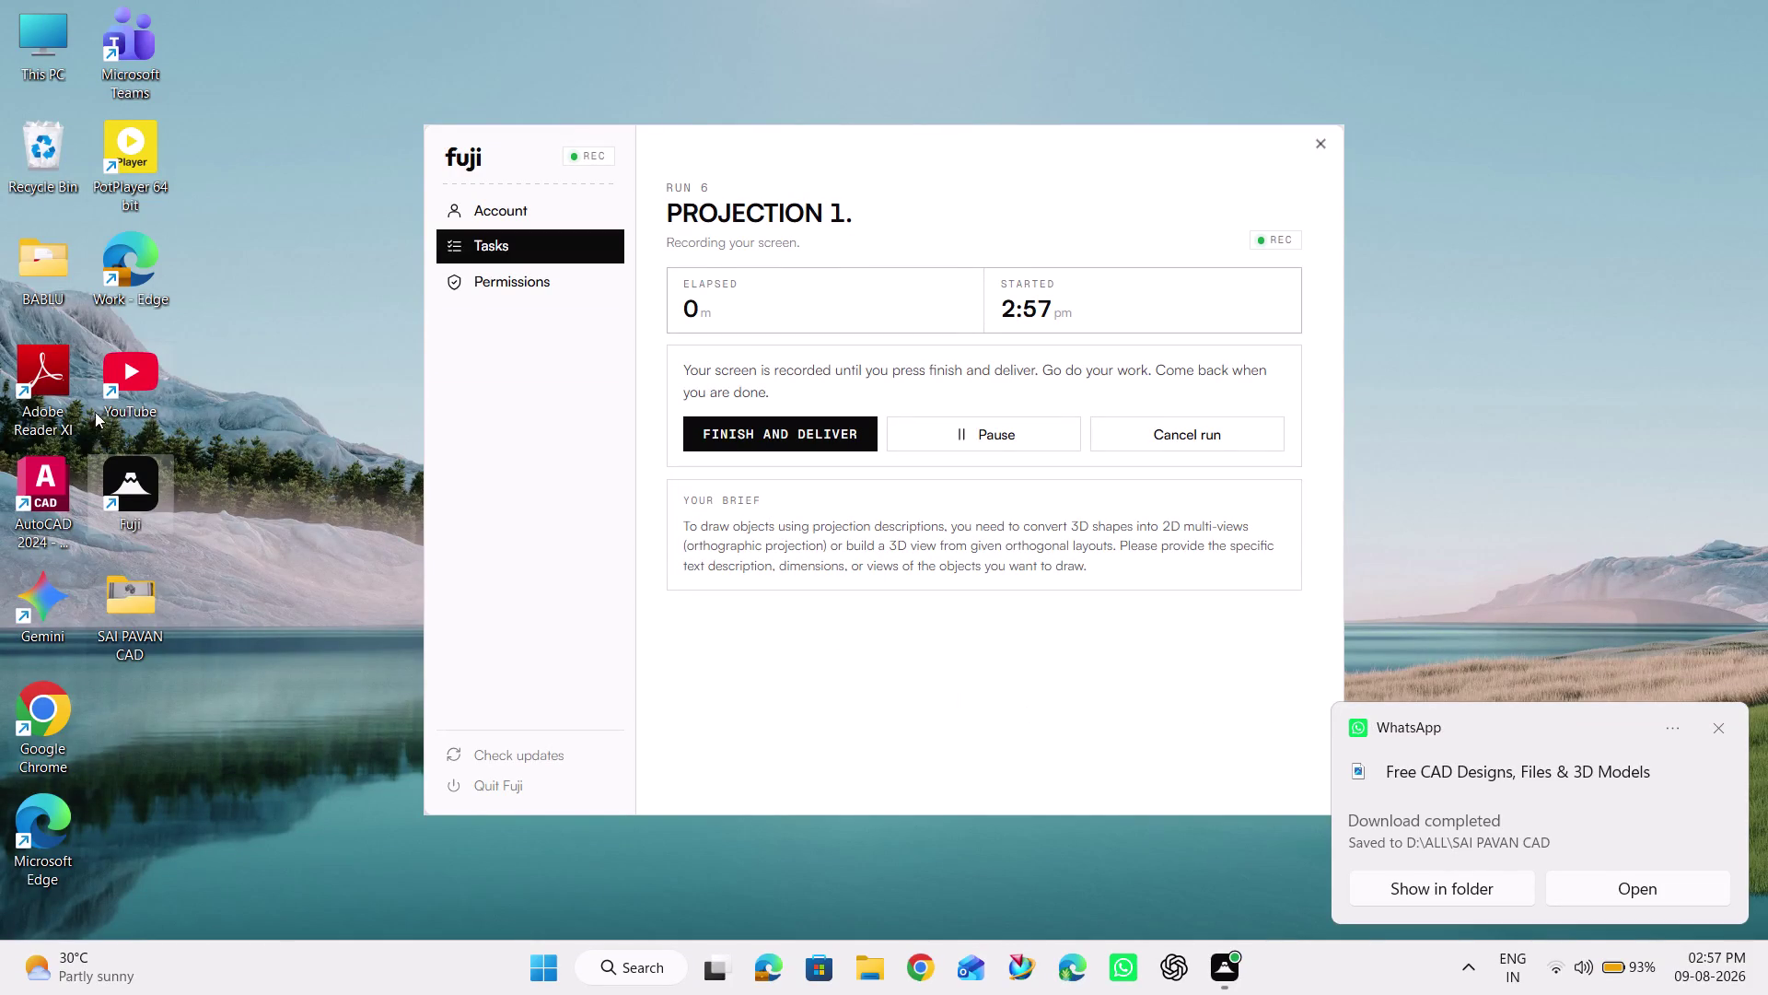
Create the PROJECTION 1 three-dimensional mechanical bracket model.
Launch AutoCAD 2024 from its desktop shortcut.
double_click(52, 490)
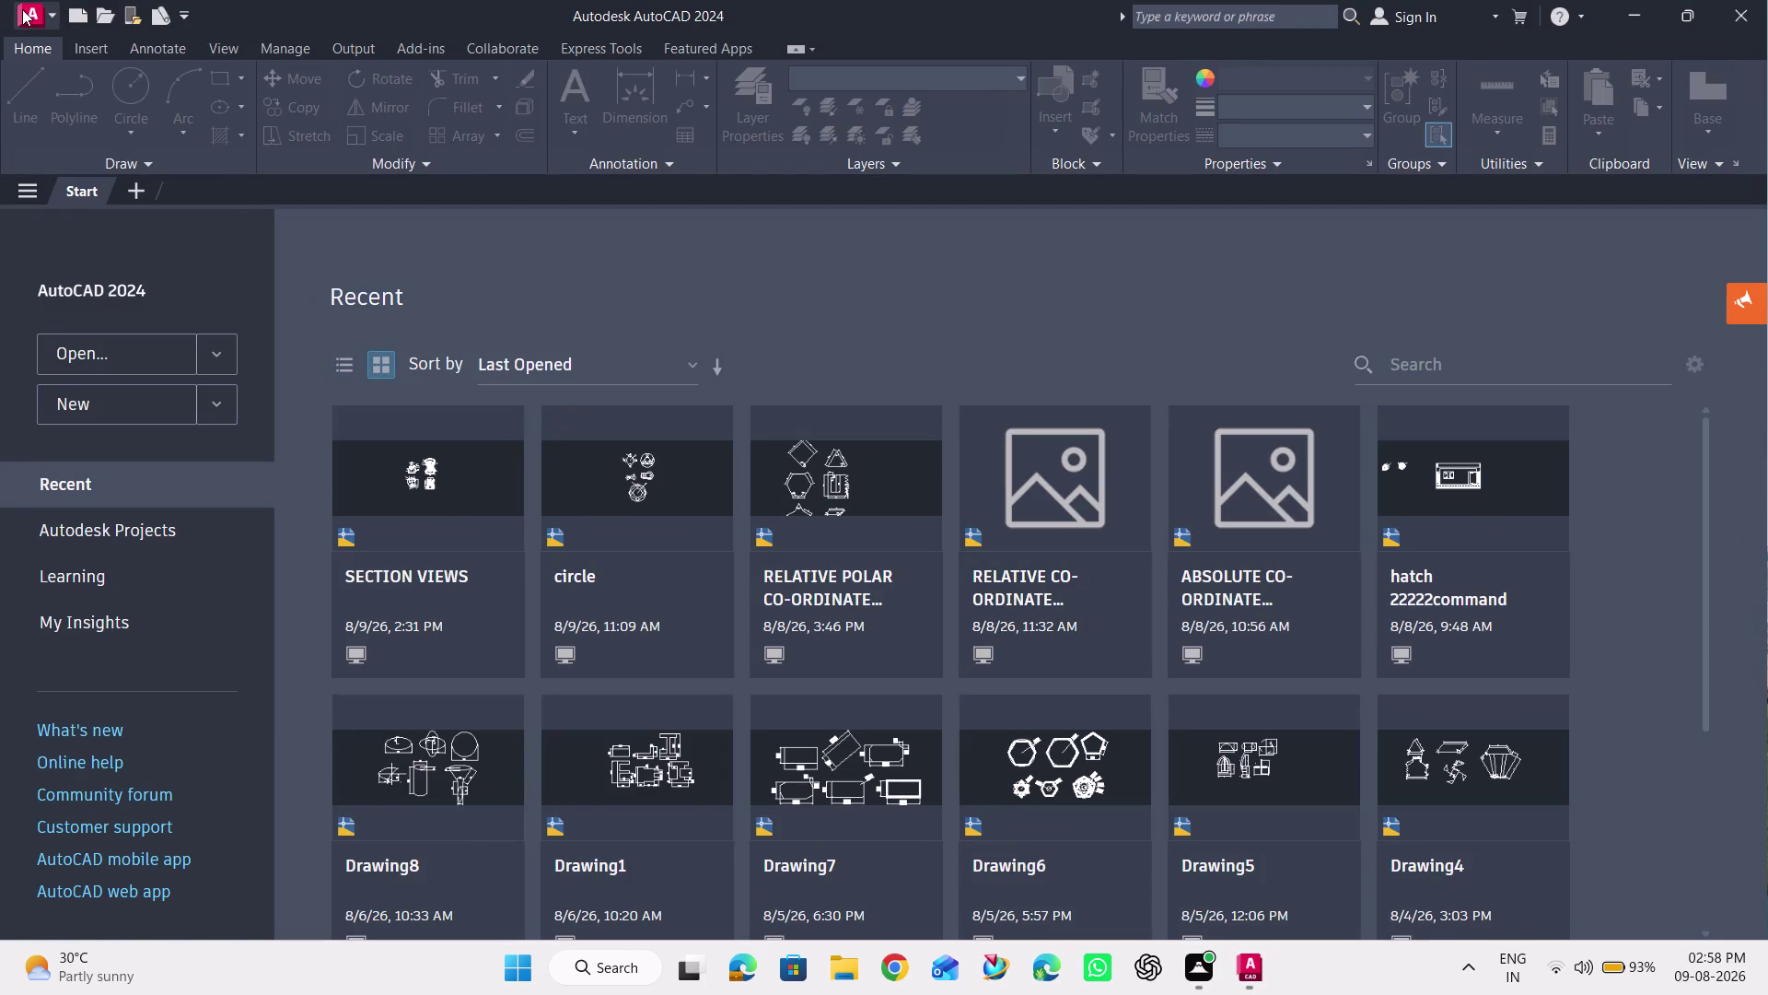
Create a new drawing from the acadiso.dwt template.
click(22, 9)
click(66, 153)
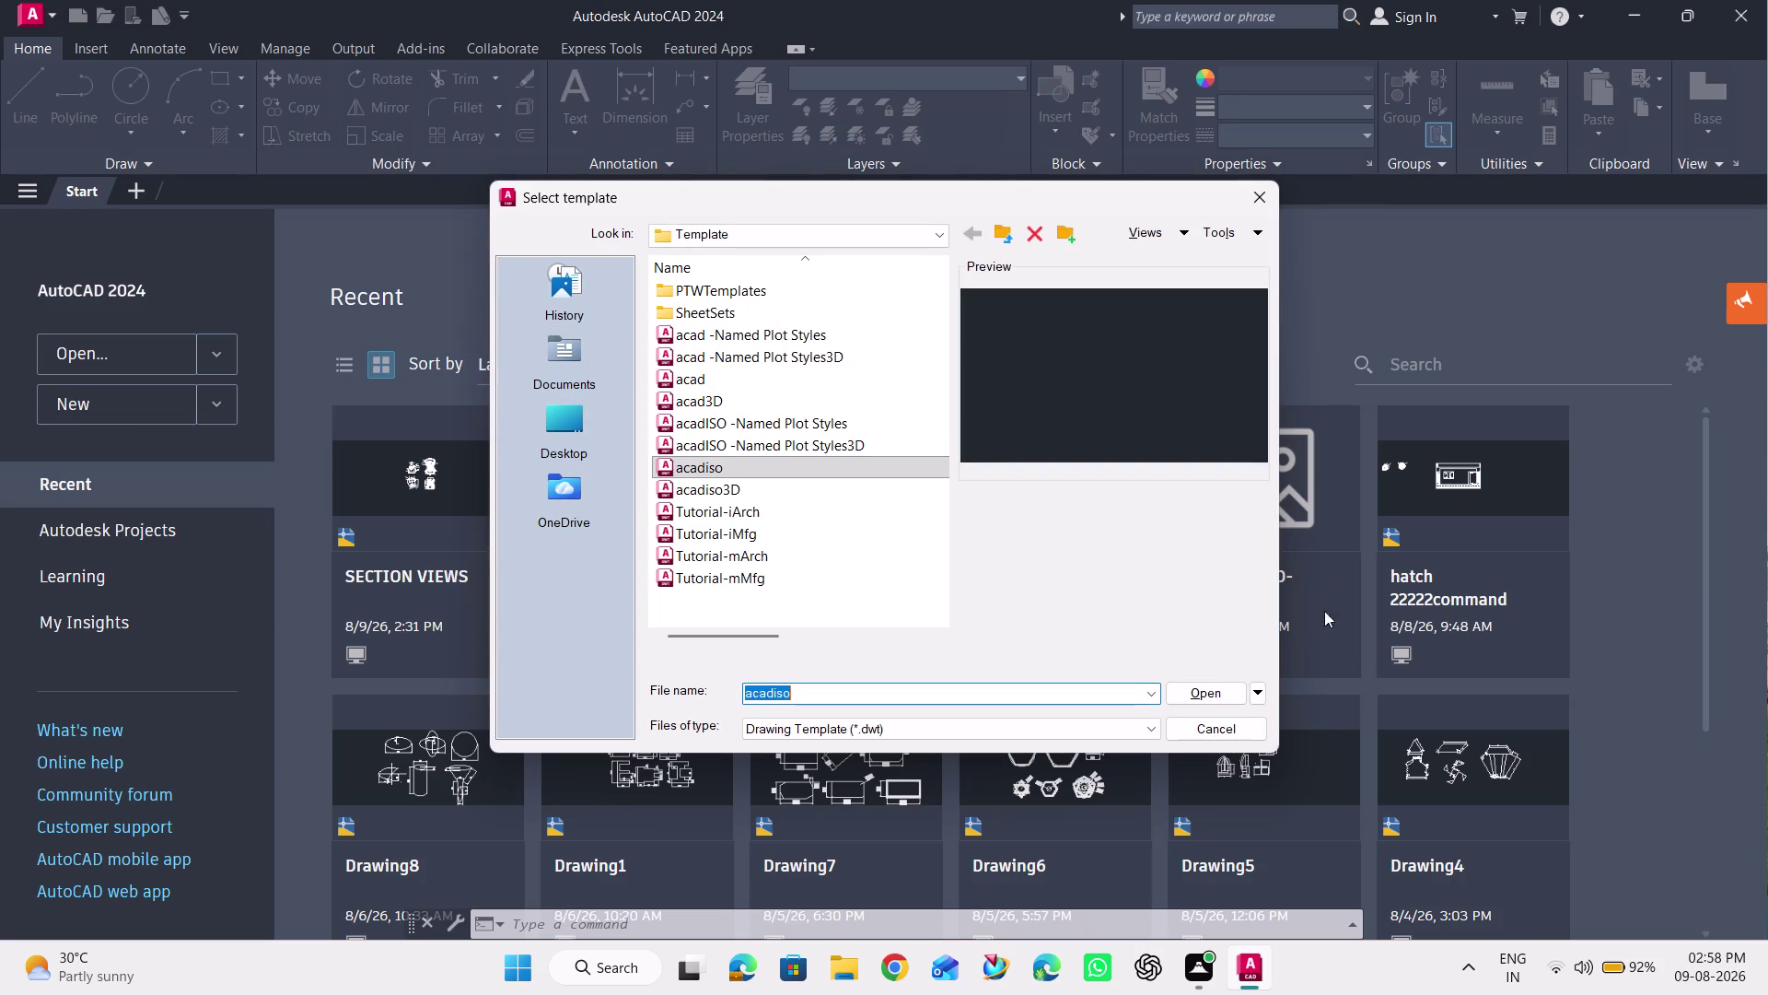
click(1190, 690)
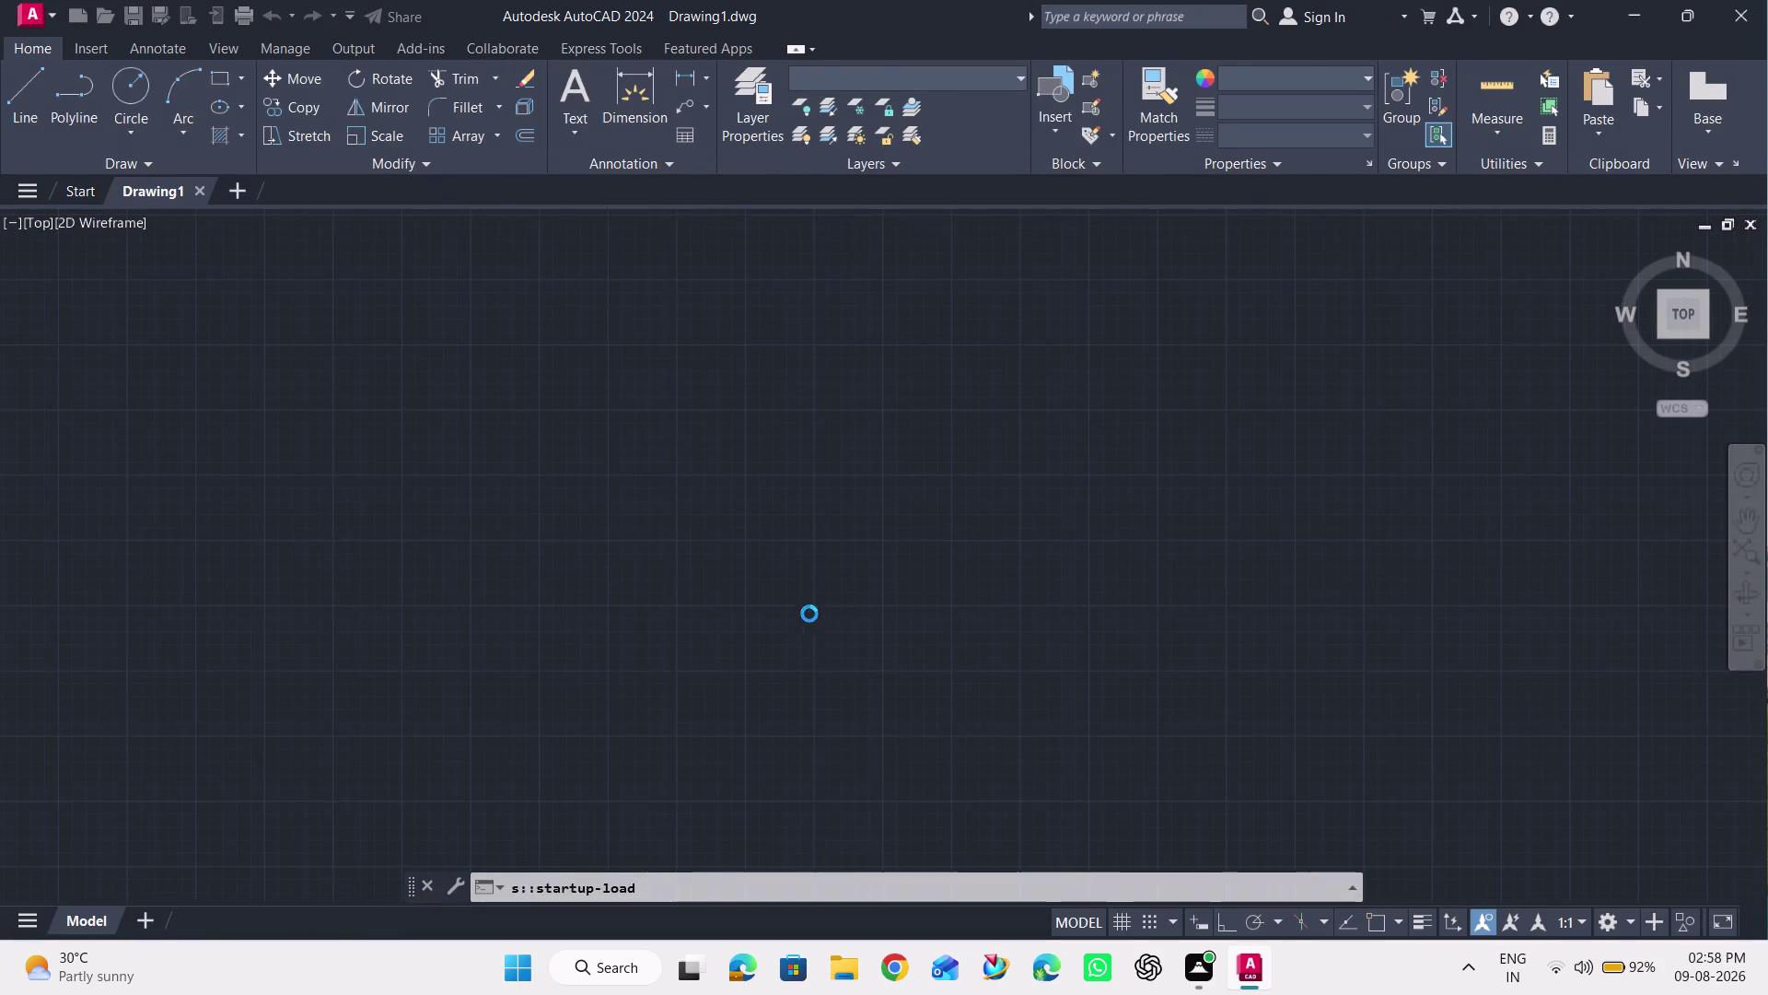
scroll(down, 3)
scroll(down, 3)
scroll(down, 3)
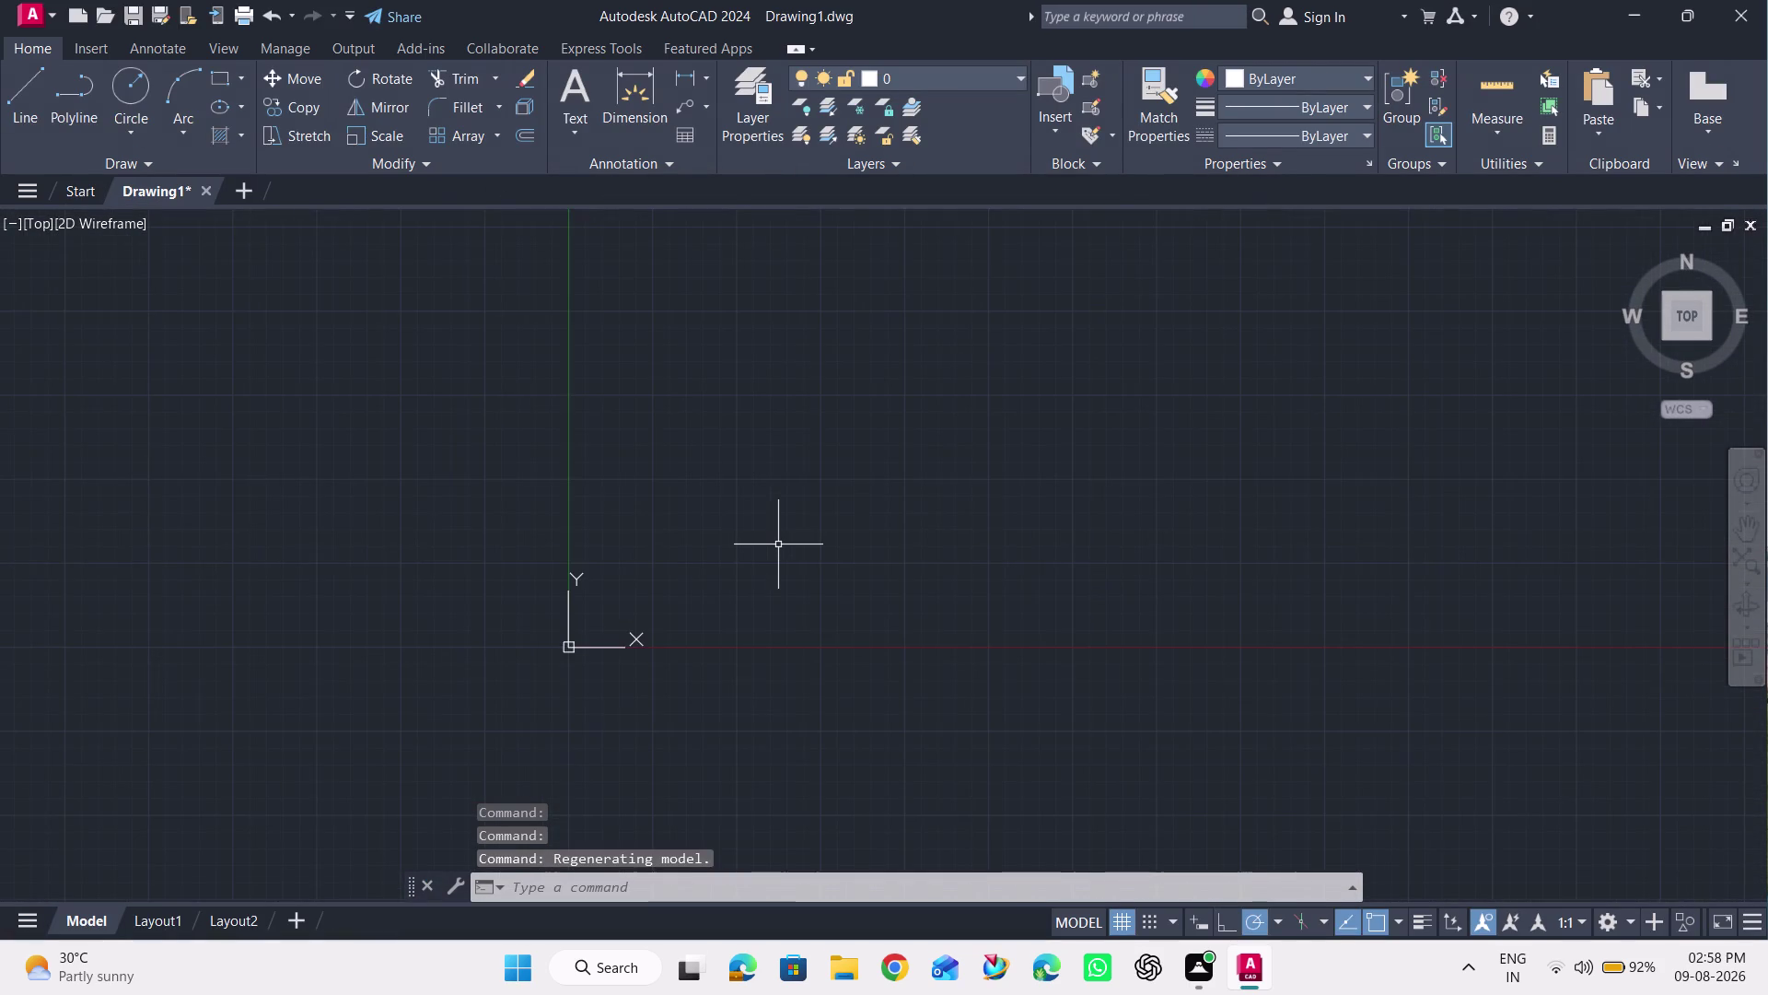
click(602, 885)
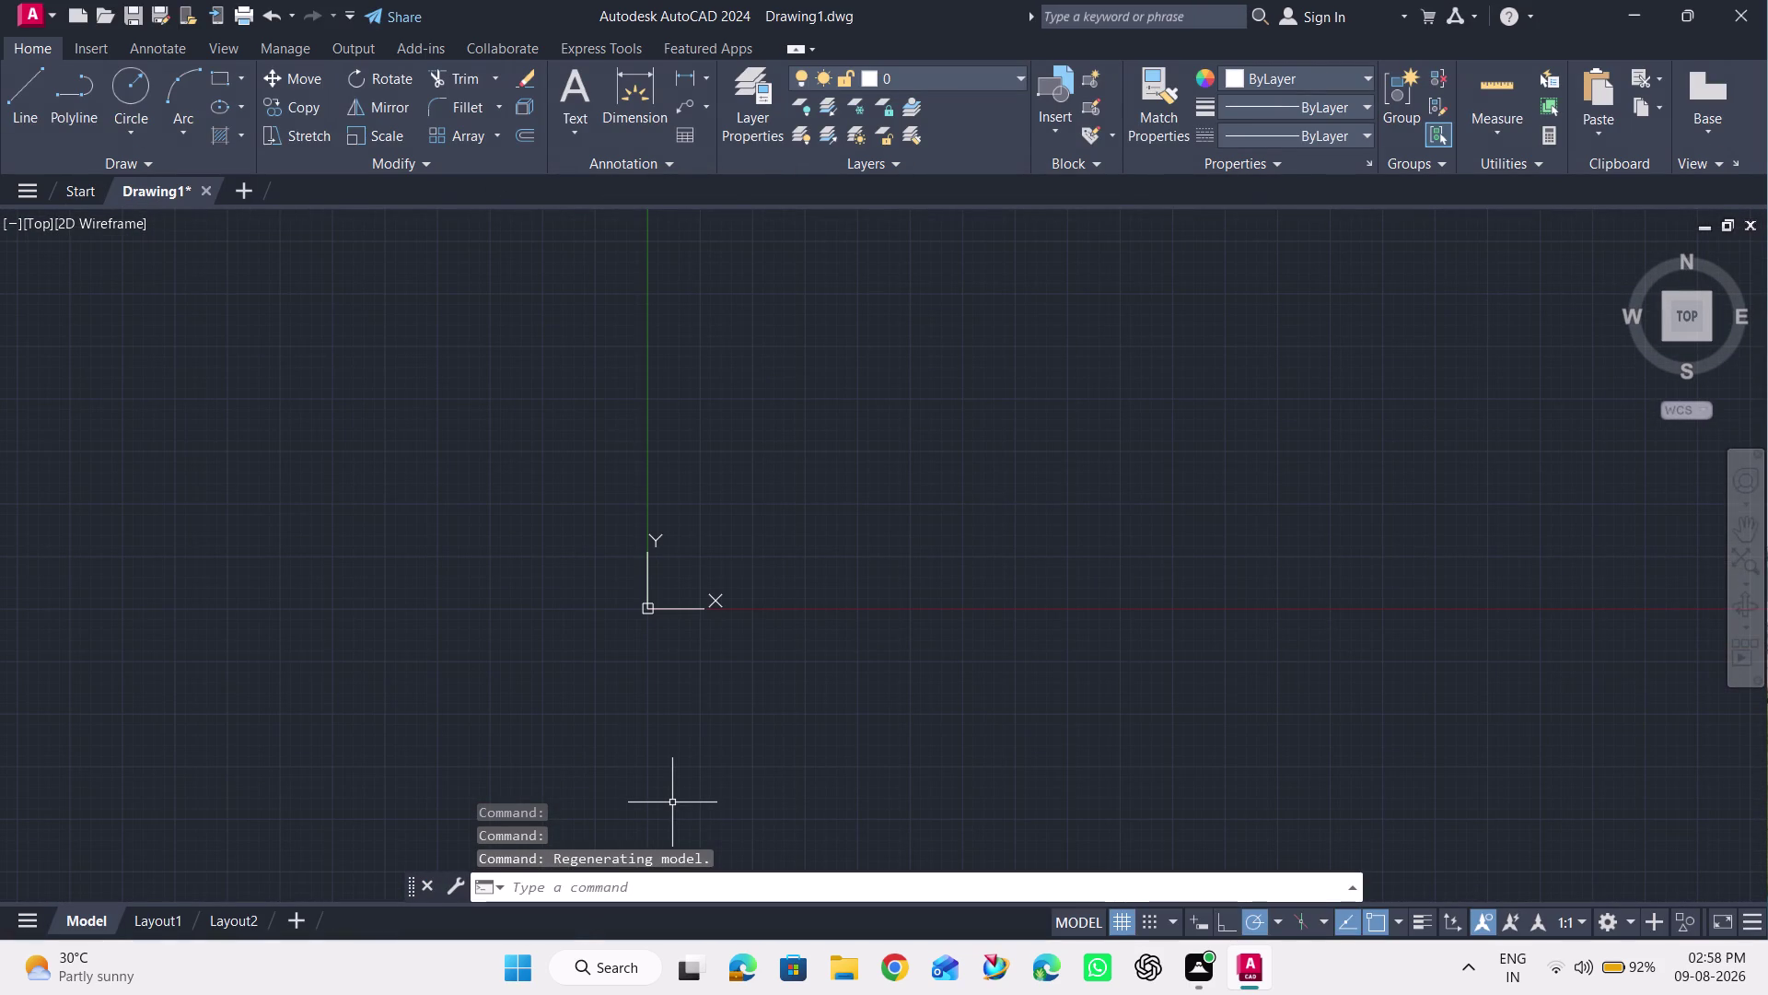
Set length precision to 0 in Drawing Units using the UN command.
key(u)
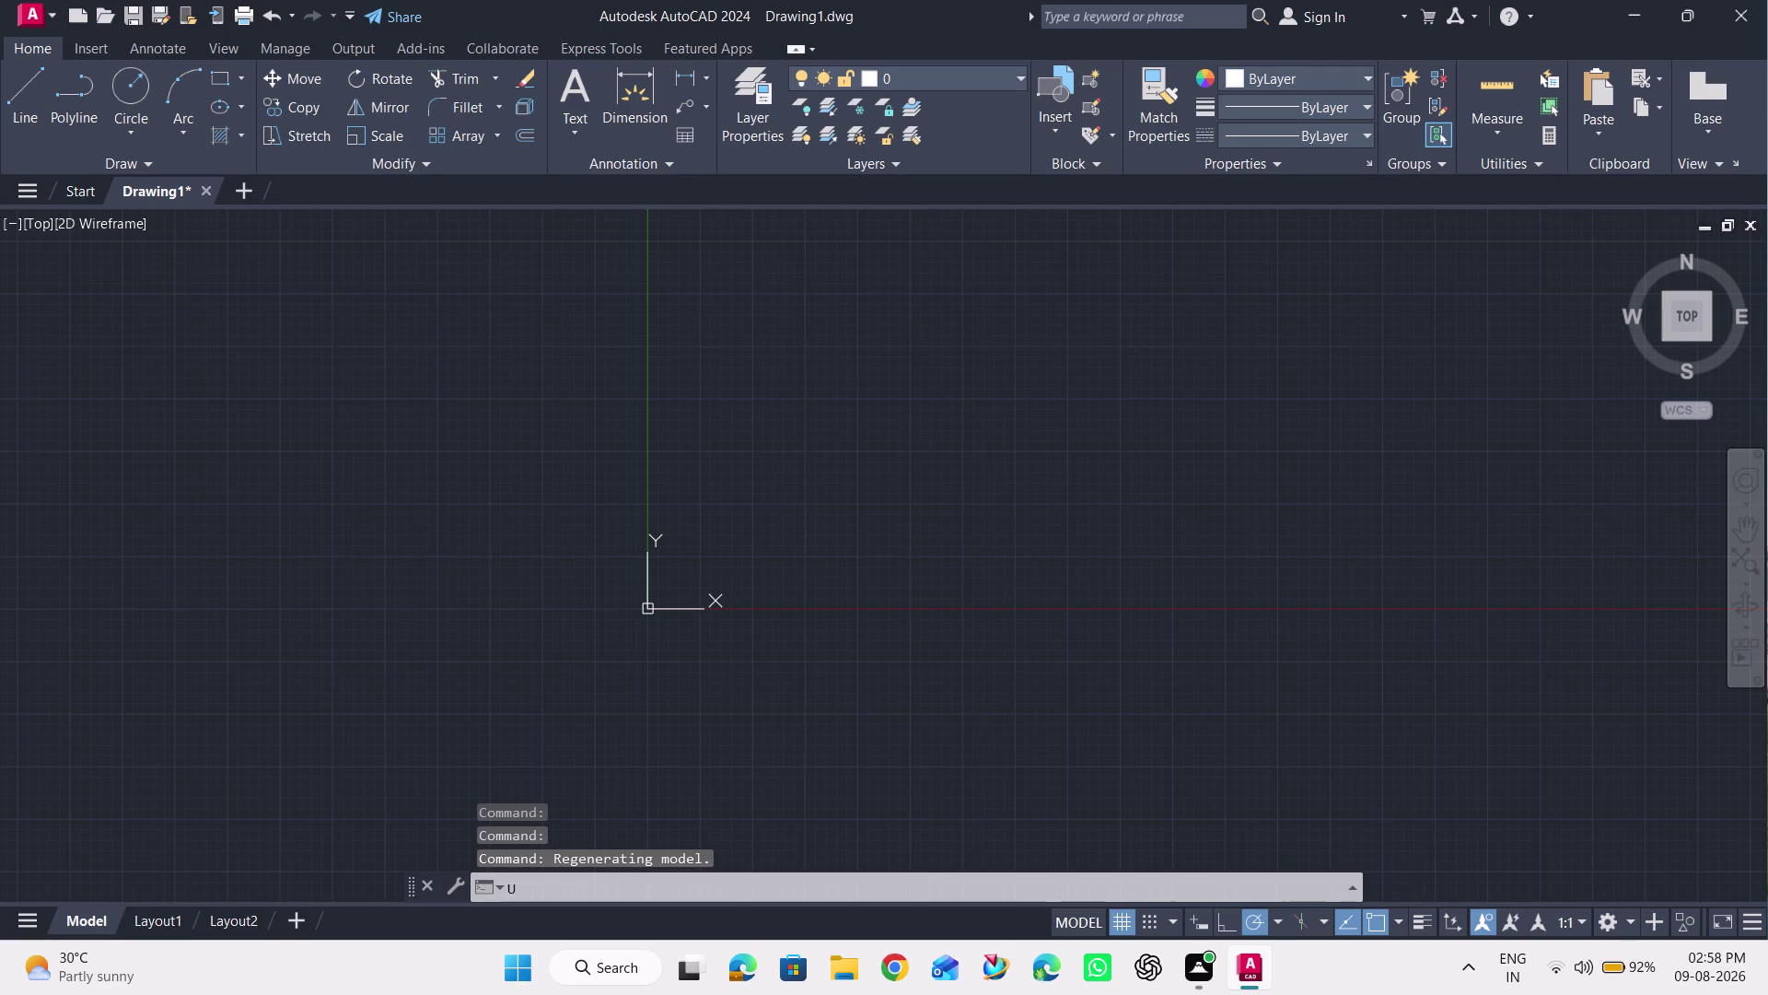
key(n)
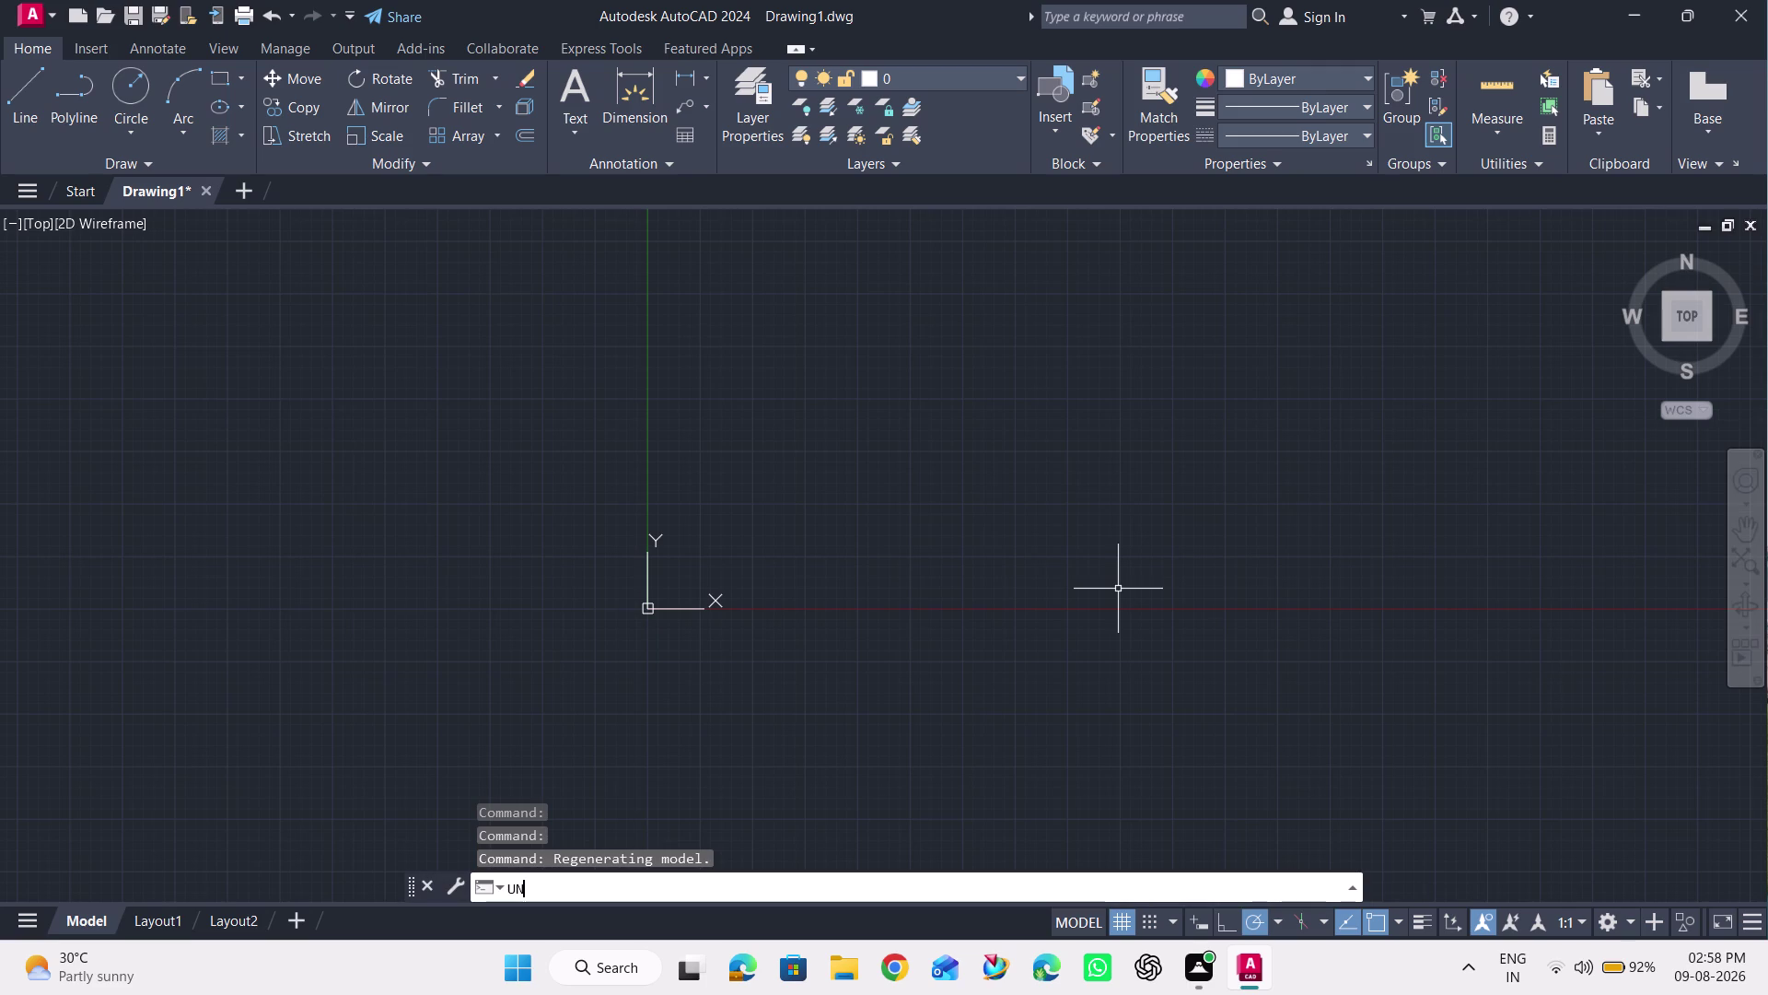
key(Return)
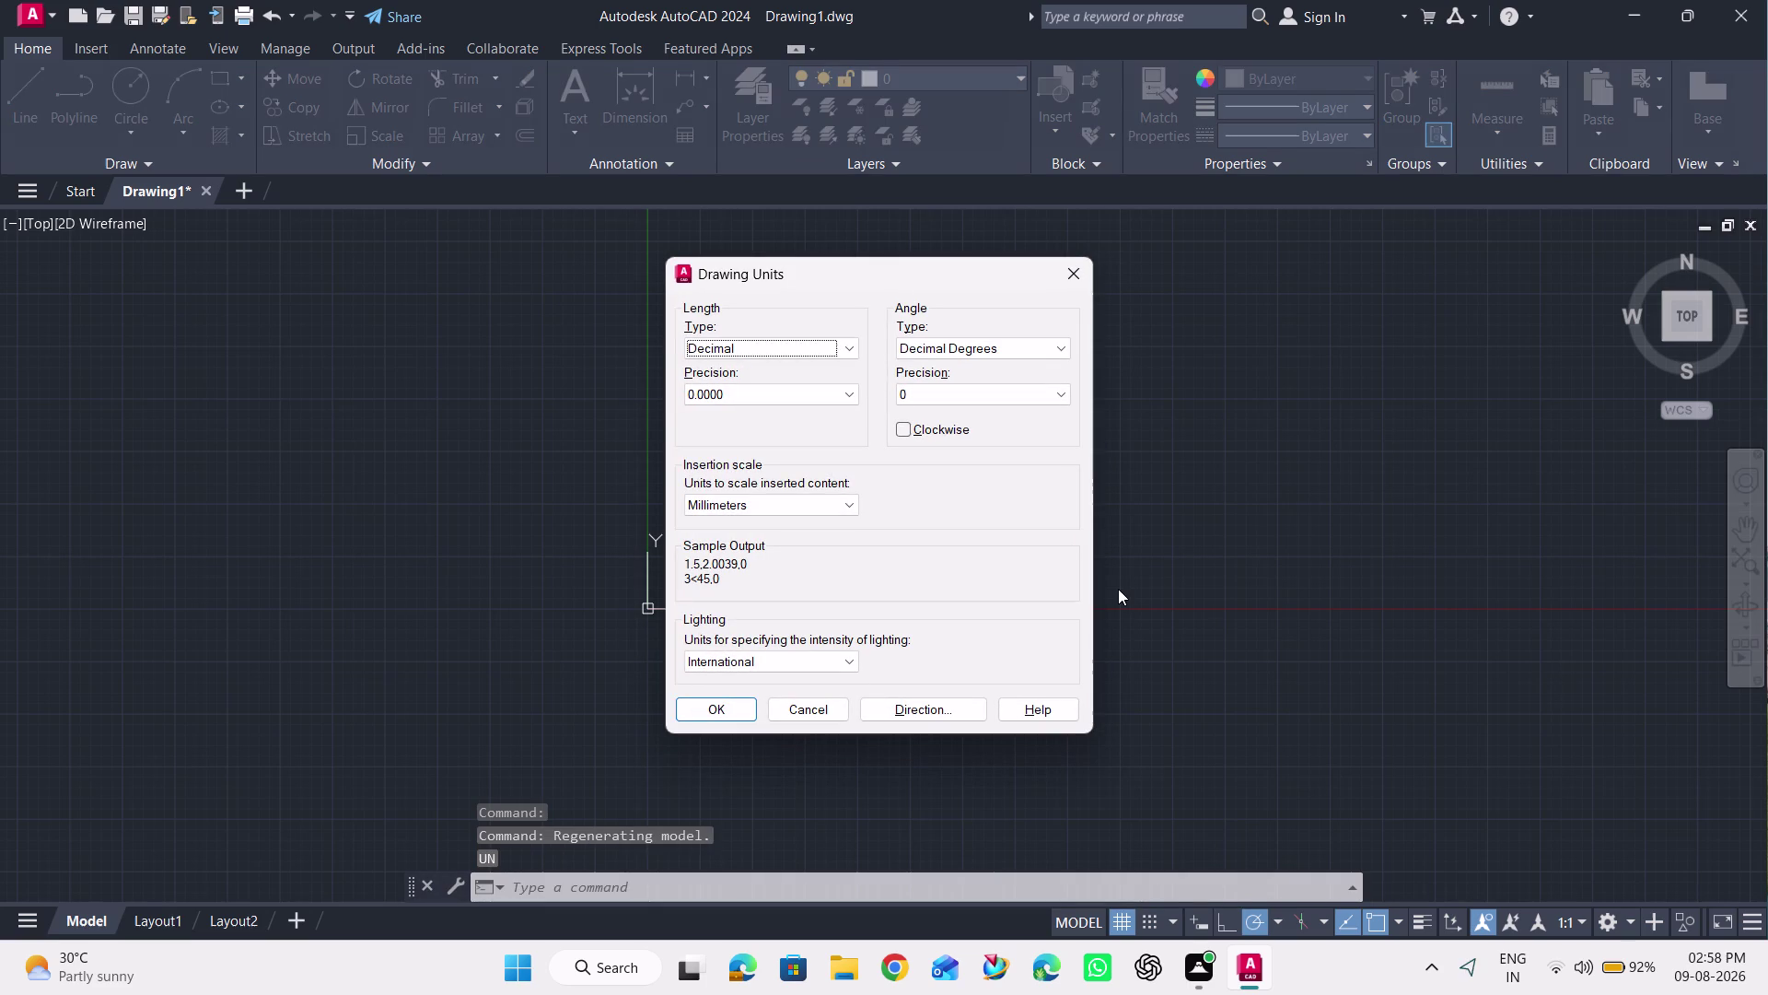
click(801, 380)
click(792, 382)
click(789, 393)
scroll(down, 3)
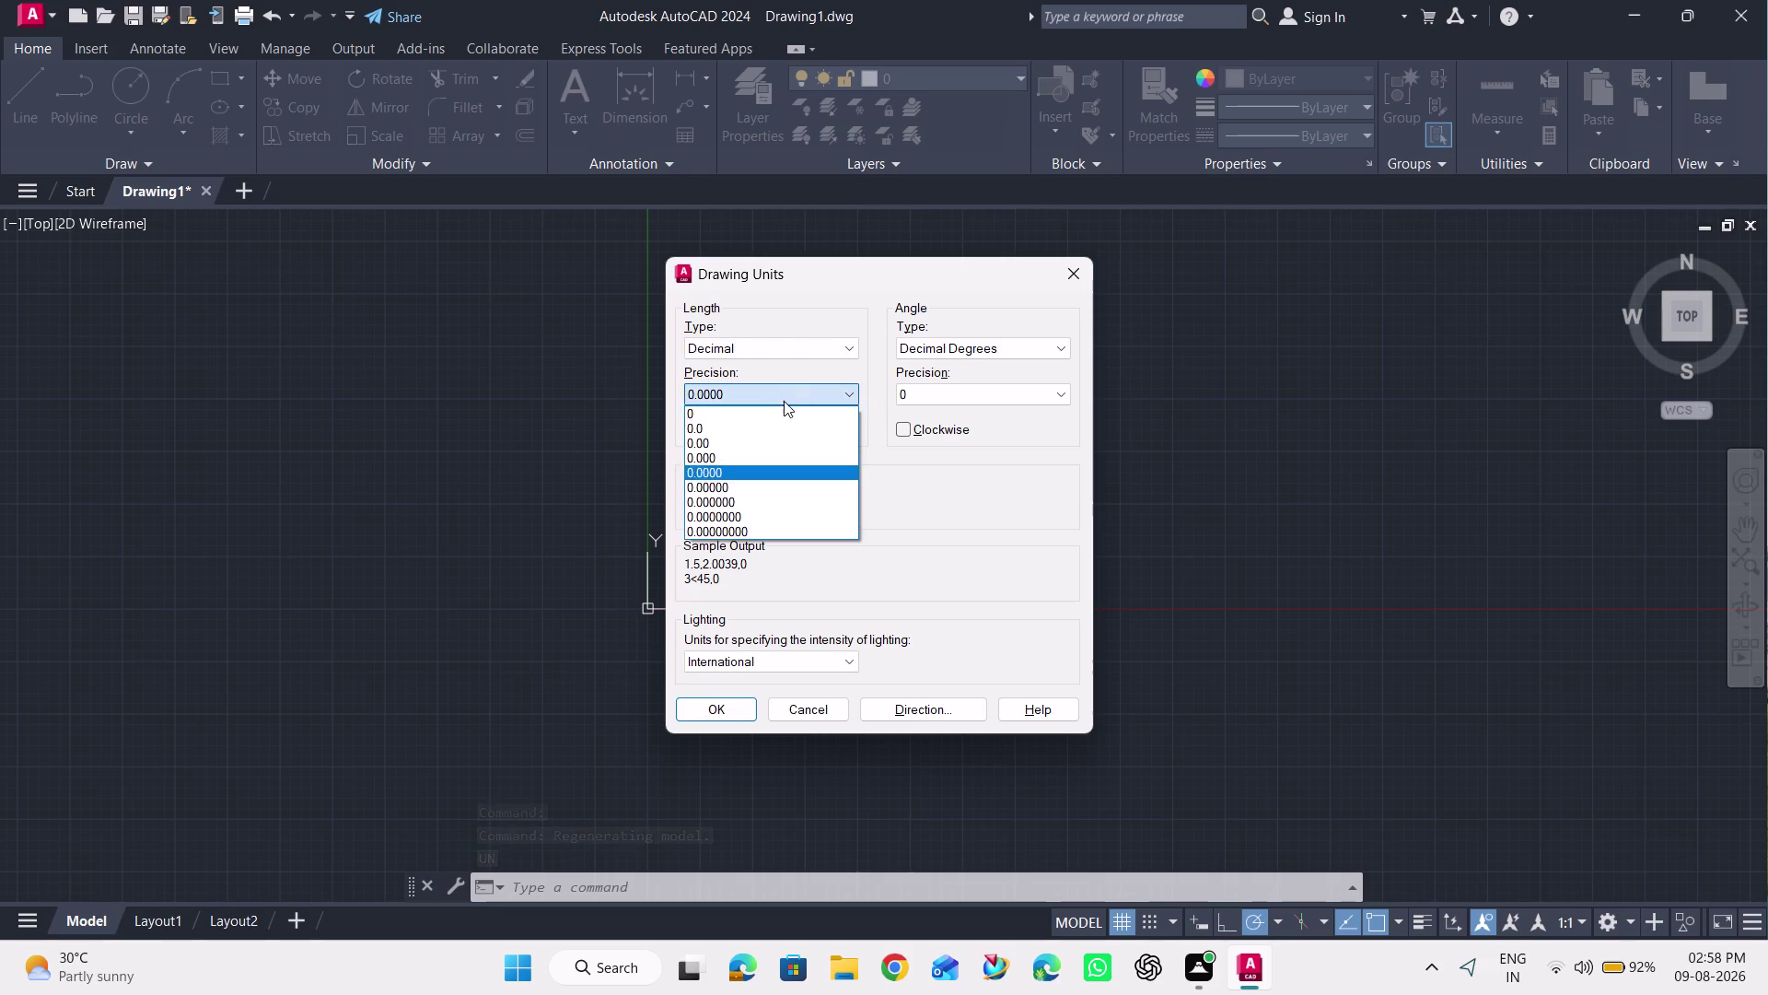
click(766, 414)
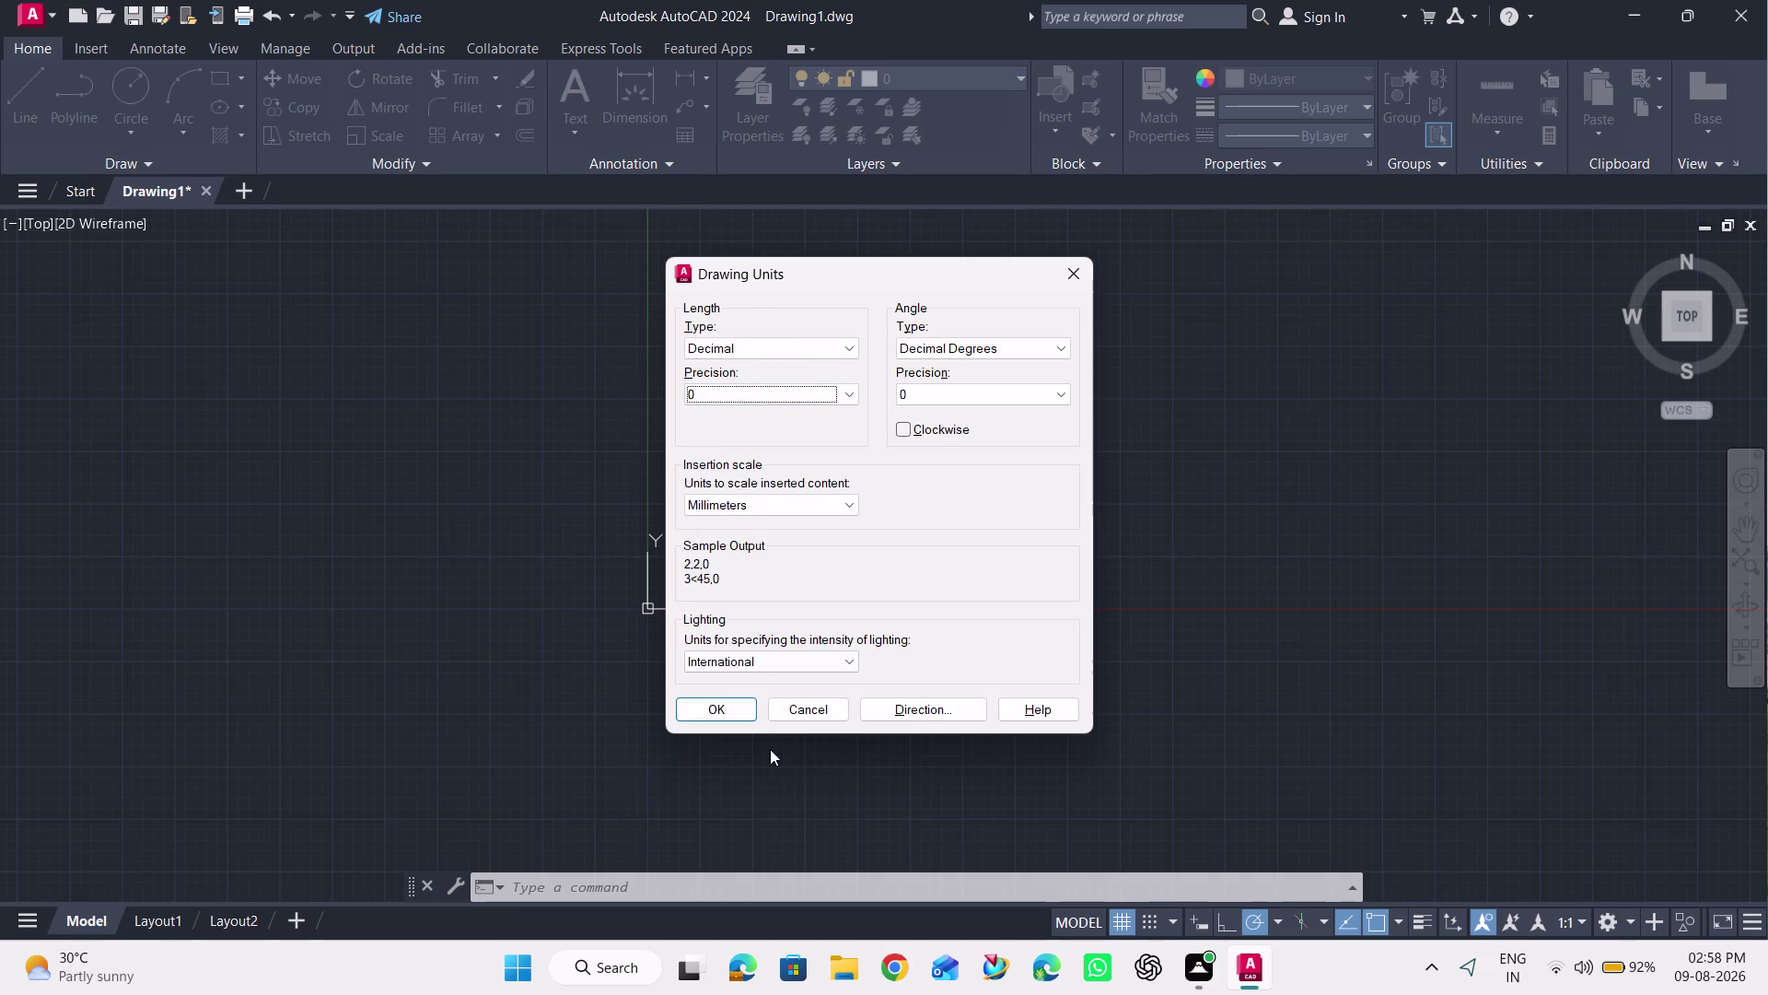
click(680, 702)
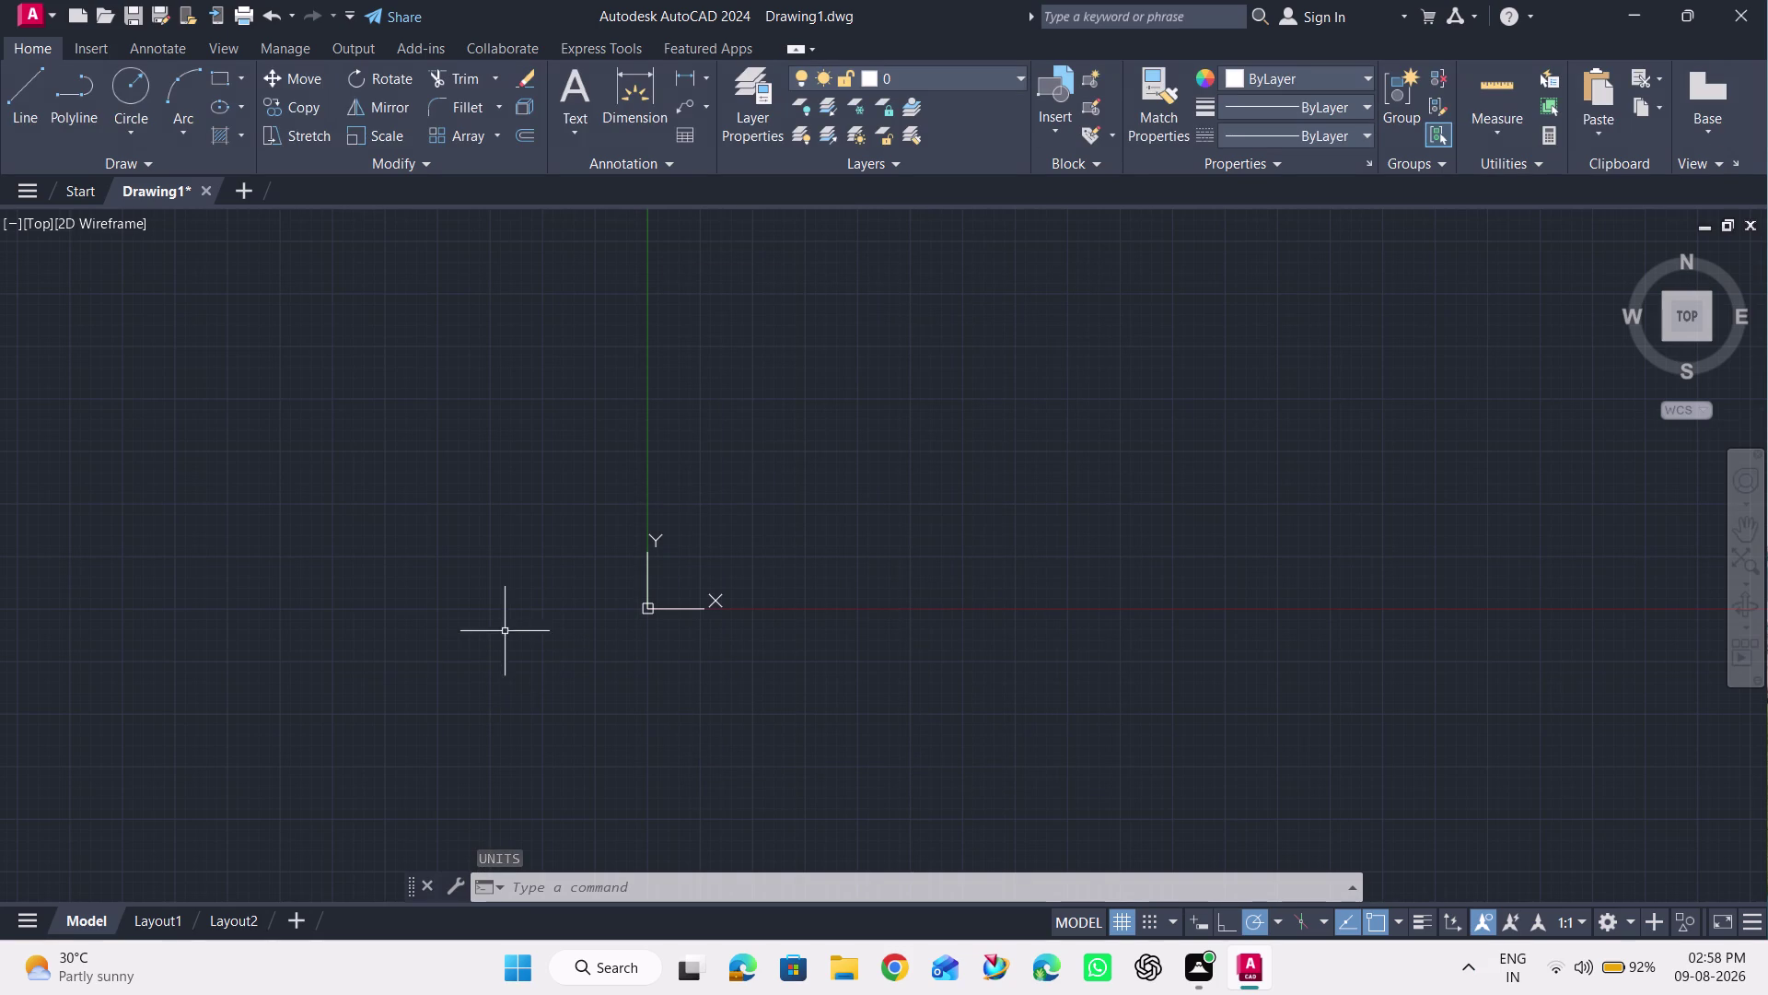
click(232, 75)
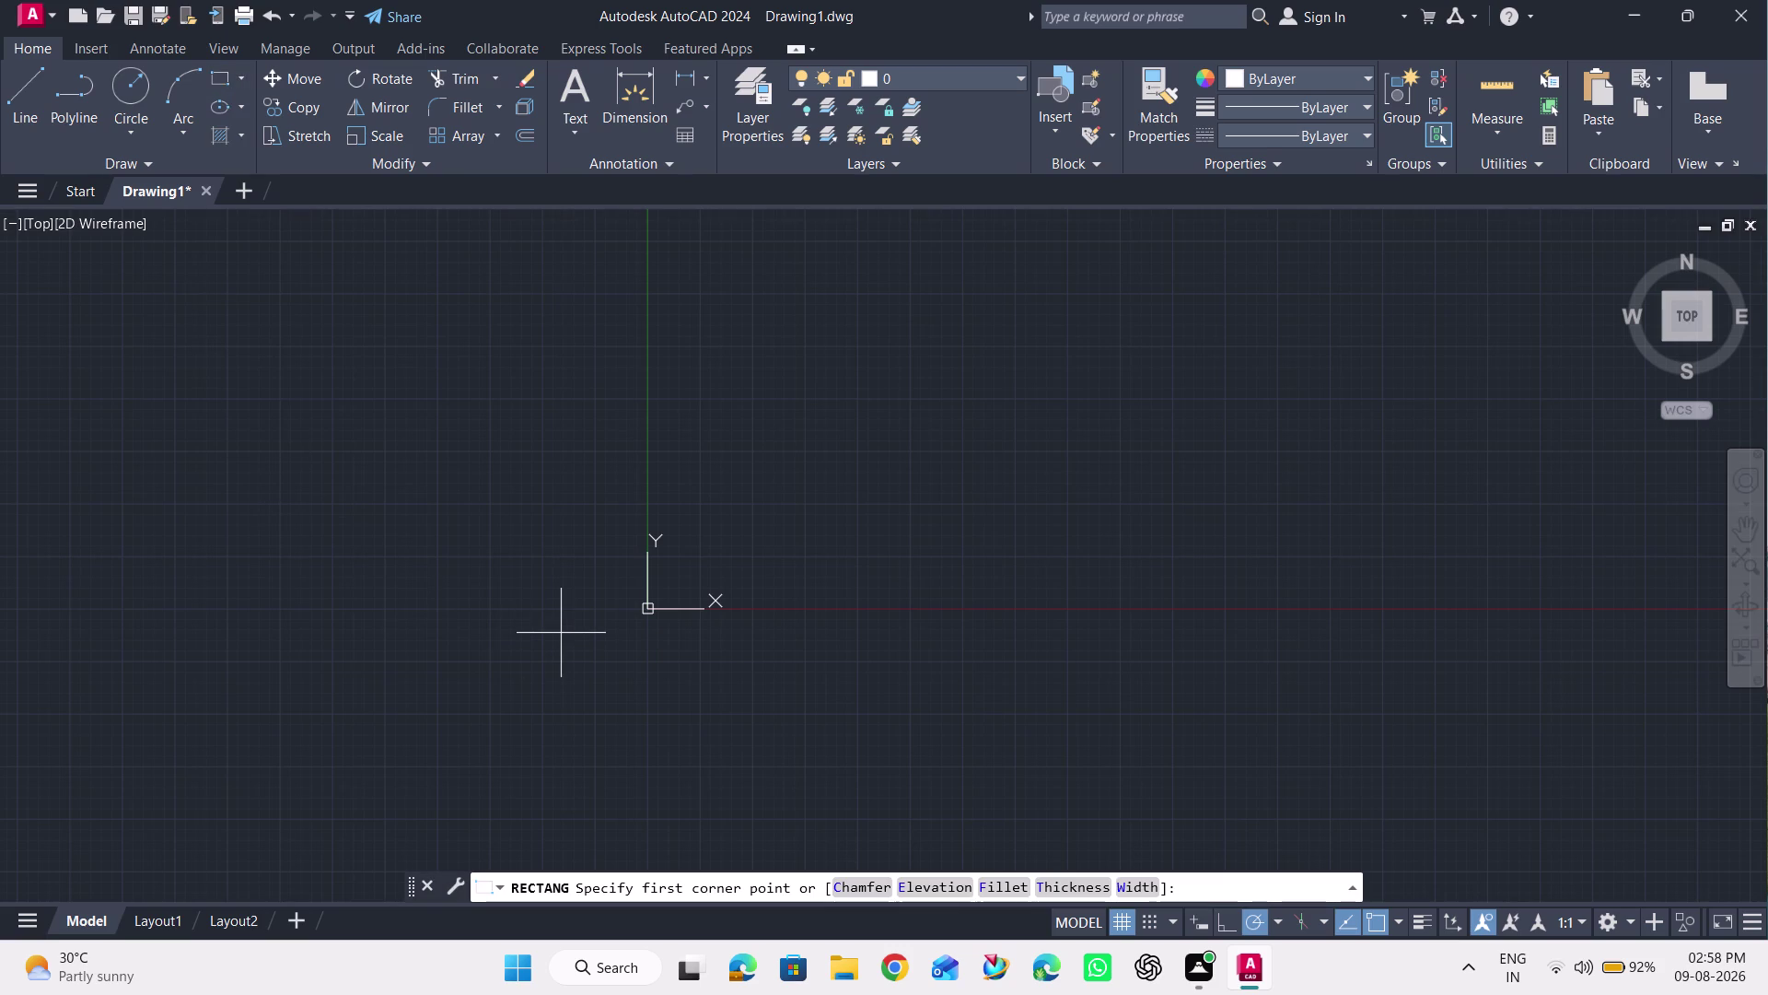
Draw a rectangle from corner 0,0 to 120,80 and zoom in on it.
text(0.)
key(BackSpace)
text(,0)
scroll(up, 3)
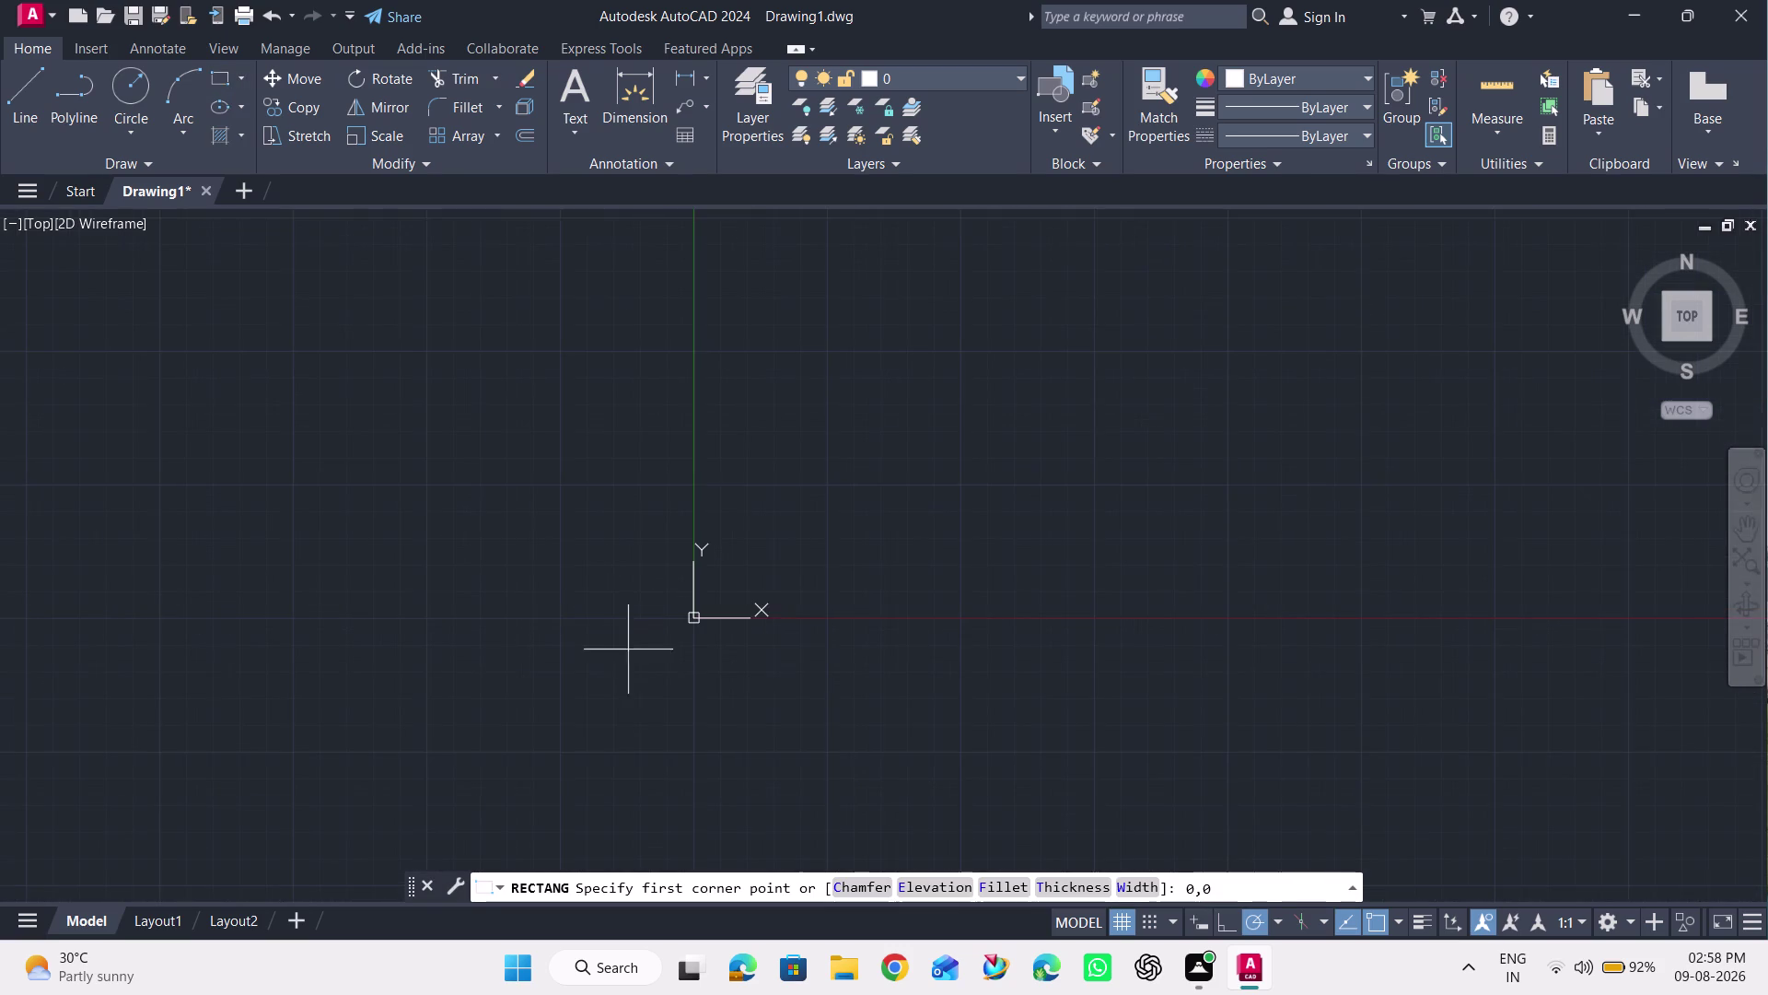
scroll(up, 3)
key(Return)
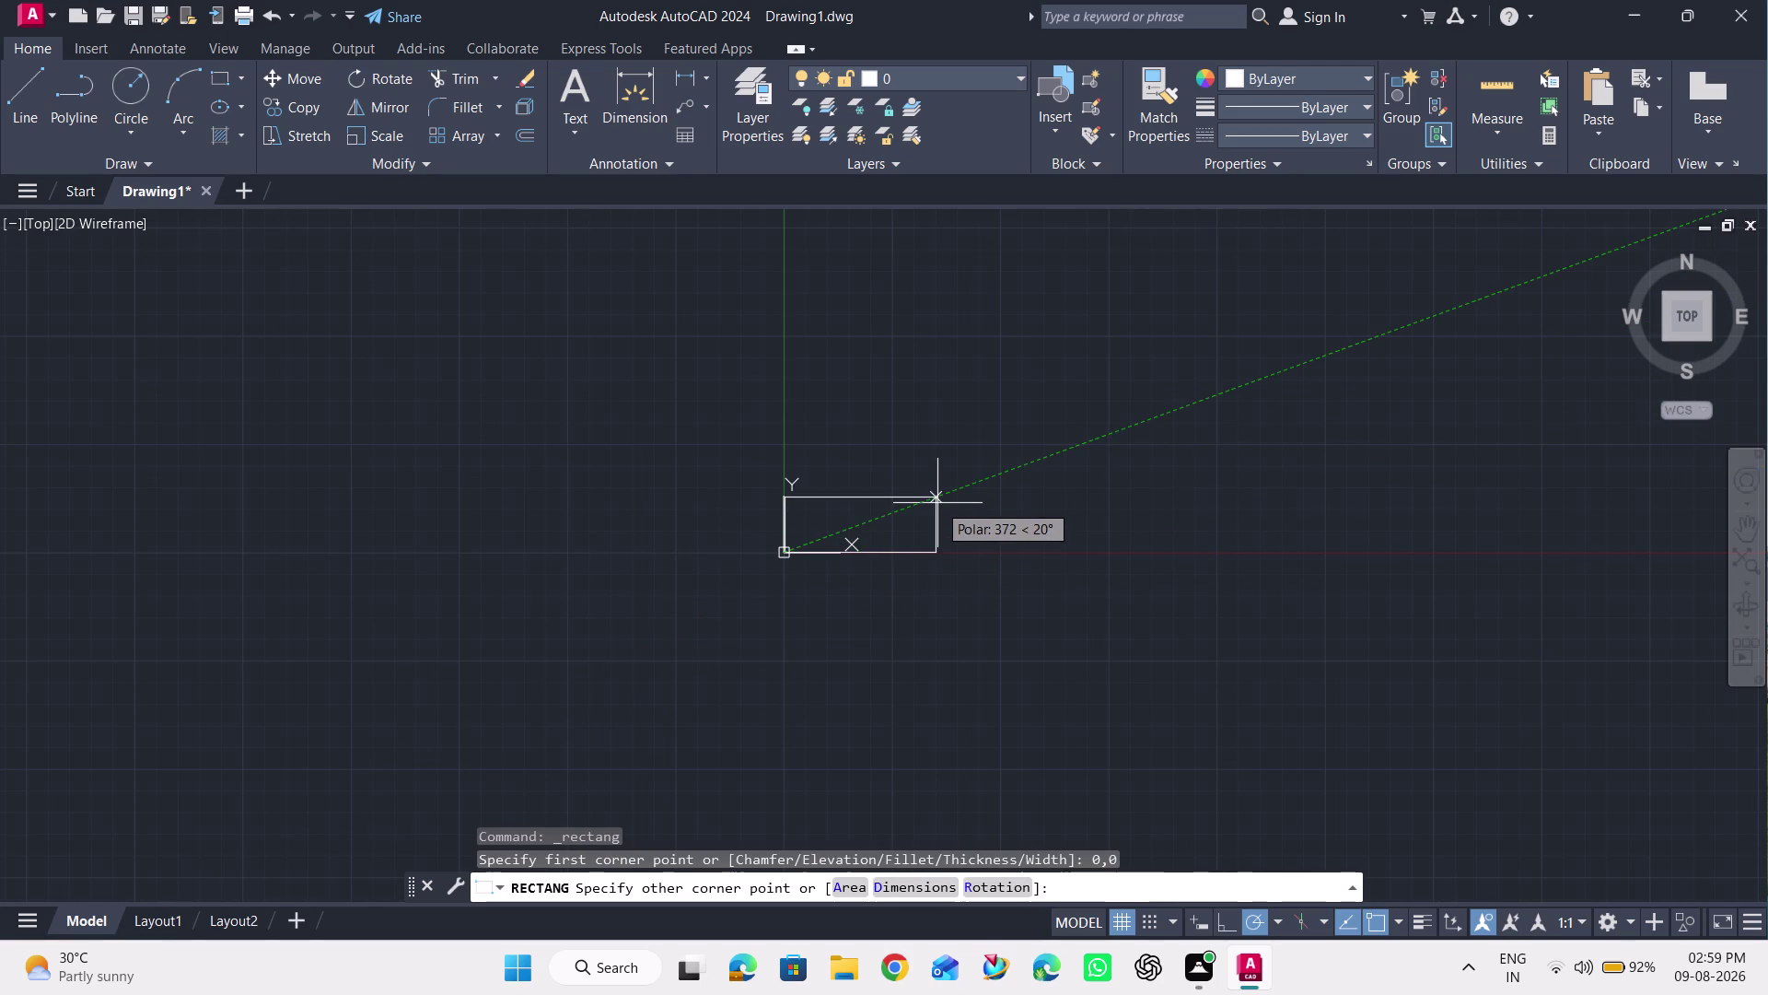
text(1)
text(20)
key(comma)
text(80)
key(Return)
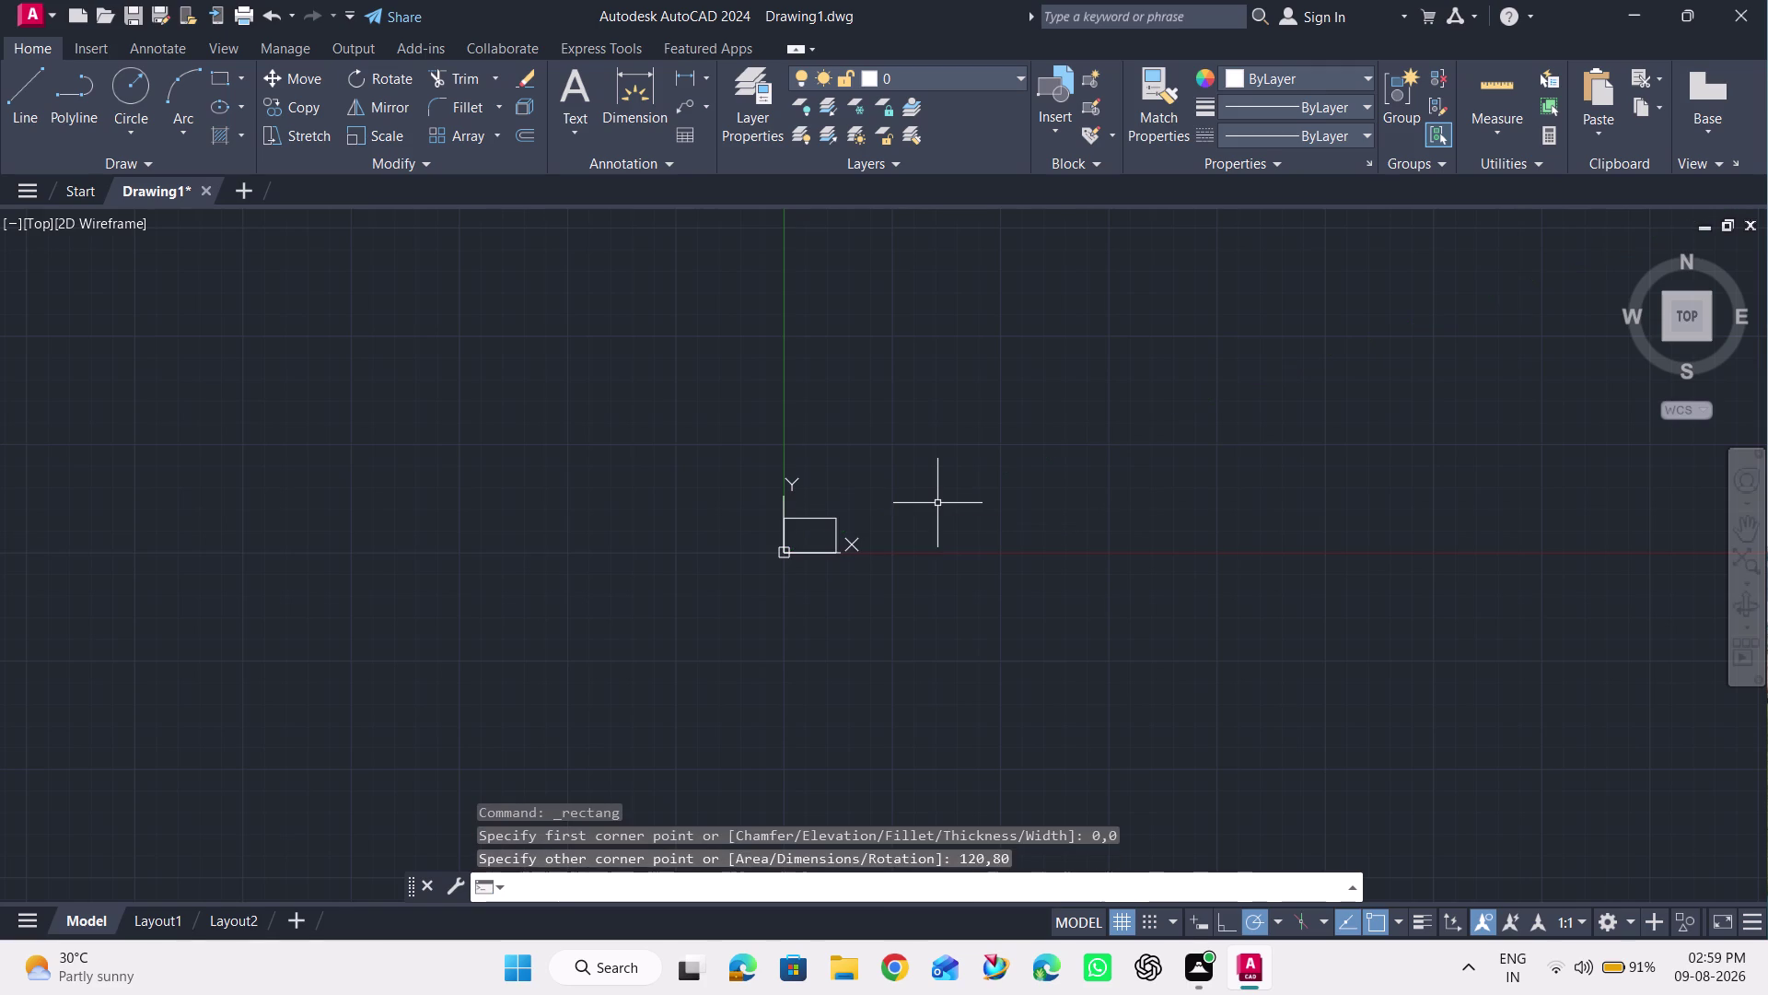
scroll(up, 3)
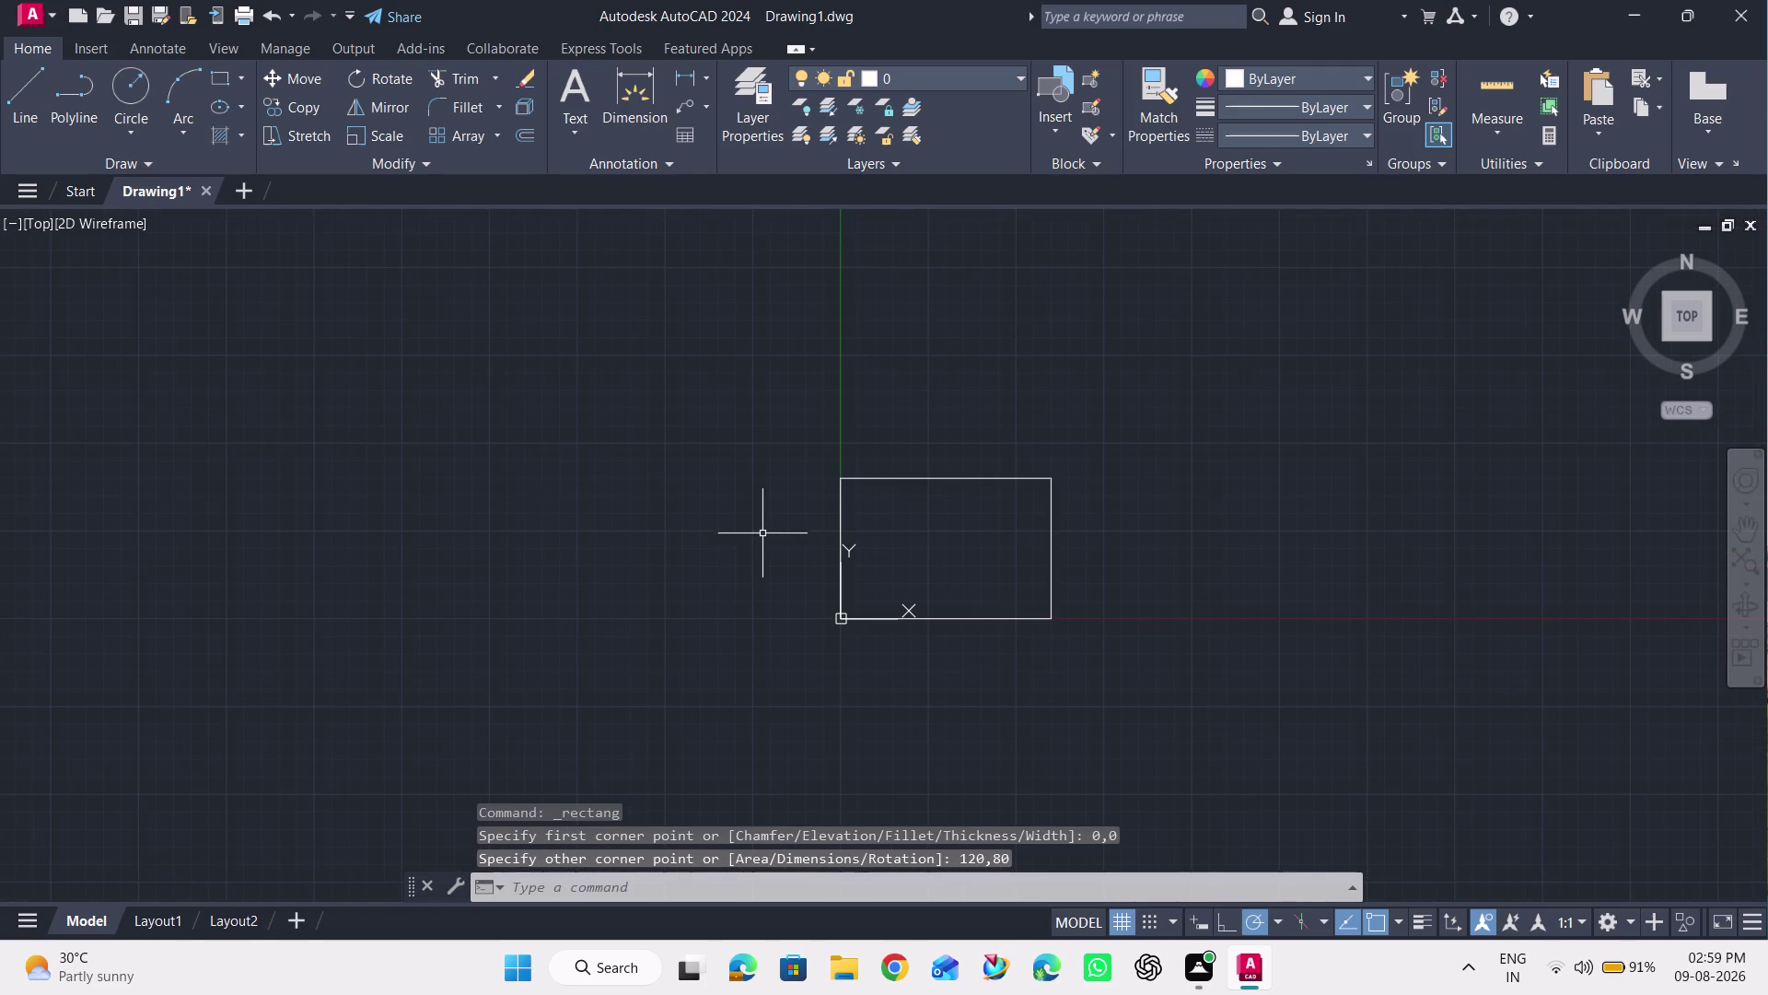
scroll(up, 3)
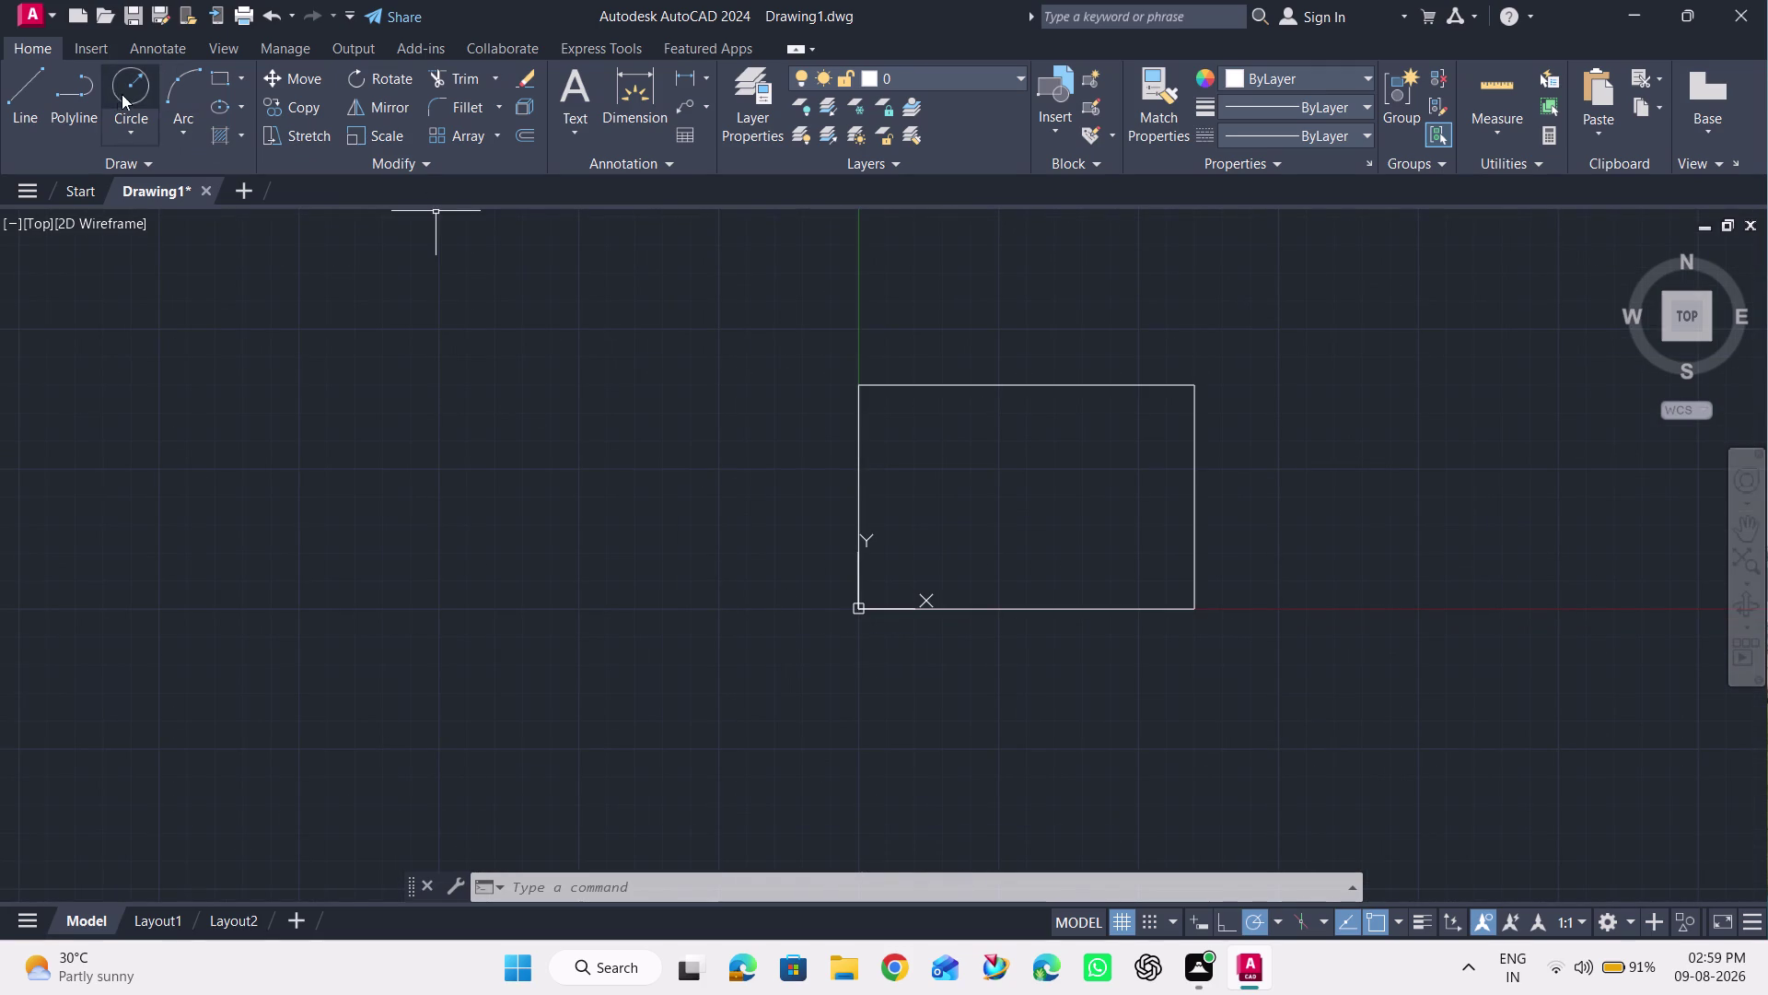
Draw an 80-diameter circle centred in the rectangle.
click(127, 131)
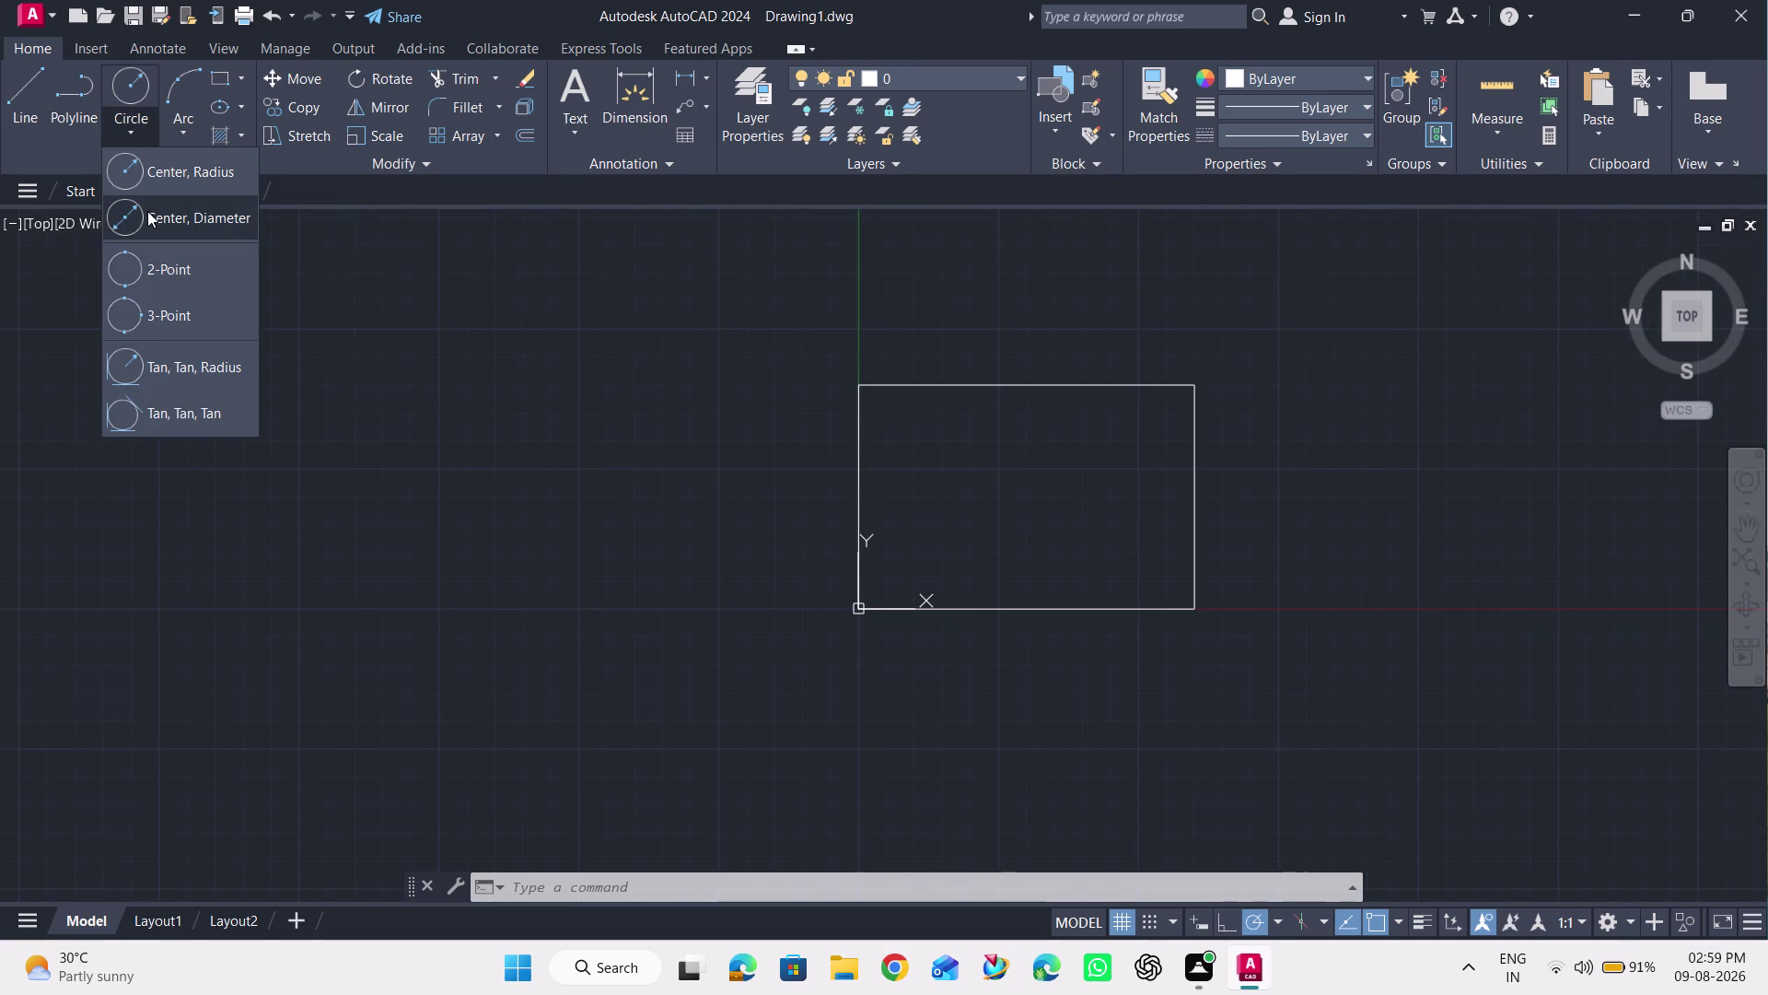
click(148, 211)
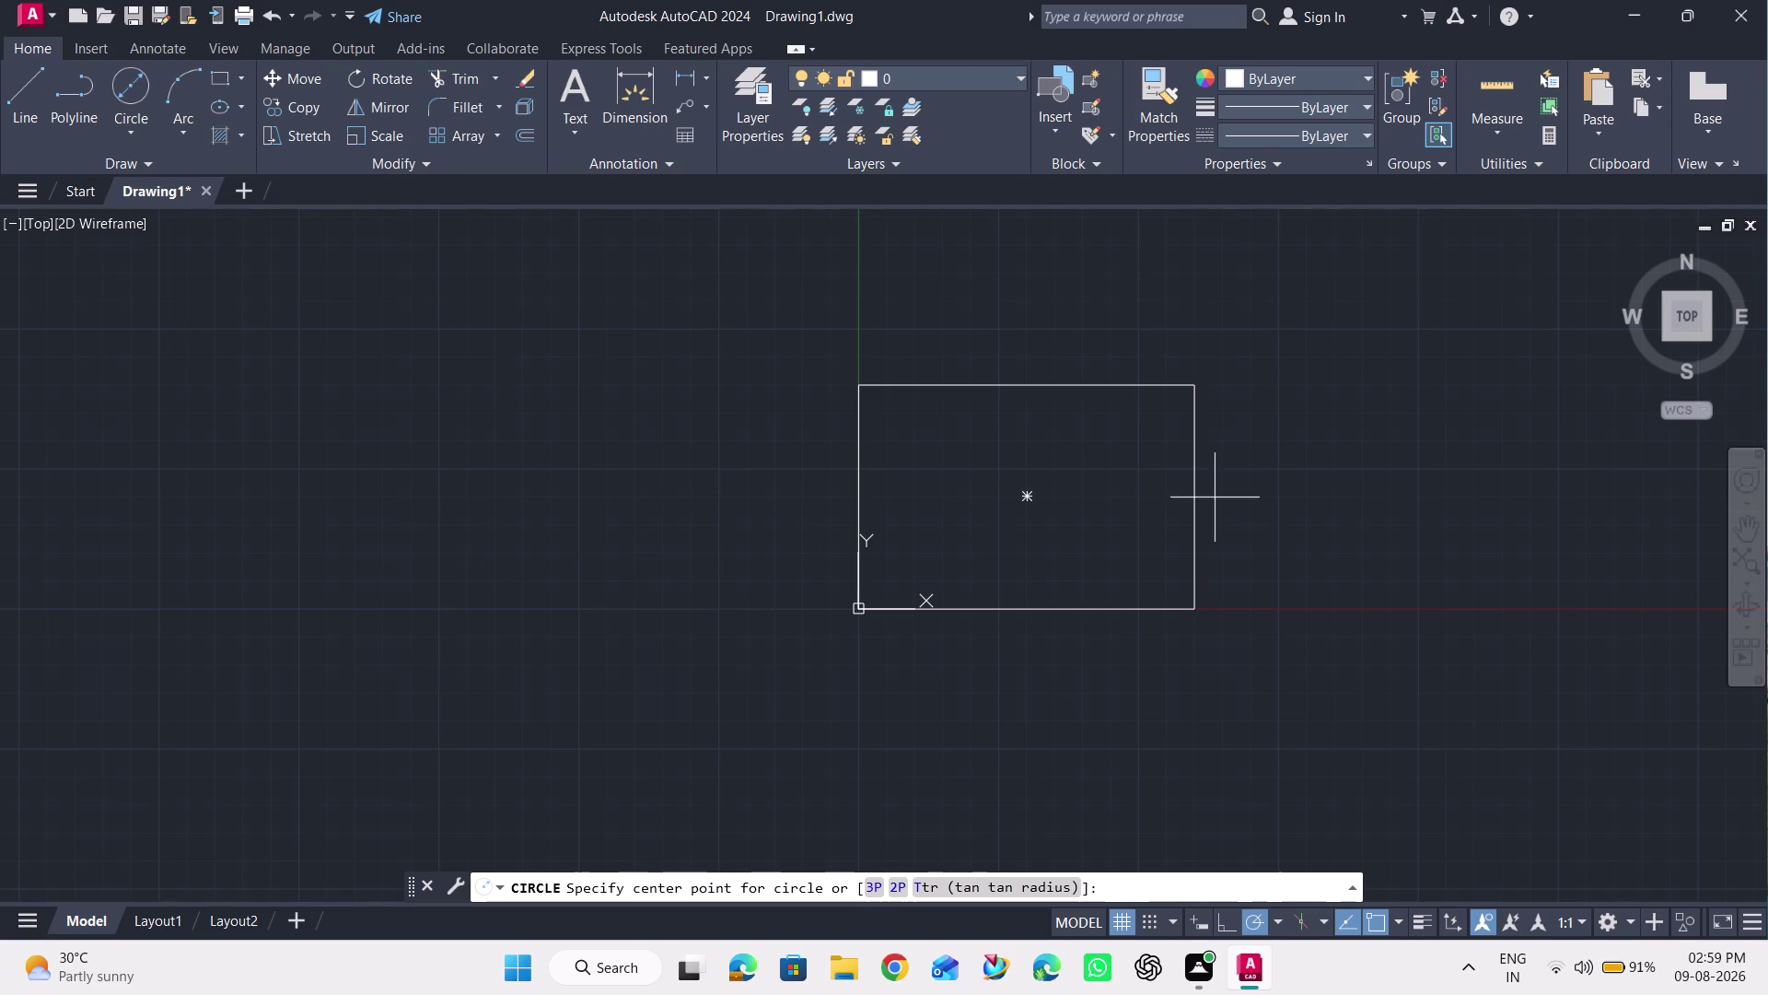
click(1029, 499)
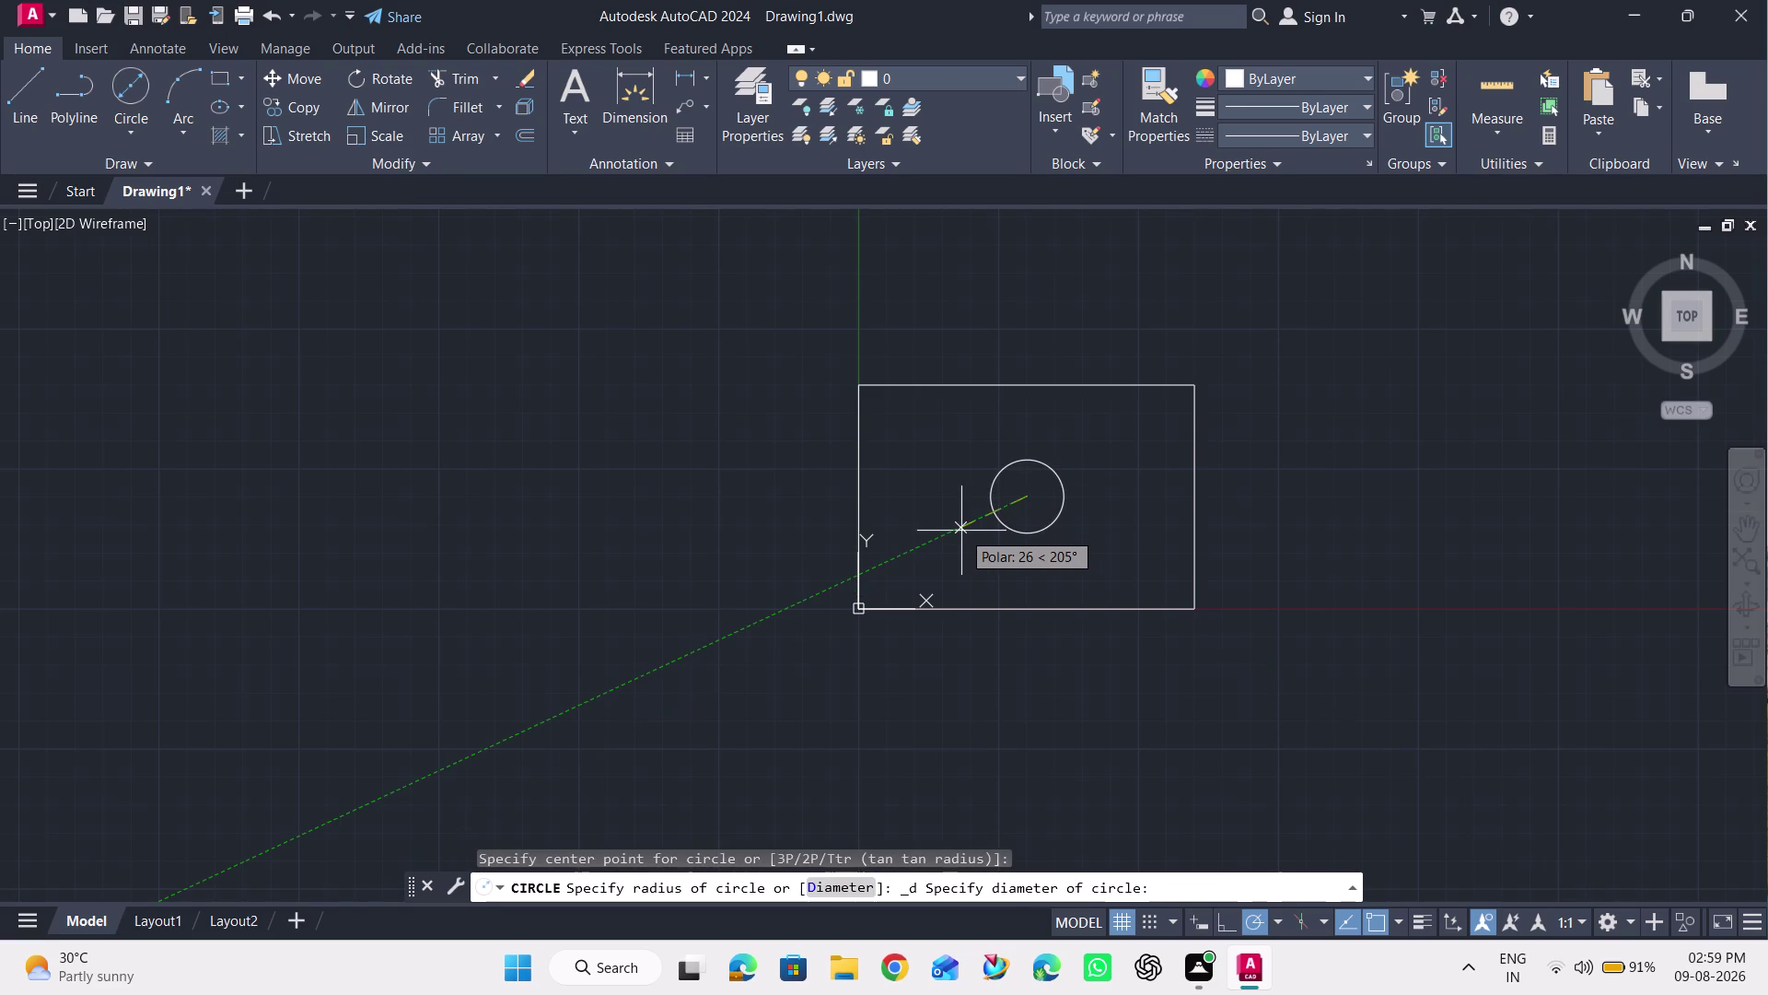
key(8)
key(0)
key(Return)
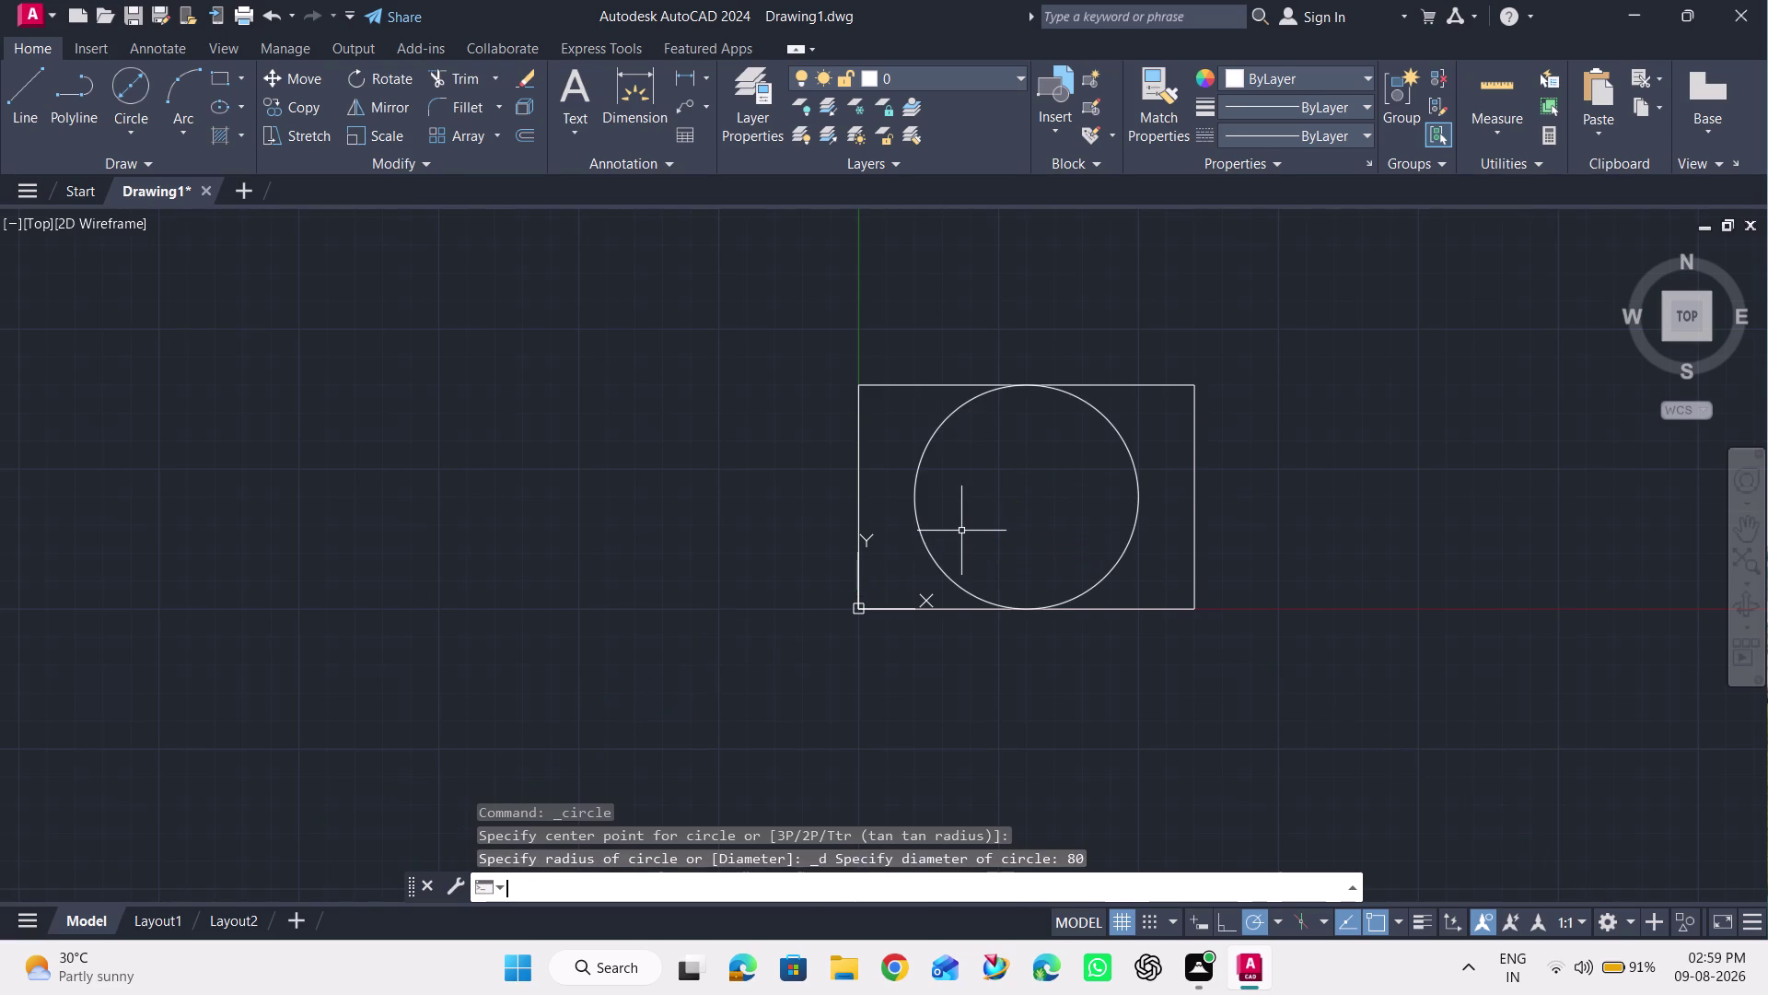
Add concentric circles of diameter 60 and 30 at the same centre.
click(114, 88)
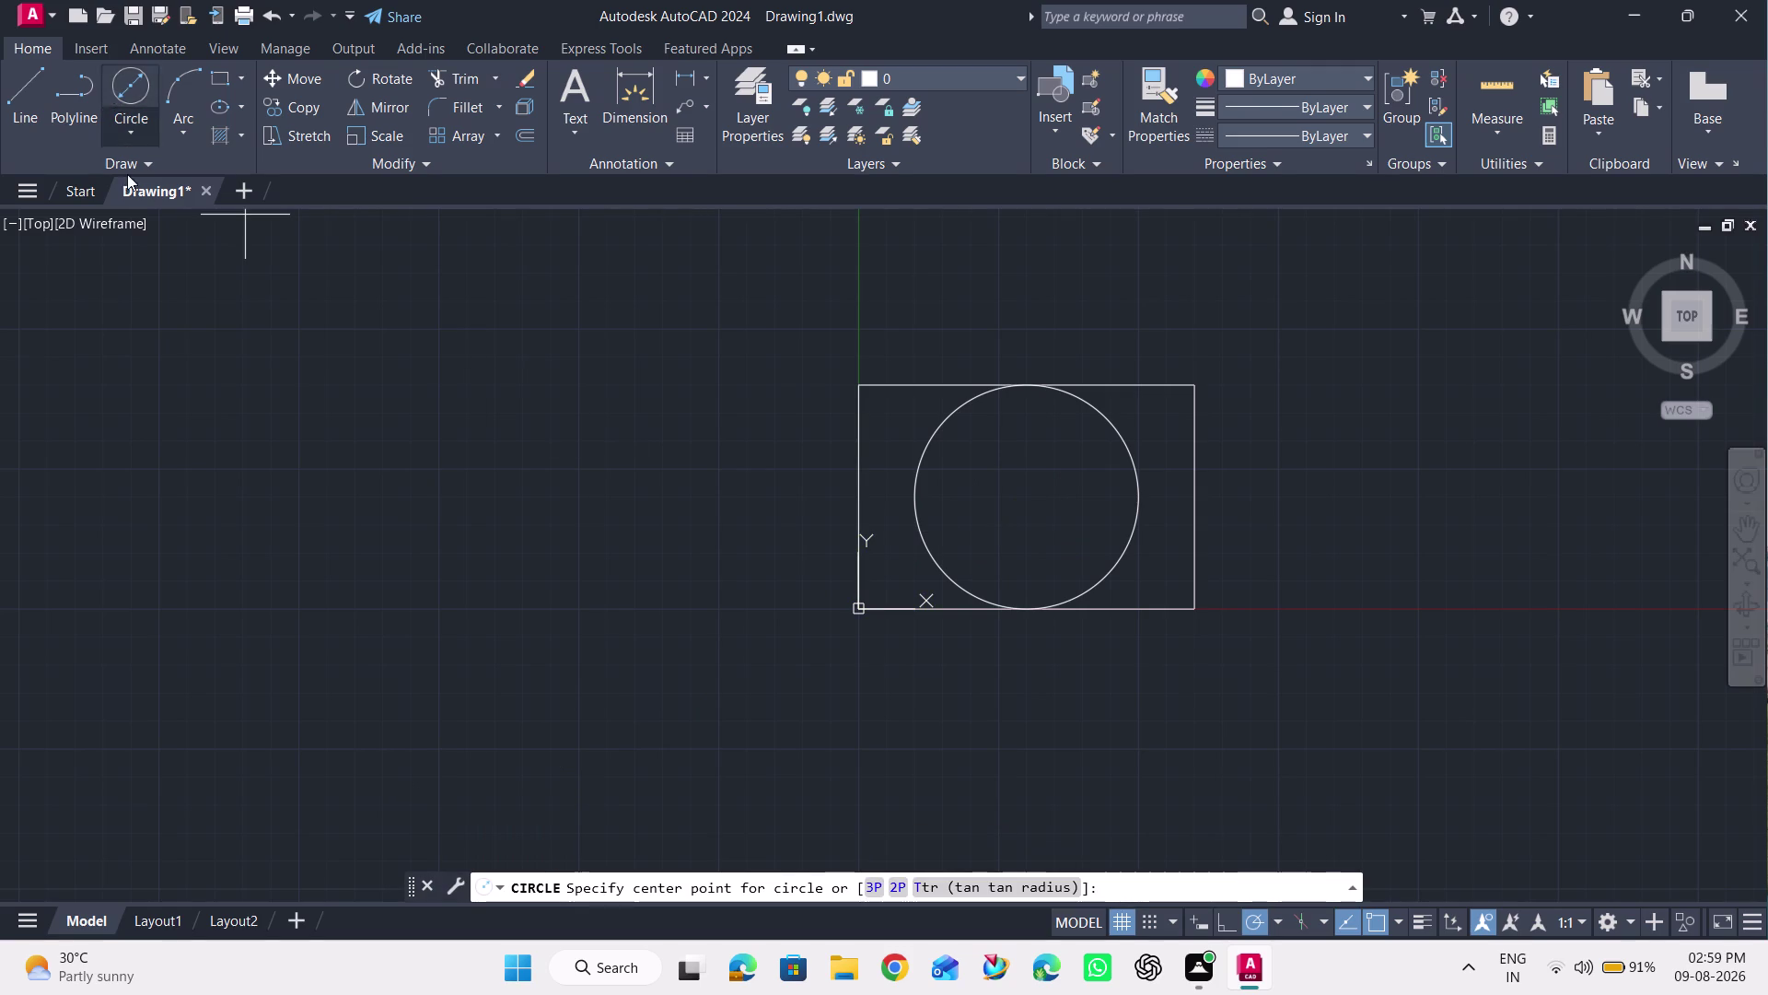
click(1025, 492)
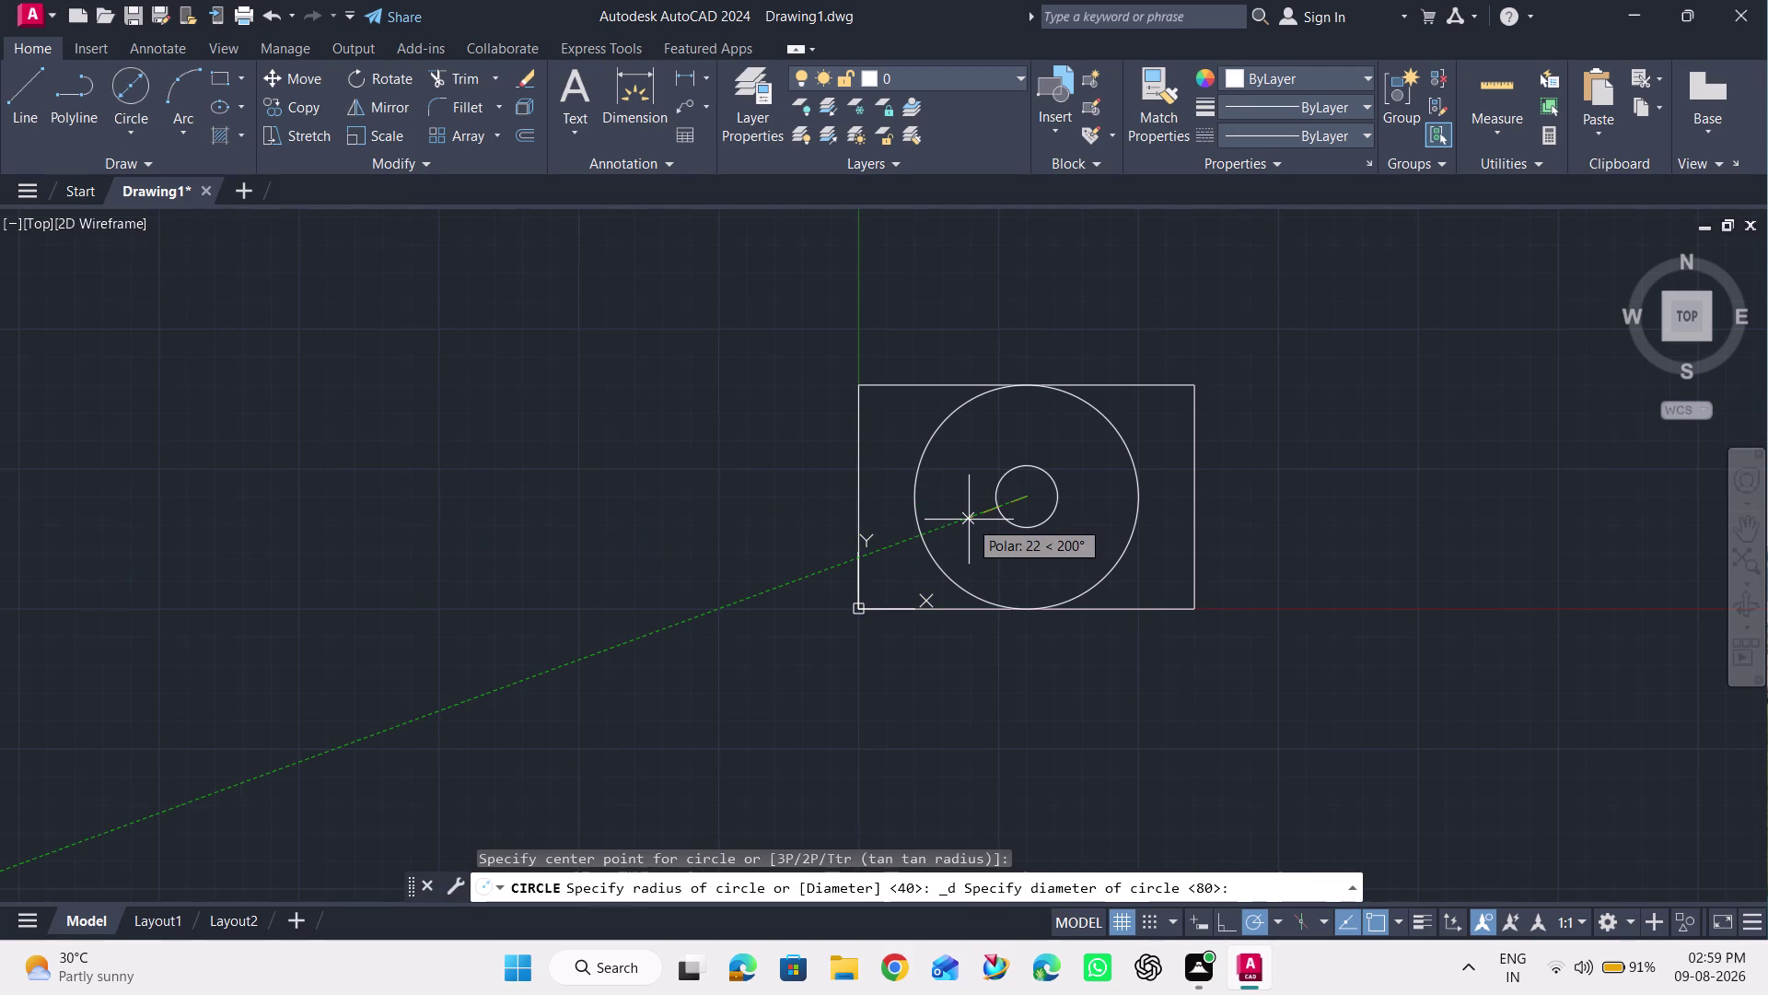
text(60)
key(Return)
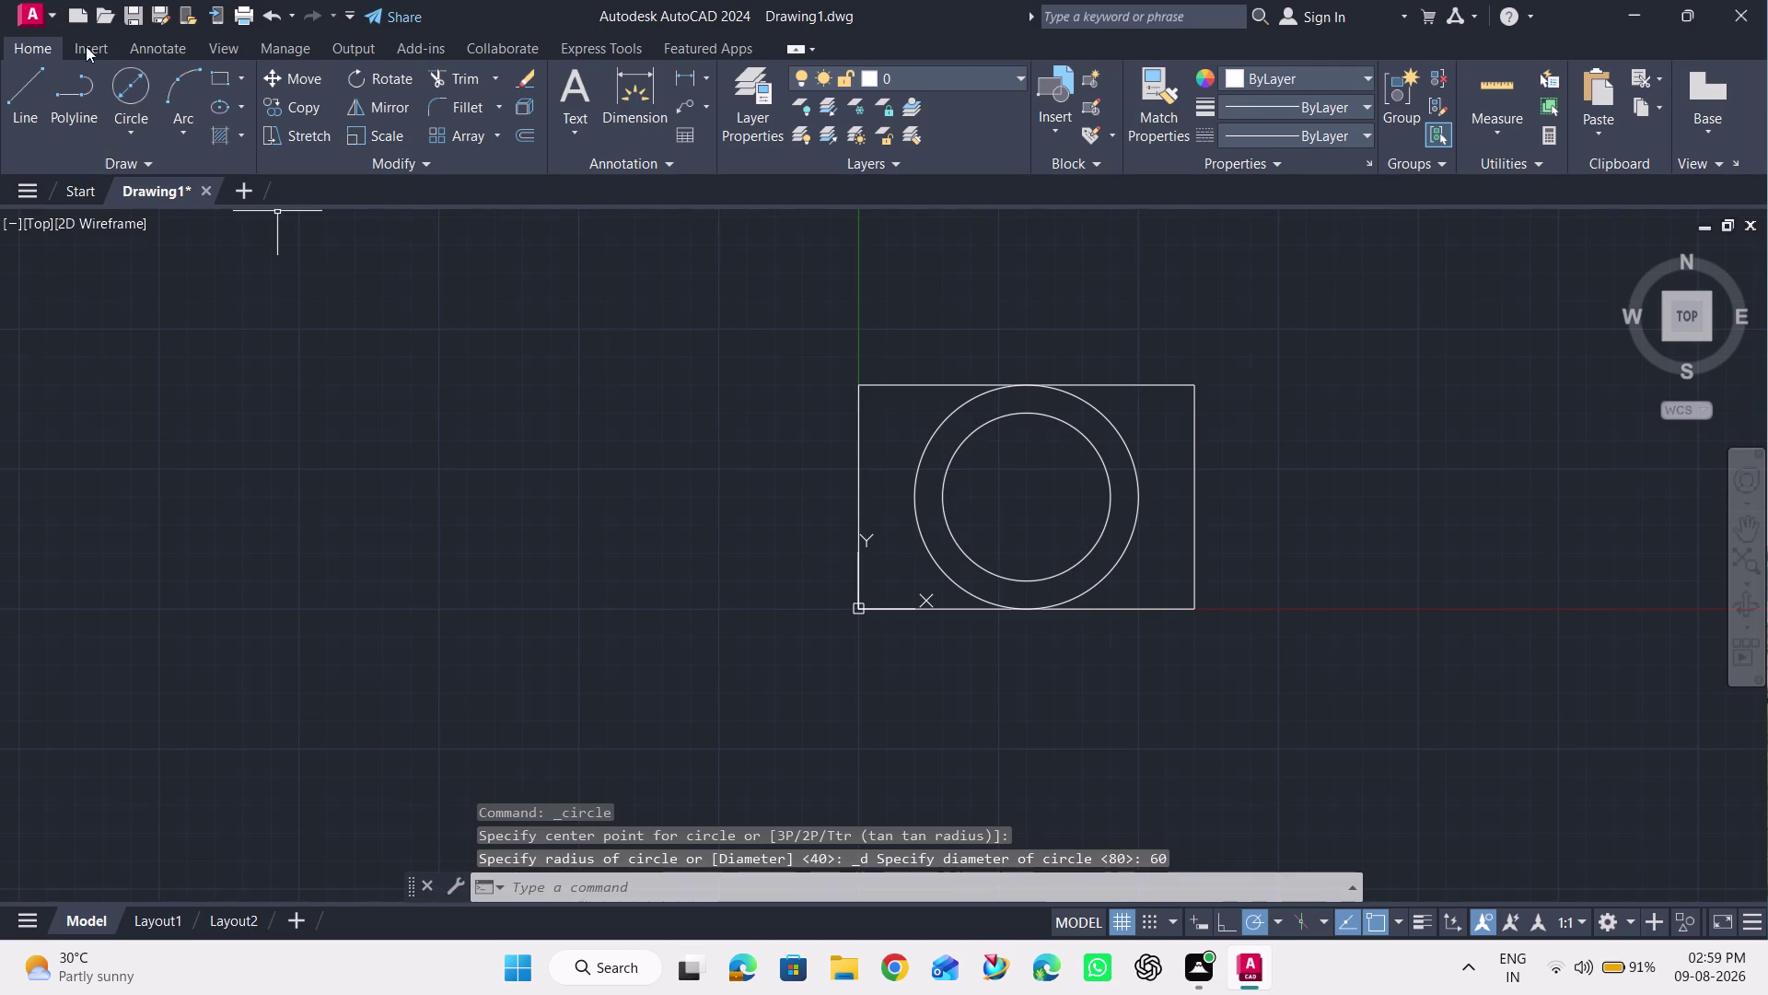
click(119, 87)
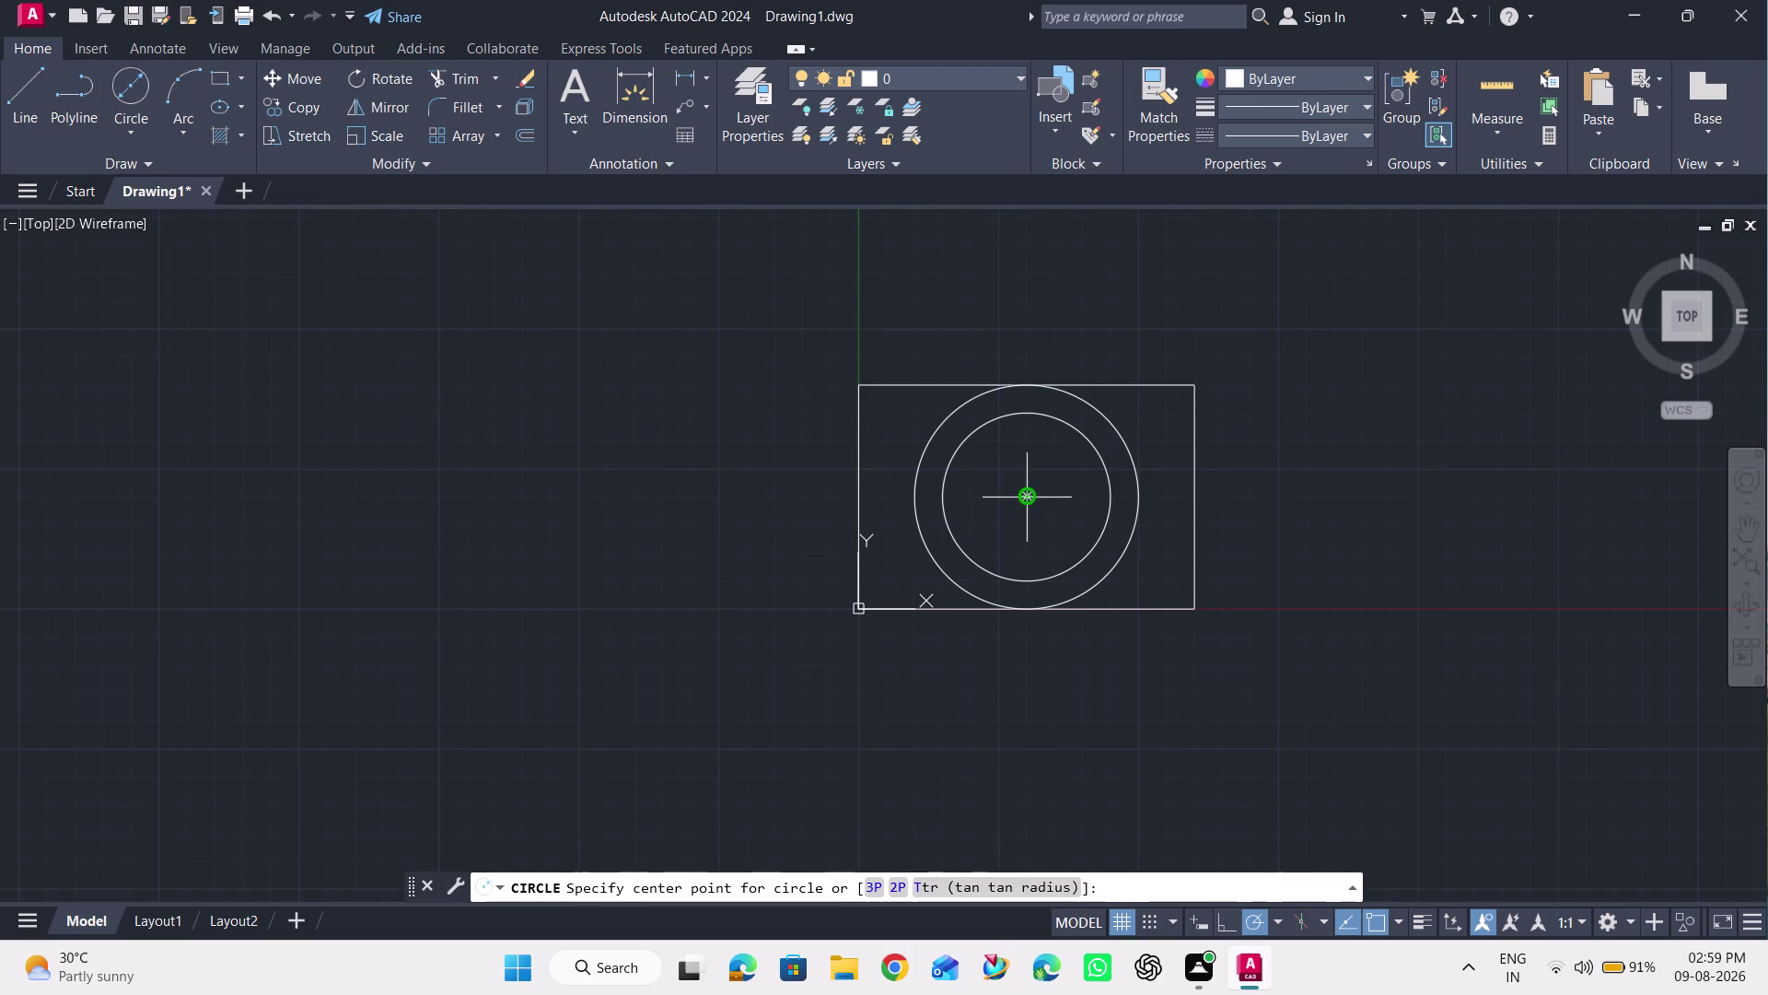
click(1021, 500)
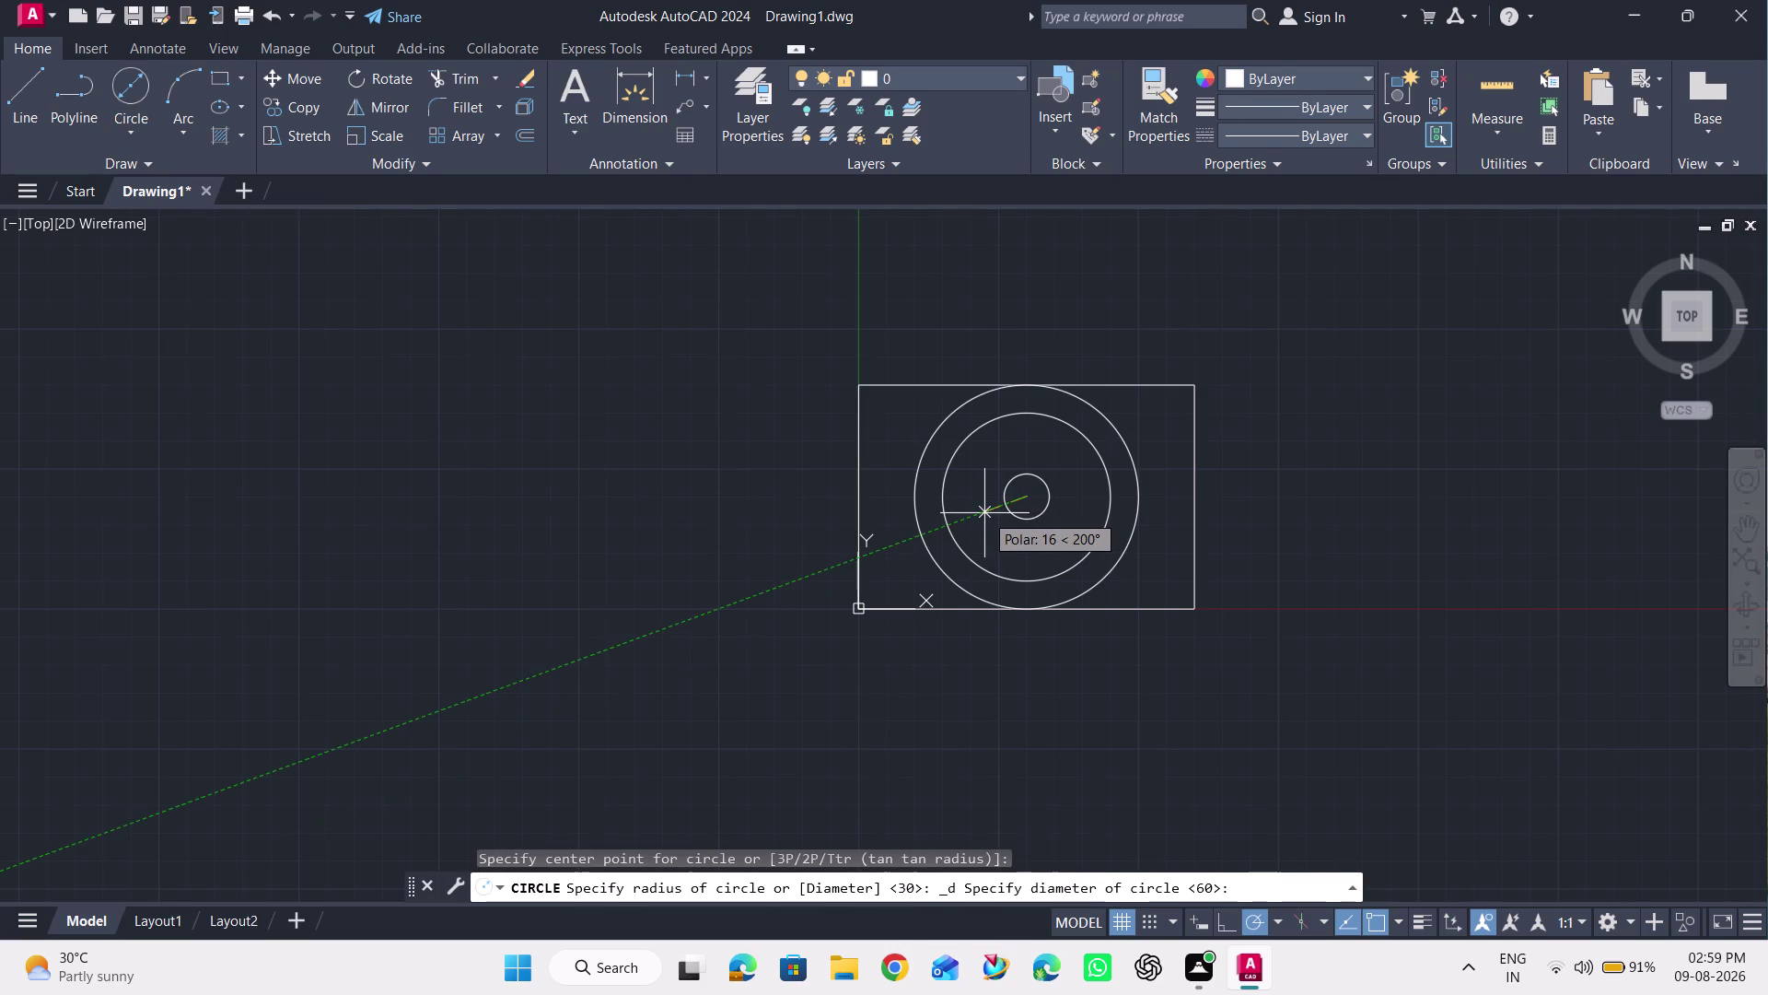
text(30)
key(Return)
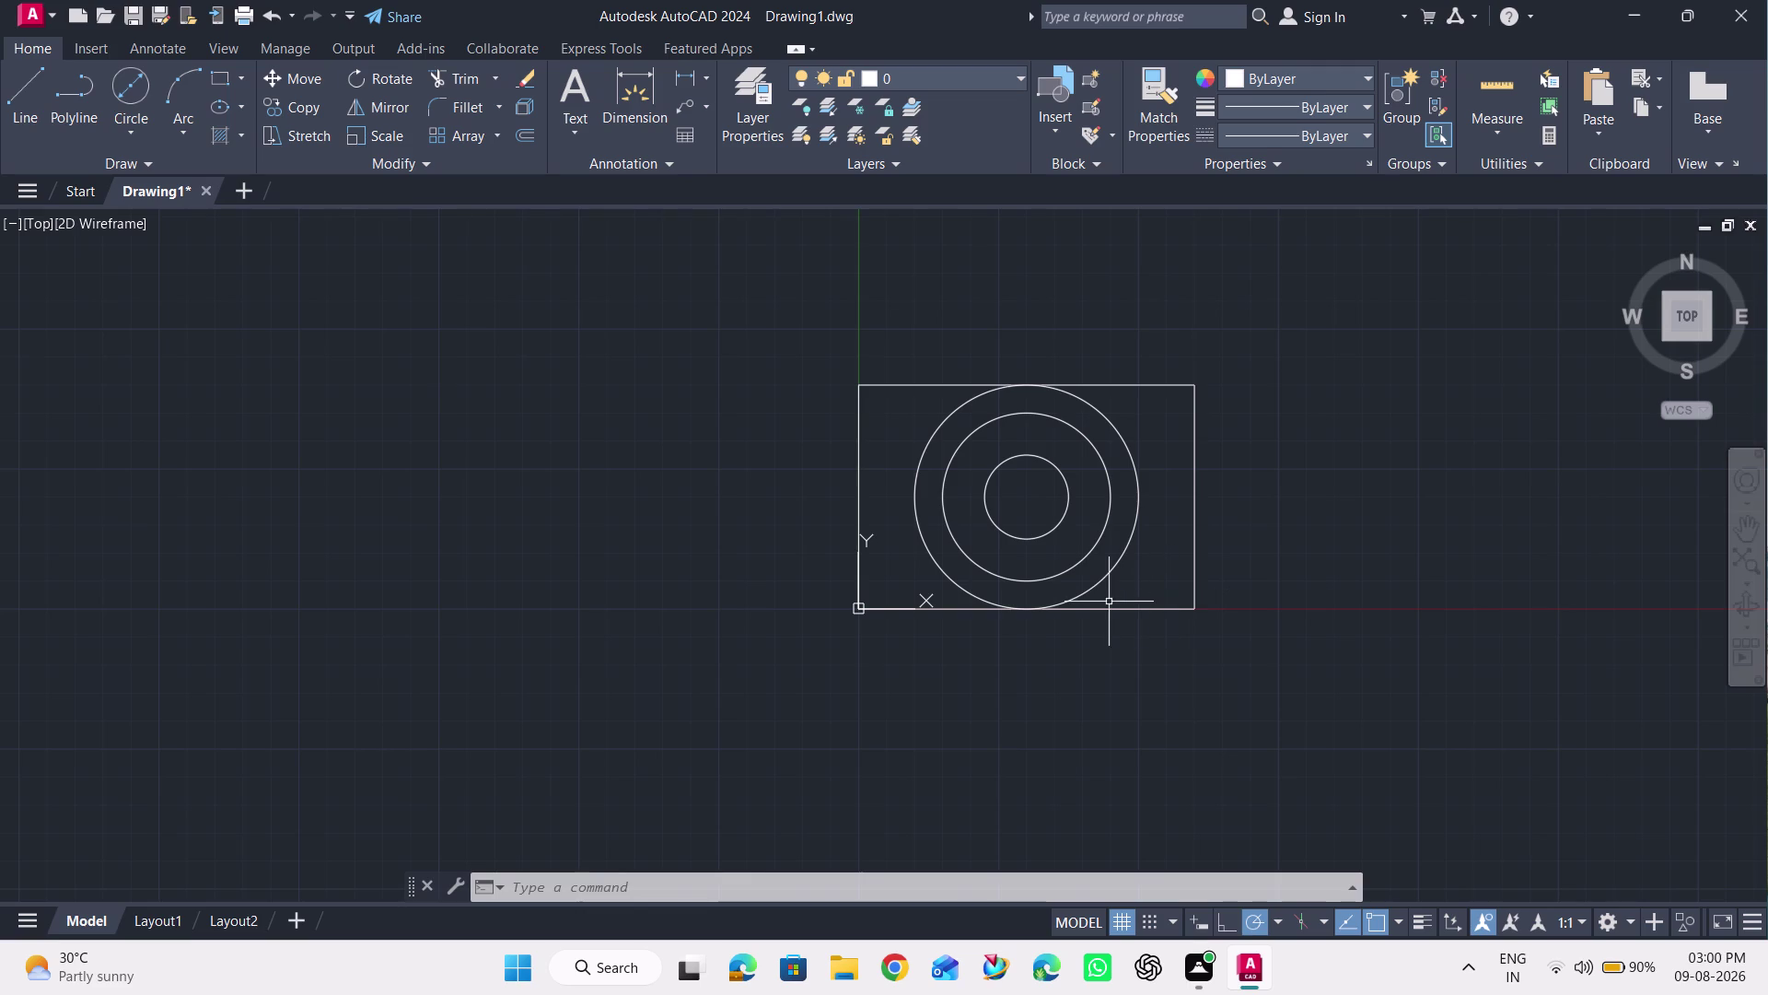
click(1686, 314)
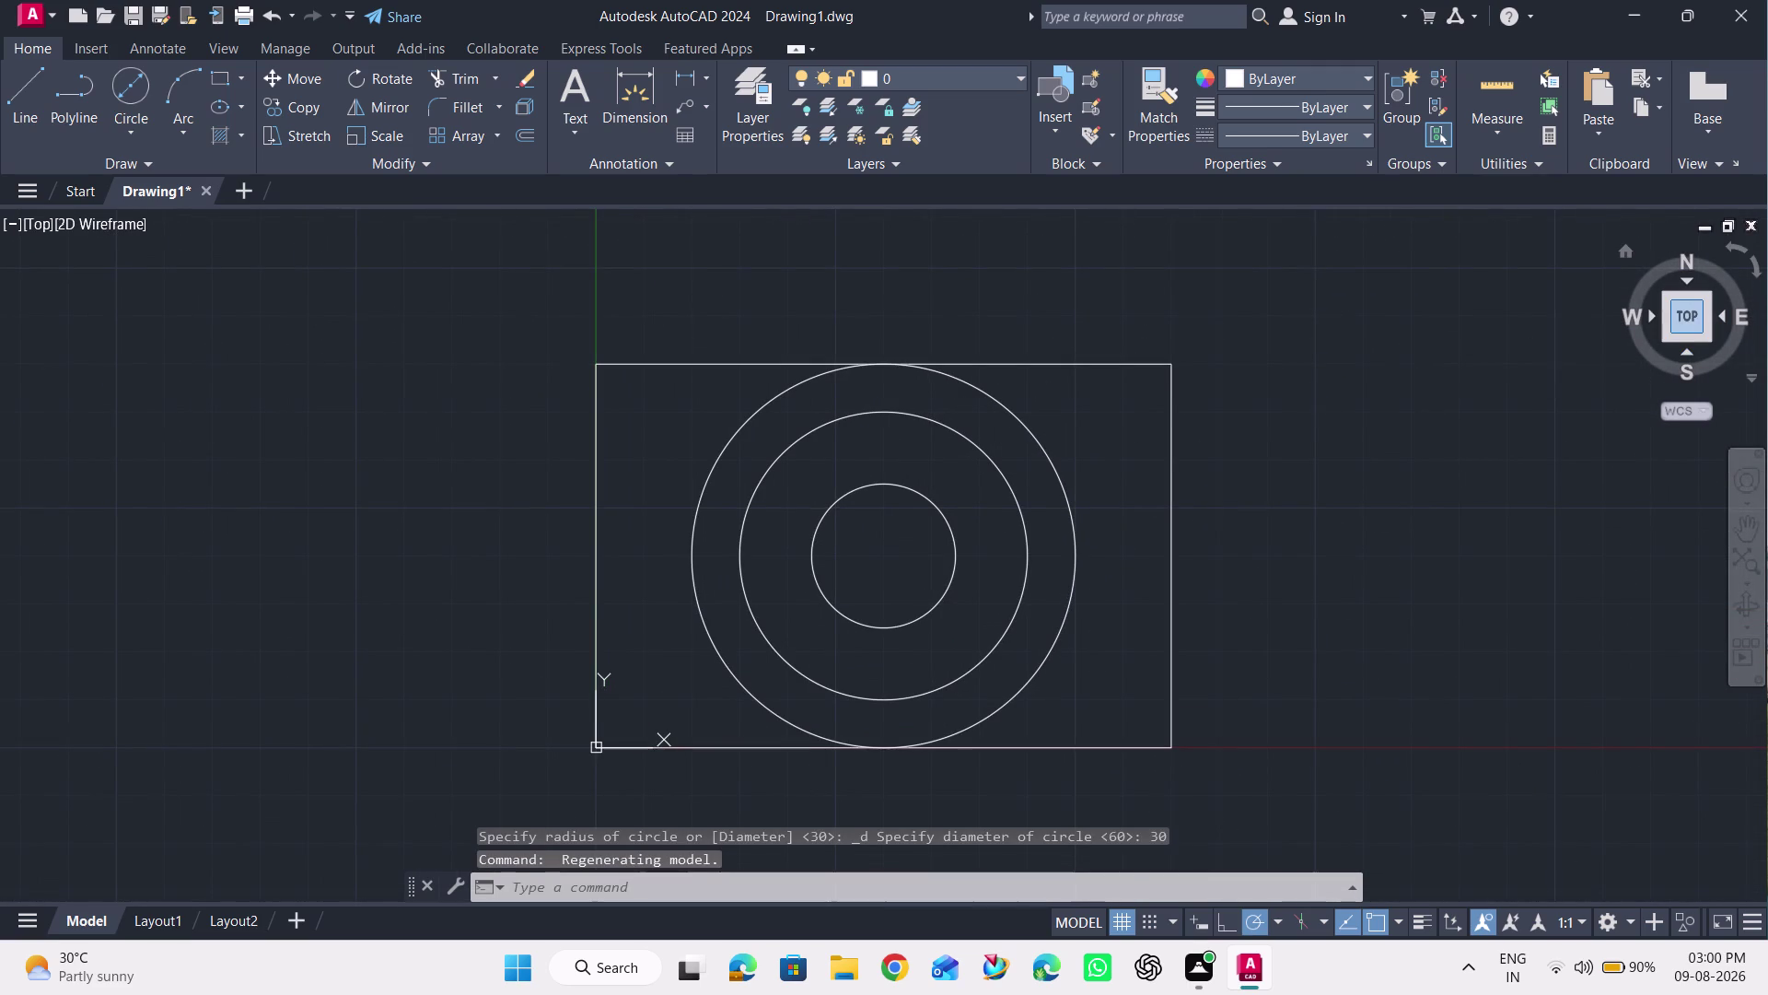
Orbit the view, then use the ViewCube to restore the Top plan view.
drag(1697, 316, 1602, 236)
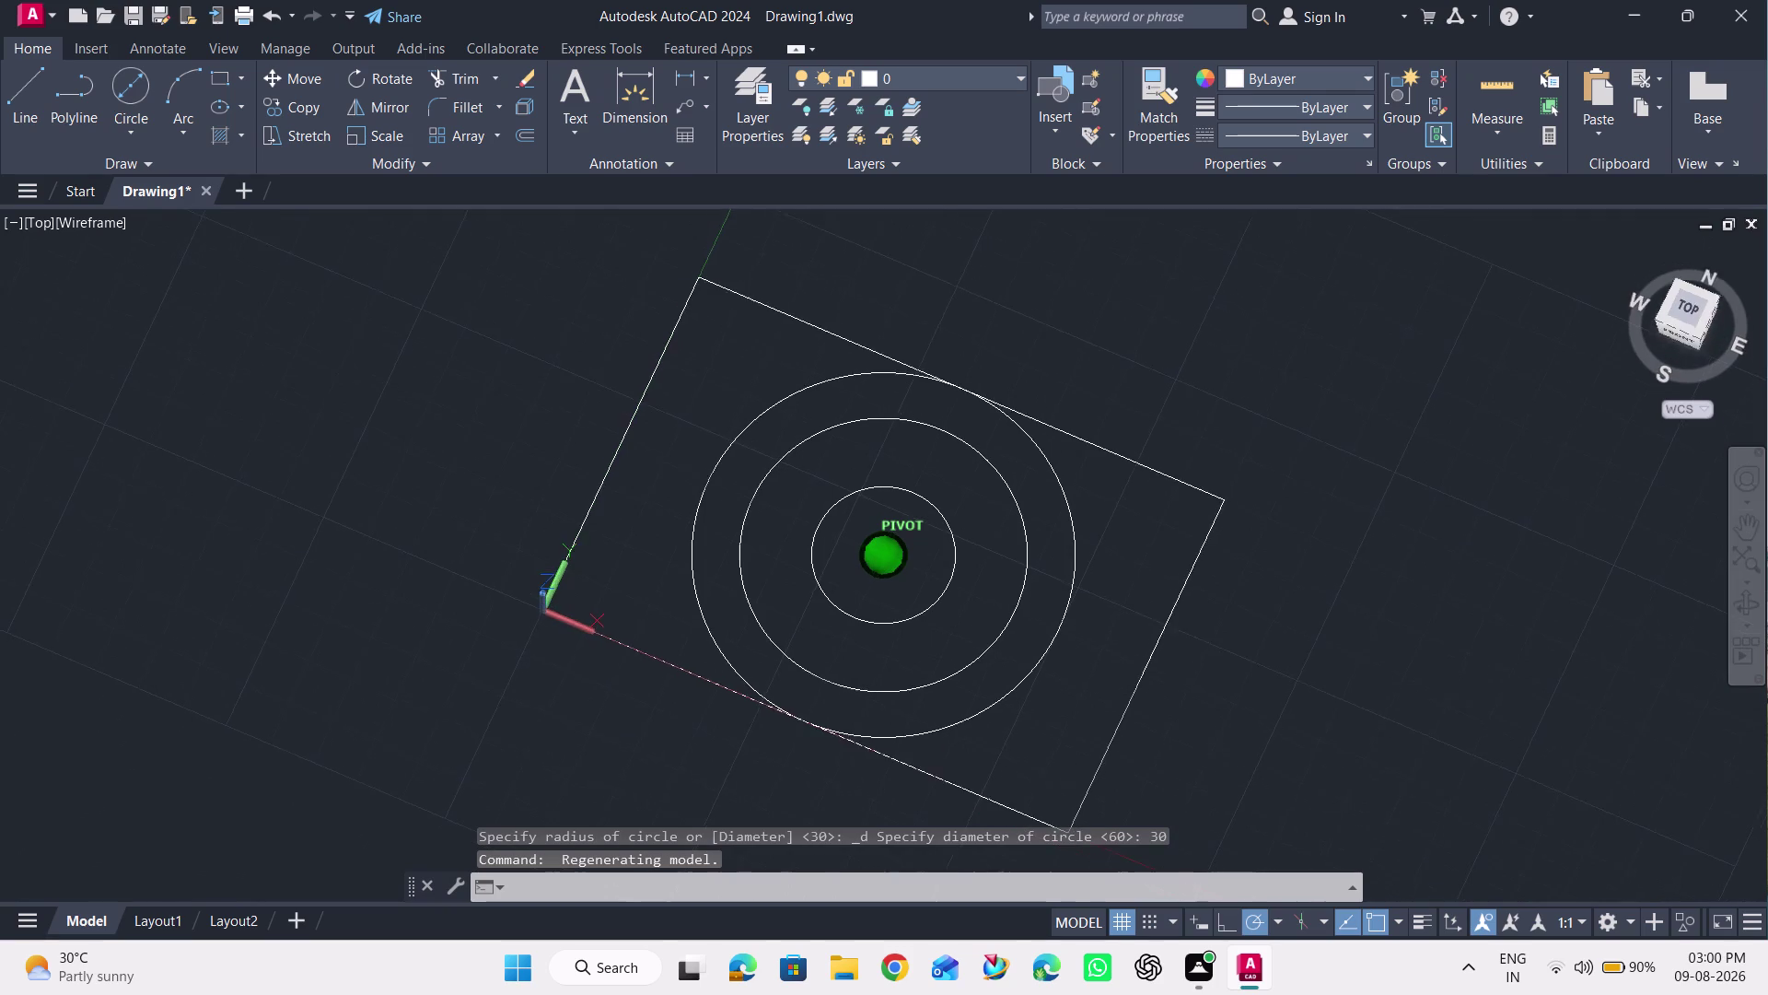
drag(1602, 236, 1626, 853)
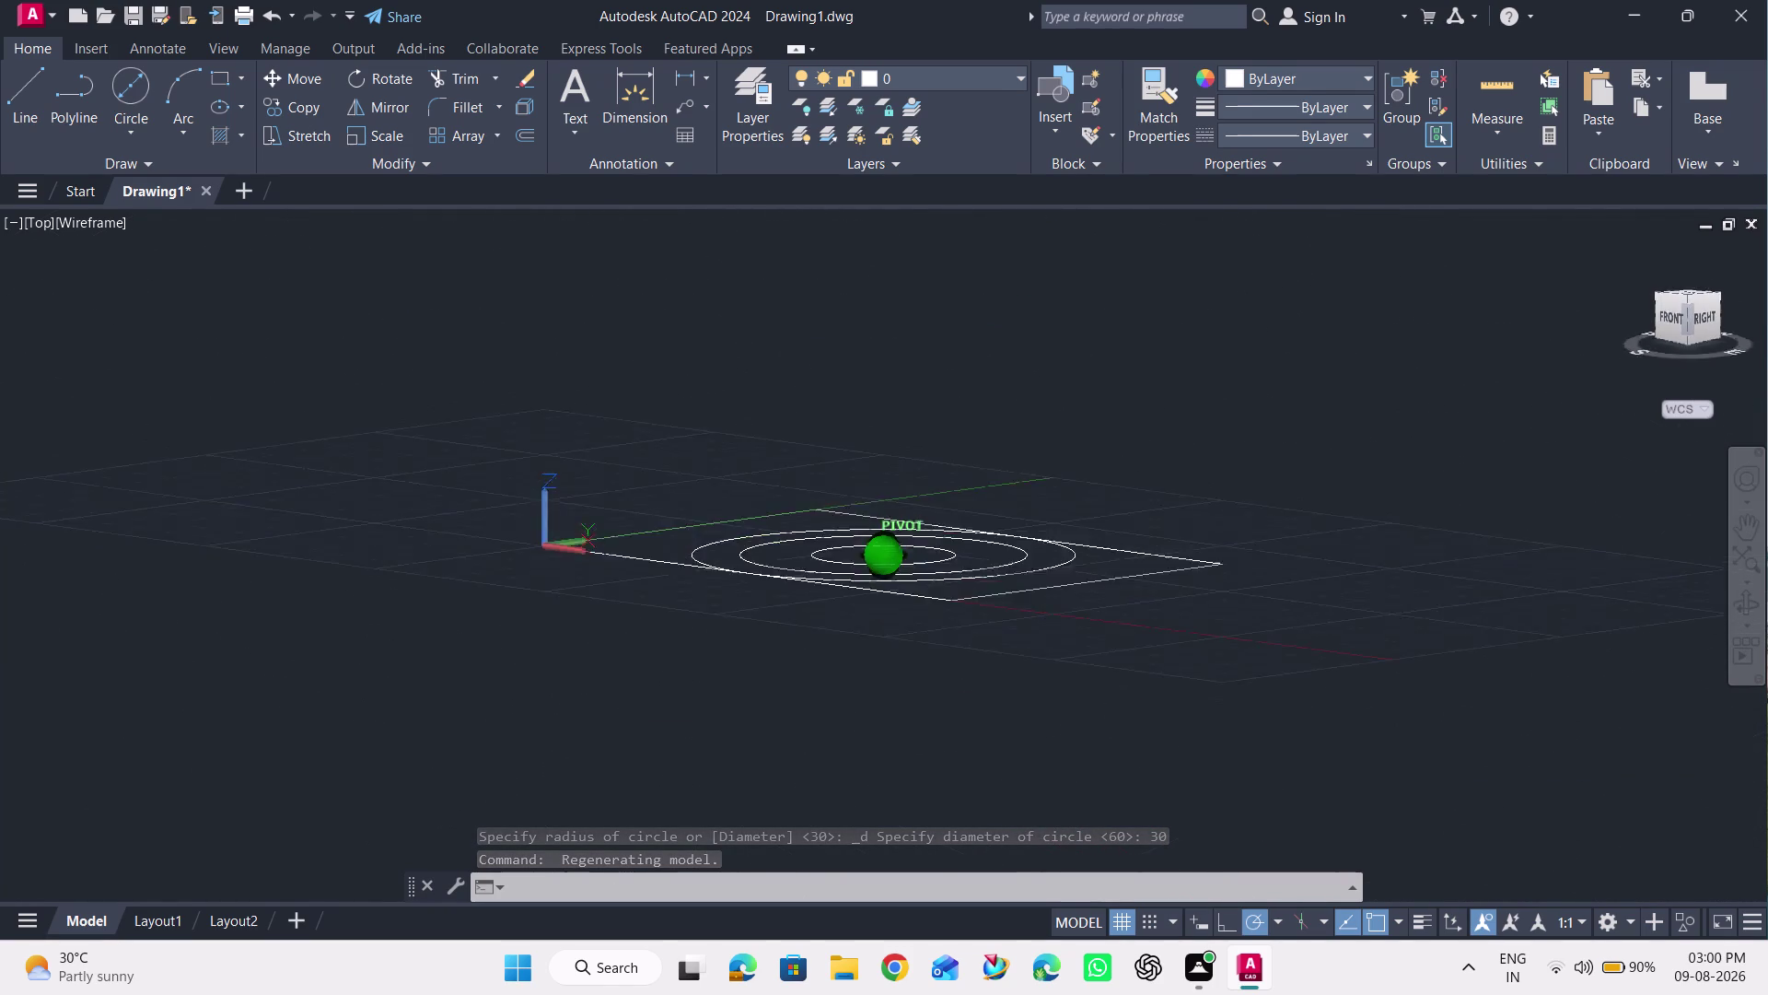
drag(1627, 853, 1506, 233)
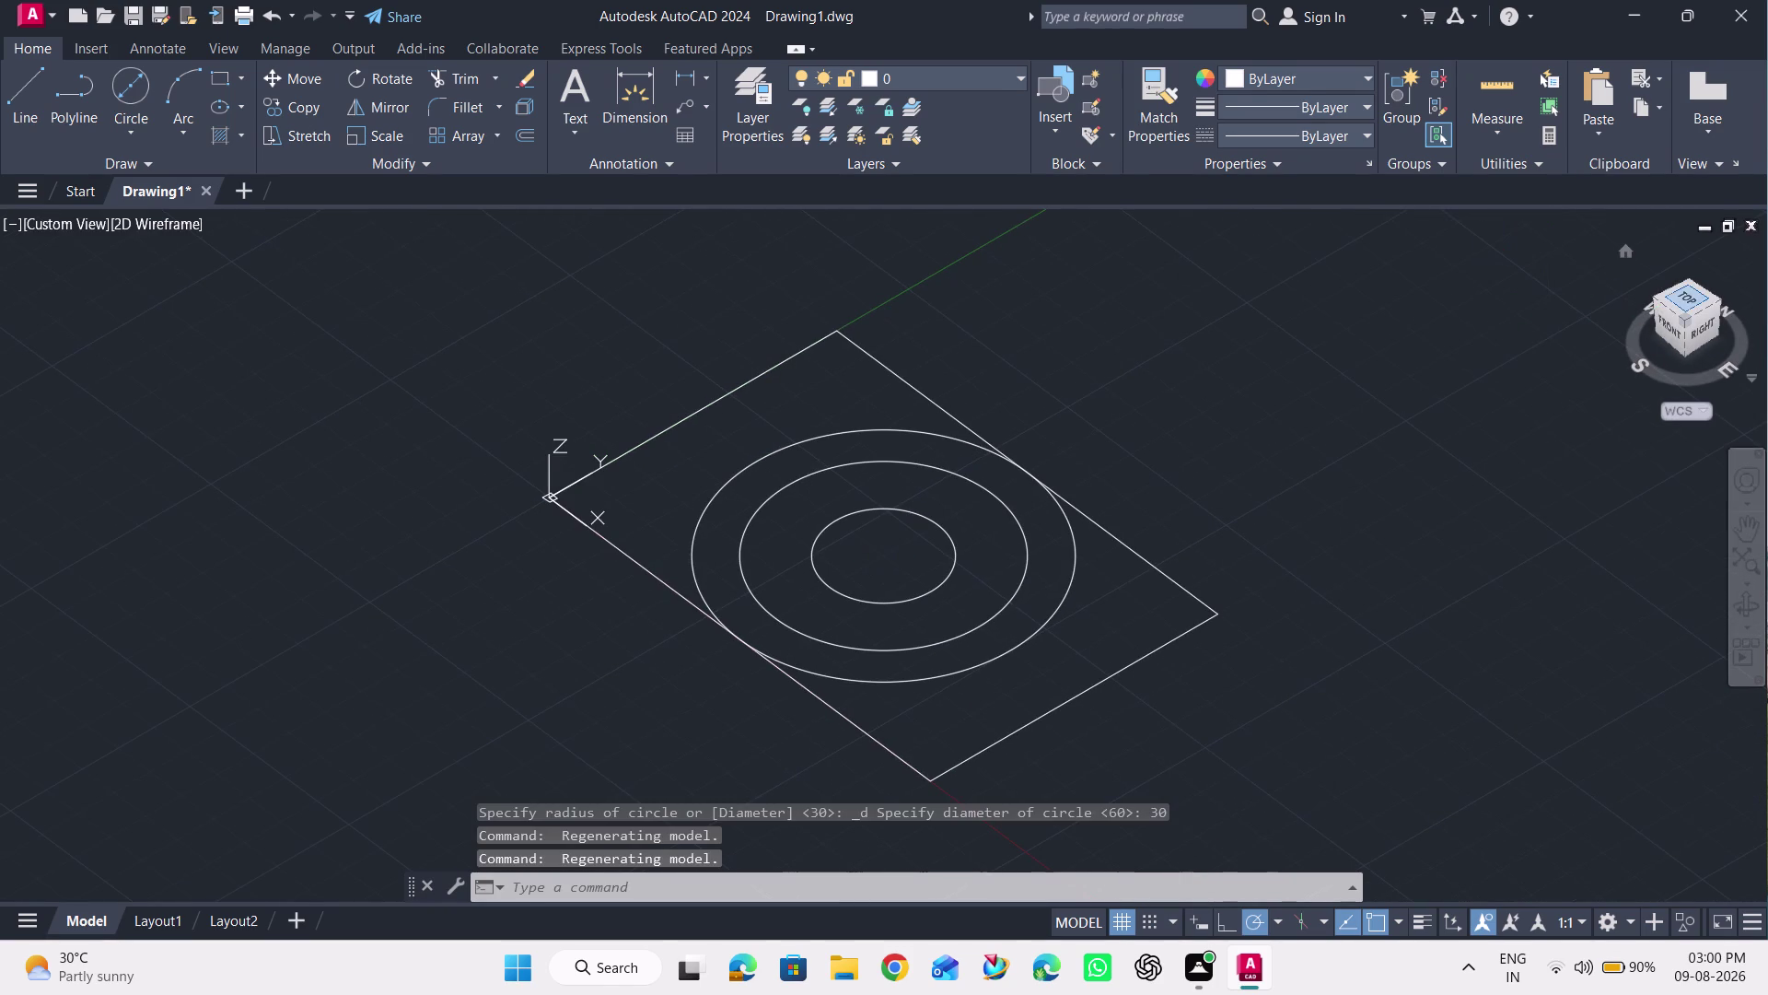
click(1693, 289)
click(1691, 309)
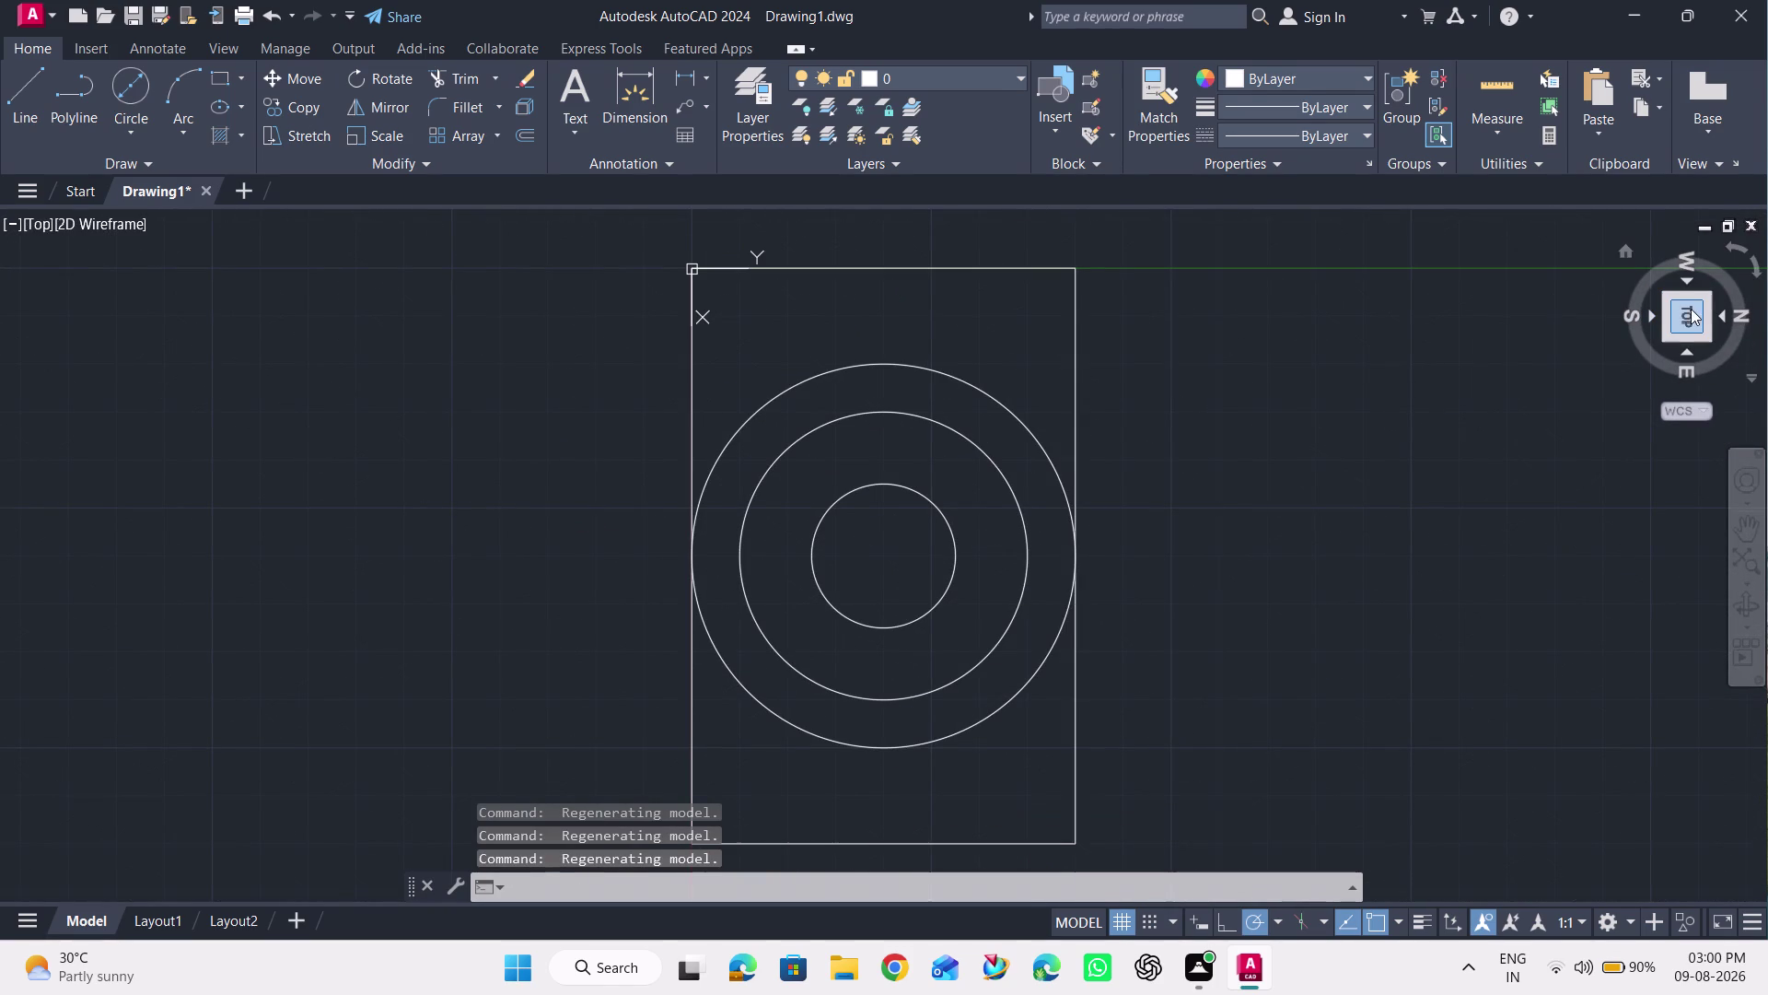
click(1724, 315)
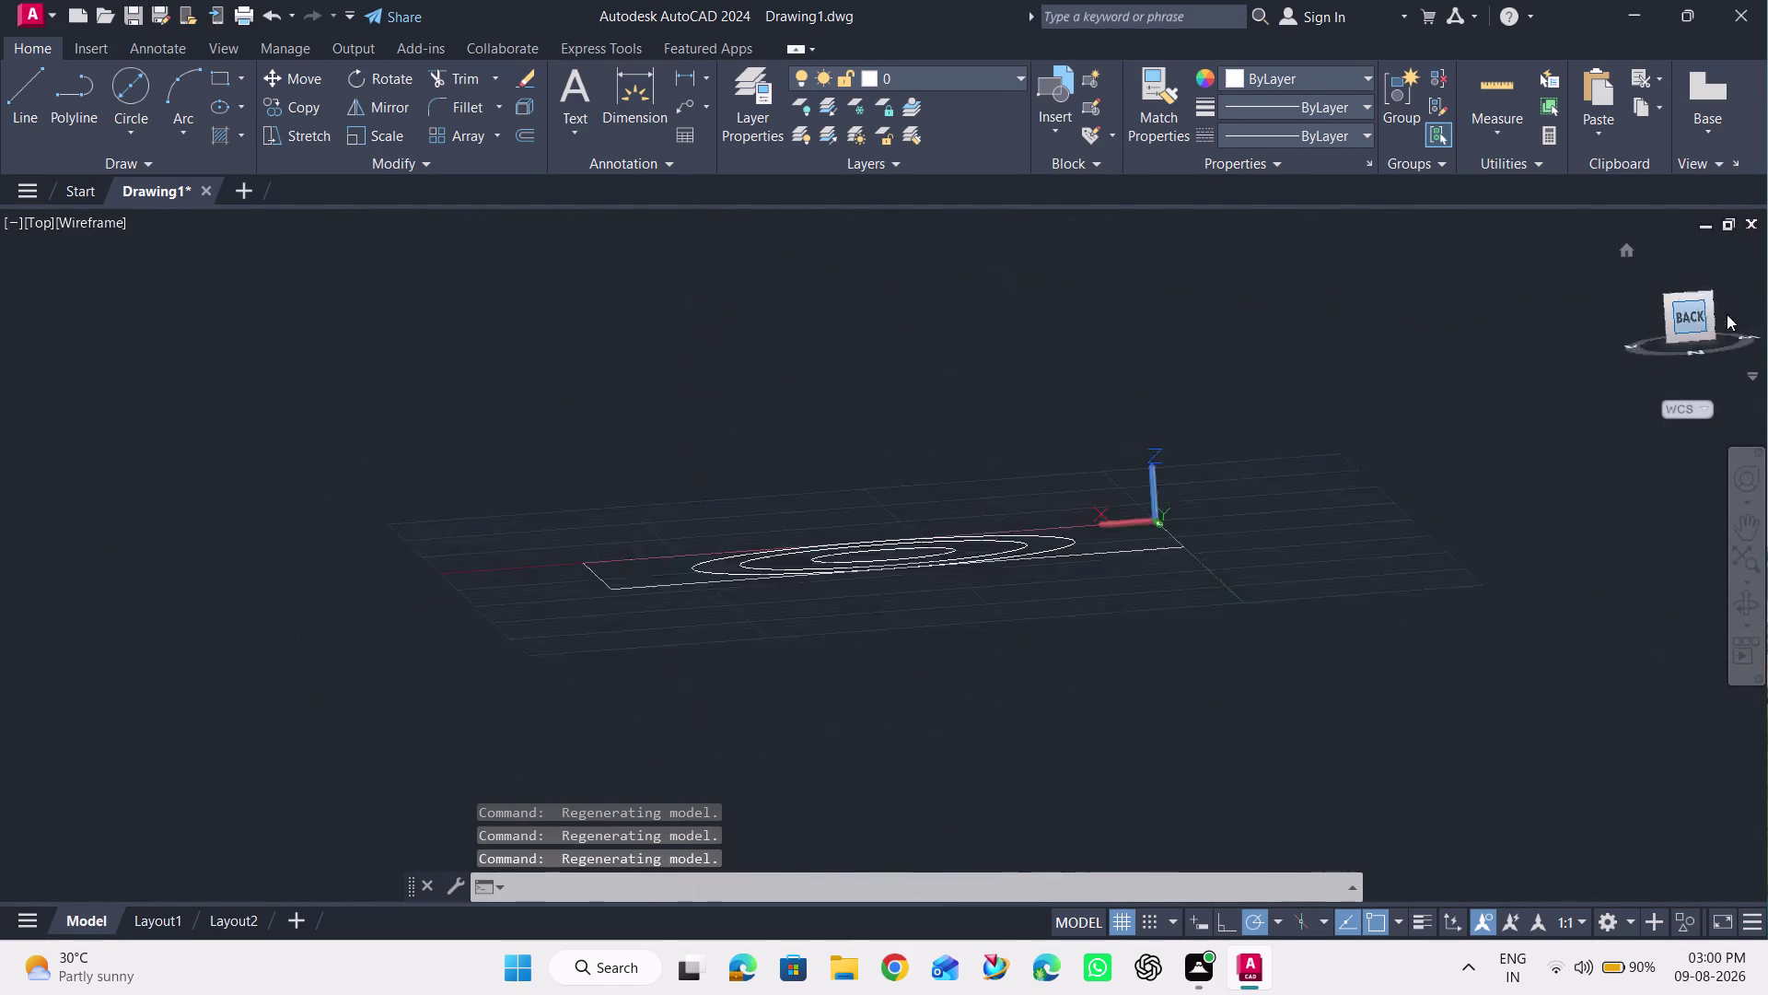
click(1695, 279)
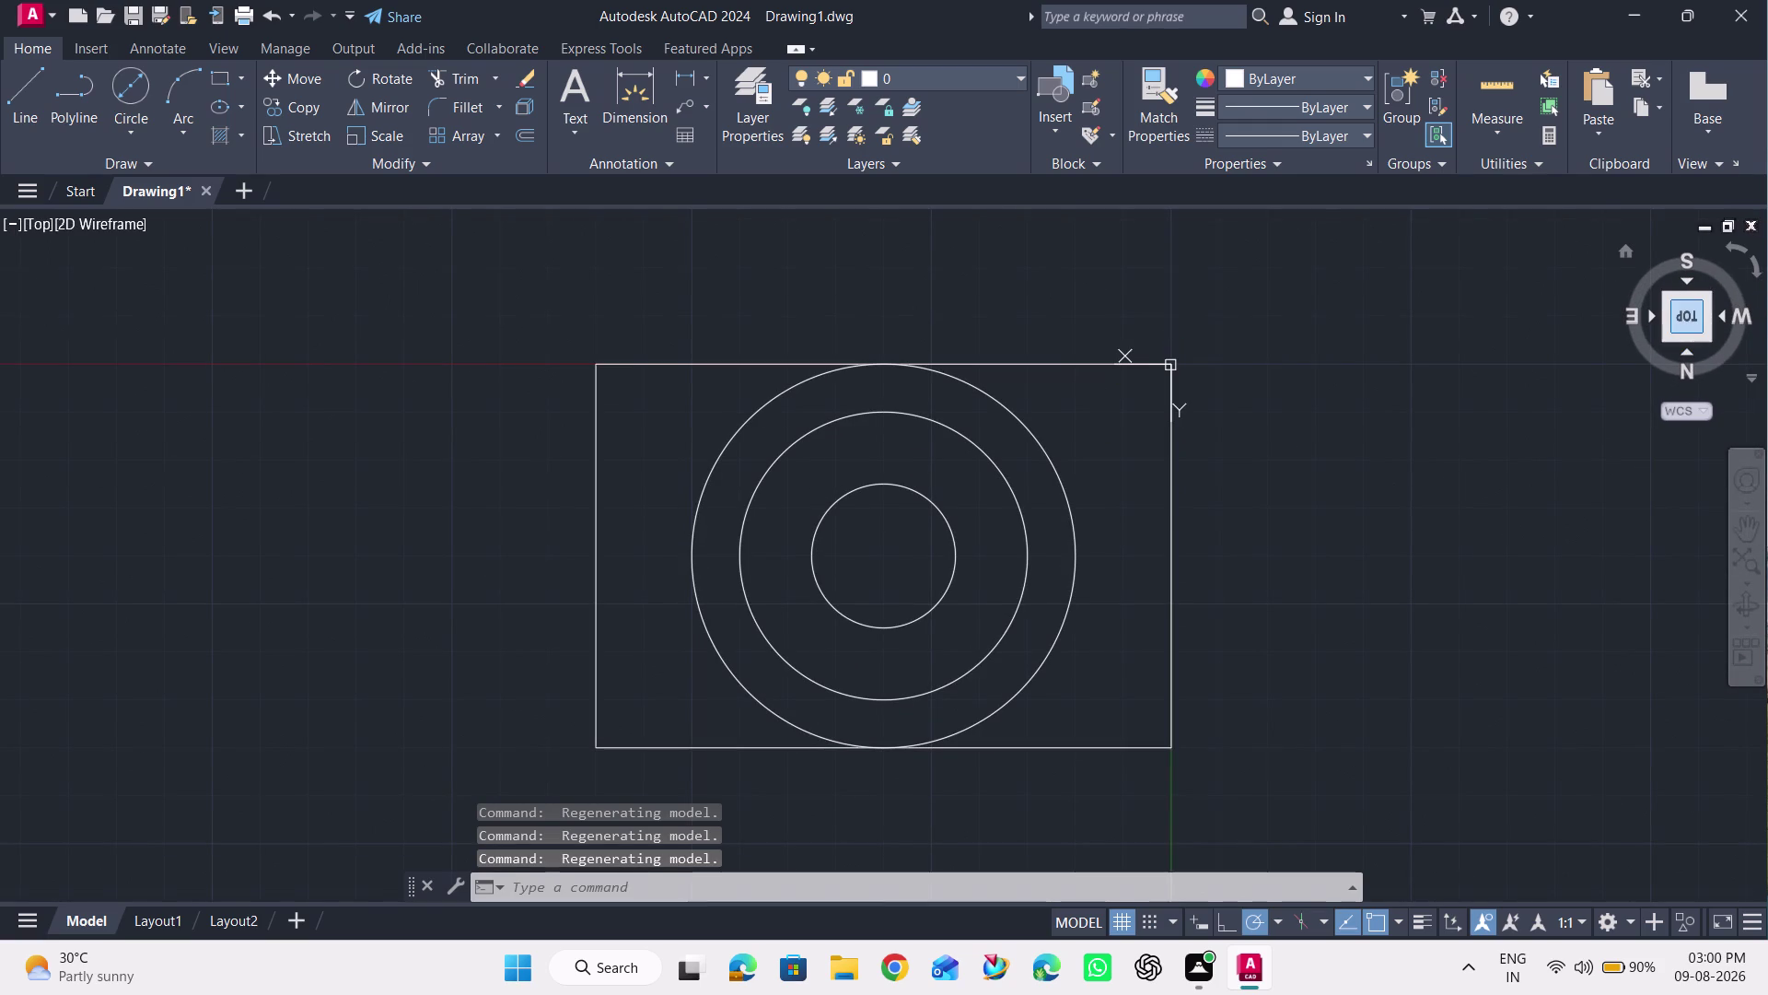
click(1686, 298)
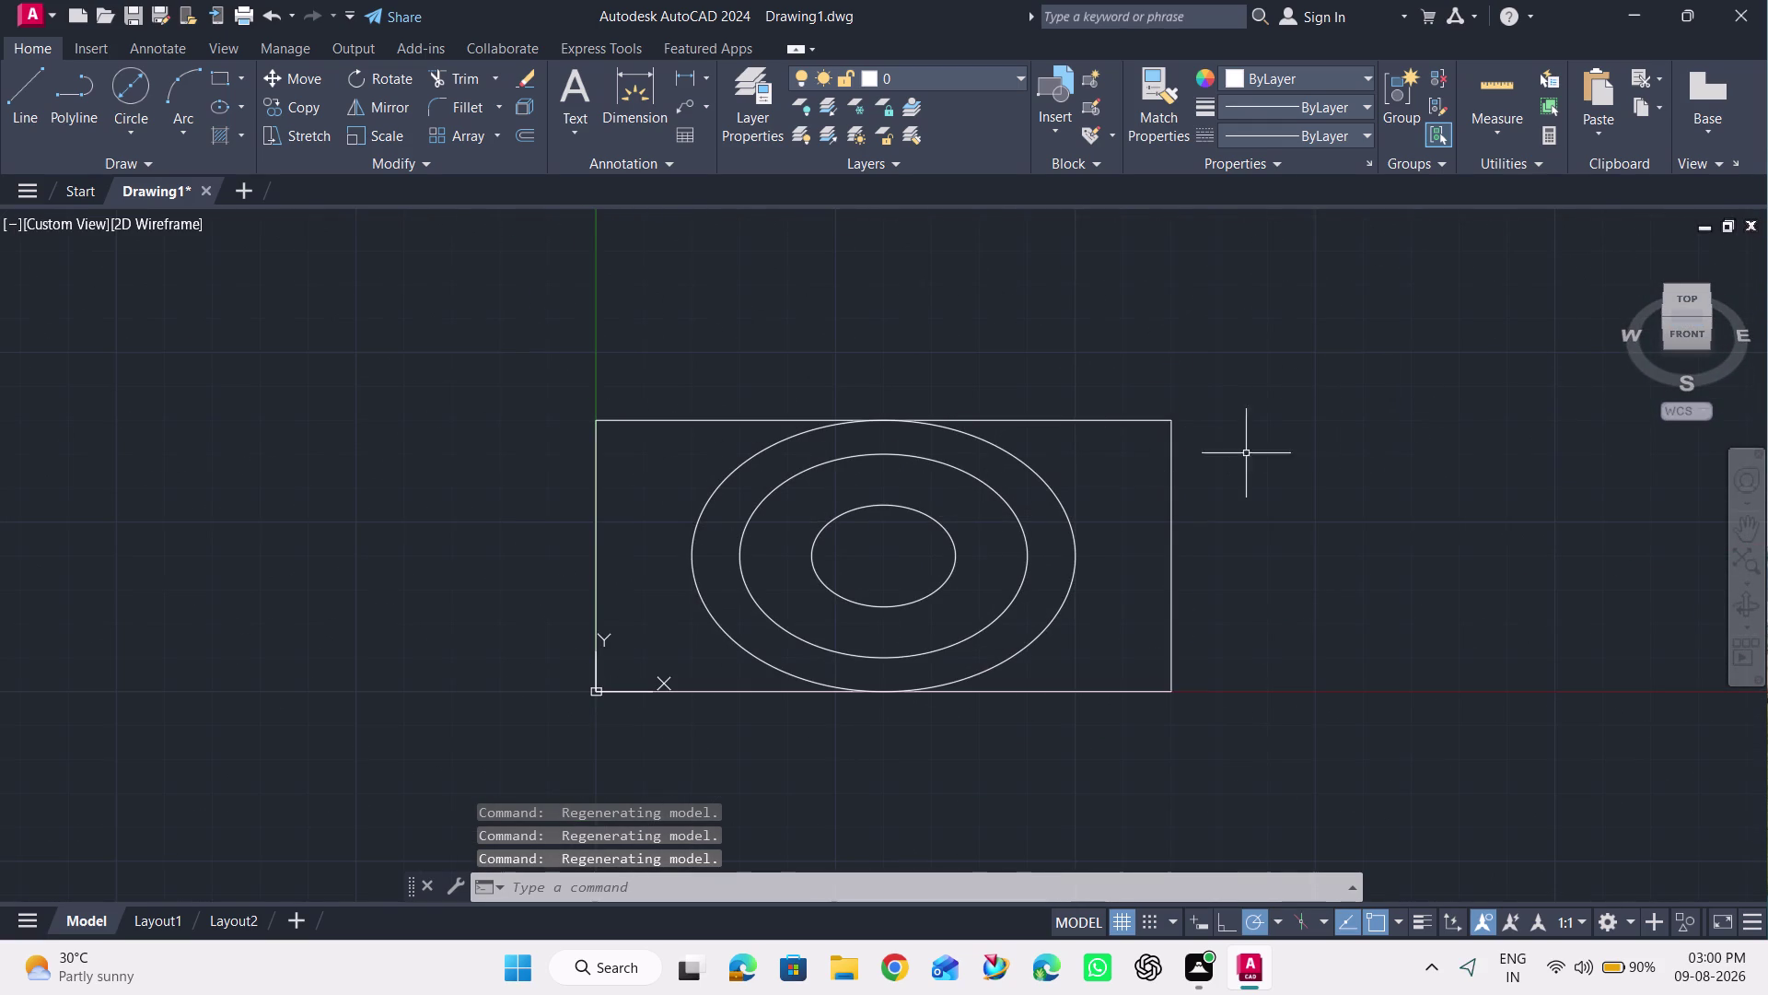
click(1686, 302)
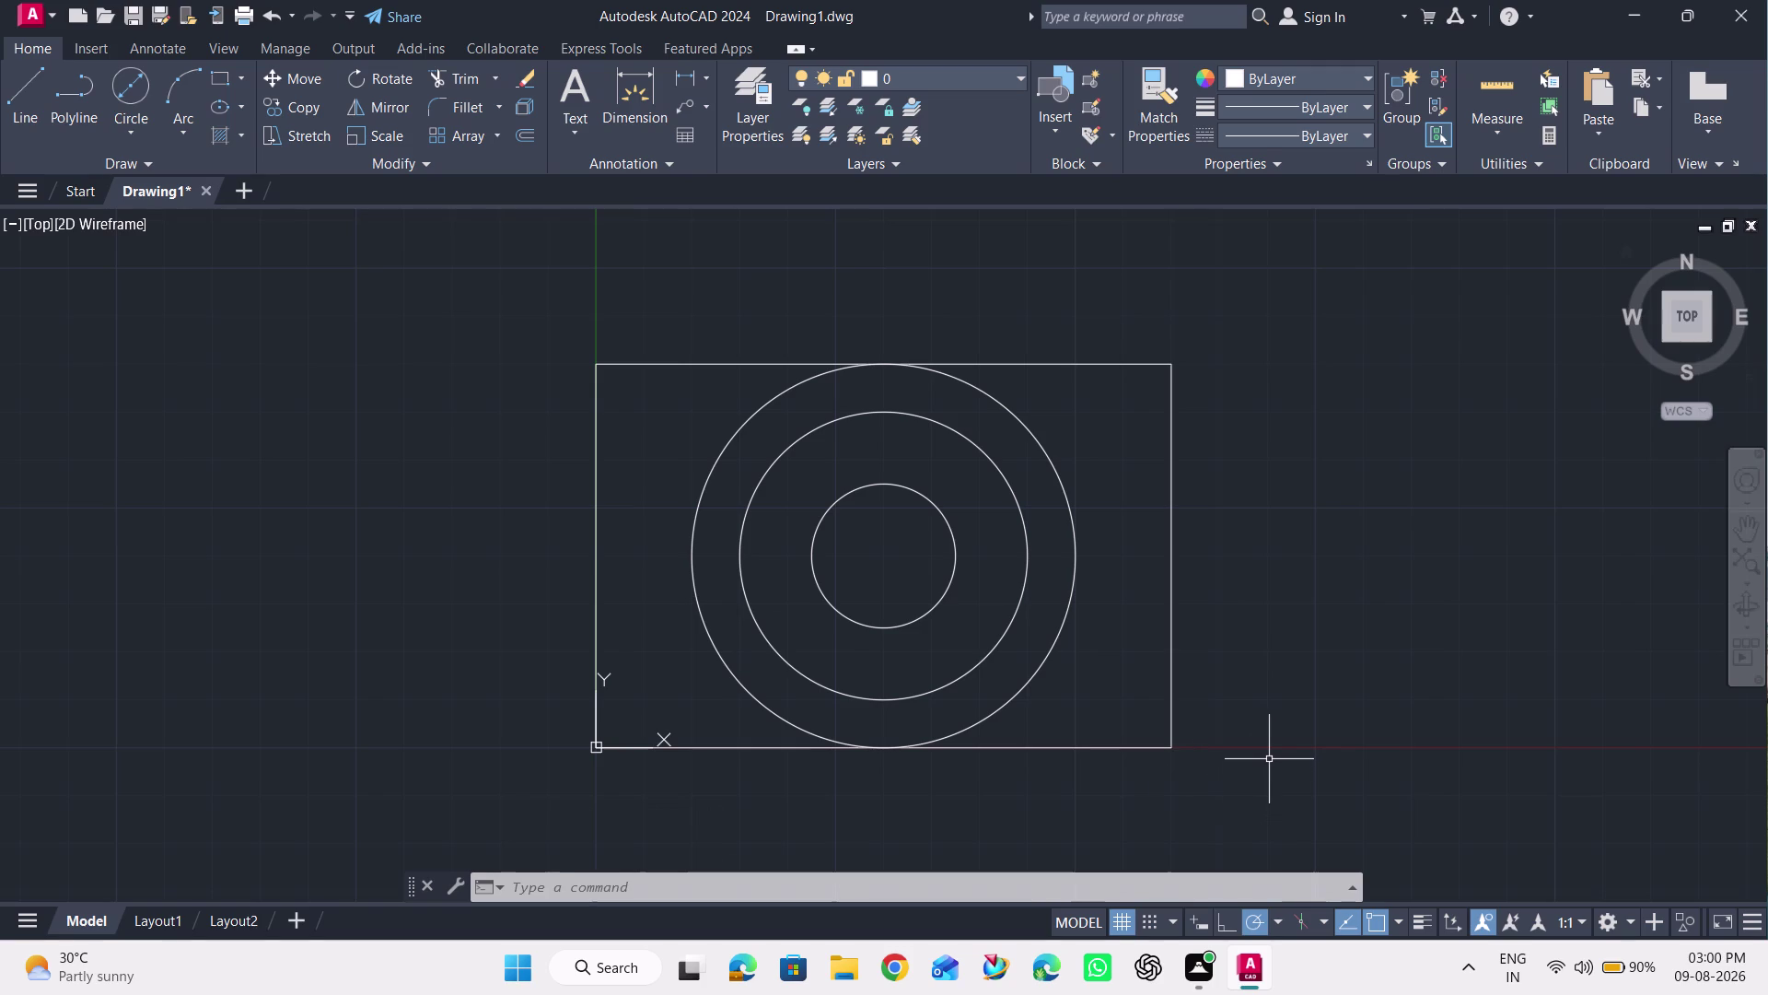
Start and cancel PRESSPULL, then switch the workspace to 3D Modeling.
key(5)
click(1628, 917)
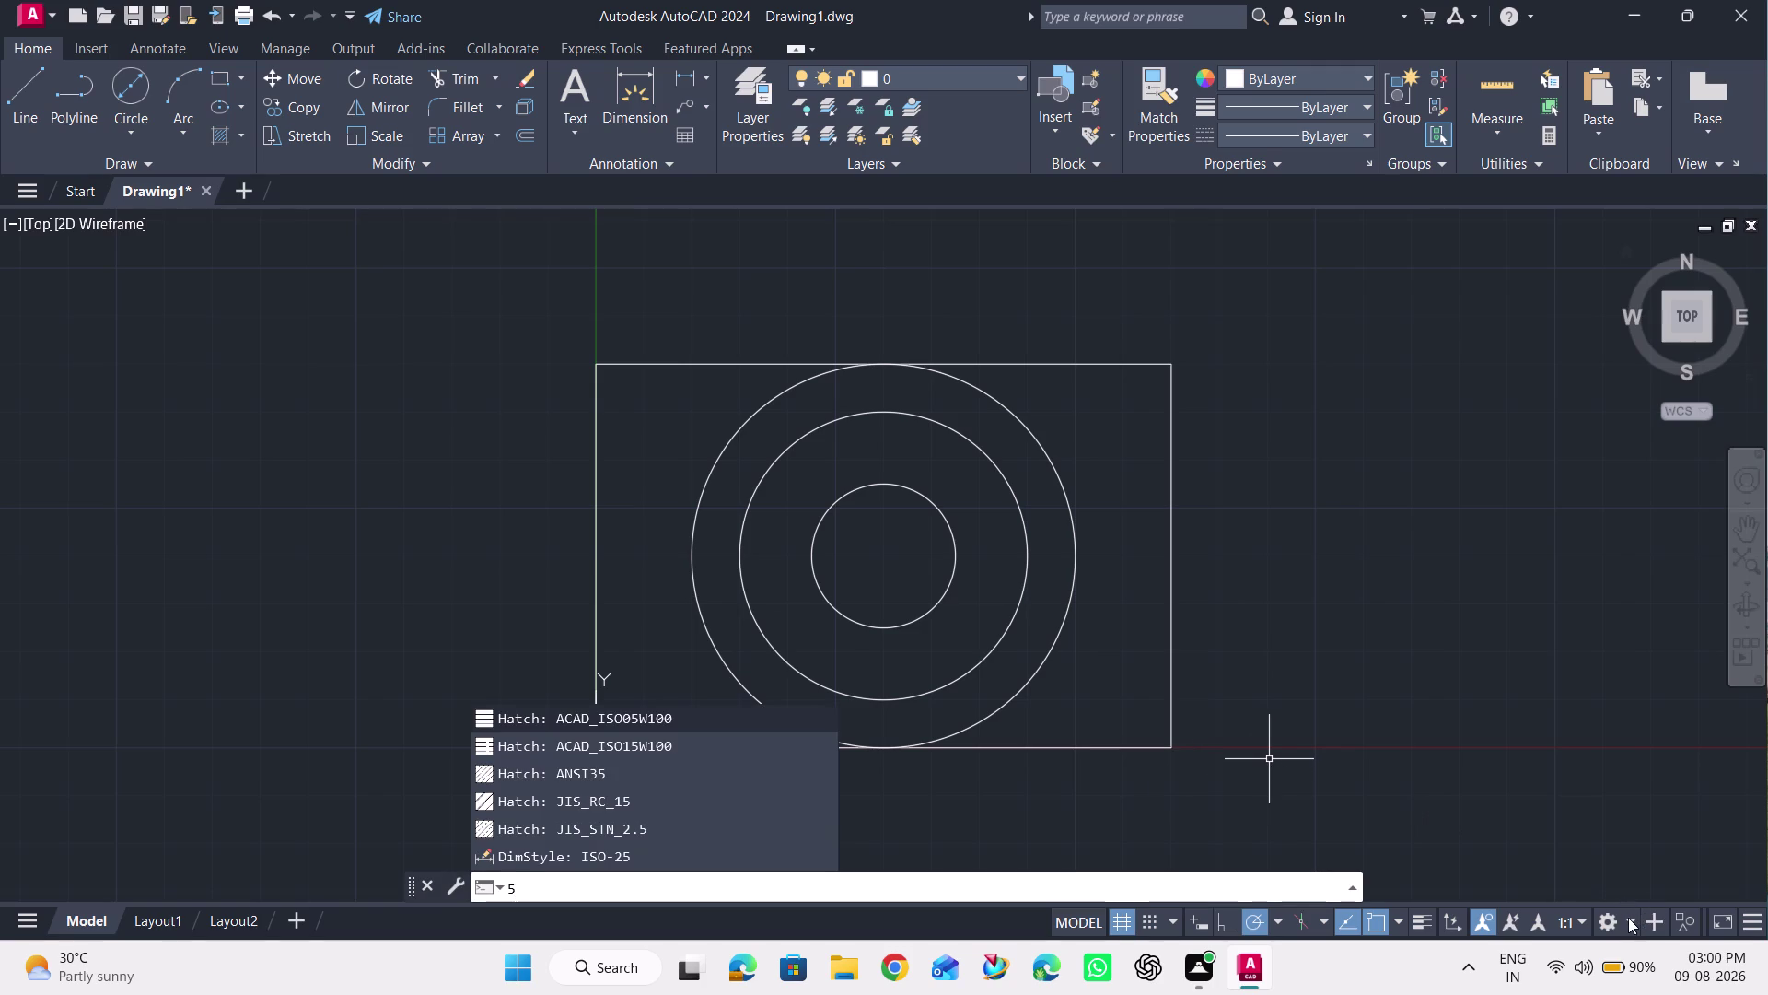
click(1623, 918)
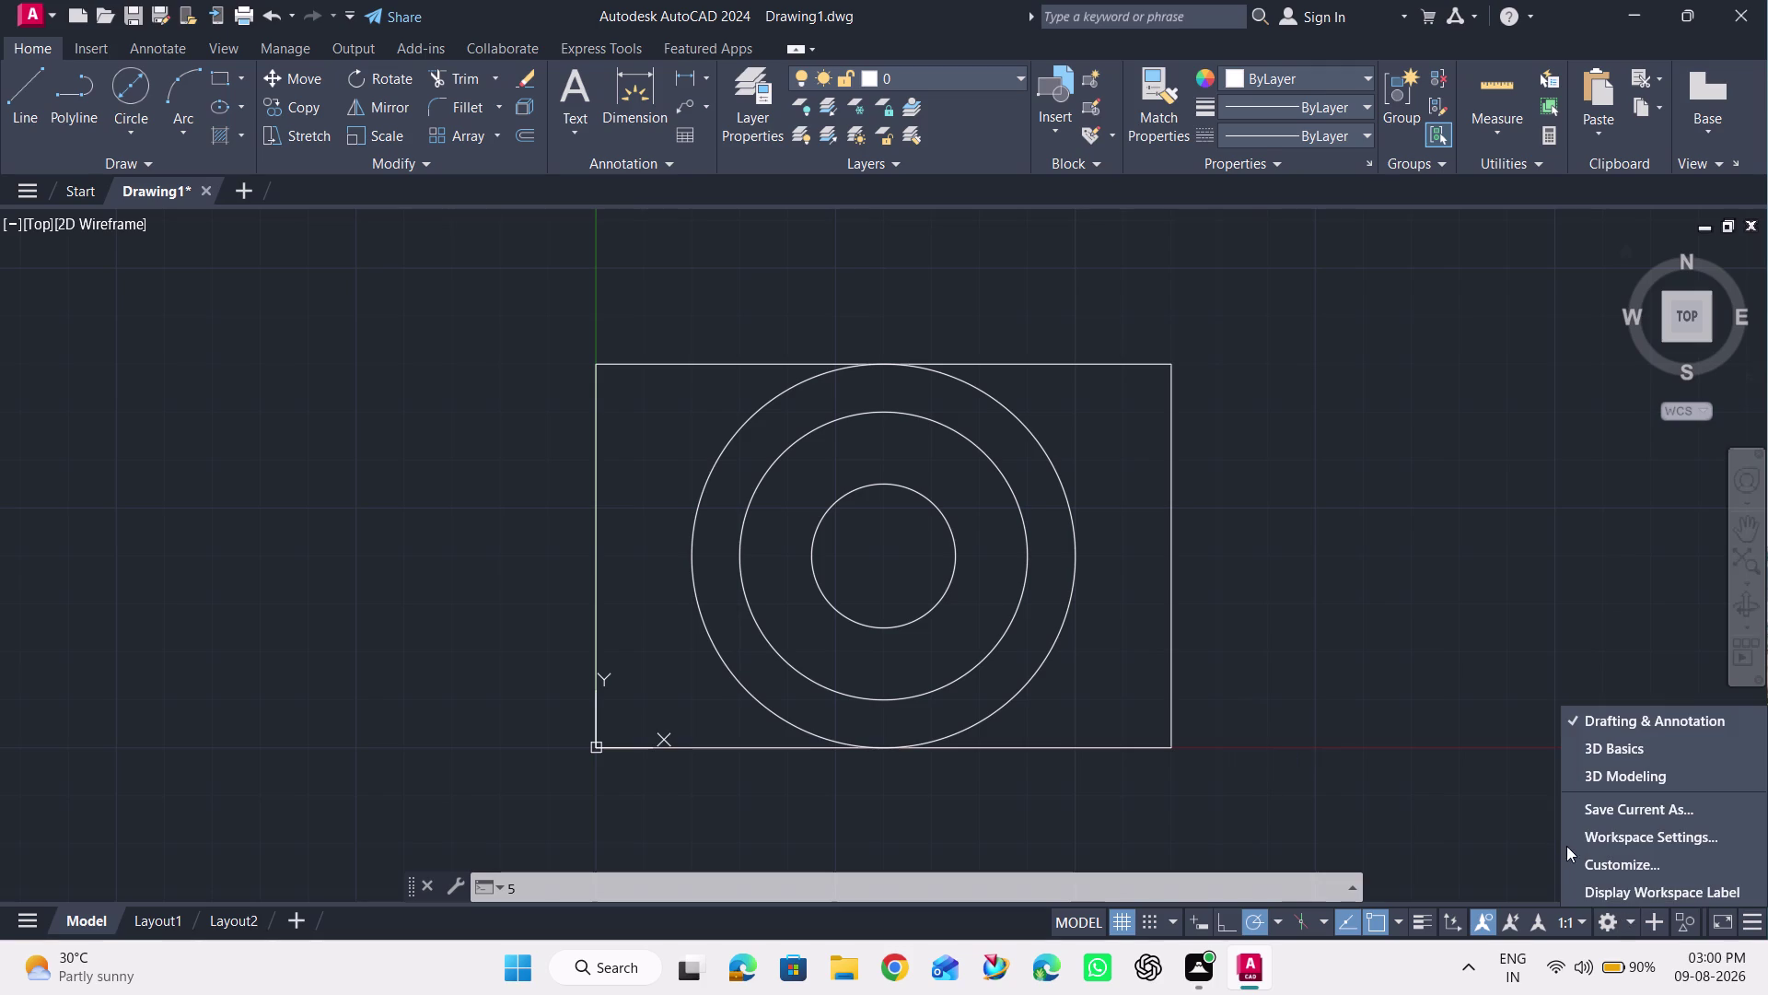
click(1582, 779)
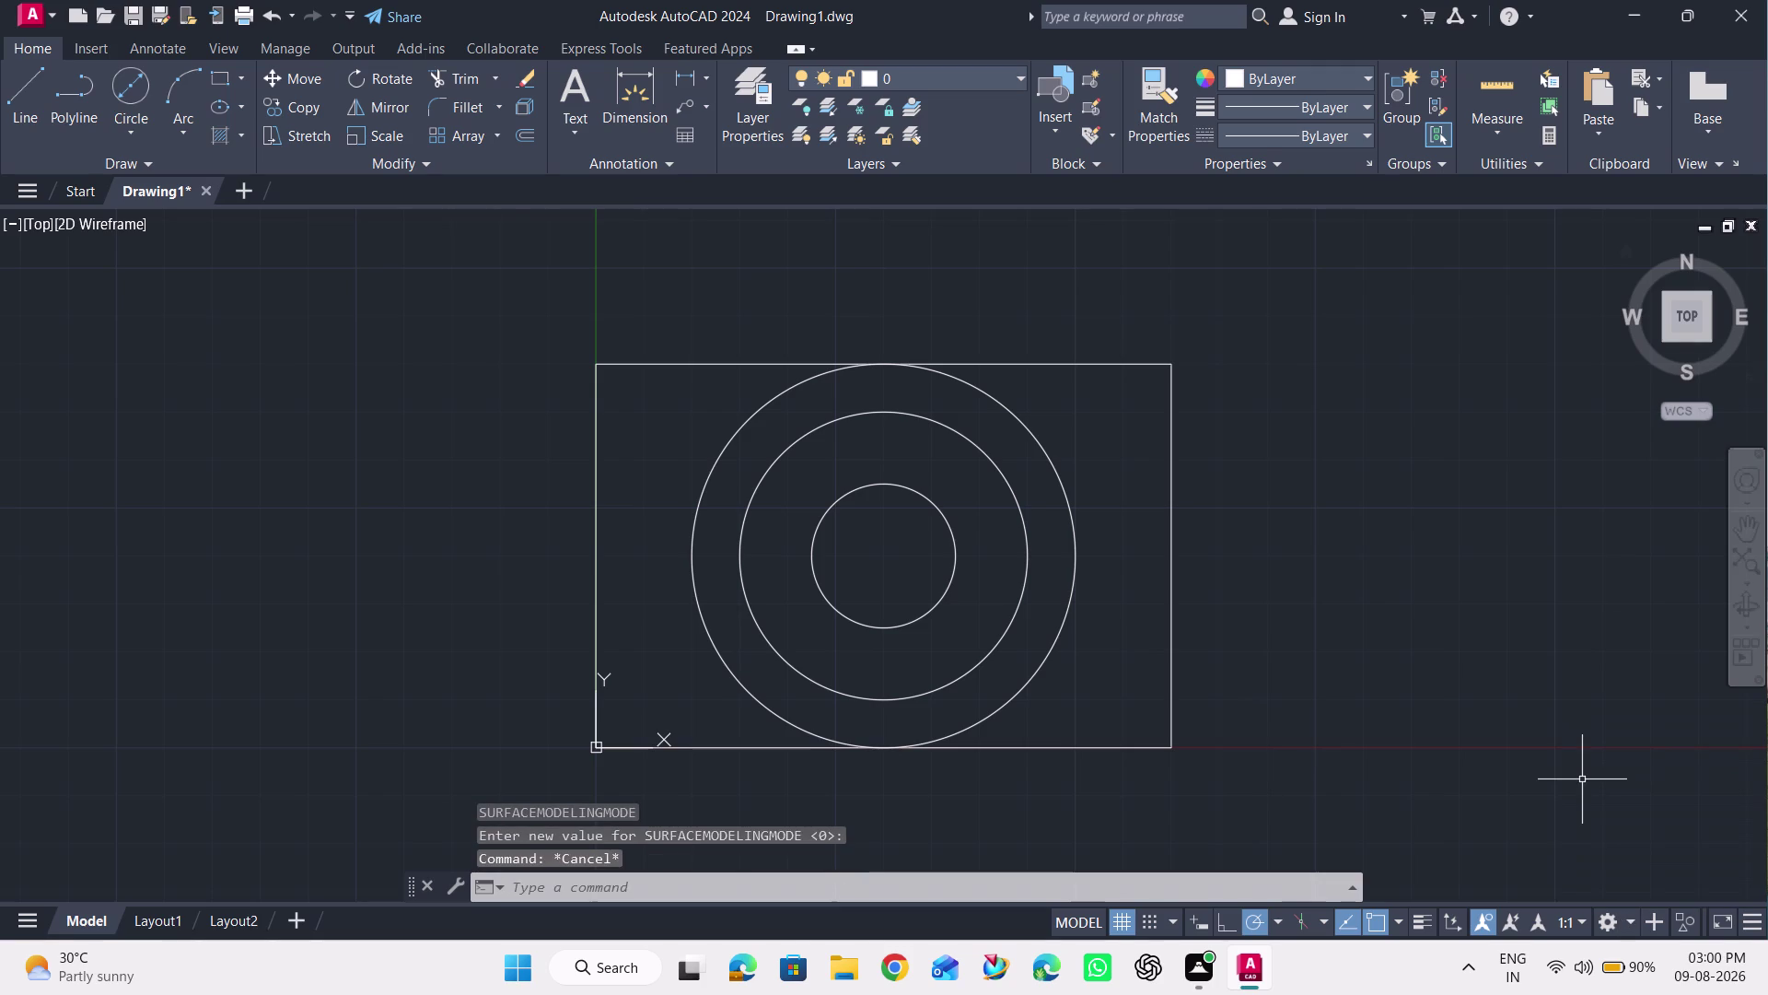
click(783, 885)
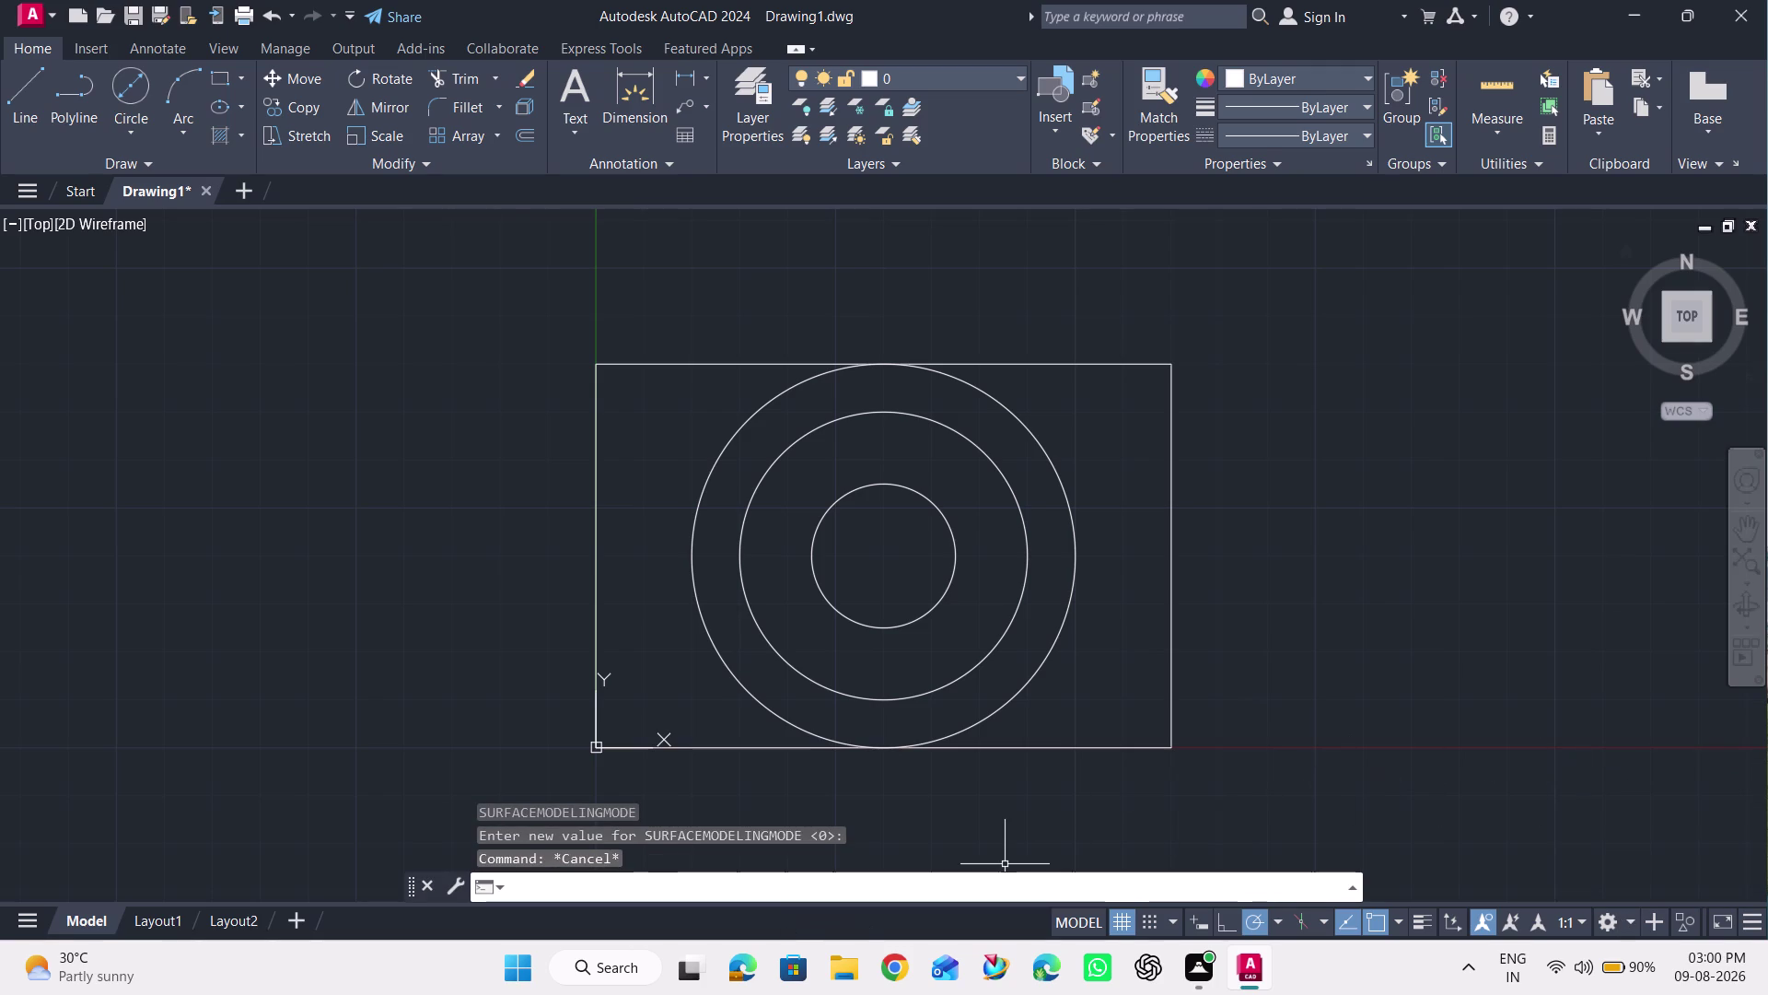
text(PR)
text(E)
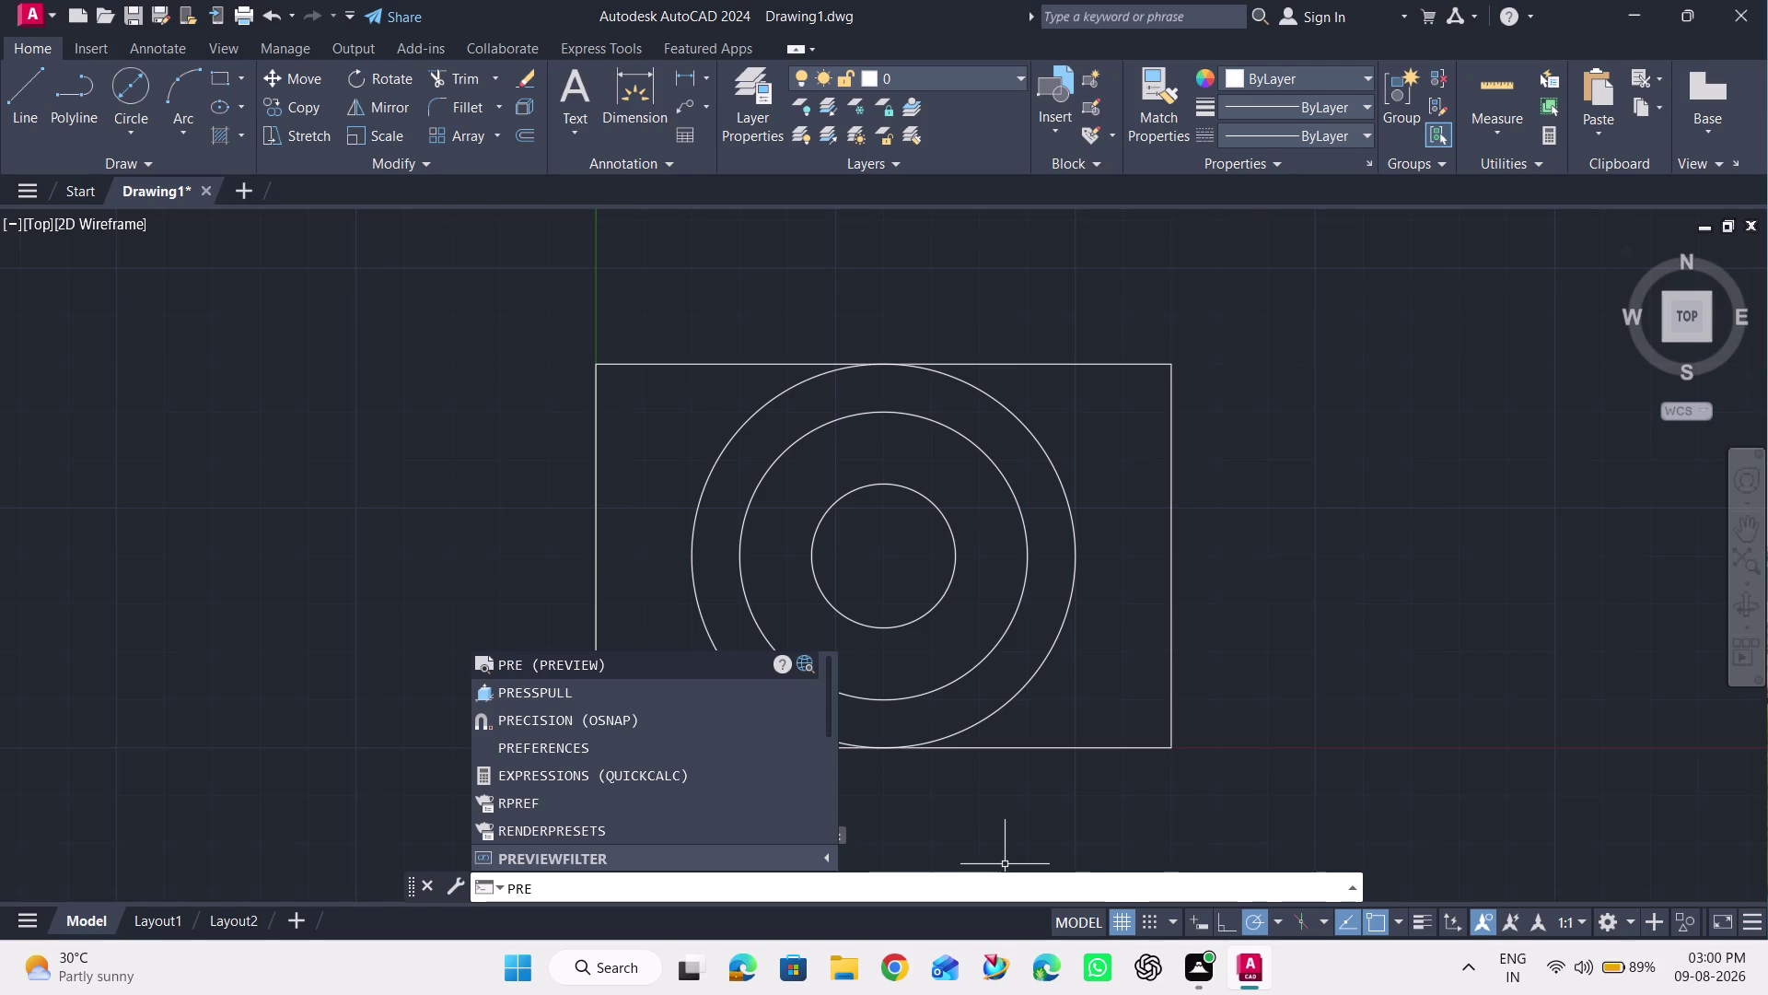
click(617, 686)
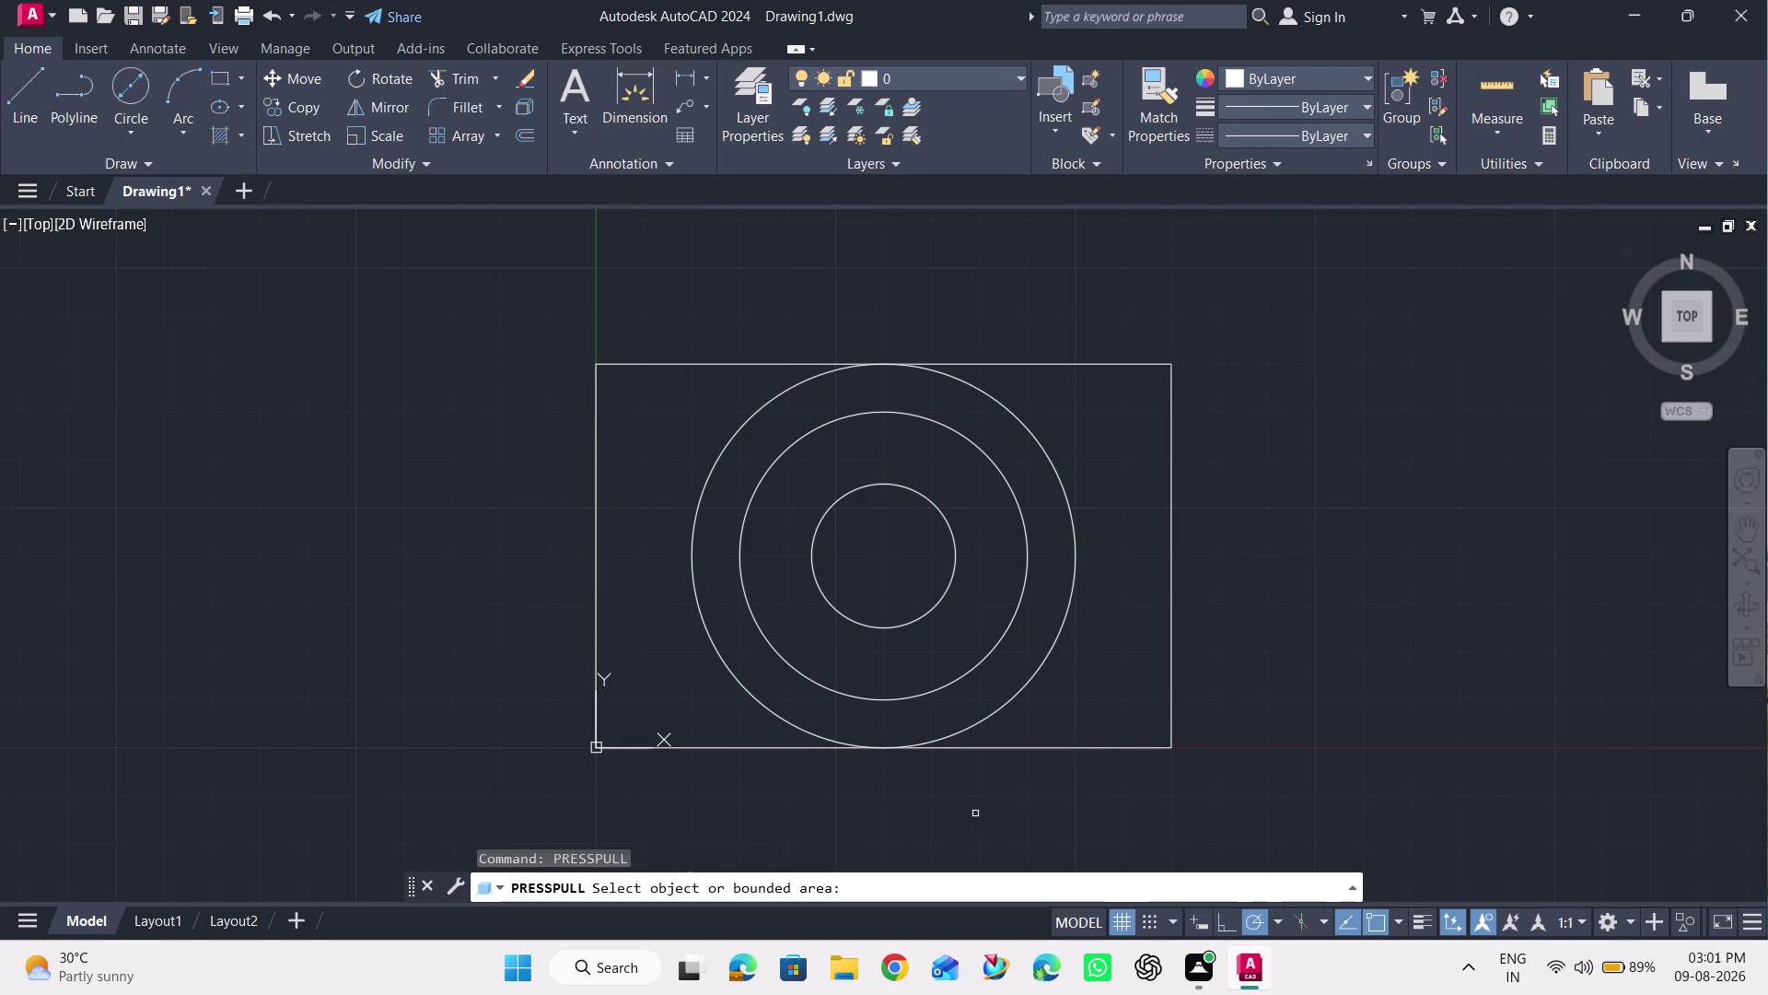
key(Escape)
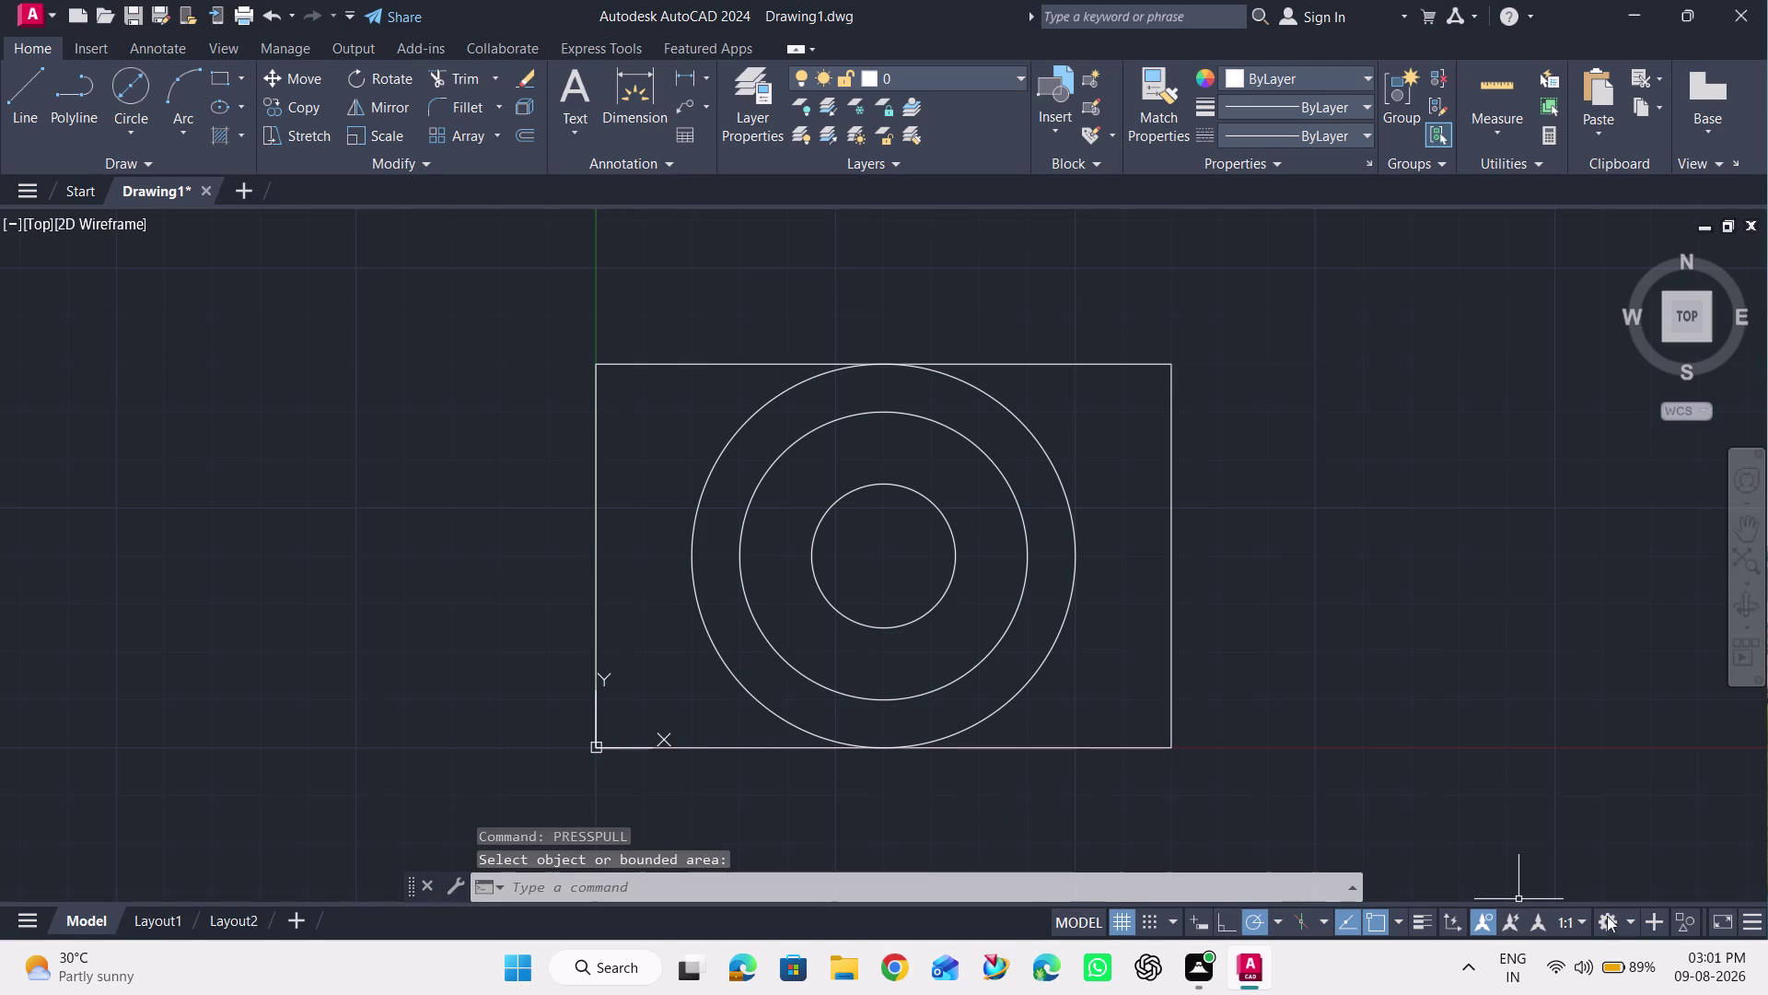
click(1630, 920)
click(1614, 778)
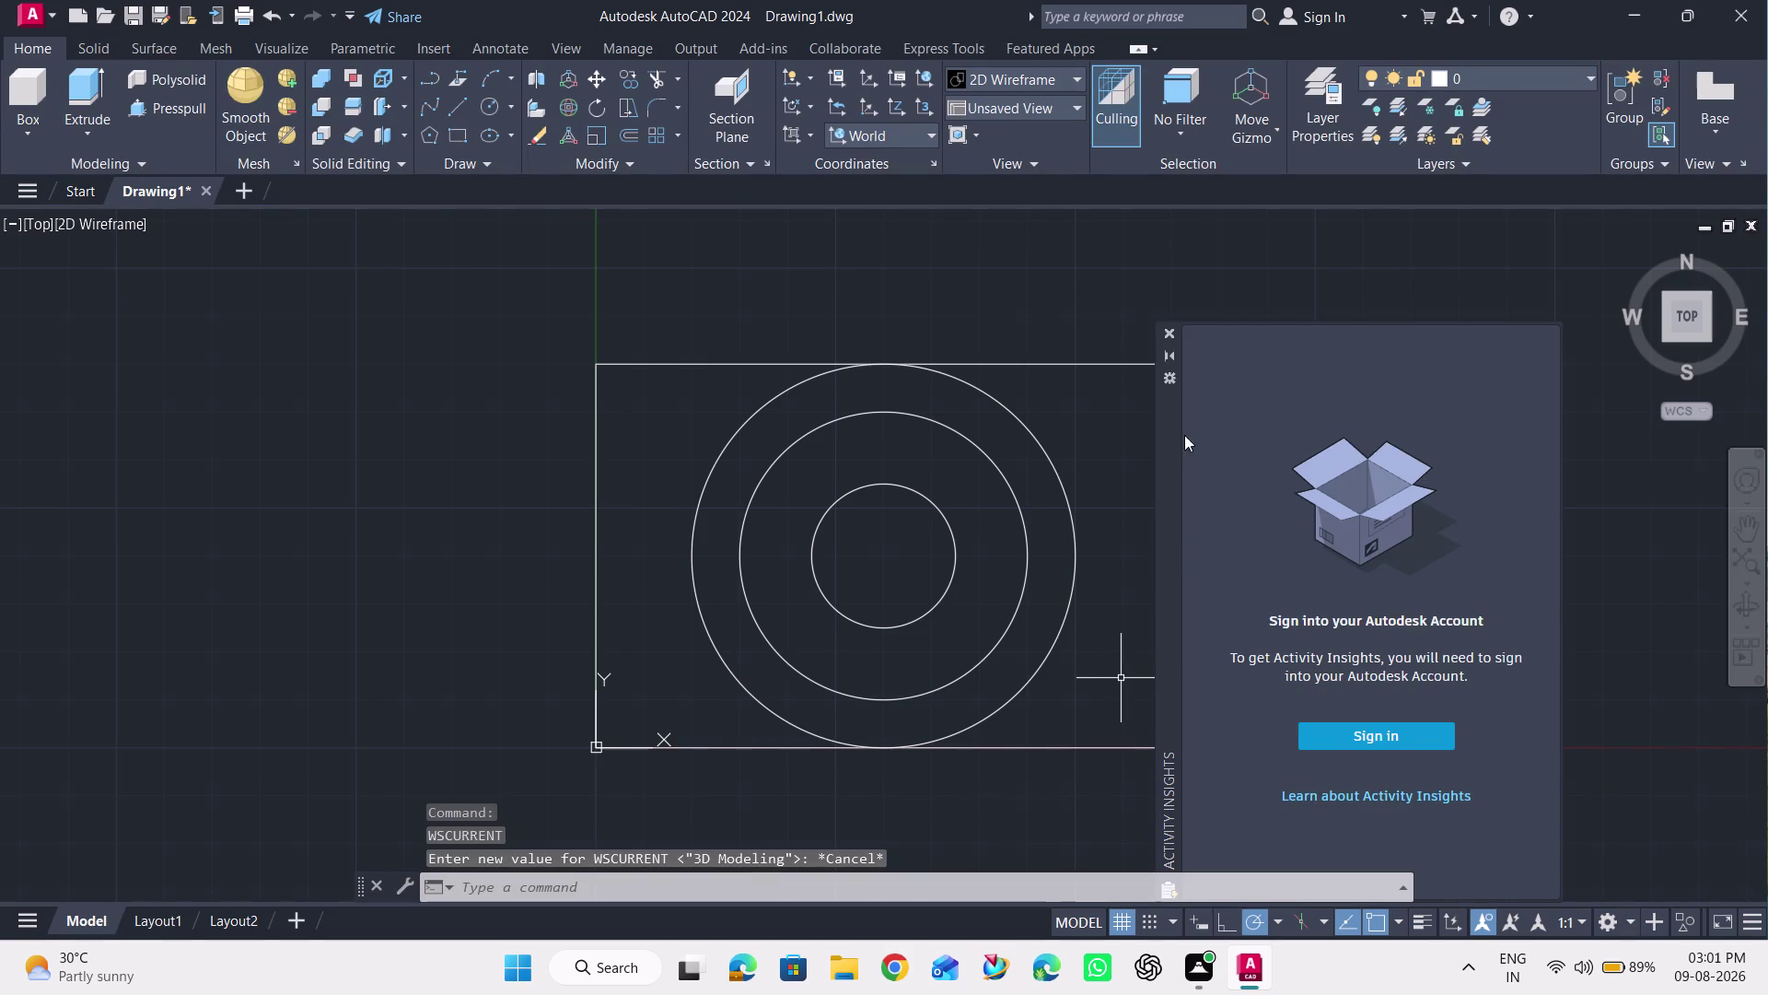
Close the Activity Insights palette and switch to the NW Isometric view.
click(1173, 330)
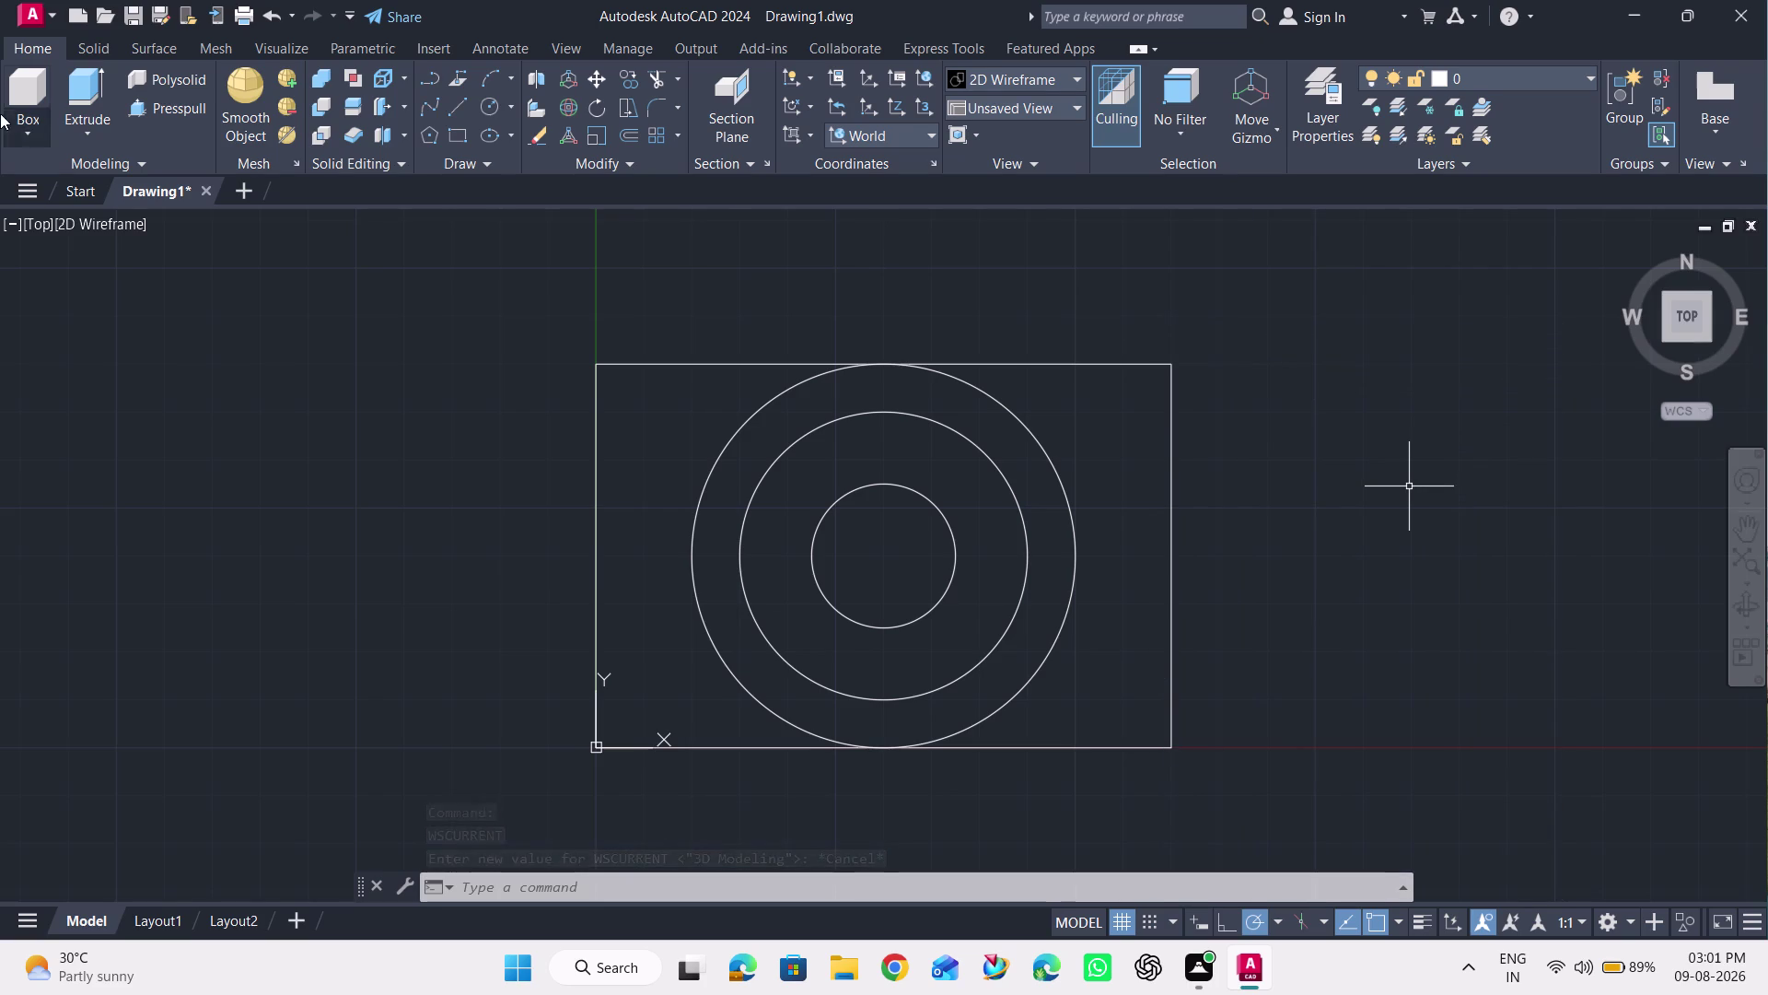
click(171, 113)
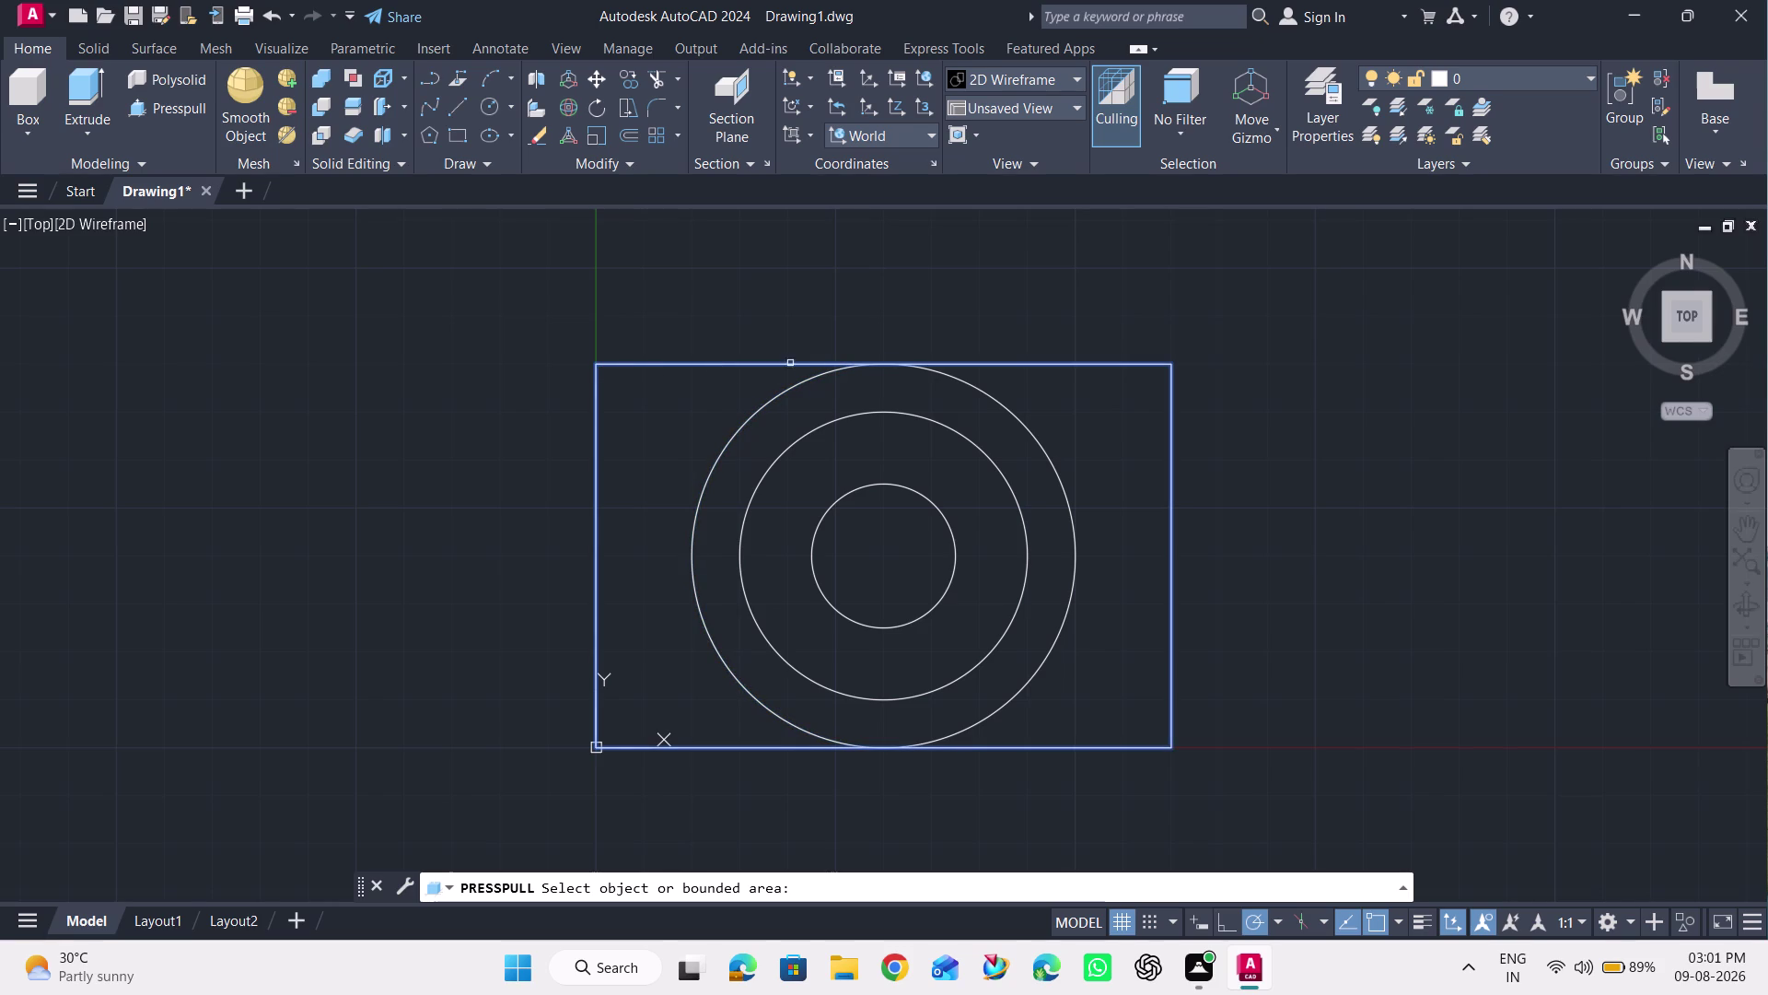
click(1044, 100)
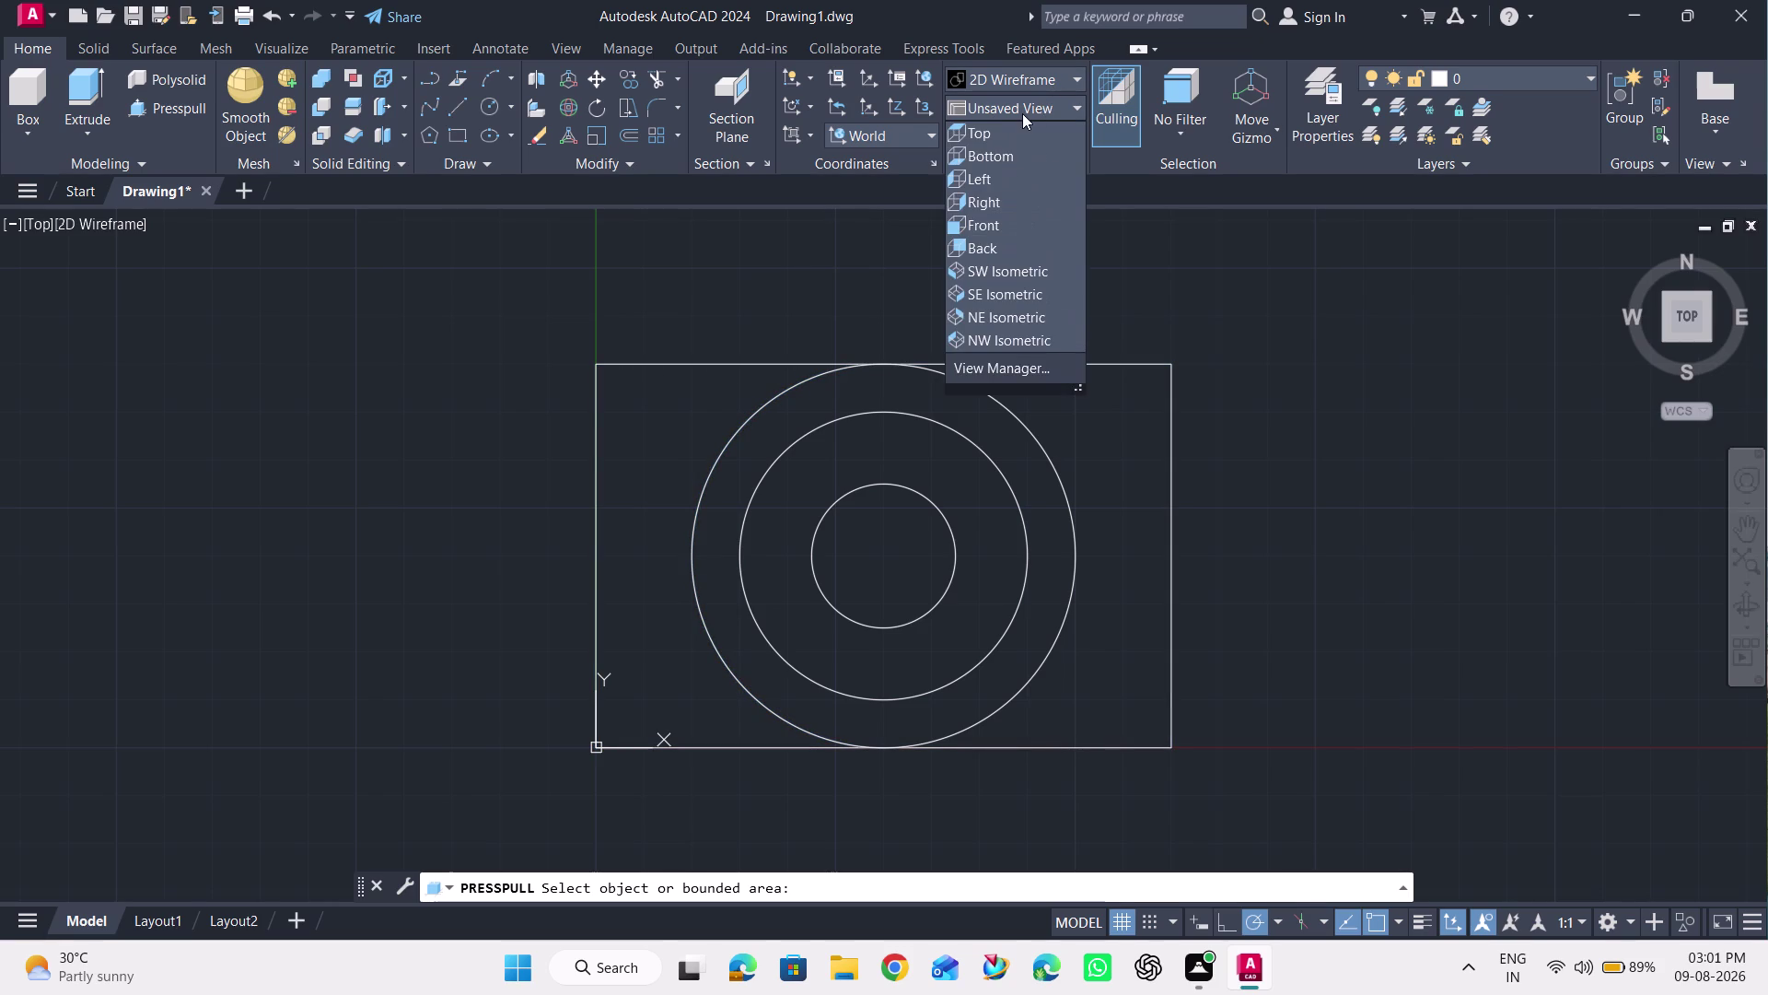
click(971, 336)
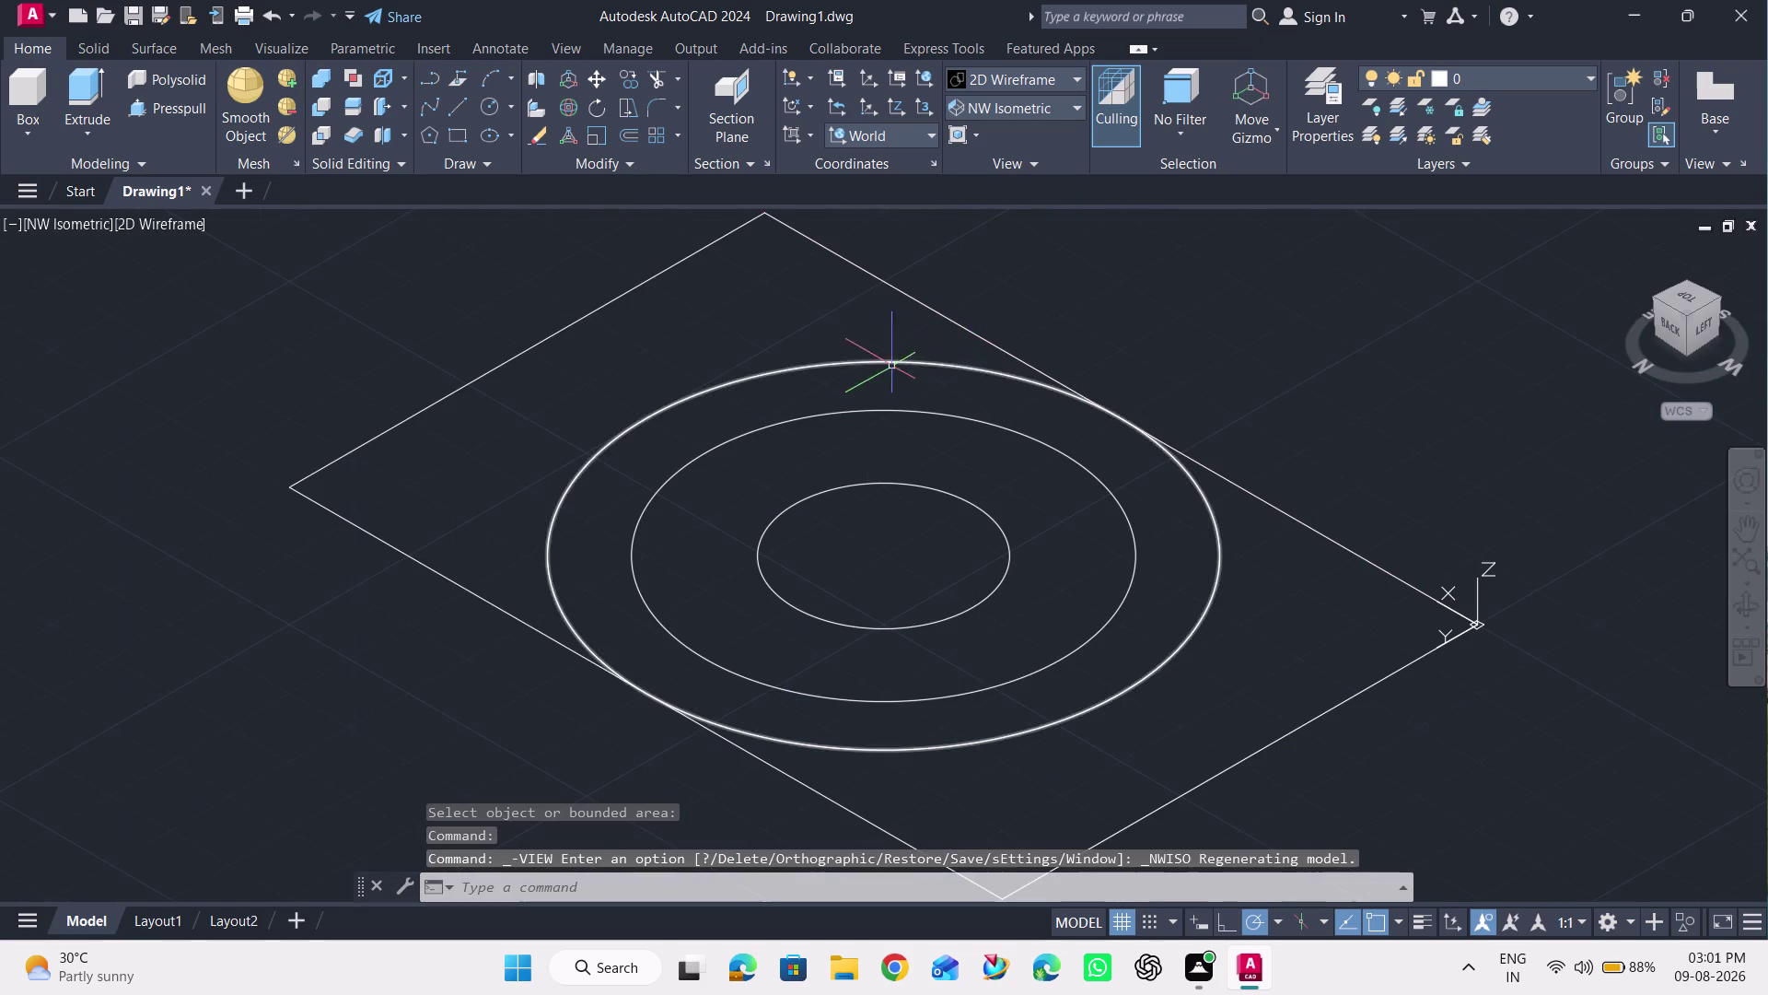
scroll(down, 3)
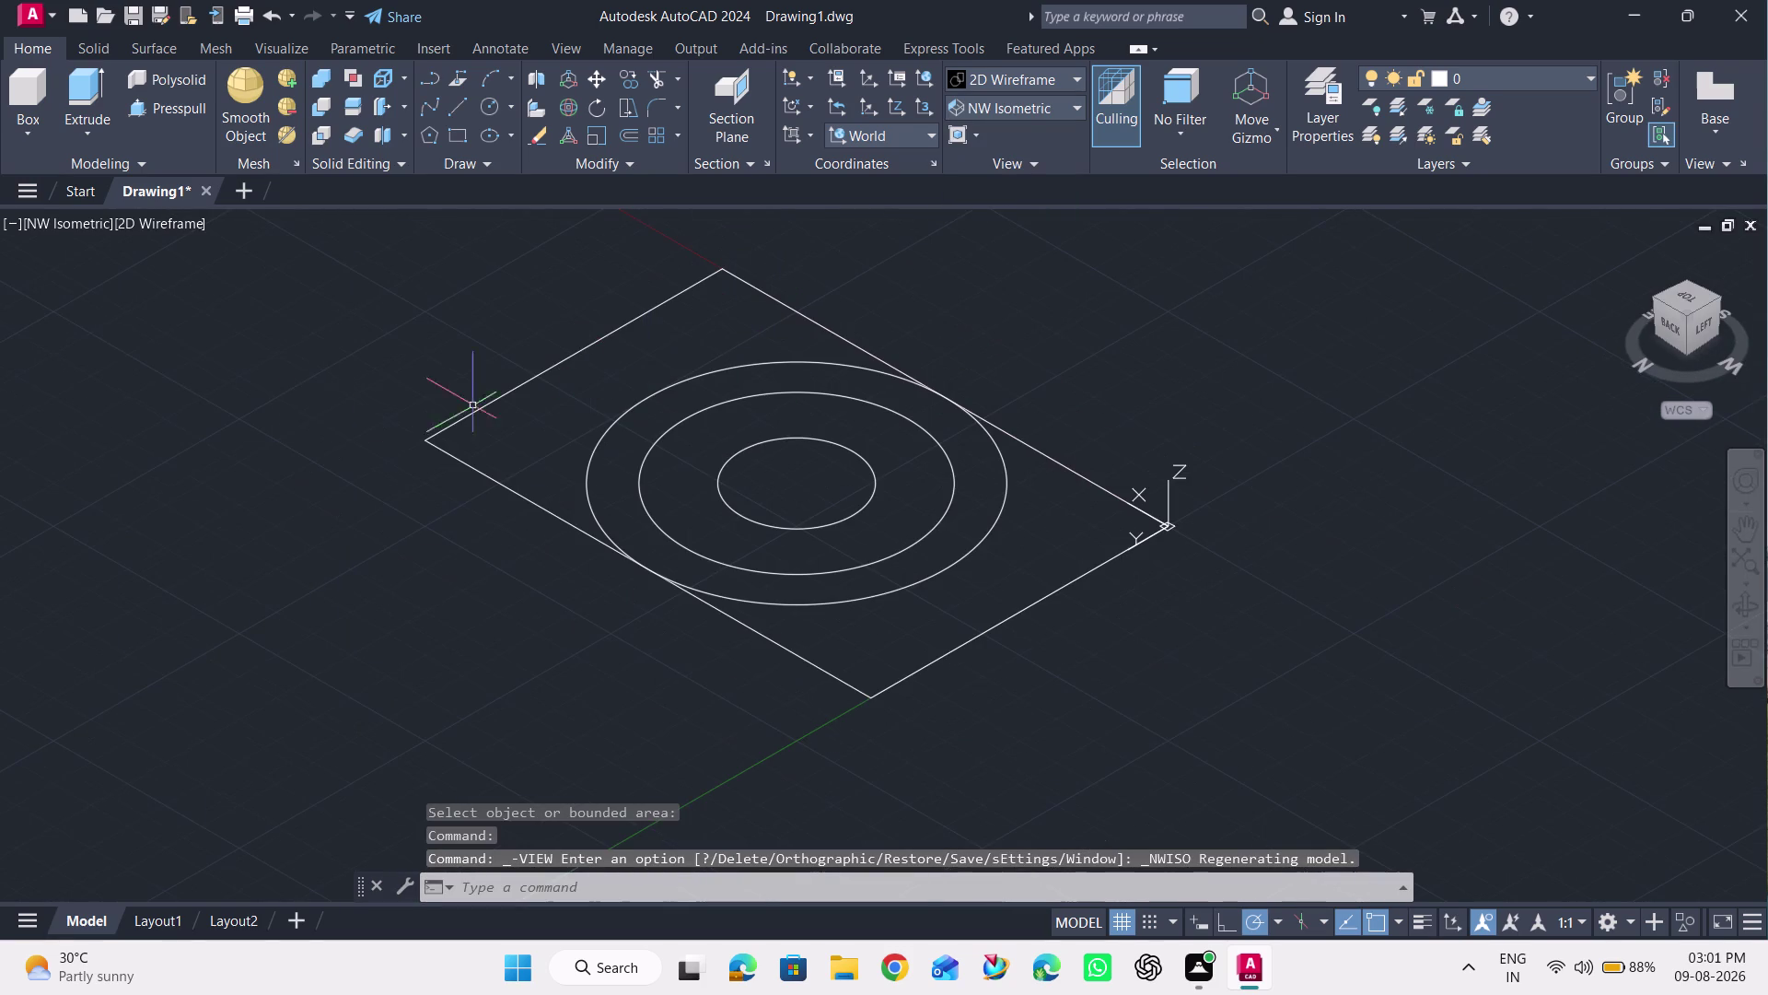
Start a press-pull on the plate area, enter 15, then cancel it.
click(185, 115)
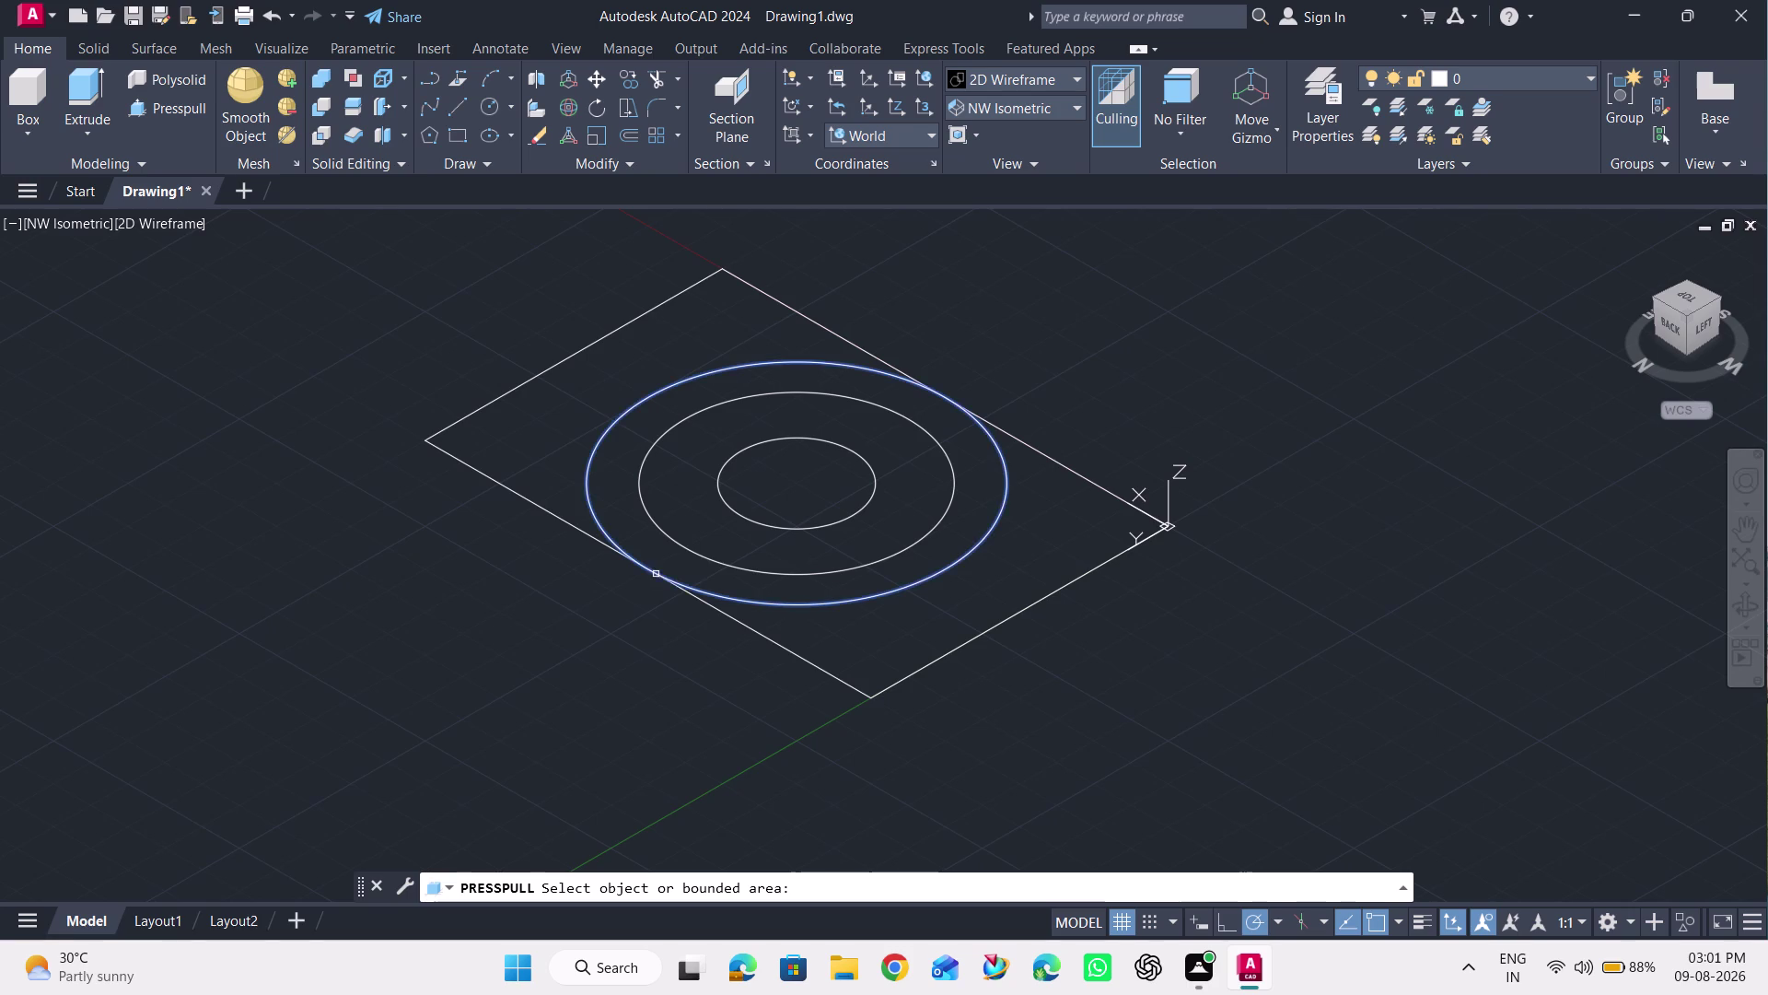
click(709, 605)
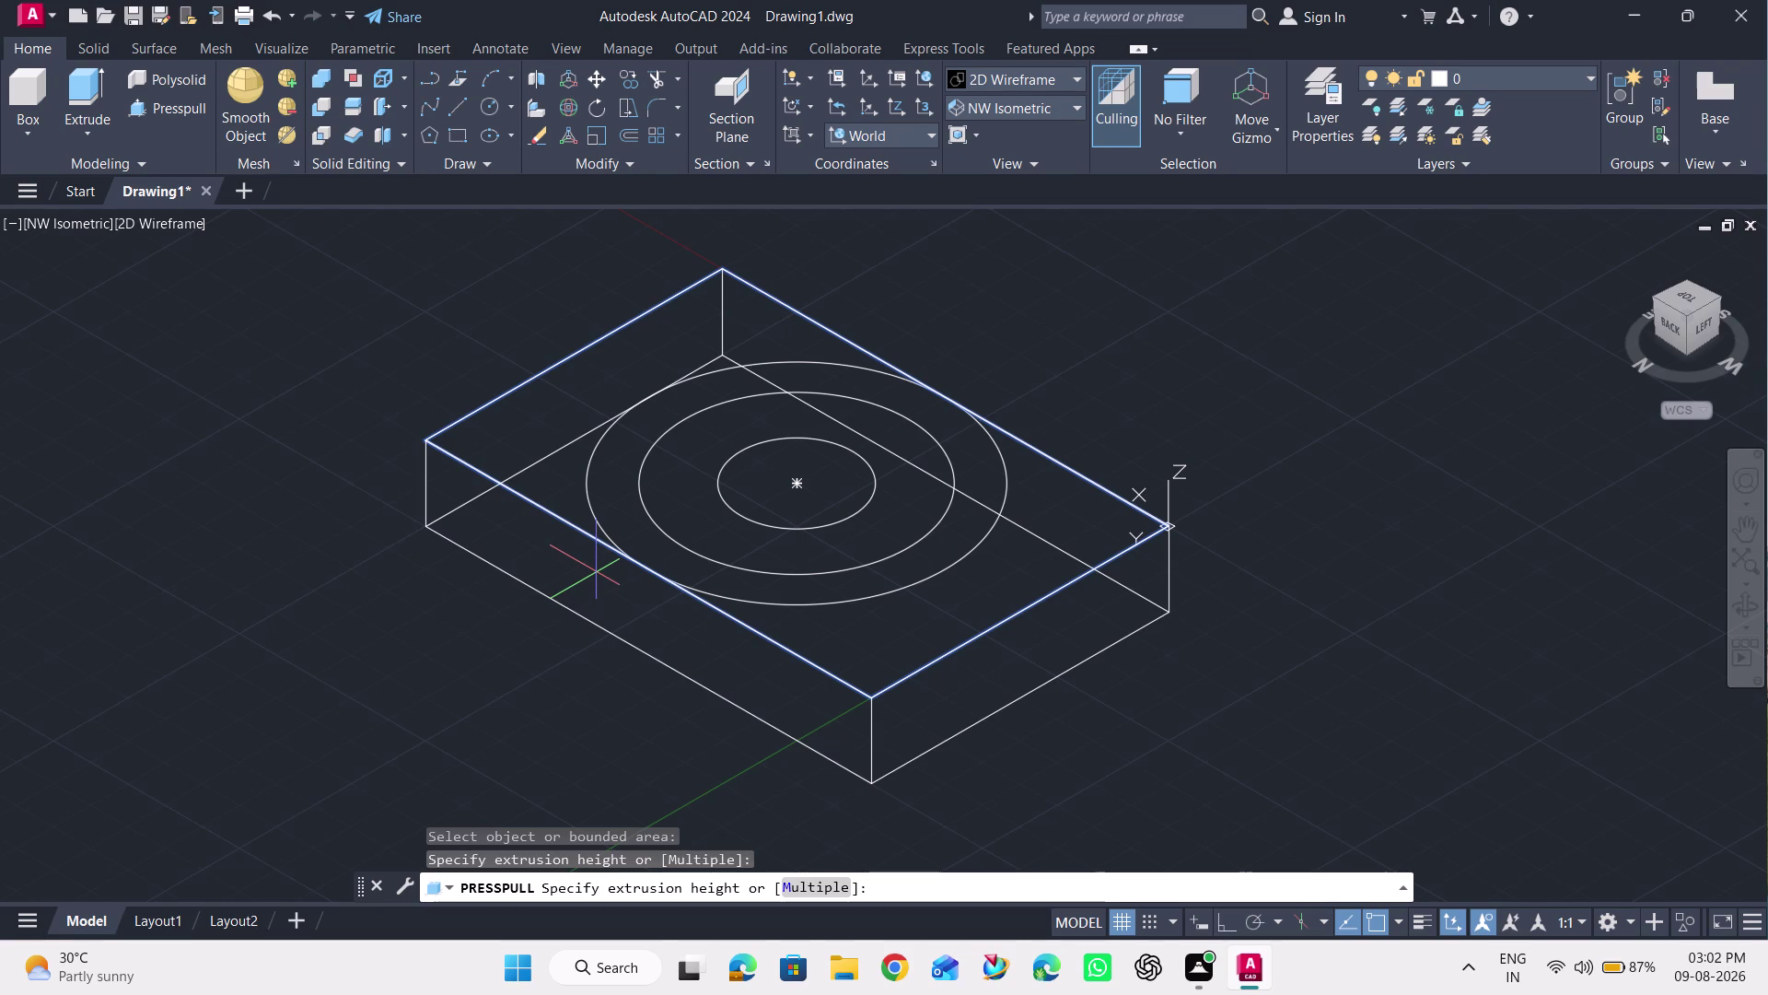
key(1)
key(5)
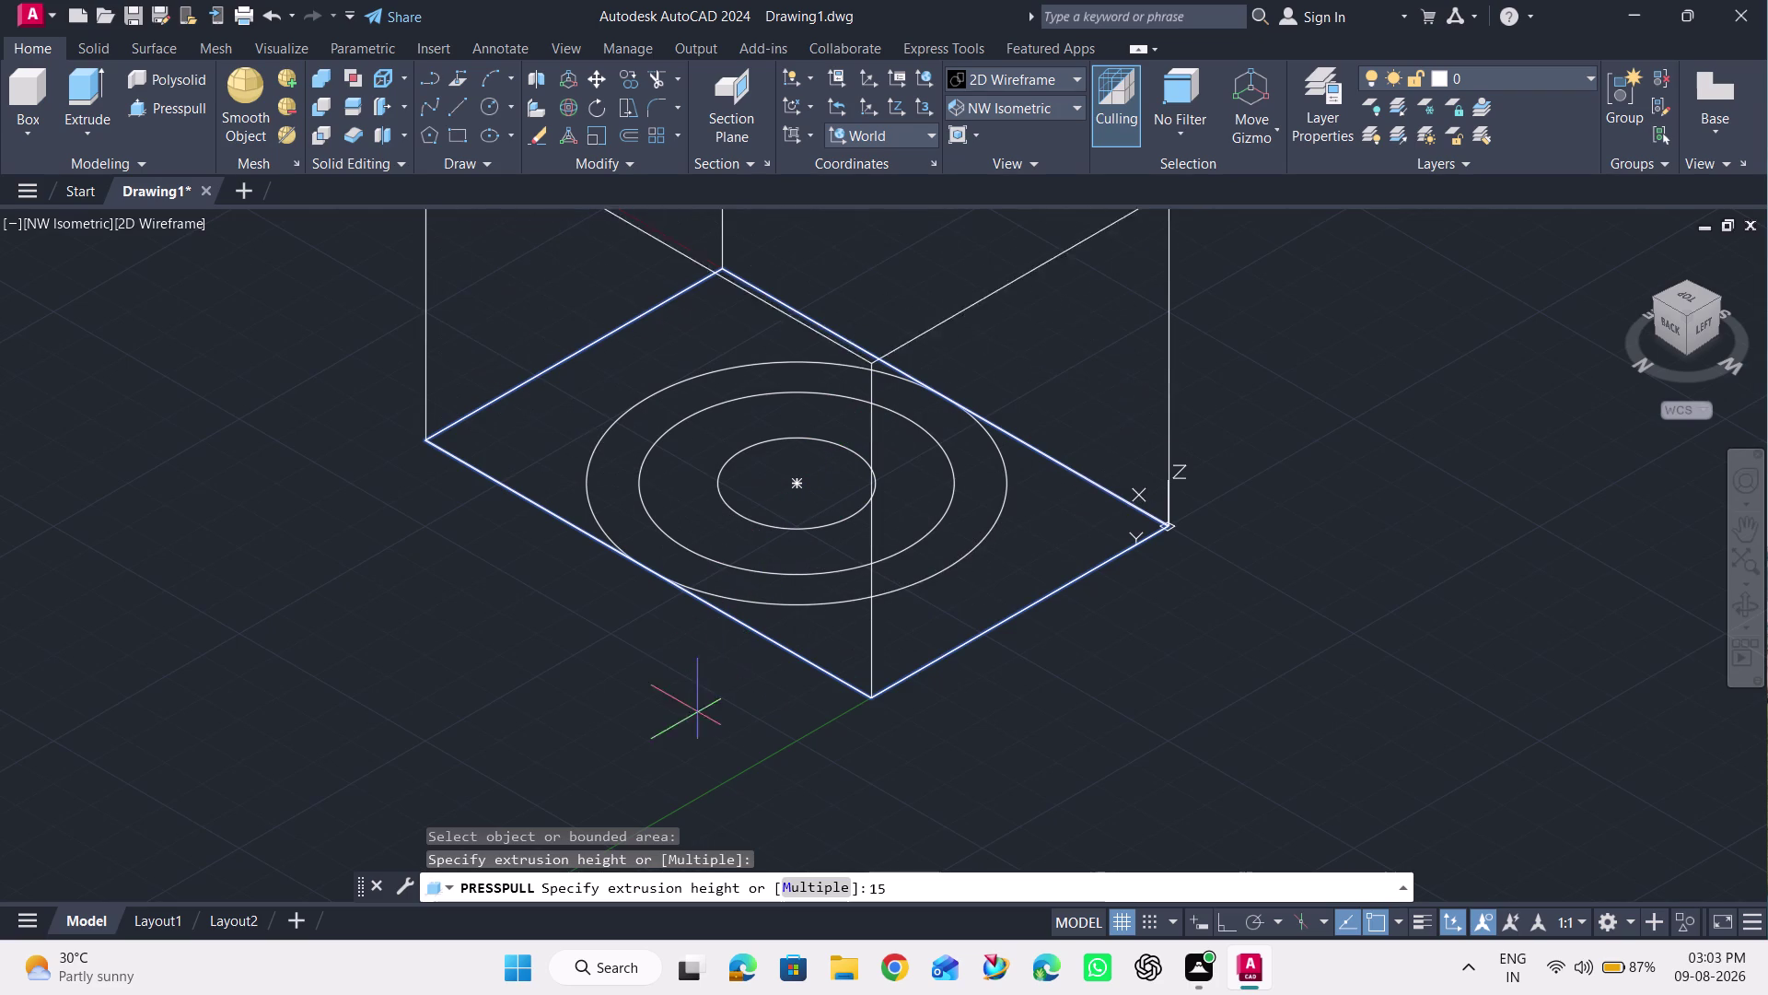
key(Escape)
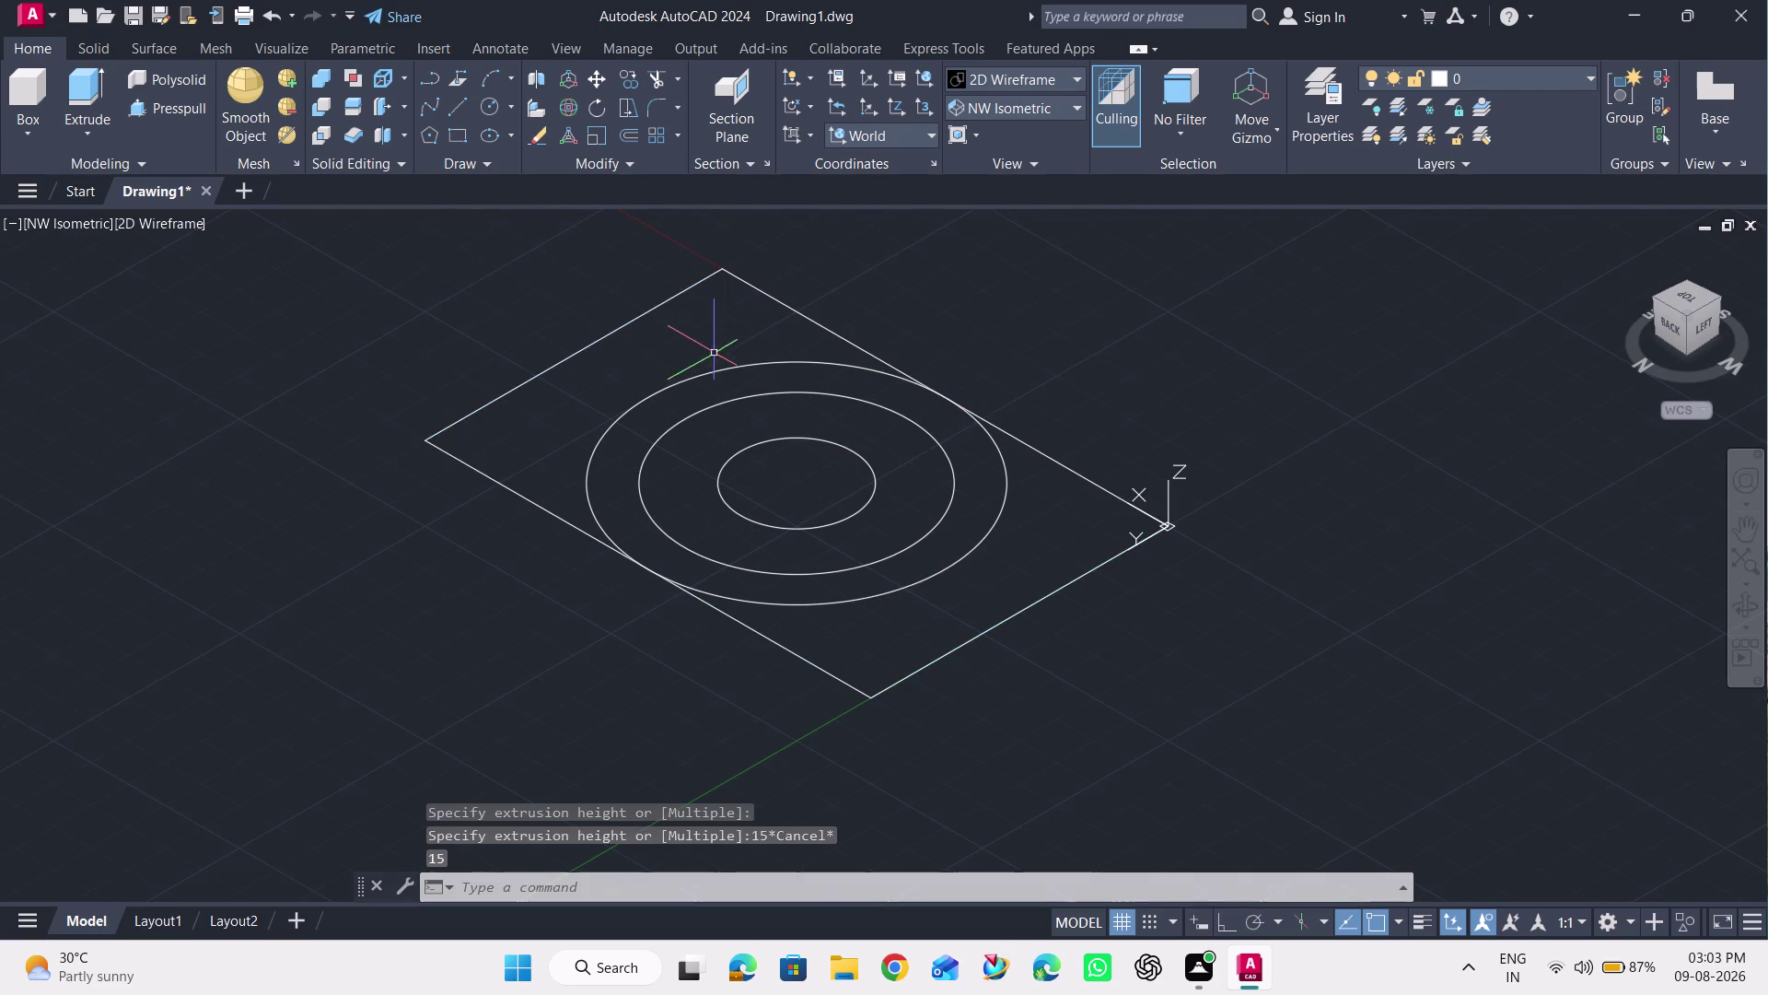
click(143, 98)
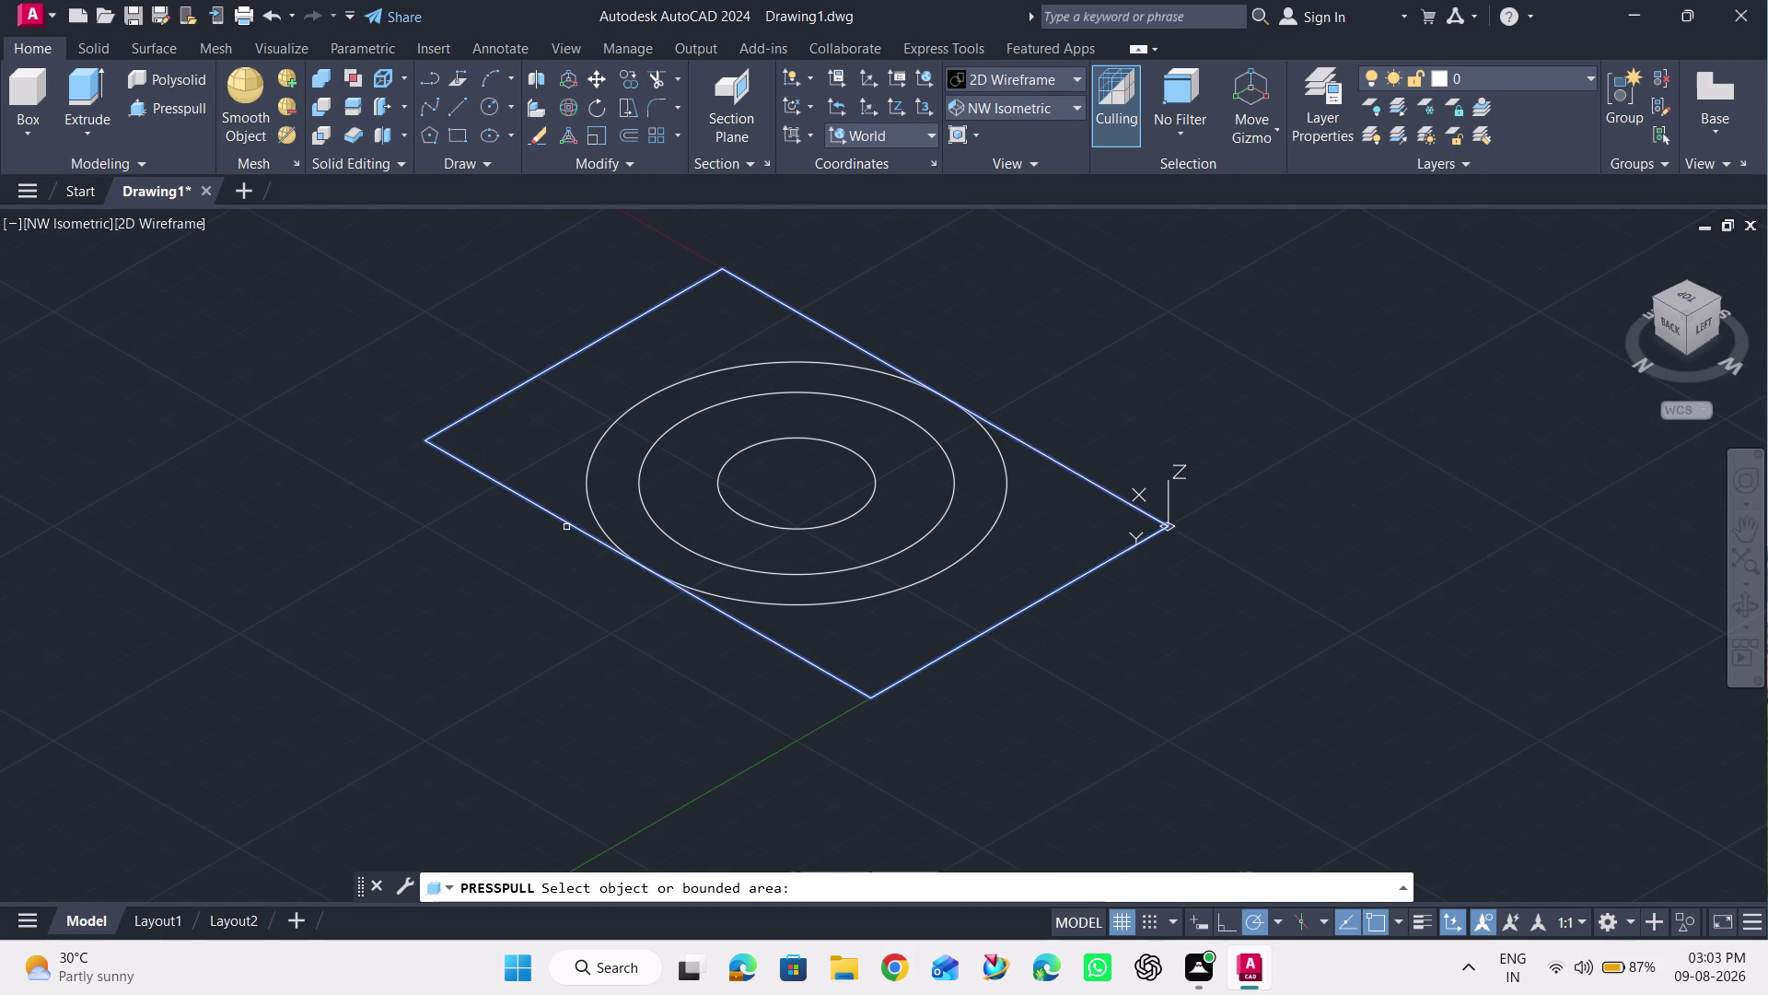
Press-pull the rectangle region up 15 units.
click(567, 527)
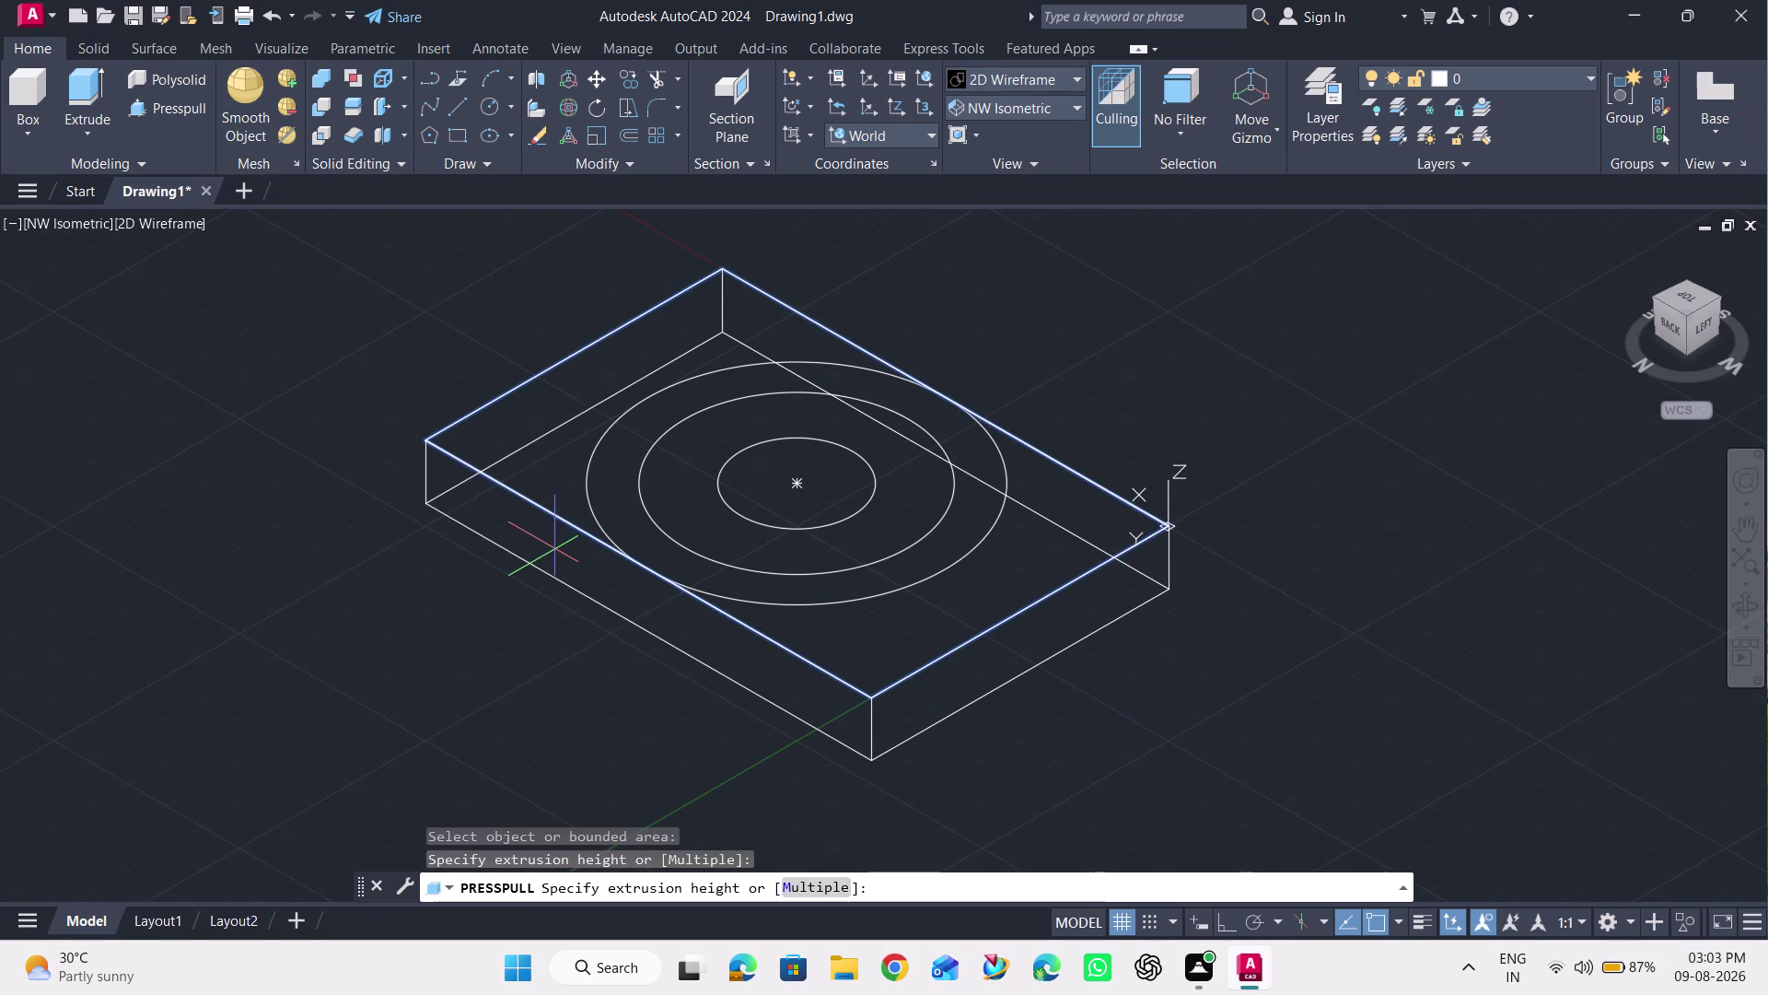
text(15)
key(Return)
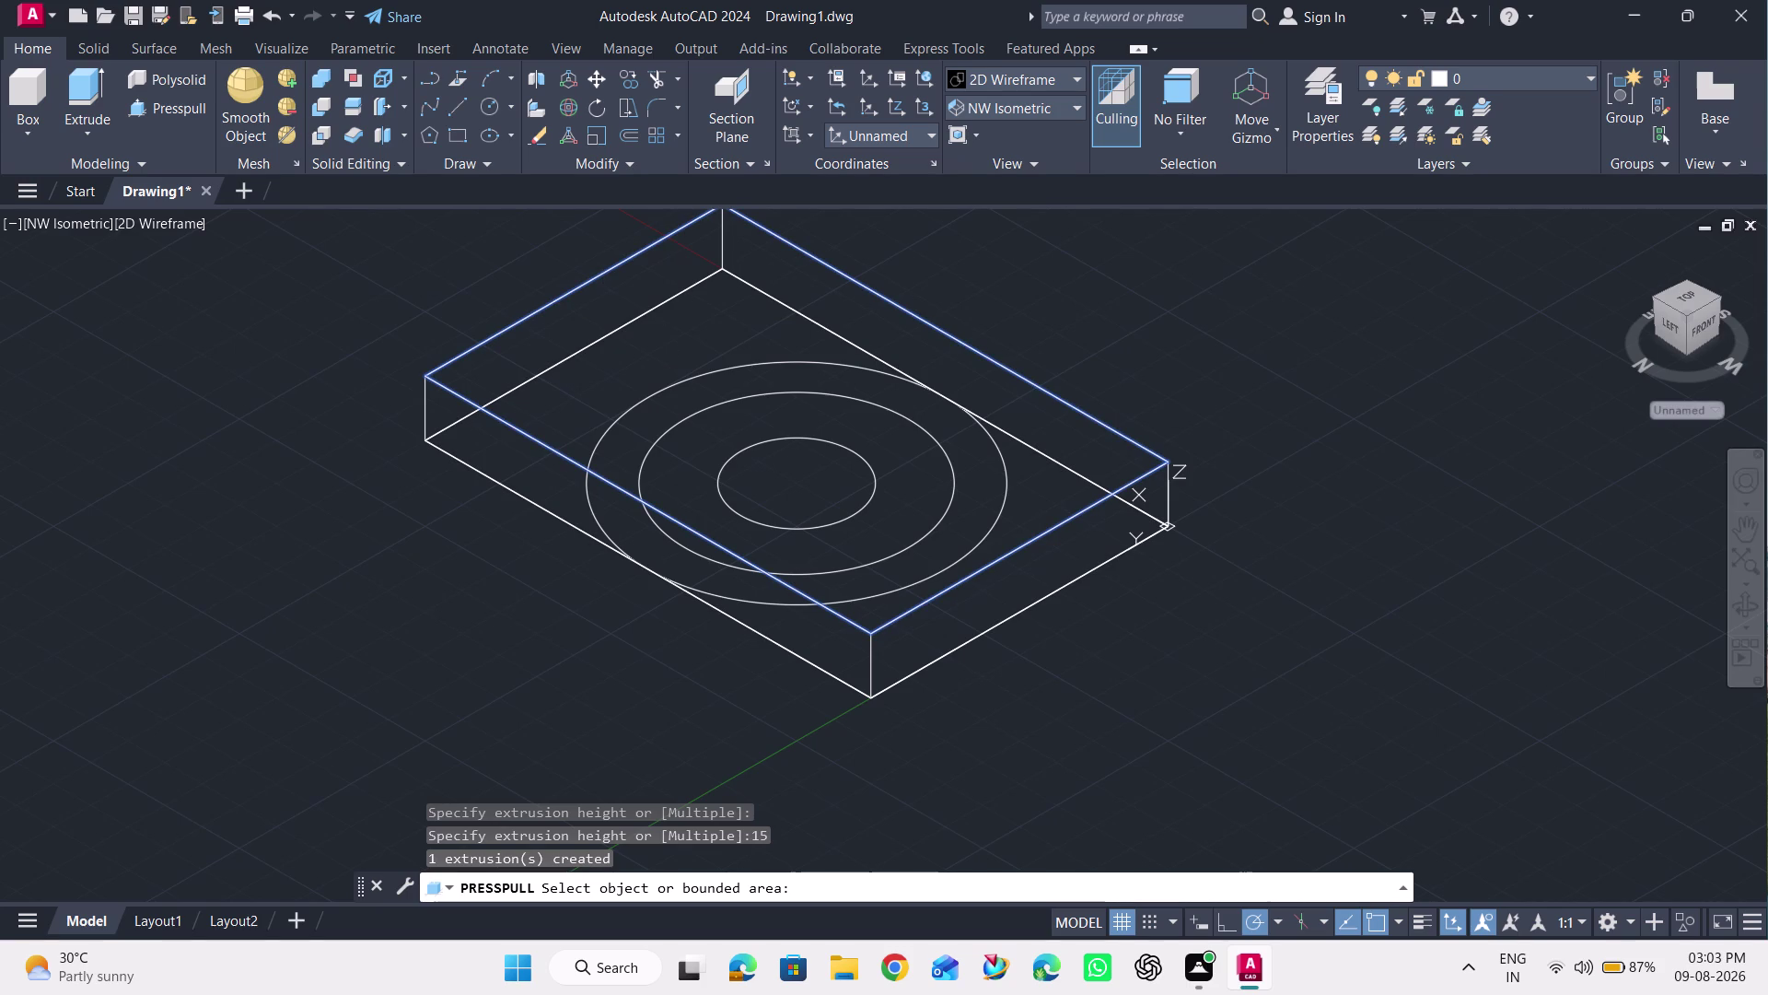
click(184, 108)
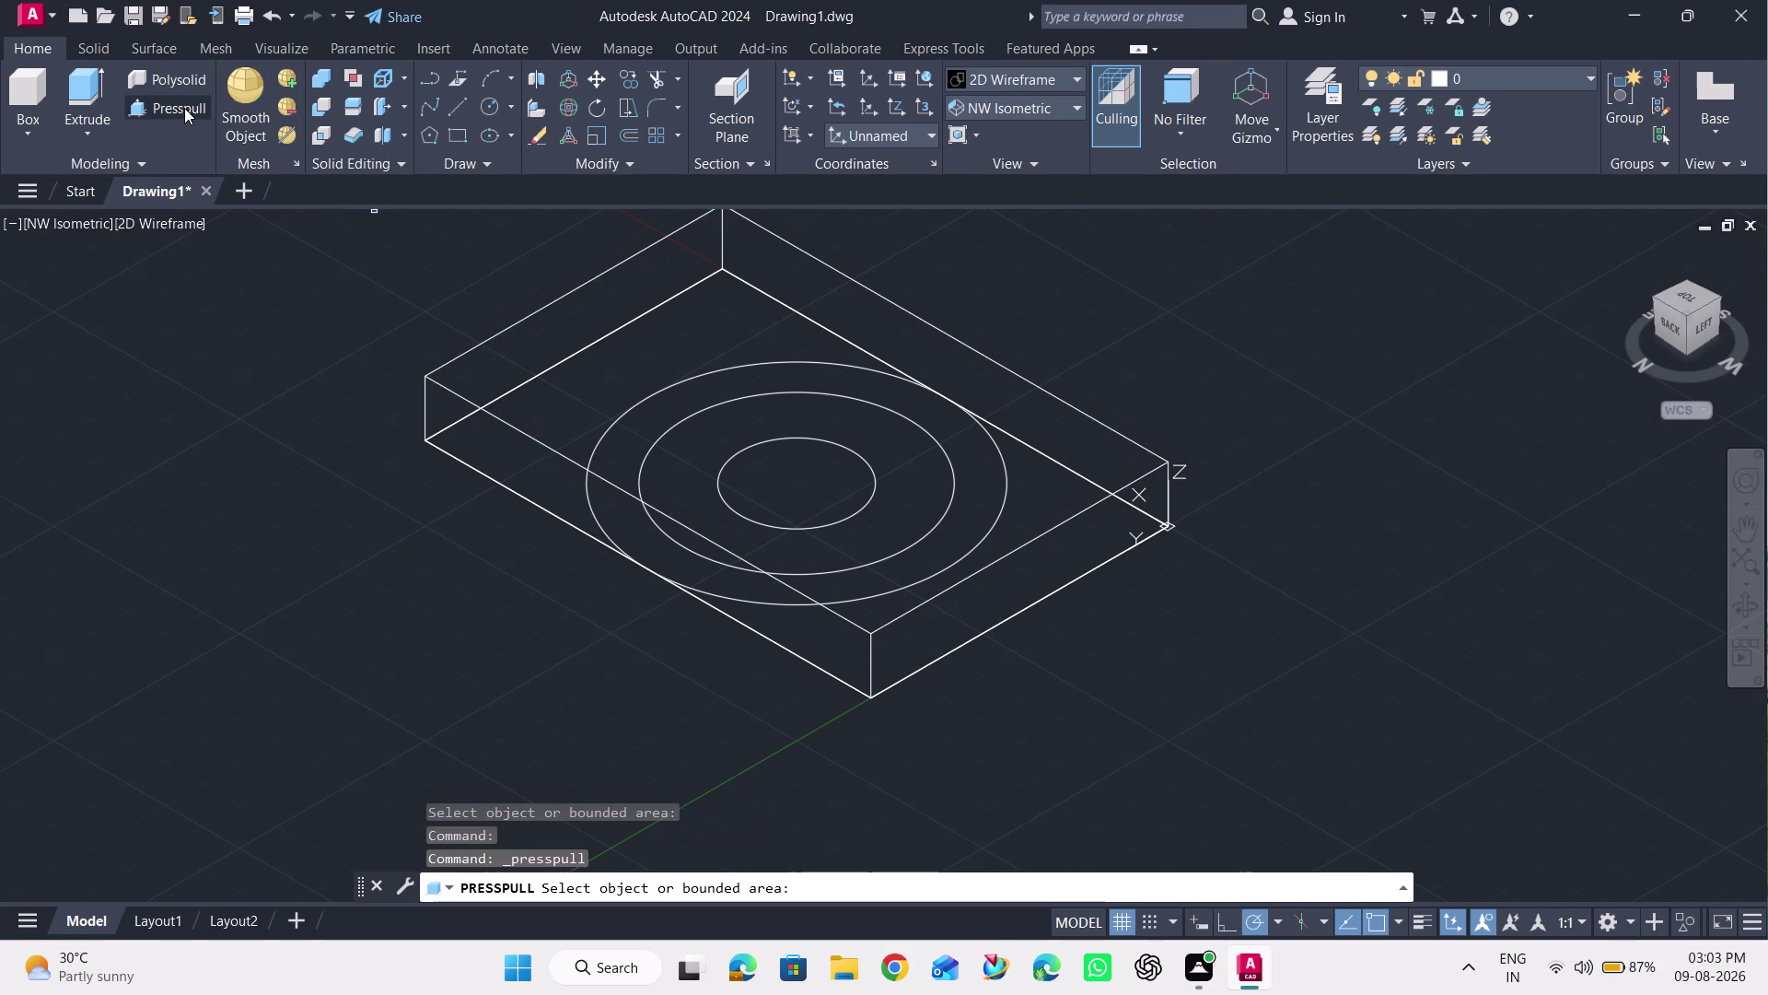
Pick the outer circle area for press-pull, then cancel and restart the command.
click(648, 401)
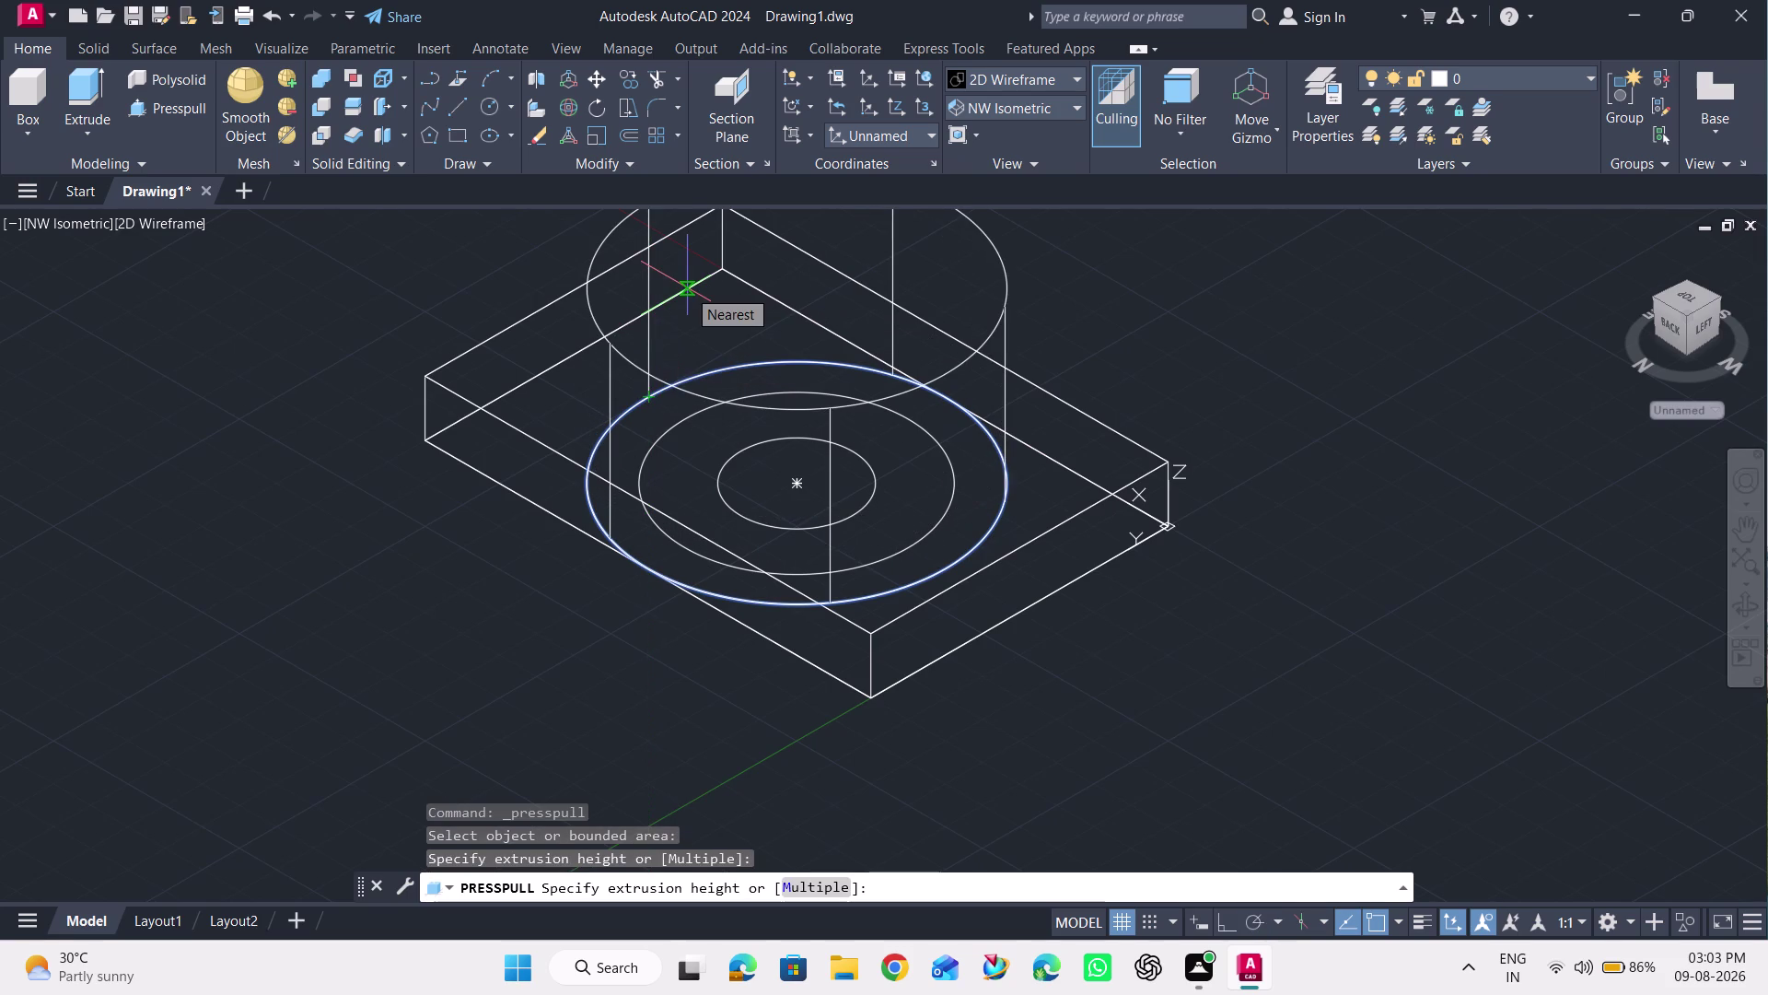
scroll(down, 3)
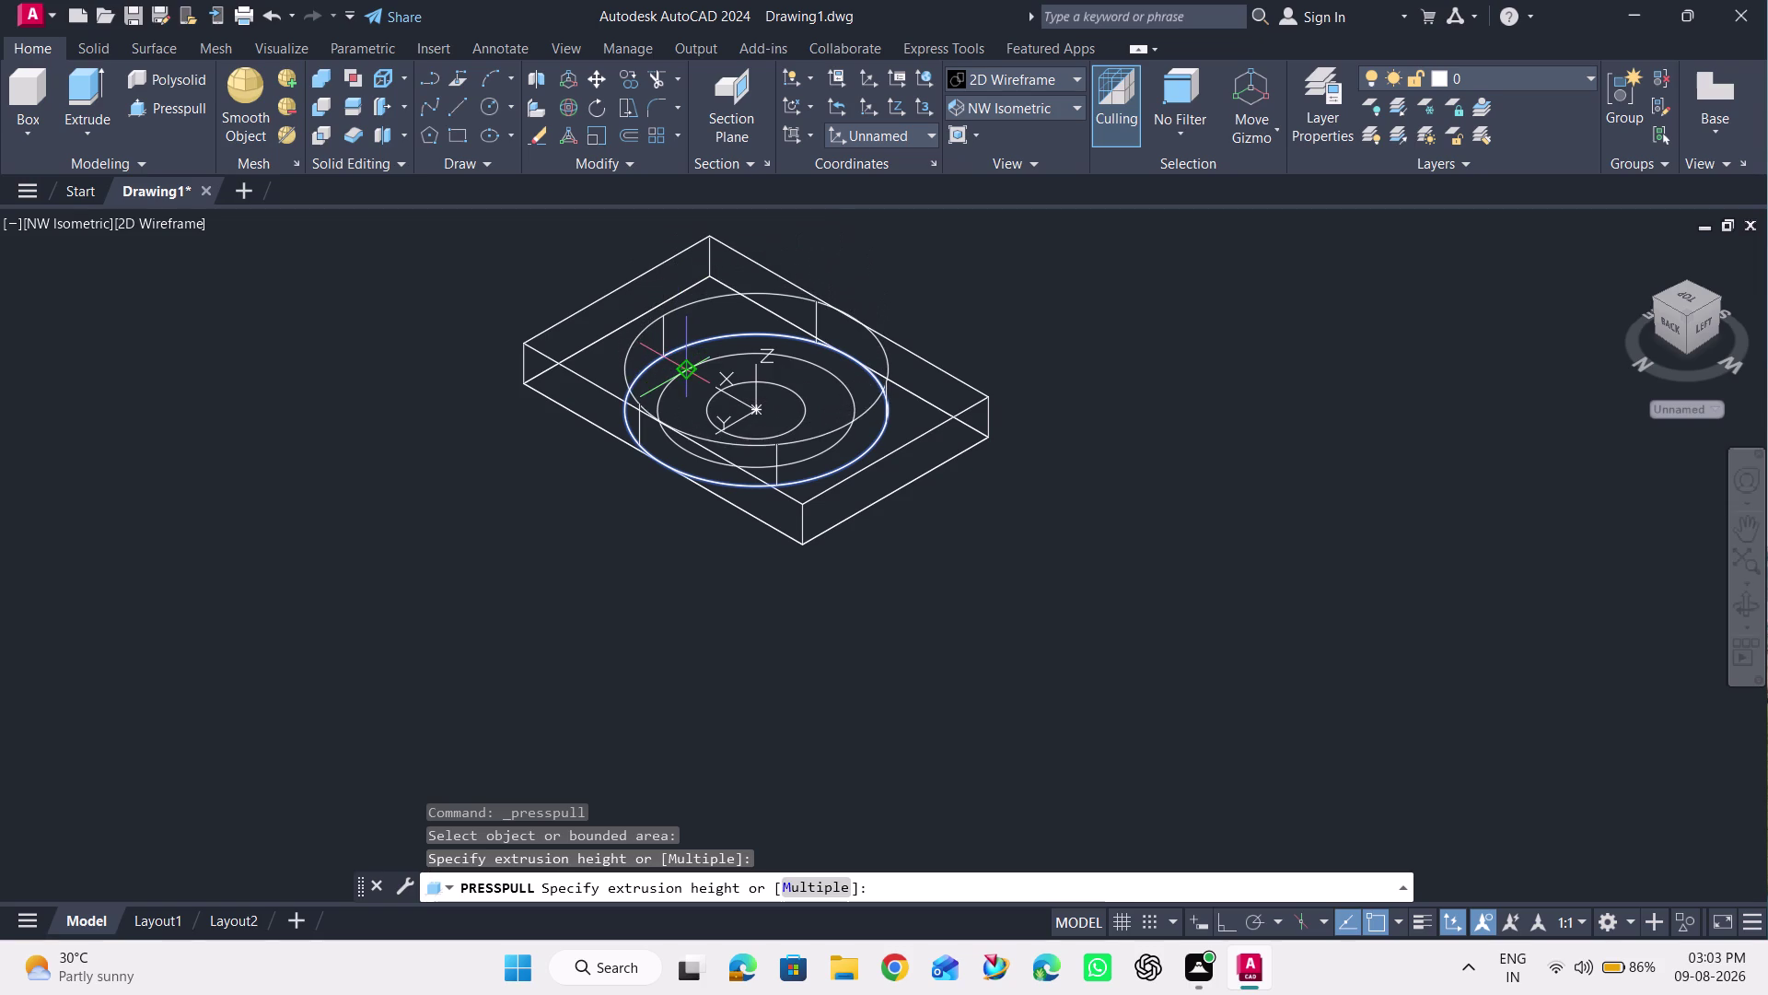
key(Escape)
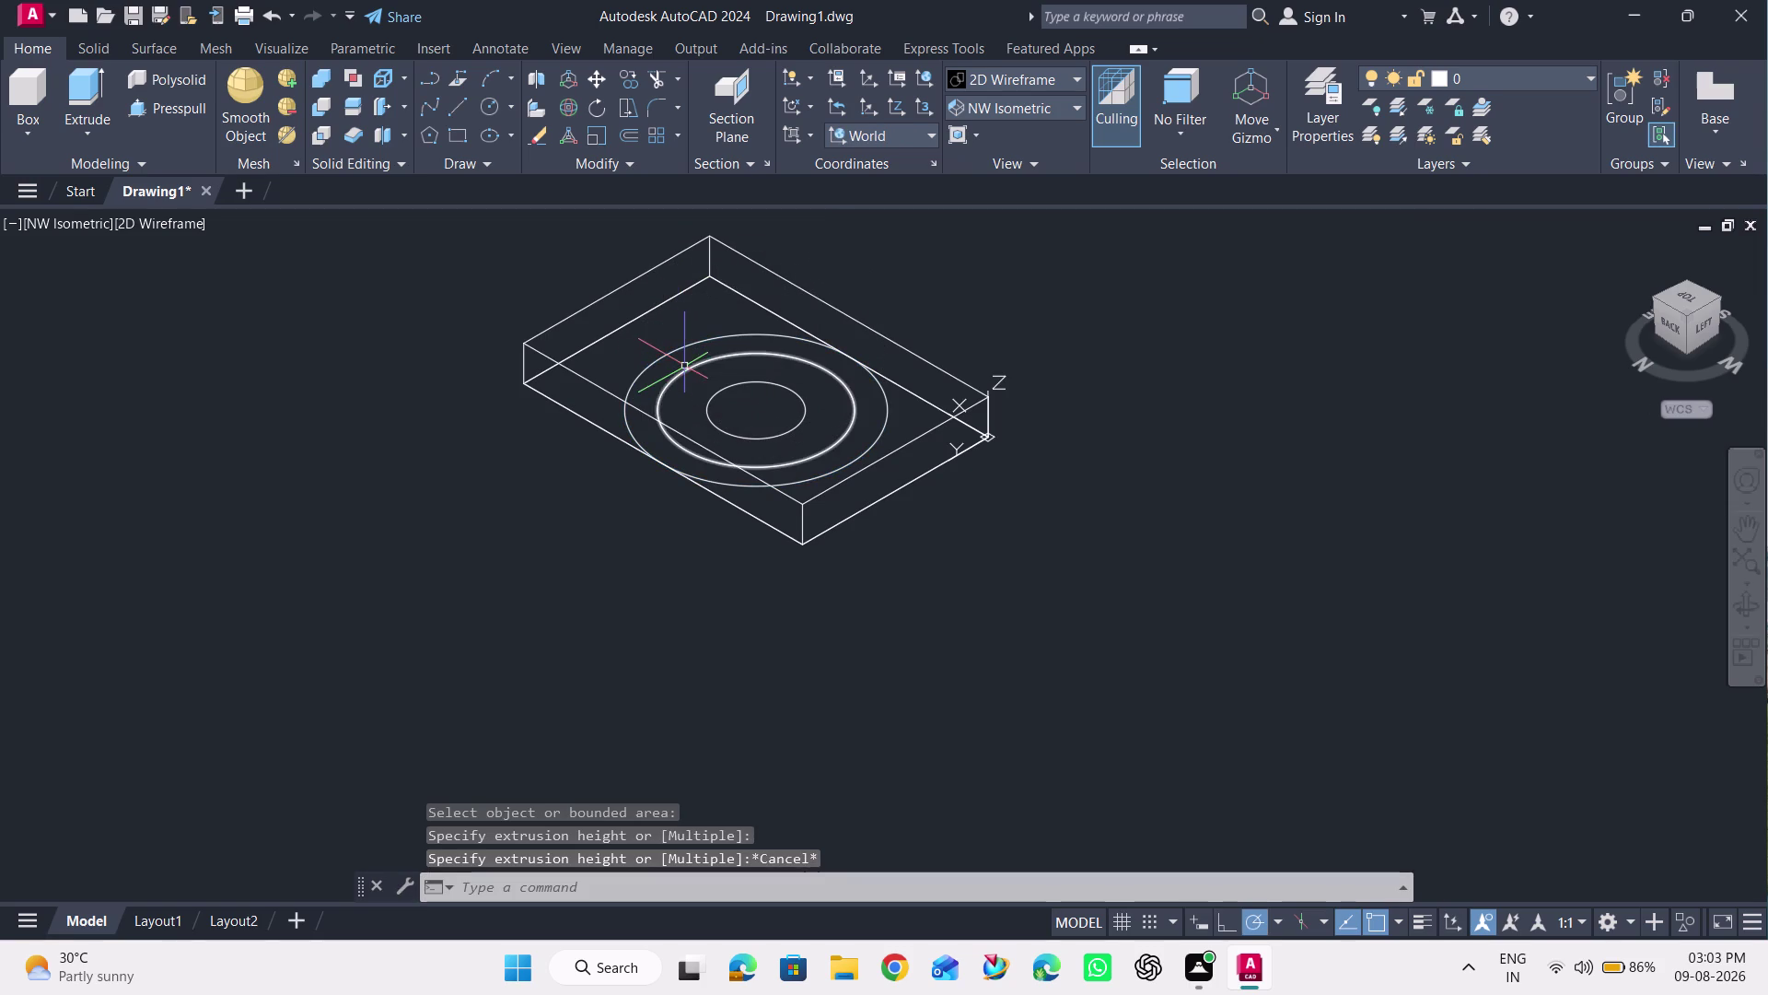
click(181, 115)
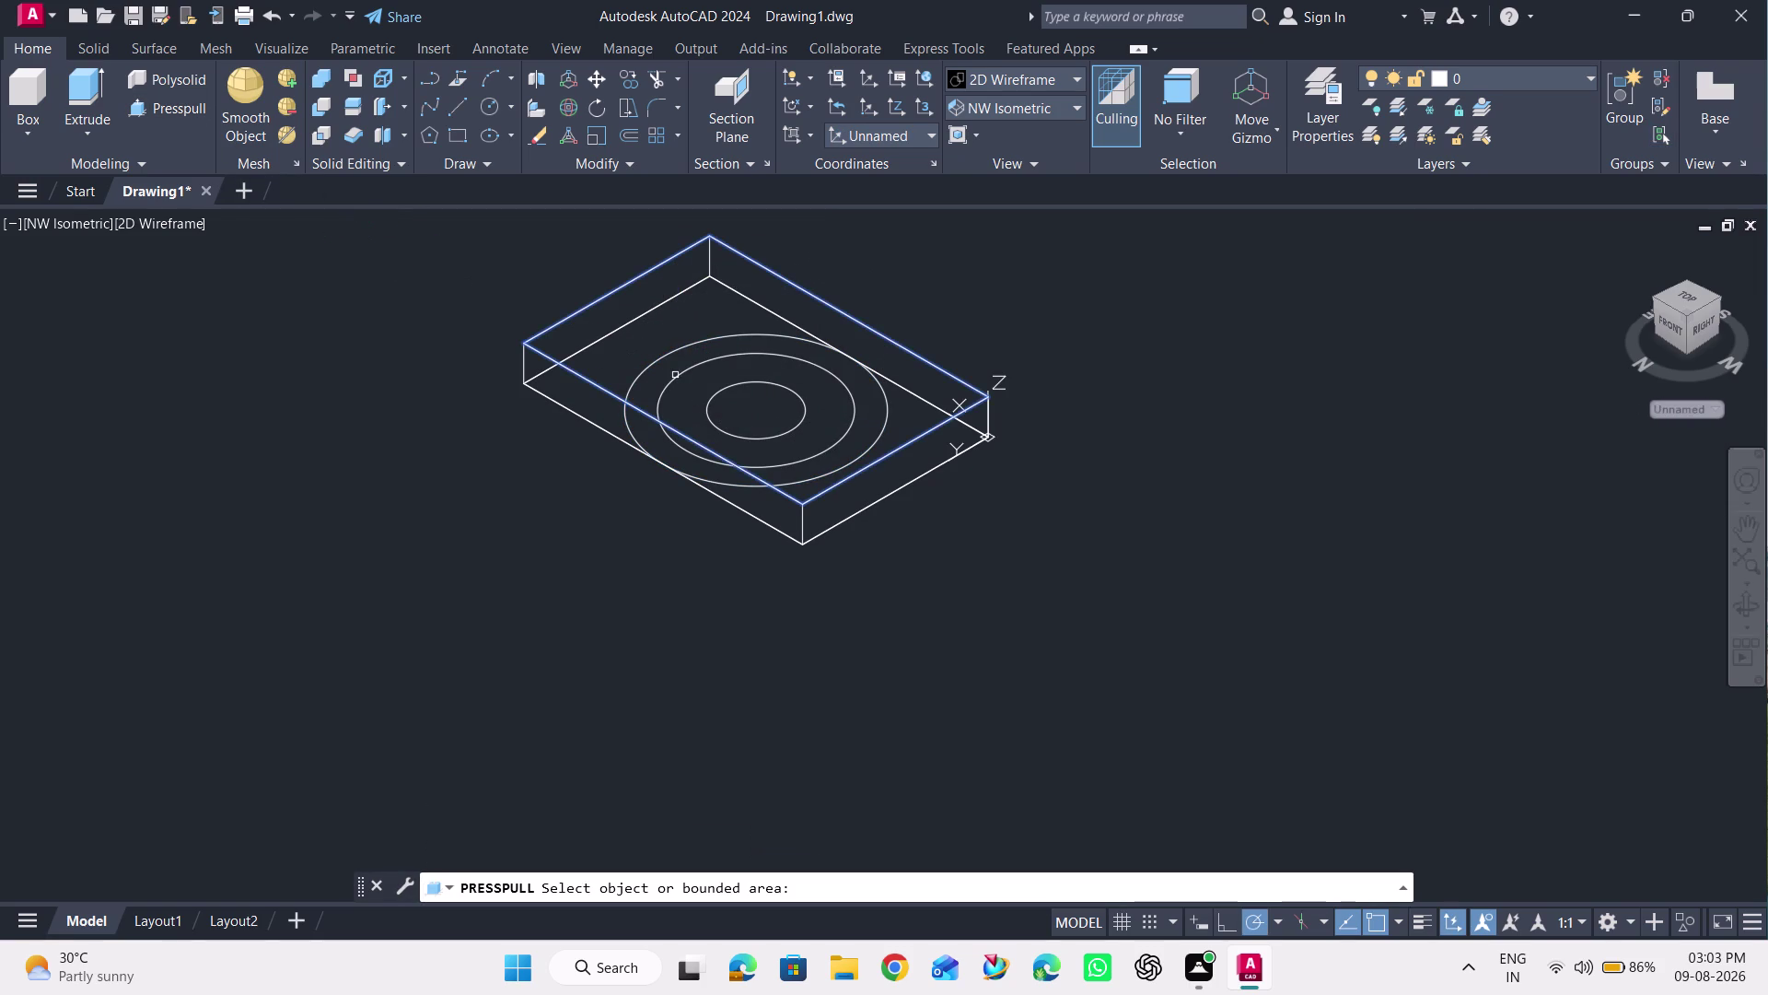
Use the Multiple option to select the inner circle and ring, then extrude both 20 units.
click(682, 377)
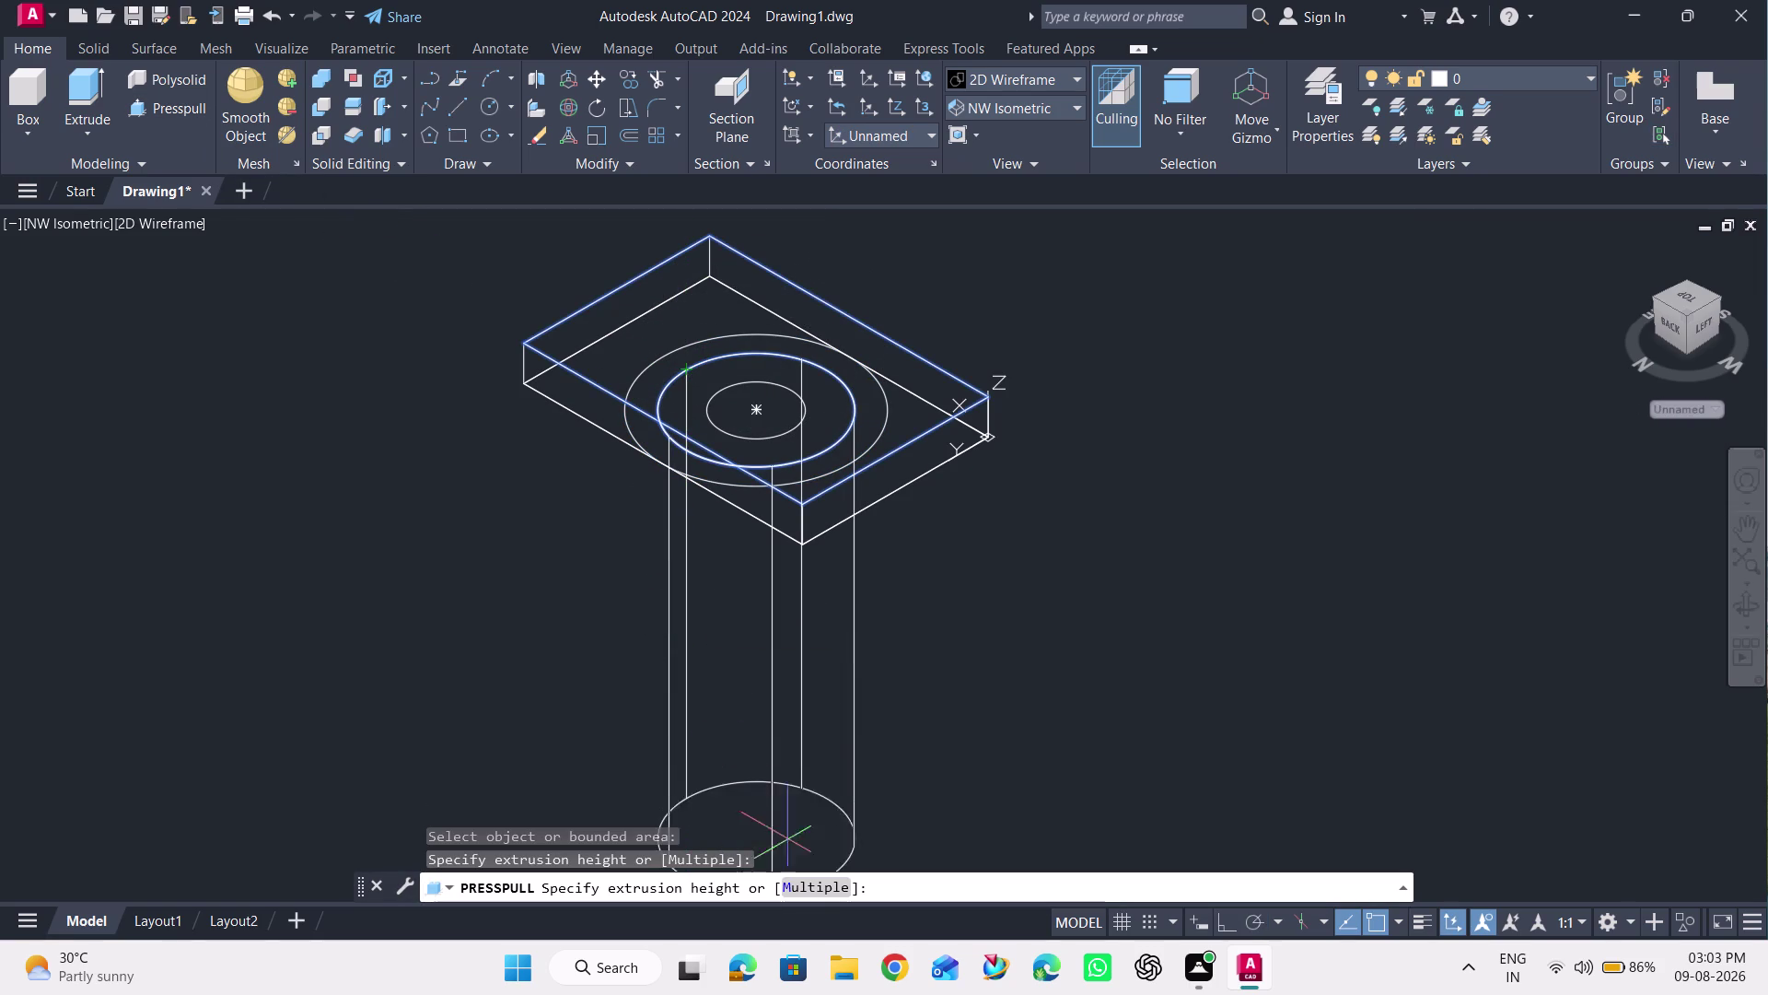
click(812, 888)
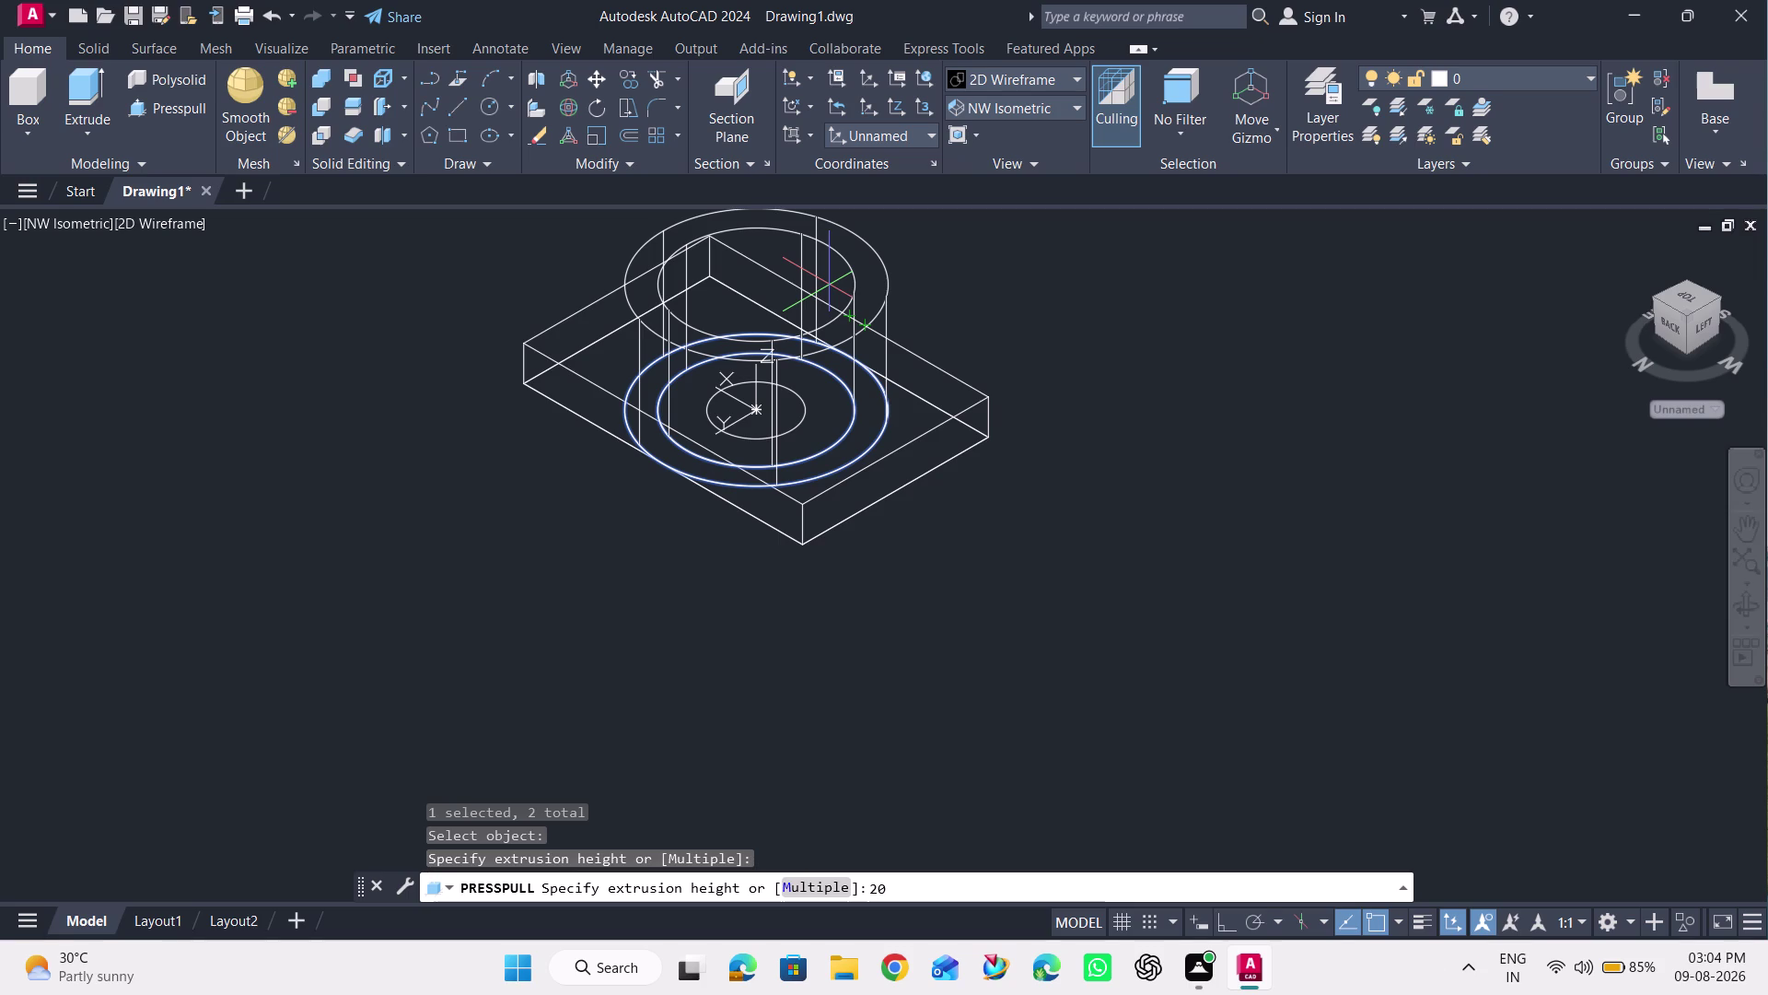
key(Return)
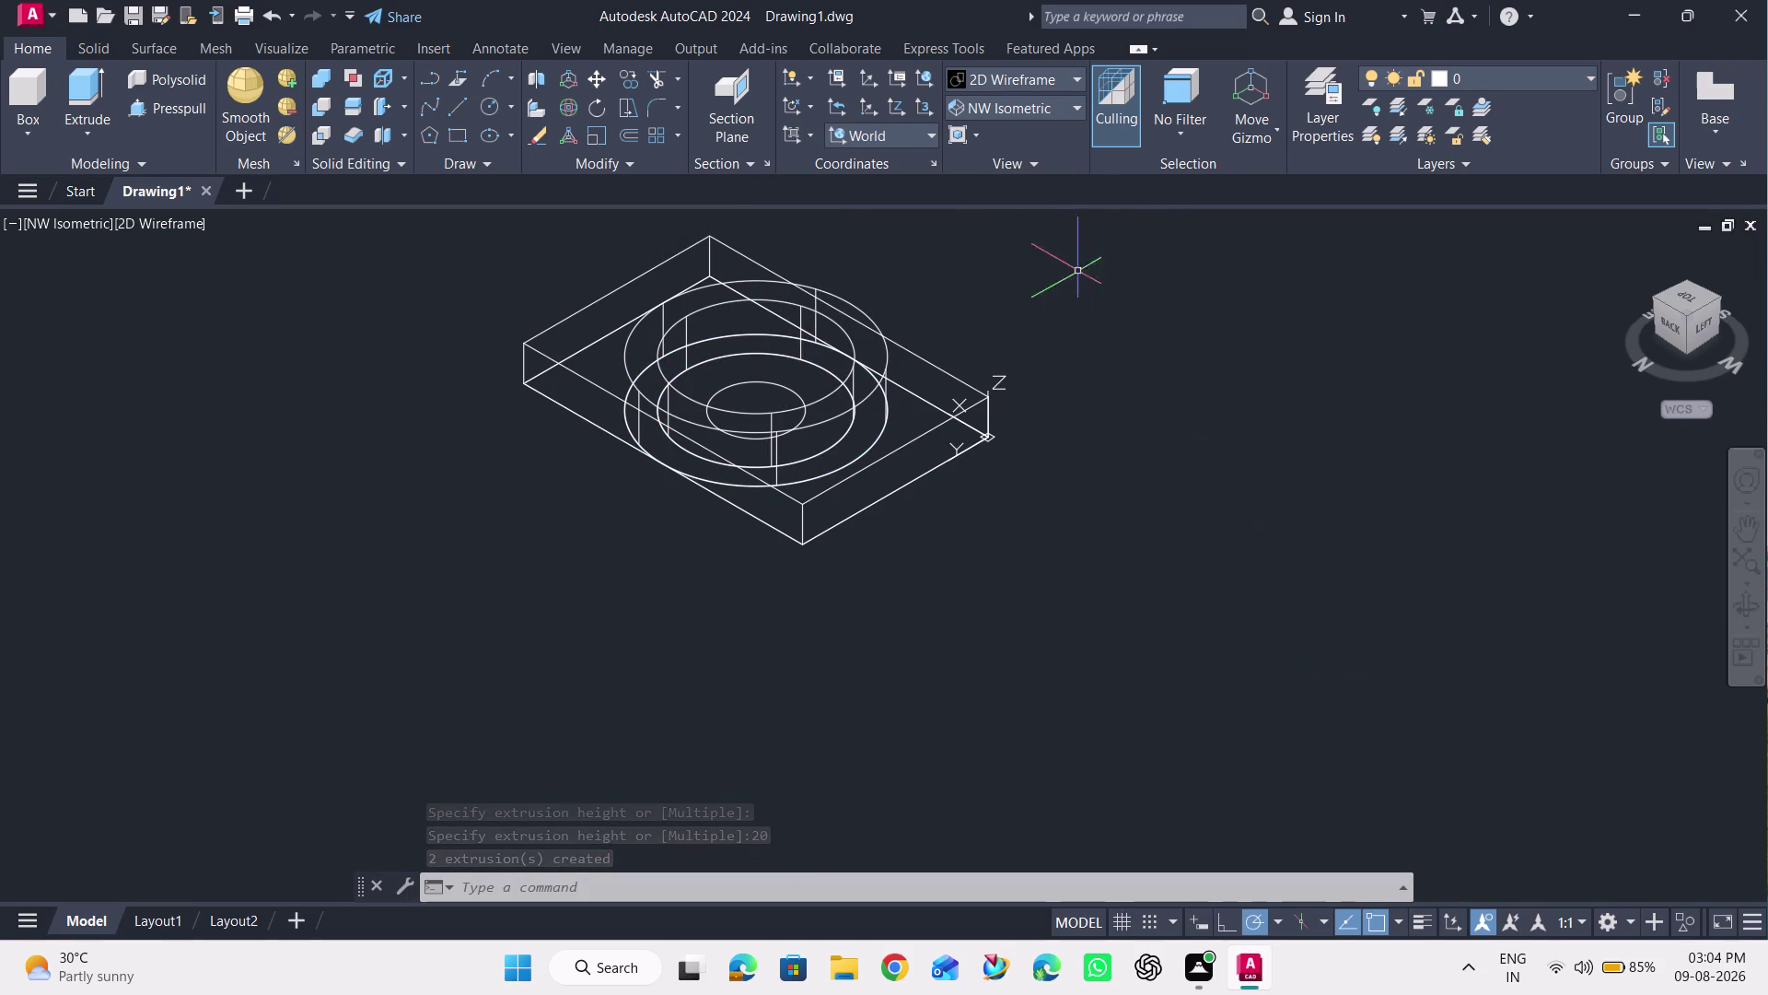
click(1030, 77)
click(1036, 74)
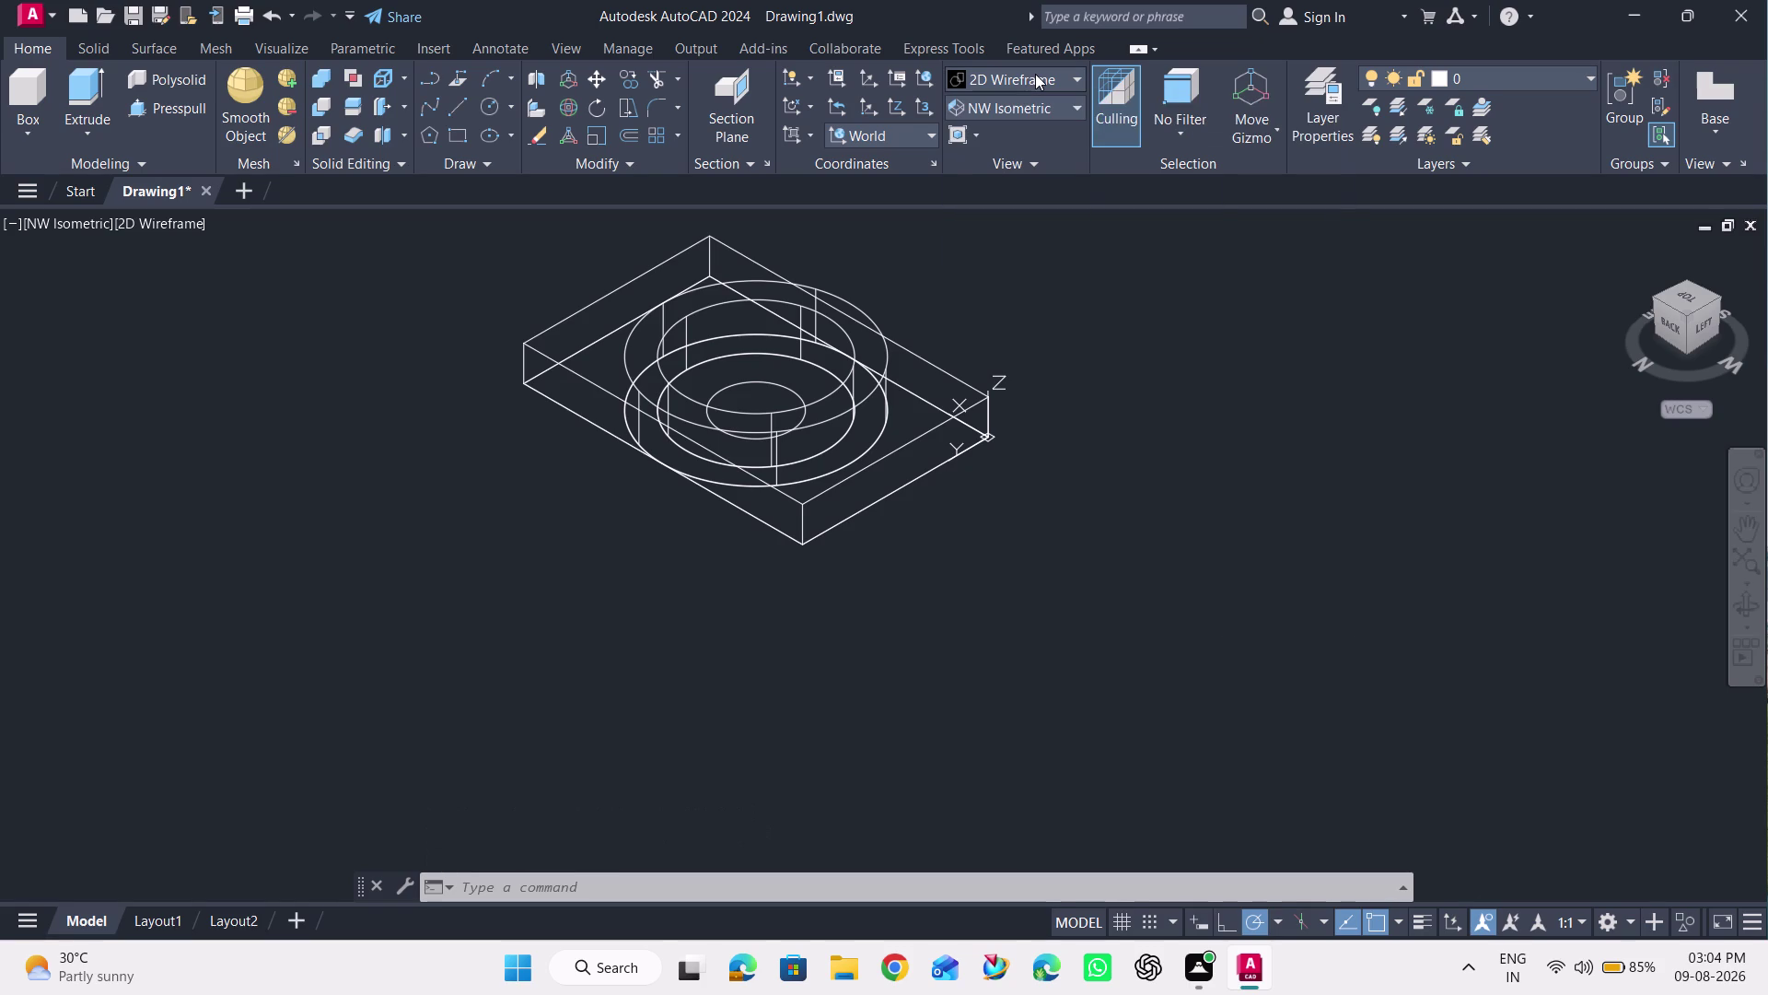
click(1036, 74)
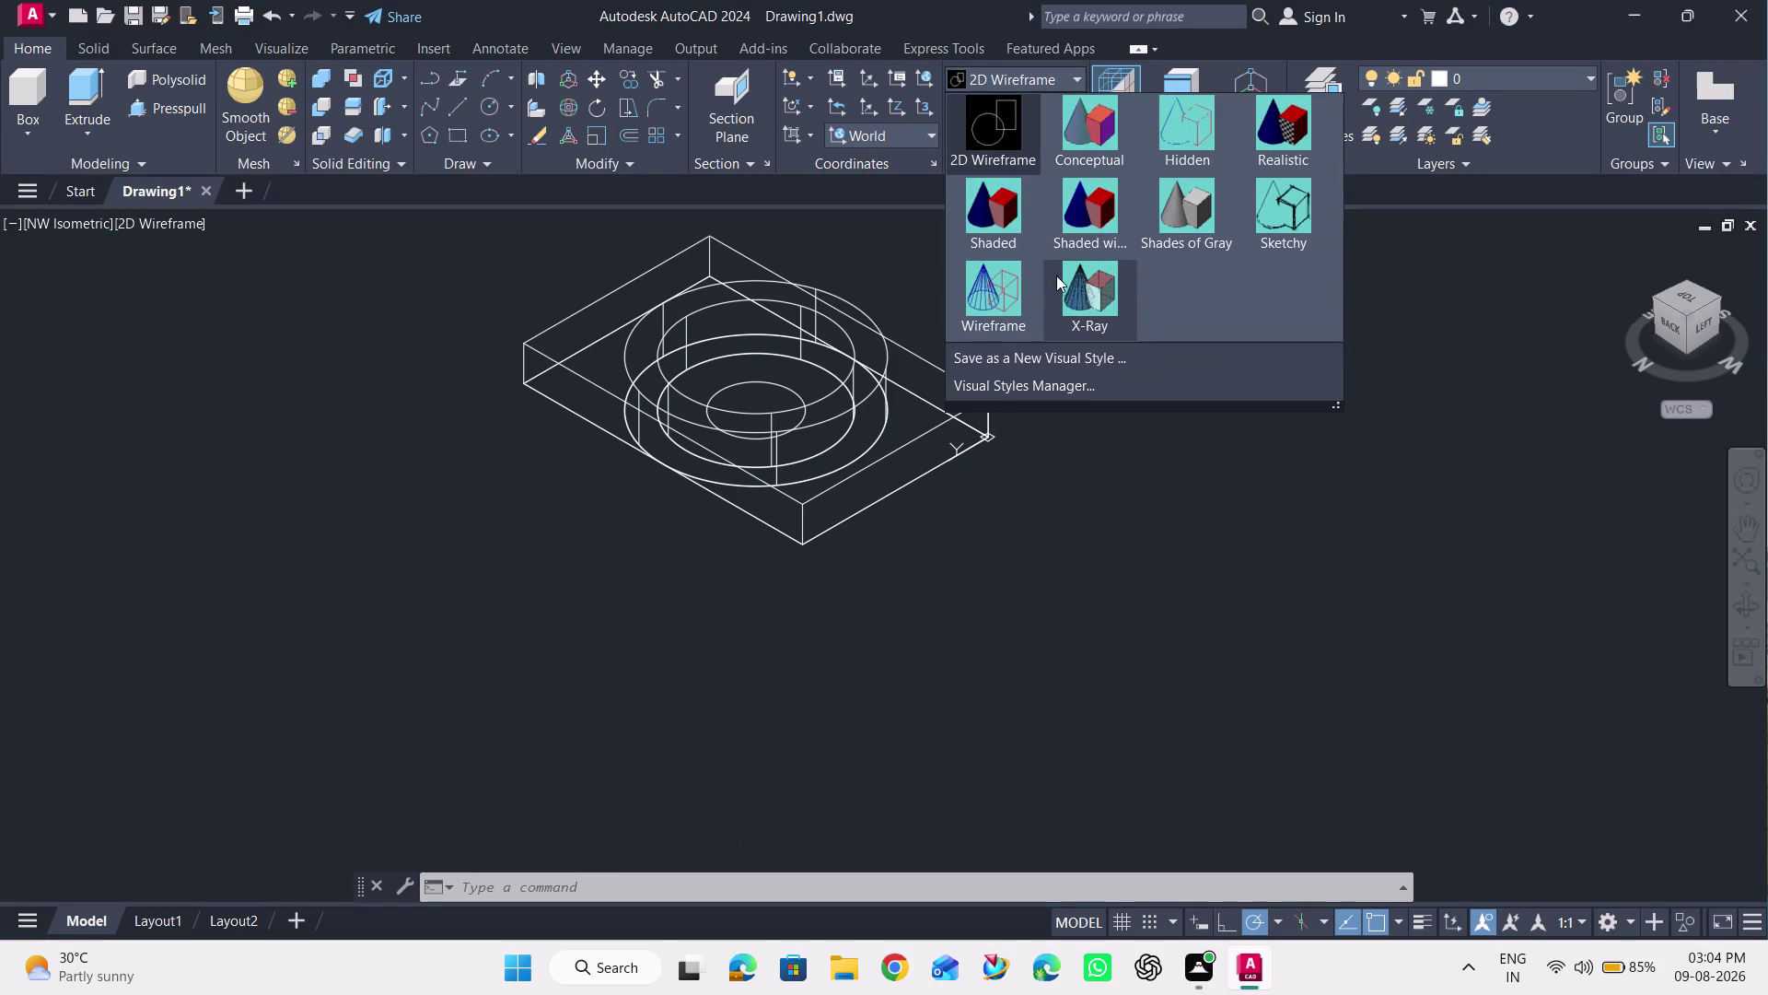
click(1172, 204)
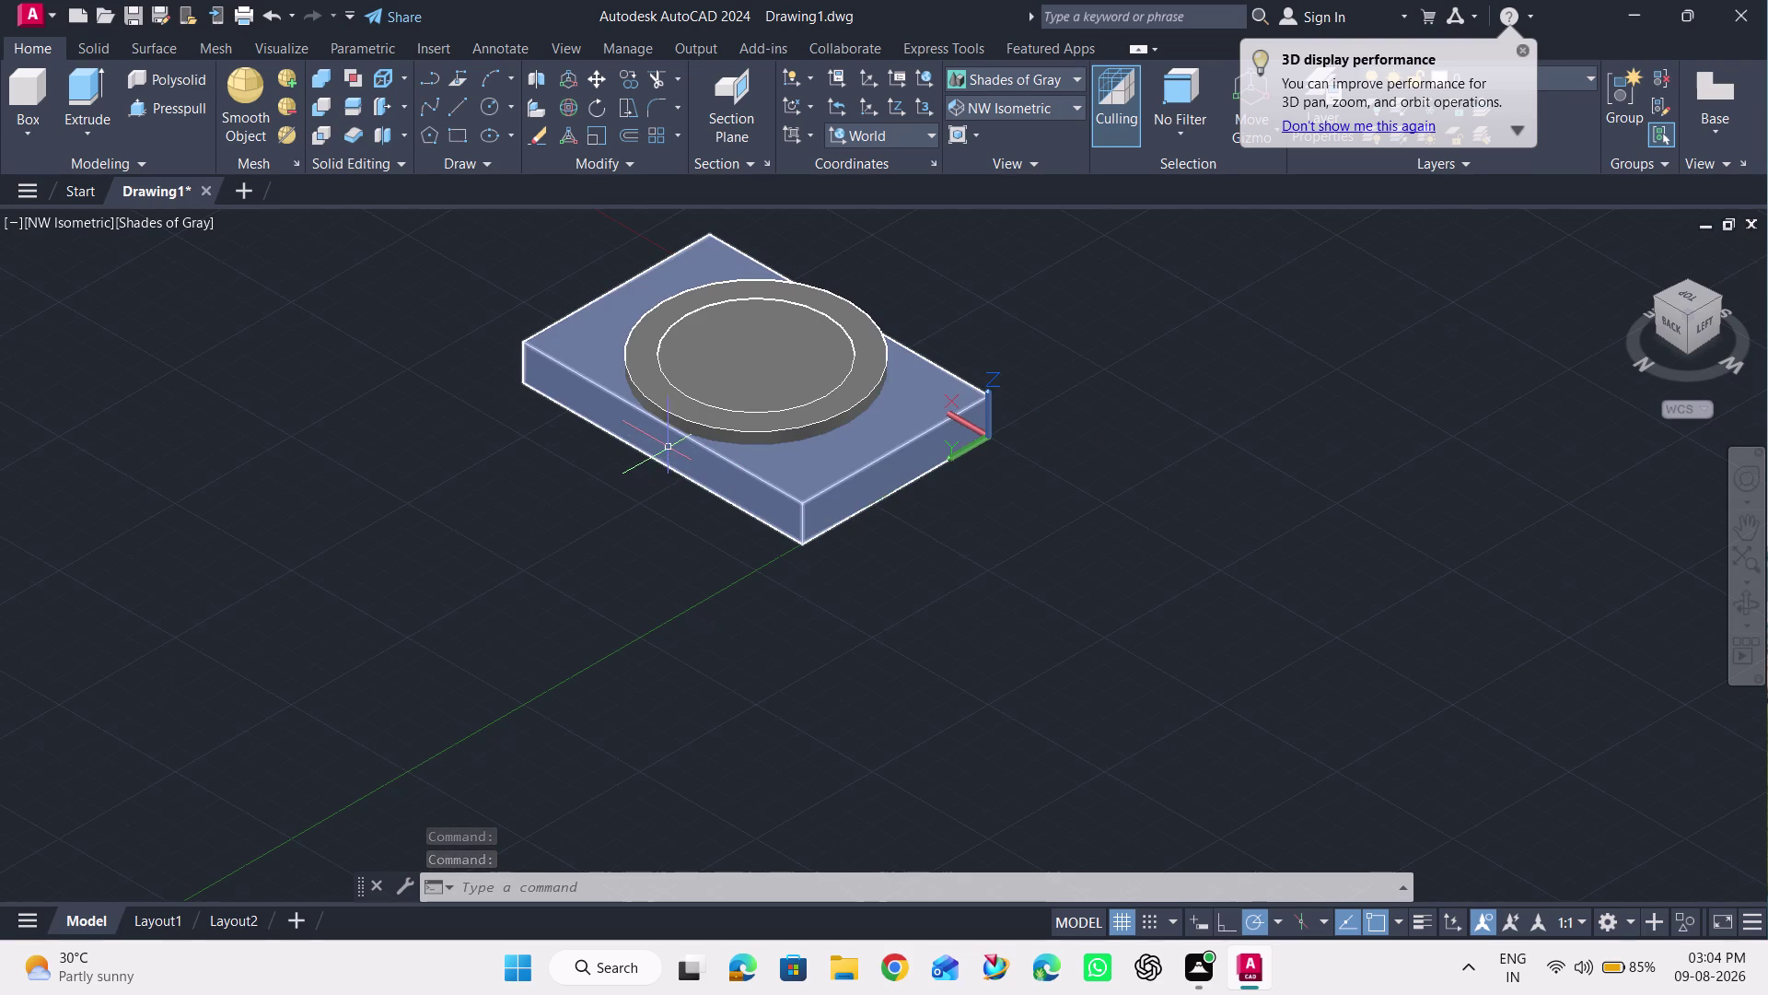
scroll(up, 3)
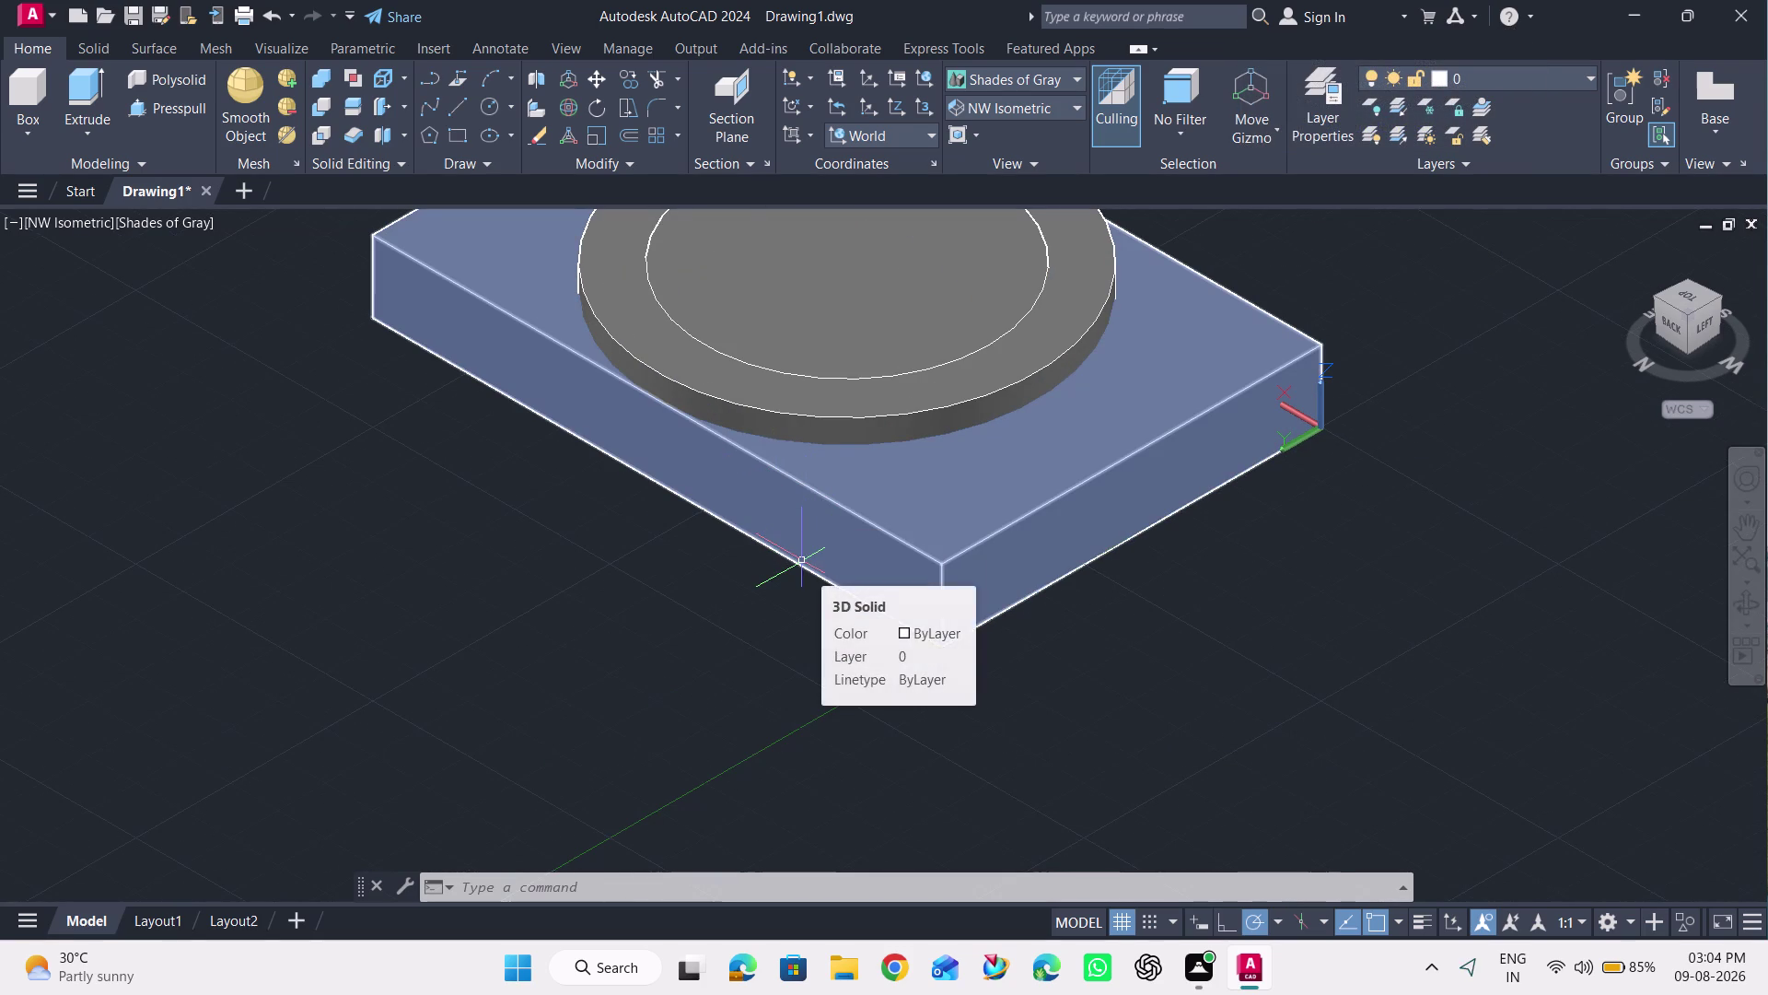
click(1048, 84)
click(999, 122)
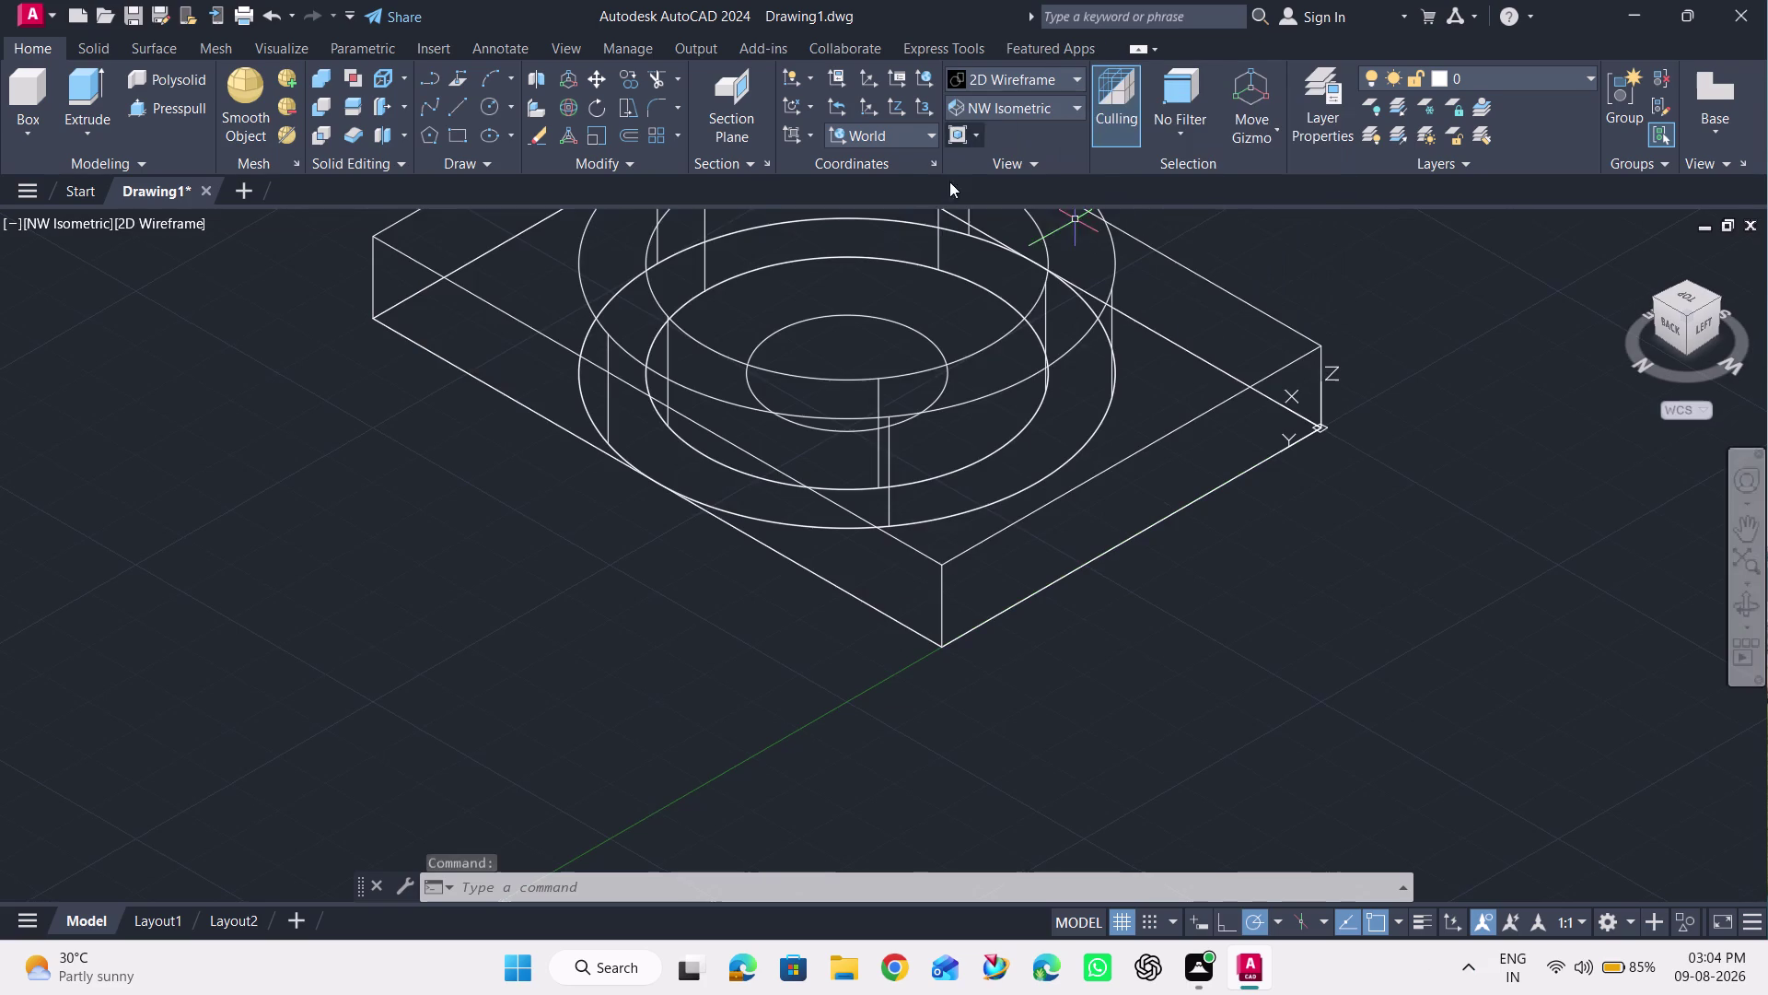
click(182, 103)
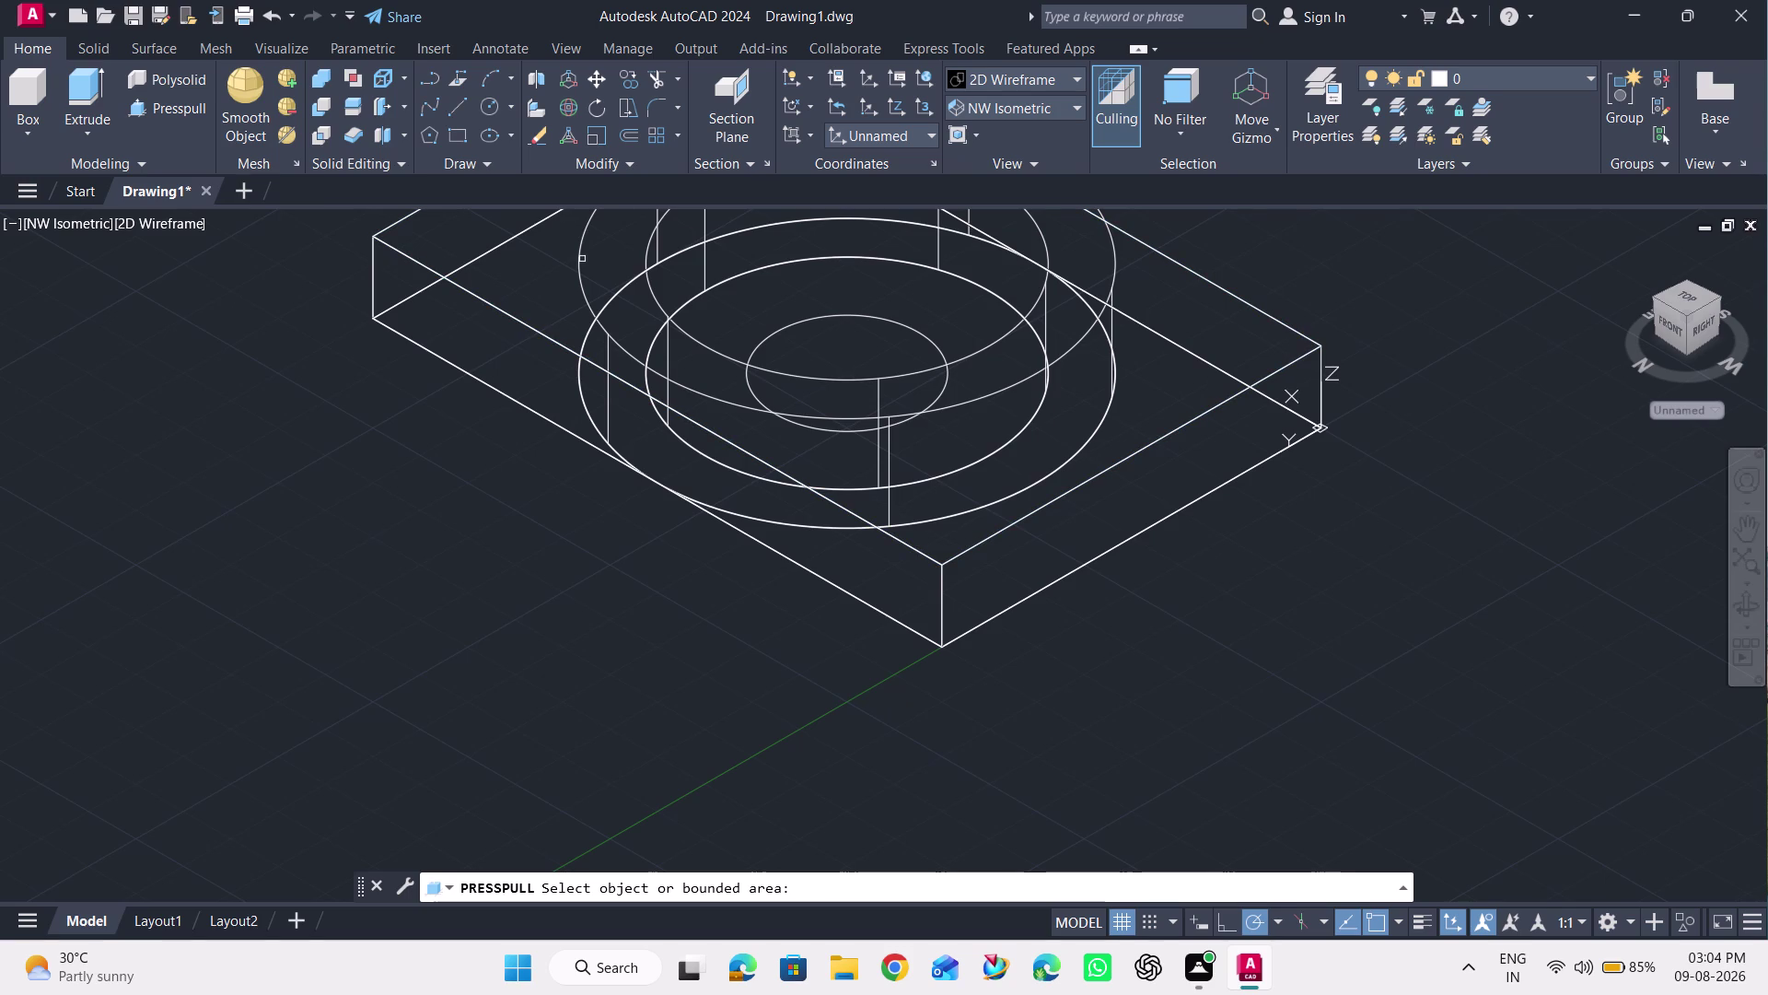
Start a press-pull on the boss rim, recentre the view, then cancel it.
scroll(down, 3)
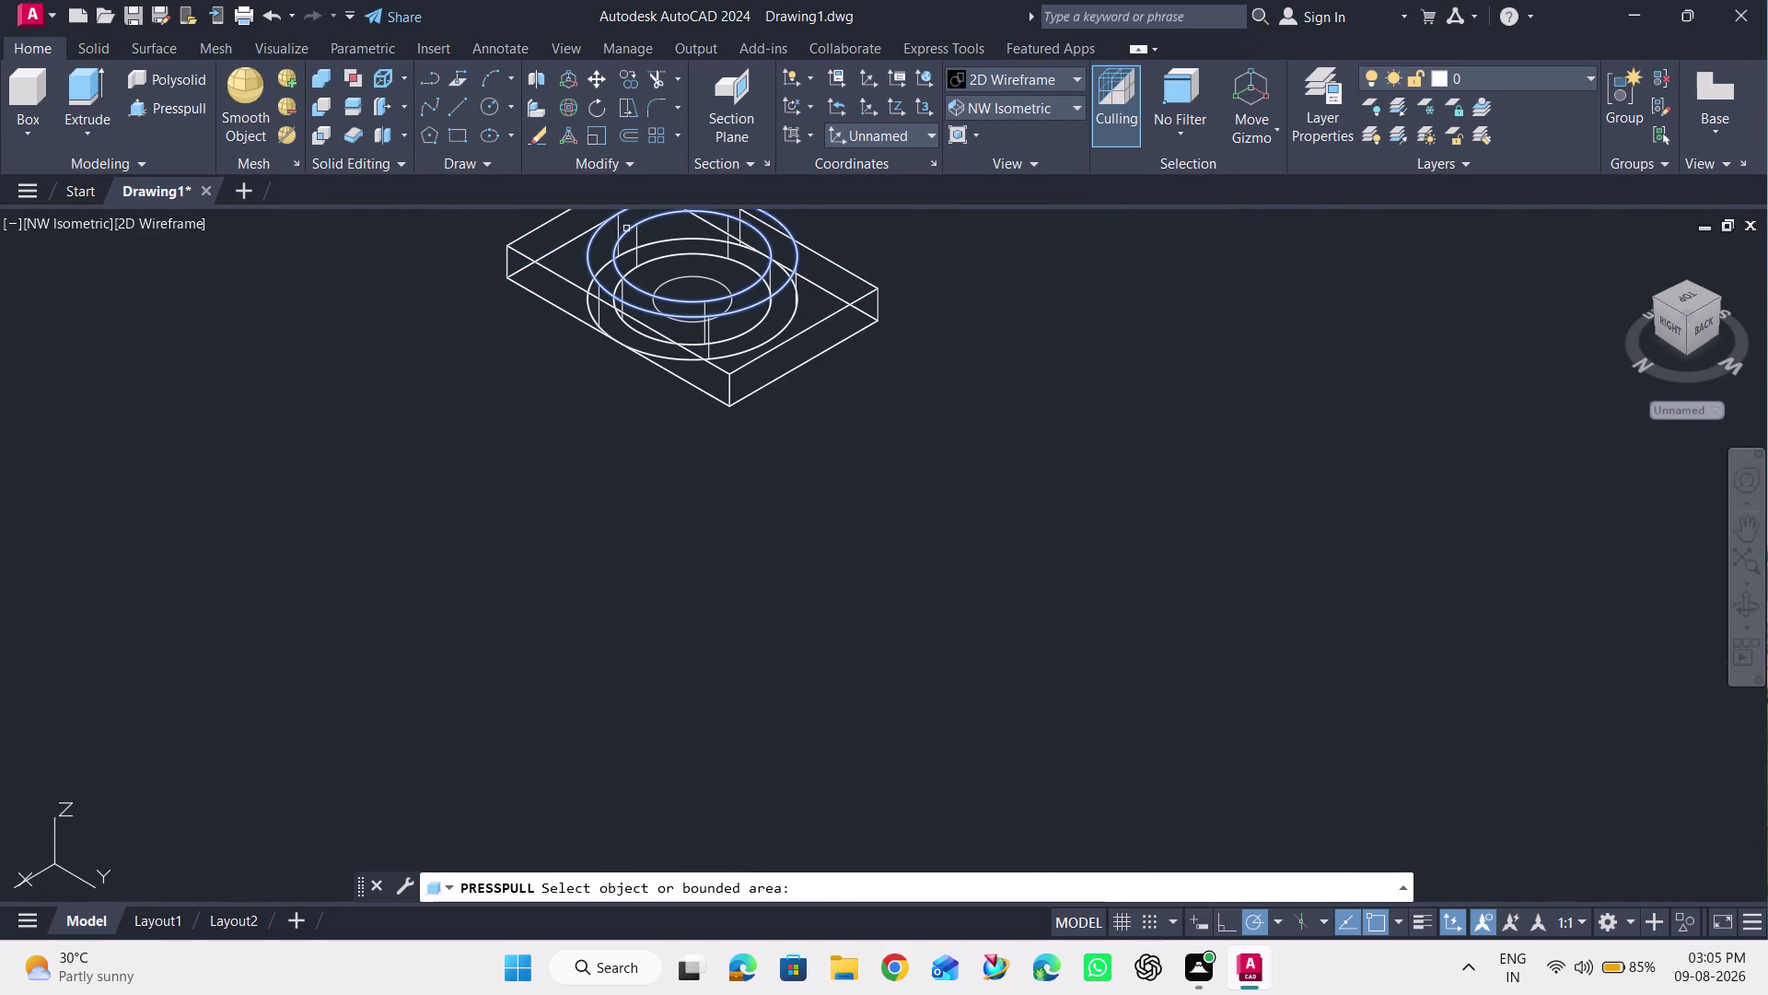
click(627, 229)
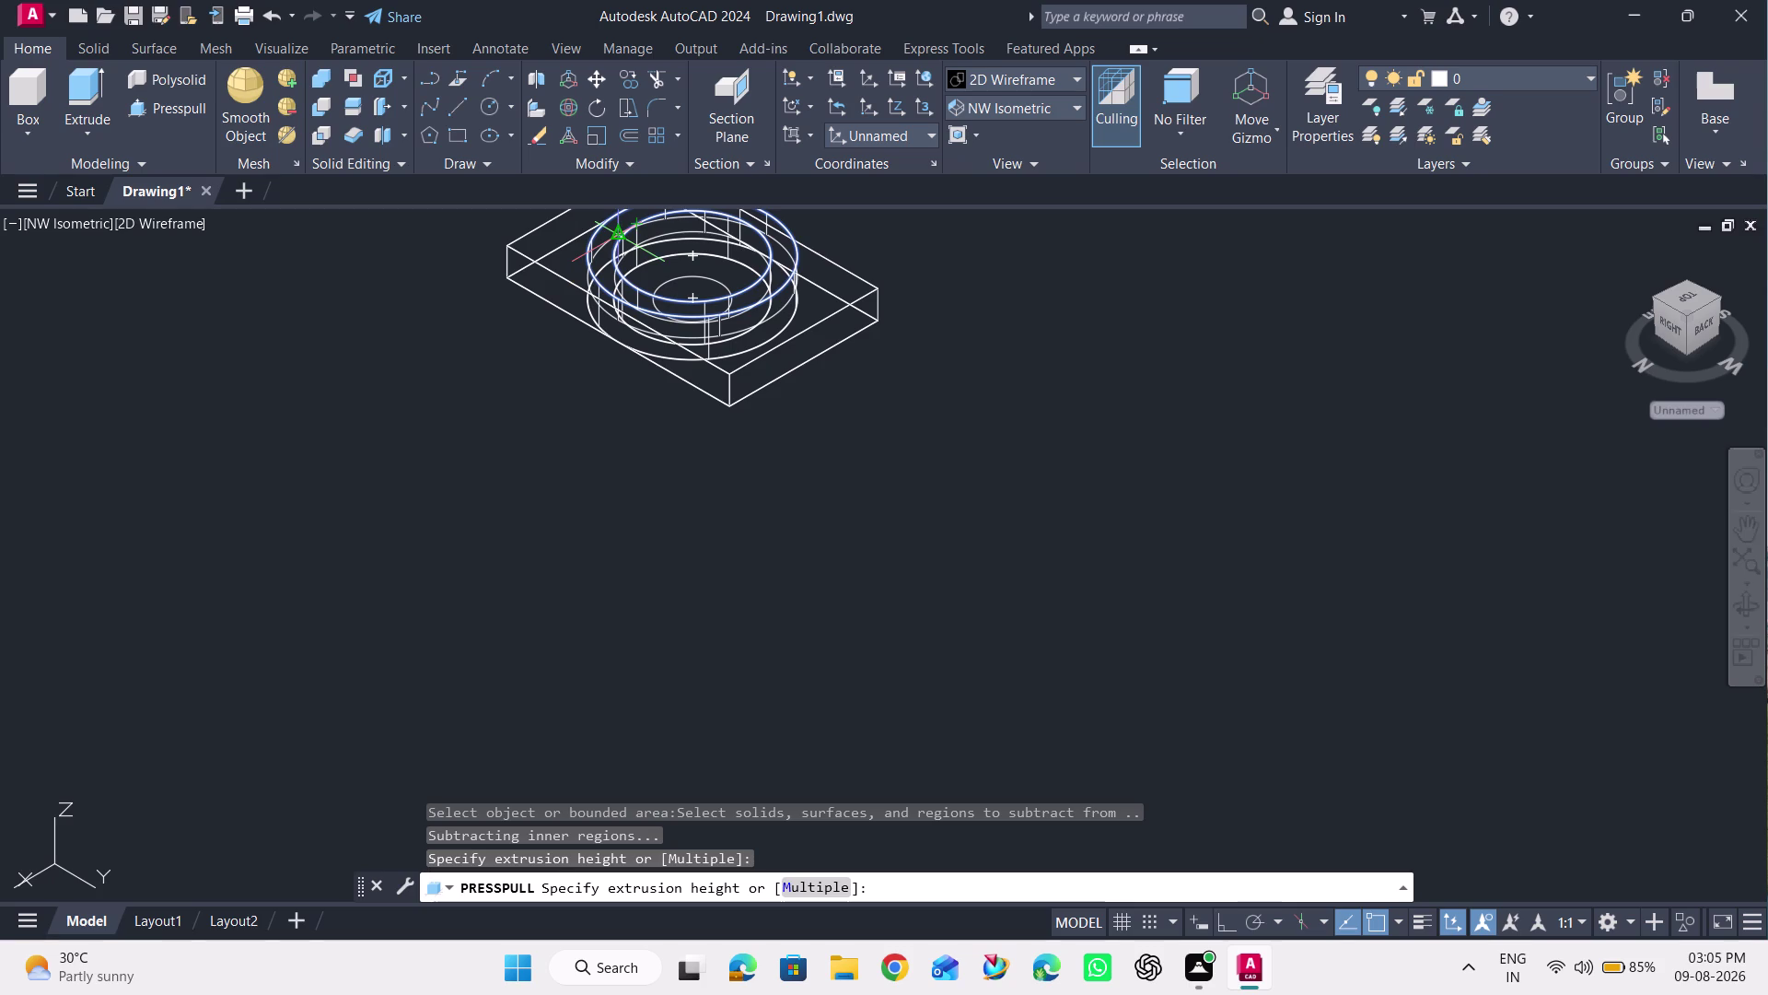
scroll(down, 3)
scroll(down, 3)
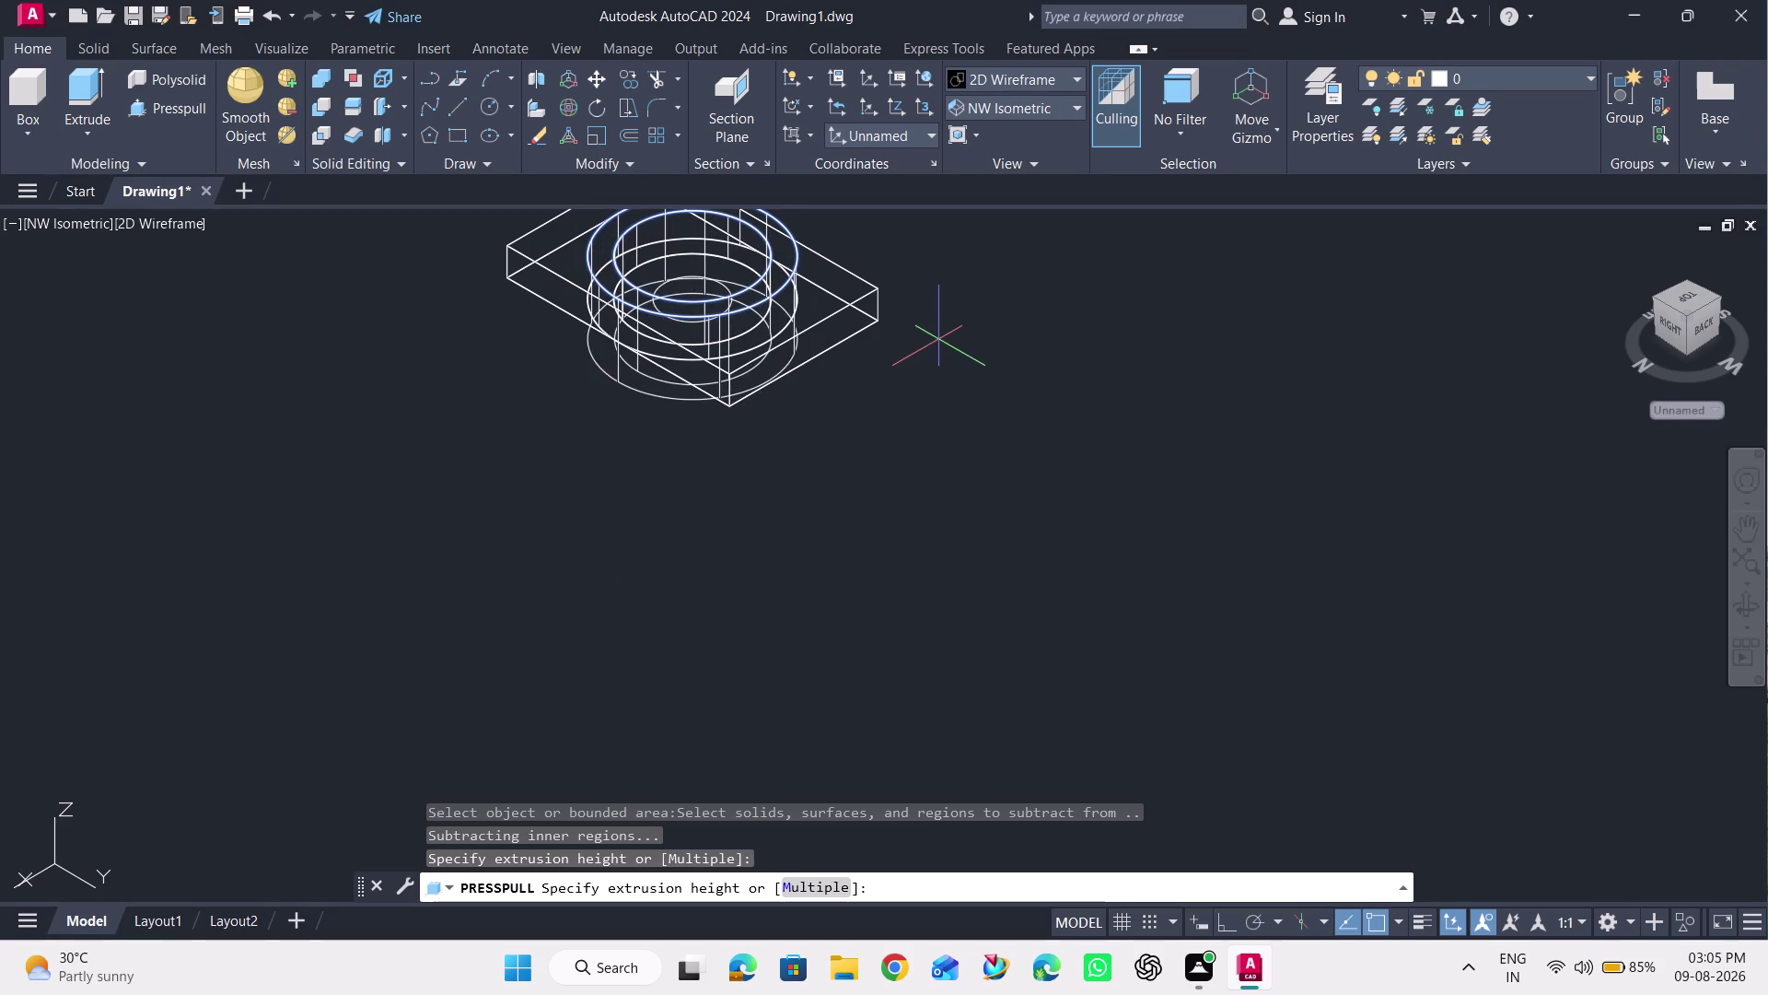
click(1744, 533)
drag(1230, 381, 1213, 520)
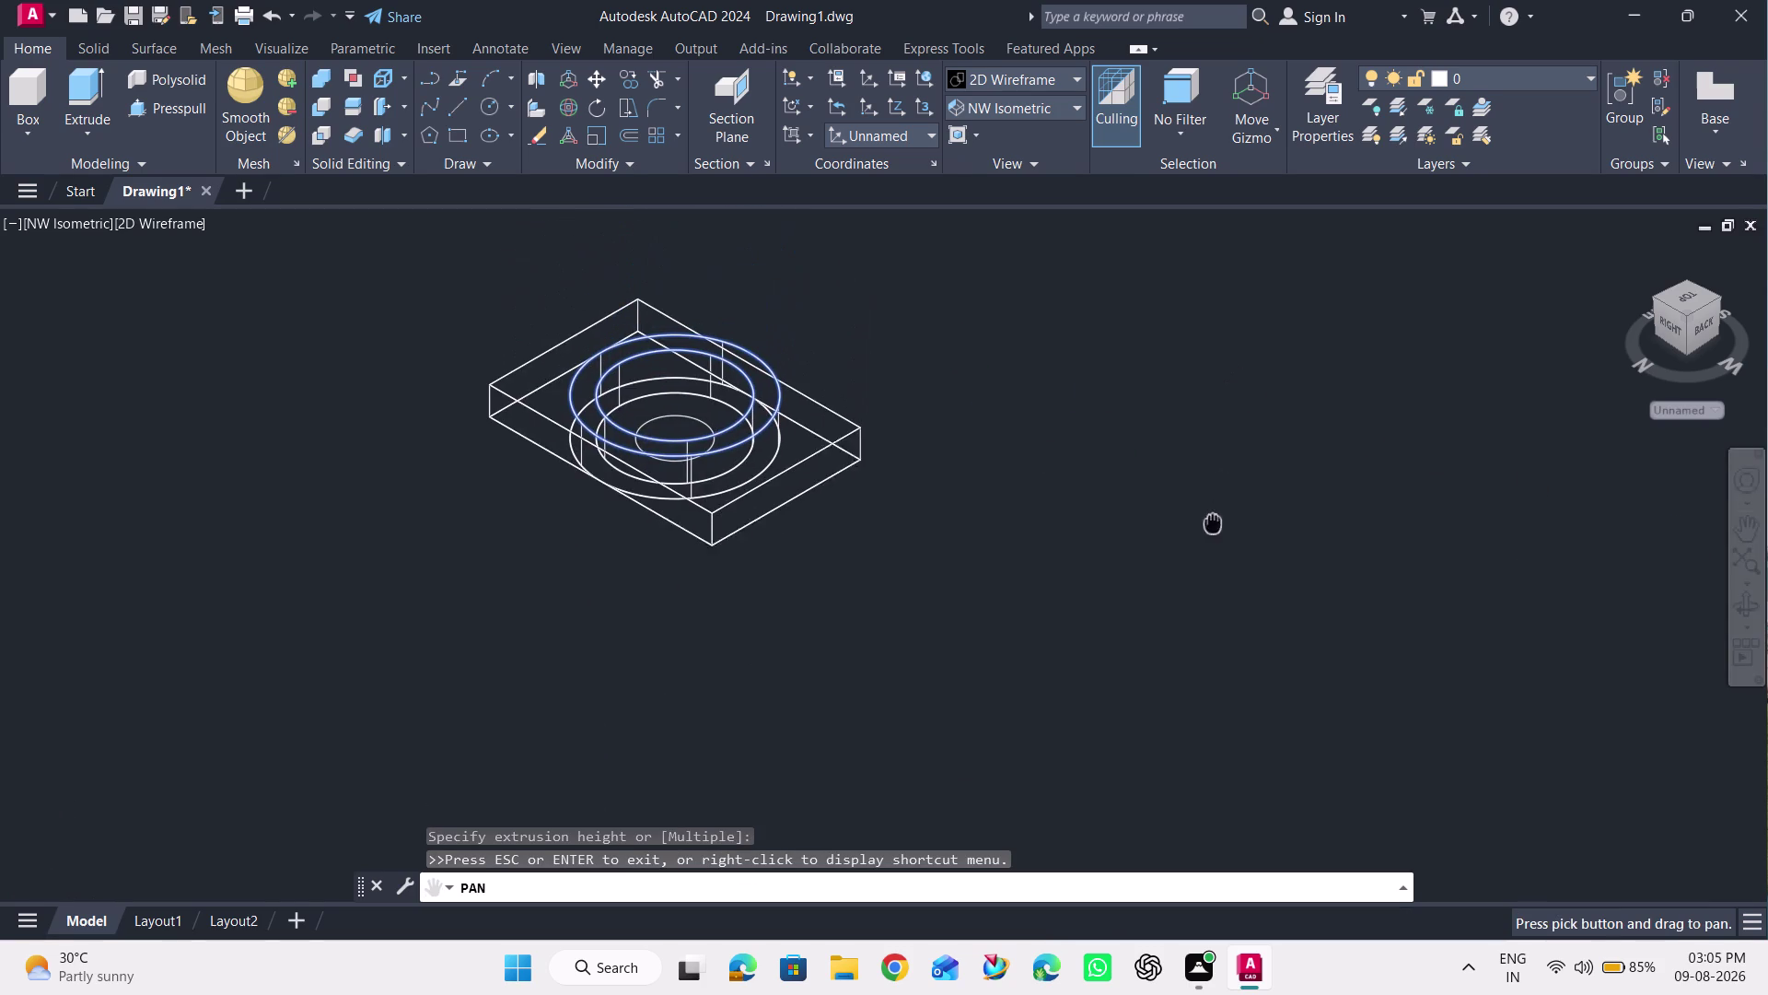
drag(1213, 520, 1208, 538)
key(Escape)
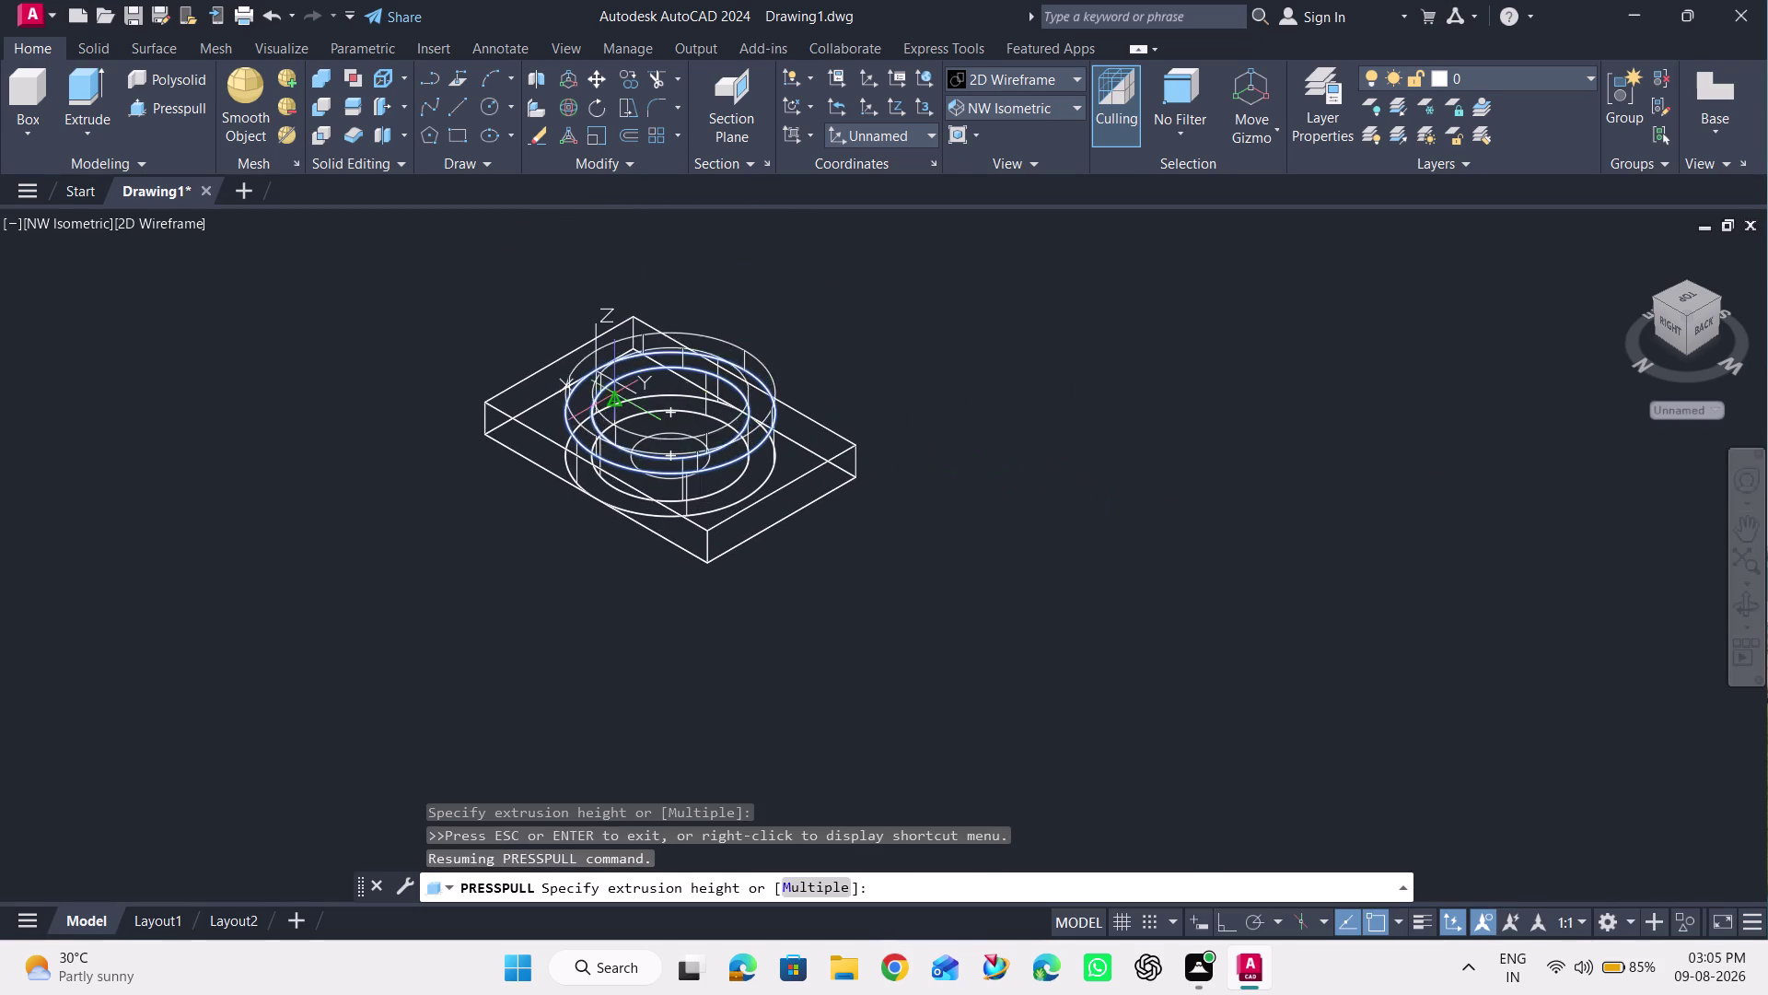
scroll(up, 3)
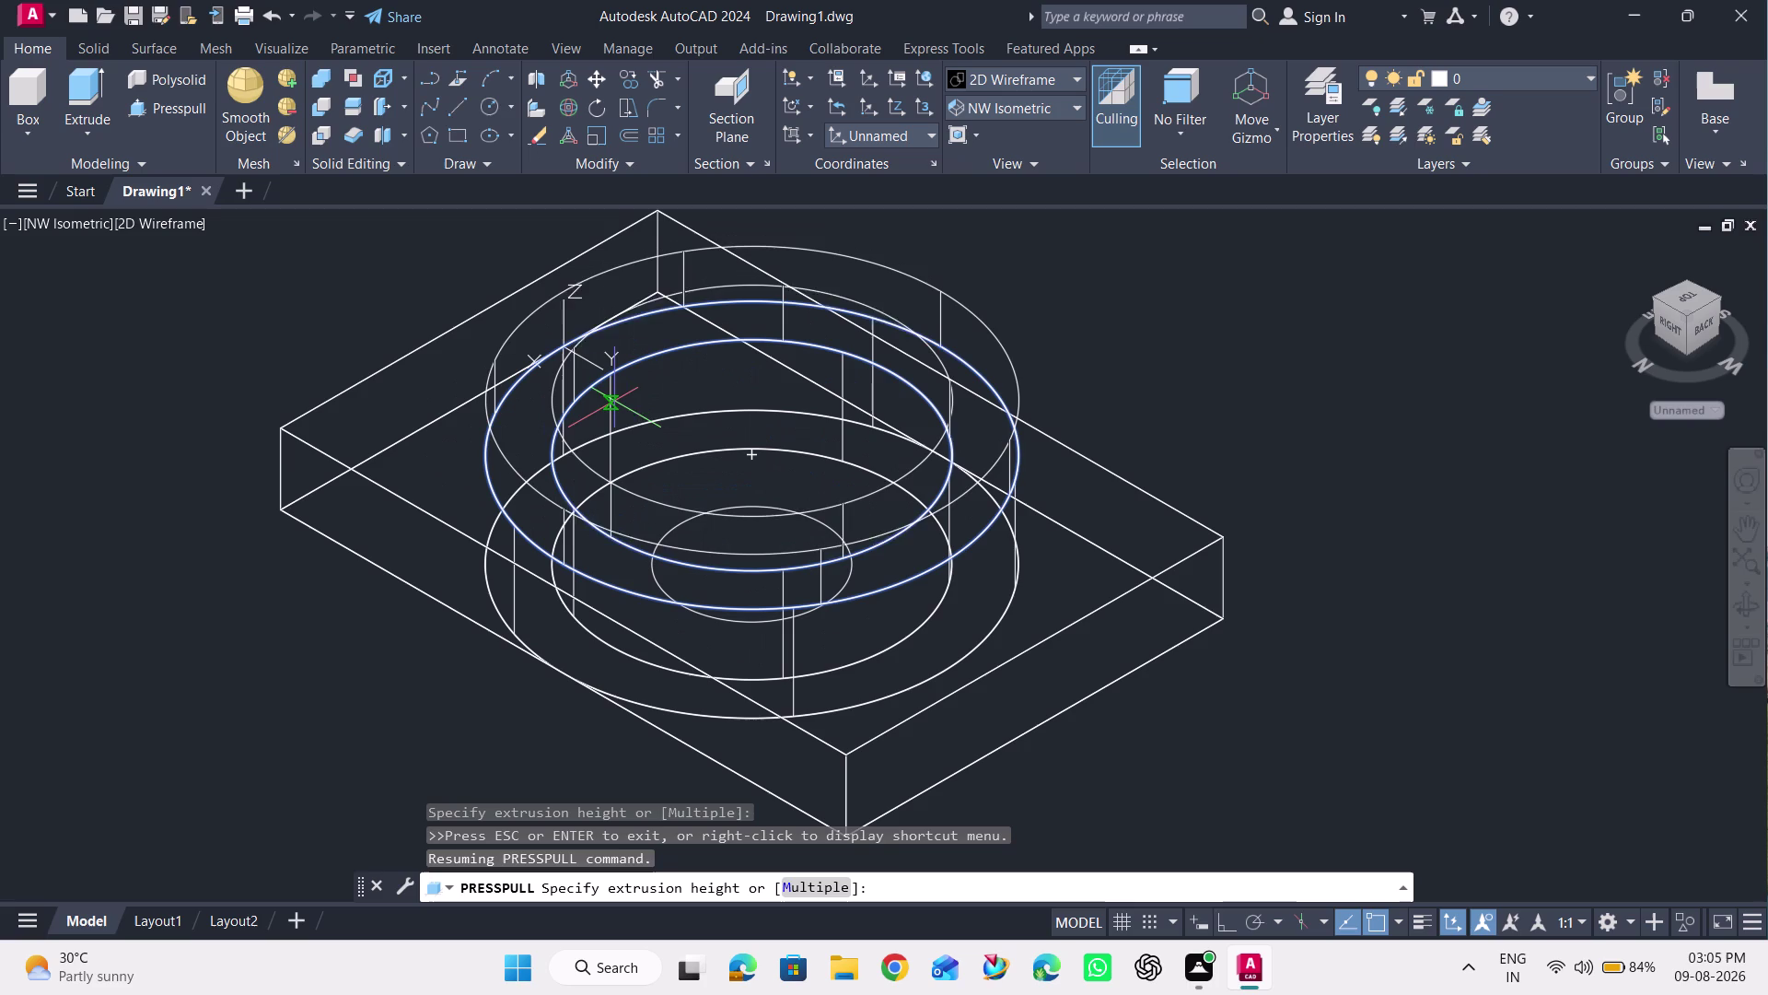
key(Escape)
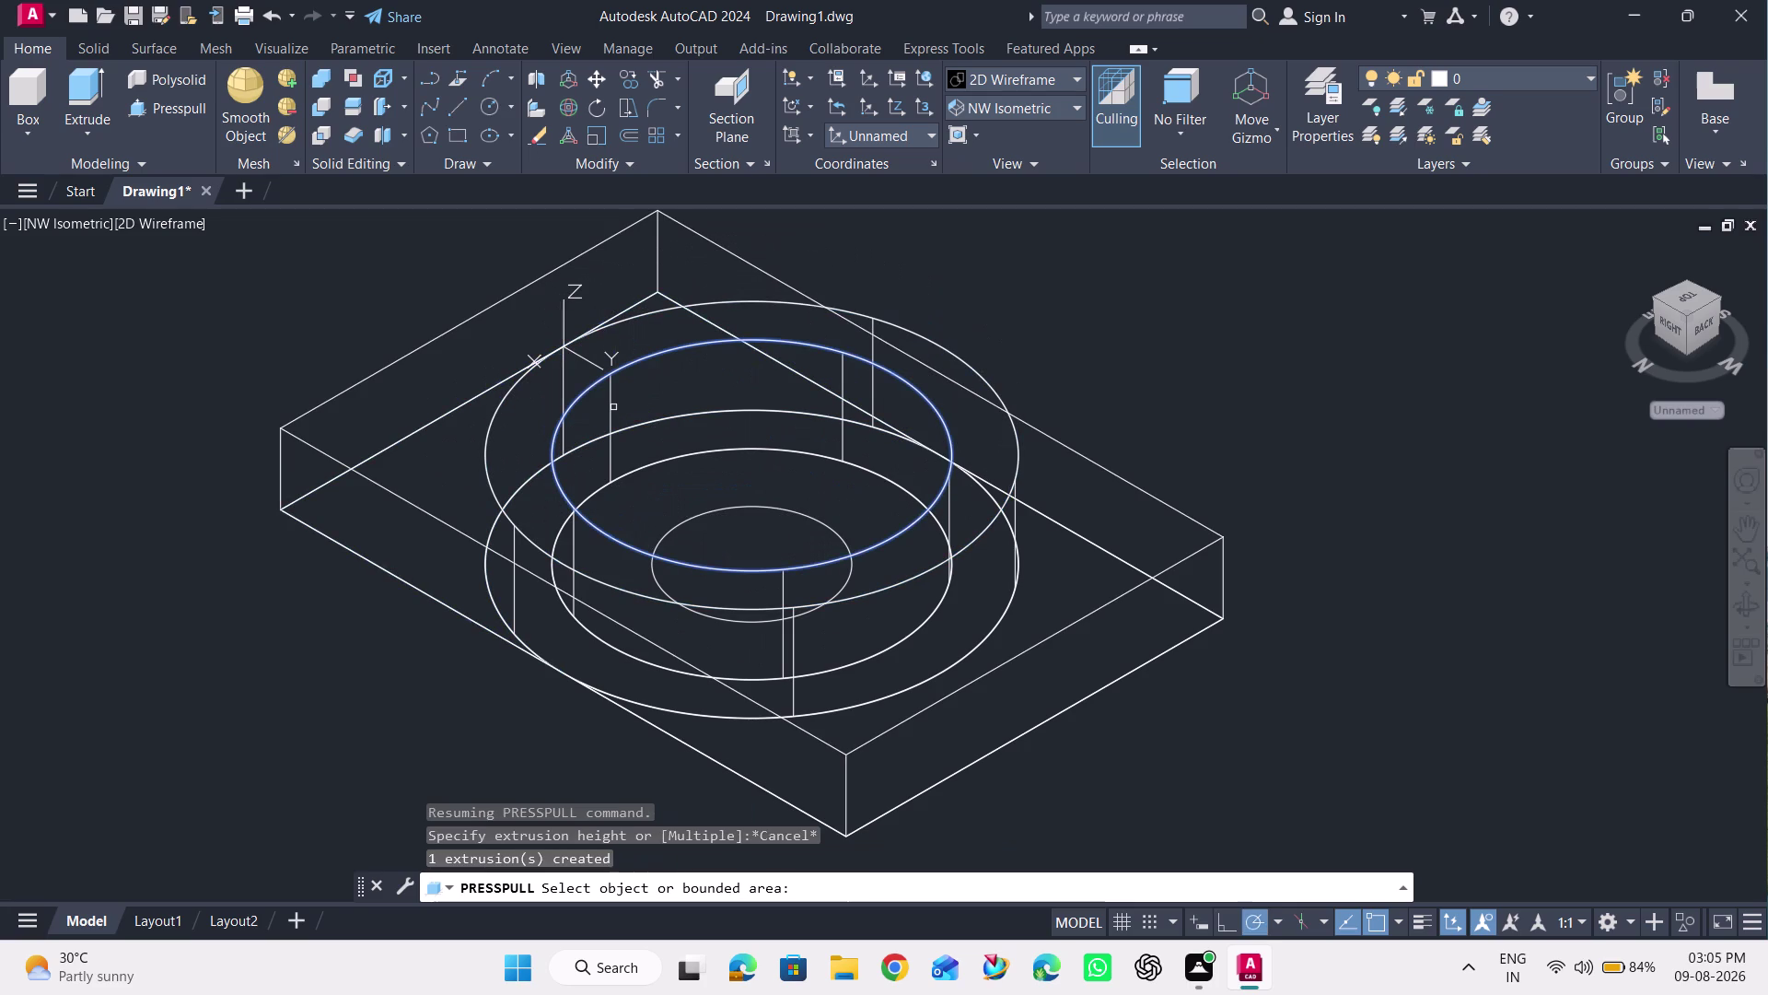
Undo the boss extrusions, gray shading, zoom and wireframe changes back to the flat plate.
key(ctrl+z)
key(ctrl+z)
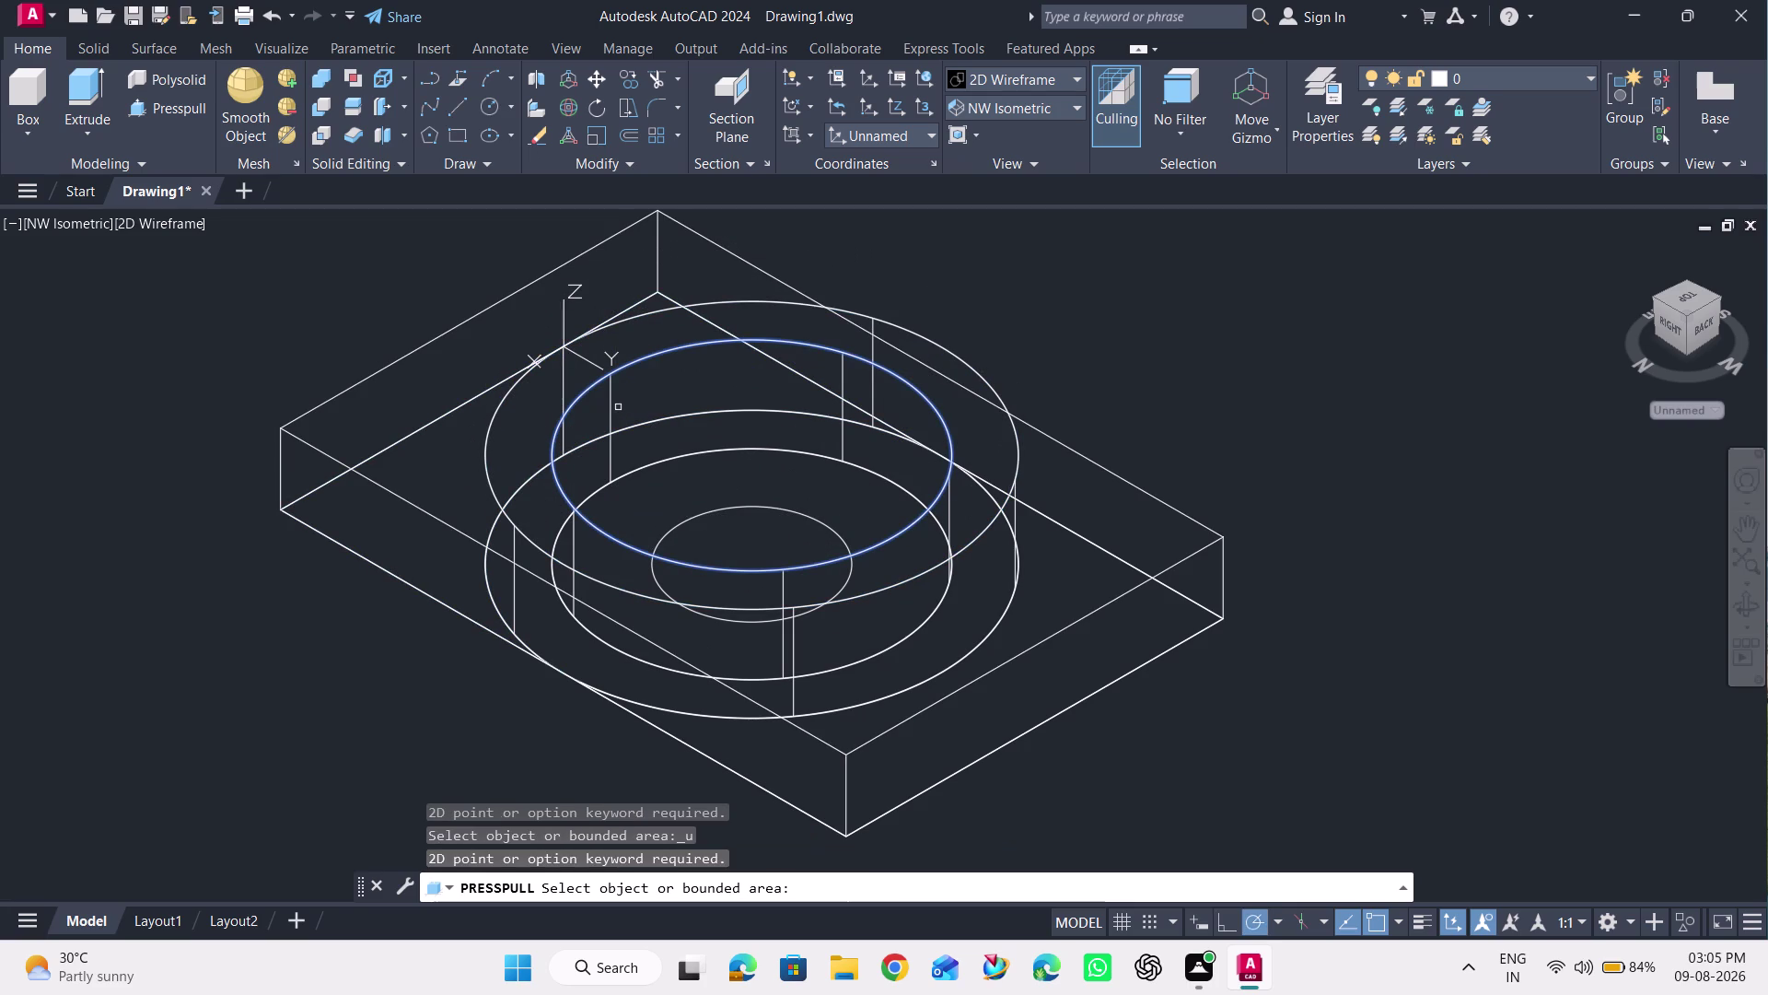
key(ctrl+z)
key(ctrl+z)
key(Escape)
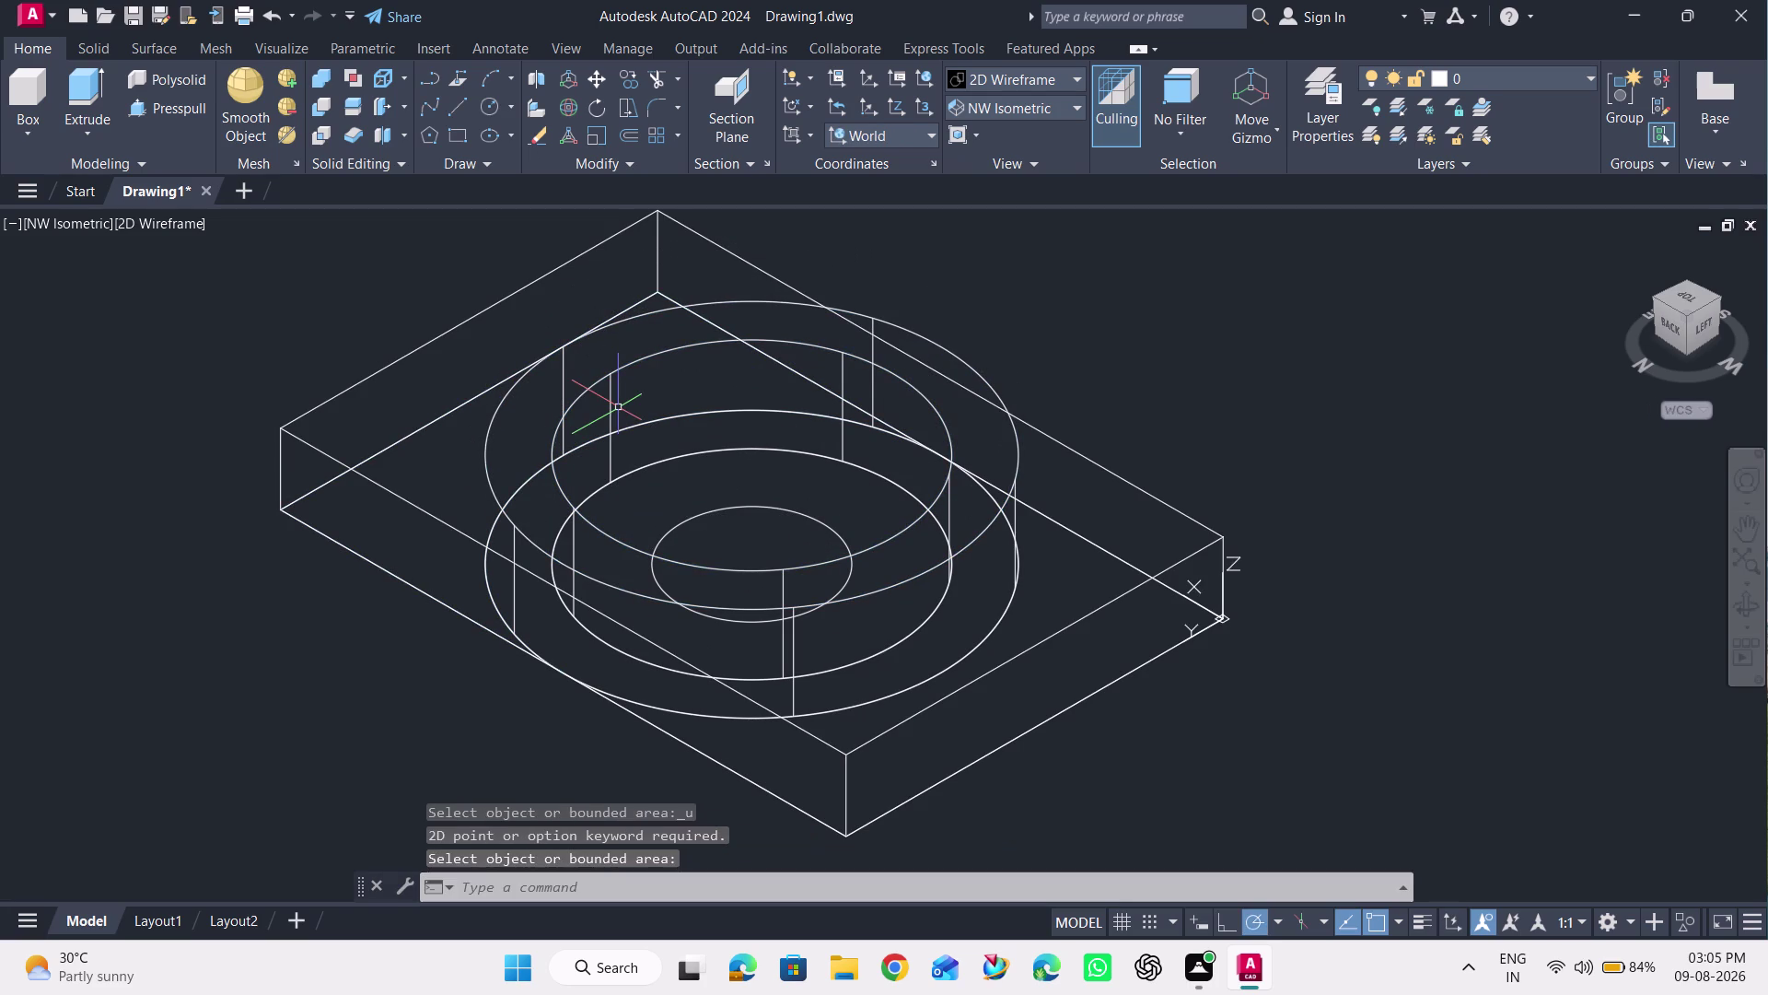
key(ctrl+z)
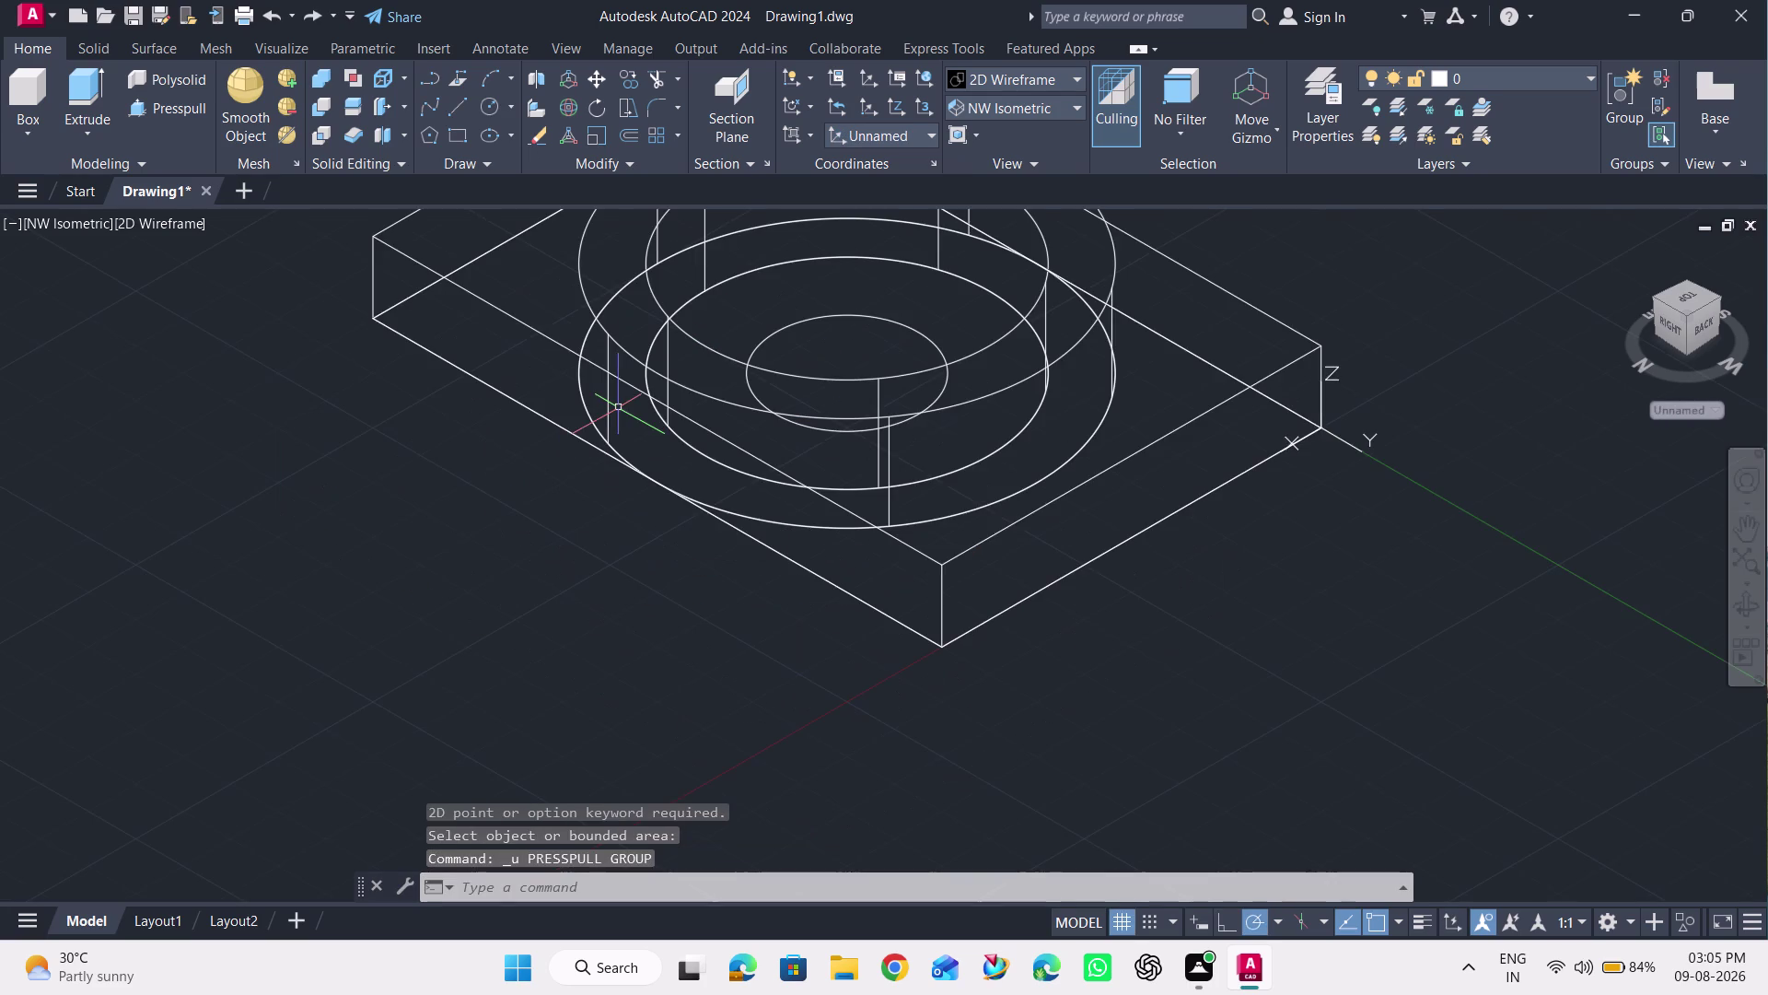
key(ctrl+z)
key(ctrl+z)
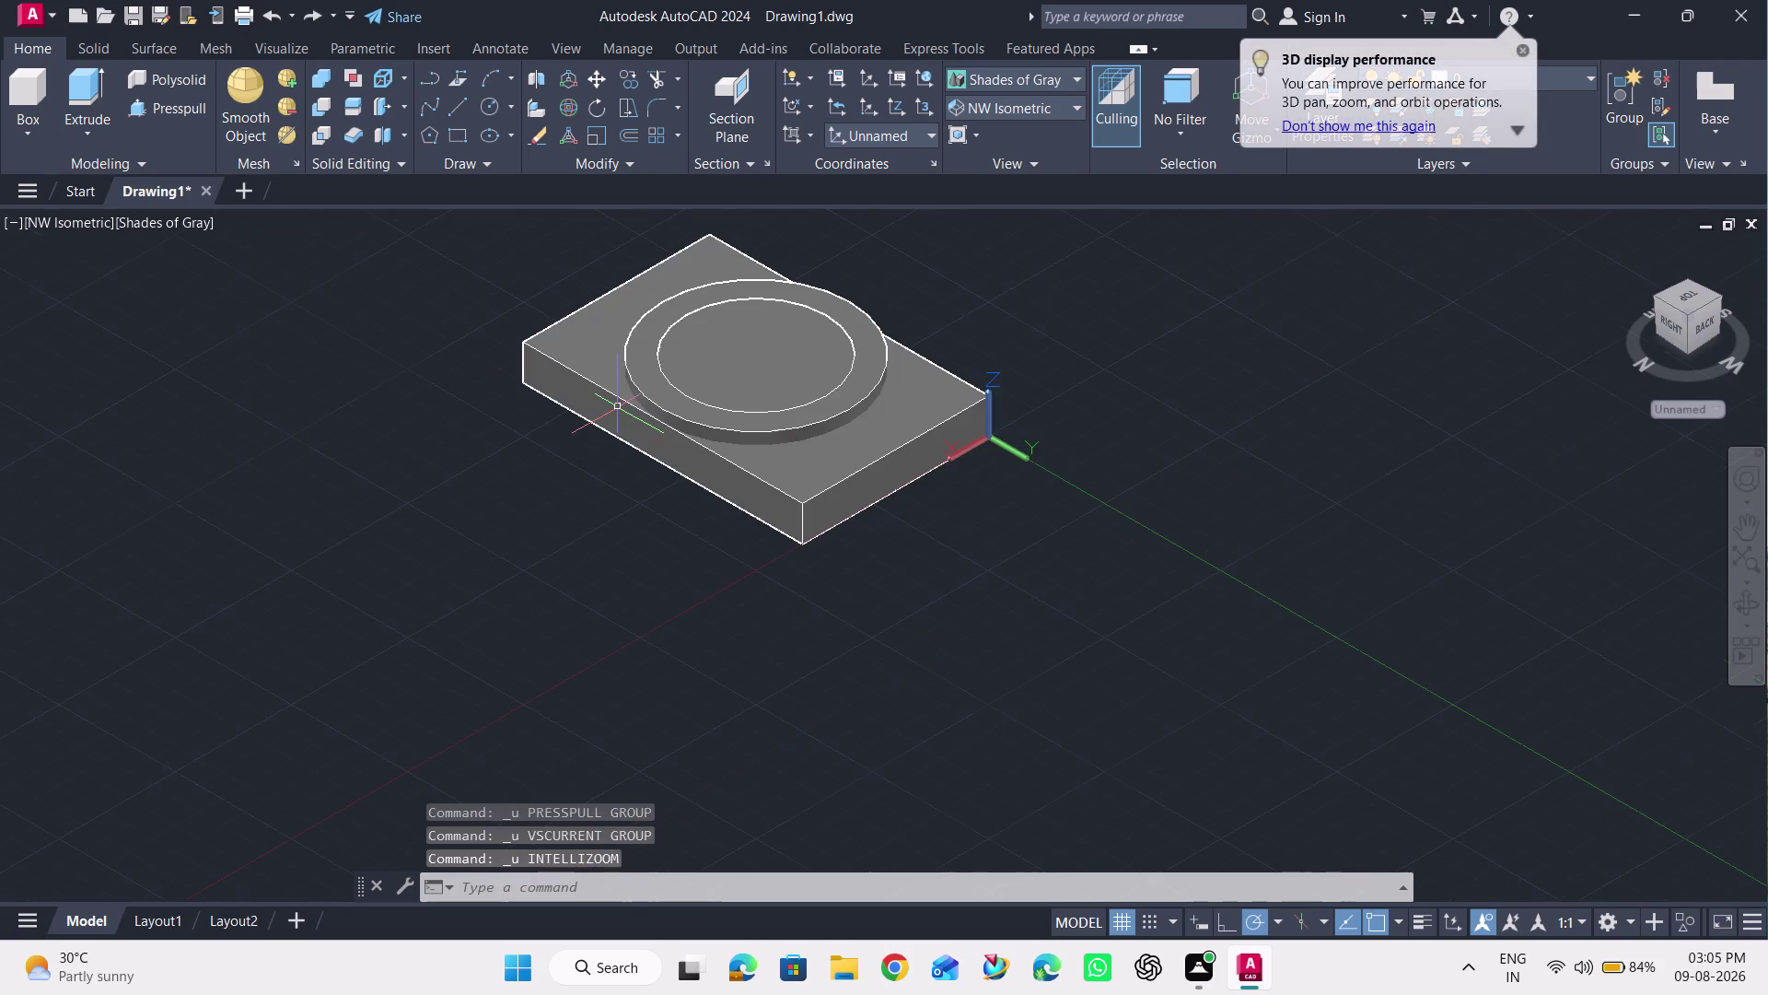
key(ctrl+z)
key(ctrl+z)
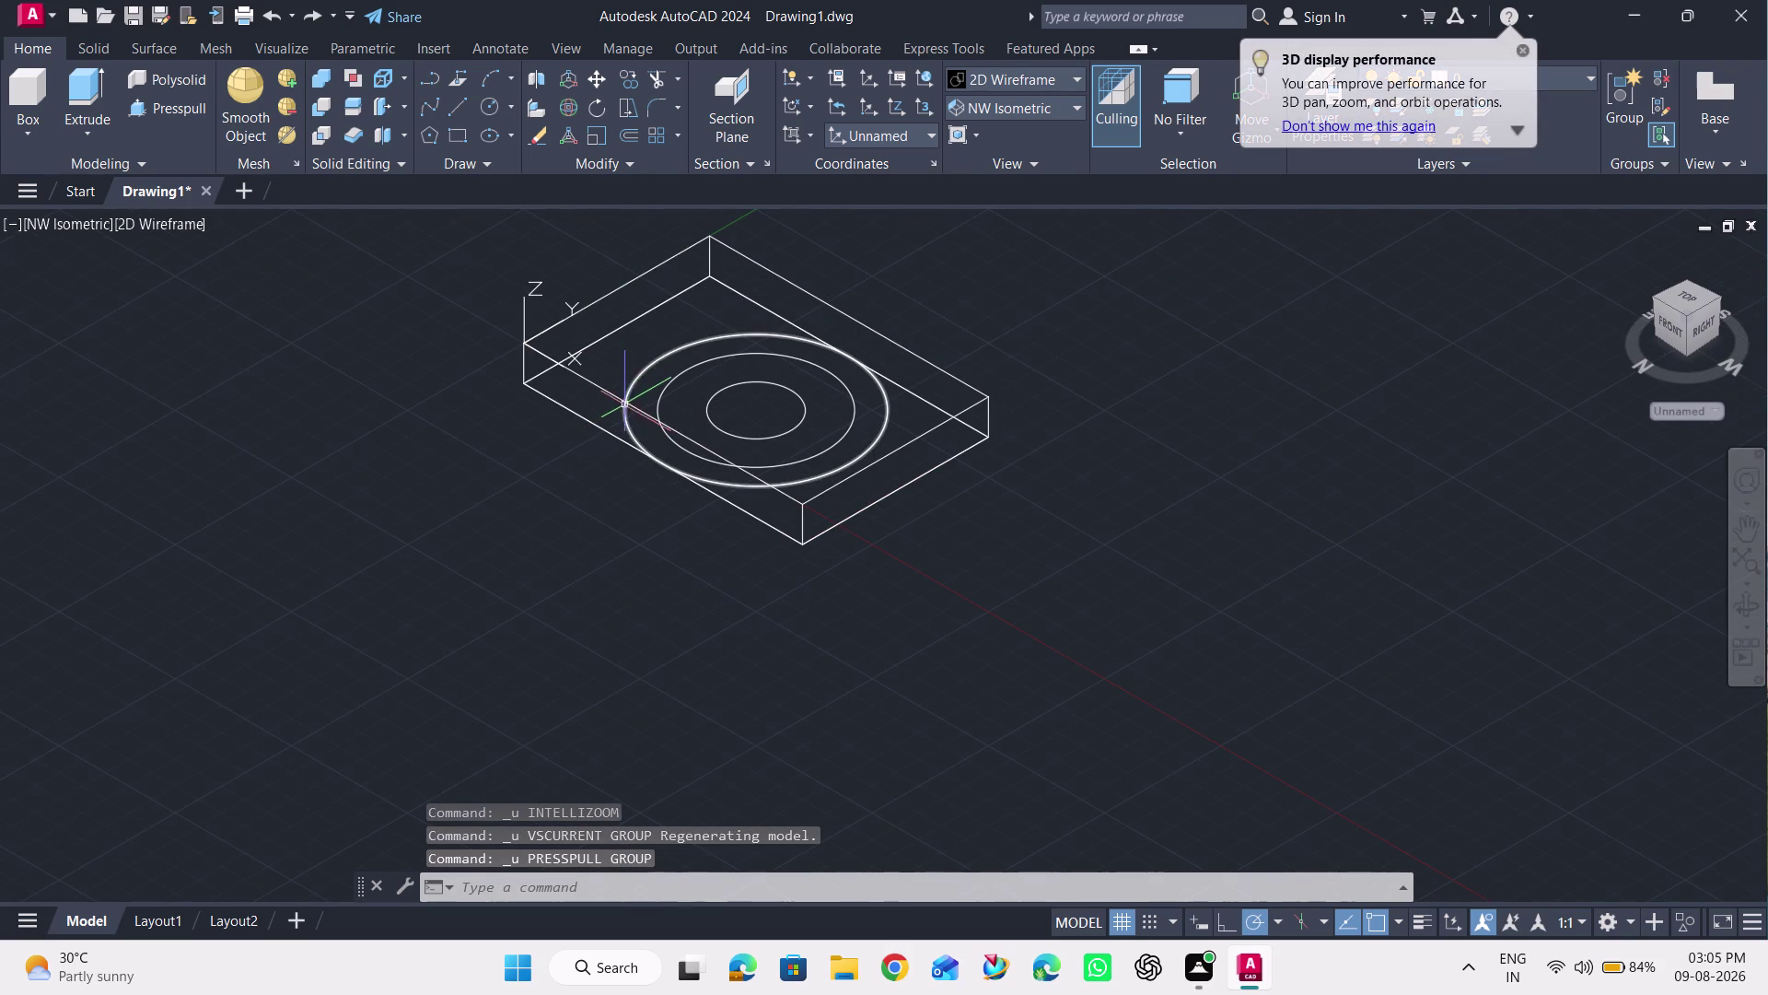
click(155, 106)
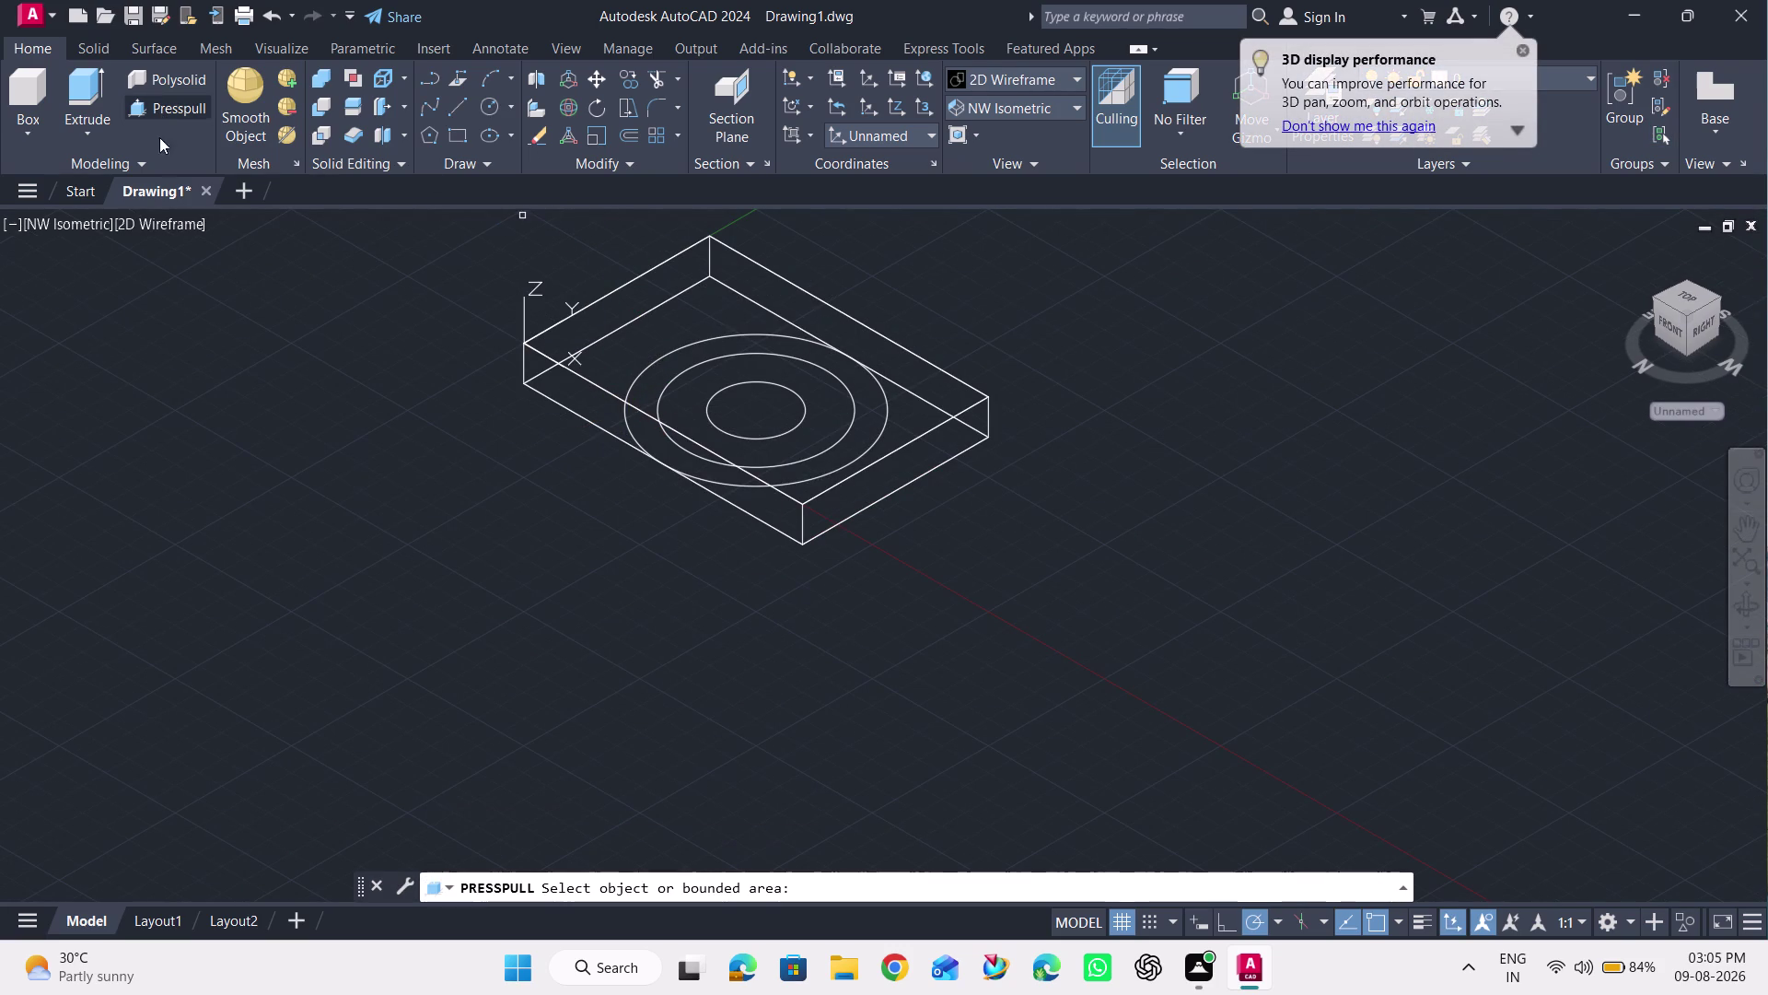
Press-pull the inner disc and the ring between the two circles up 35 units.
click(656, 361)
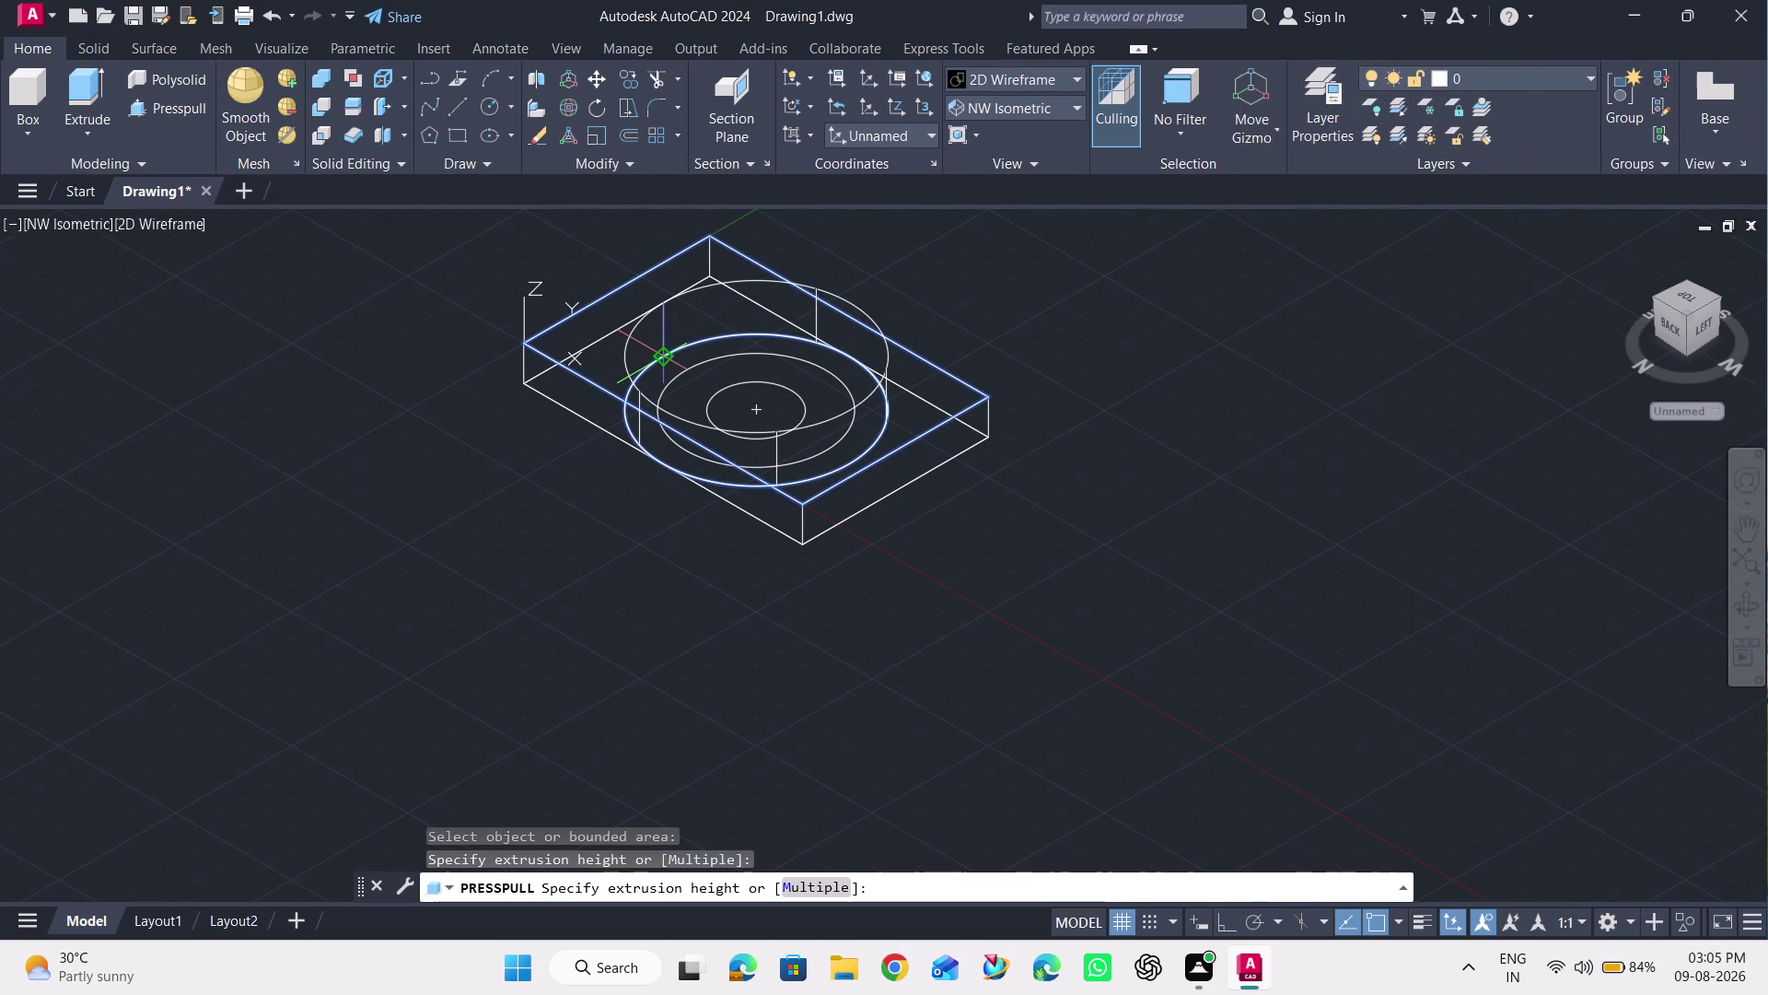
key(Escape)
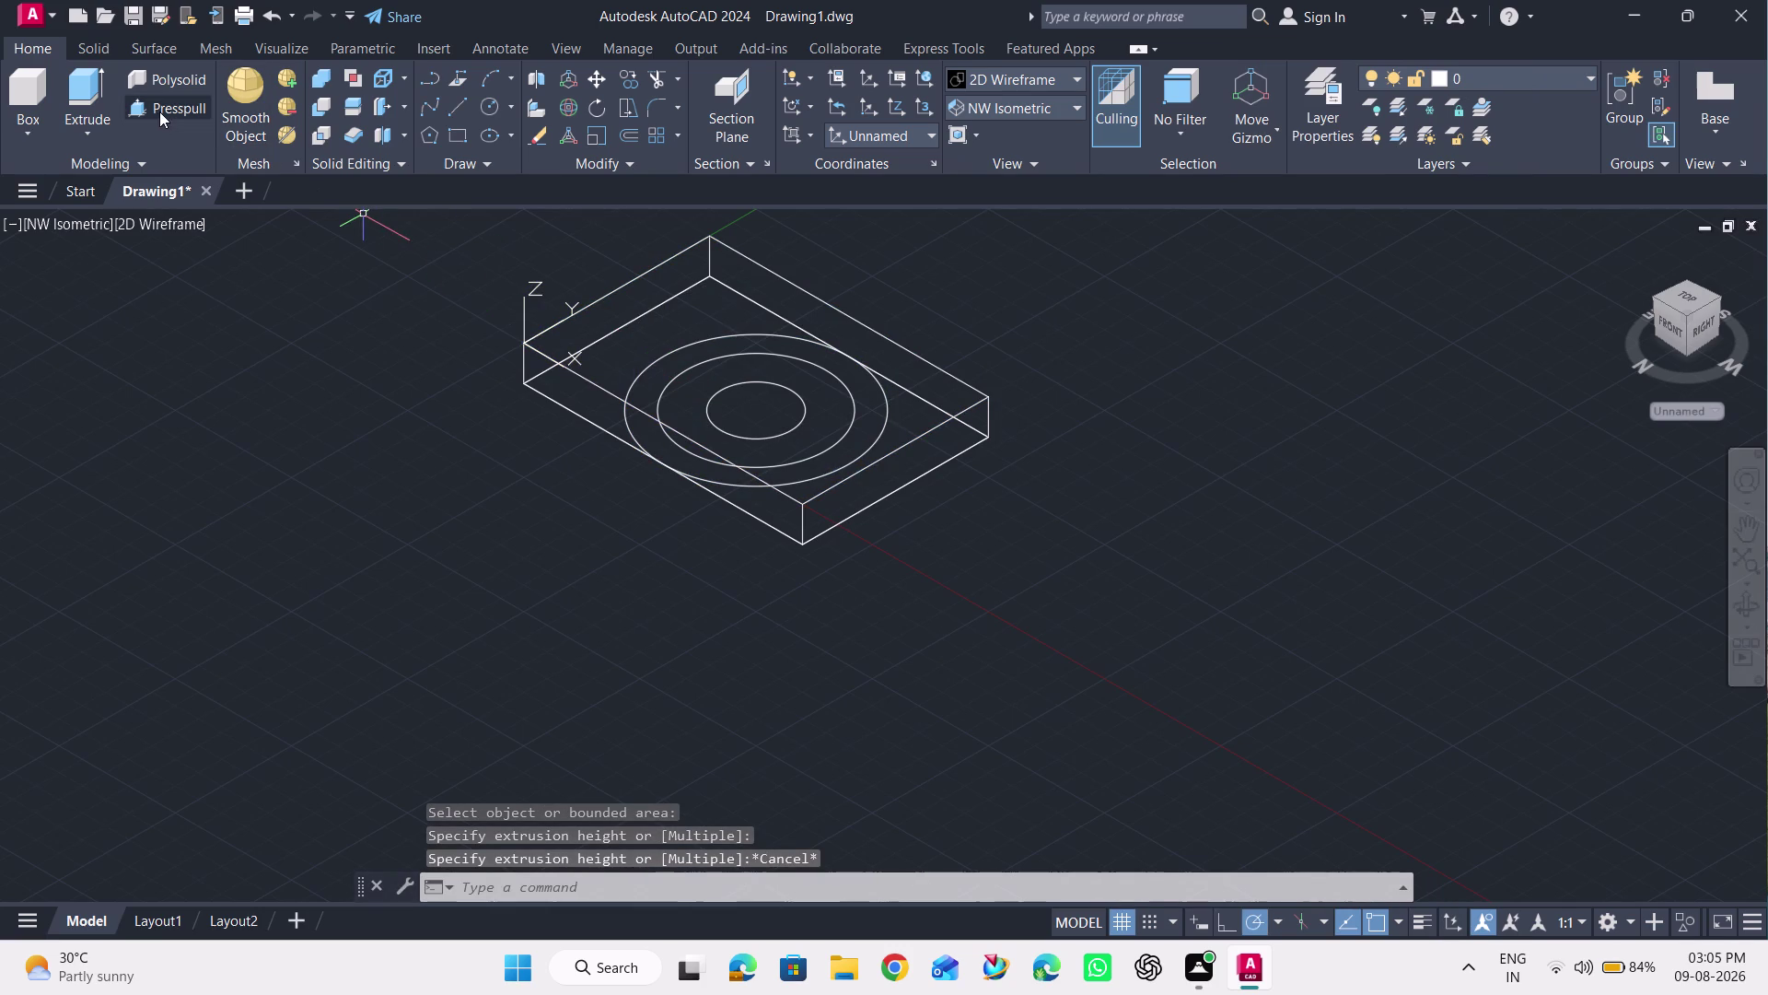
click(159, 112)
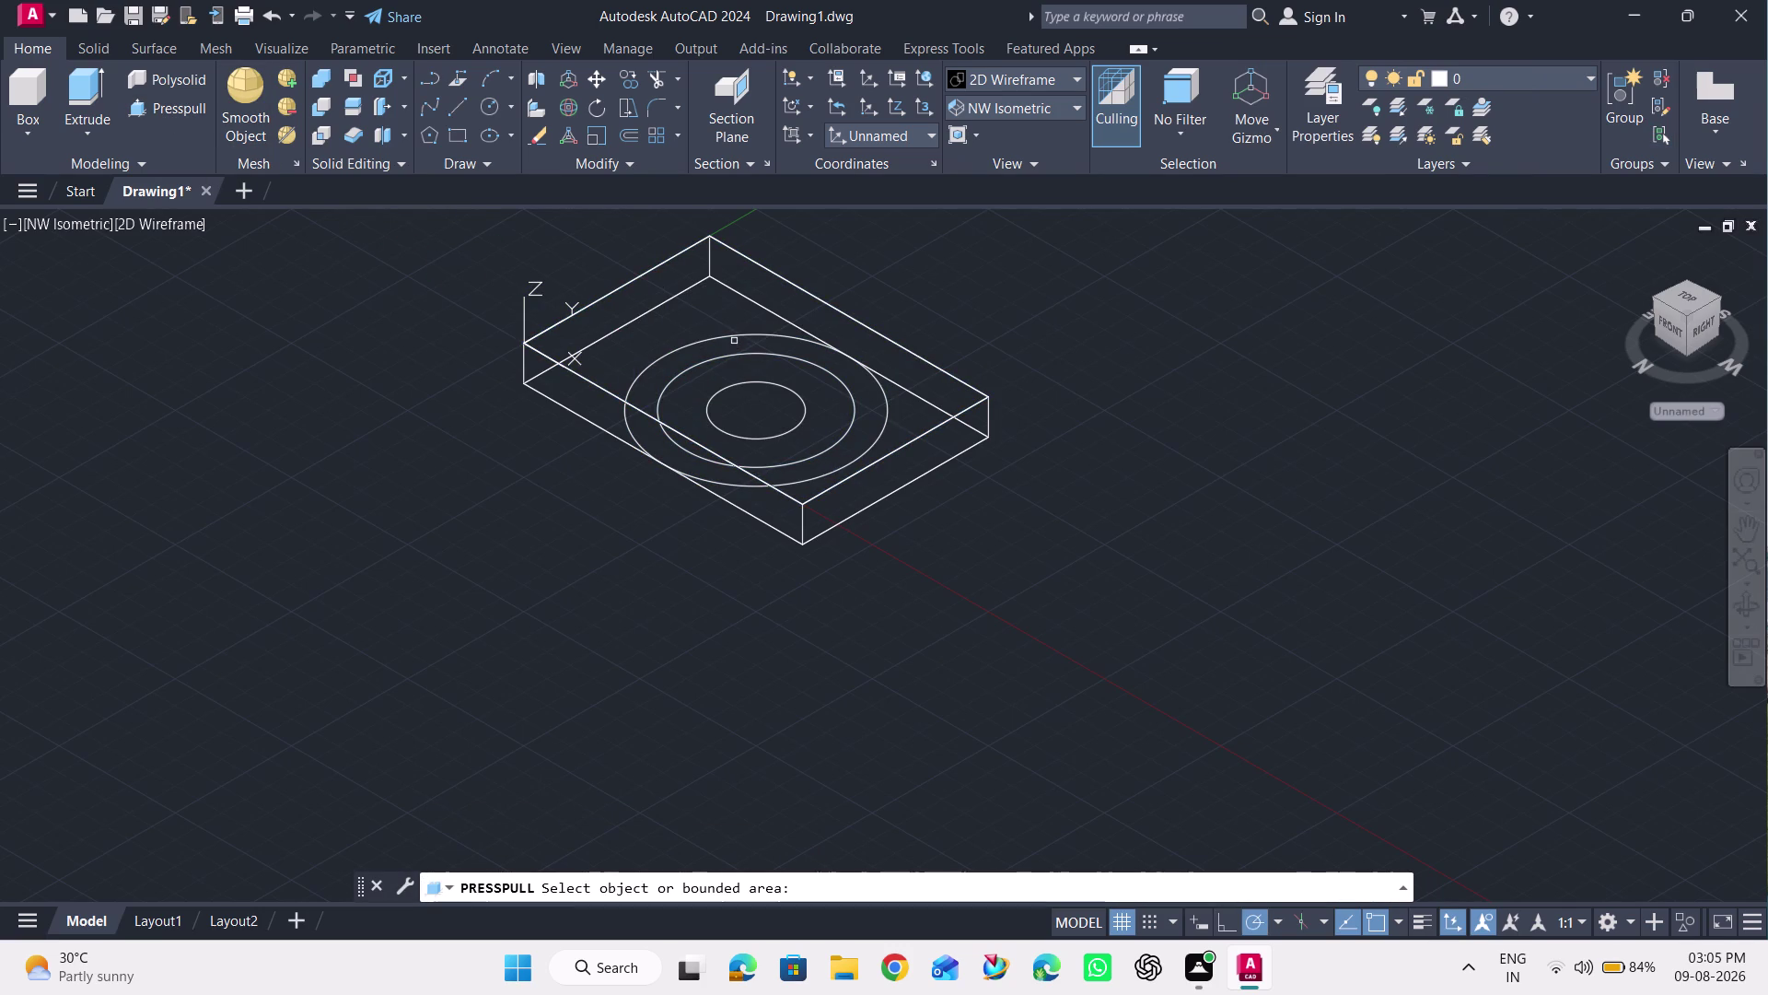
click(734, 336)
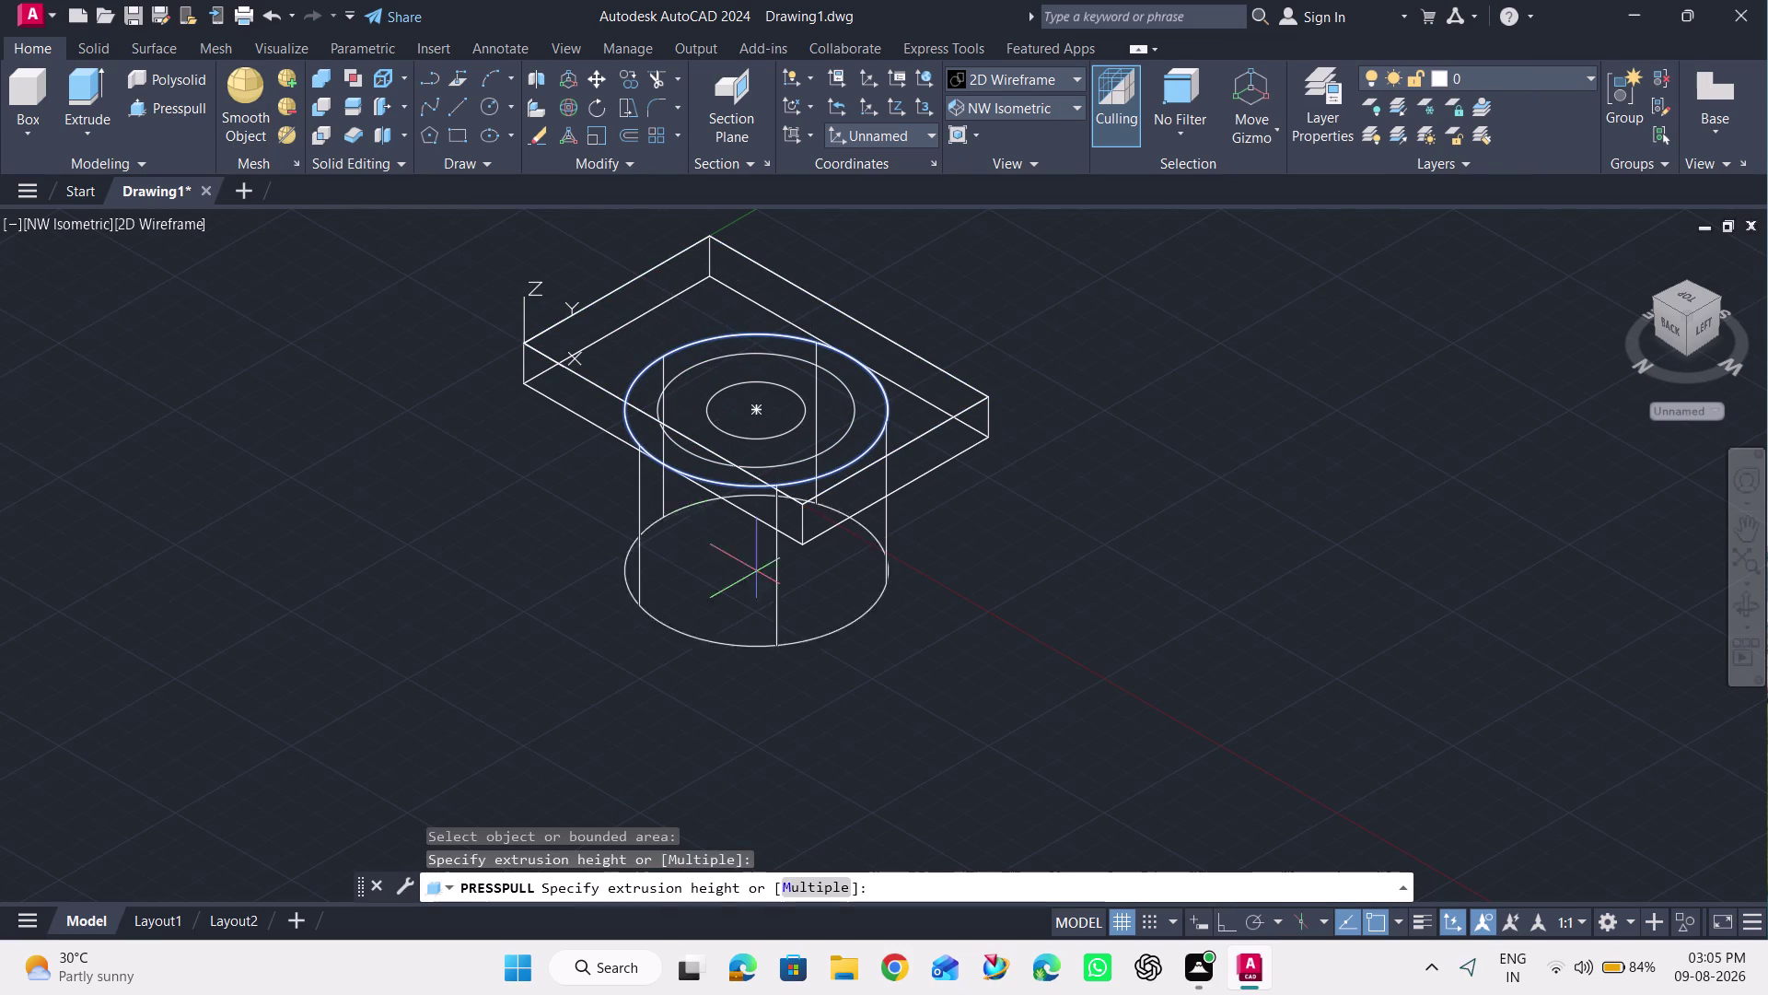
click(807, 894)
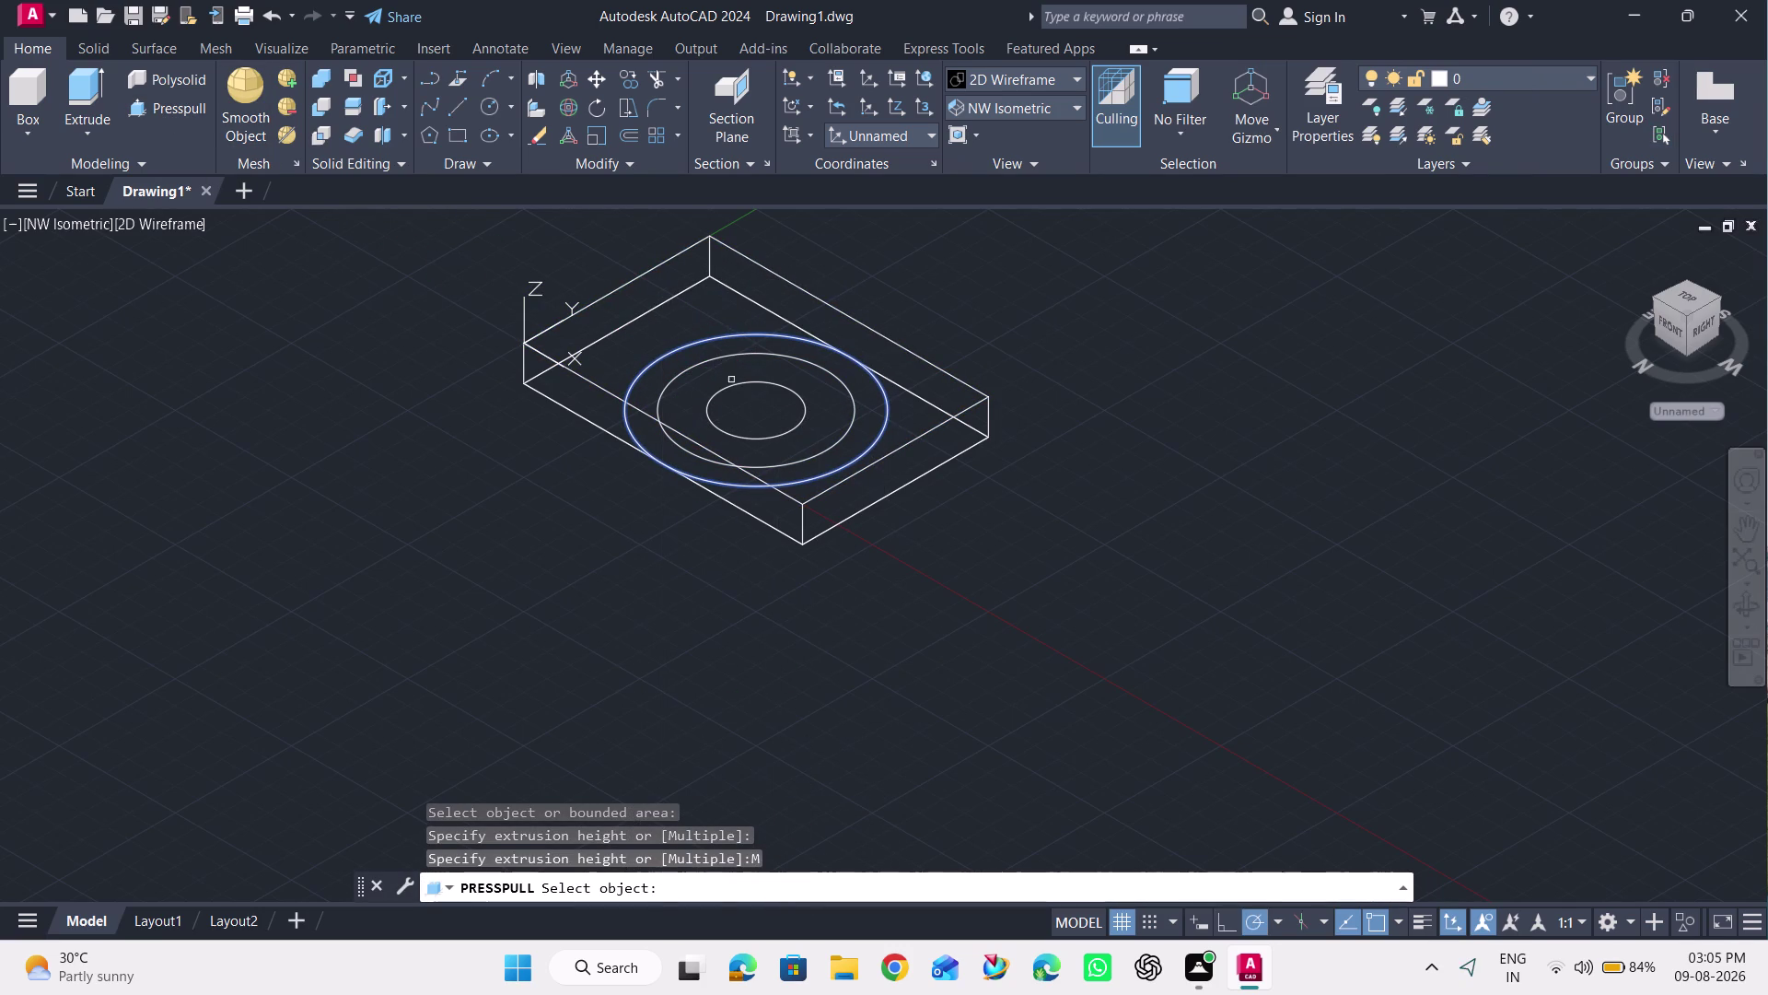
click(724, 358)
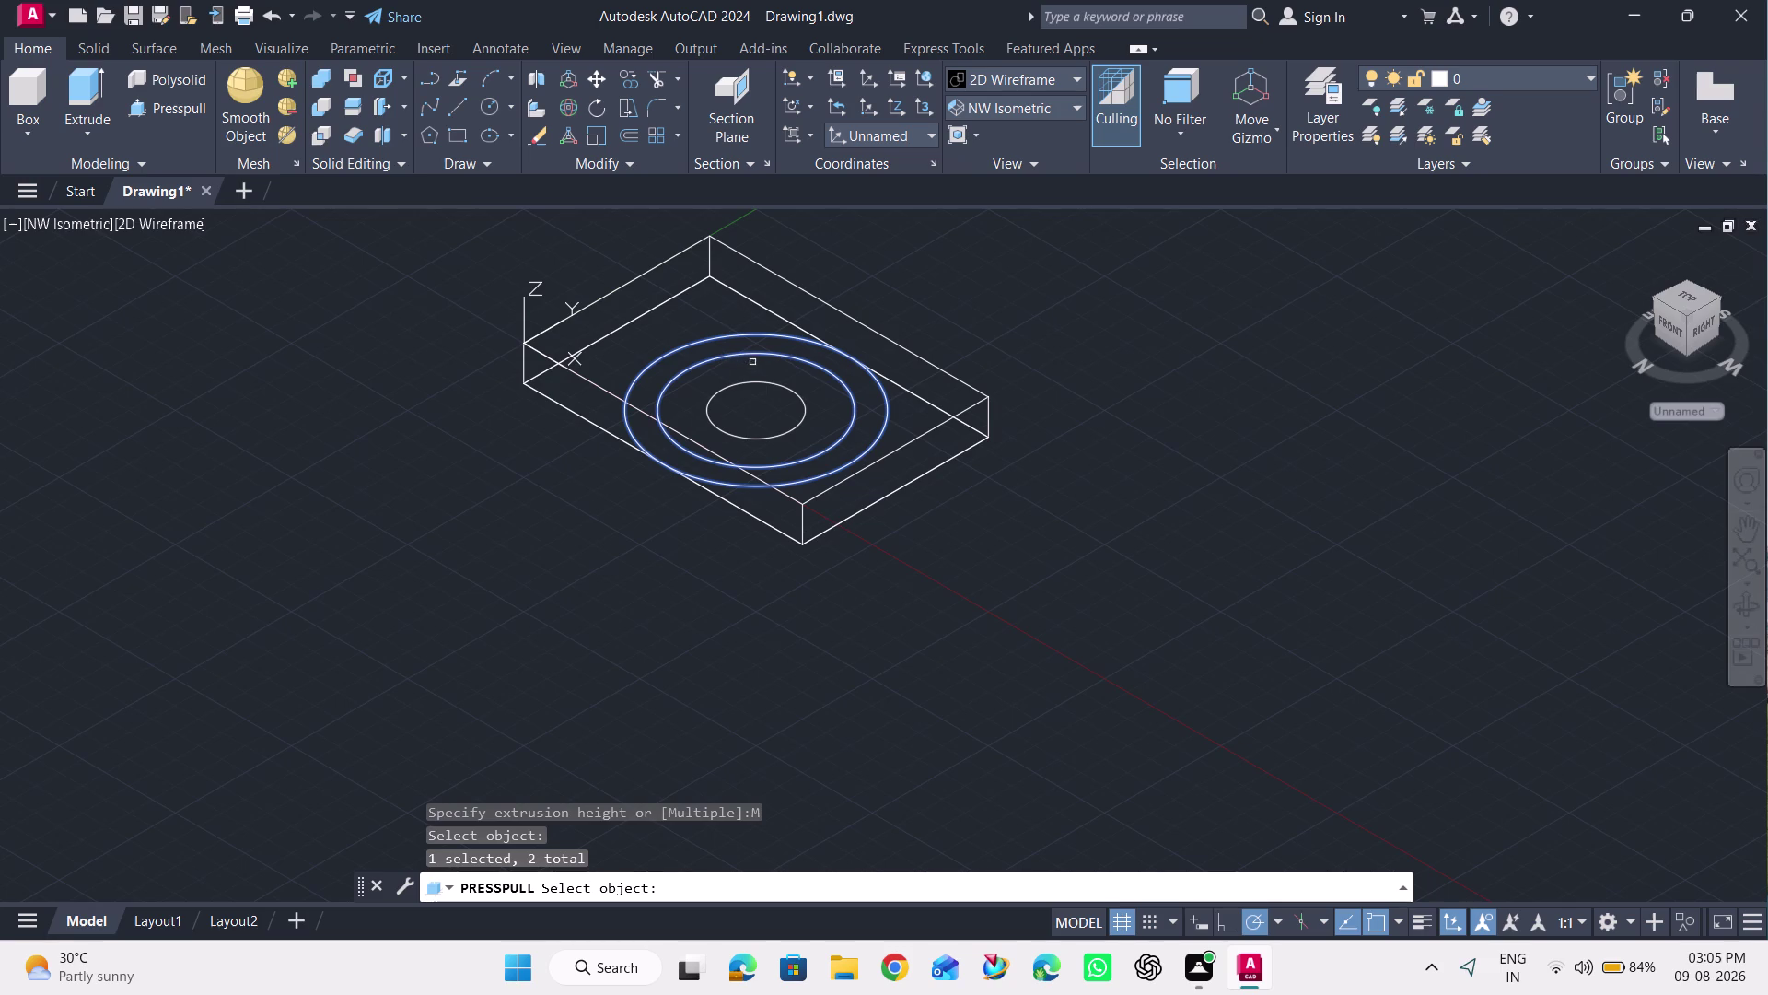
key(Return)
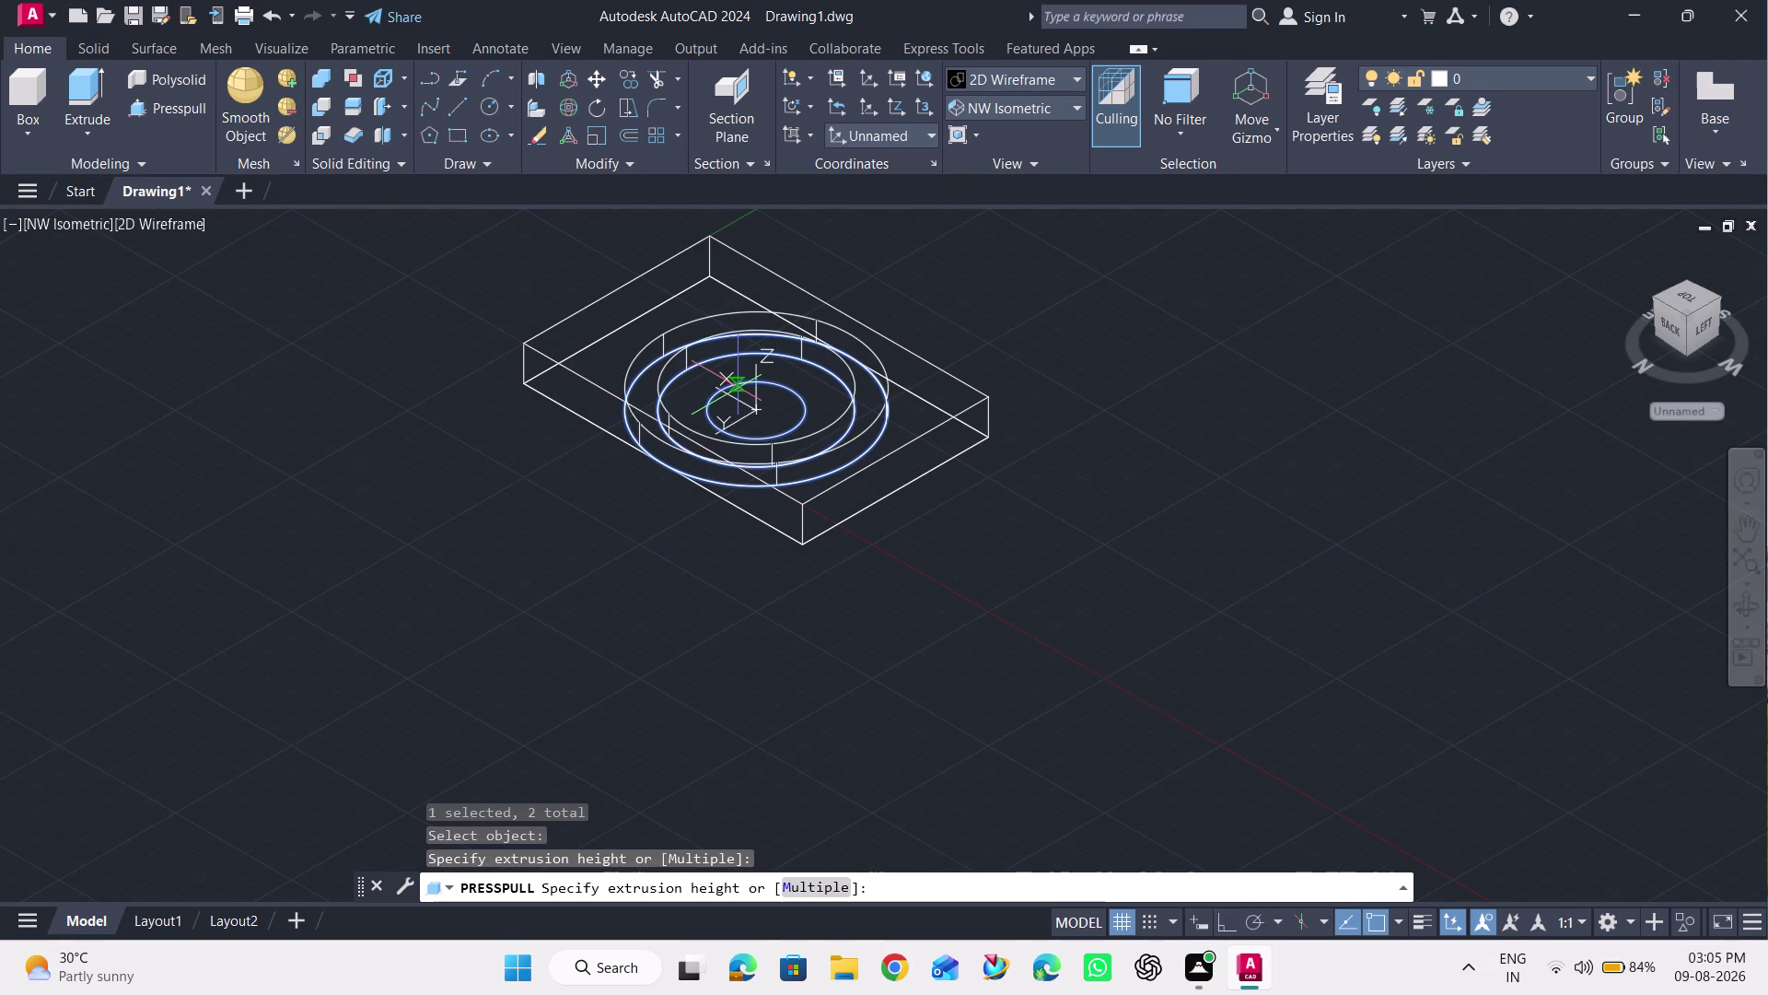
text(3)
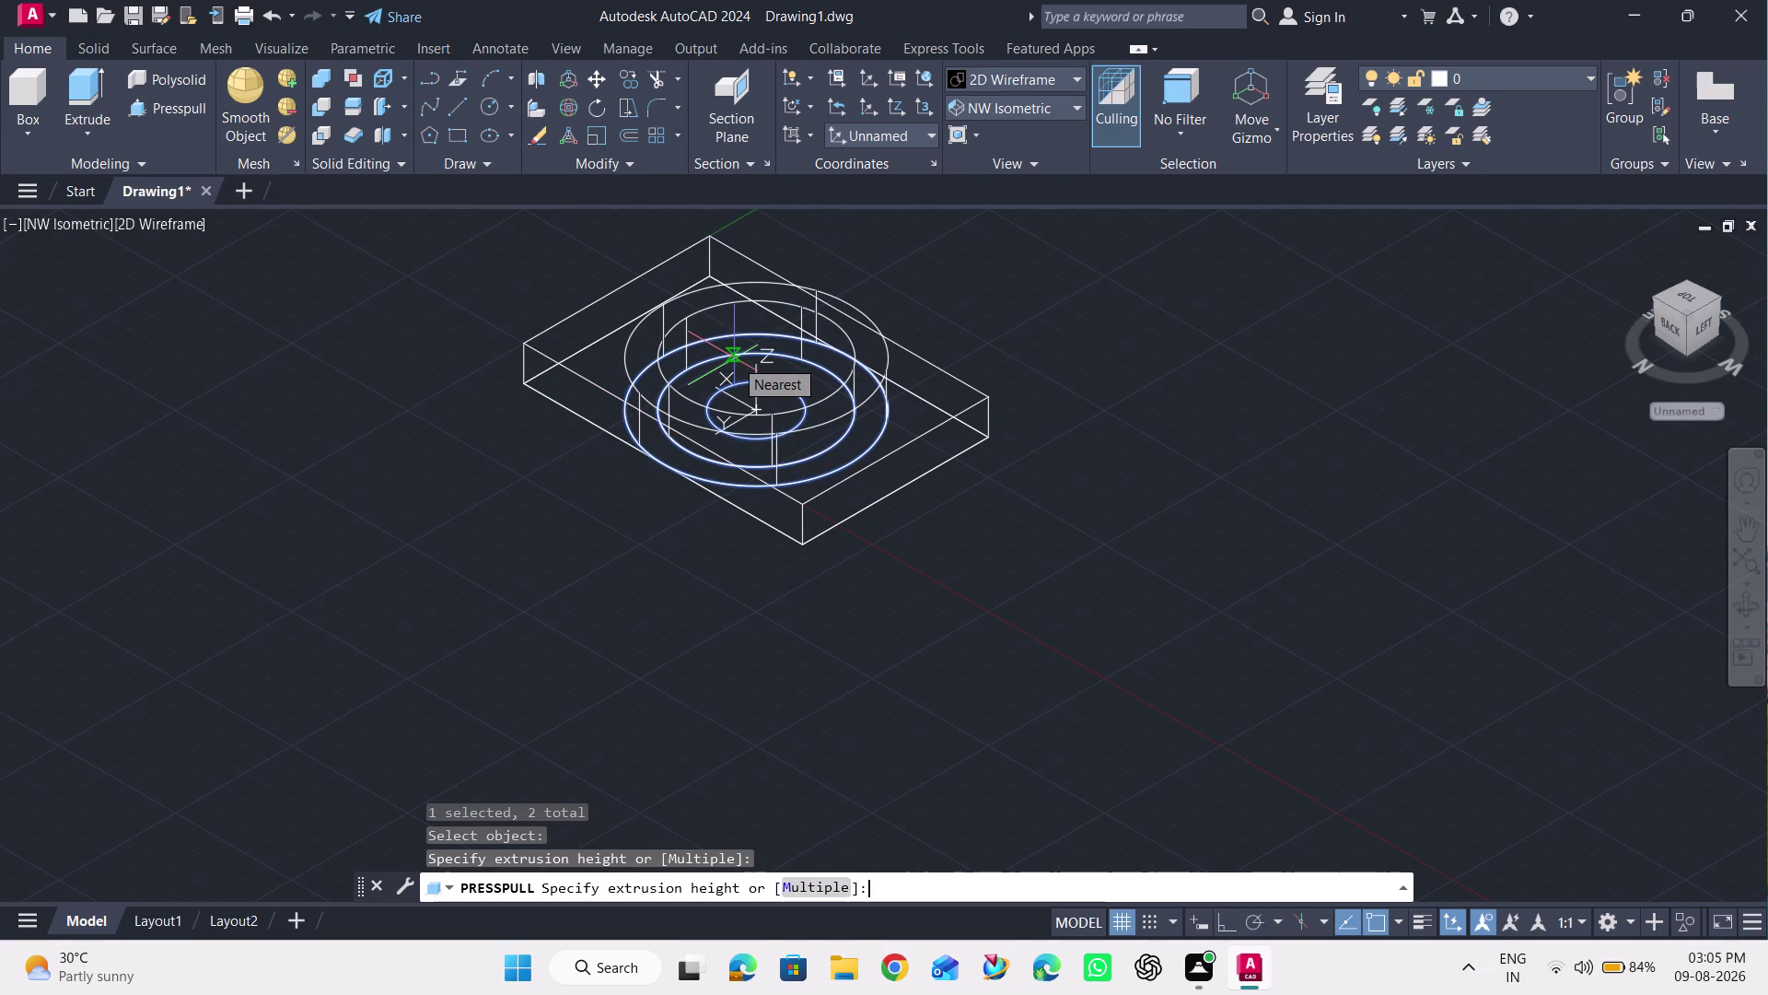
text(5)
key(Return)
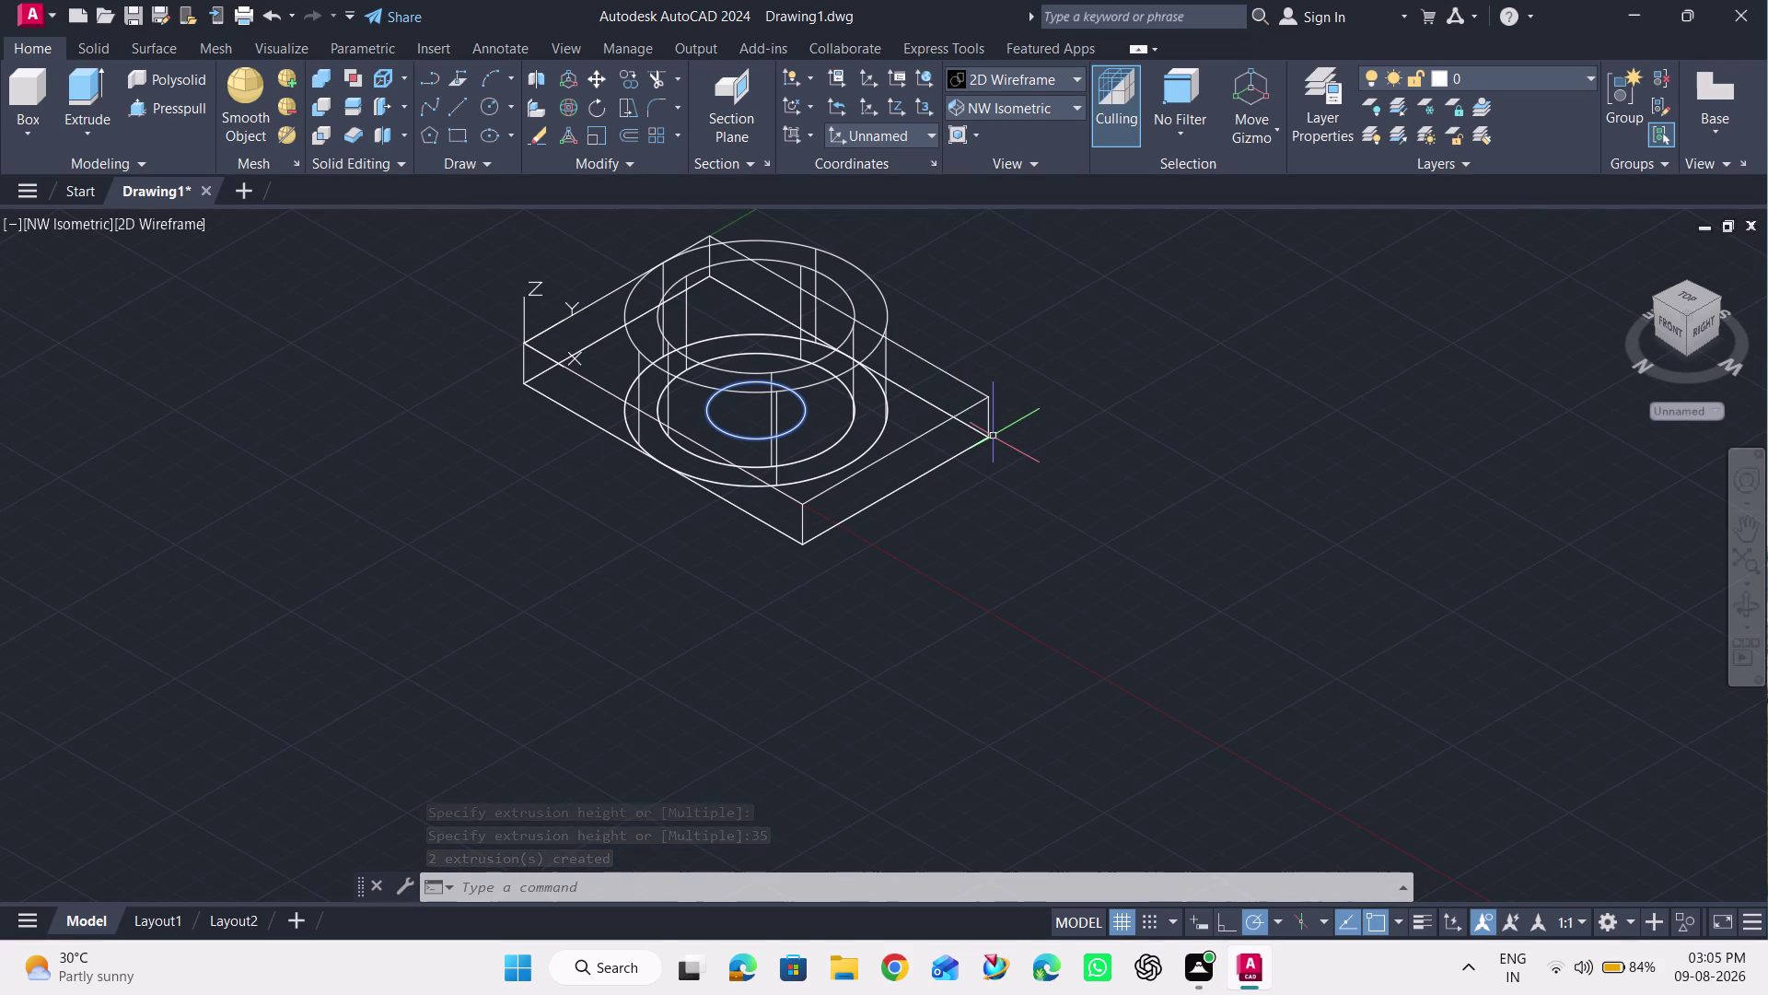
Extrude the small central circle into a cylinder rising above the boss.
scroll(down, 3)
scroll(up, 3)
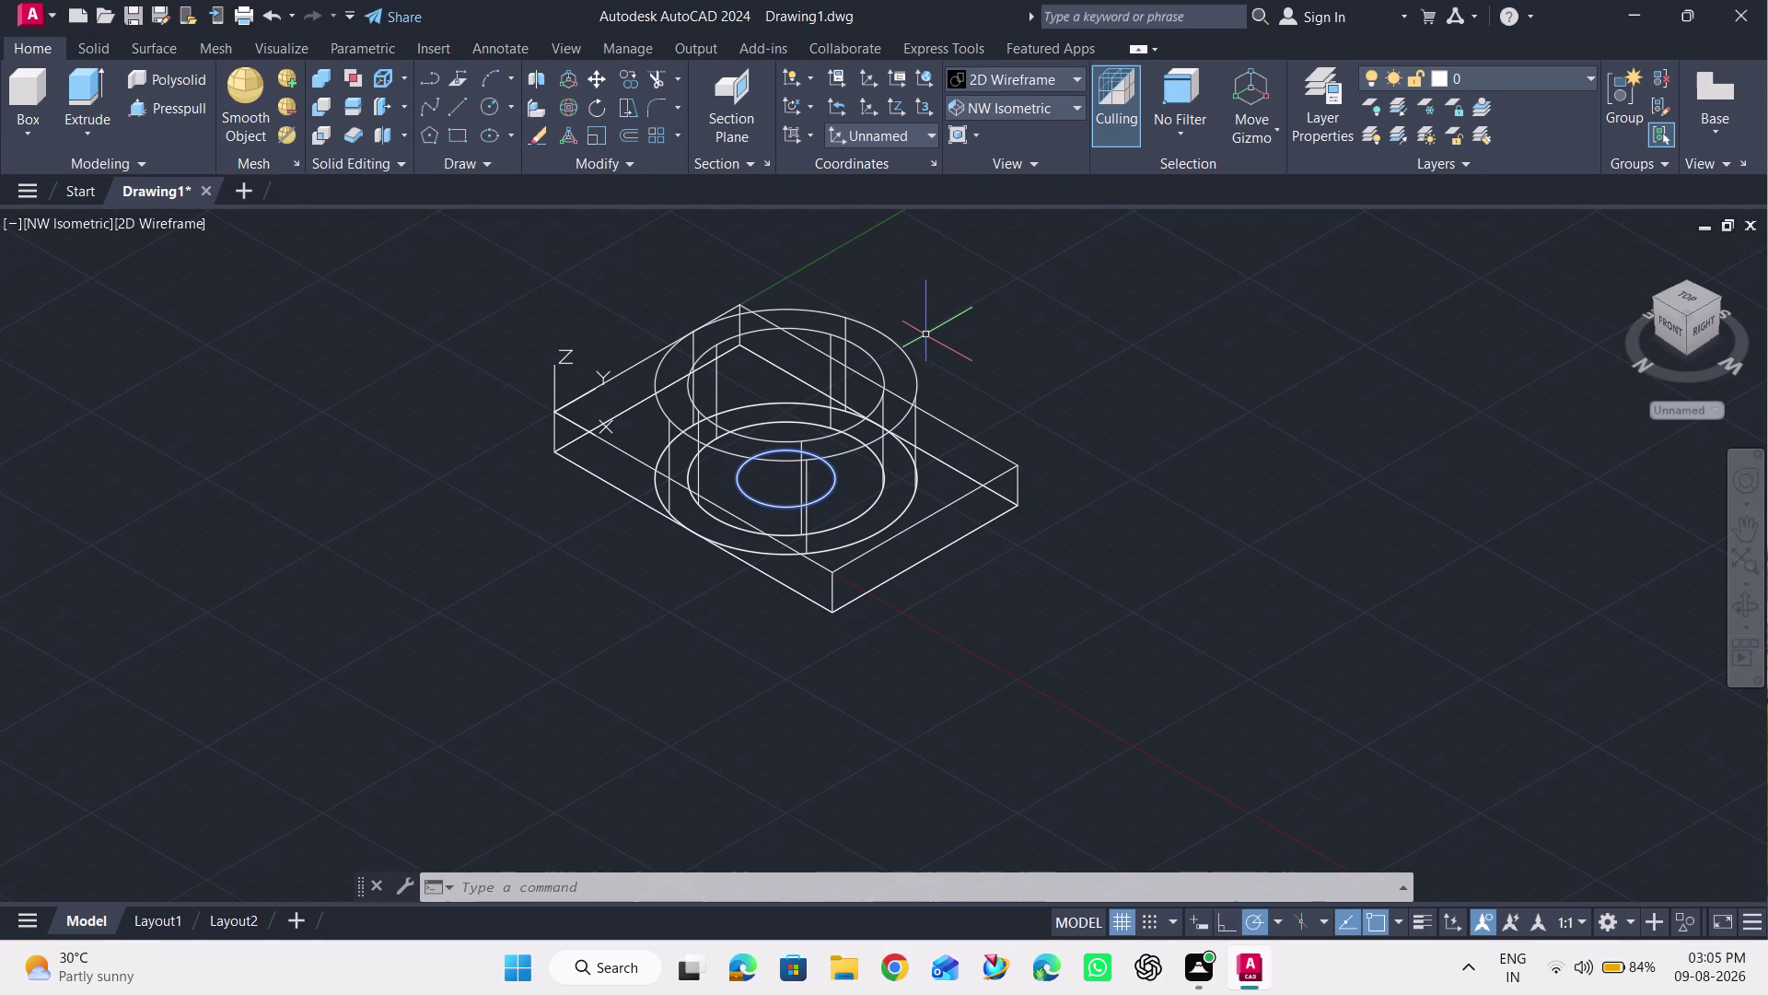
click(82, 99)
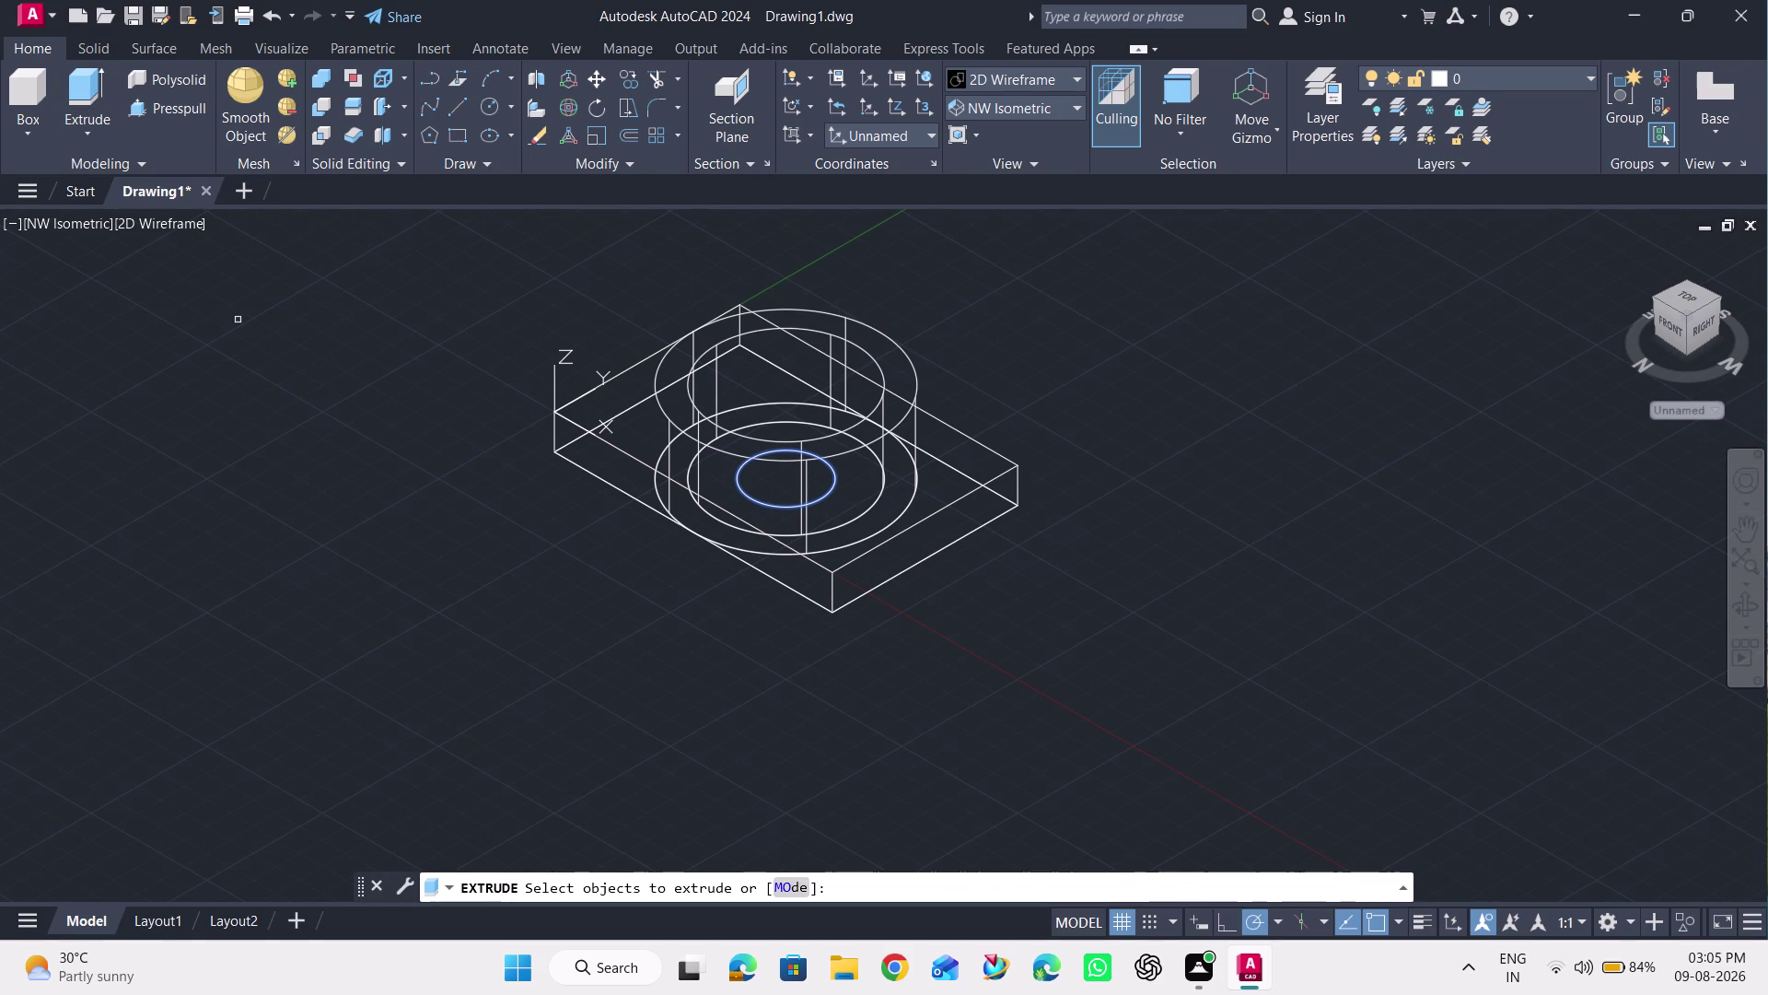
click(738, 478)
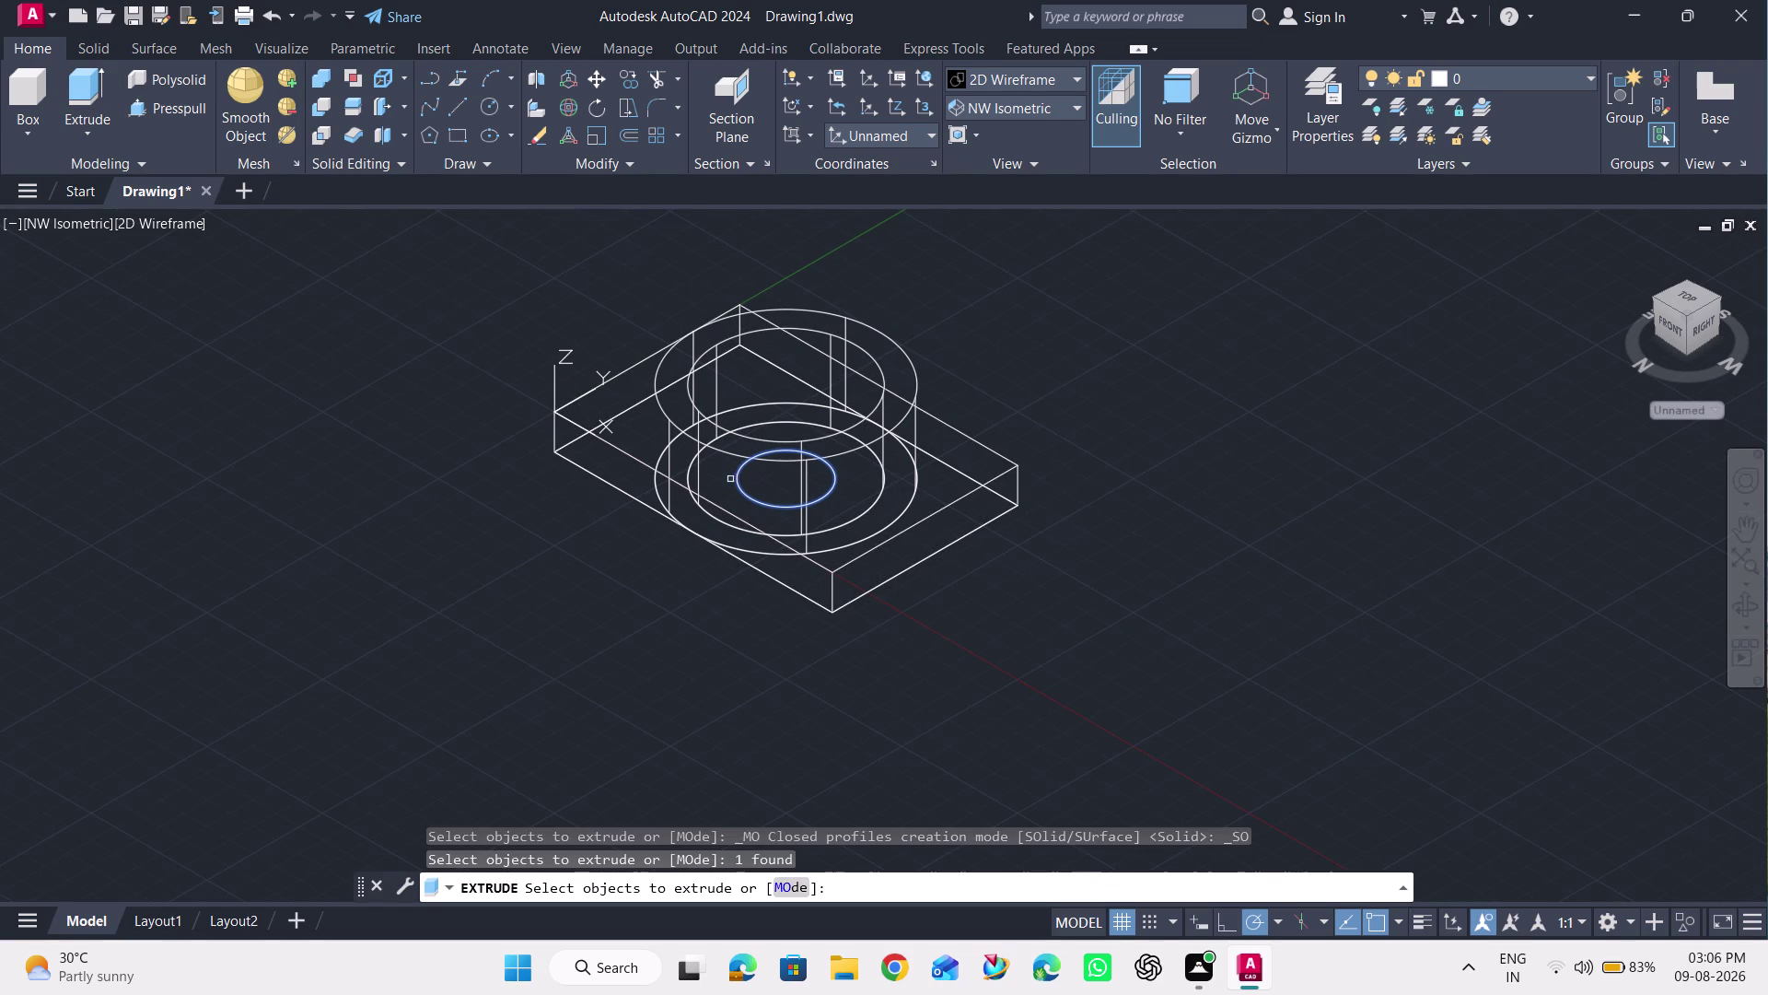
key(Escape)
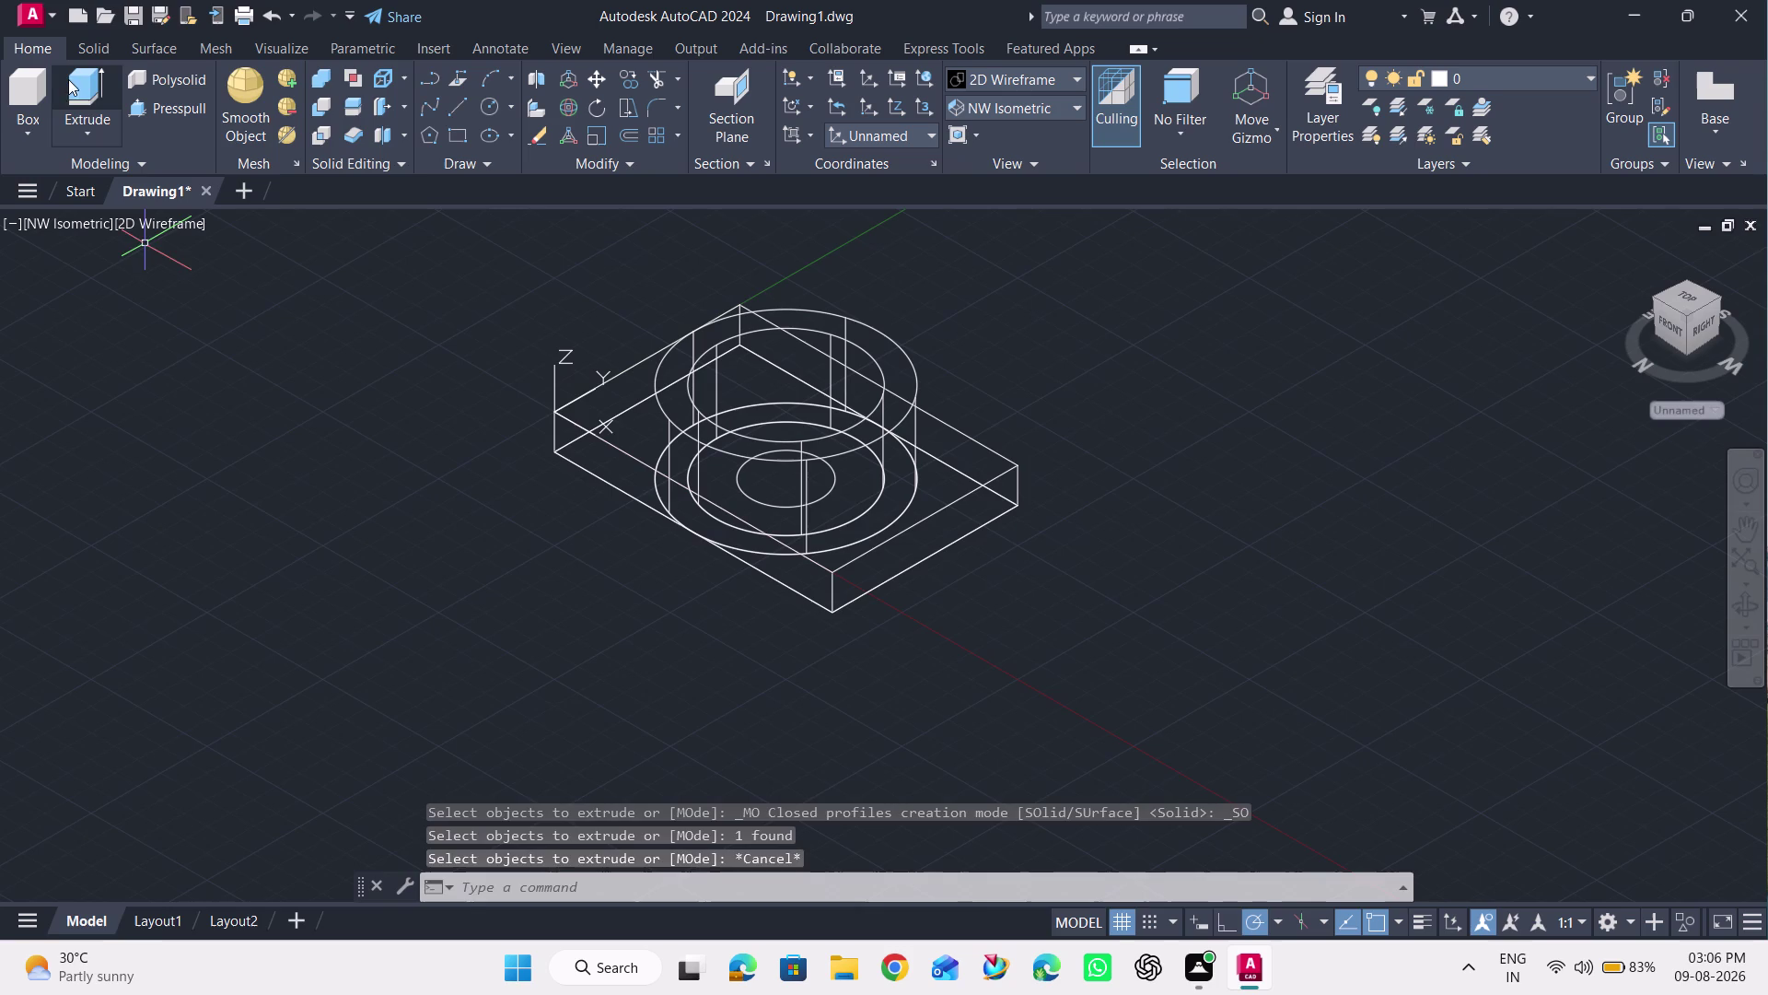
click(82, 83)
click(764, 503)
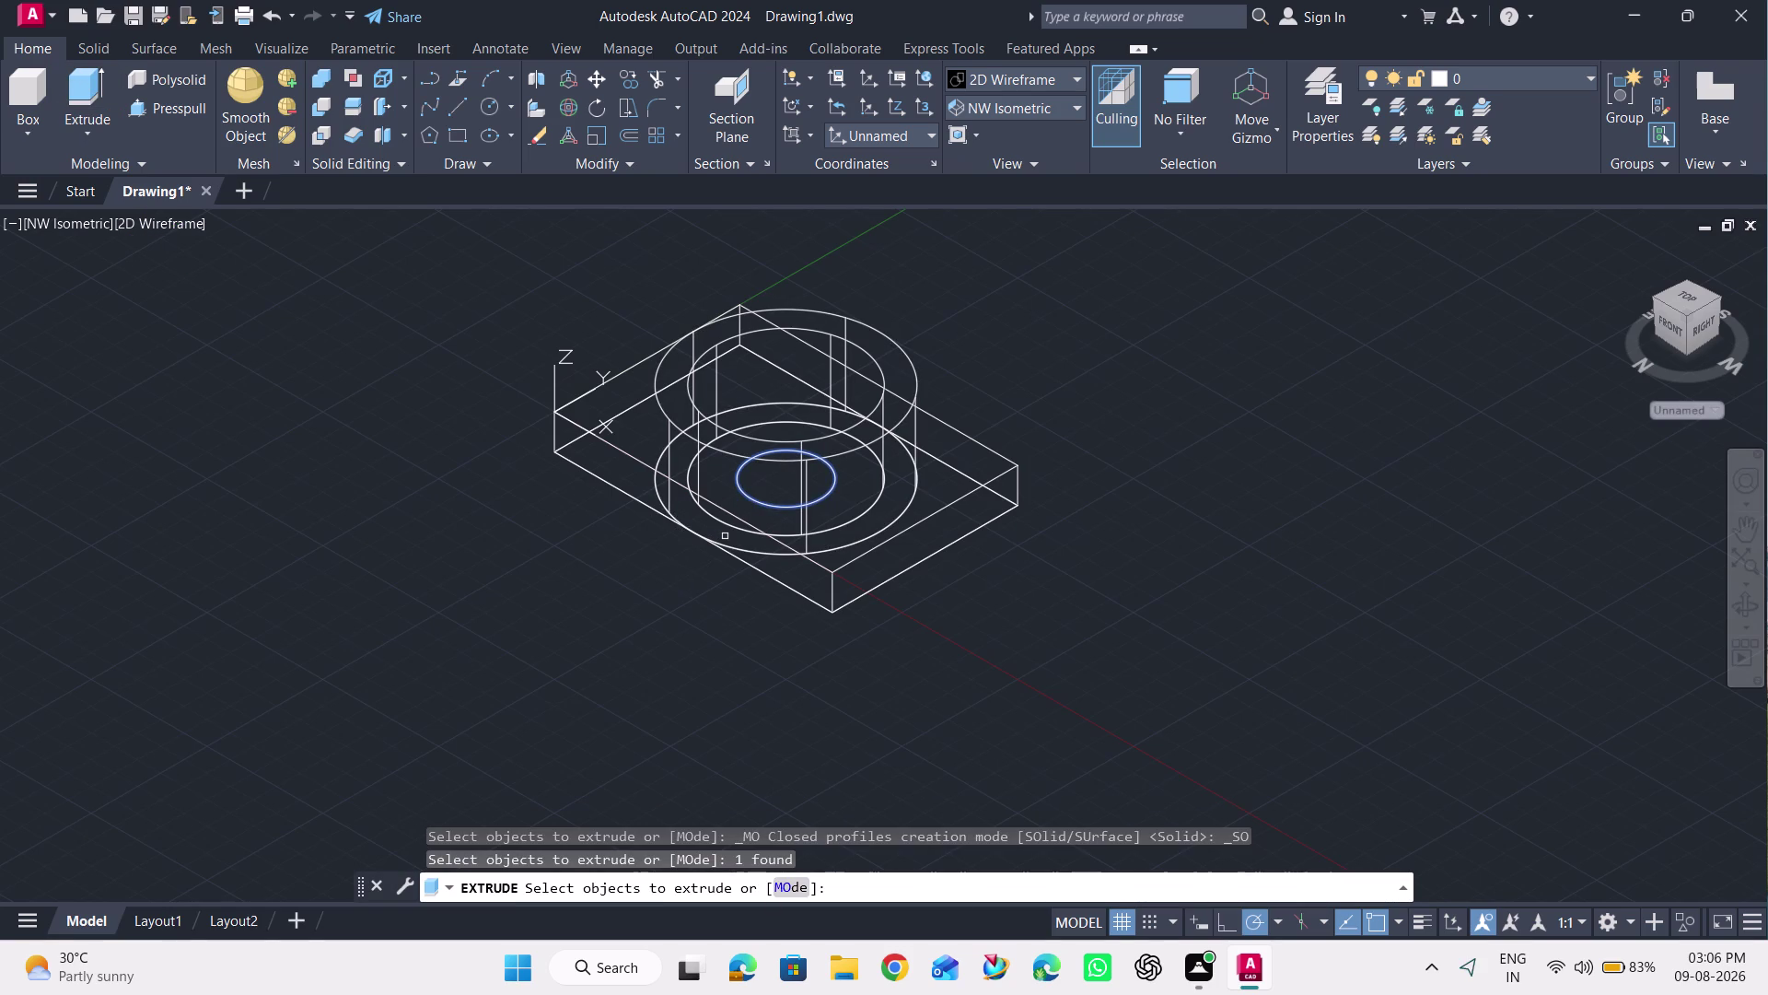
key(Return)
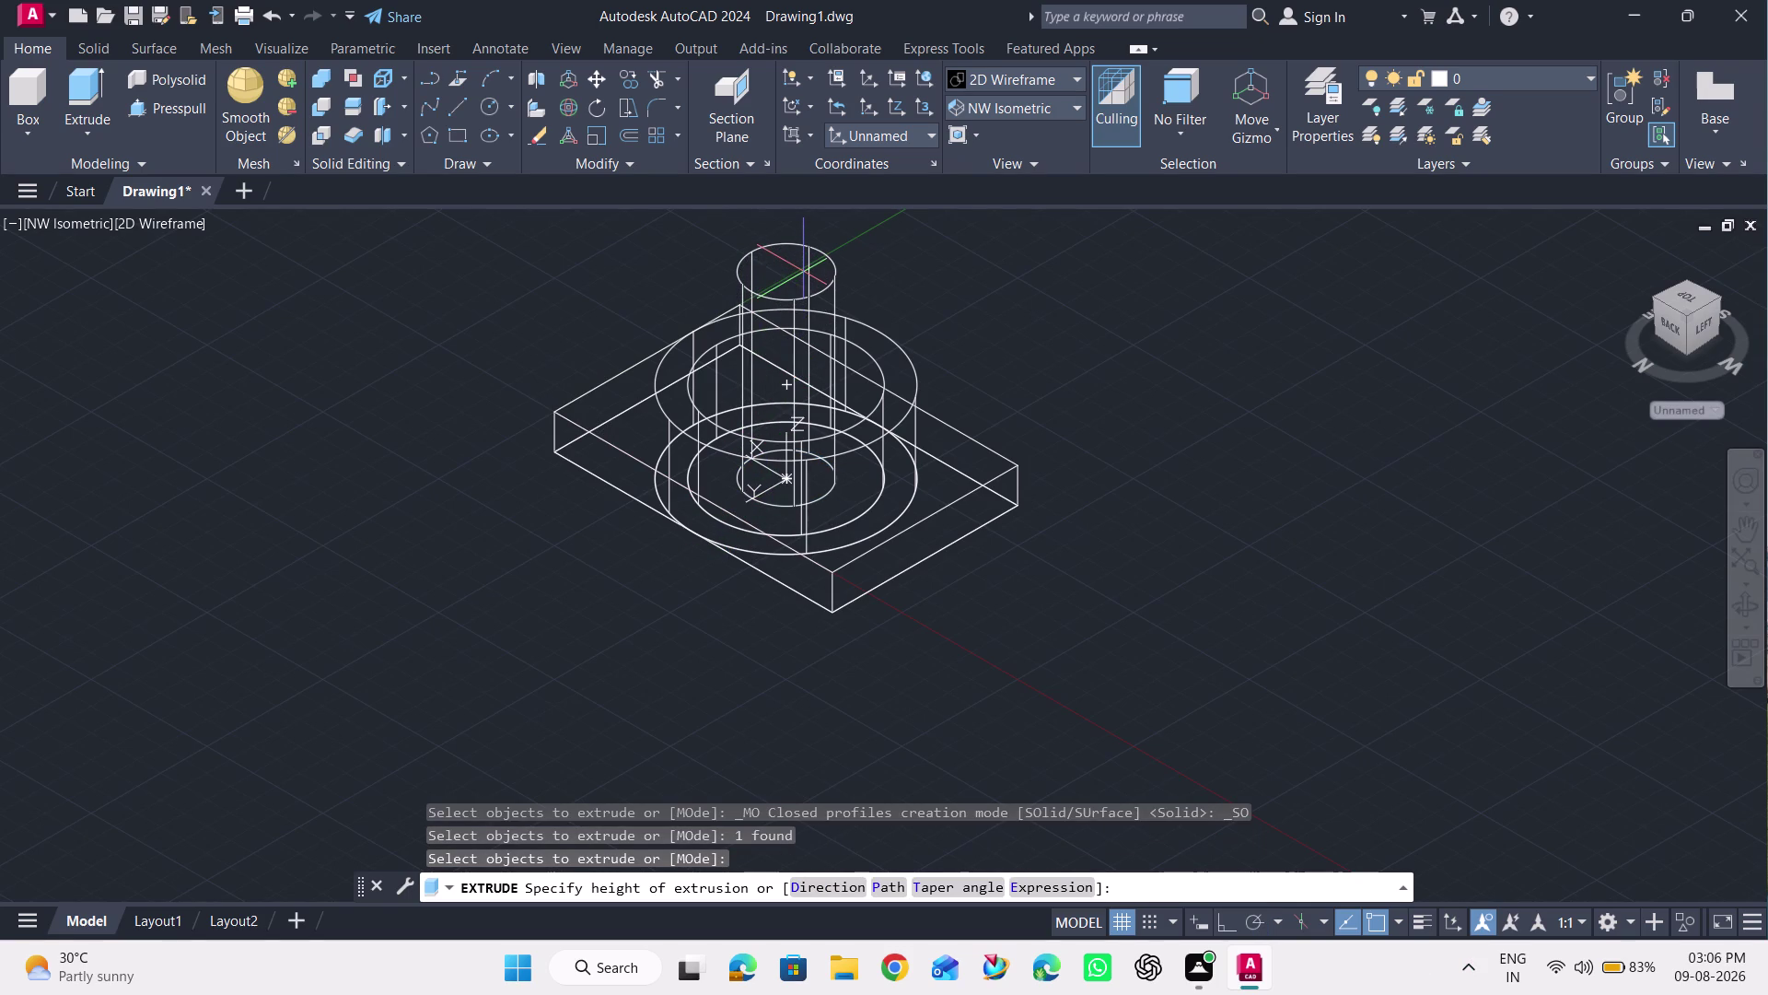
click(803, 272)
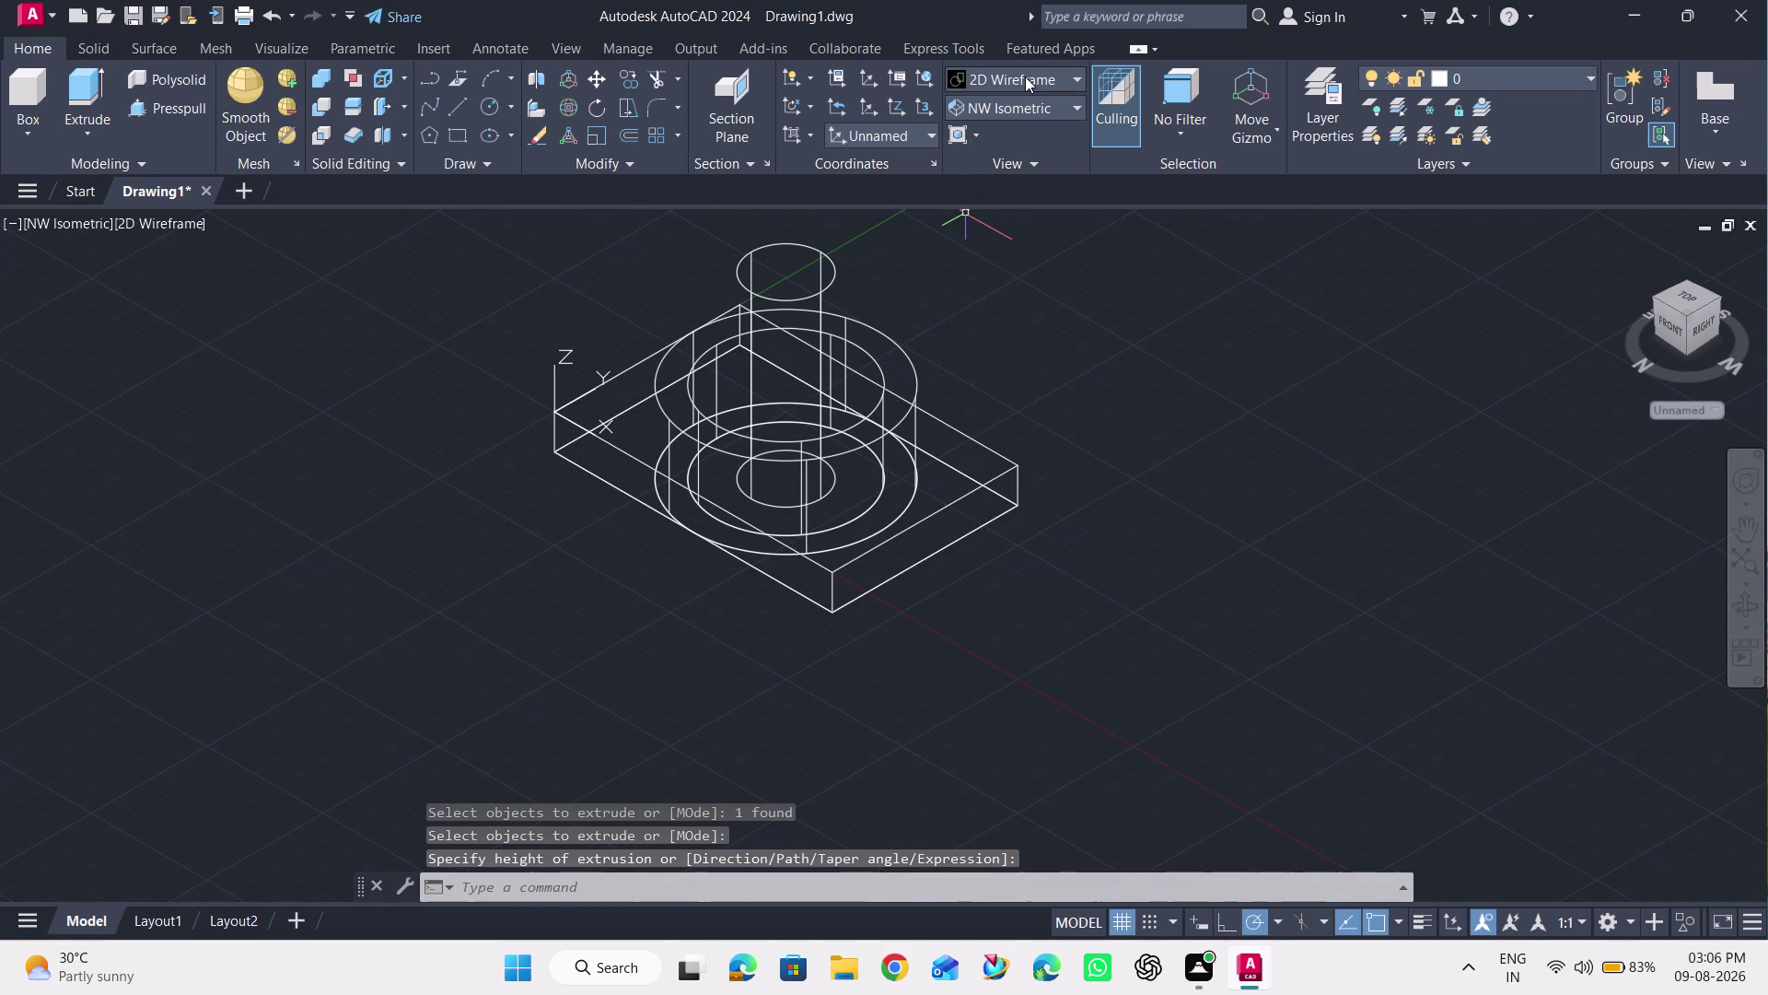
Subtract the tall cylinder from the boss, leaving a central hole.
click(325, 101)
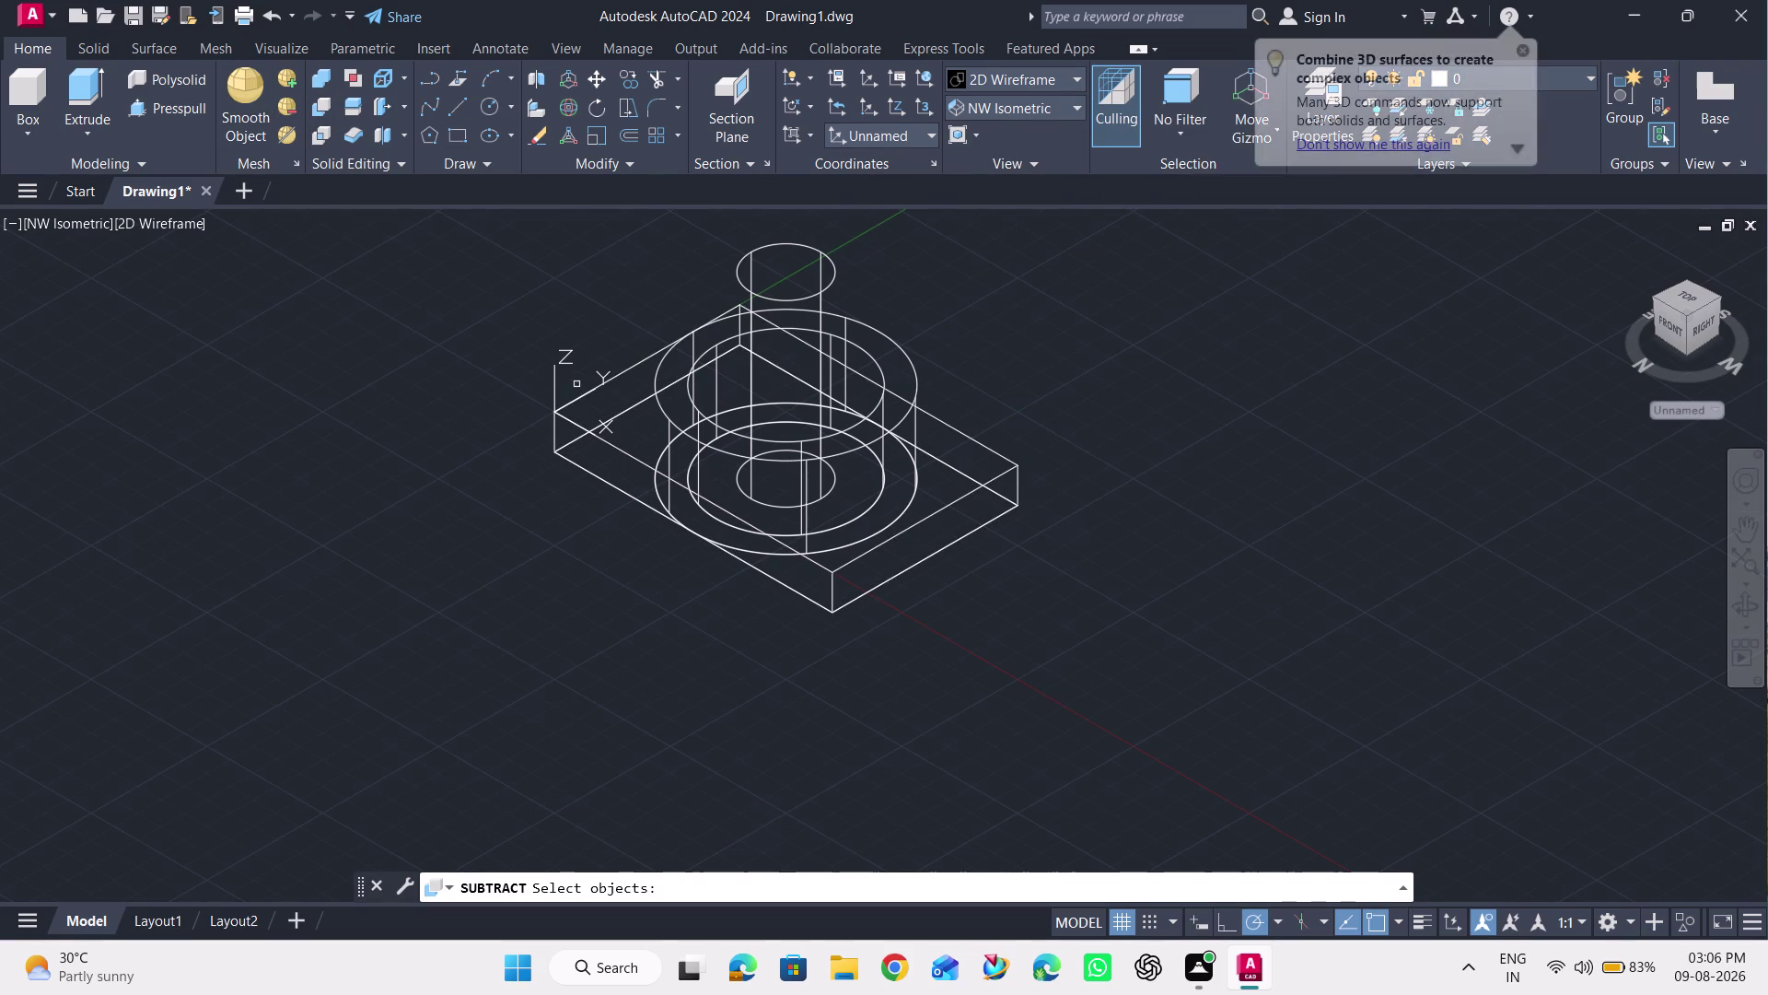
click(659, 358)
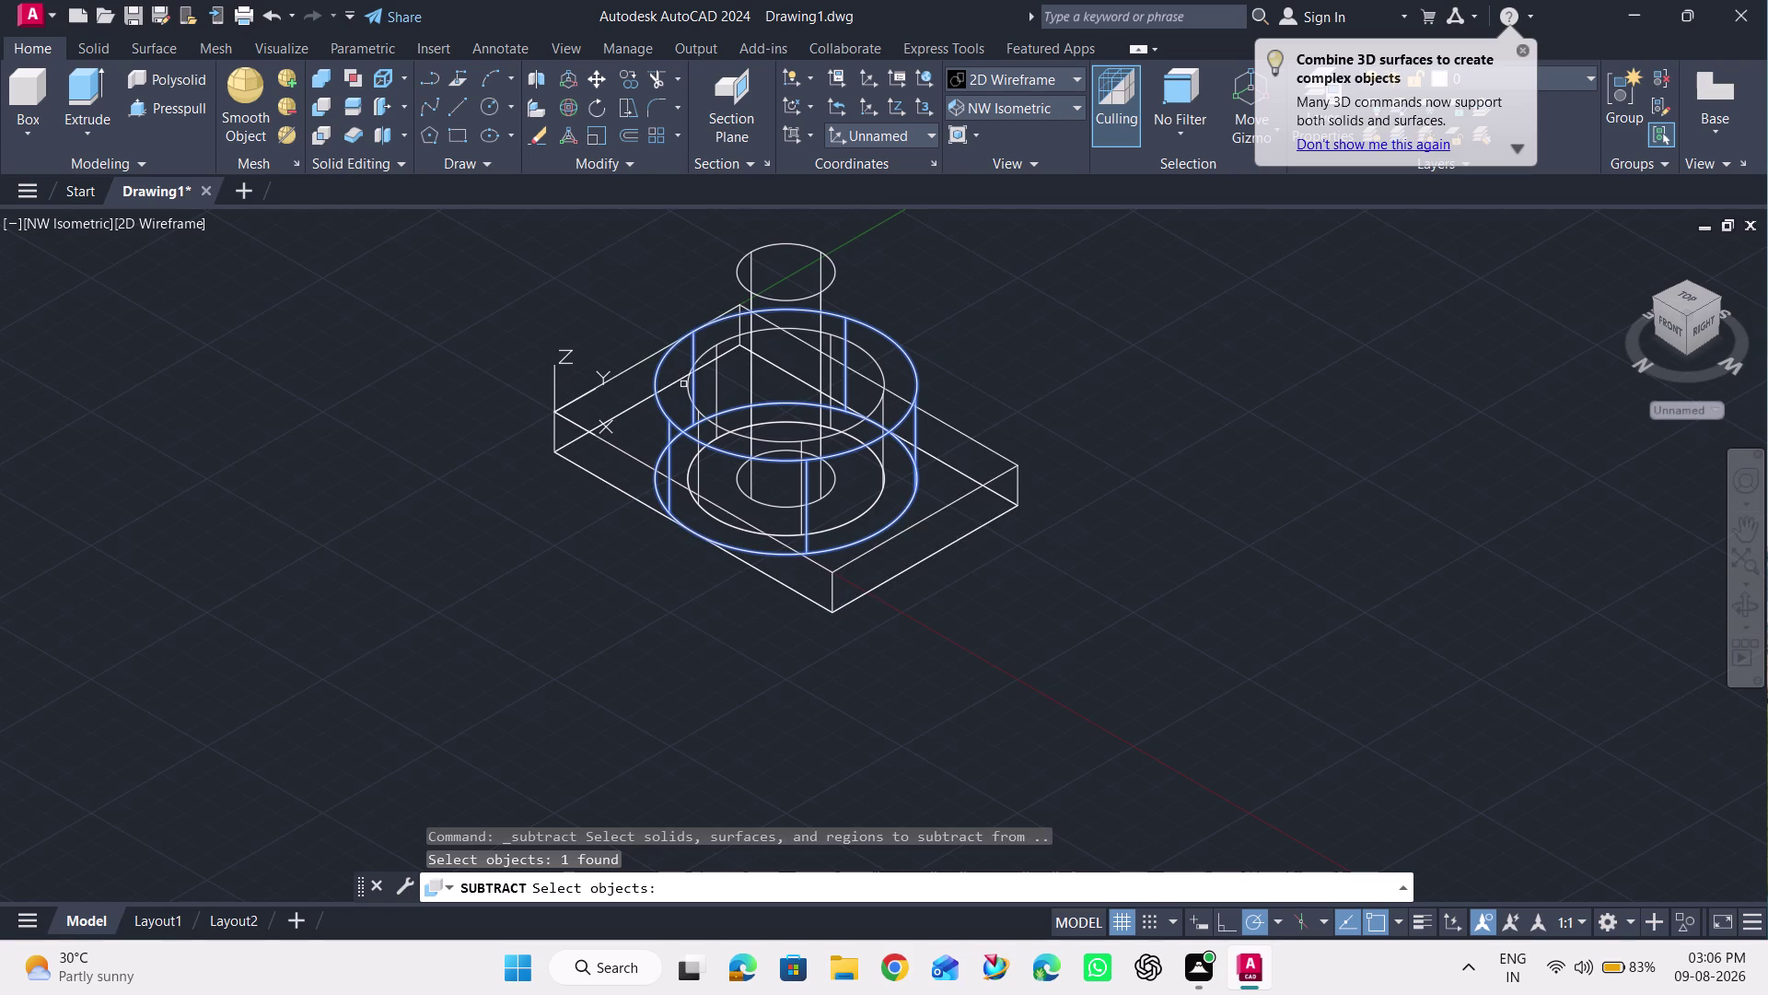
key(Return)
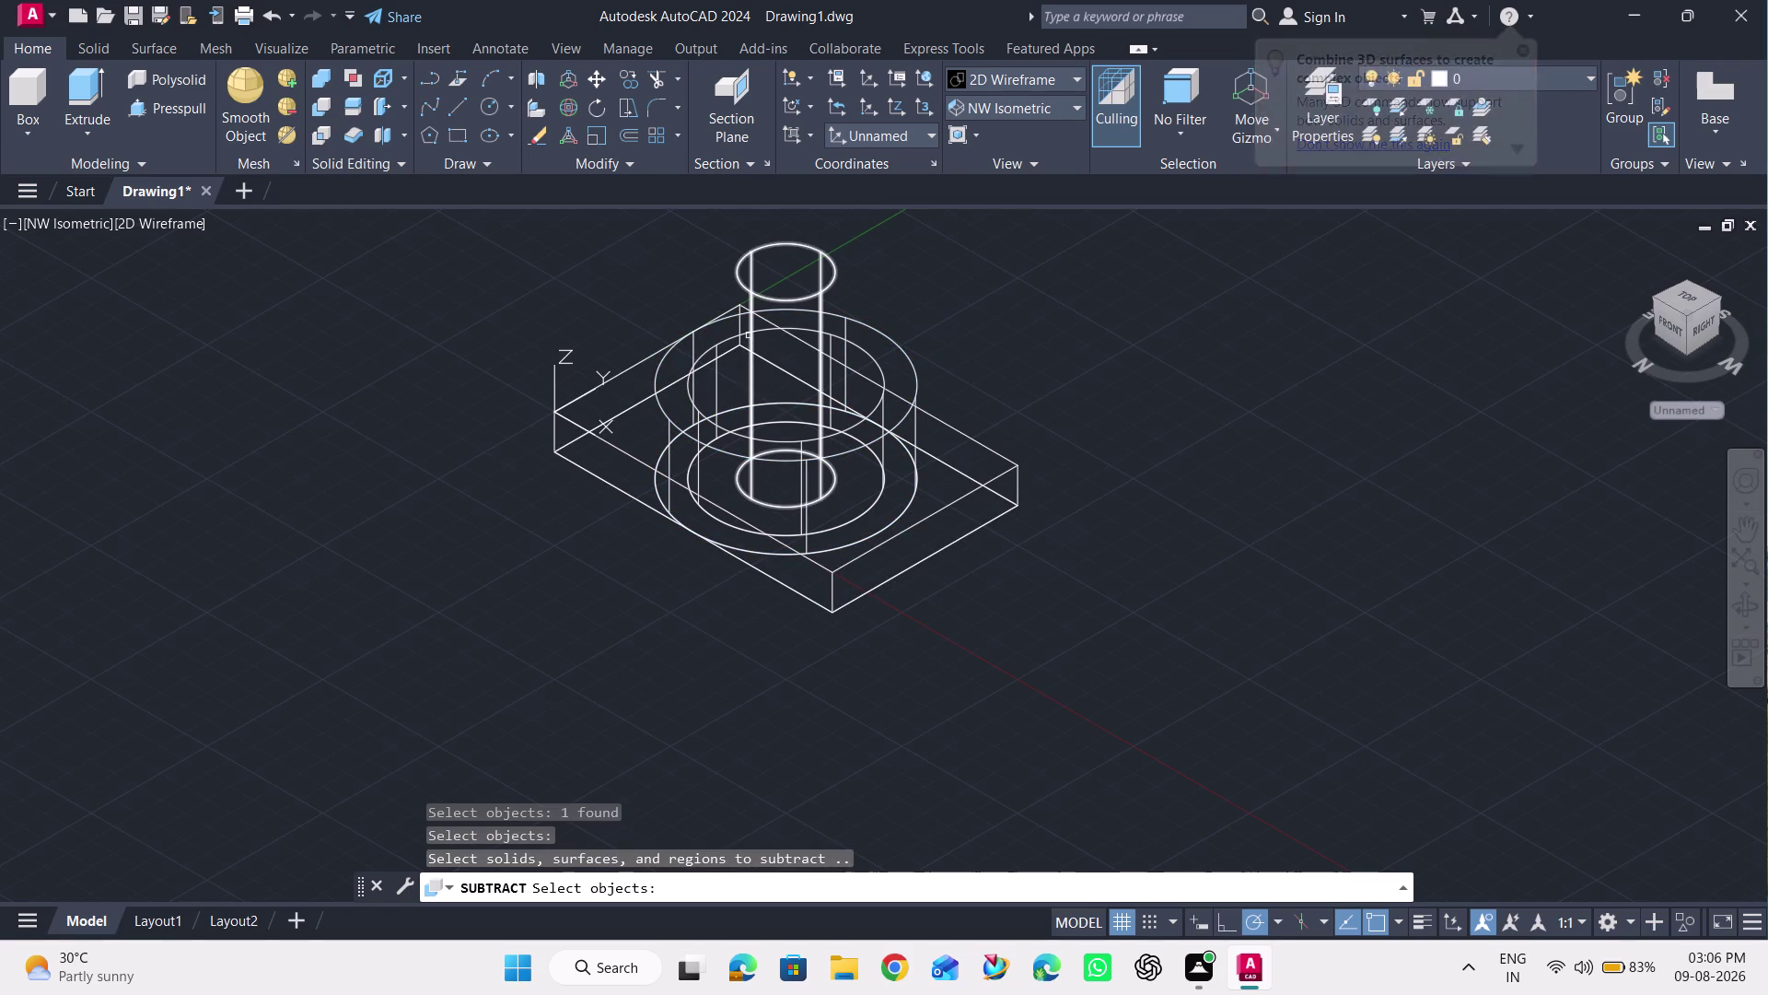
click(745, 287)
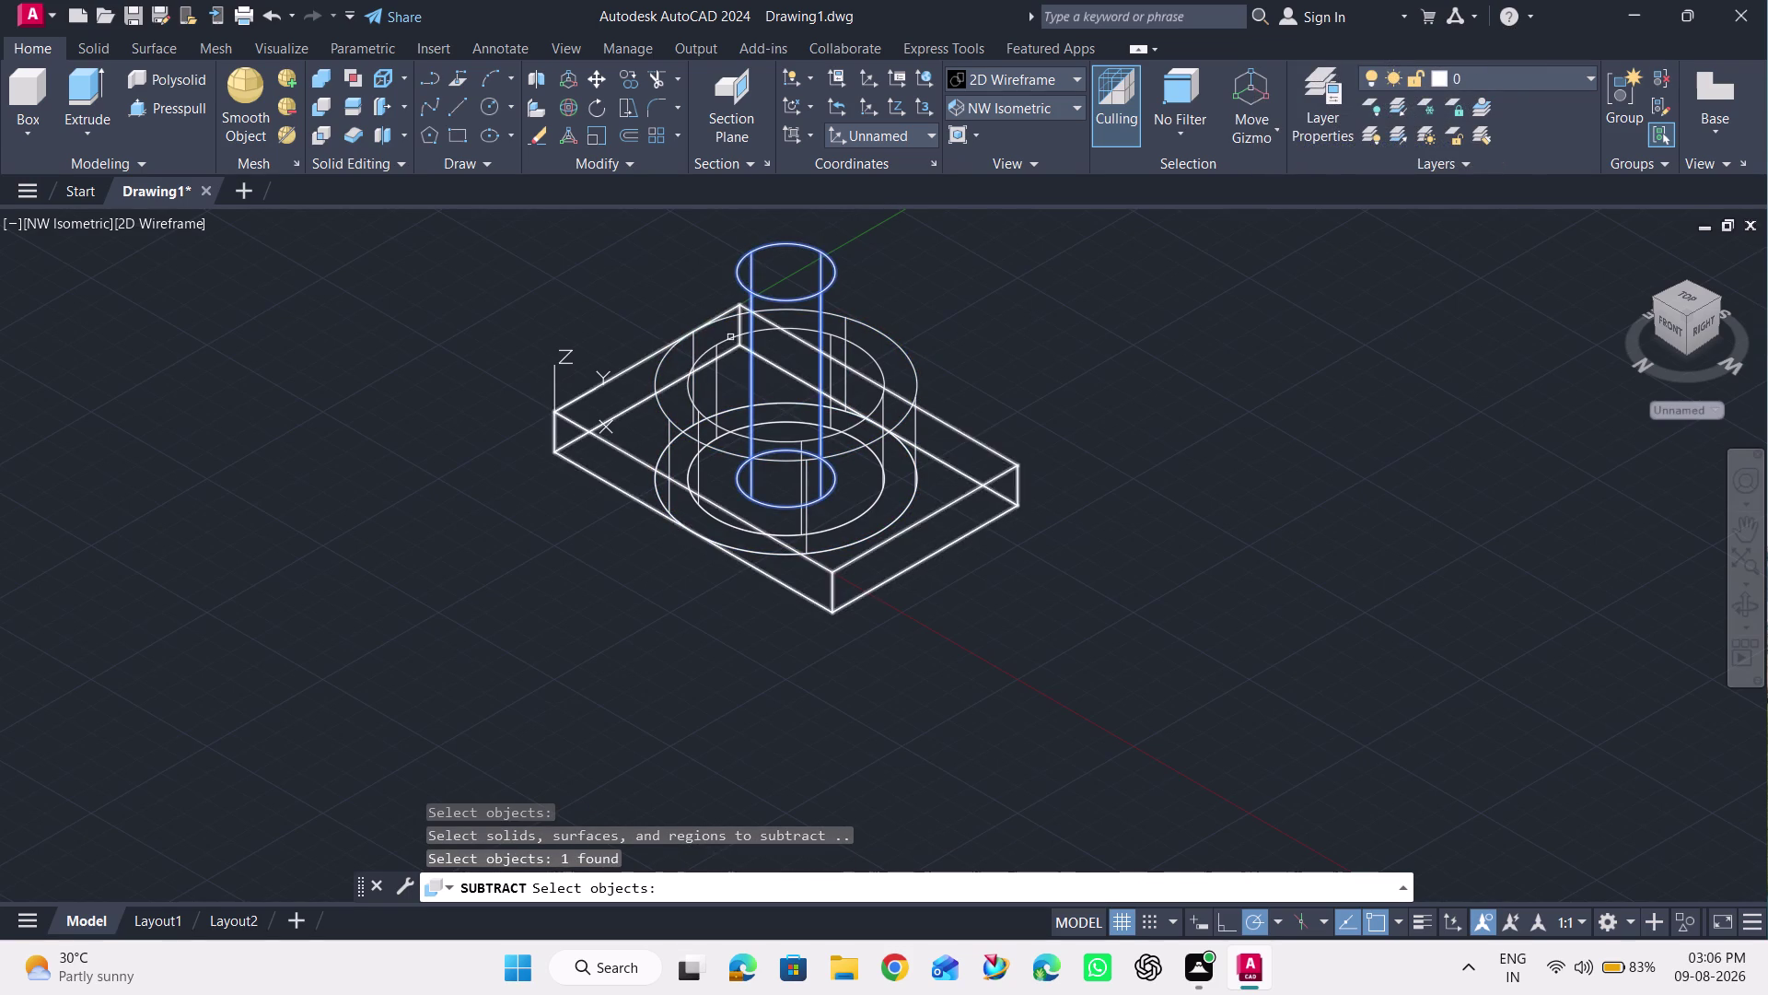
key(Return)
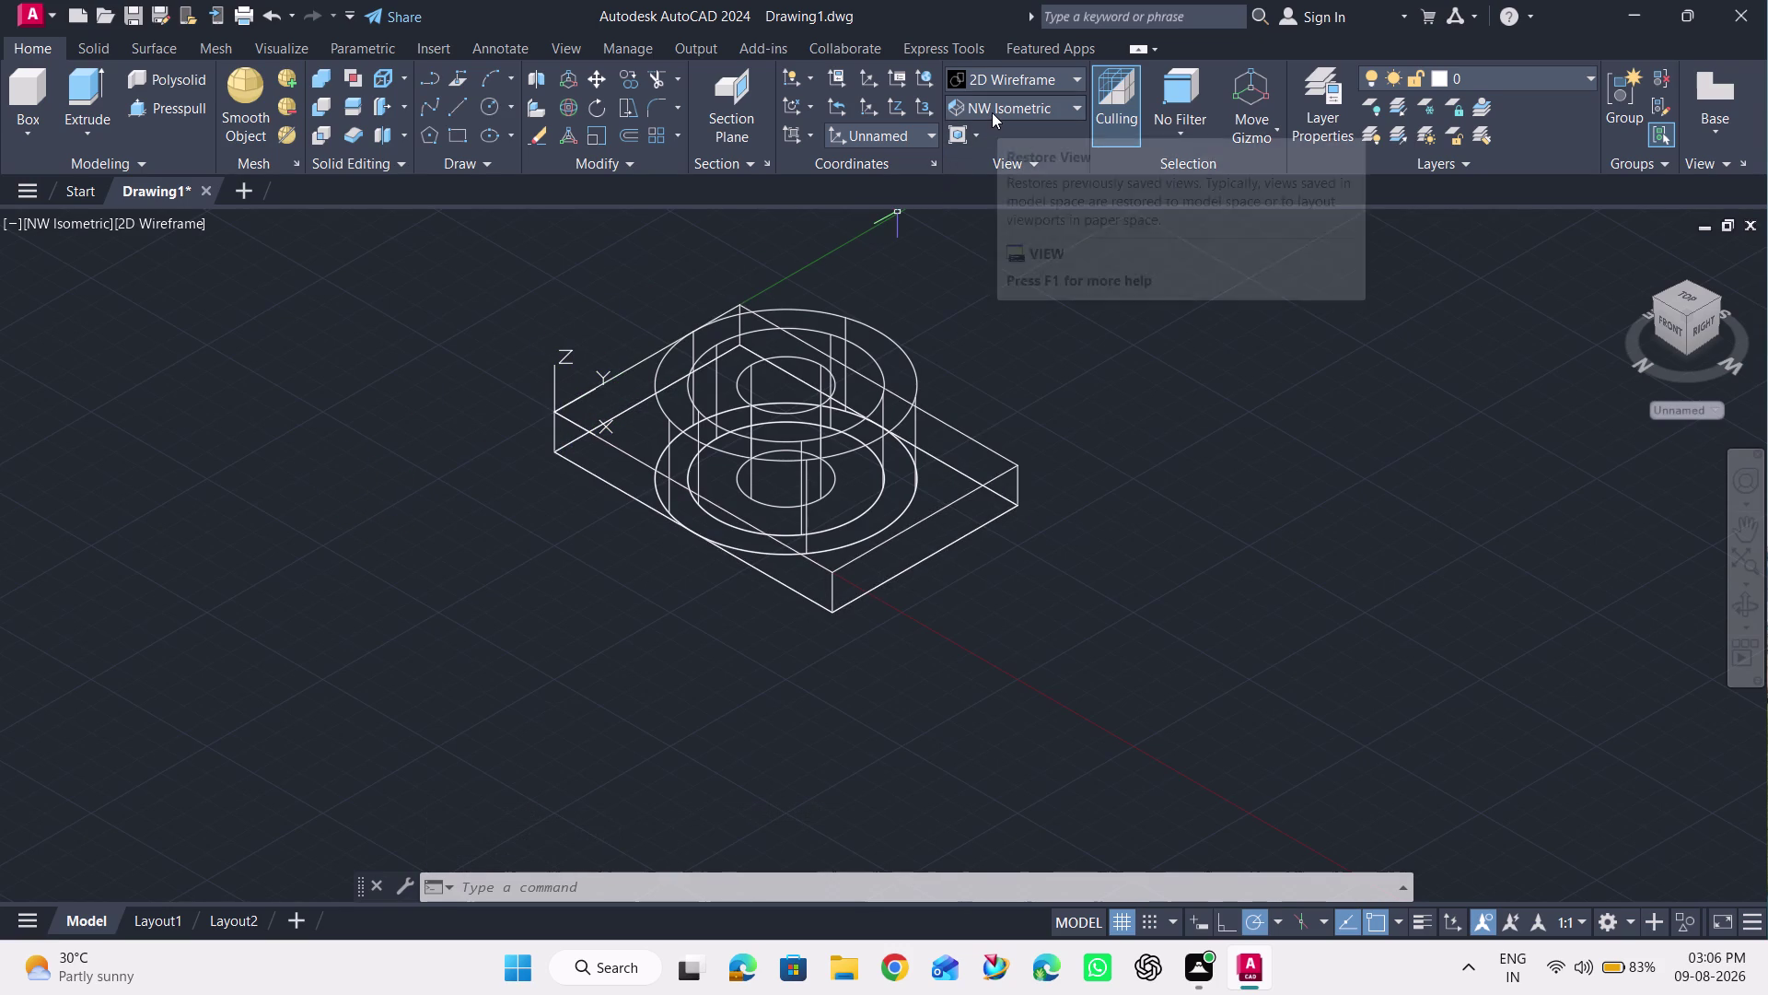
click(984, 79)
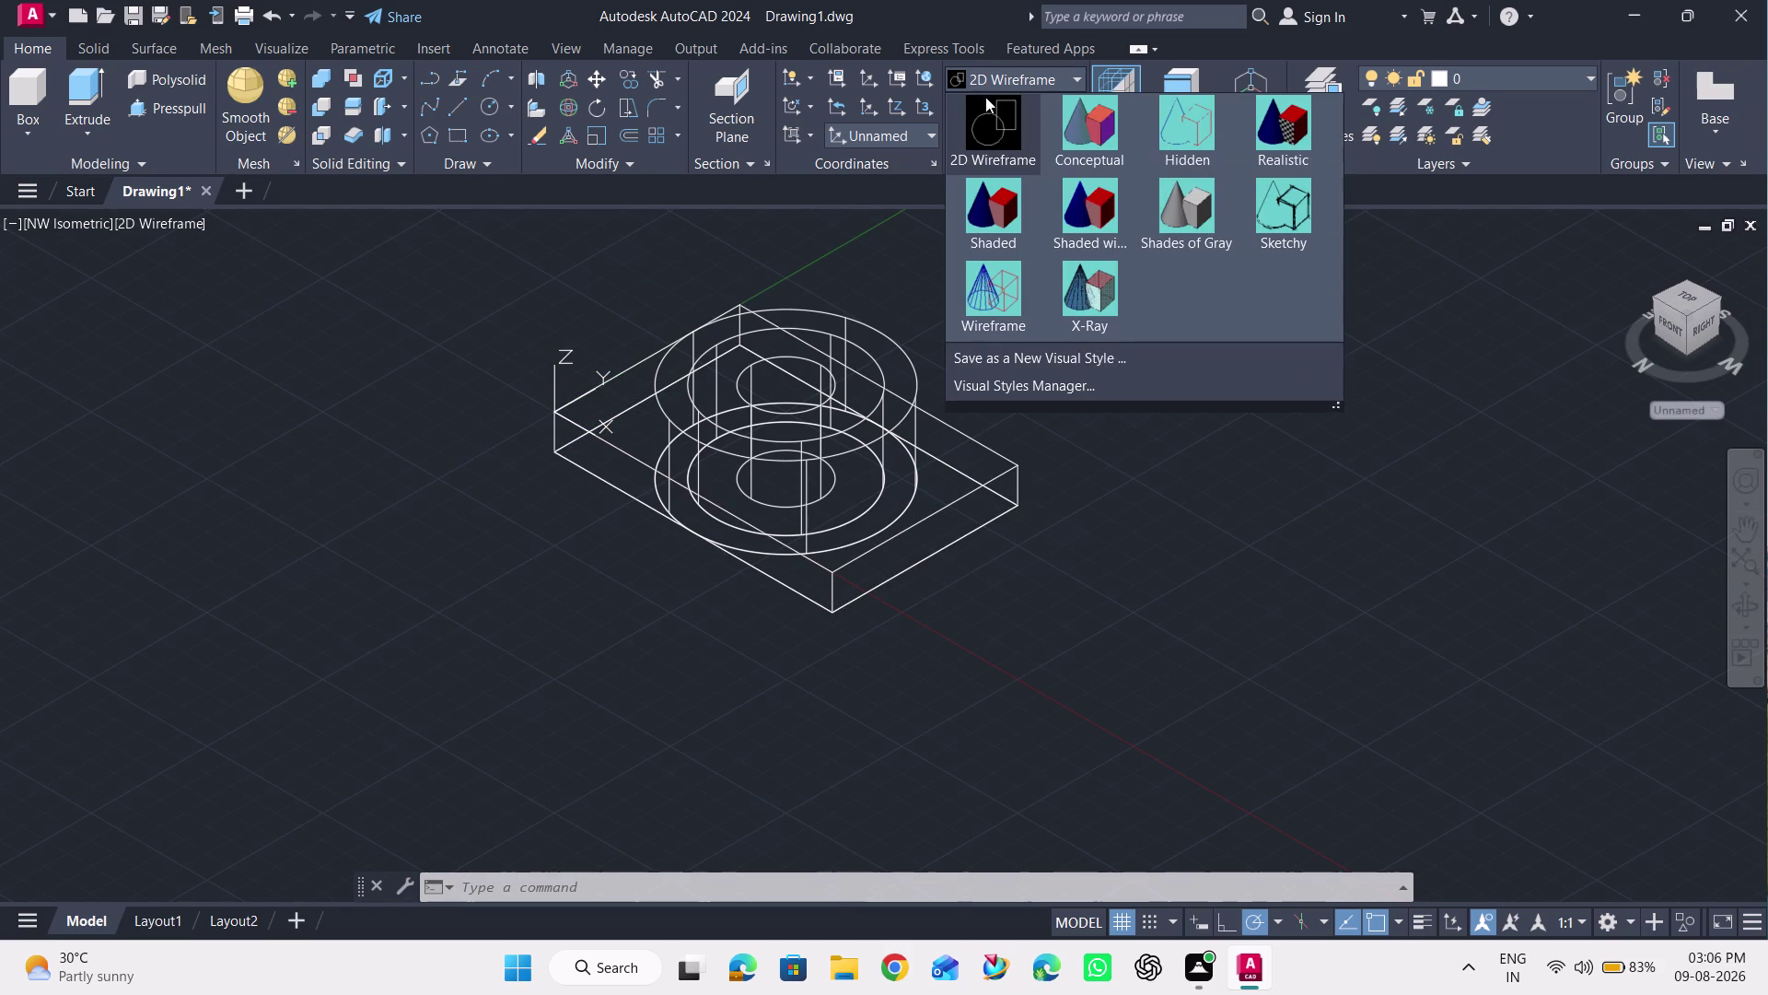
click(1205, 227)
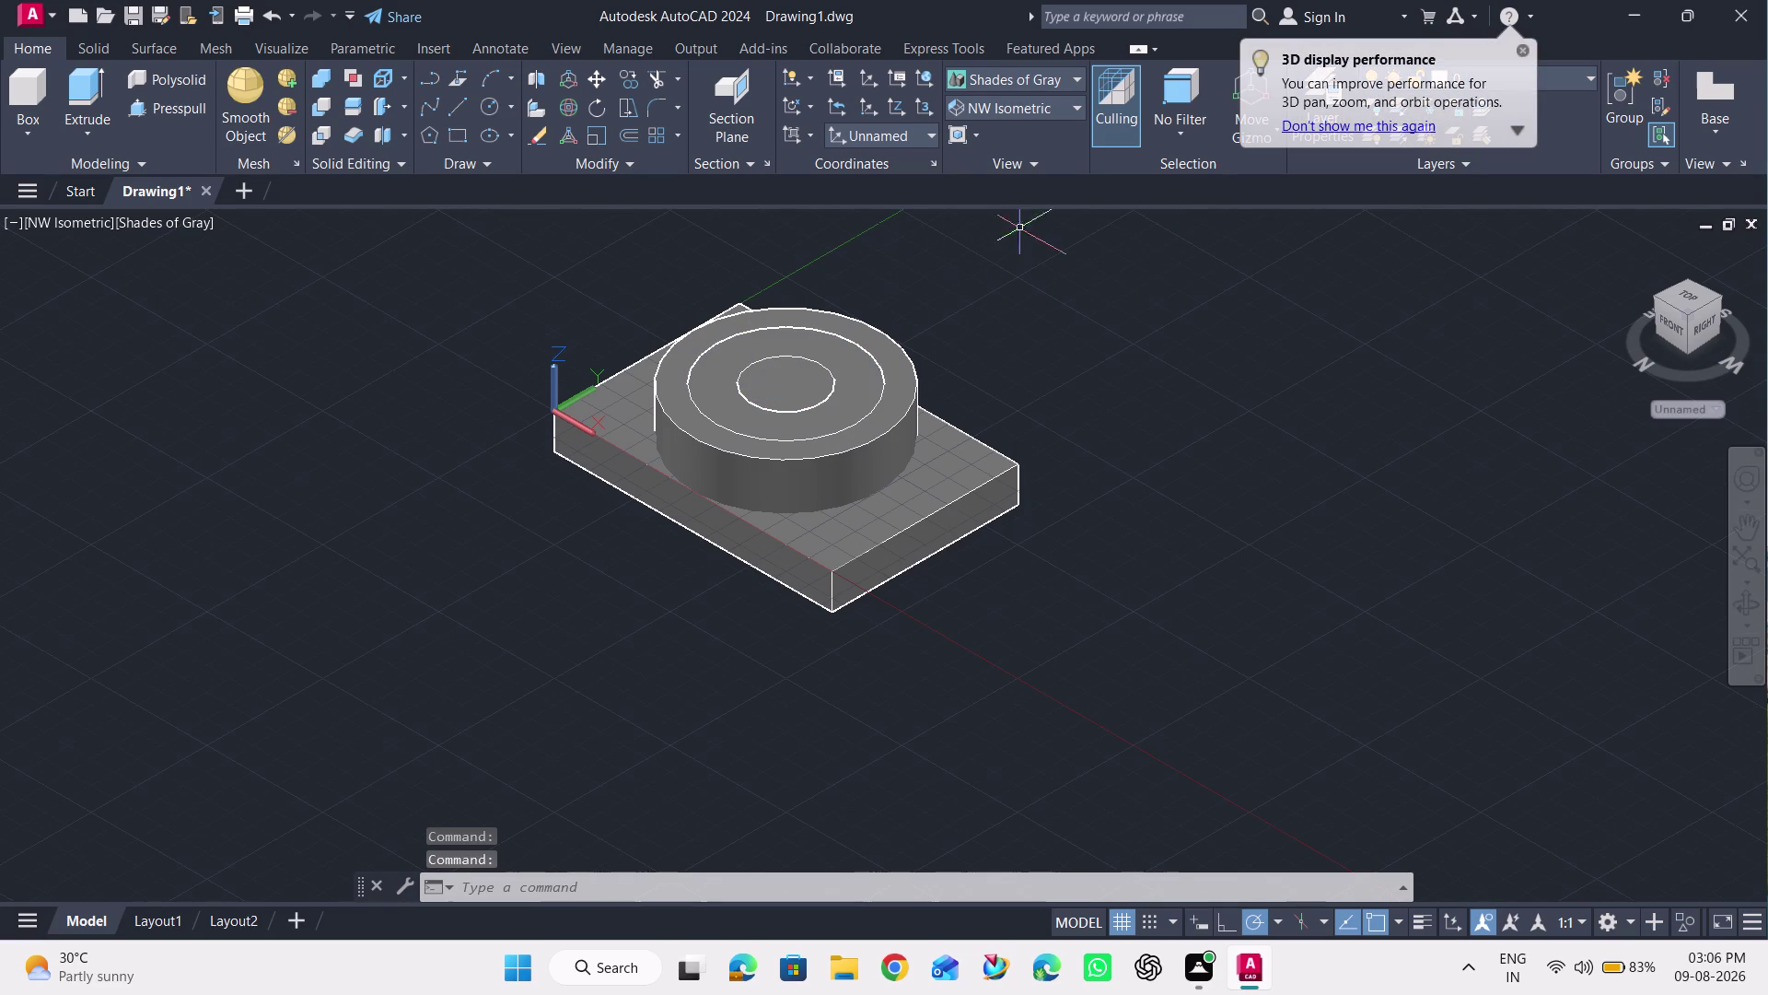
click(1746, 608)
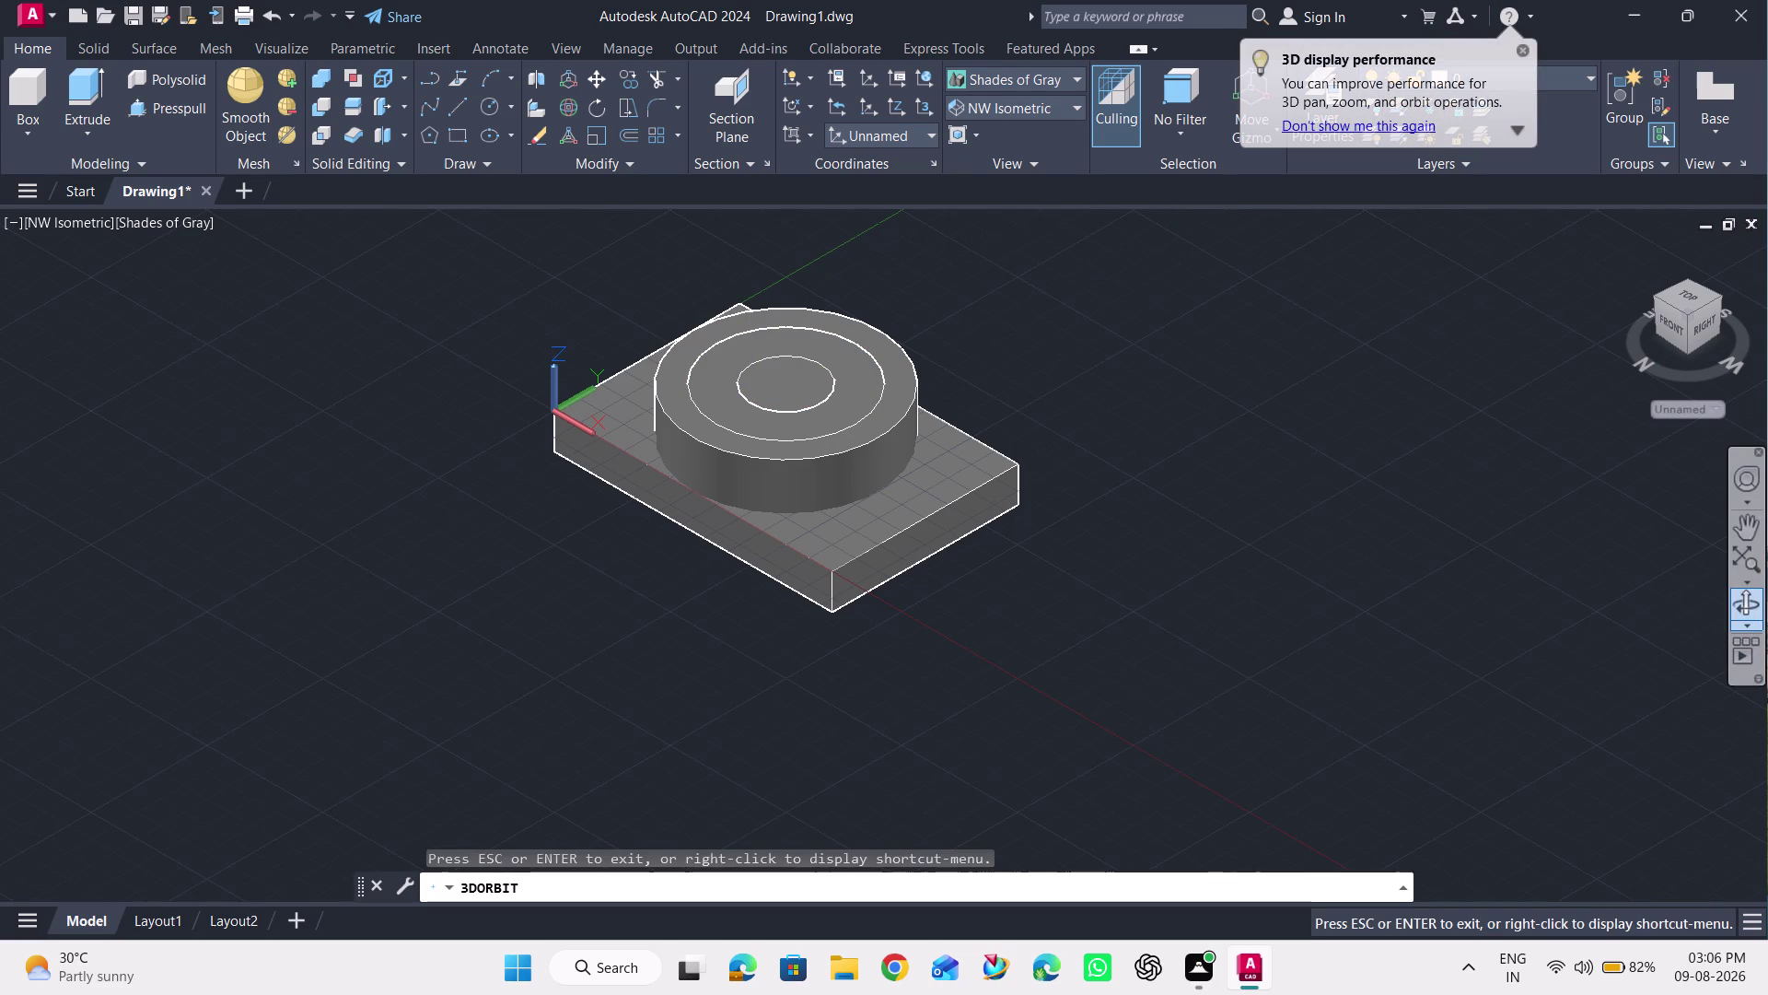
drag(1214, 600, 1272, 467)
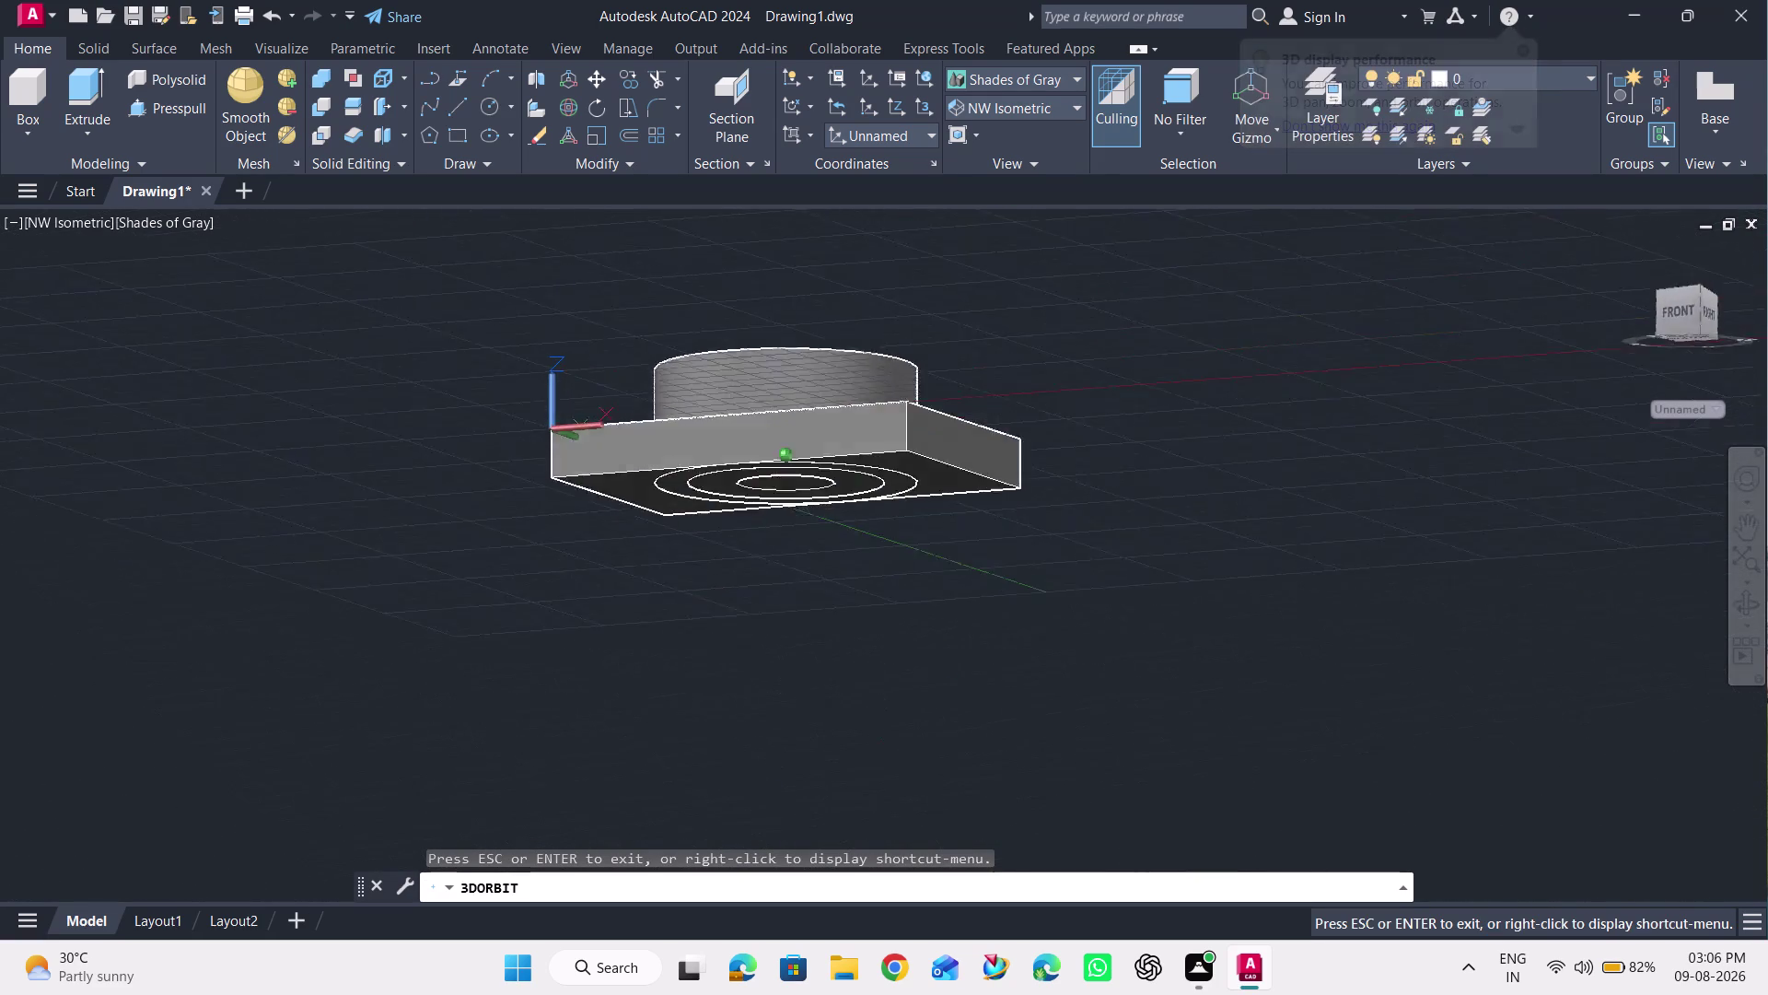
drag(1272, 467, 1256, 626)
key(Escape)
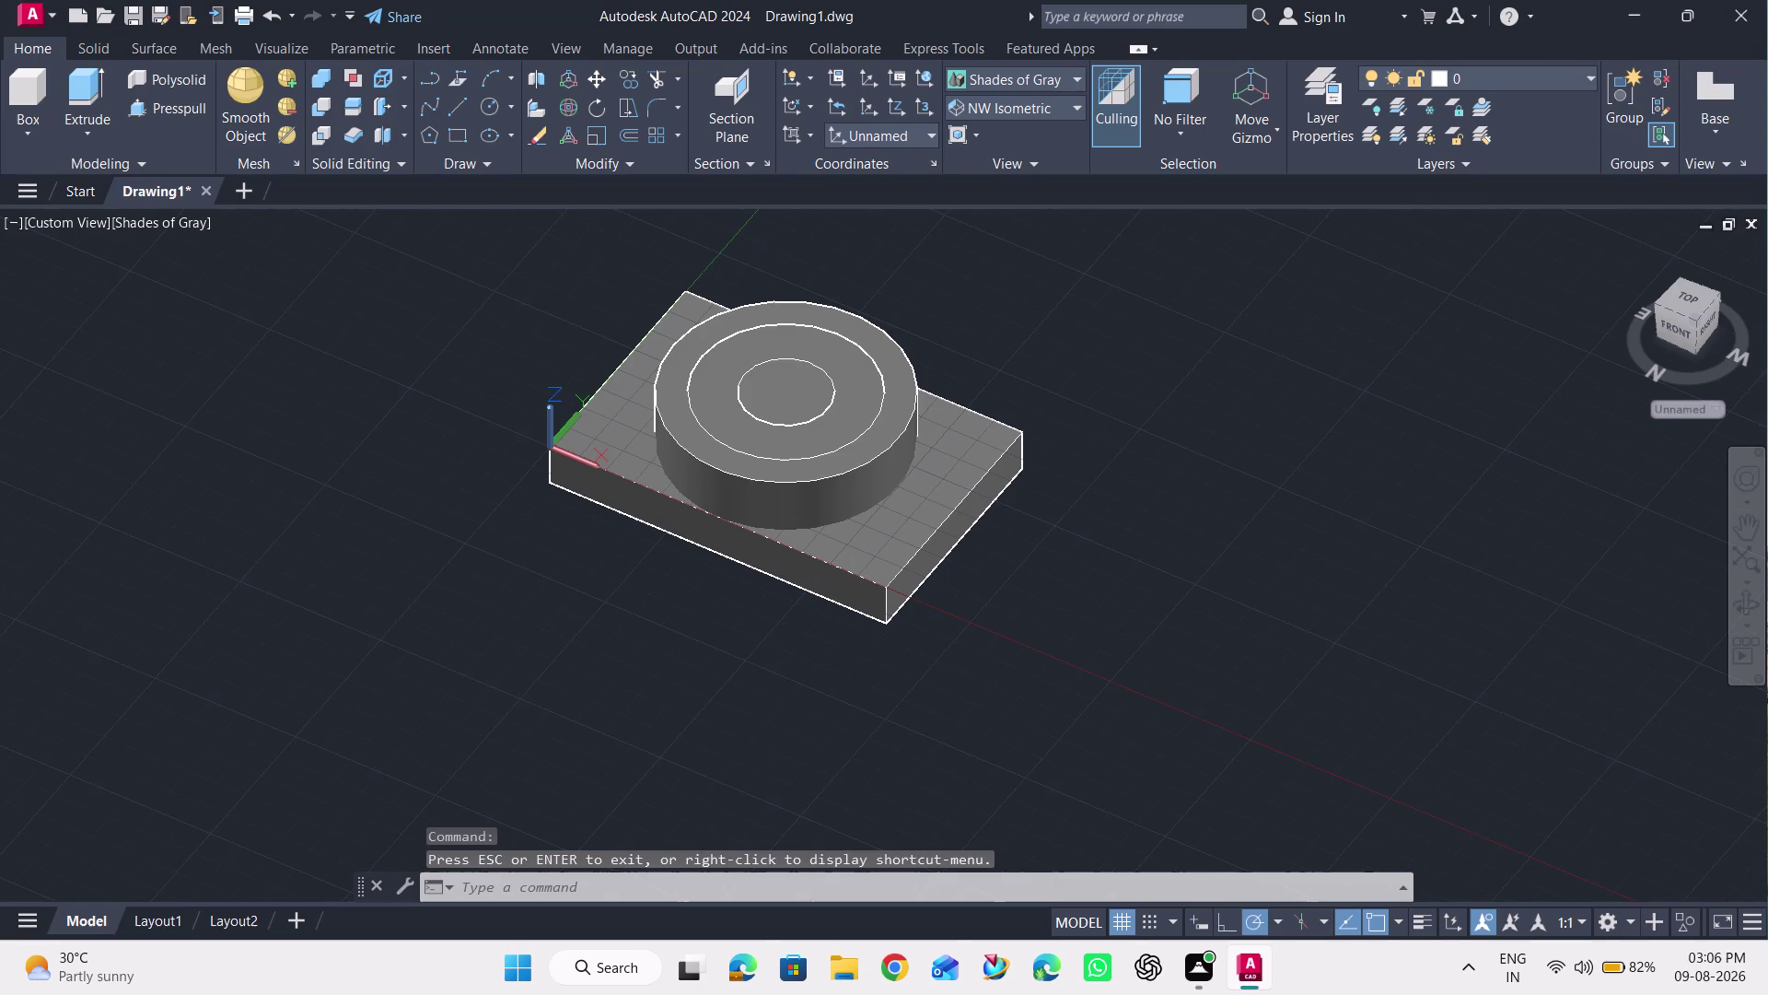
key(ctrl+z)
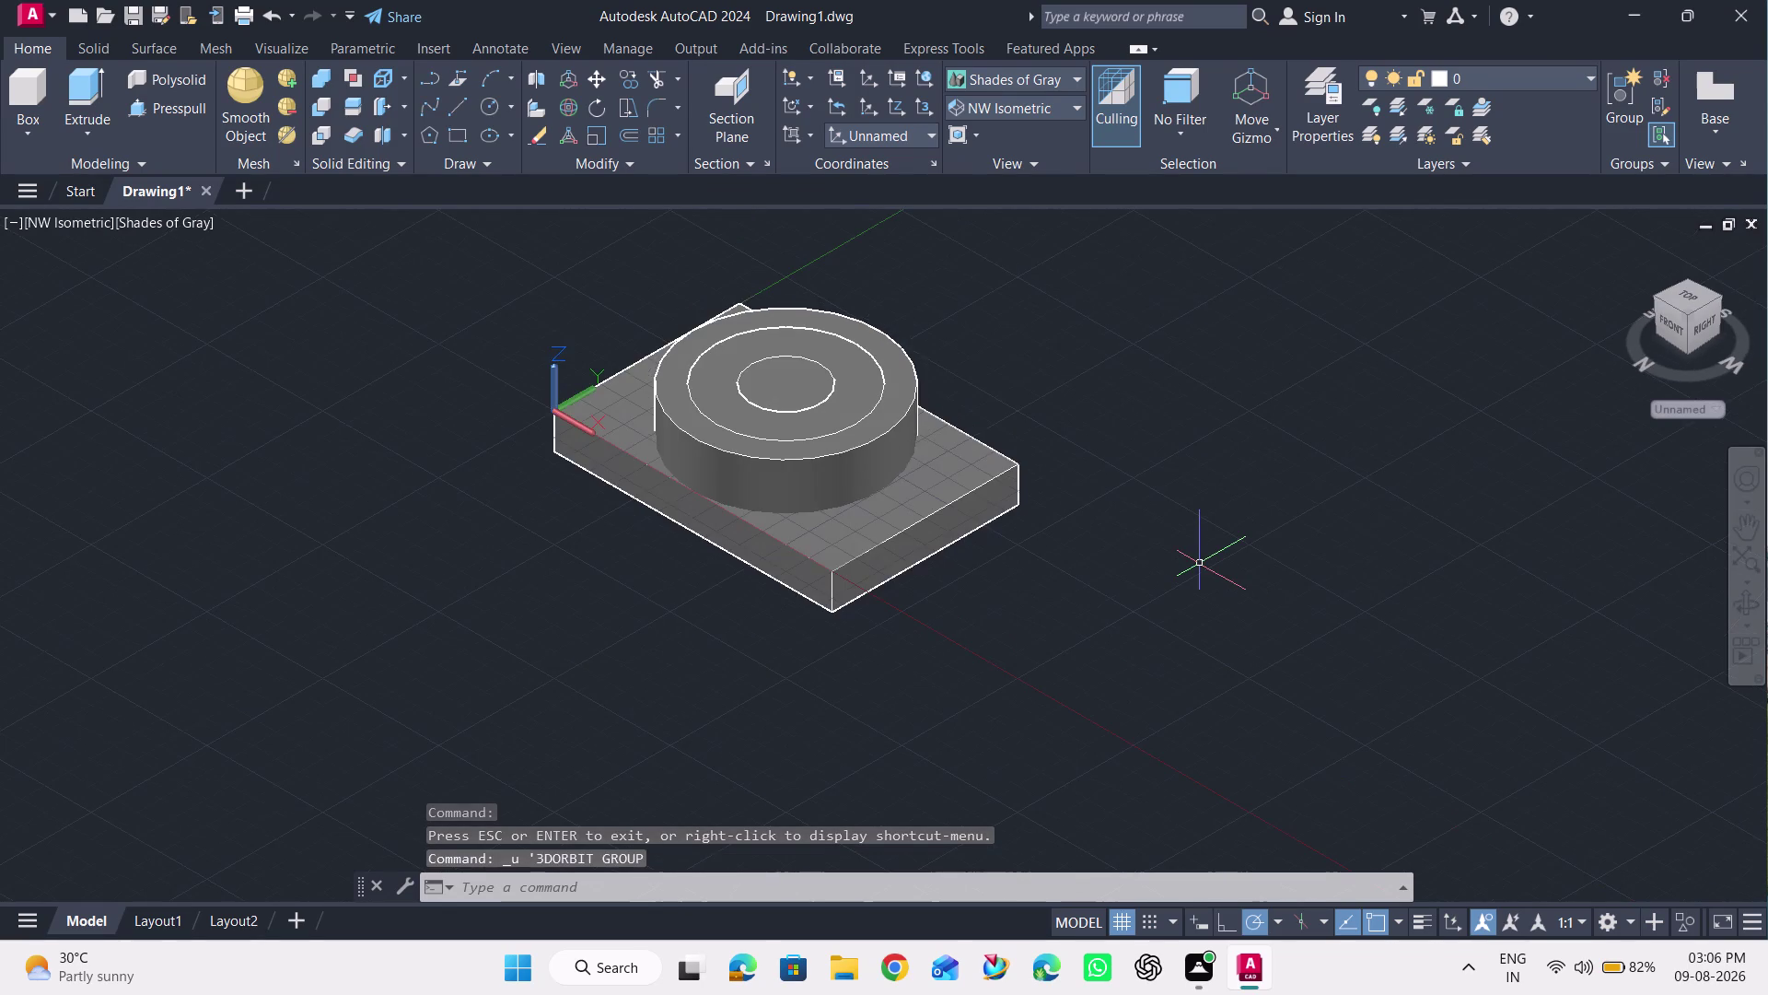
key(ctrl+z)
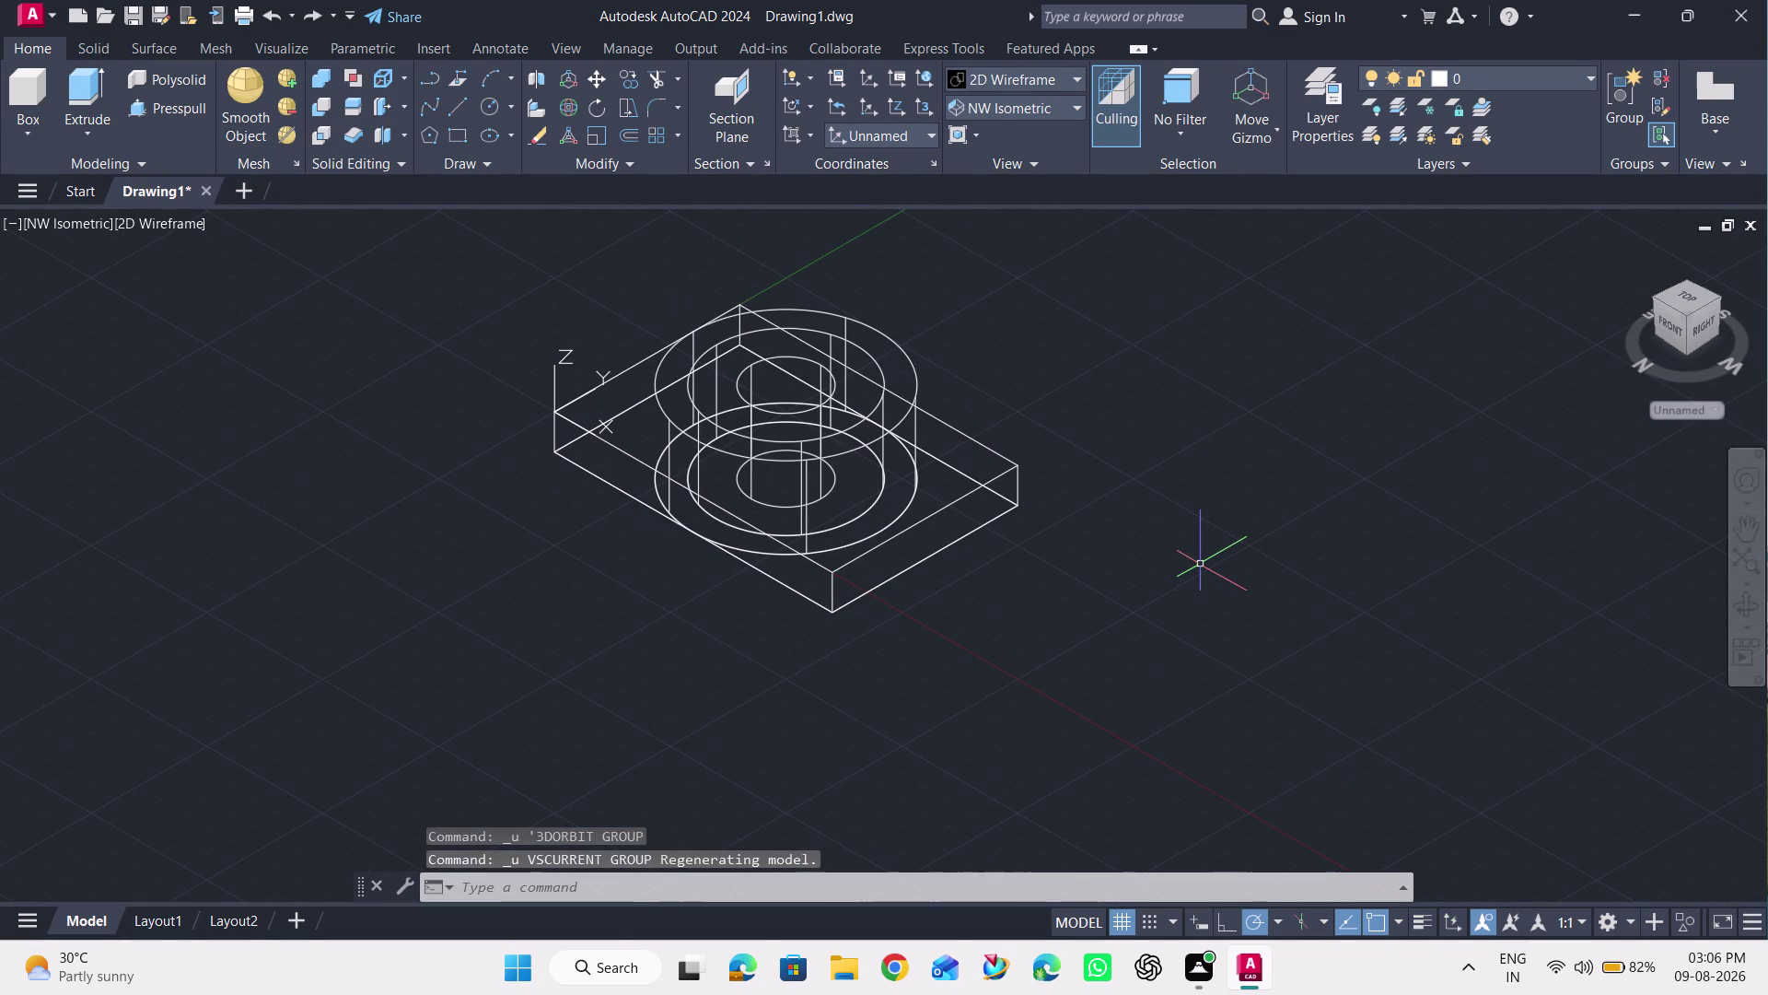
Redo the subtraction of the cylinder from boss and plate, then apply Shades of Gray.
key(ctrl+z)
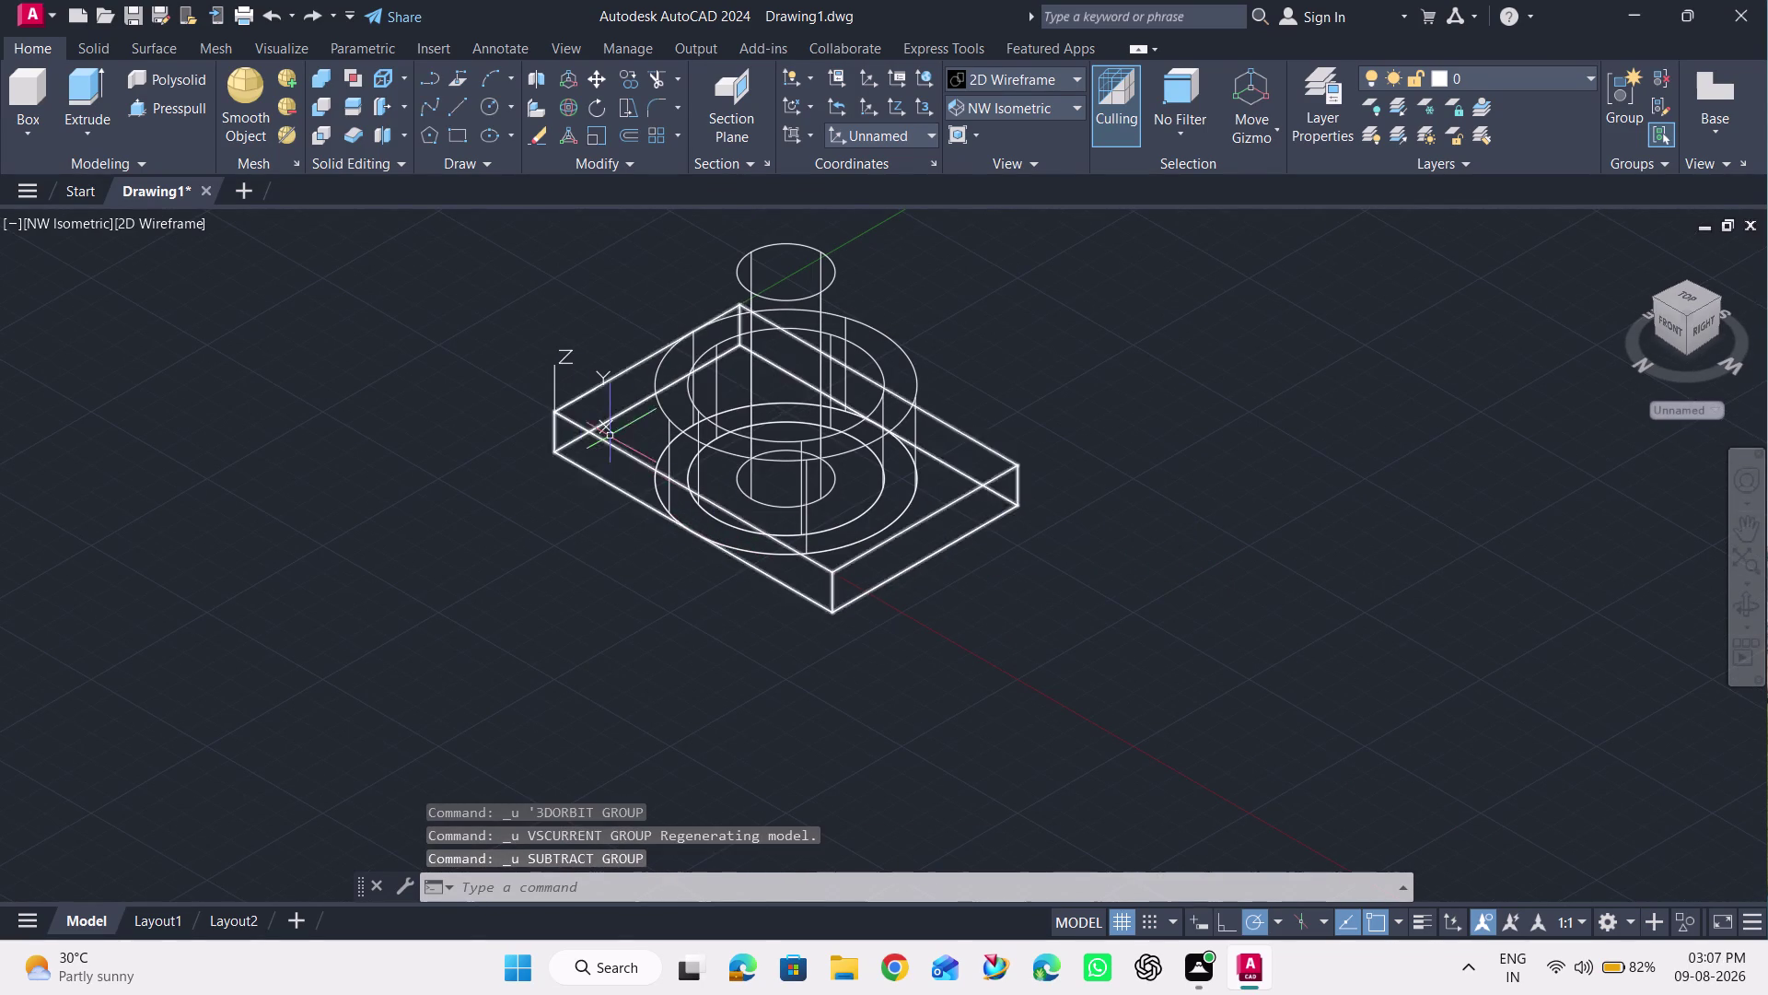
click(321, 102)
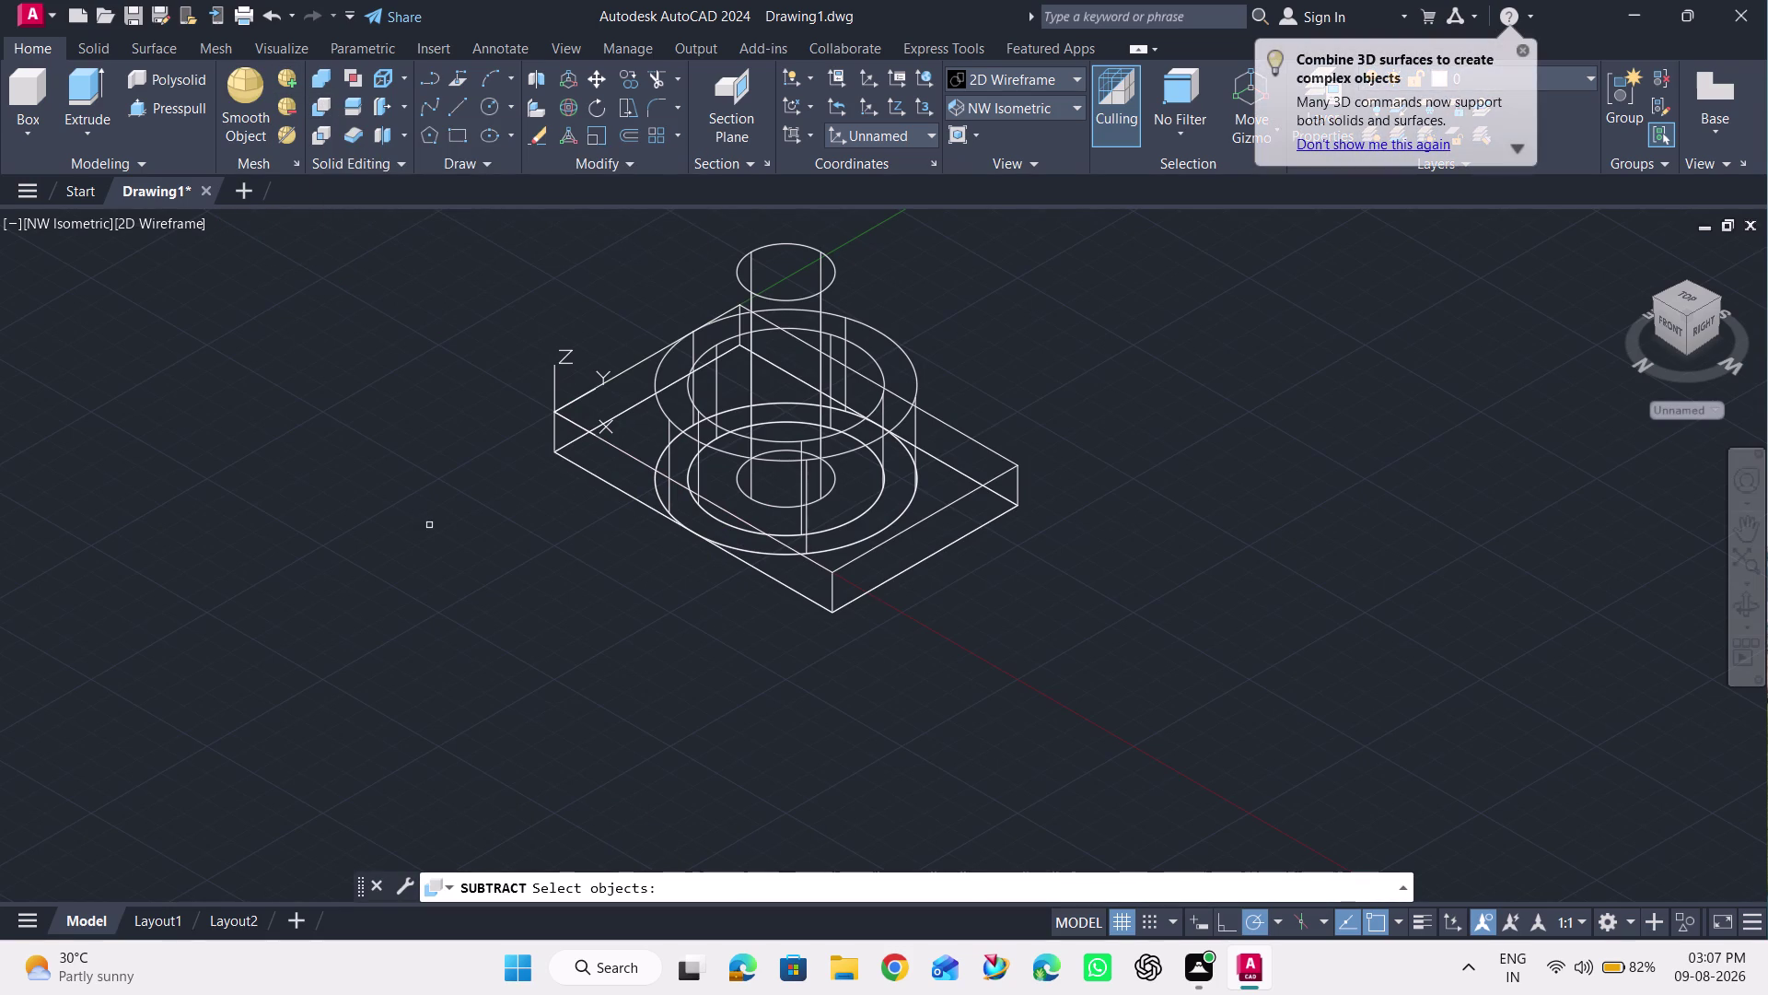
click(656, 374)
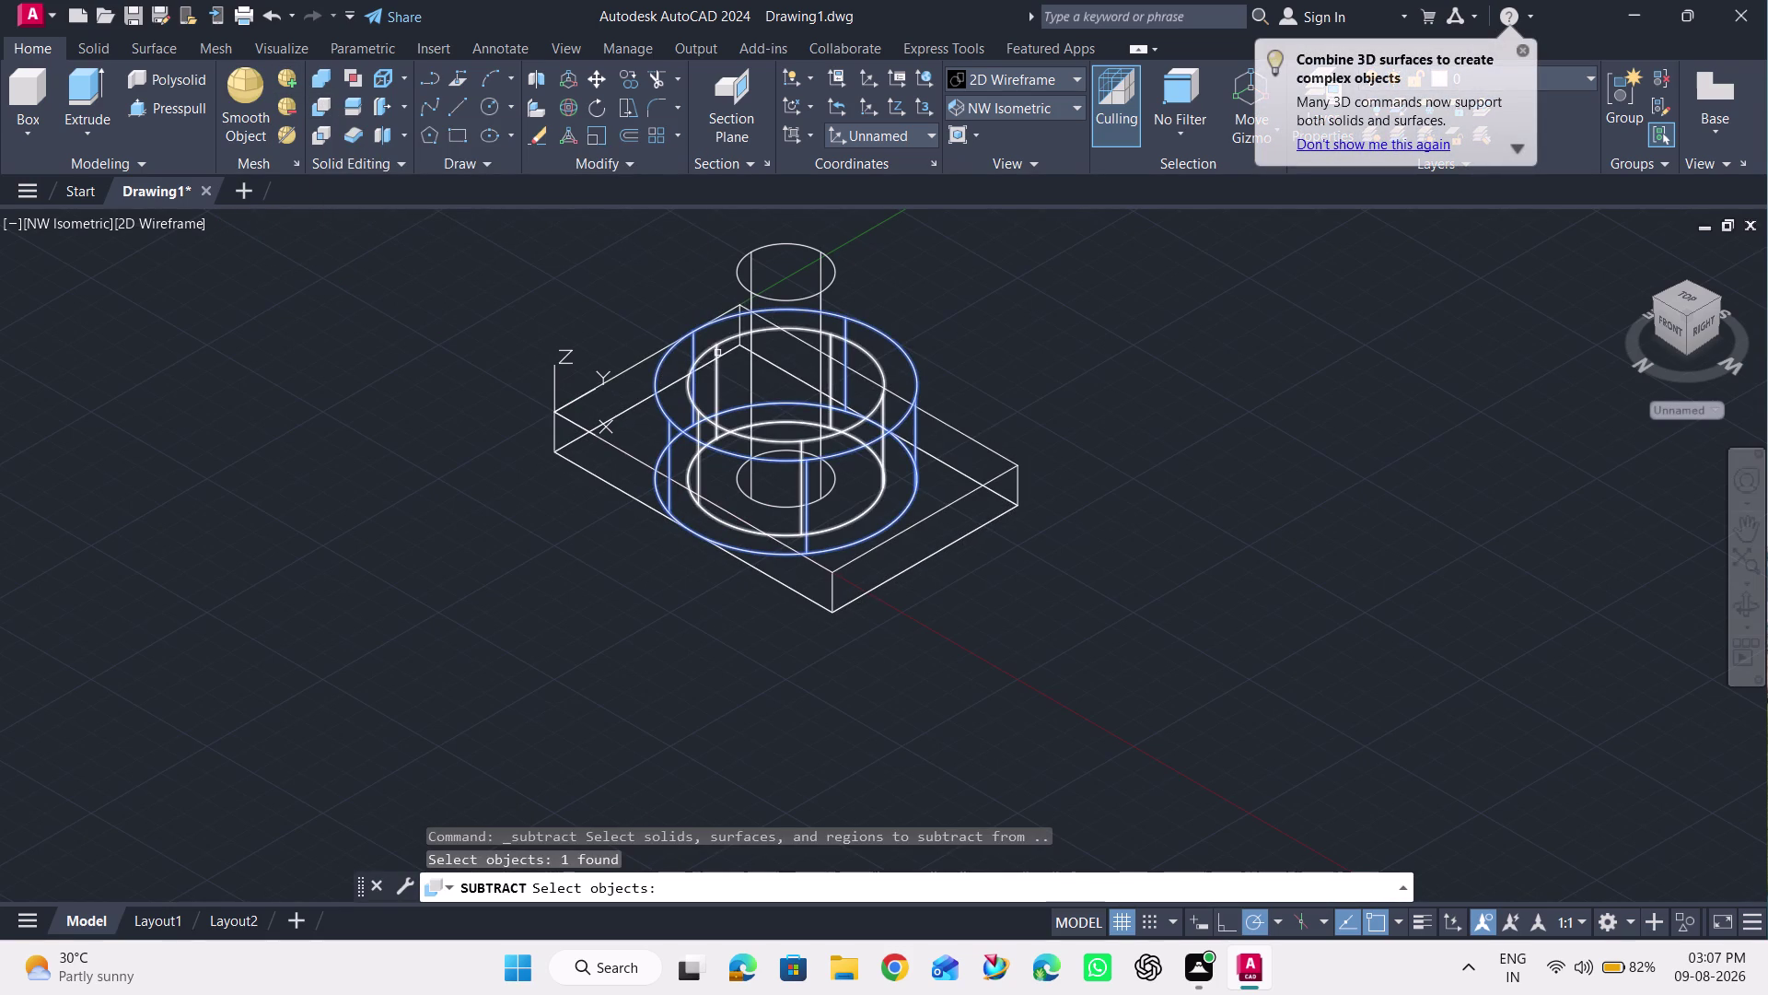
click(721, 341)
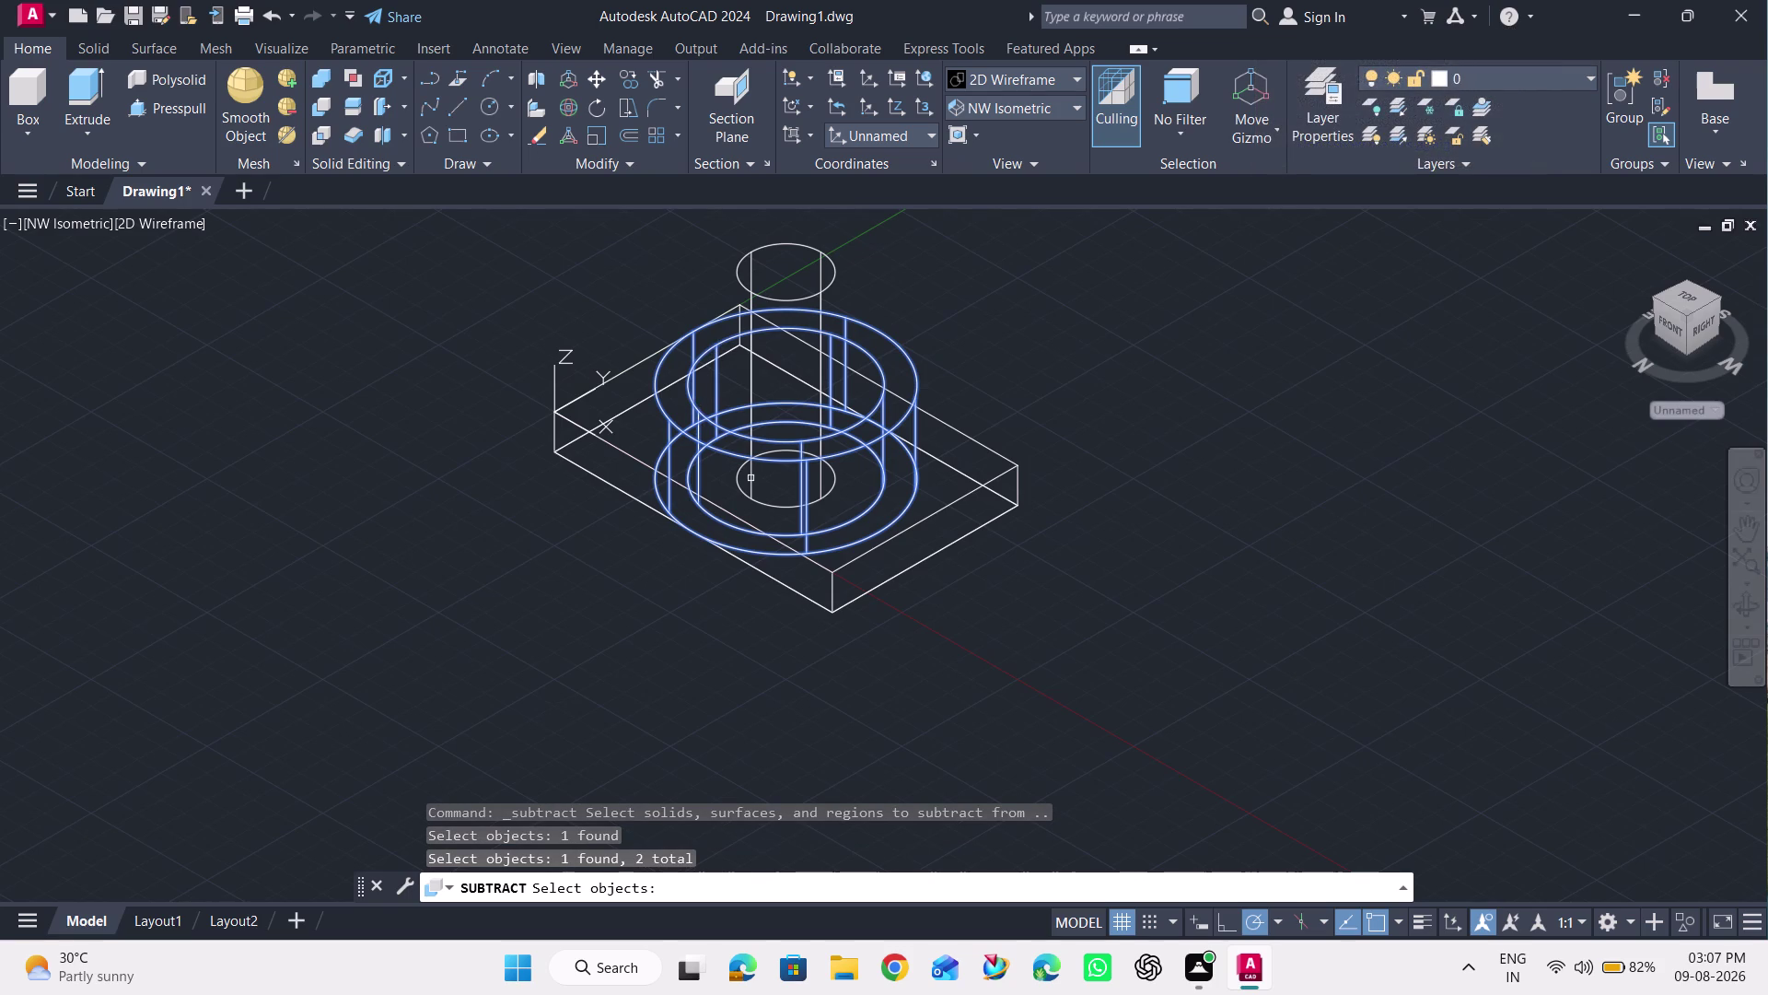
key(Return)
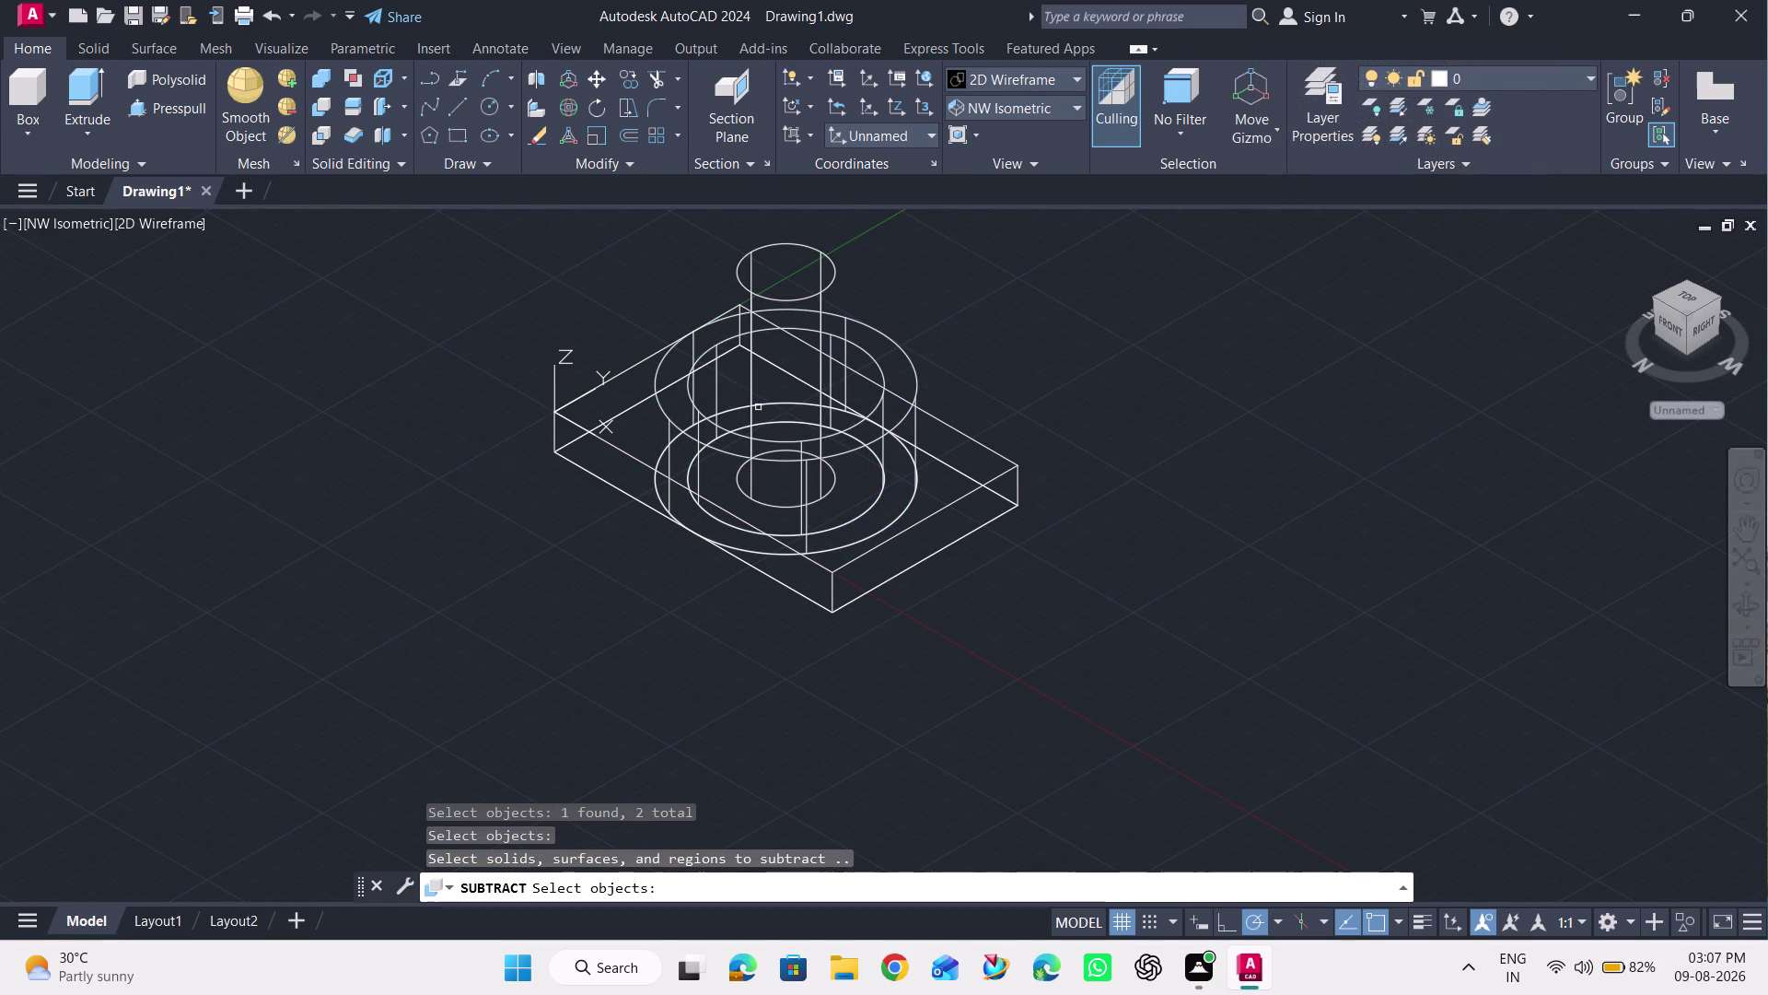
click(787, 300)
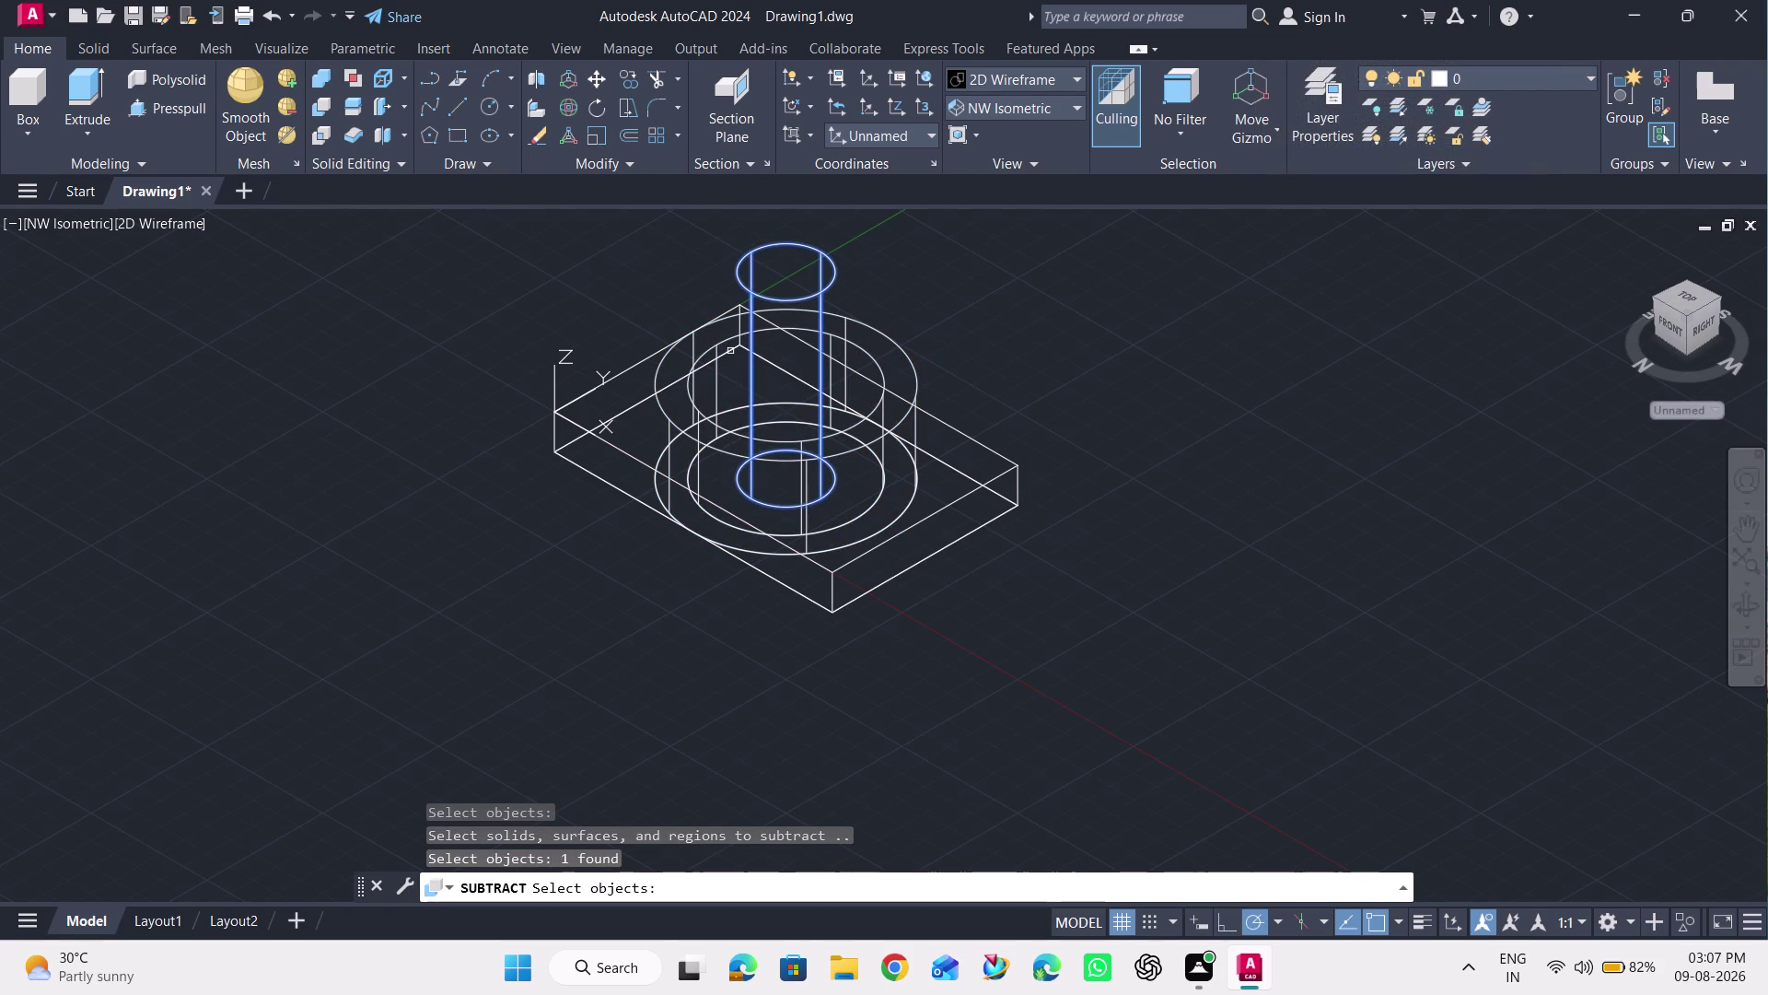
key(Return)
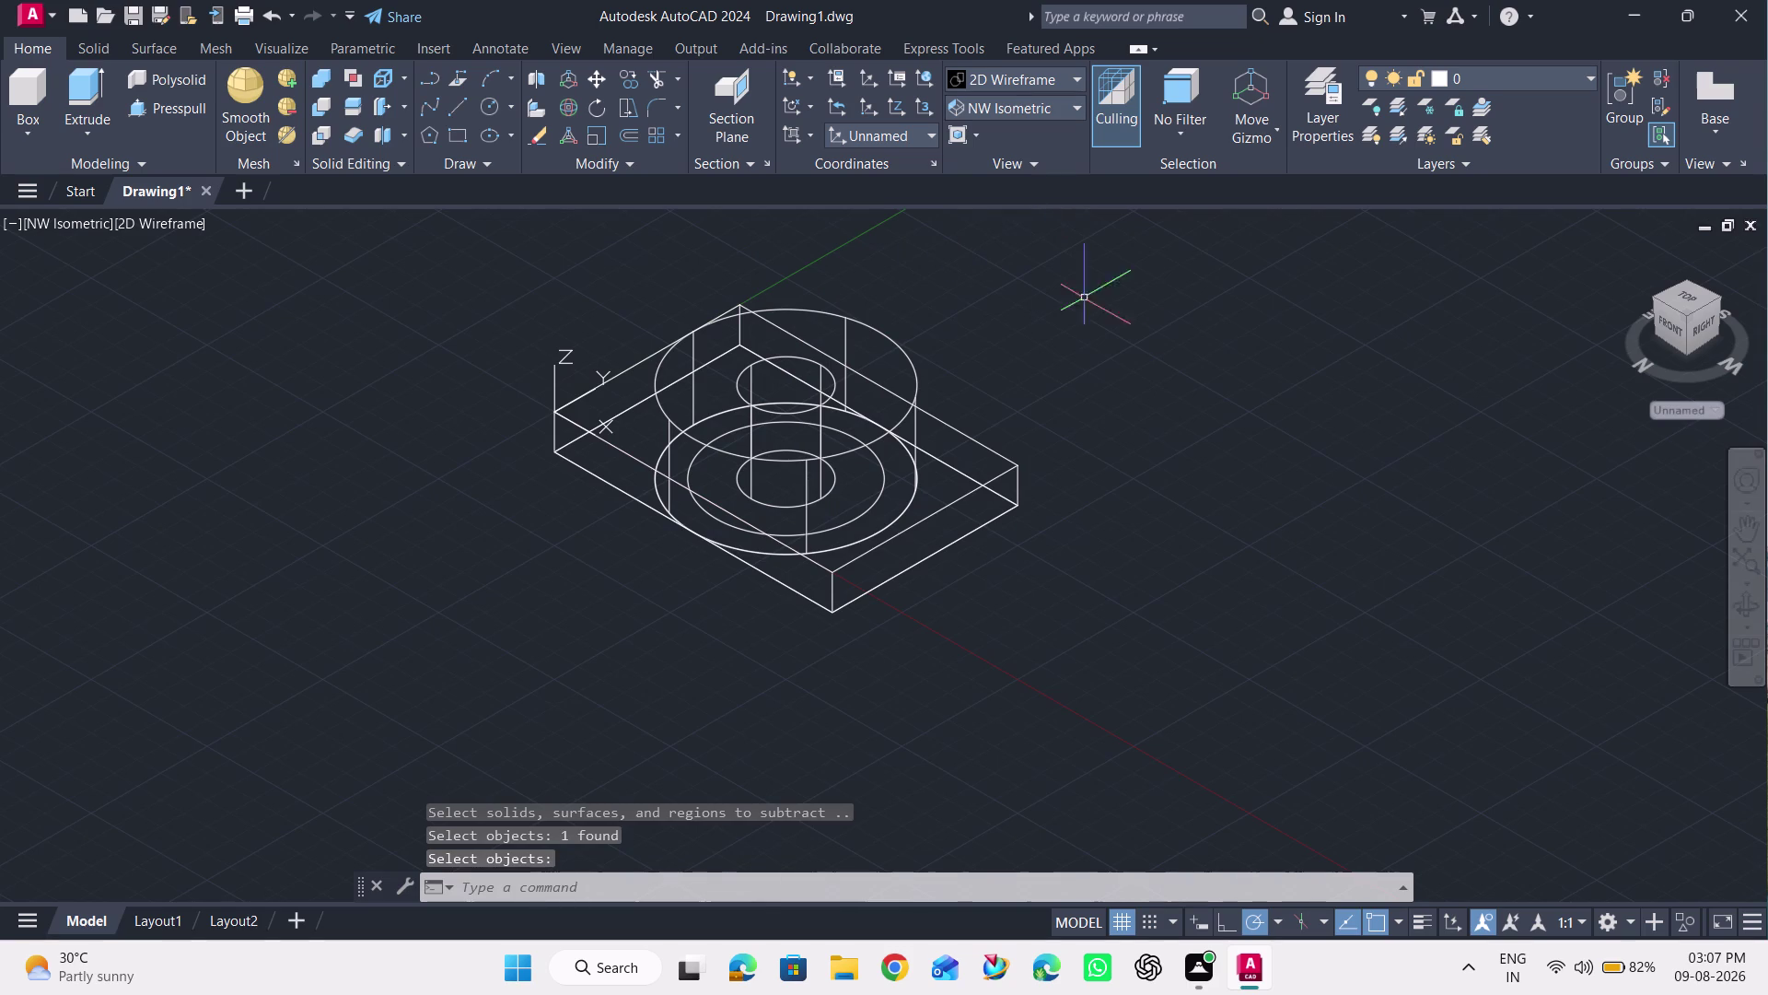
click(1019, 75)
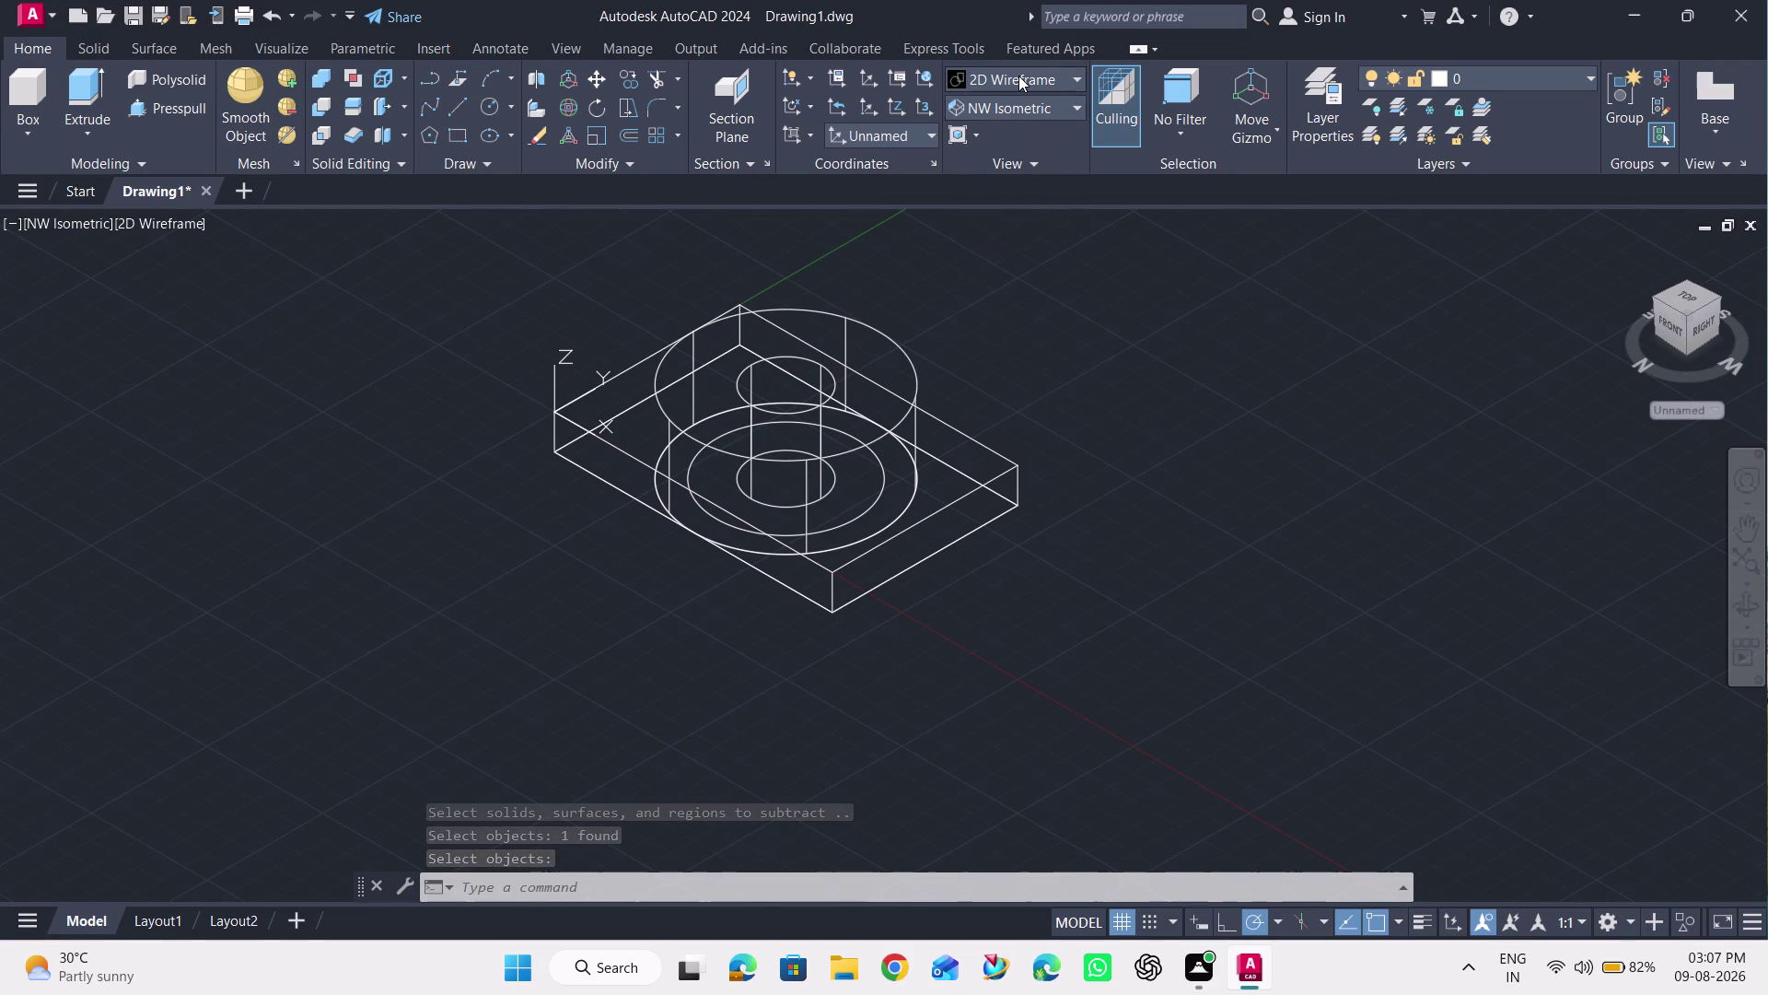
click(1172, 217)
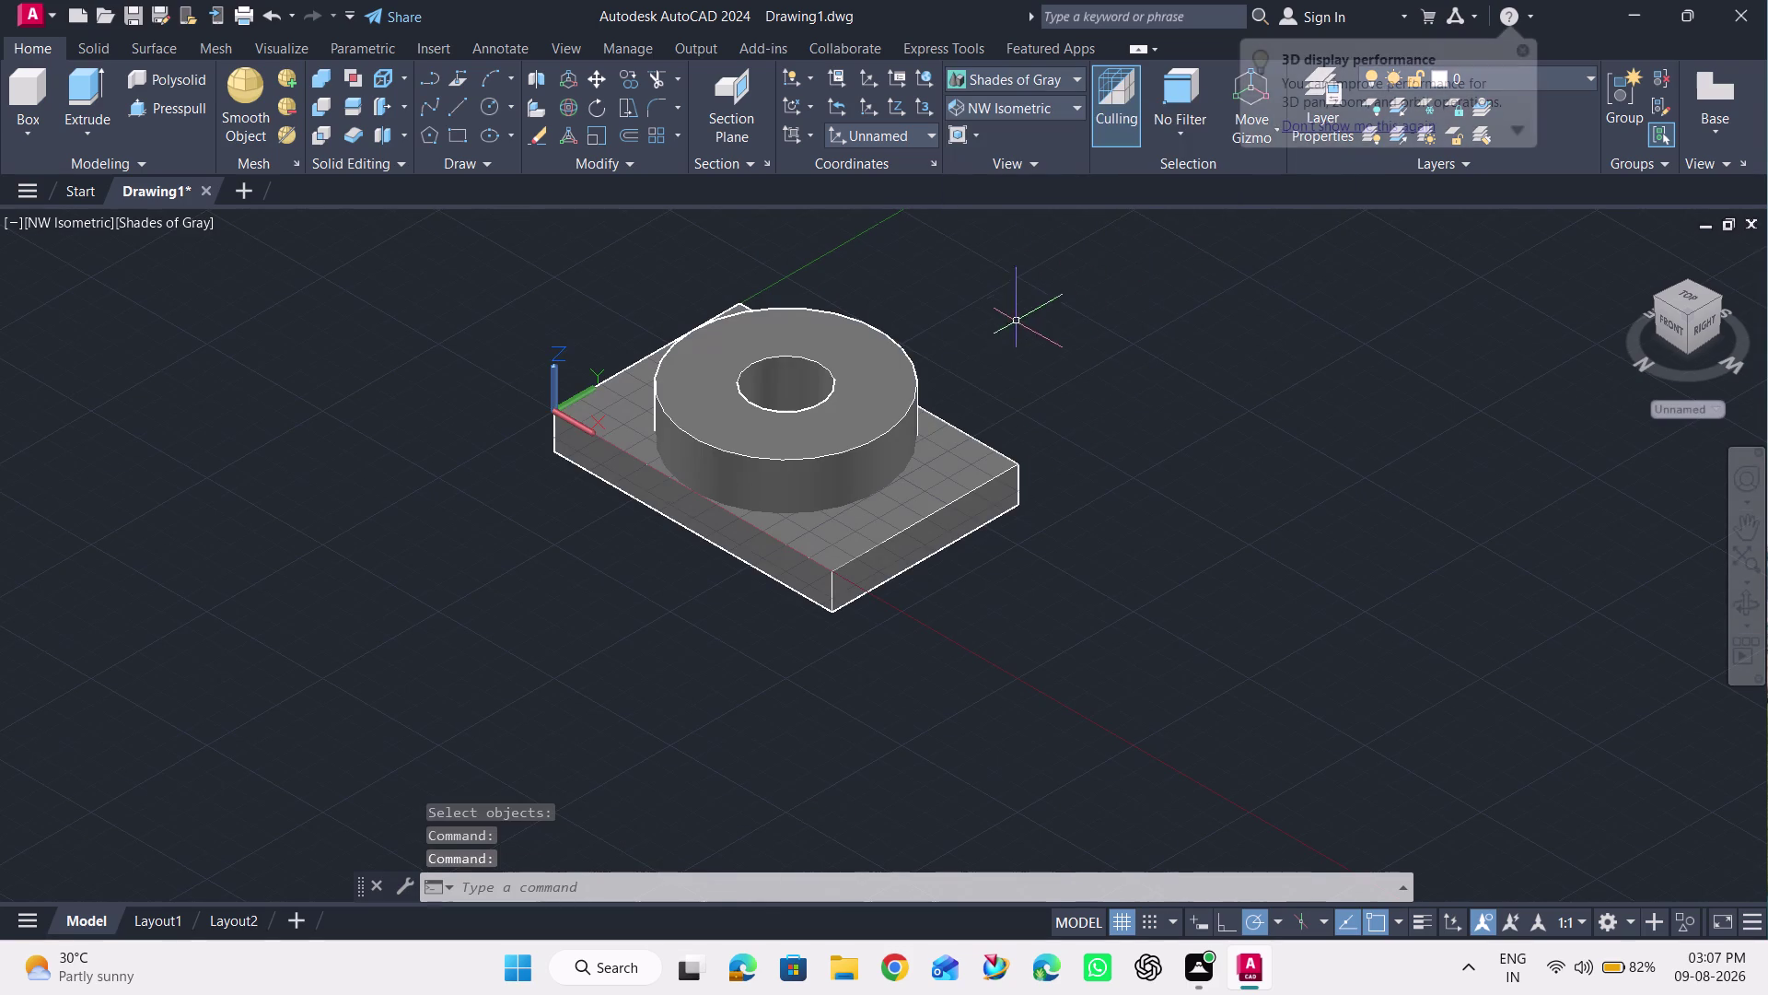
Orbit beneath the plate, zoom in, and switch to 2D Wireframe.
click(1749, 606)
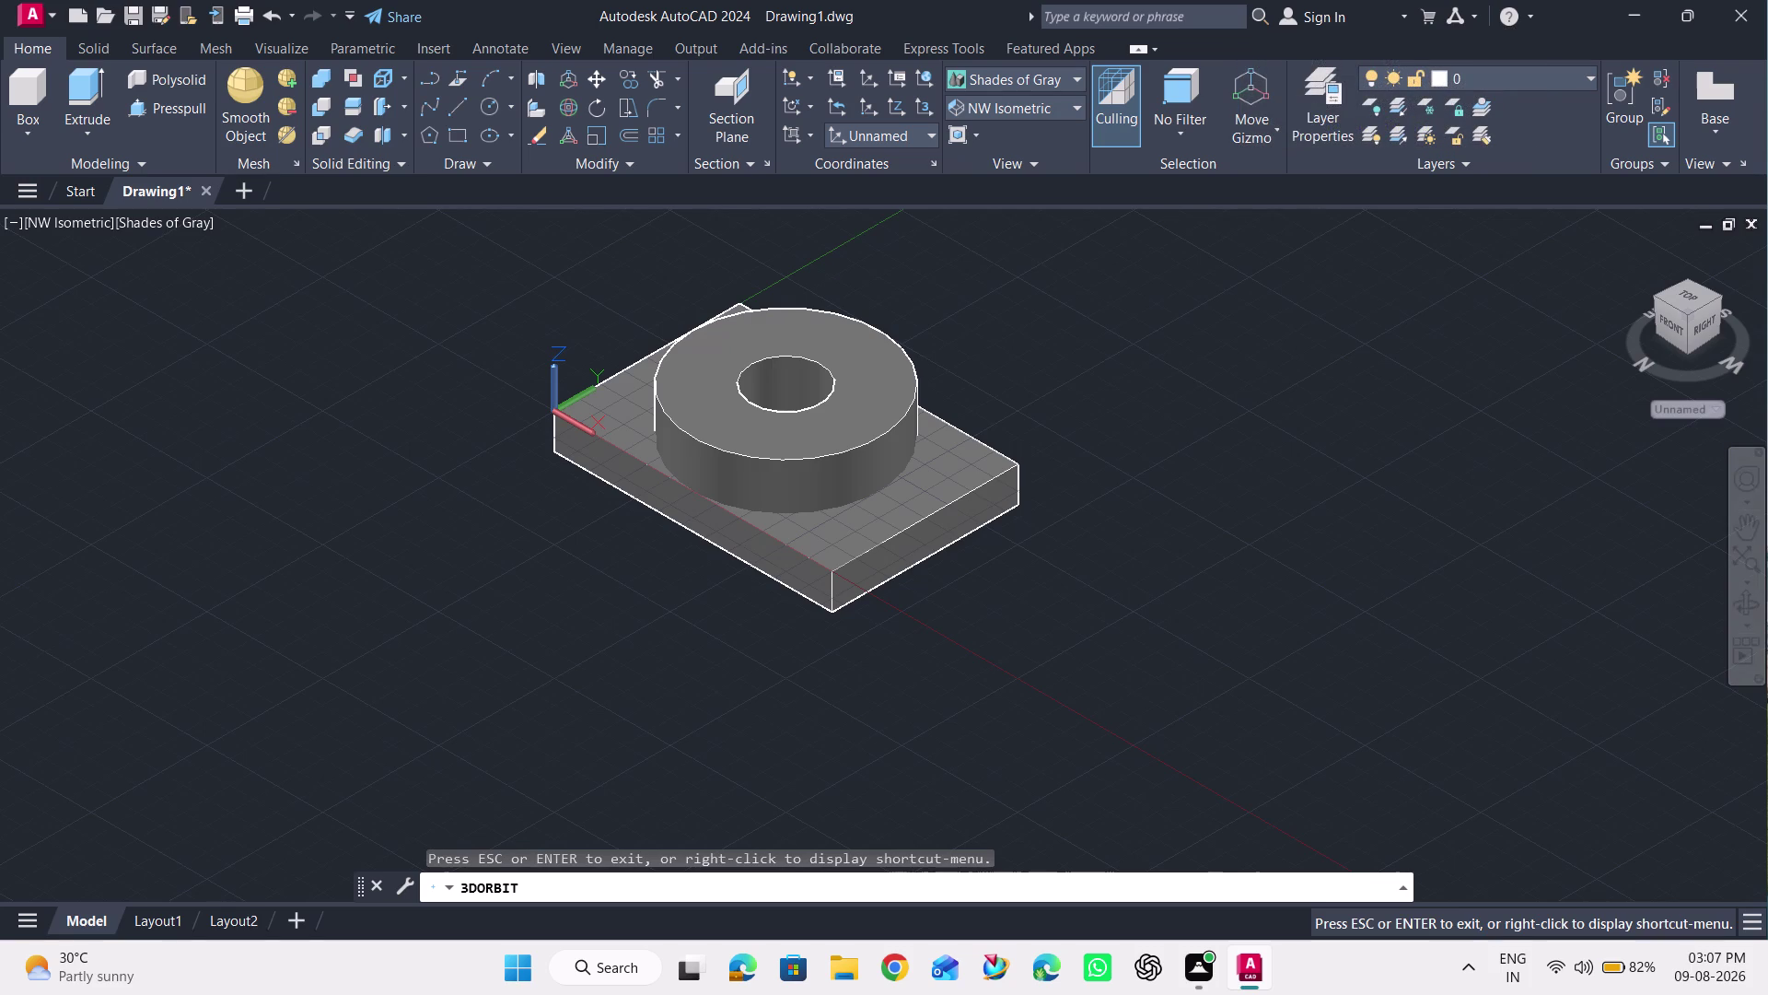
drag(1157, 525, 1280, 320)
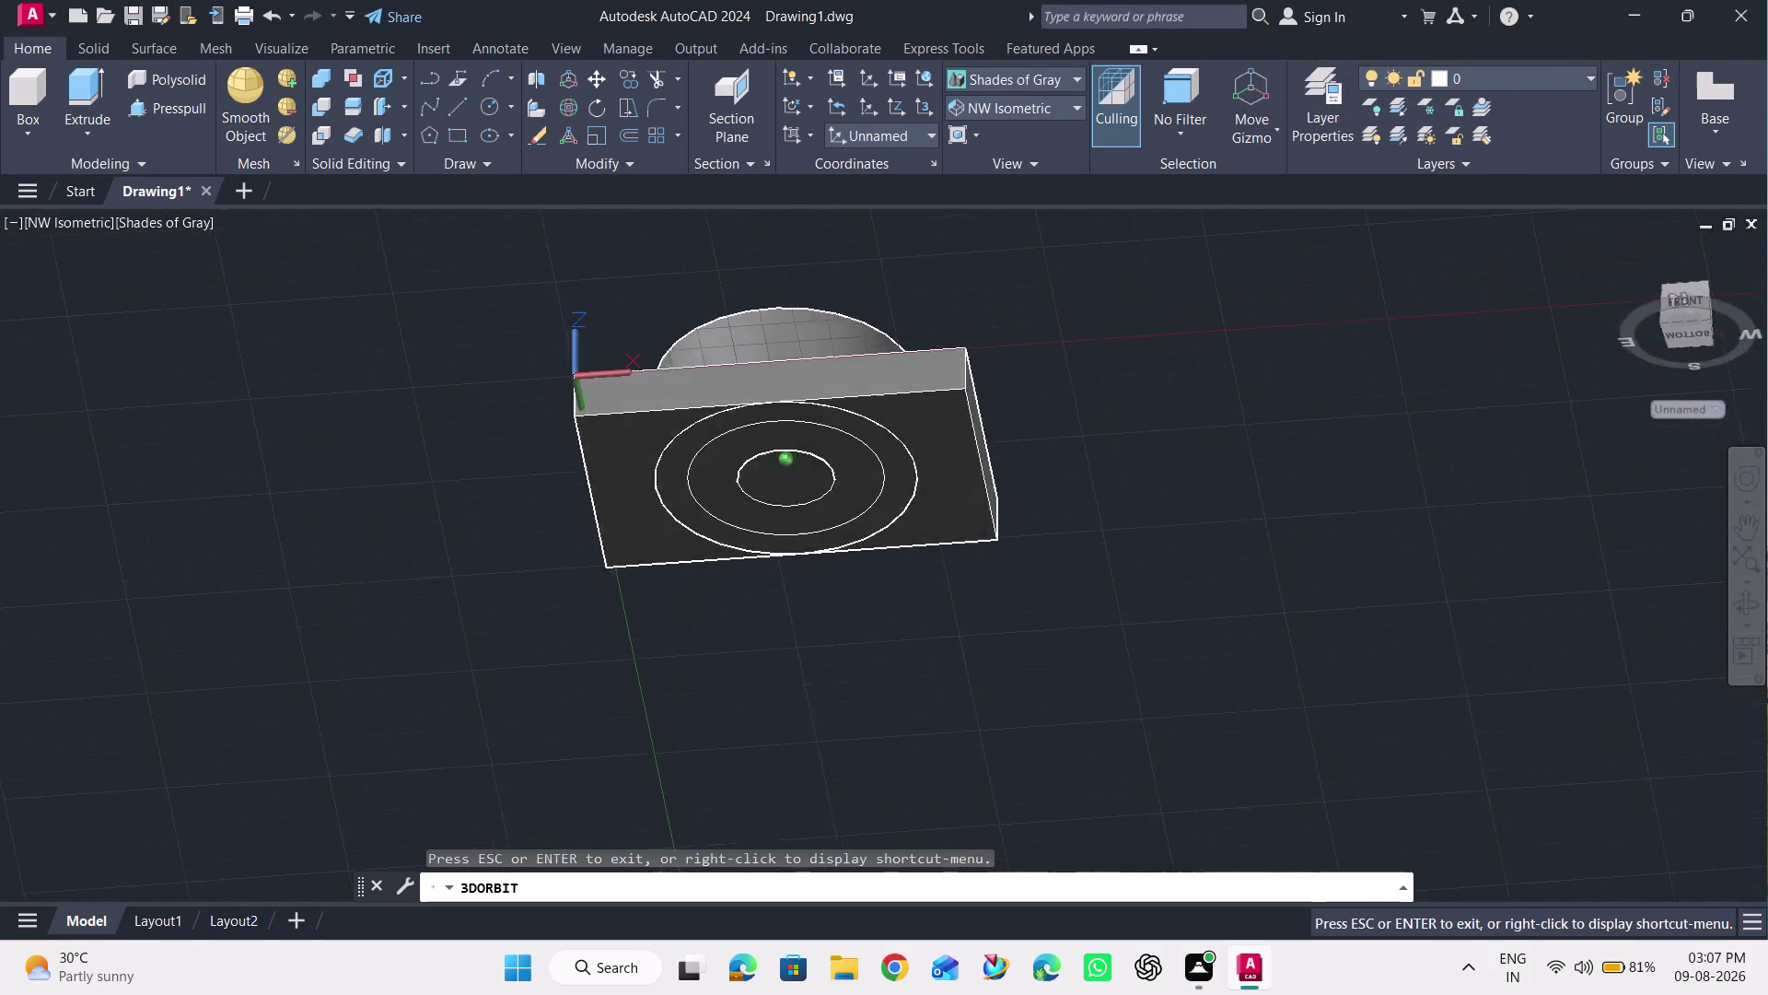
drag(1280, 321, 1372, 243)
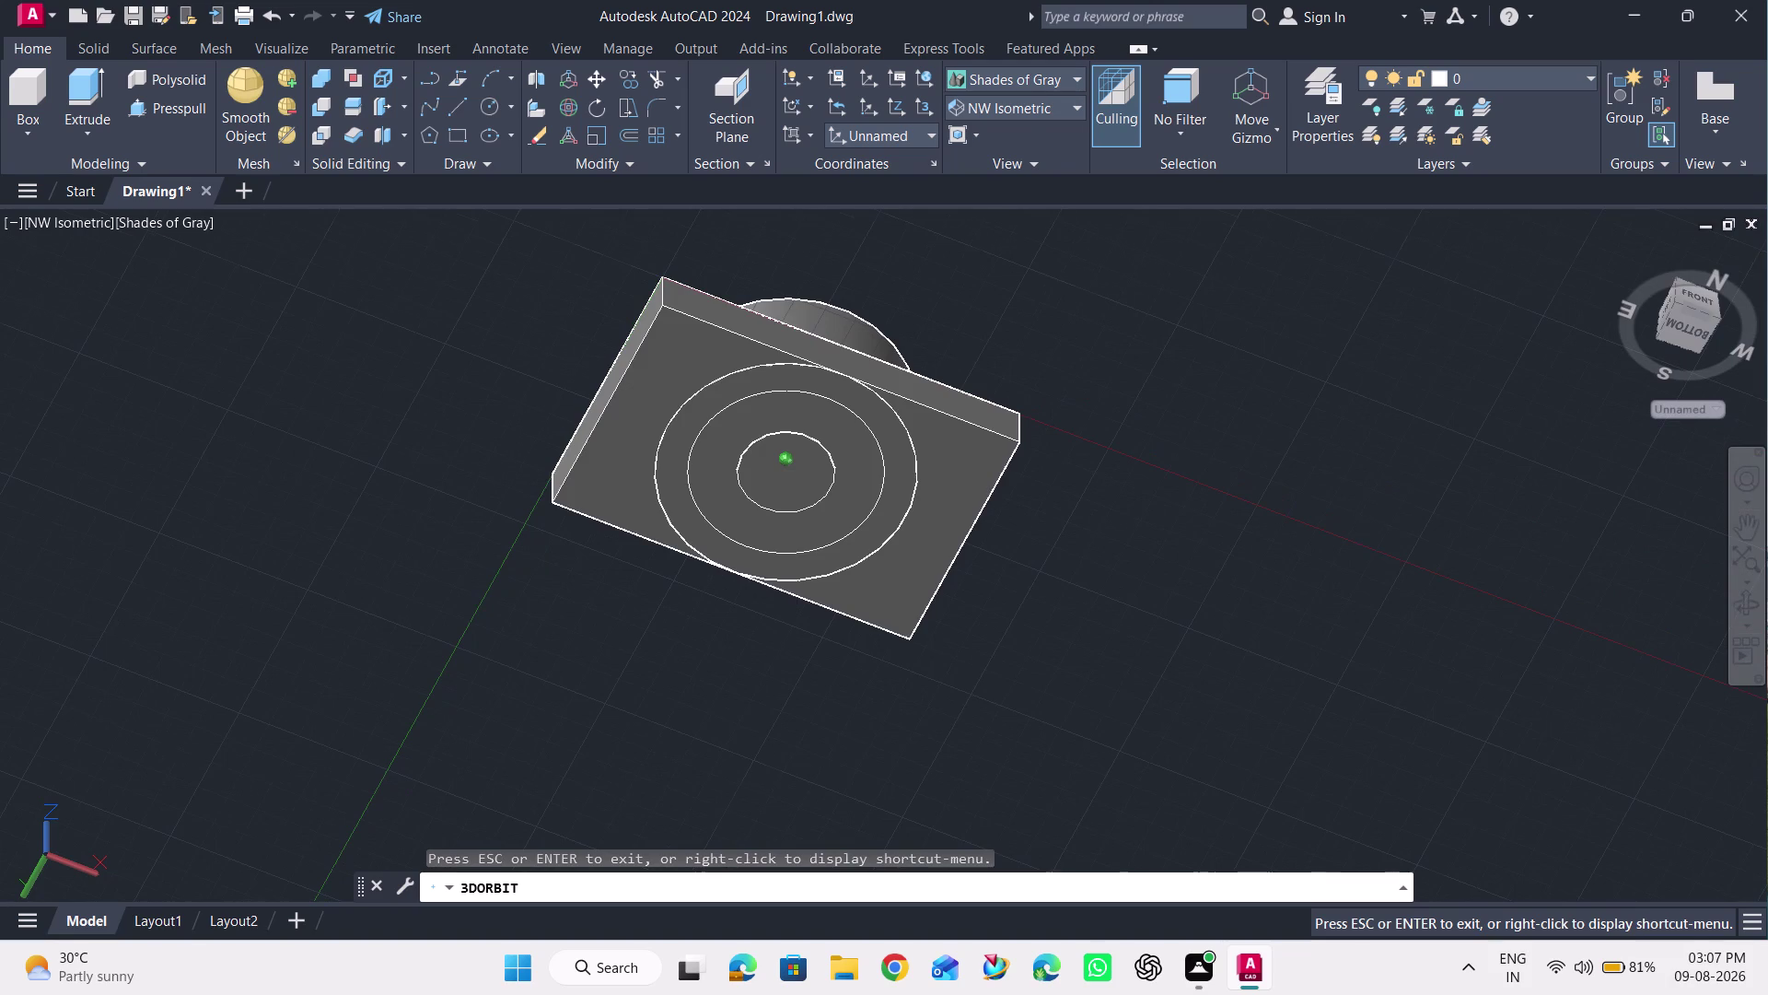
drag(1372, 243, 1314, 344)
key(Escape)
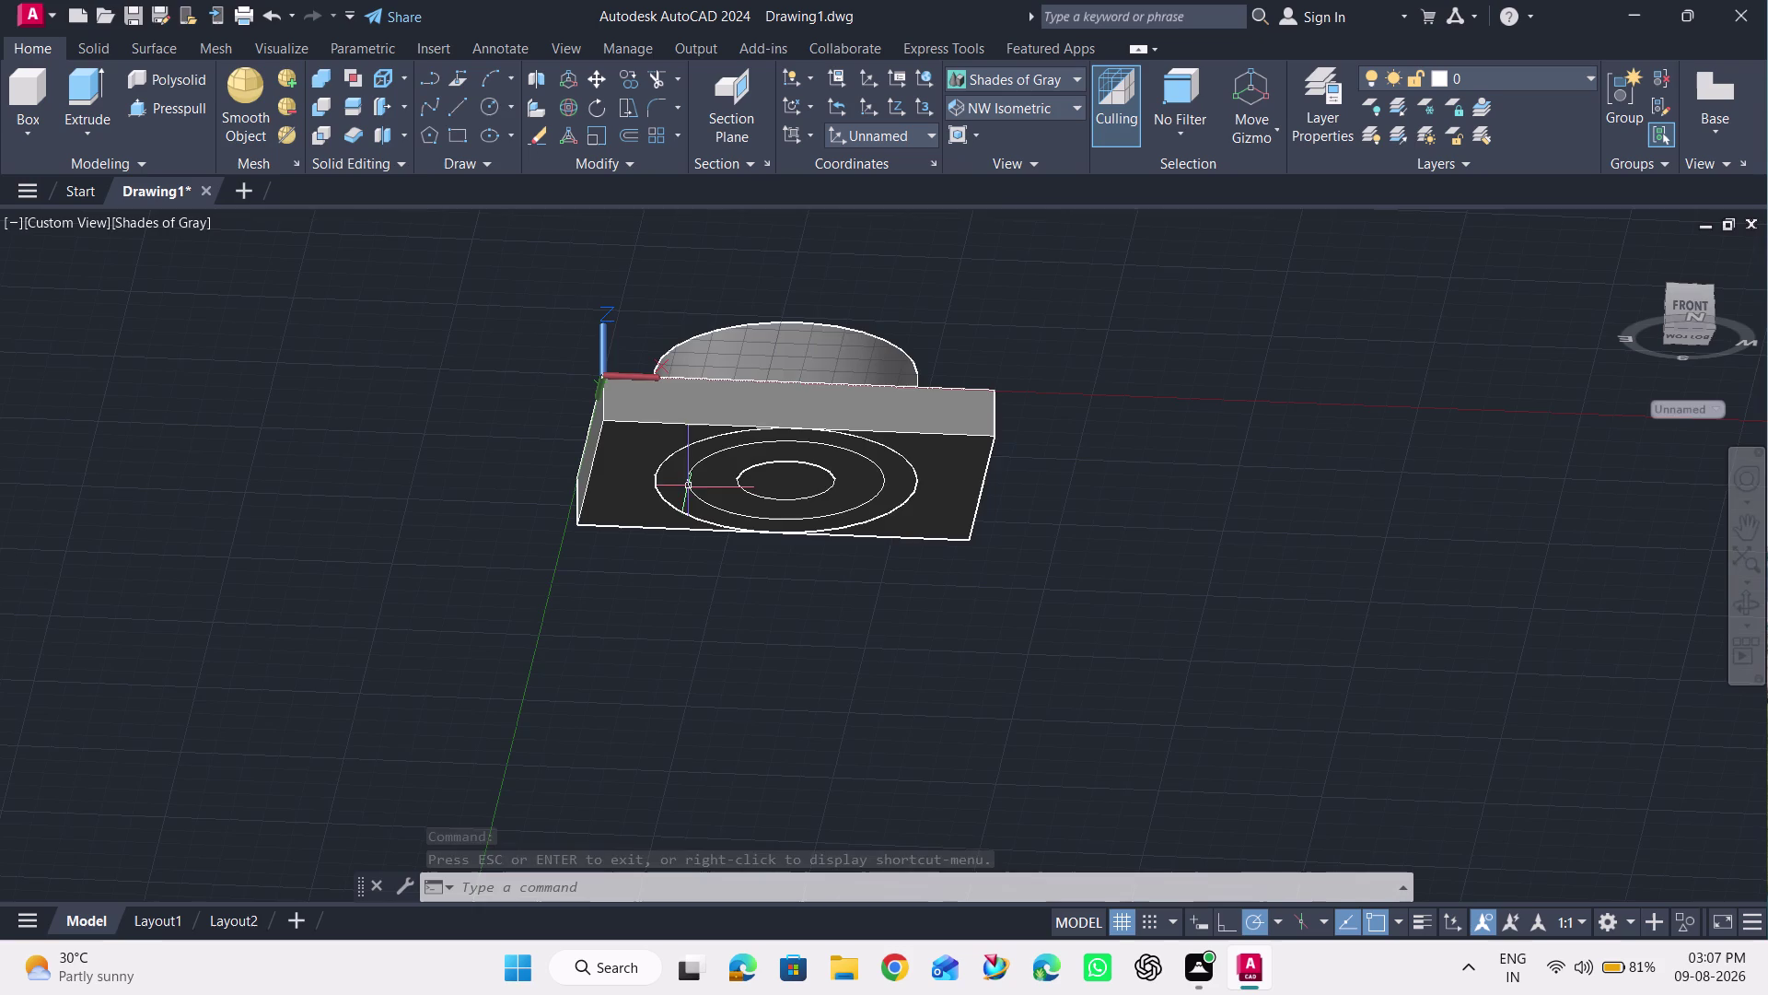
scroll(up, 3)
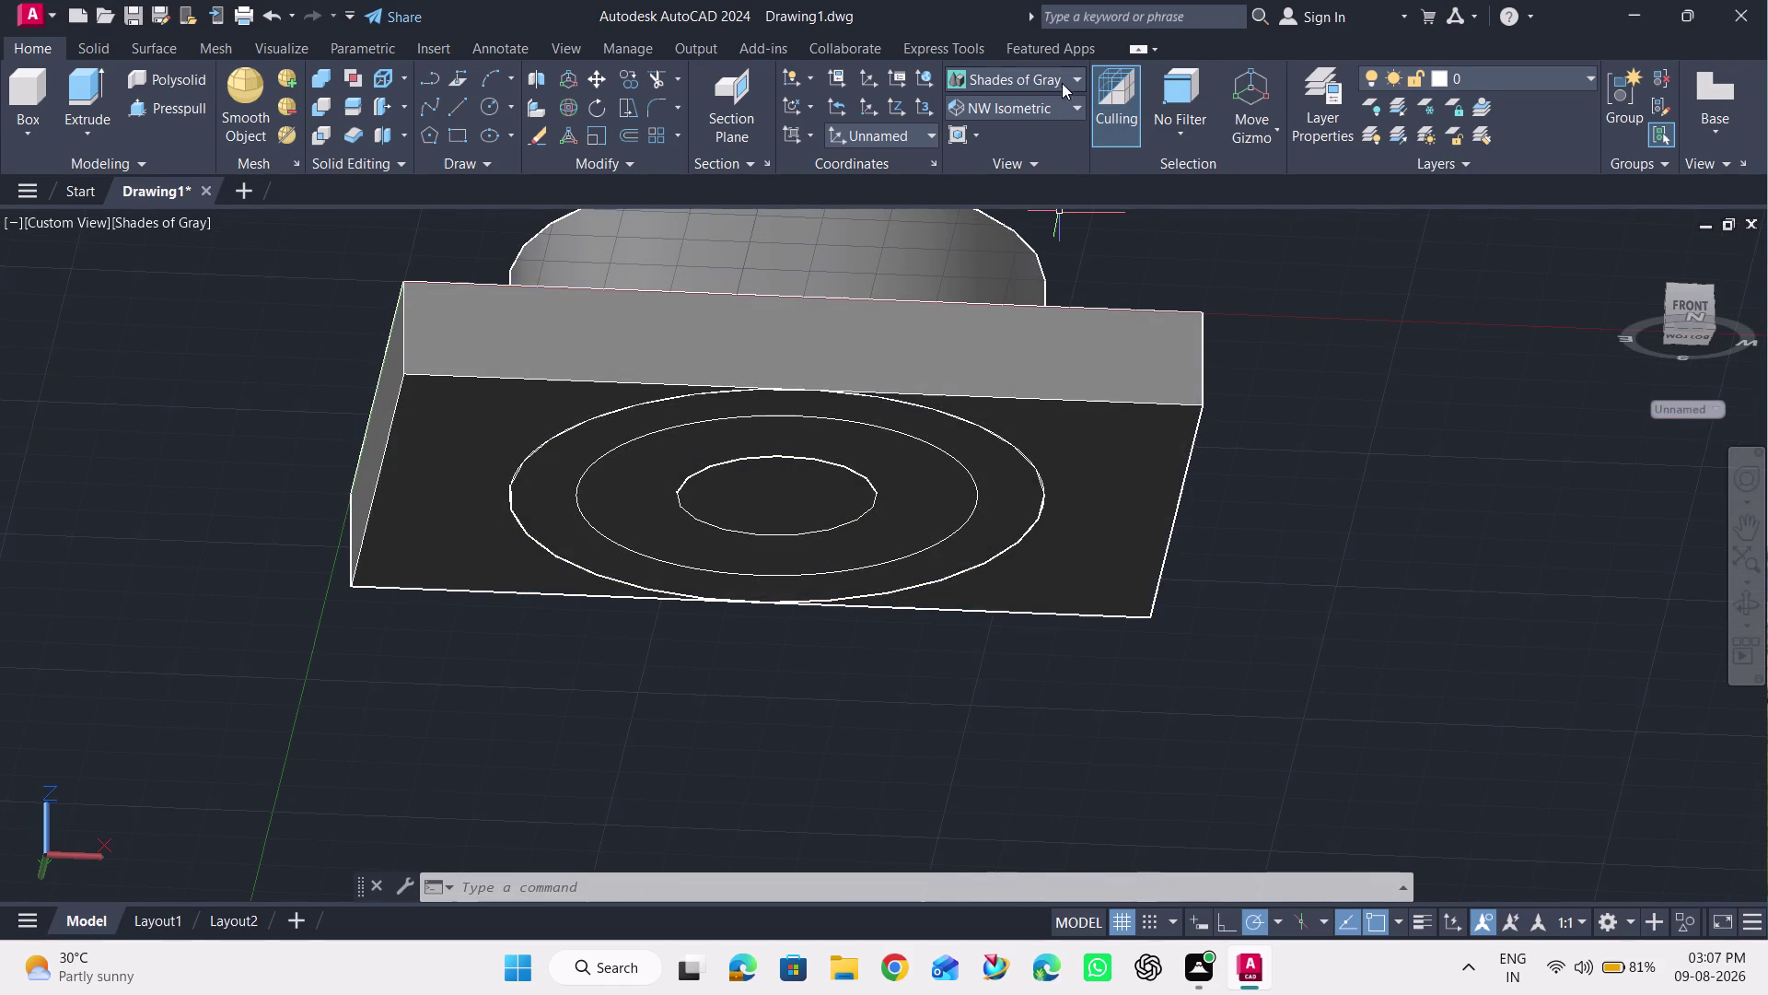
click(1051, 75)
click(992, 120)
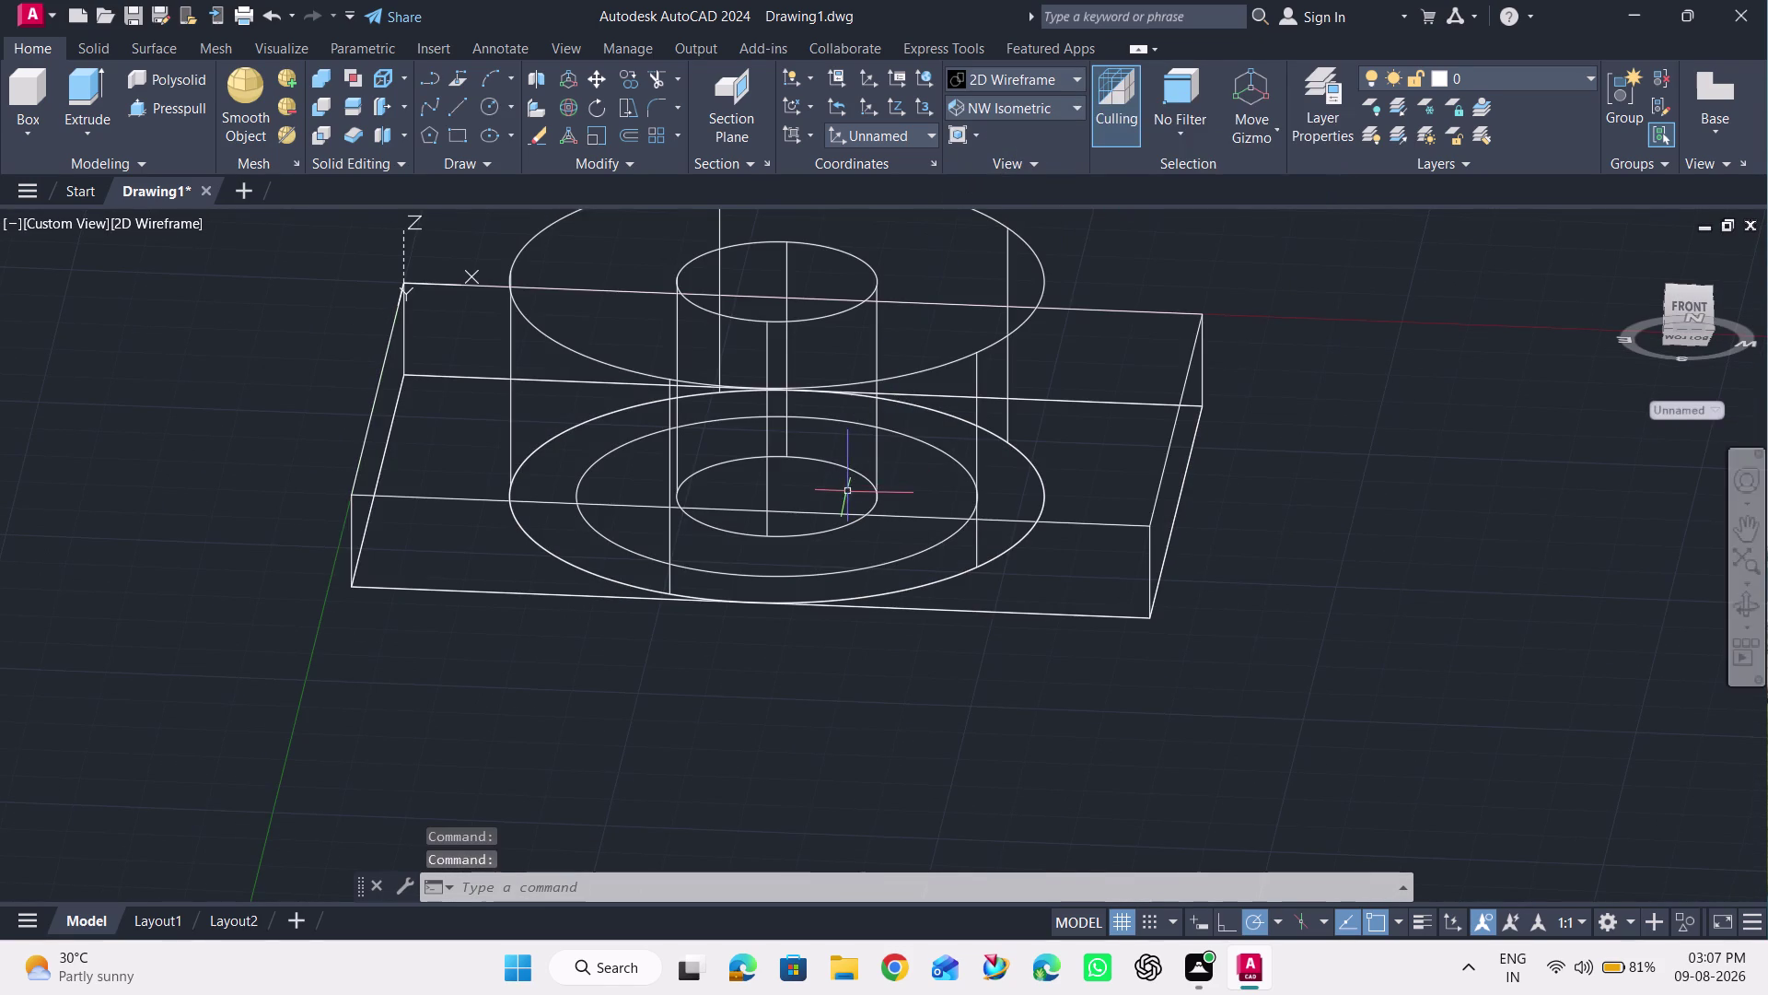
Select and then deselect the hollow boss, adjusting the zoom.
scroll(down, 3)
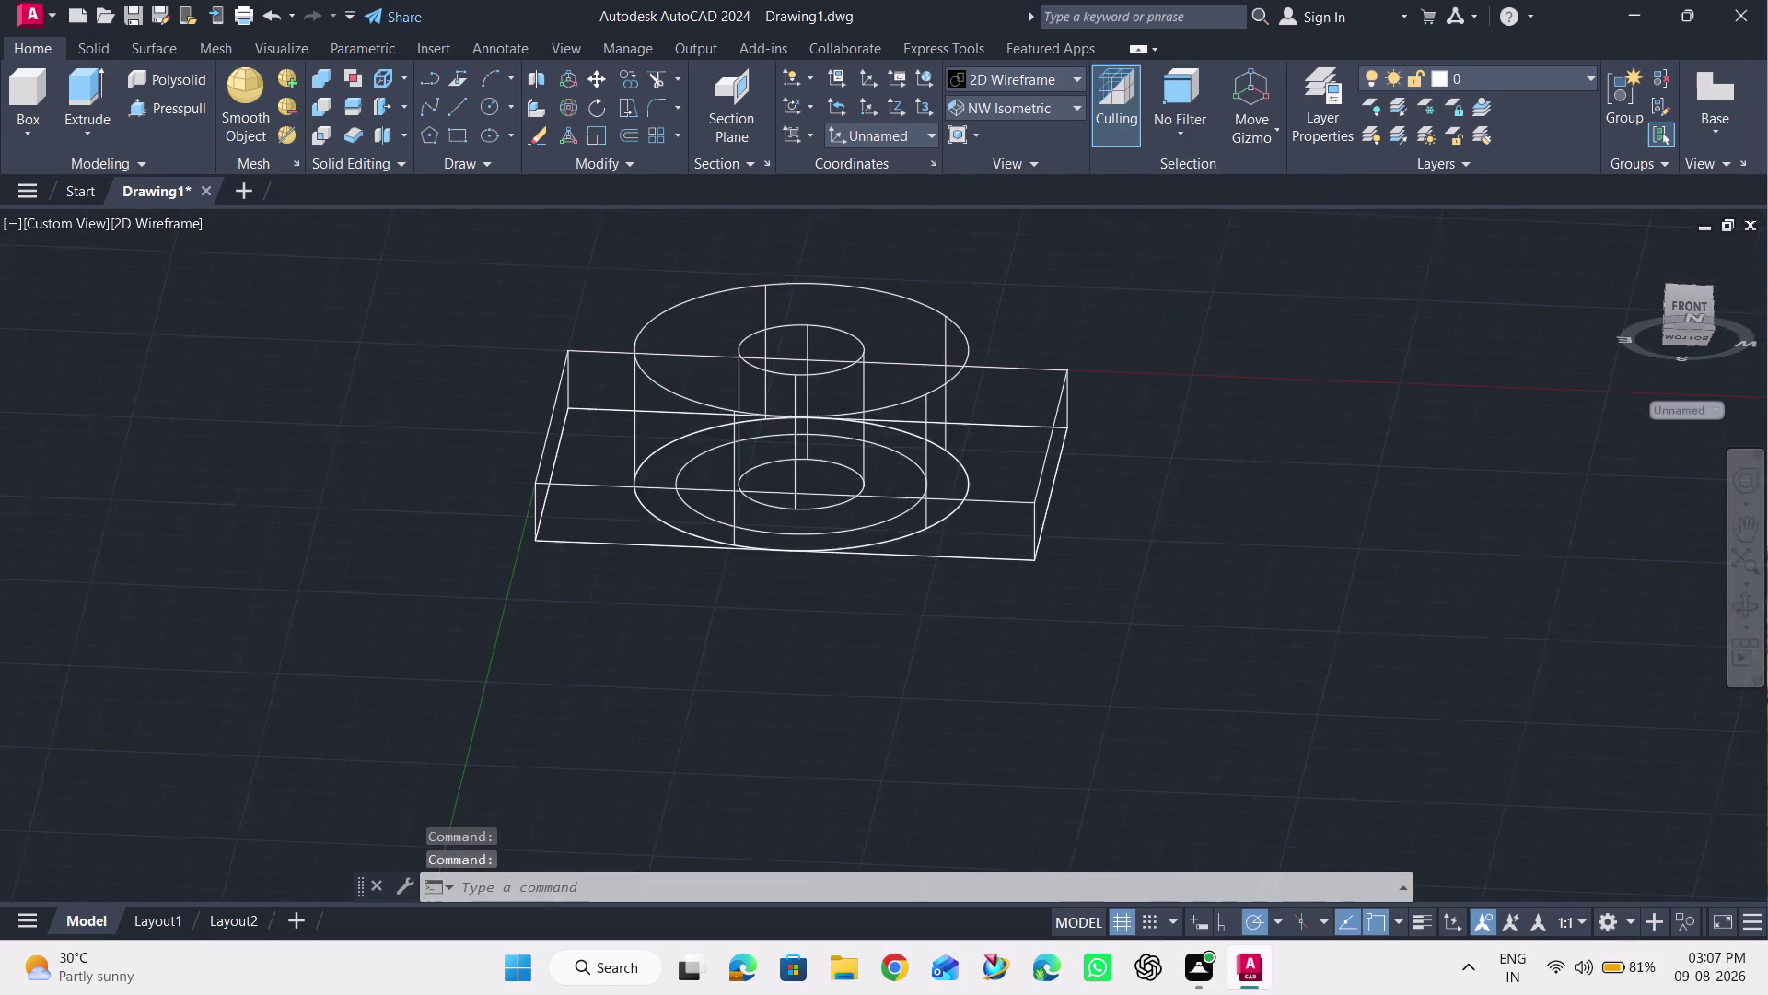
click(825, 490)
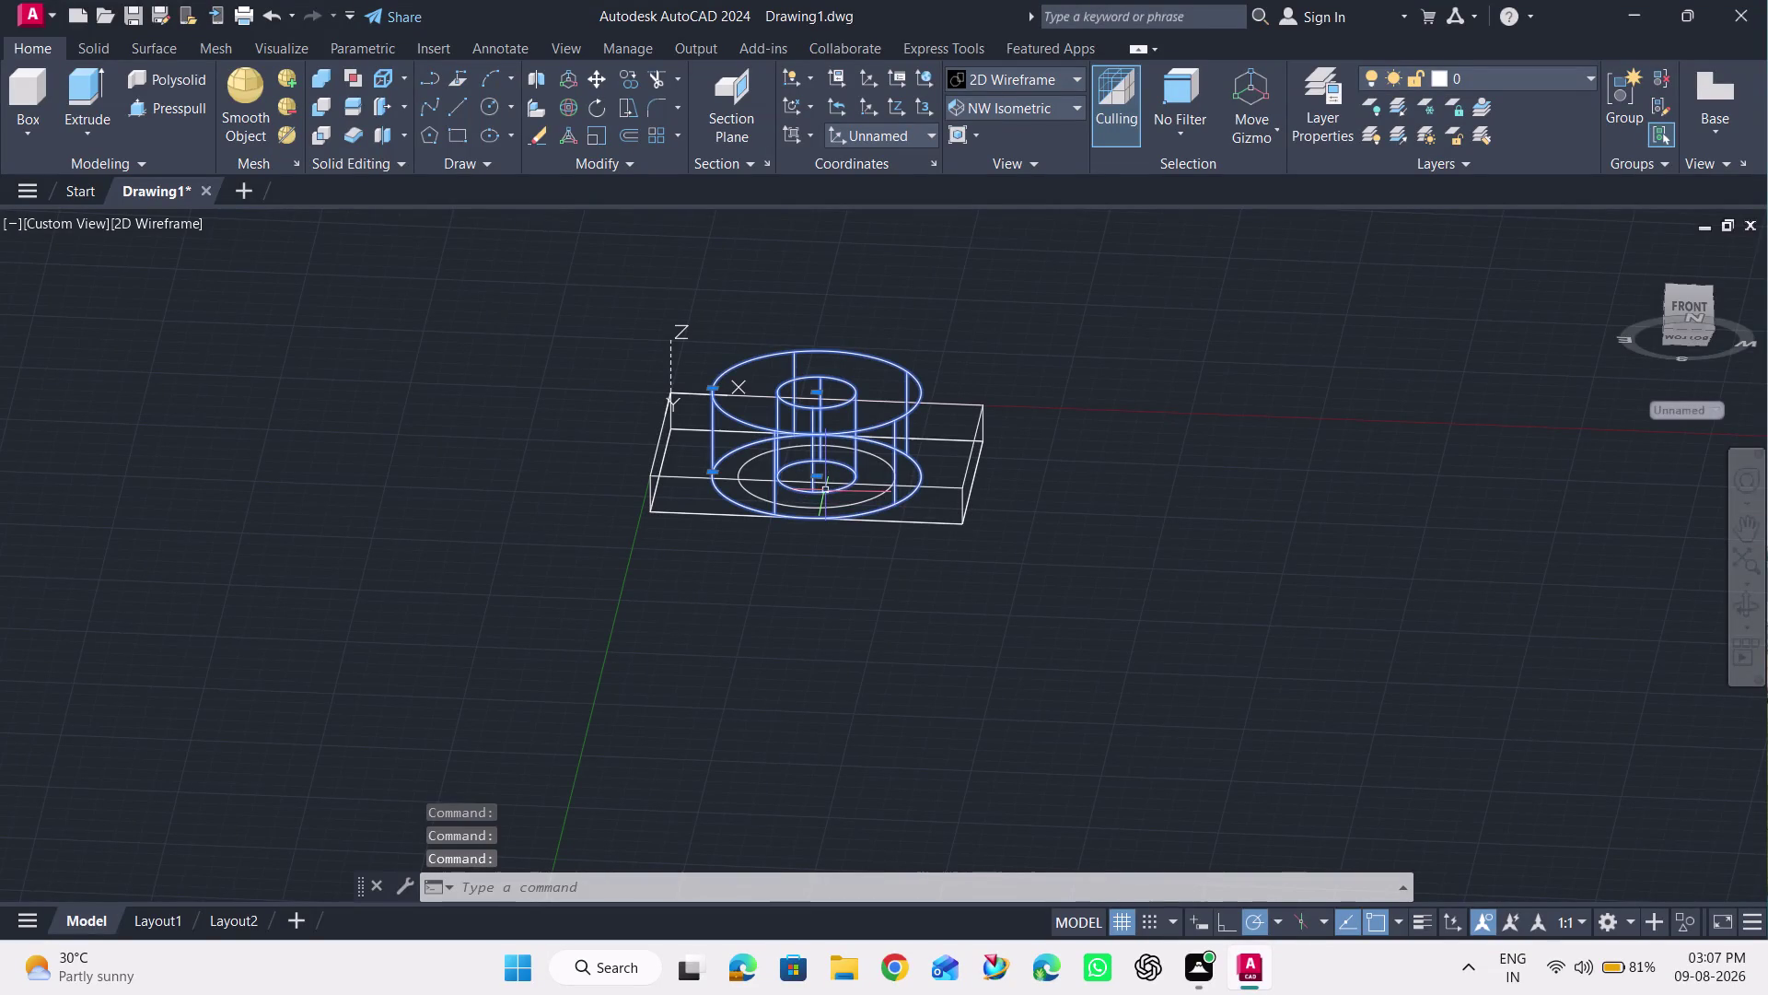
key(Escape)
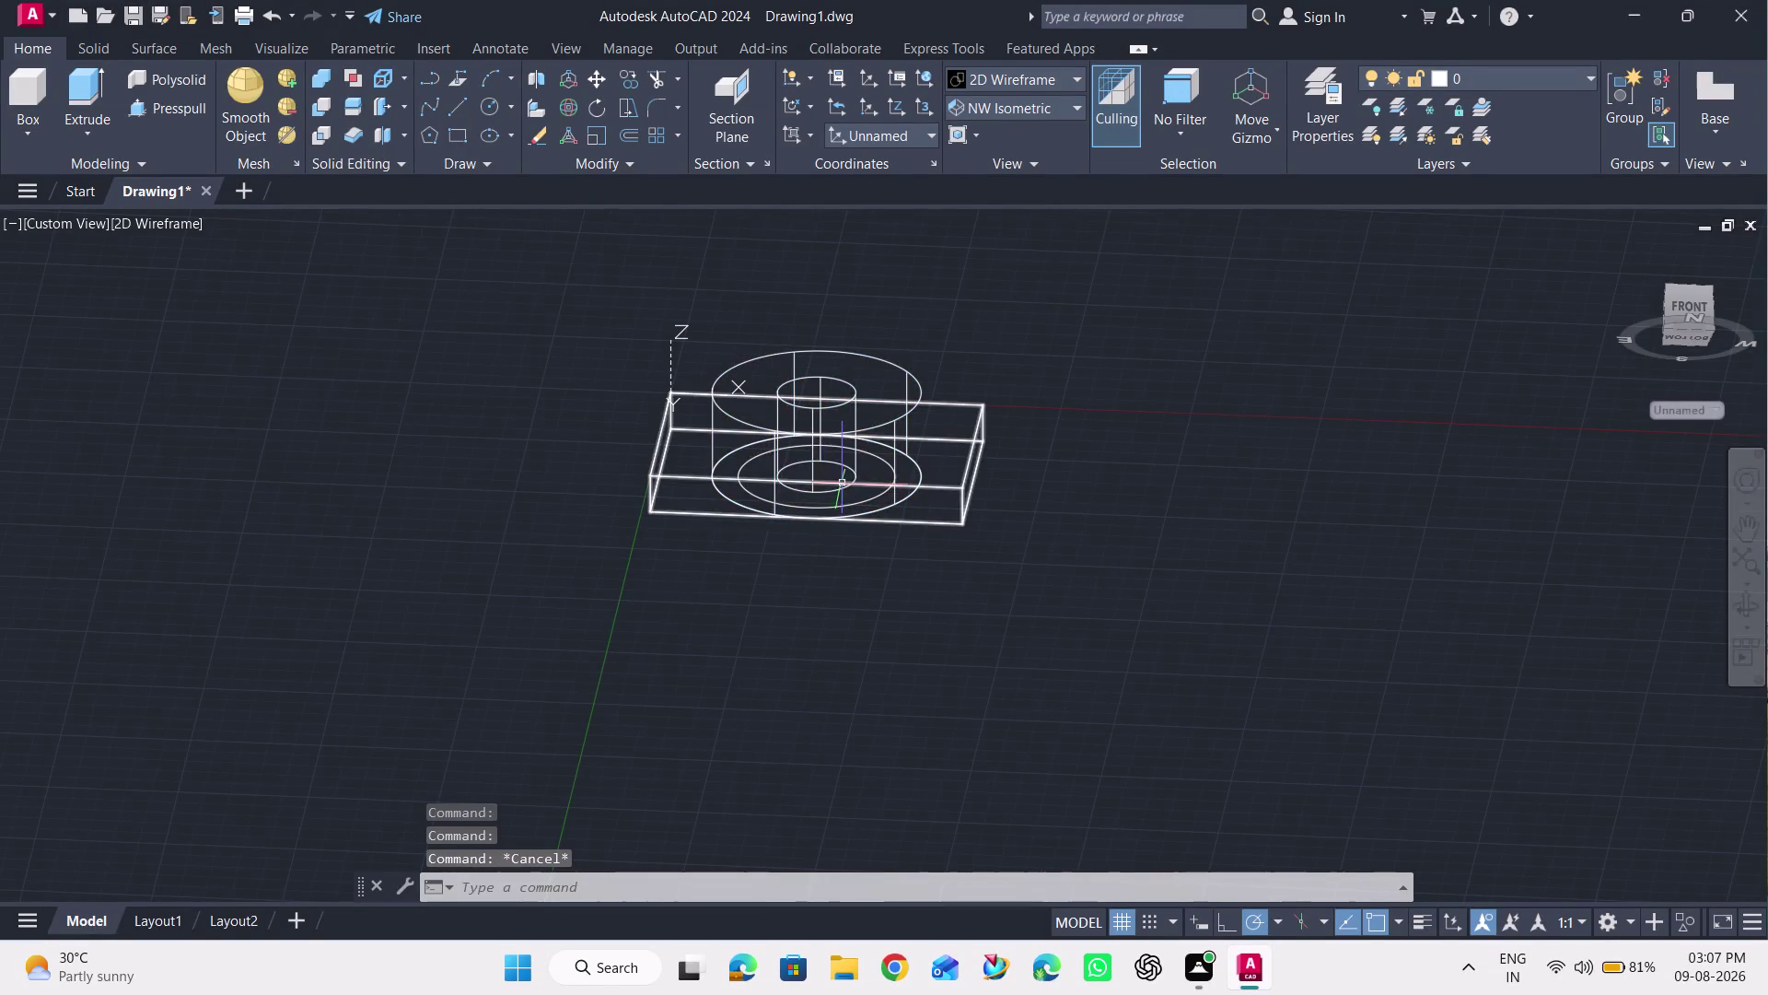
scroll(up, 3)
scroll(down, 3)
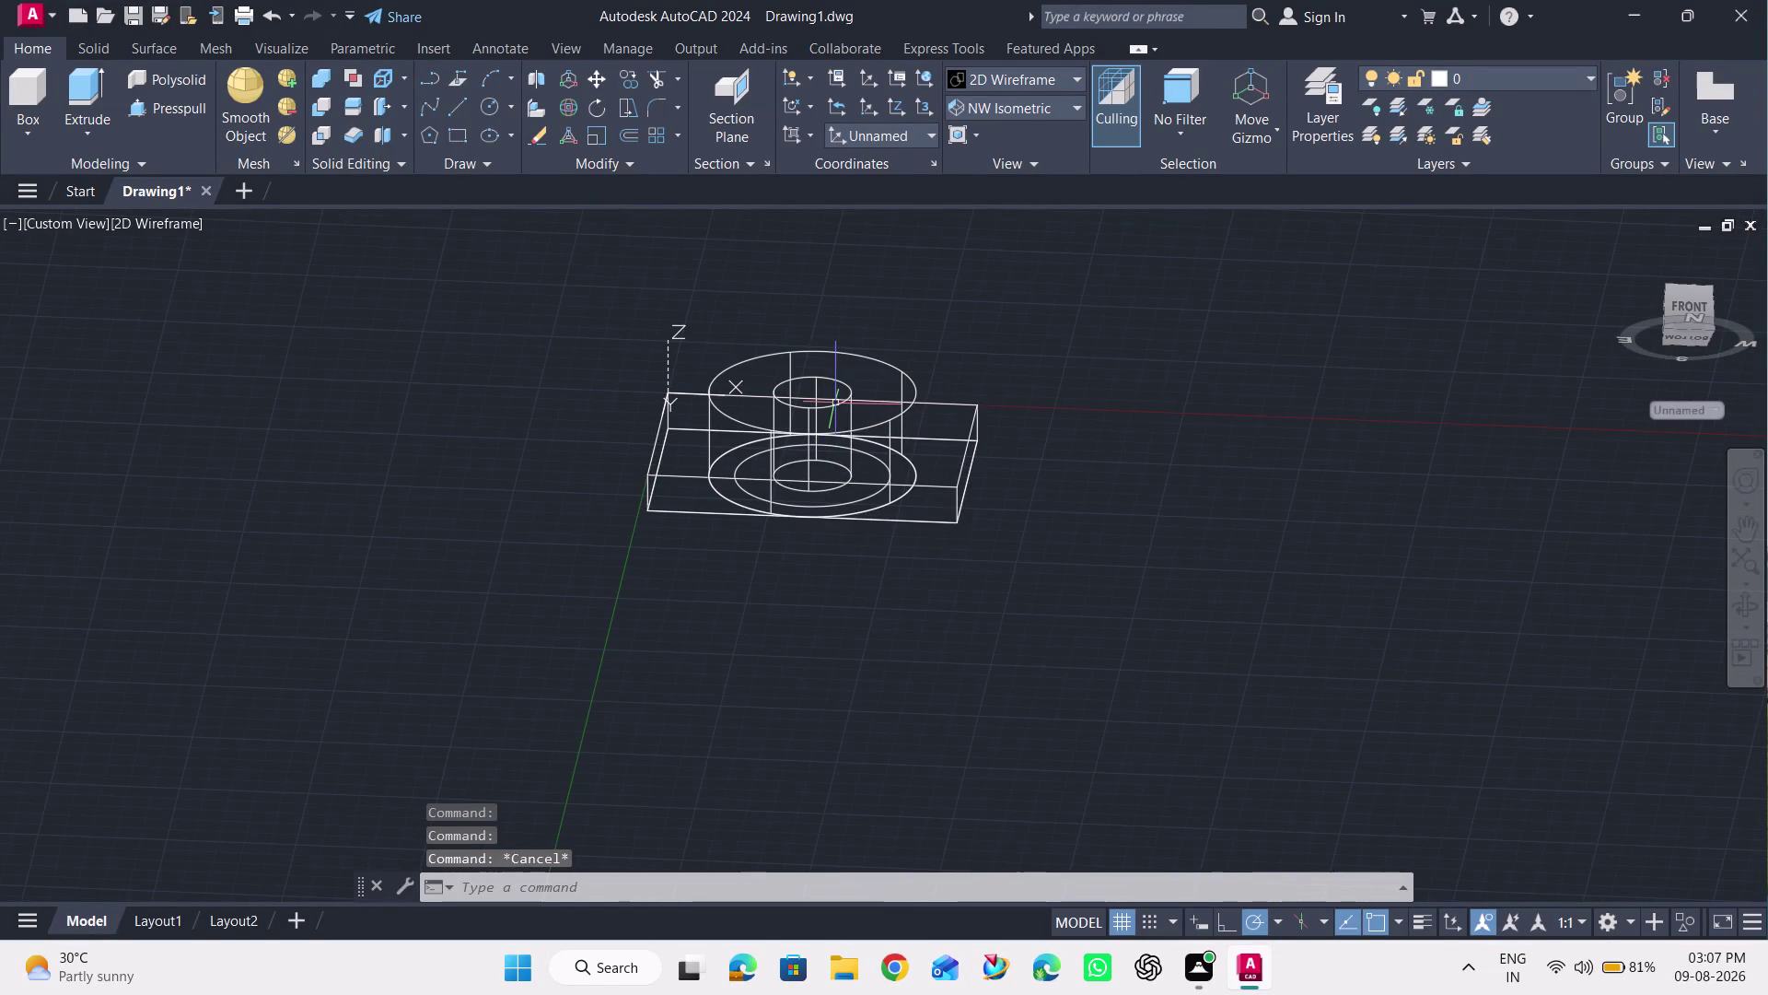
click(834, 406)
key(Escape)
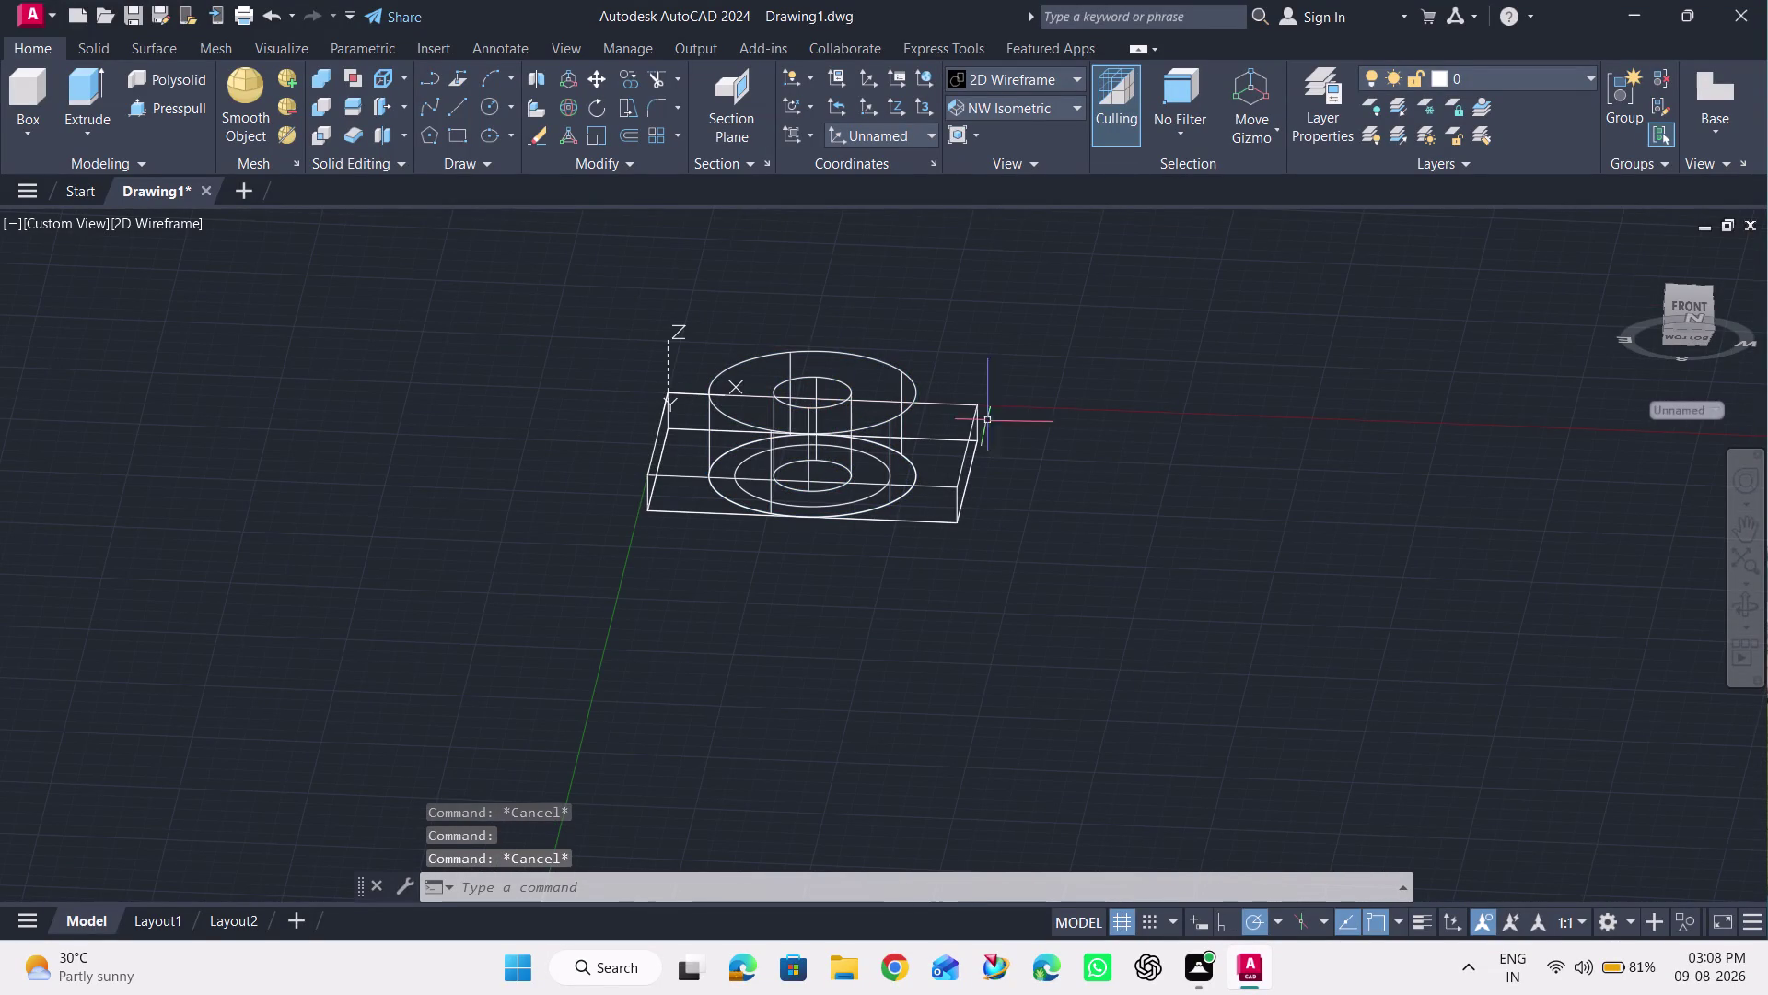
Orbit to a view looking down on the plate and zoom in.
click(1741, 603)
drag(1212, 442, 1225, 486)
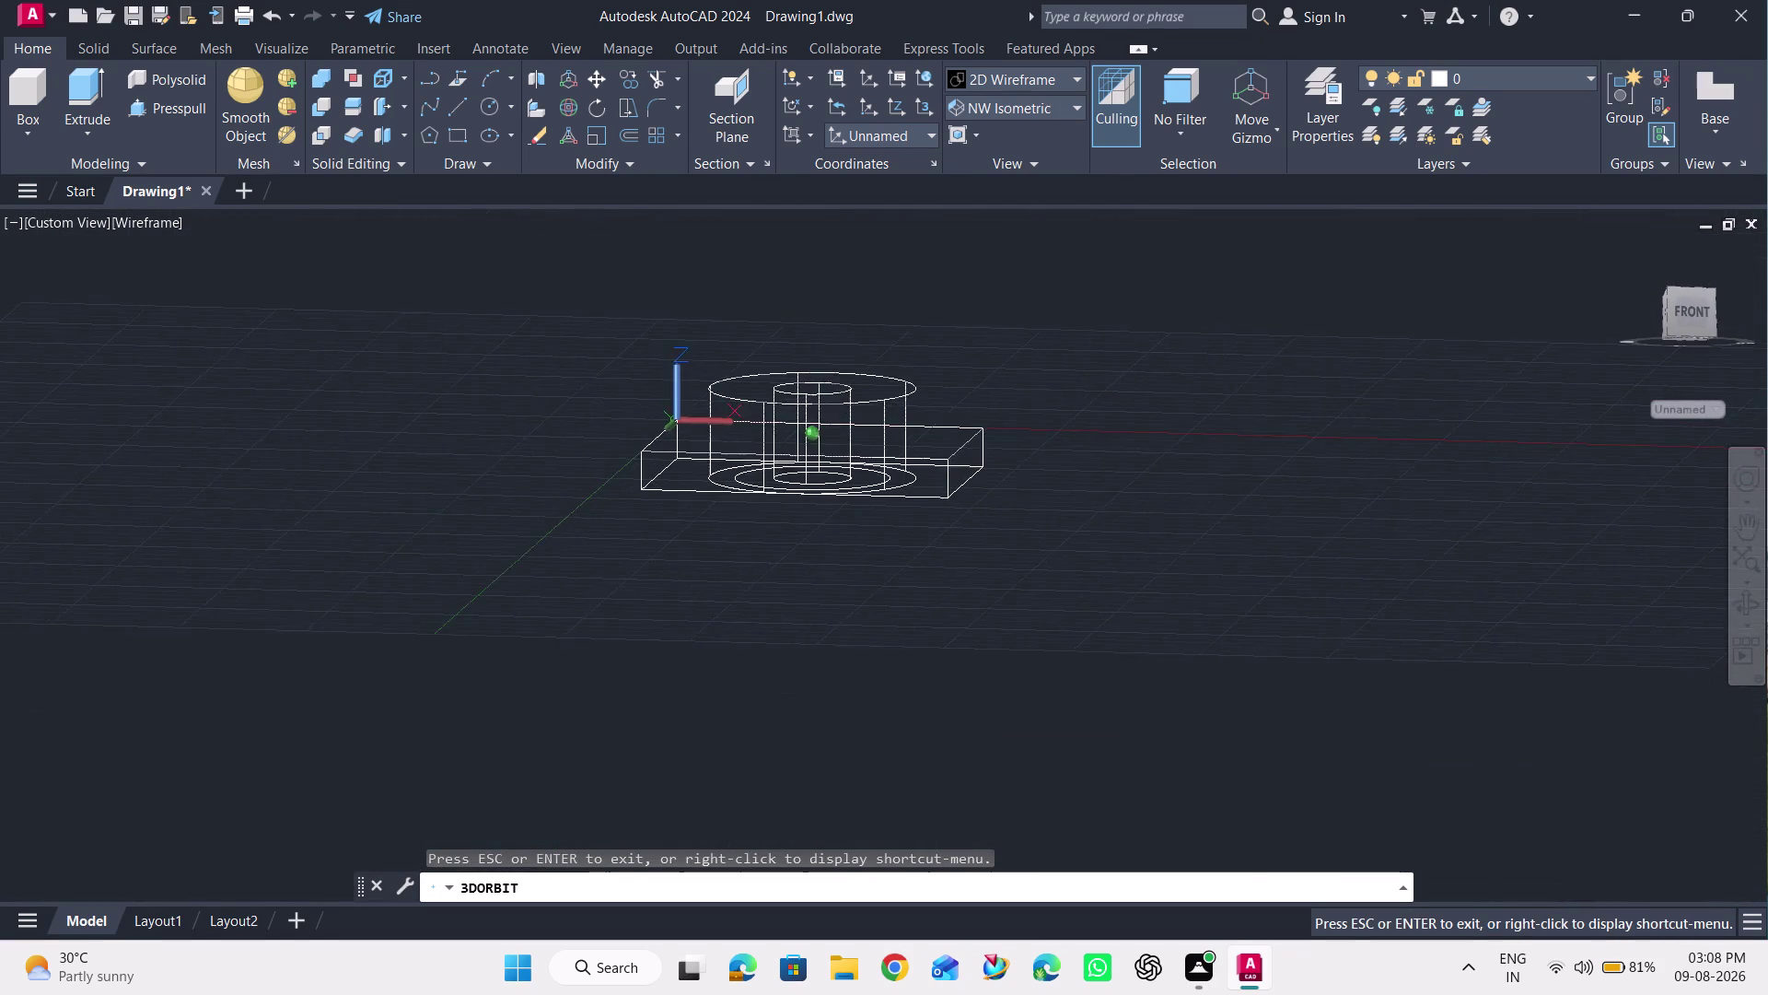
drag(1225, 486, 1364, 390)
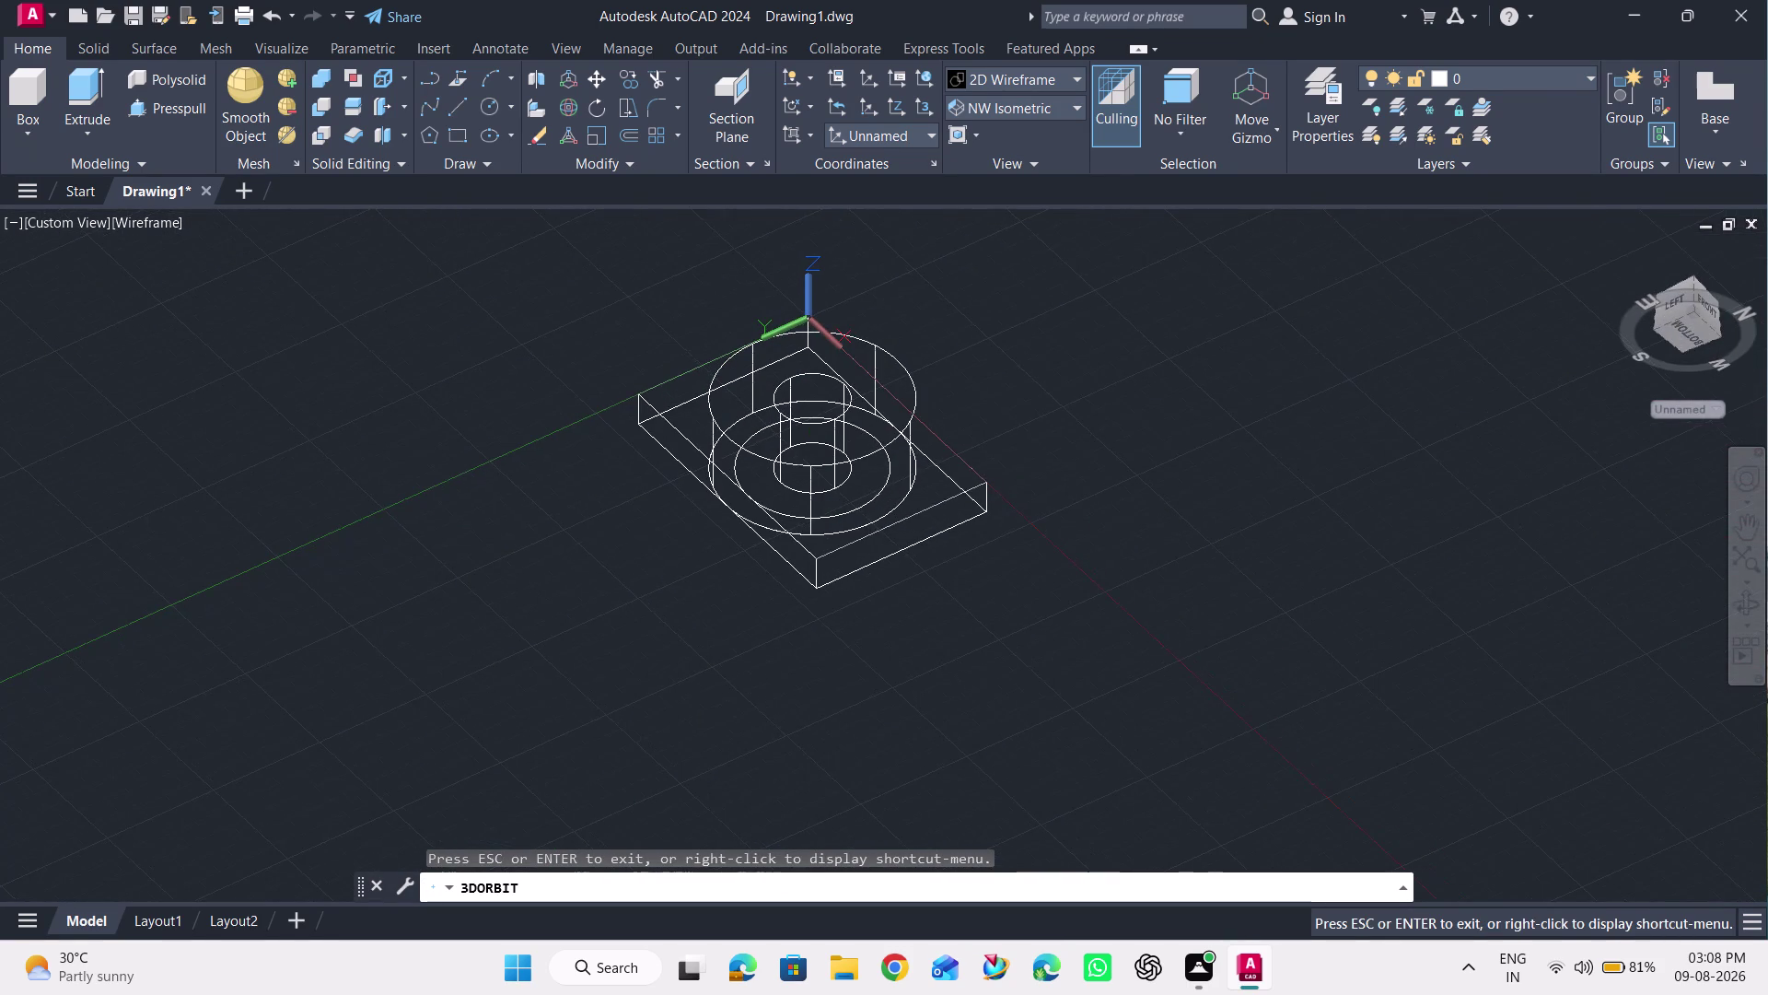
key(Escape)
scroll(up, 3)
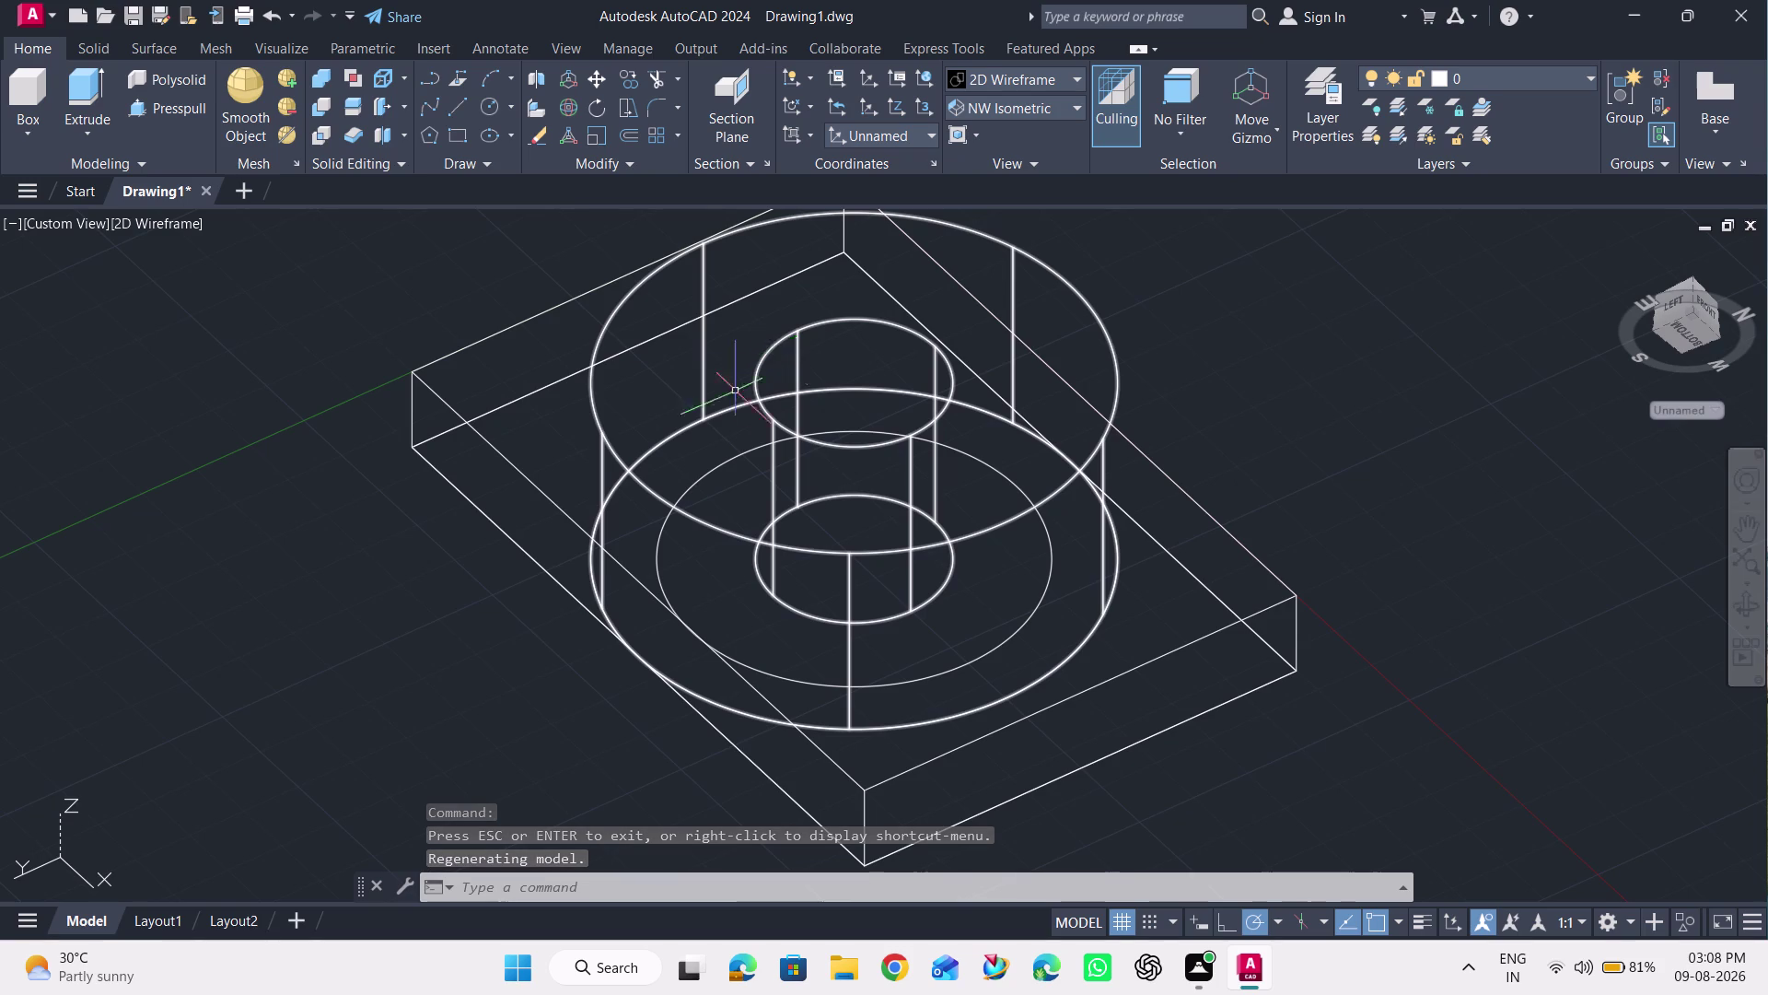
click(76, 86)
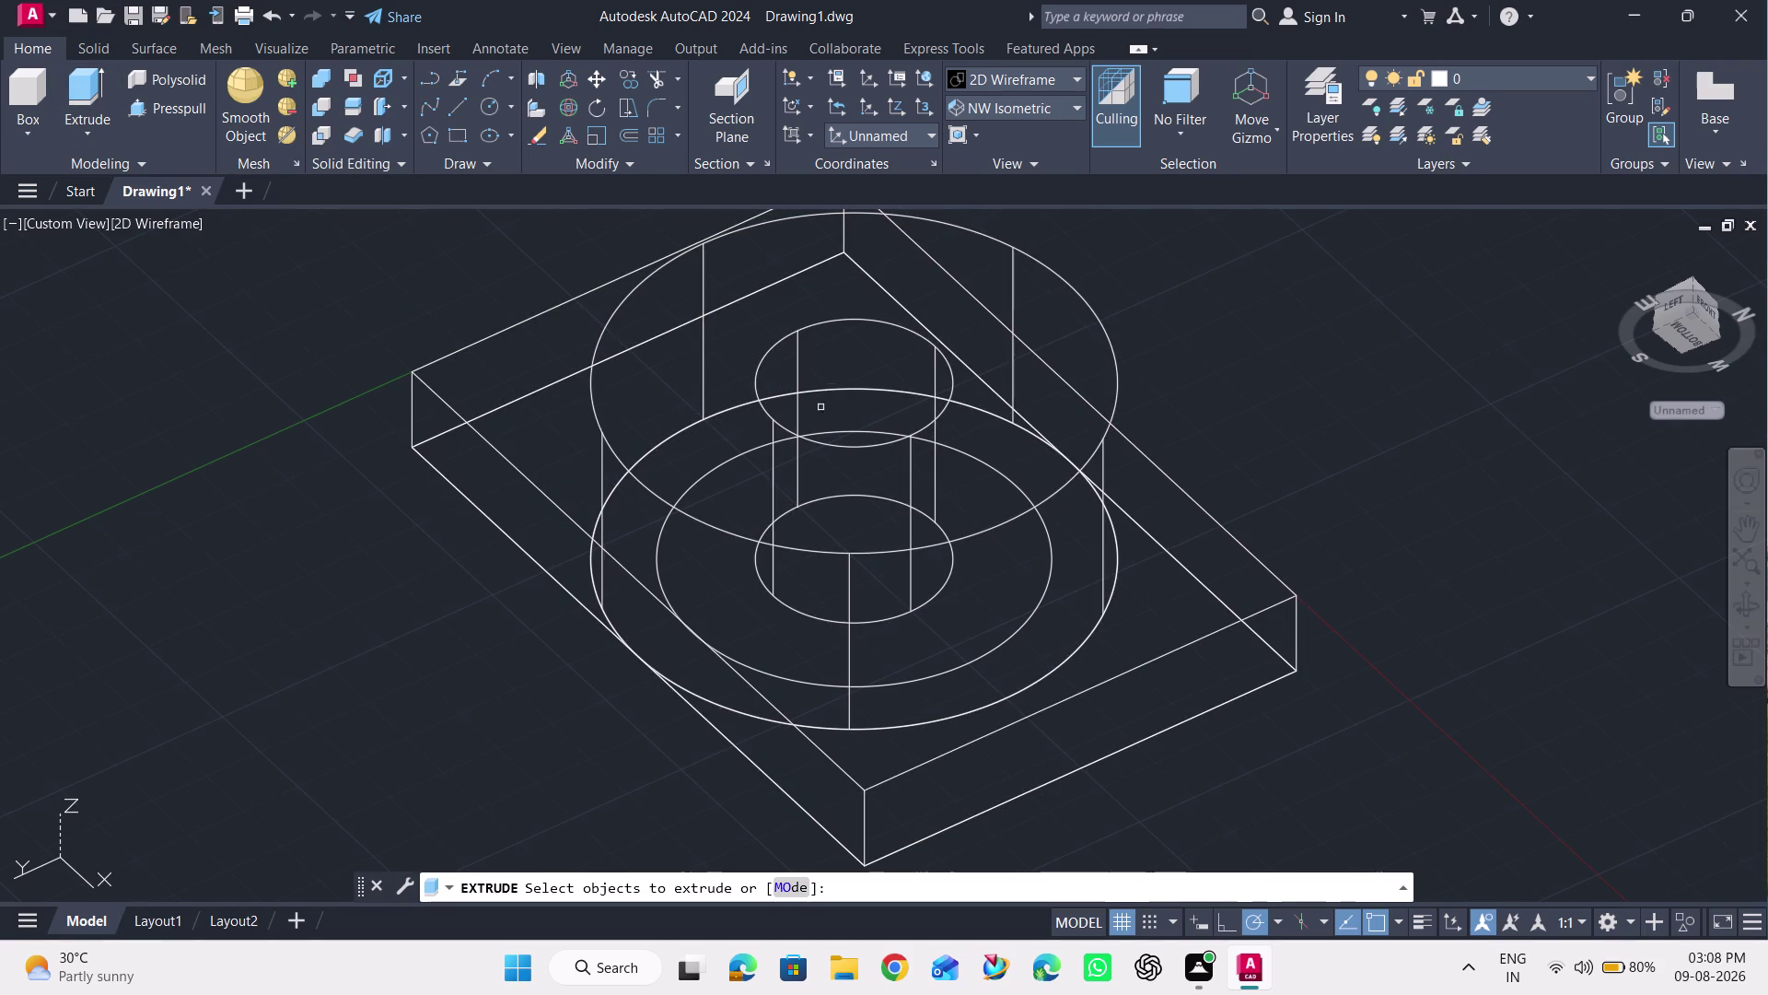
scroll(down, 3)
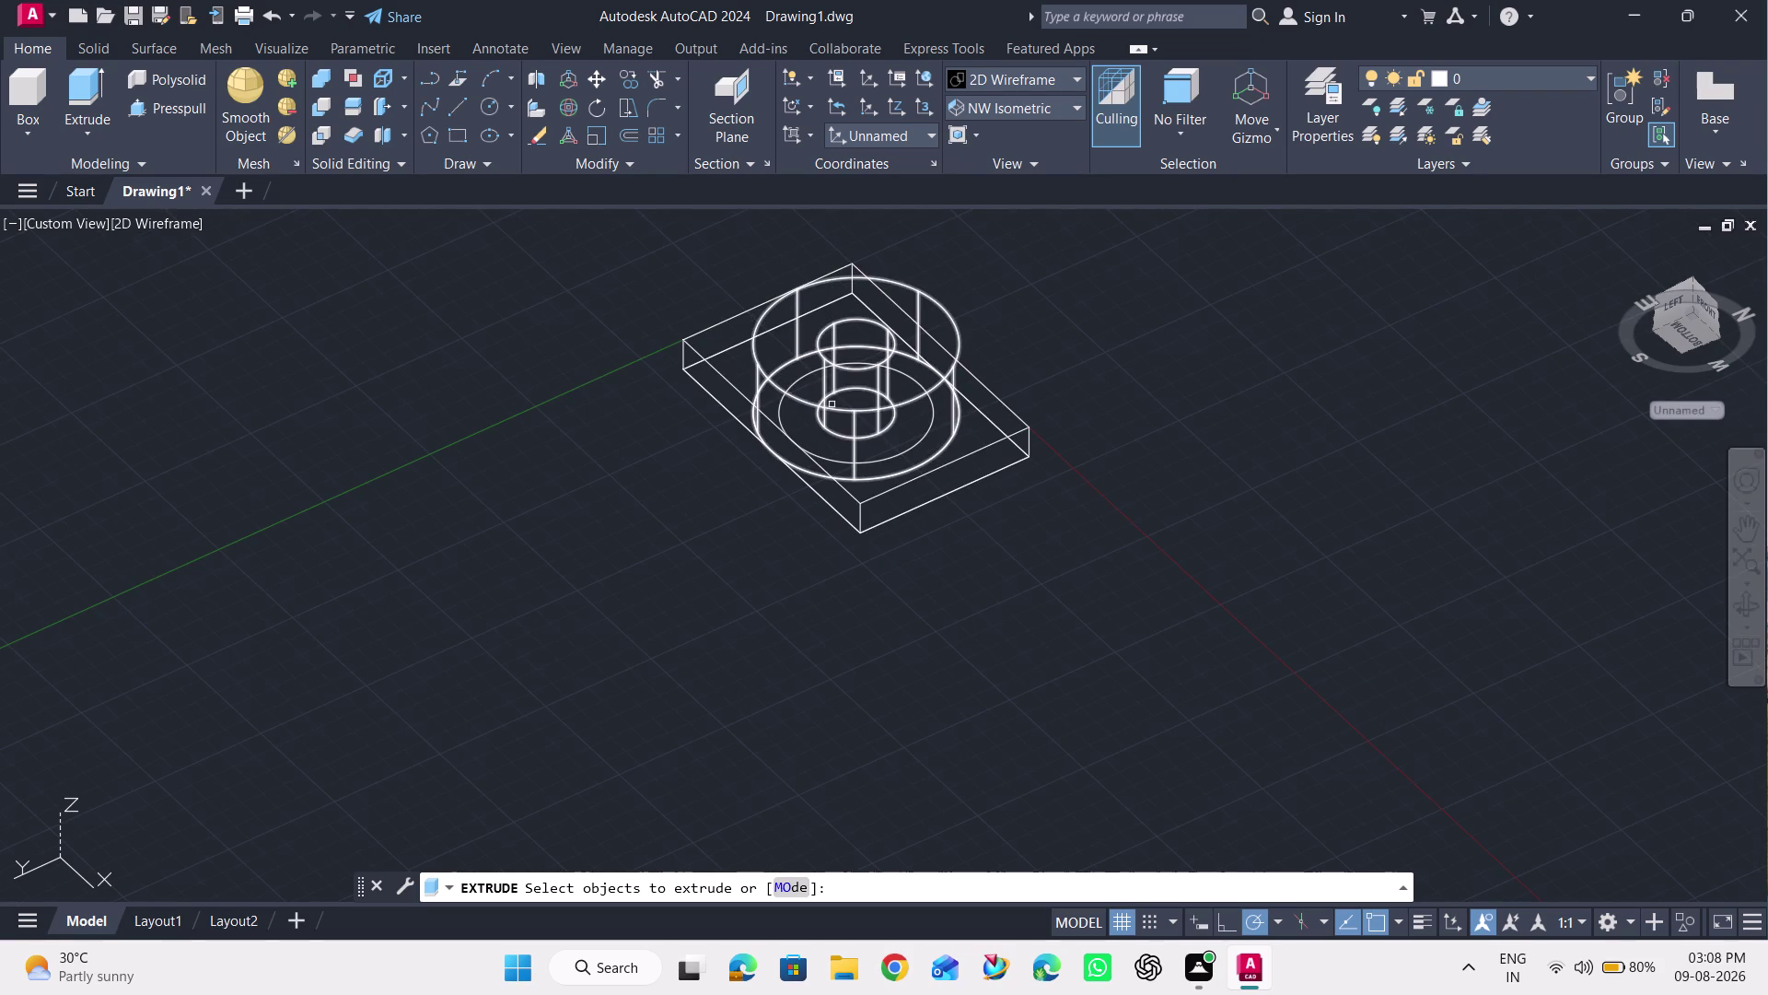
scroll(up, 3)
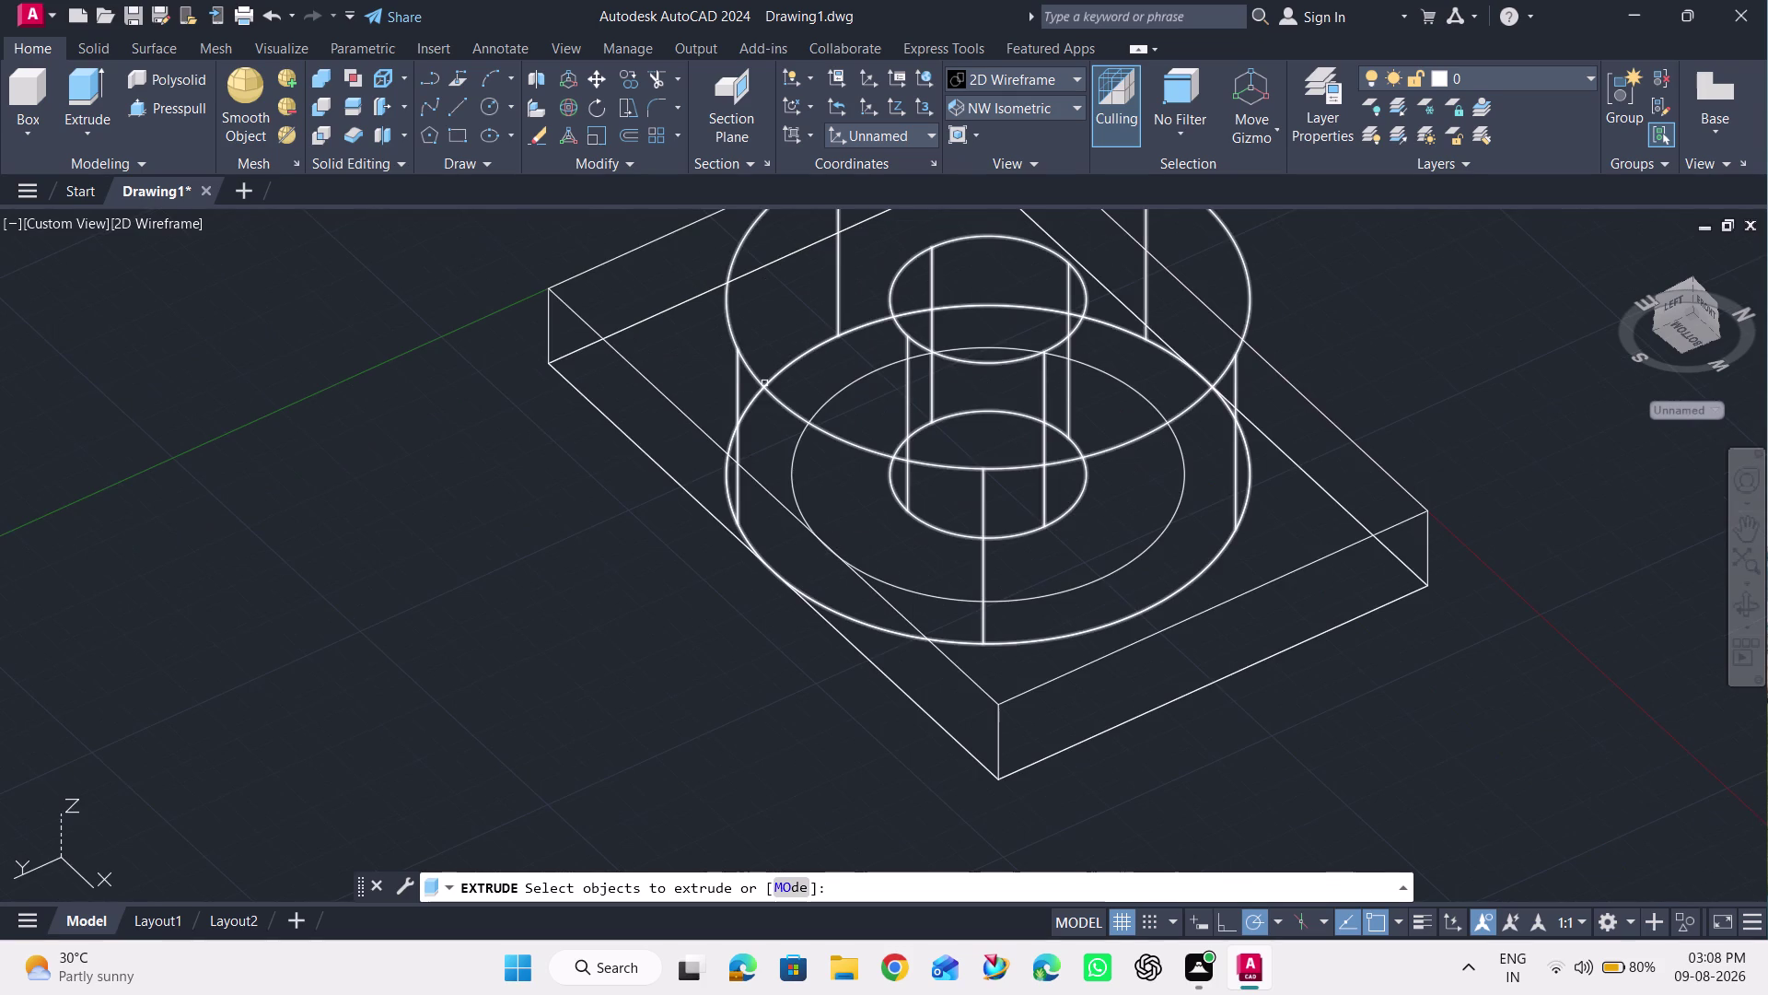
scroll(down, 3)
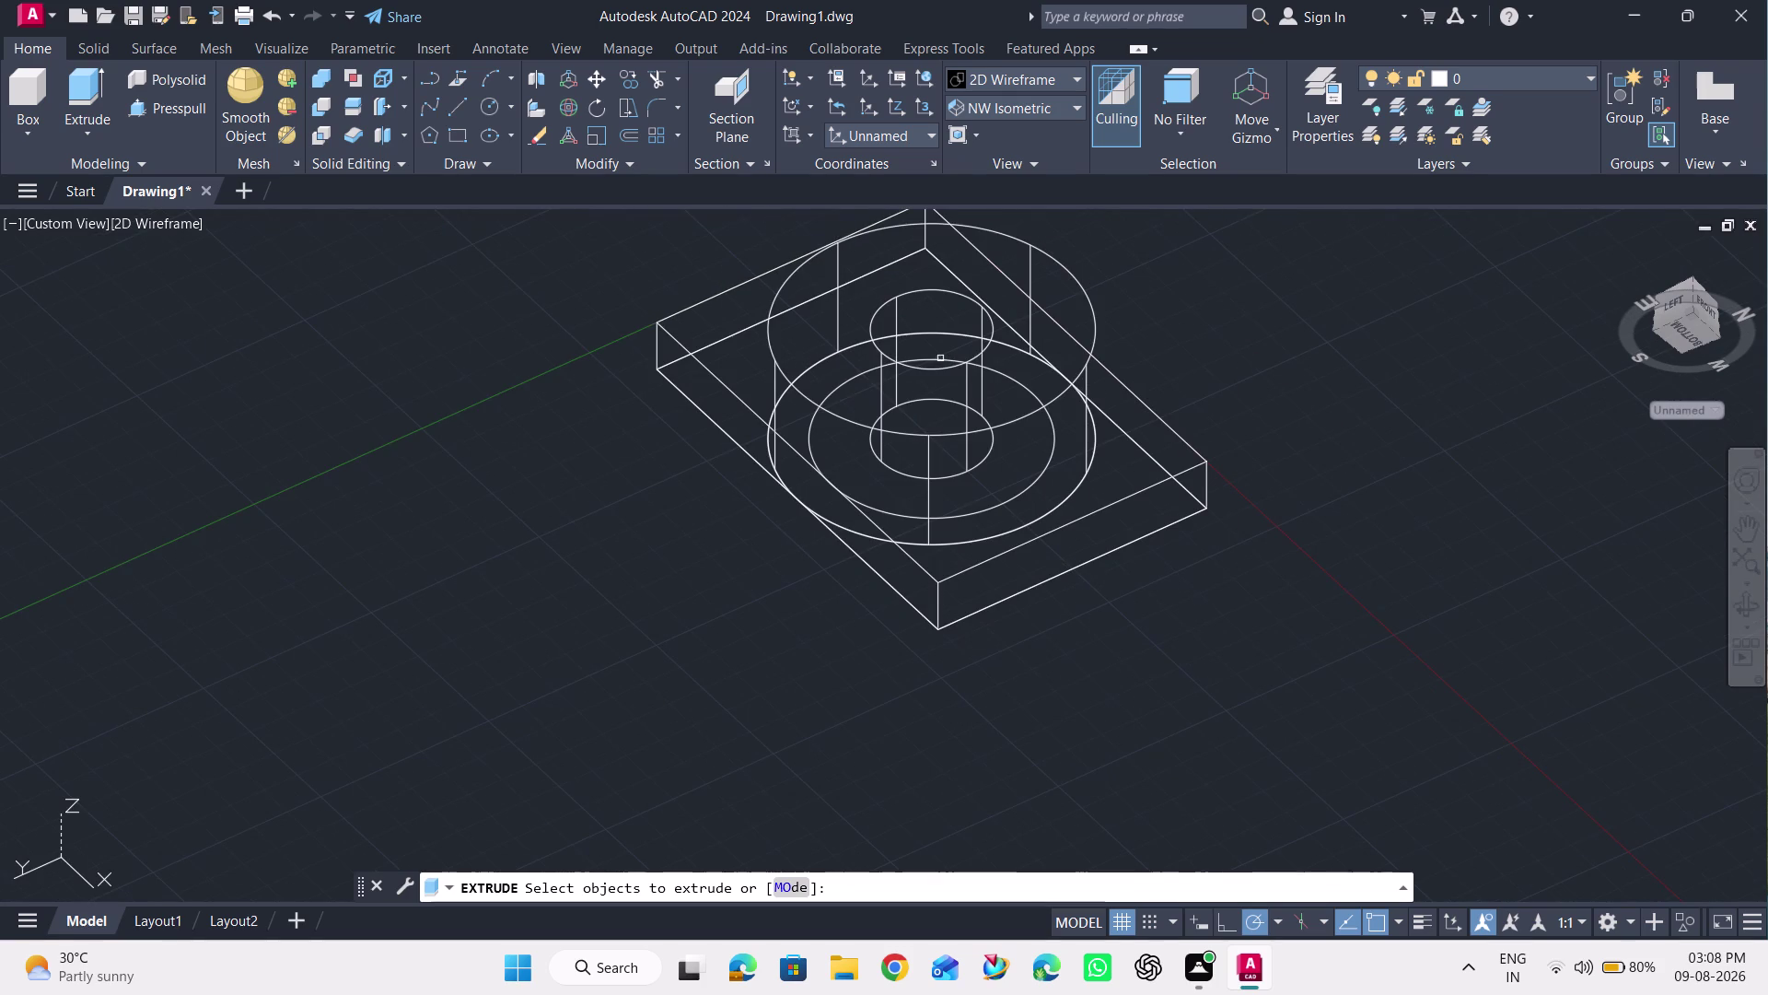
key(Escape)
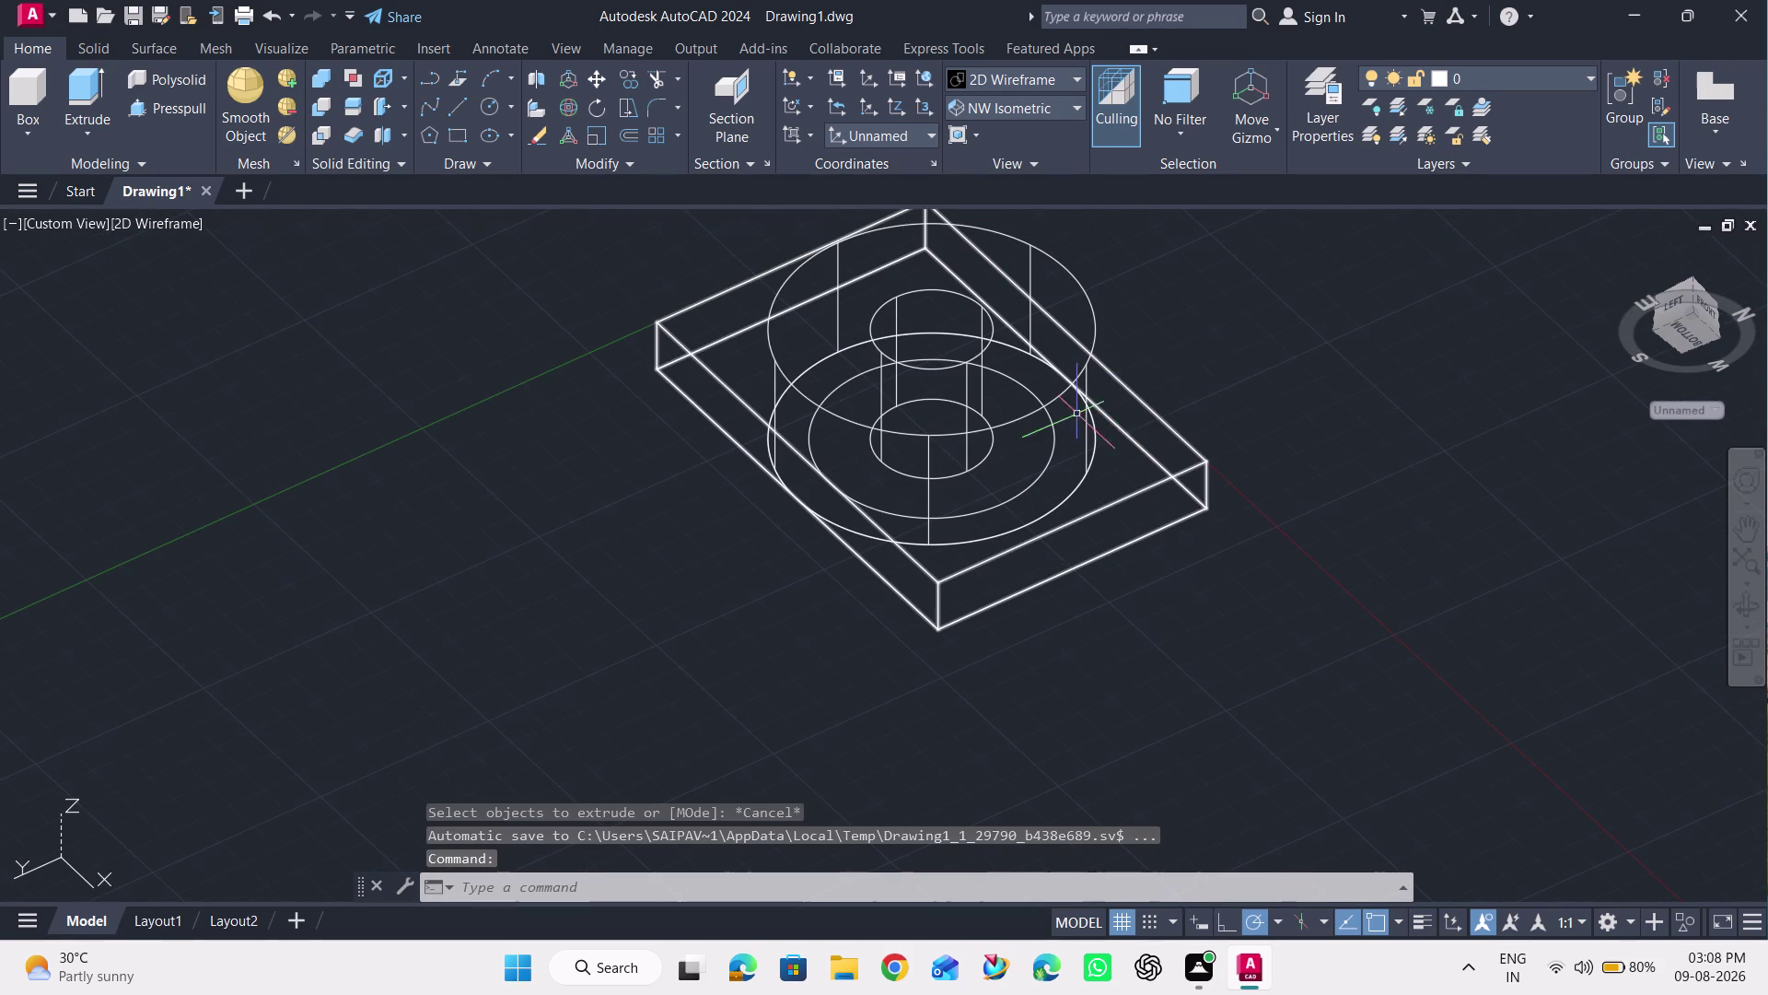
key(ctrl+z)
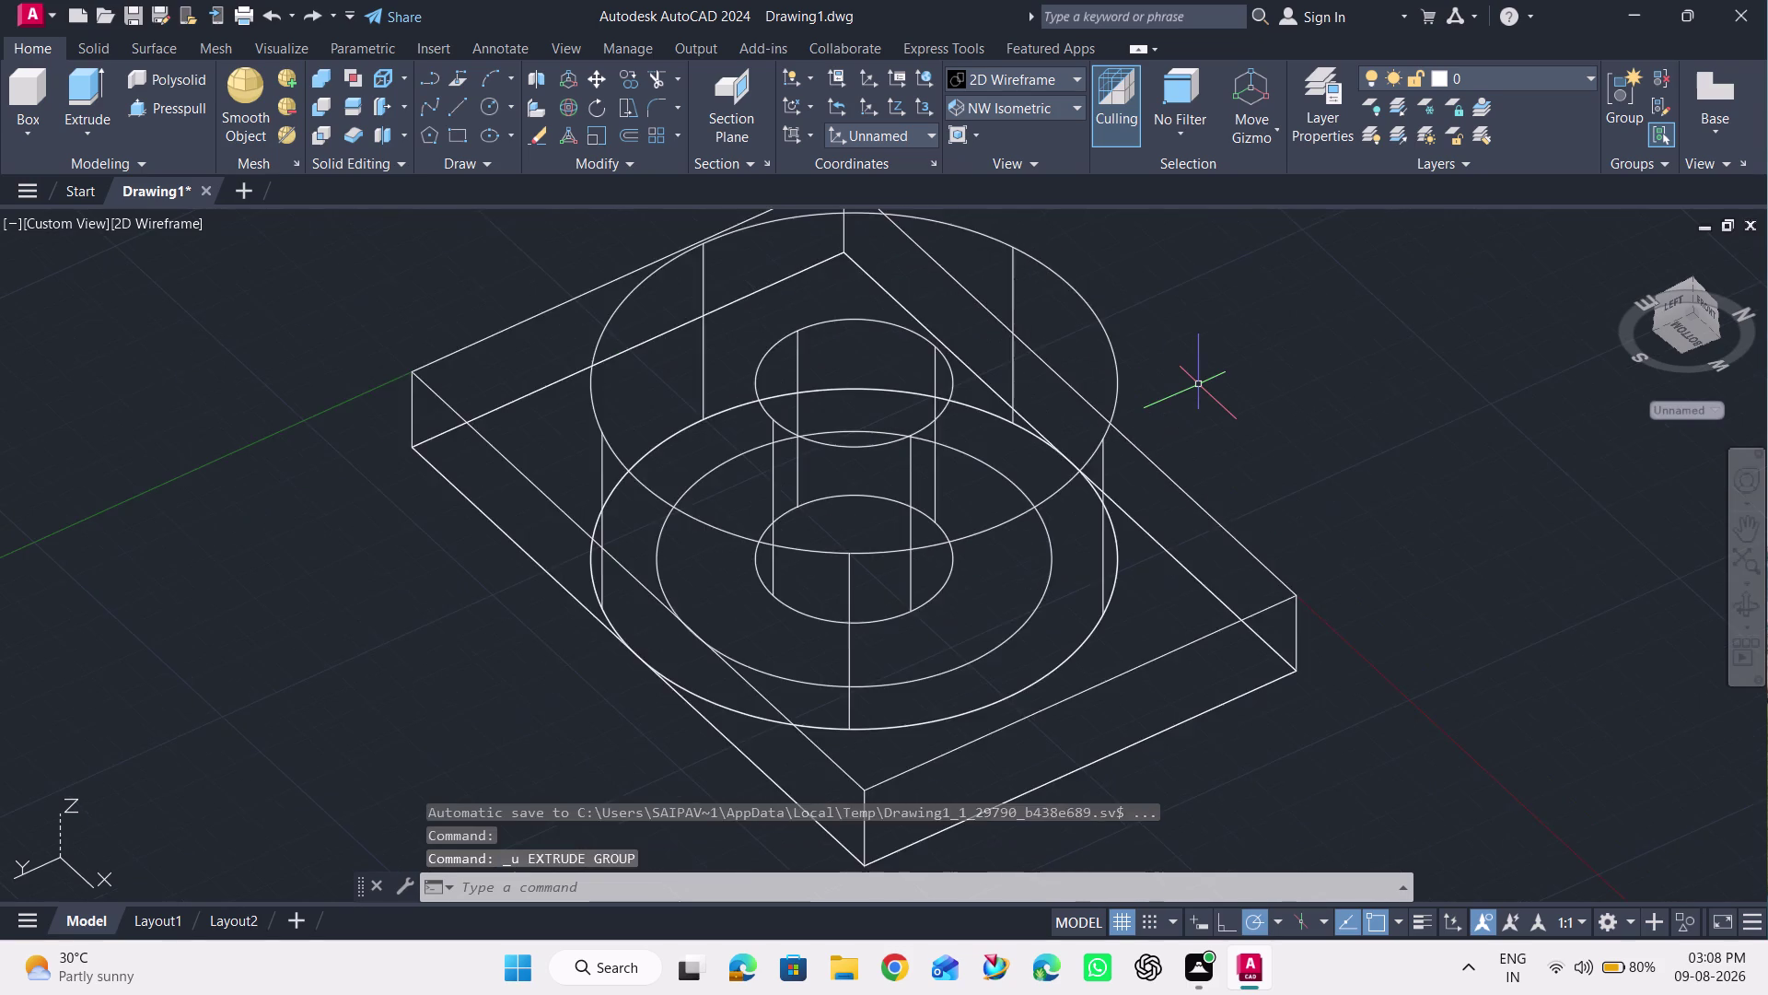
Undo the zoom, display and orbit changes and the hole subtraction, restoring the tall cylinder.
key(ctrl+z)
key(ctrl+z)
key(ctrl+z)
key(ctrl+z)
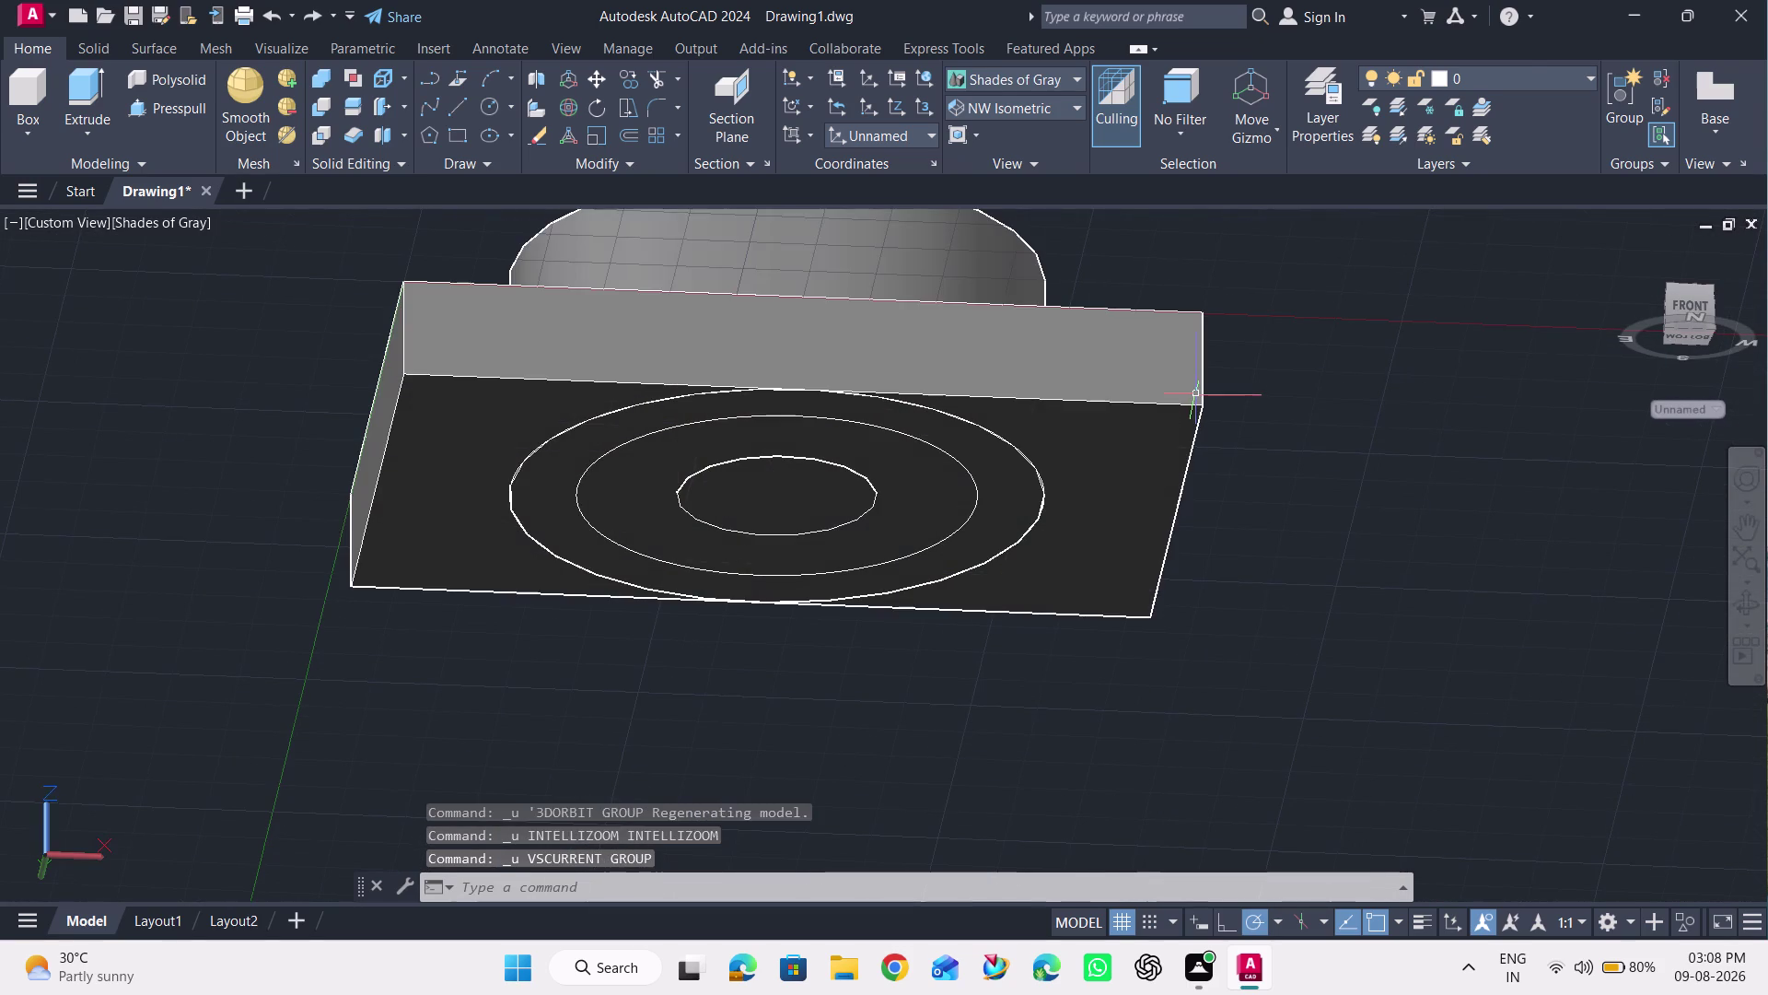
key(ctrl+z)
key(ctrl+z)
key(ctrl+z)
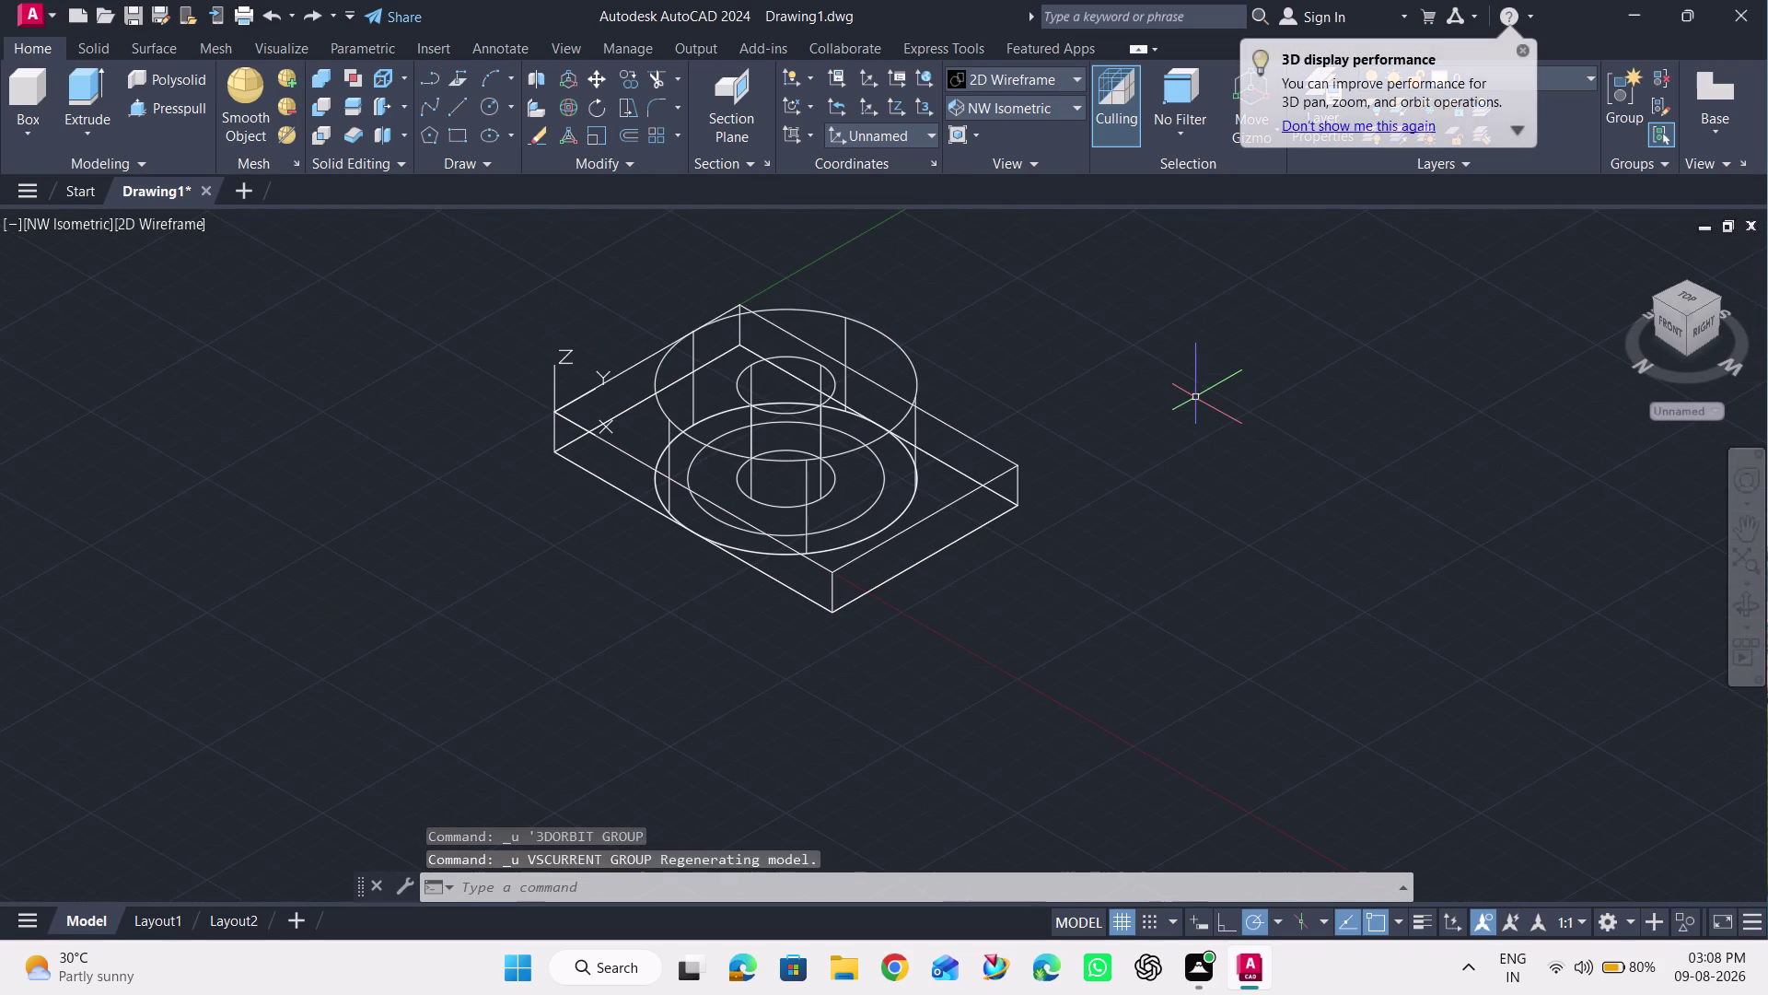
key(ctrl+z)
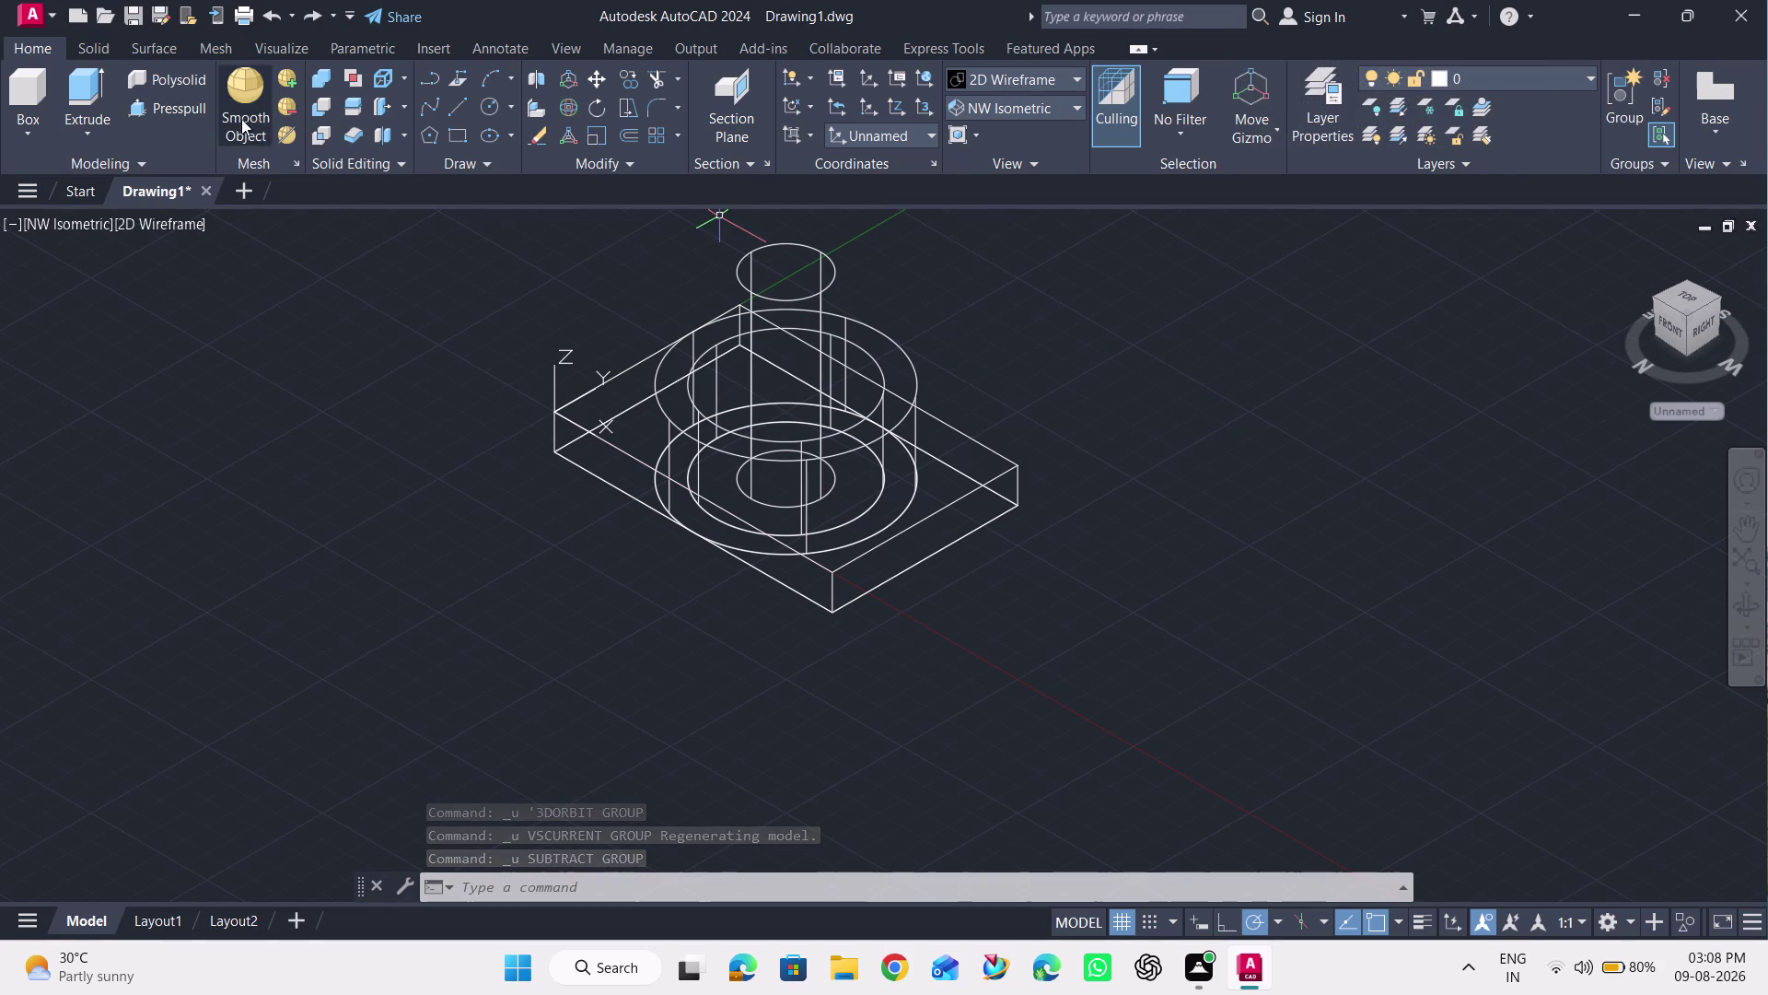
click(318, 106)
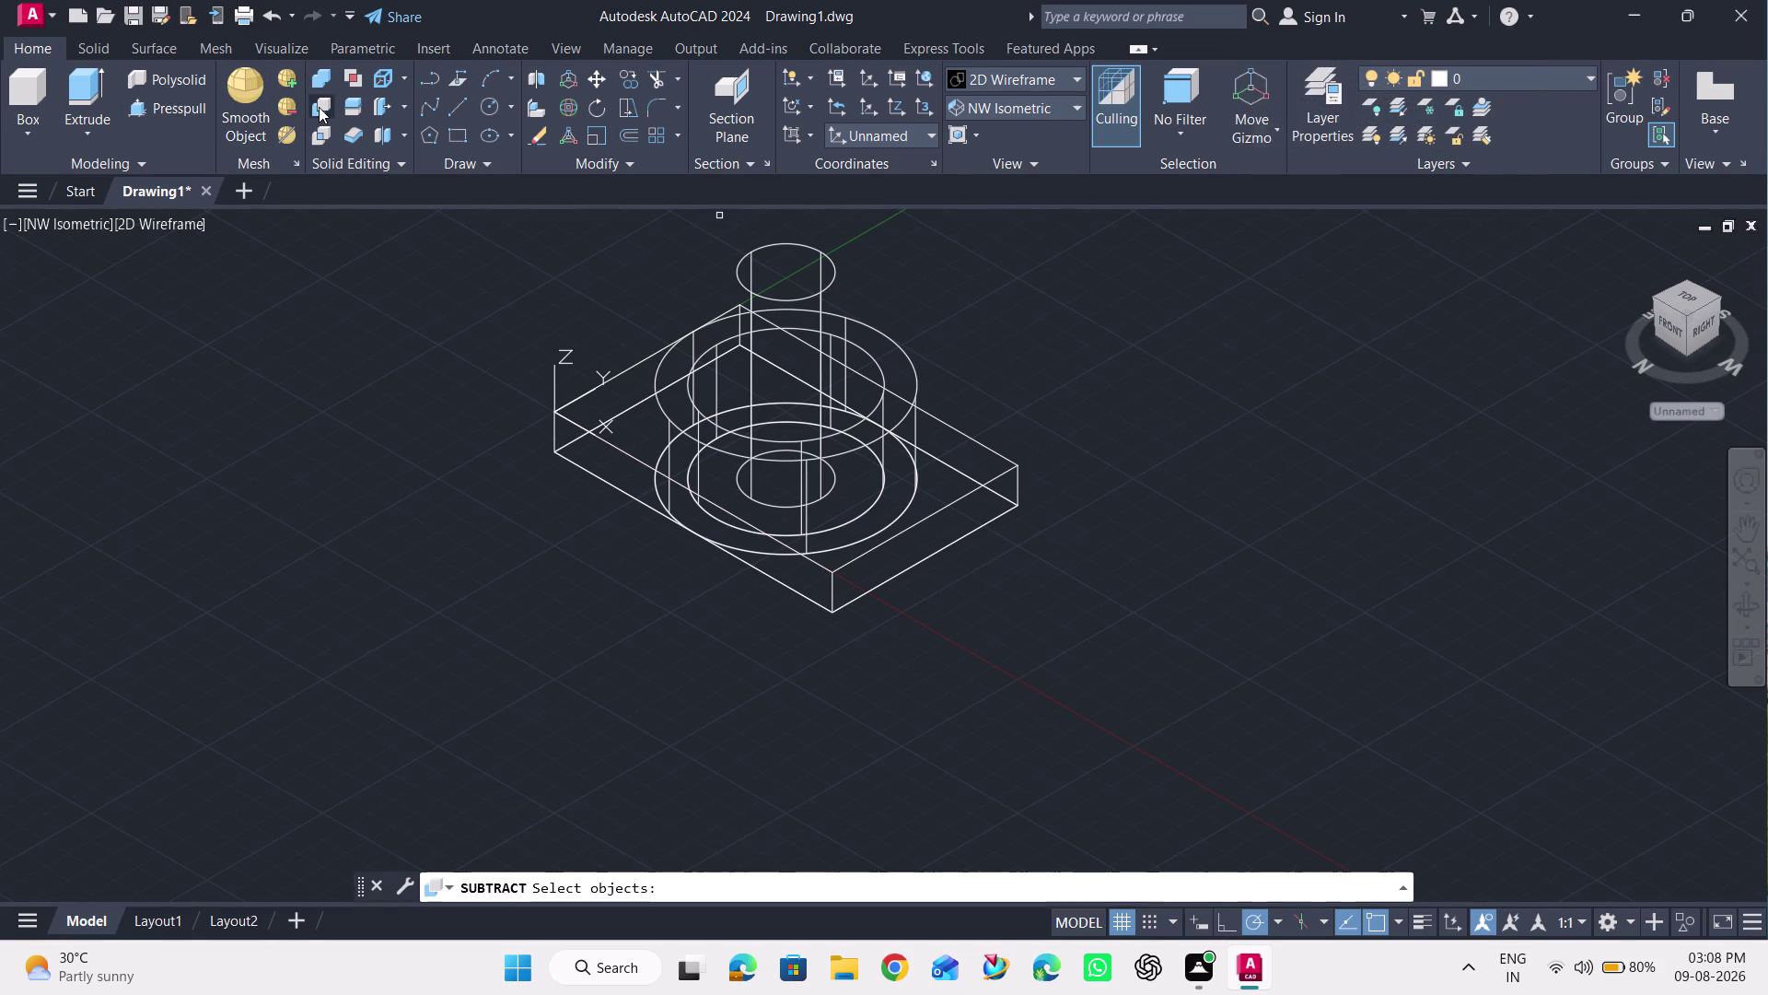
Subtract the tall cylinder from both the boss and the plate.
click(665, 413)
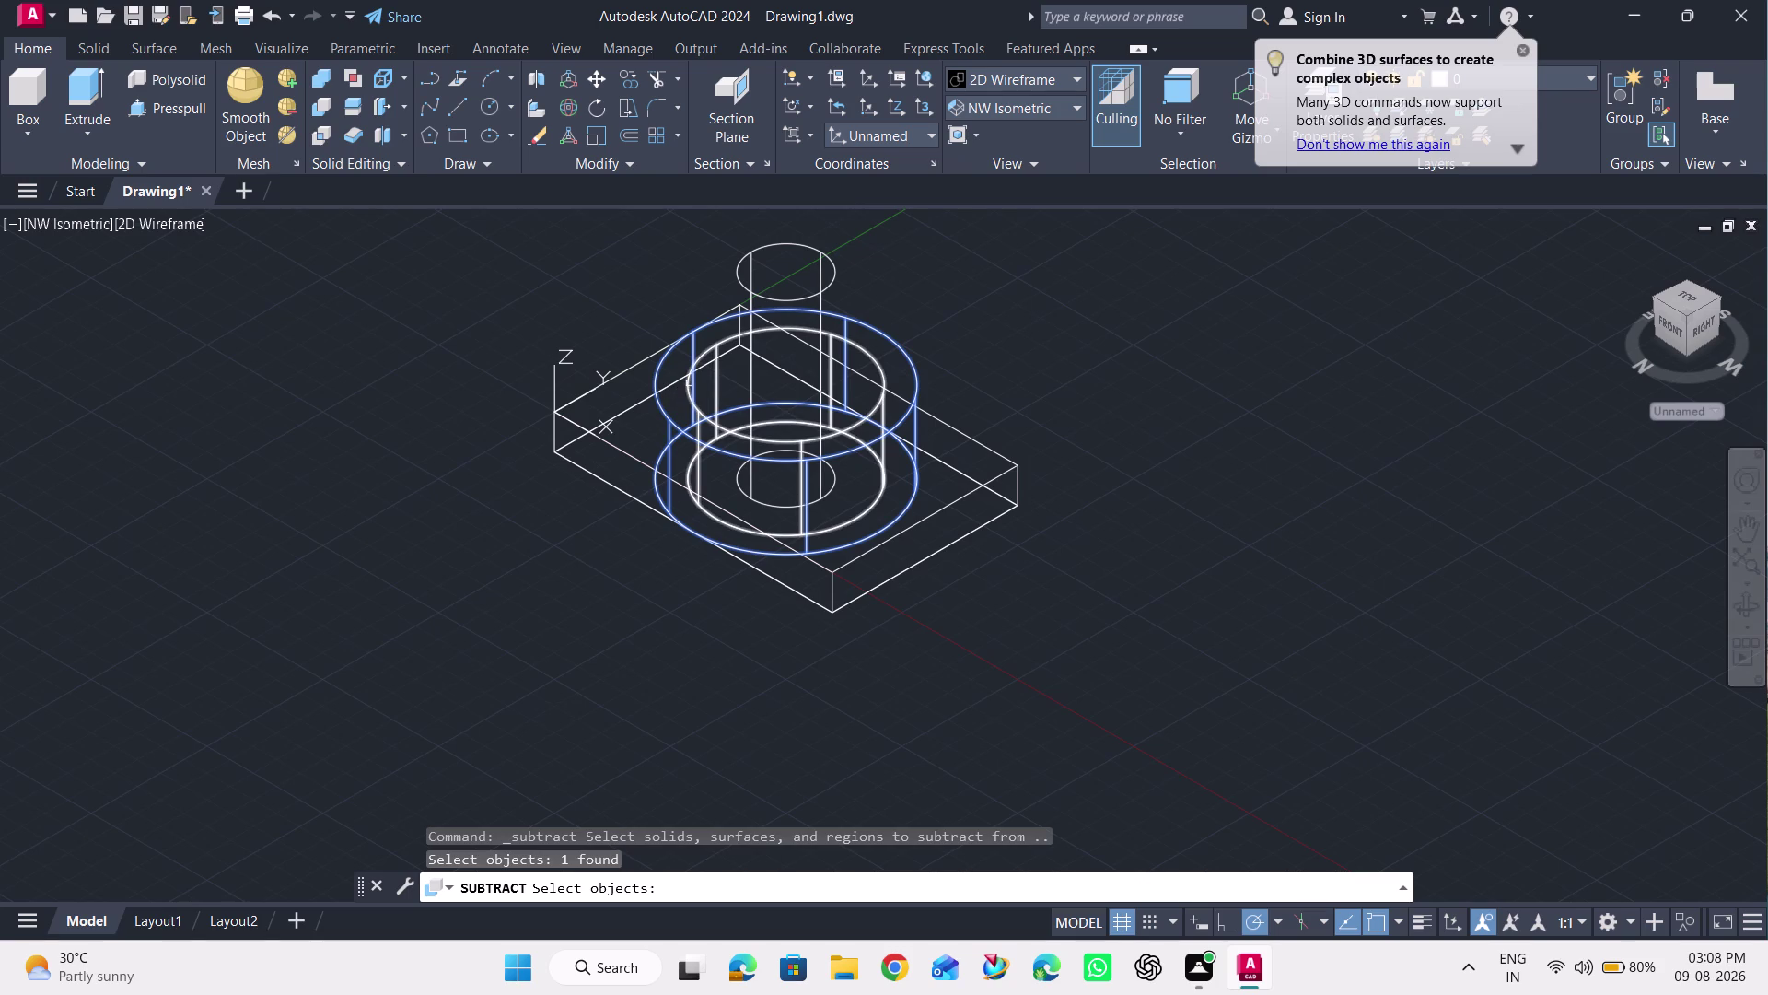
click(689, 384)
key(Return)
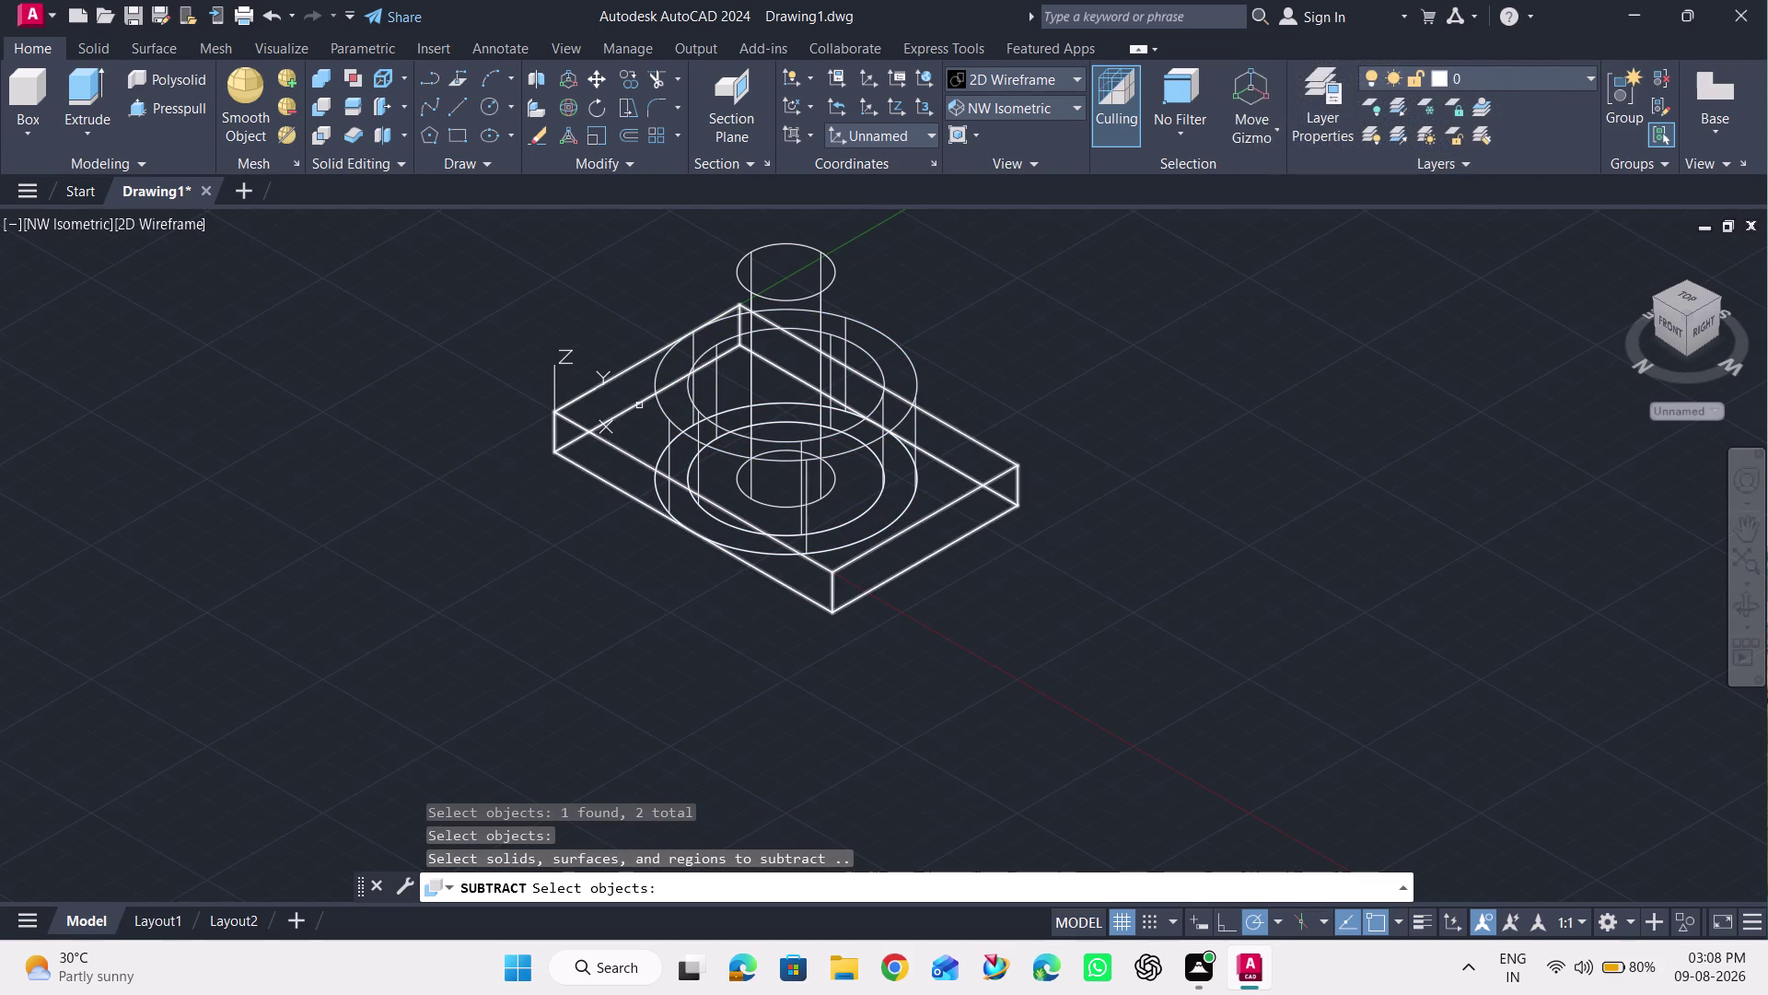
click(787, 245)
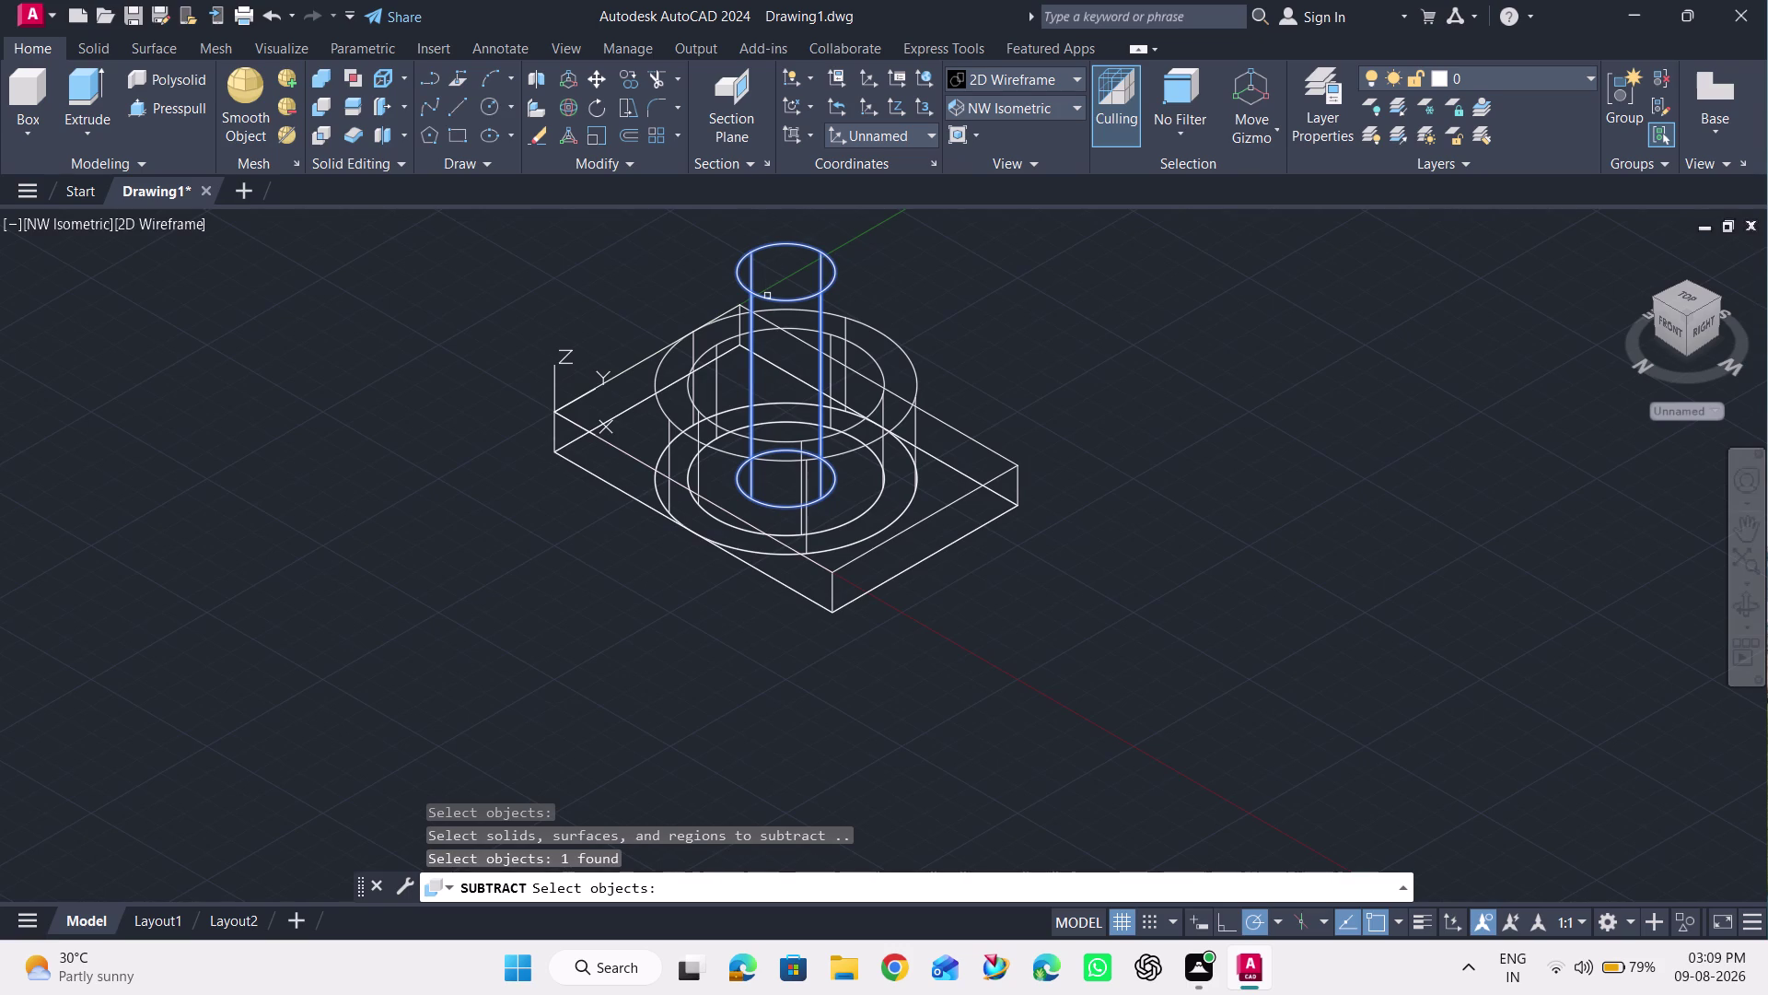
key(Return)
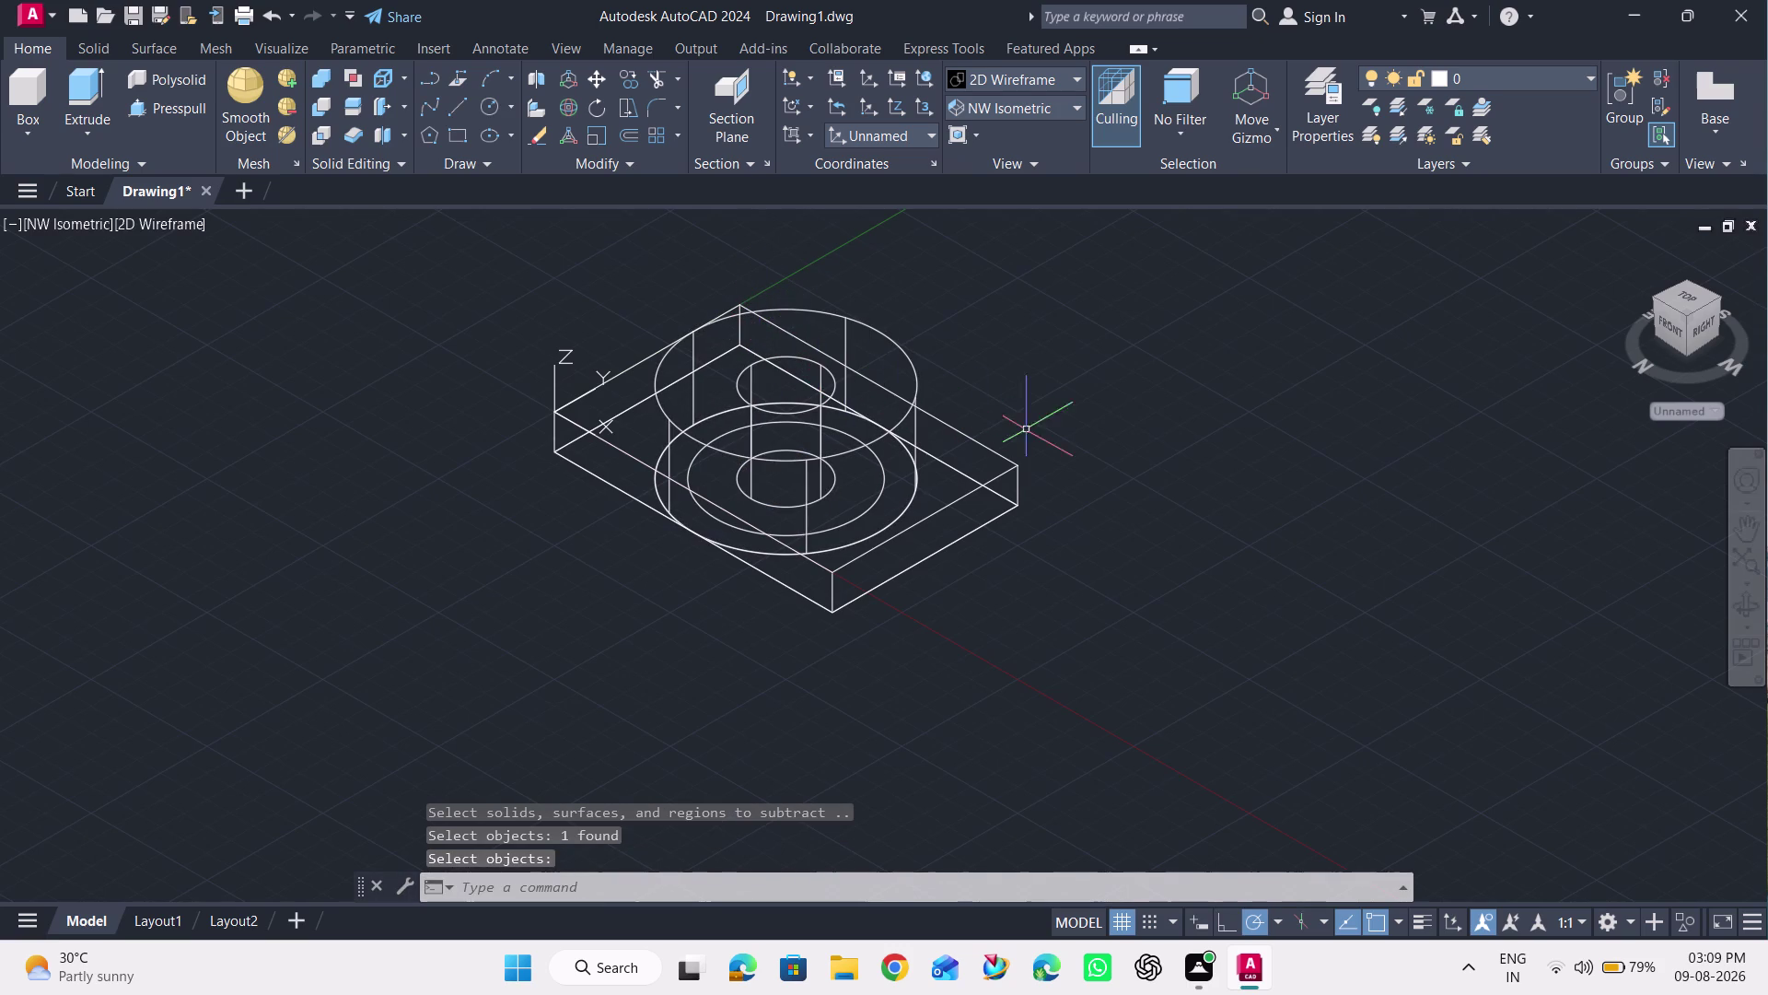
Switch the visual style to Shades of Gray.
click(1034, 72)
click(1170, 222)
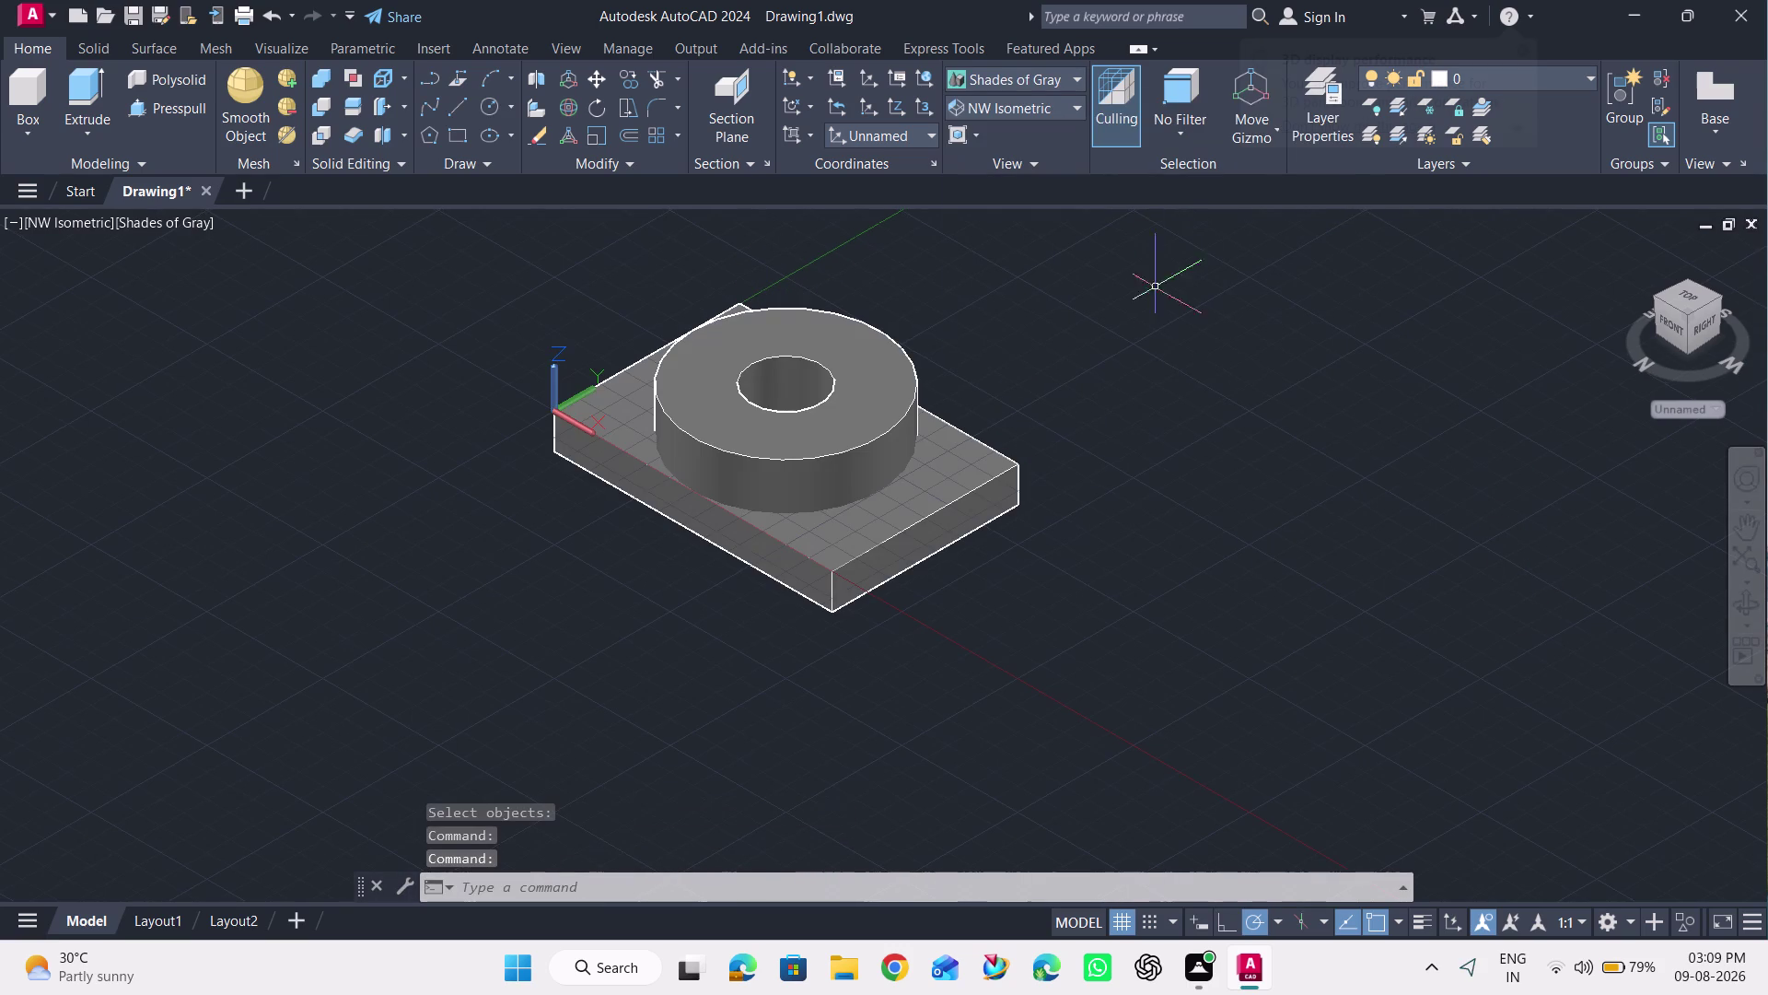
click(1750, 607)
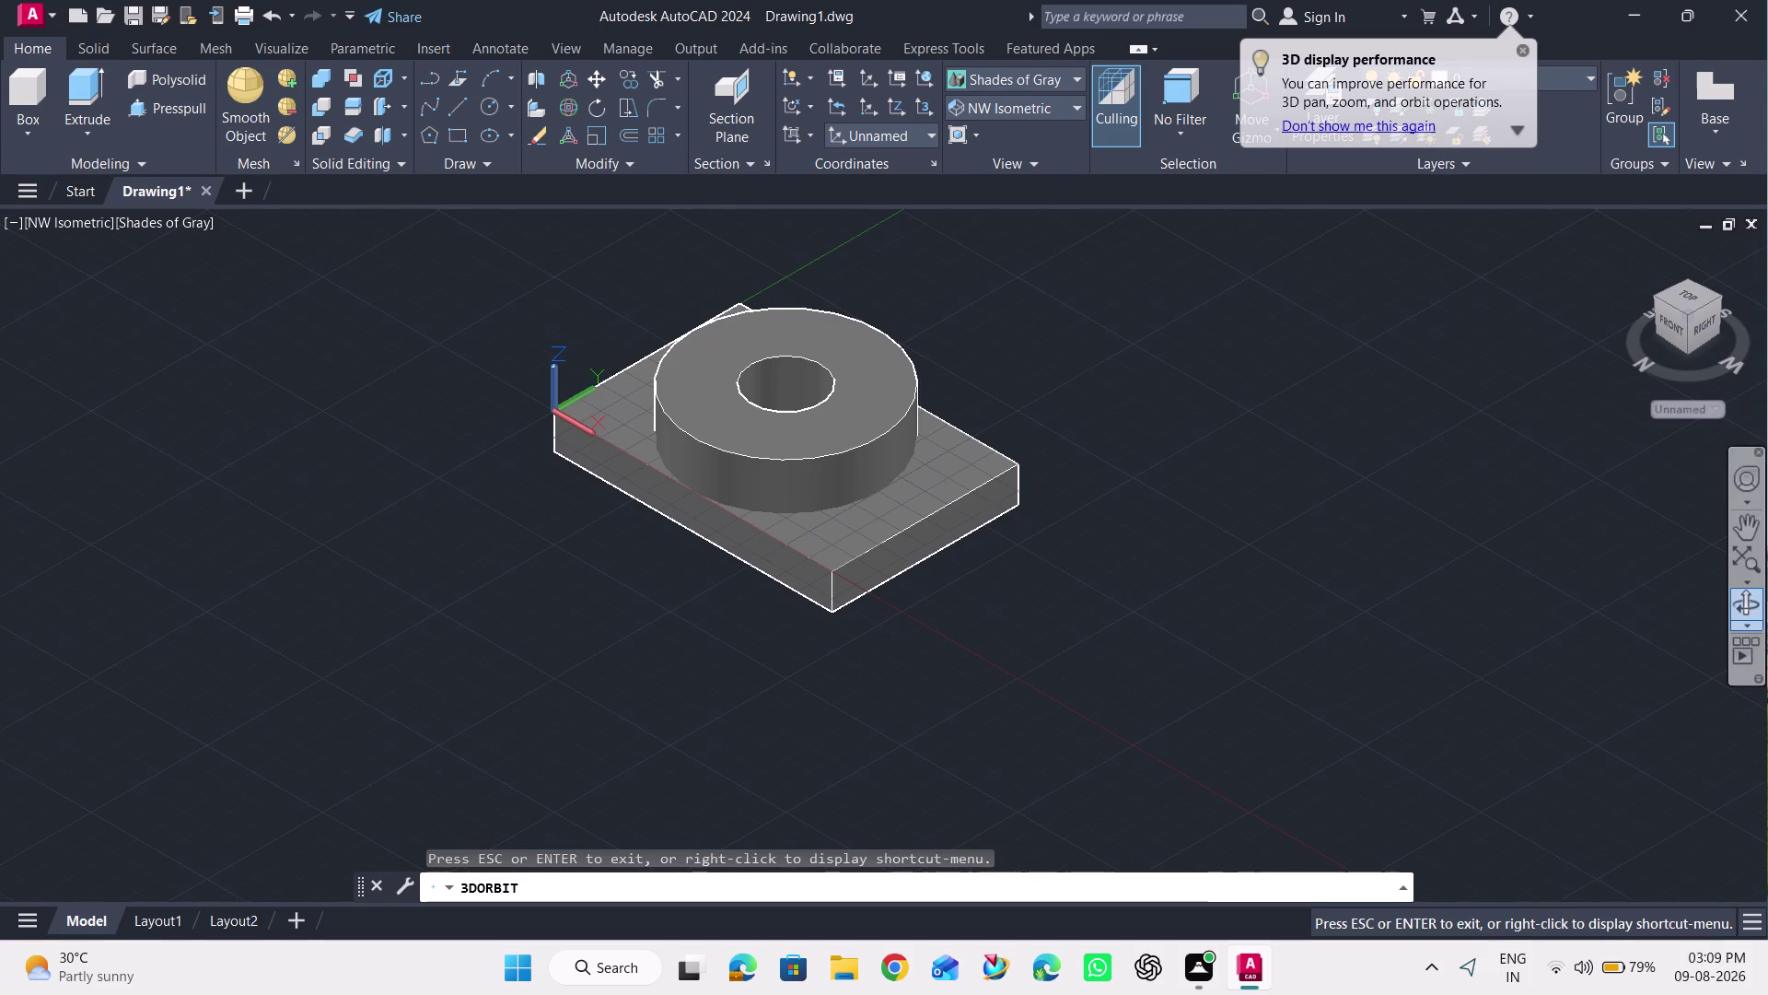
Orbit the model, then undo the orbit and the gray shading.
drag(1290, 517, 1338, 499)
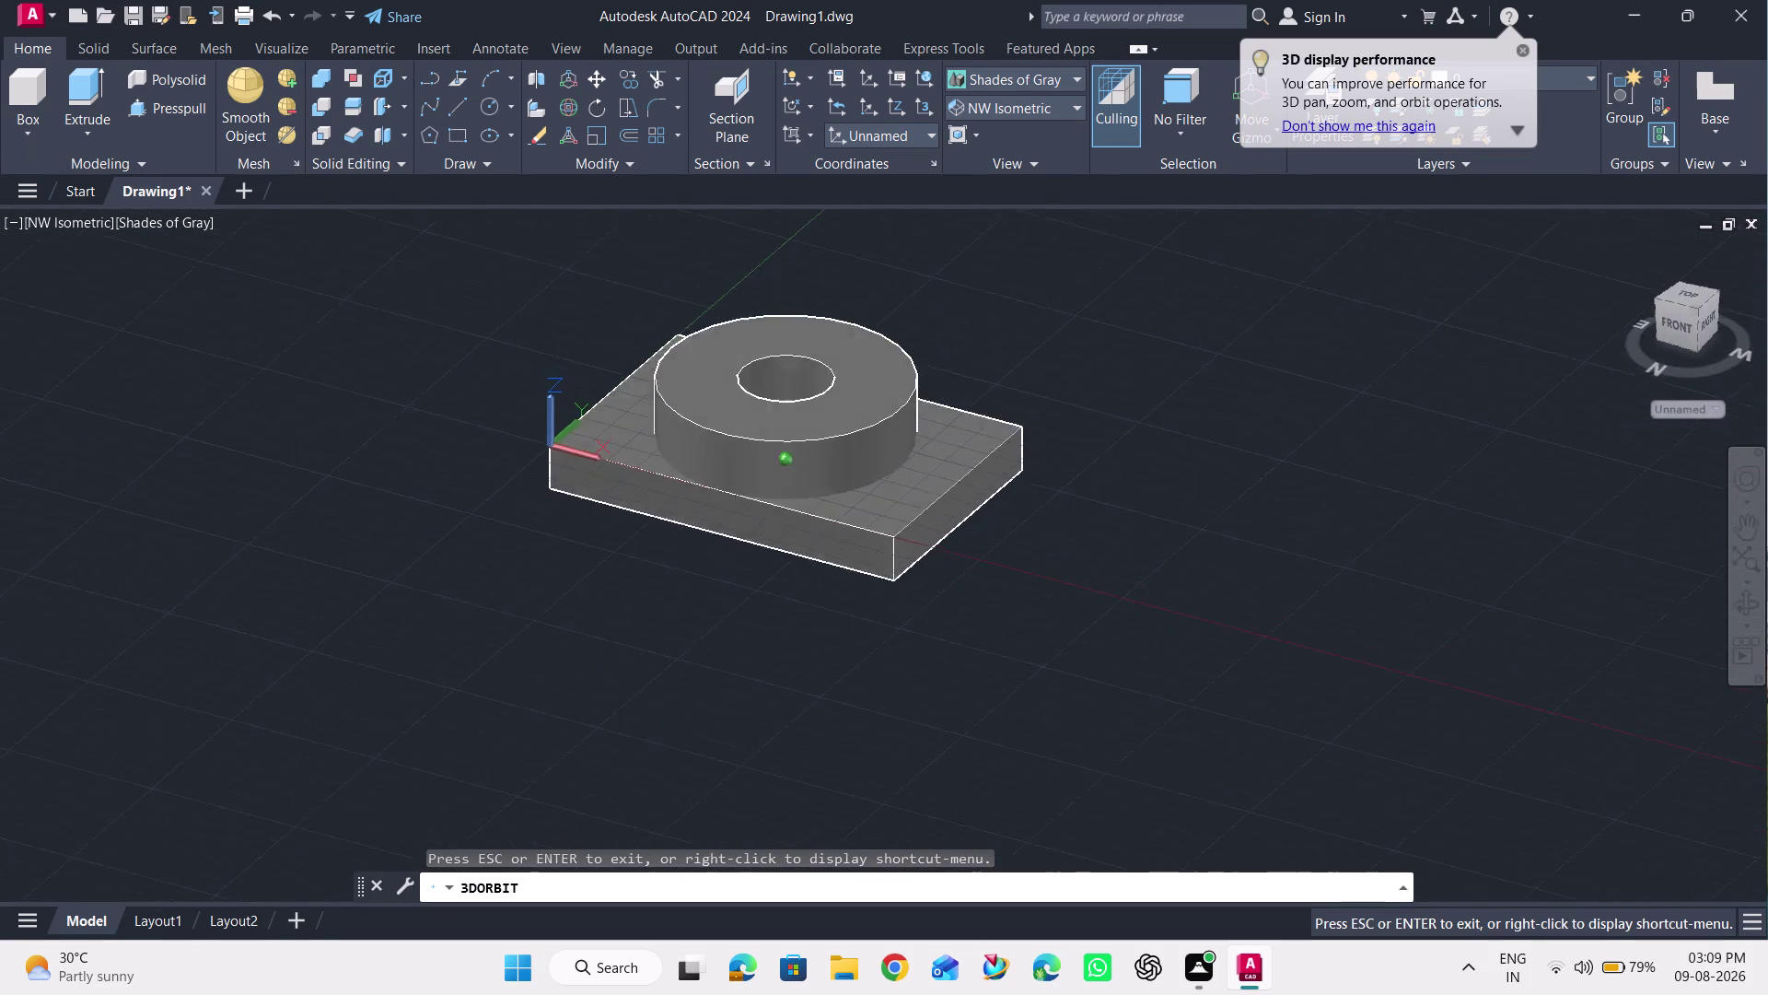
drag(1337, 498, 1286, 535)
key(Escape)
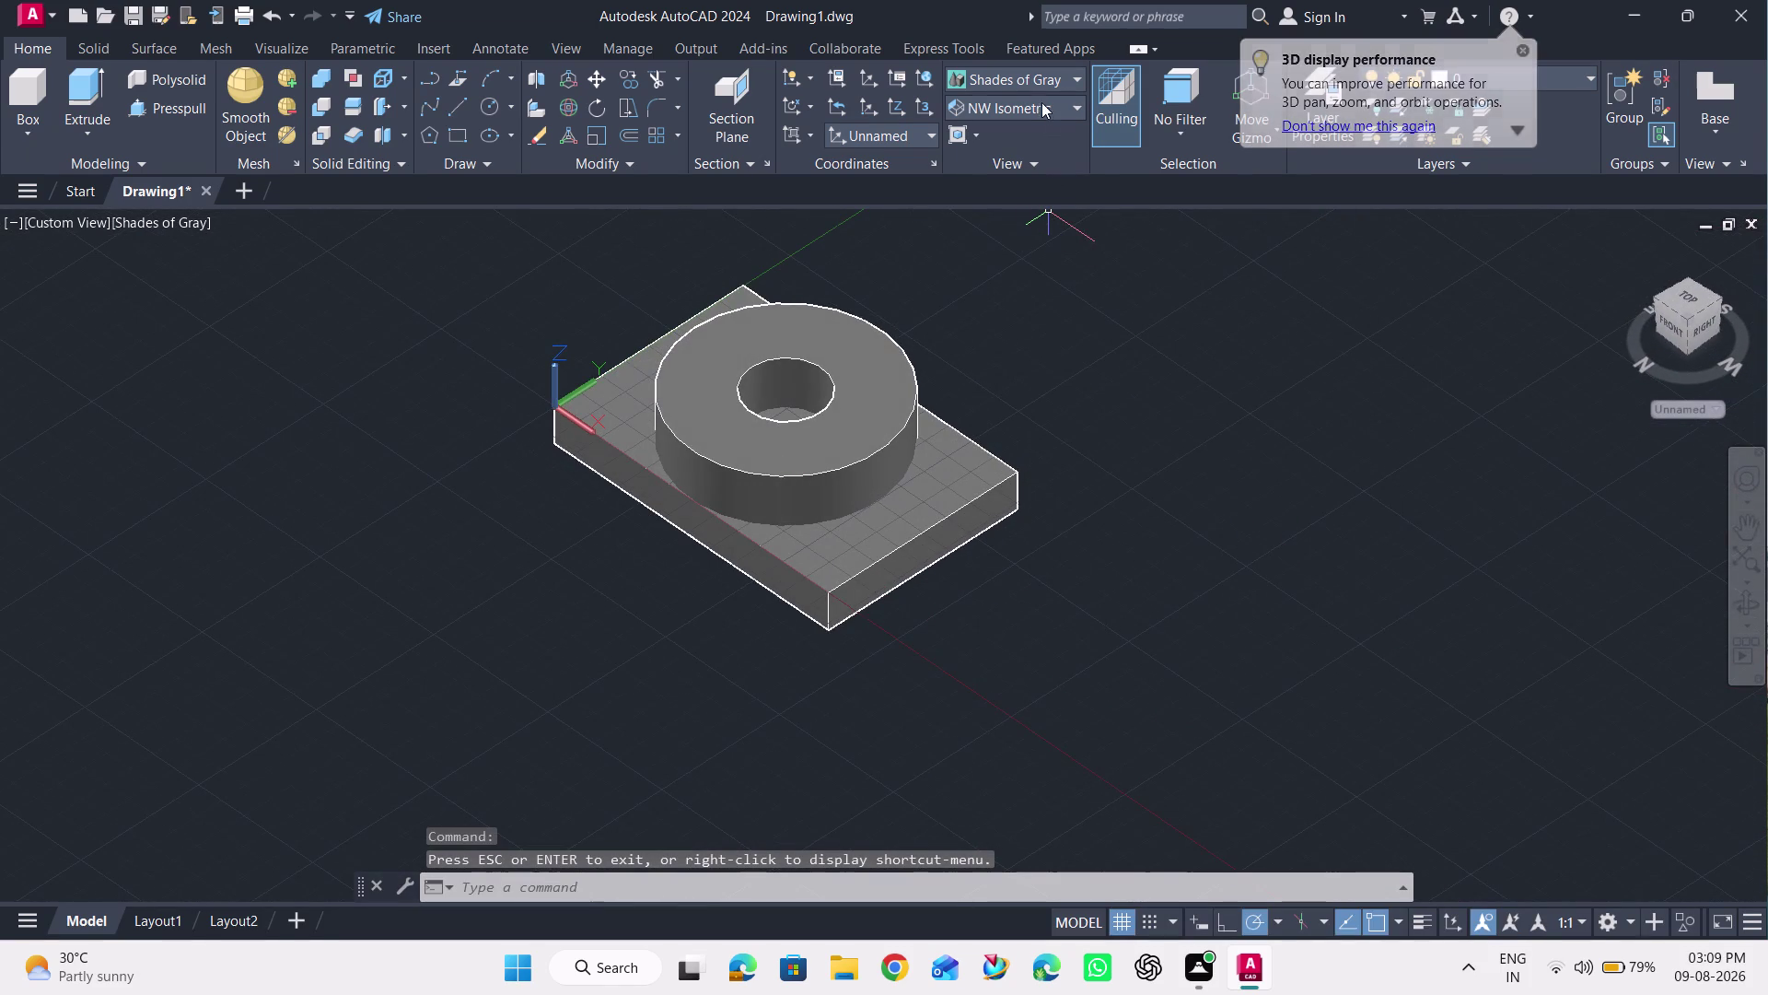
key(ctrl+z)
key(ctrl+z)
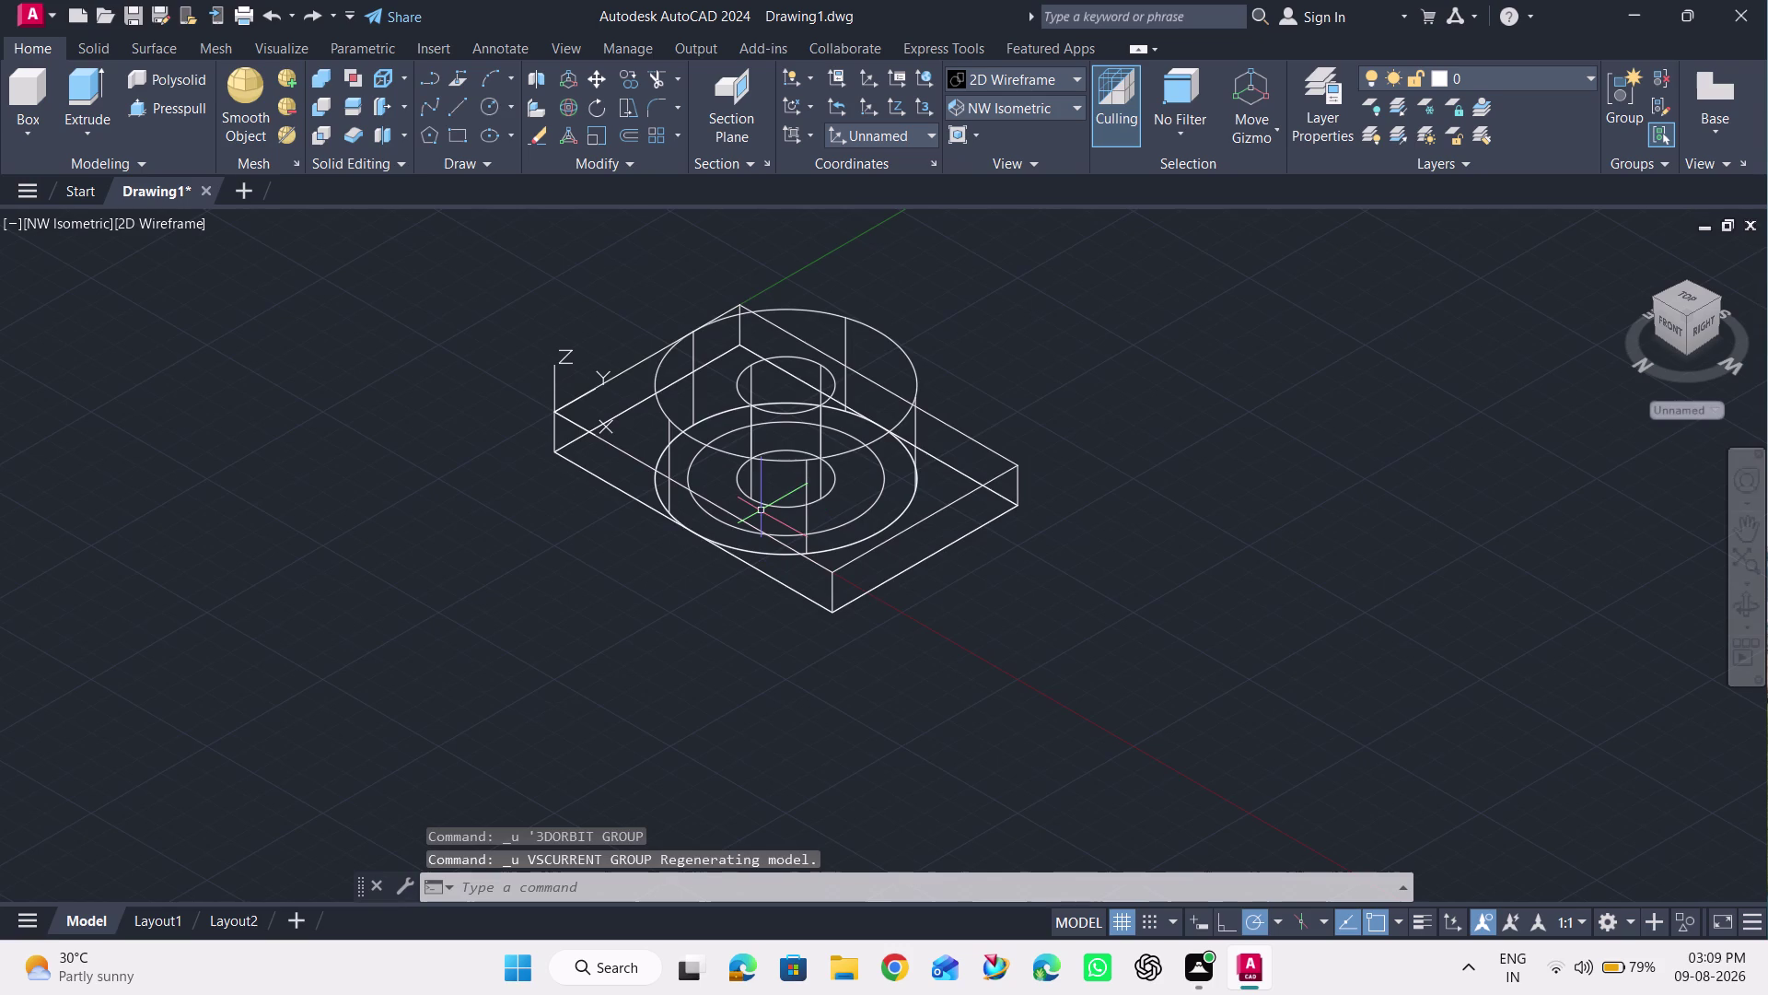
Cancel a started extrusion, undo several earlier modelling steps, and show the visual styles list.
click(87, 102)
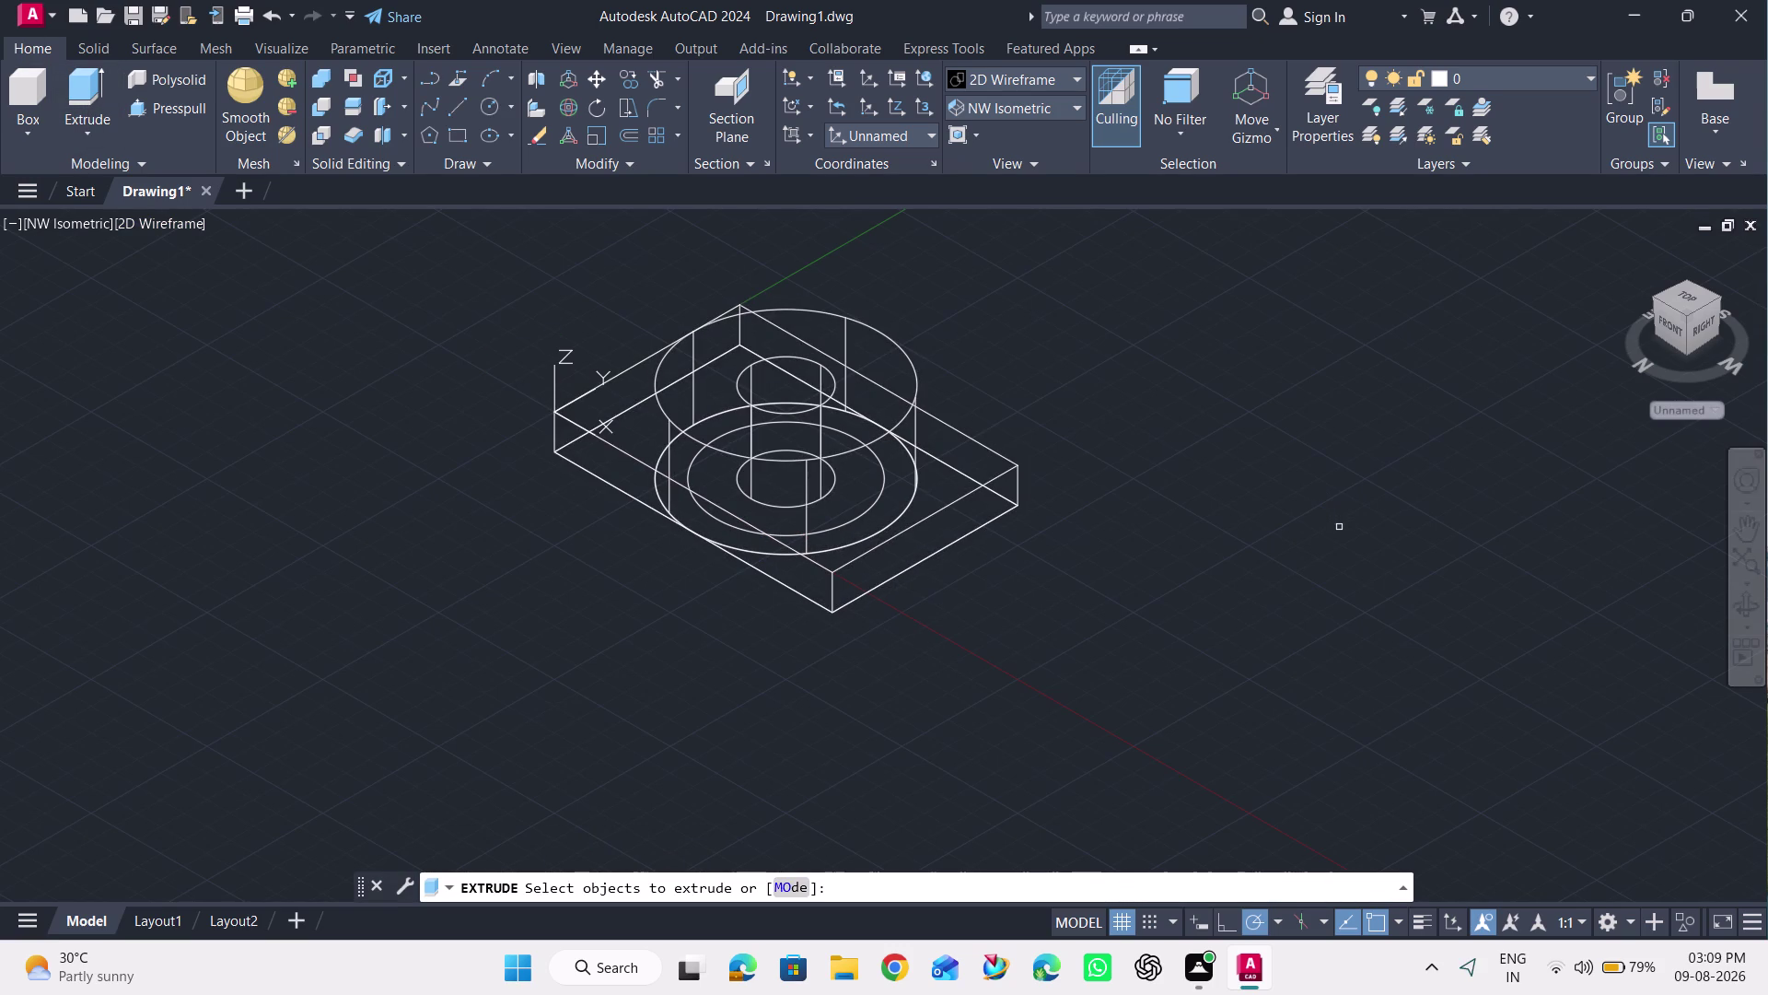
key(Escape)
key(ctrl+z)
key(ctrl+z)
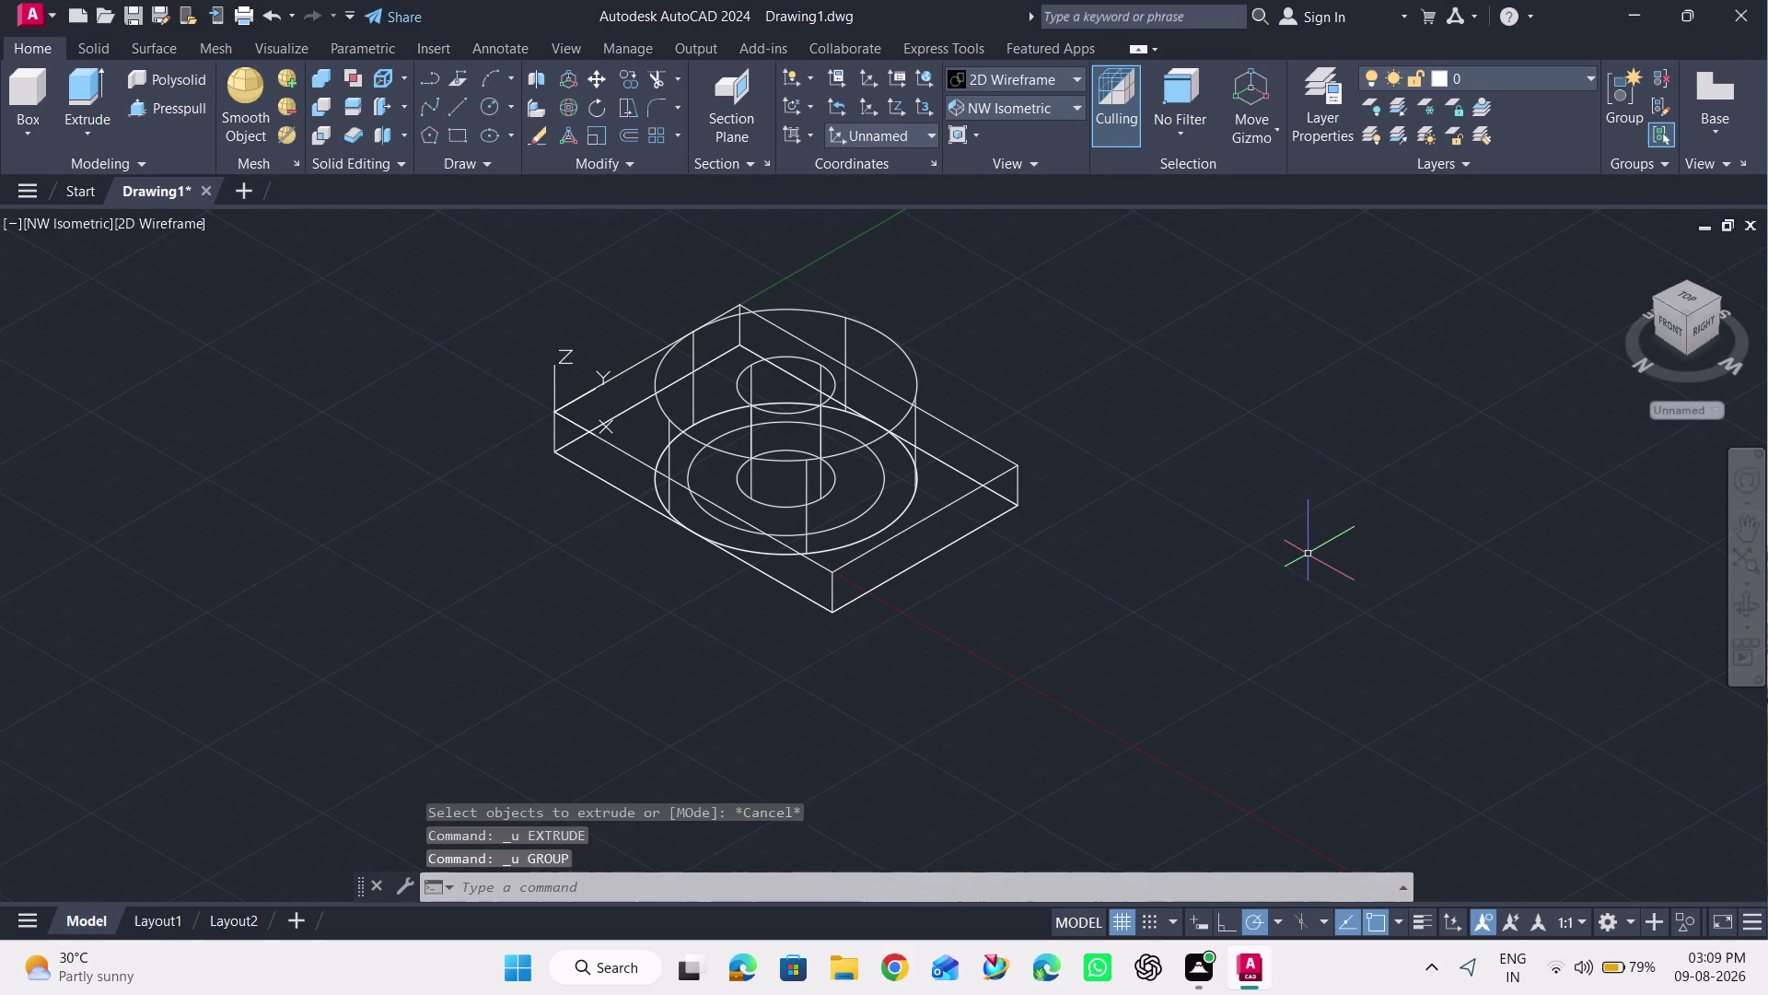
key(ctrl+z)
key(ctrl+z)
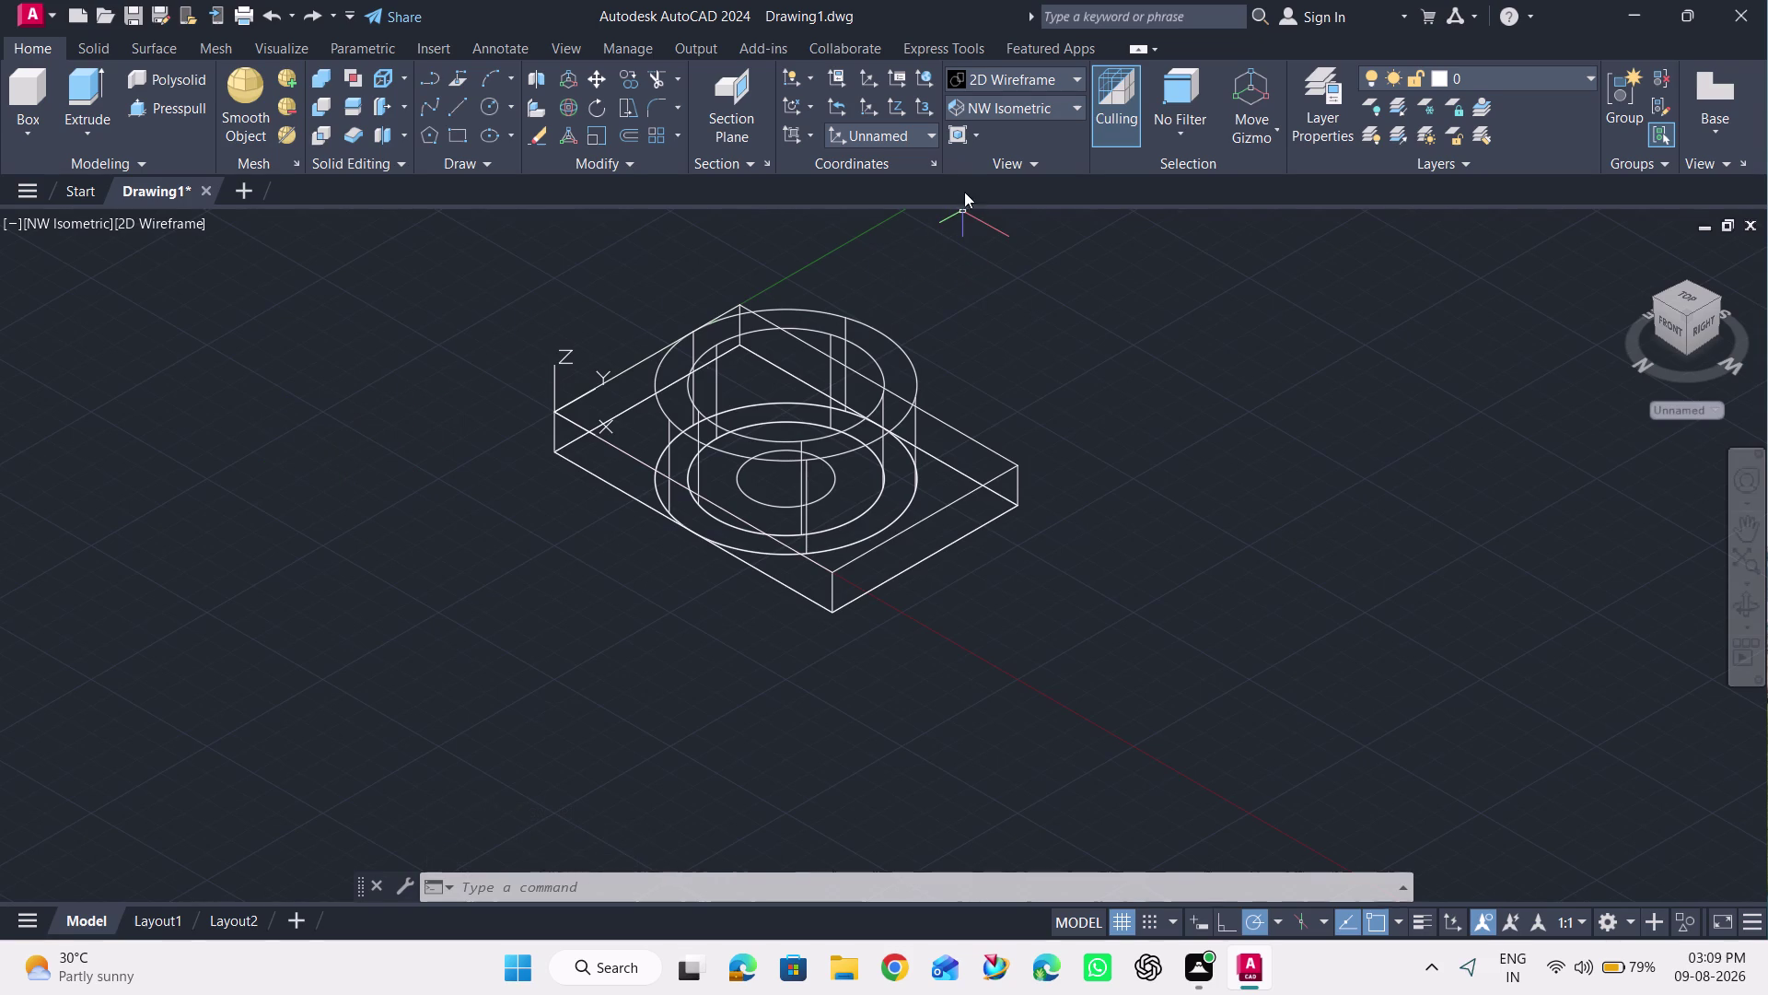
click(994, 74)
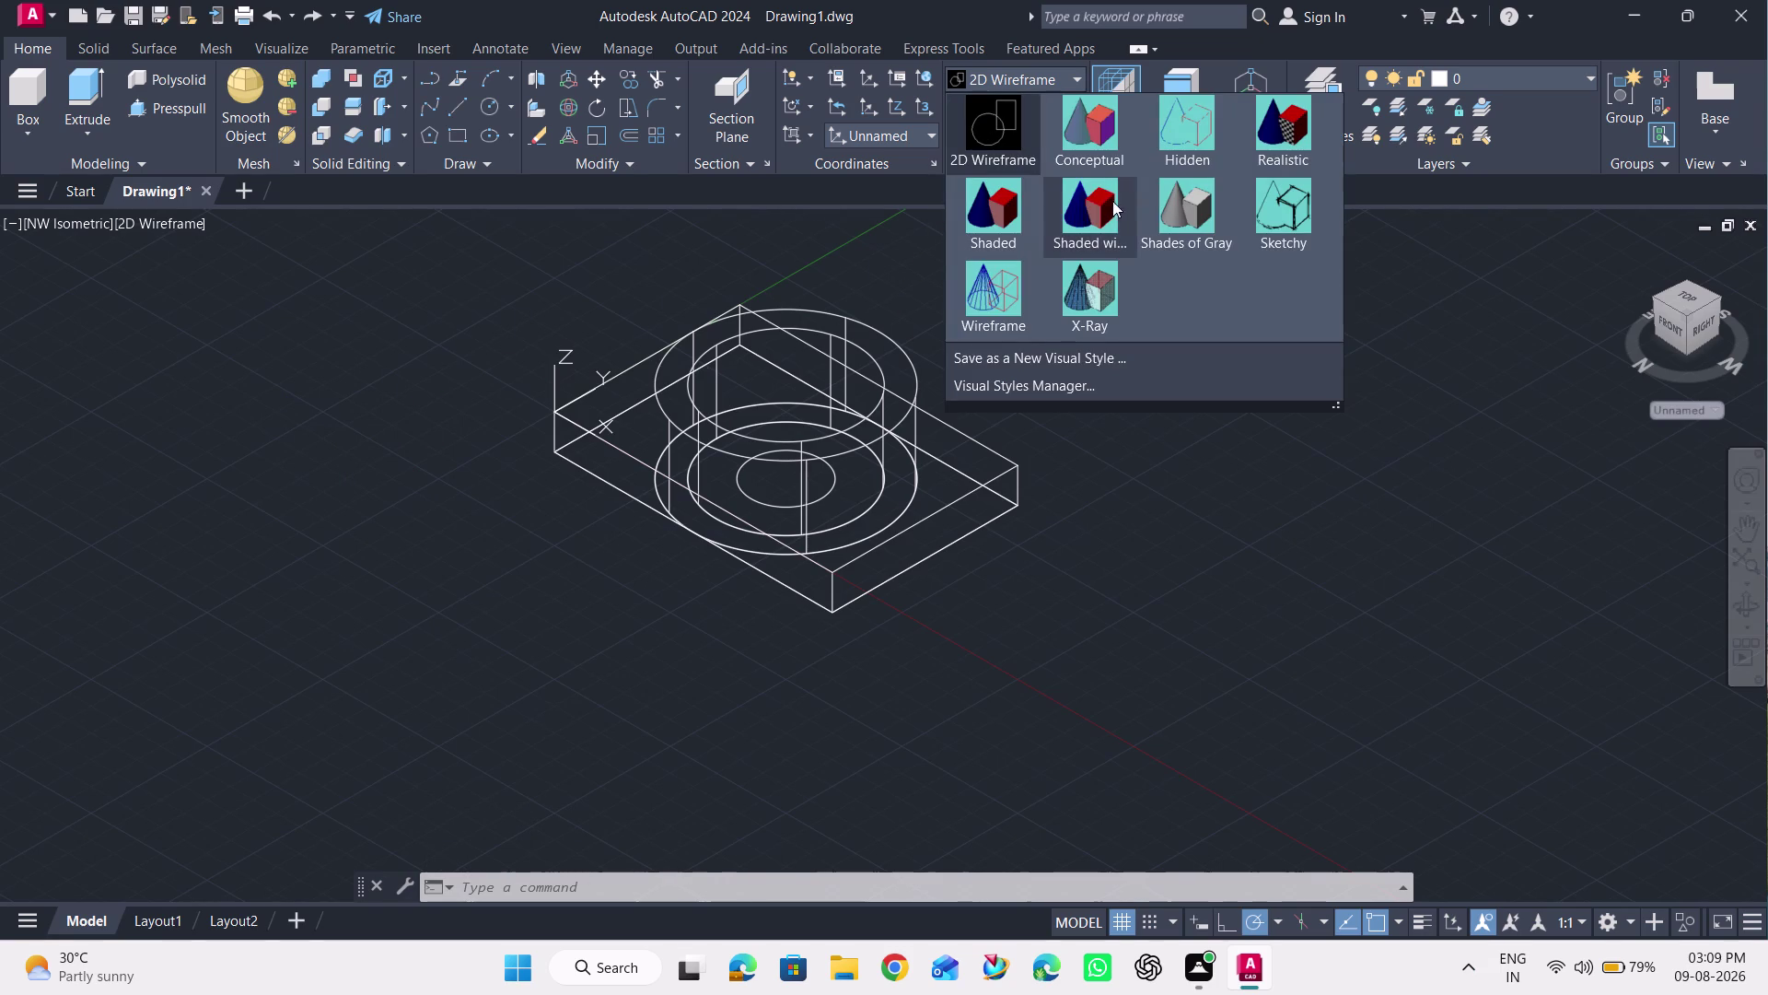
Switch to Shades of Gray and orbit to view the plate's underside.
click(1185, 218)
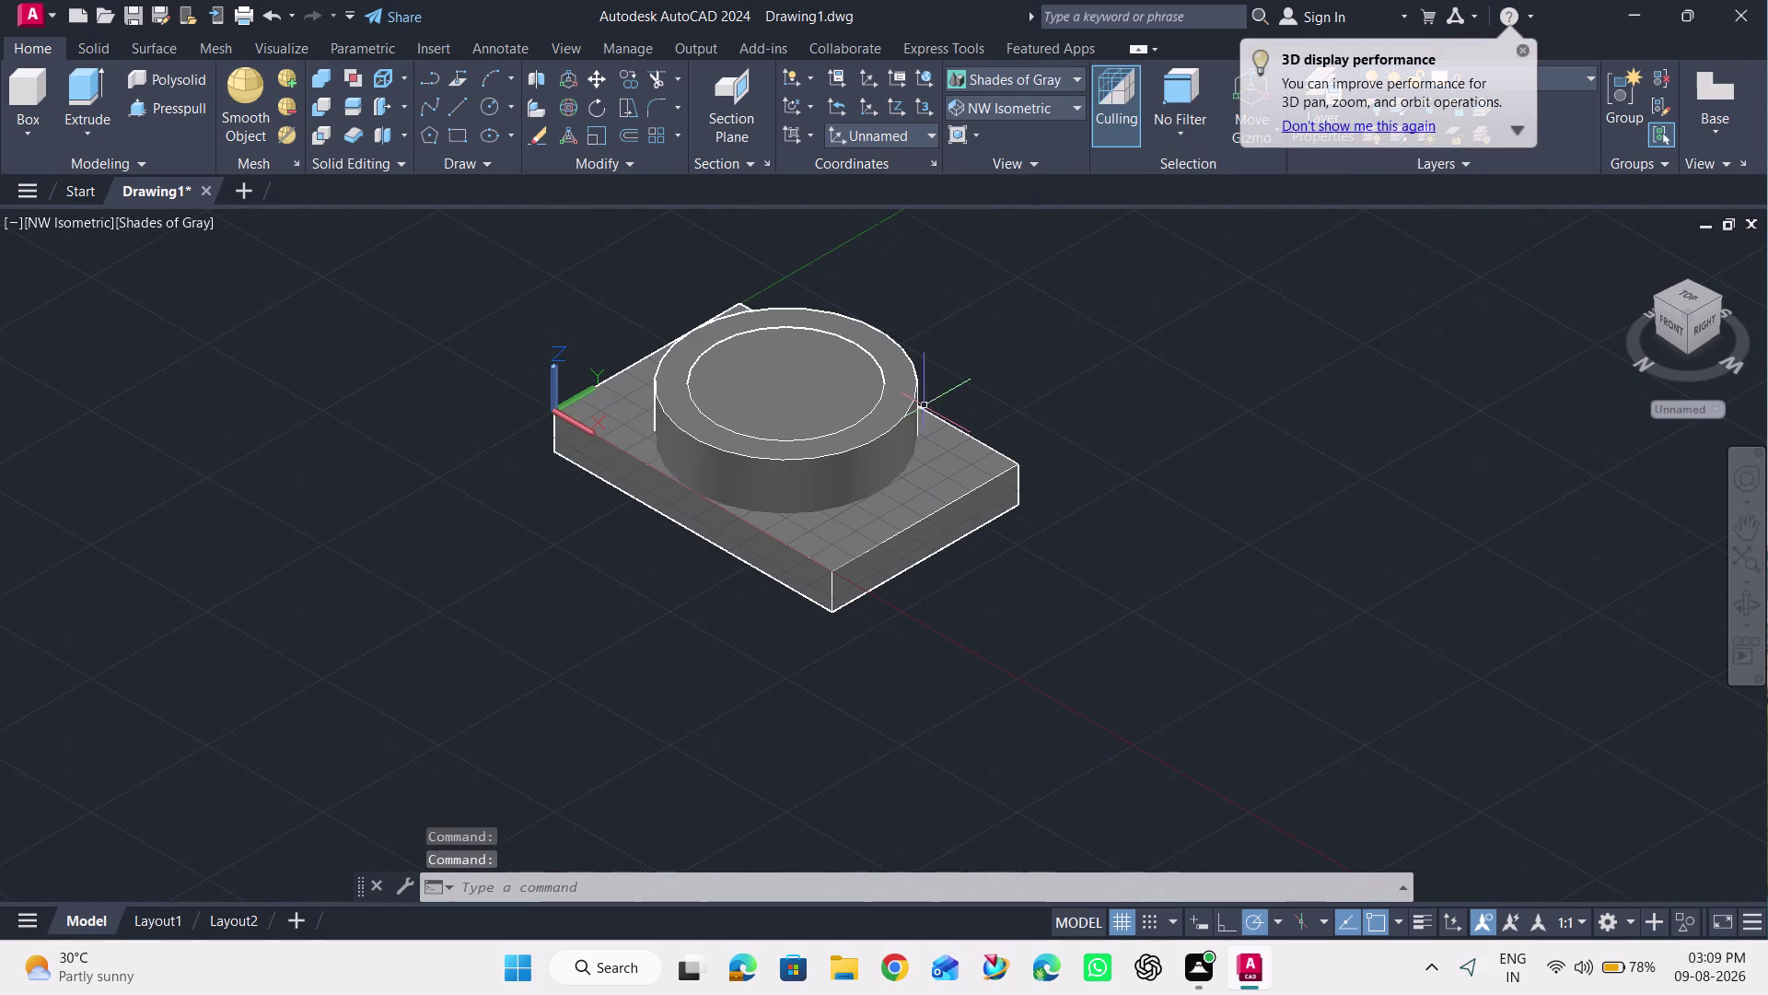
click(1749, 615)
drag(1289, 538, 1411, 340)
key(Escape)
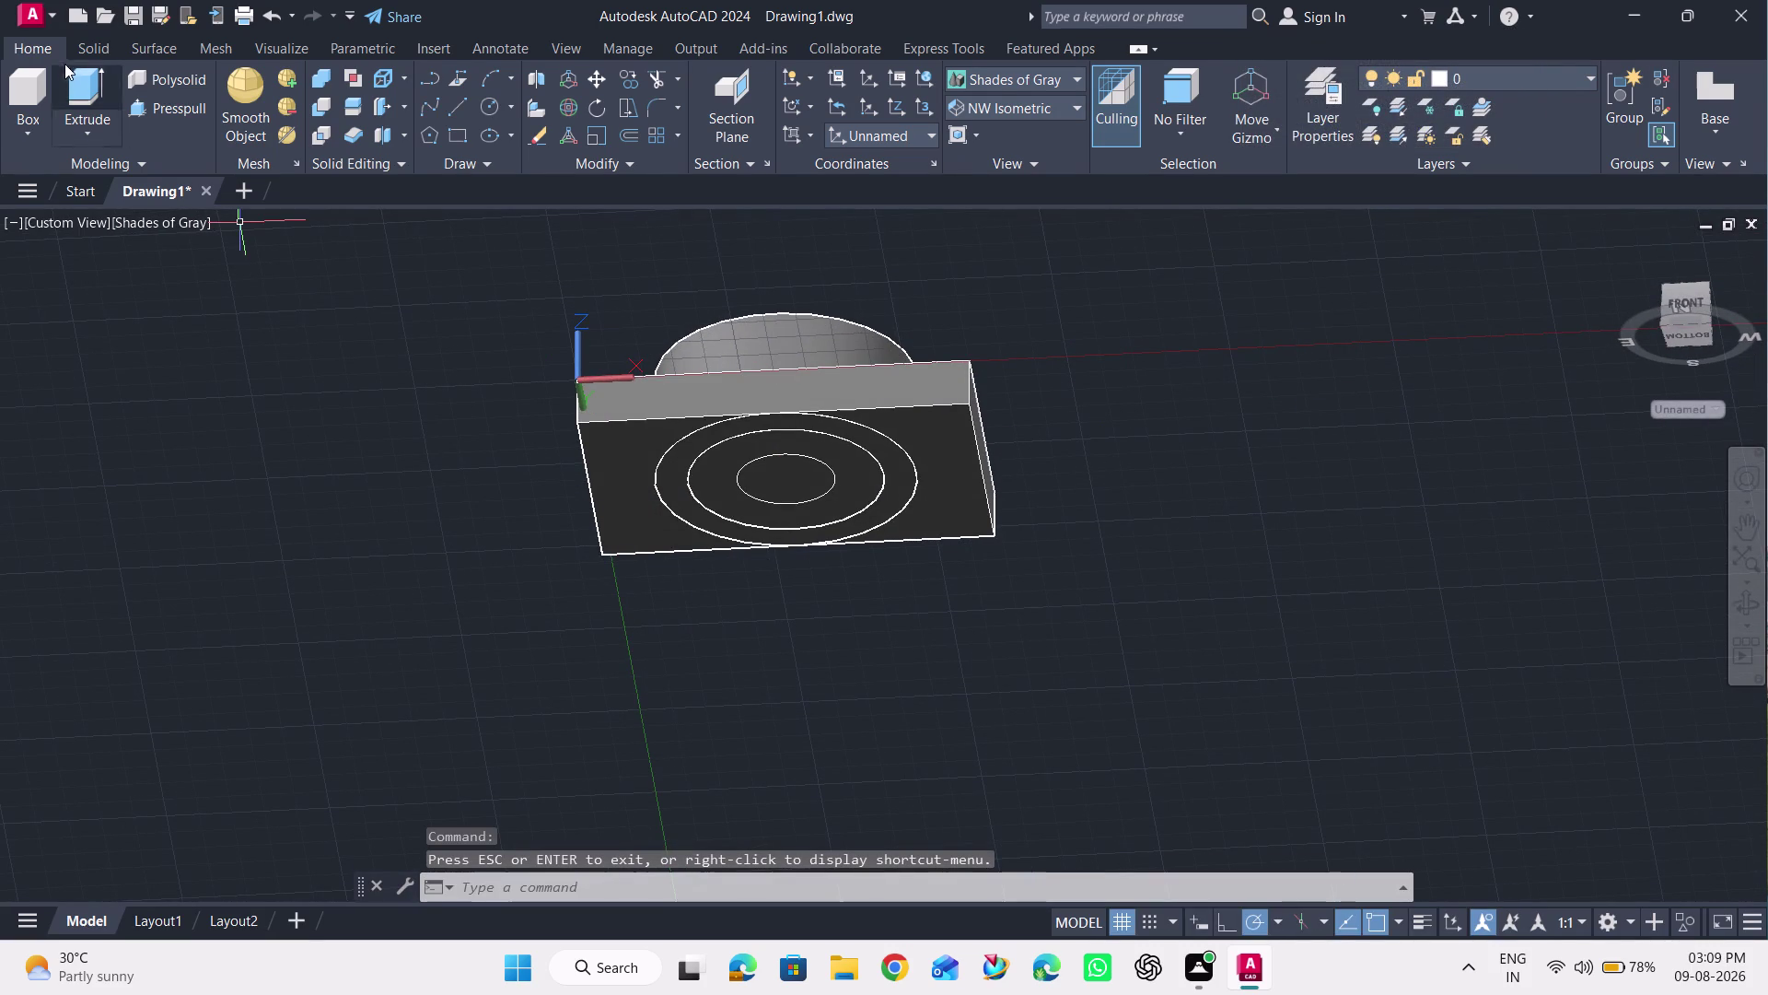
Try Extrude on the underside circles, cancel it, and start Presspull instead.
click(85, 85)
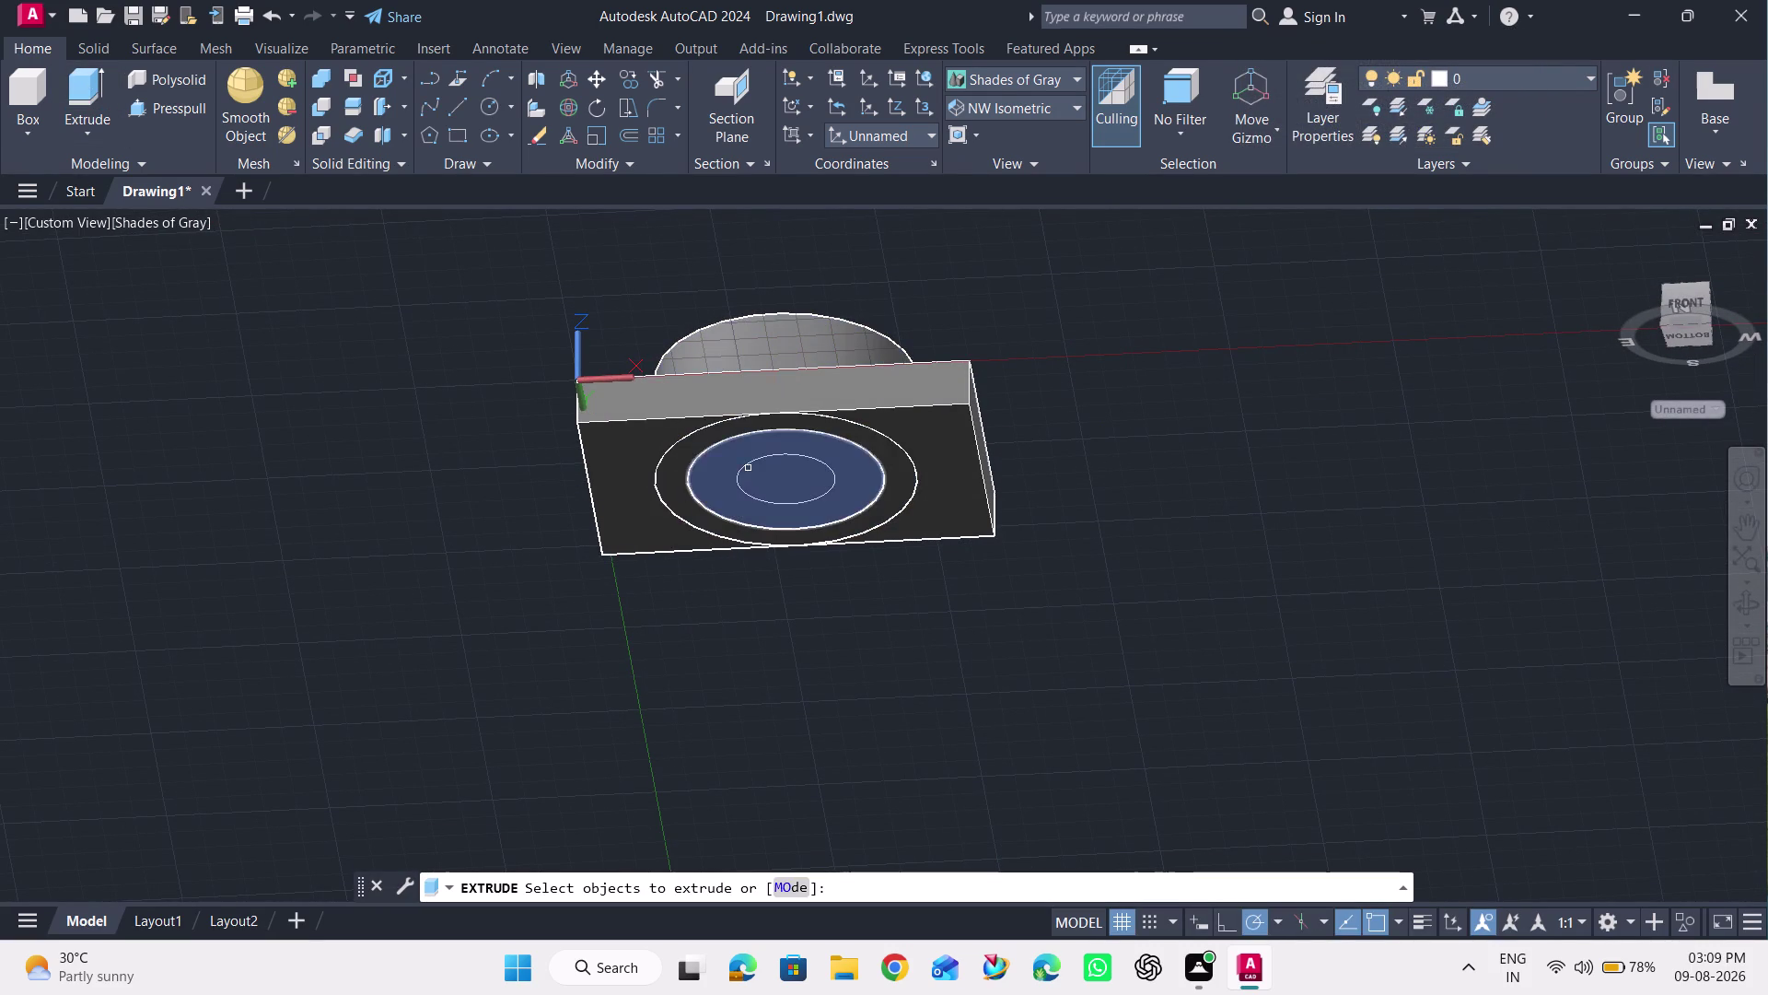
scroll(up, 3)
scroll(up, 3)
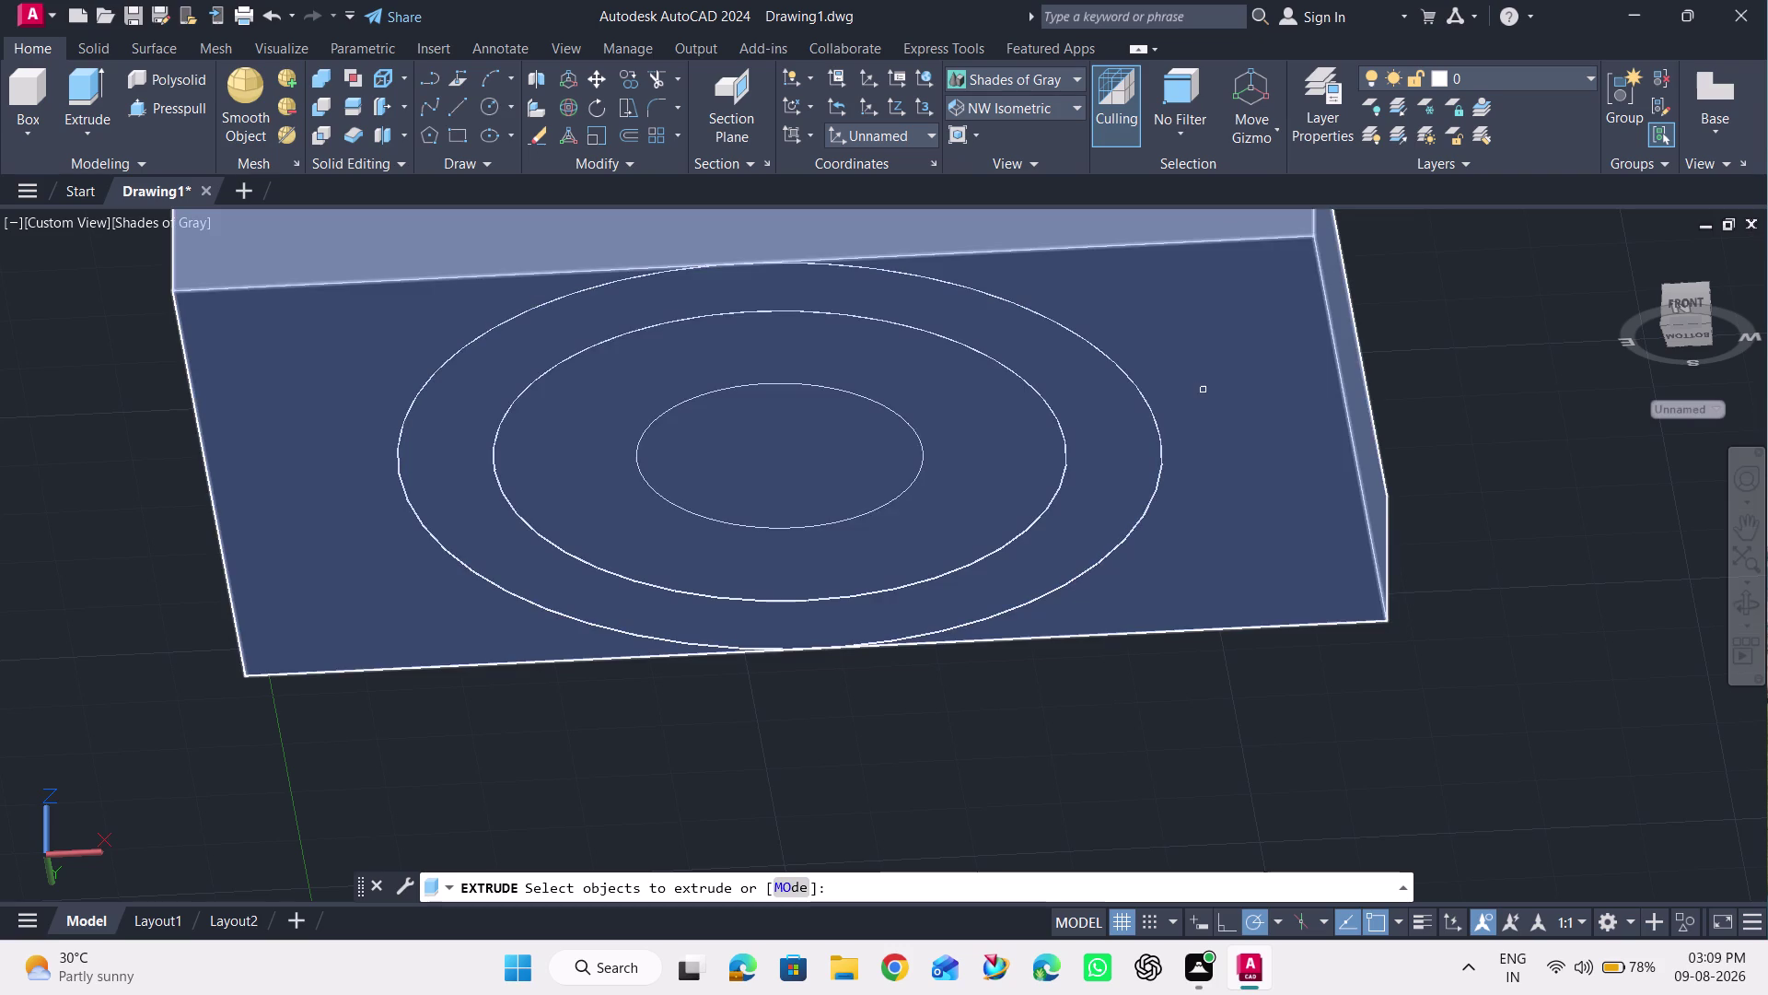
scroll(down, 3)
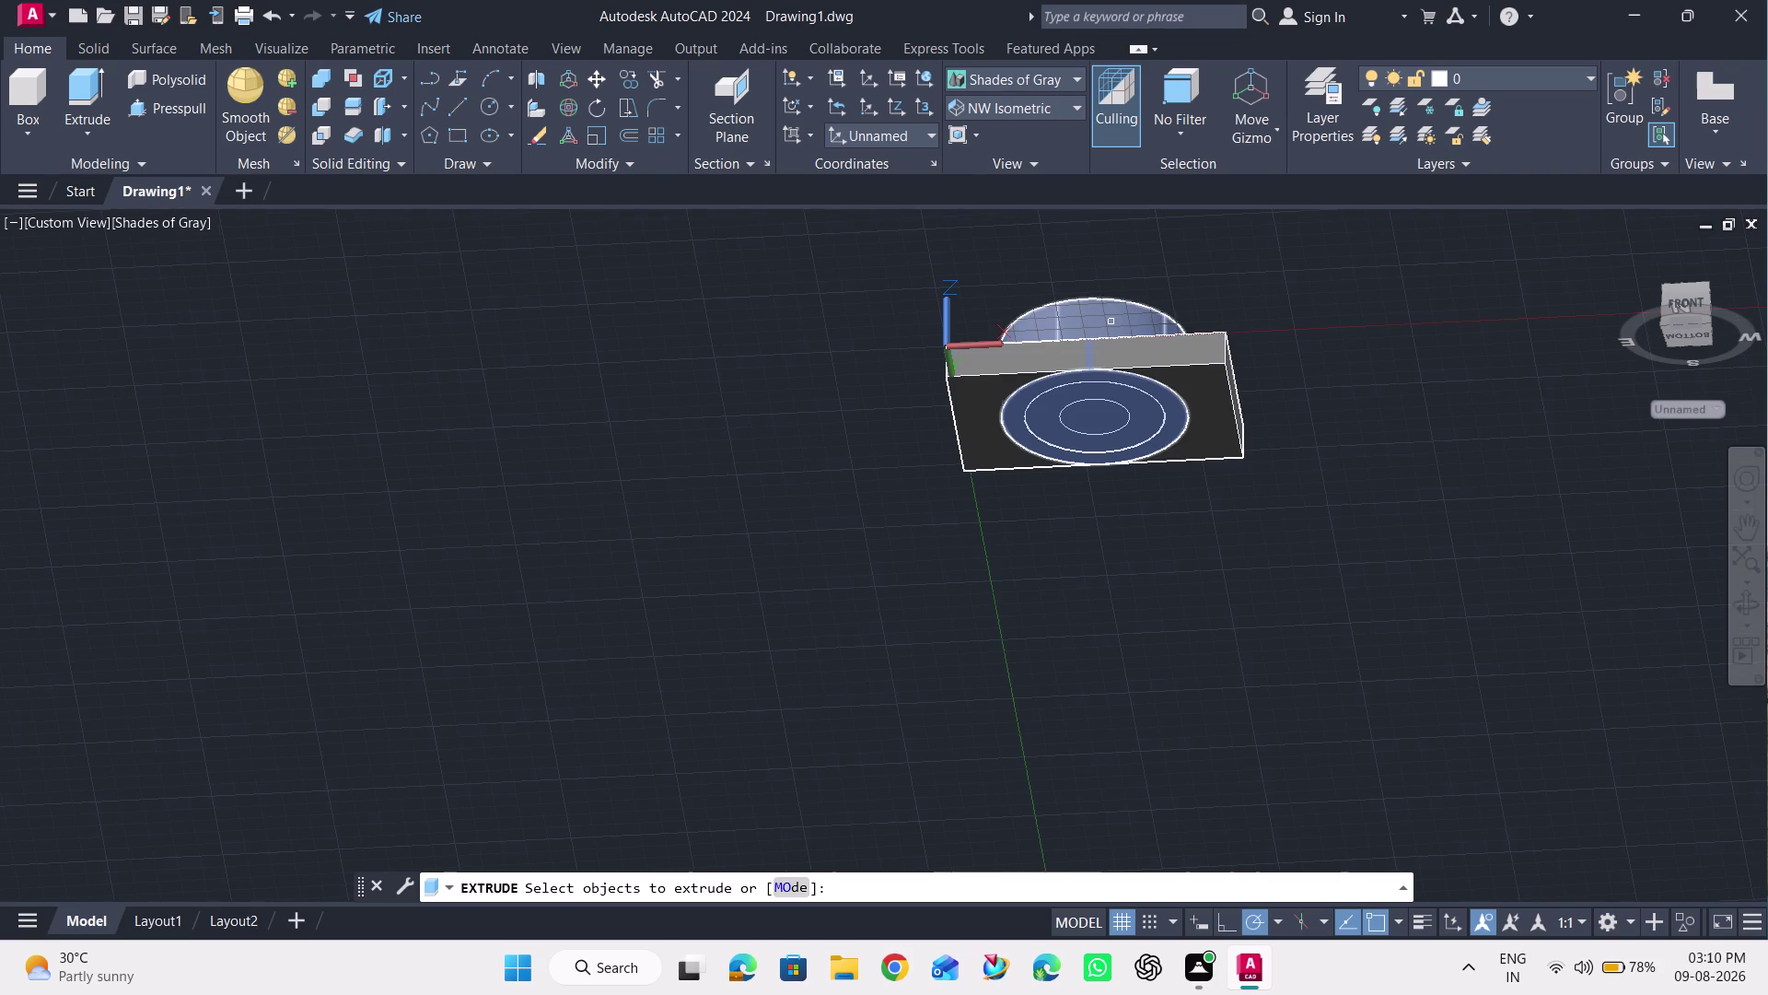
key(Escape)
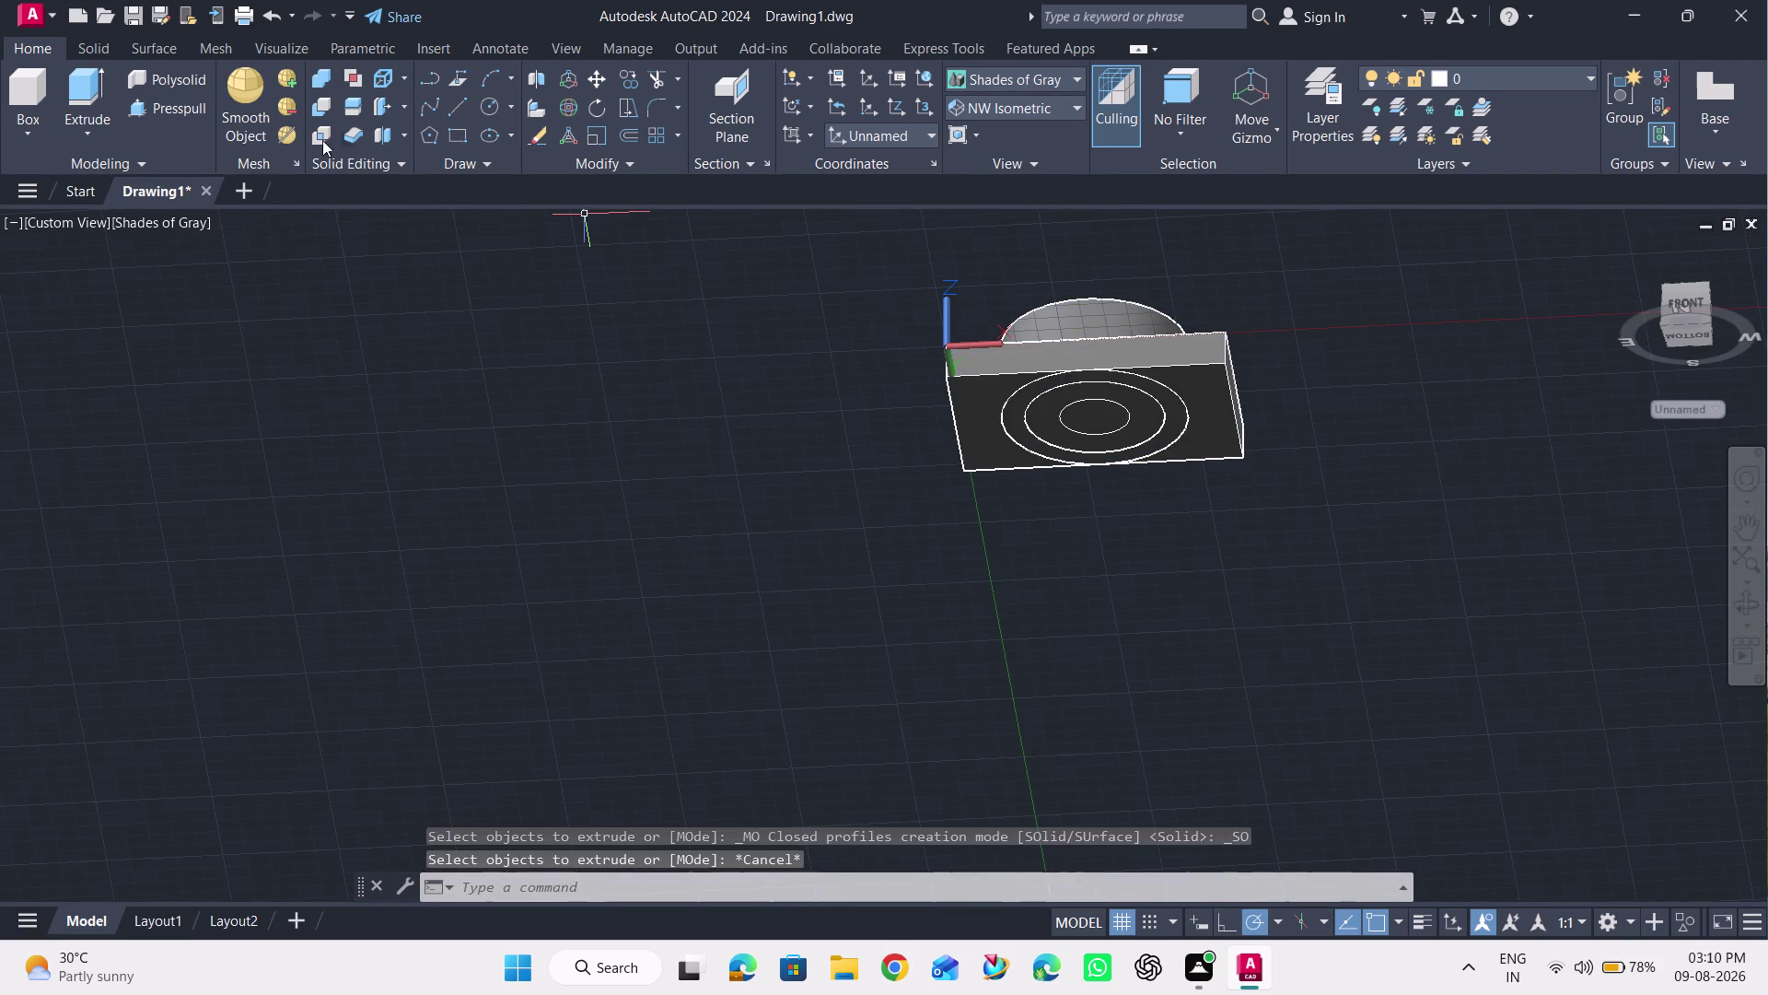
click(156, 104)
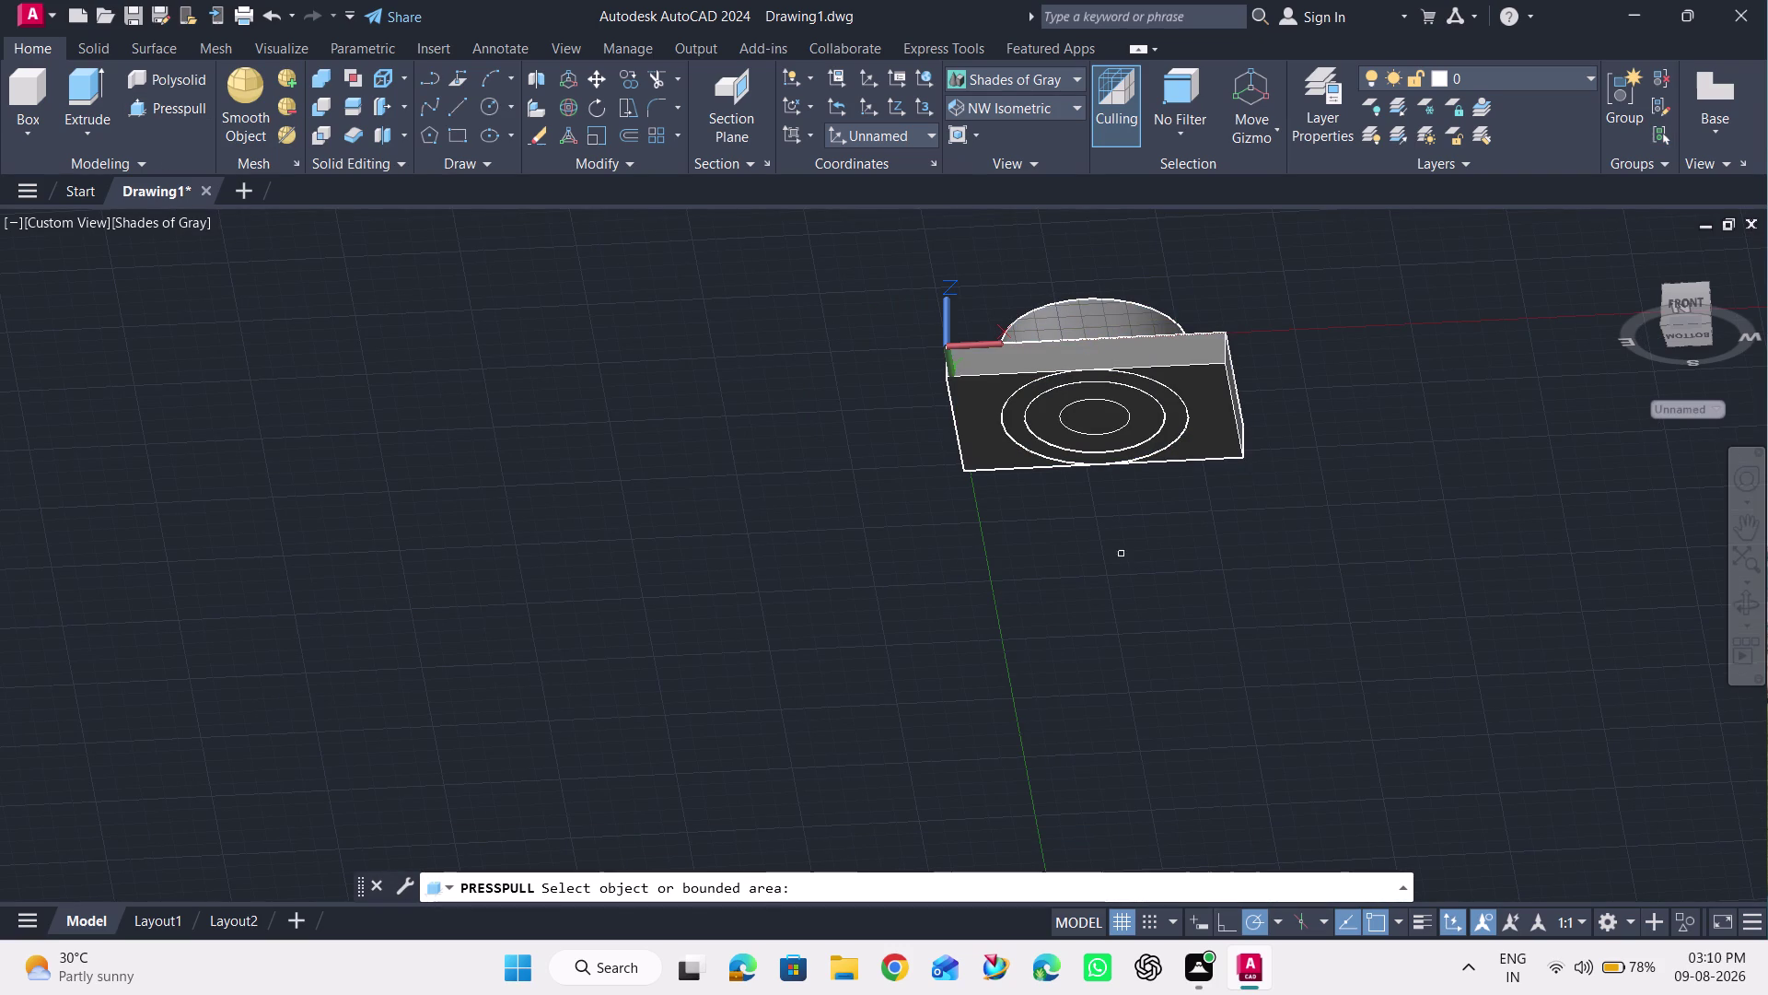
Press-pull the small circle on the plate's underside, then orbit back toward the top.
click(1120, 412)
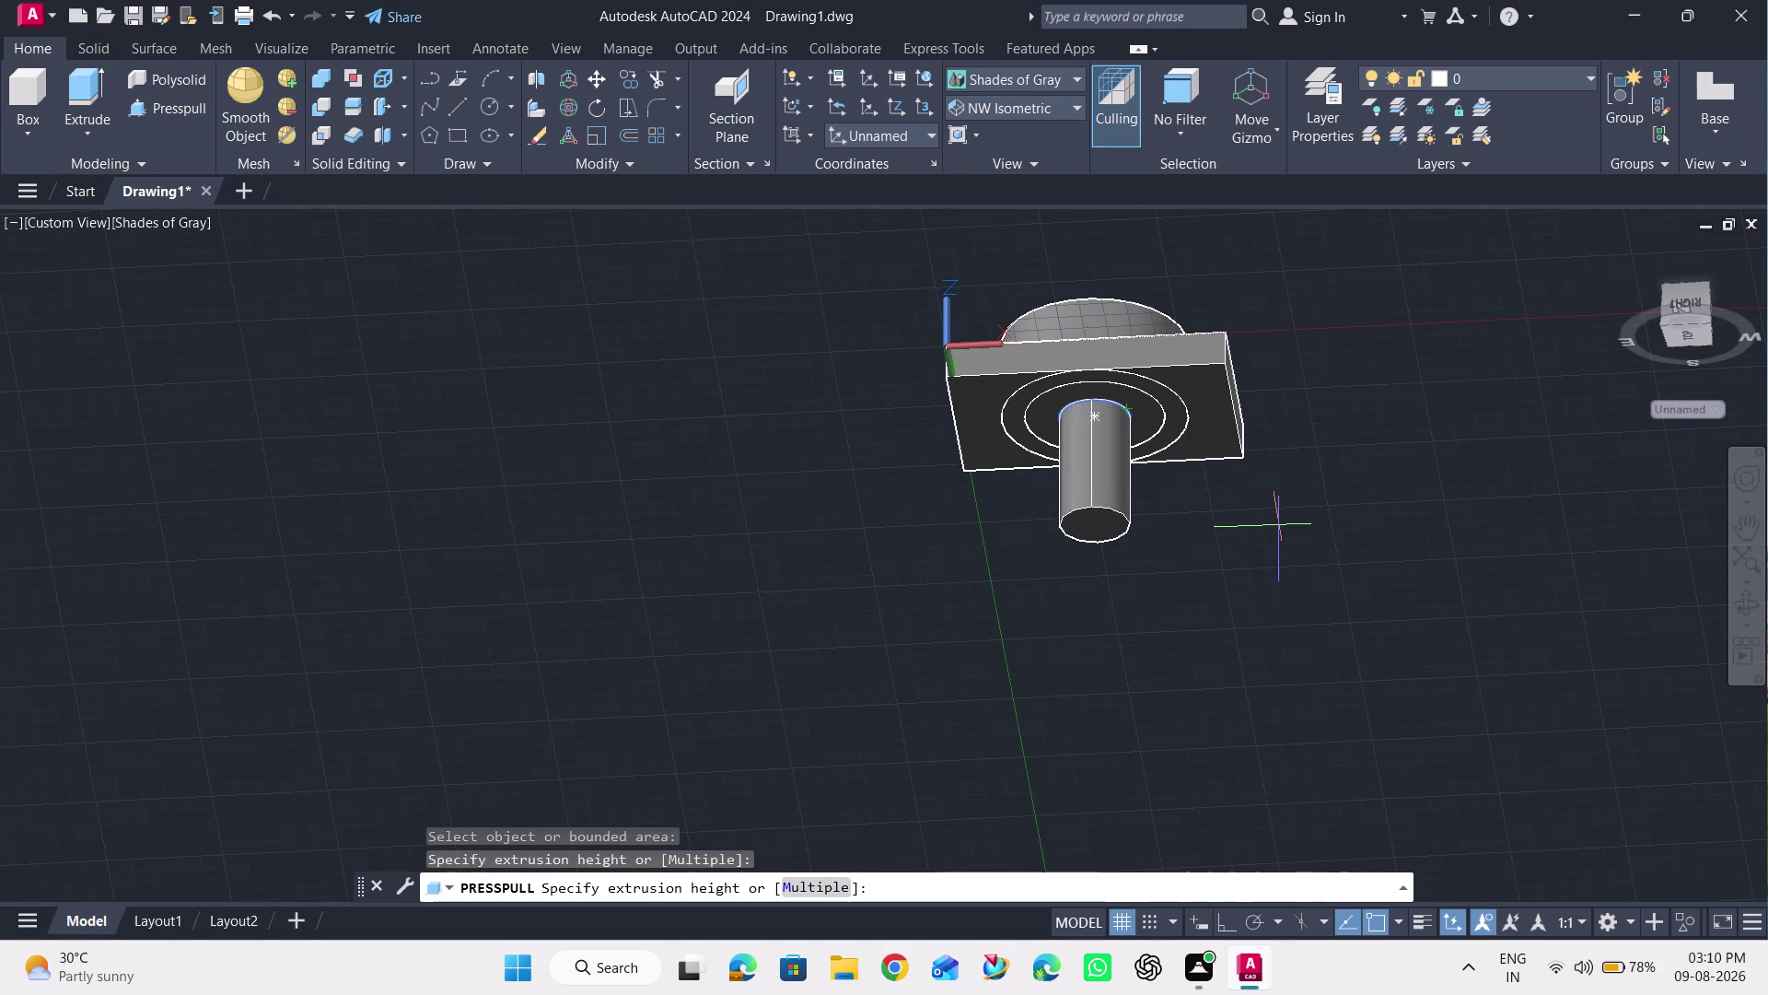
click(1238, 267)
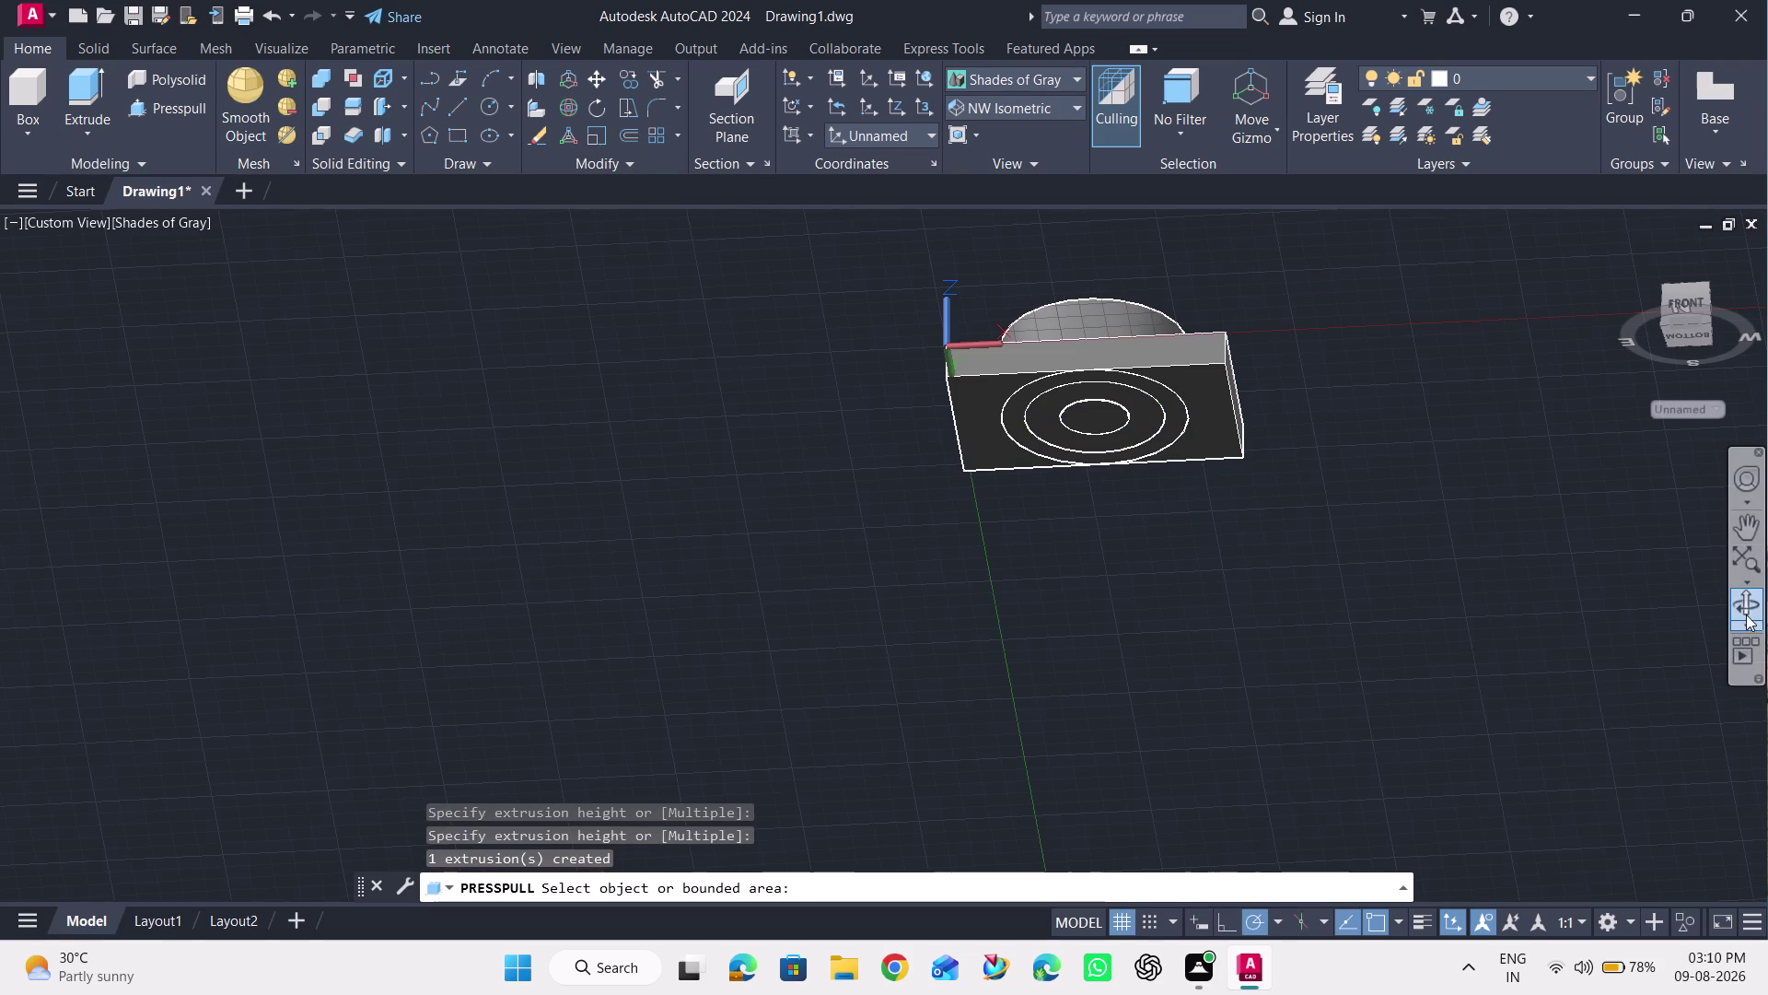
click(1750, 610)
drag(1500, 516, 1431, 684)
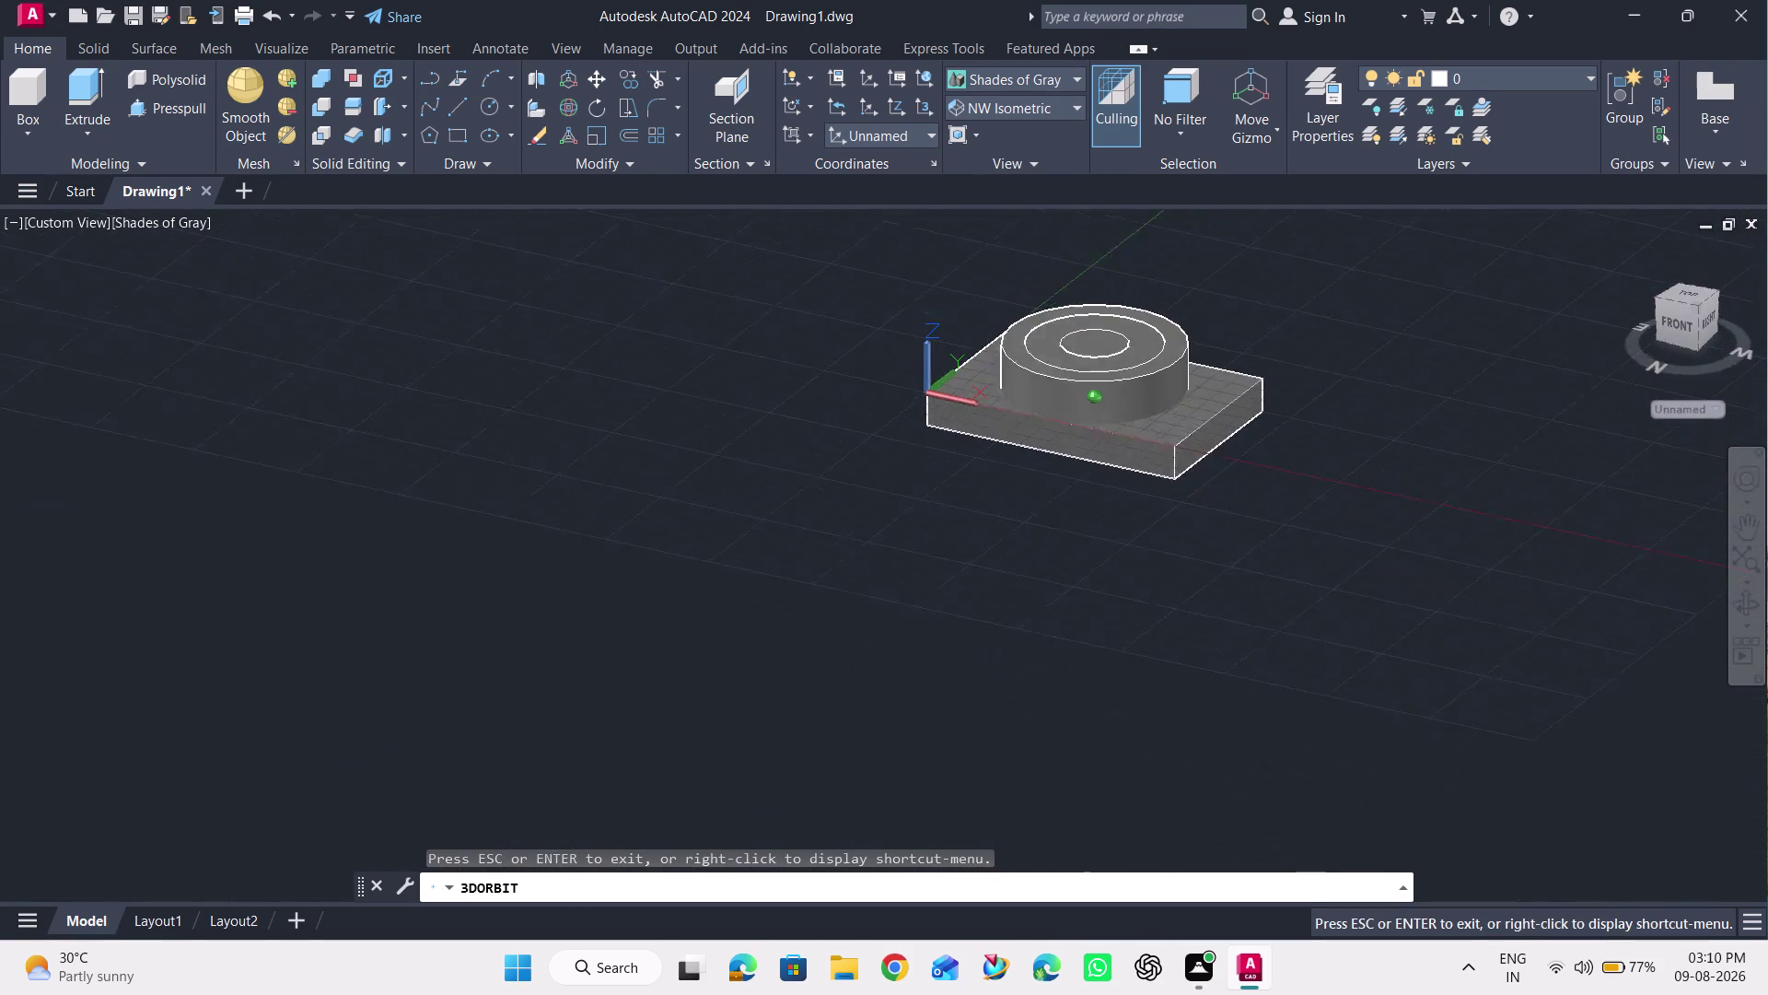
drag(1431, 684, 1445, 645)
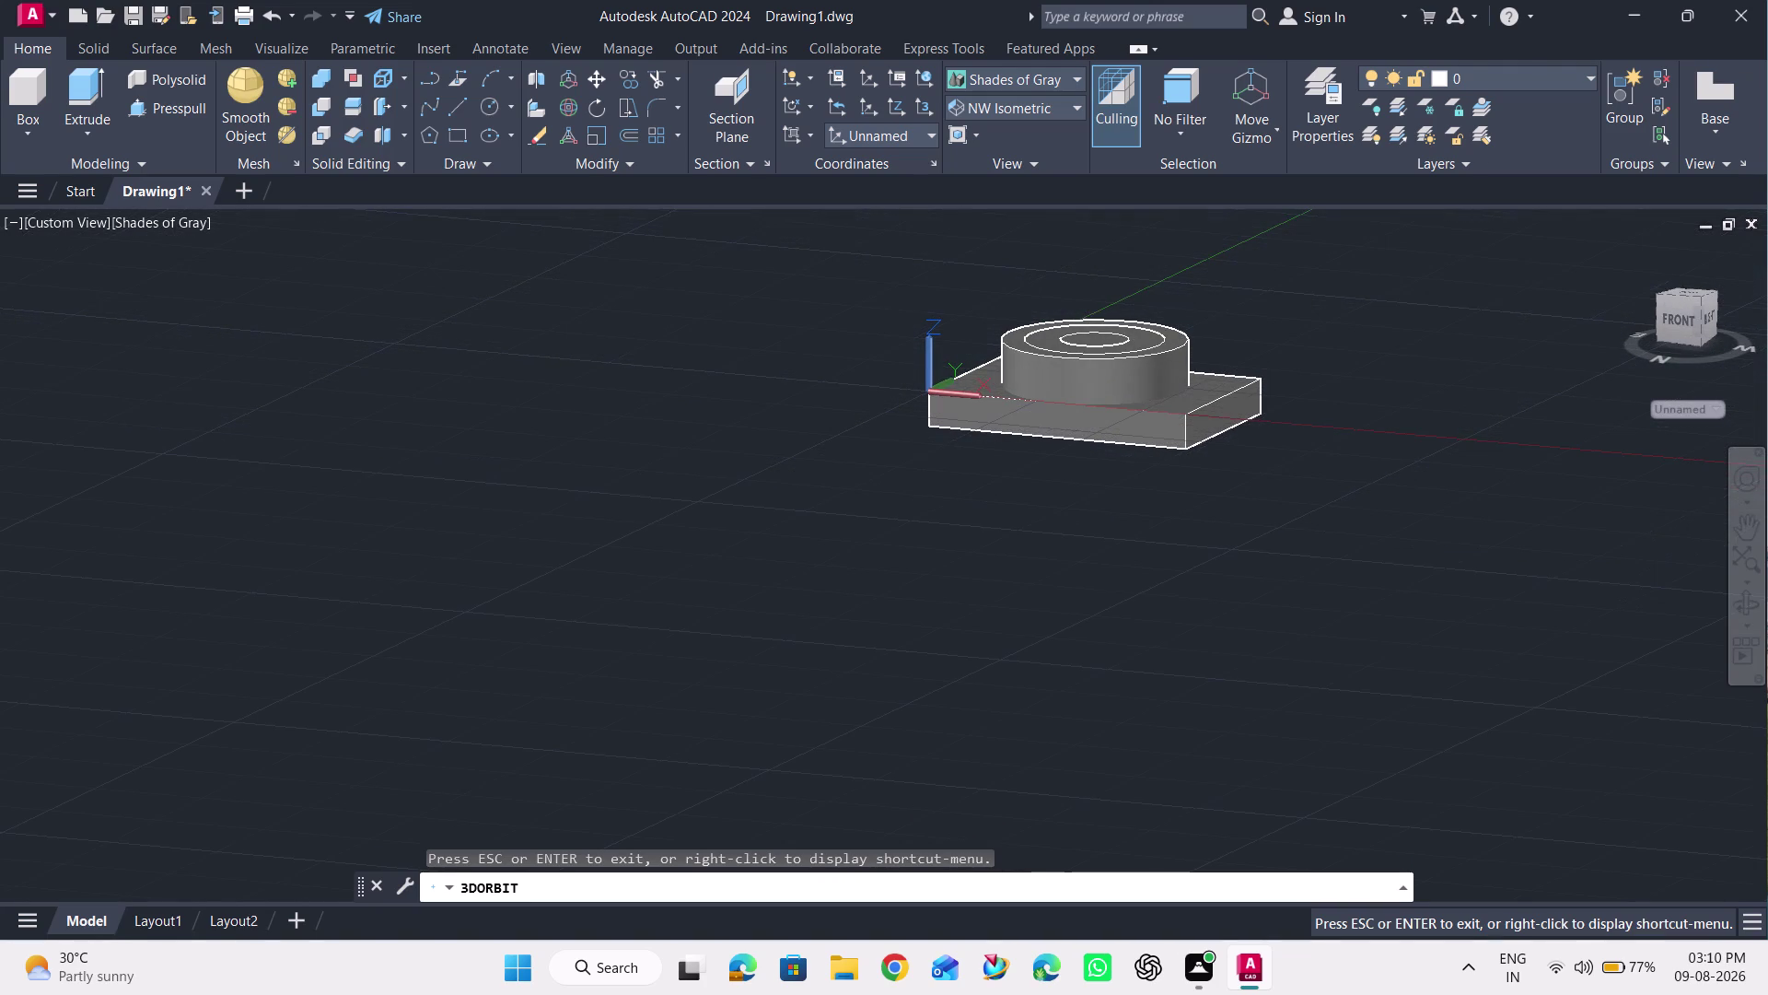
key(Escape)
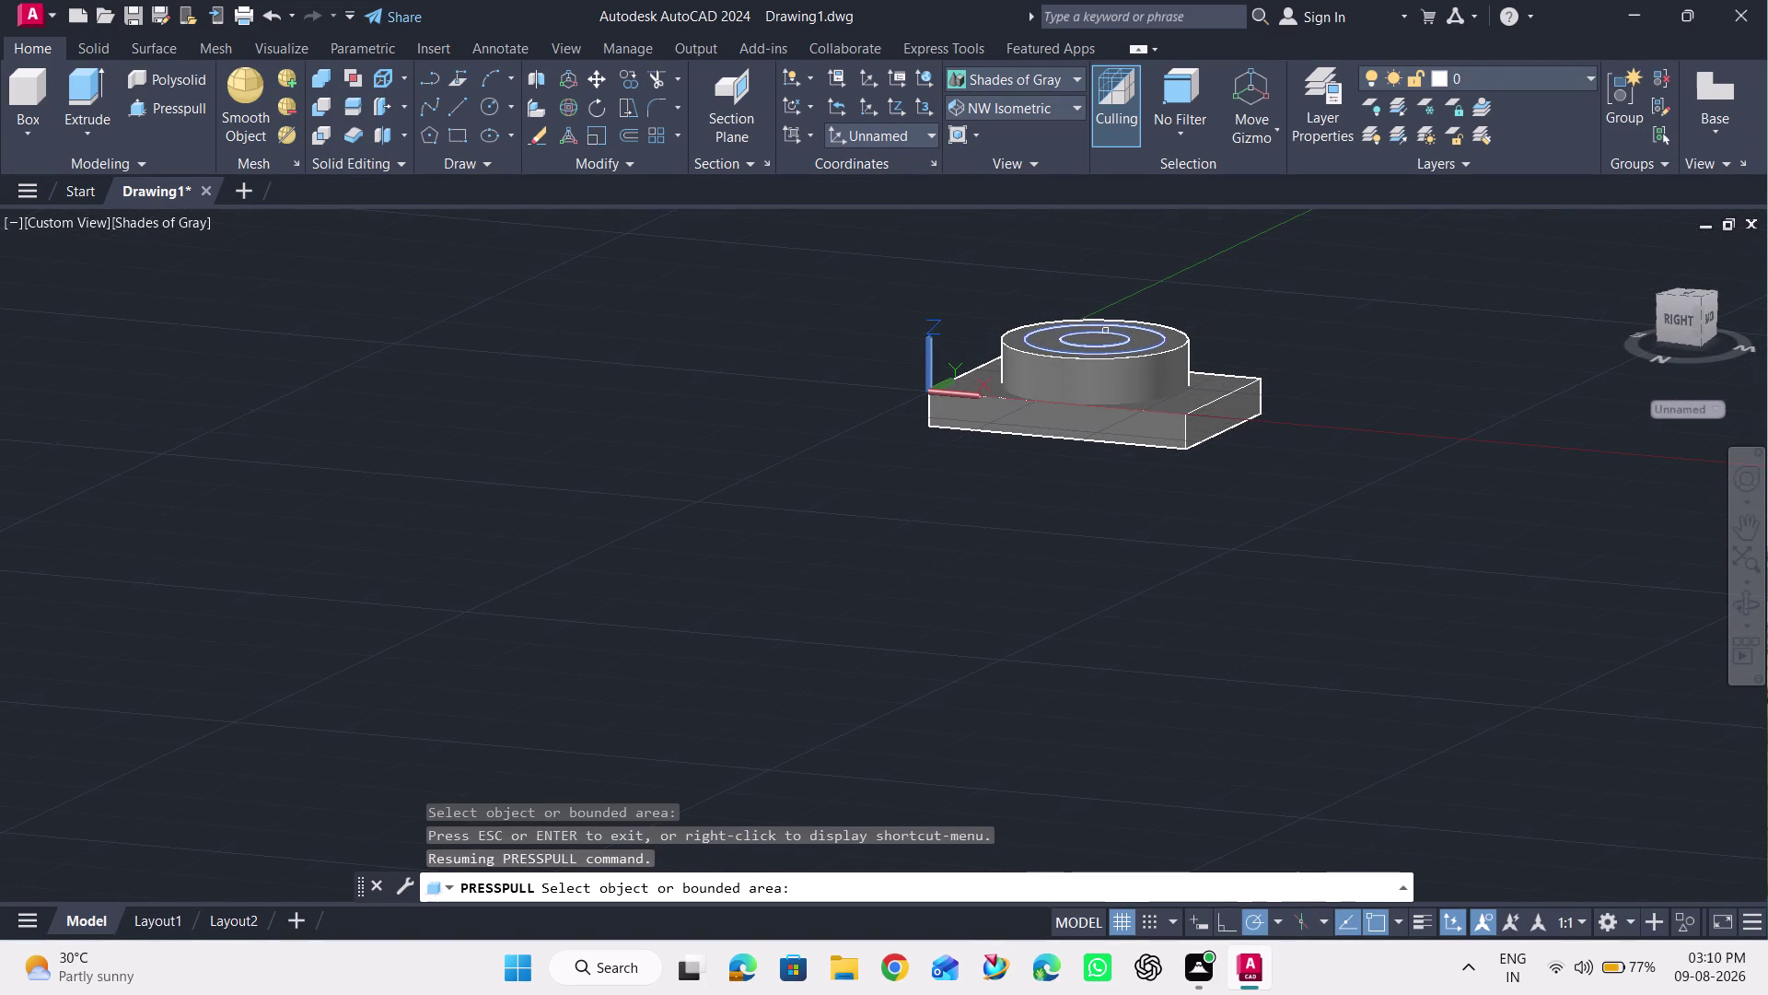
Press-pull the inner circle on top of the boss upward into a narrow cylinder.
click(1103, 334)
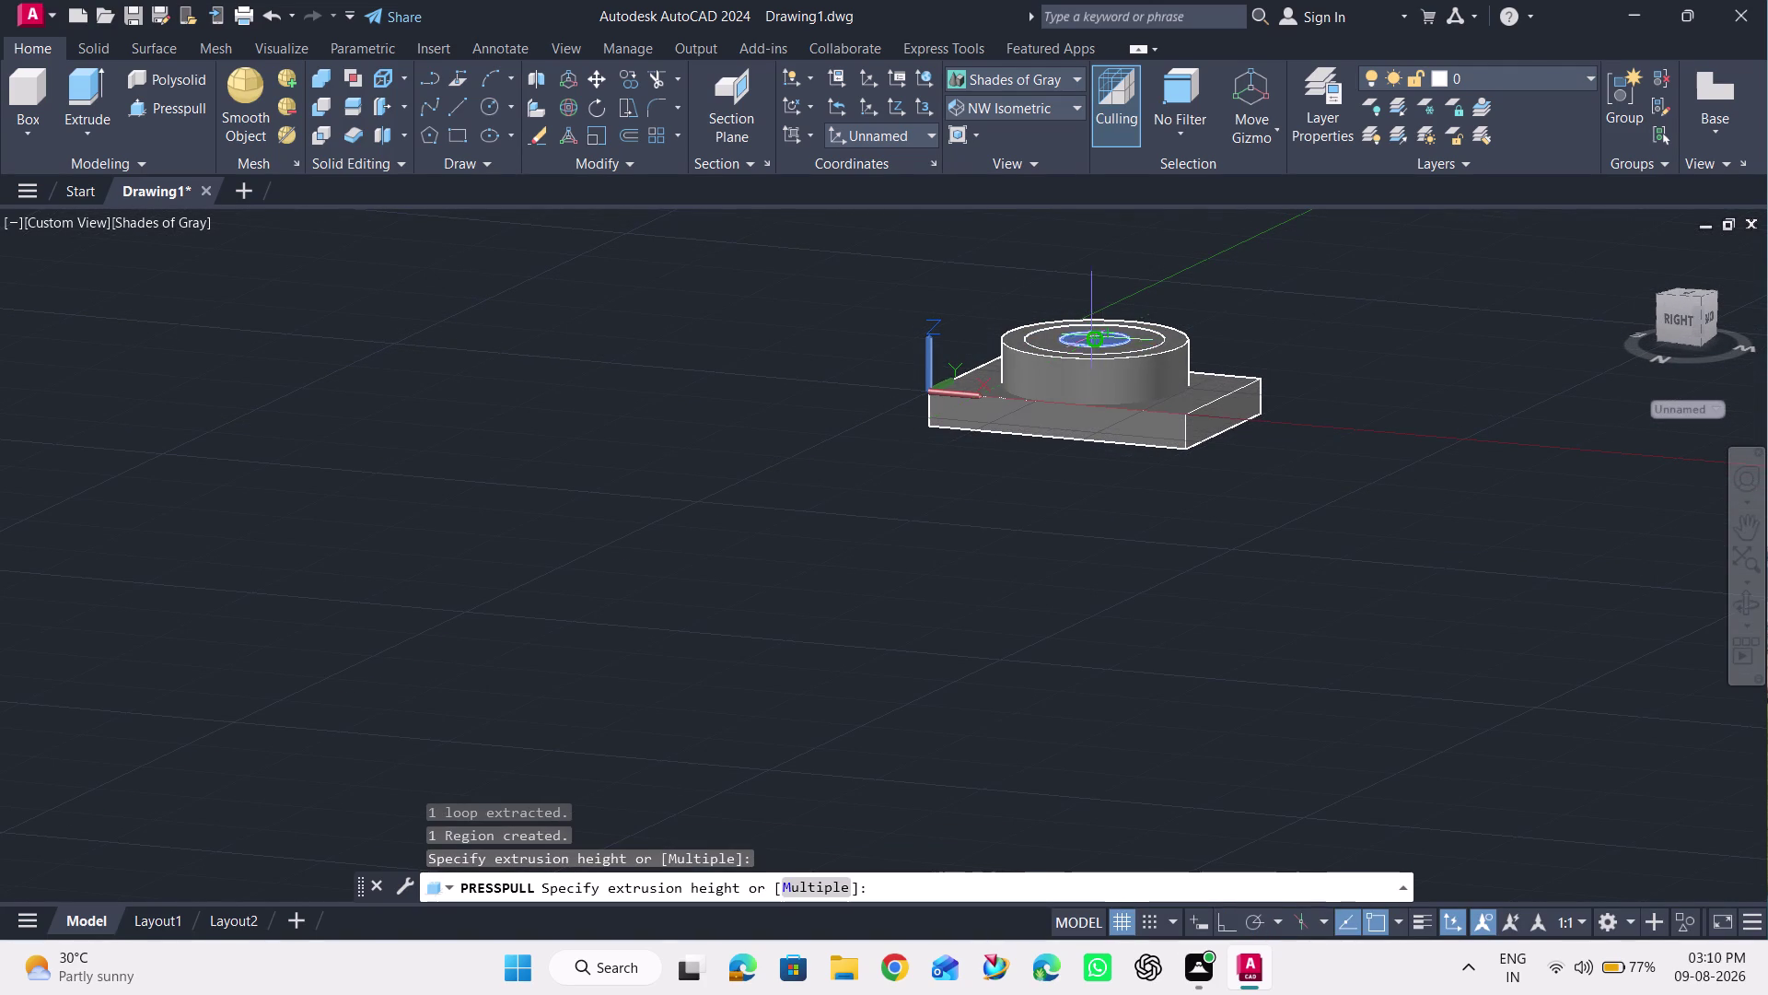
click(1101, 283)
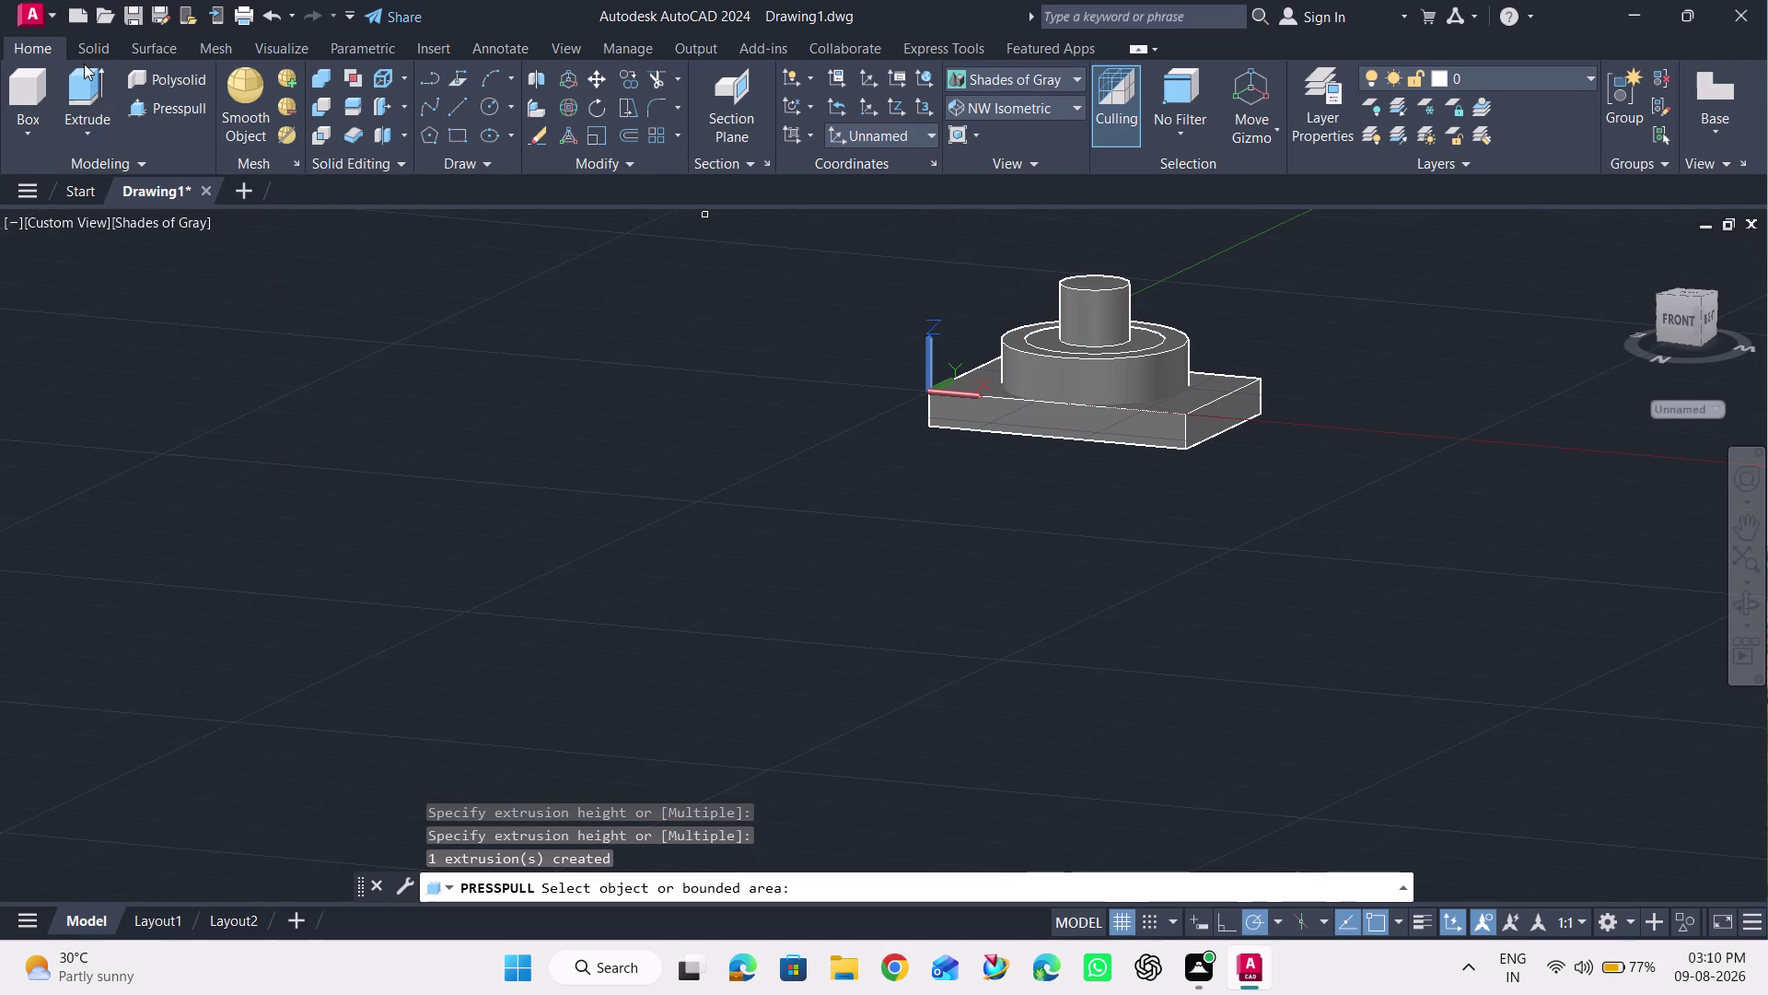
click(319, 106)
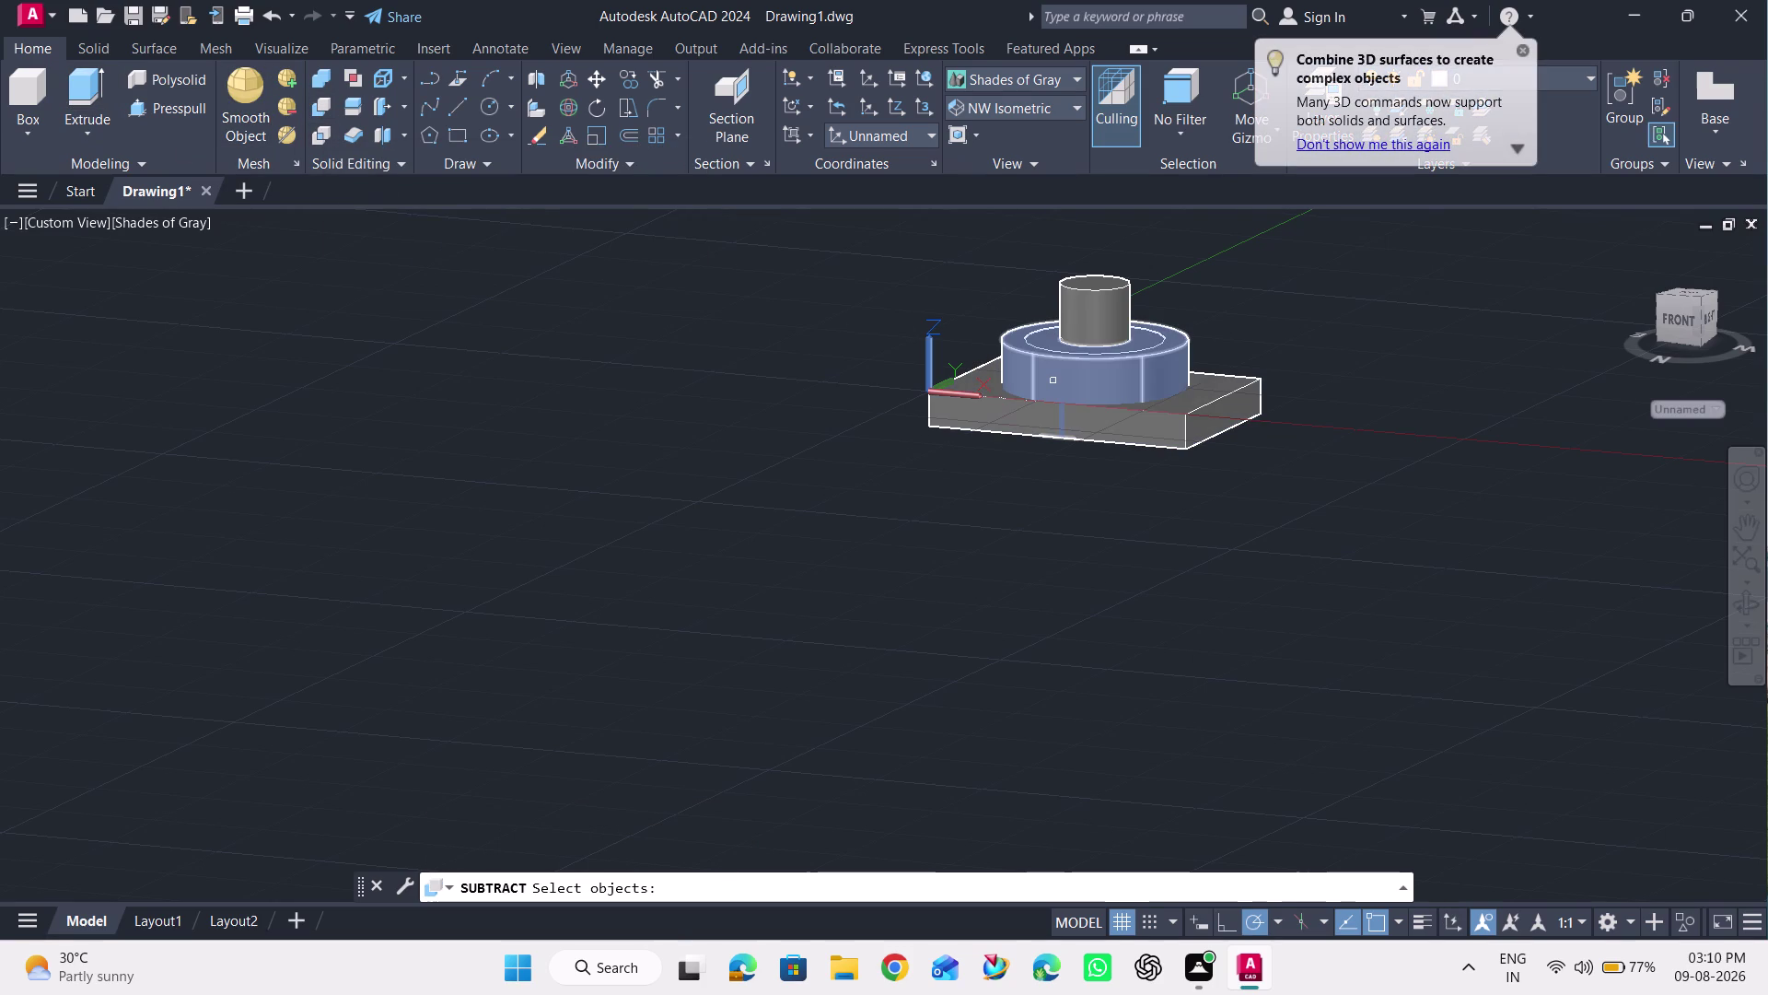
Pick the boss and the narrow cylinder for Subtract, then cancel it.
click(1054, 381)
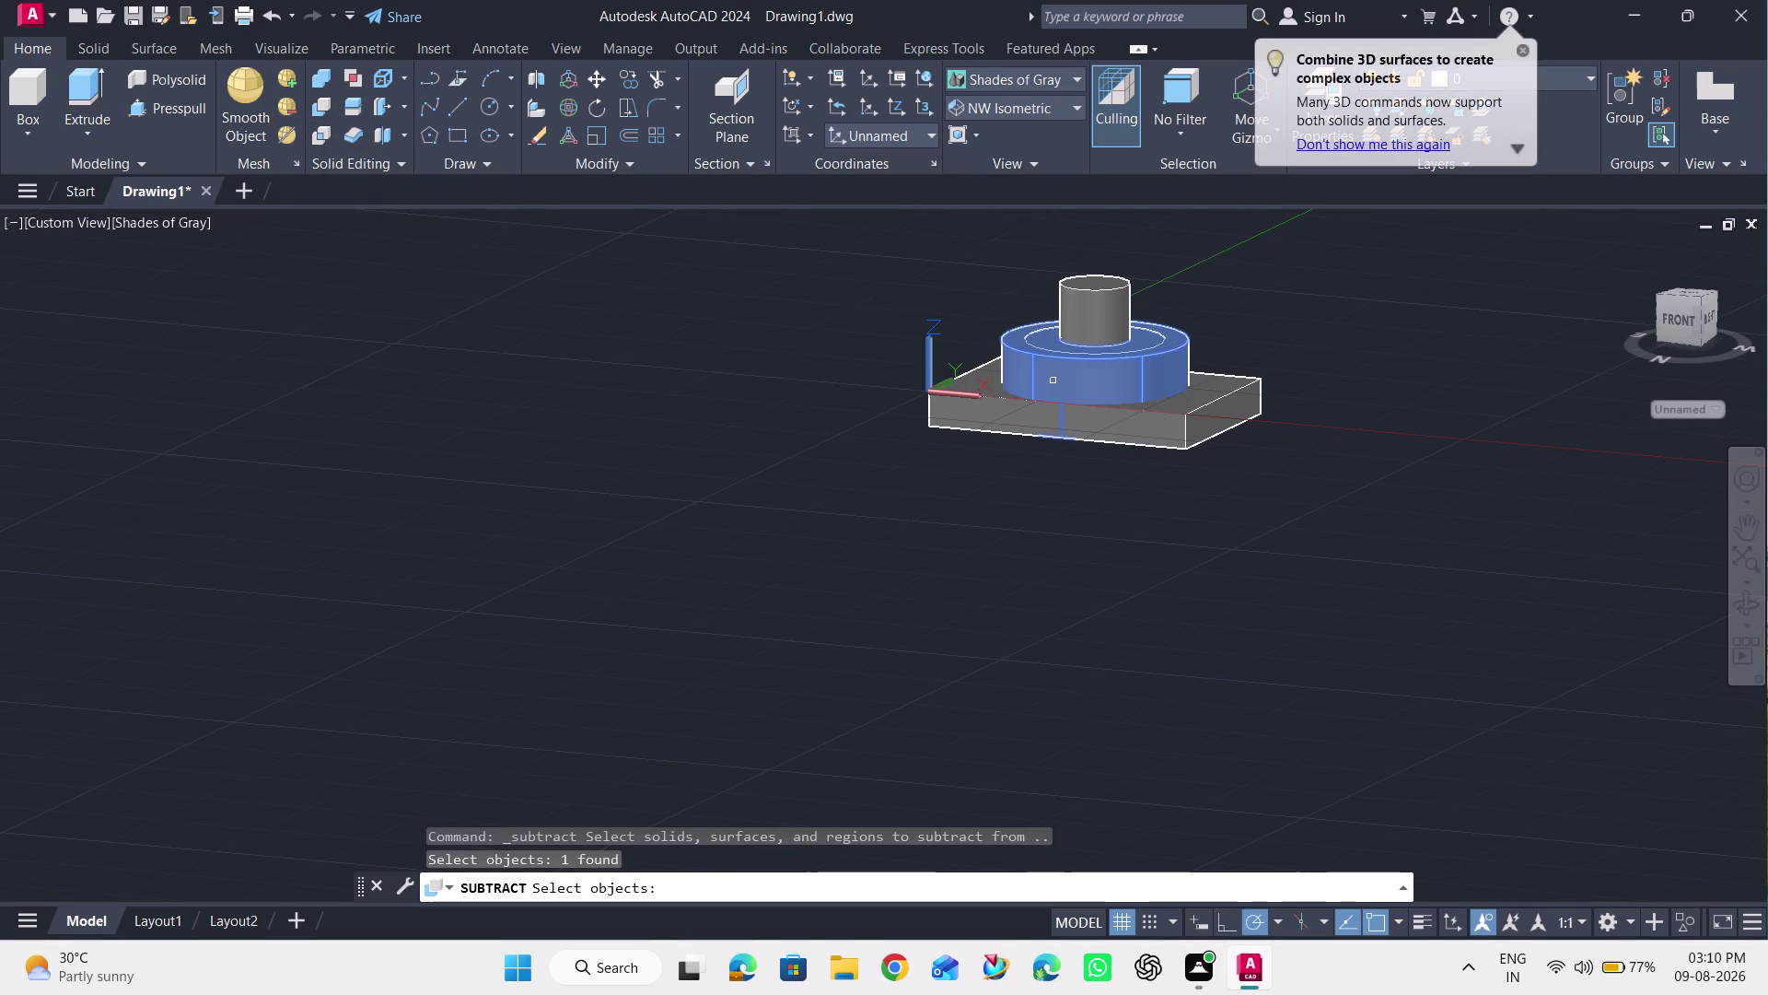
key(Return)
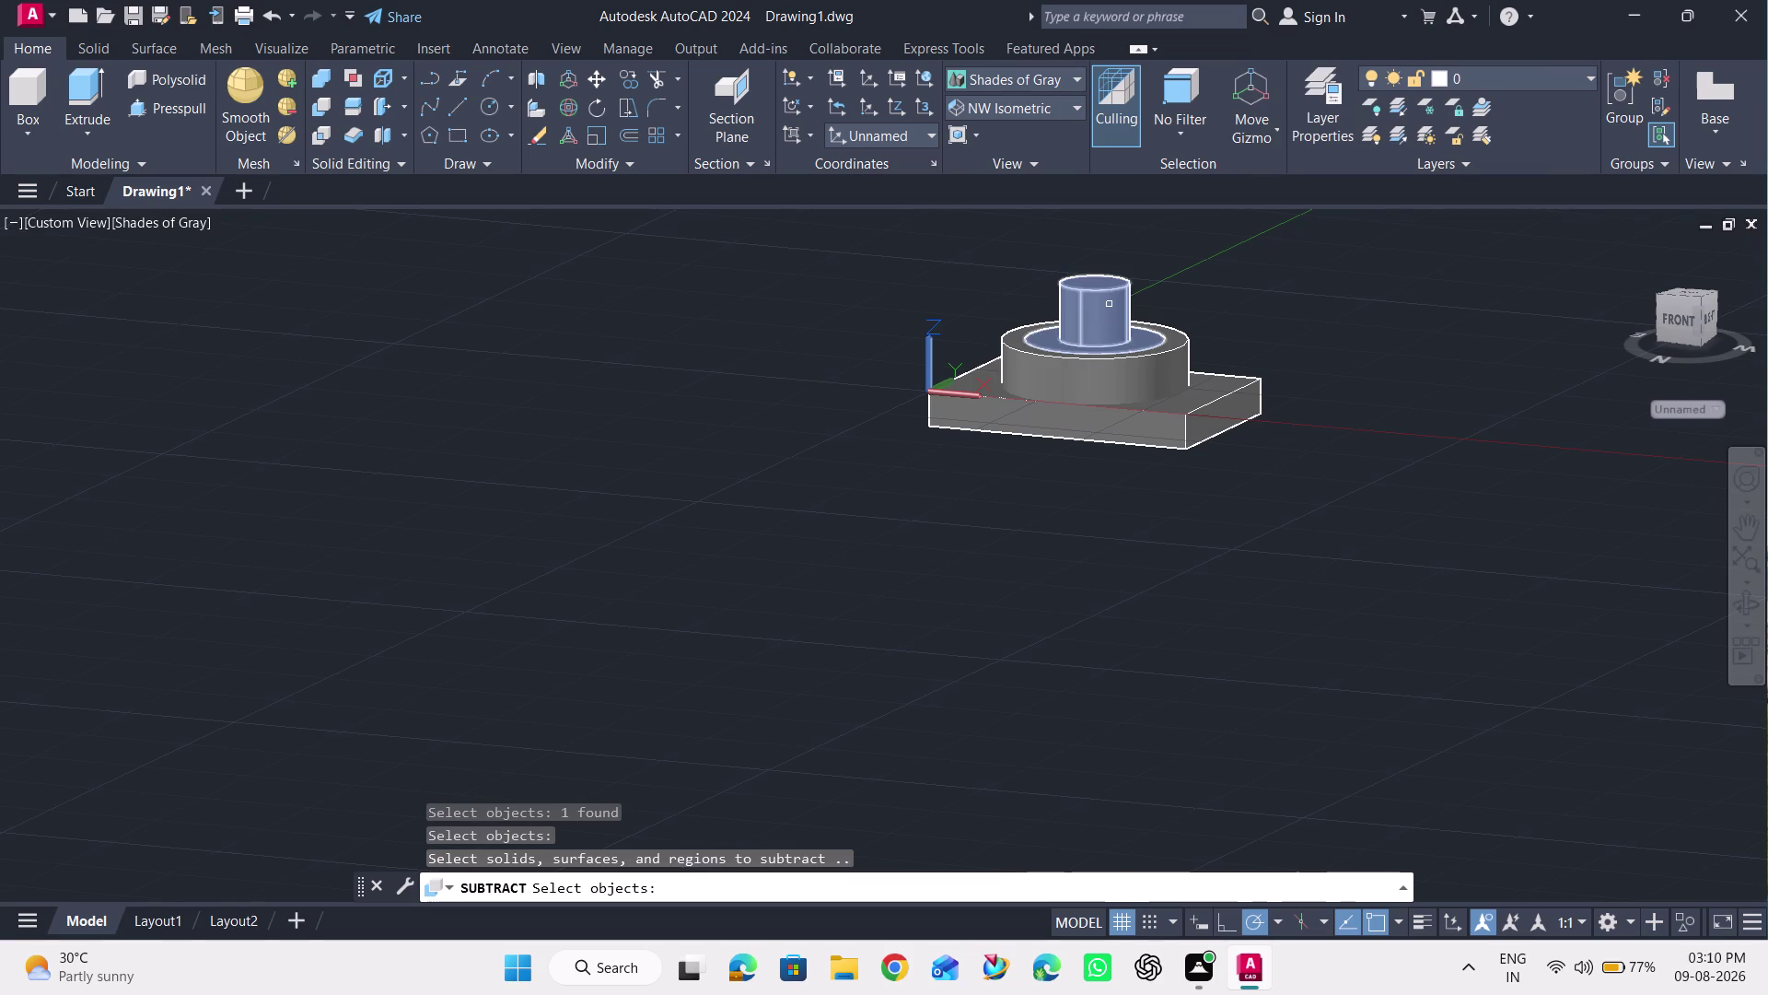
click(1110, 305)
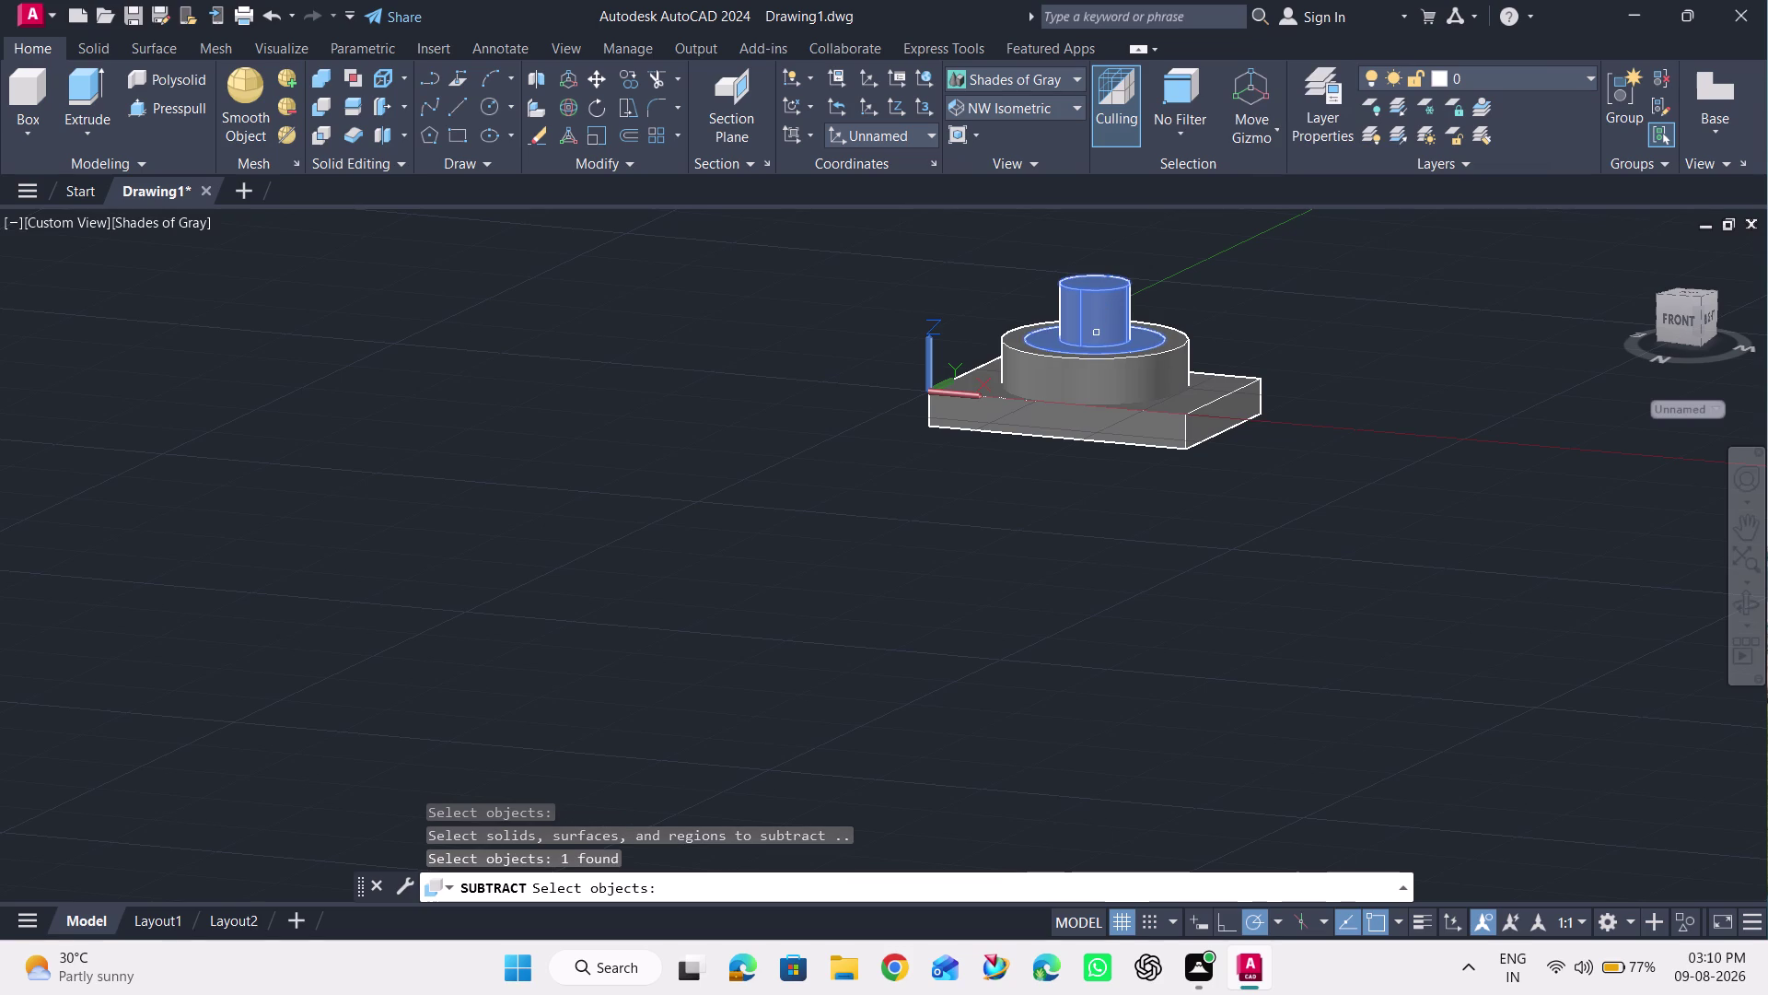
scroll(up, 3)
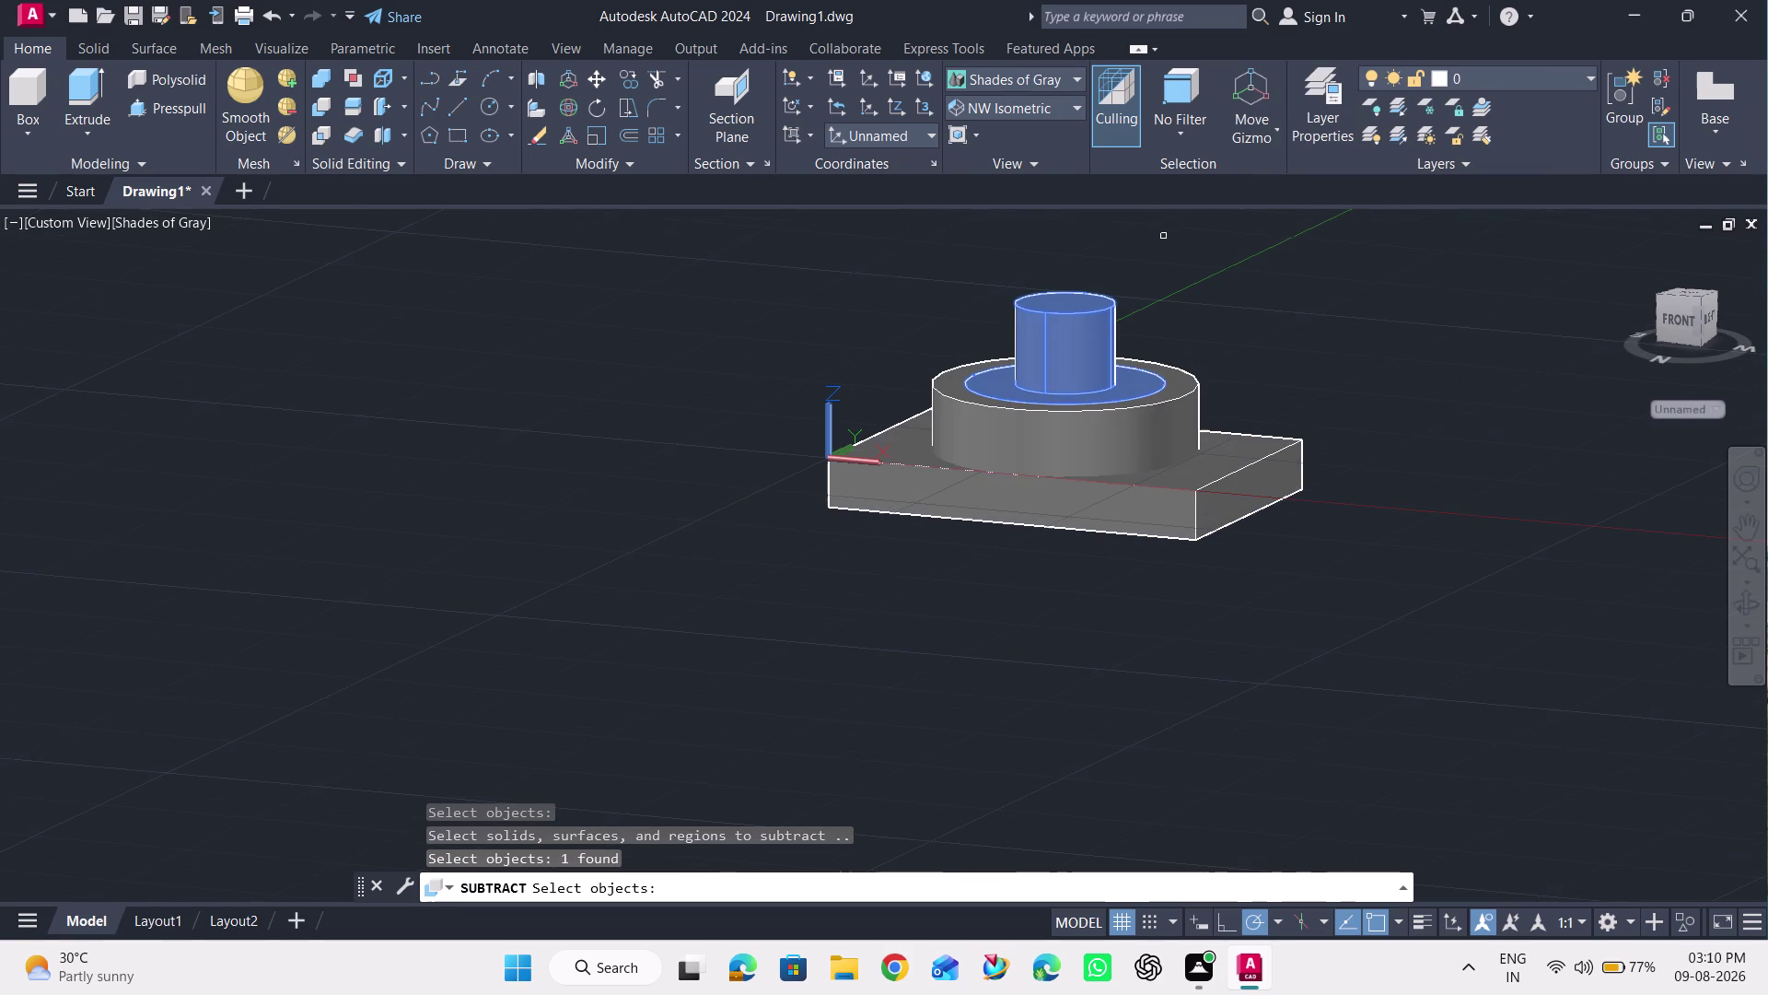
key(Escape)
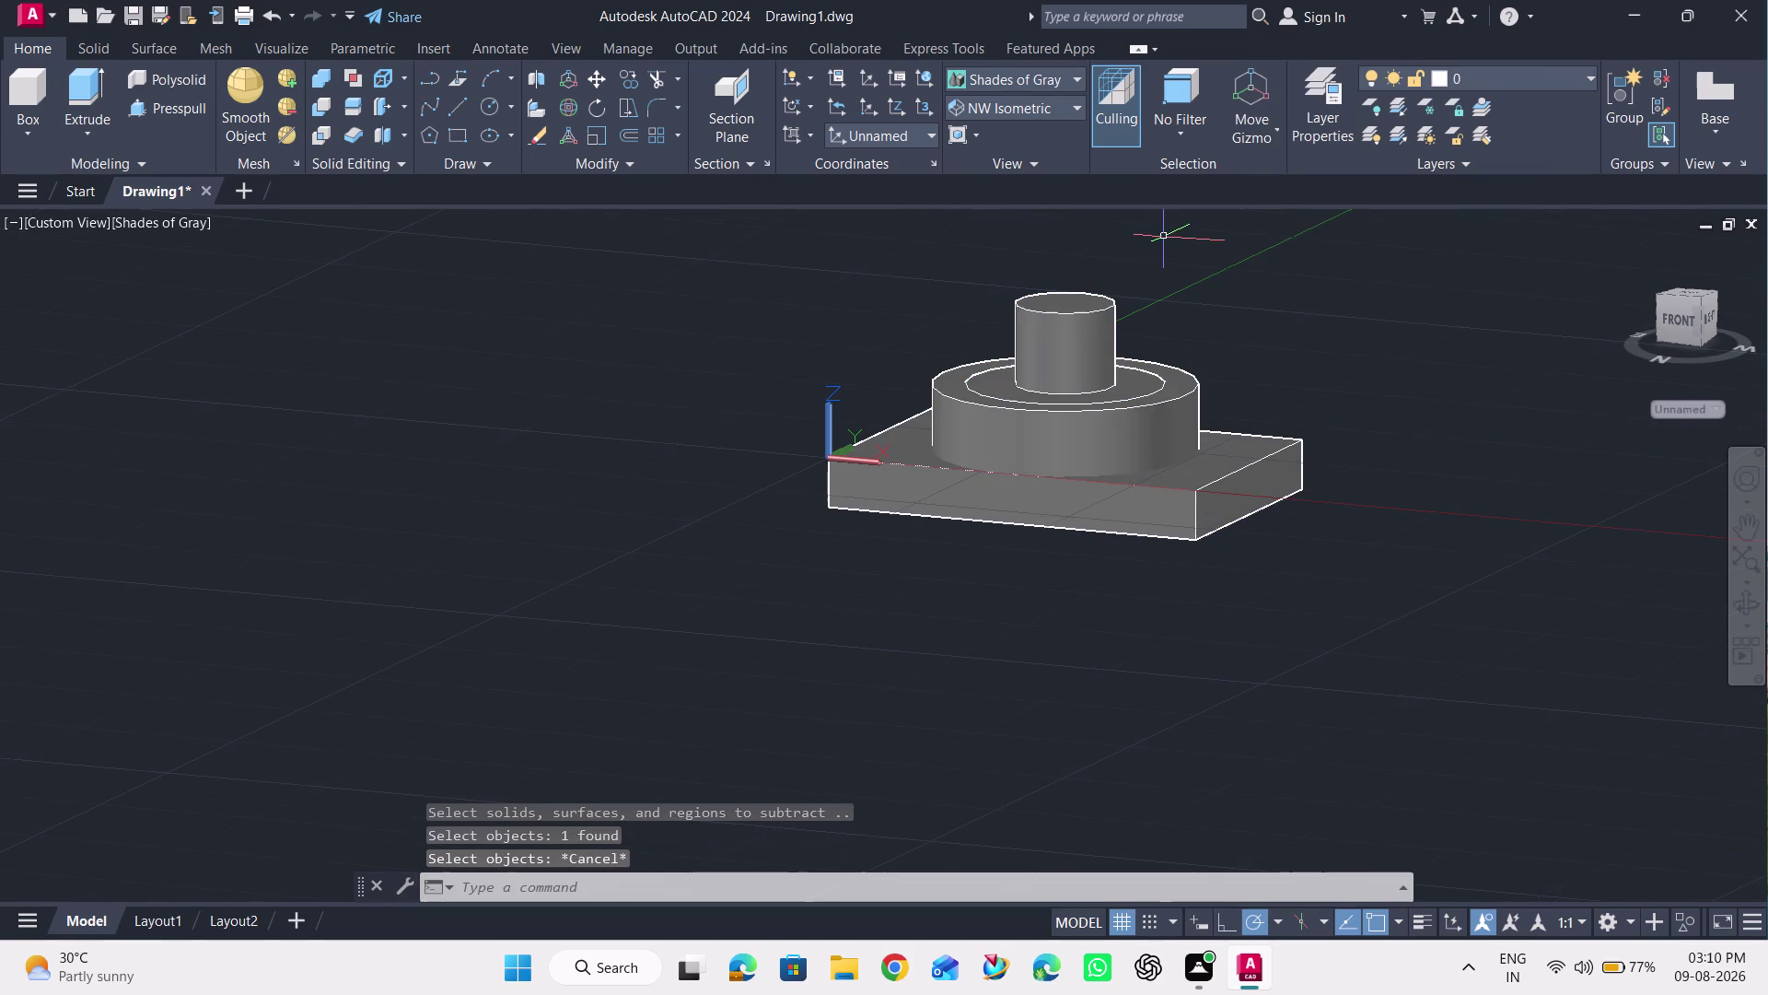
Restart Subtract with the boss selected as the solid to keep.
click(329, 103)
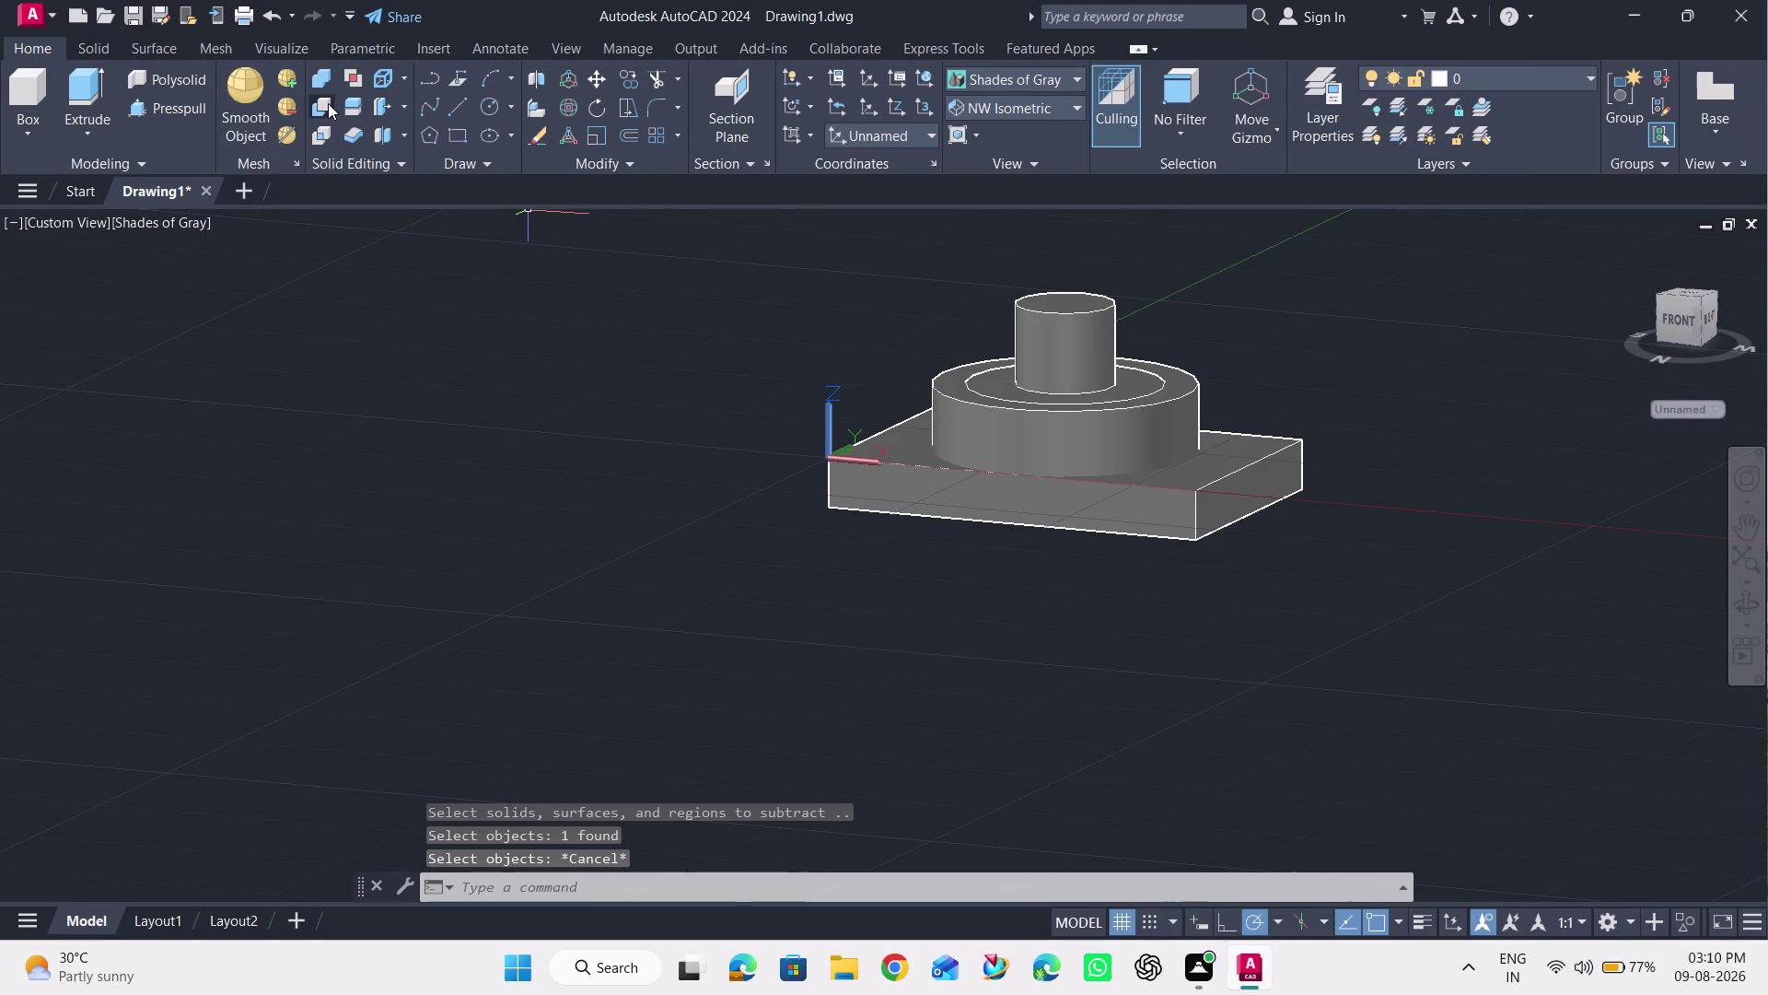
click(971, 424)
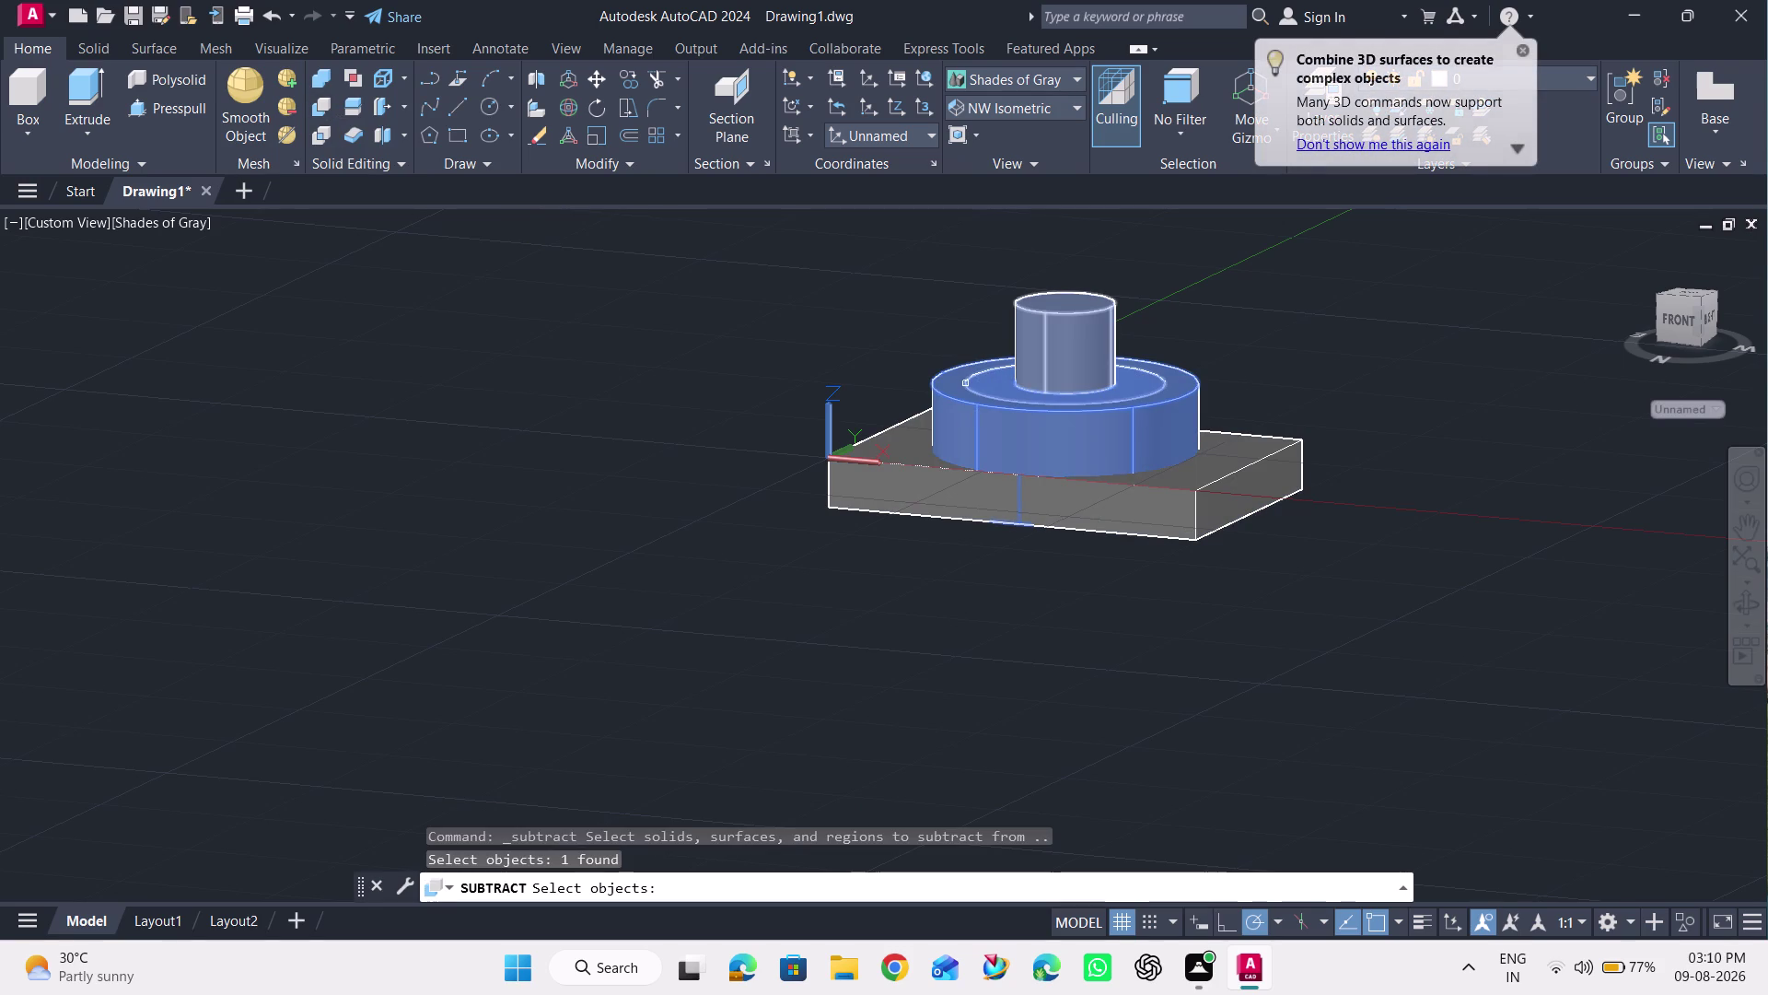
key(Return)
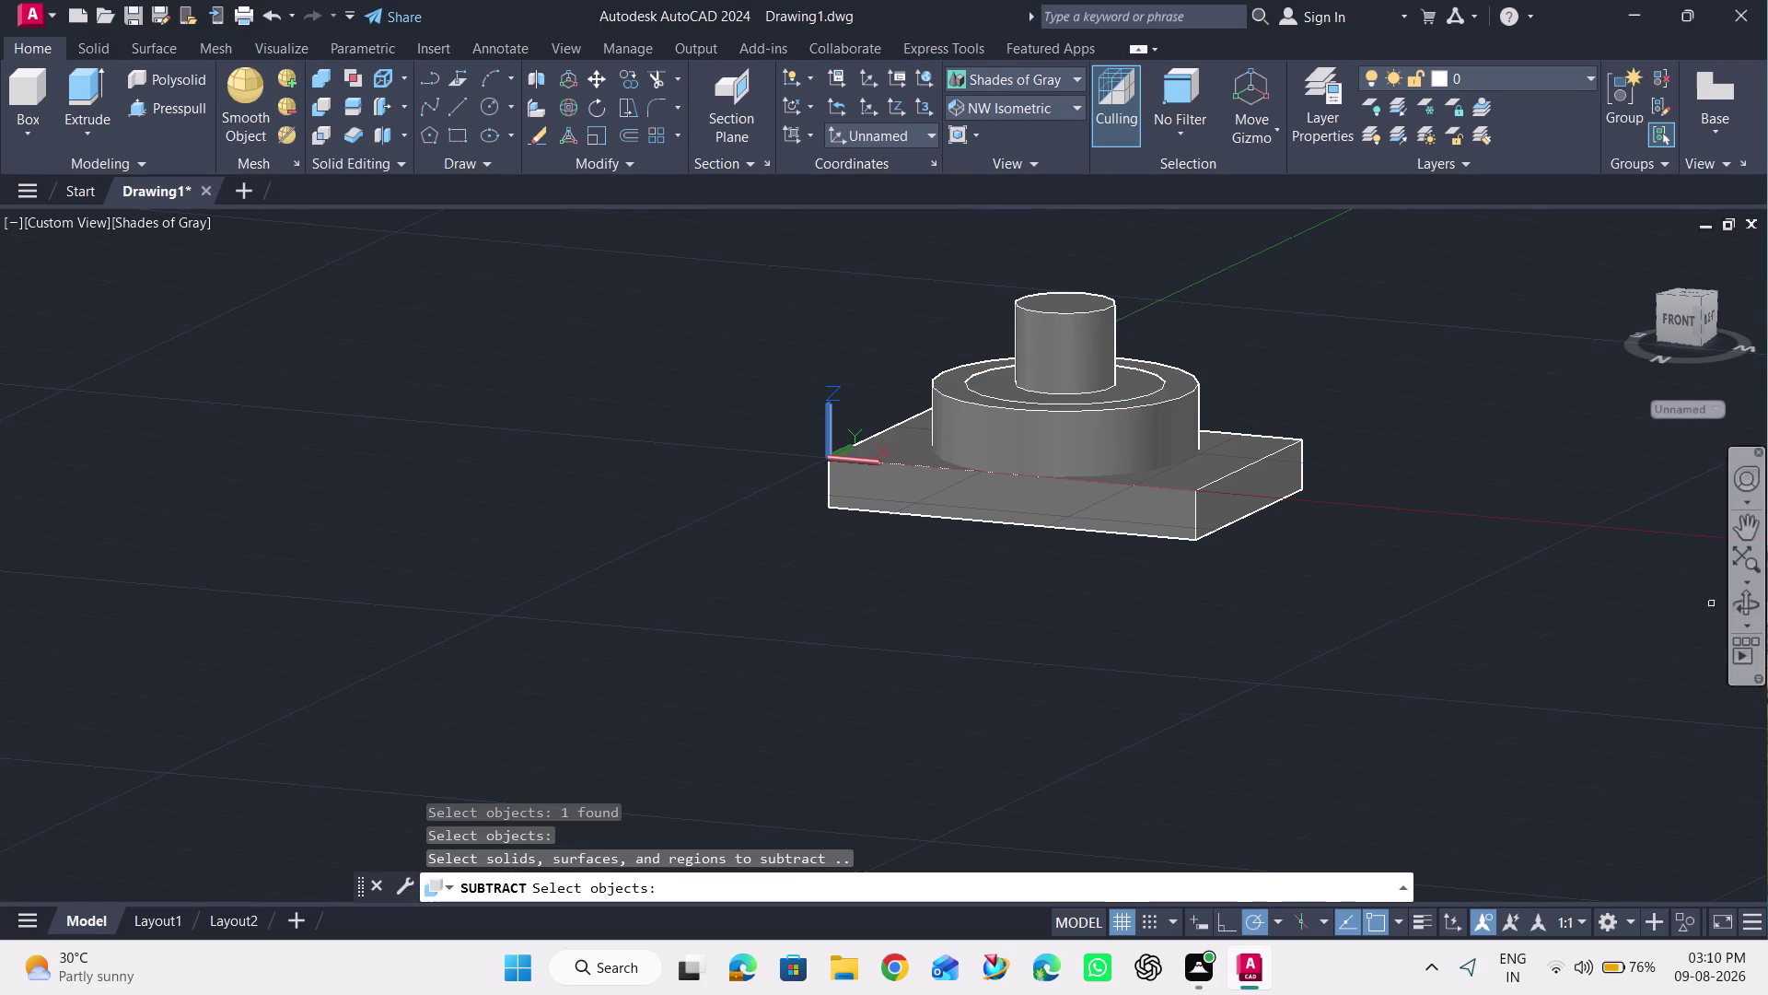
click(1739, 605)
drag(1229, 605, 1284, 470)
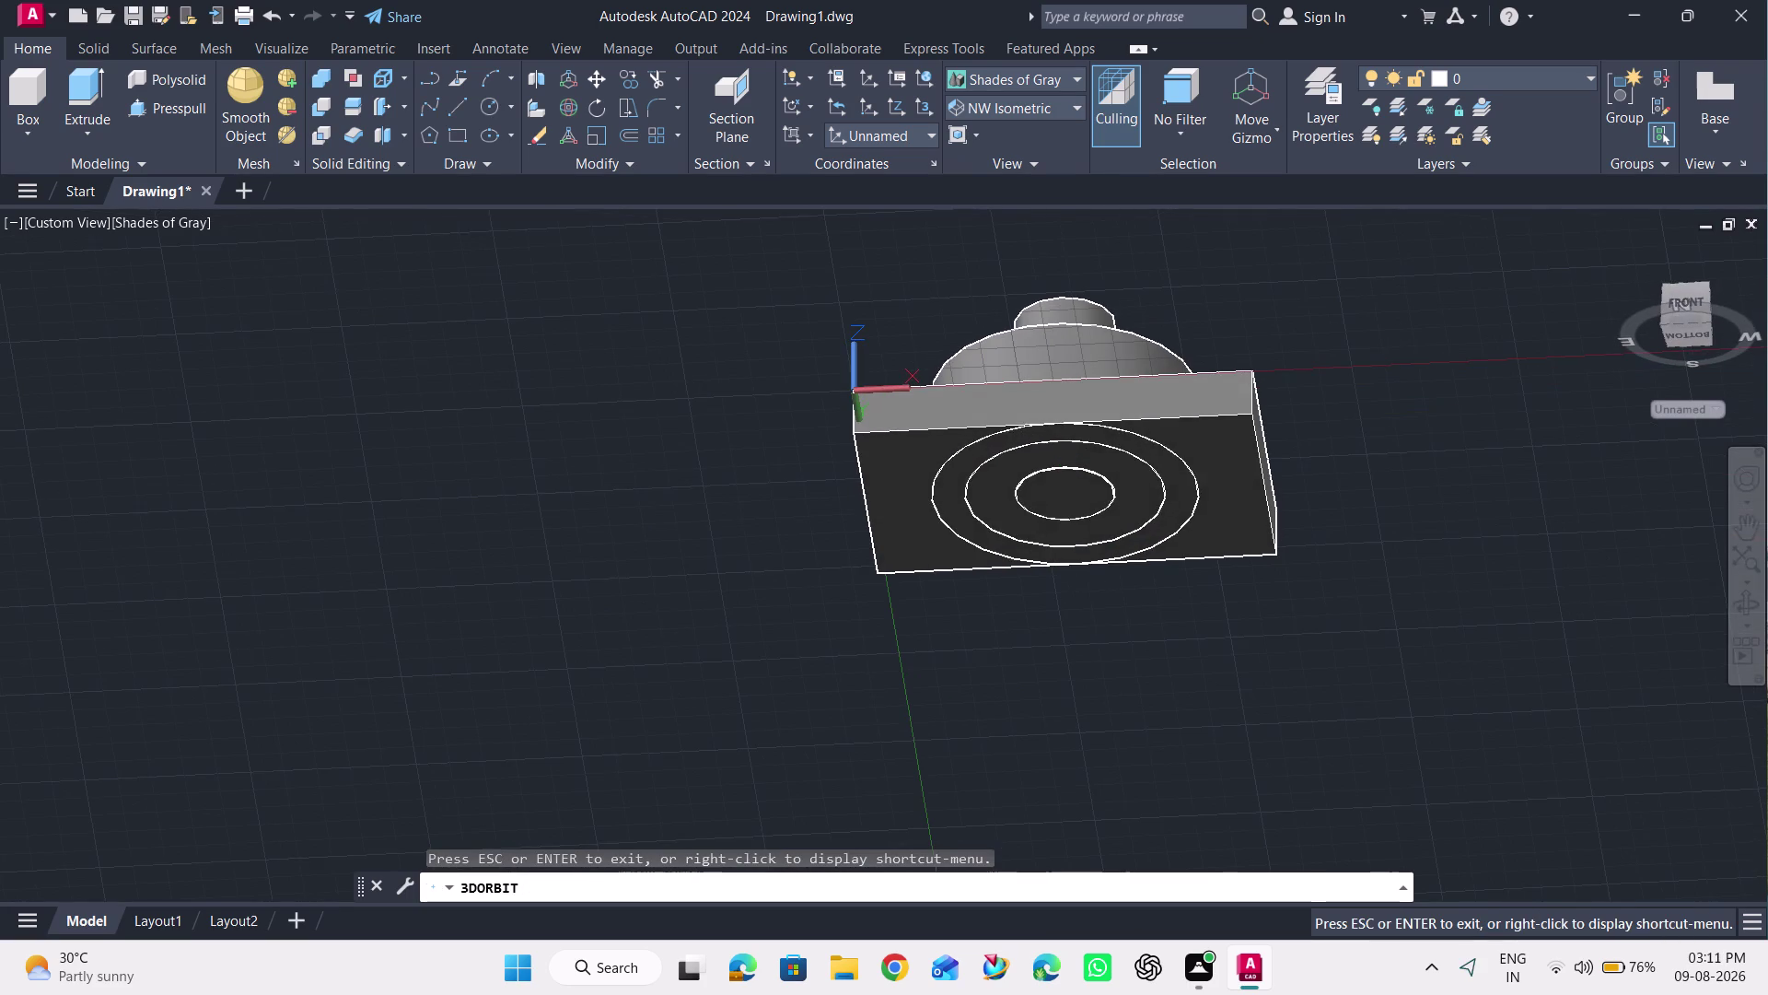
click(1745, 610)
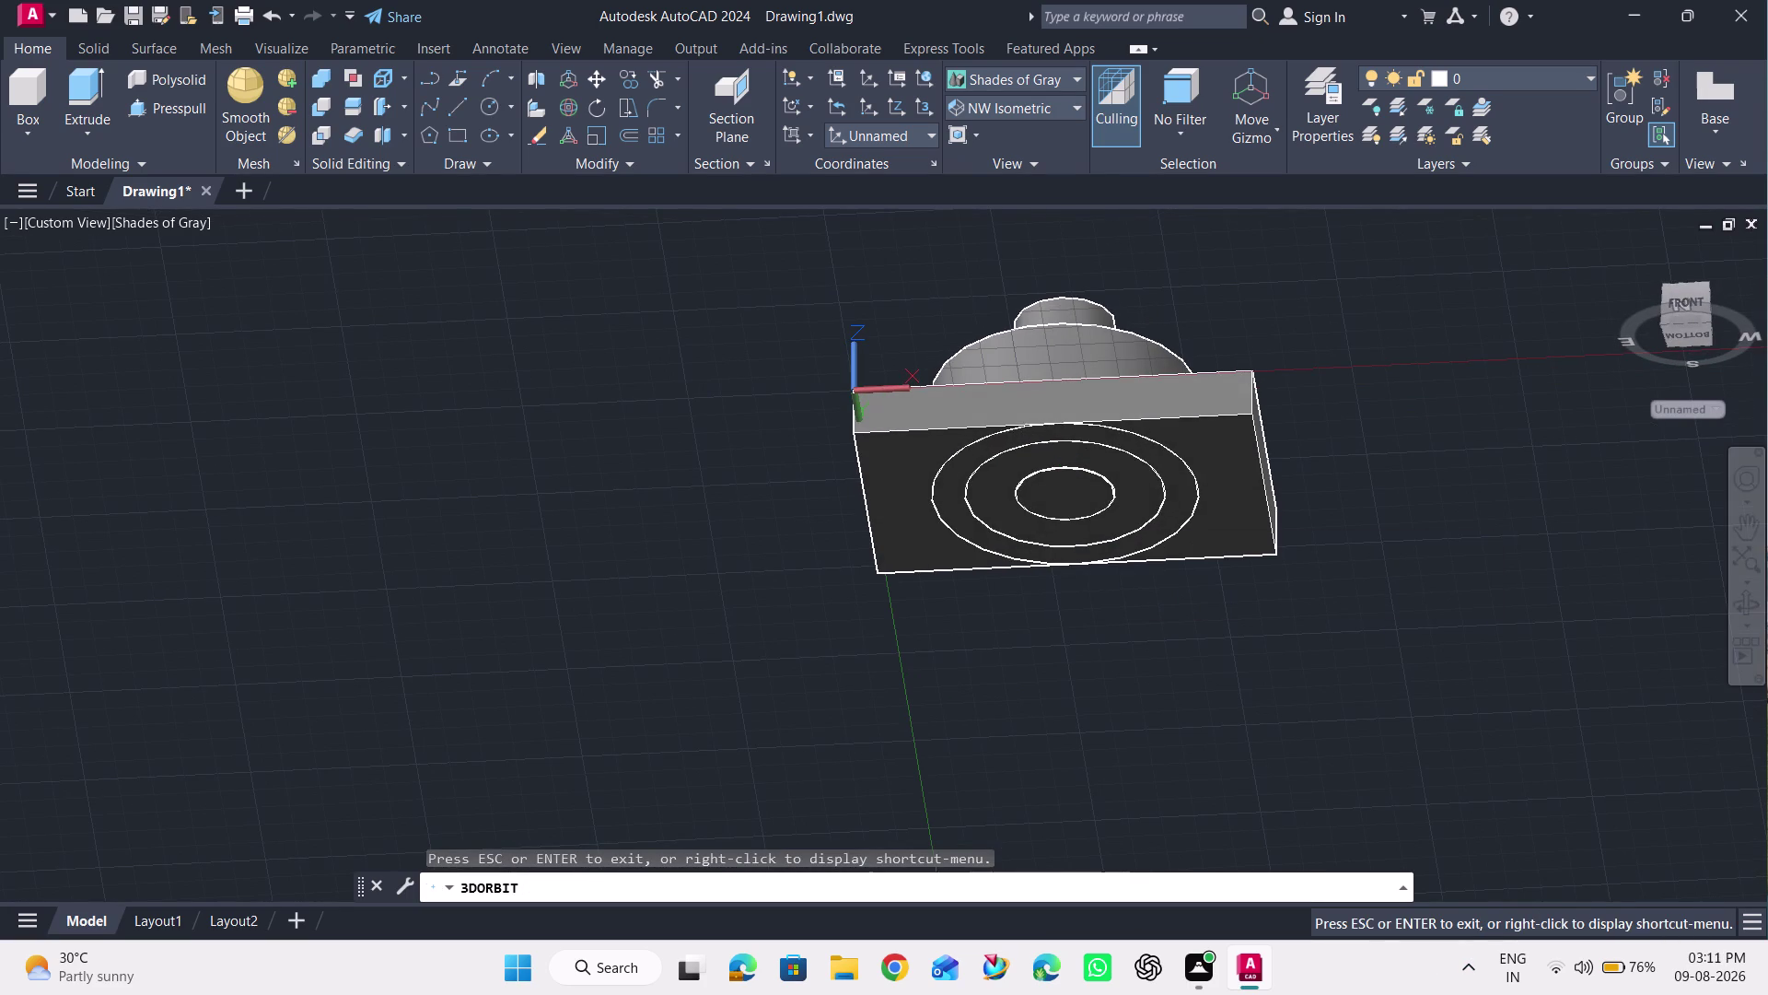
key(Escape)
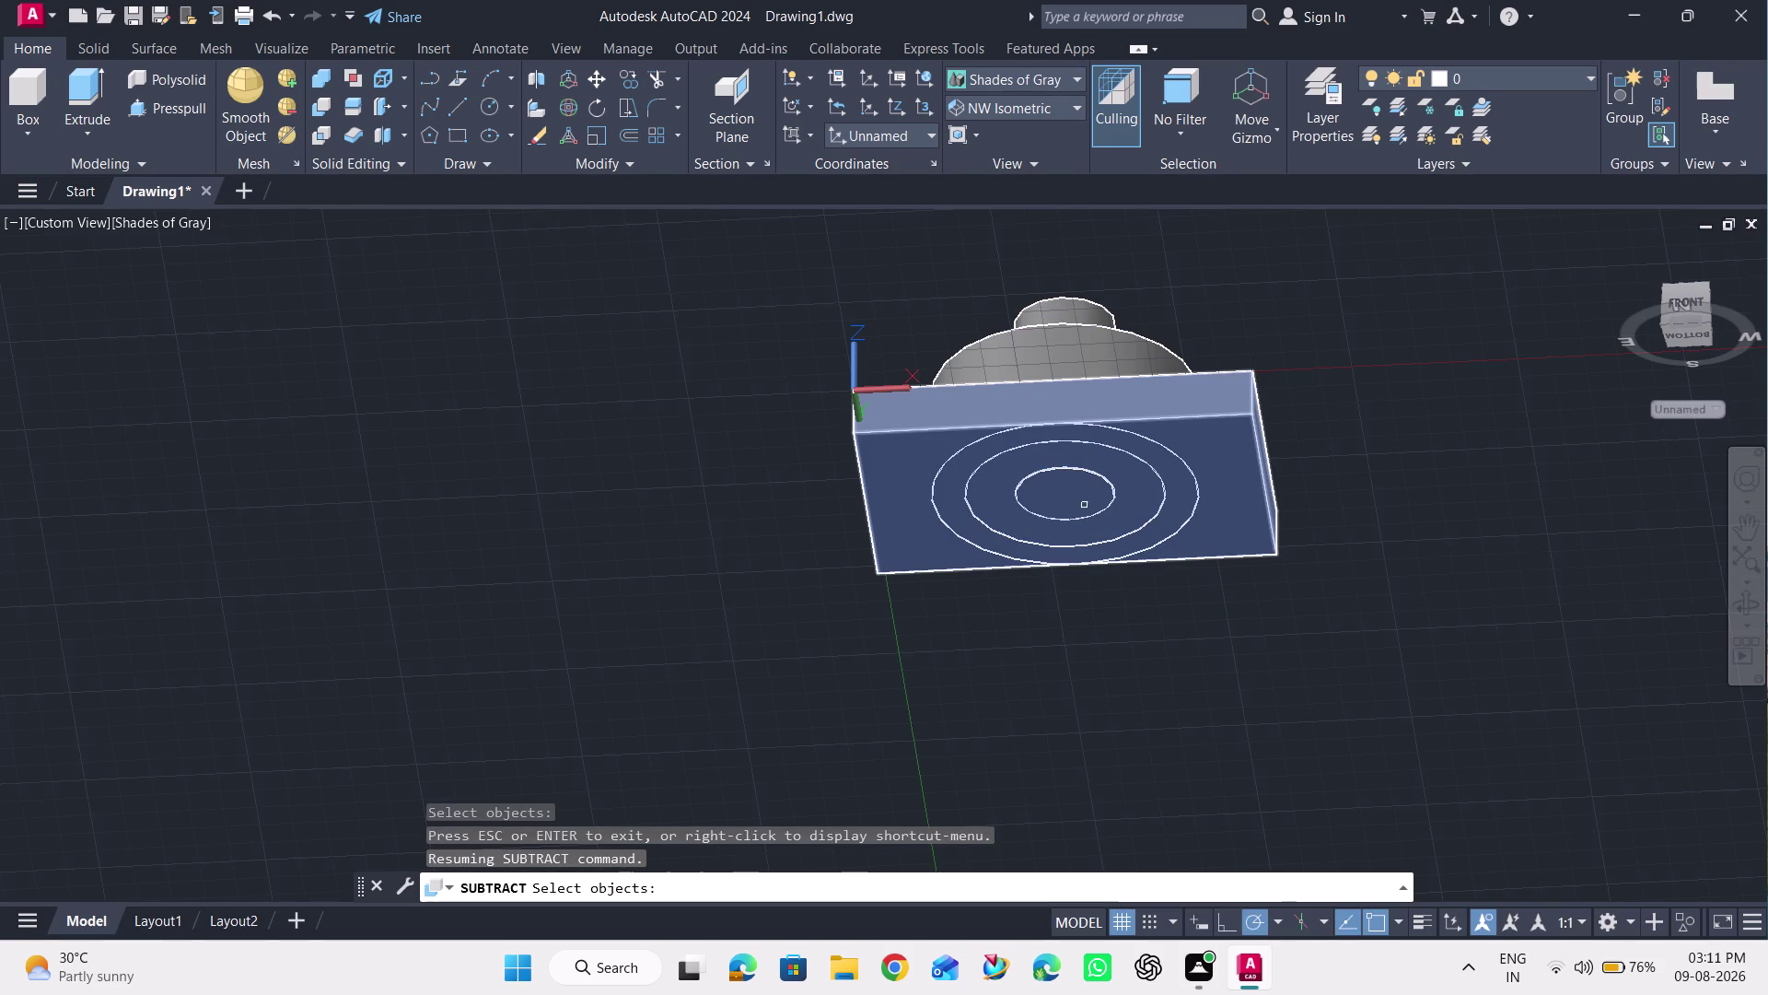
click(1751, 602)
drag(1410, 452, 1311, 670)
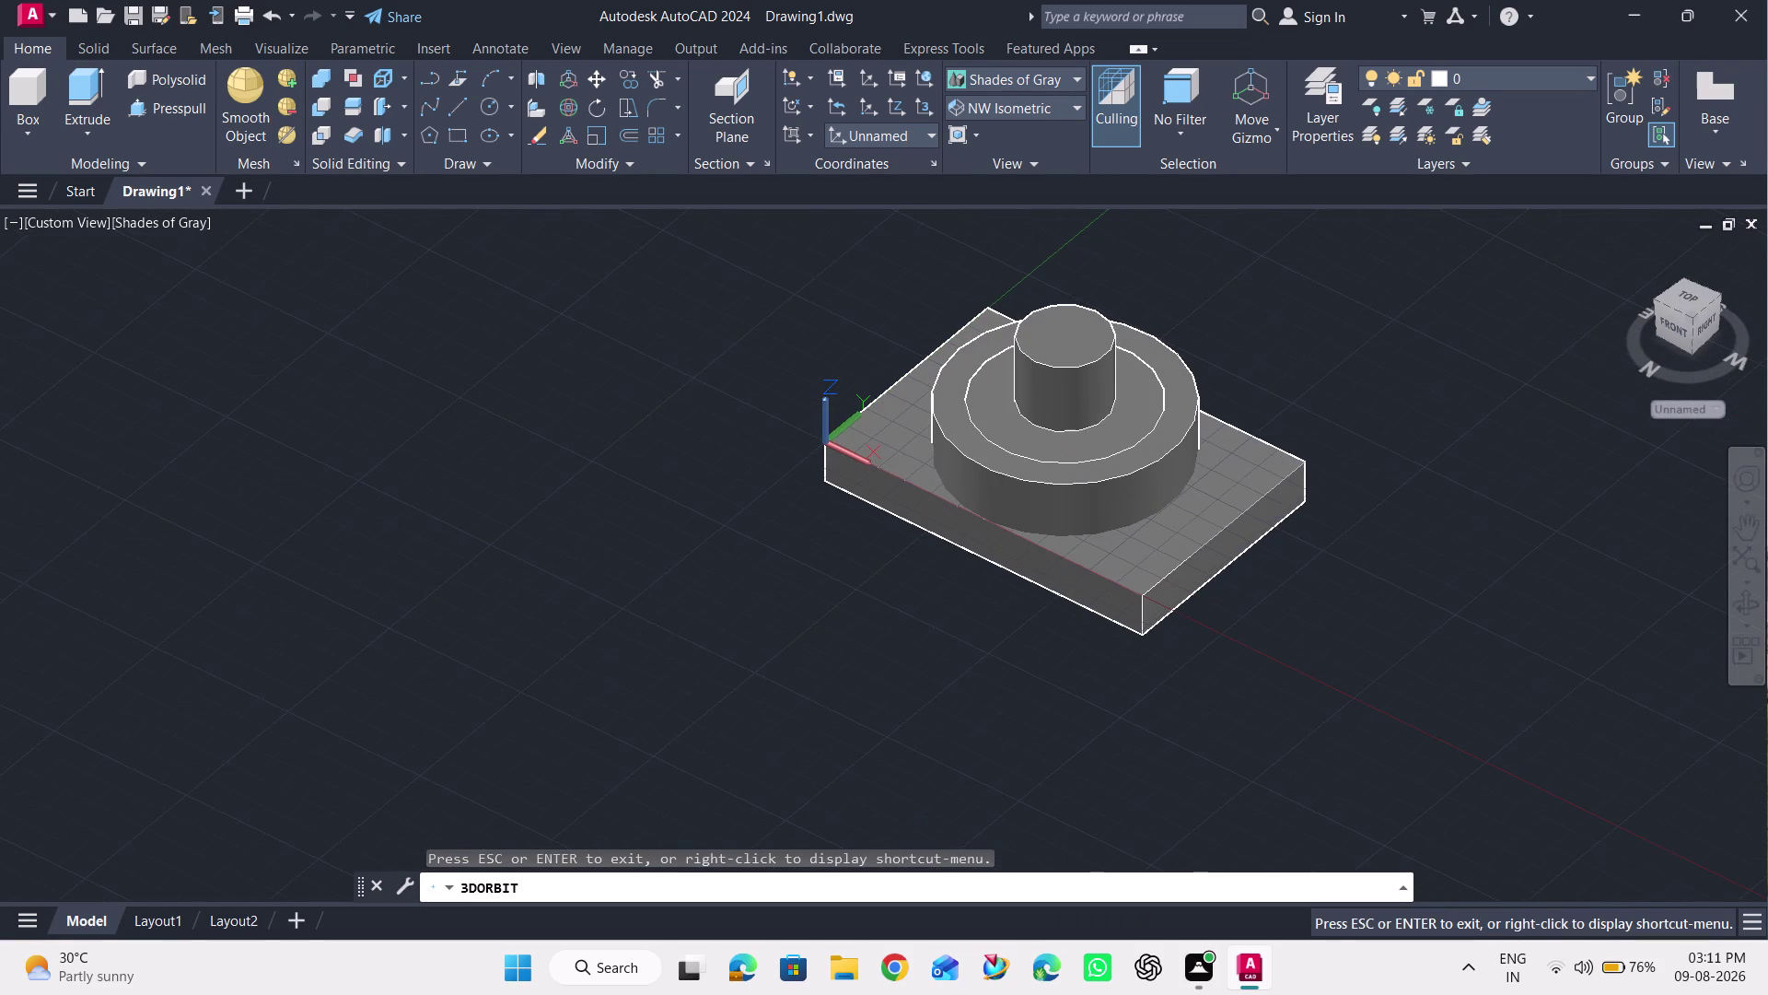
key(ctrl+z)
key(ctrl+z)
key(ctrl+z)
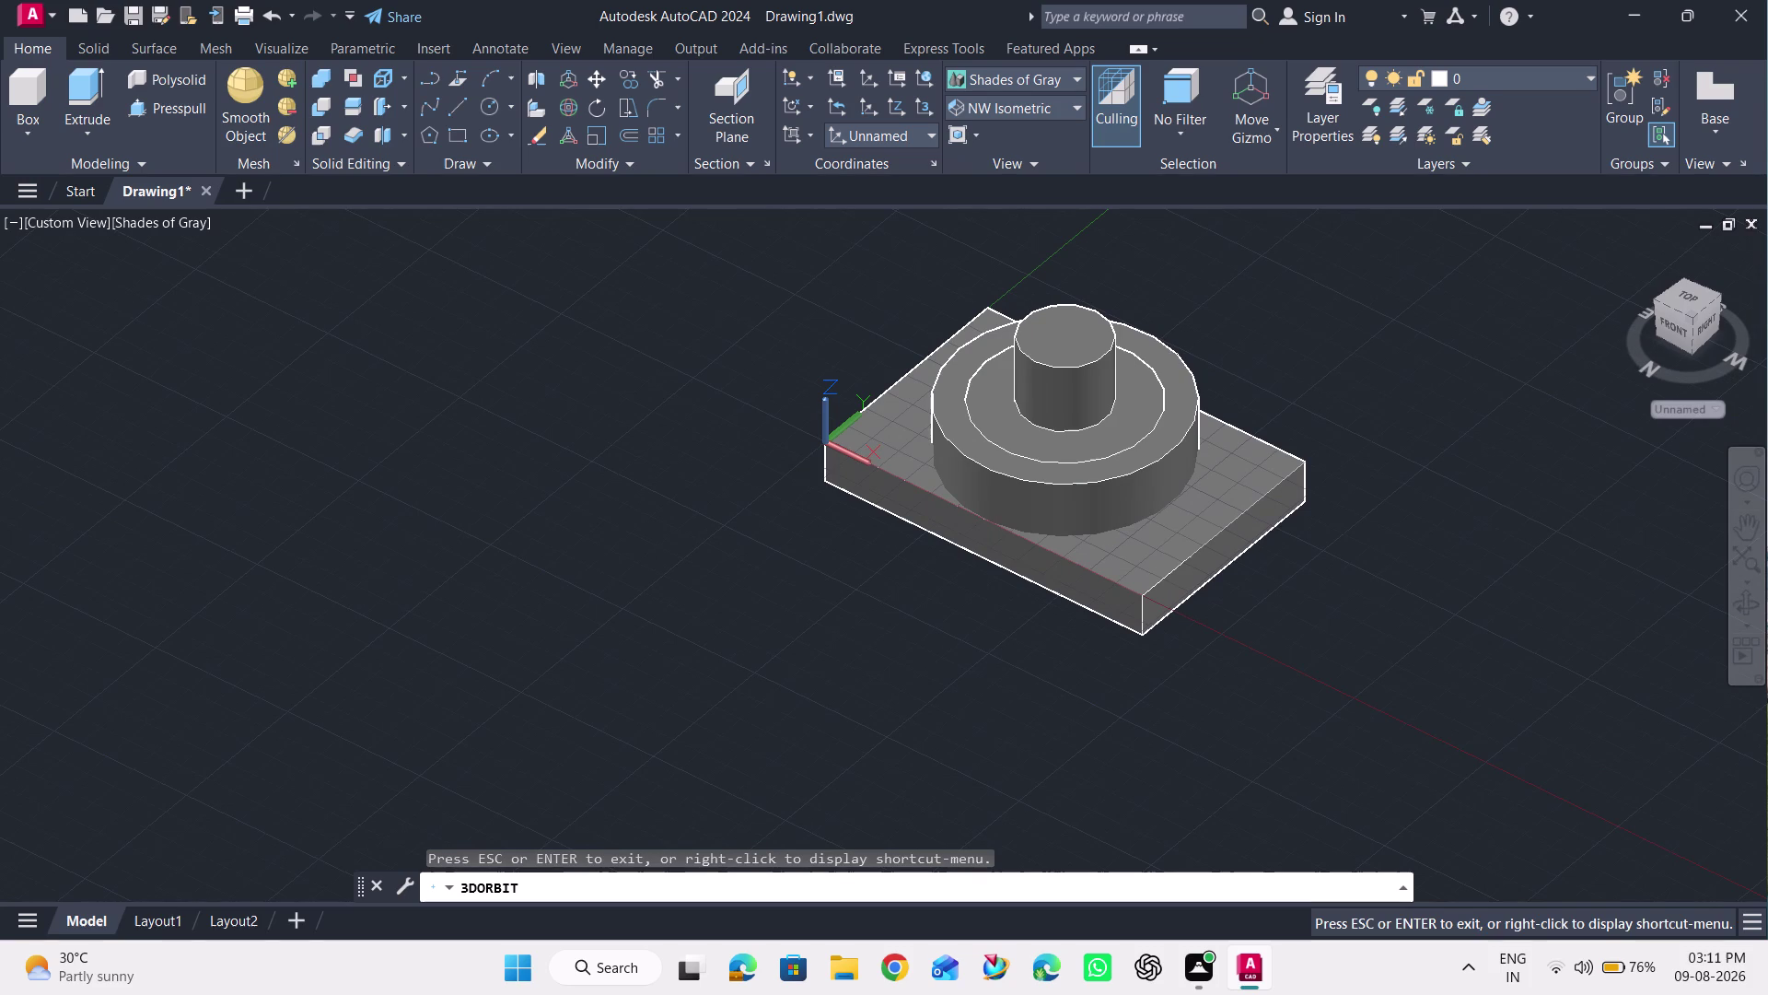
key(Escape)
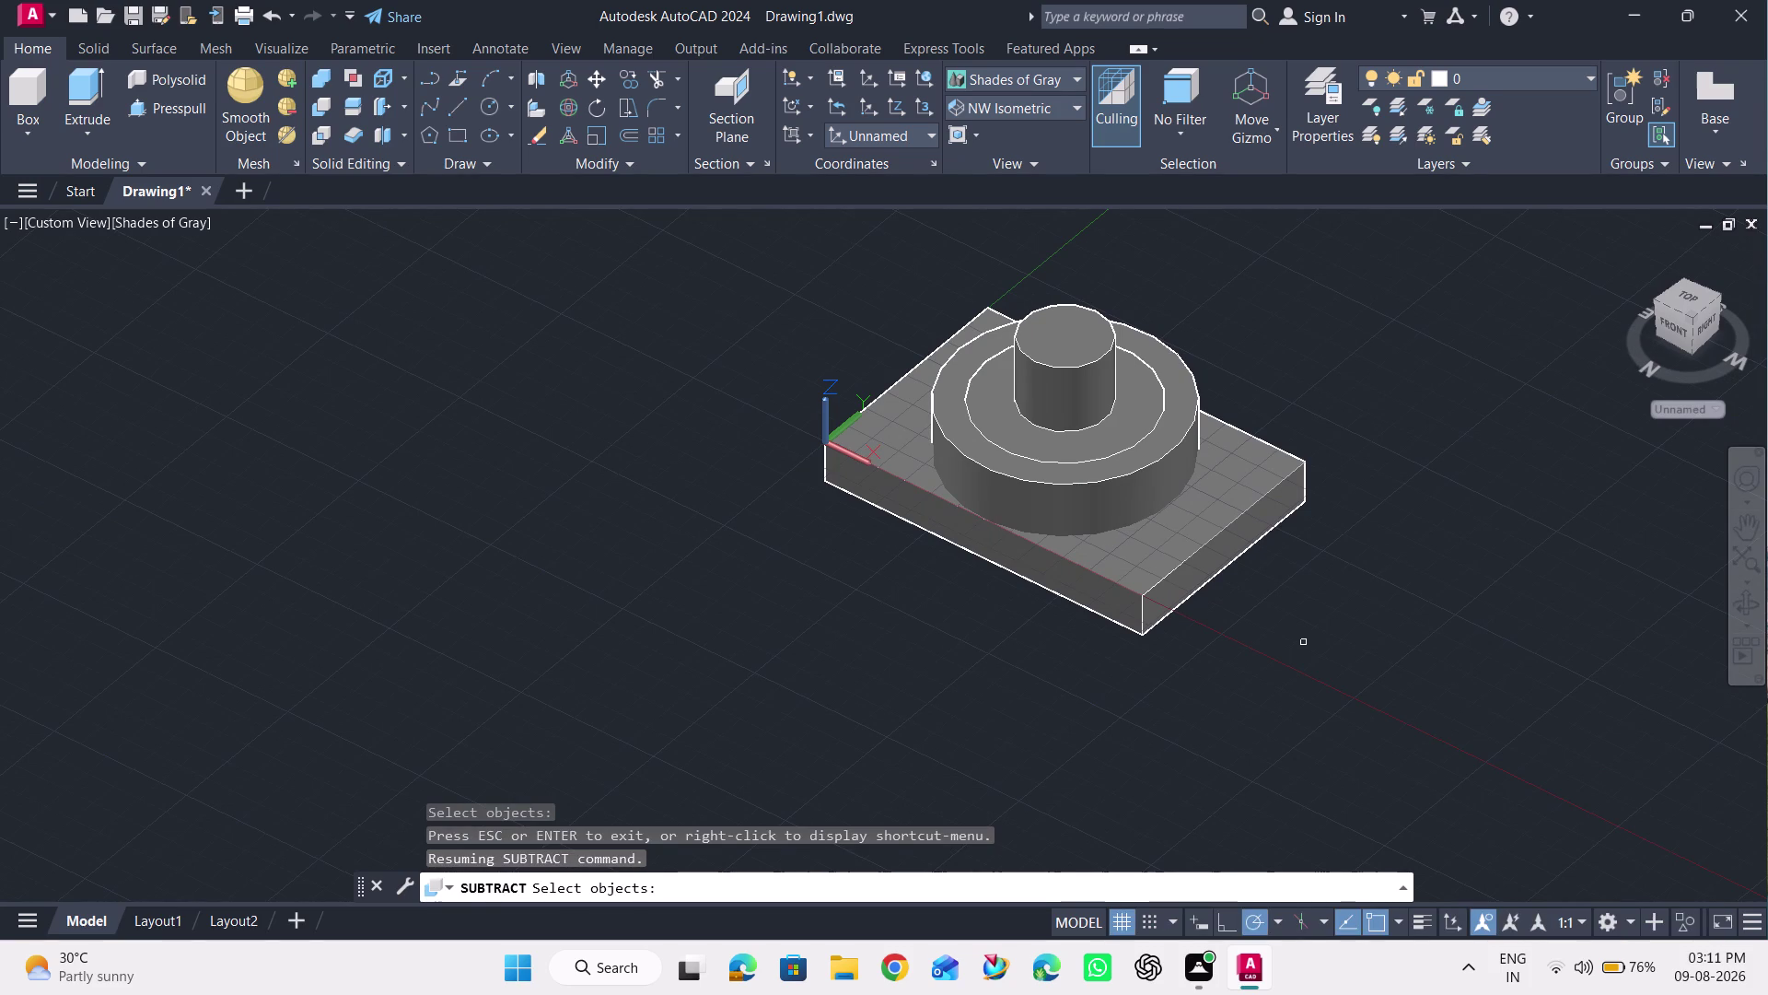
key(ctrl+z)
key(ctrl+z)
key(ctrl+z)
key(ctrl+z)
key(ctrl+z)
key(ctrl+z)
key(ctrl+z)
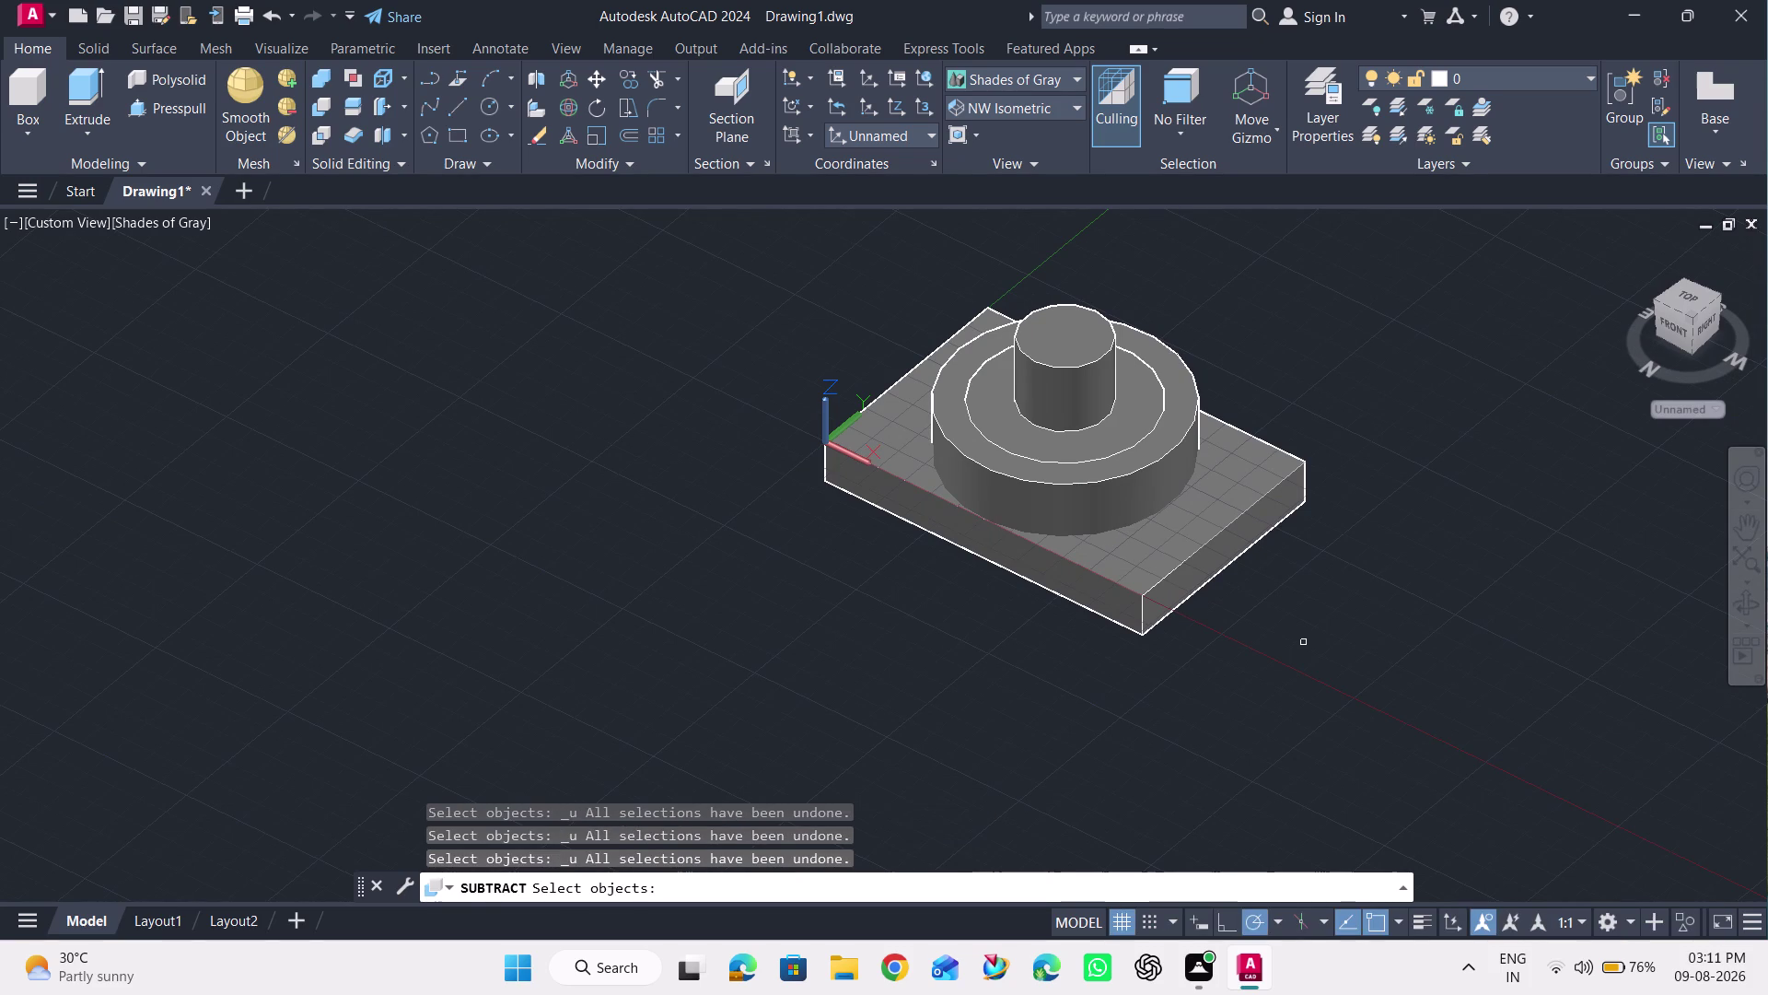
key(ctrl+z)
key(z)
key(Escape)
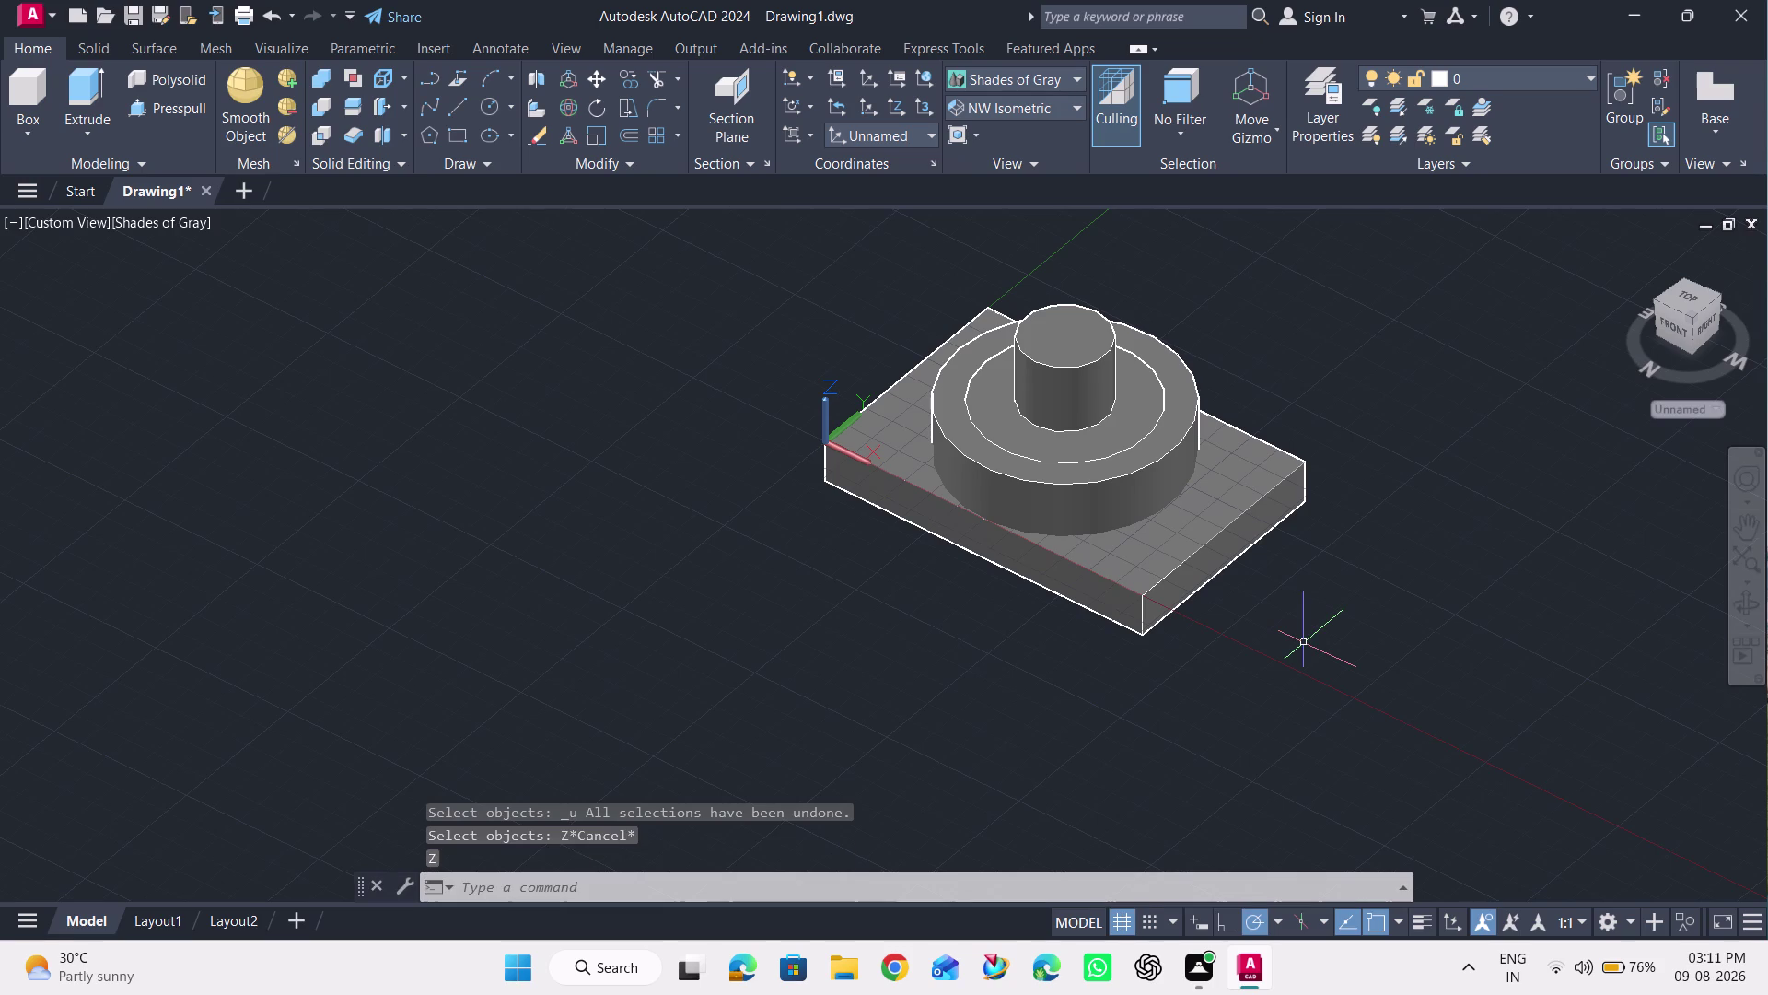
Undo six times, reversing the Subtract, Presspull and Extrude to restore the wireframe plate and boss.
key(ctrl+z)
key(ctrl+z)
key(ctrl+z)
key(ctrl+z)
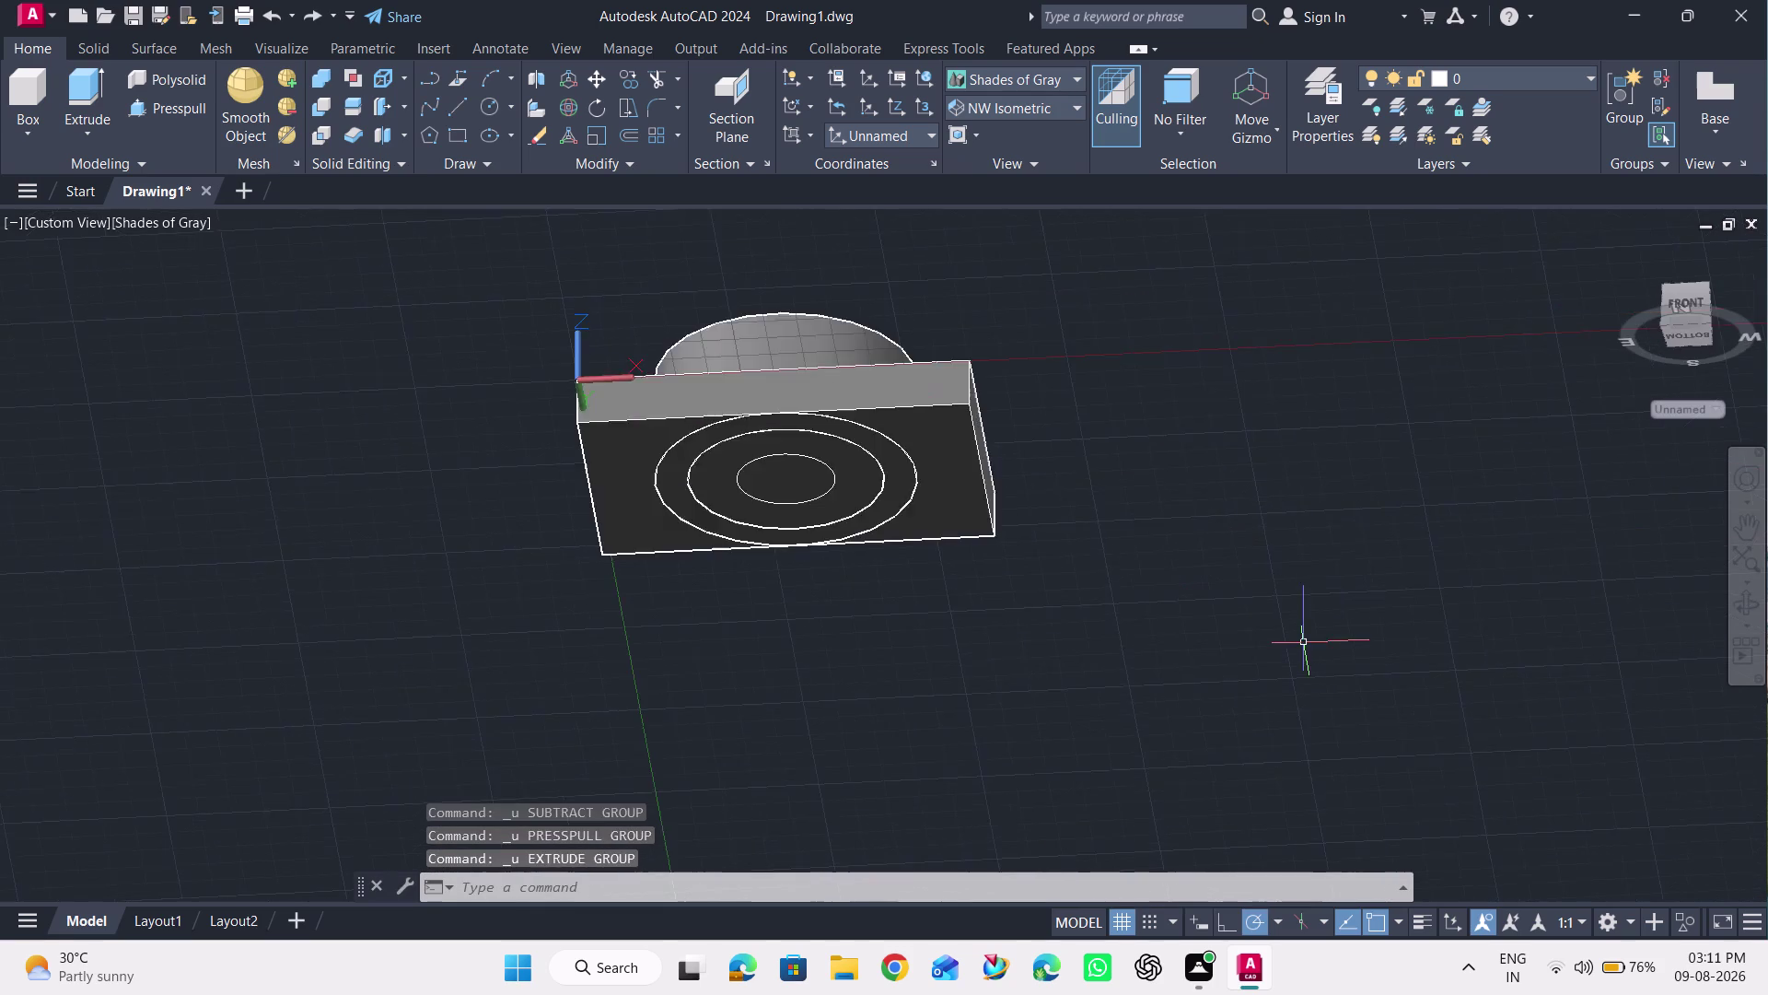
key(ctrl+z)
key(ctrl+z)
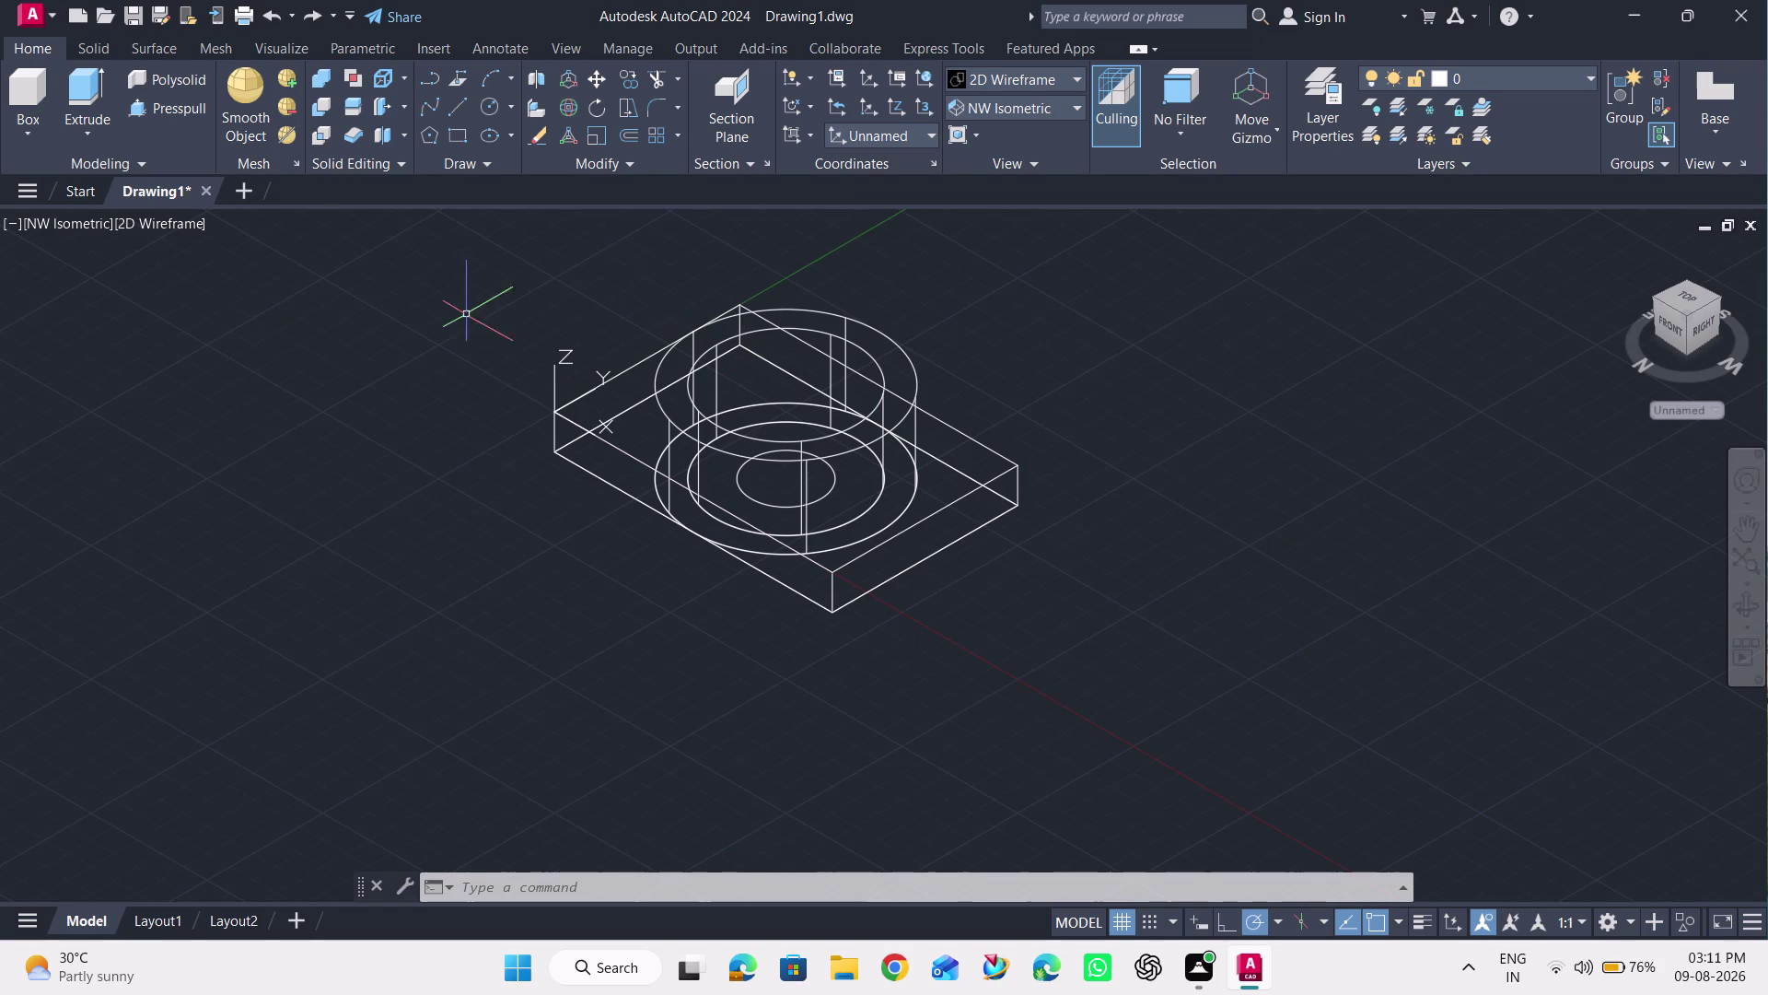
scroll(up, 3)
scroll(down, 3)
scroll(down, 3)
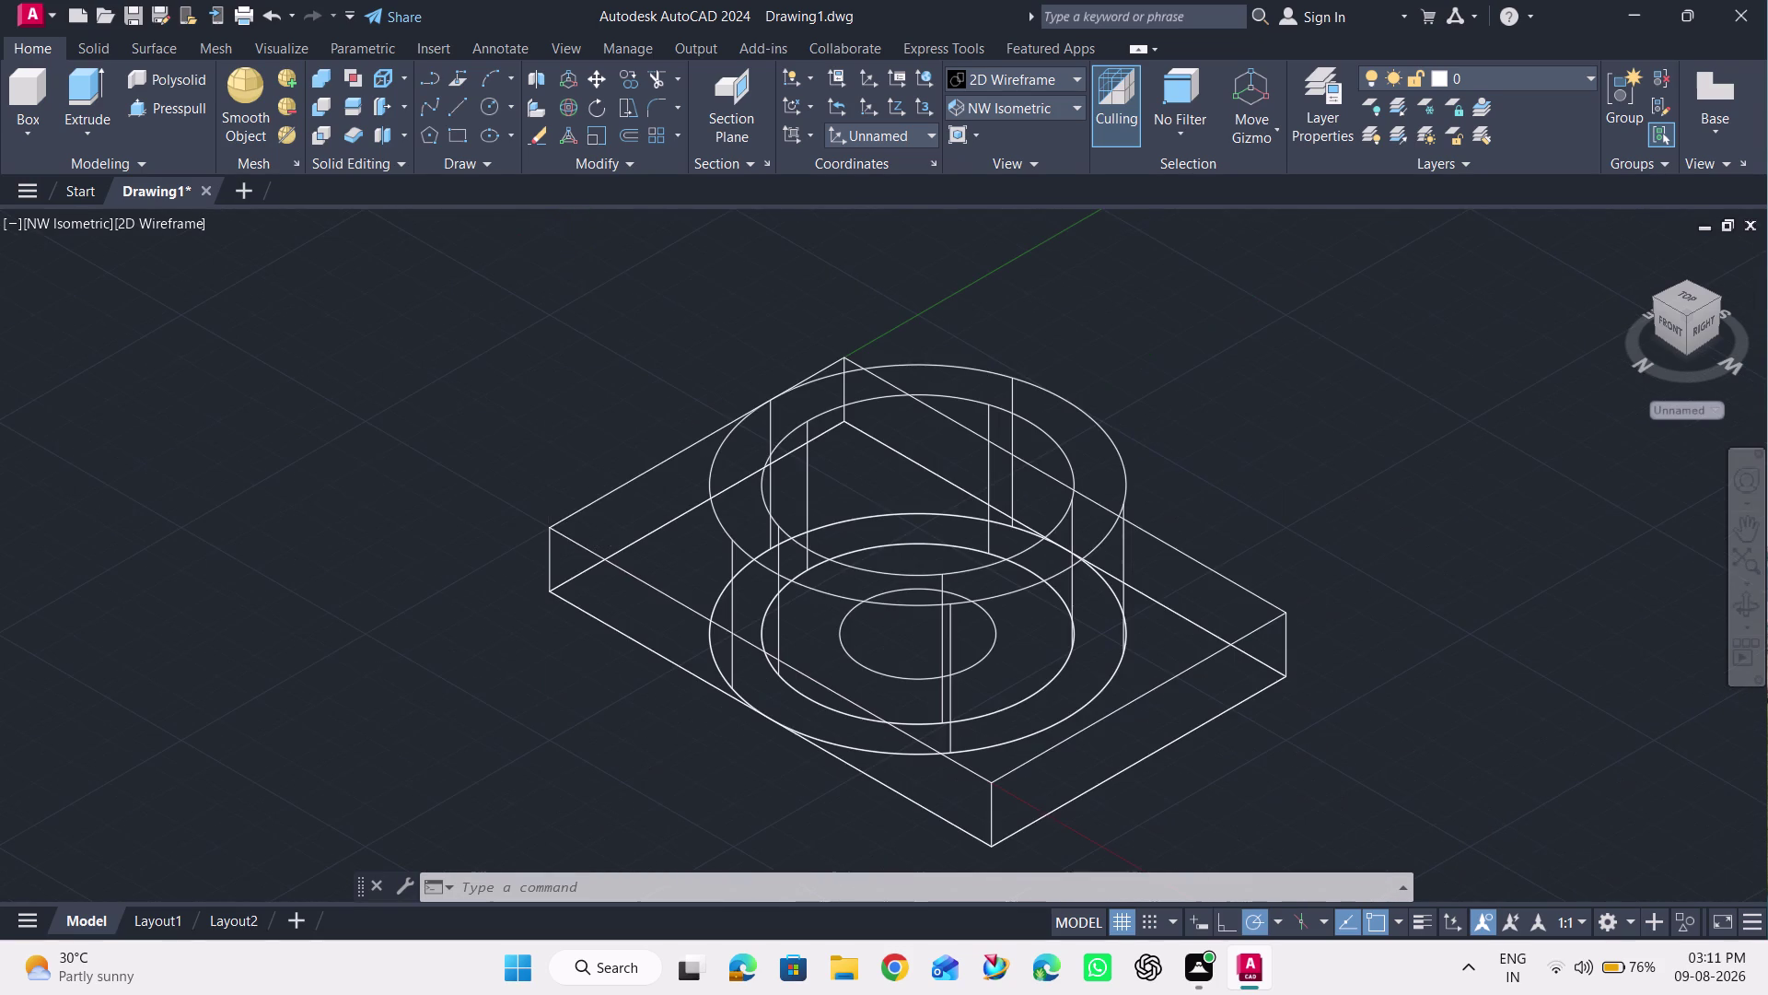
scroll(up, 3)
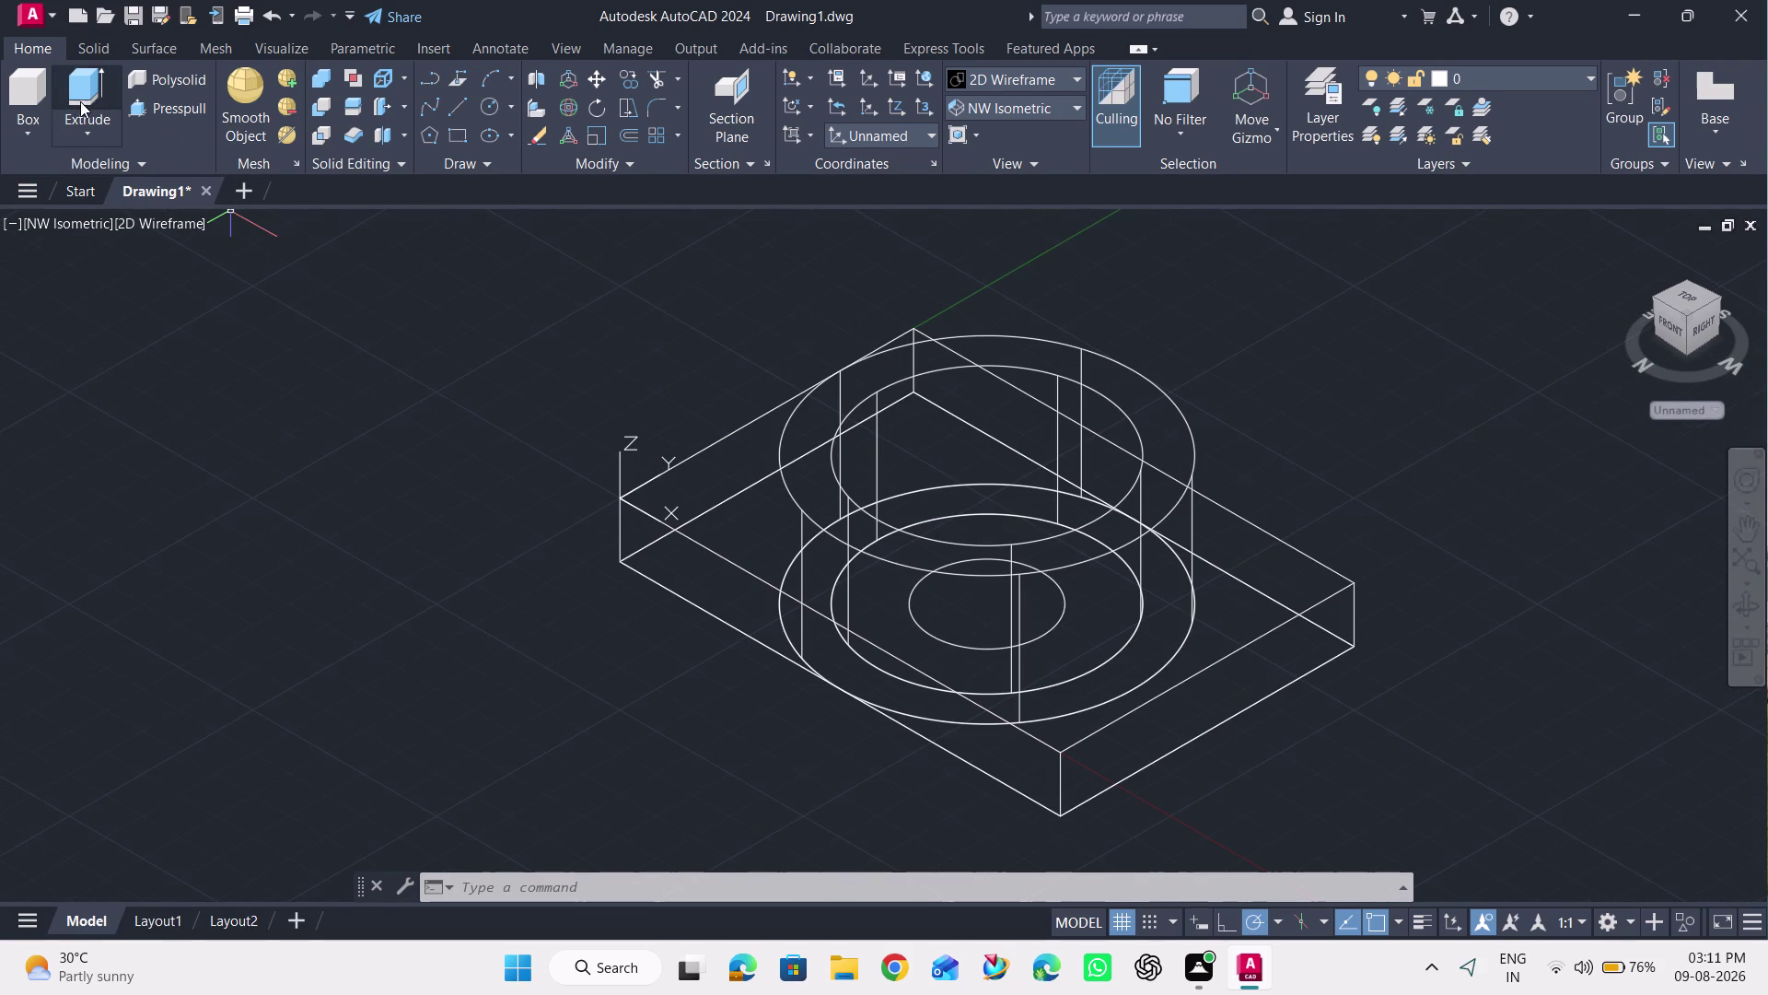
Start Presspull and orbit the model to look at it from above.
click(151, 110)
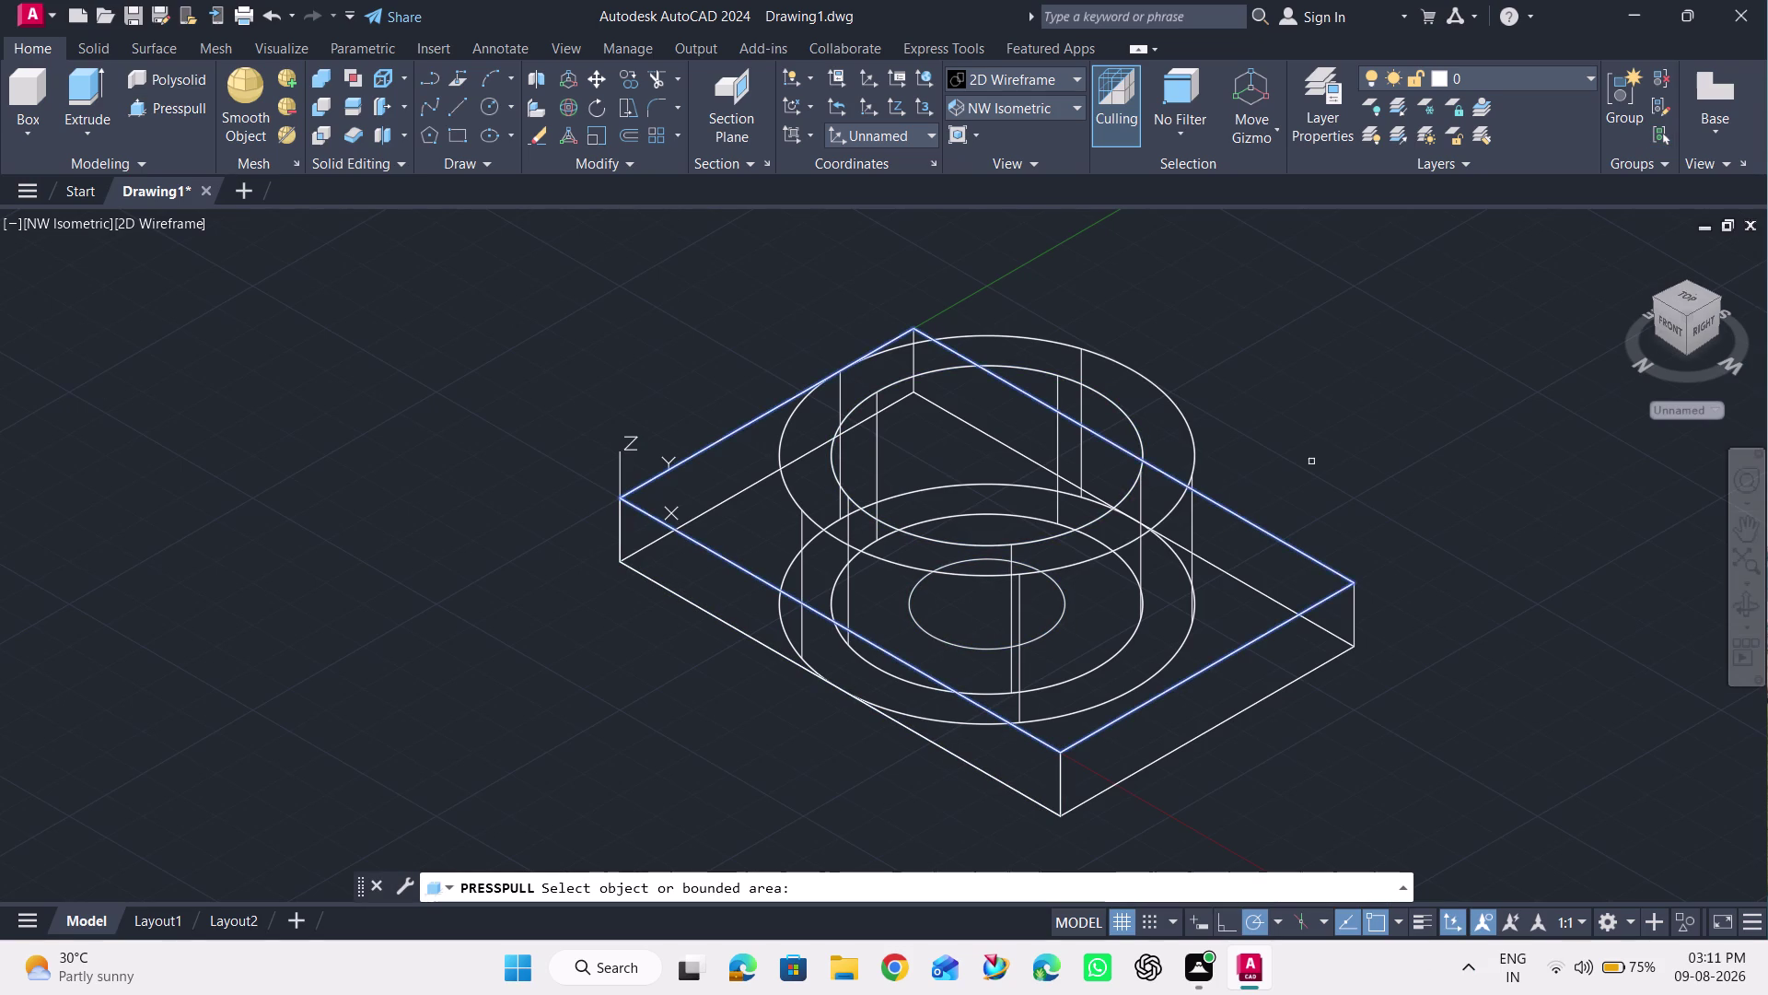
click(142, 97)
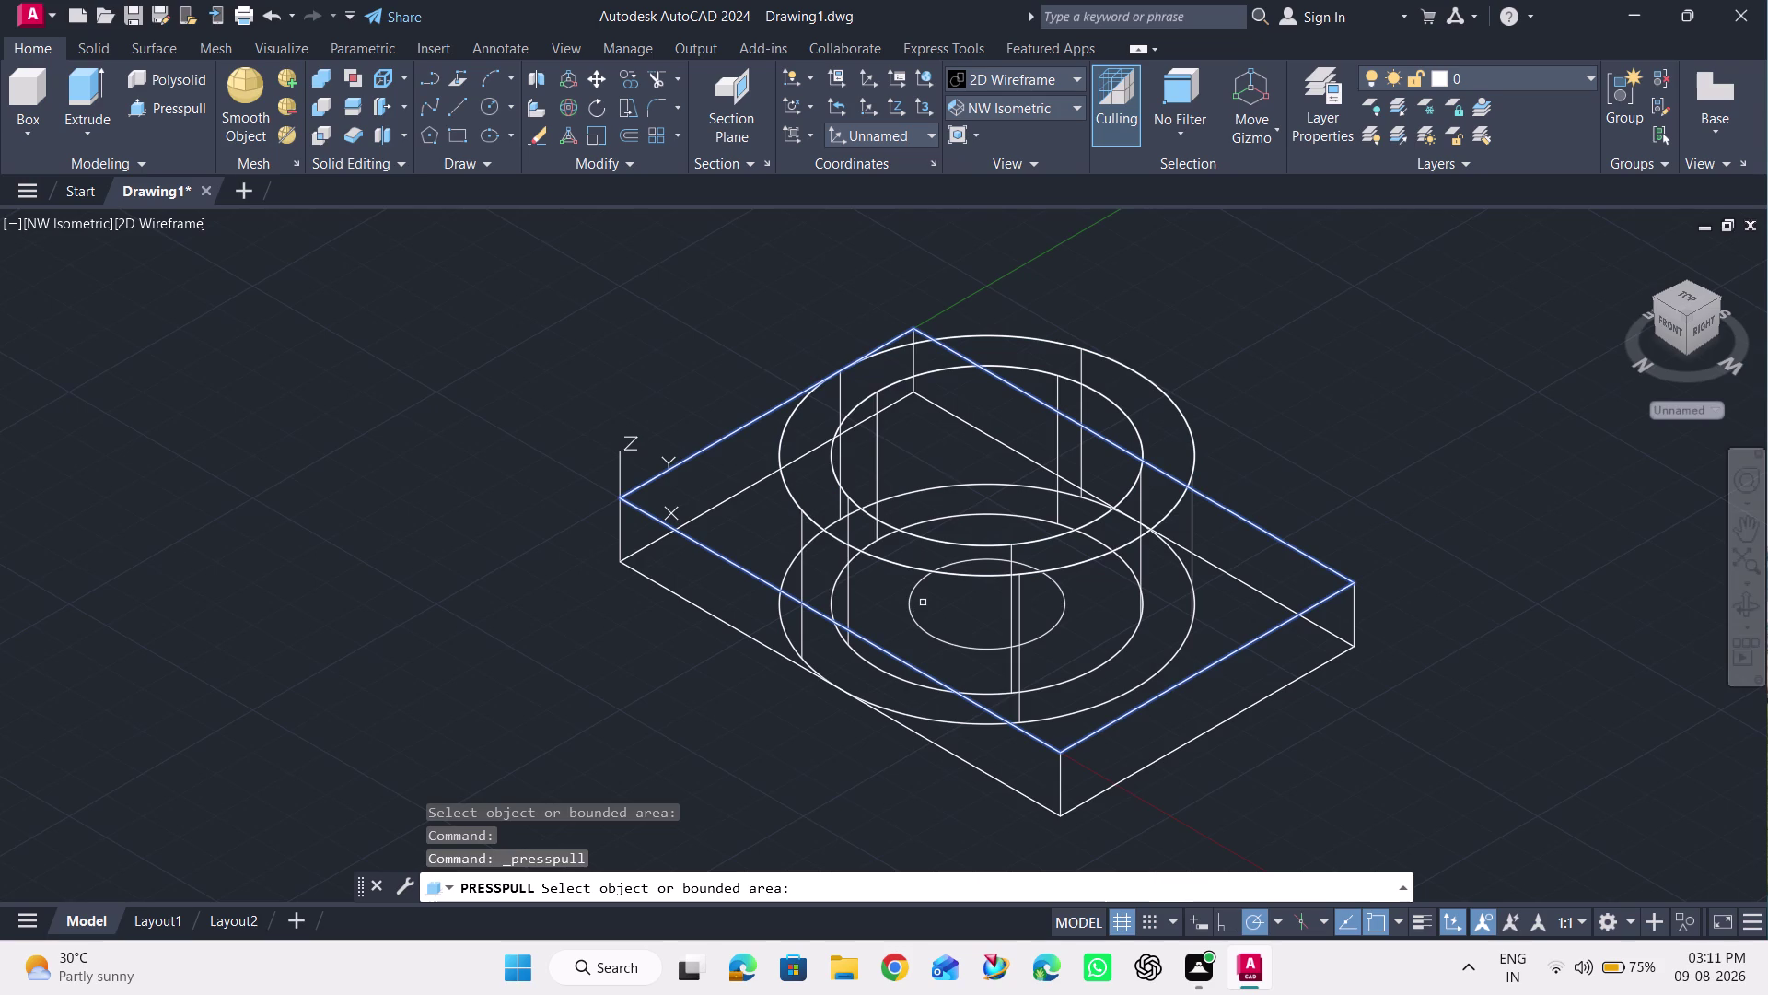
click(1744, 614)
drag(1362, 458, 1364, 559)
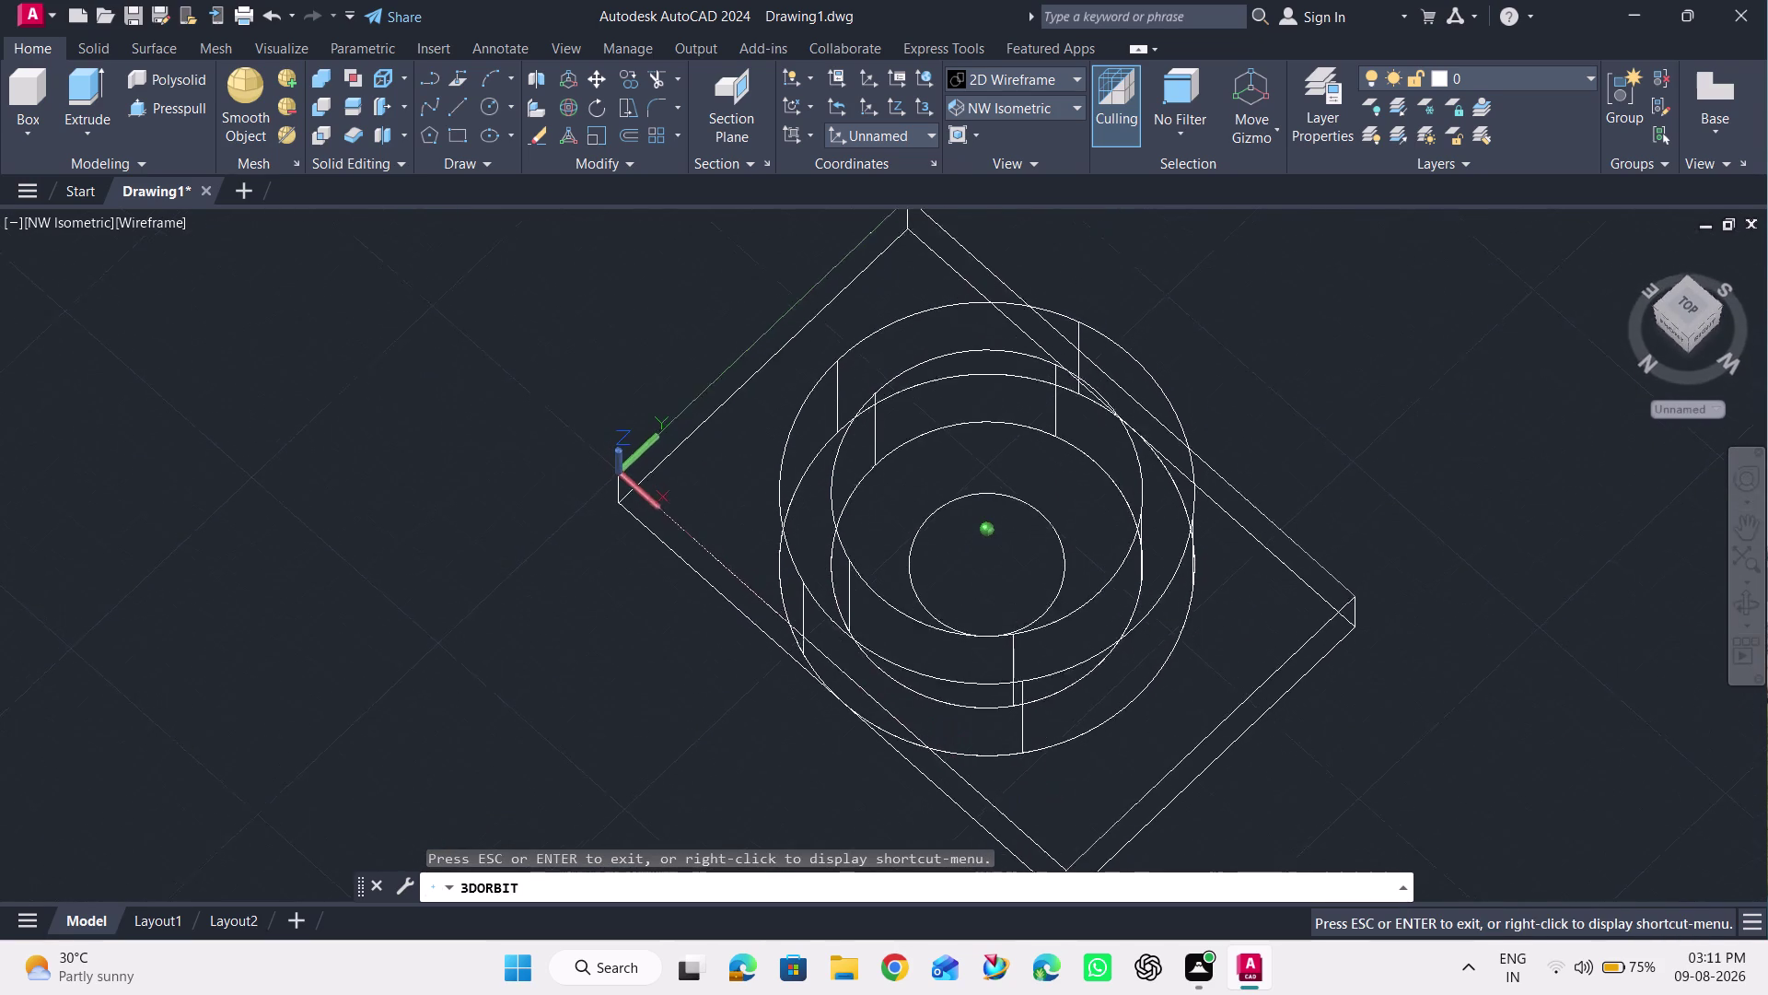
drag(1364, 559, 1360, 578)
click(1739, 616)
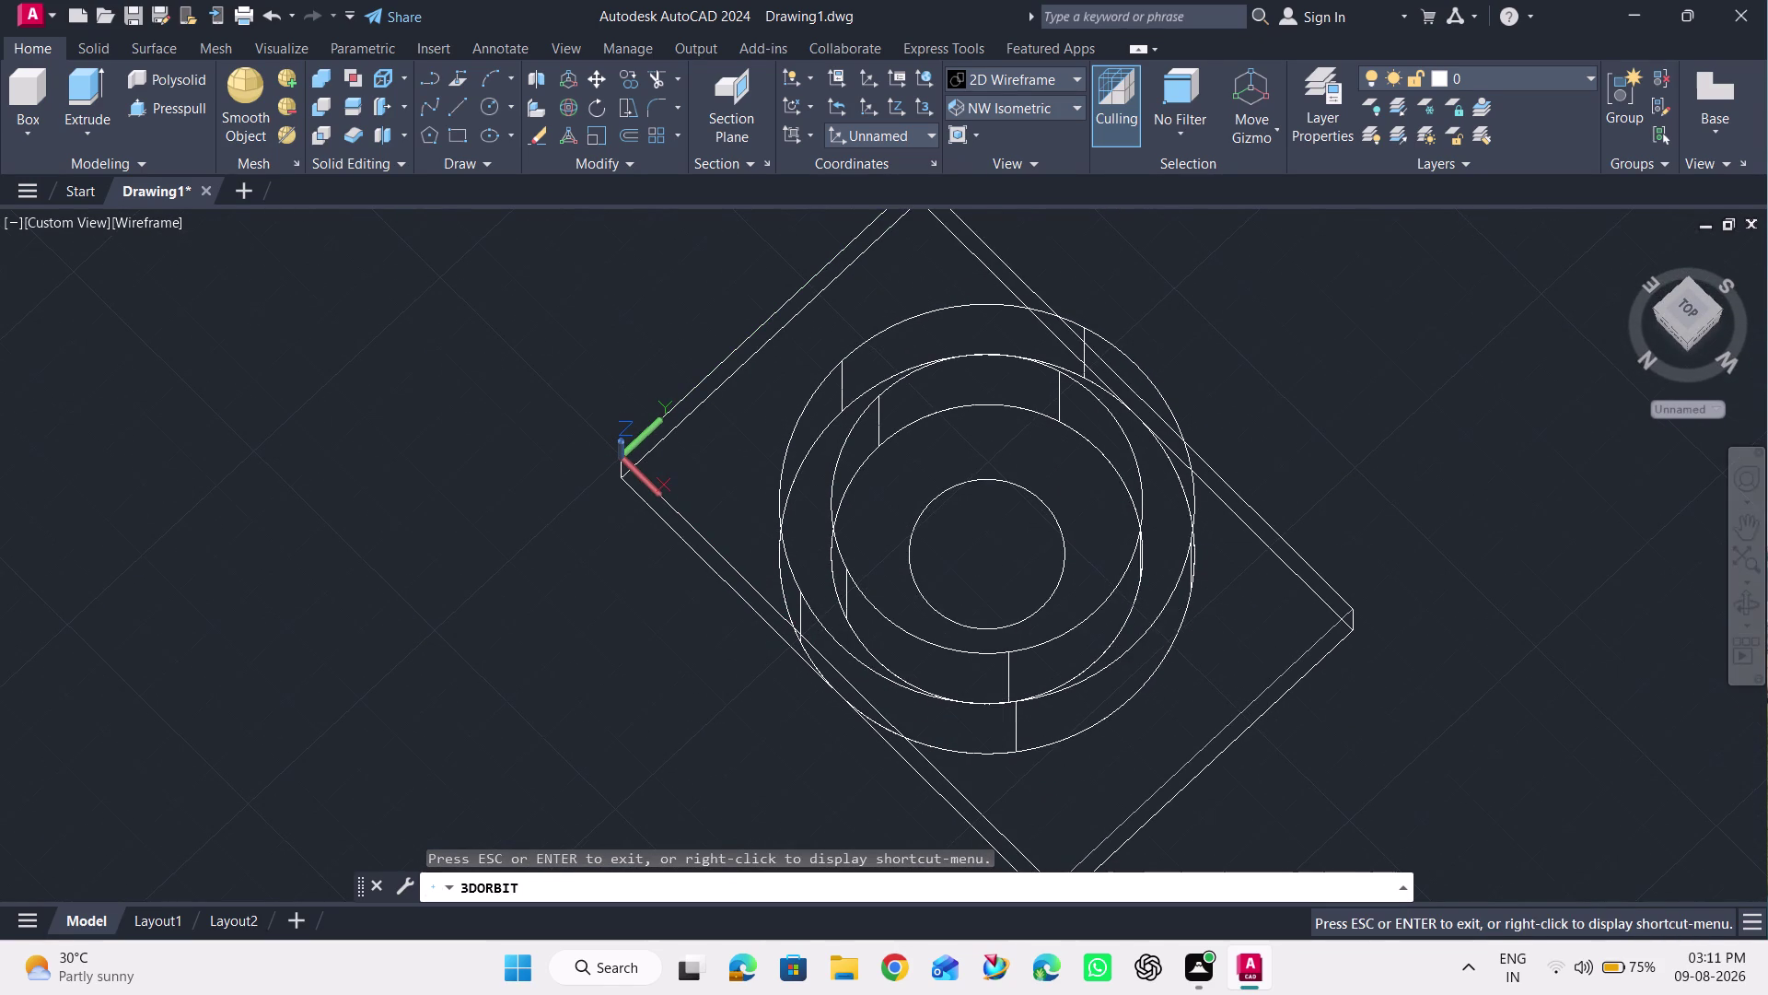
key(Escape)
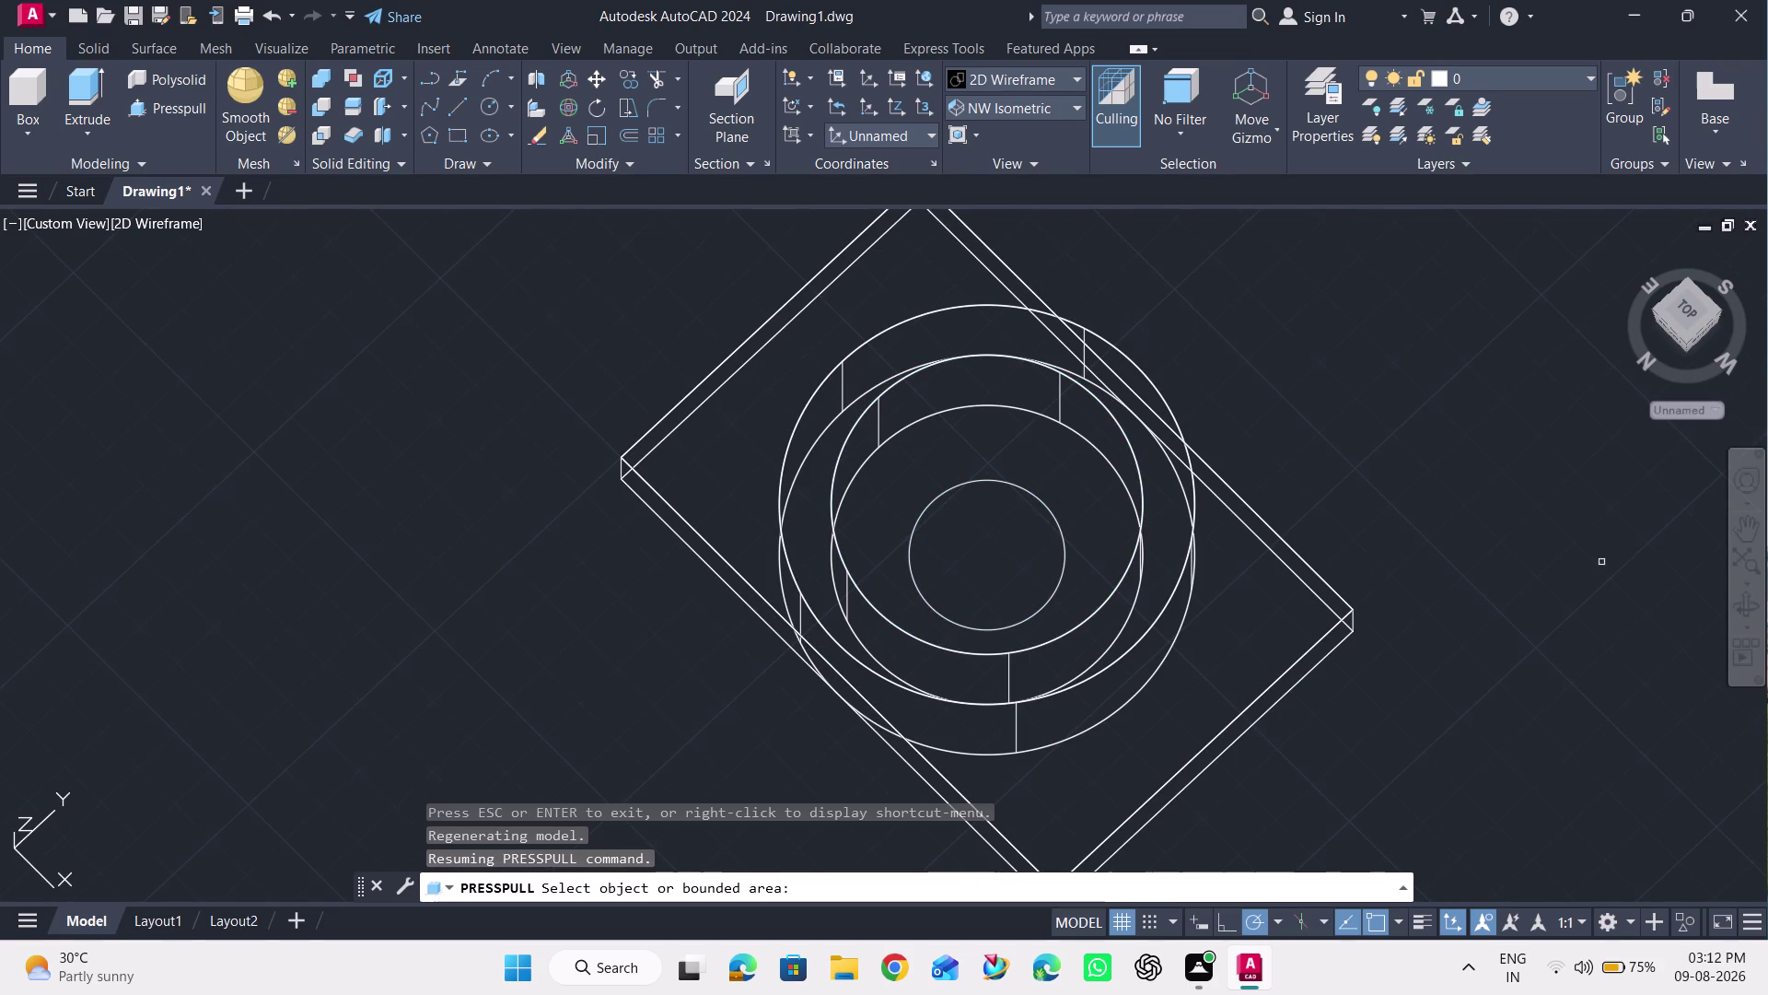
Orbit to the underside and pick the small inner circle on the base.
click(1743, 605)
drag(1661, 620, 1657, 584)
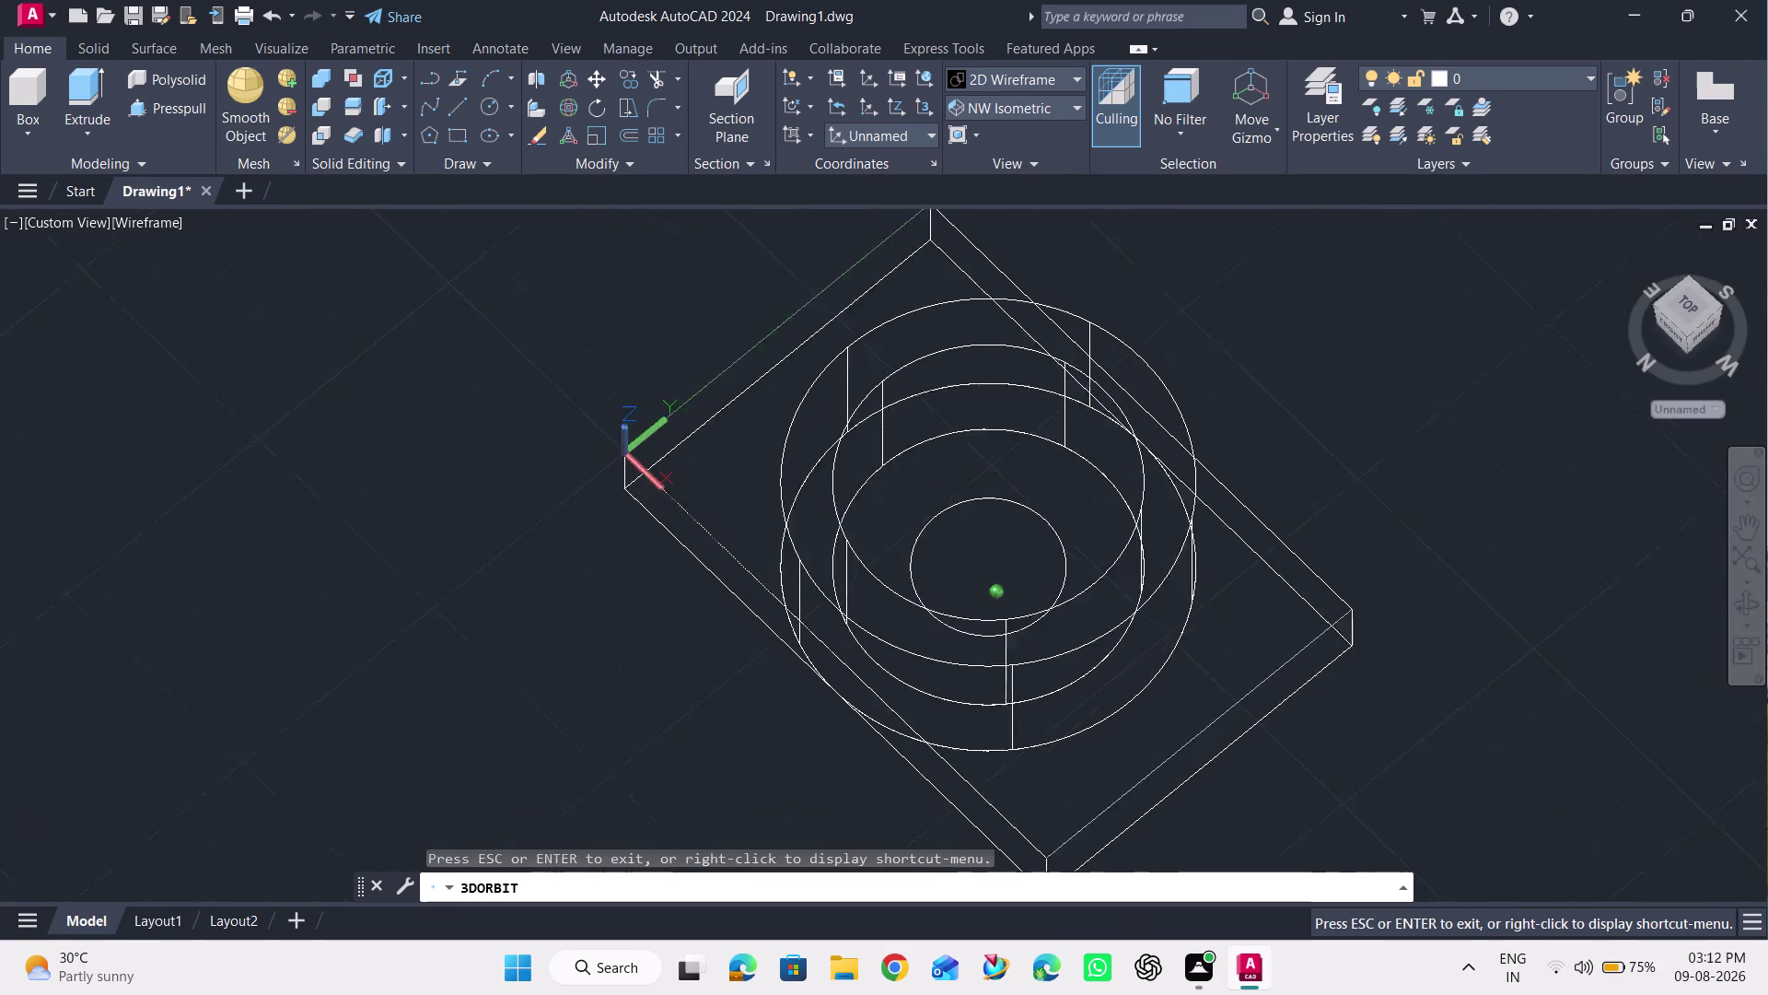
drag(1657, 583, 1719, 222)
key(Escape)
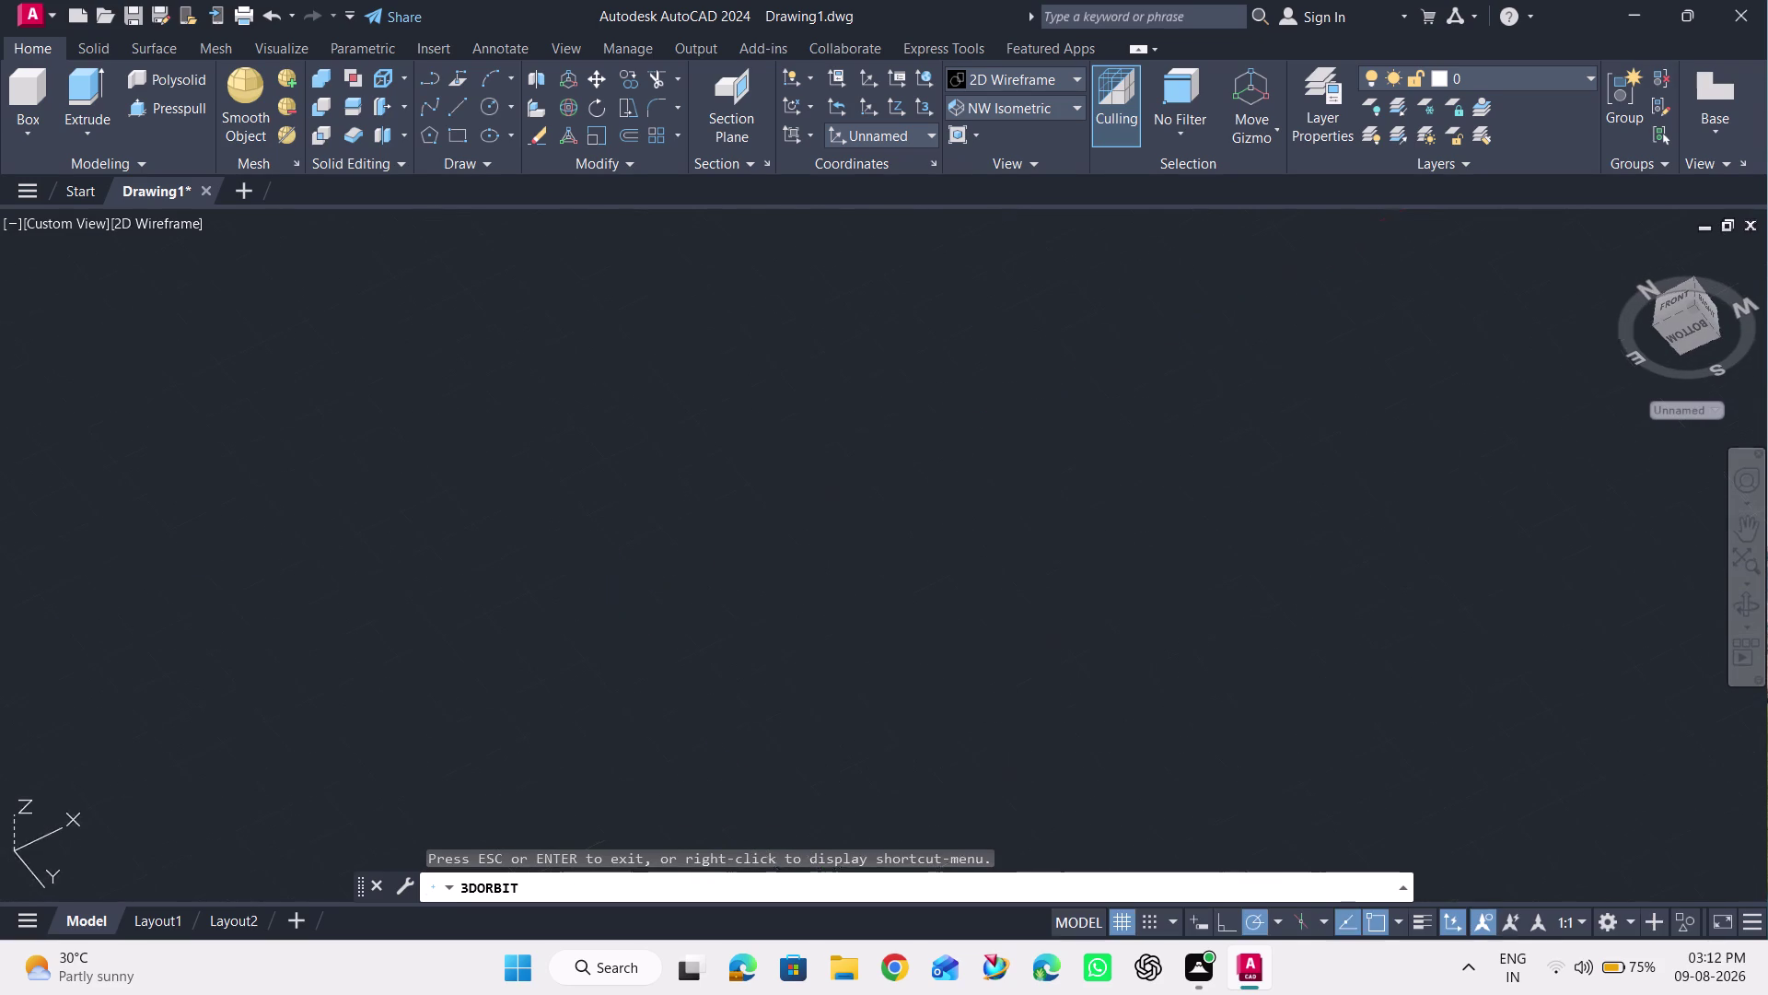
click(995, 604)
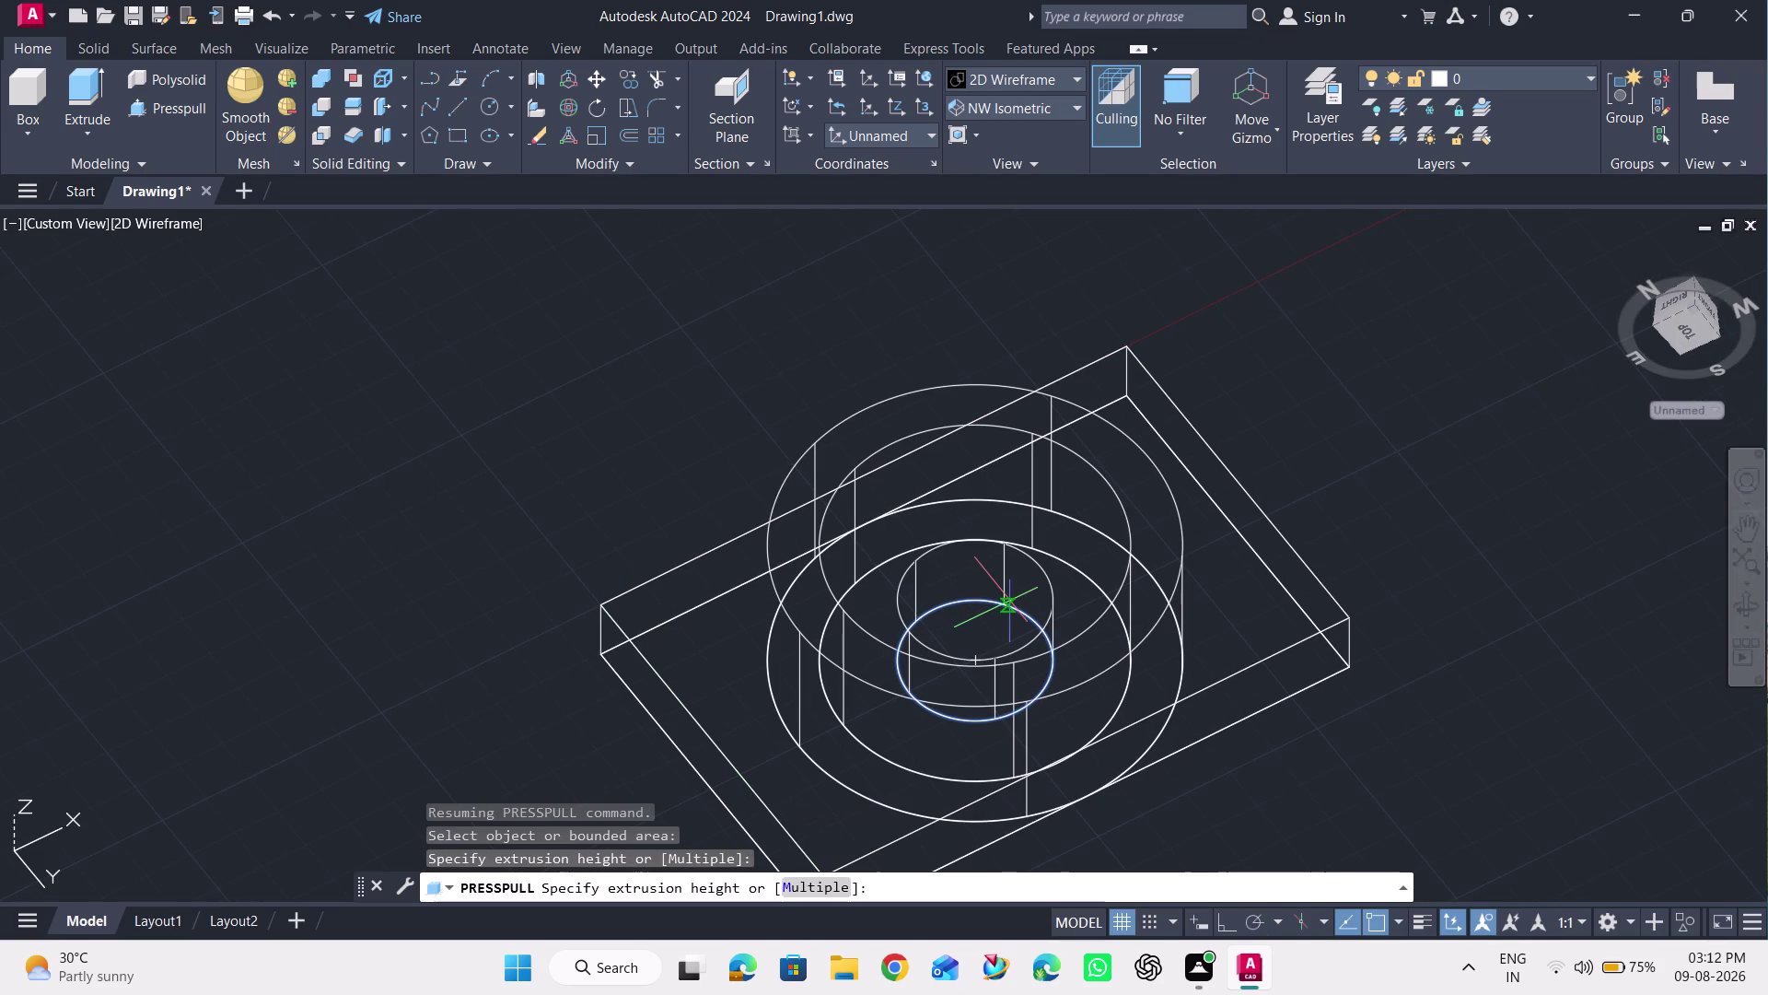
From a side view, pull the circle upward into a tall cylinder through the boss.
click(1748, 601)
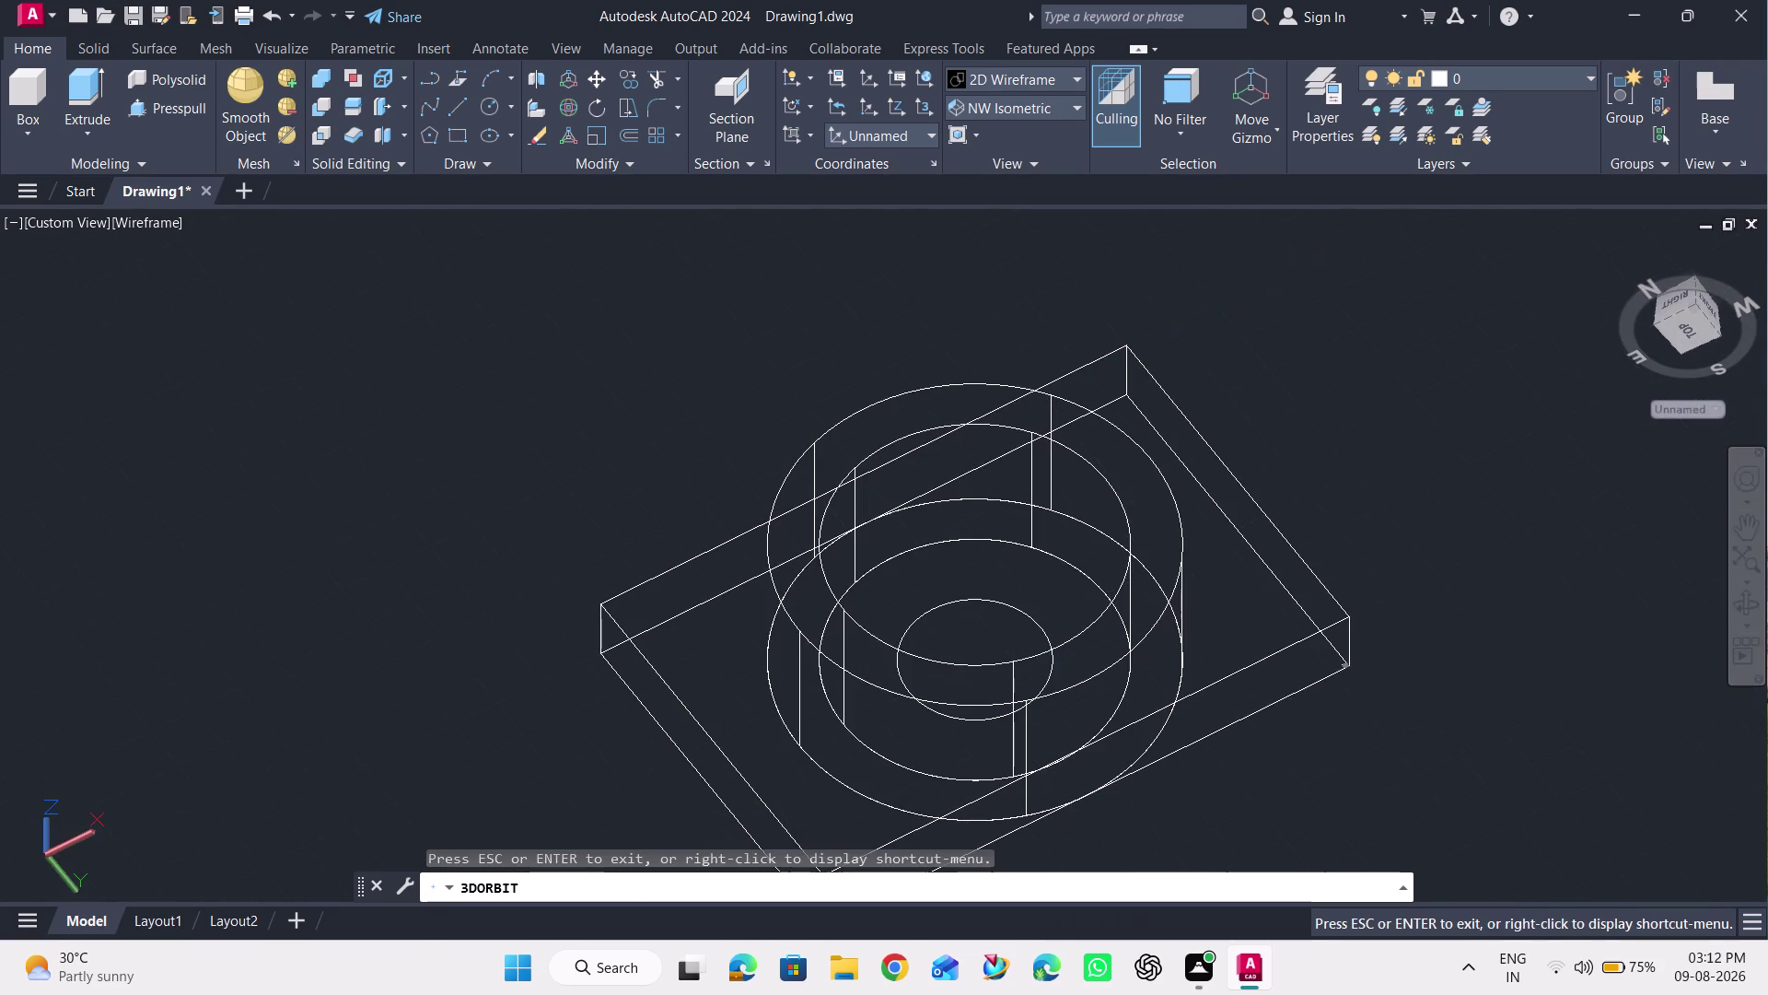
drag(1630, 570, 1536, 772)
key(Escape)
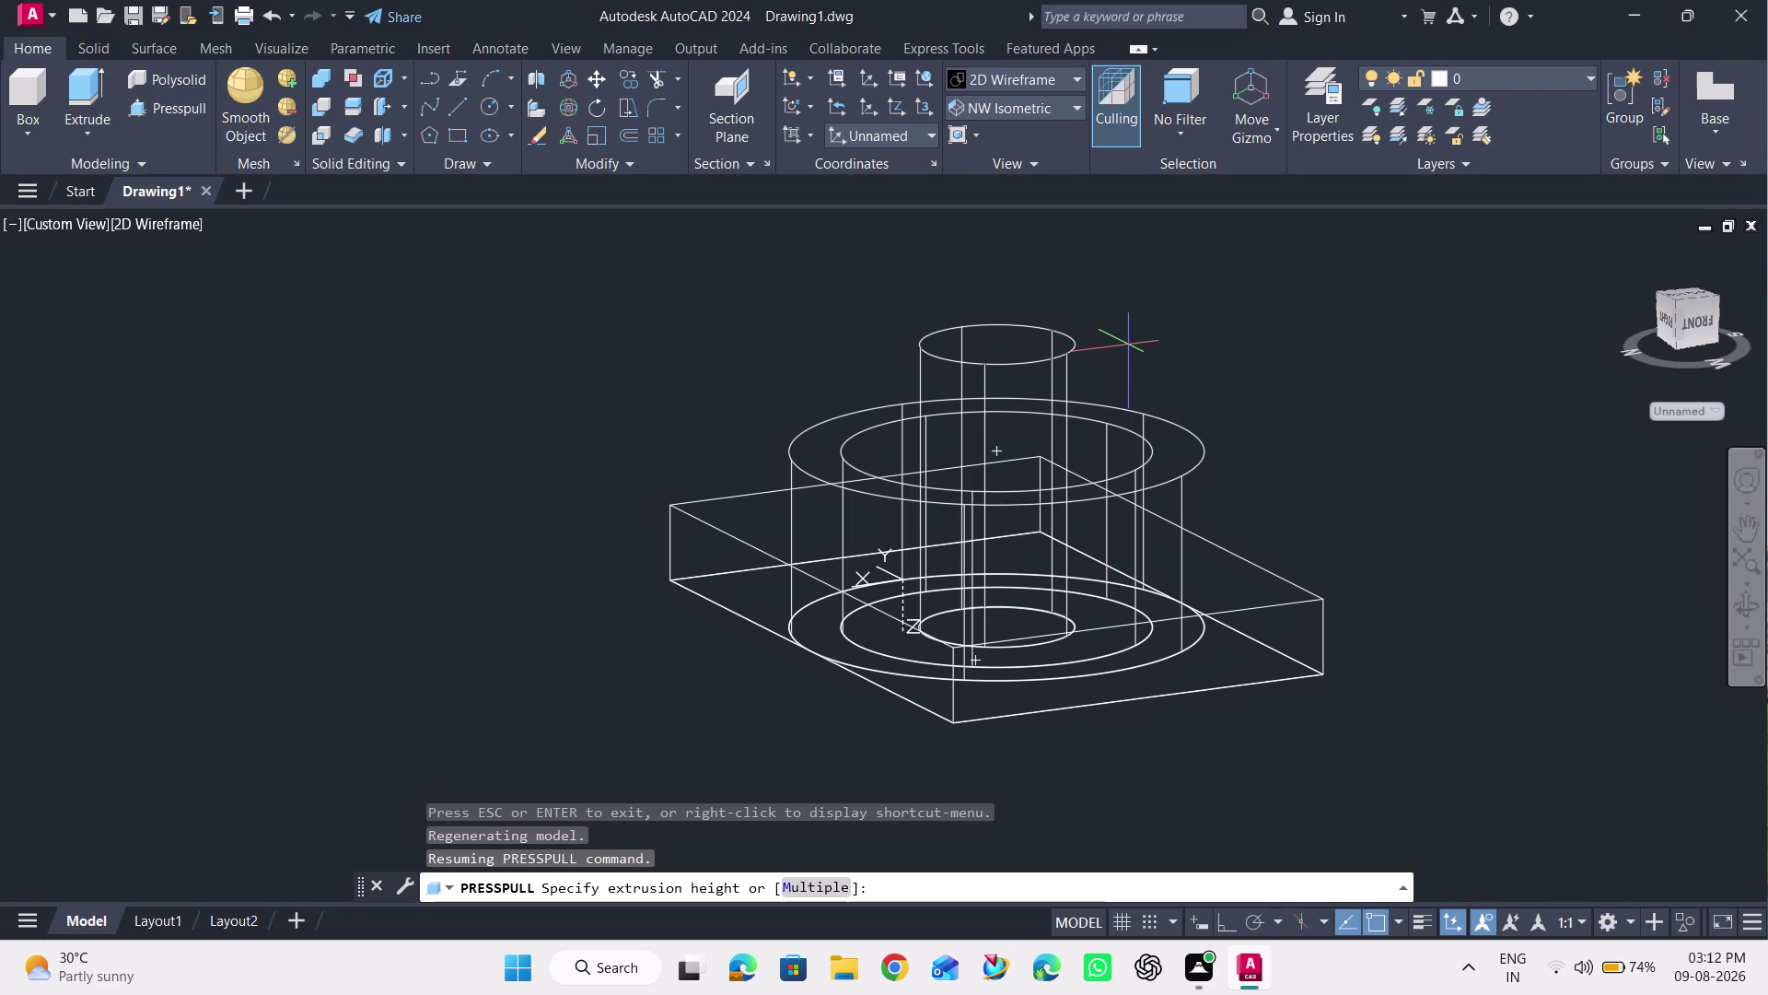
click(1128, 344)
key(Escape)
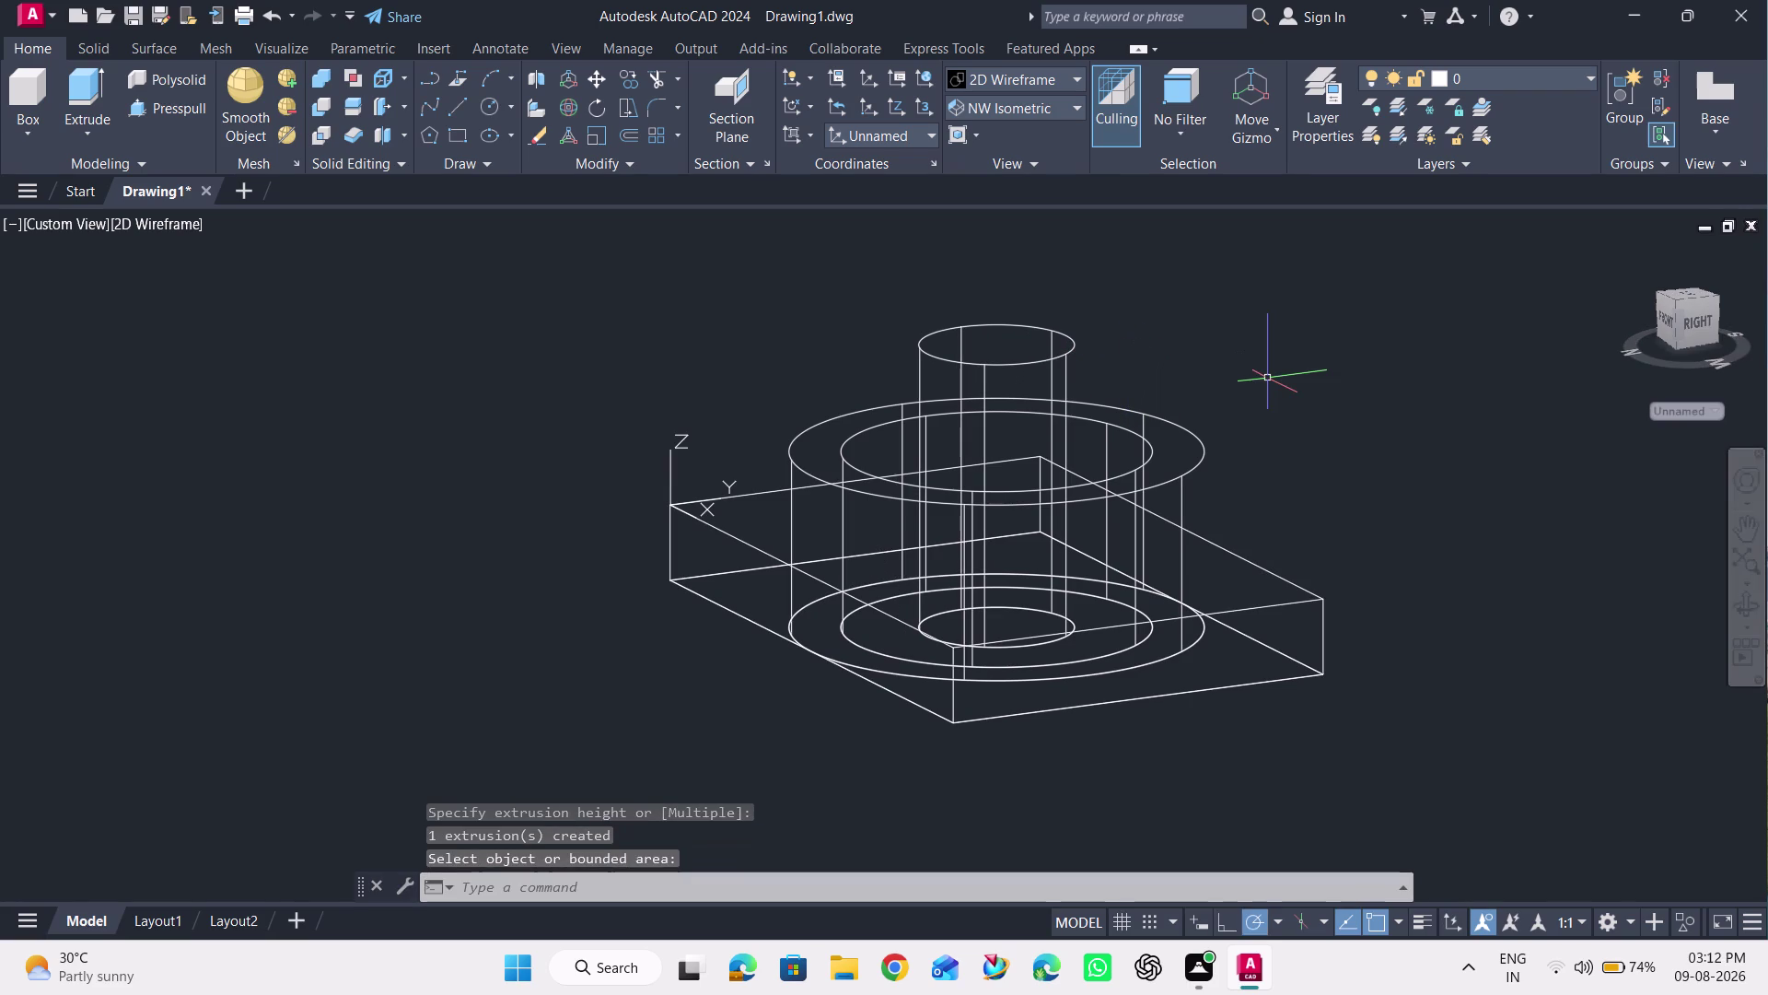
click(92, 80)
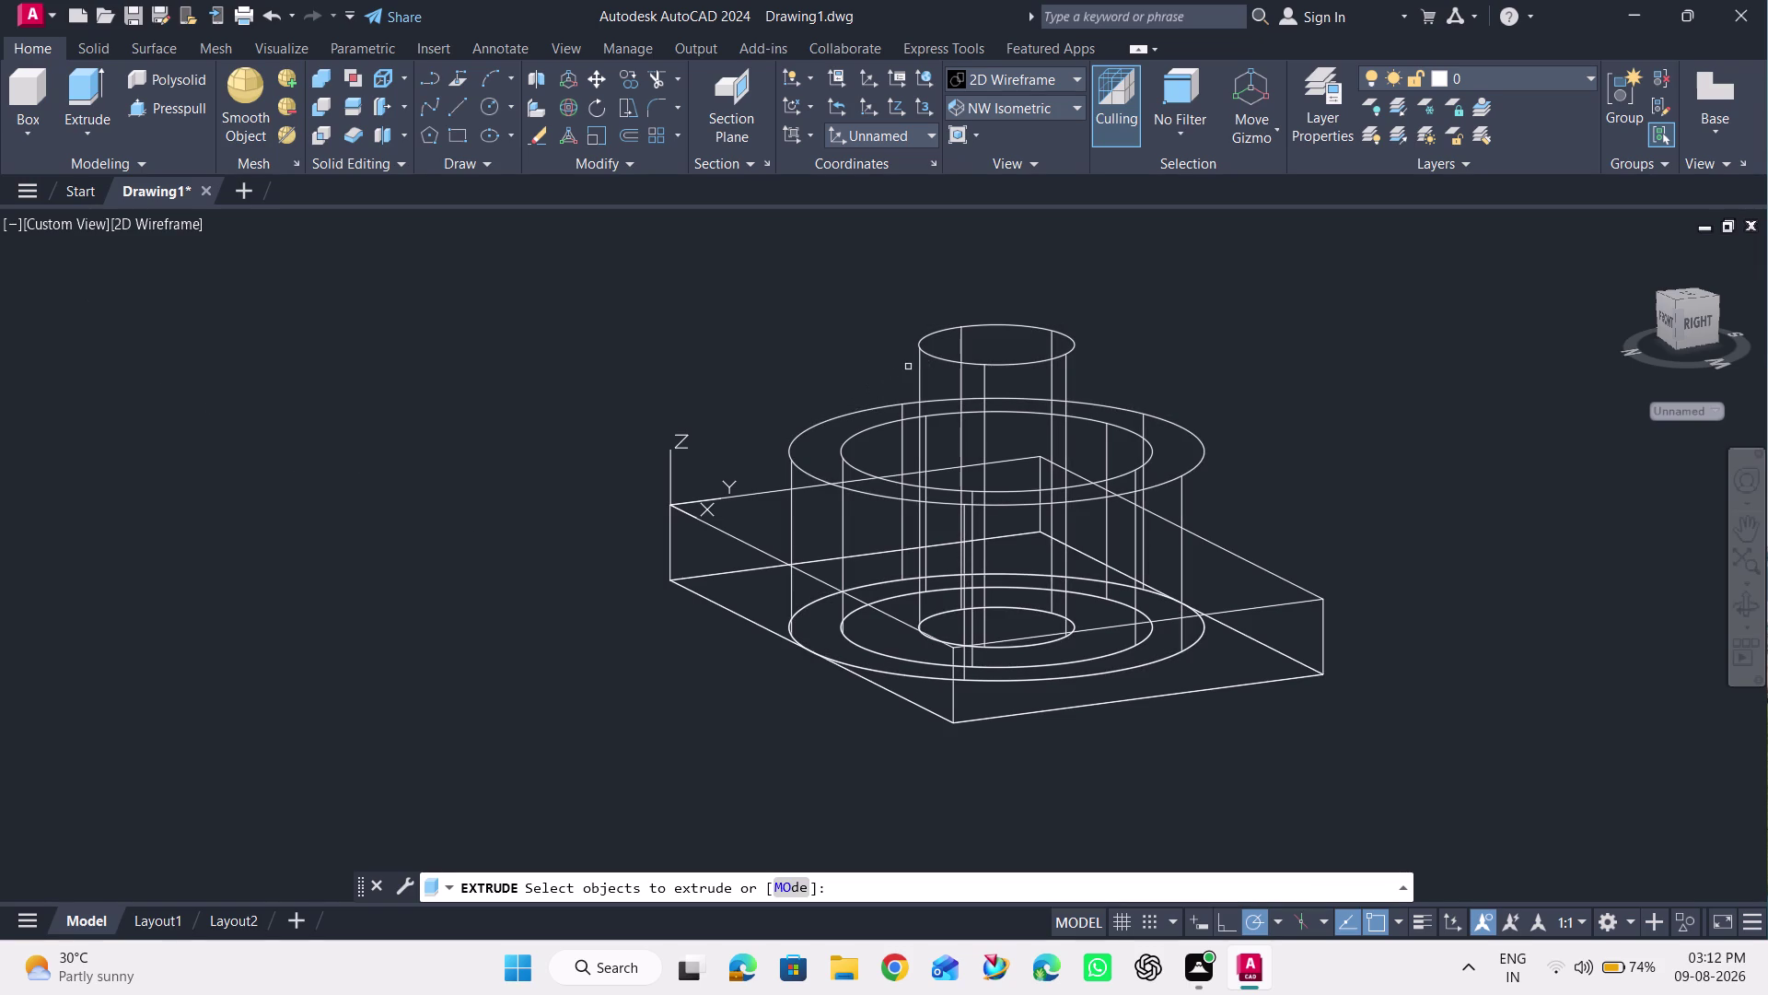
click(940, 354)
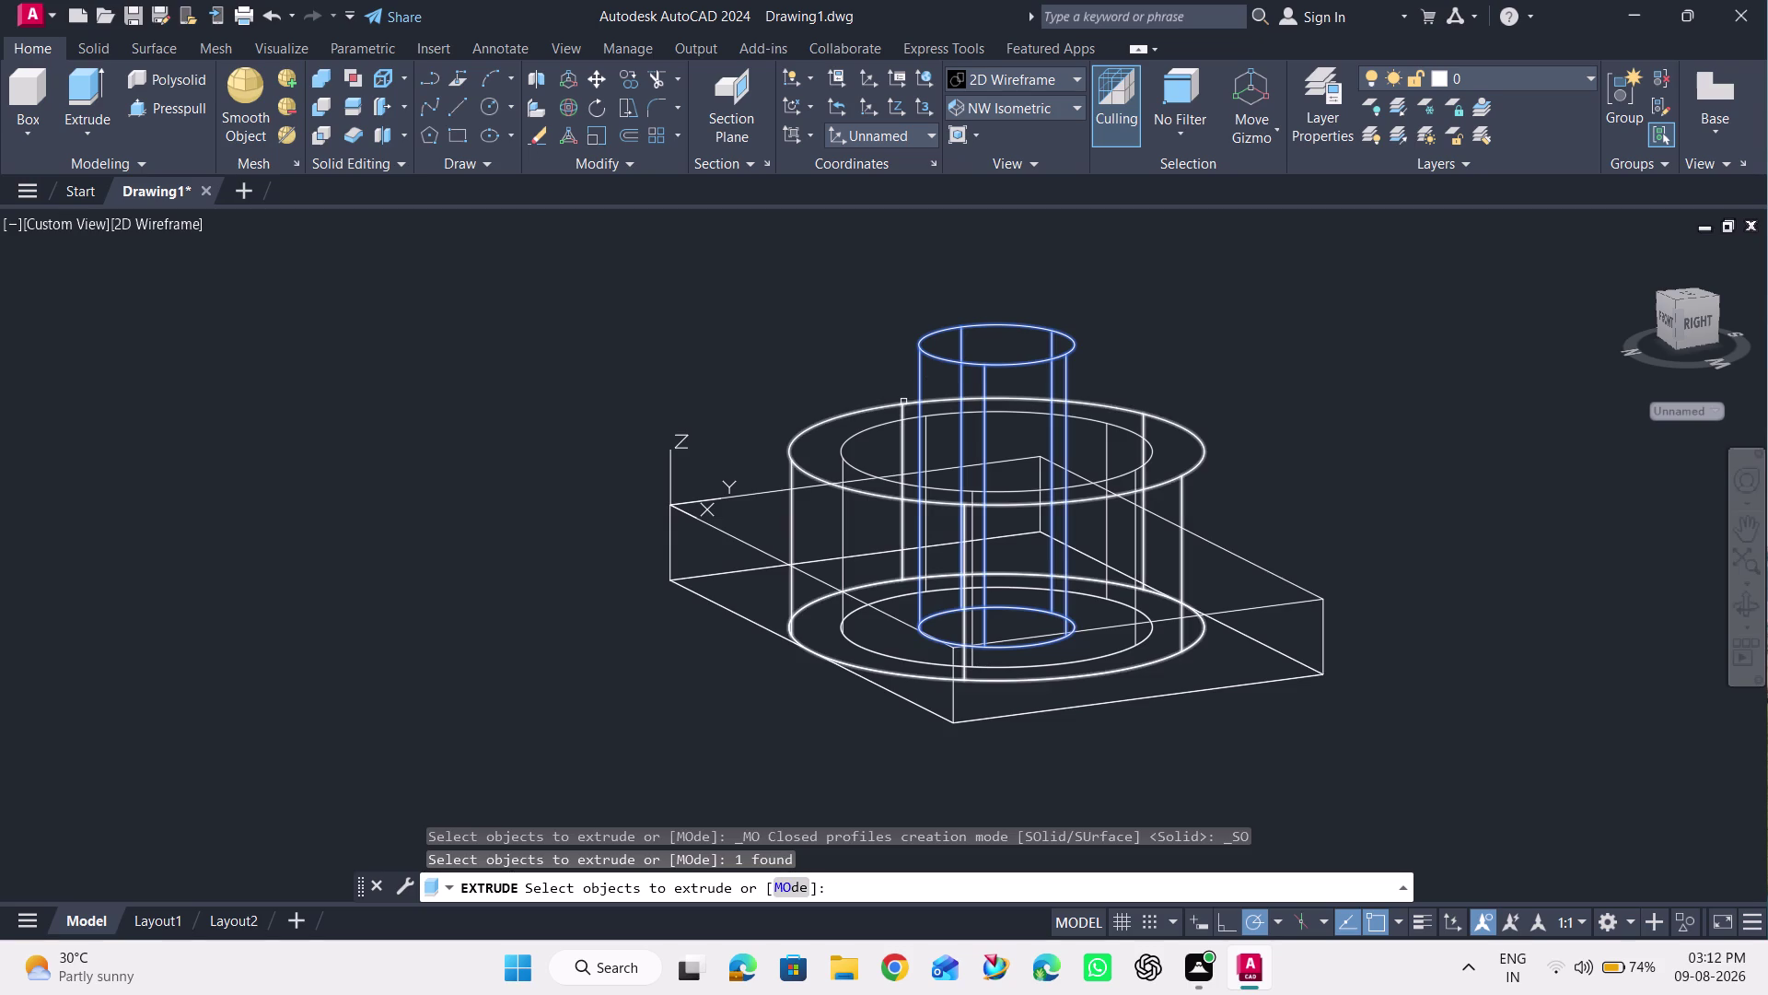
key(Return)
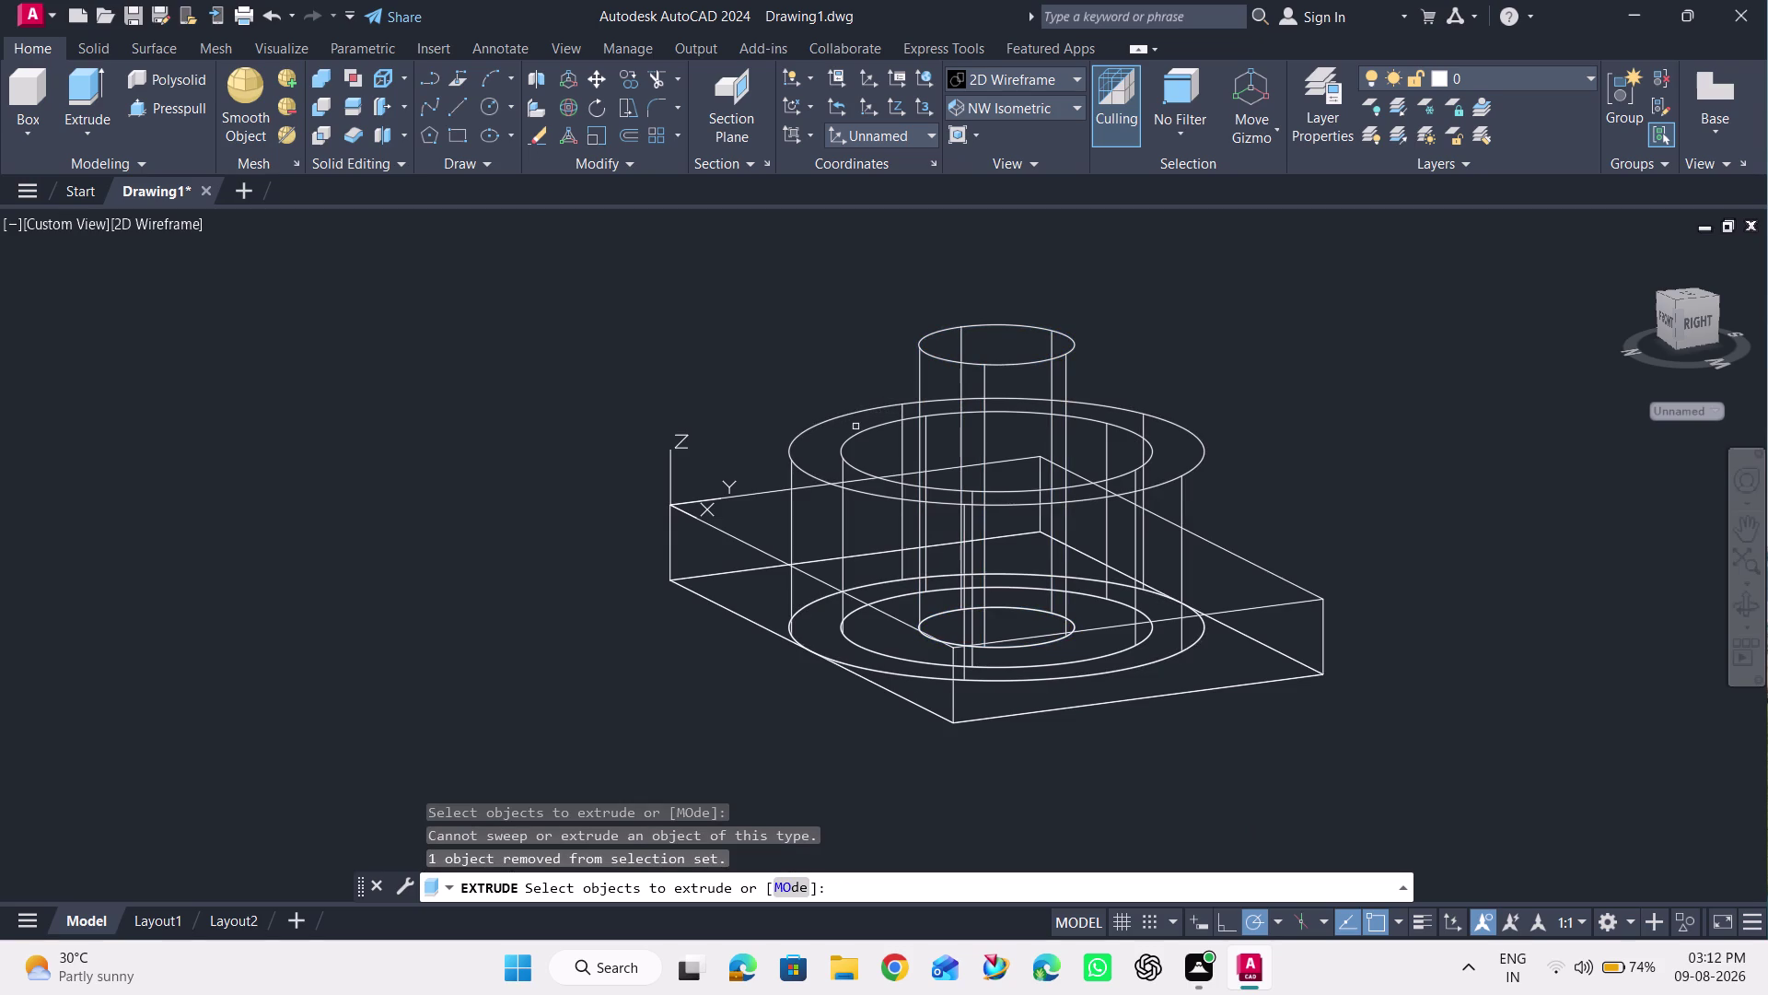
click(924, 359)
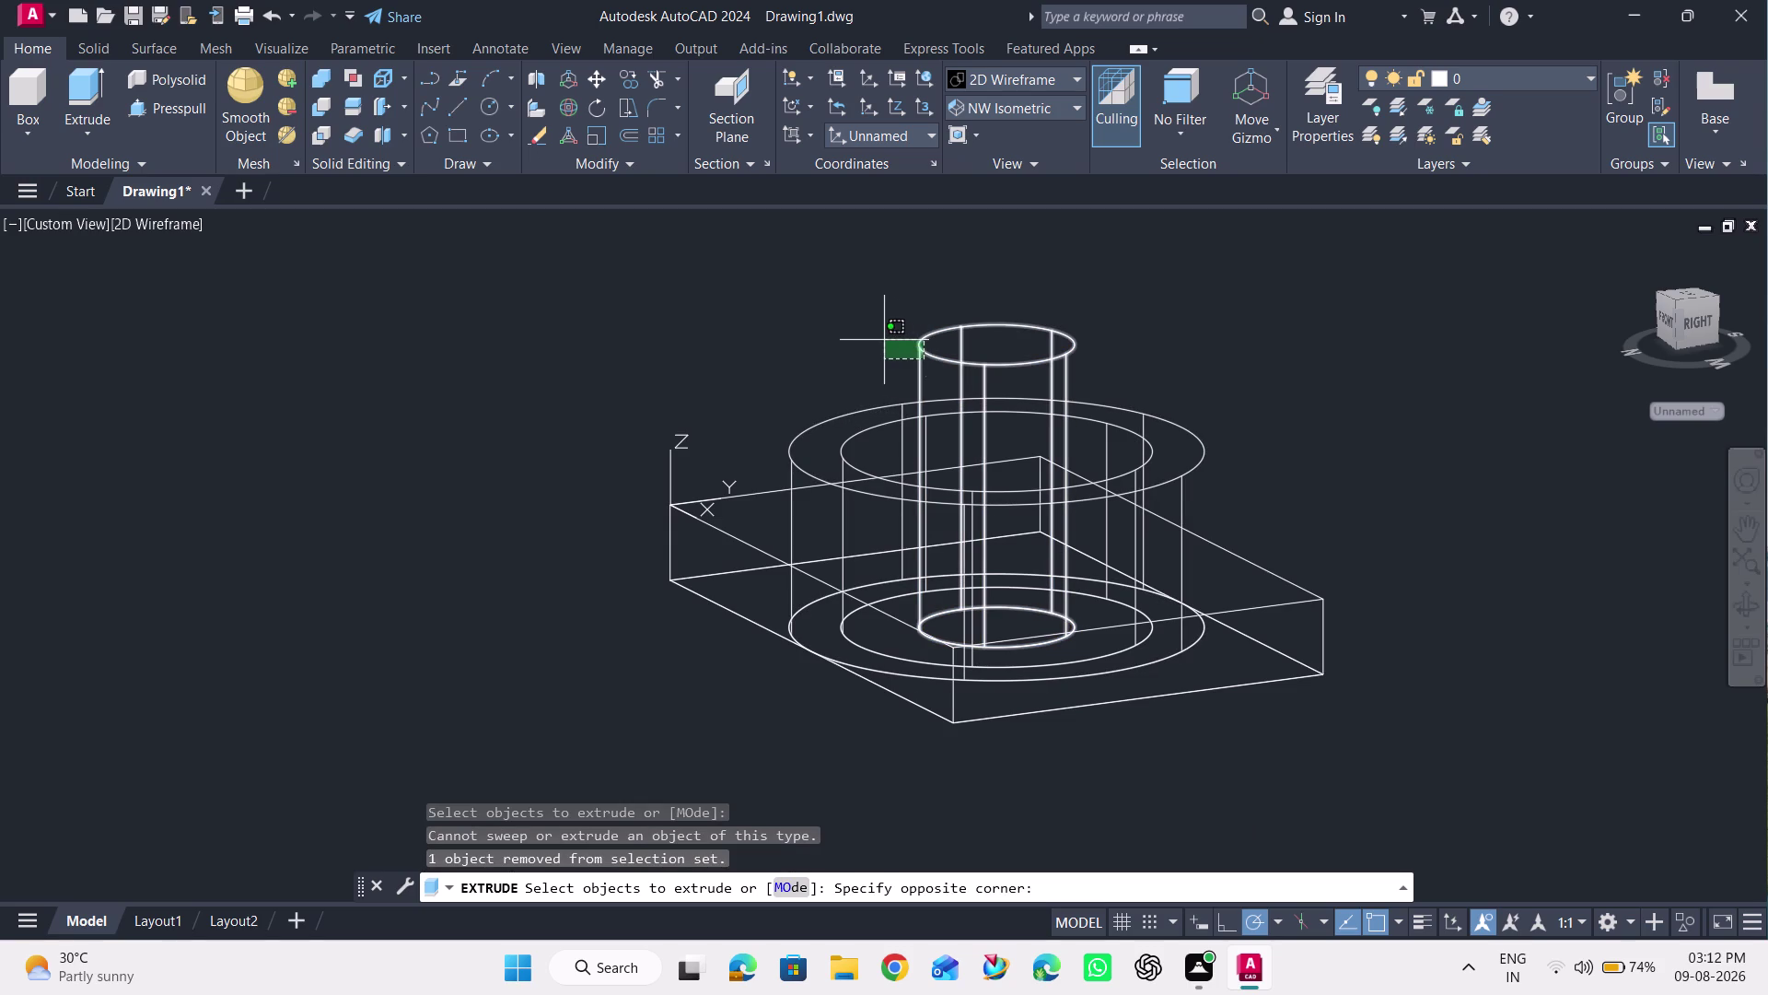
key(Escape)
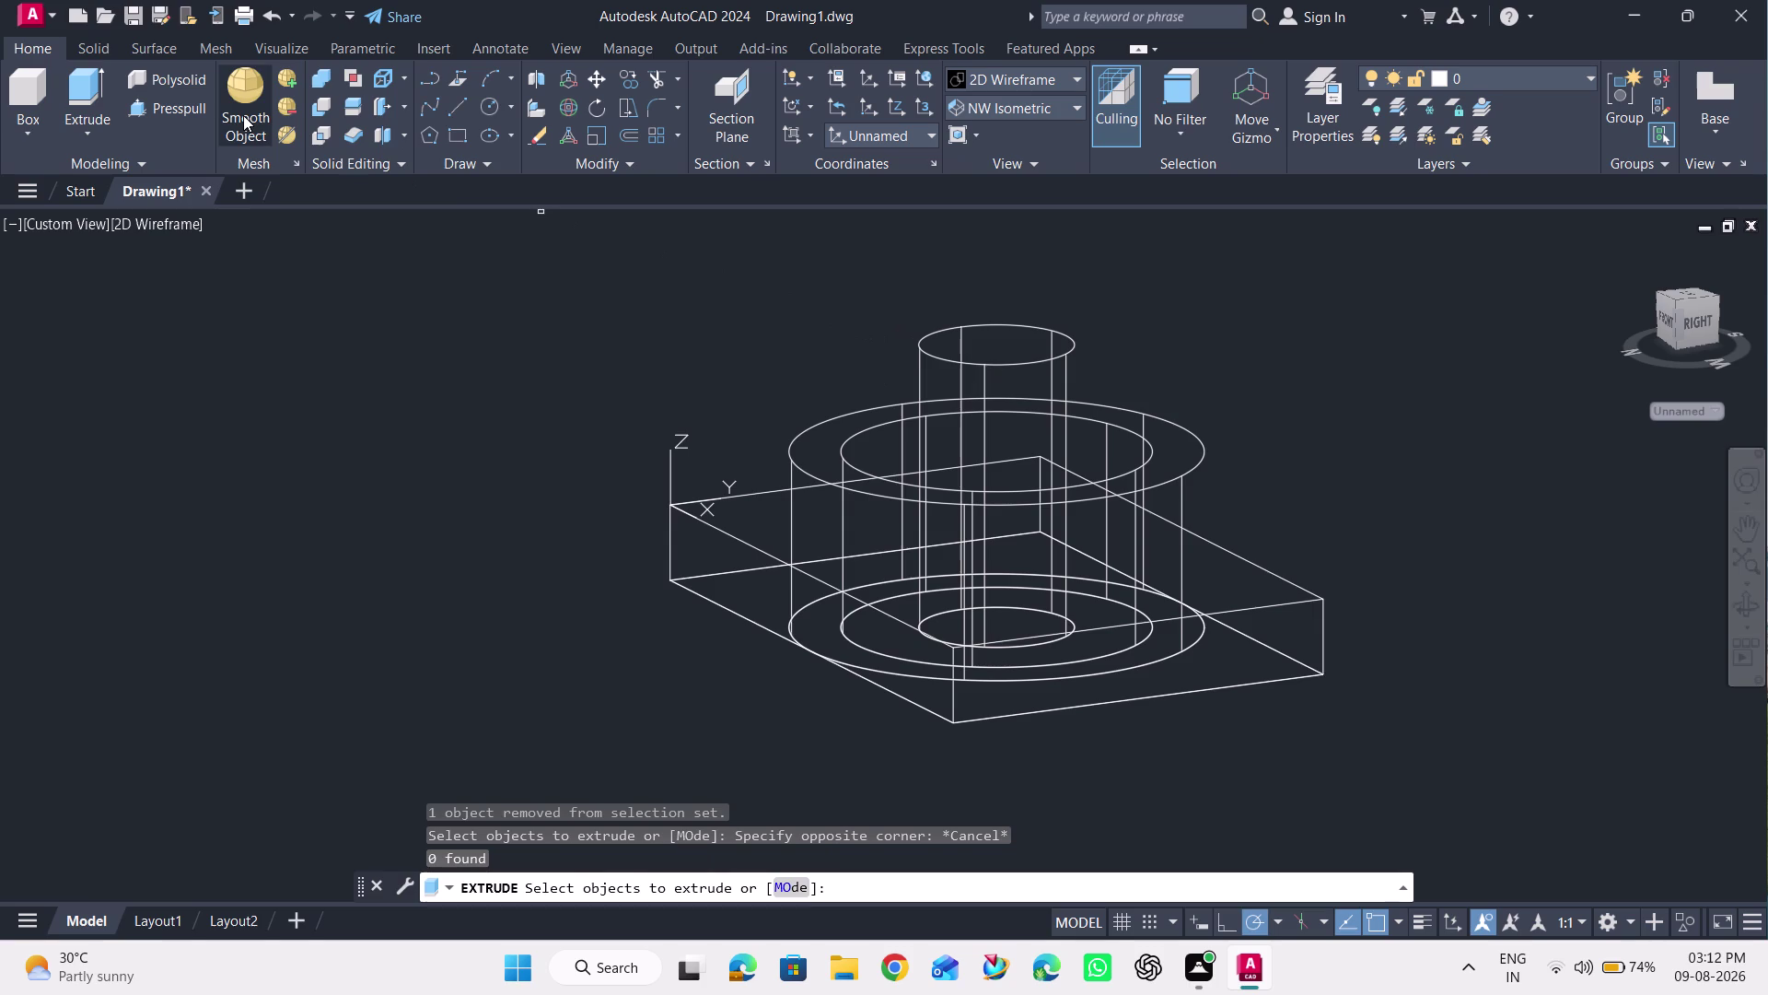
key(Escape)
click(309, 104)
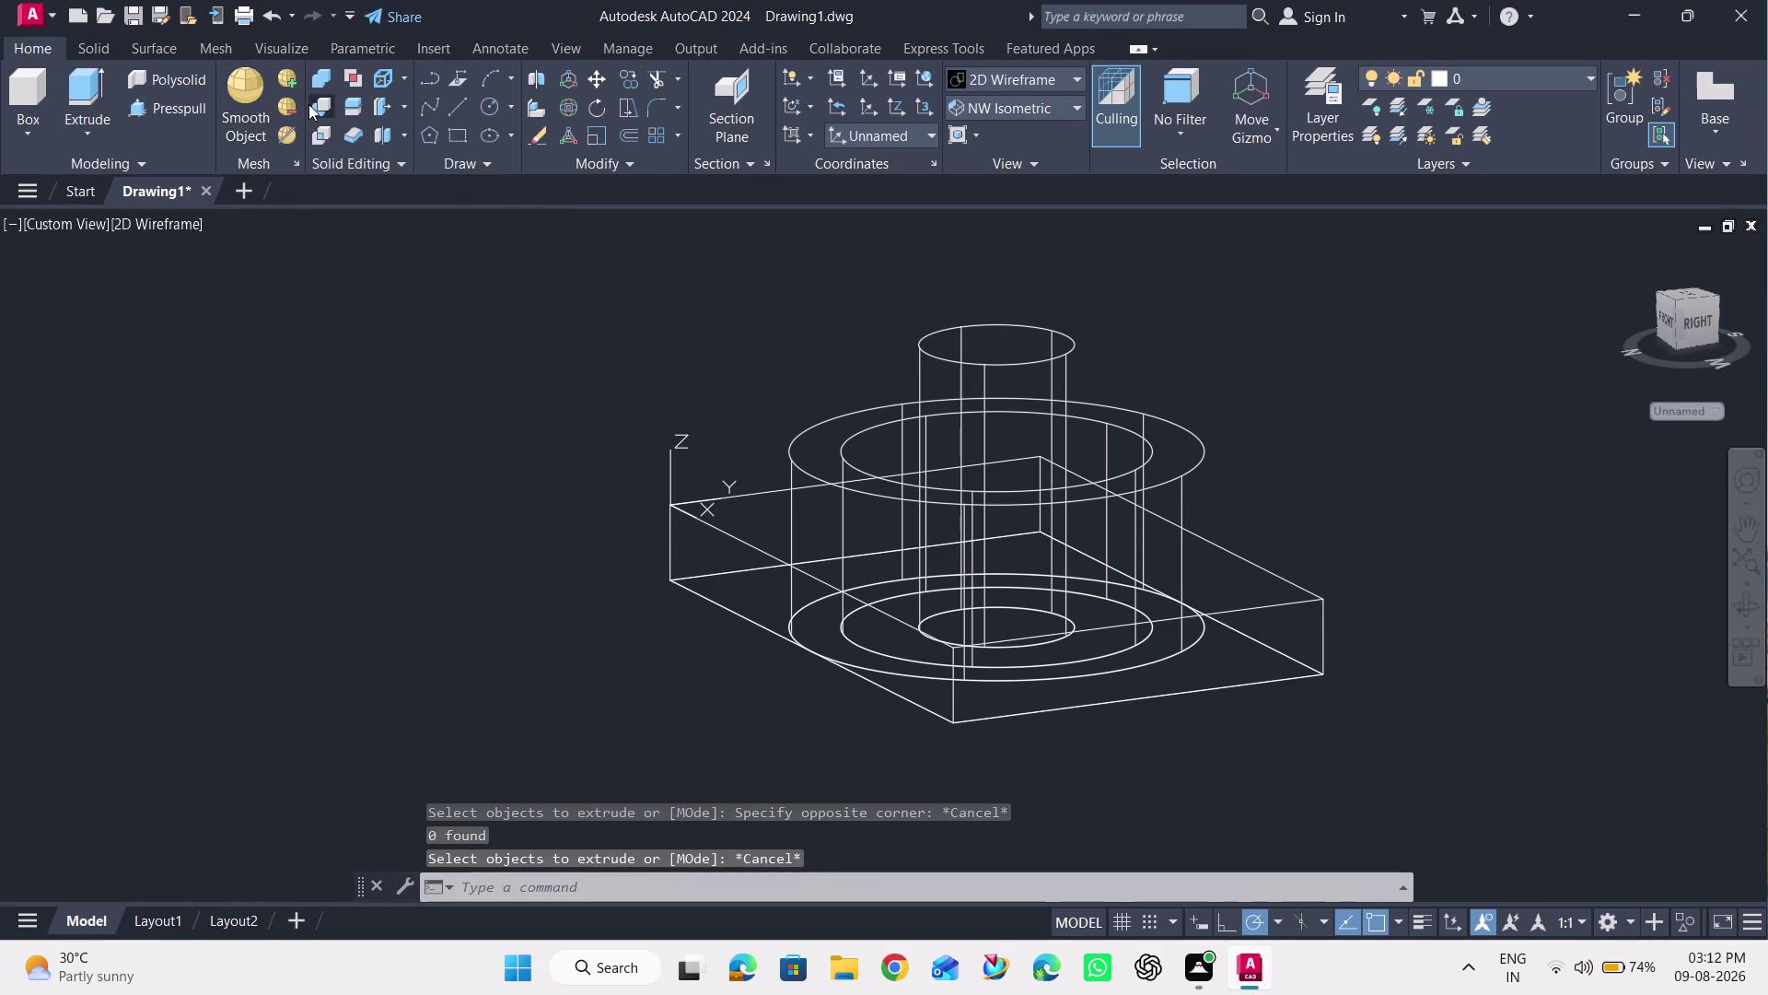
click(920, 352)
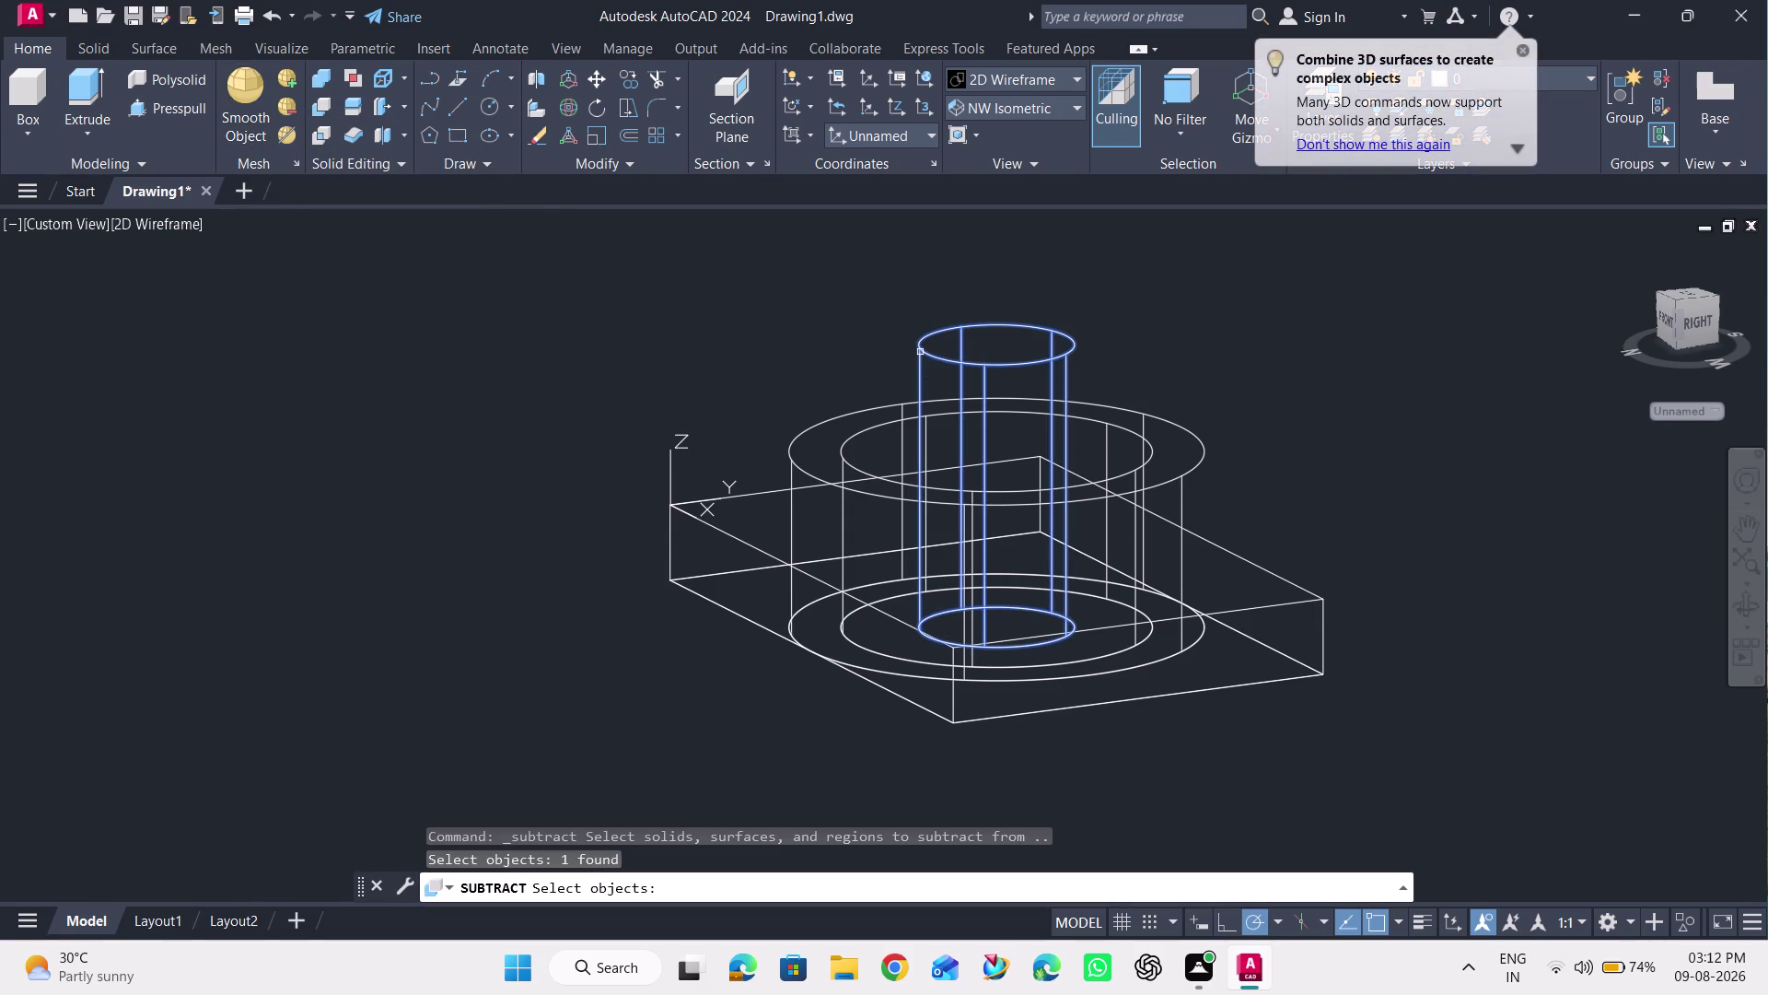
Complete a Subtract keeping the cylinder and removing the boss, then undo it.
key(Return)
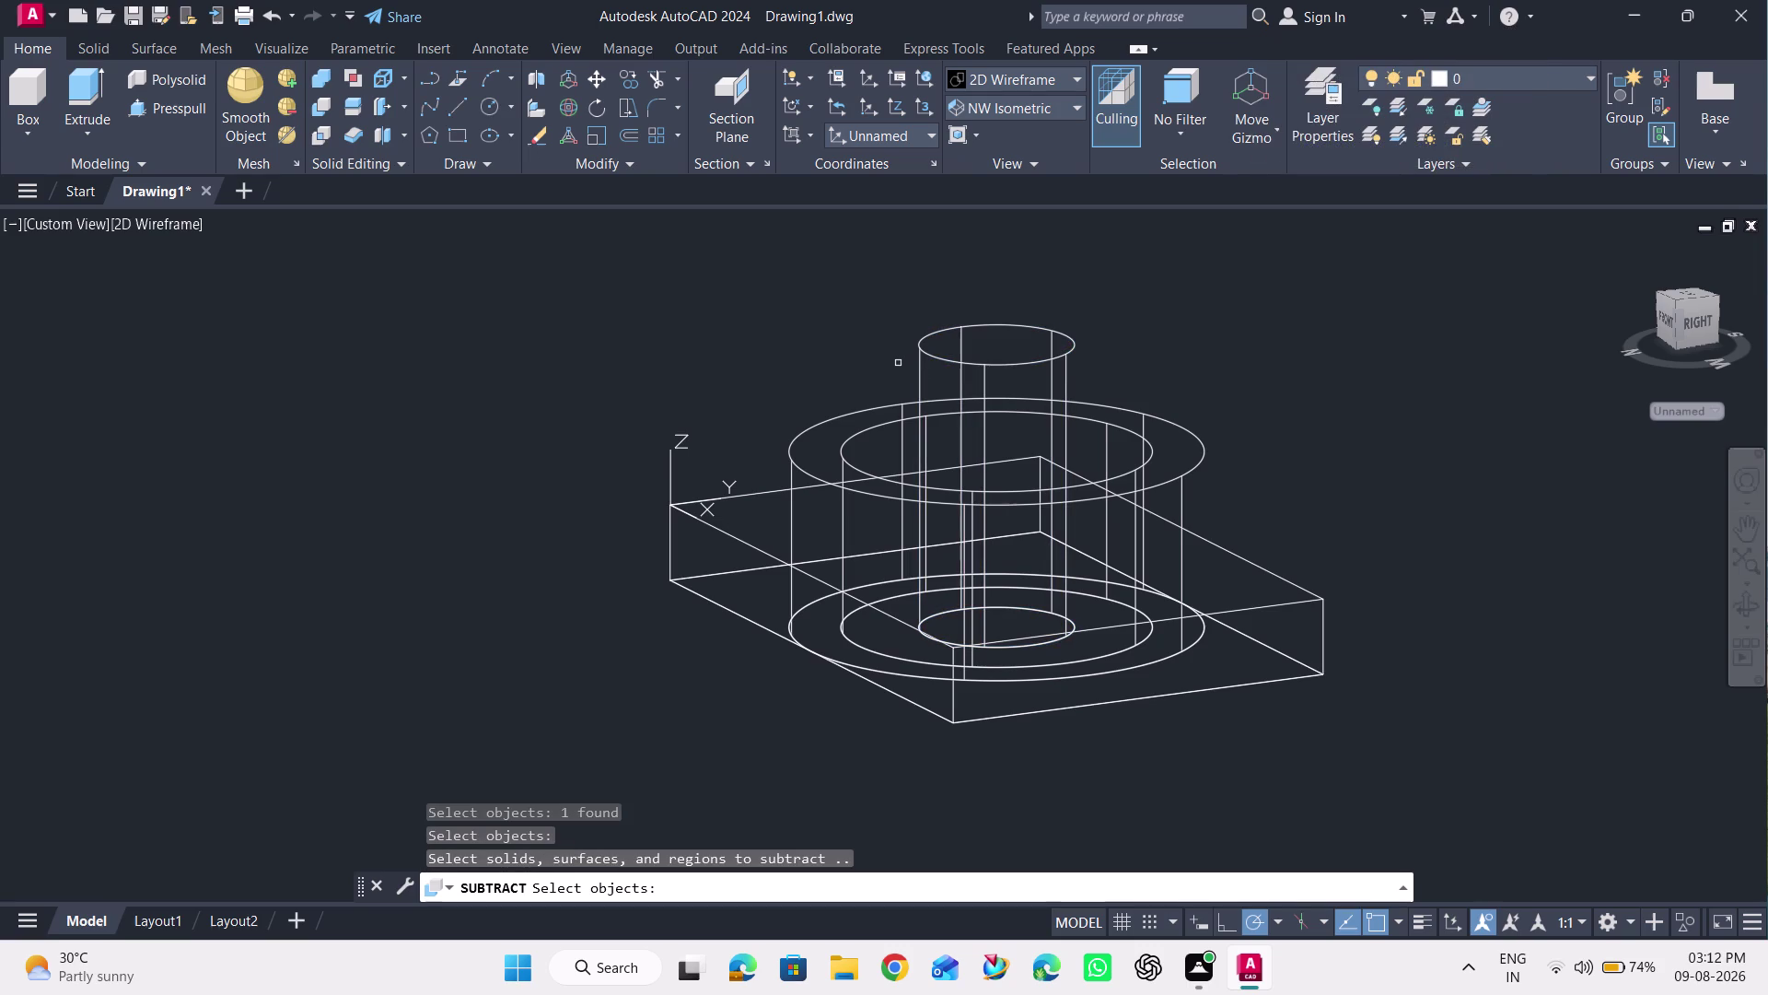
click(873, 409)
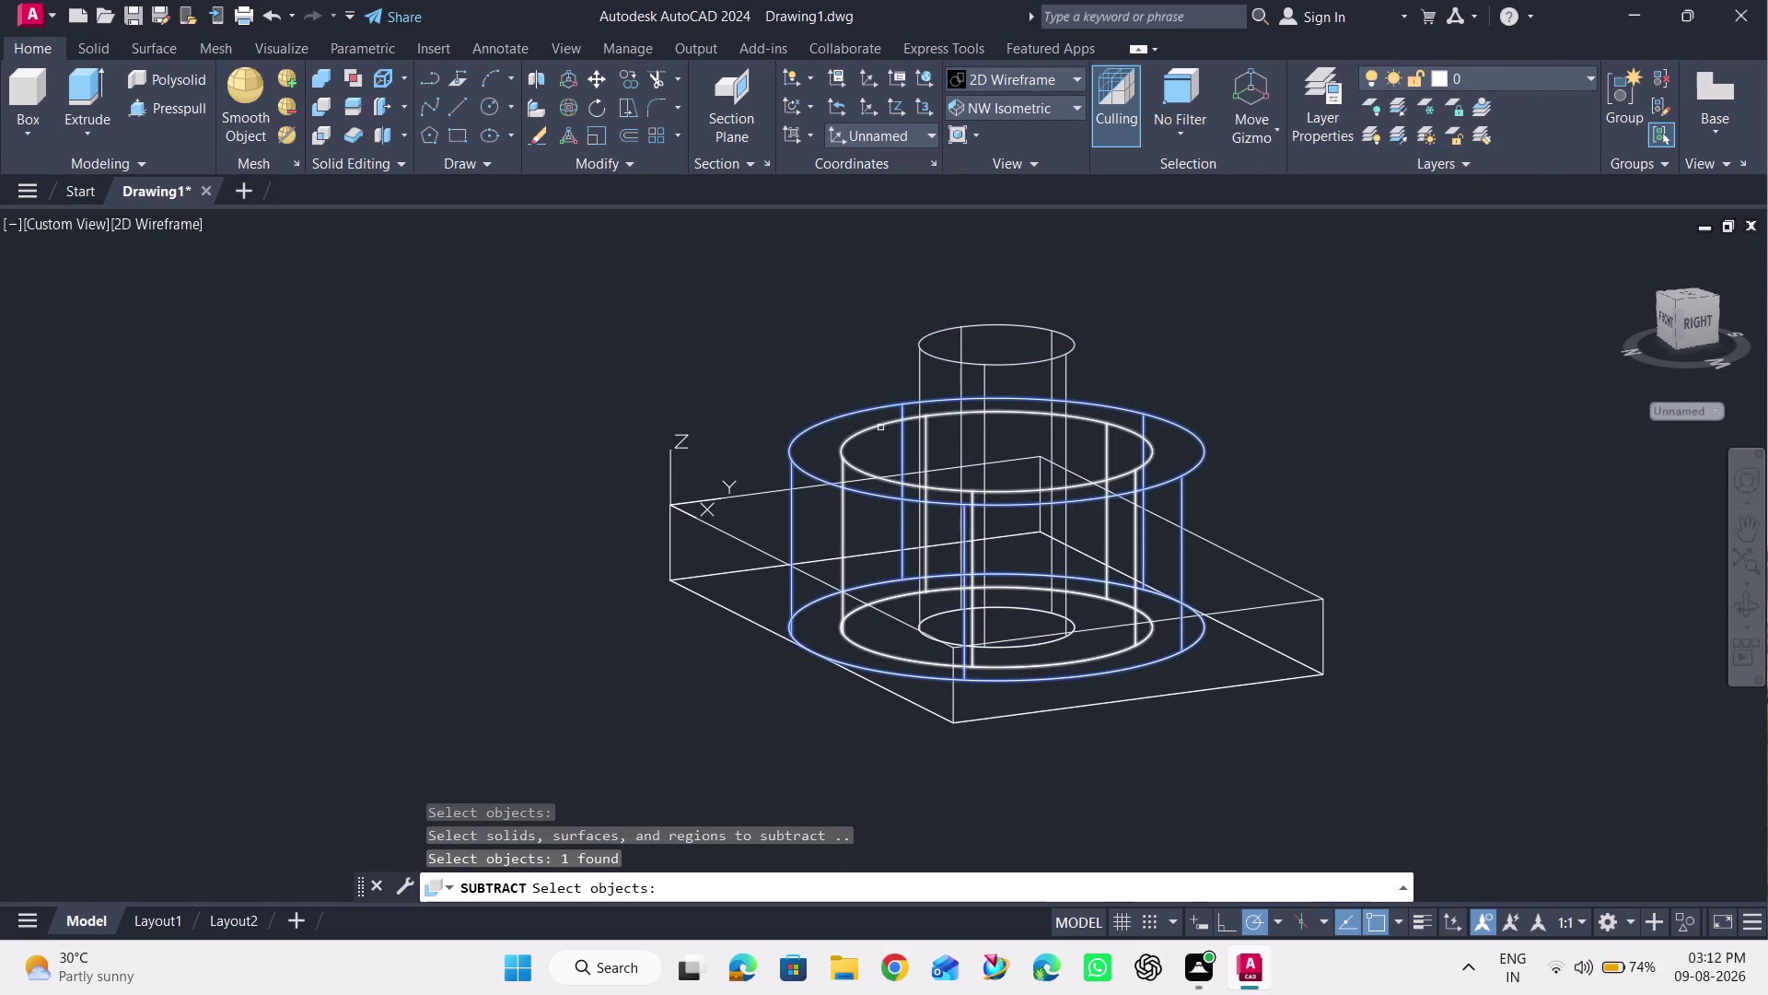
click(881, 427)
key(Return)
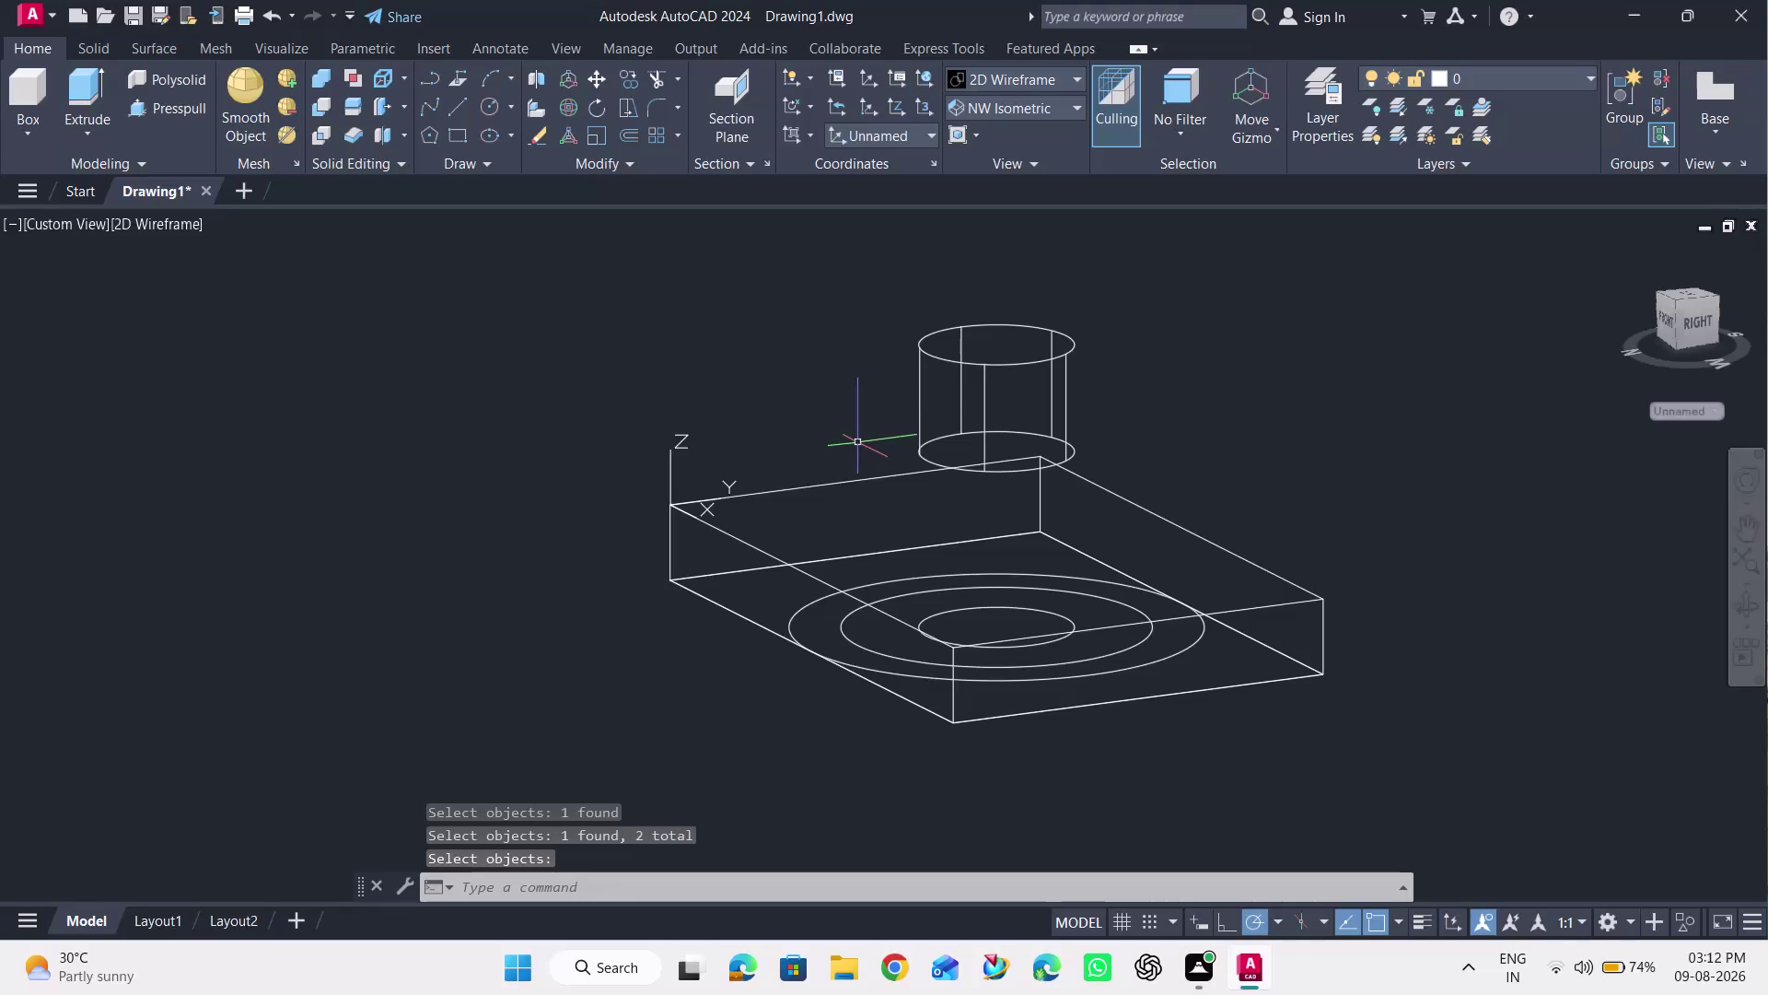
key(ctrl+z)
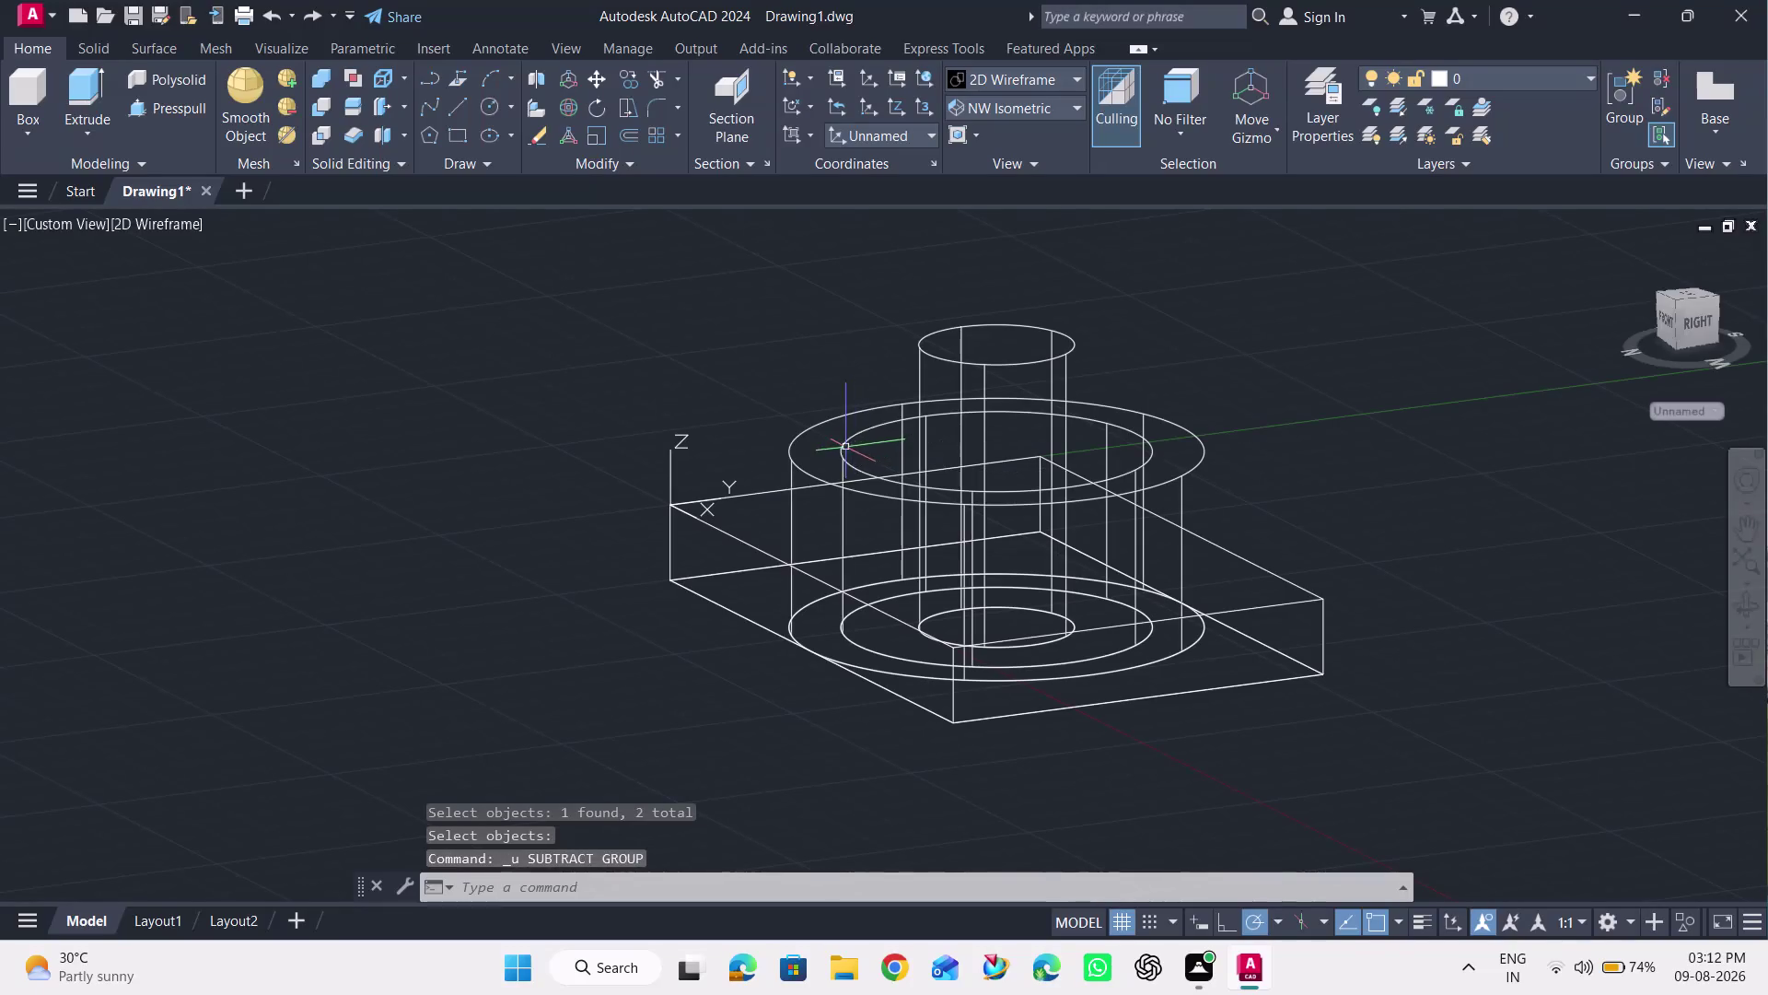
Subtract the tall cylinder from the two boss solids, then undo the result.
click(314, 111)
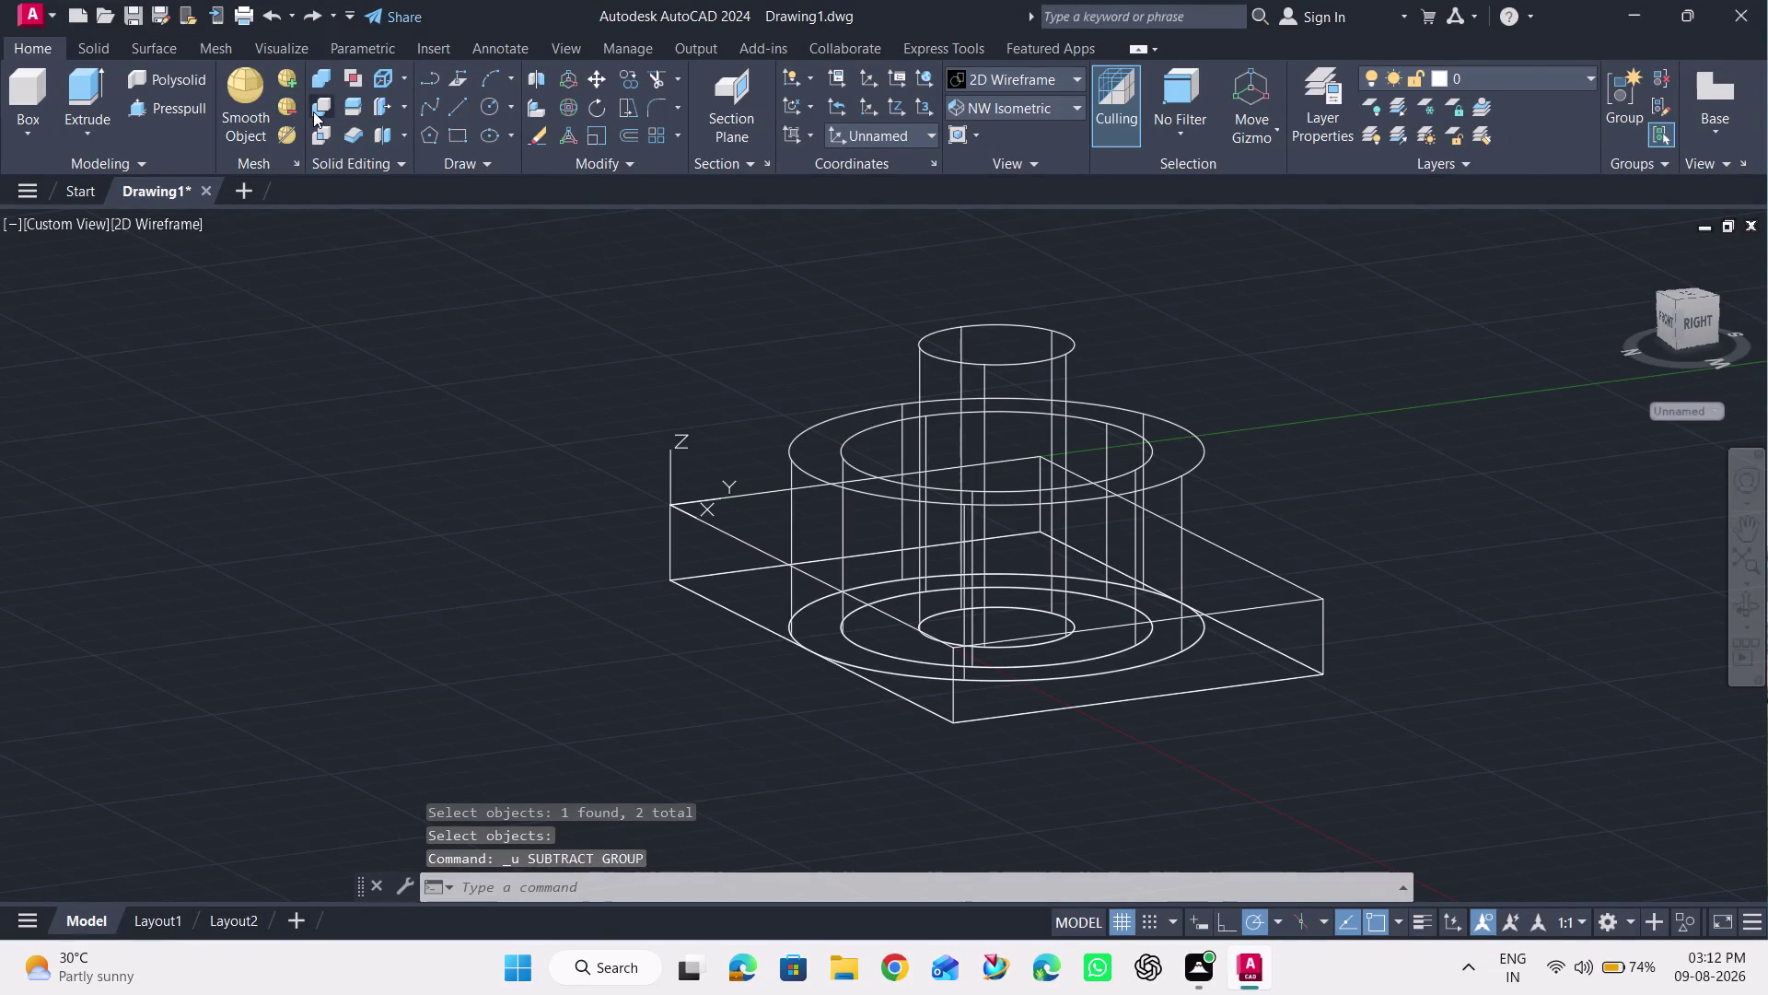
click(833, 416)
click(852, 436)
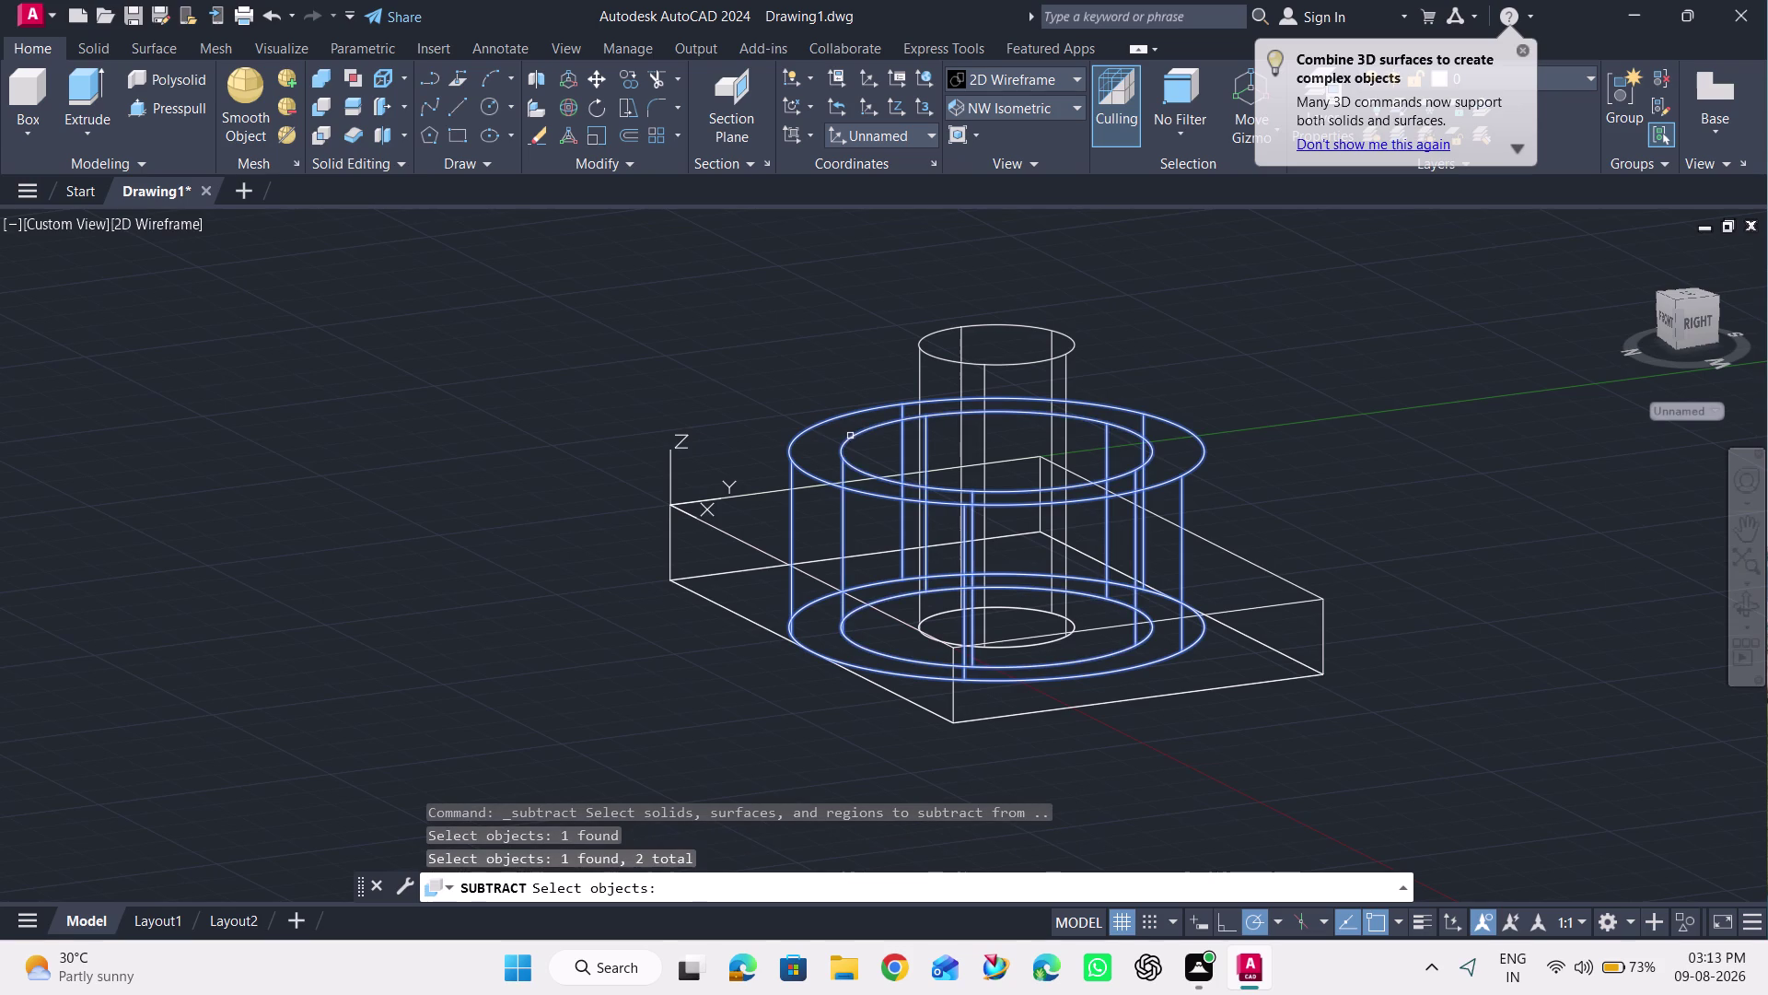
key(Return)
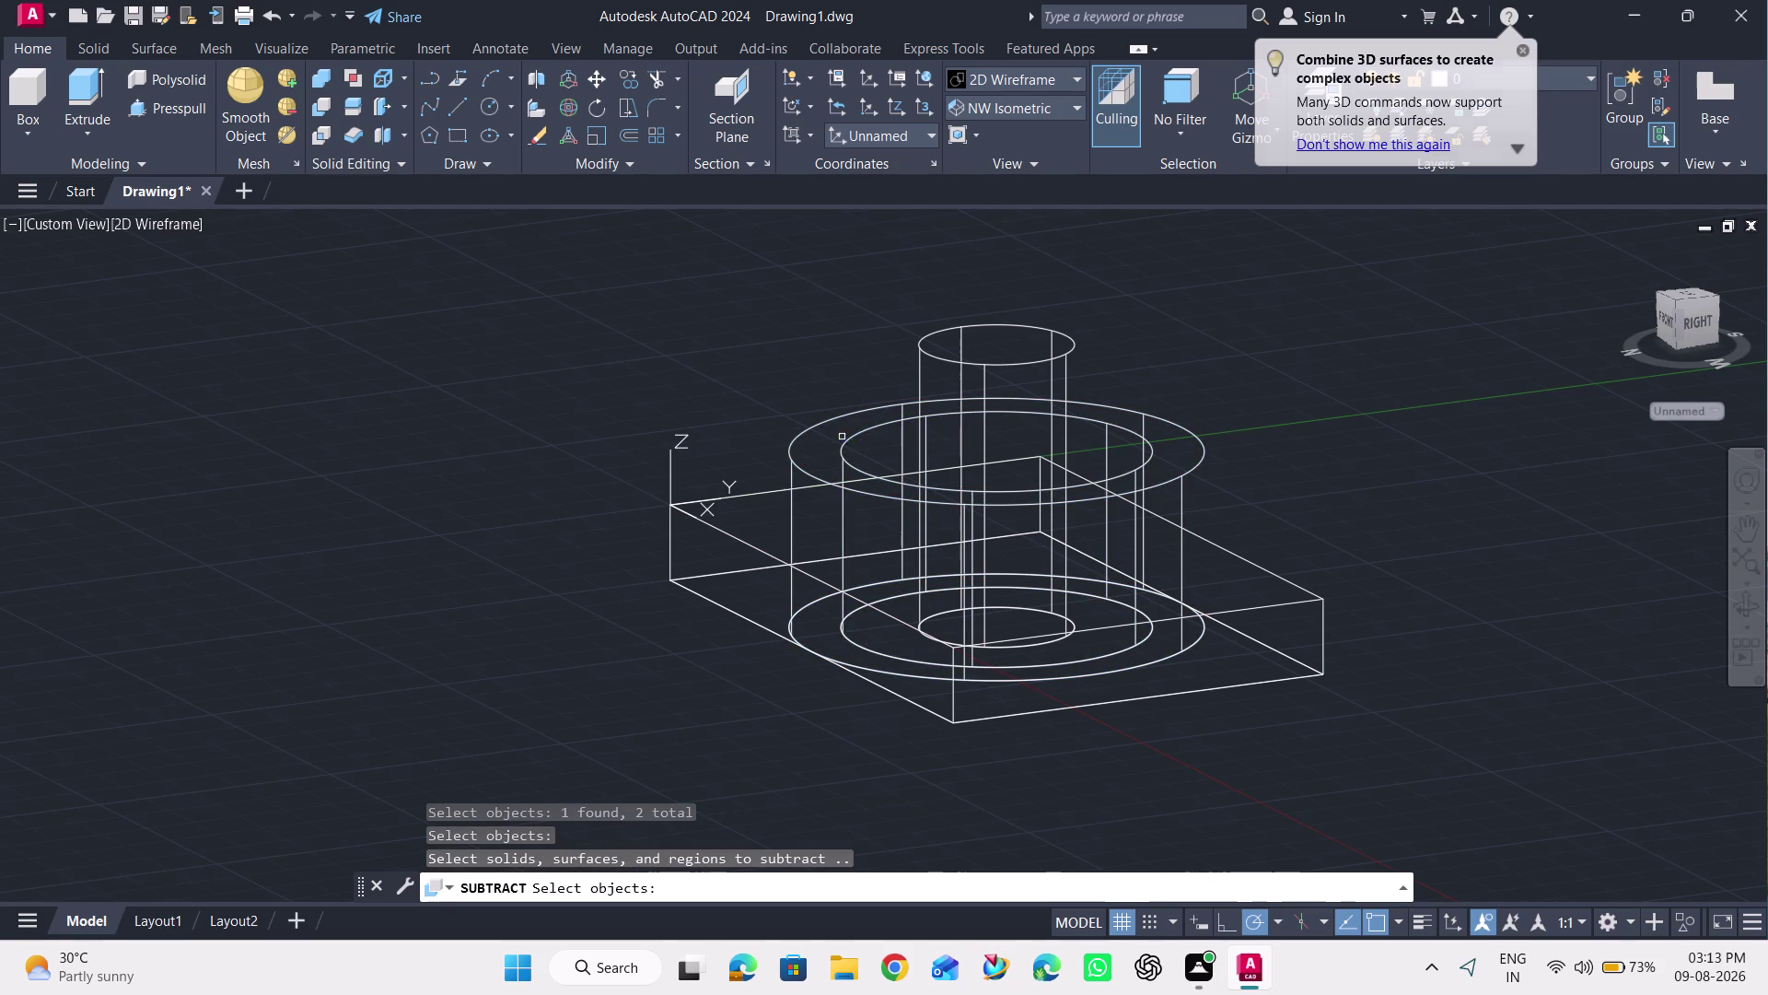
click(933, 356)
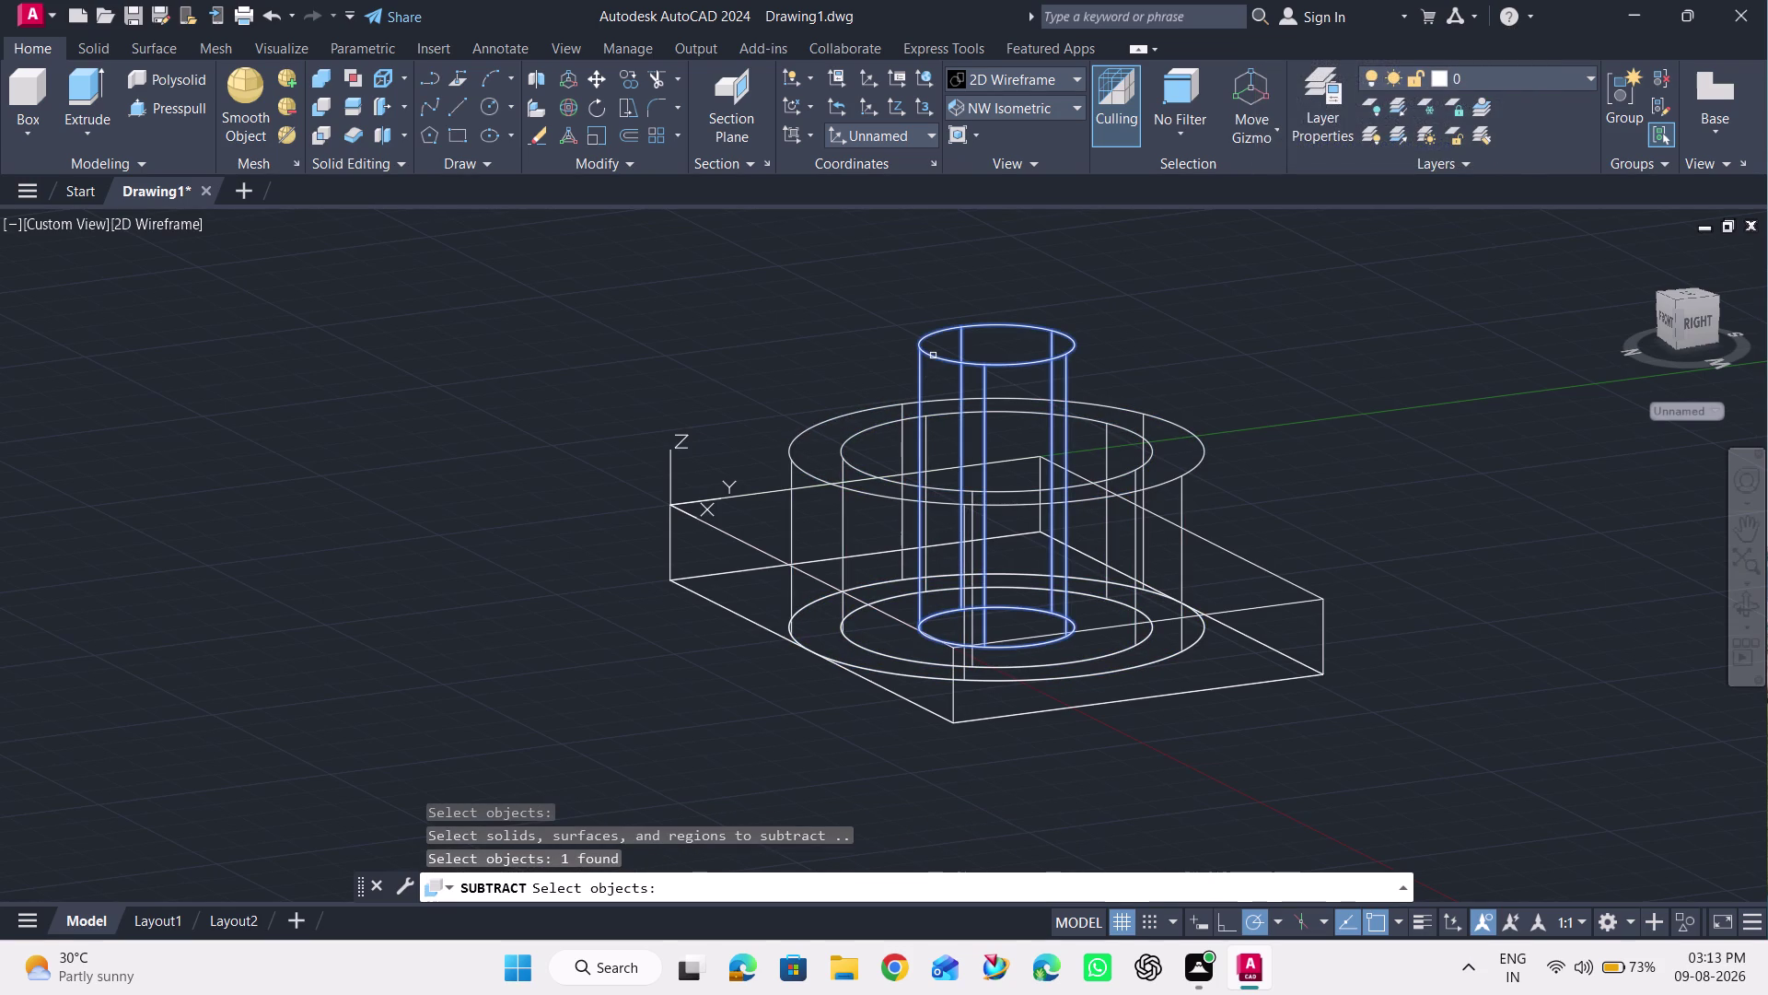
key(Return)
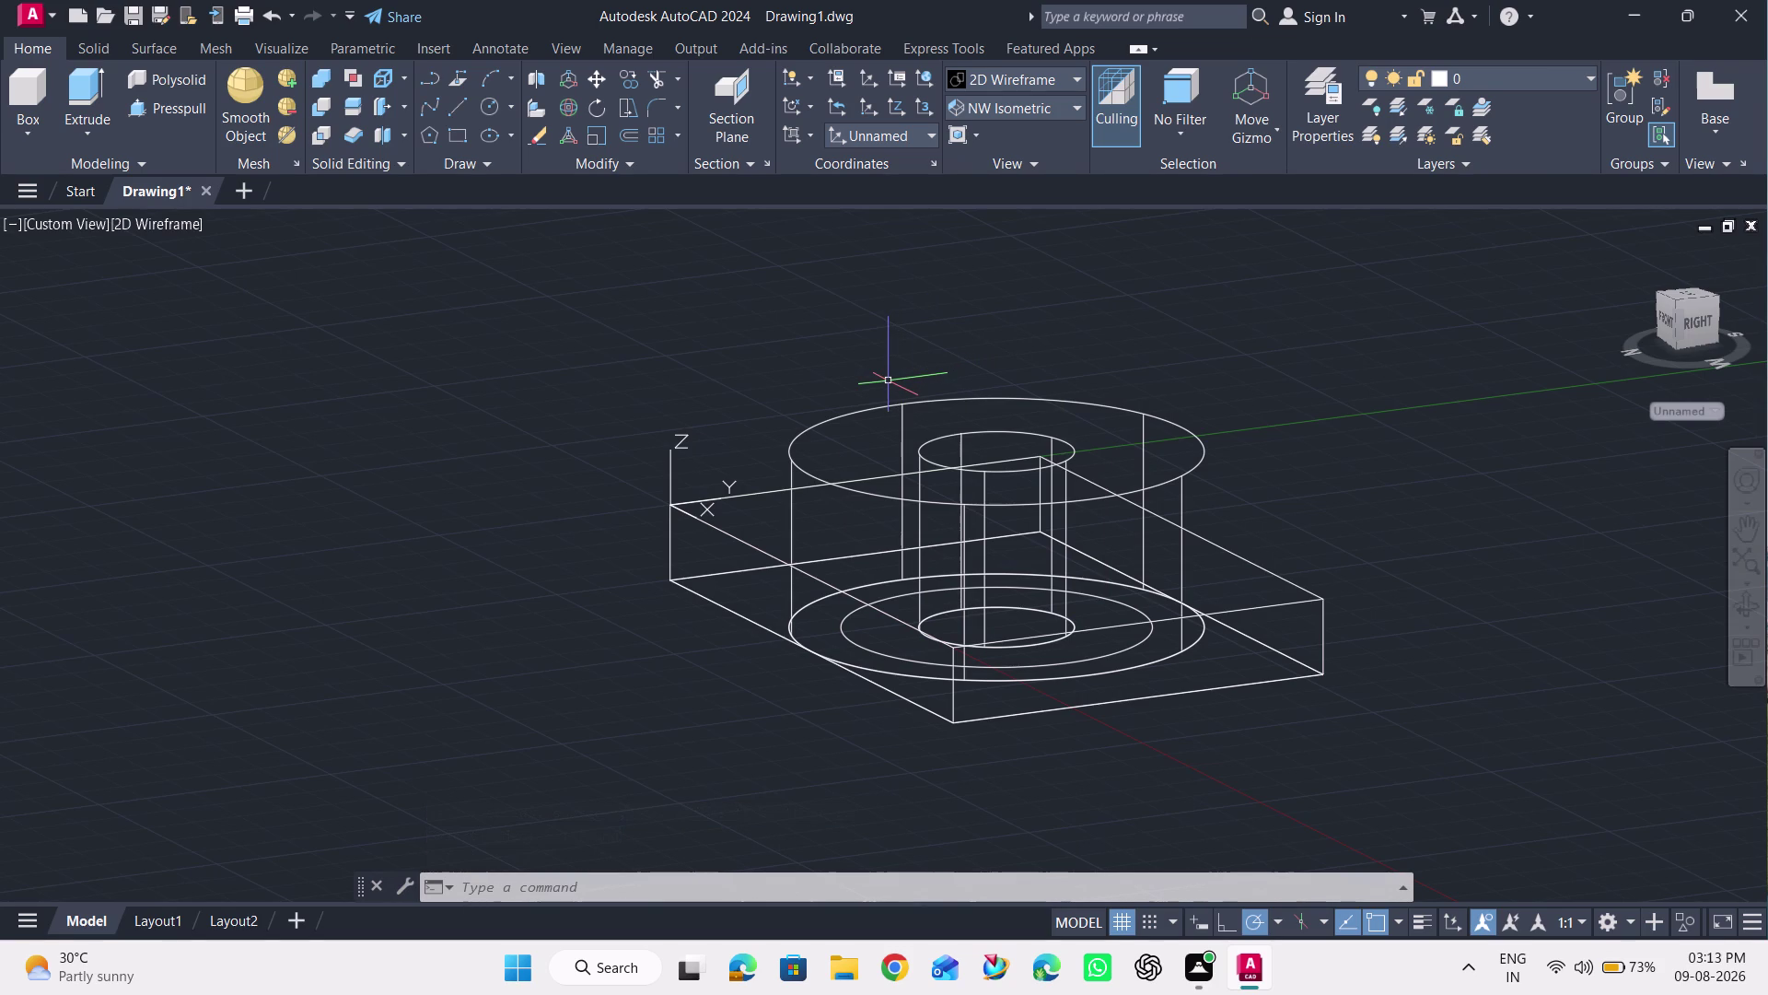
key(ctrl+z)
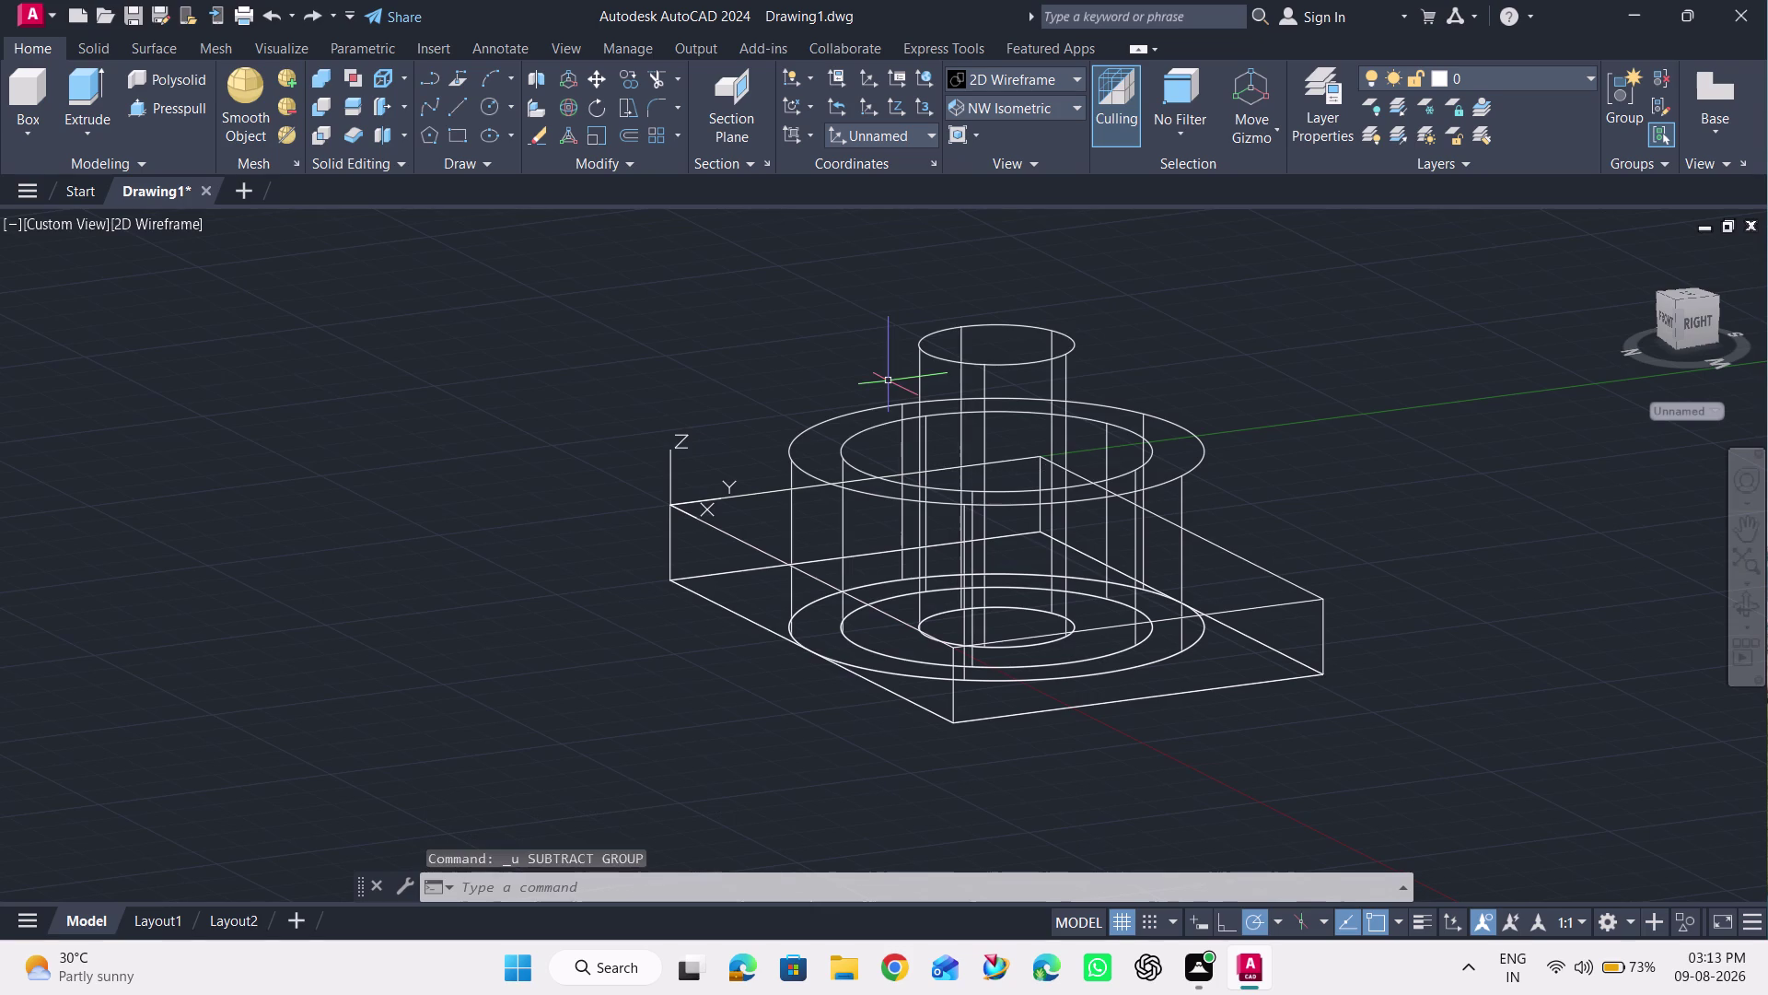
Subtract the tall cylinder from the two boss solids again, leaving a central hole.
click(314, 107)
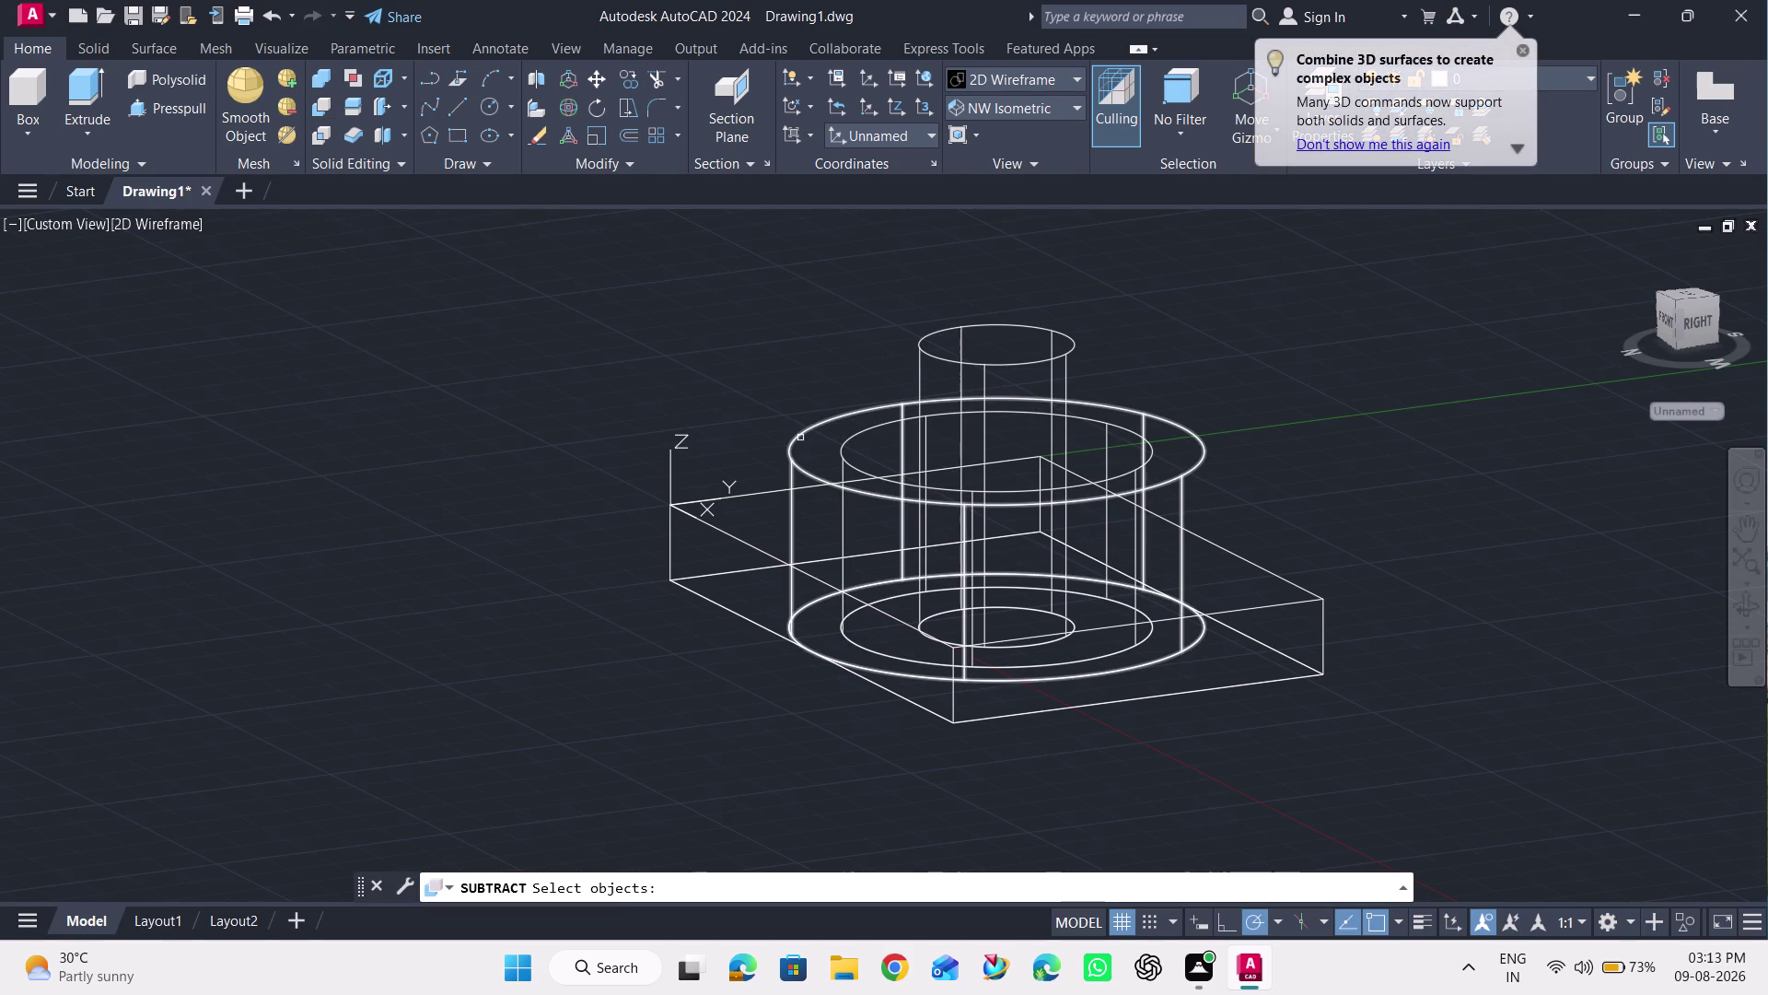
click(801, 437)
click(844, 449)
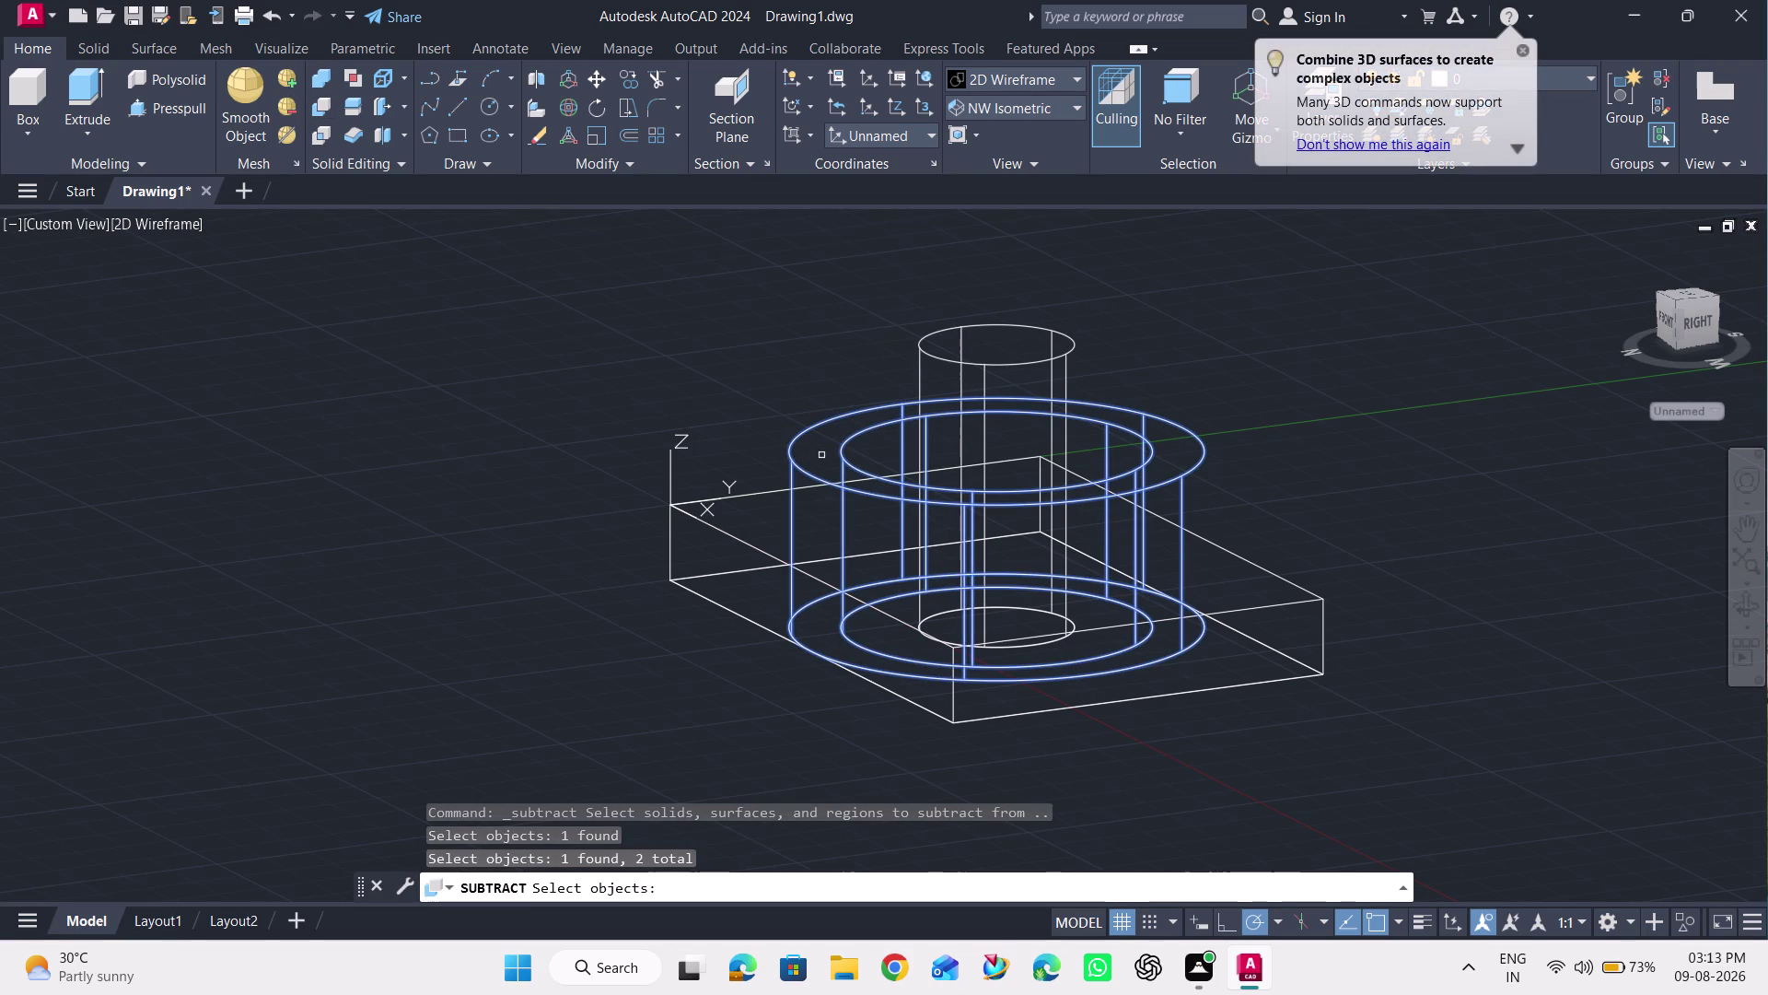
key(Return)
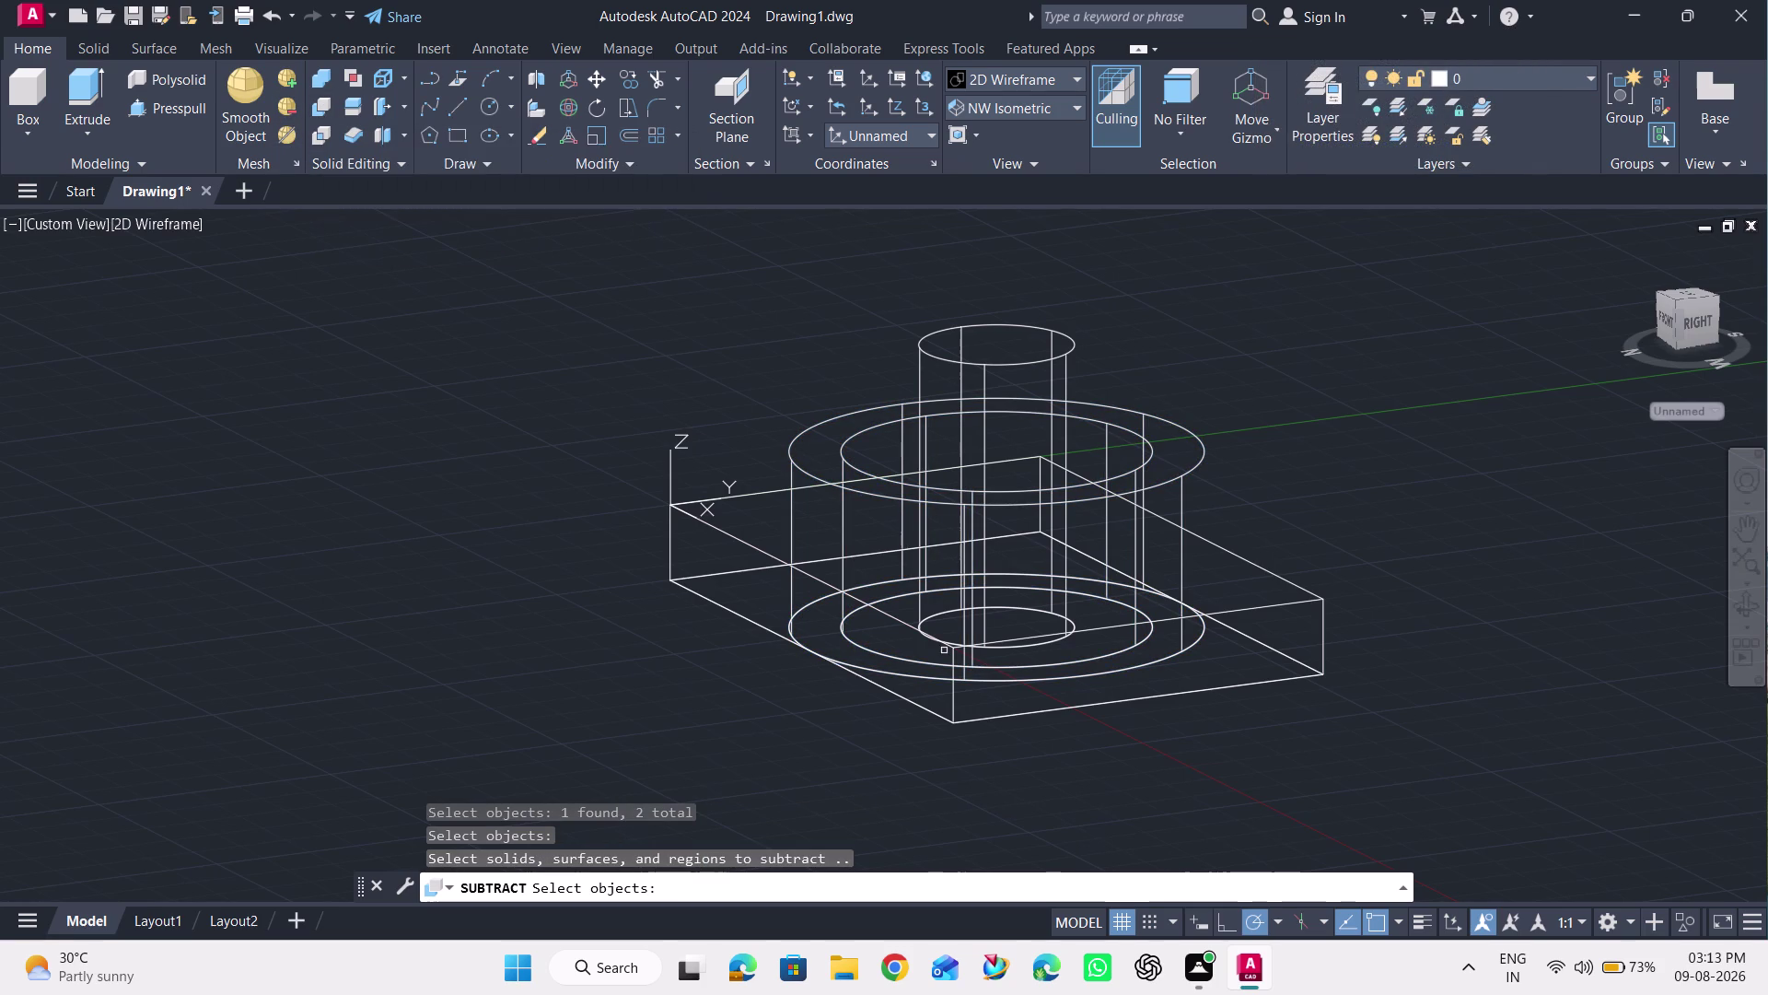
click(919, 572)
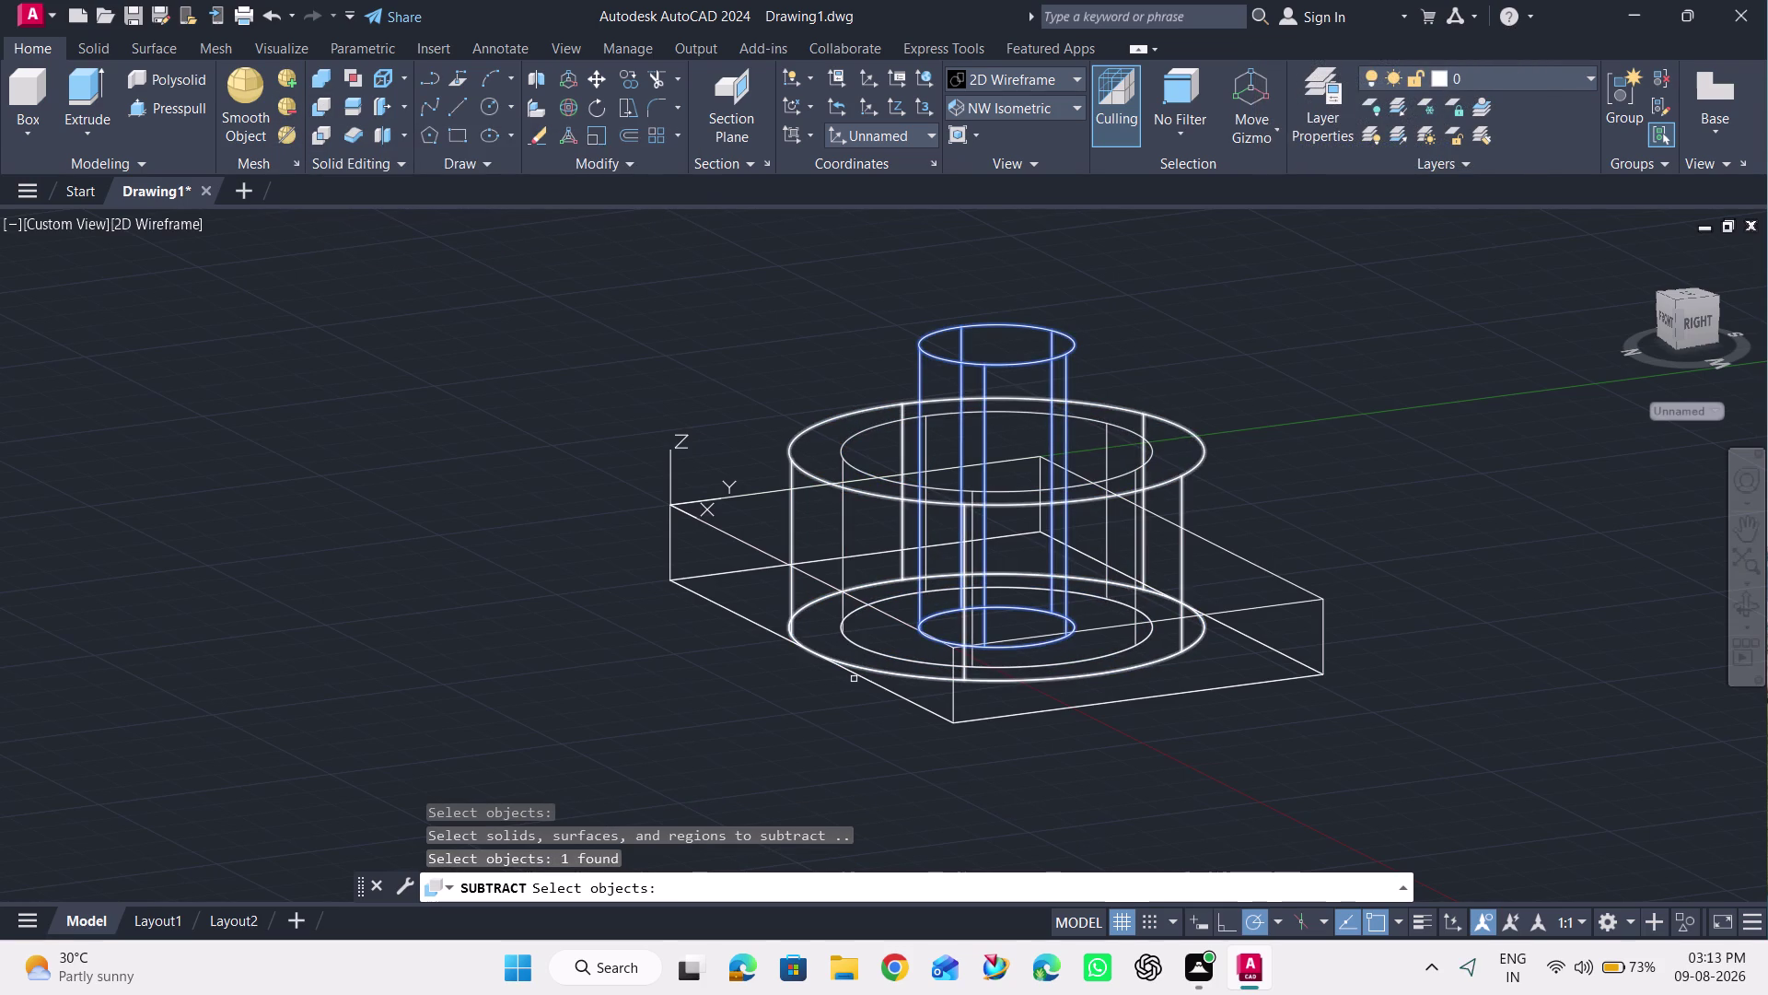
key(Return)
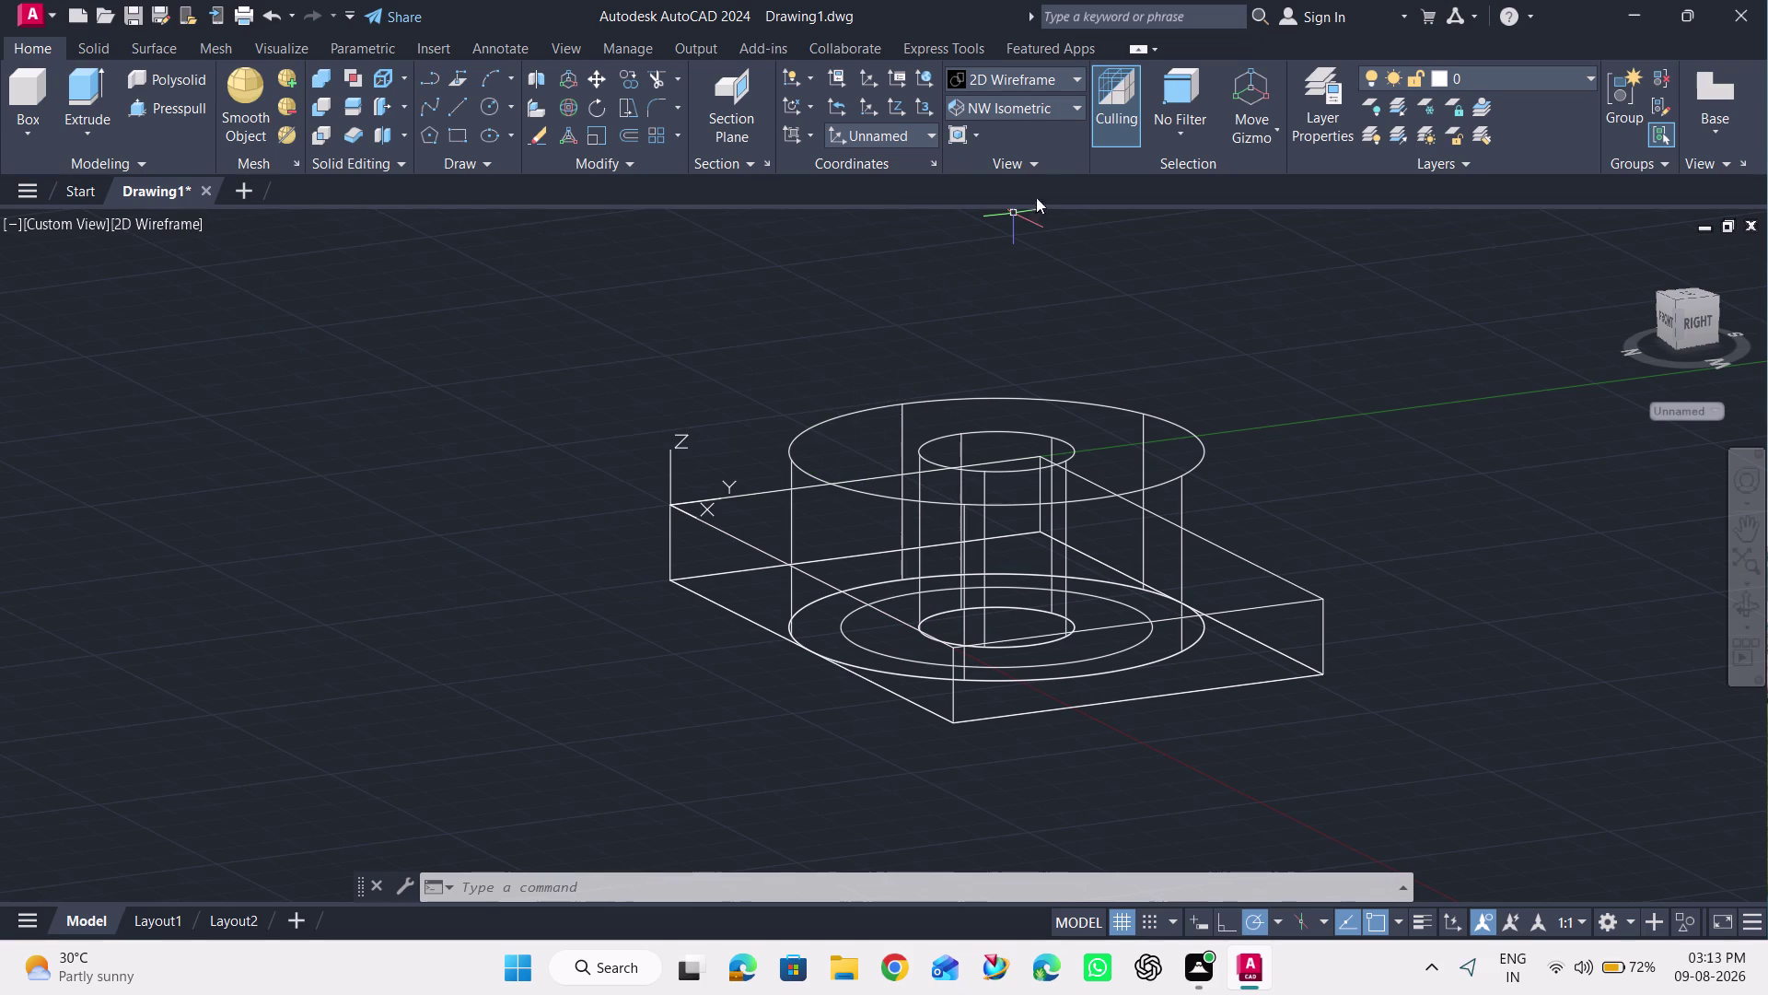
click(1053, 76)
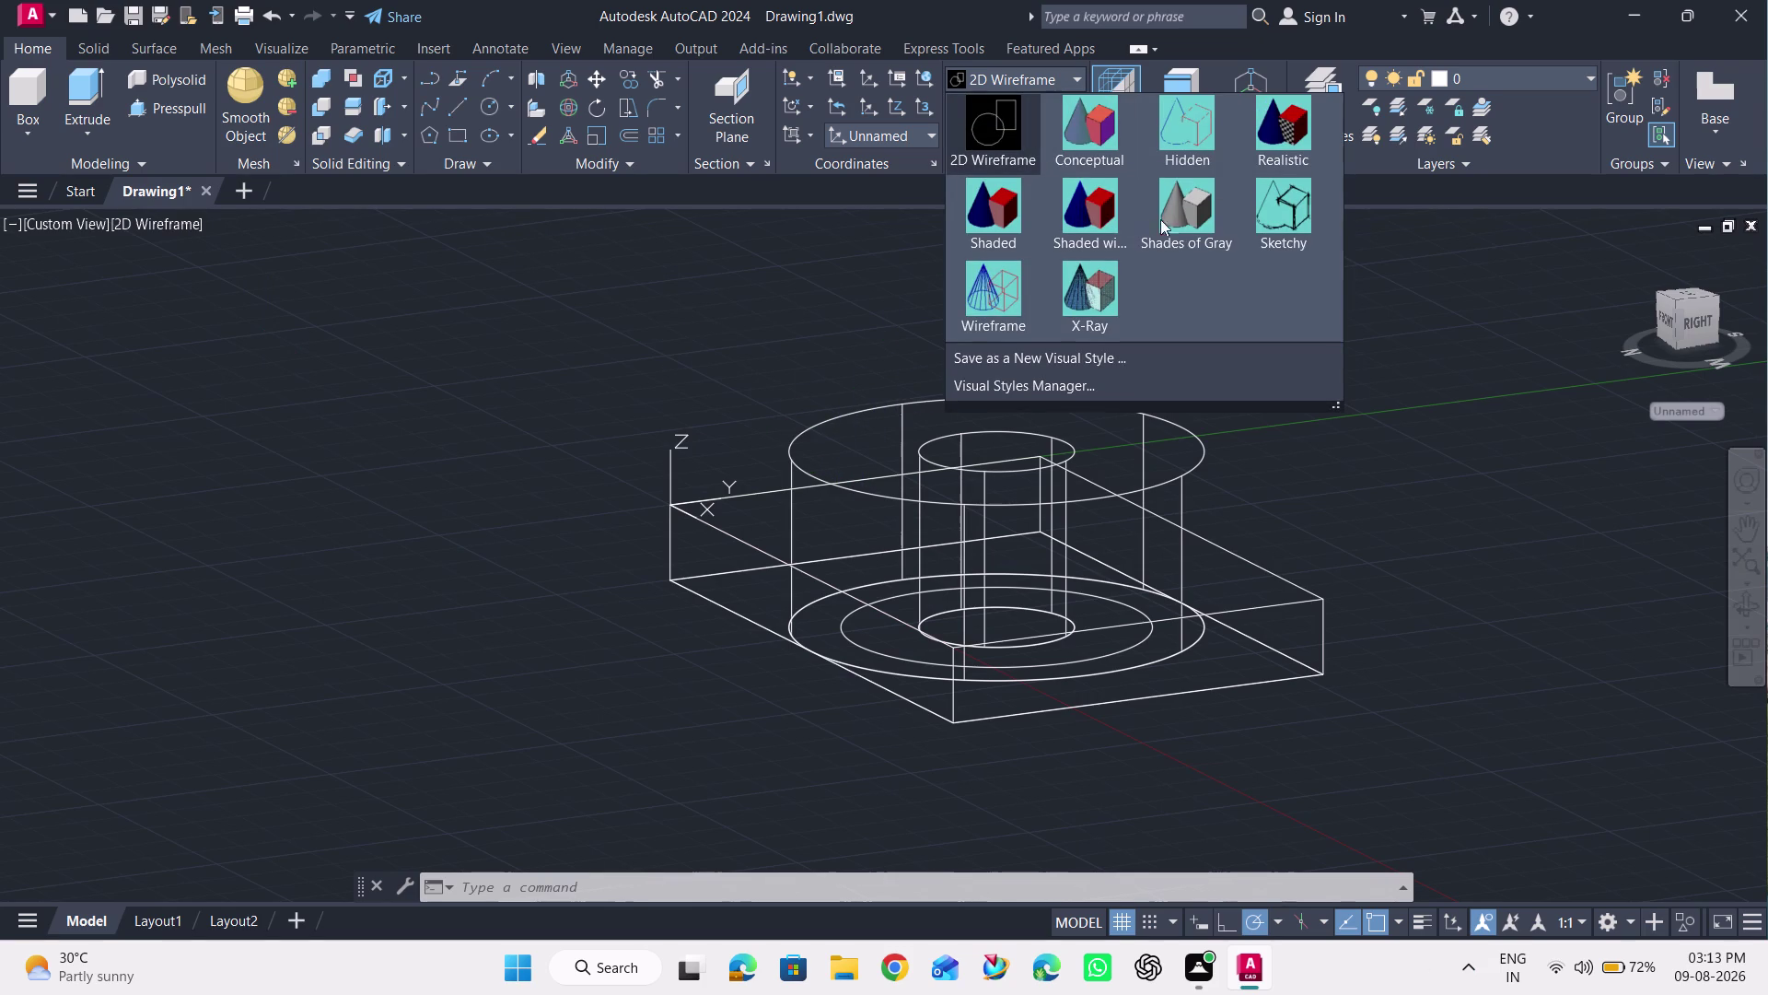
Preview the model in Shades of Gray with an orbit, then undo both changes.
click(1194, 232)
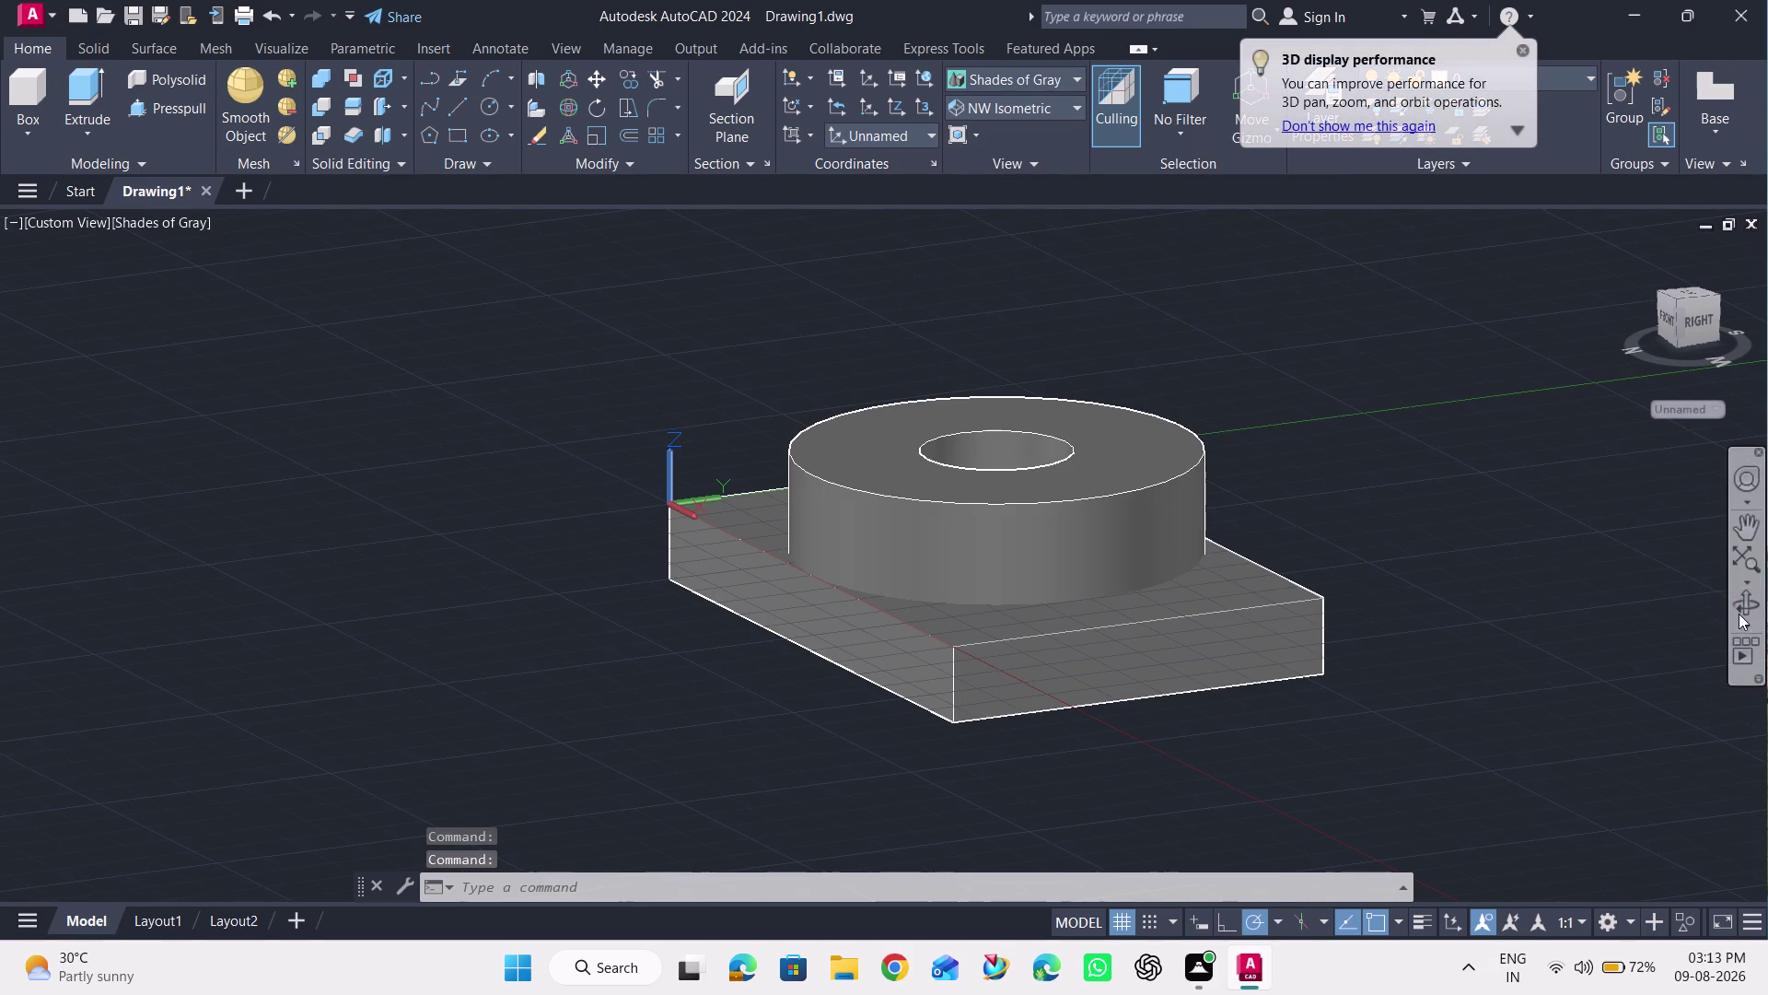
click(1739, 613)
drag(1514, 509, 1499, 653)
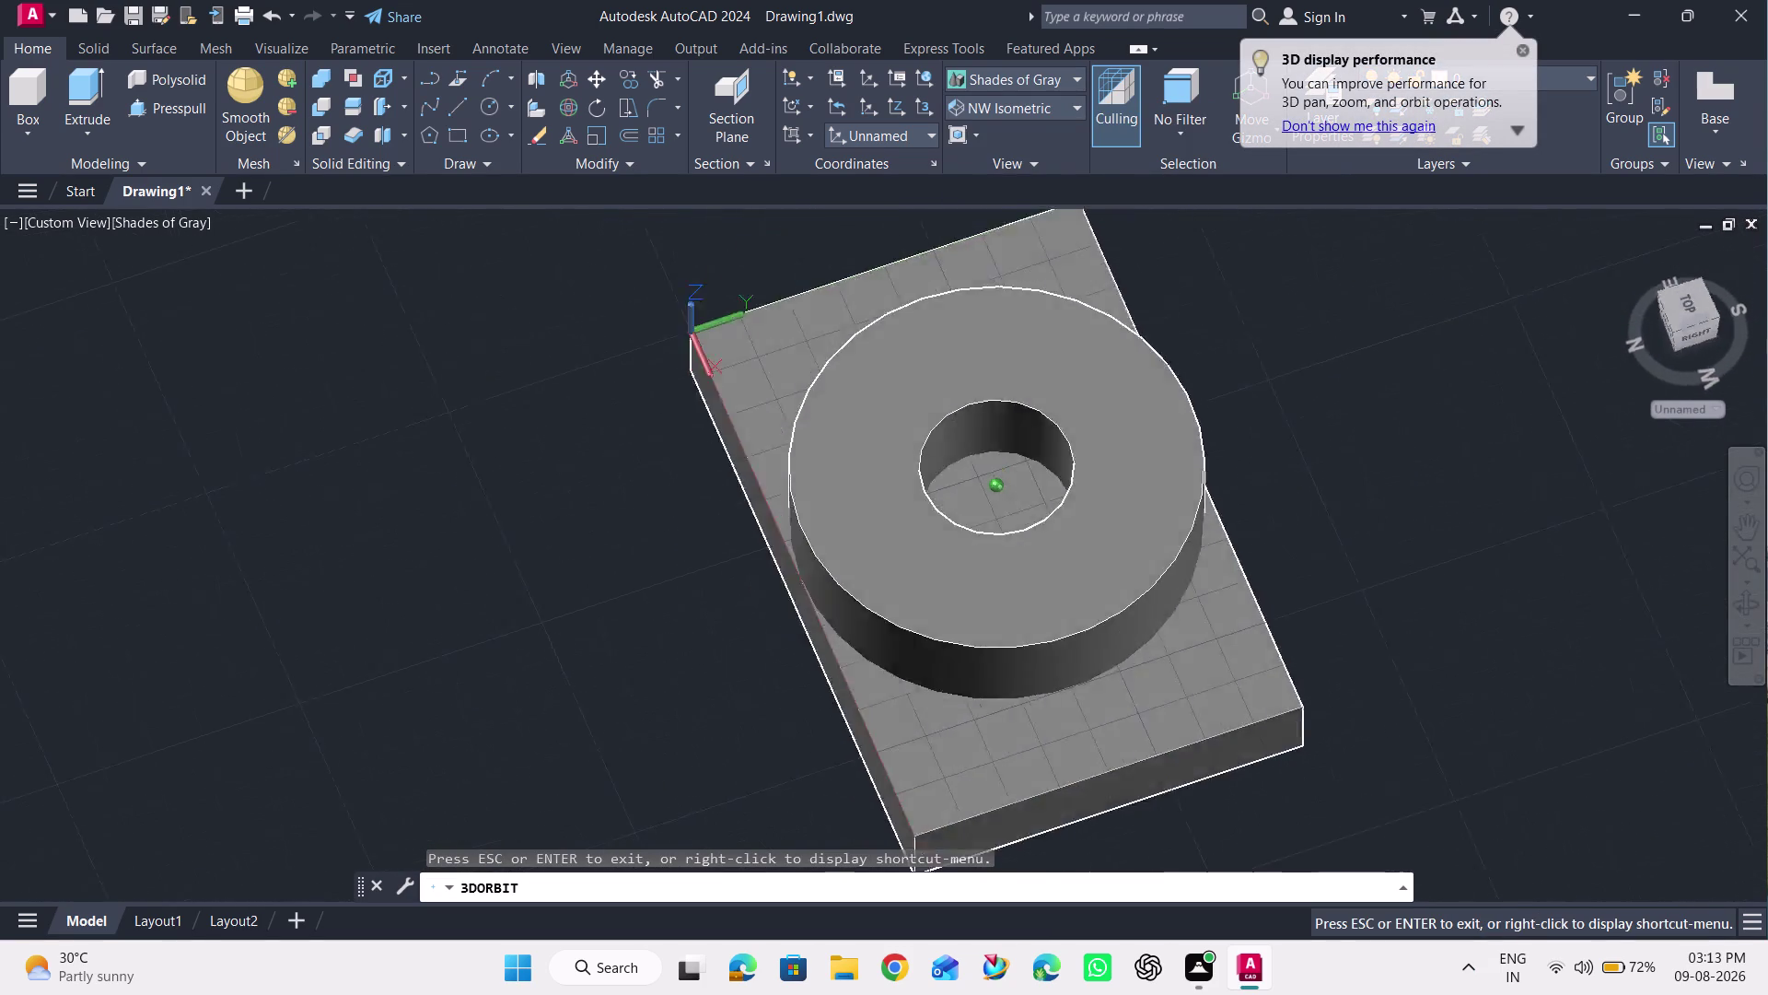
drag(1498, 653, 1500, 616)
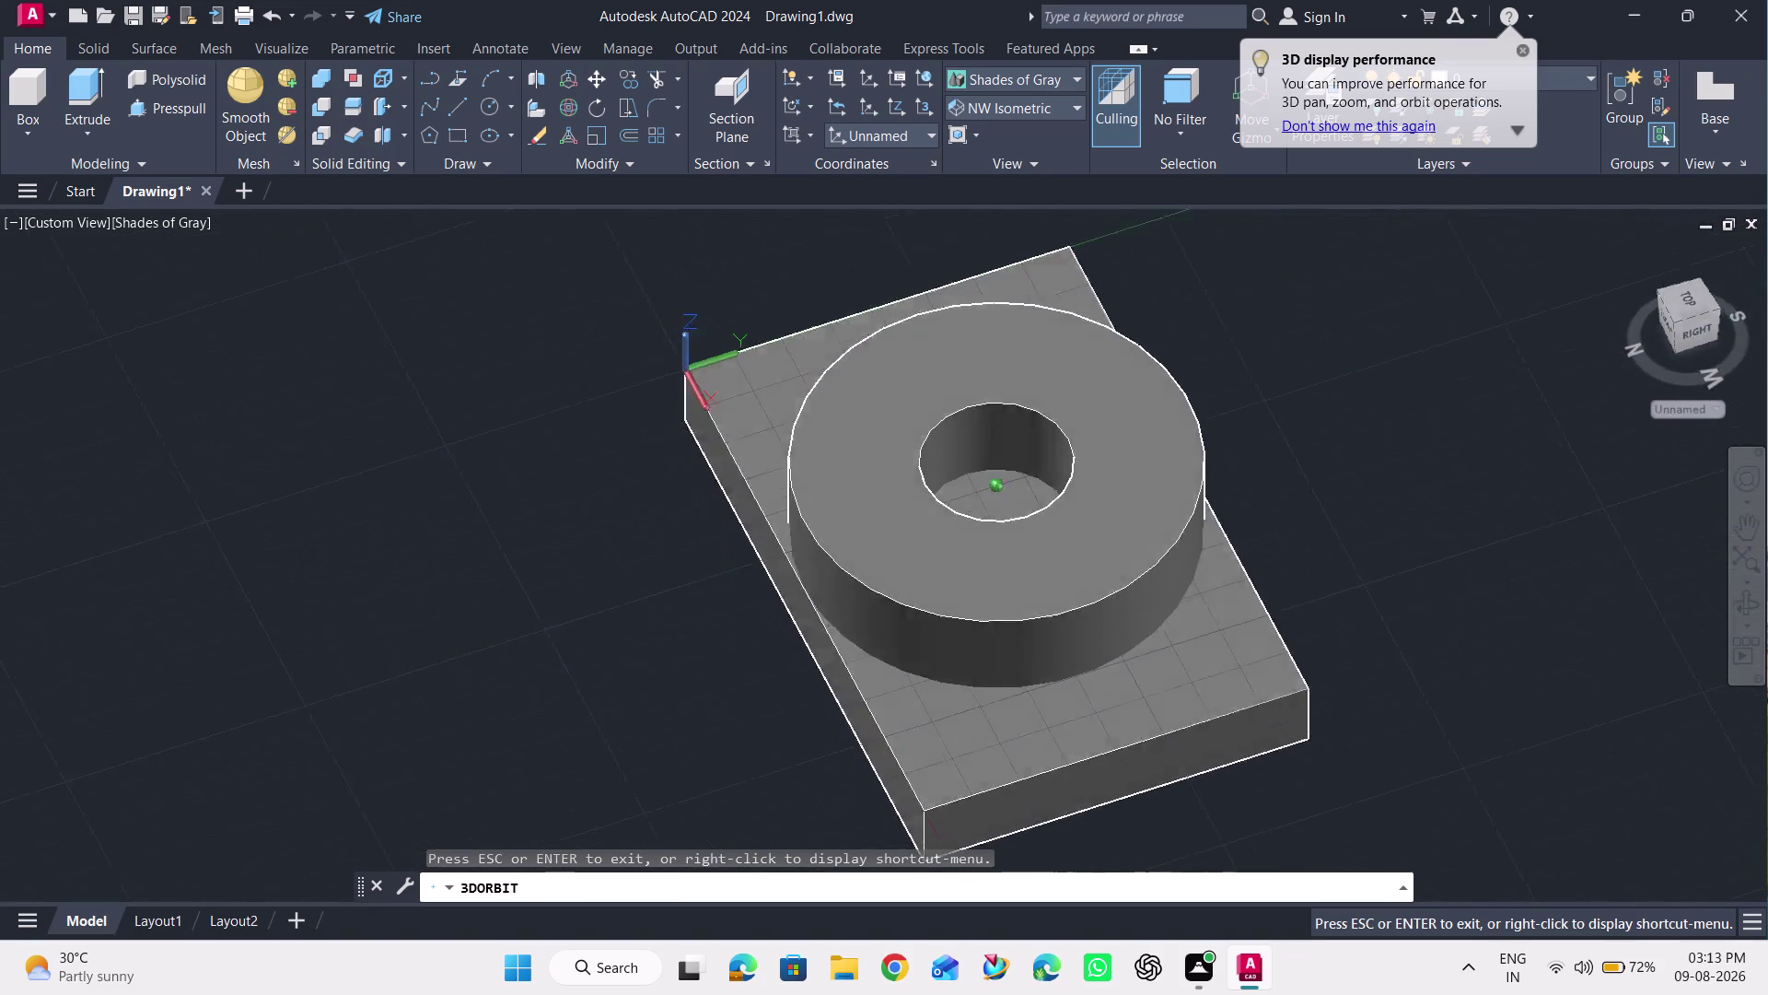
drag(1500, 616, 1562, 624)
key(Escape)
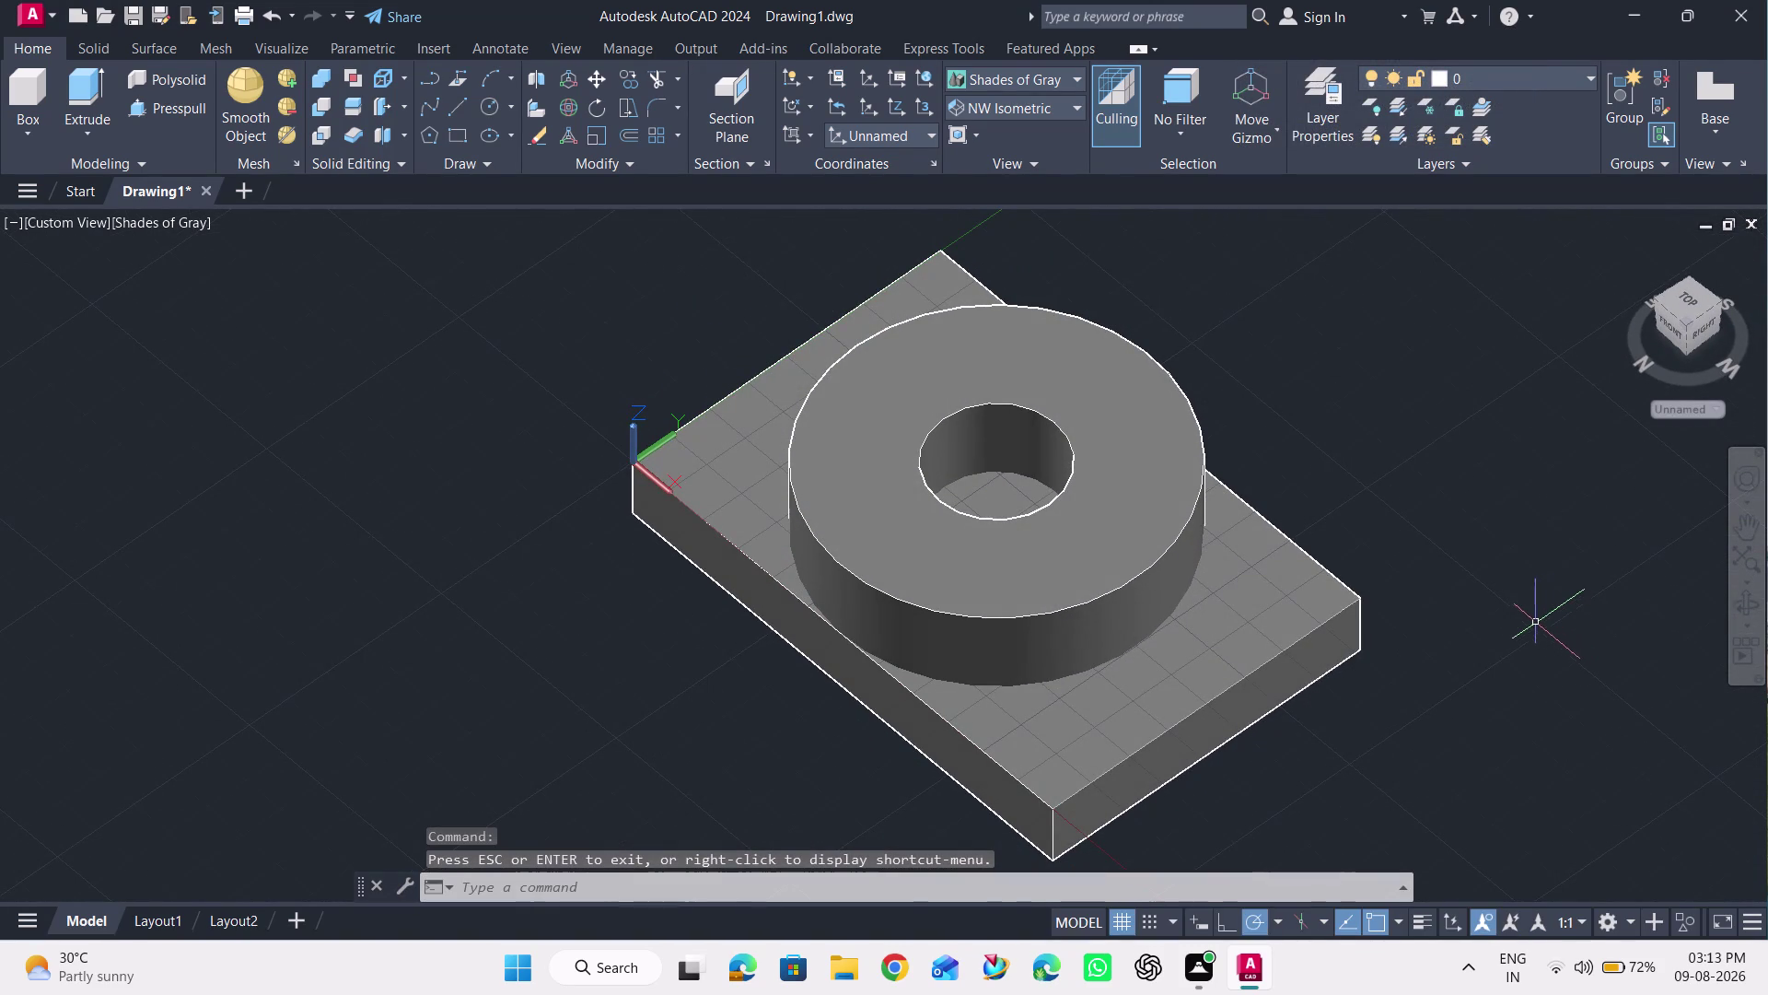
key(ctrl+z)
key(ctrl+z)
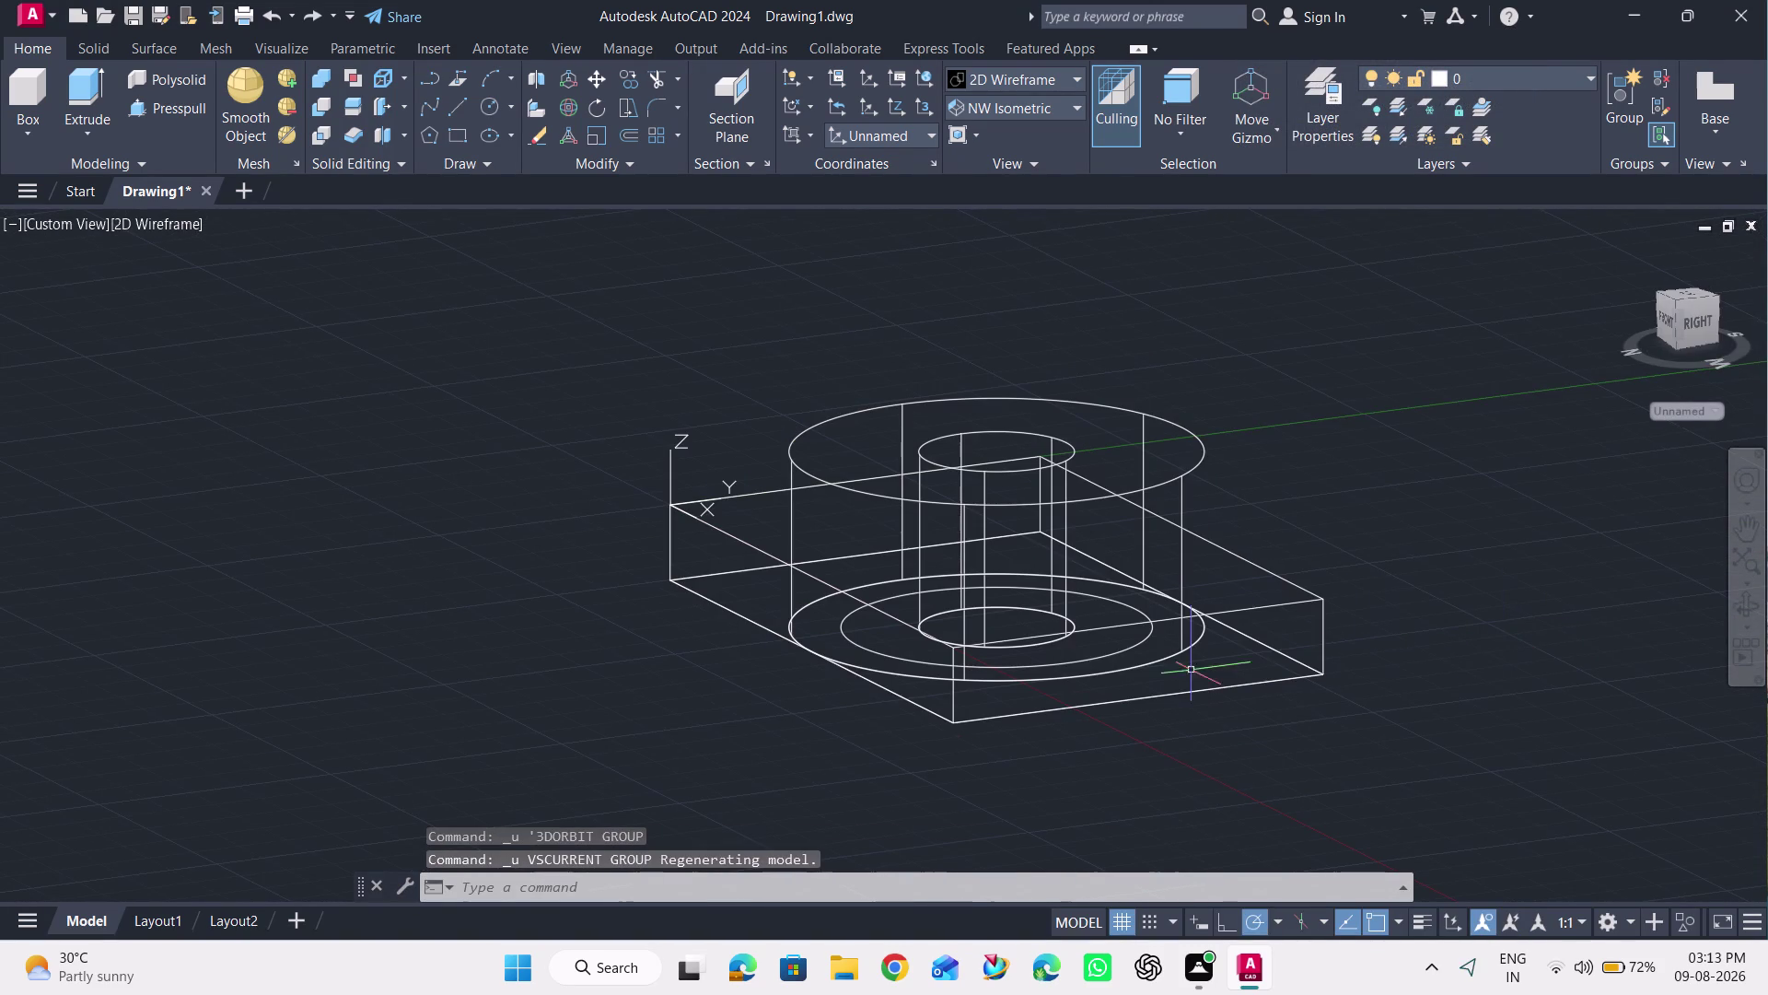
Undo the boss subtraction so the tall cylinder becomes a separate solid again.
click(1019, 647)
key(Escape)
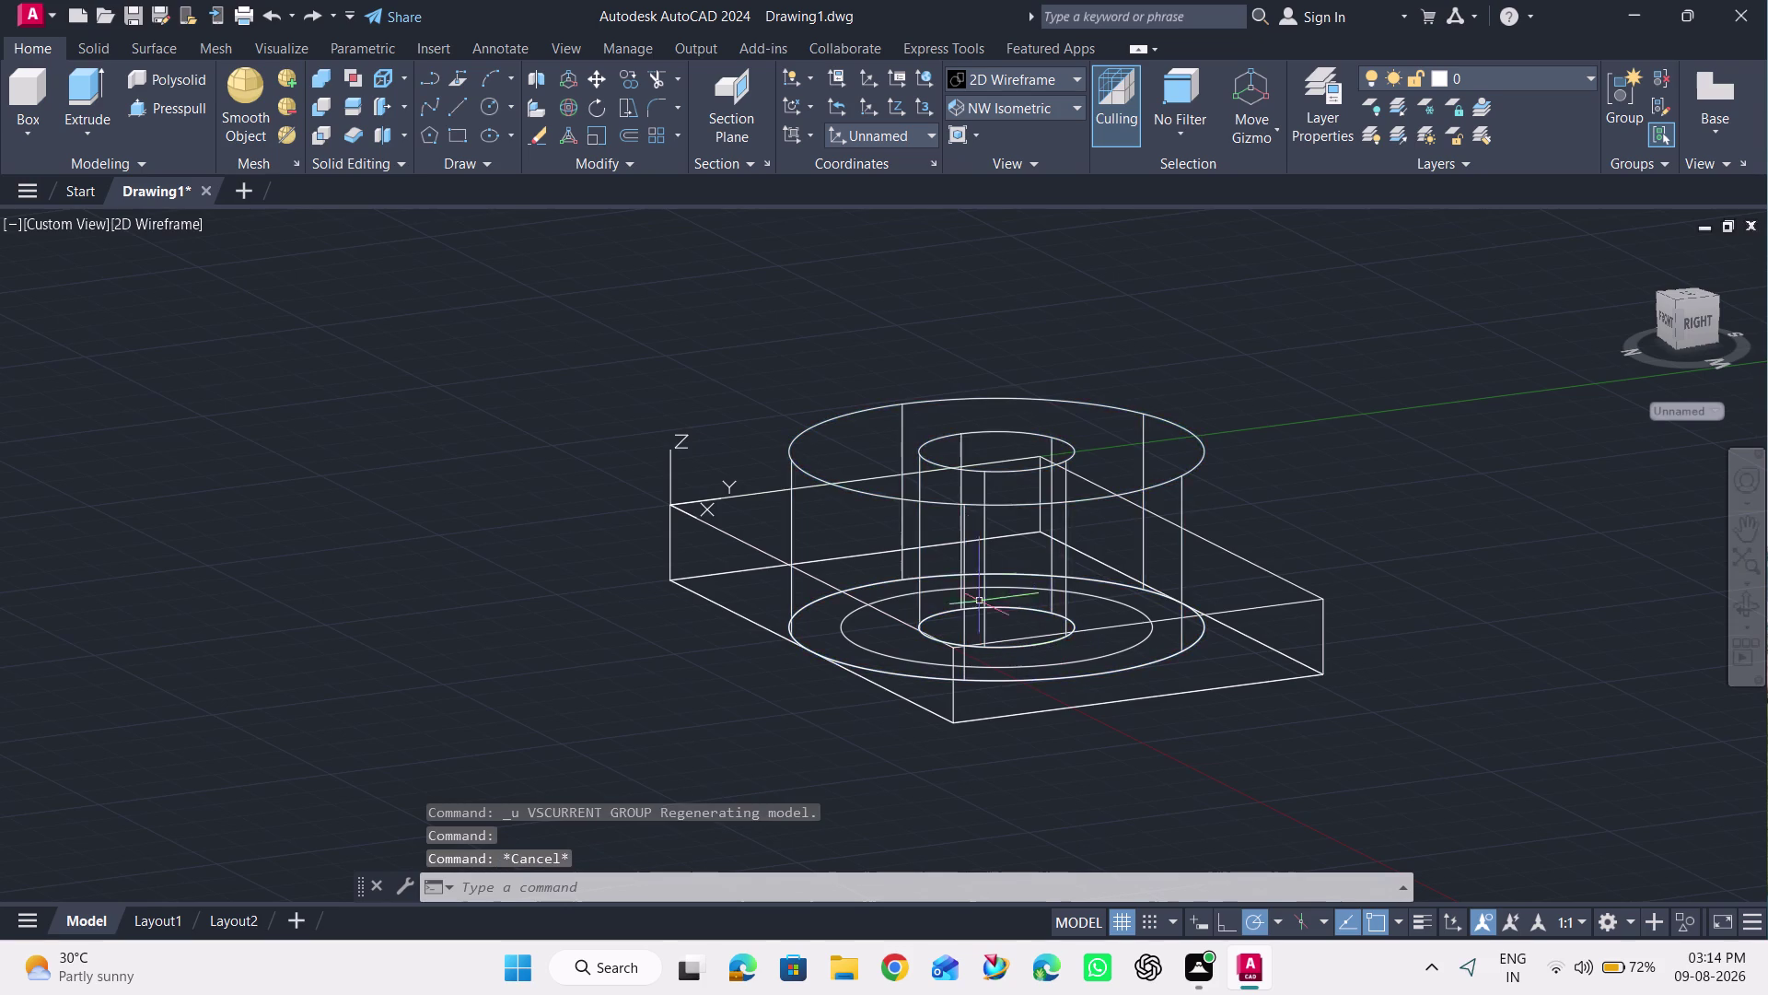
click(930, 437)
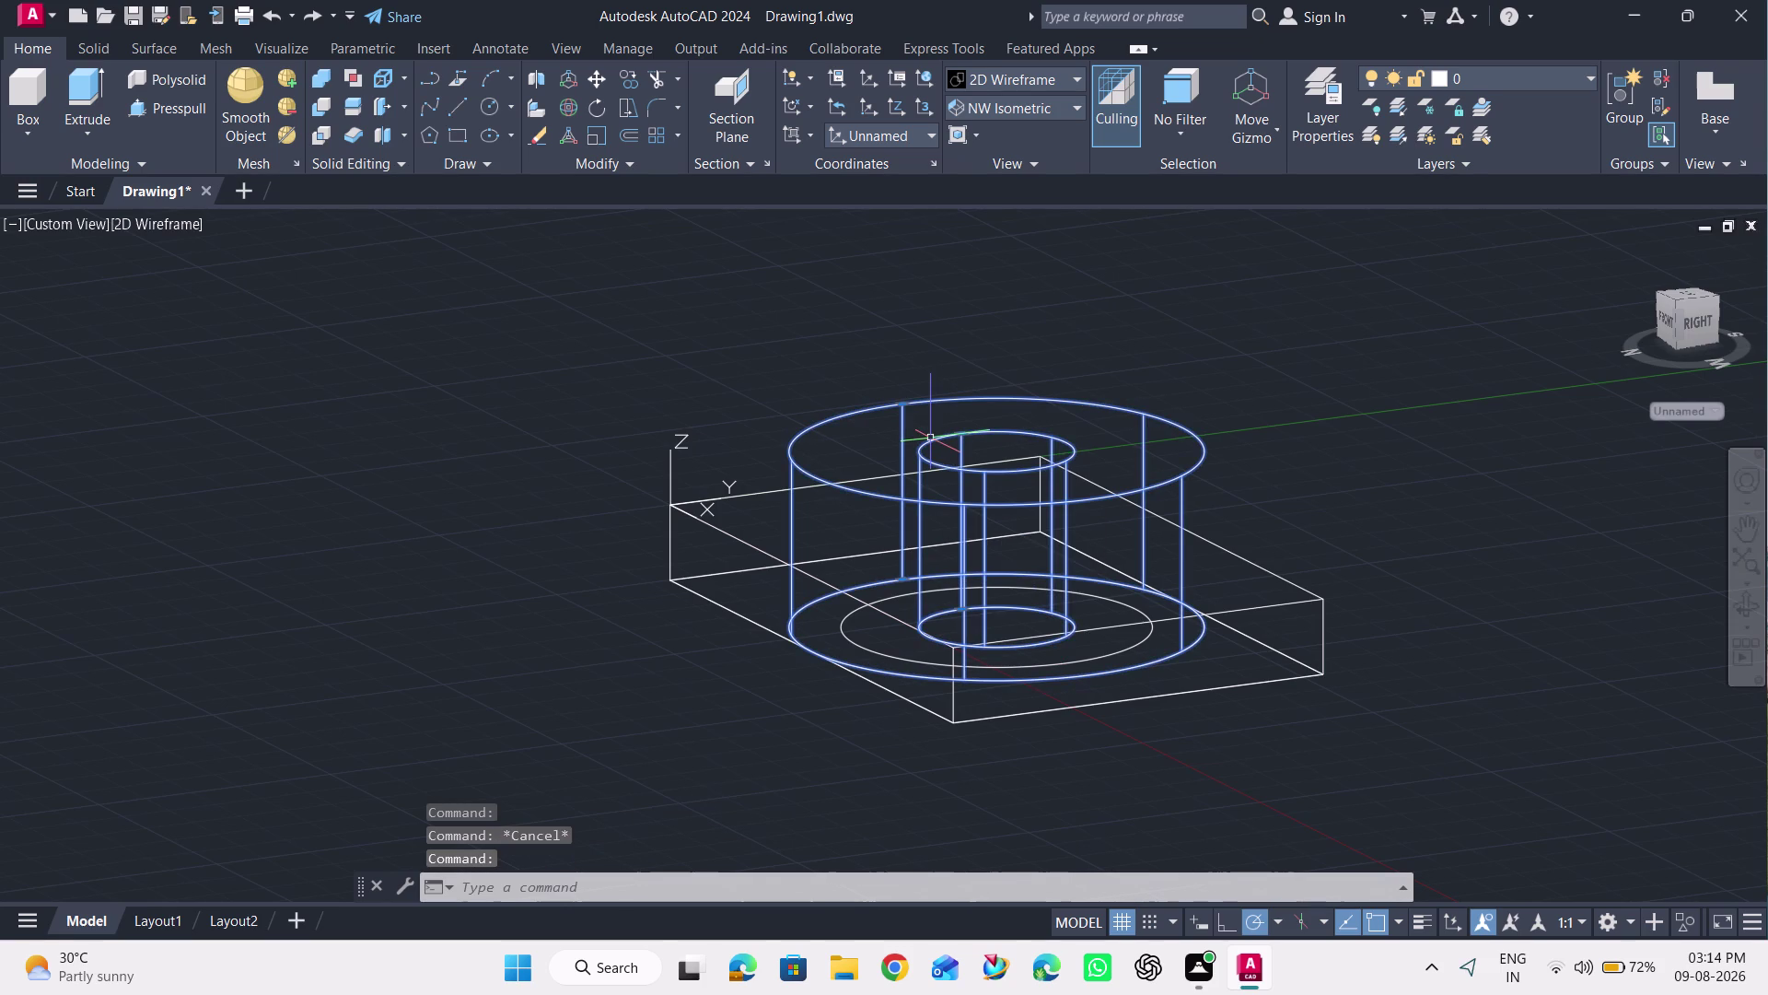
key(Escape)
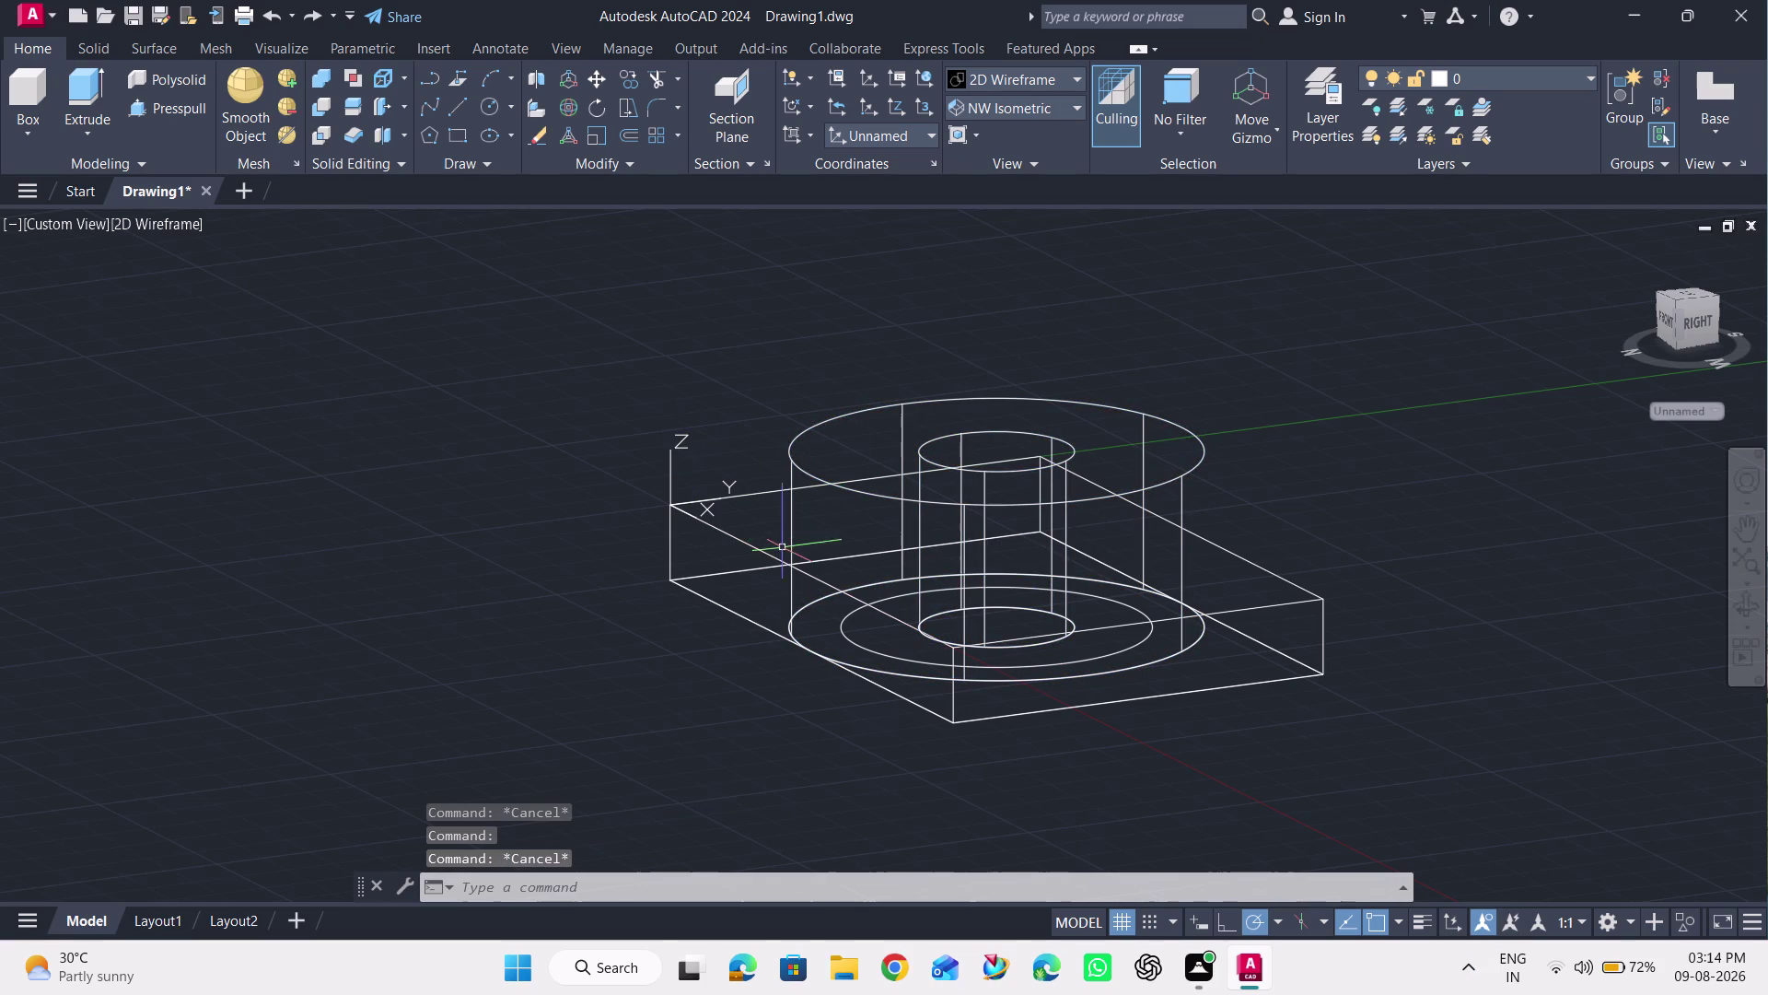
key(ctrl+z)
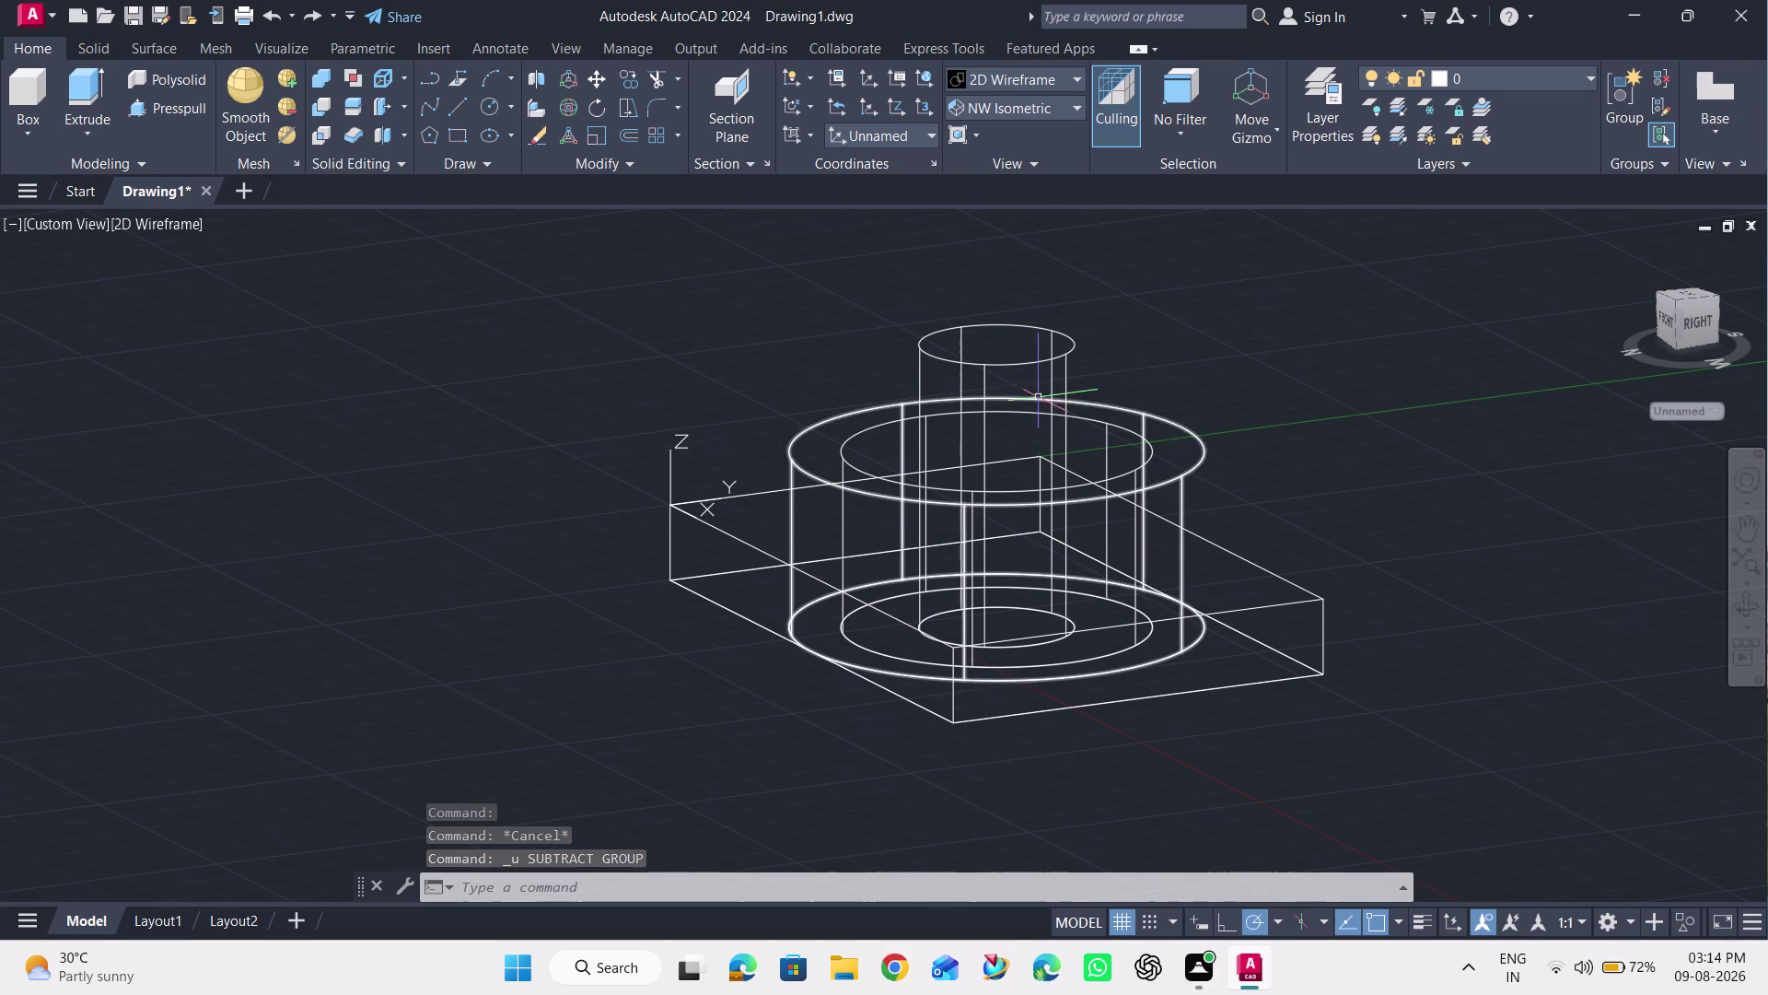
click(1027, 359)
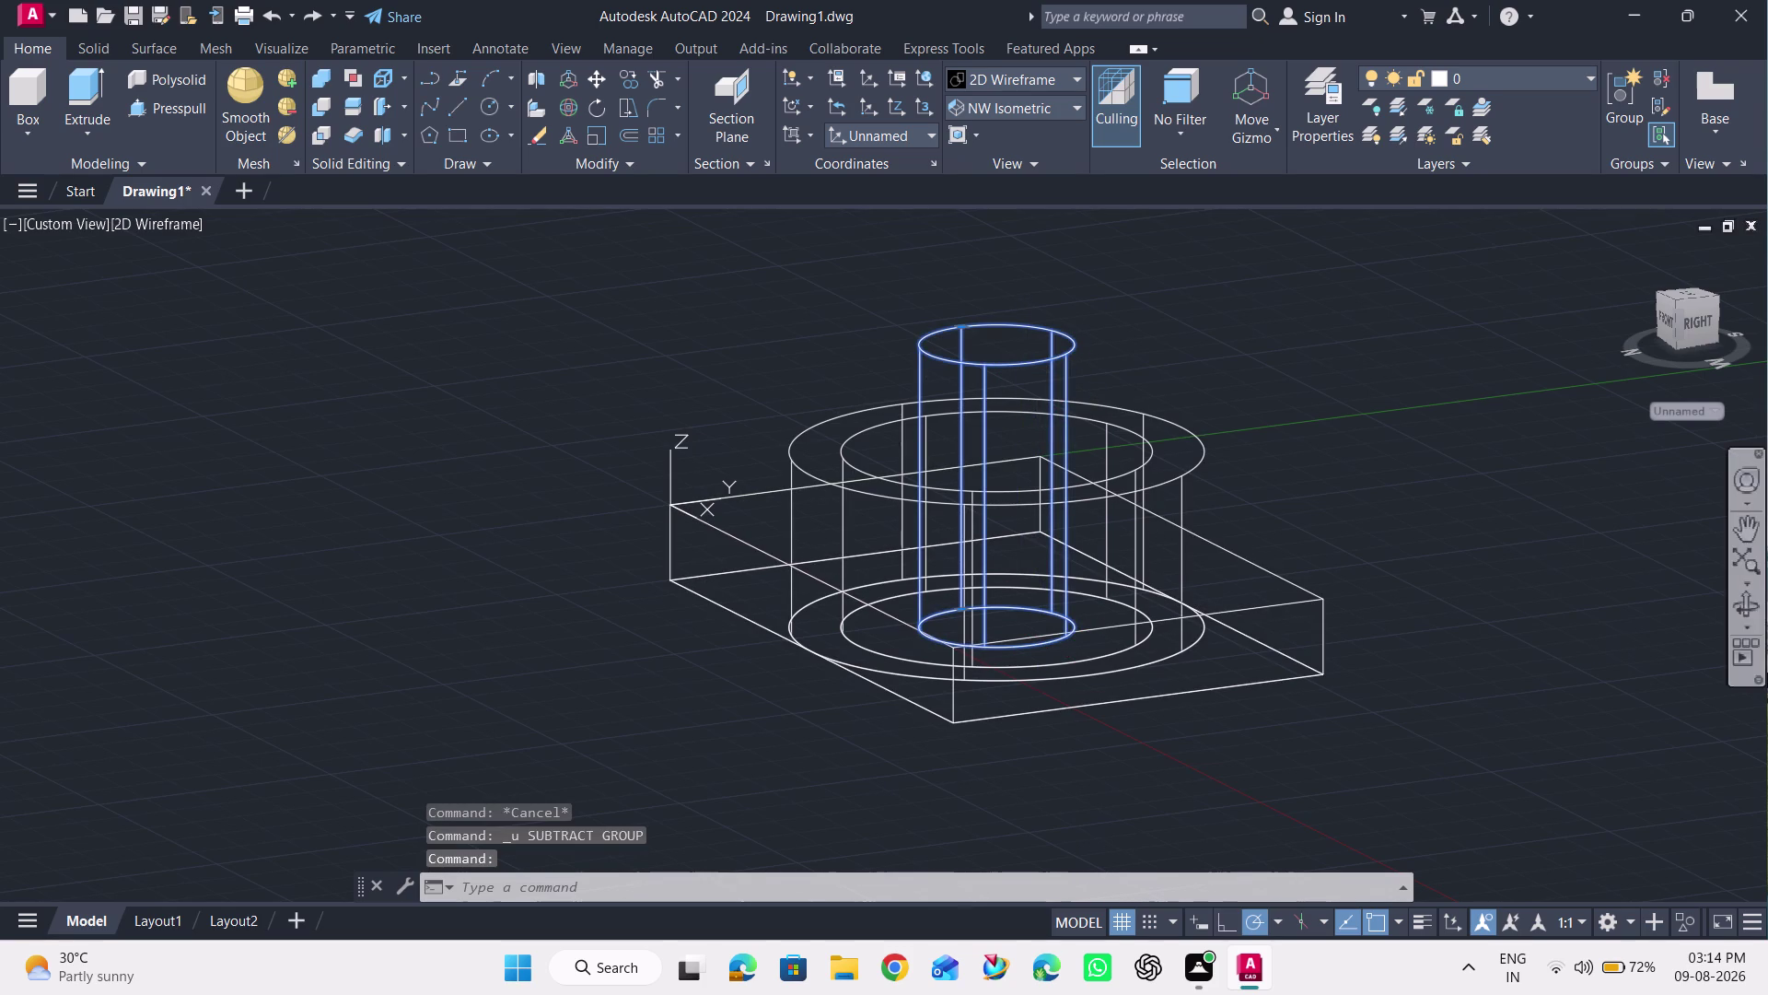
Orbit three times around the plate and boss to view the tall inner cylinder.
click(1750, 607)
drag(1530, 657, 1599, 458)
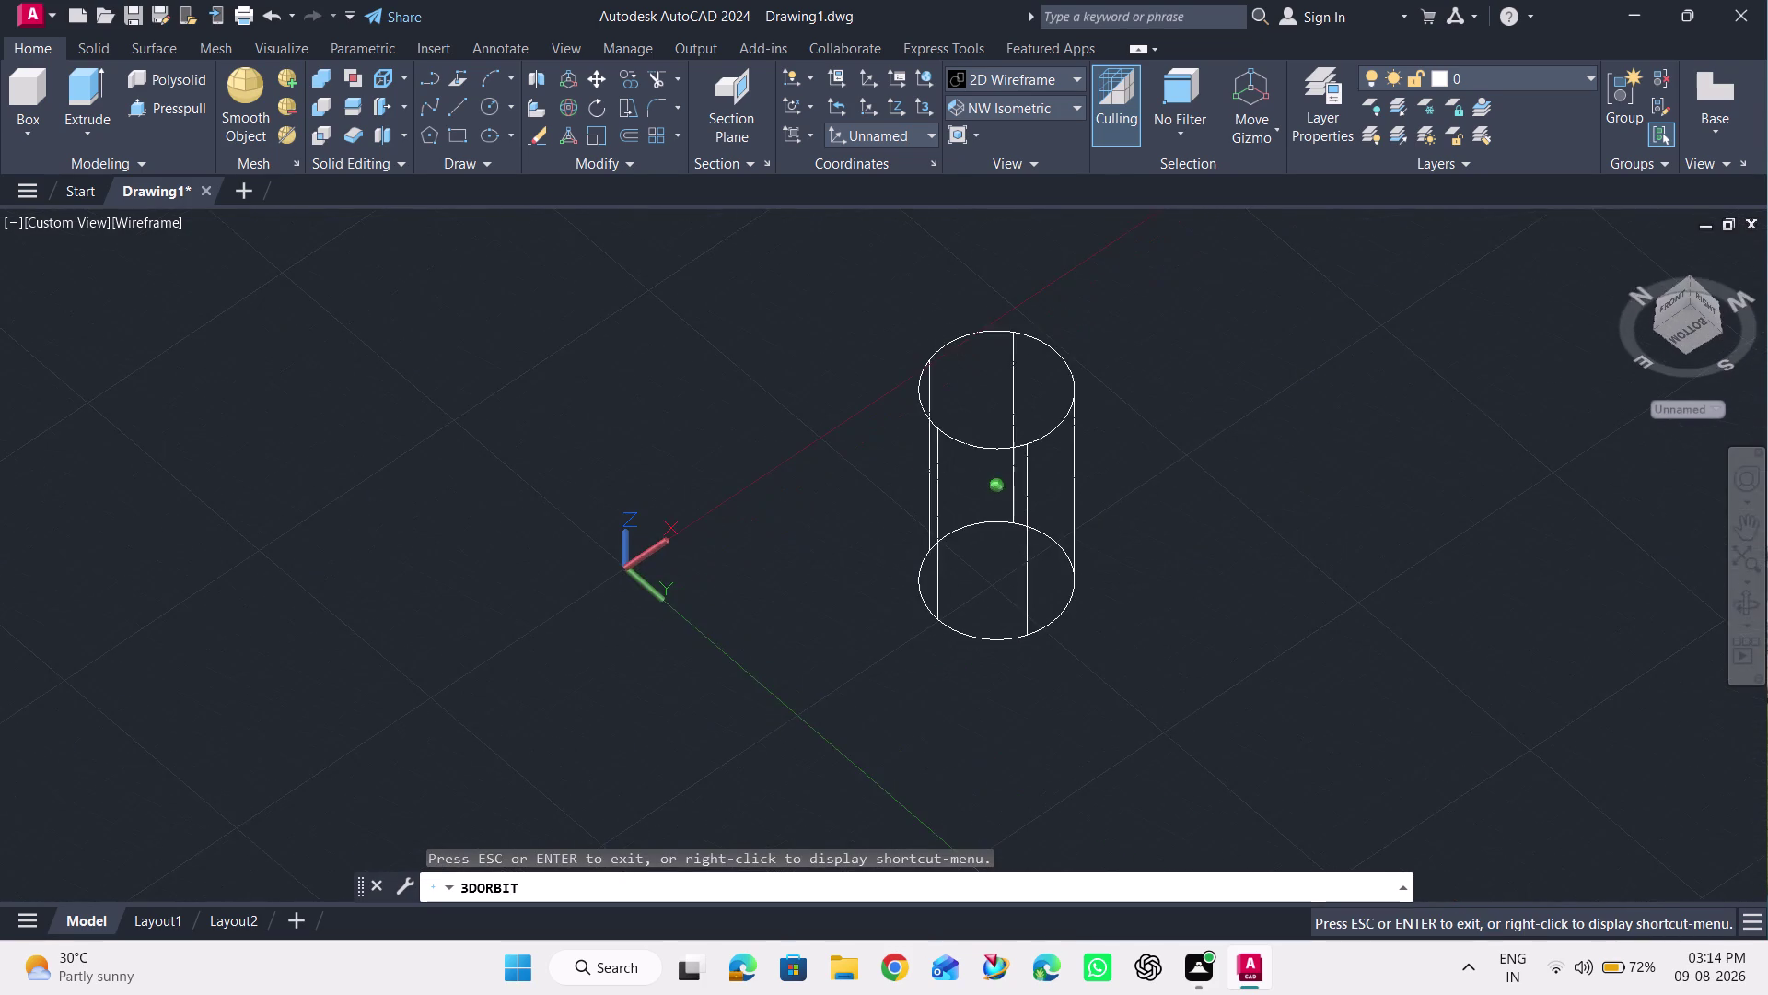
drag(1598, 457, 1521, 654)
key(Escape)
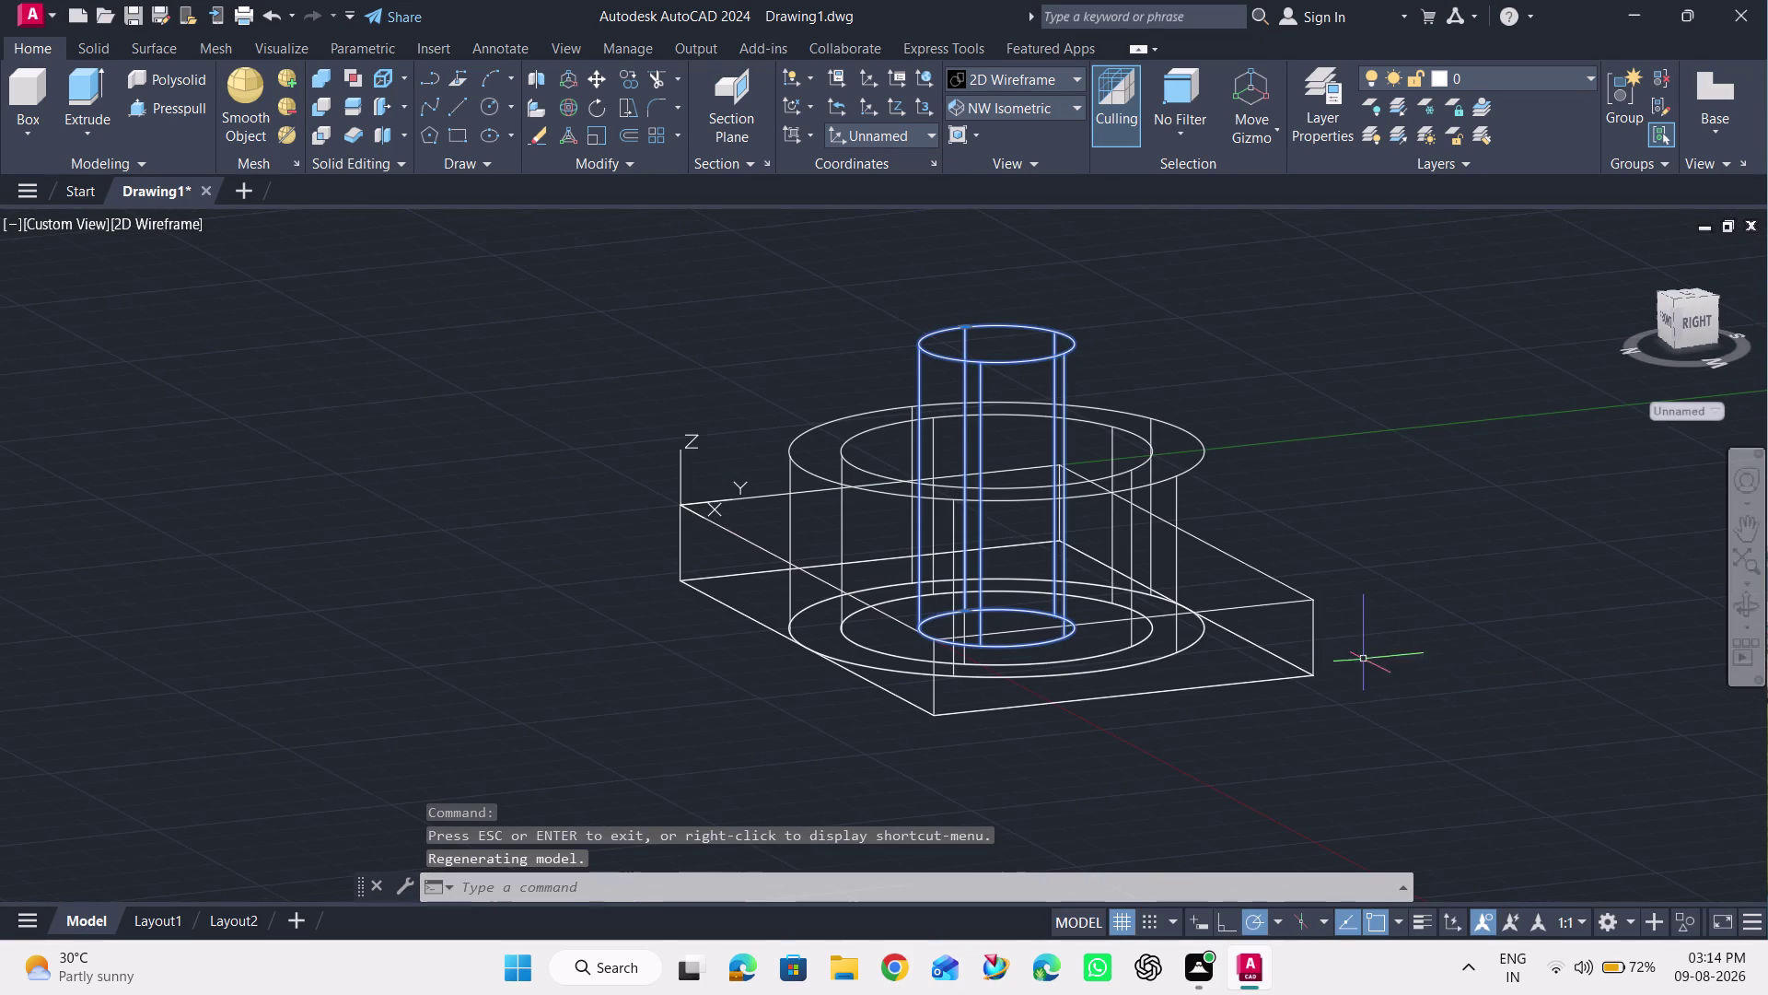
click(1748, 602)
drag(1528, 523, 1481, 572)
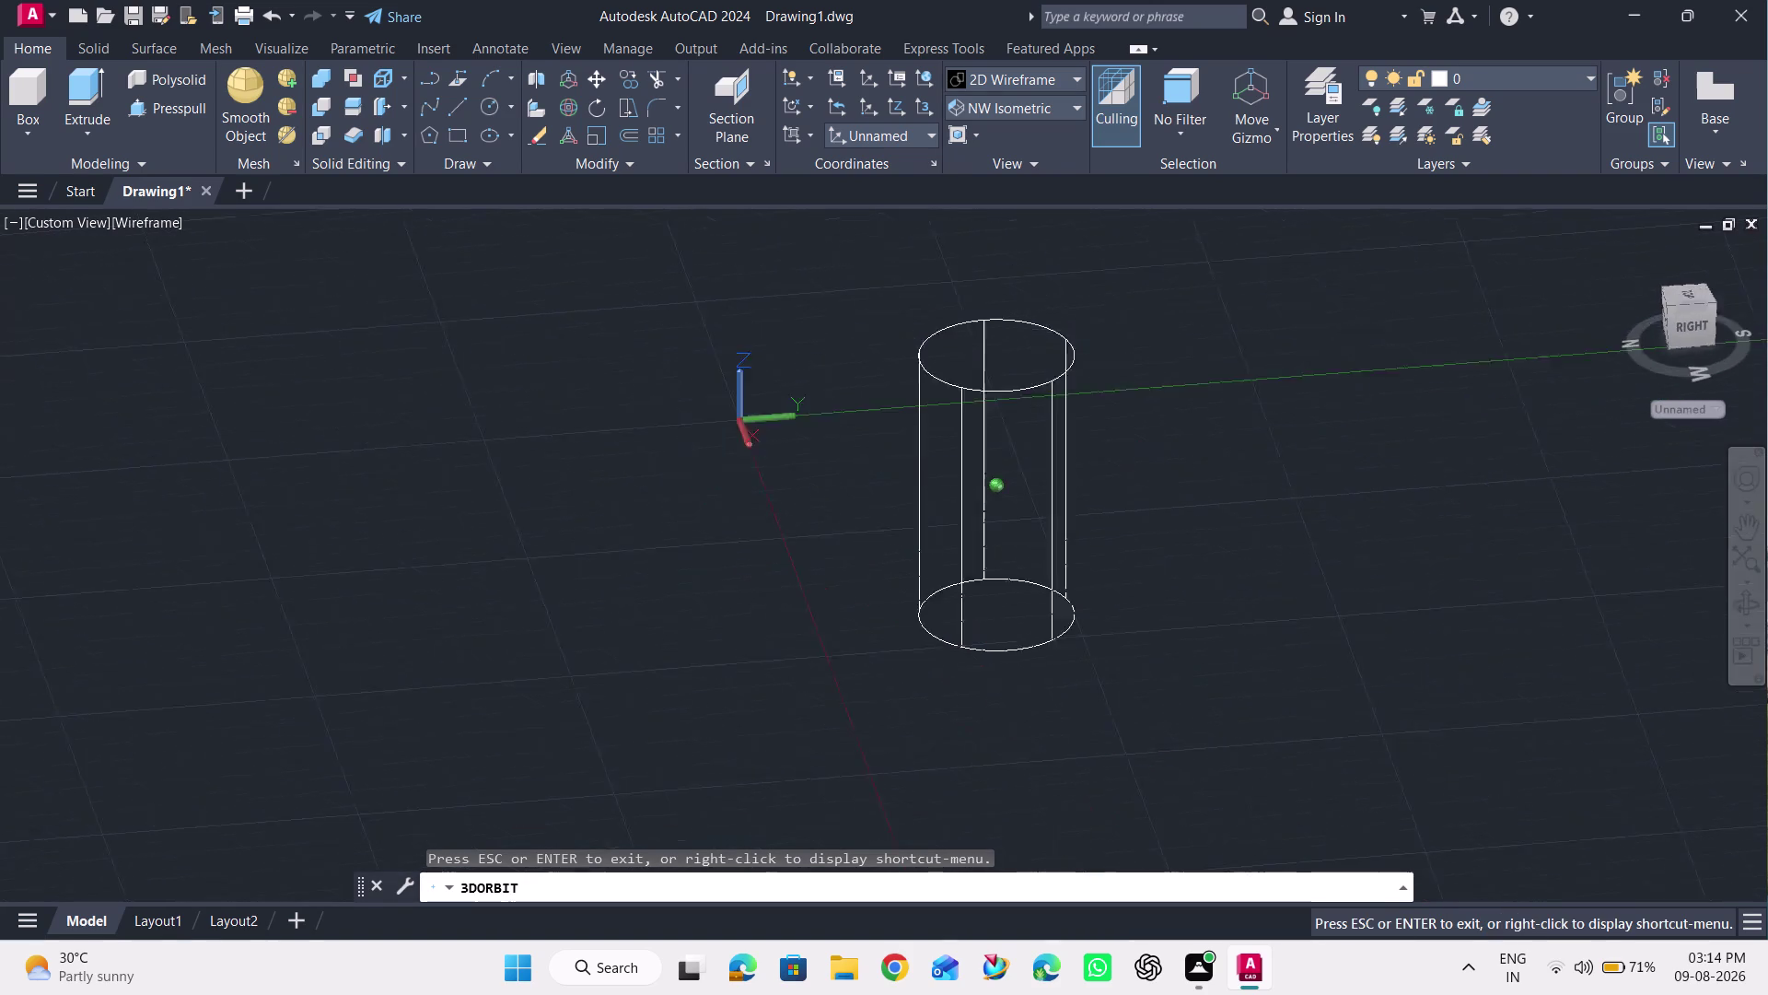
drag(1480, 573, 1439, 649)
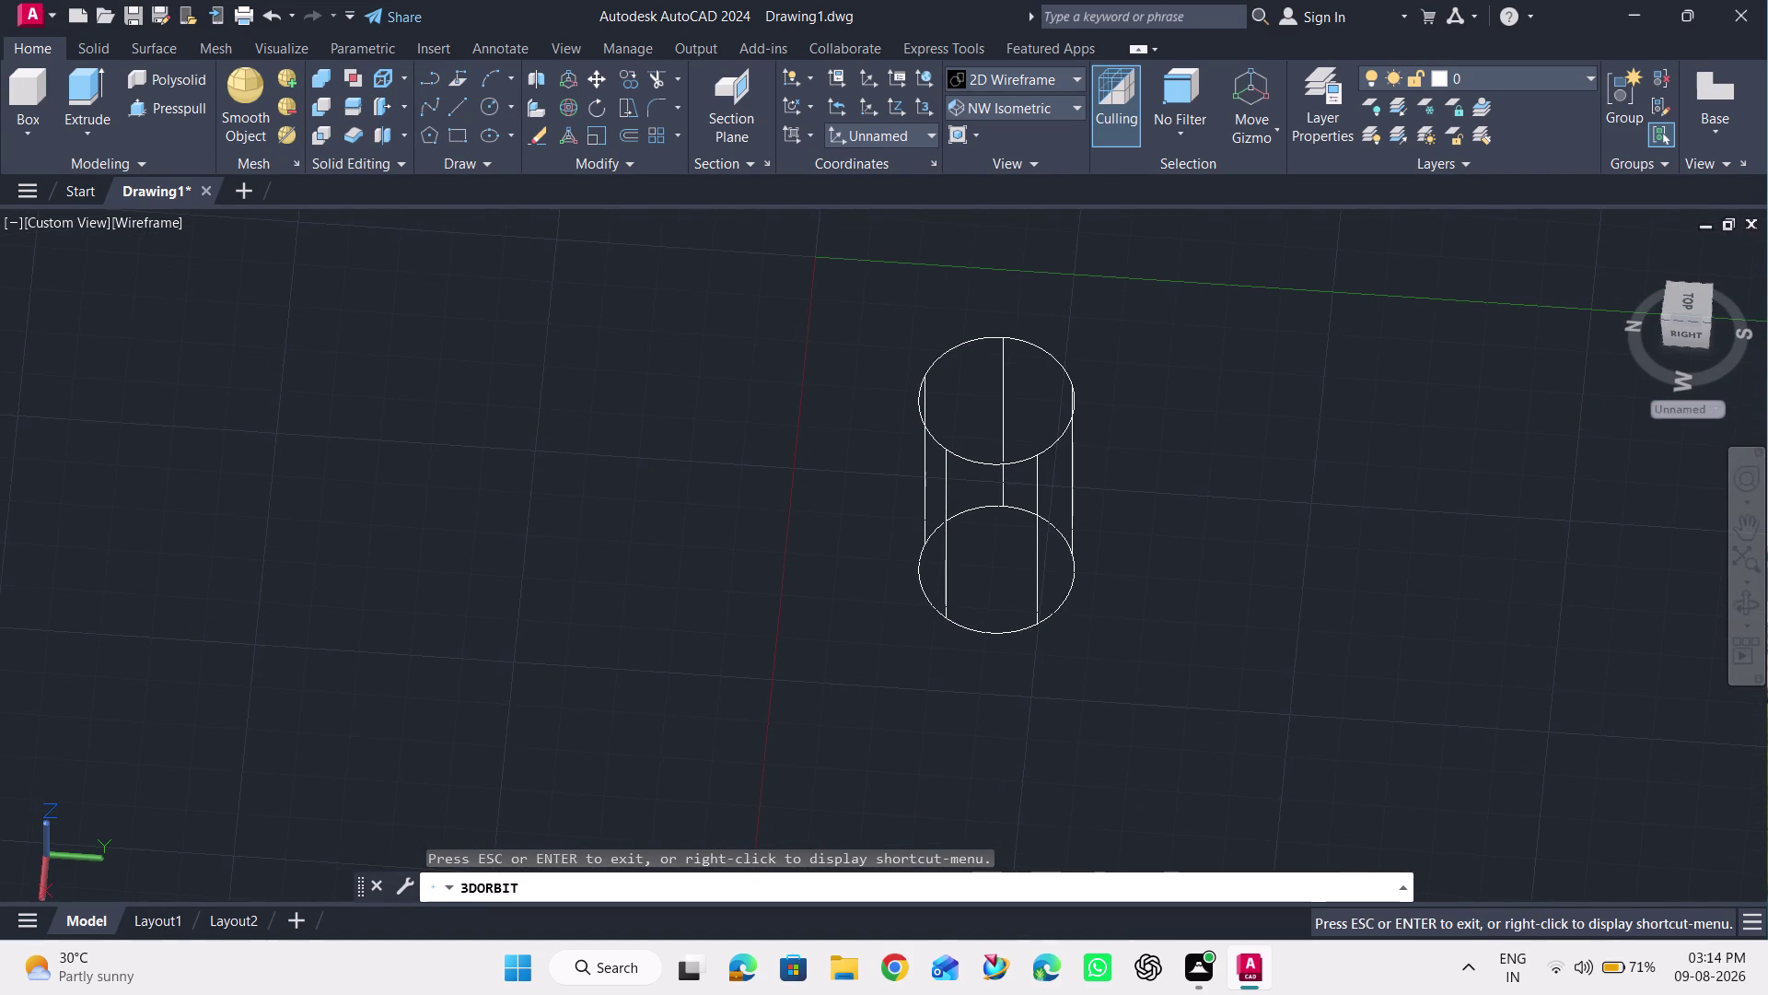
key(Escape)
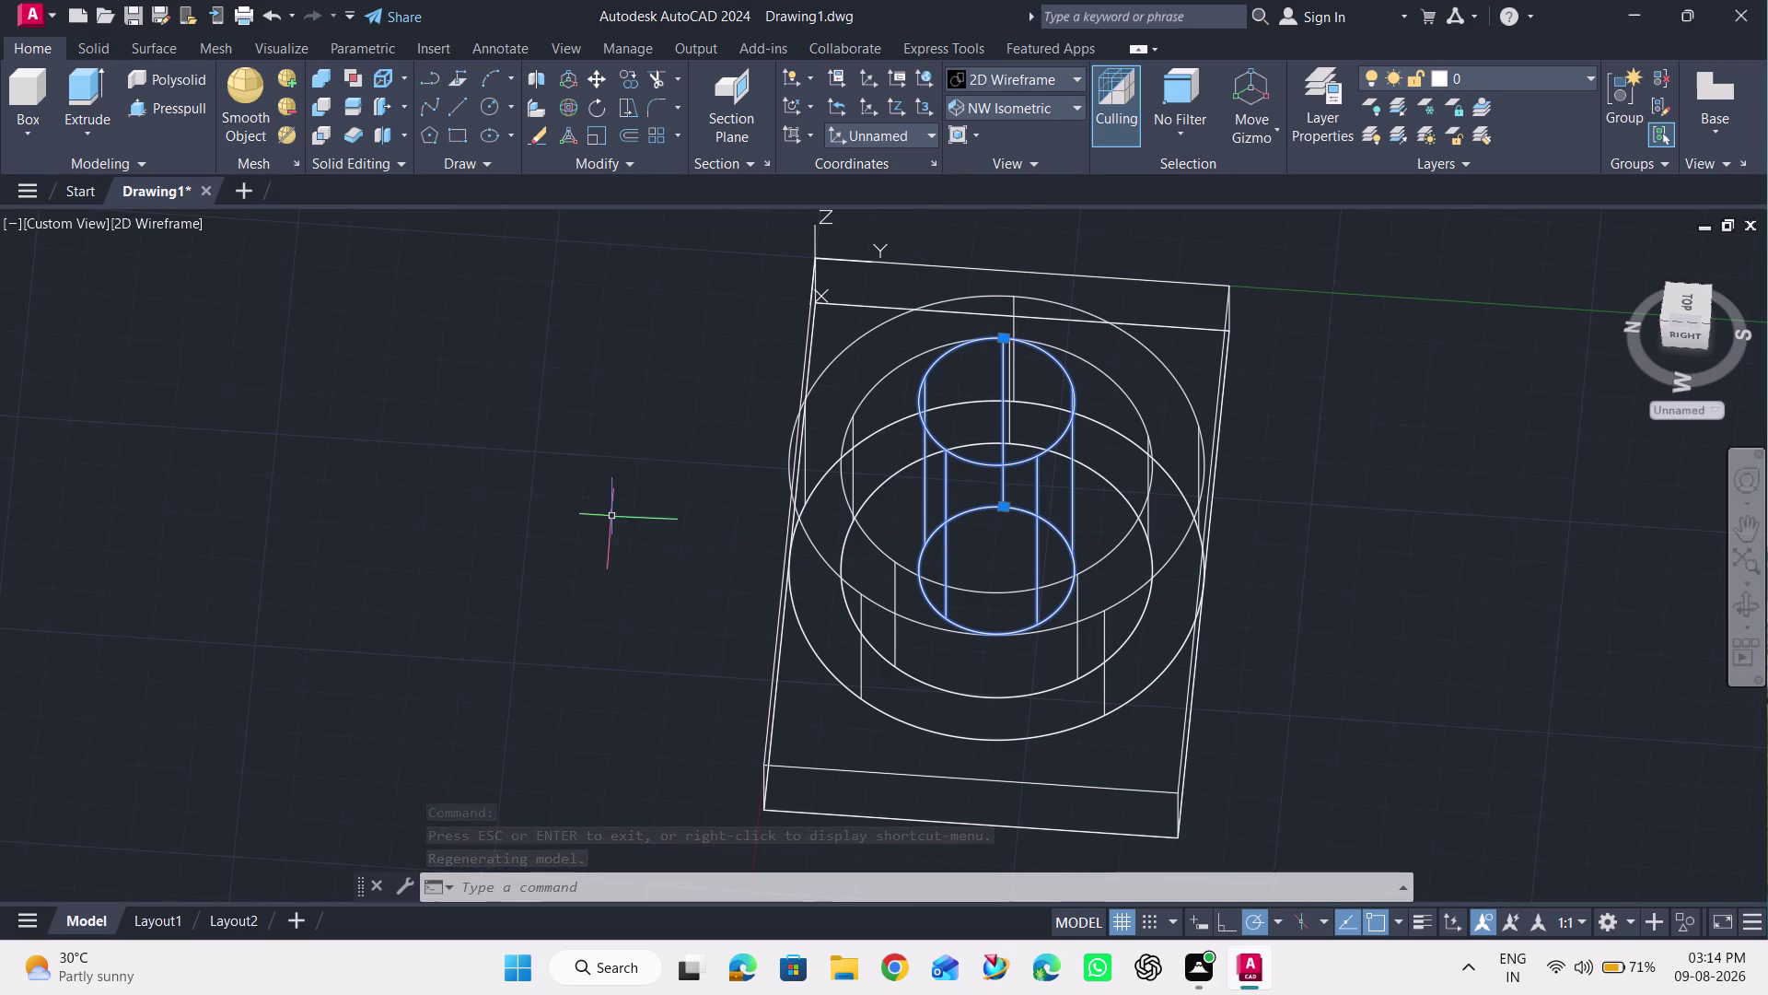
click(1742, 609)
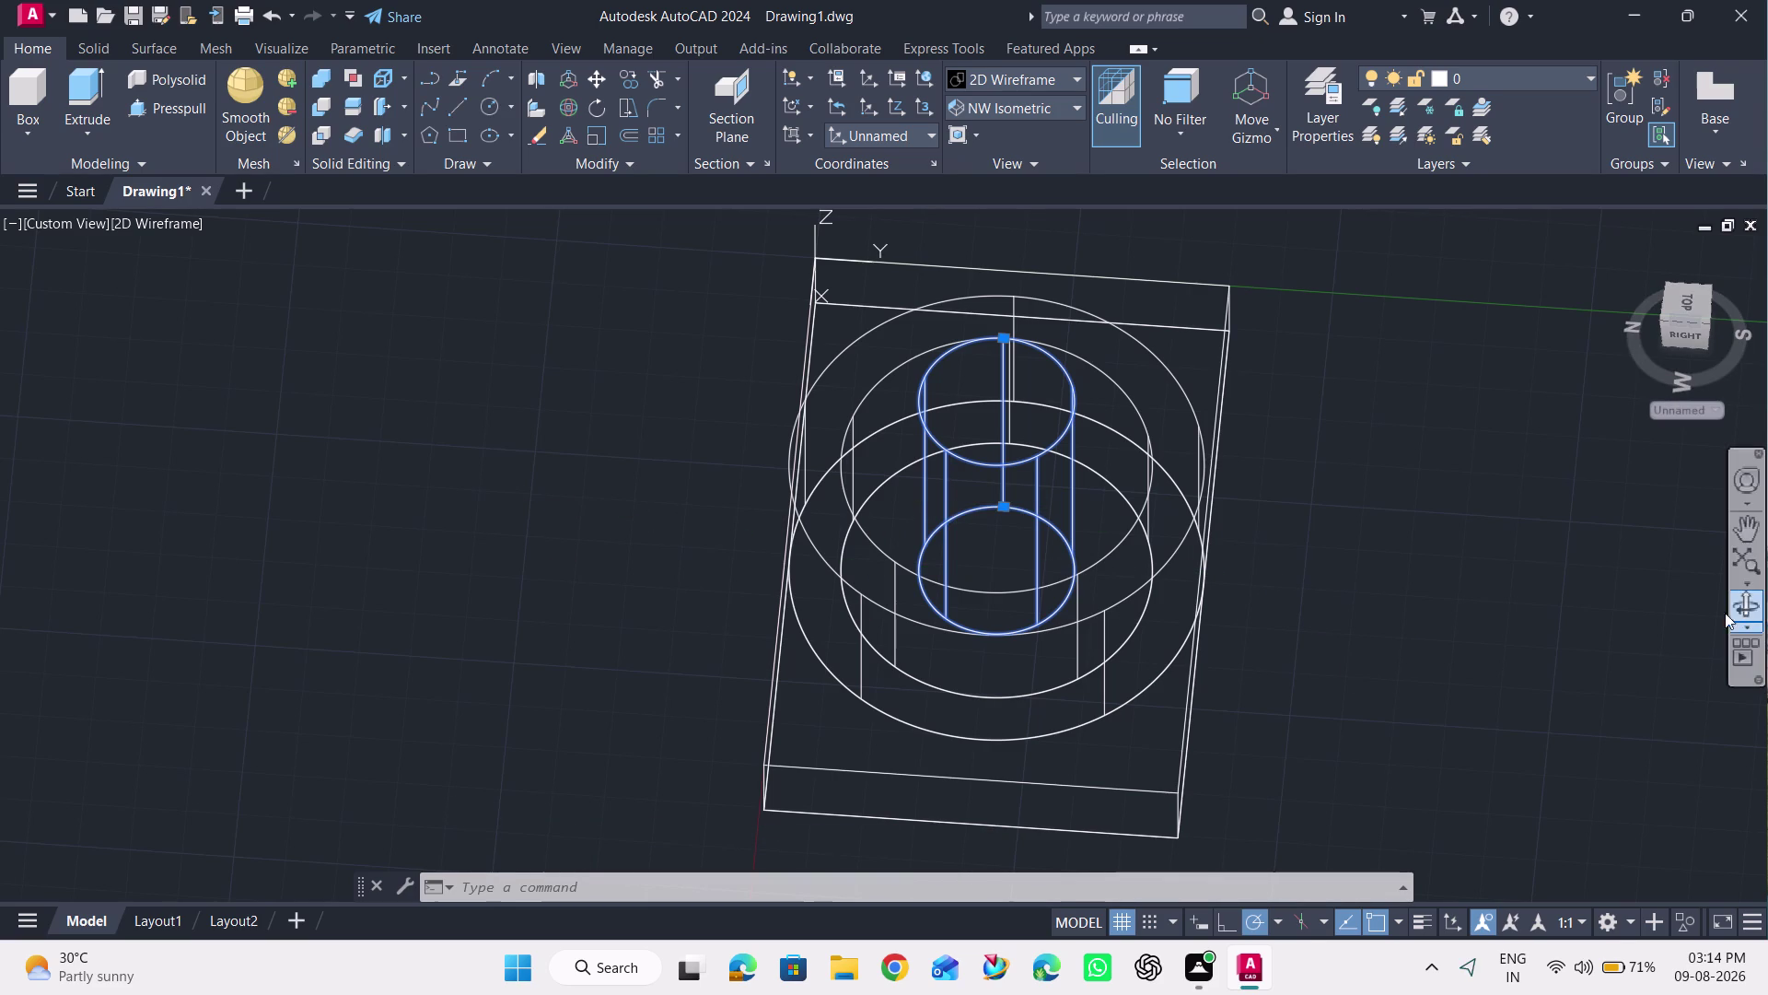
drag(1527, 654, 1291, 585)
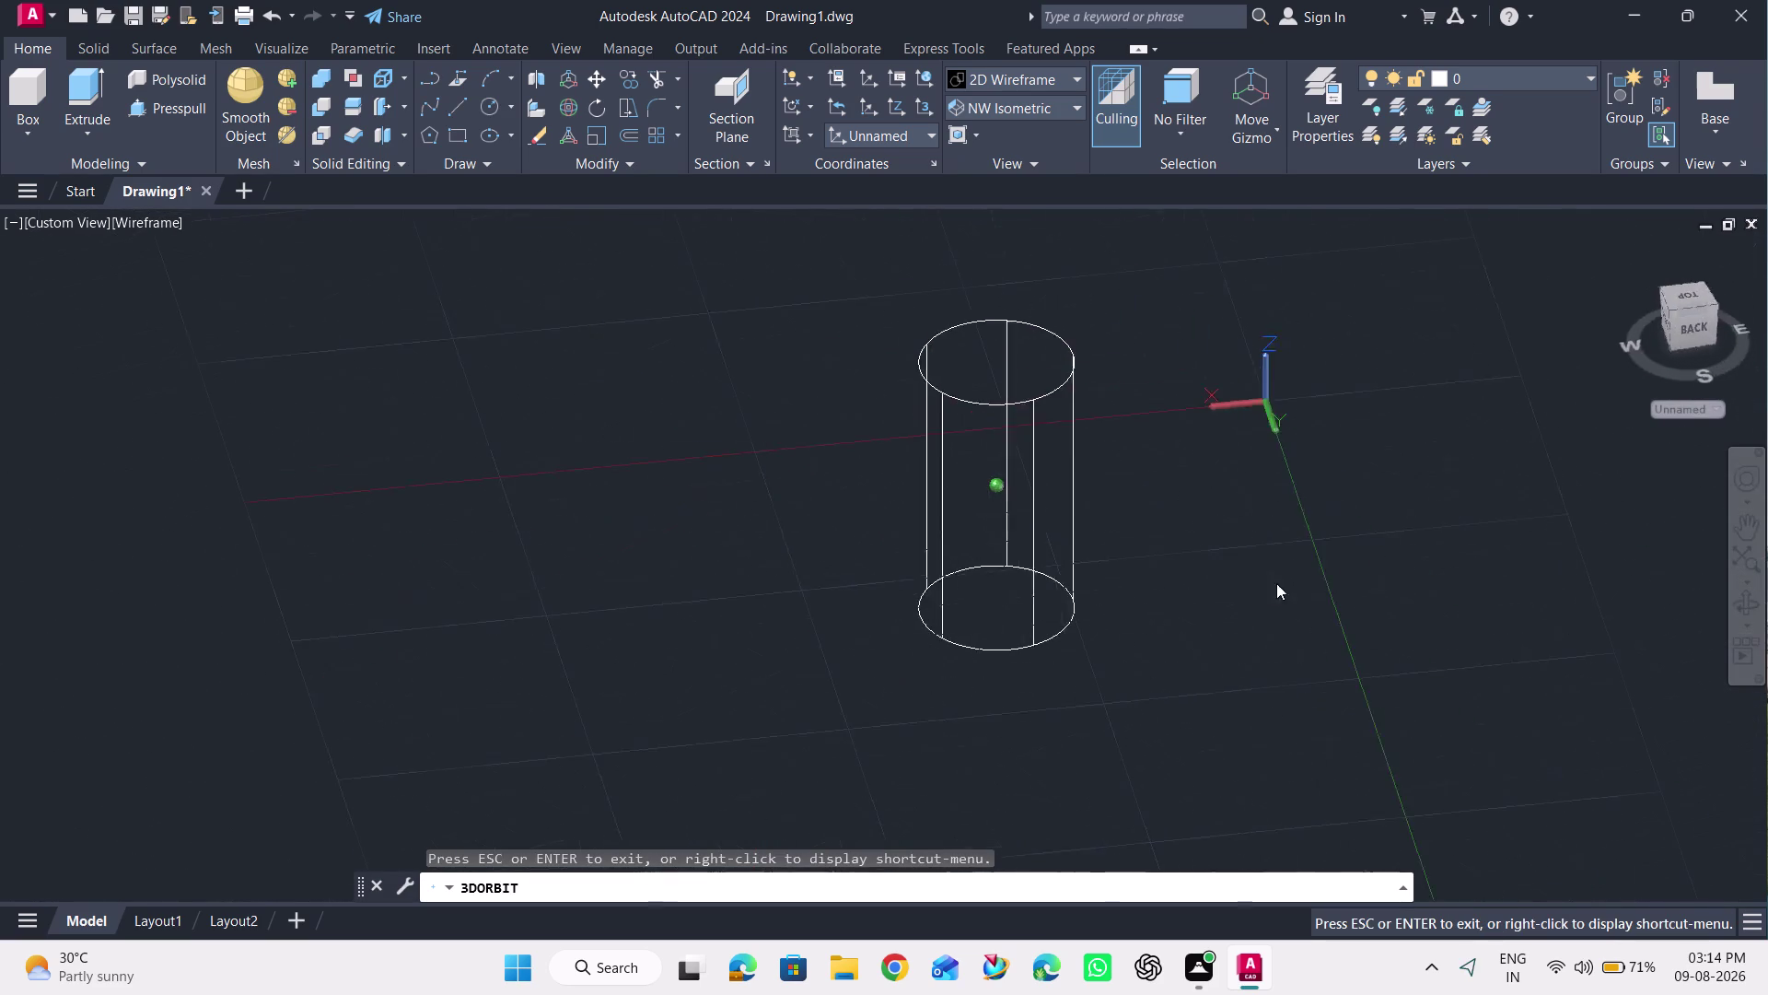
drag(1291, 586, 1100, 572)
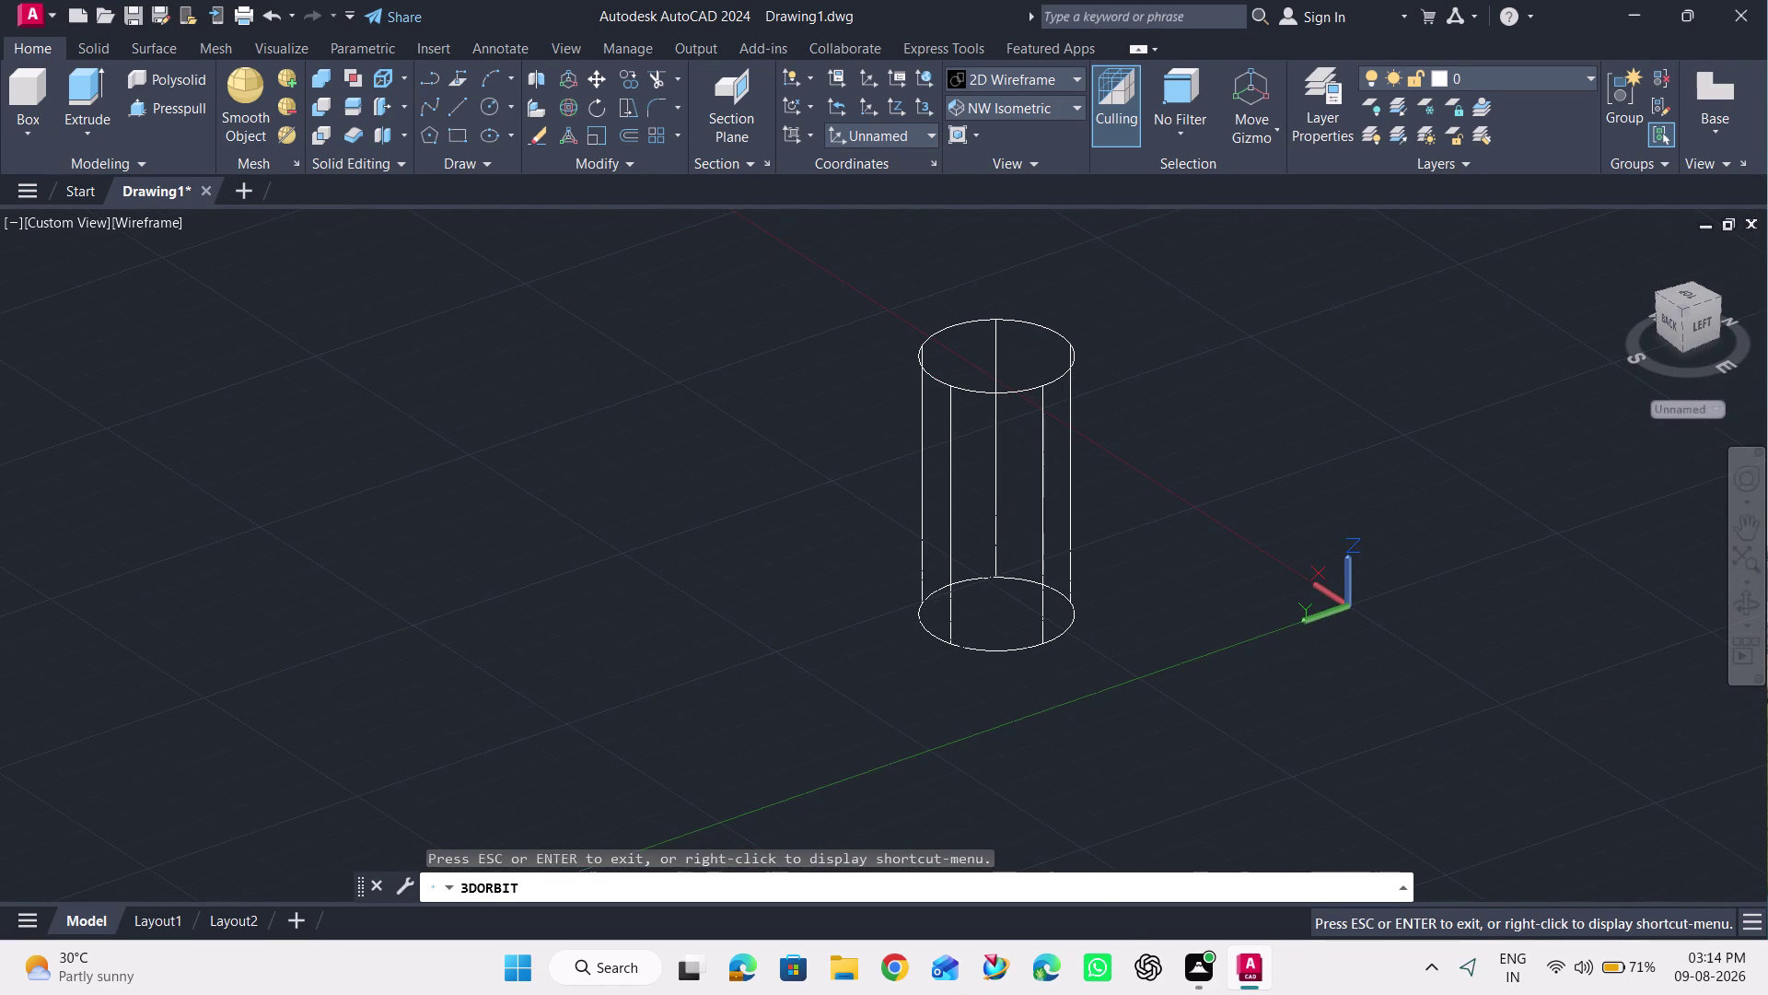
key(Escape)
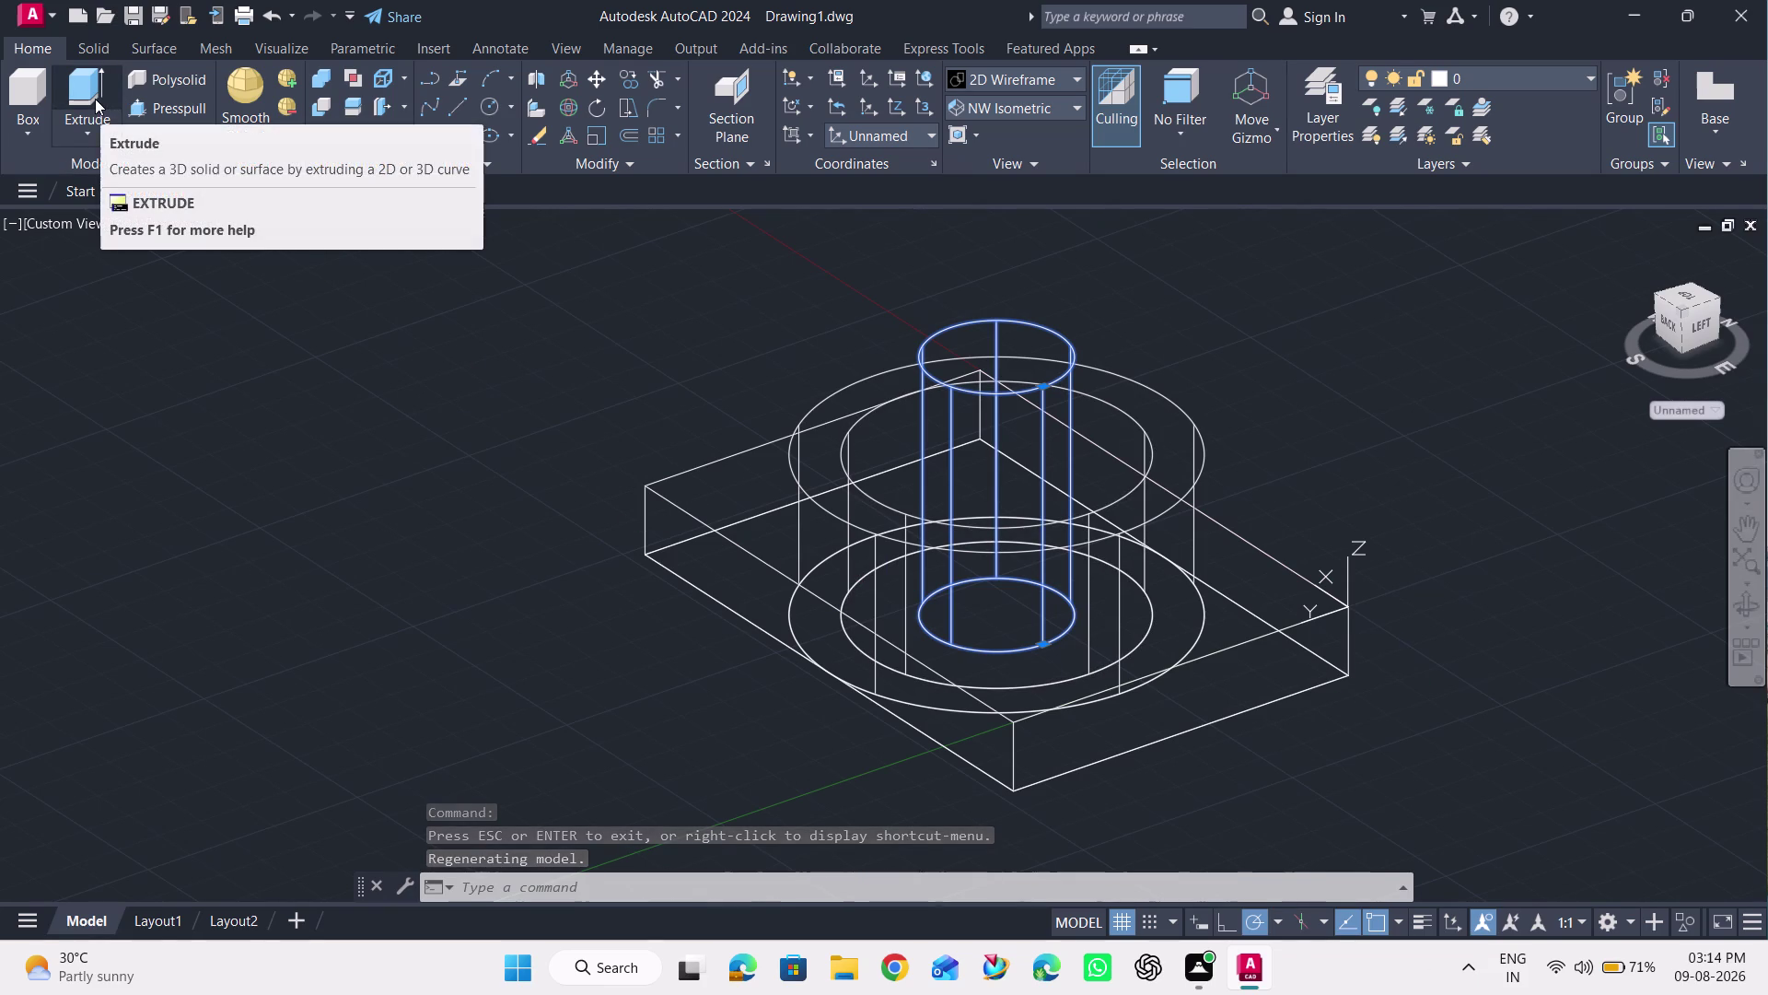
click(89, 139)
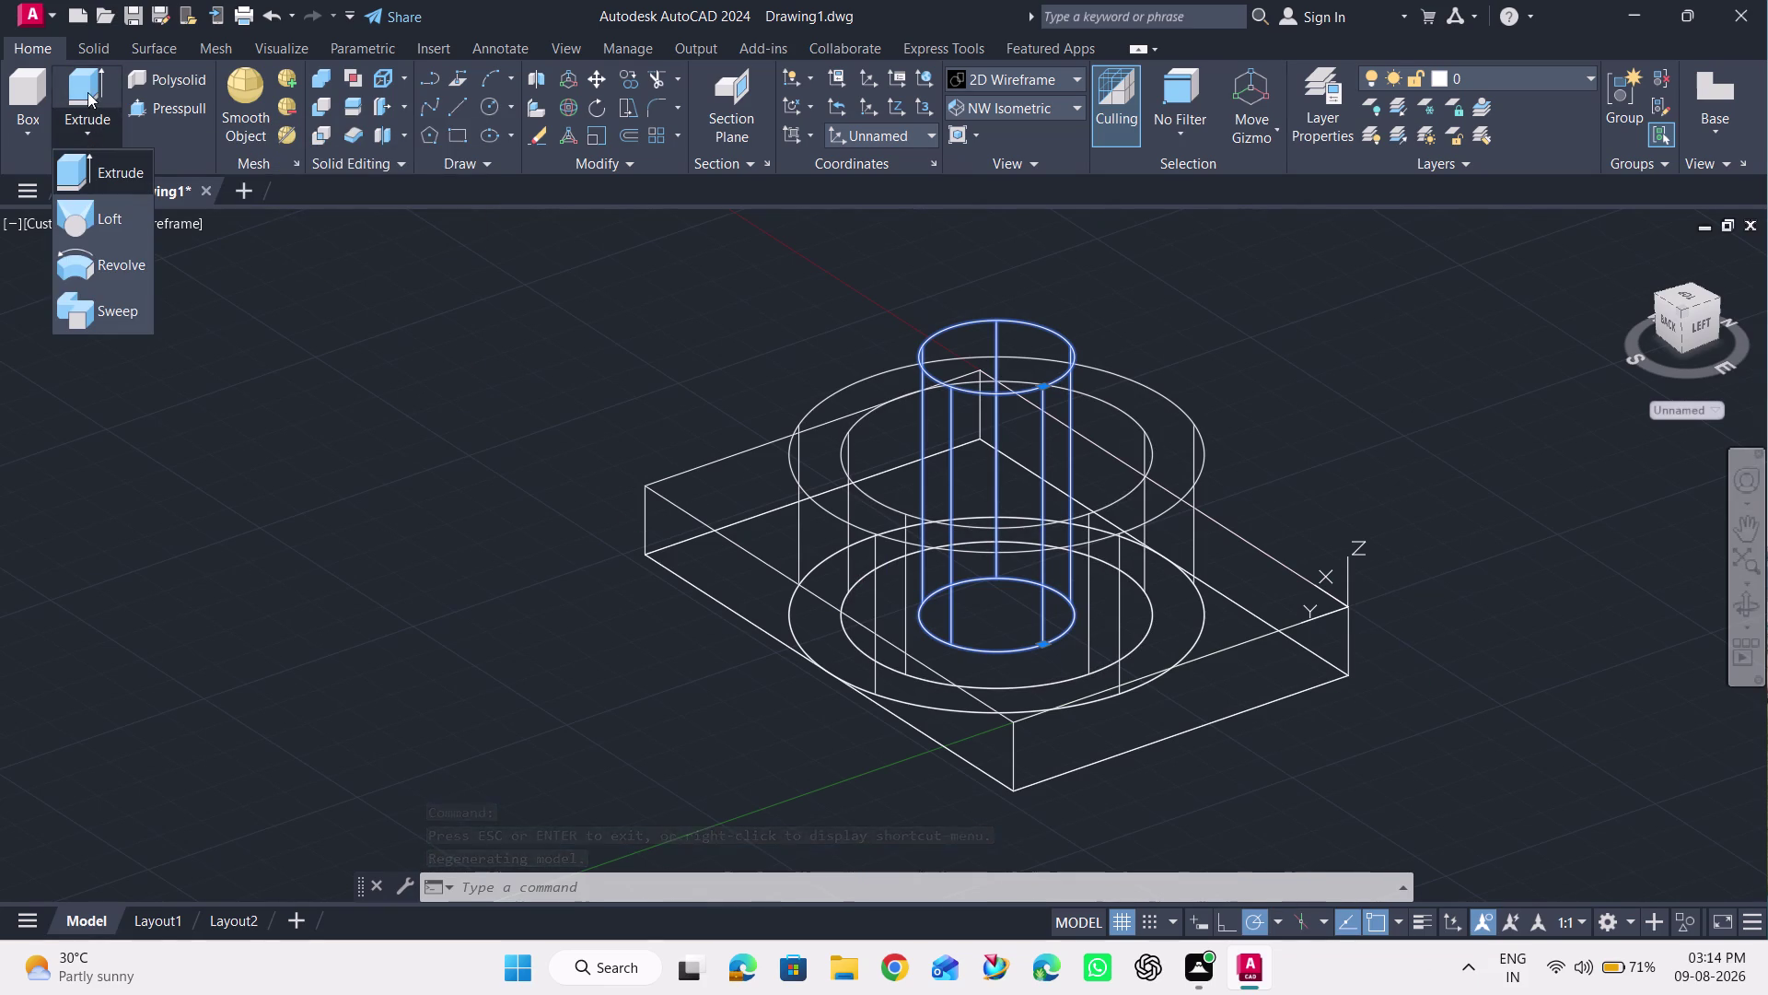
click(85, 83)
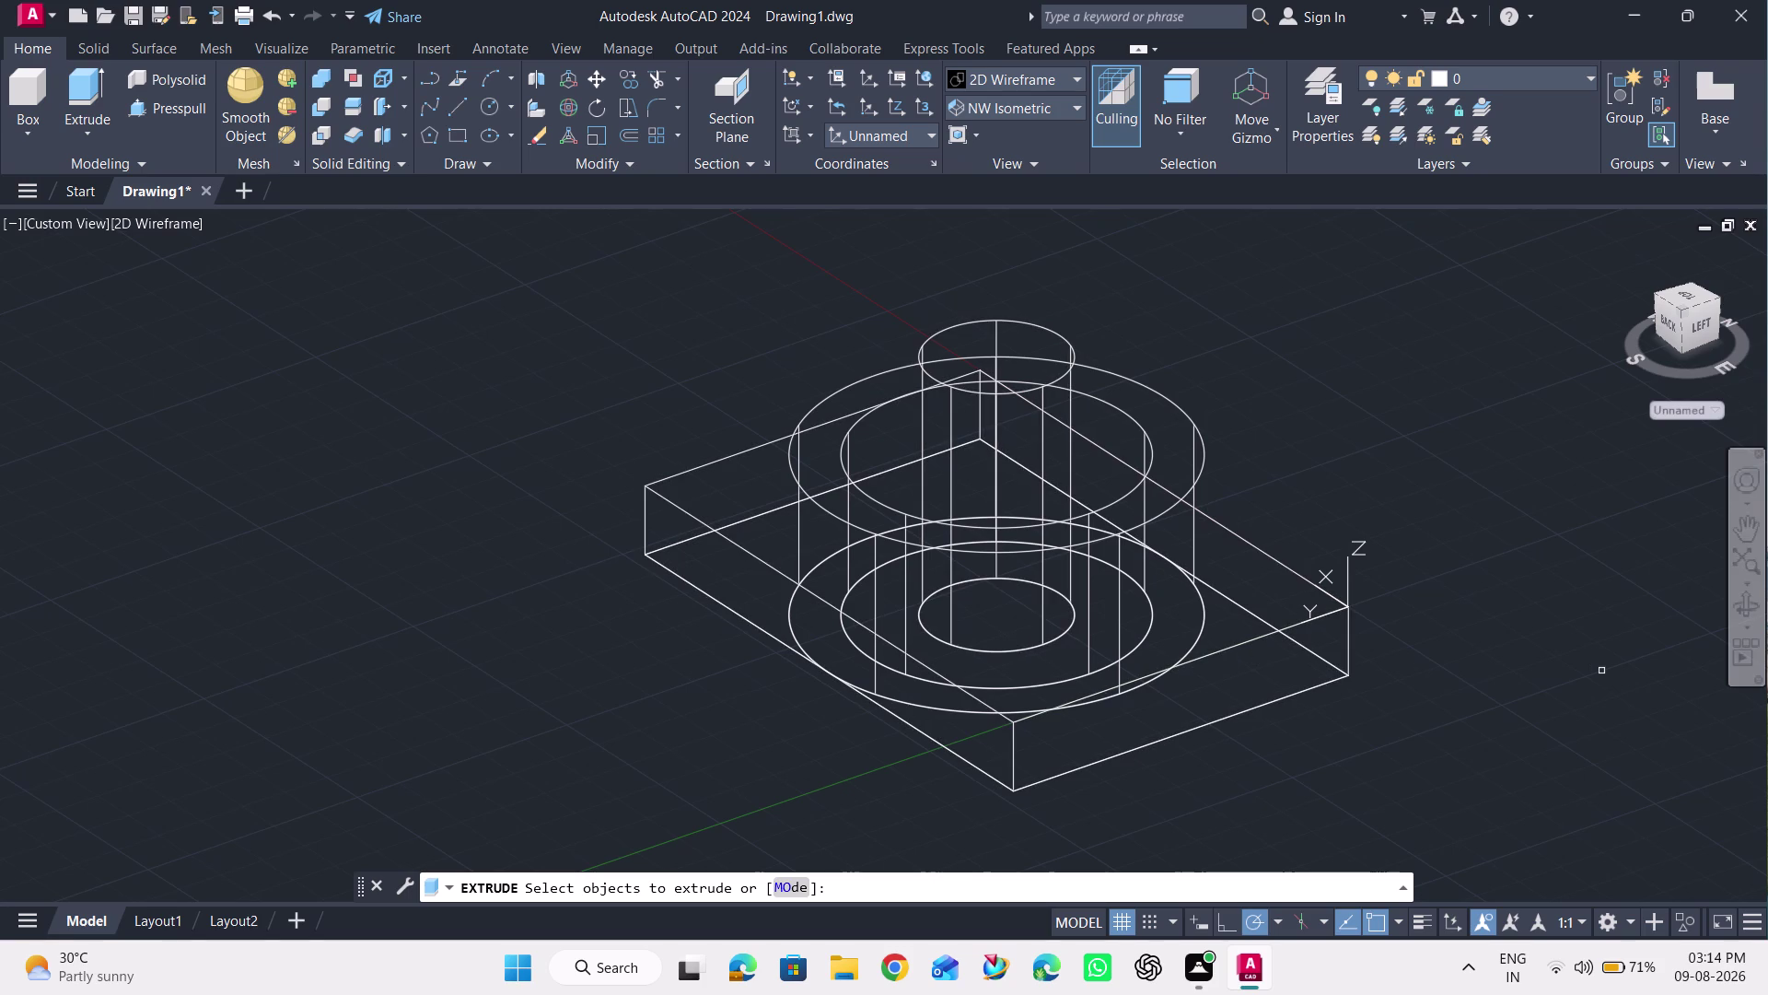
key(Escape)
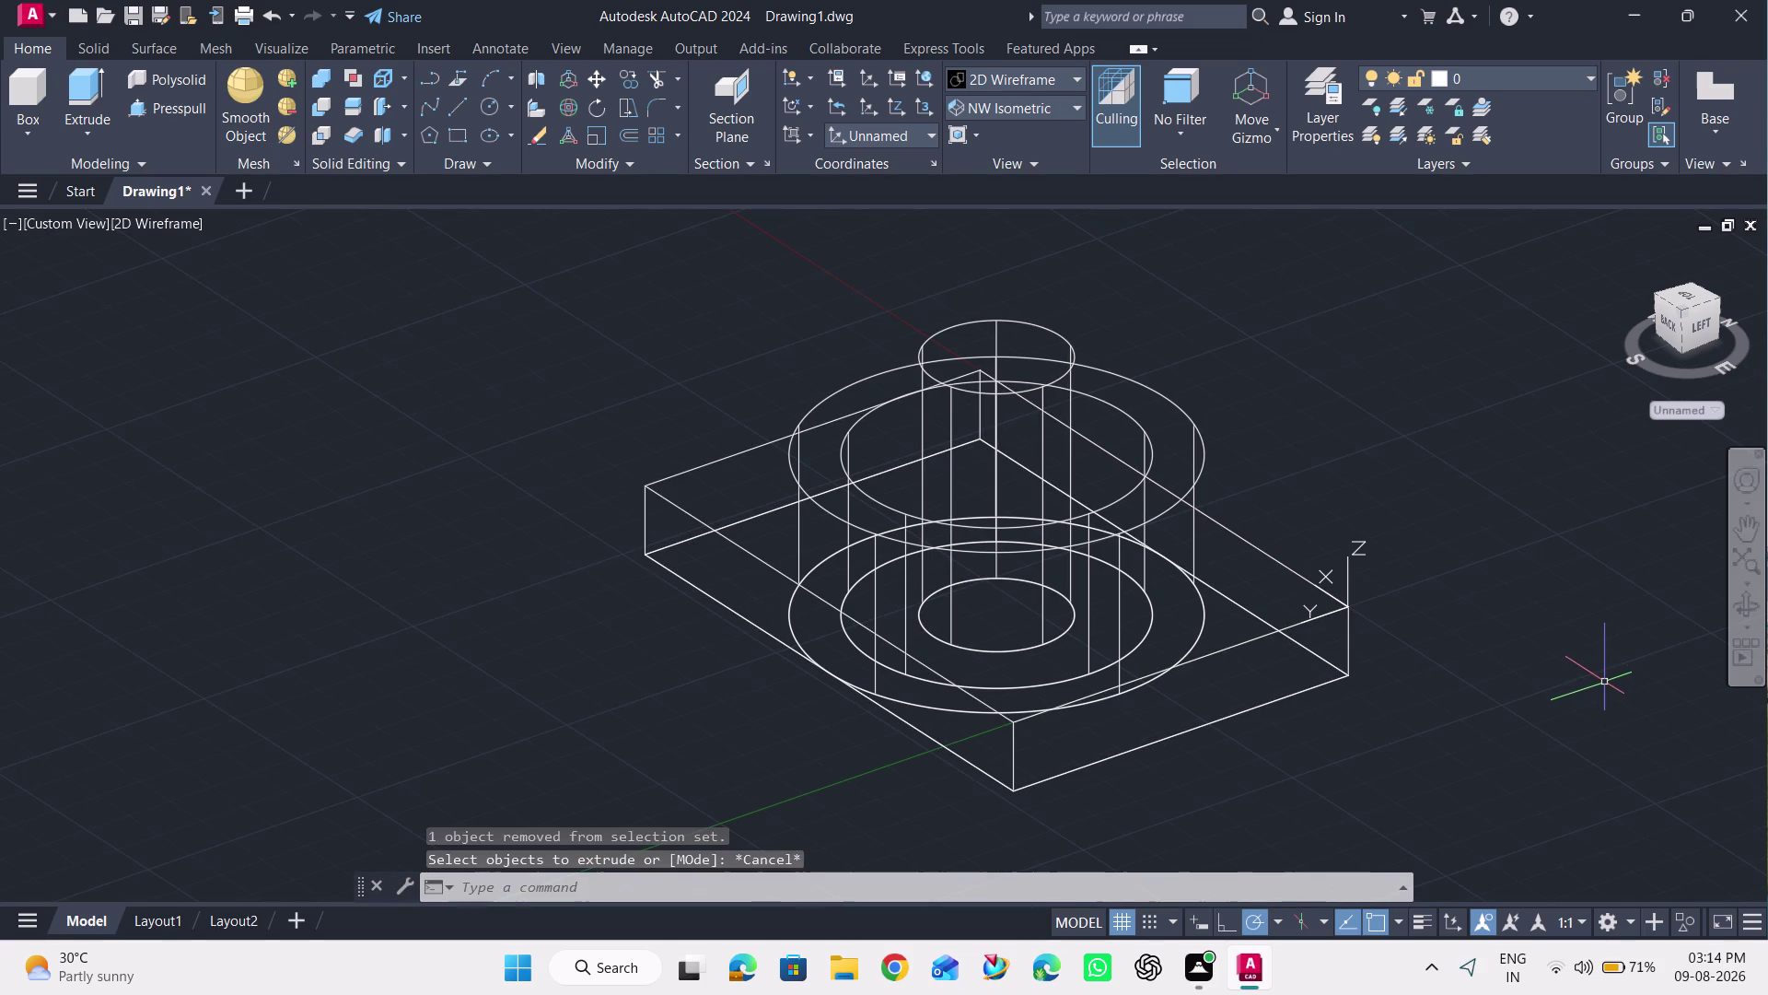
click(326, 105)
Subtract the tall inner cylinder from the plate and both boss cylinders.
click(707, 524)
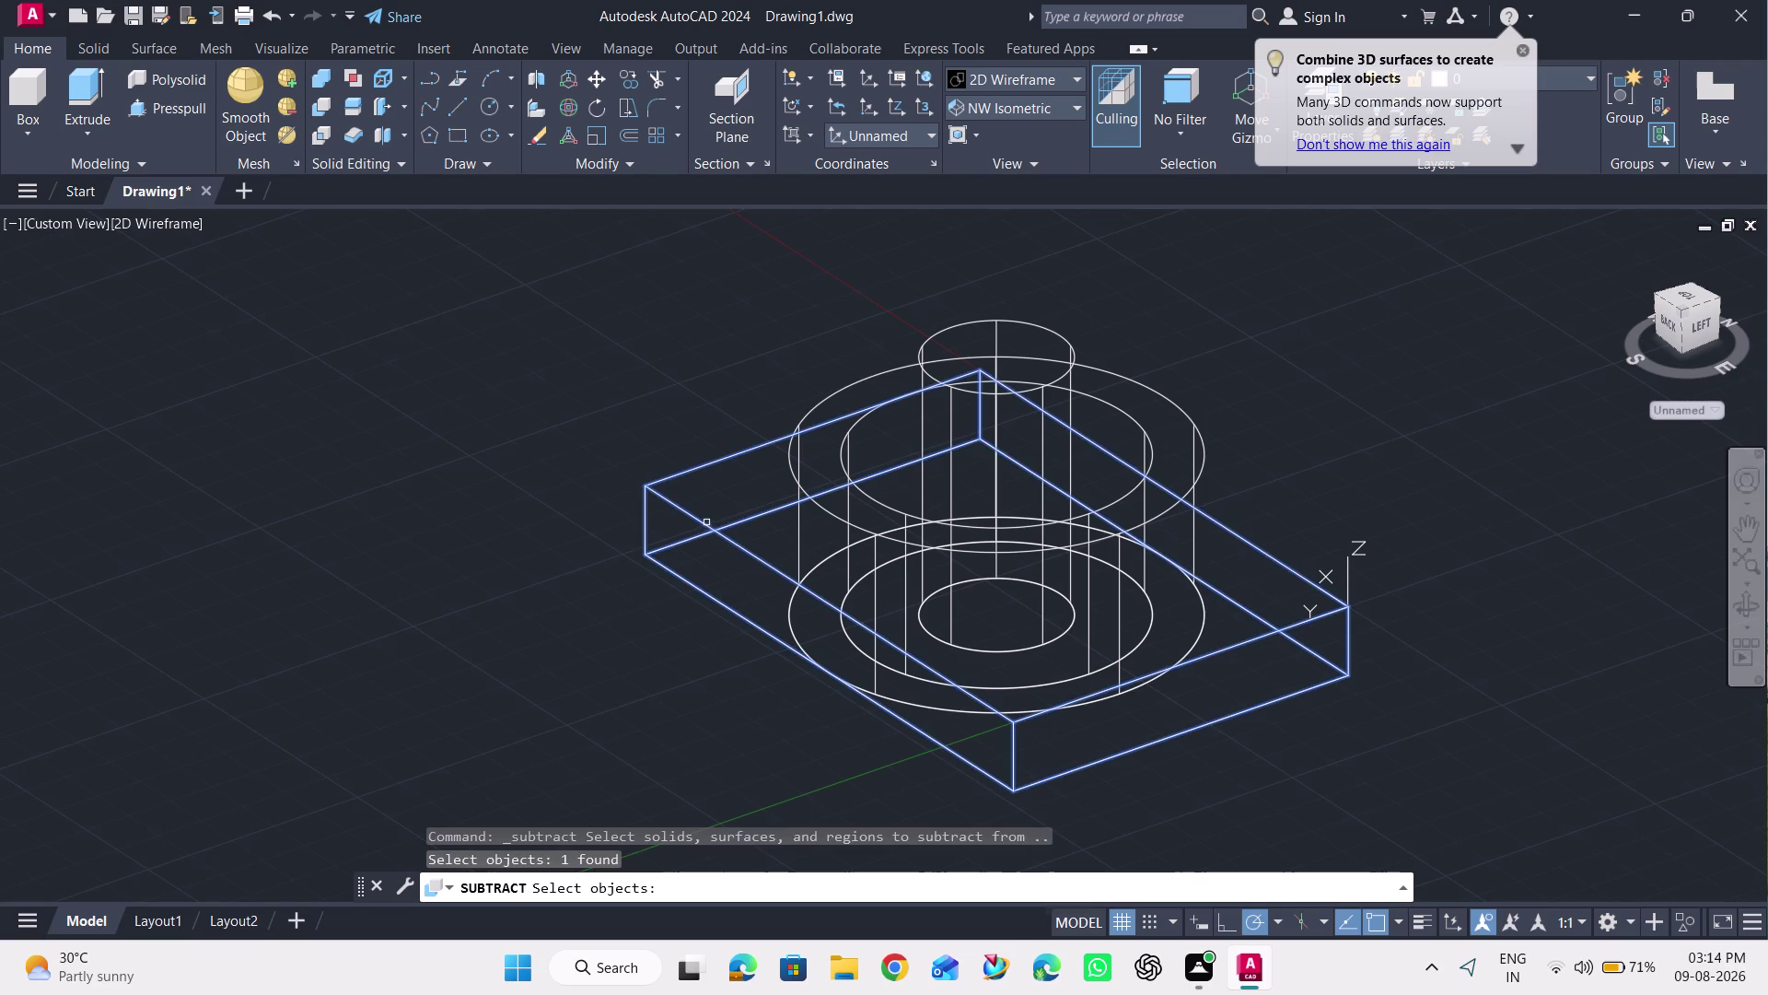
click(792, 473)
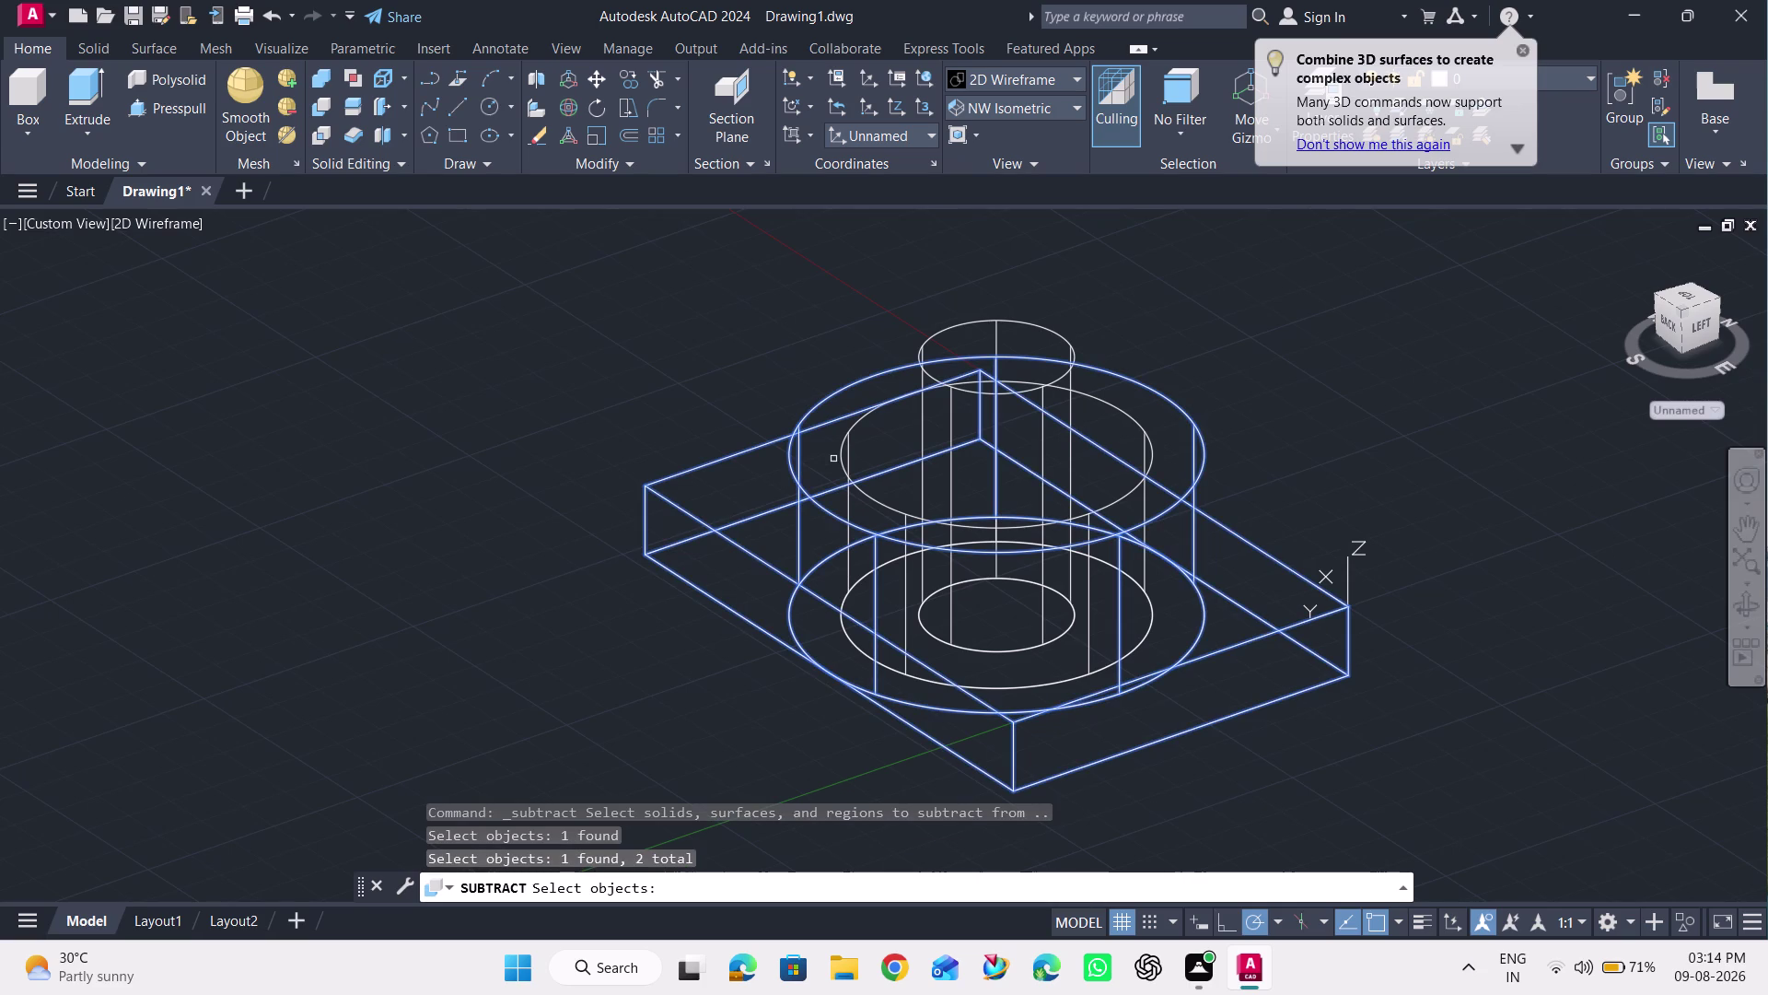
click(842, 454)
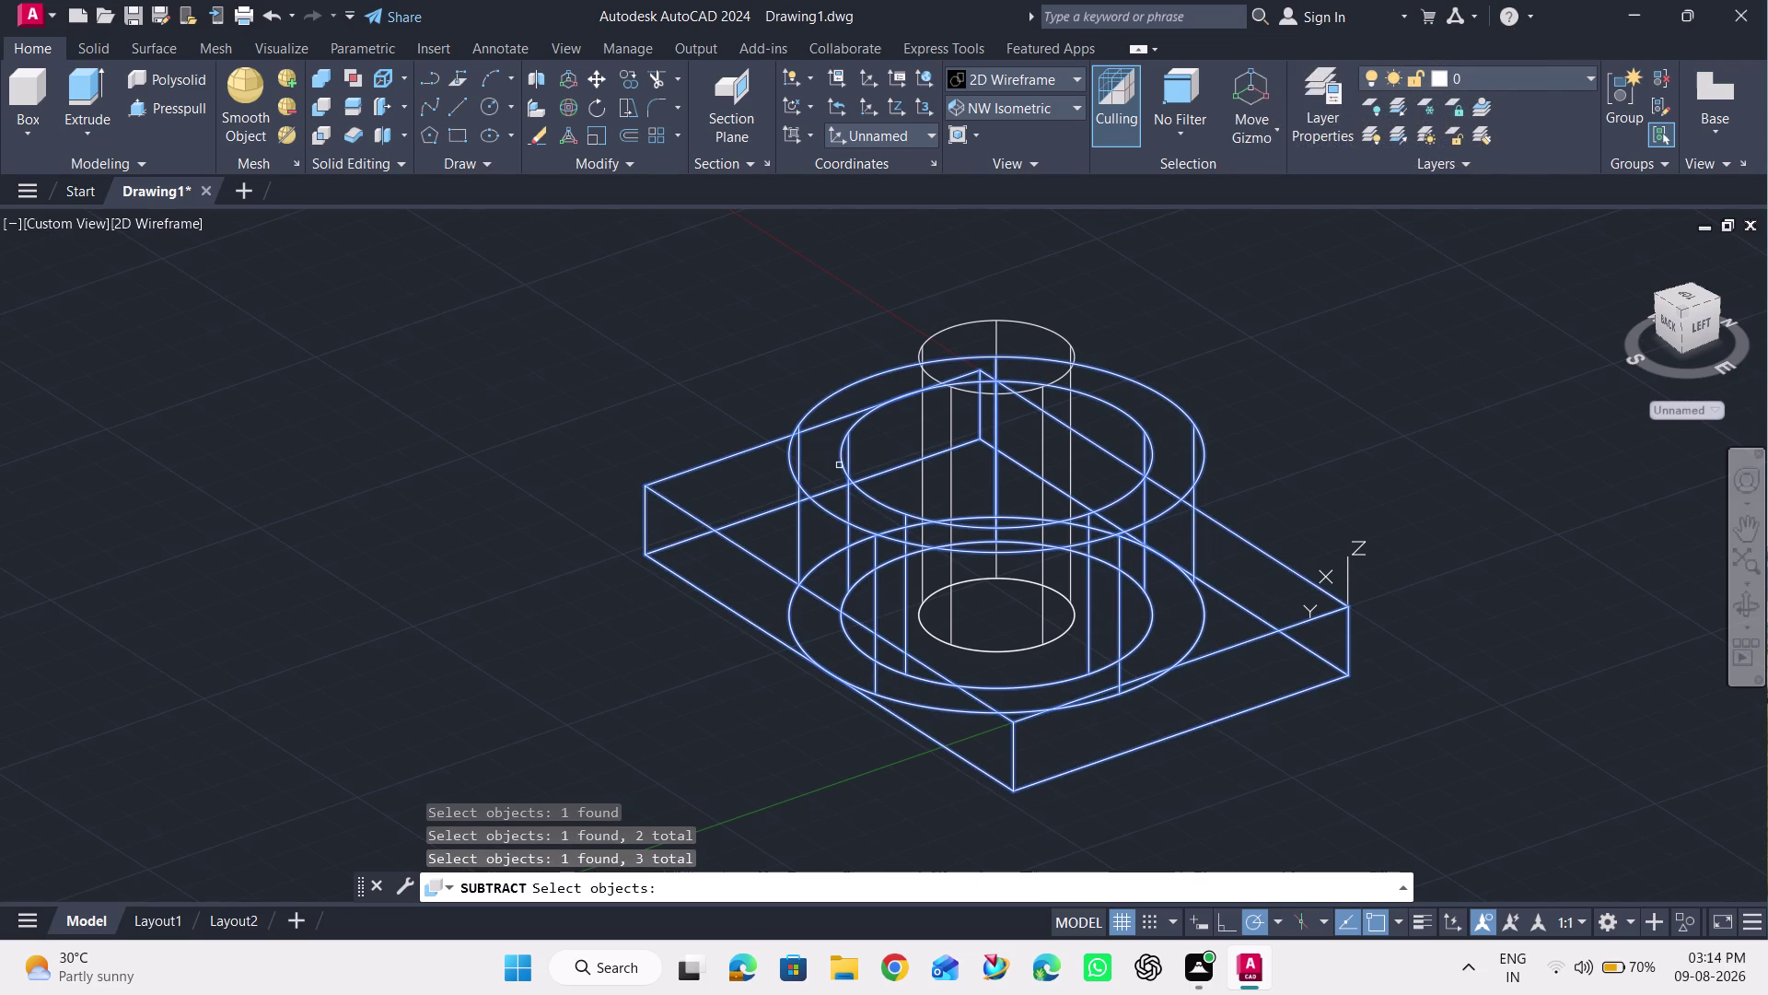
key(Return)
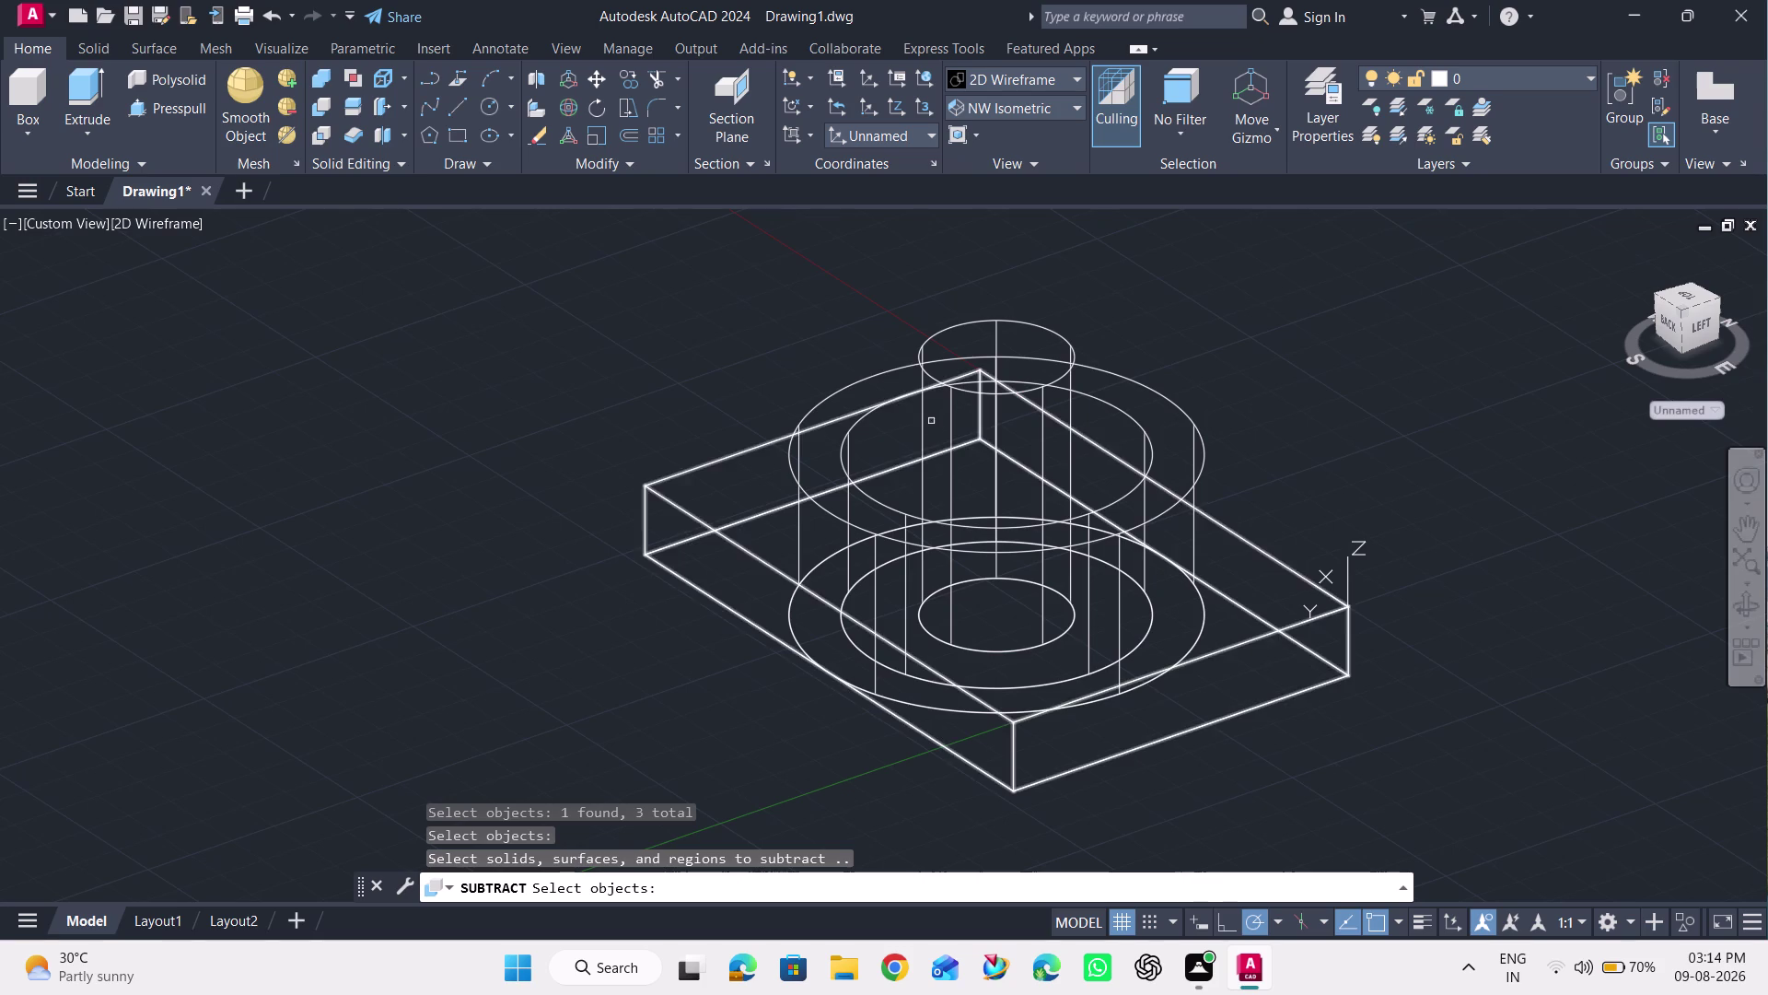
click(922, 416)
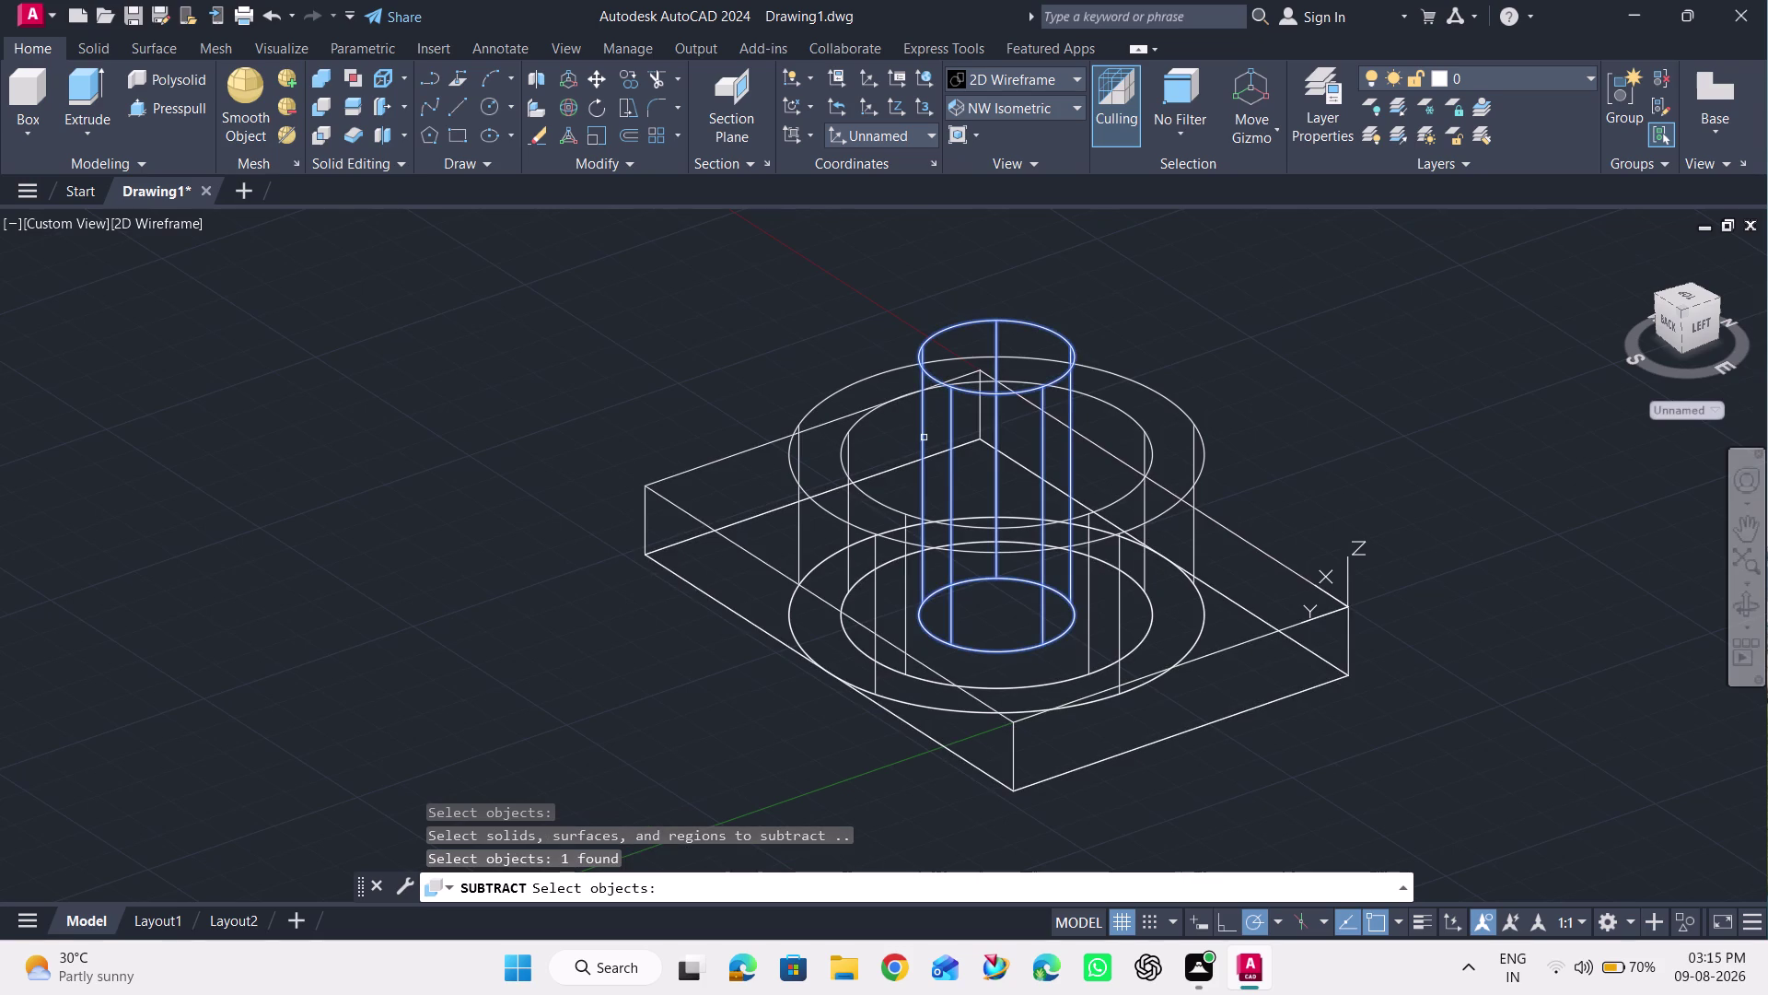
key(Return)
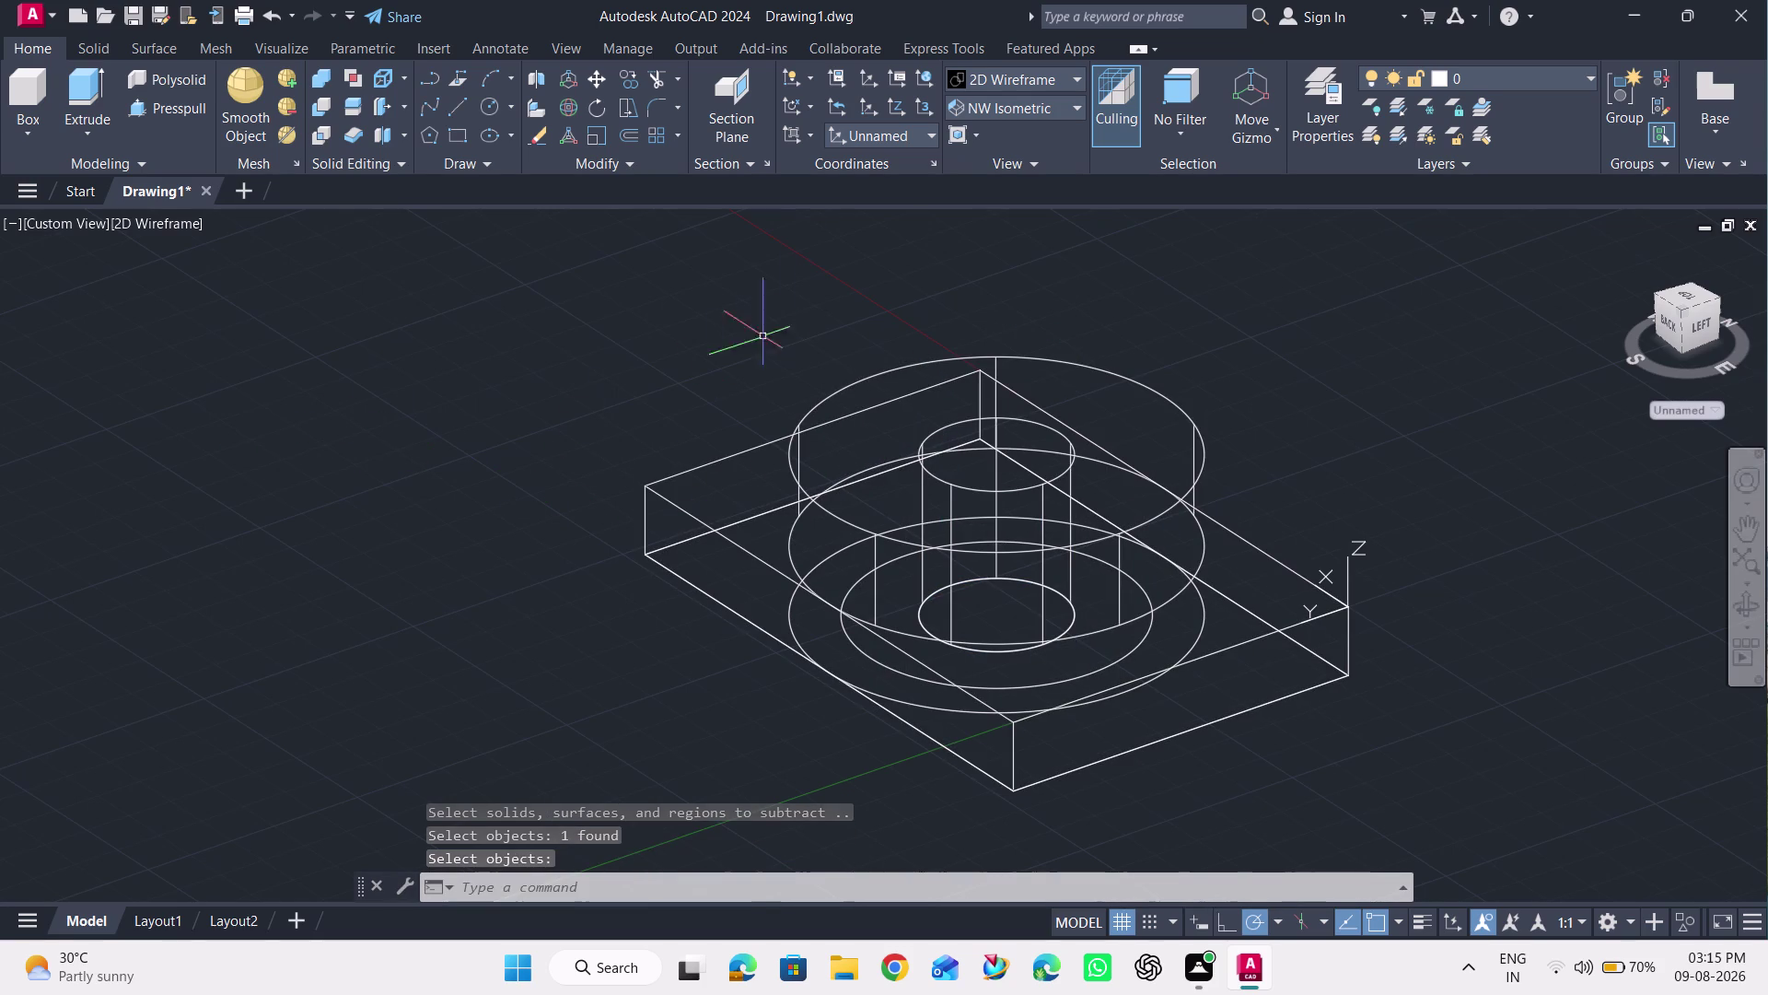
click(1010, 78)
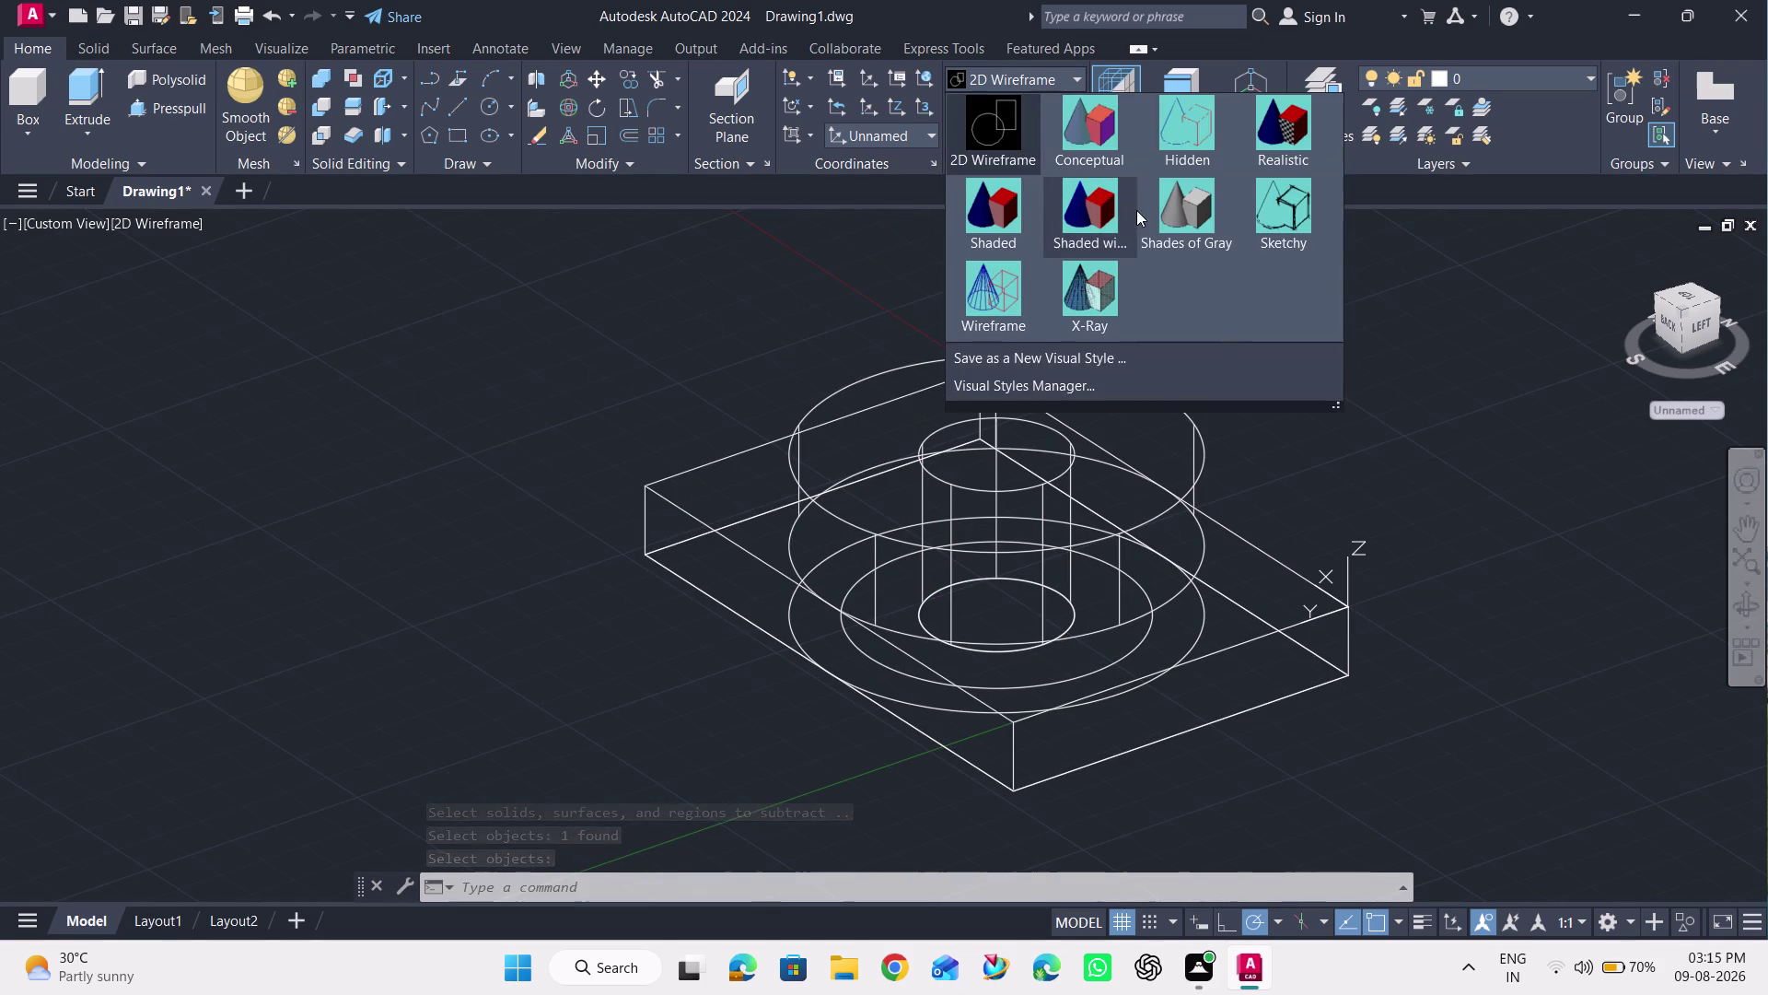
View the model in Shades of Gray, orbit to check the base hole, then restore 2D Wireframe.
click(1178, 210)
click(1748, 597)
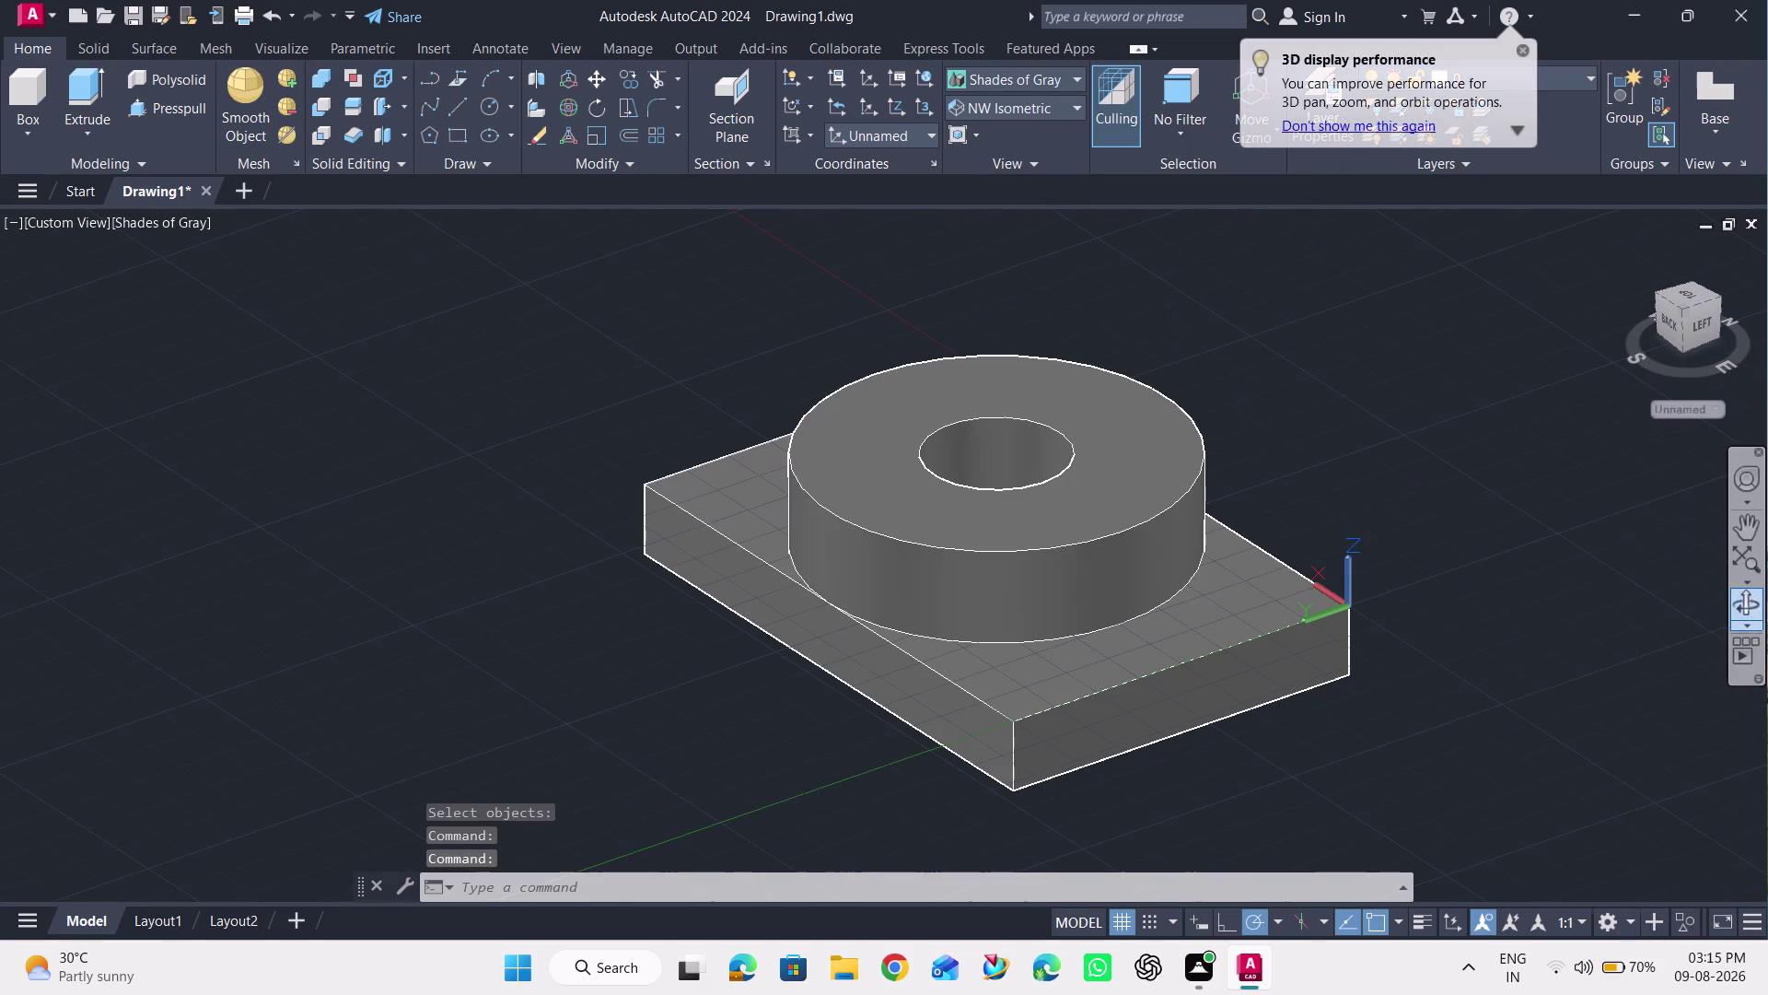
drag(1532, 503, 1106, 440)
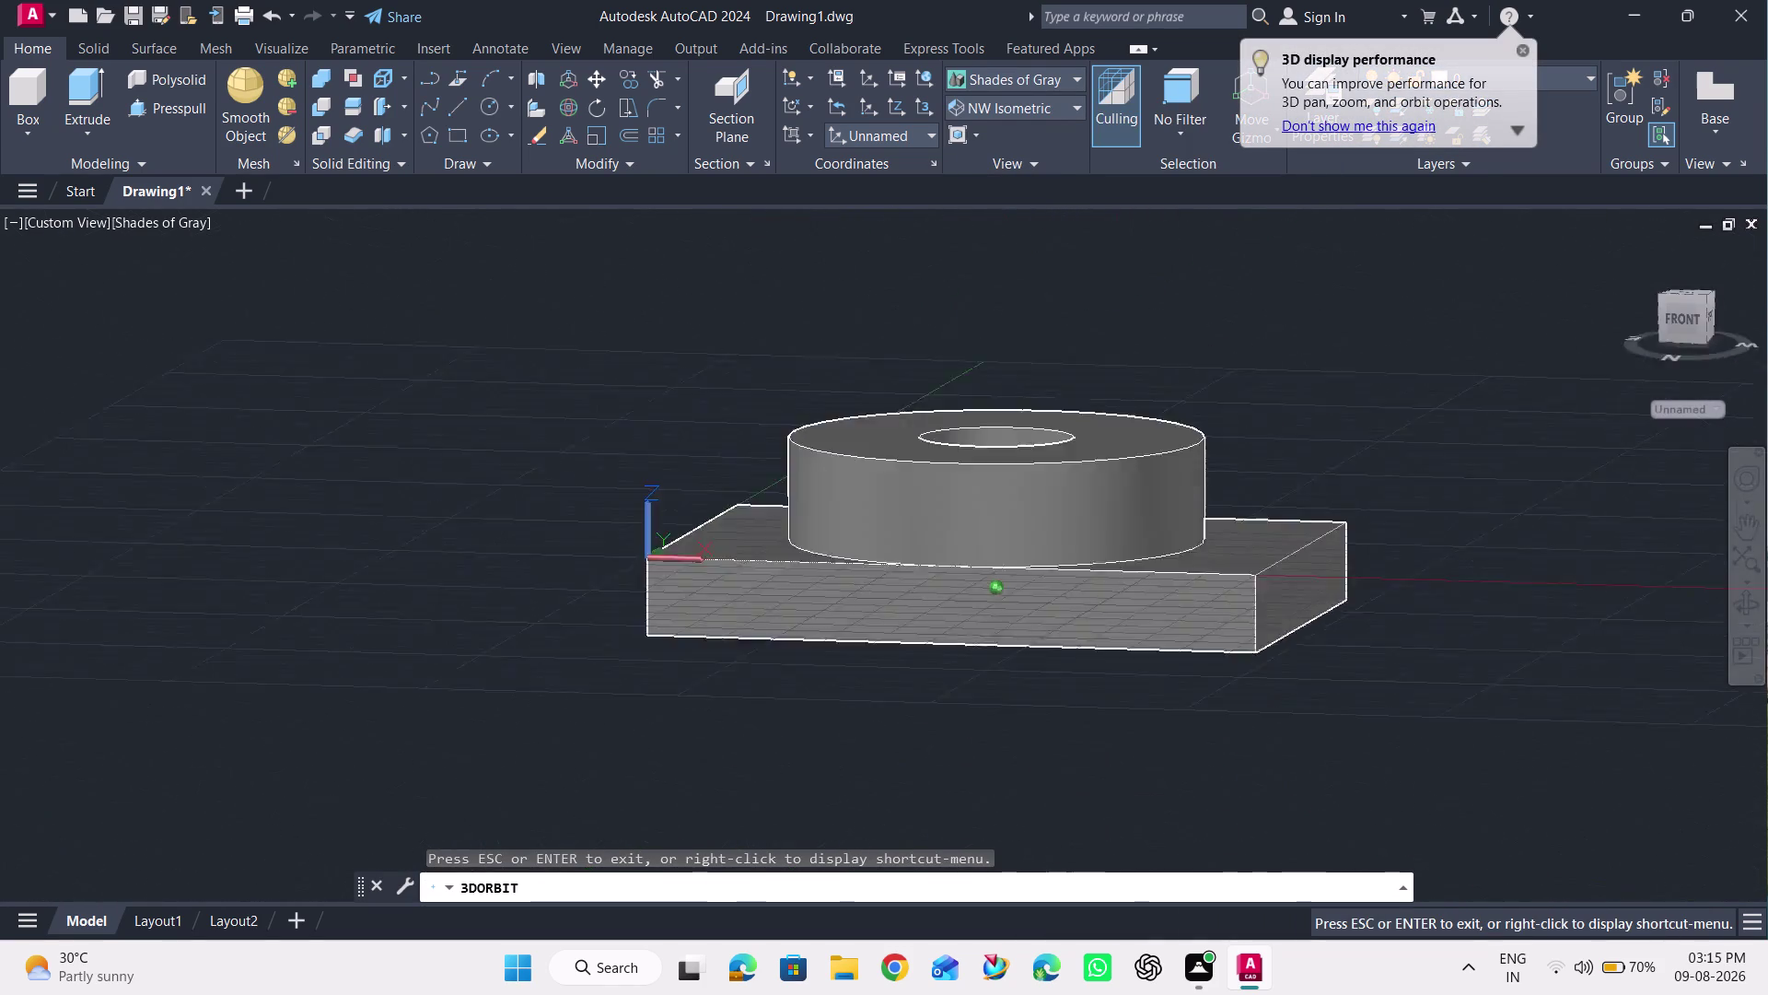
drag(1105, 440, 941, 557)
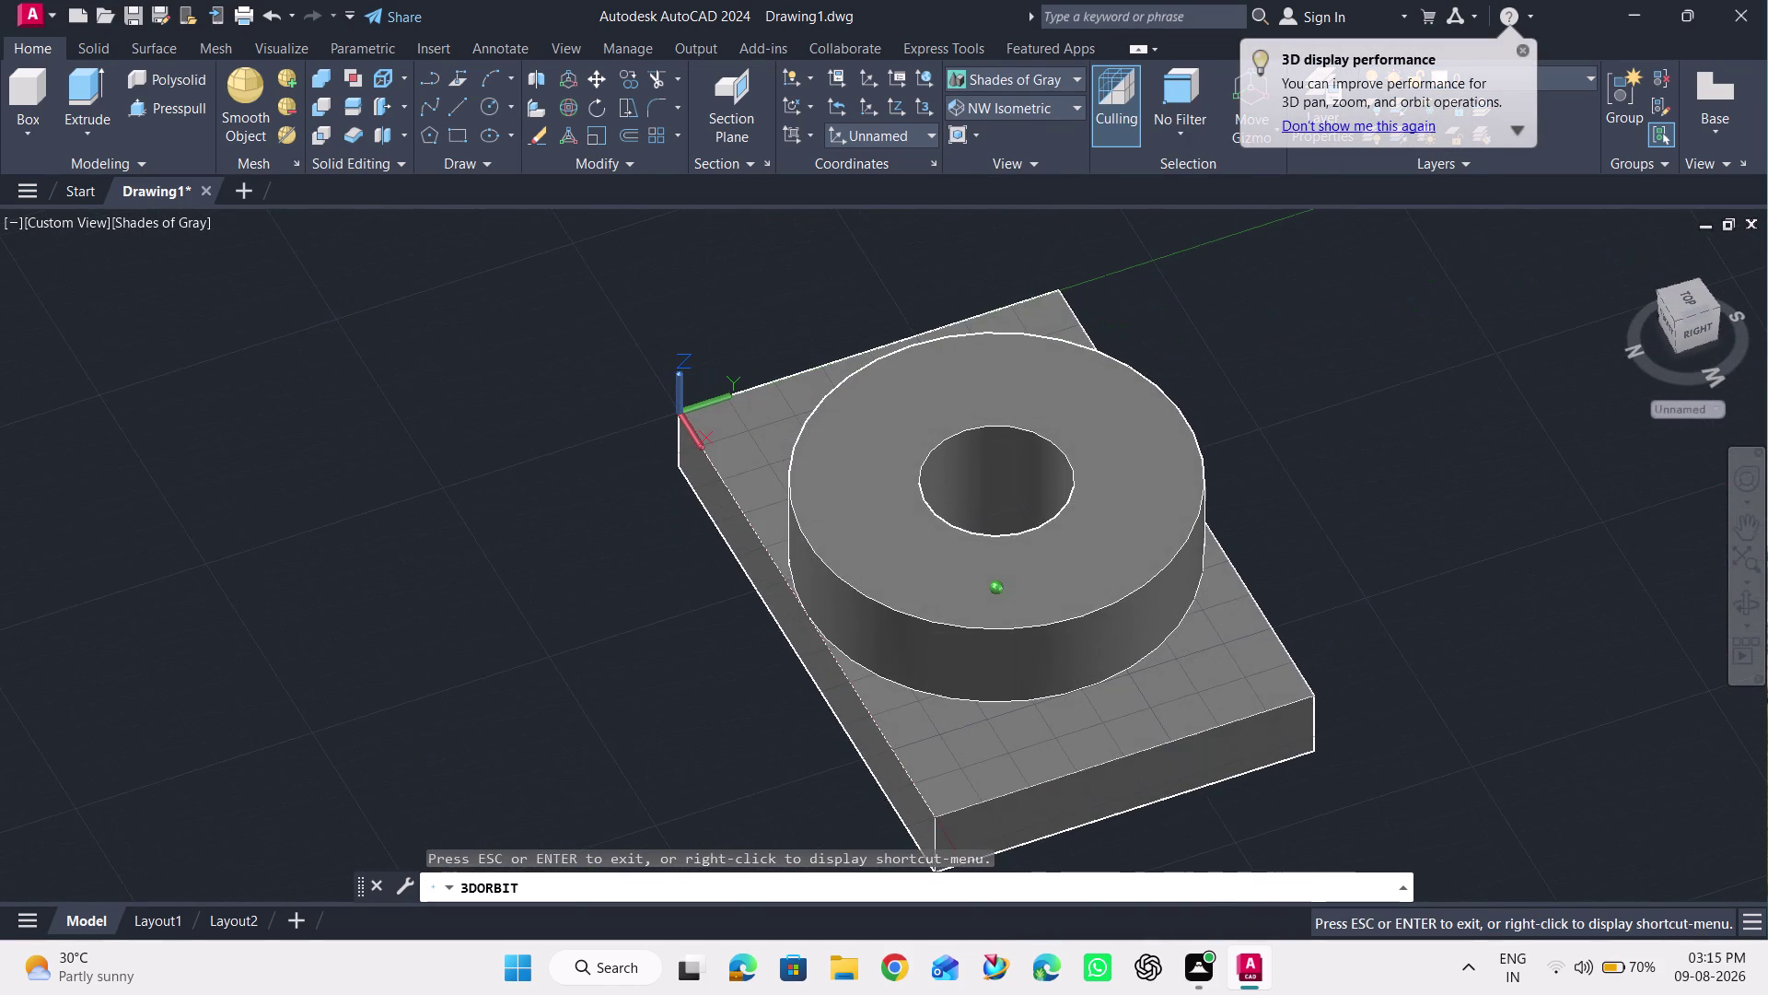
drag(941, 557, 1182, 203)
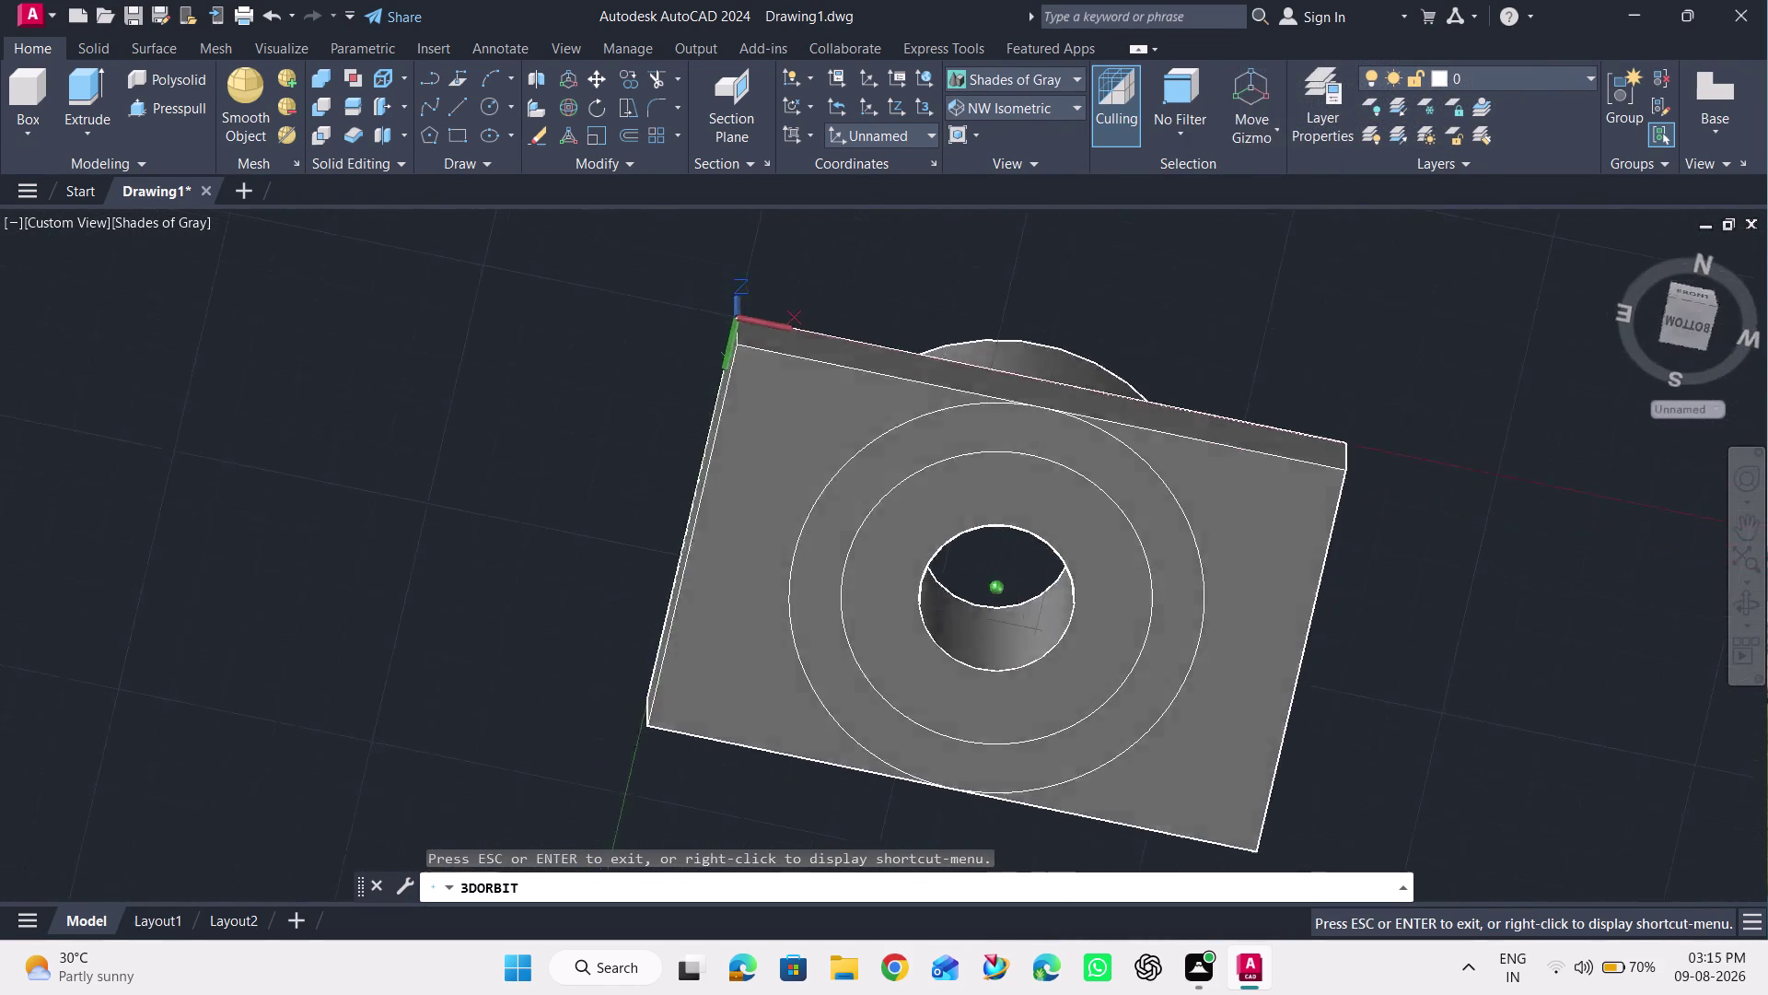
drag(1182, 202, 1095, 389)
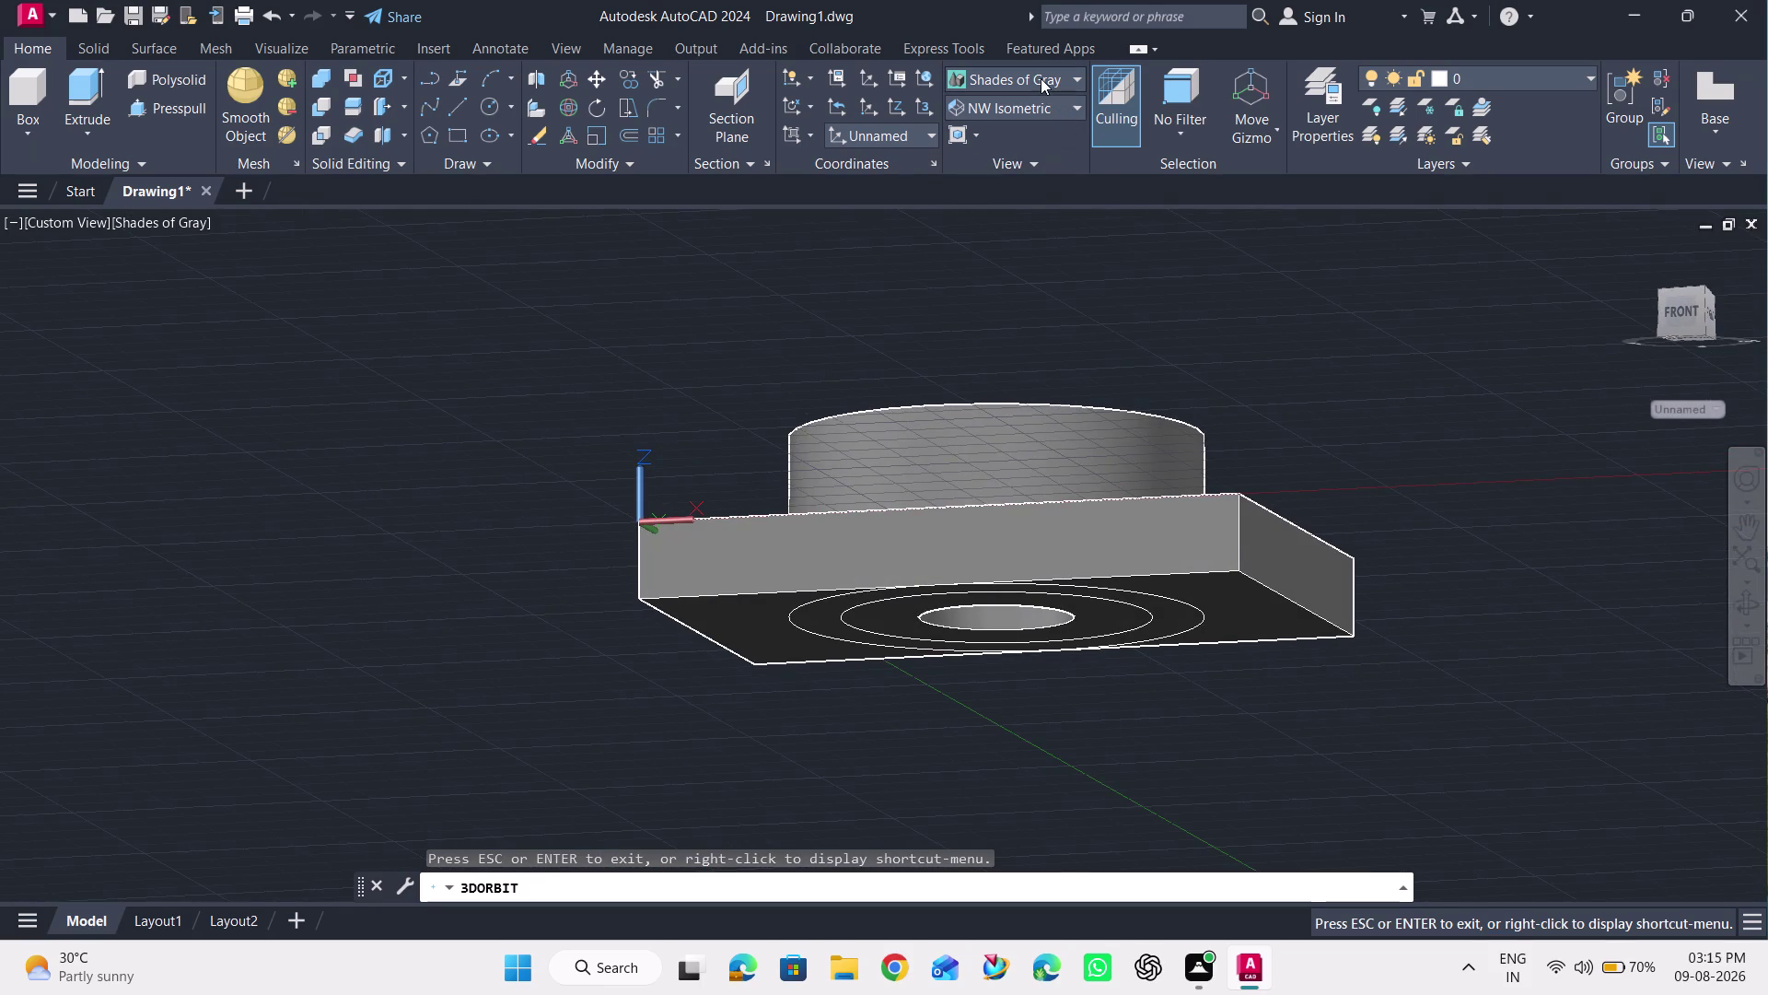
click(1040, 78)
click(983, 115)
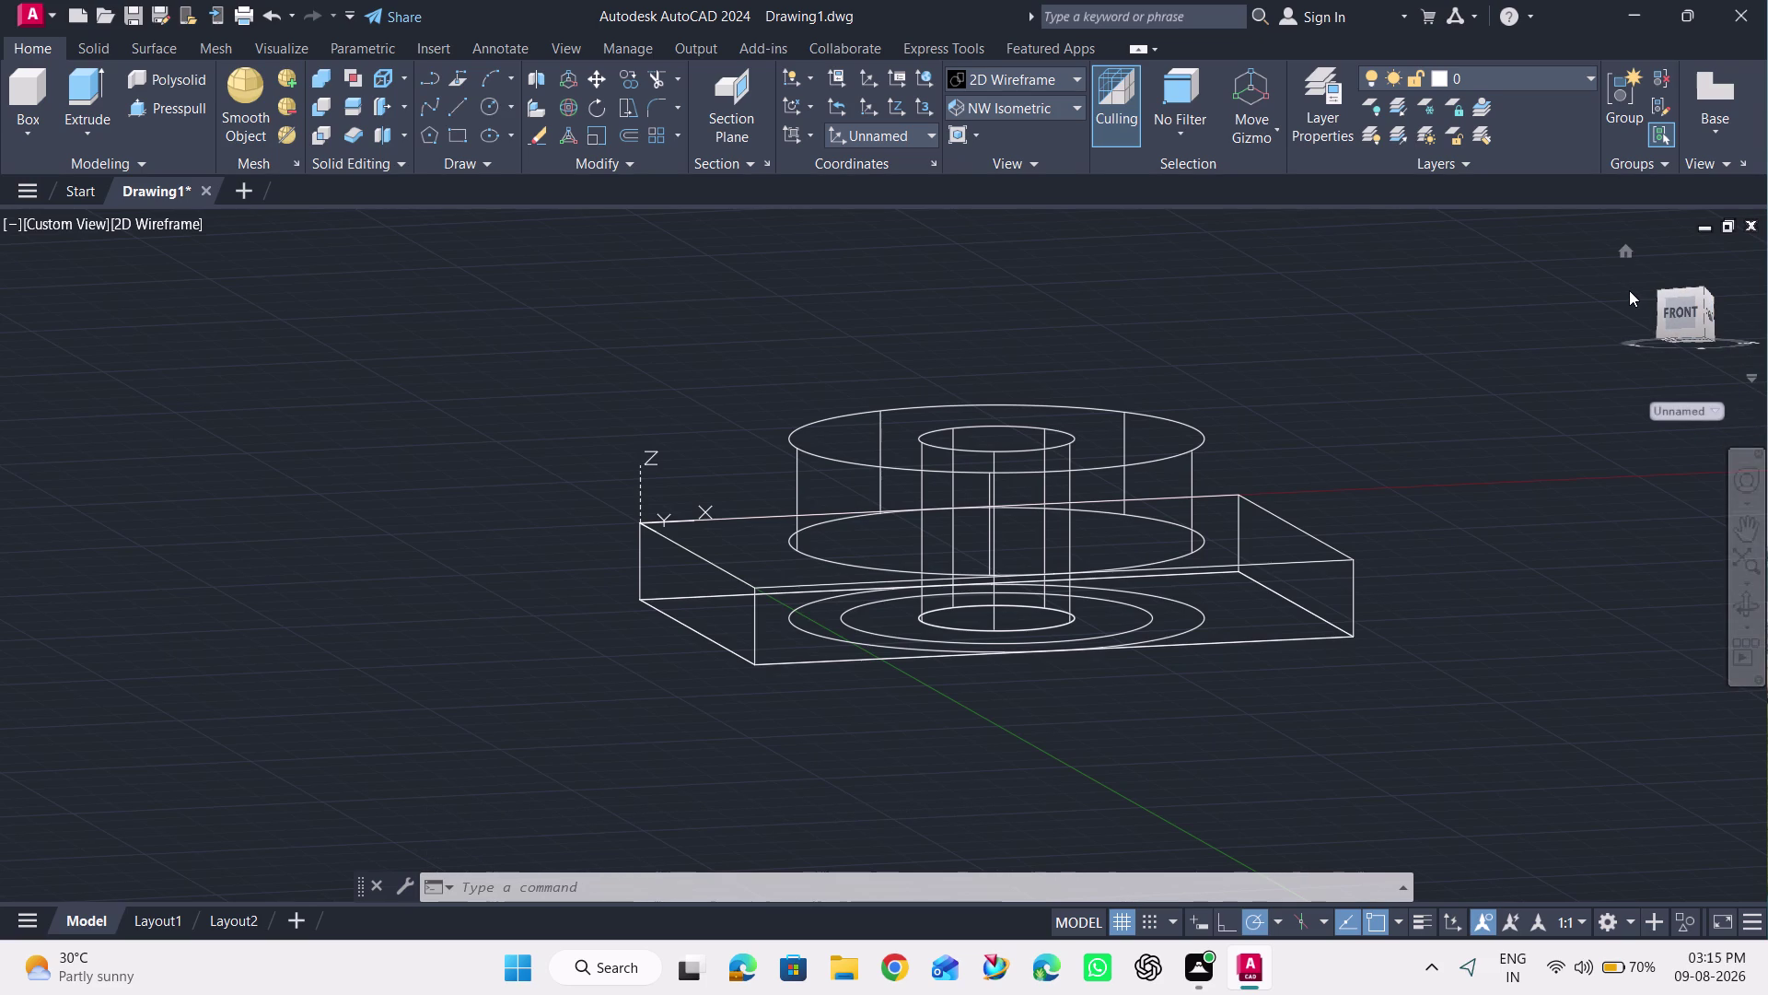
Orbit beneath the wireframe plate until the concentric boss and hole circles show, then exit orbit.
drag(1629, 290, 1622, 332)
click(1755, 603)
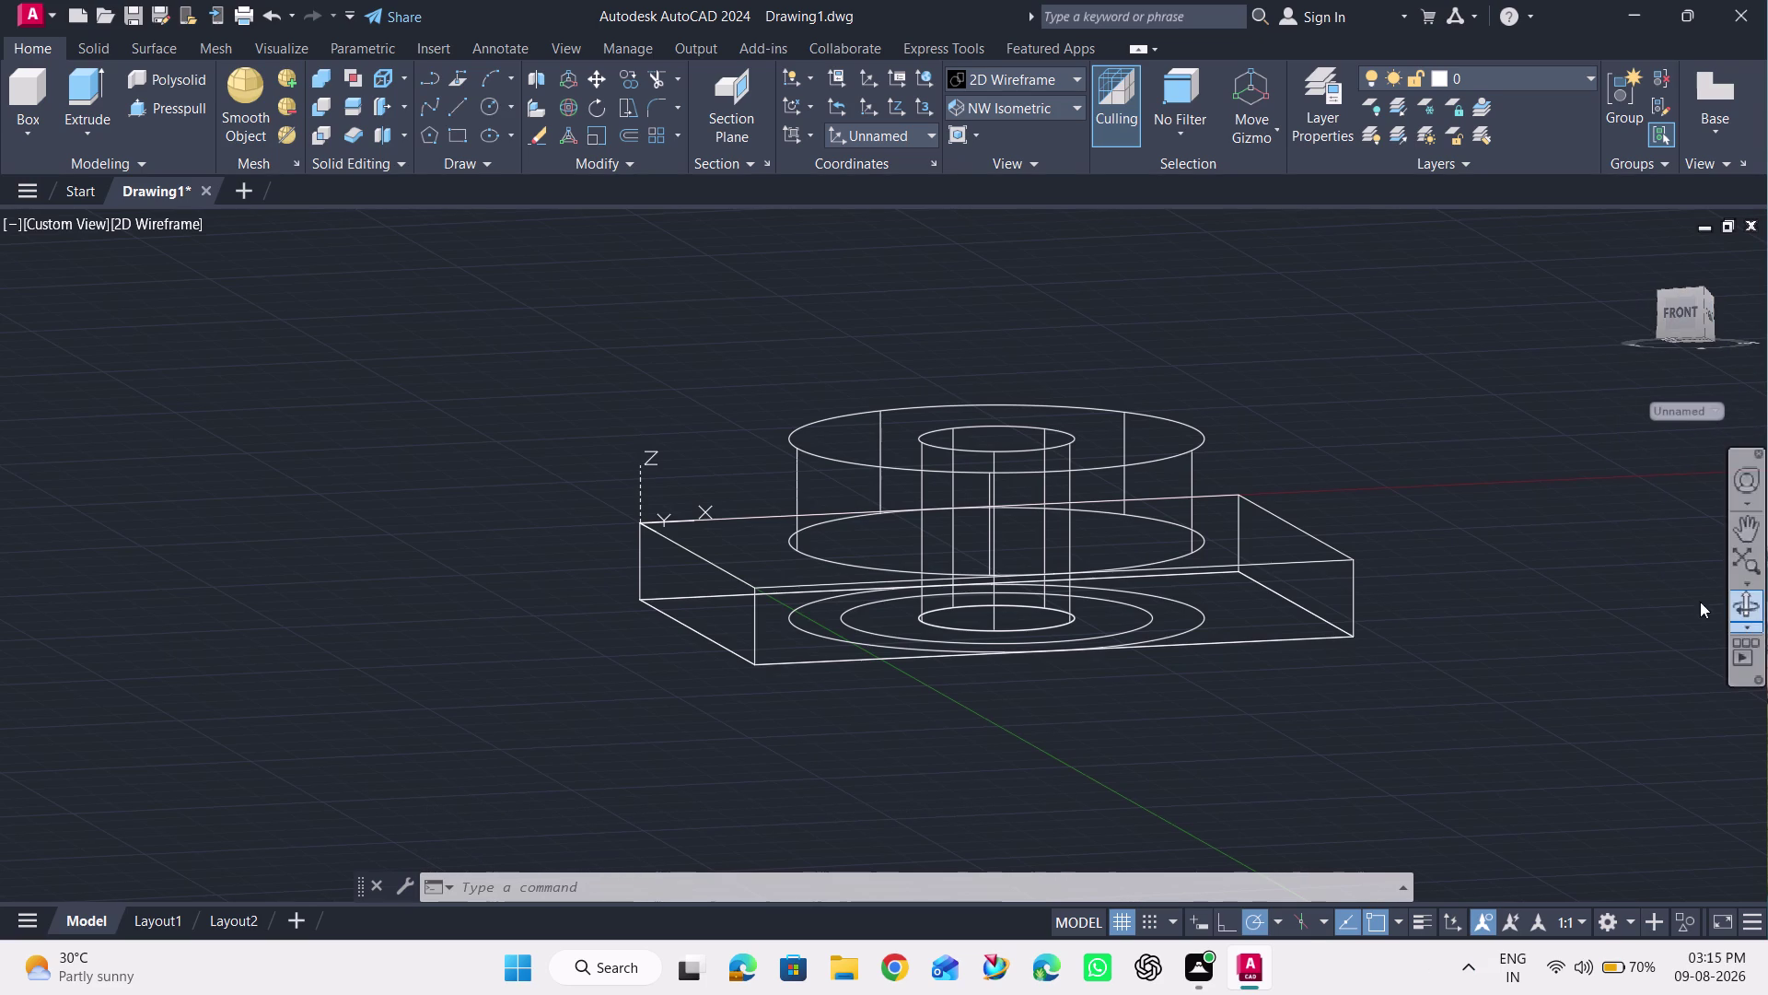
drag(1570, 578, 1423, 149)
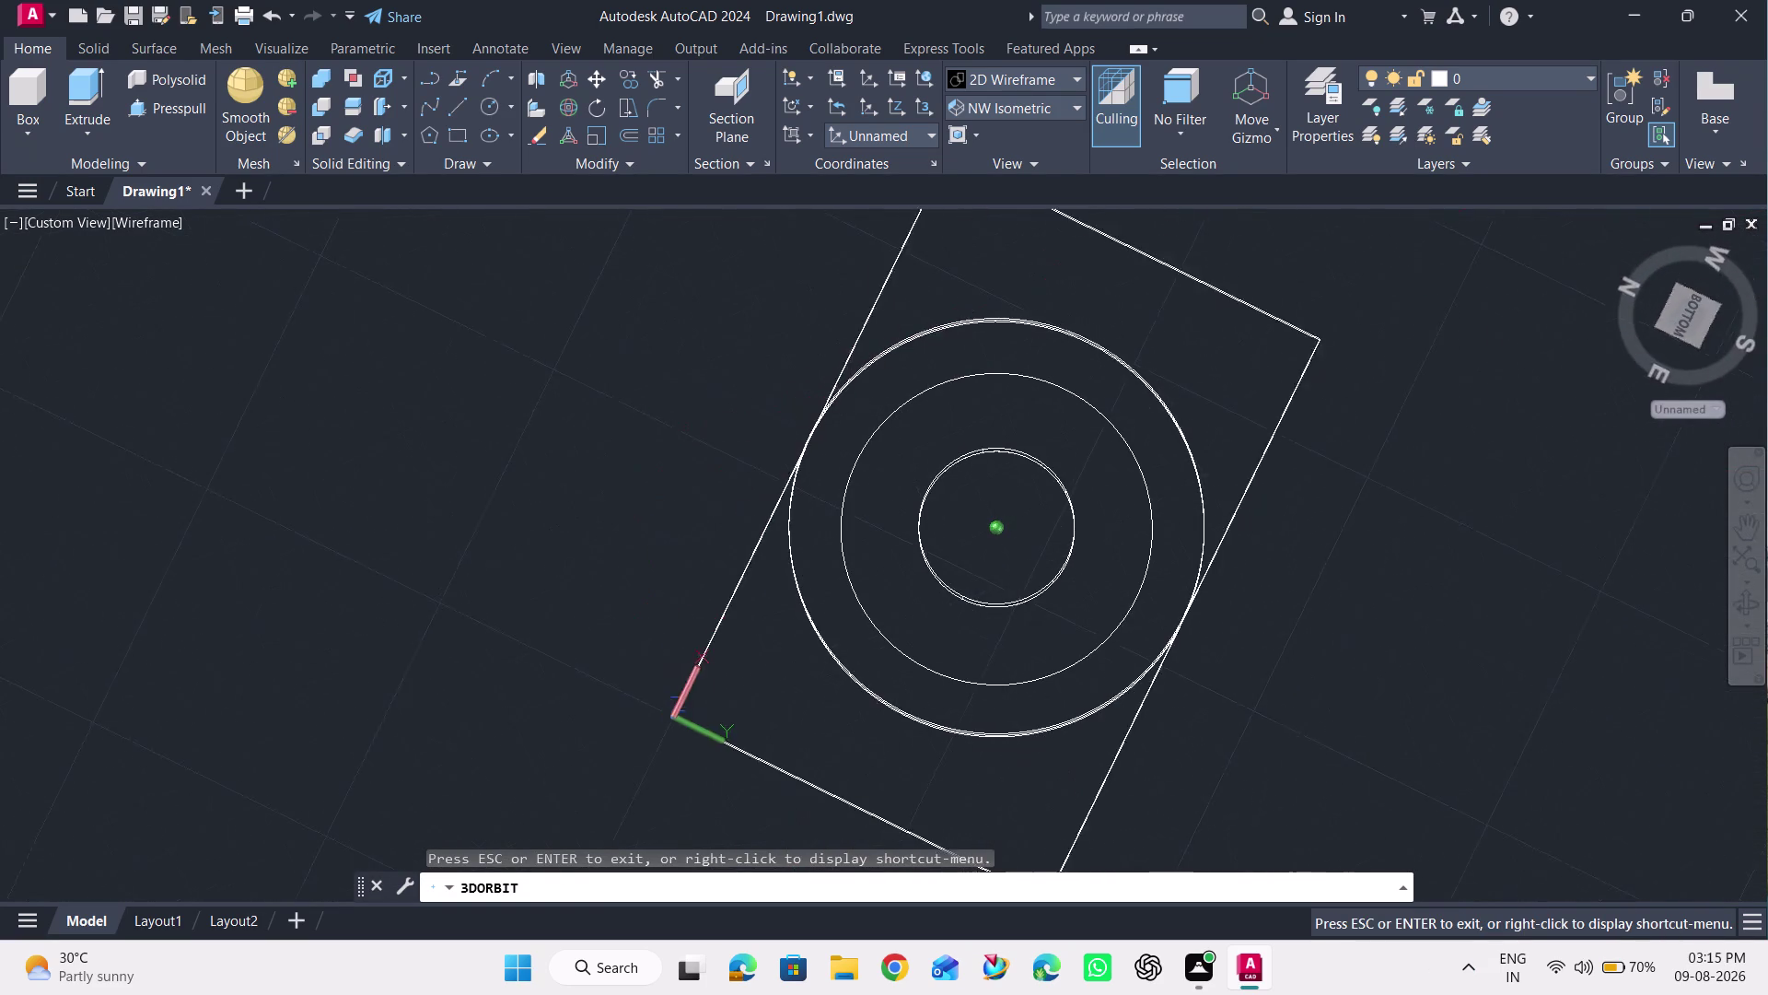
drag(1423, 149, 1045, 129)
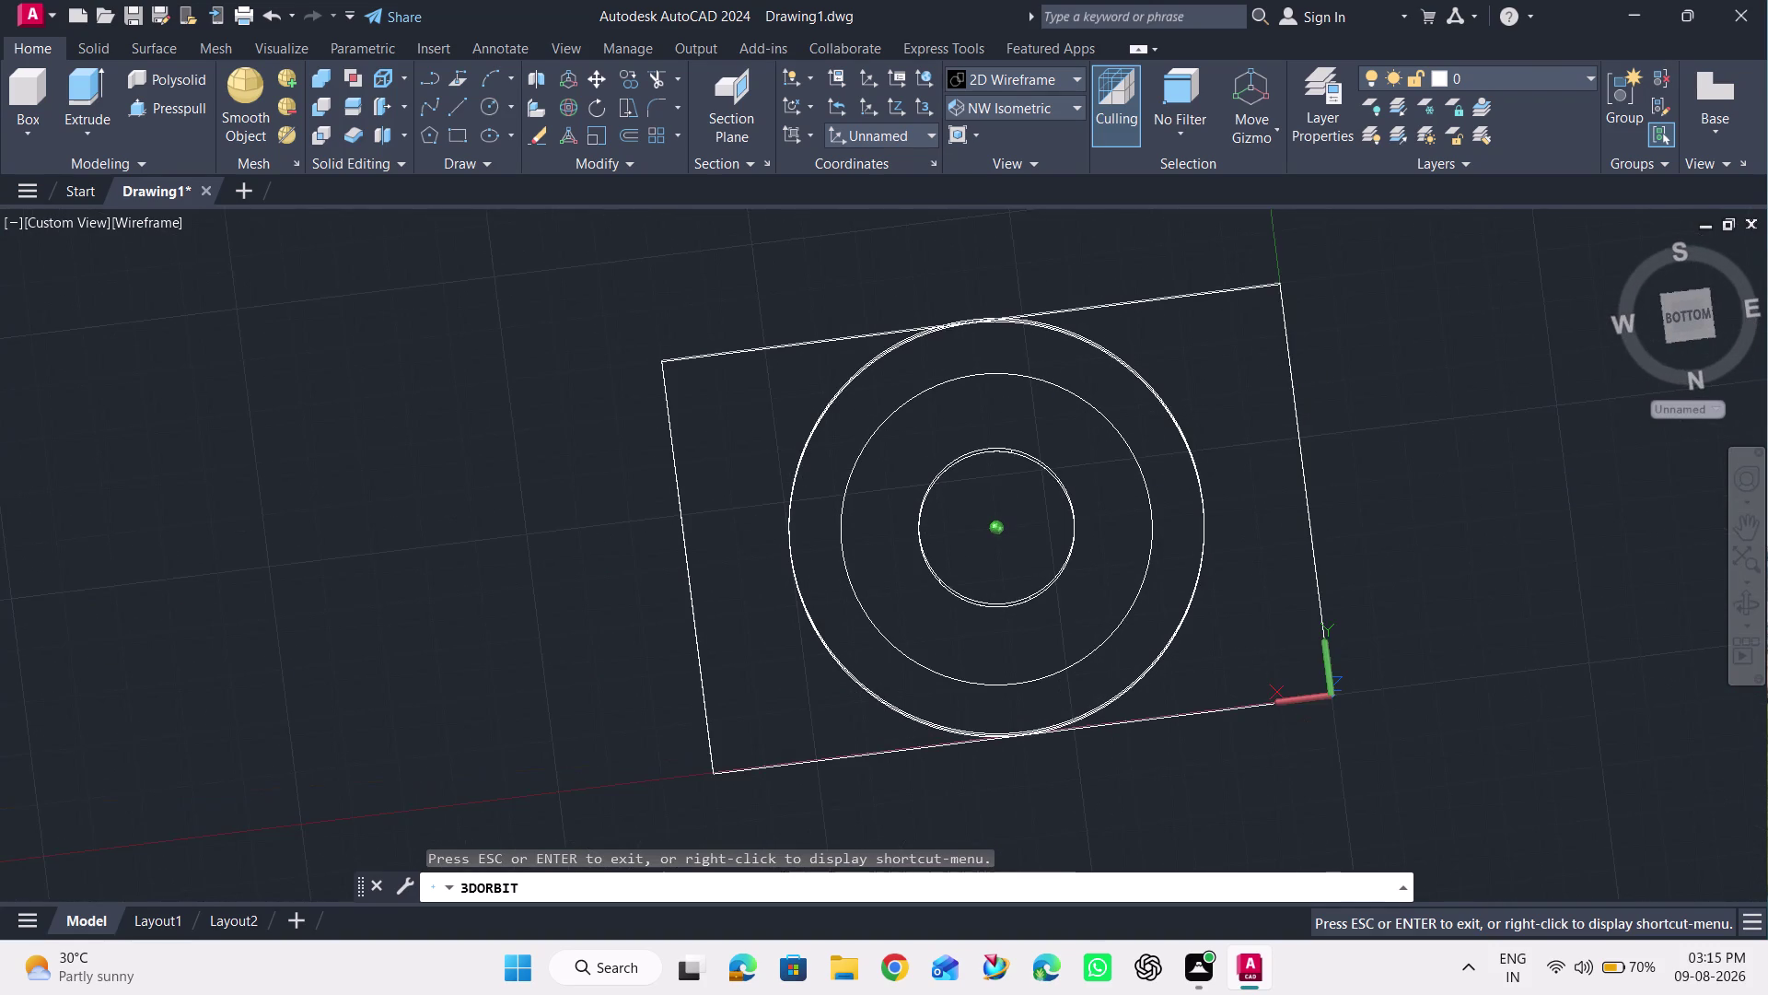
drag(1044, 129, 1077, 73)
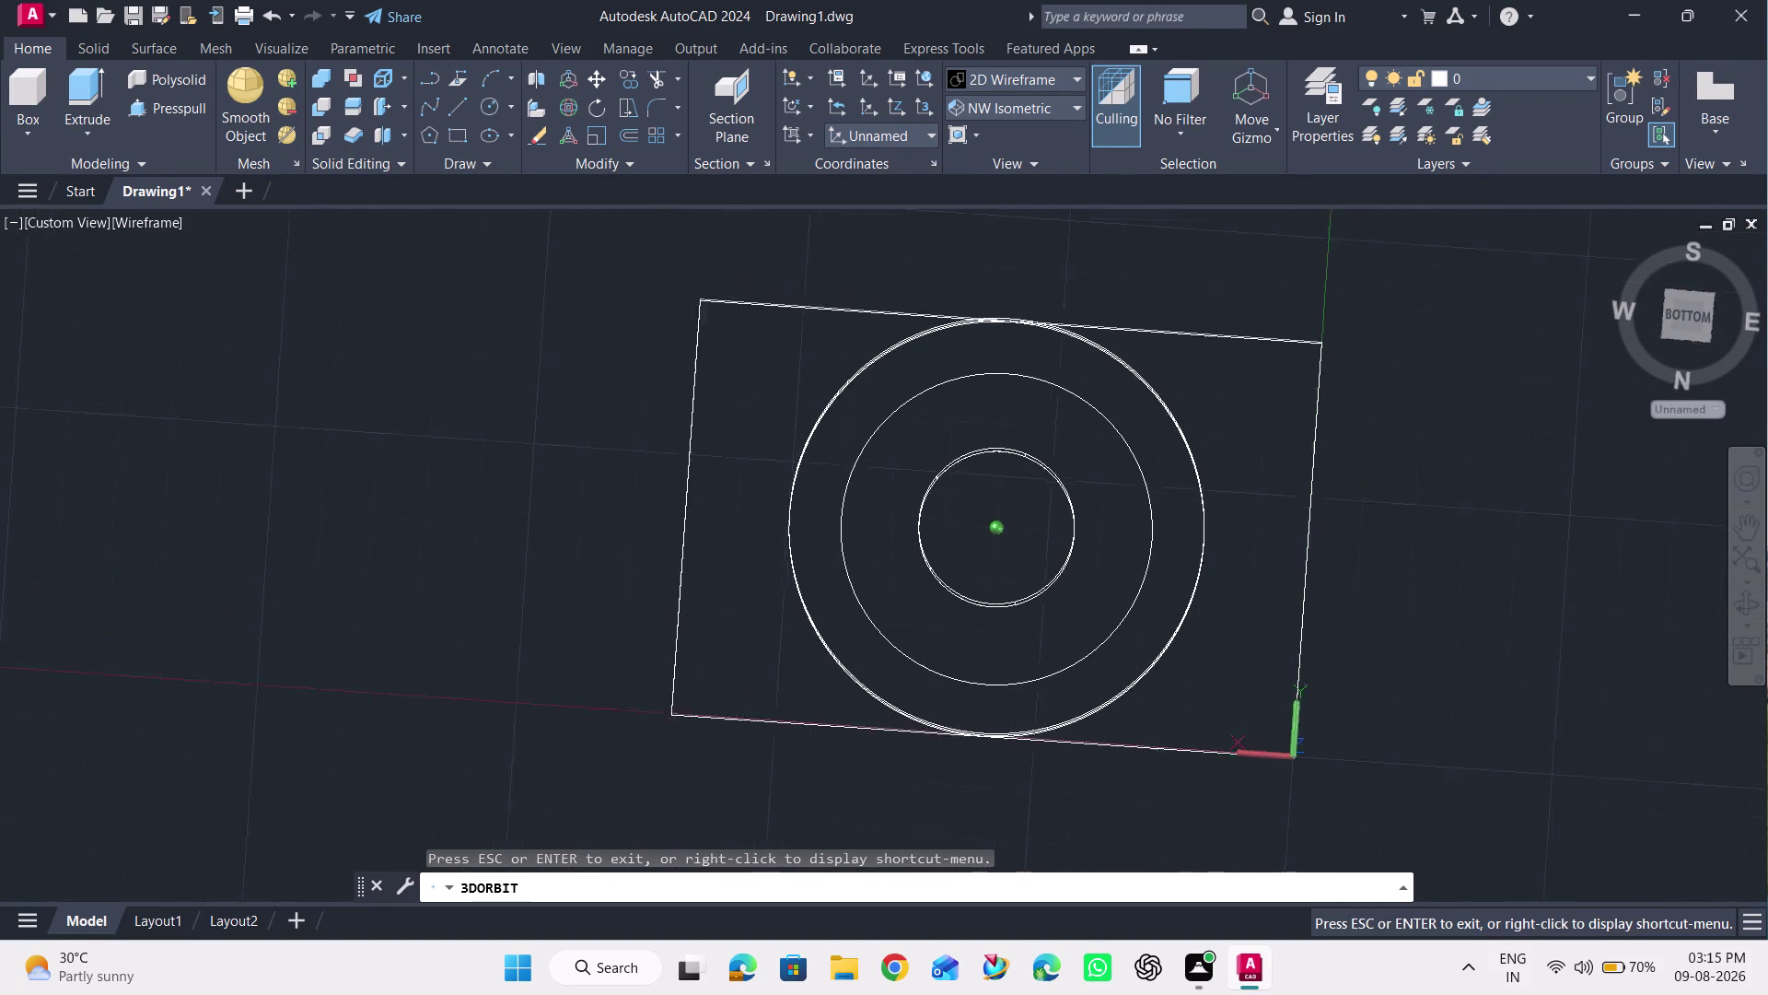
drag(1077, 73, 1067, 70)
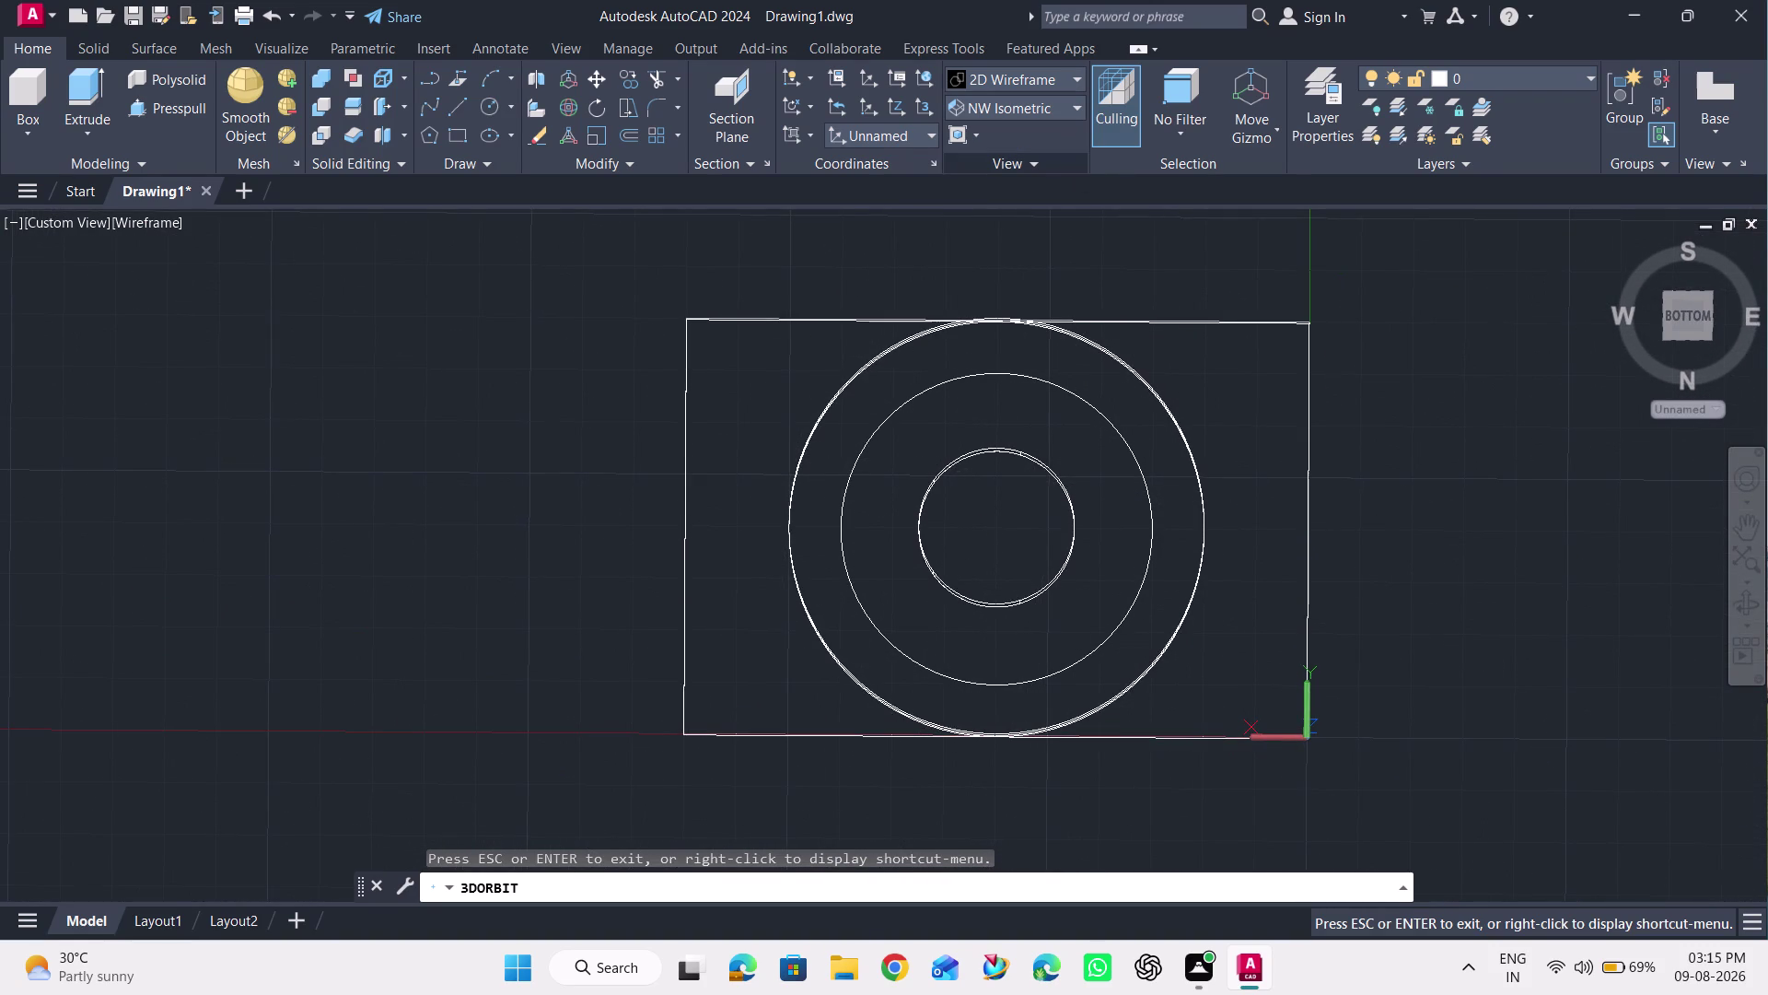
drag(1456, 527, 1269, 499)
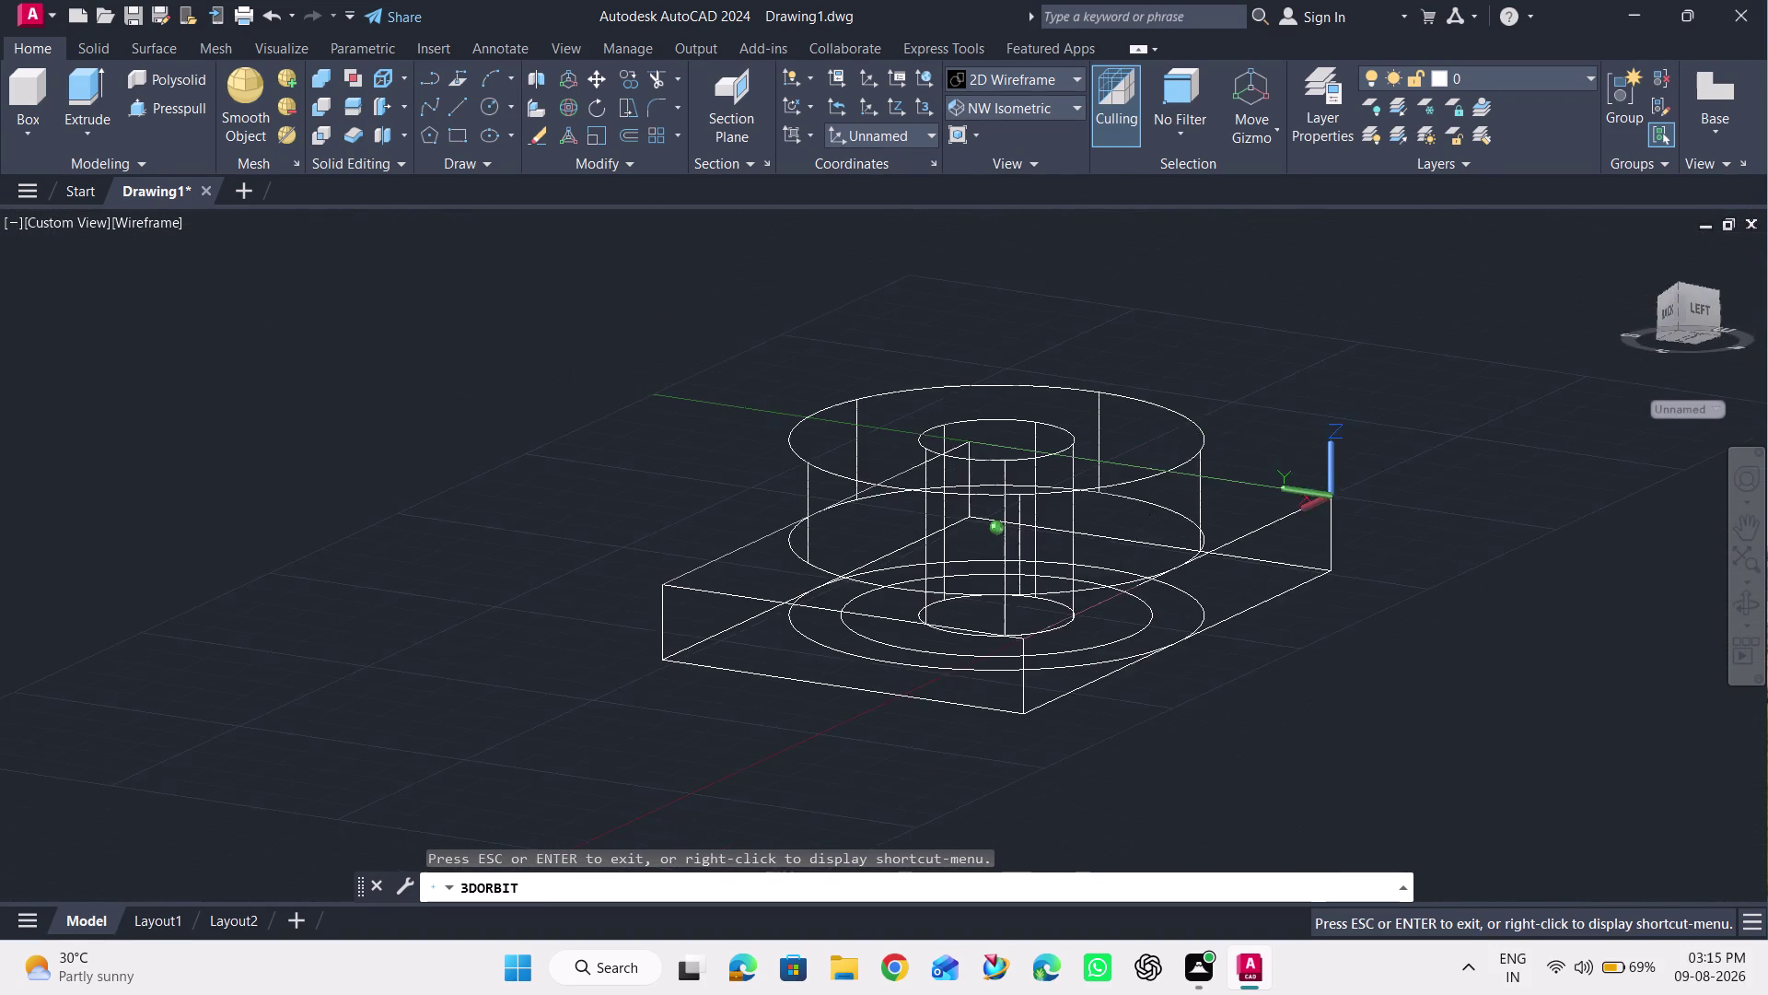
drag(1269, 498, 1439, 296)
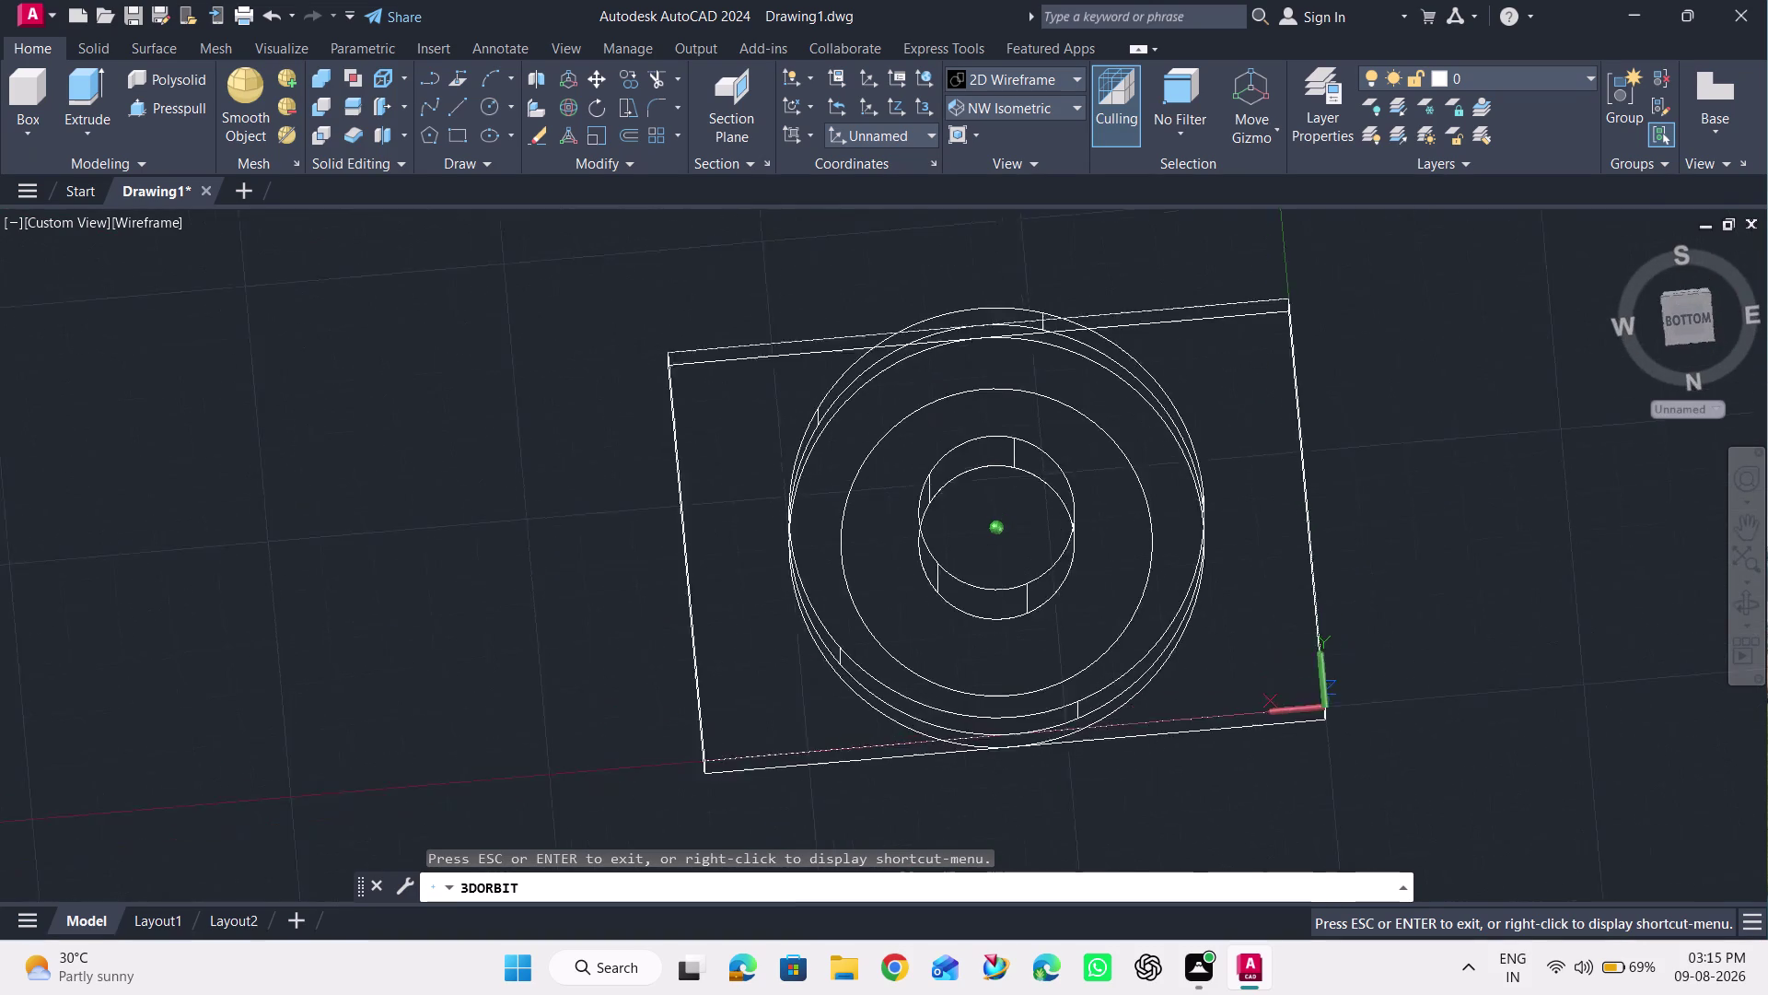
drag(1439, 296, 1448, 259)
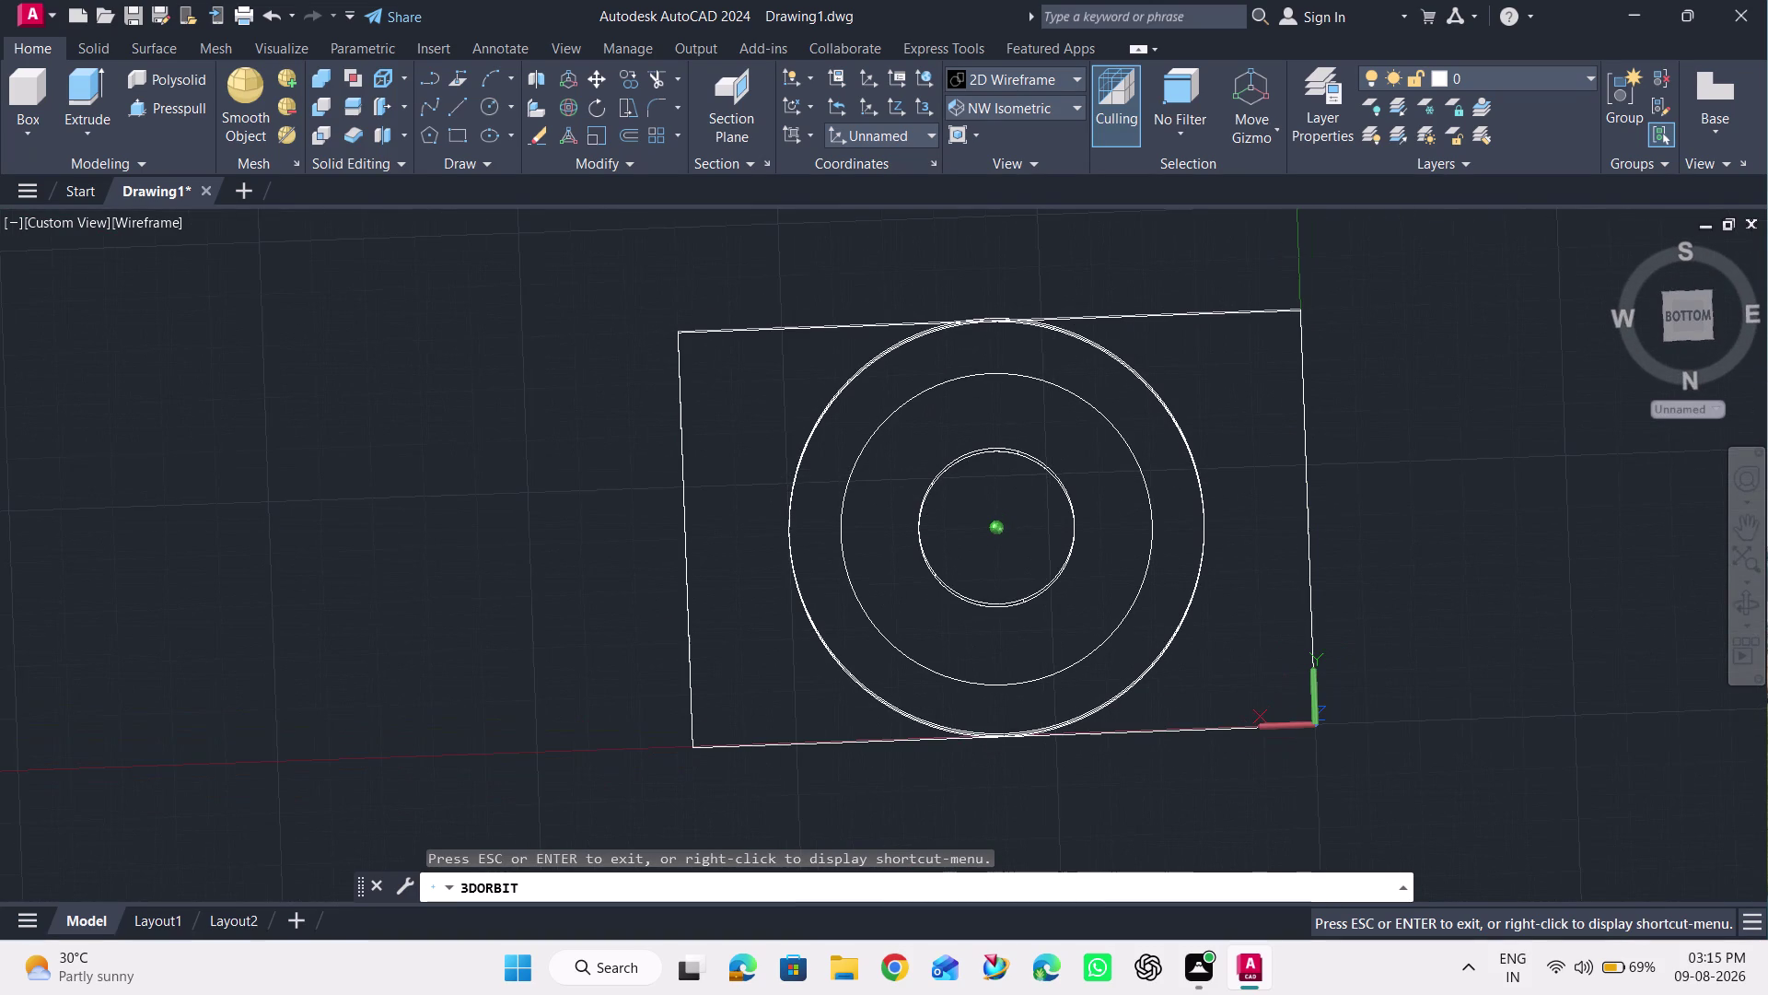
drag(1447, 259, 1447, 263)
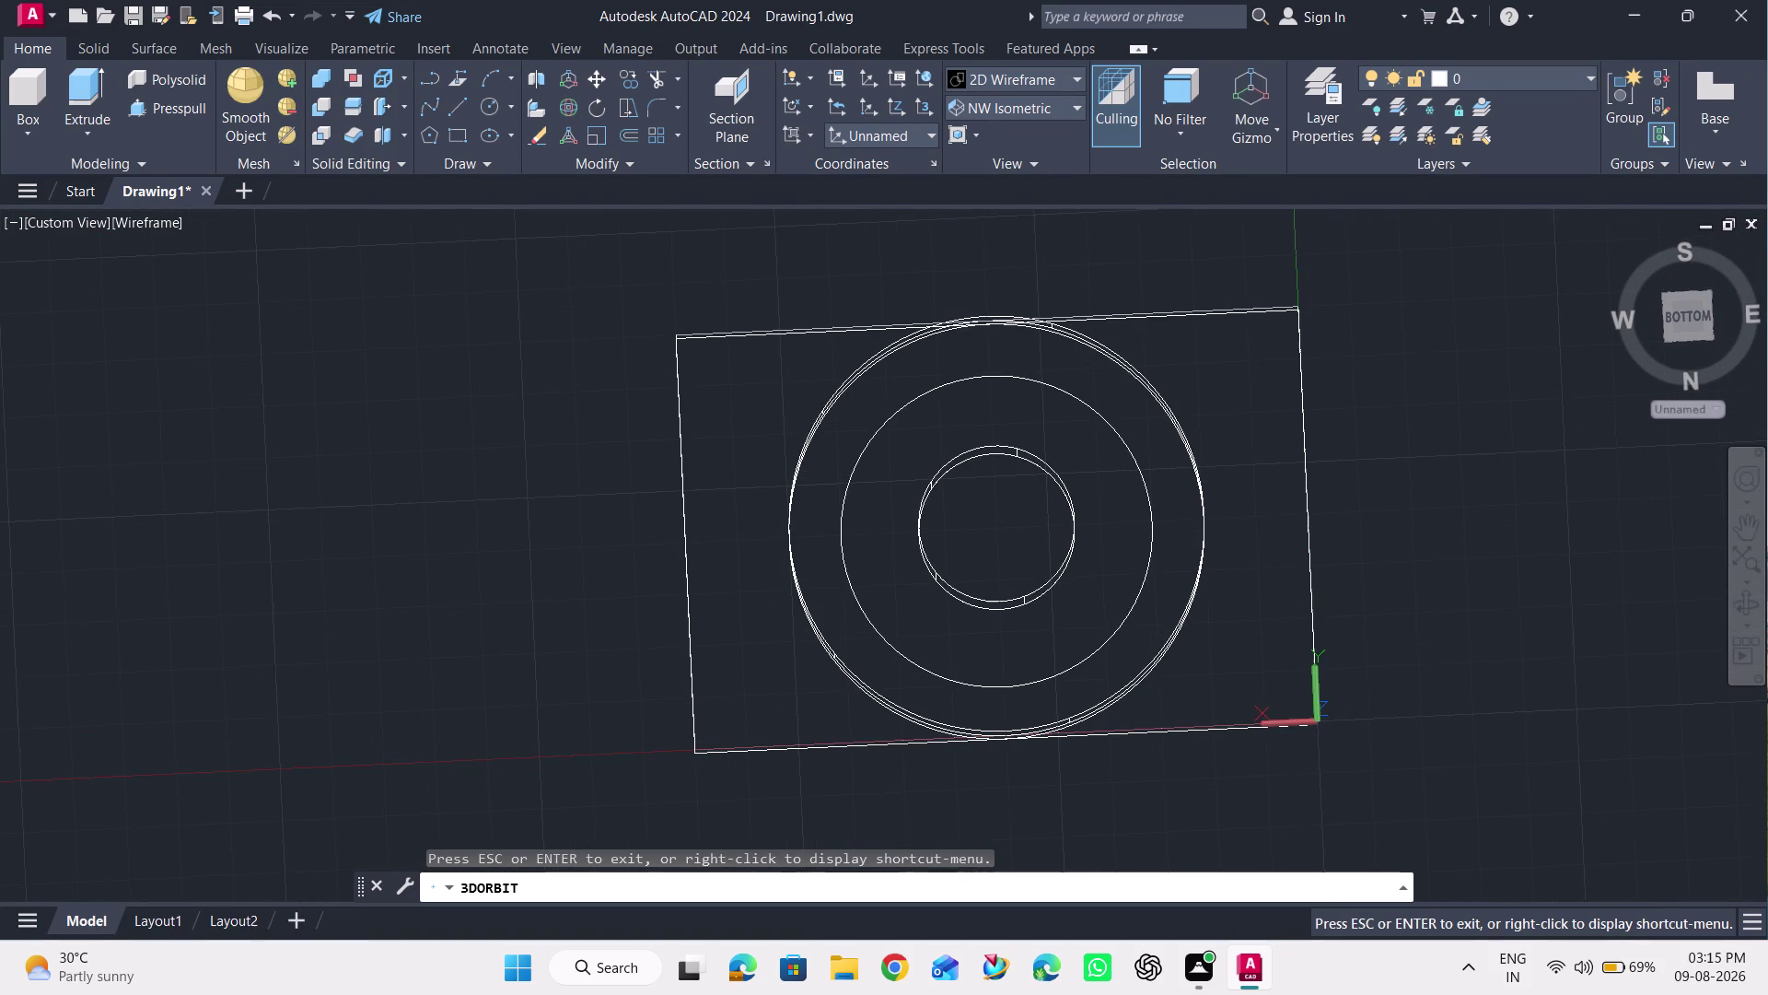
drag(1408, 693, 1371, 437)
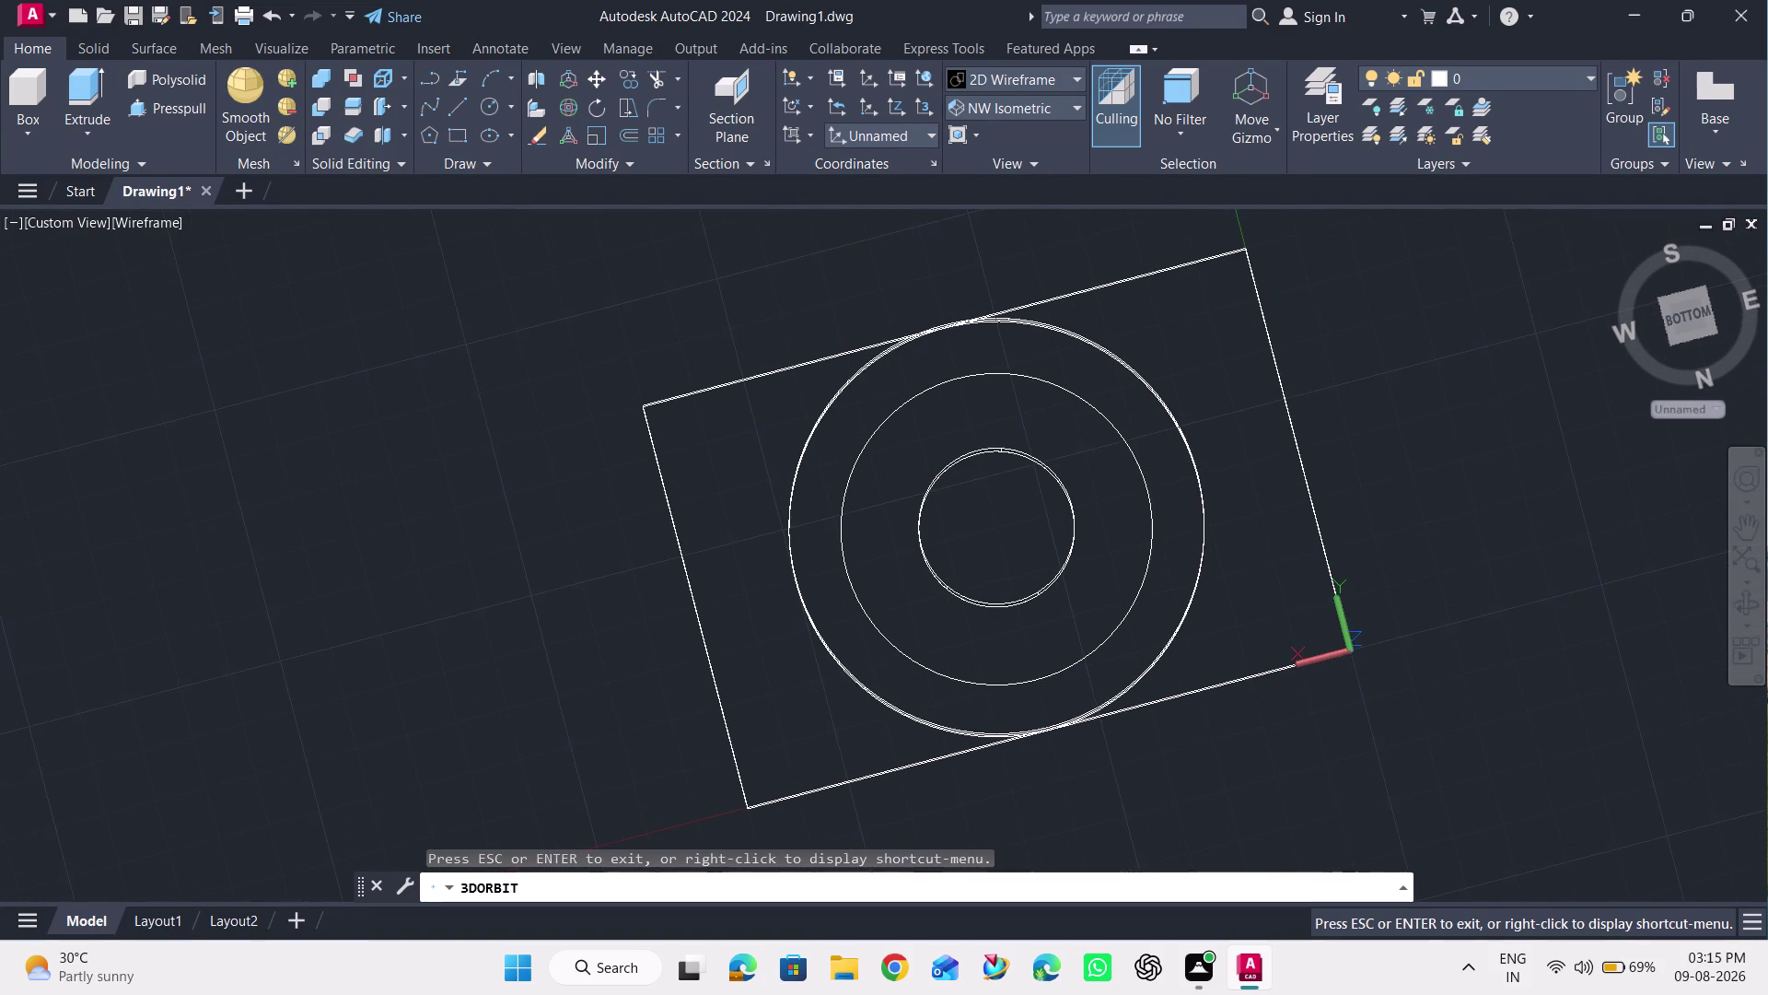
drag(1236, 787, 1306, 648)
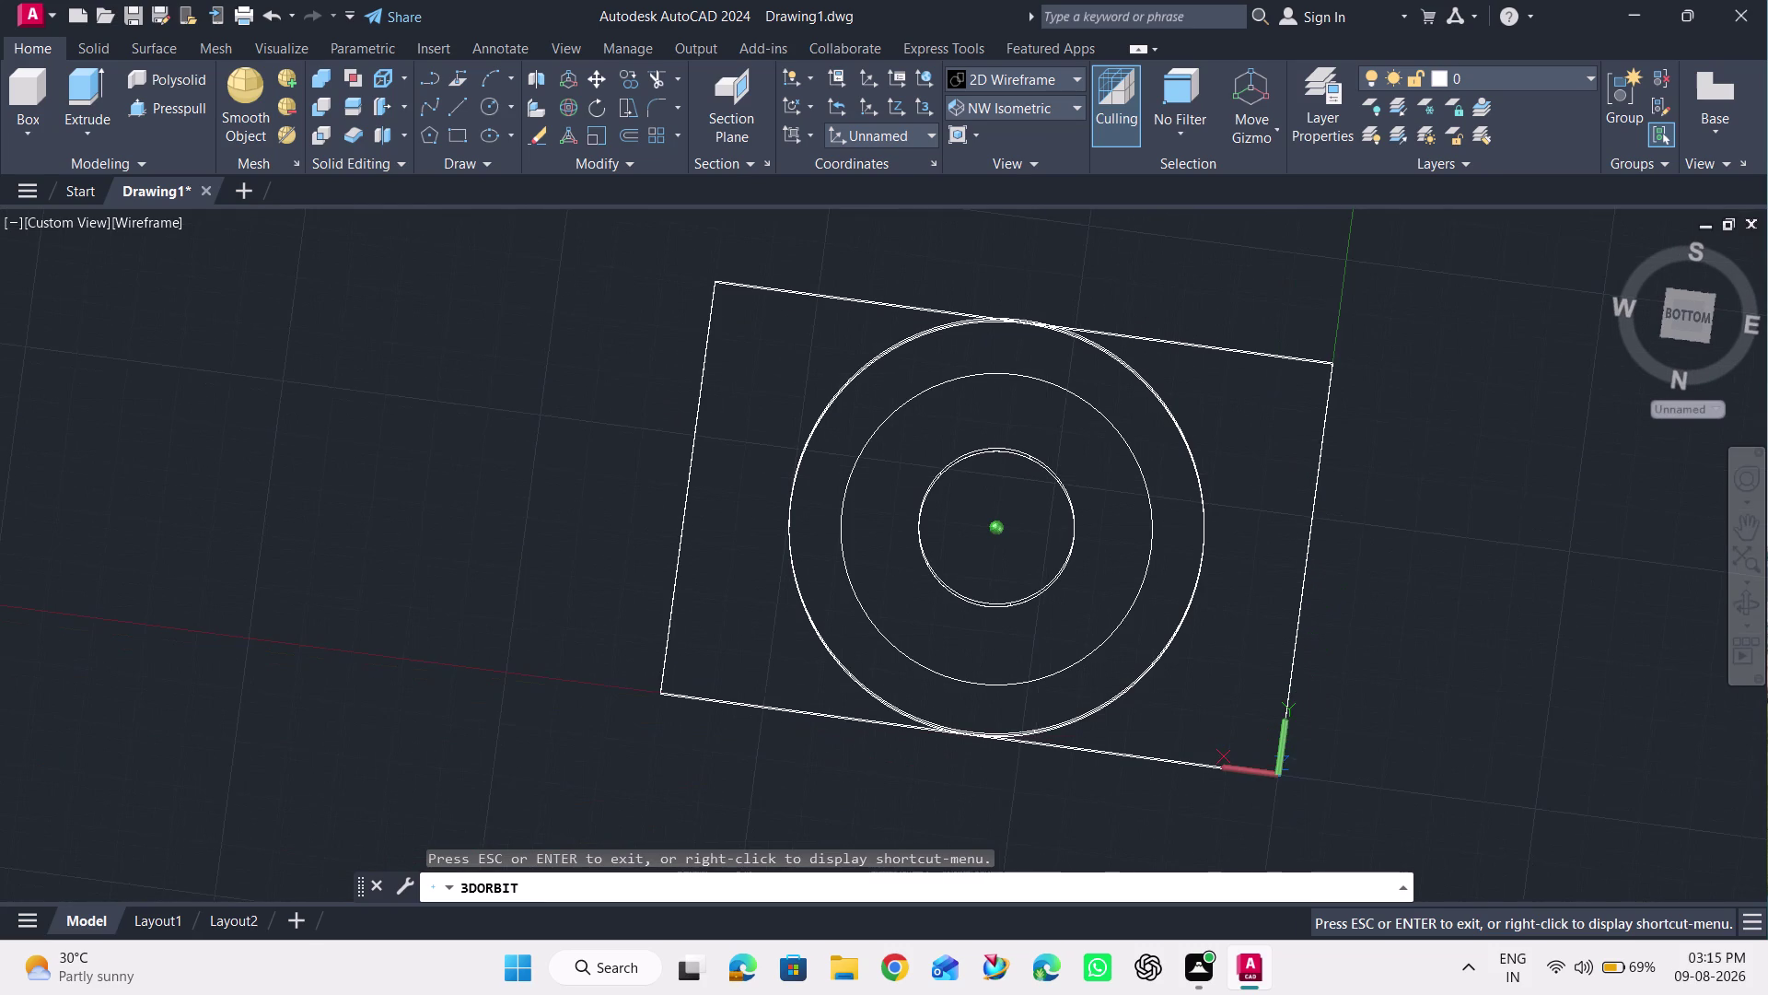
drag(1306, 649, 1306, 642)
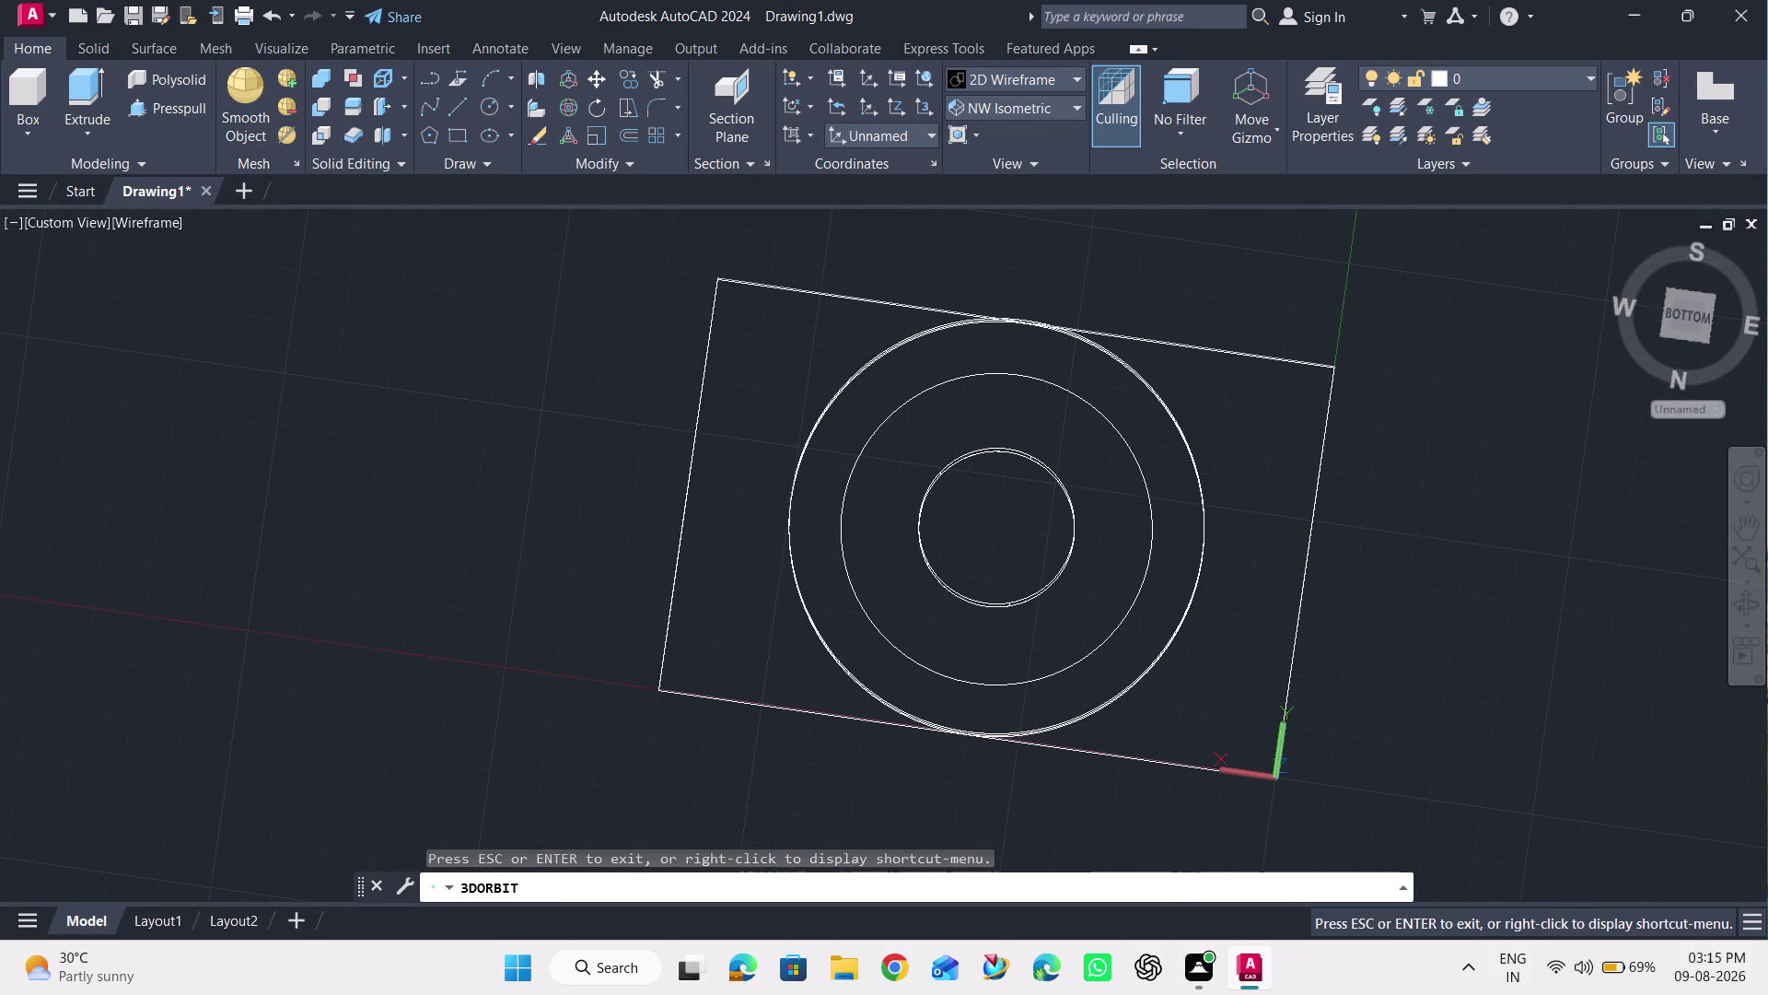
key(Escape)
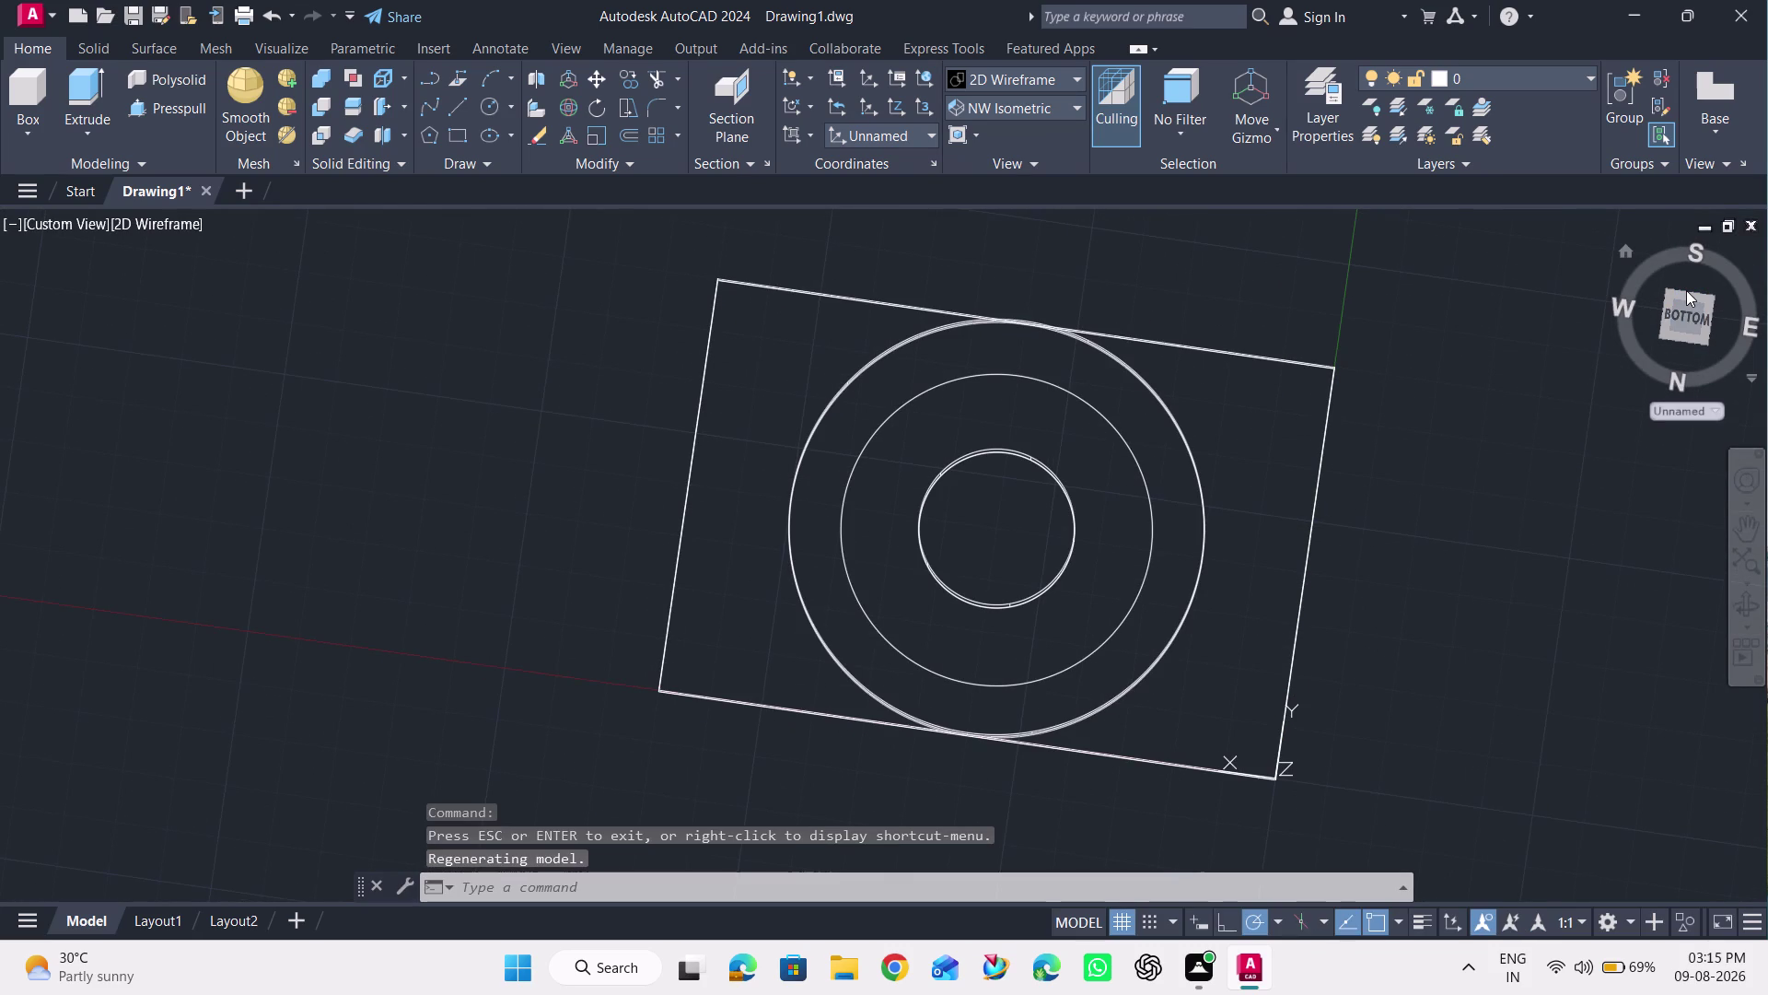
click(1686, 293)
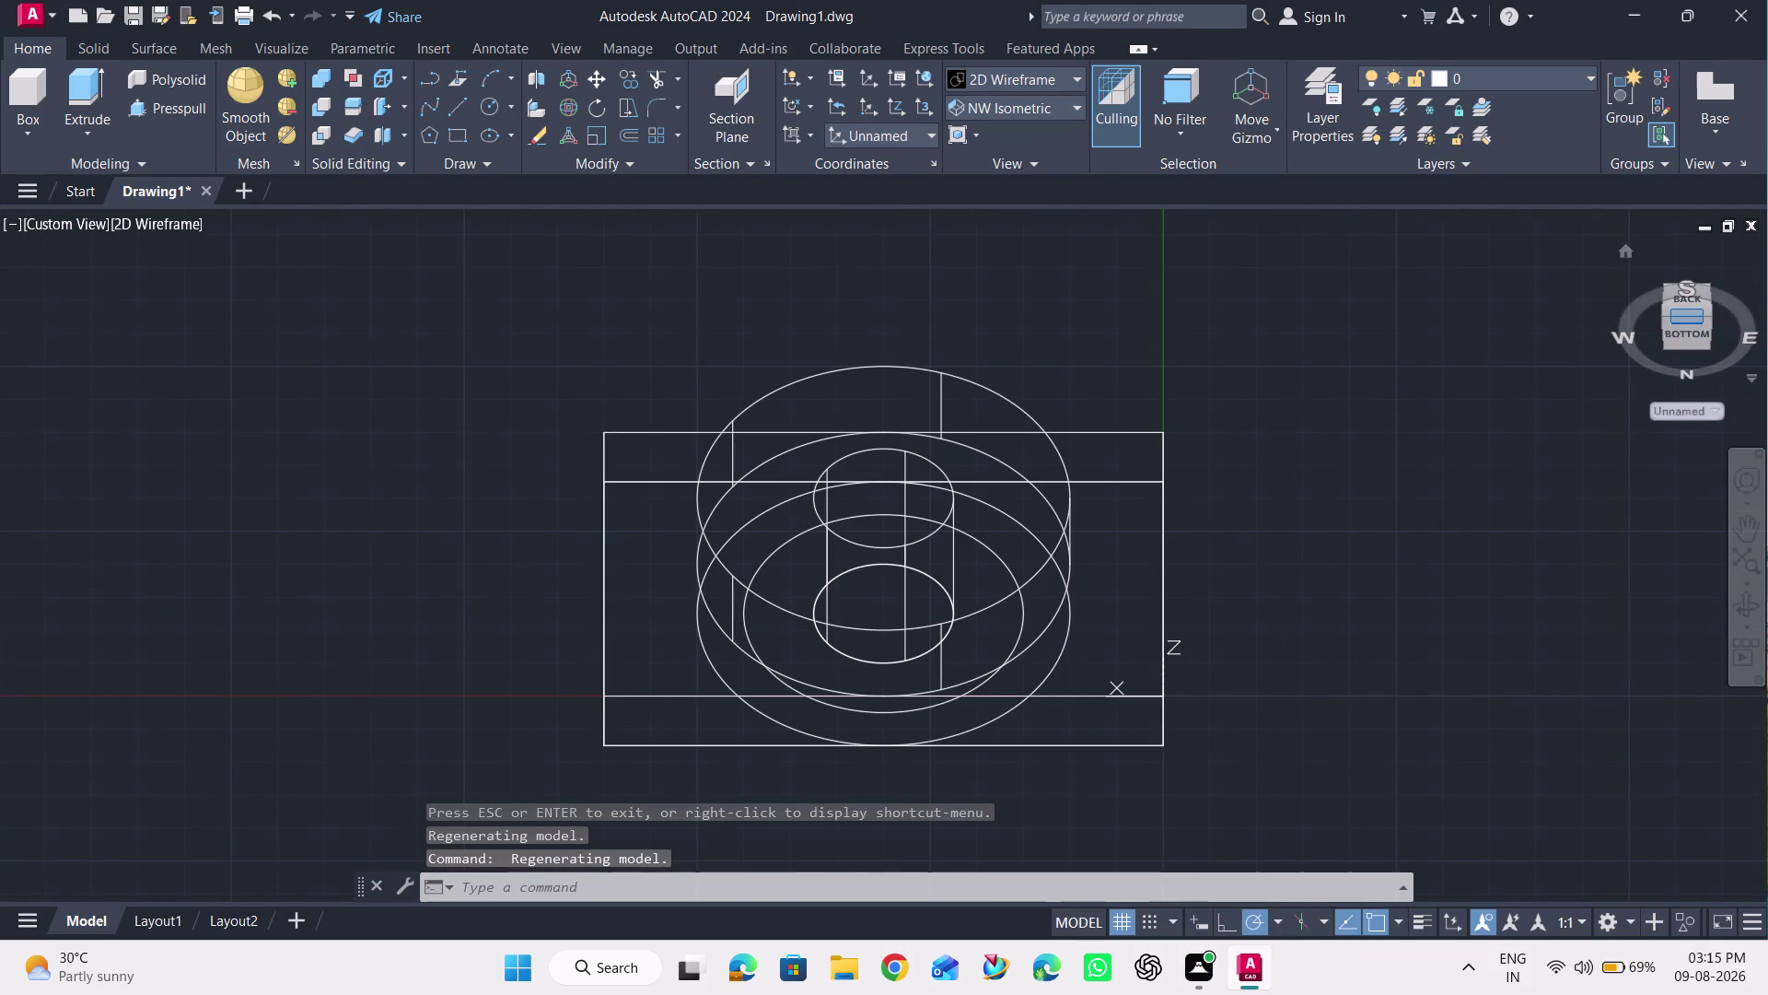
Cycle the ViewCube through Bottom, Front, Top and Back views, ending on Front.
click(1697, 311)
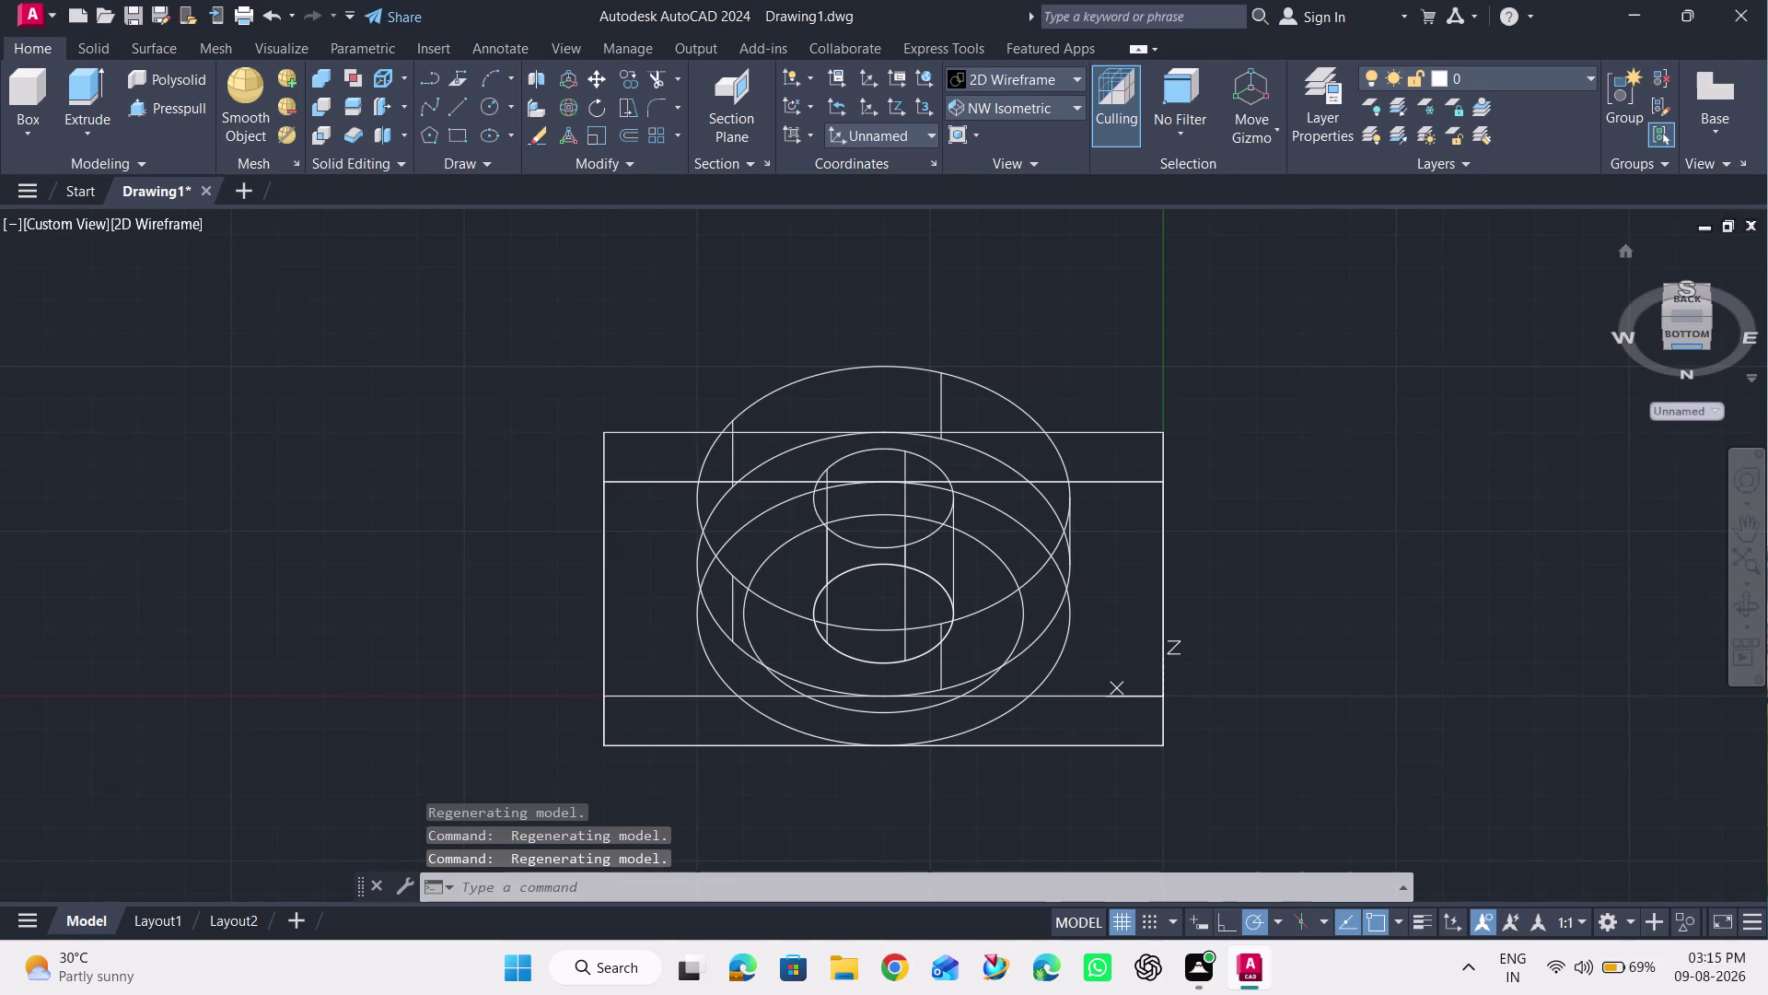
click(1681, 347)
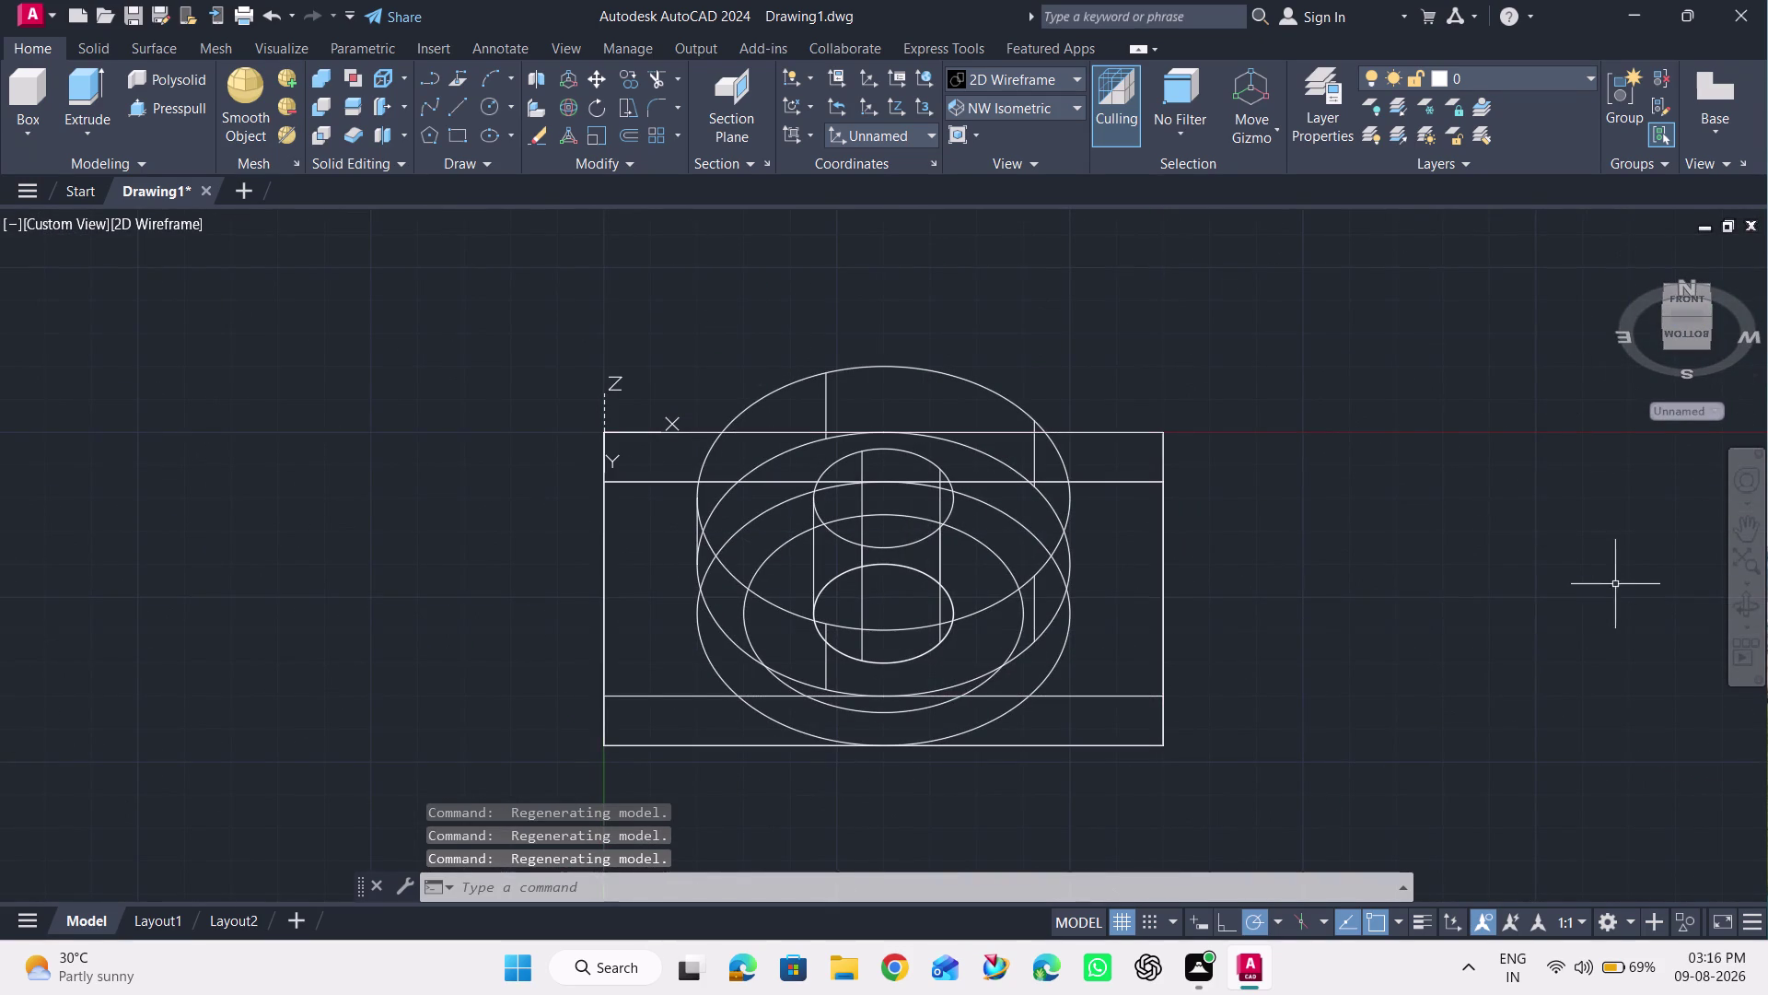
click(1693, 344)
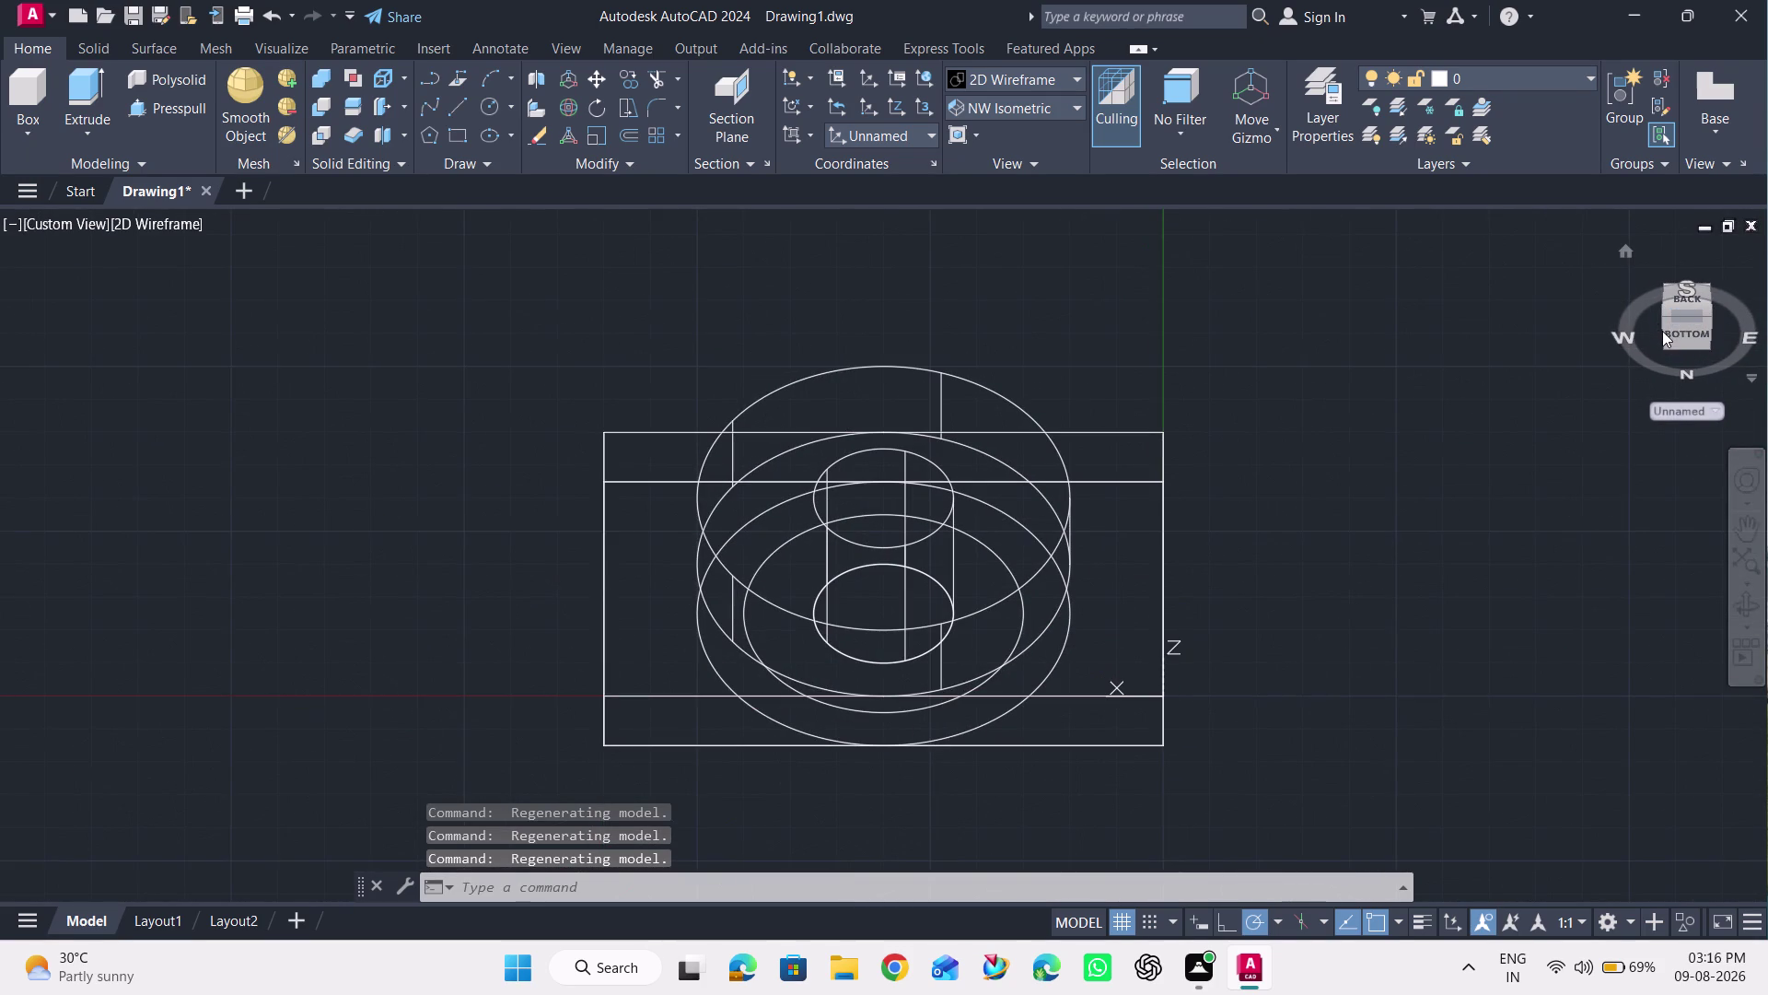
click(1664, 336)
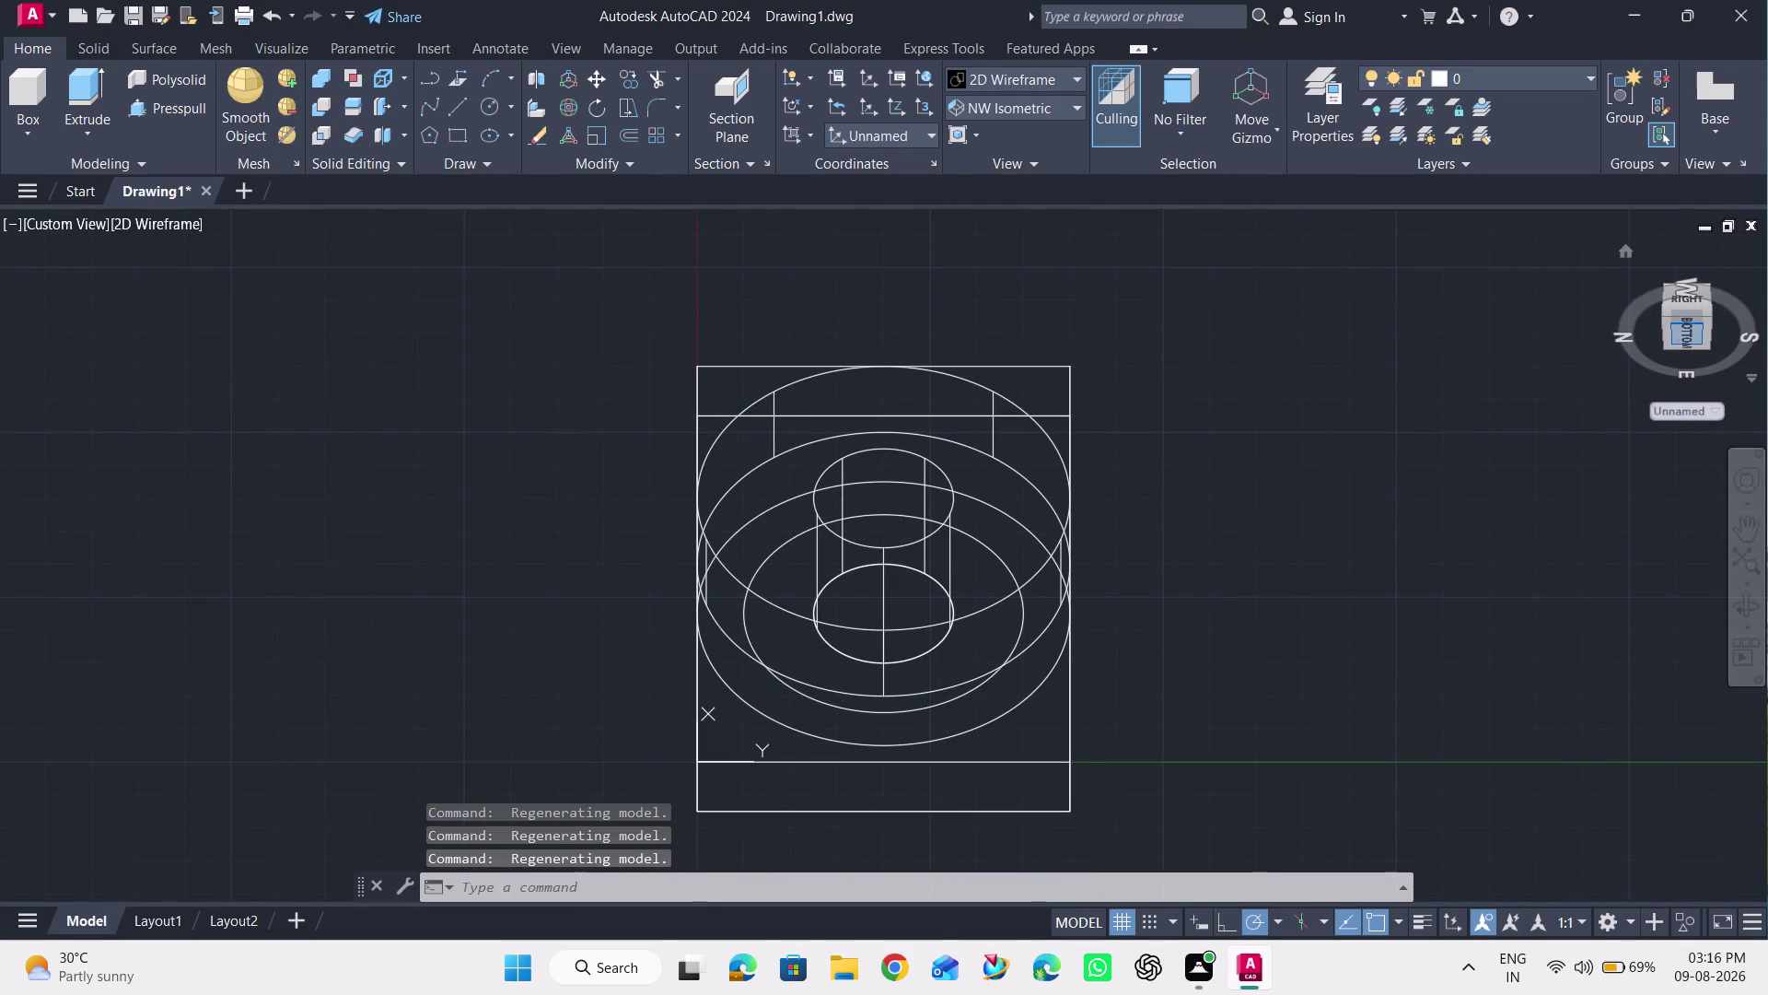
click(1705, 336)
click(1685, 299)
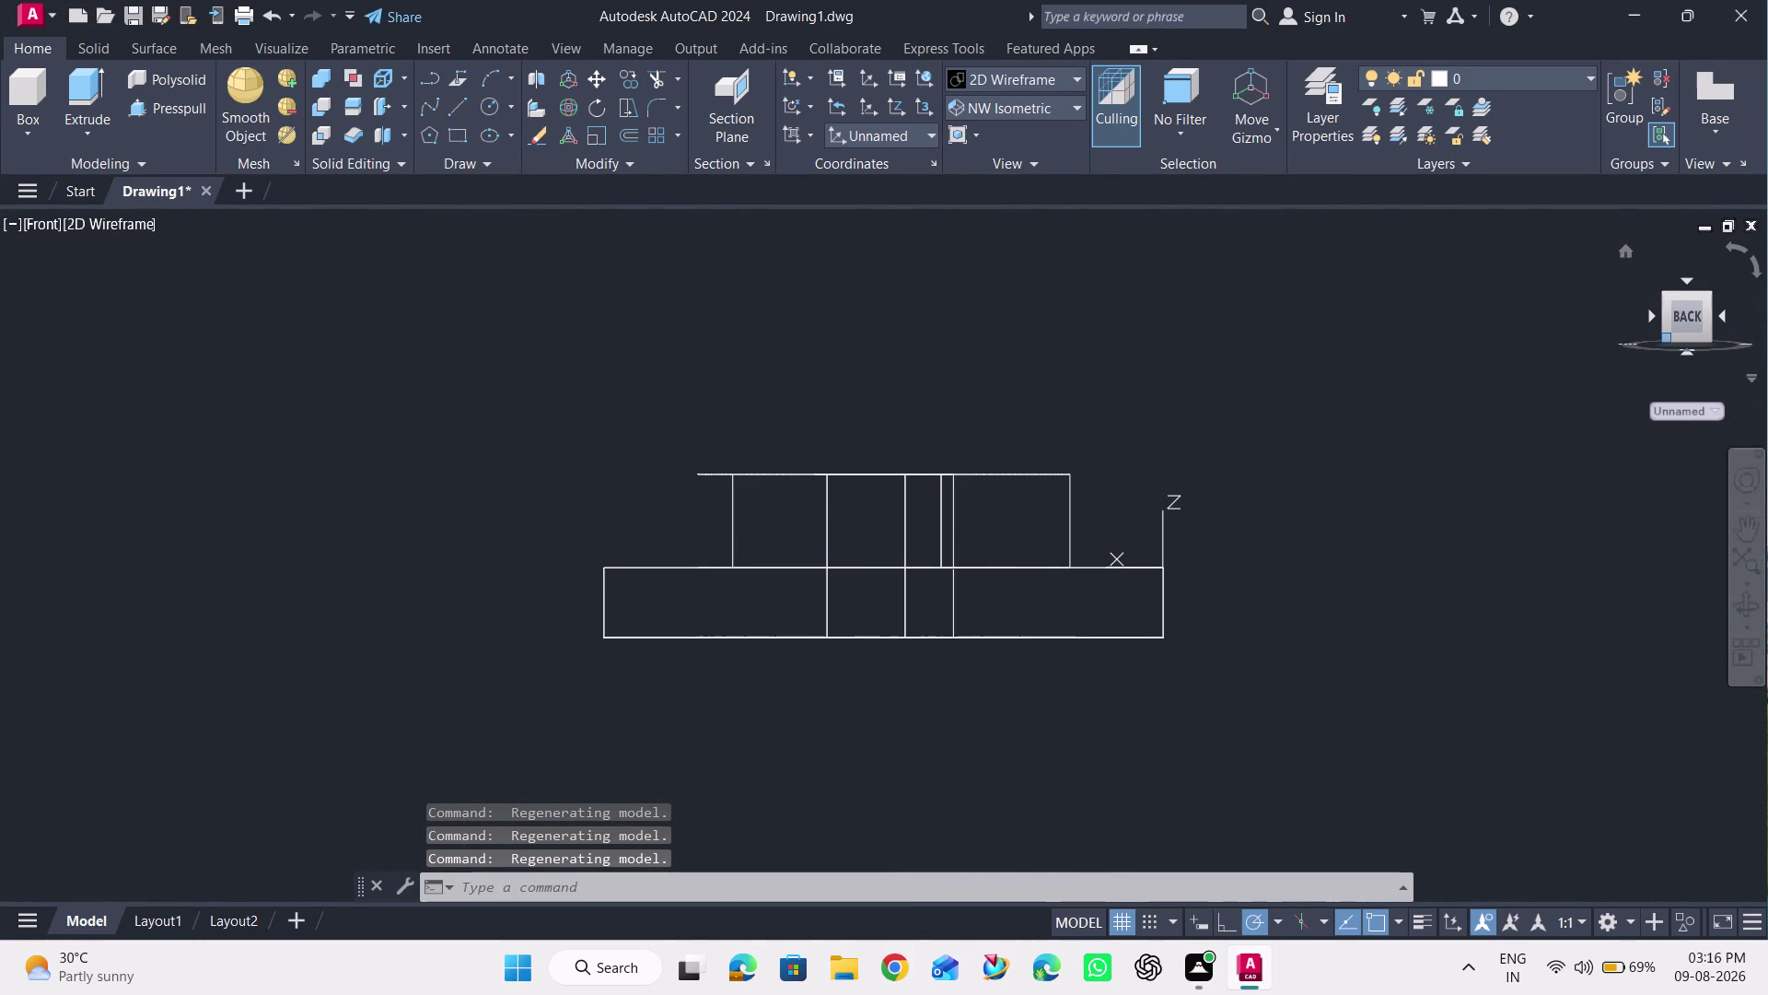
click(1690, 281)
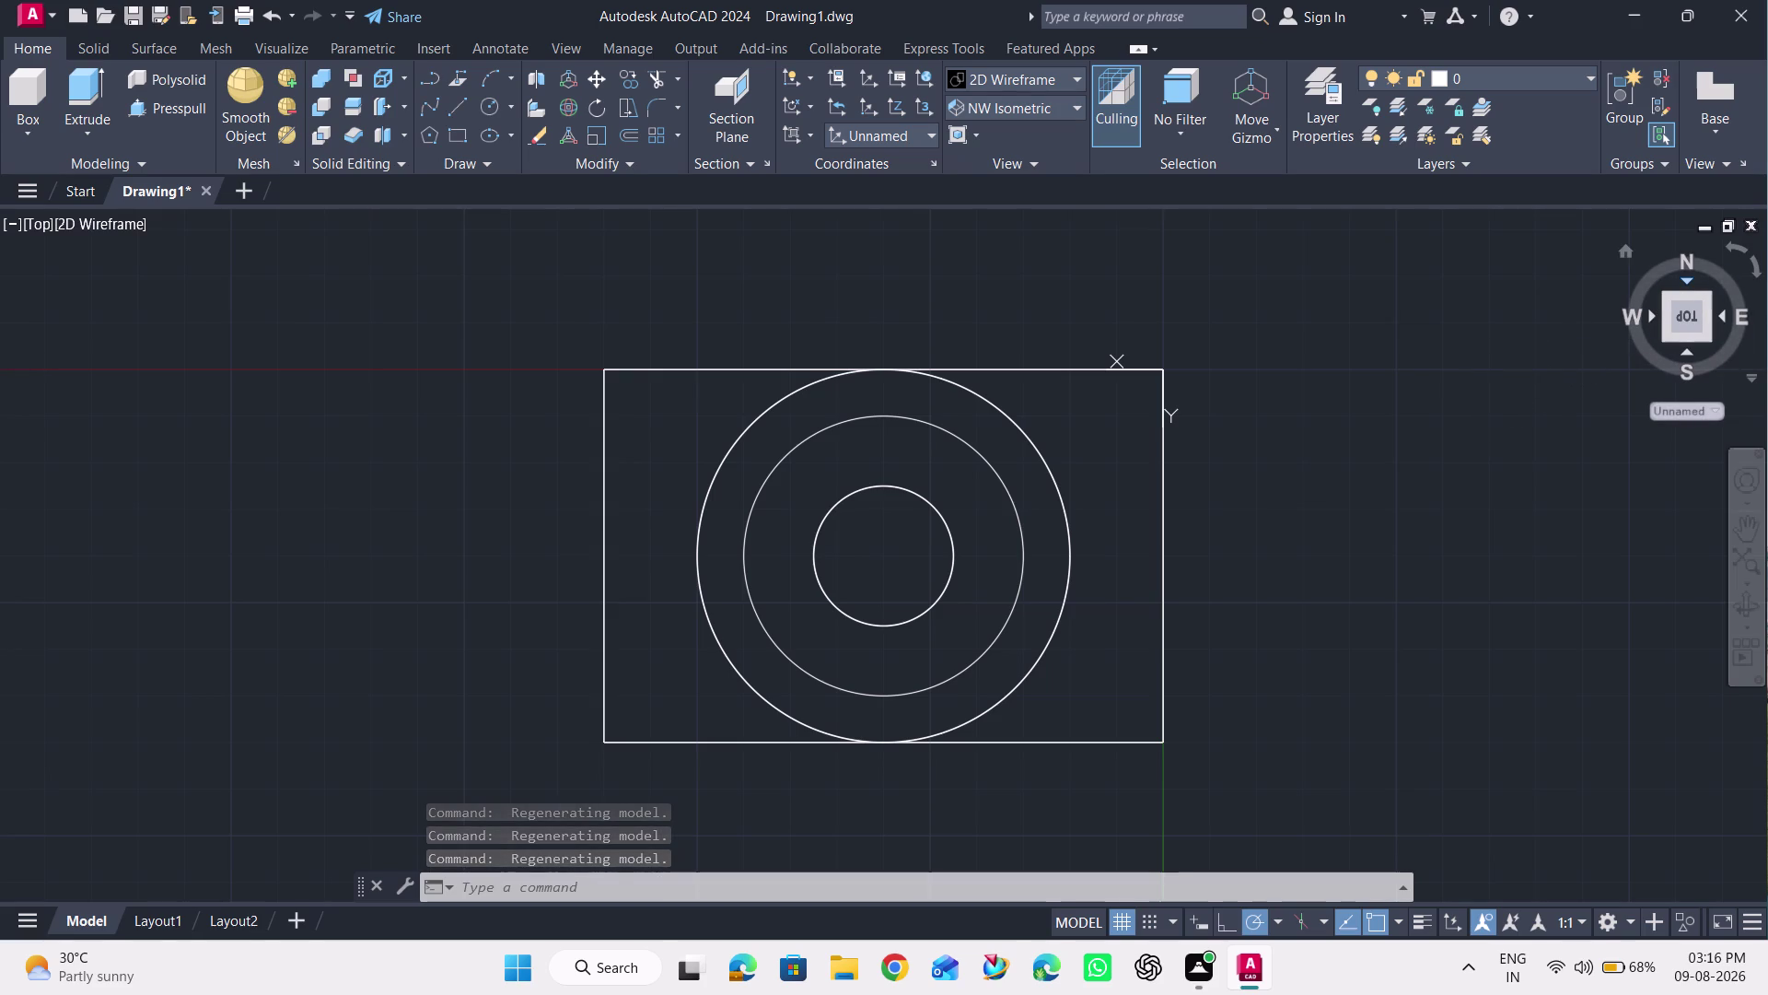
click(1688, 278)
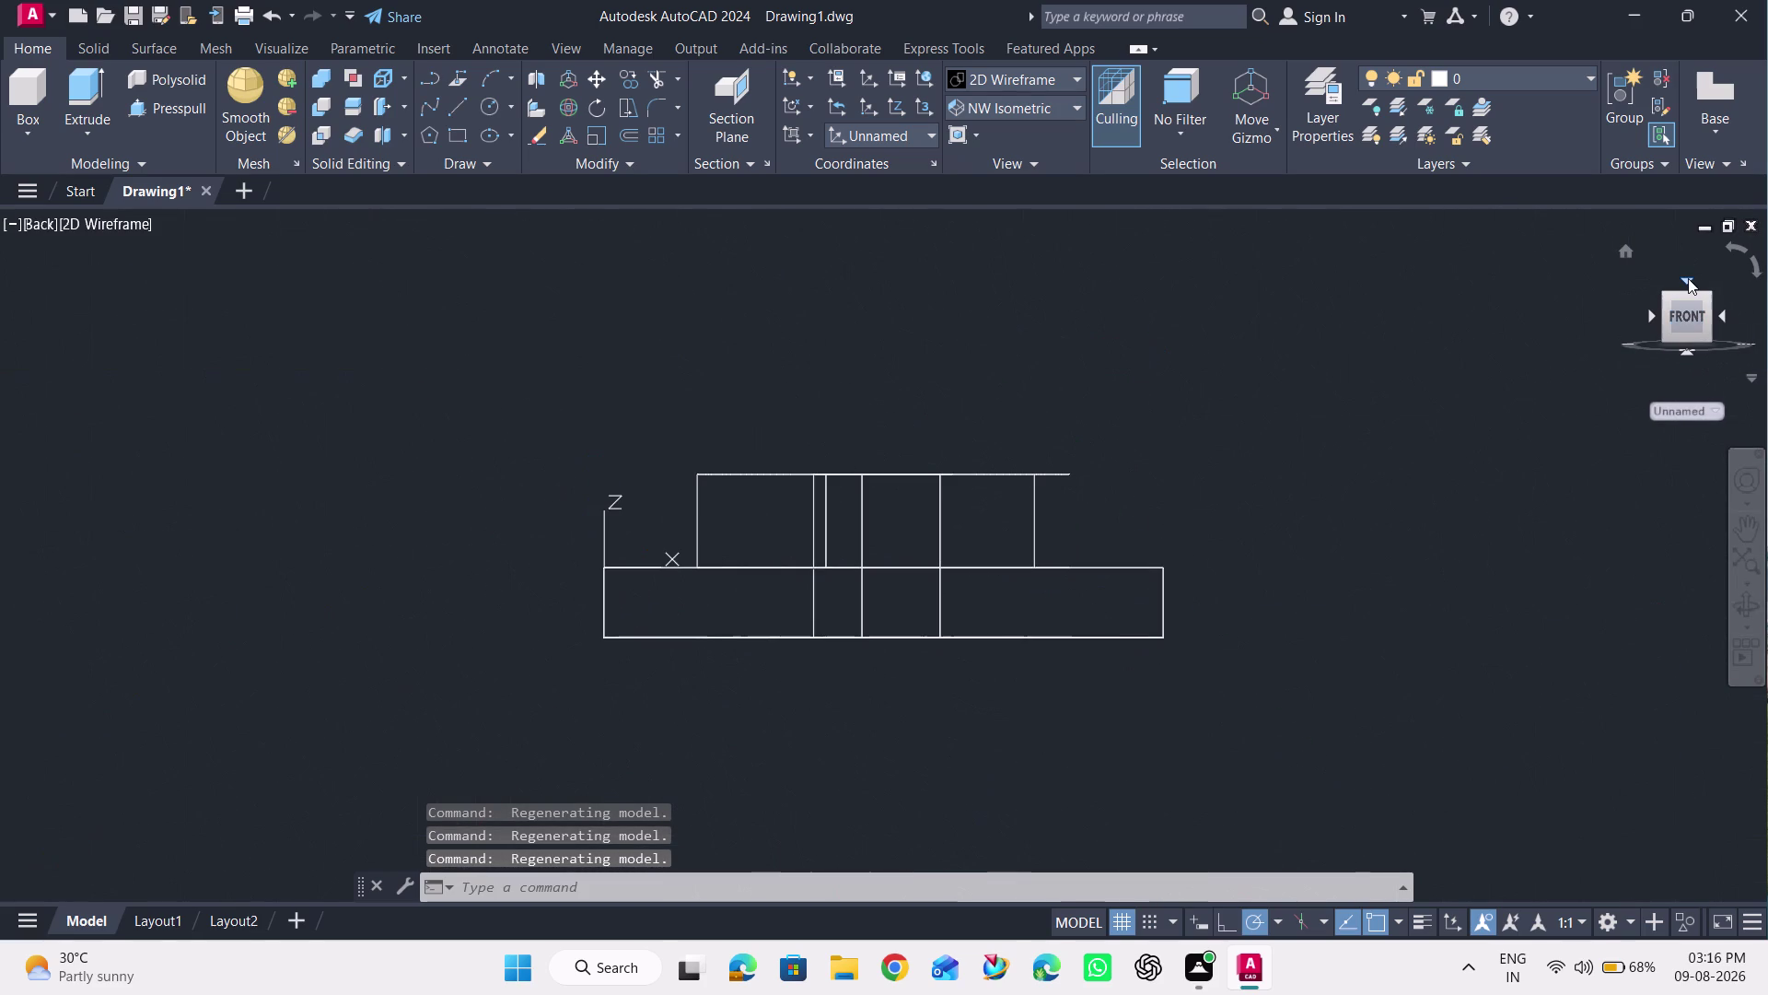
click(1688, 278)
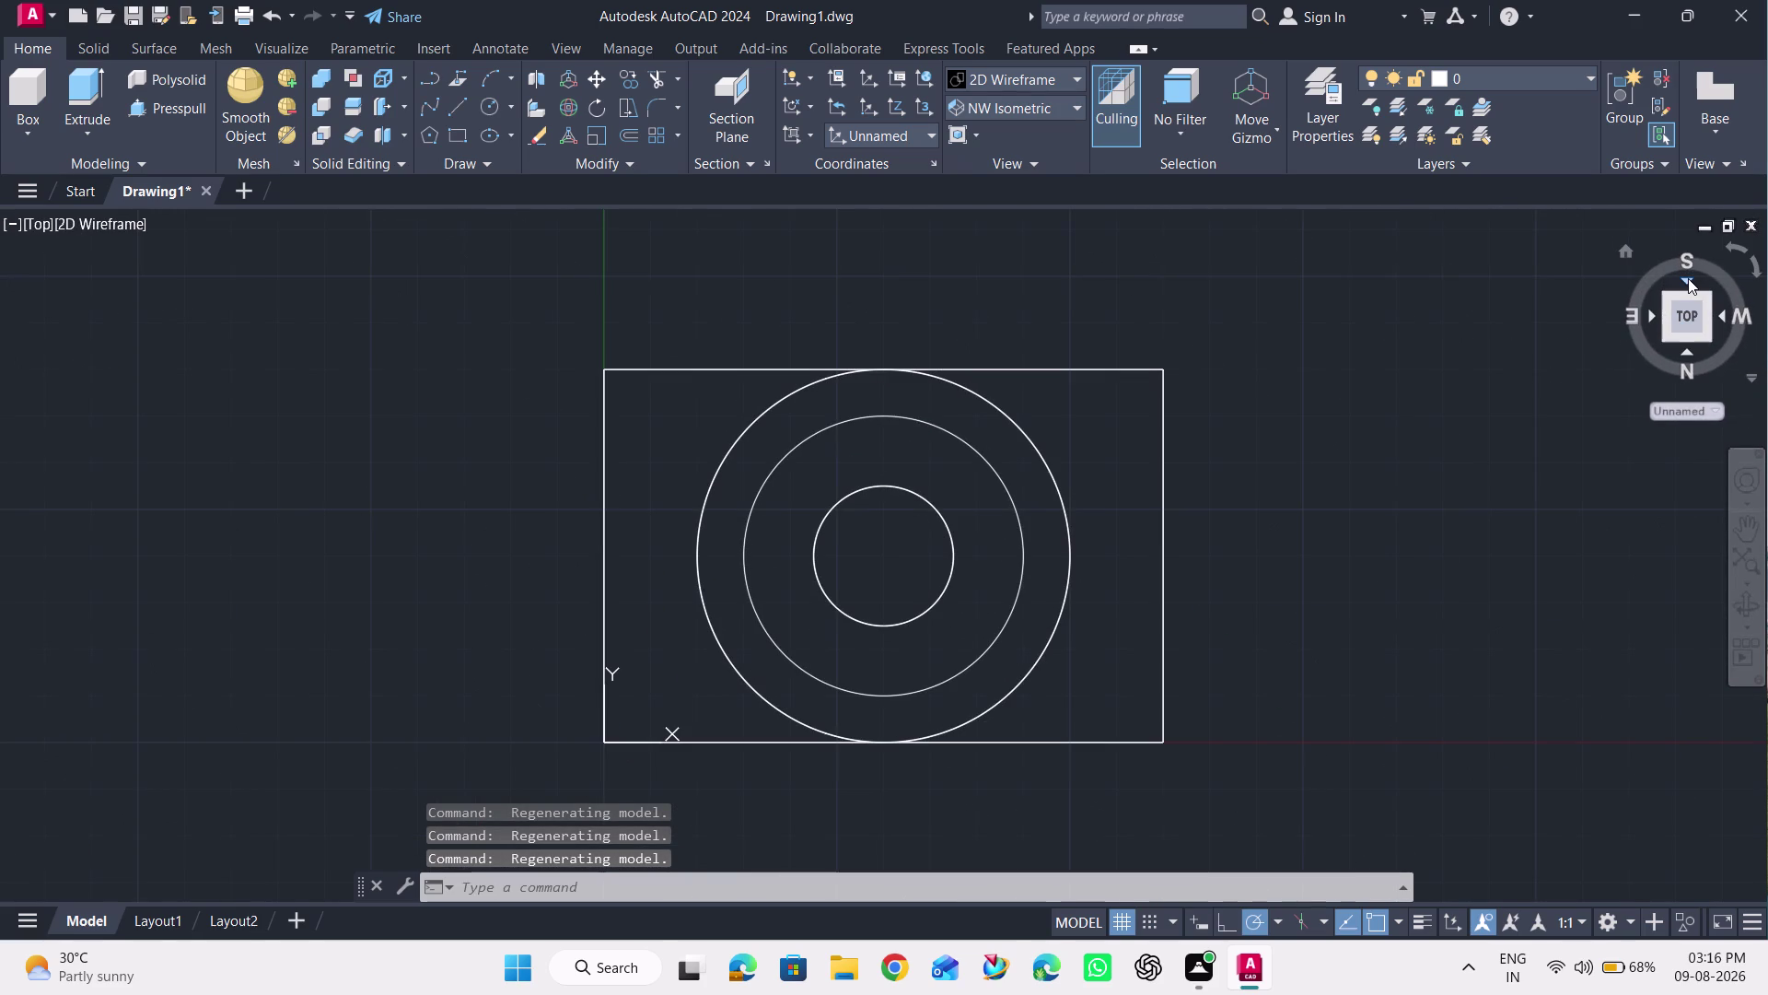
click(1688, 279)
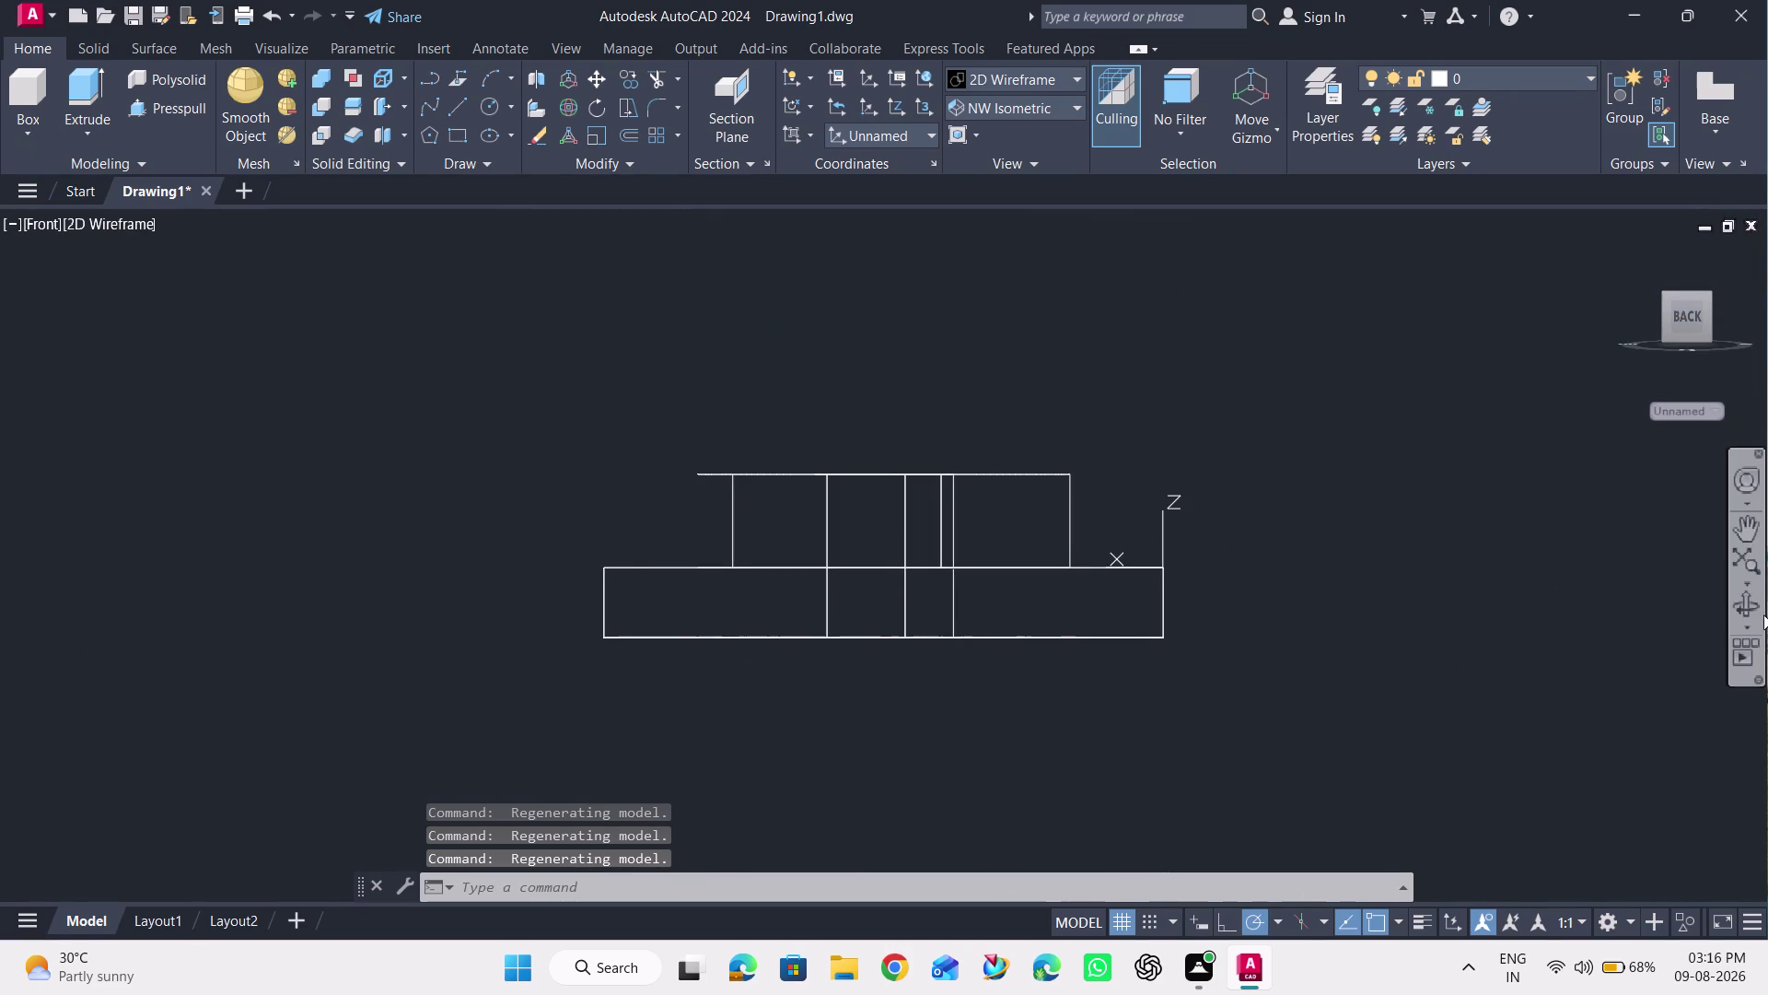
Free-orbit the plate and boss through overhead, underside and side-on angles.
click(1747, 604)
drag(1393, 556, 1381, 558)
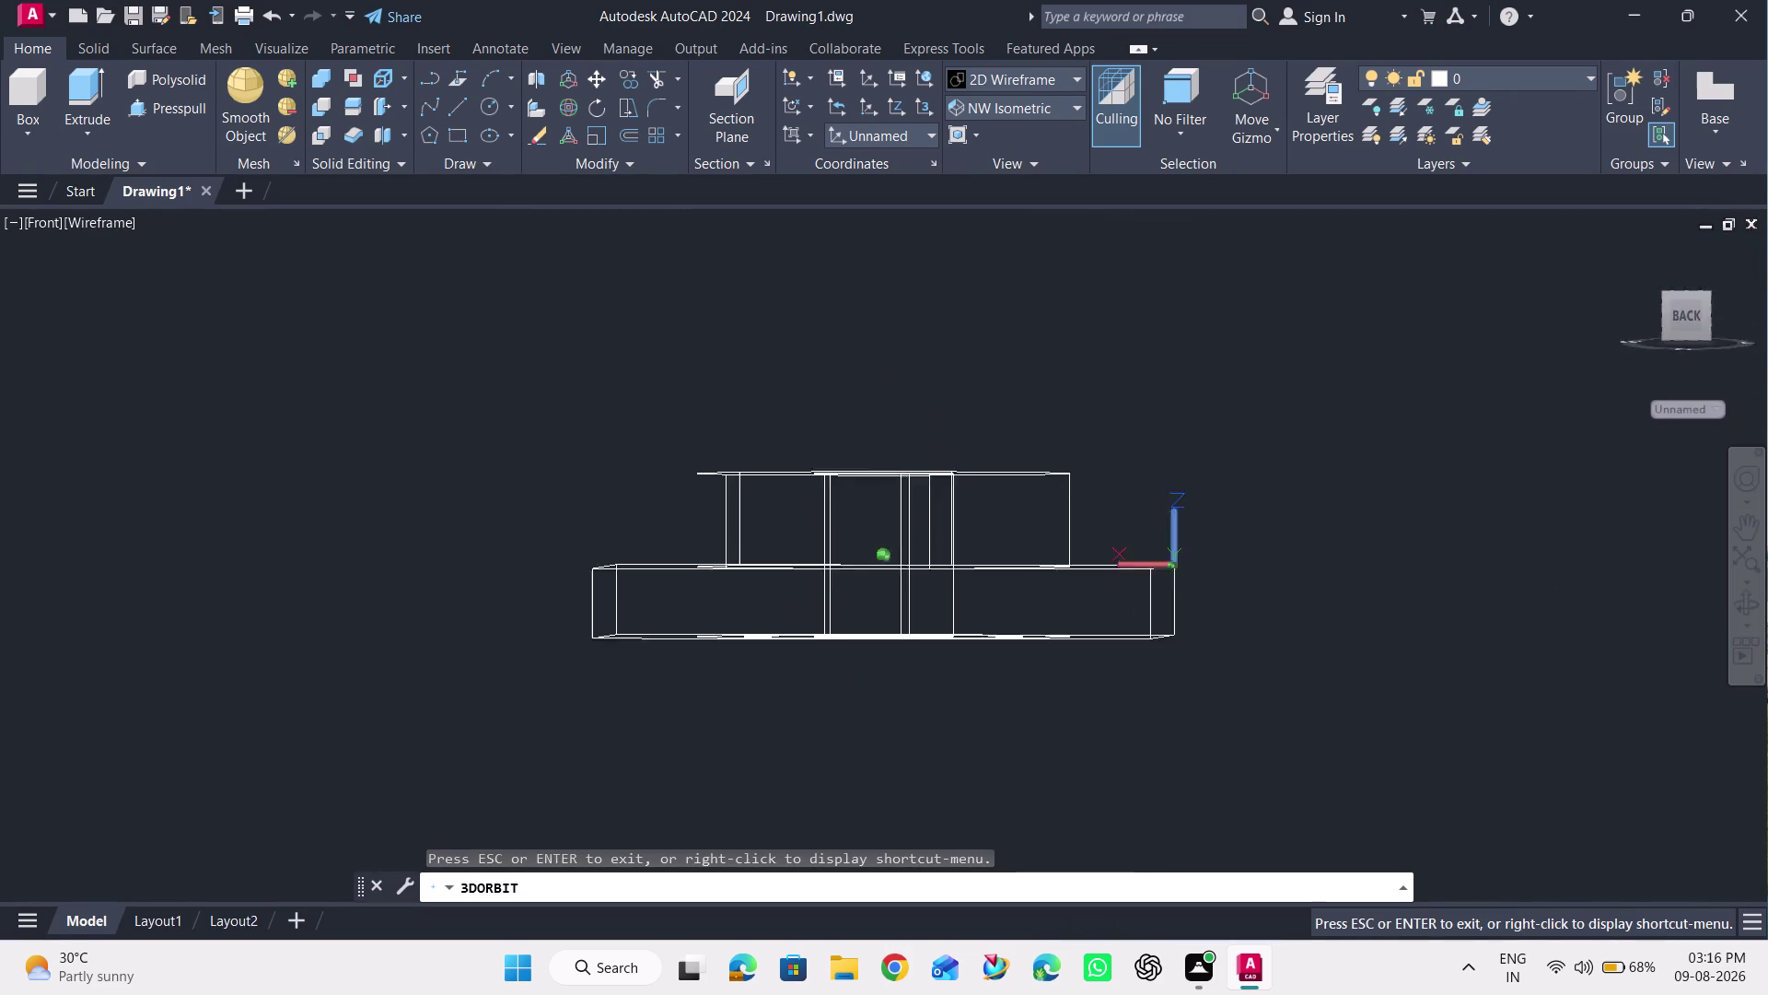
drag(1381, 557, 1271, 668)
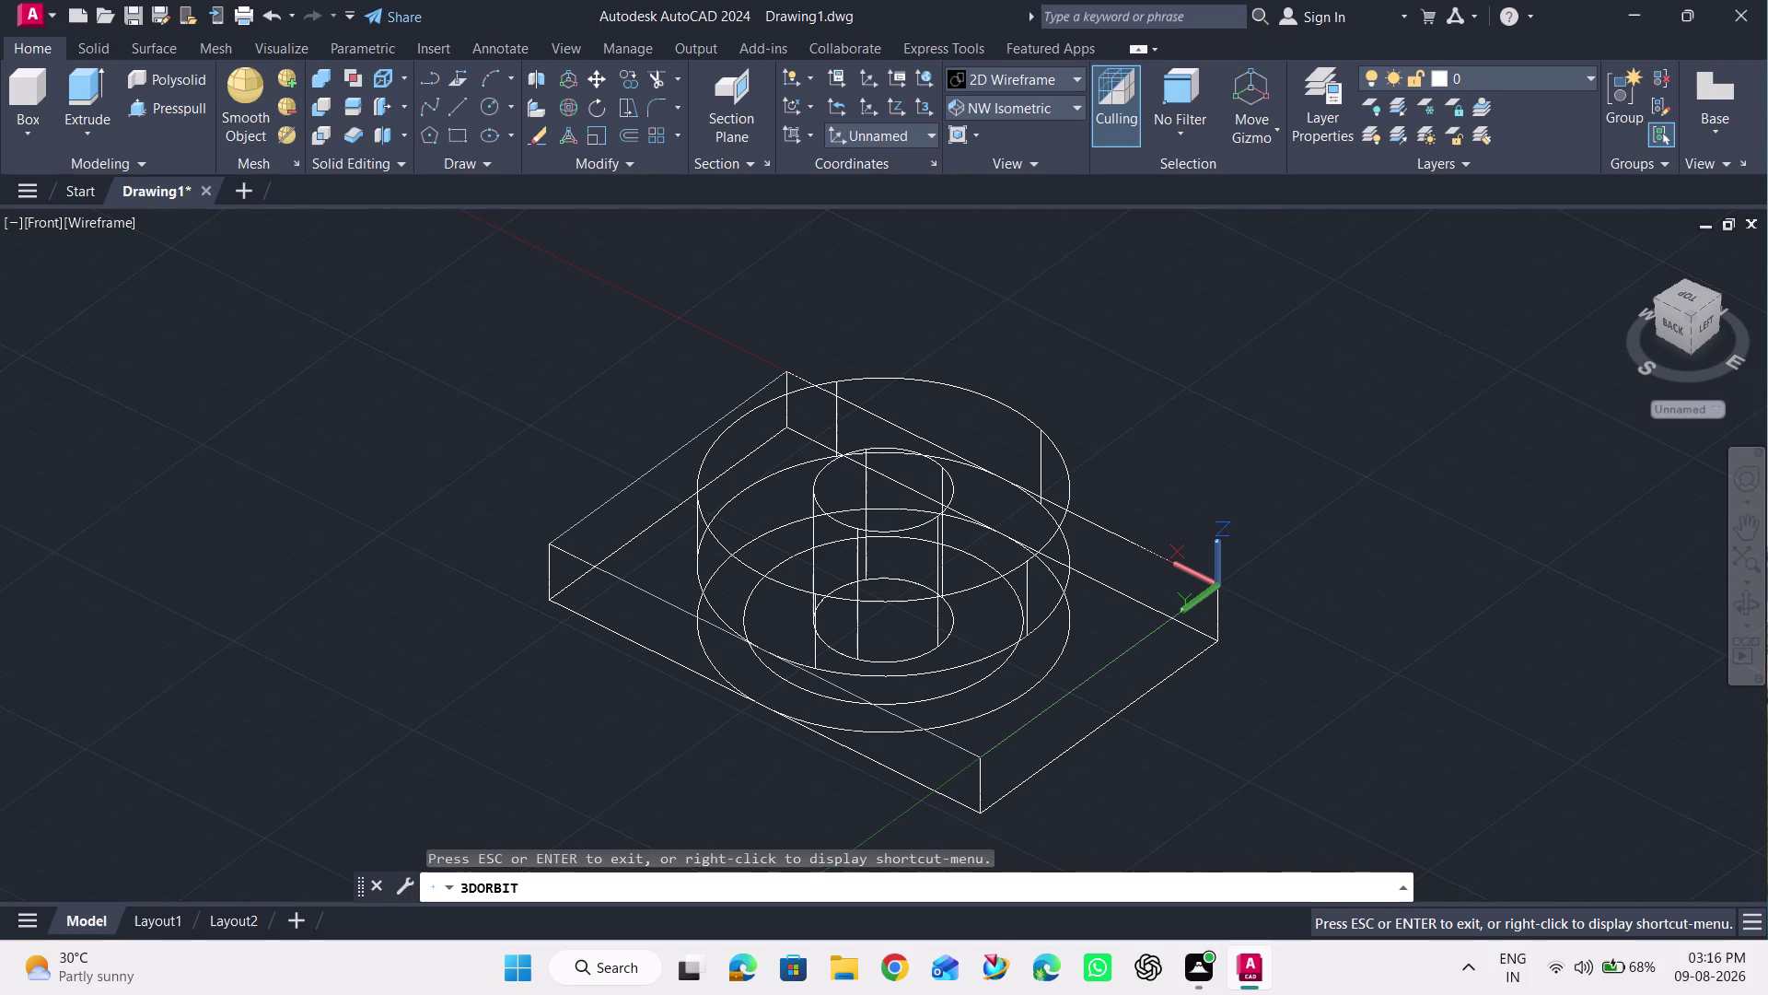
drag(1303, 578, 1235, 0)
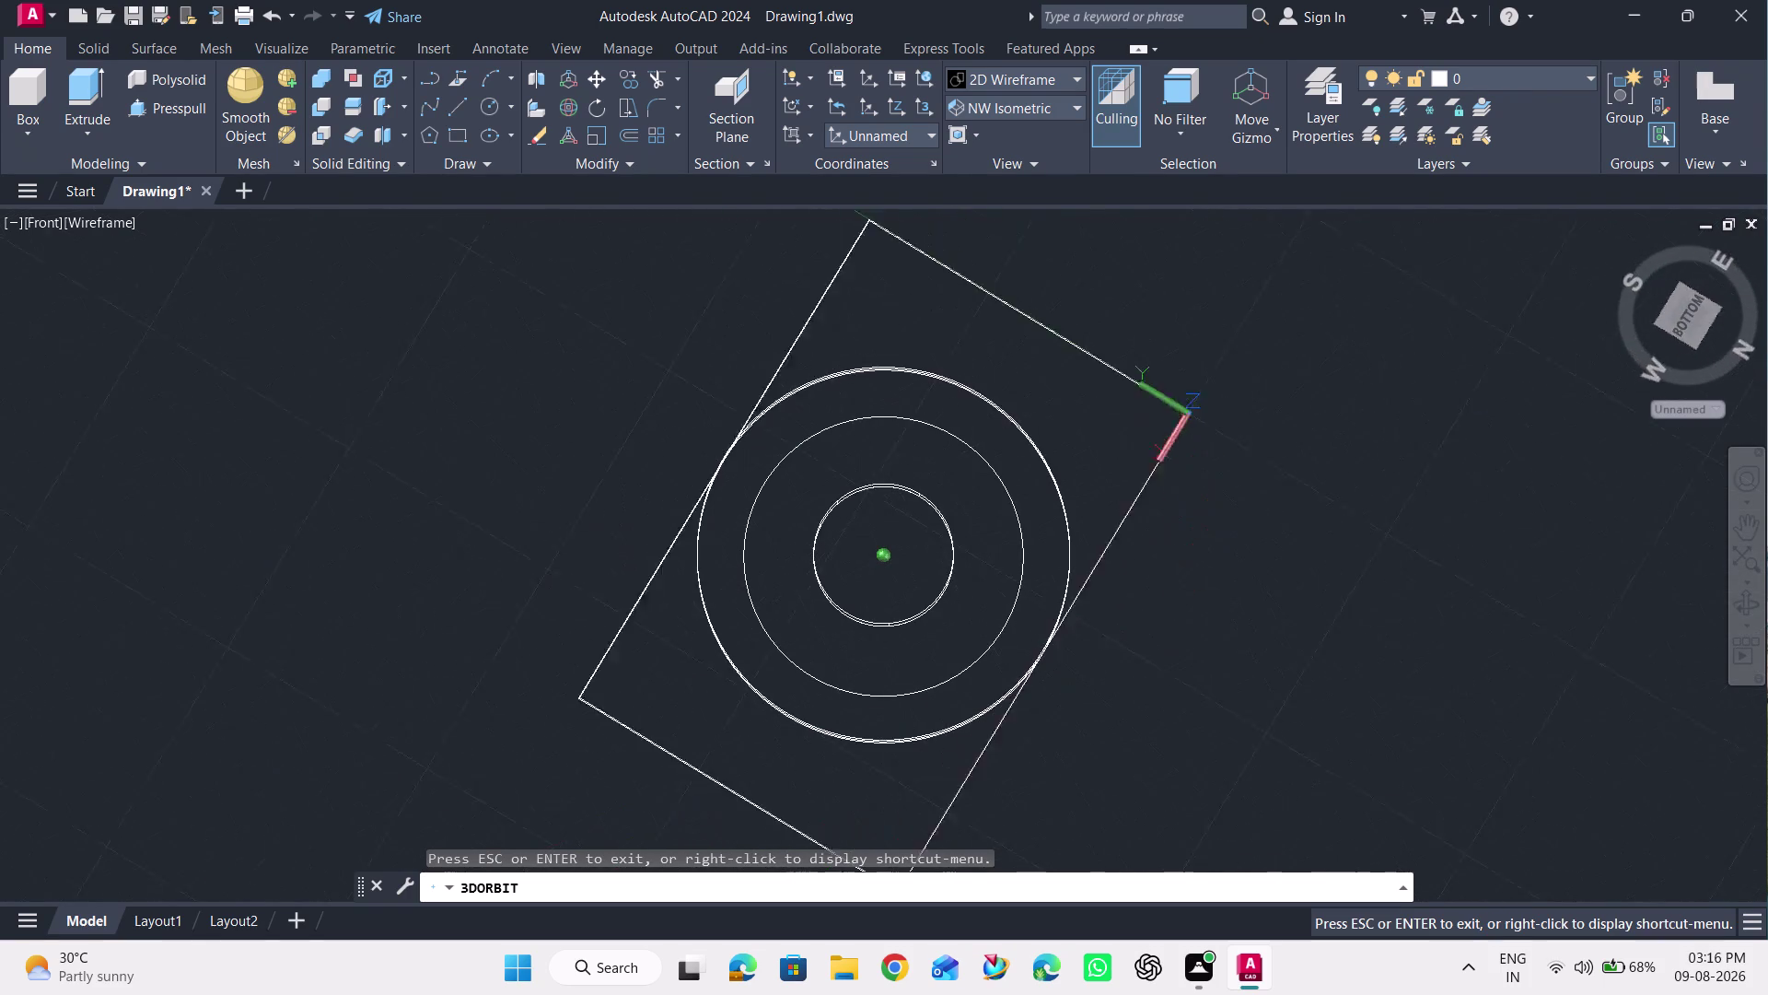
drag(1235, 0, 1160, 3)
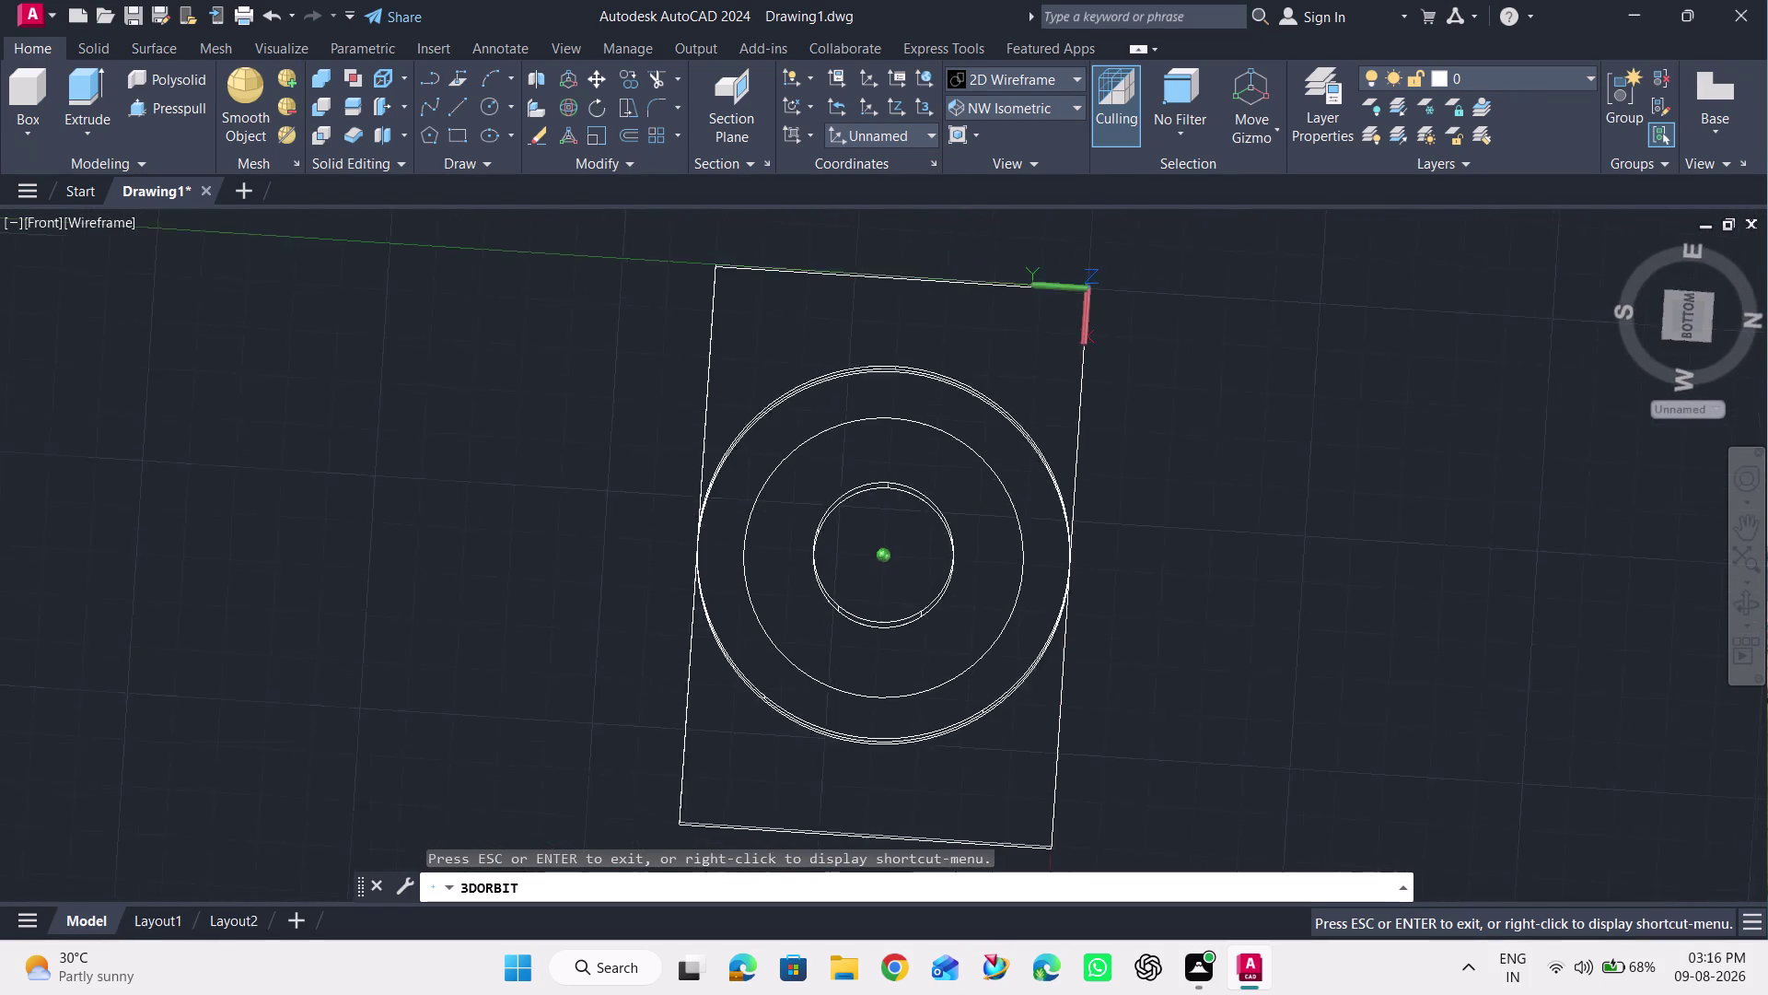
drag(1160, 2, 1466, 91)
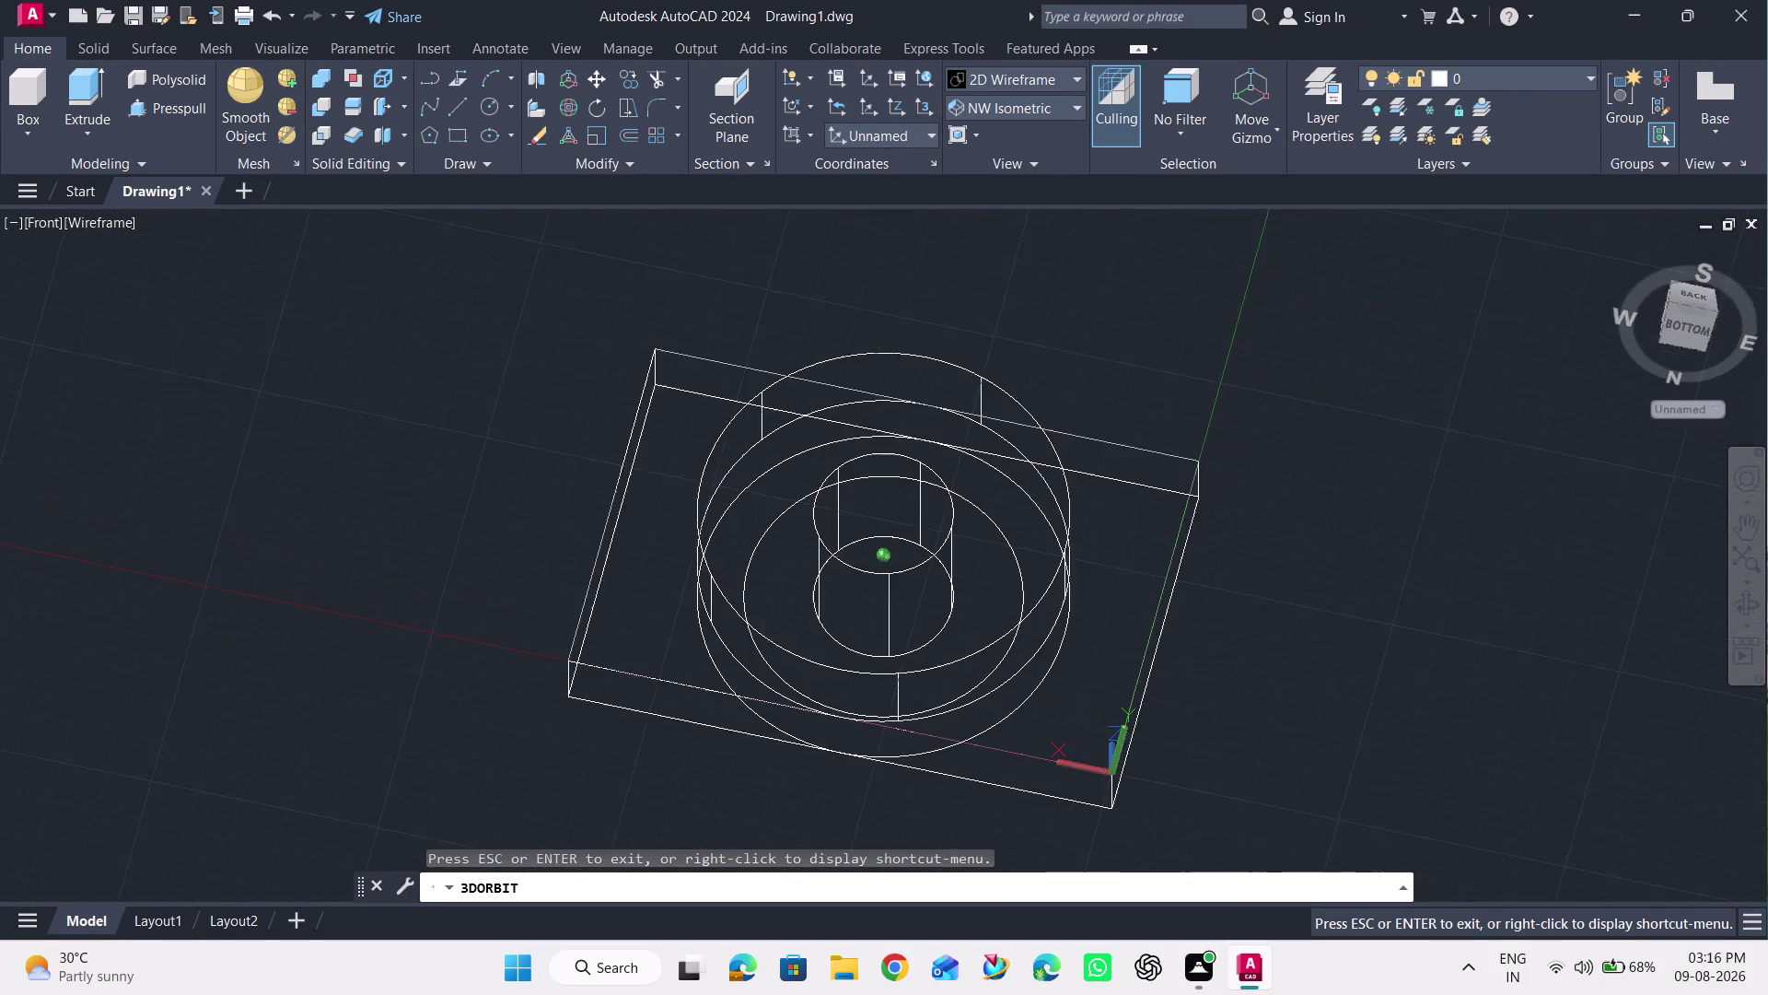
drag(1466, 91, 1394, 288)
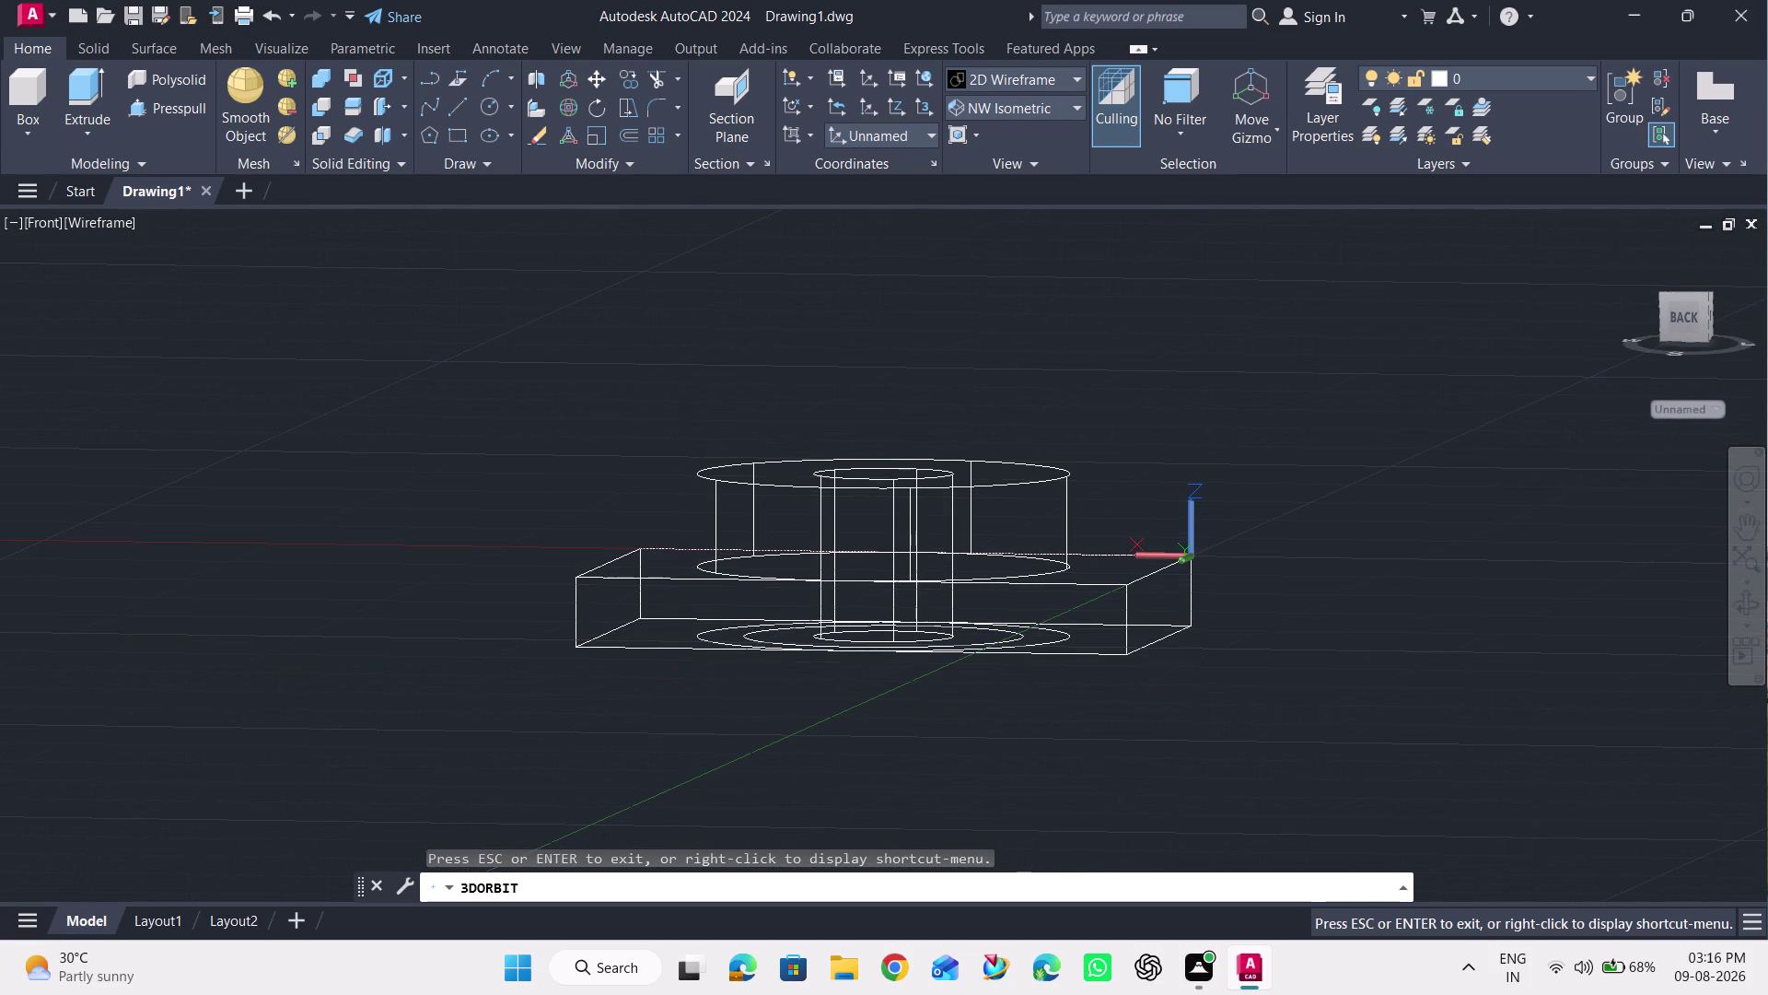
click(1048, 96)
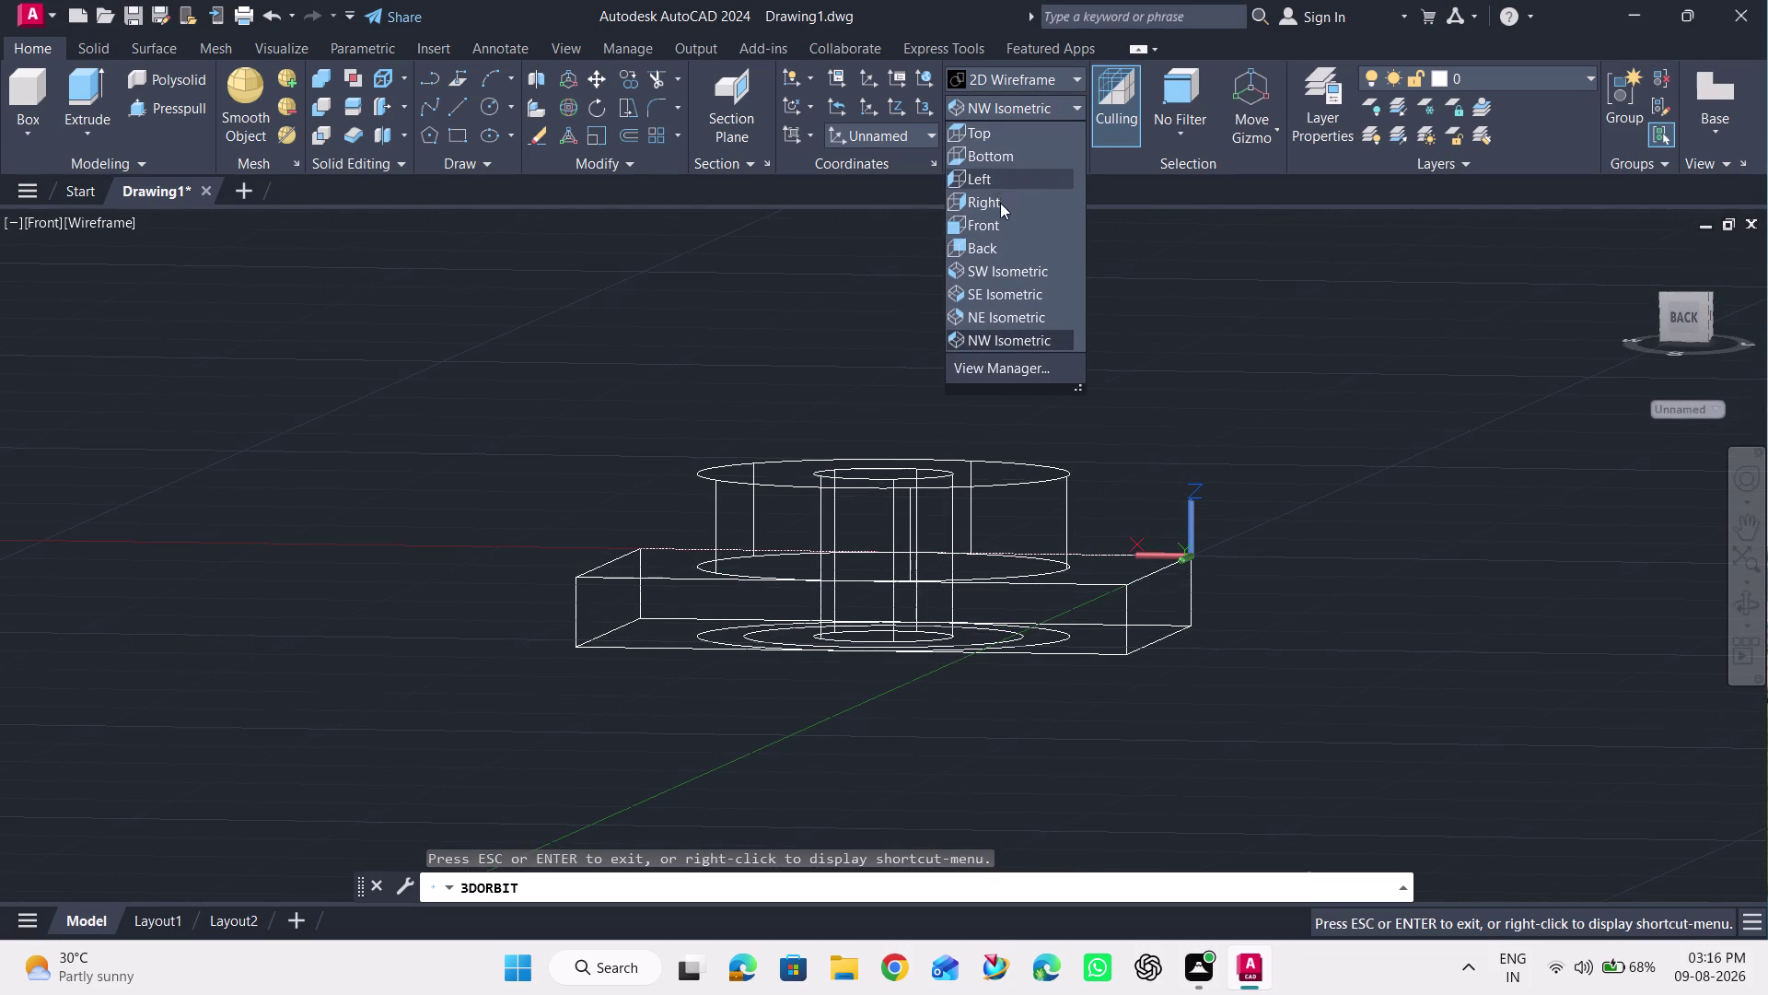
Switch through the SW Isometric, Top, Front and Right preset views.
click(1003, 275)
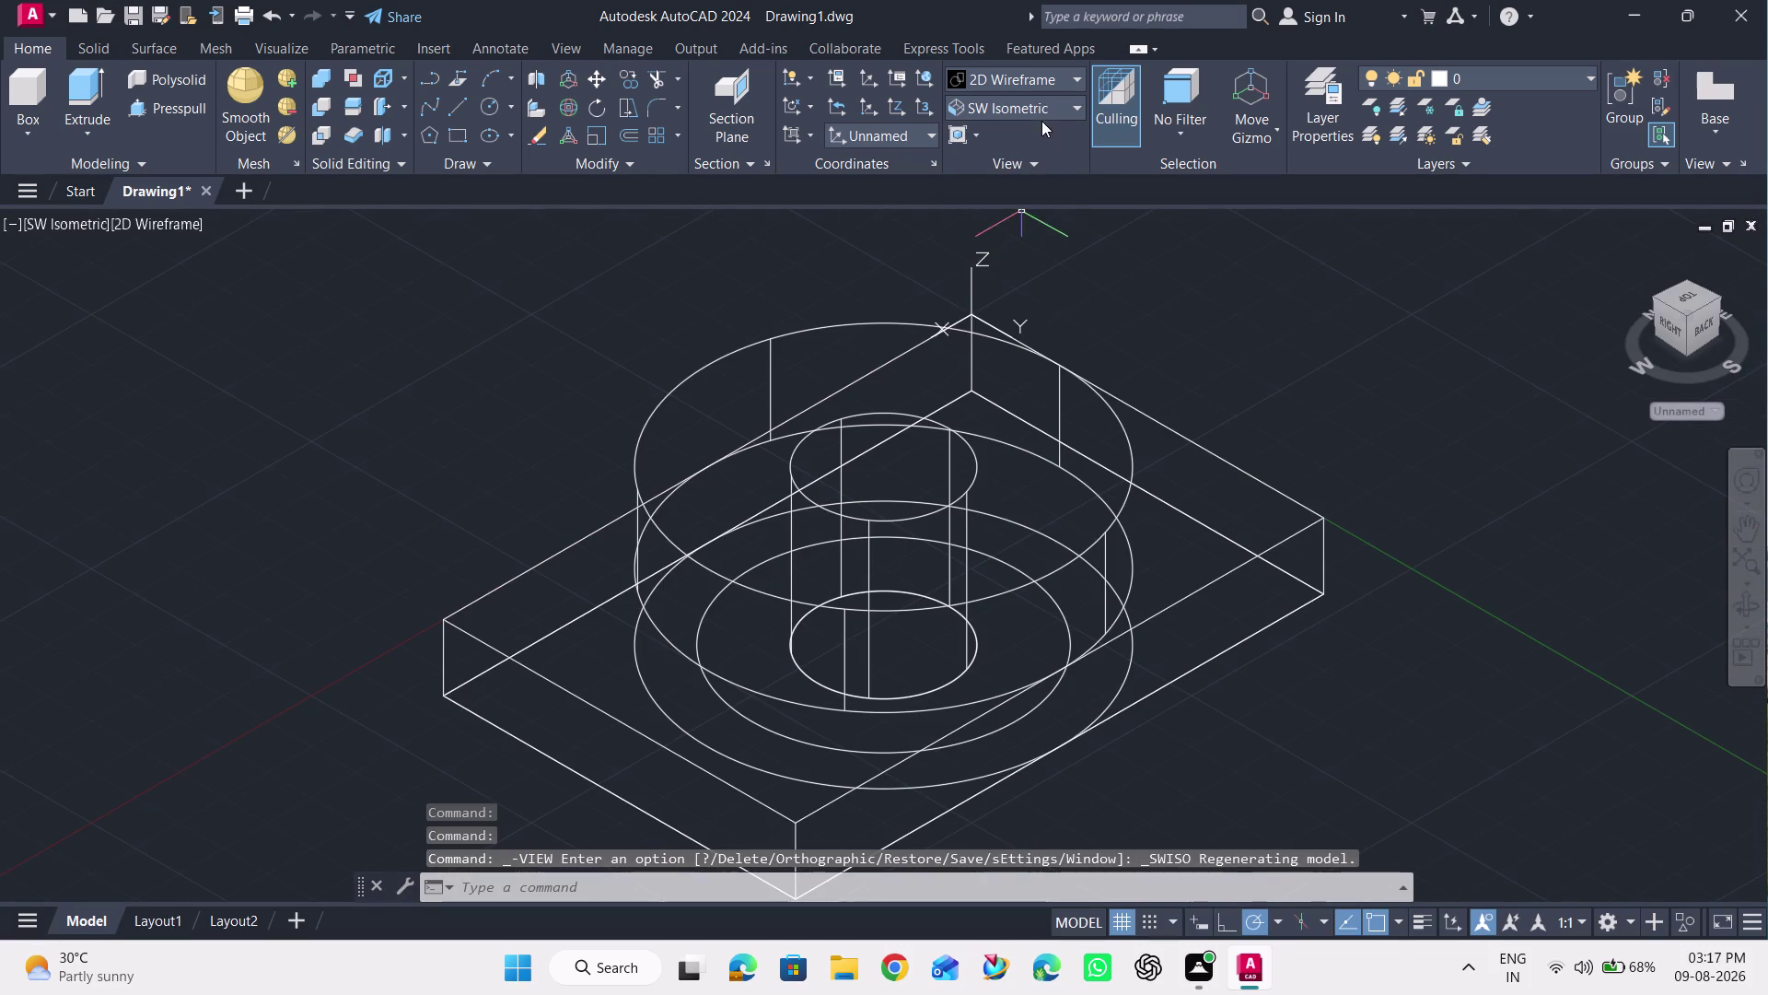
click(1043, 114)
click(1023, 143)
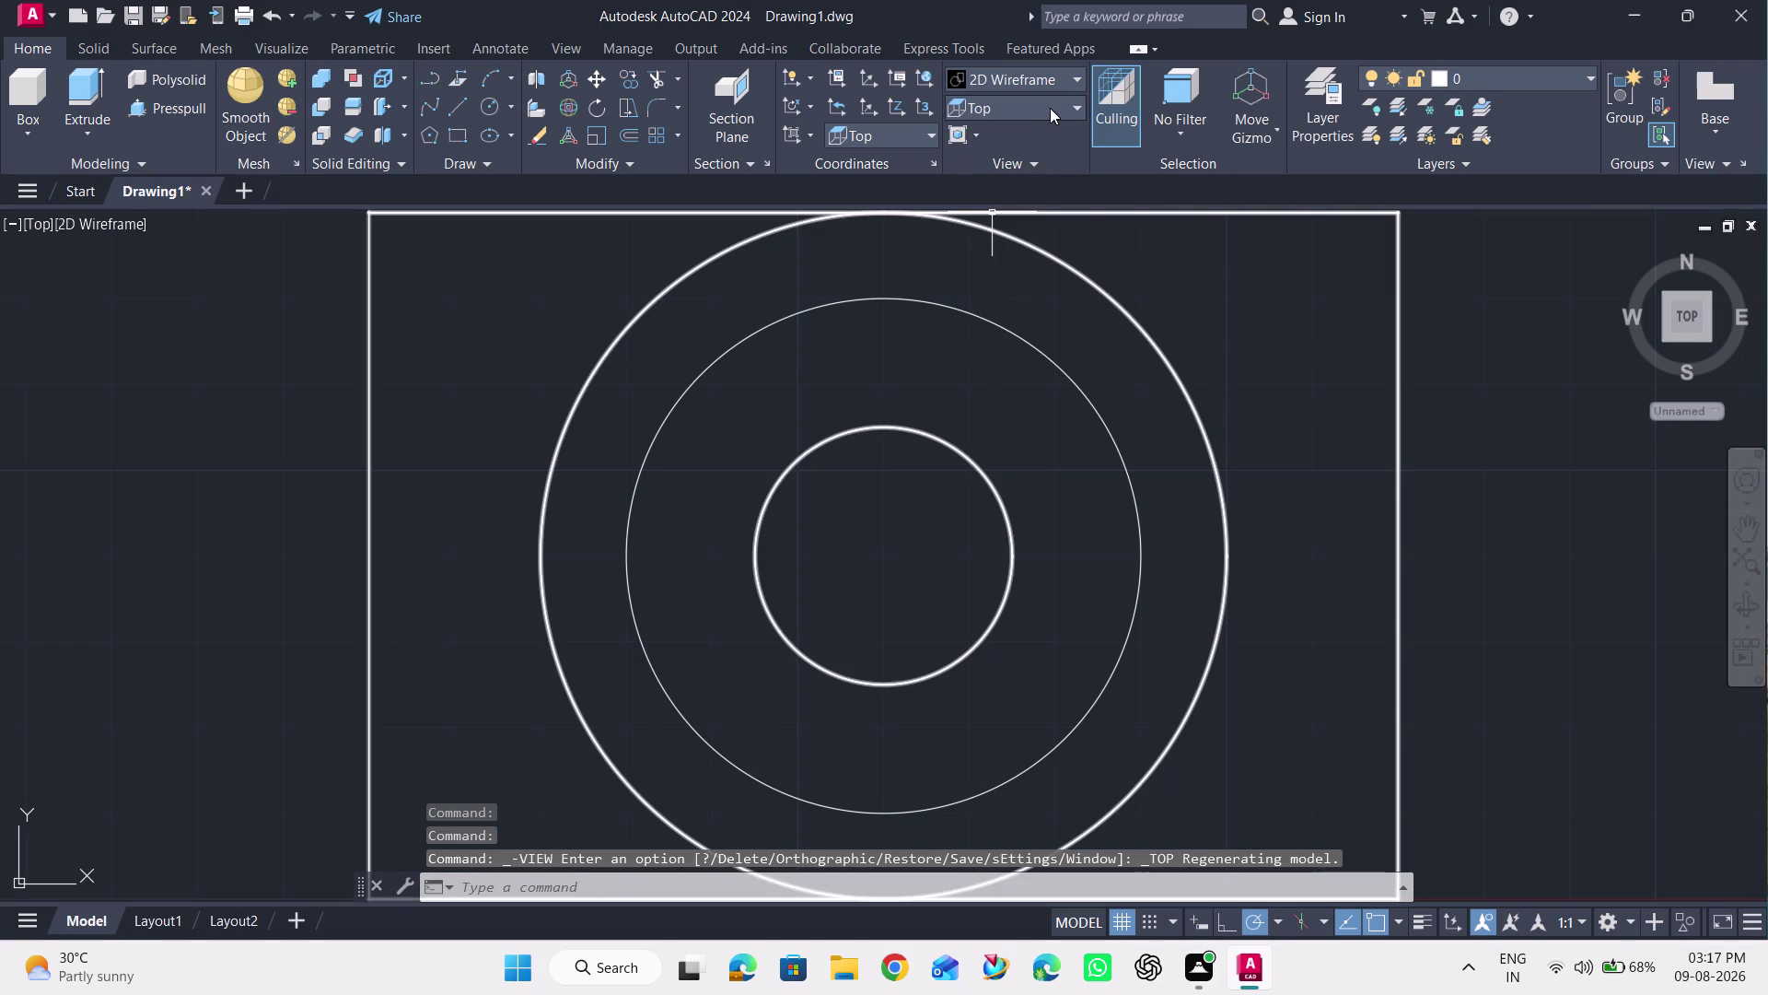
click(1050, 108)
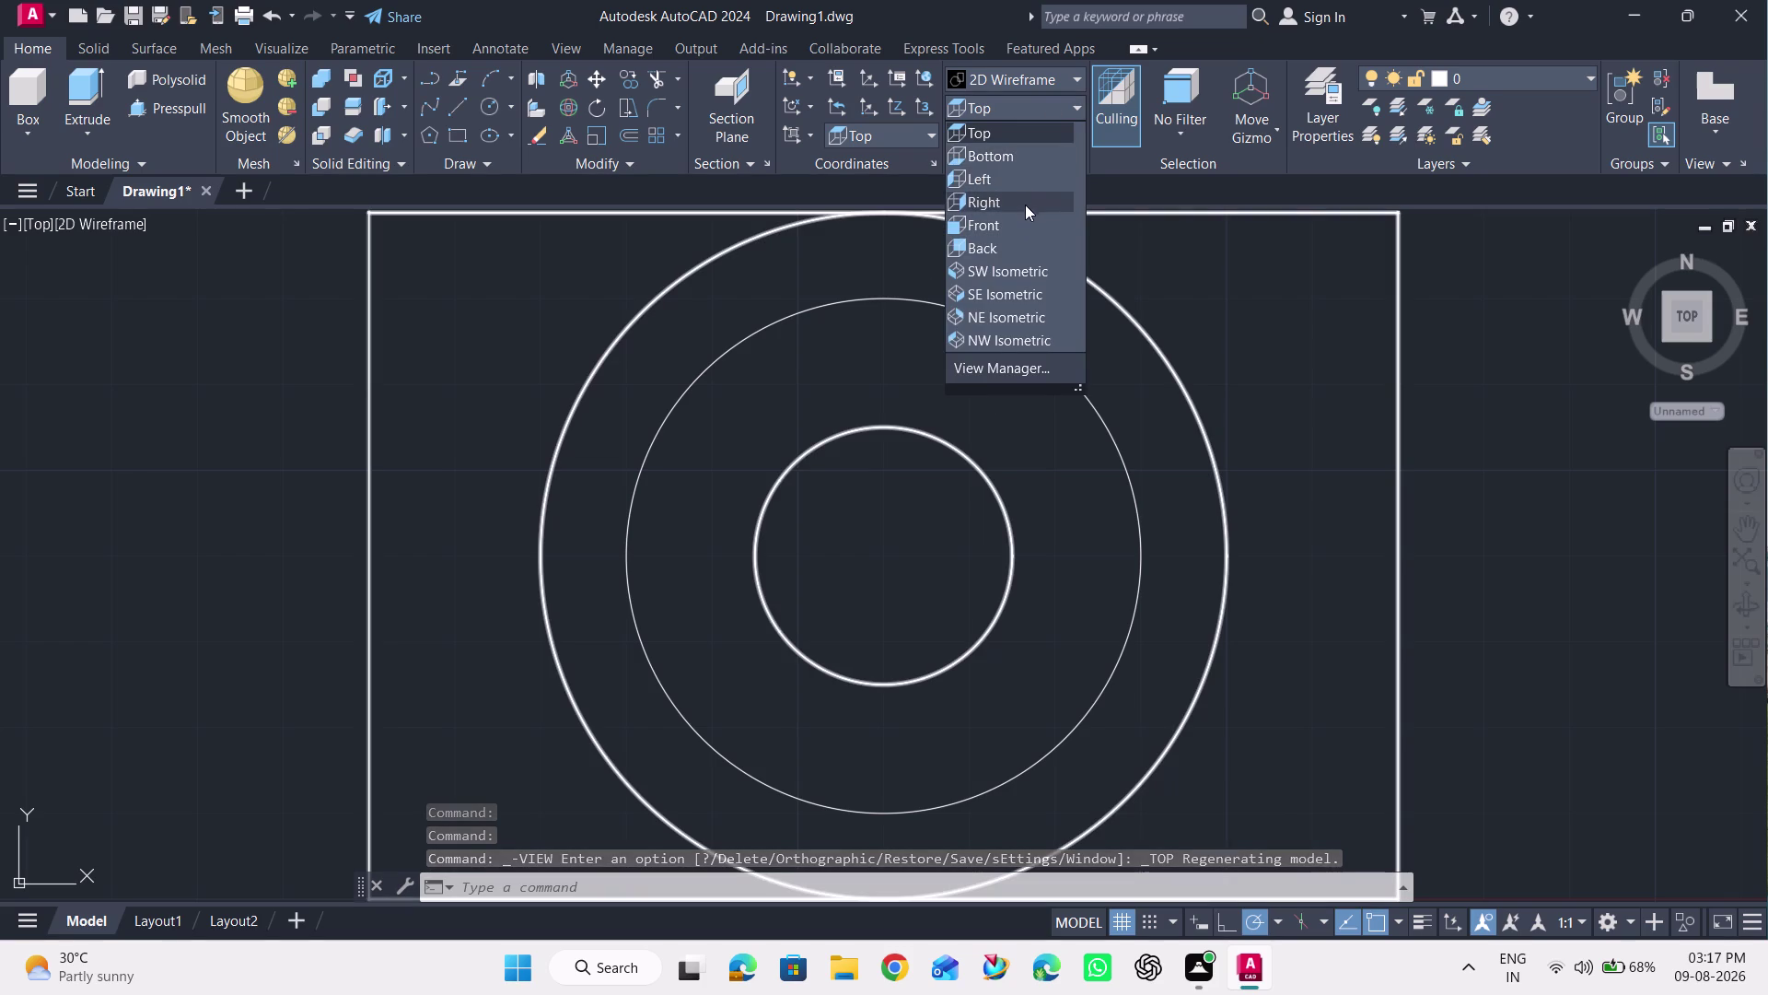
click(1025, 227)
click(1043, 104)
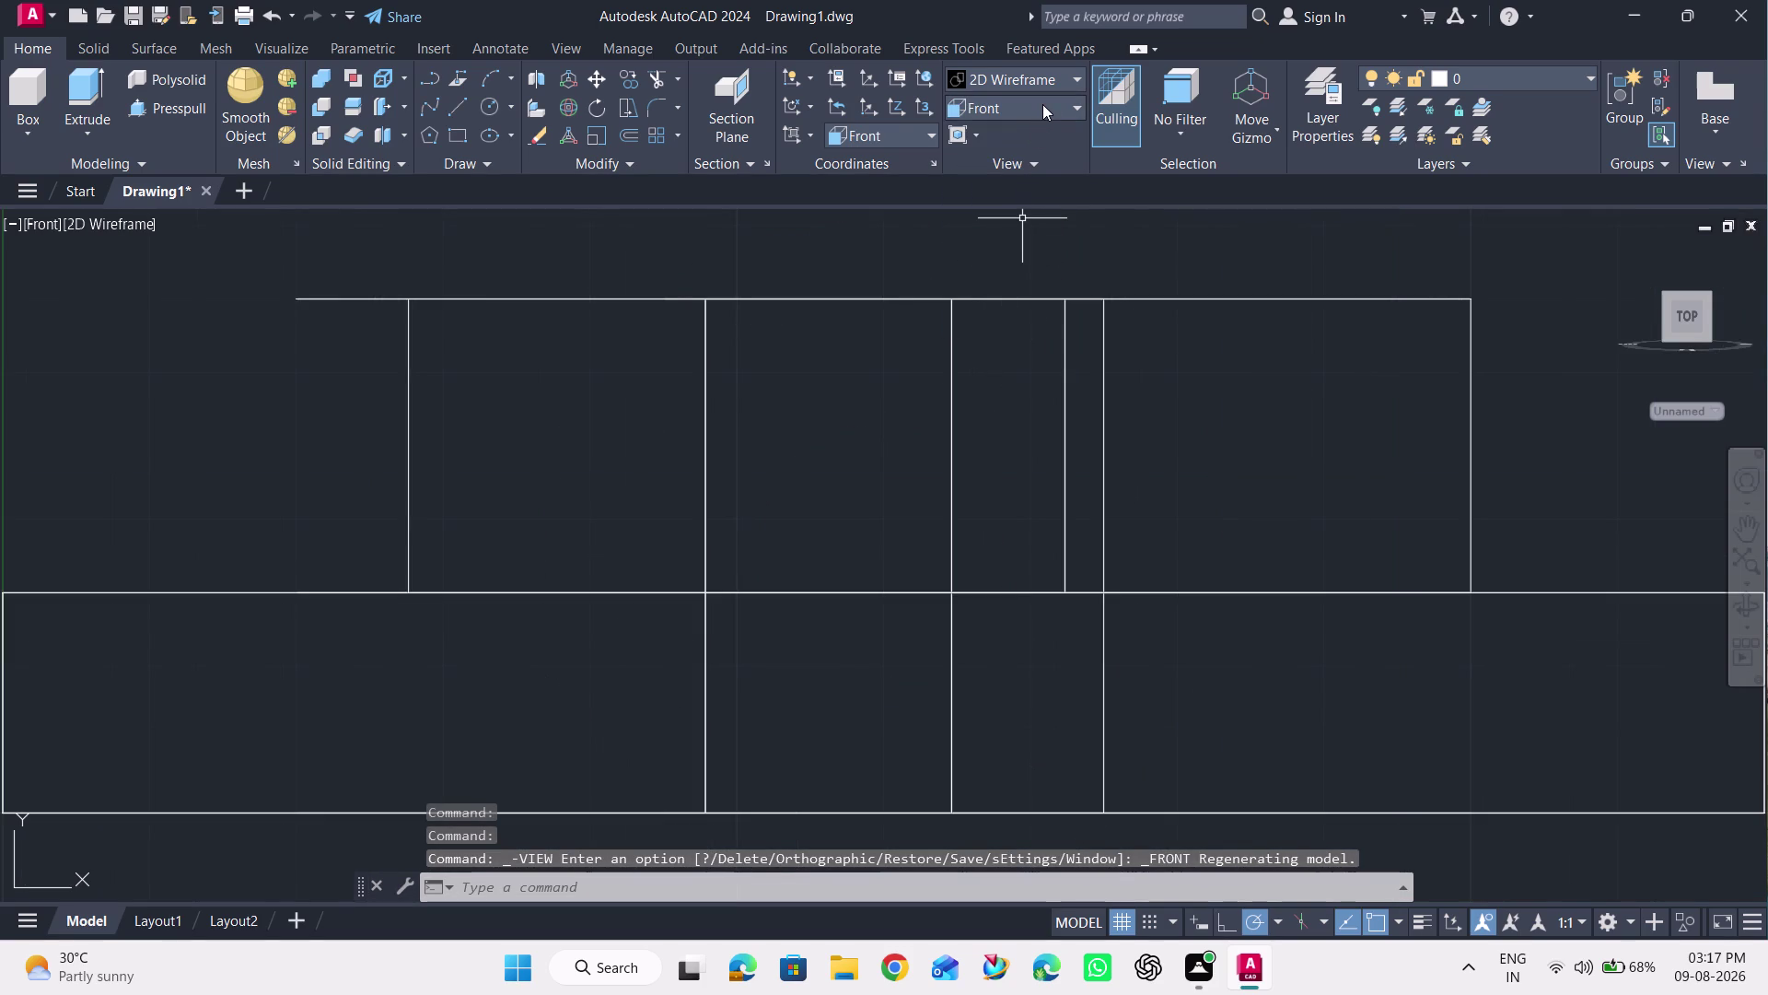
click(1021, 192)
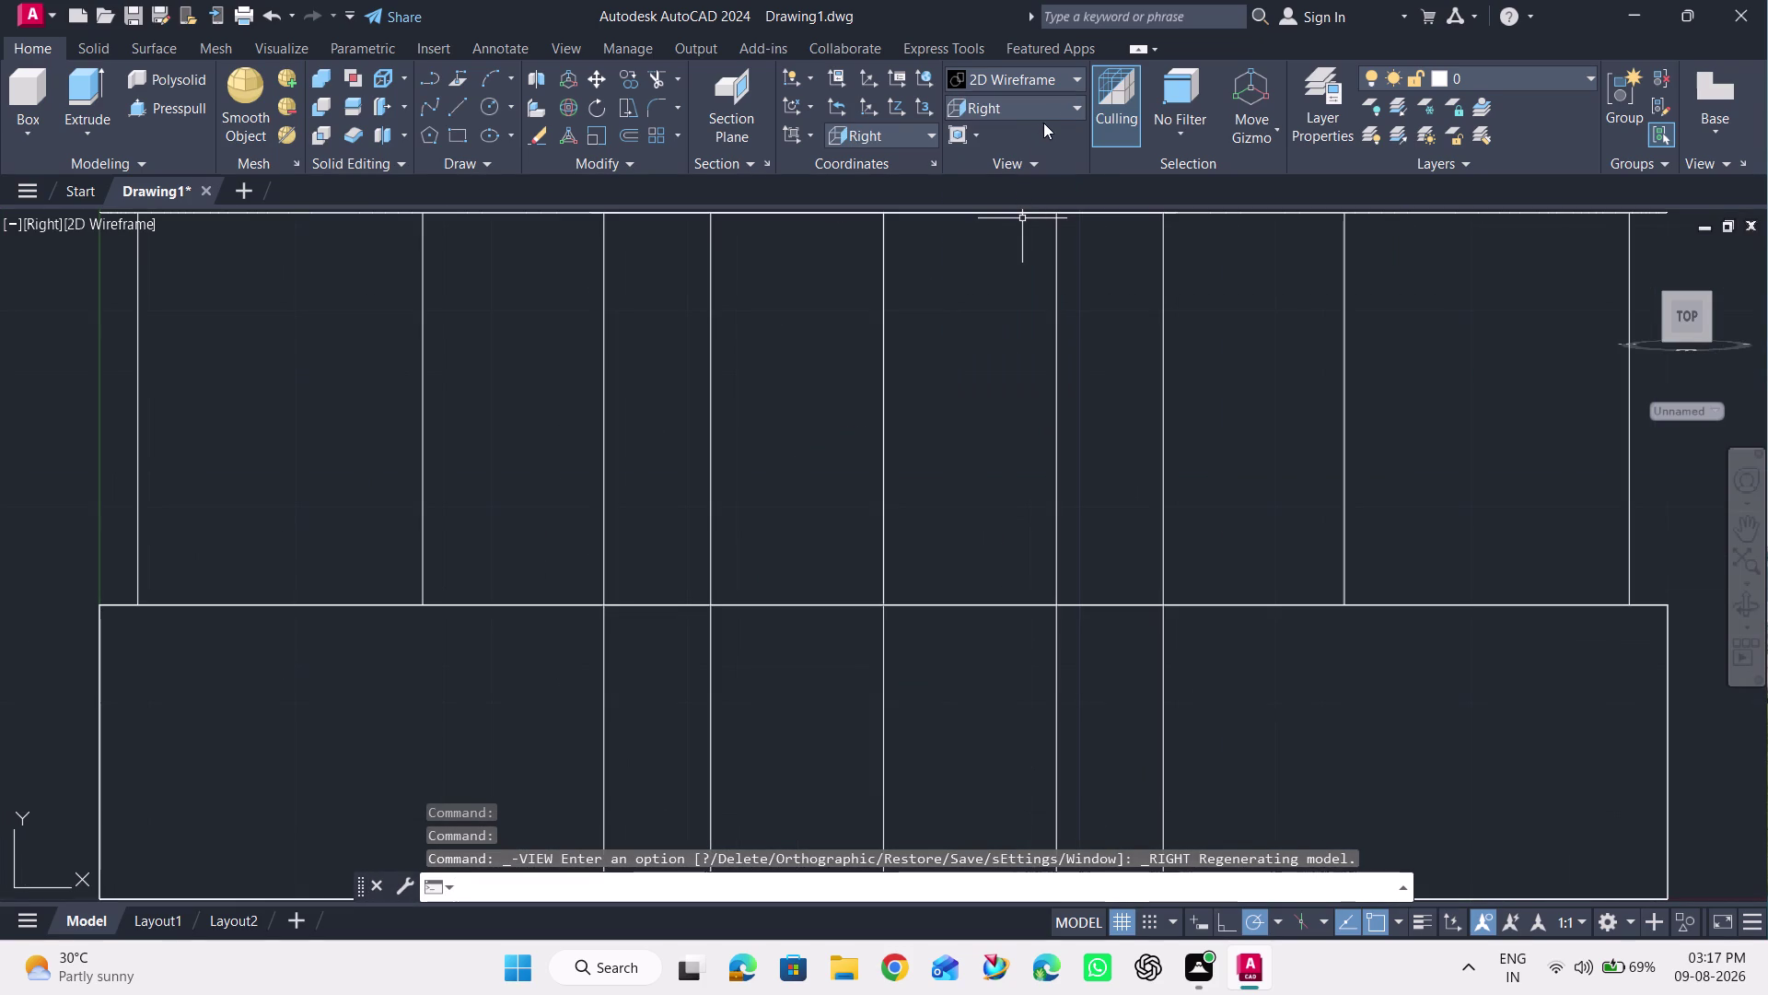
Continue through the Bottom, Back and Right preset views, finishing on Top.
click(1043, 113)
click(1044, 110)
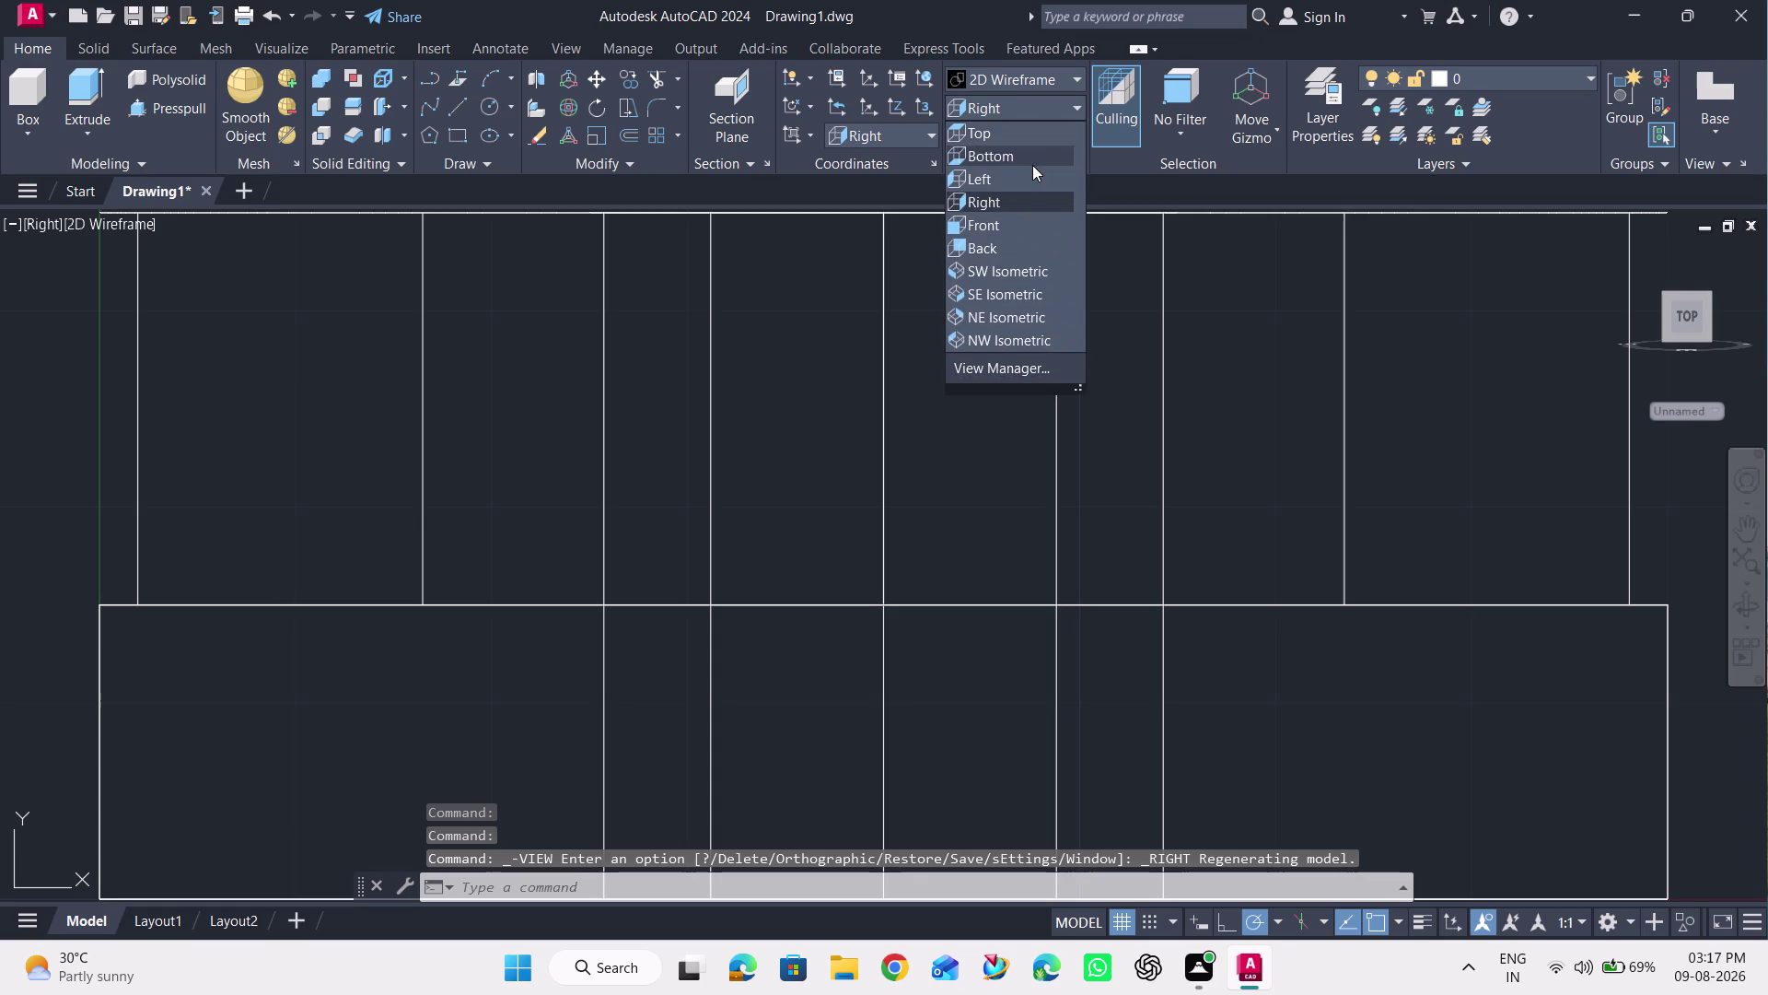
click(1032, 164)
click(1045, 111)
click(1045, 105)
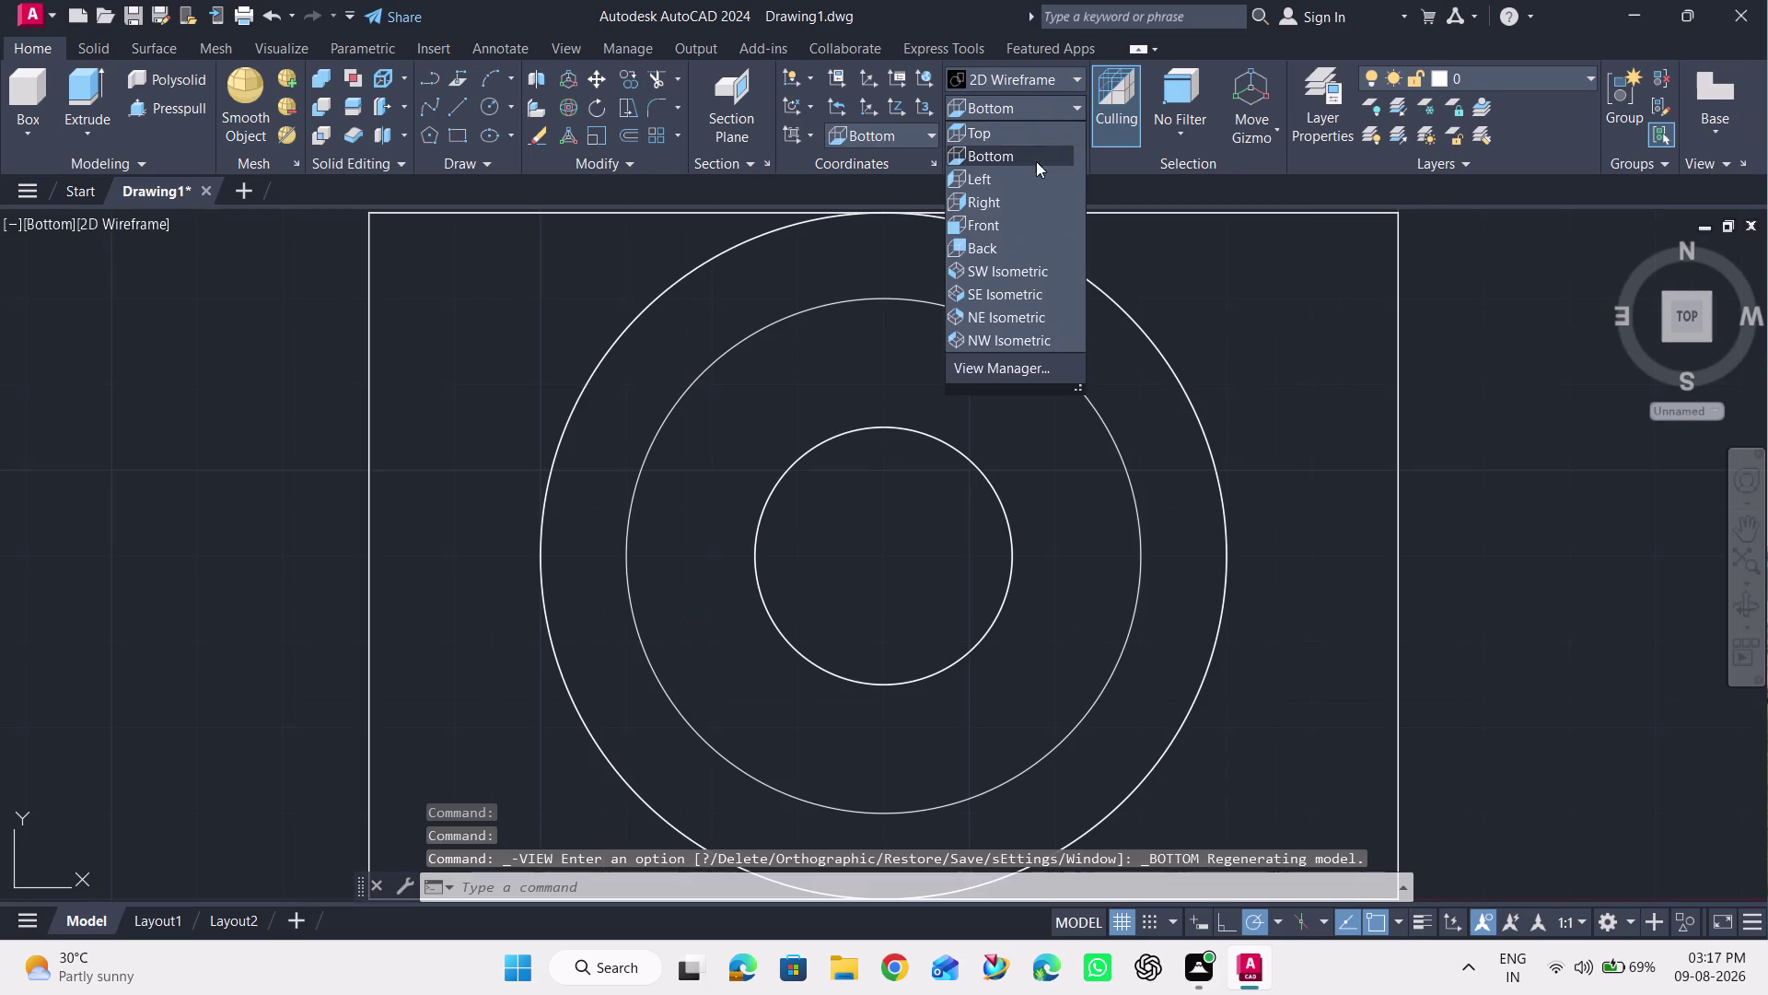
click(1024, 240)
click(1047, 109)
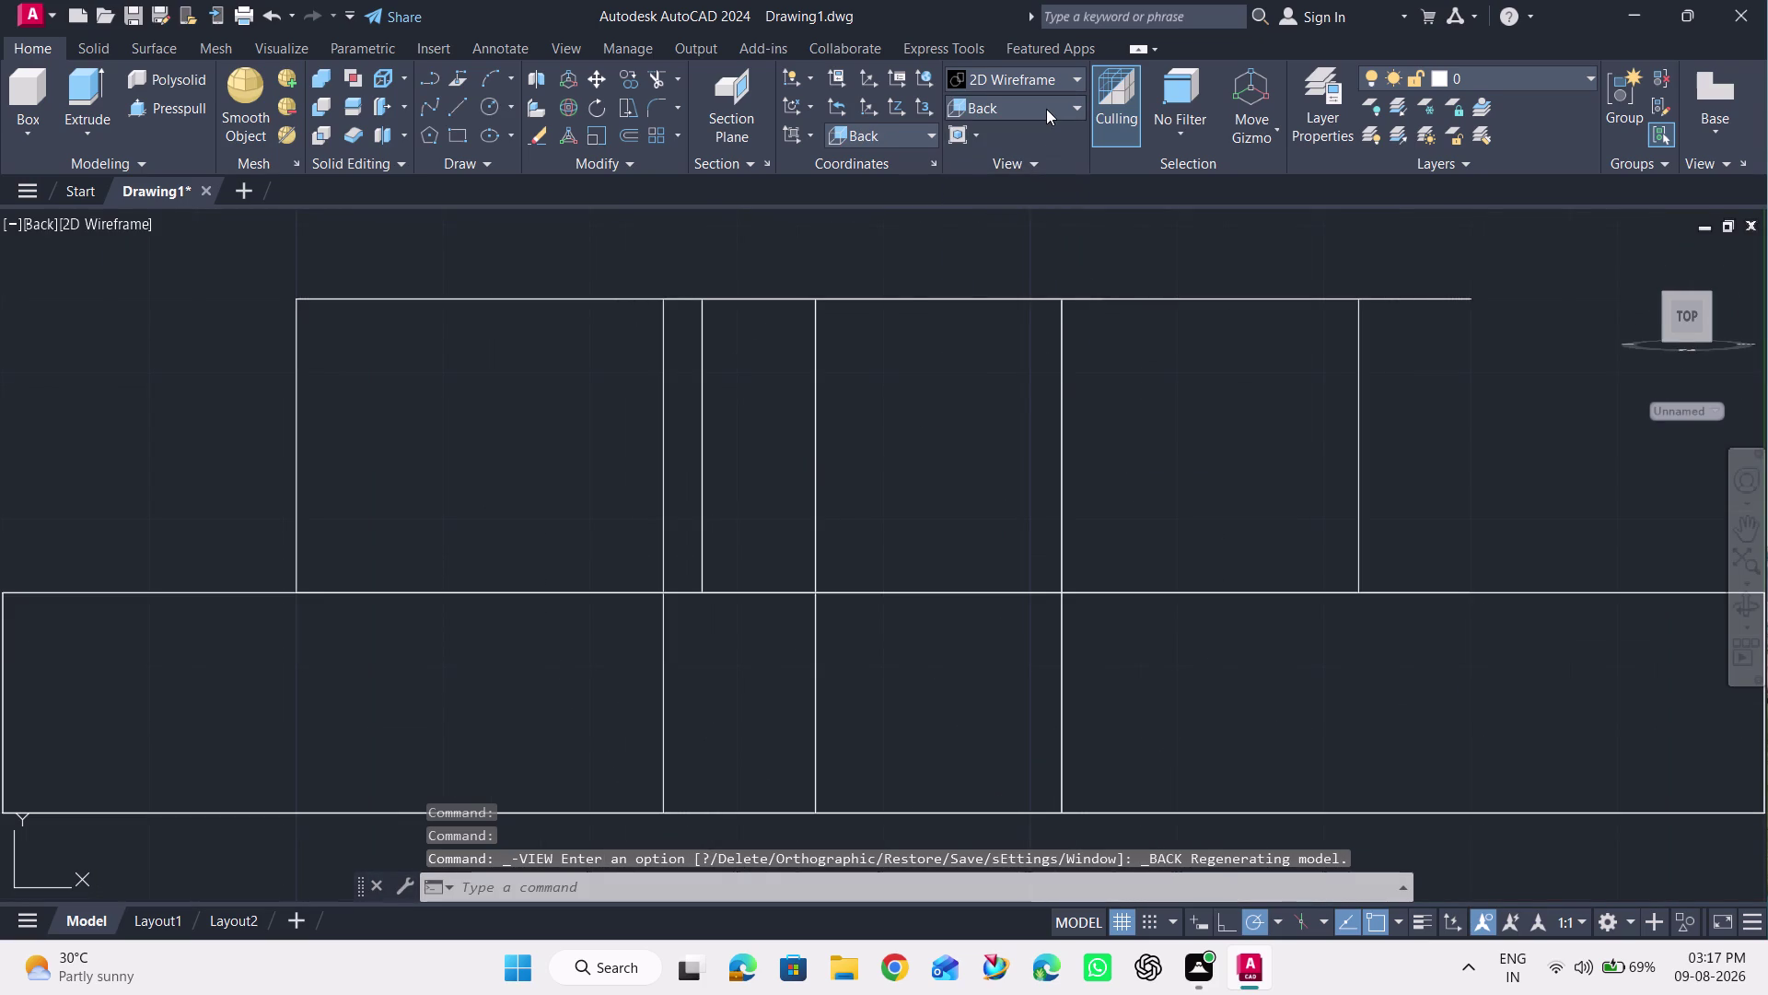
click(1019, 202)
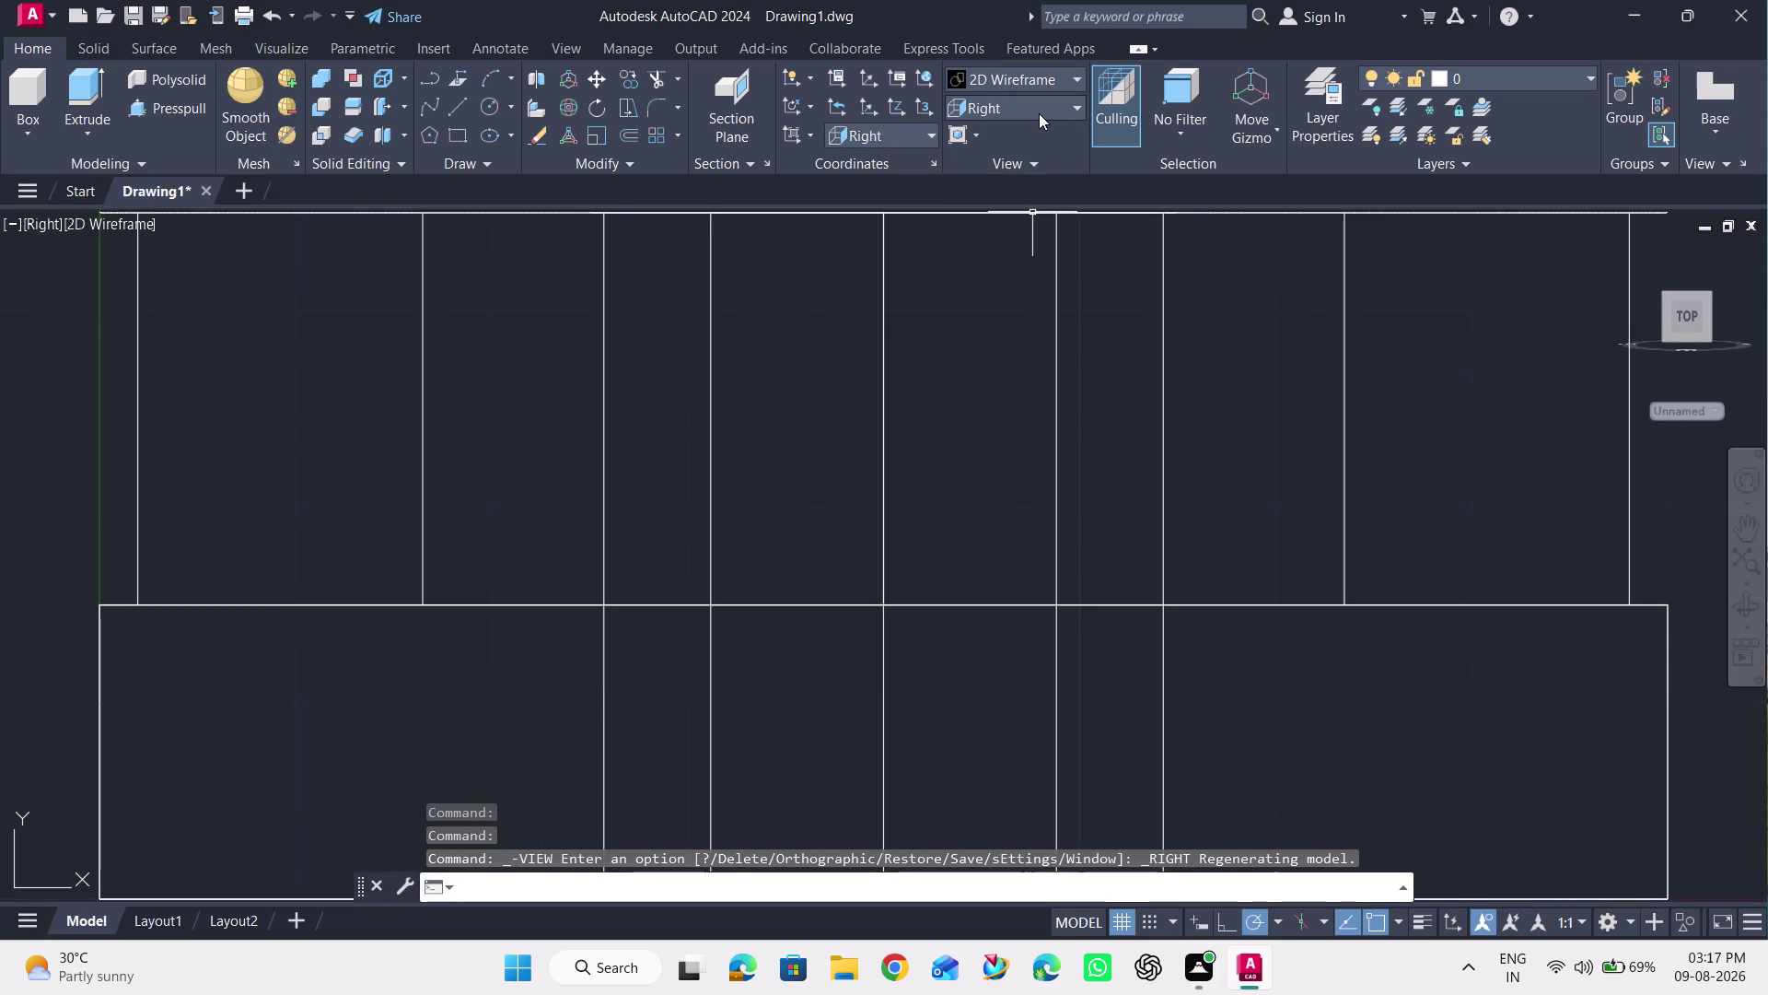
click(1039, 113)
click(1040, 107)
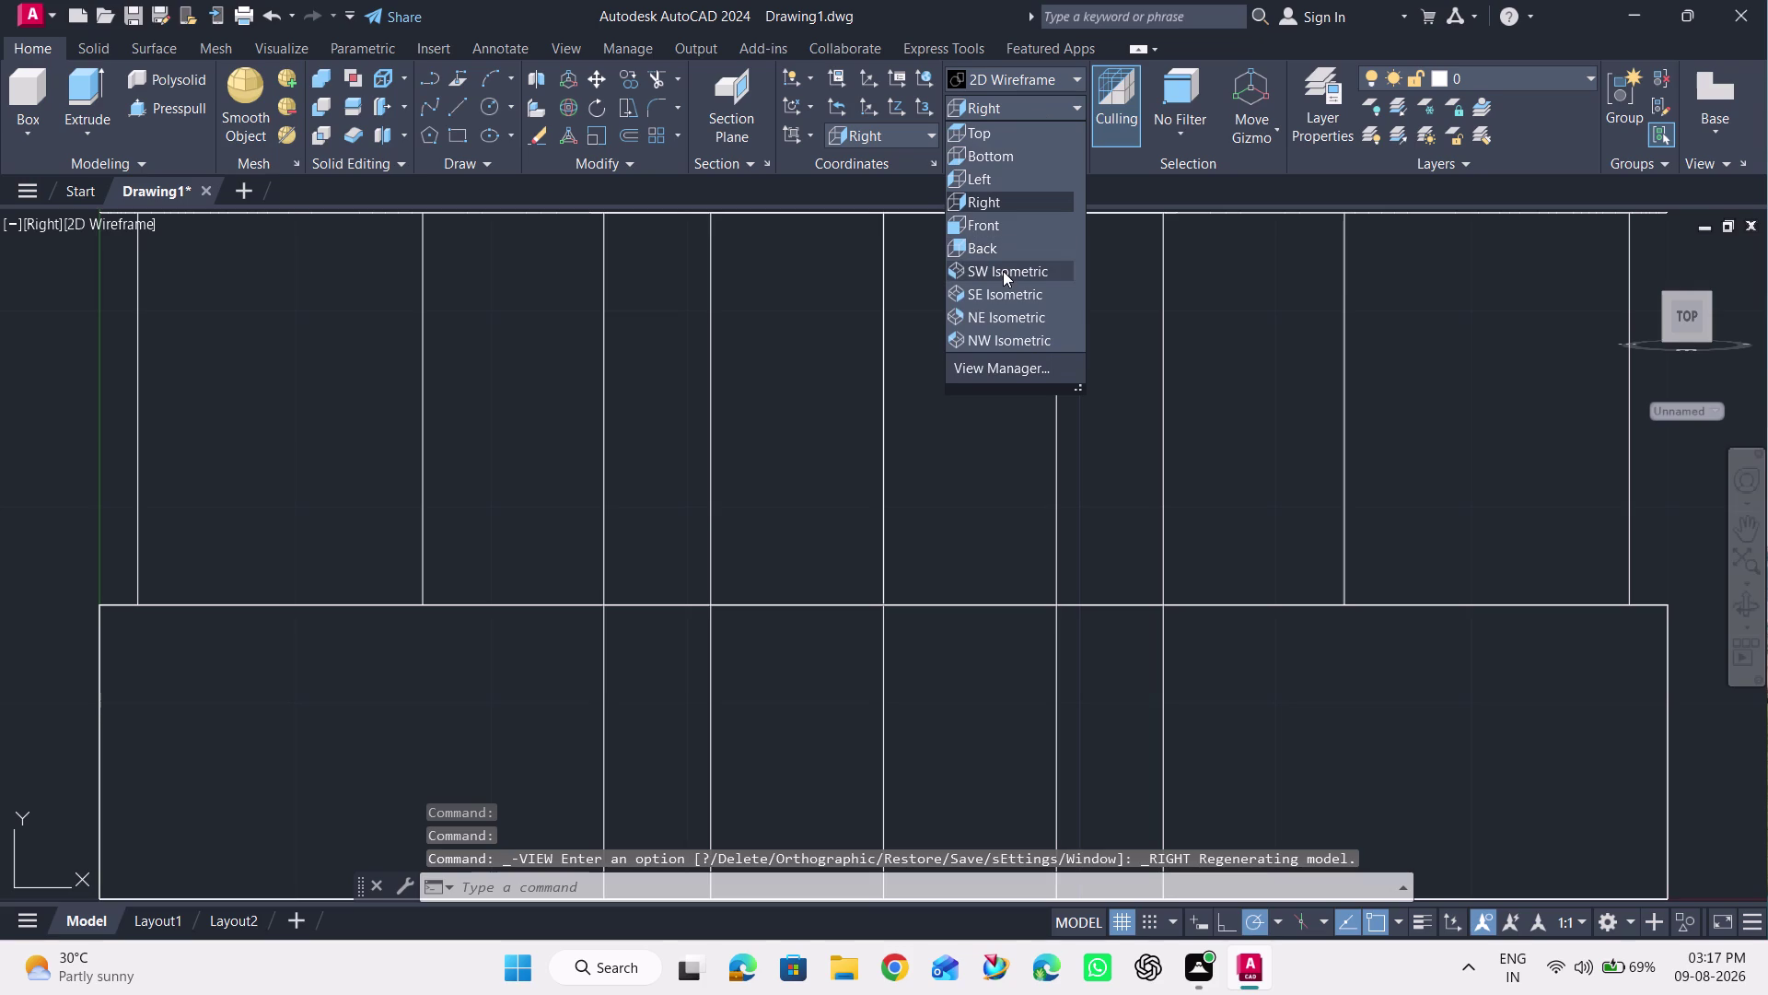
click(1019, 166)
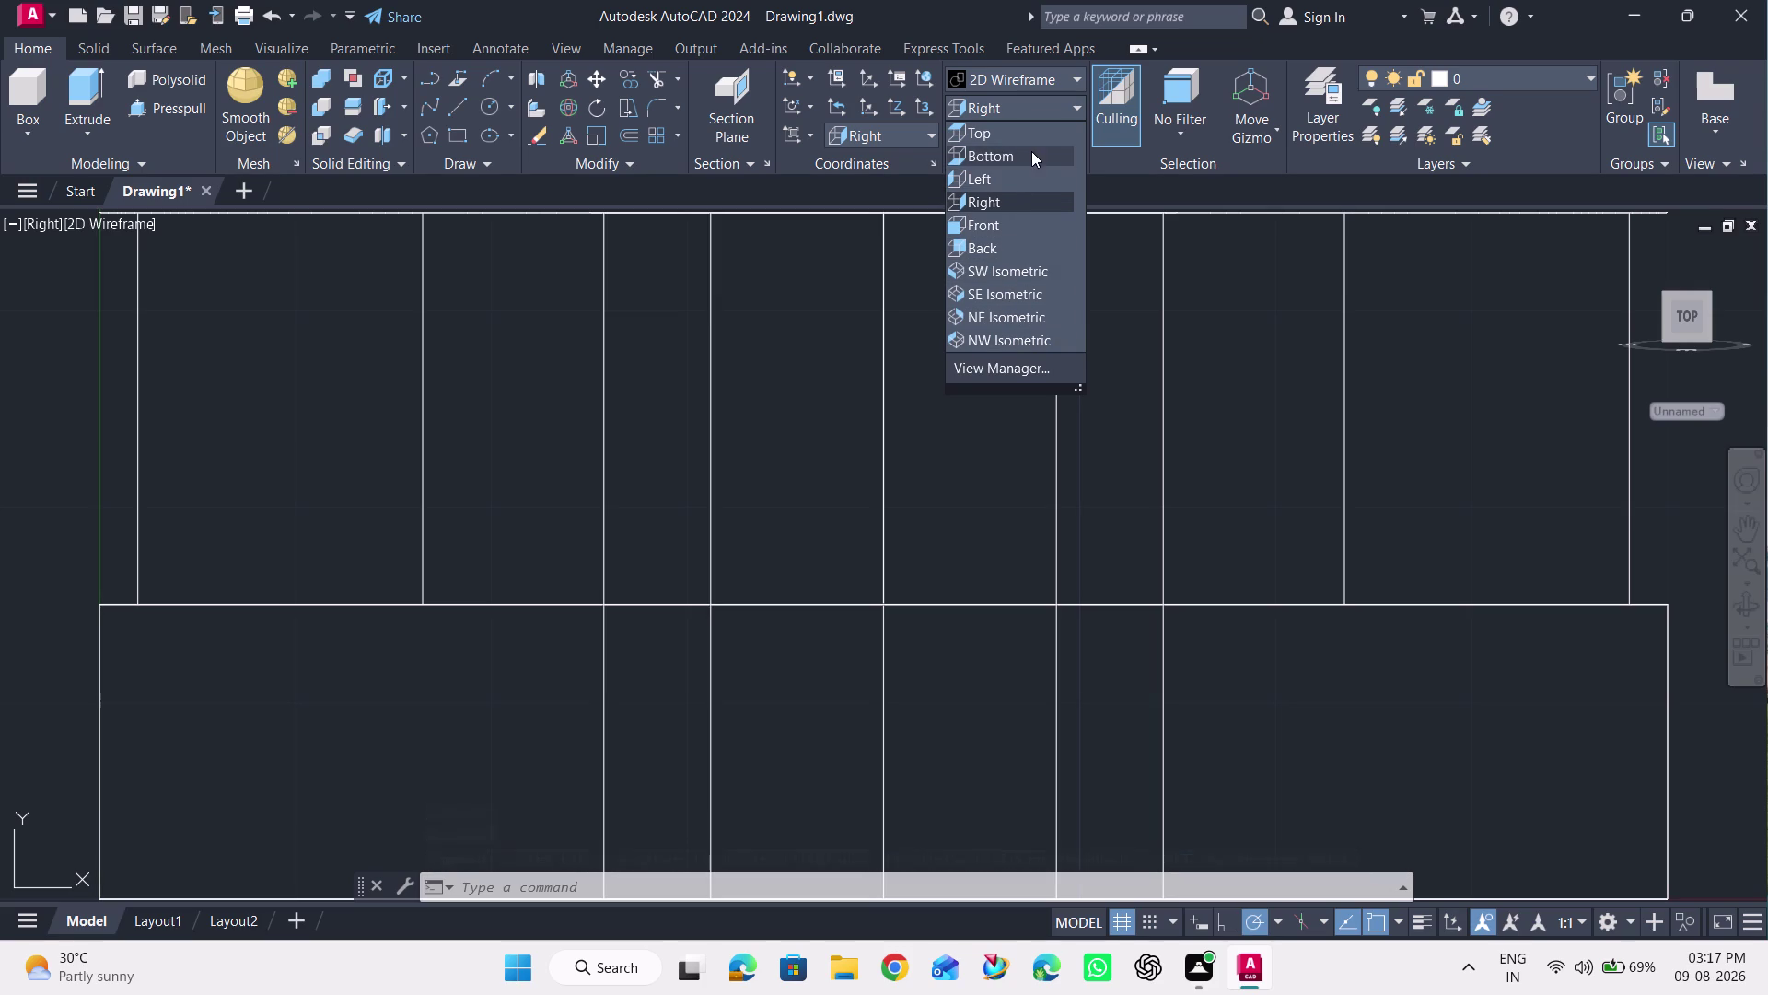
click(1034, 138)
scroll(down, 3)
Move the UCS origin to a point left of the plate, in line with its bottom edge.
middle_drag(1083, 348, 1190, 311)
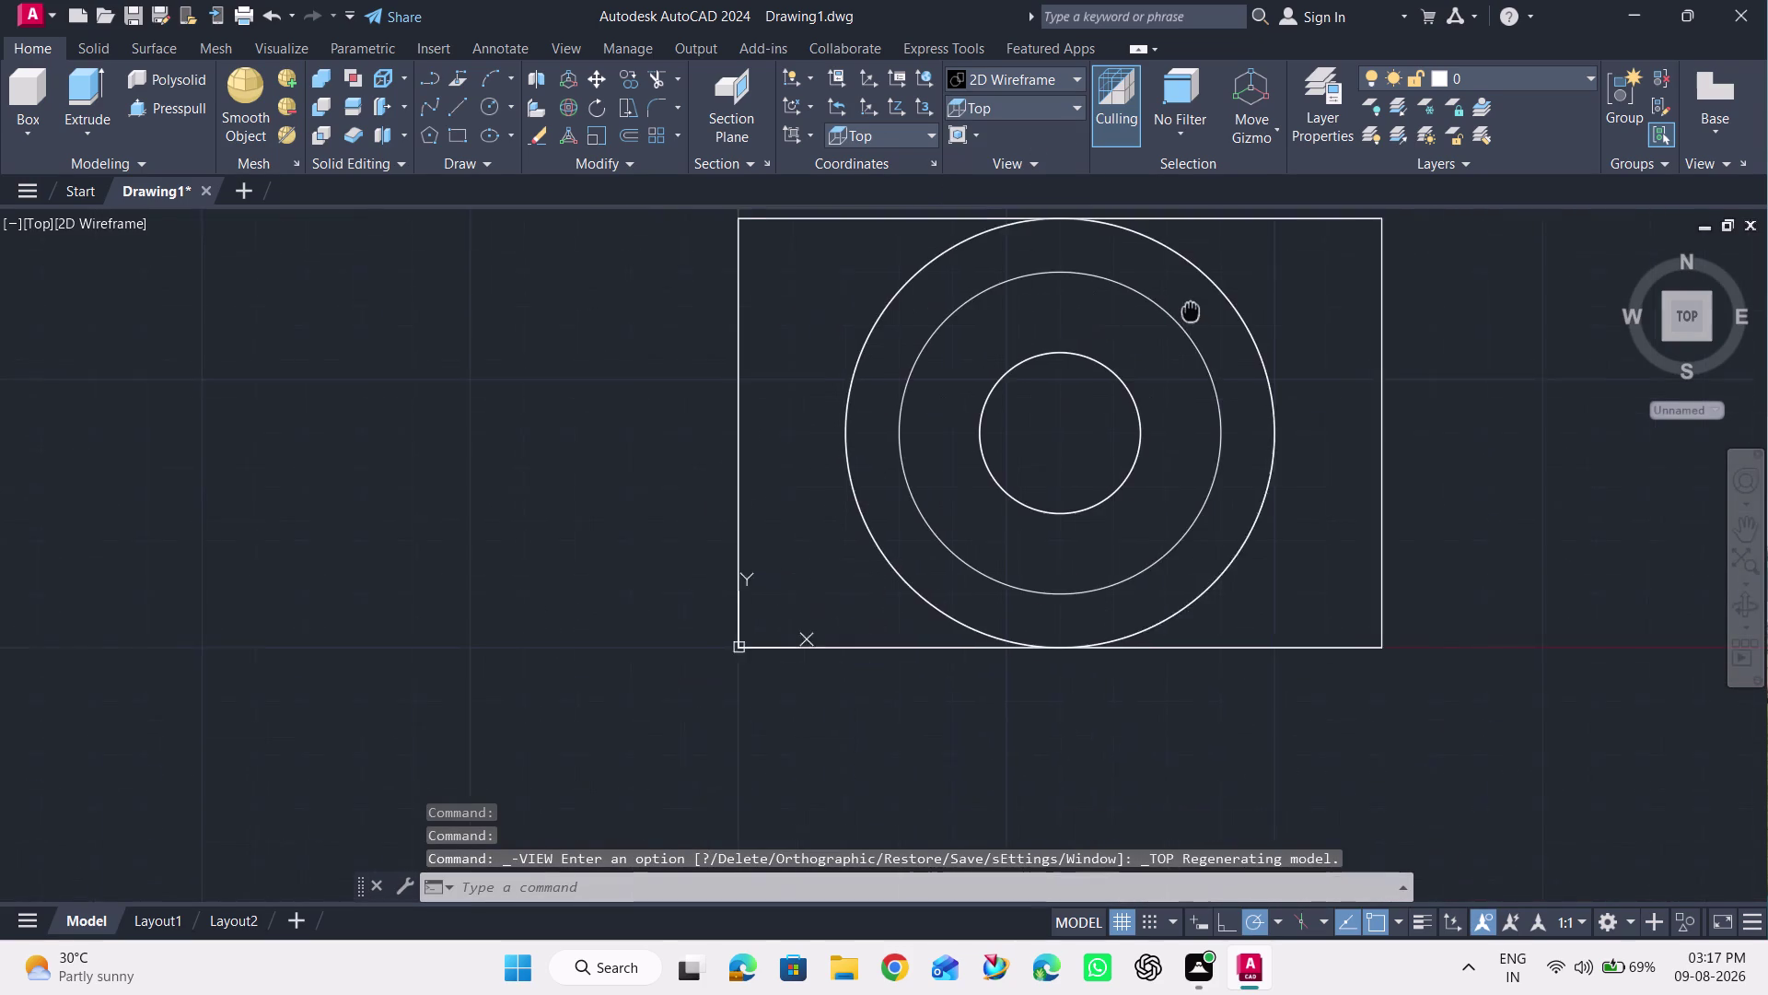
middle_drag(1190, 311, 1250, 335)
middle_drag(788, 419, 948, 379)
middle_drag(715, 476, 805, 454)
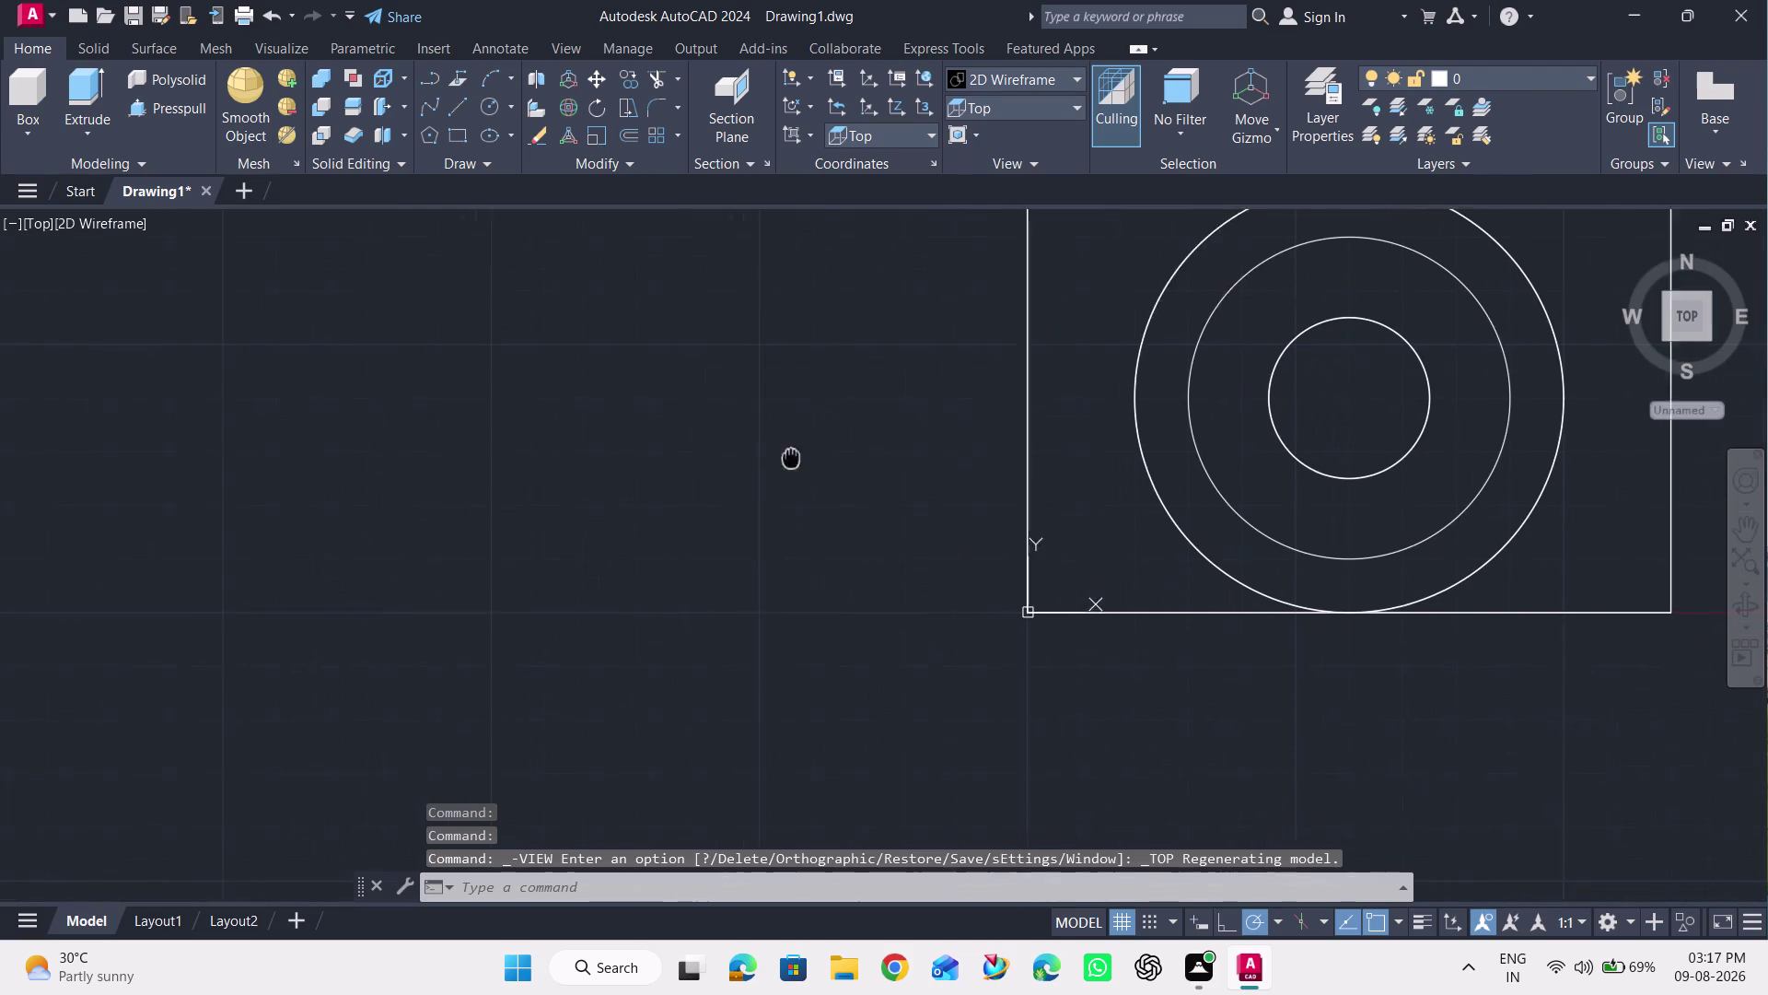
middle_drag(806, 455, 860, 458)
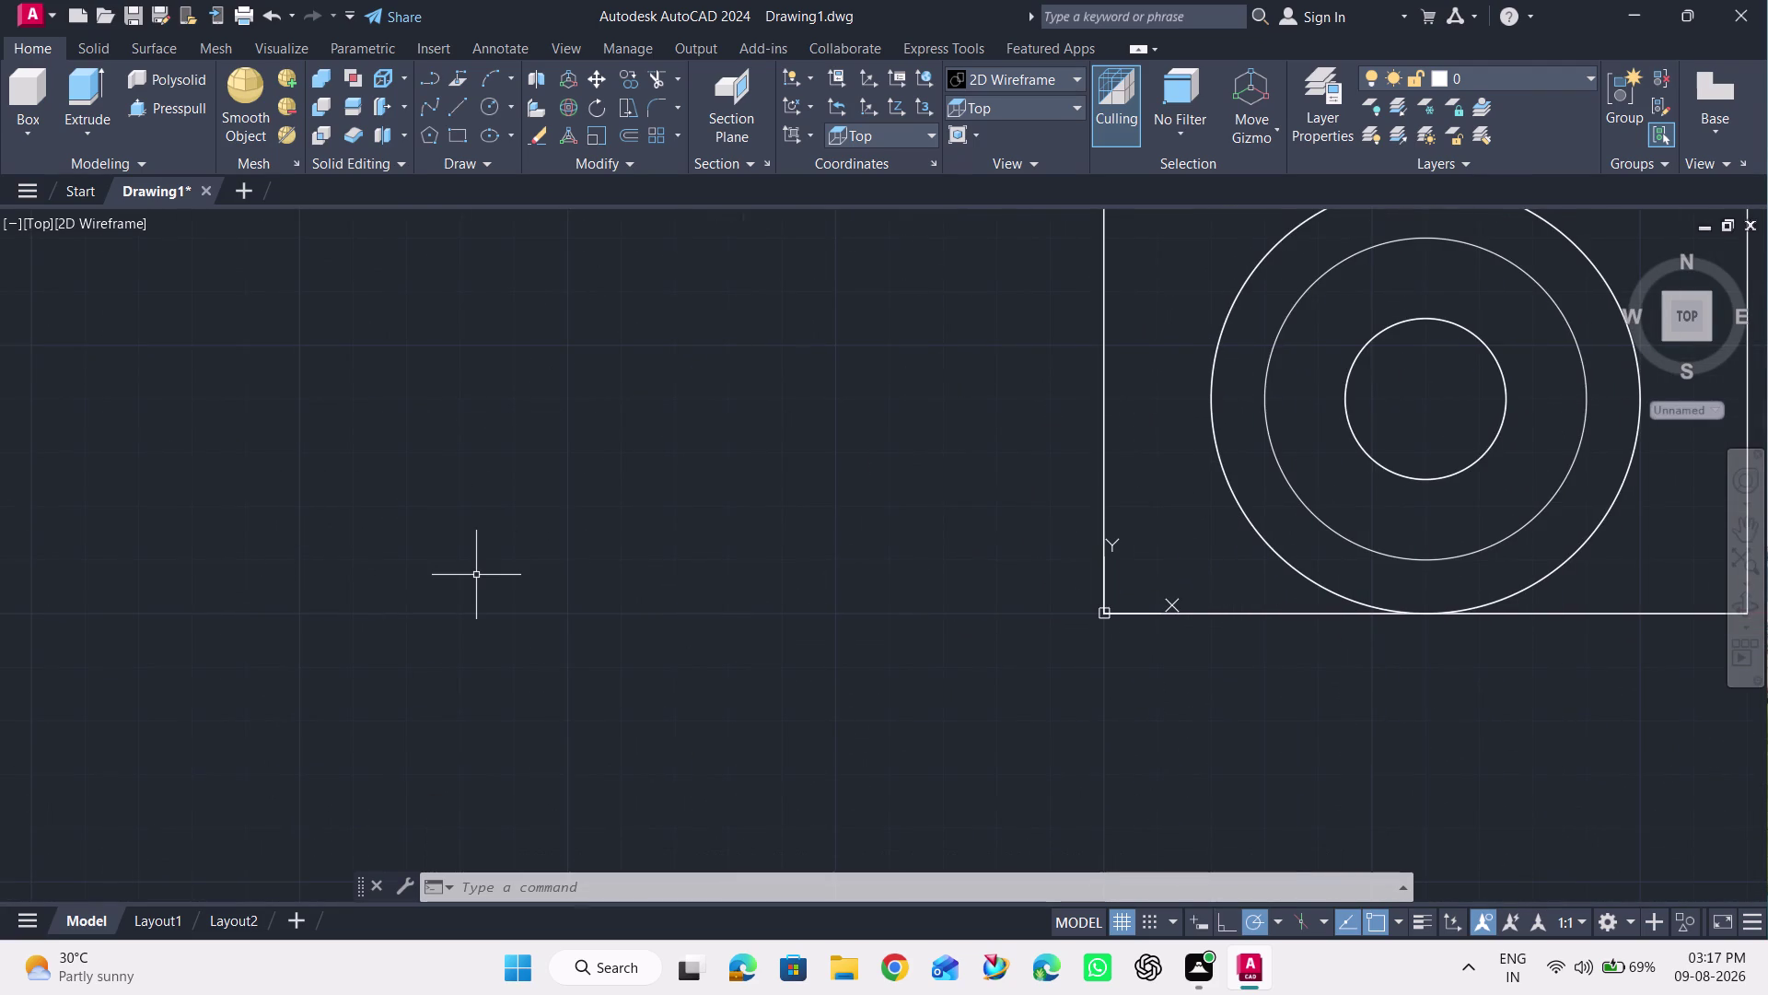
scroll(down, 3)
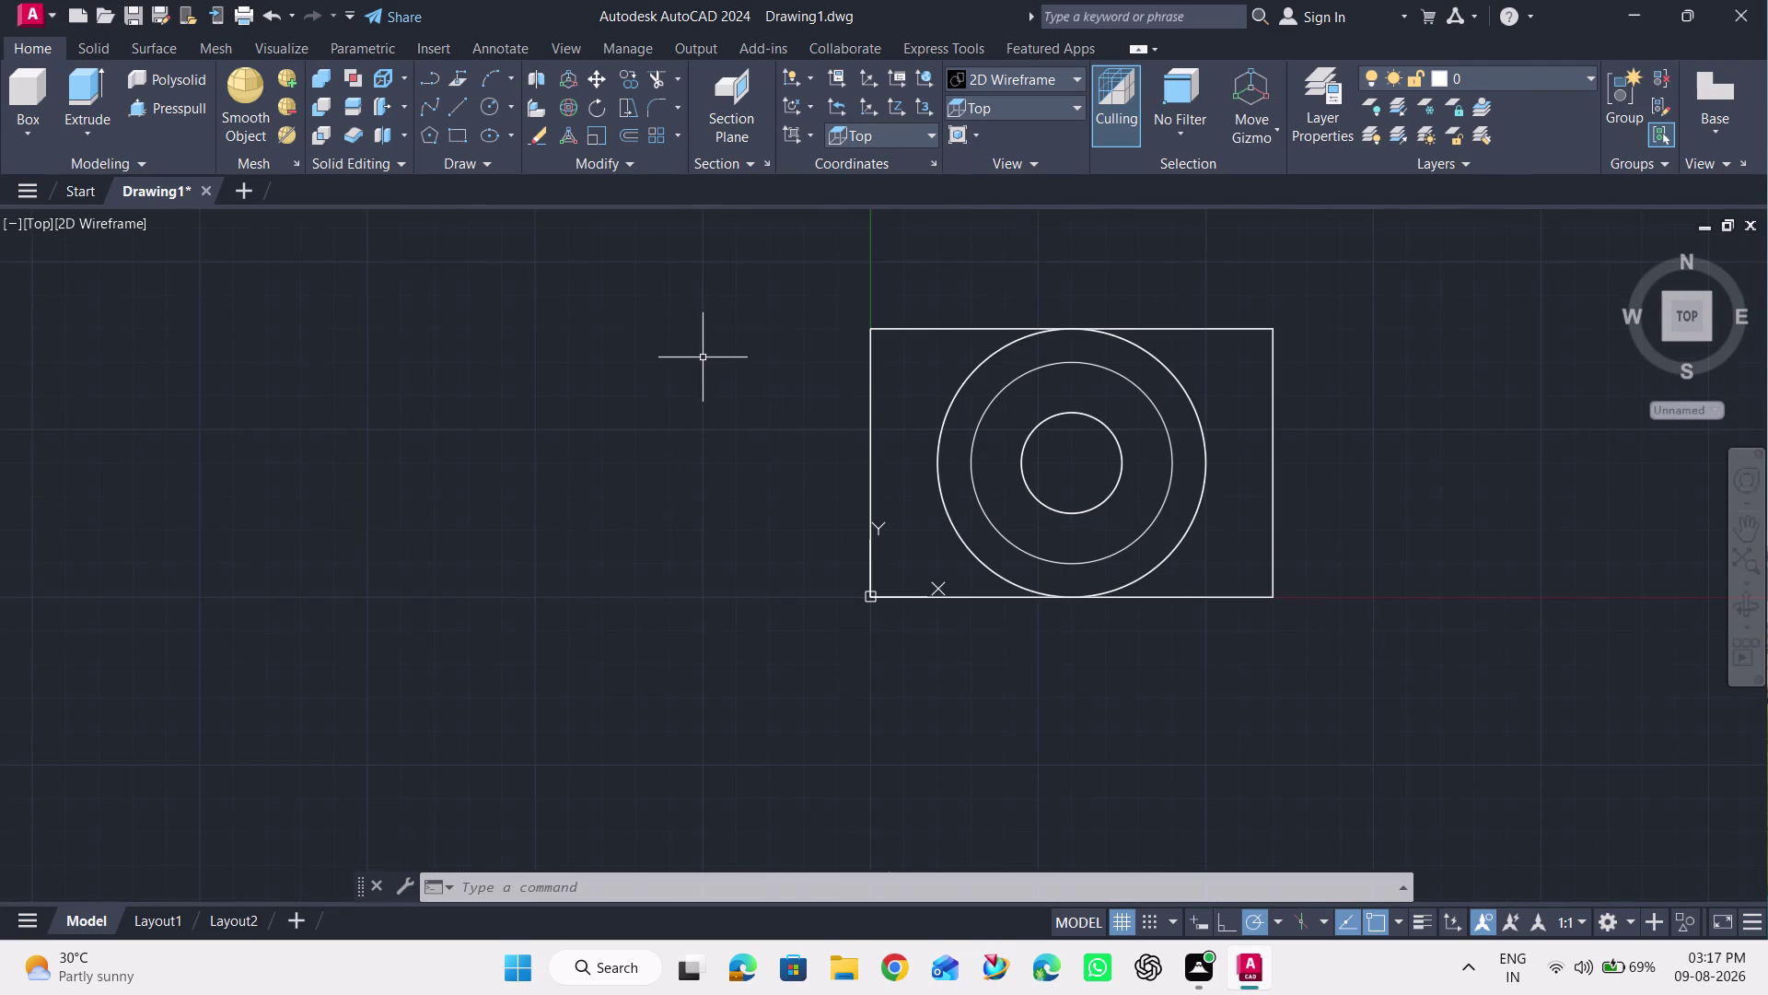
click(868, 594)
drag(869, 594, 782, 578)
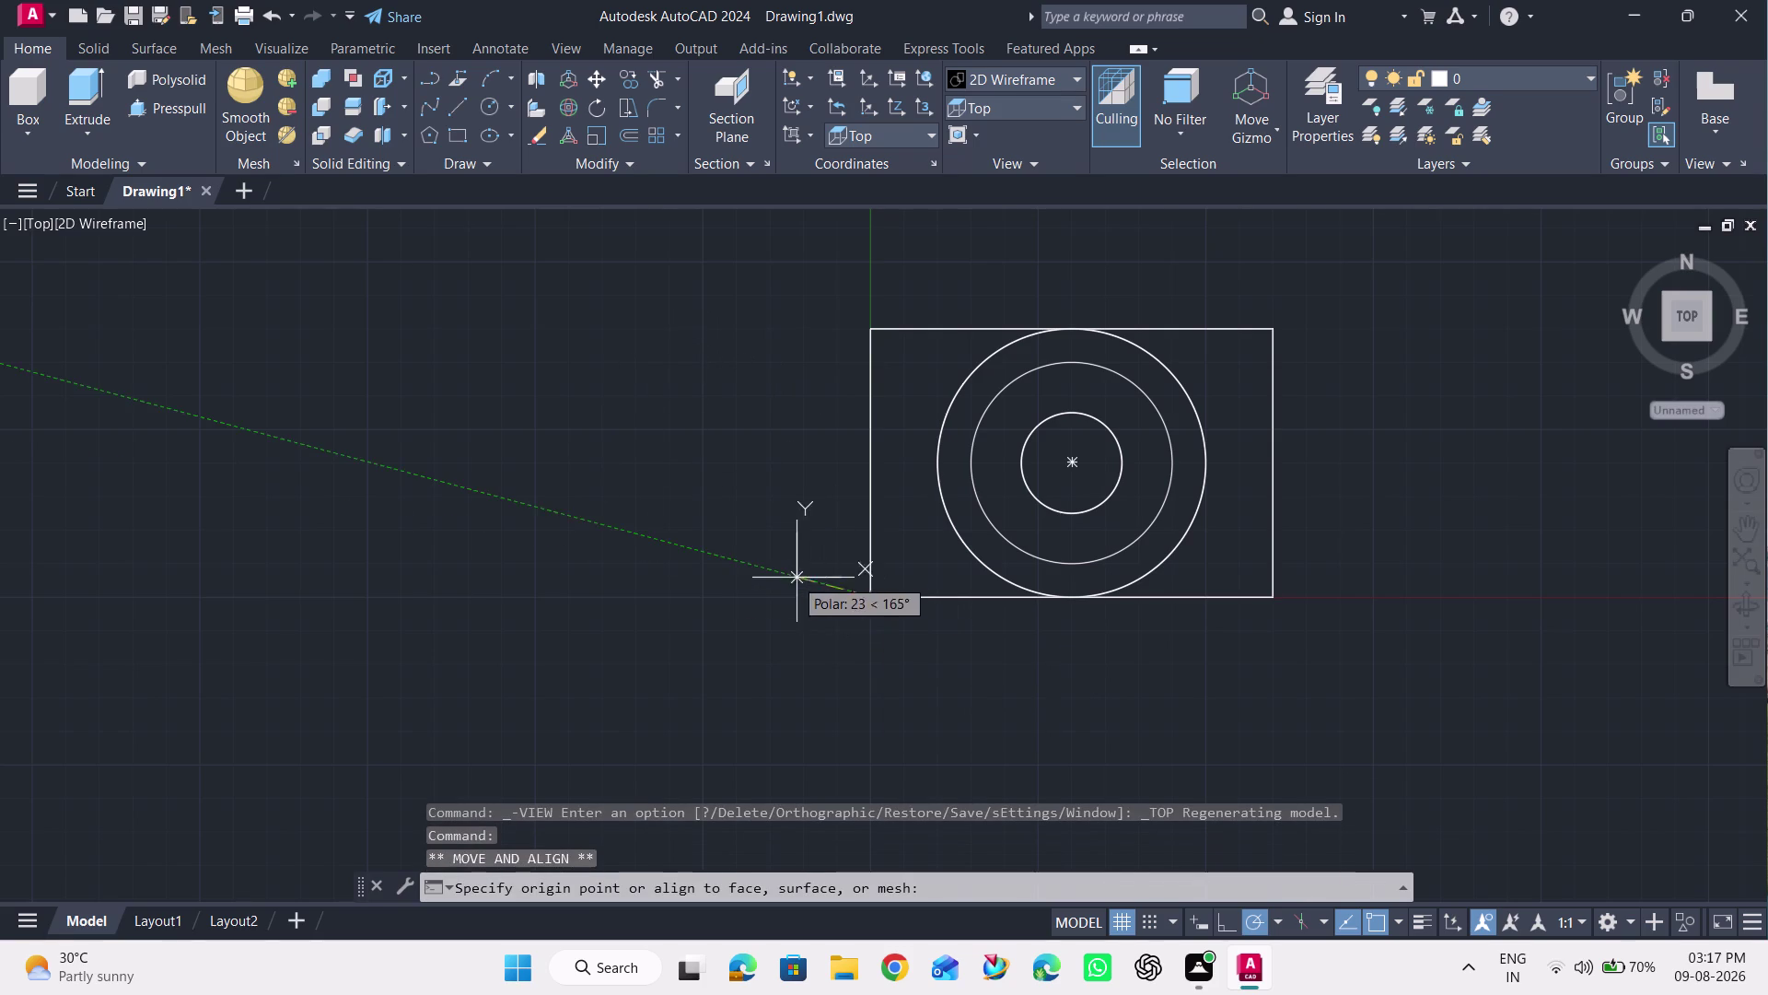
drag(782, 577, 360, 593)
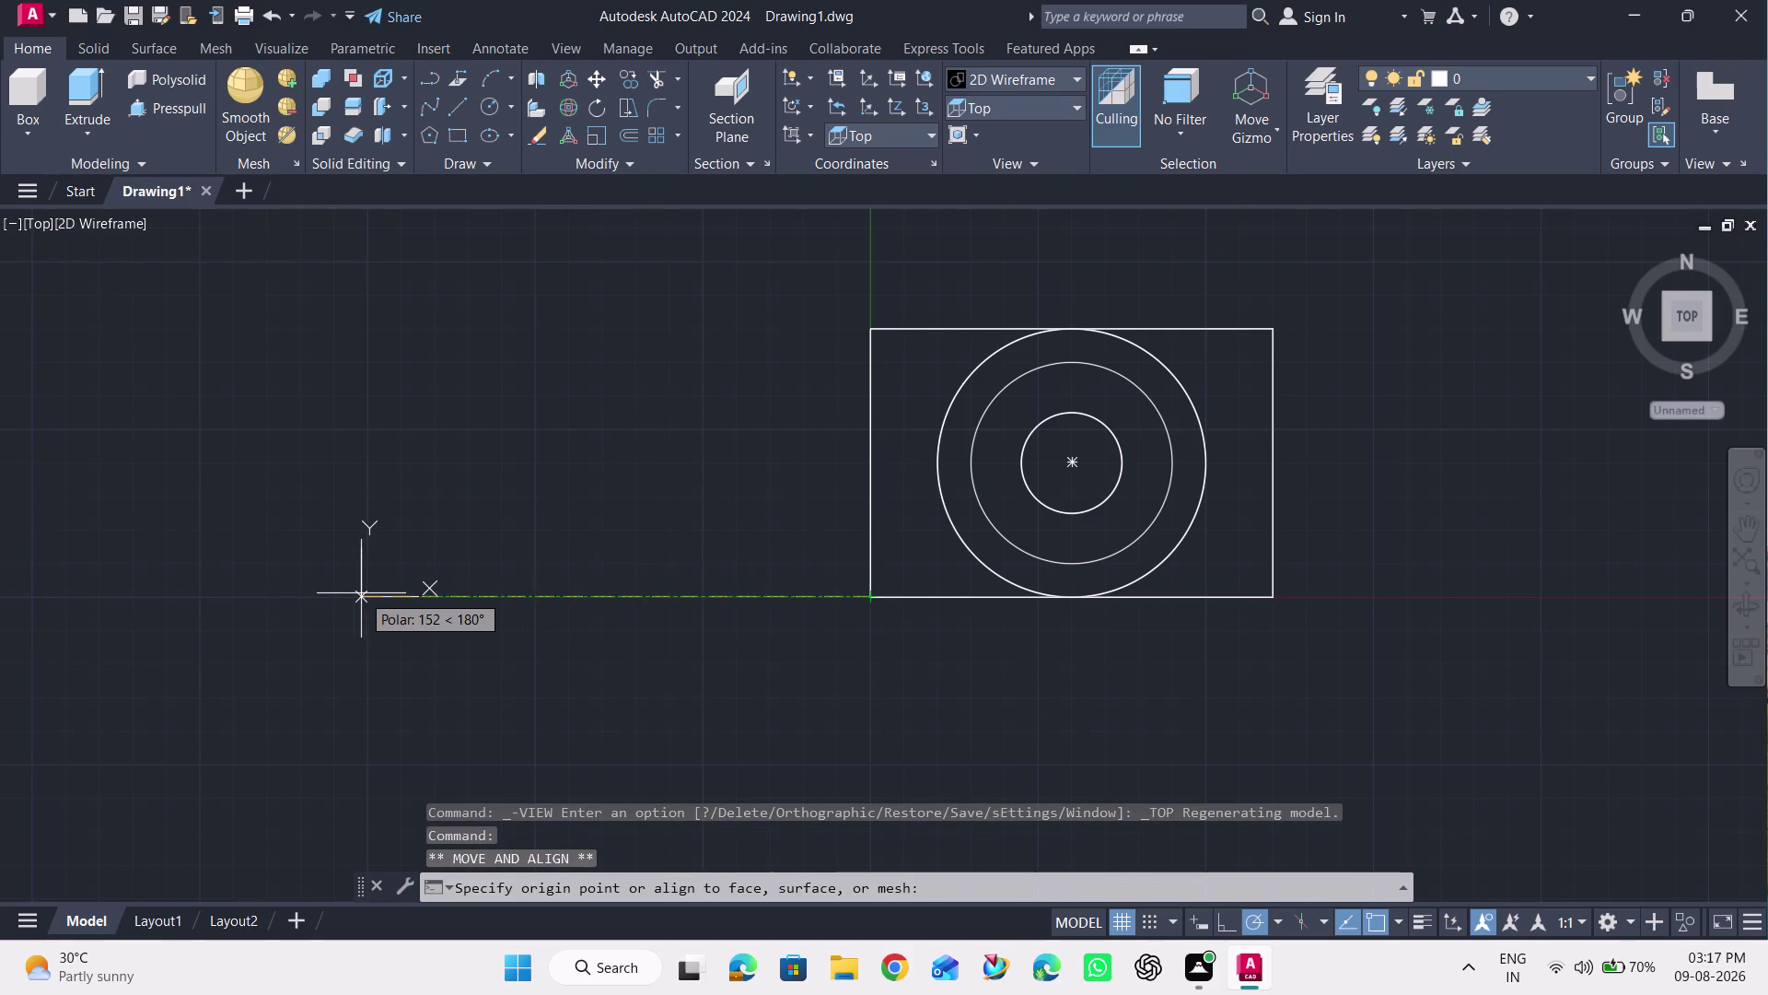
drag(359, 593, 358, 593)
click(358, 593)
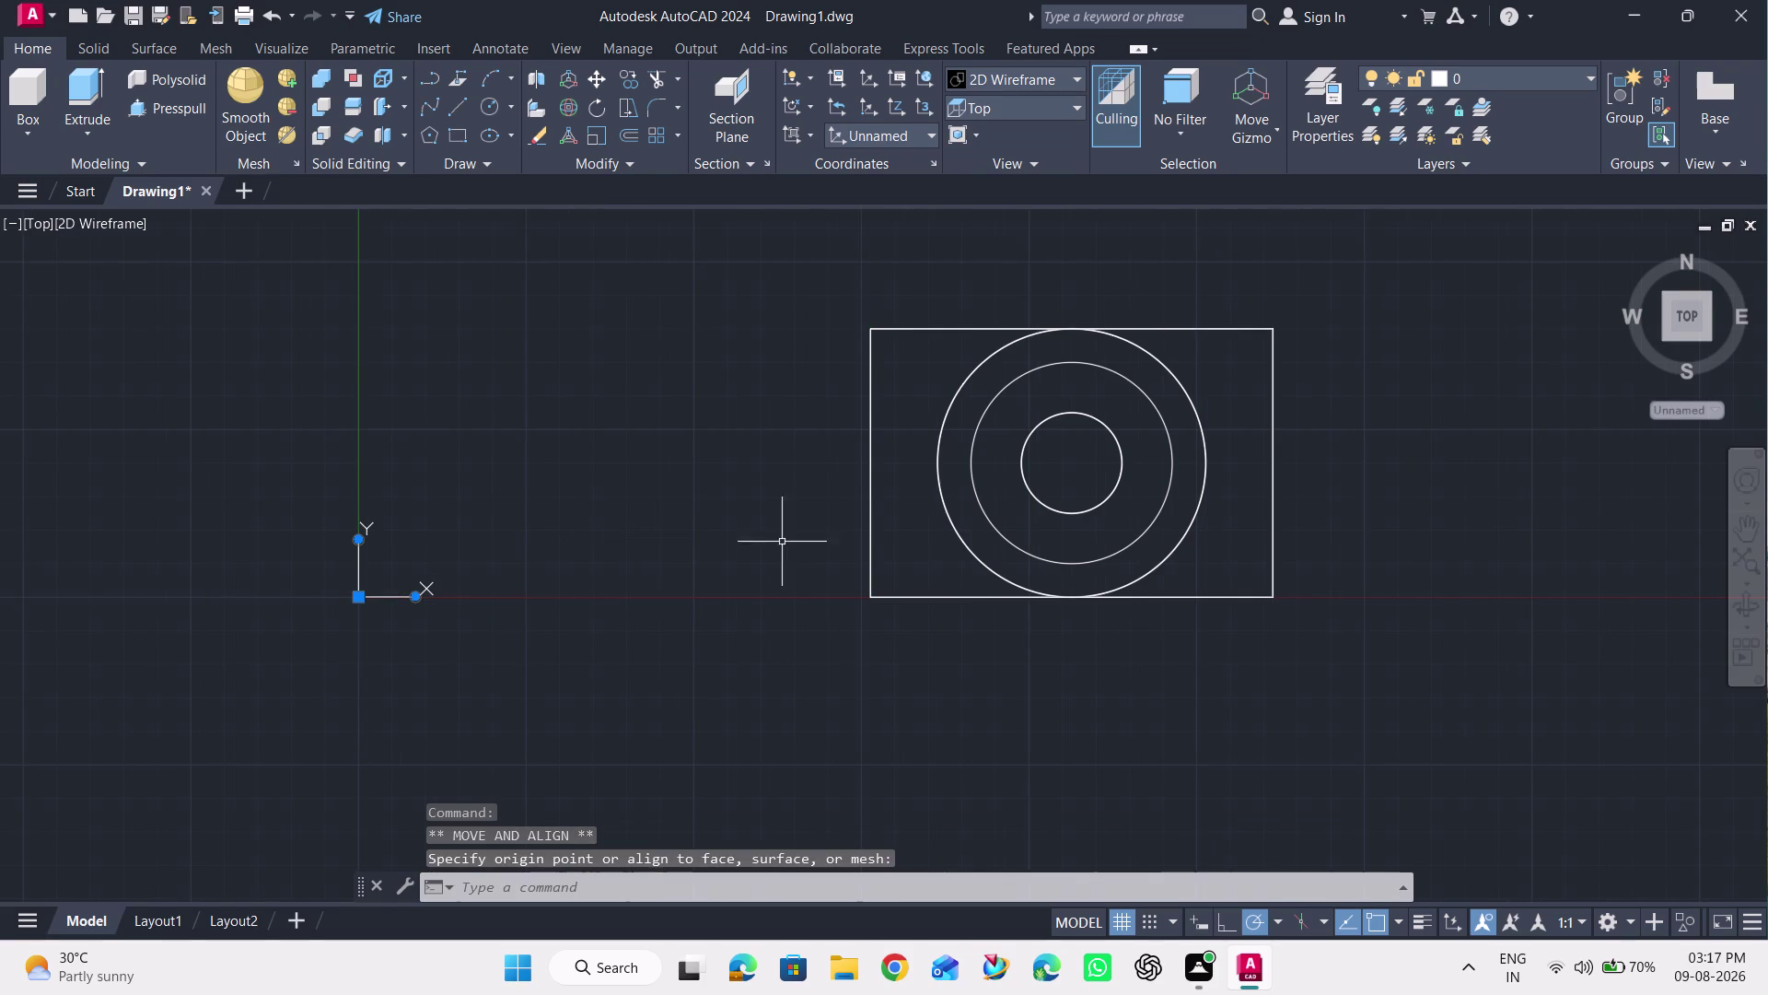
click(1748, 599)
drag(1032, 693, 1078, 633)
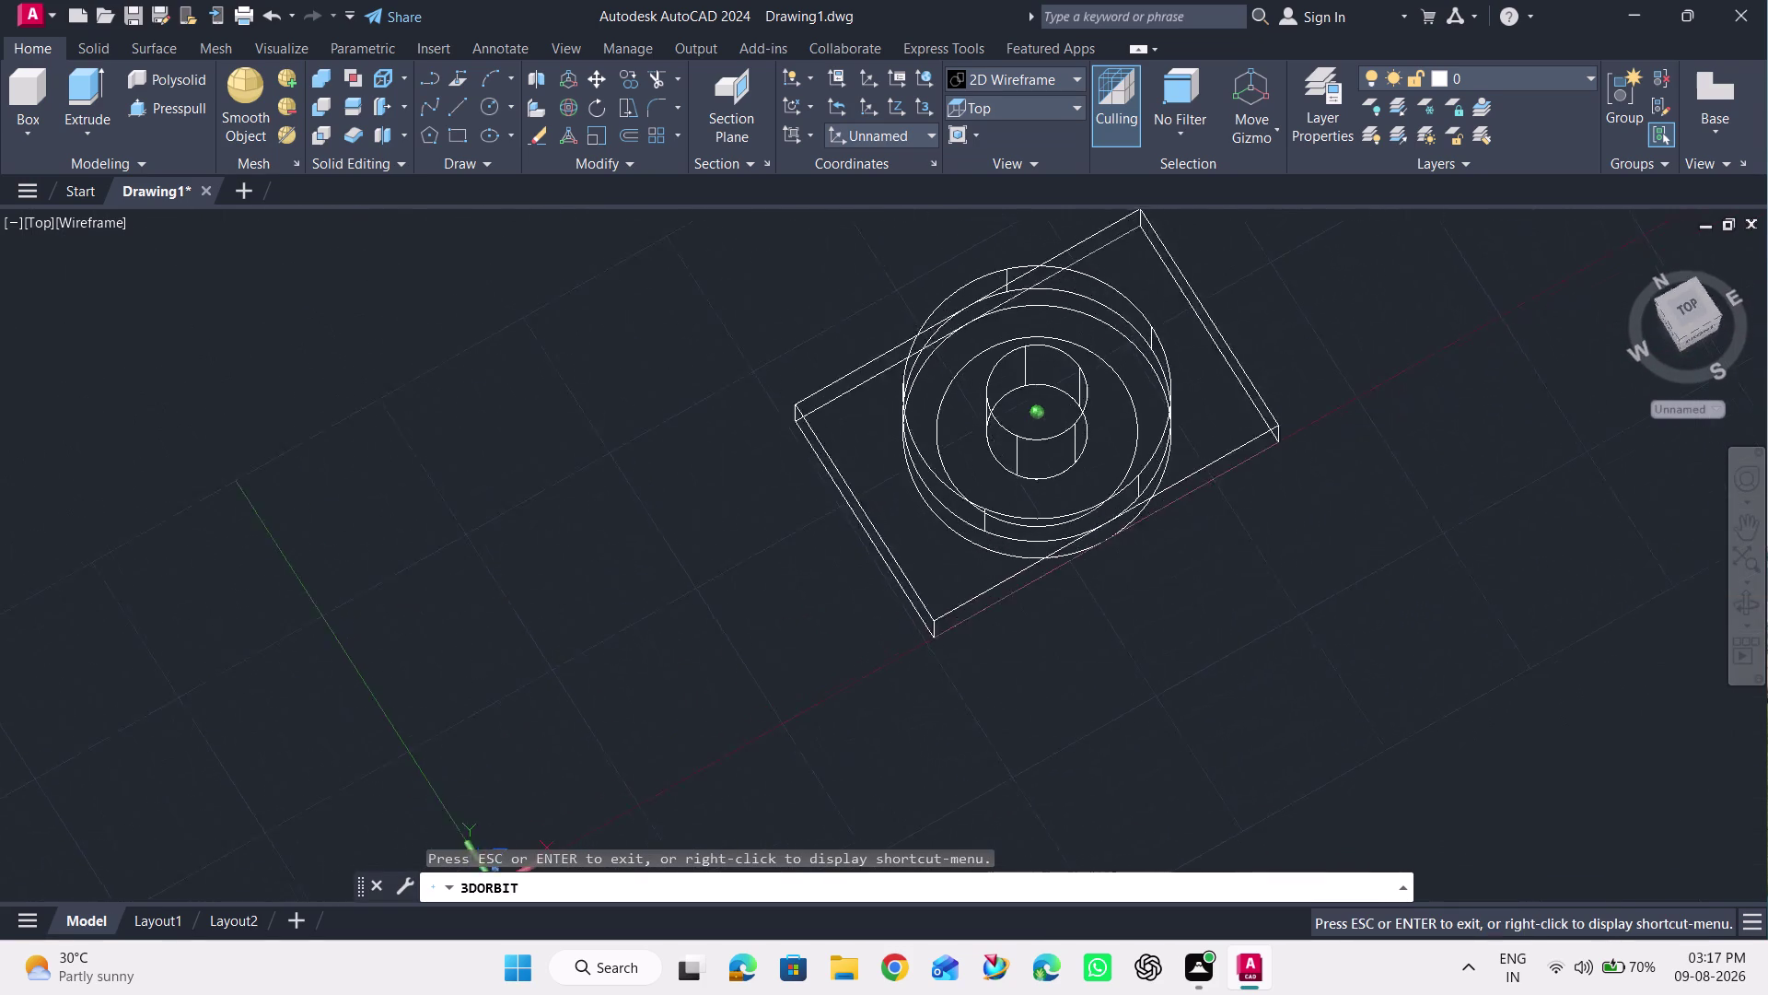
Orbit to an edge-on side view of the plate and boss, zoomed in.
drag(1079, 632, 1240, 435)
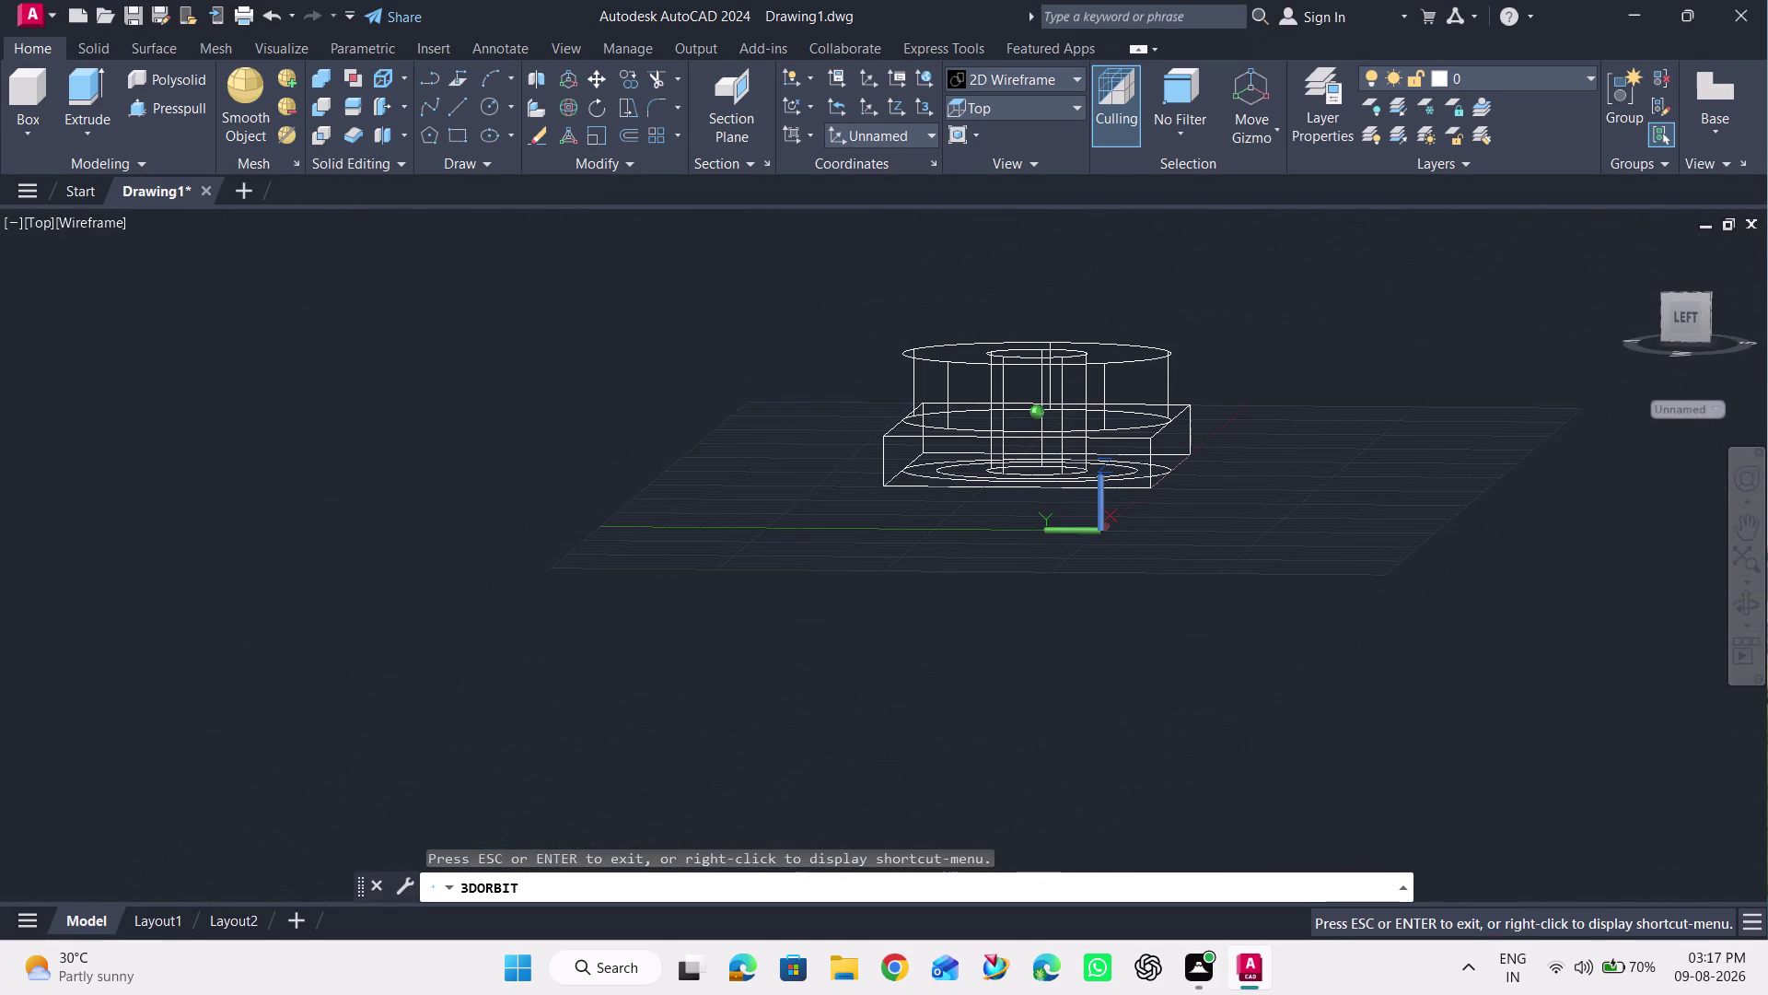
drag(1241, 435, 1261, 425)
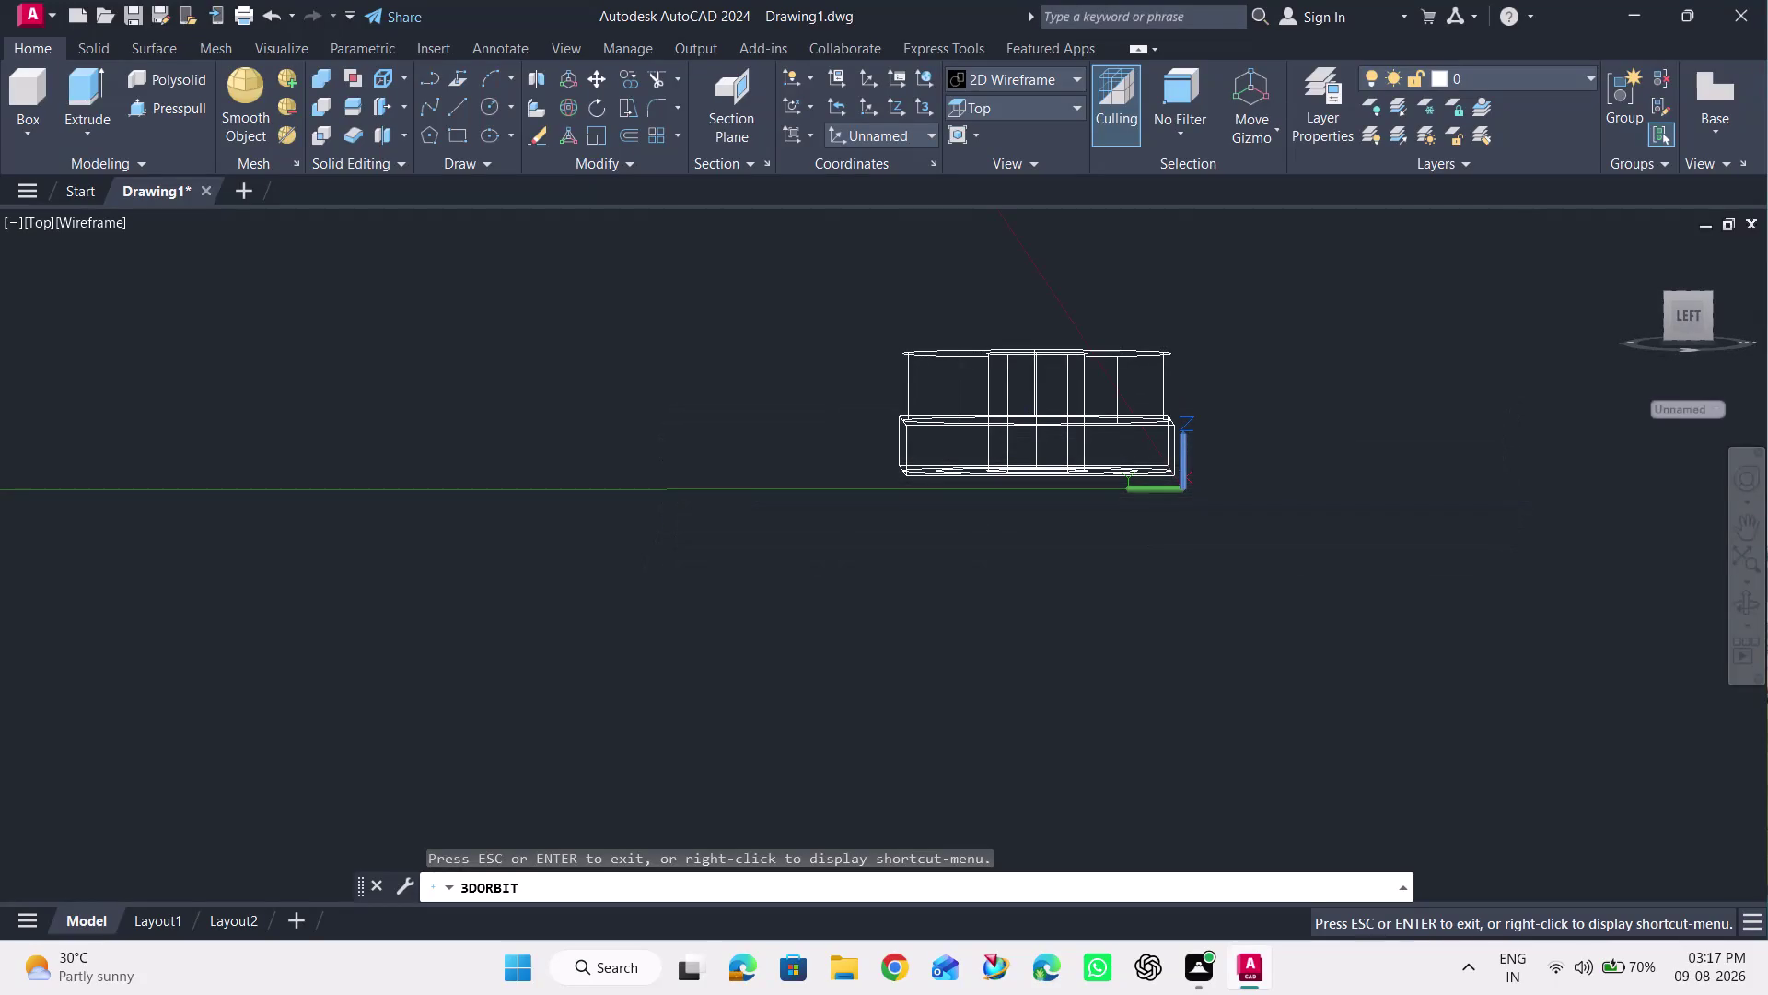
scroll(up, 3)
scroll(up, 3)
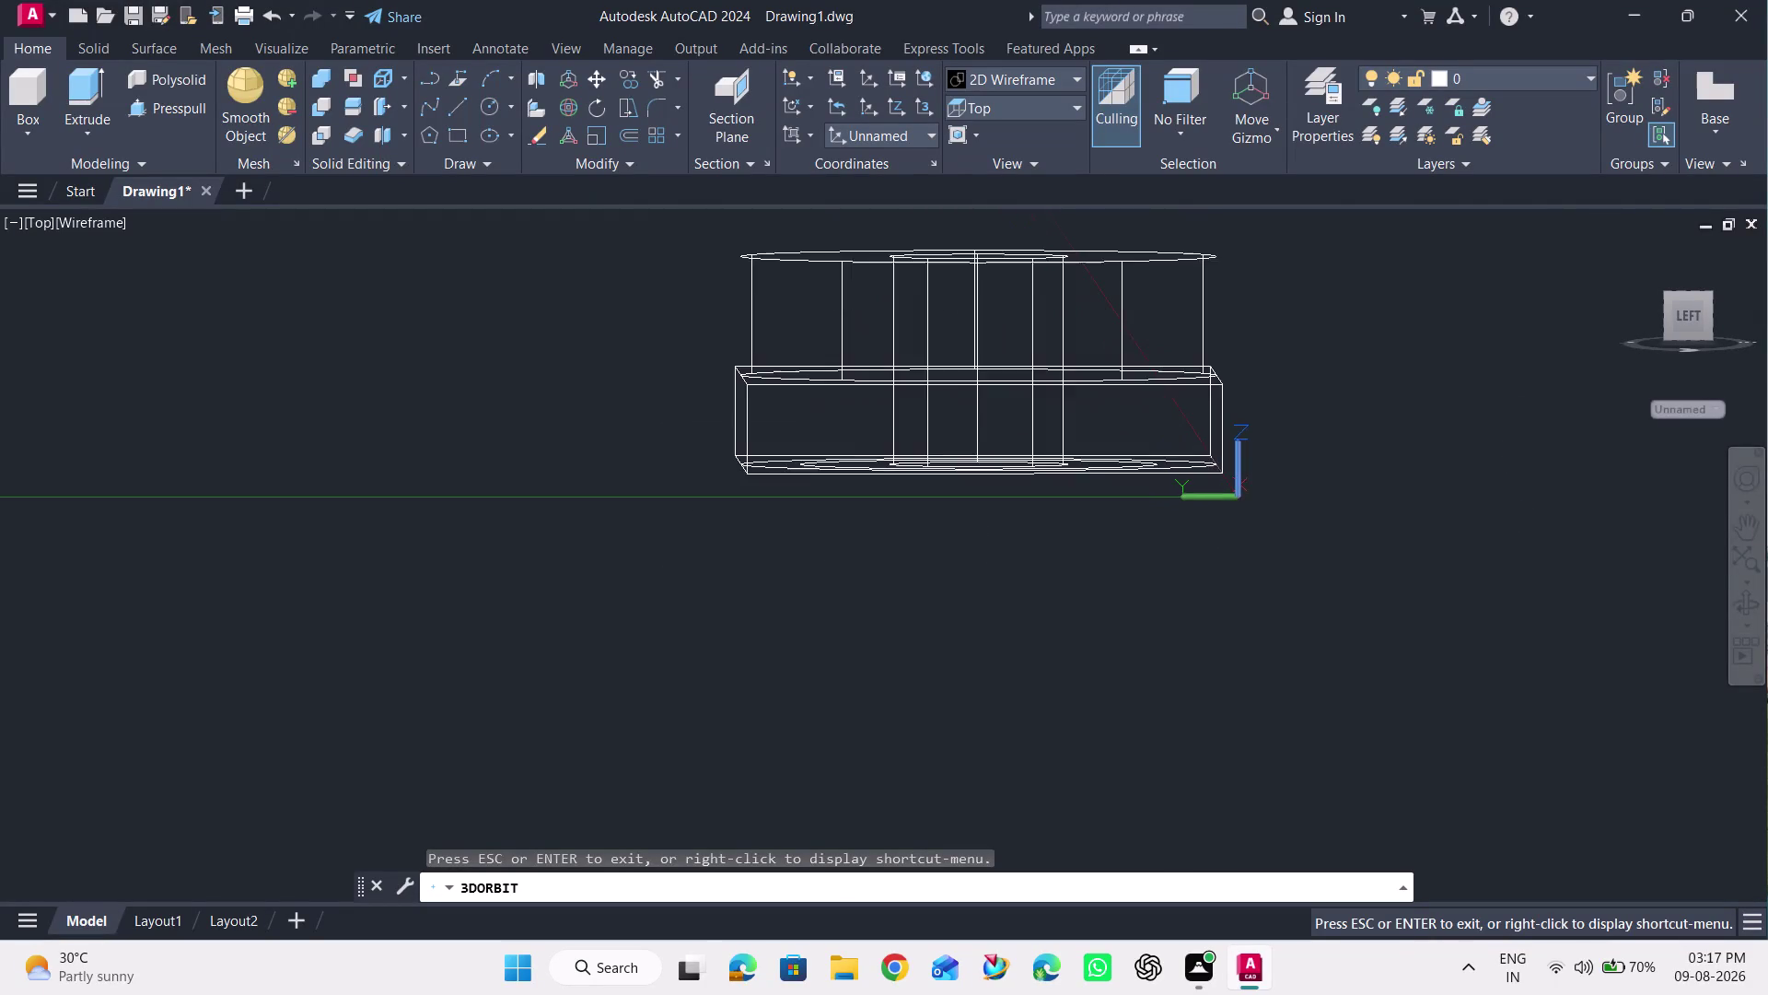
scroll(up, 3)
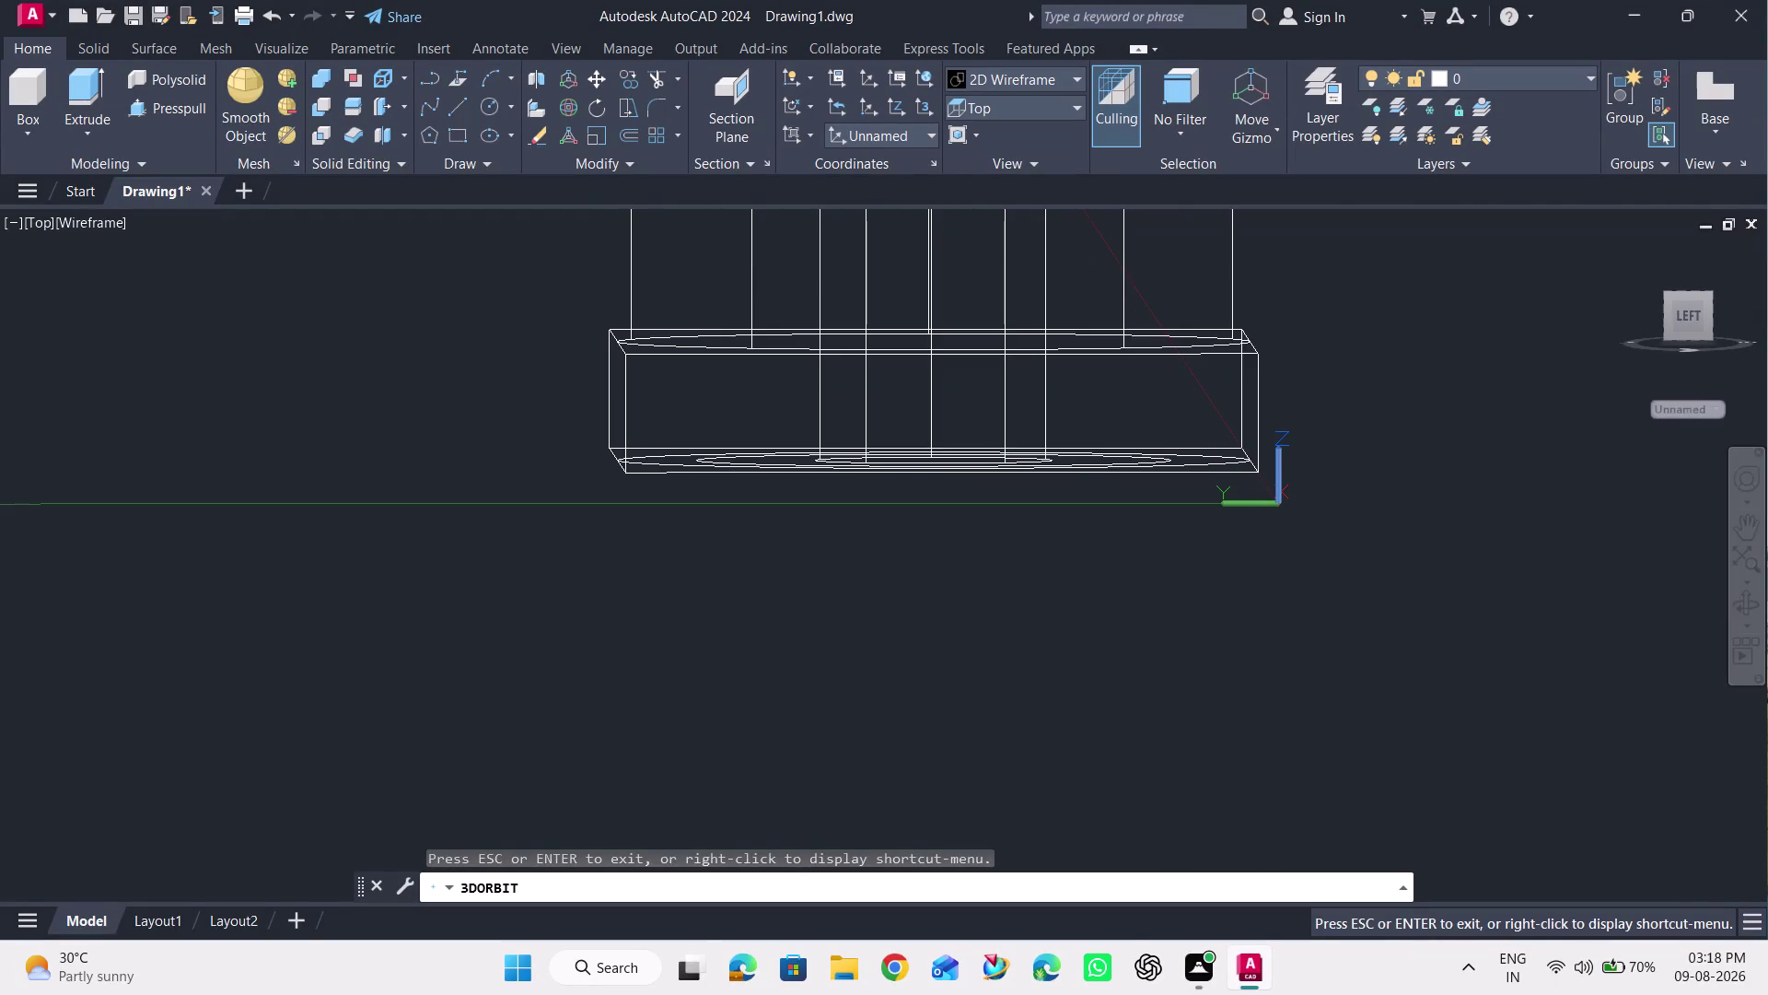
key(Escape)
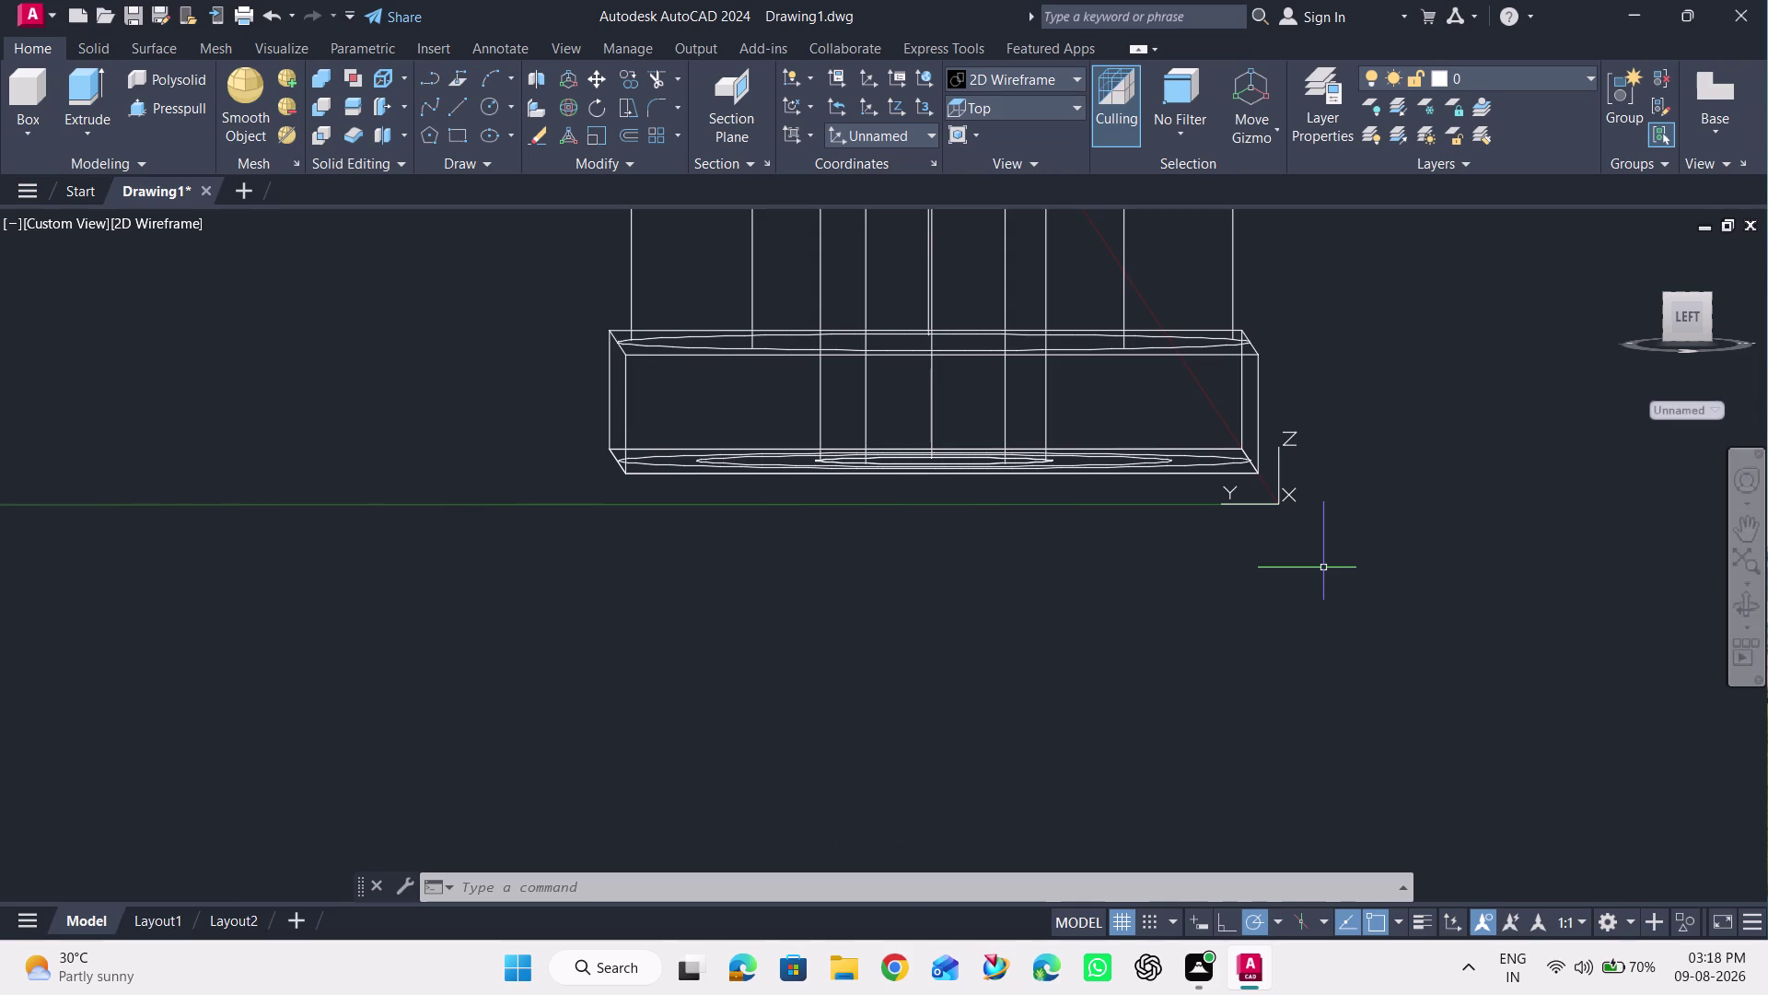
Choose the Object alignment option from the UCS icon's right-click menu.
click(1276, 502)
double_click(1277, 502)
right_click(1280, 503)
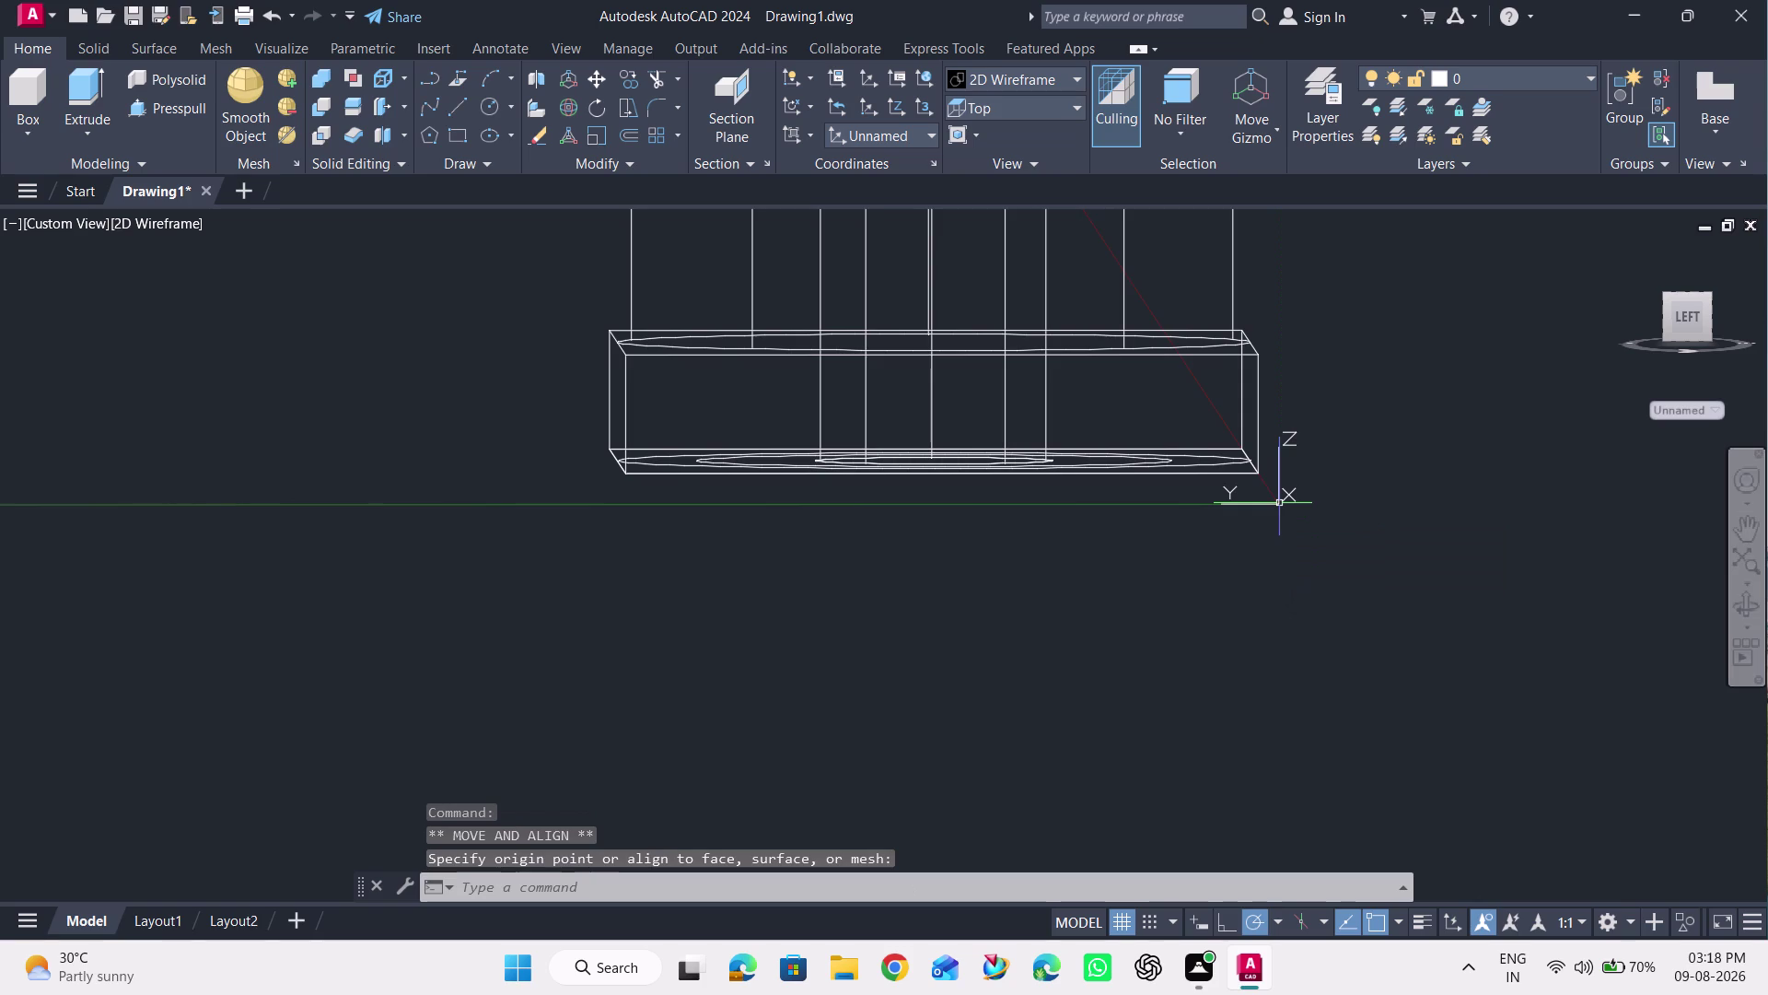
right_click(1280, 502)
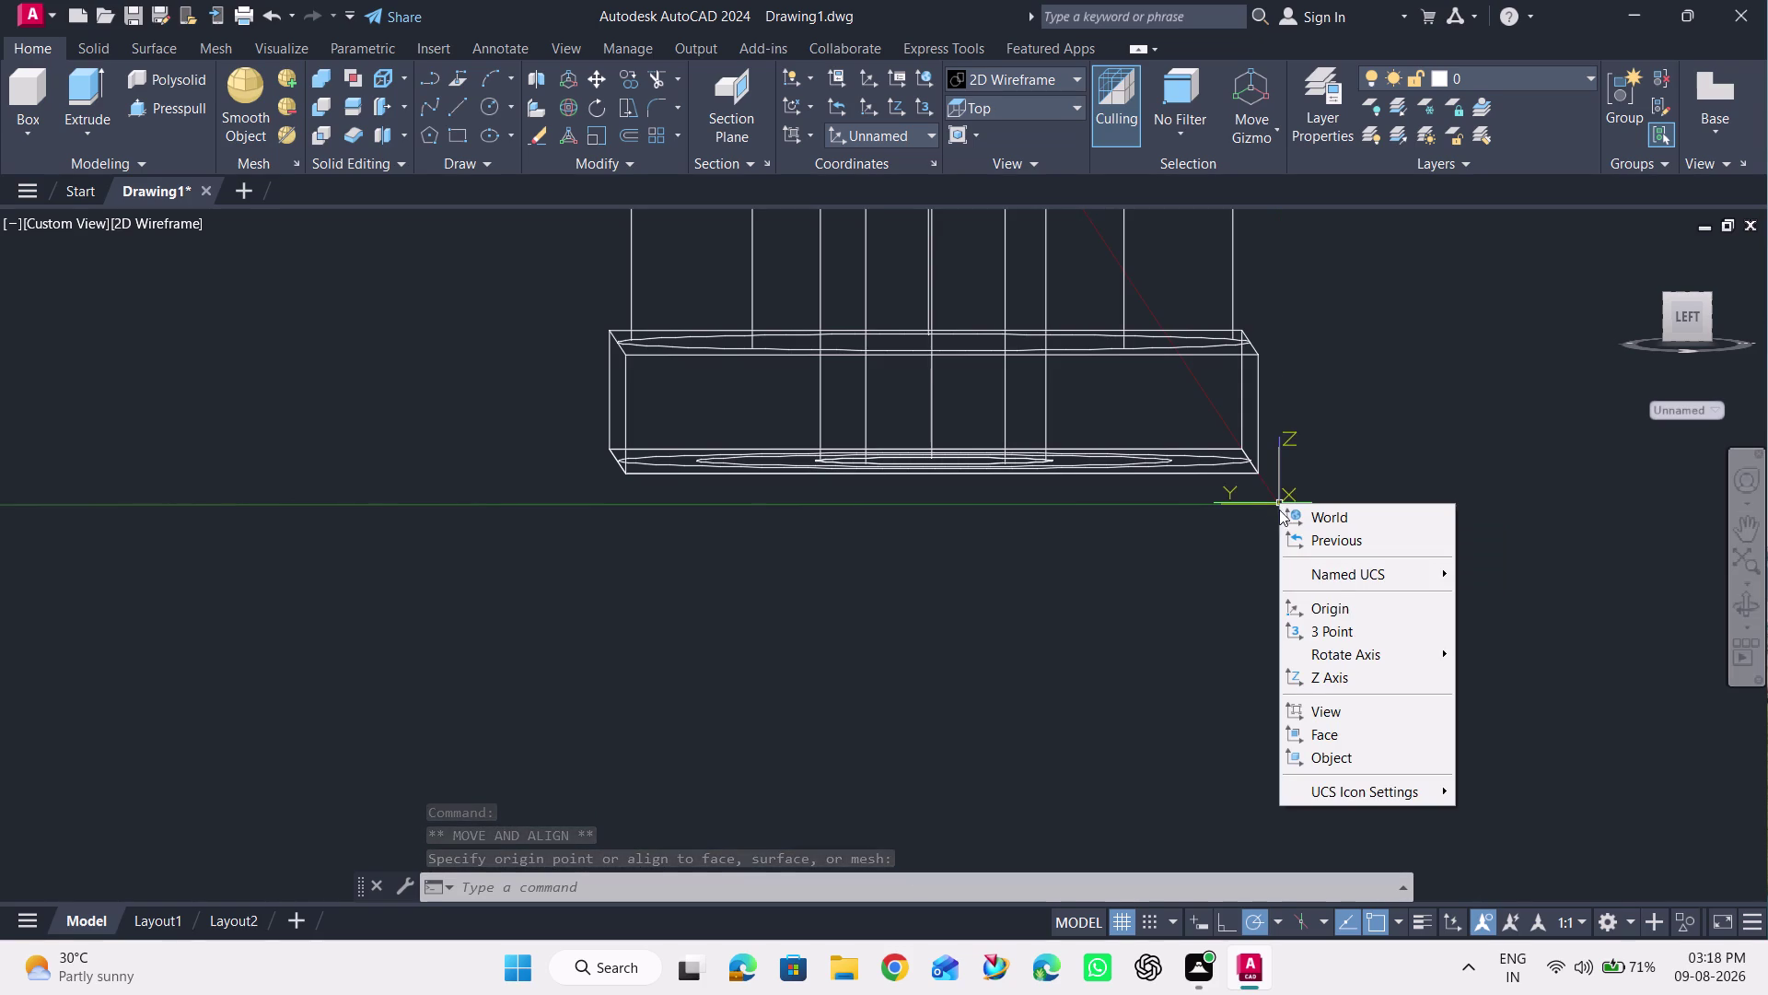
click(1305, 574)
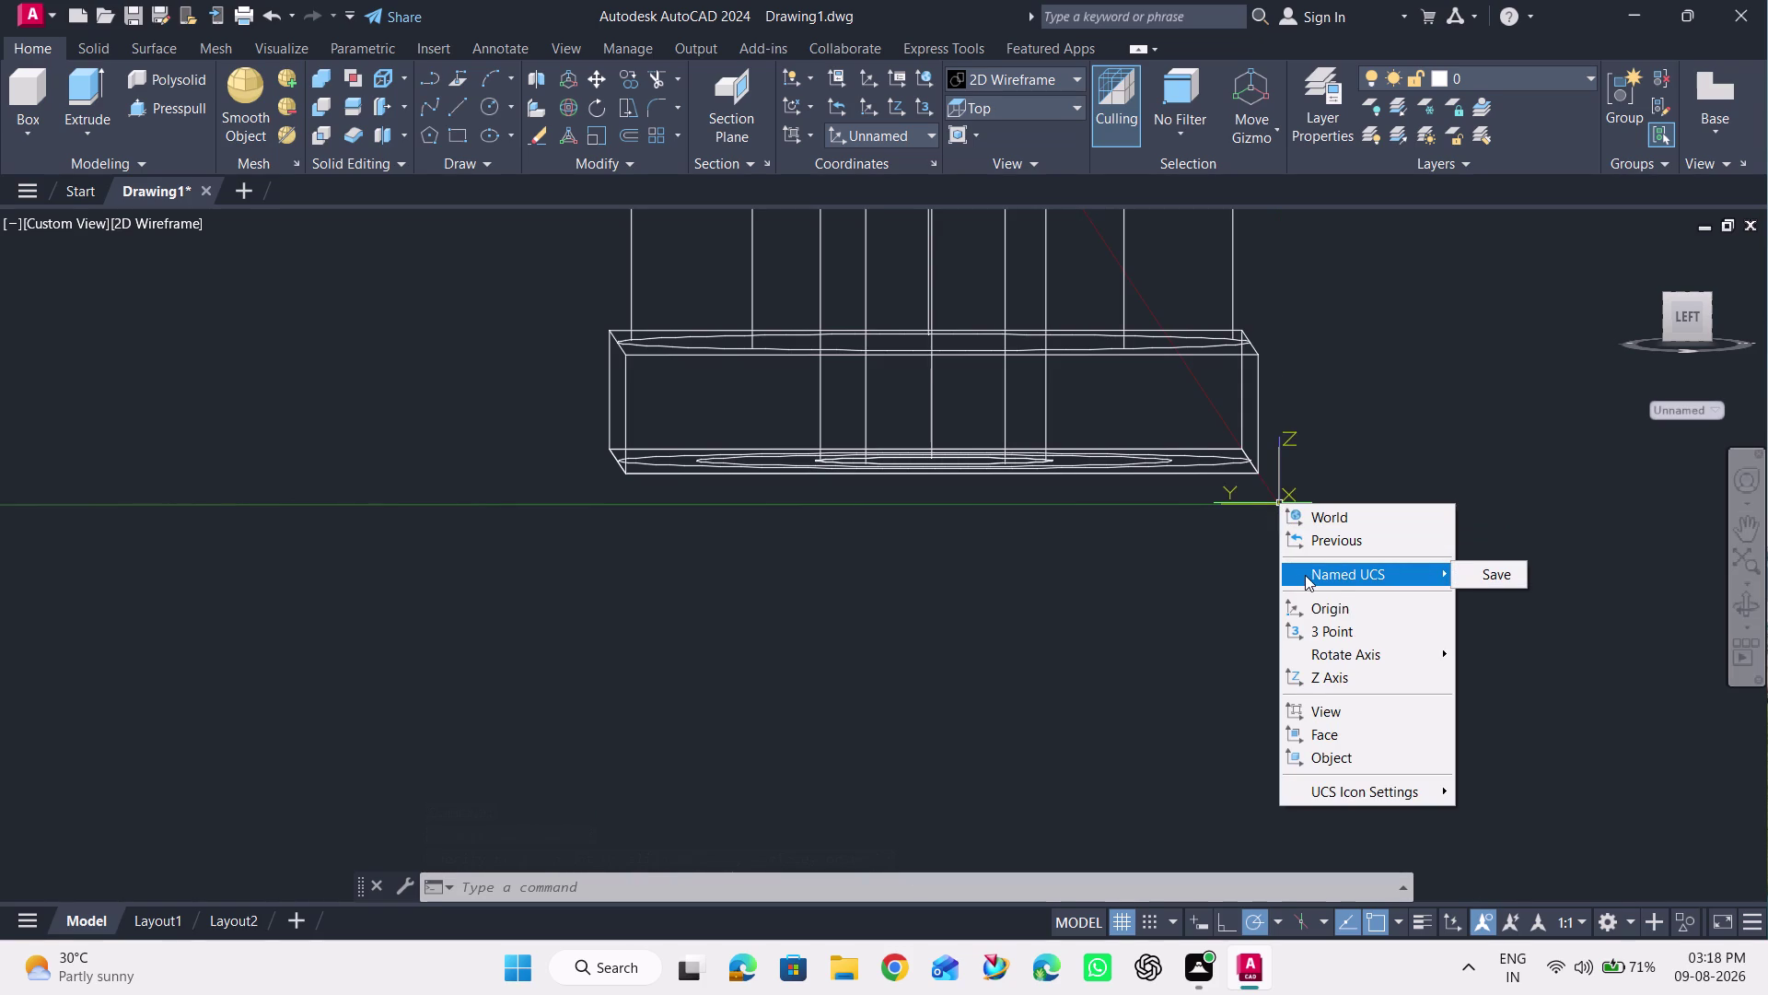
click(1367, 568)
click(1393, 570)
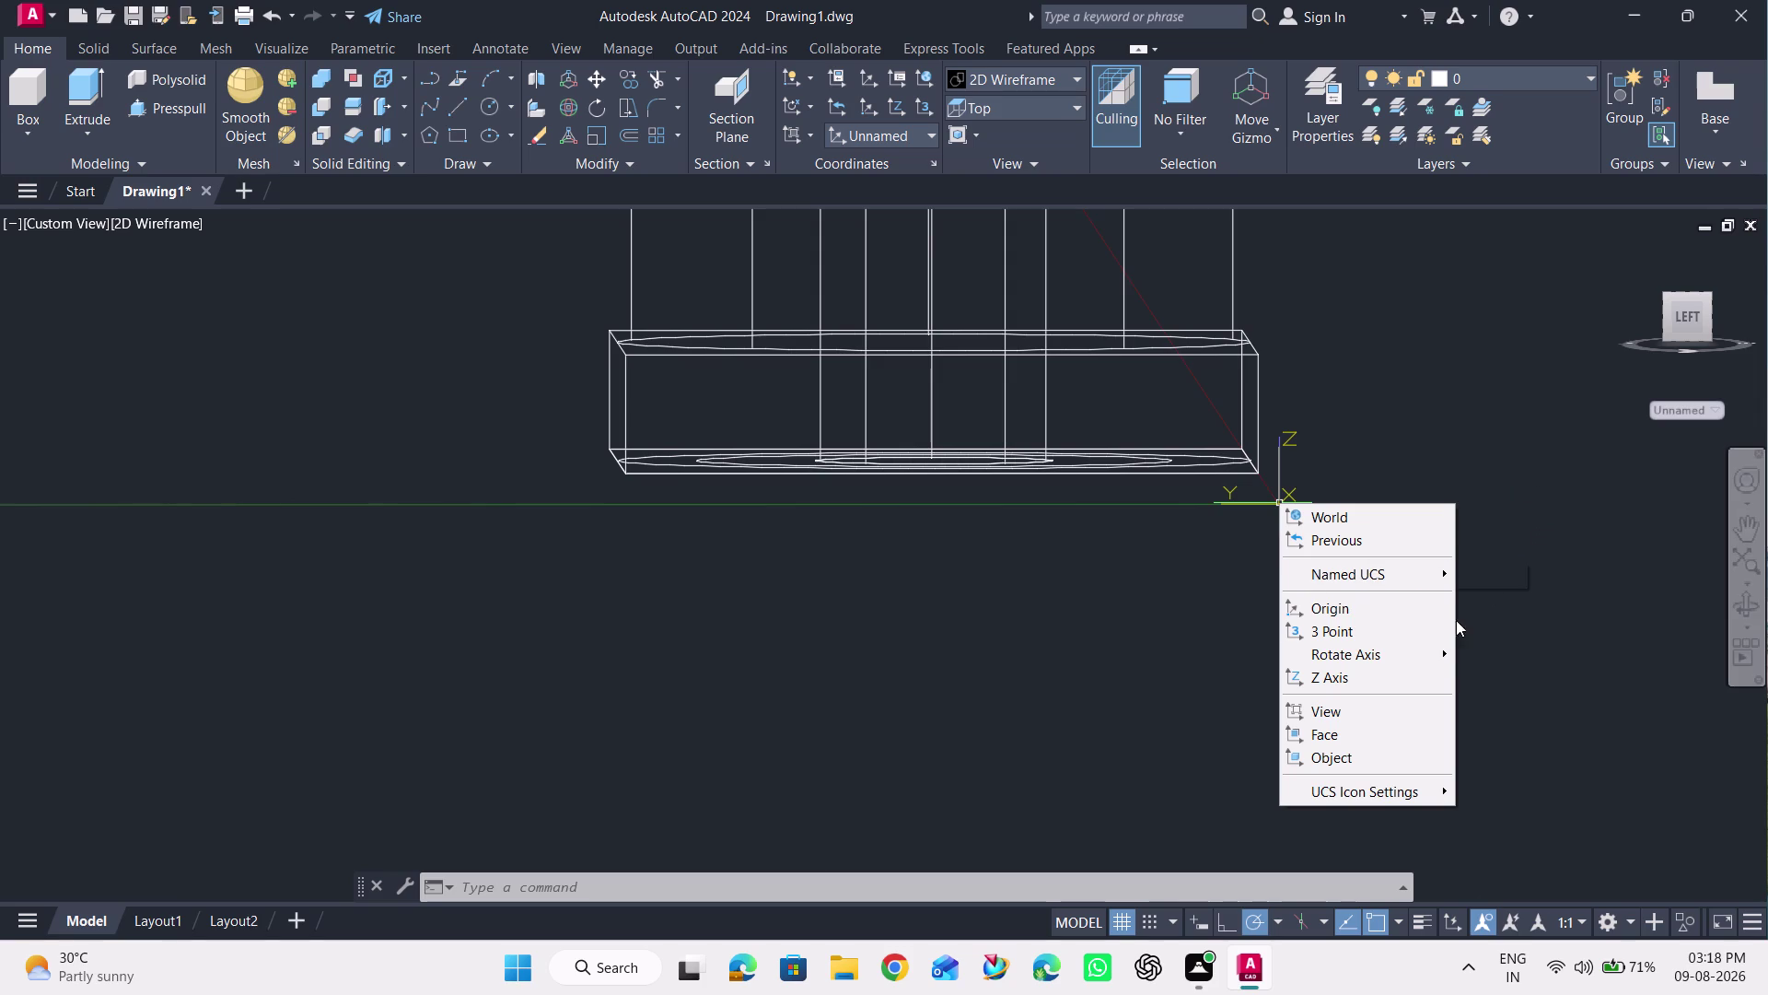
click(1374, 762)
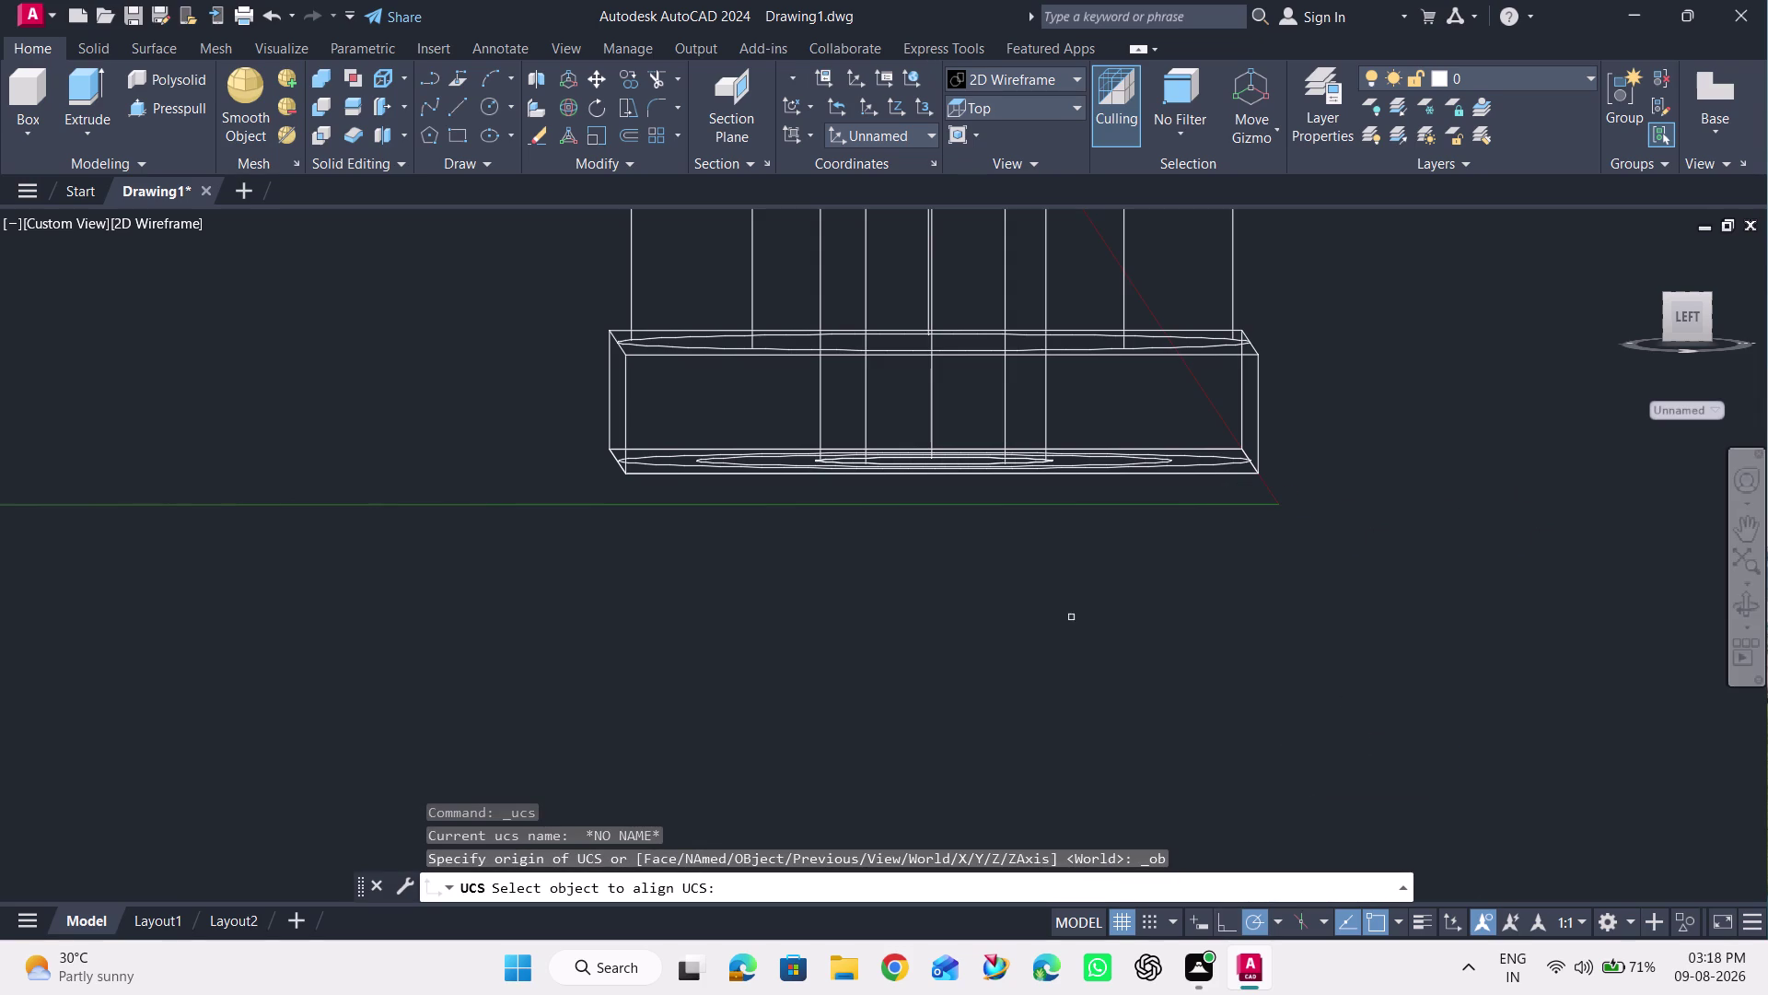
Pick the plate so the UCS aligns with its lower-left corner.
scroll(down, 3)
scroll(down, 3)
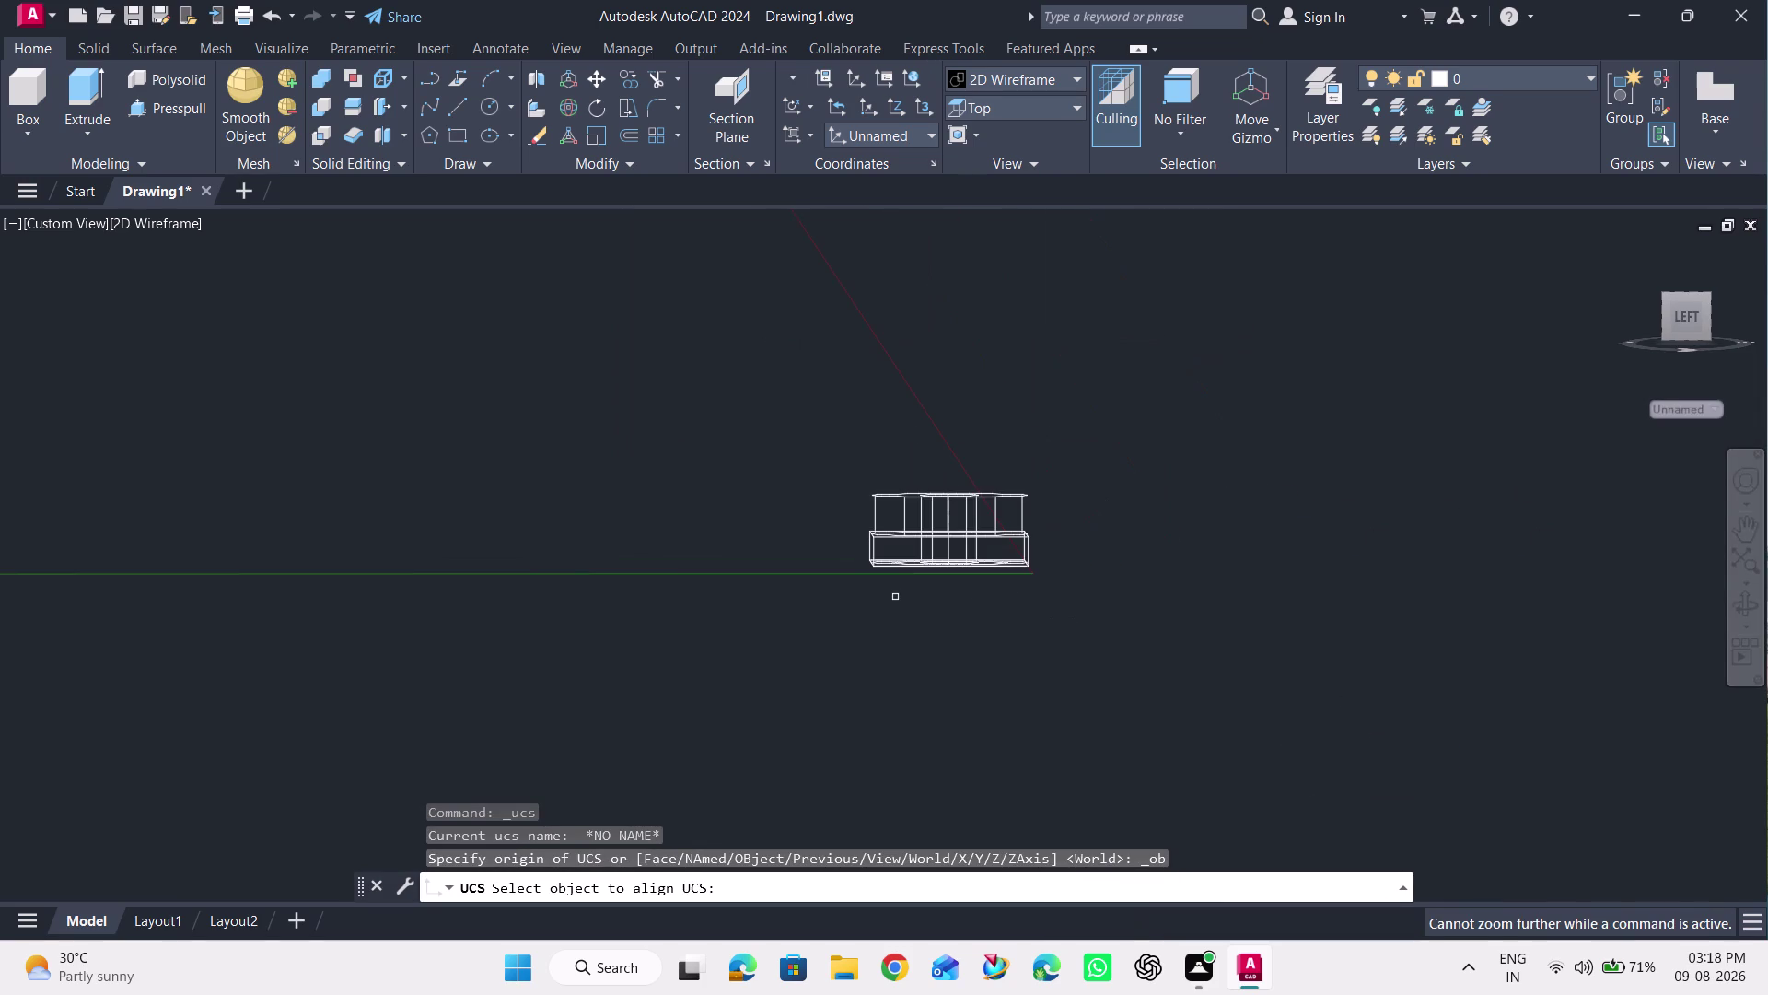
scroll(down, 3)
scroll(up, 3)
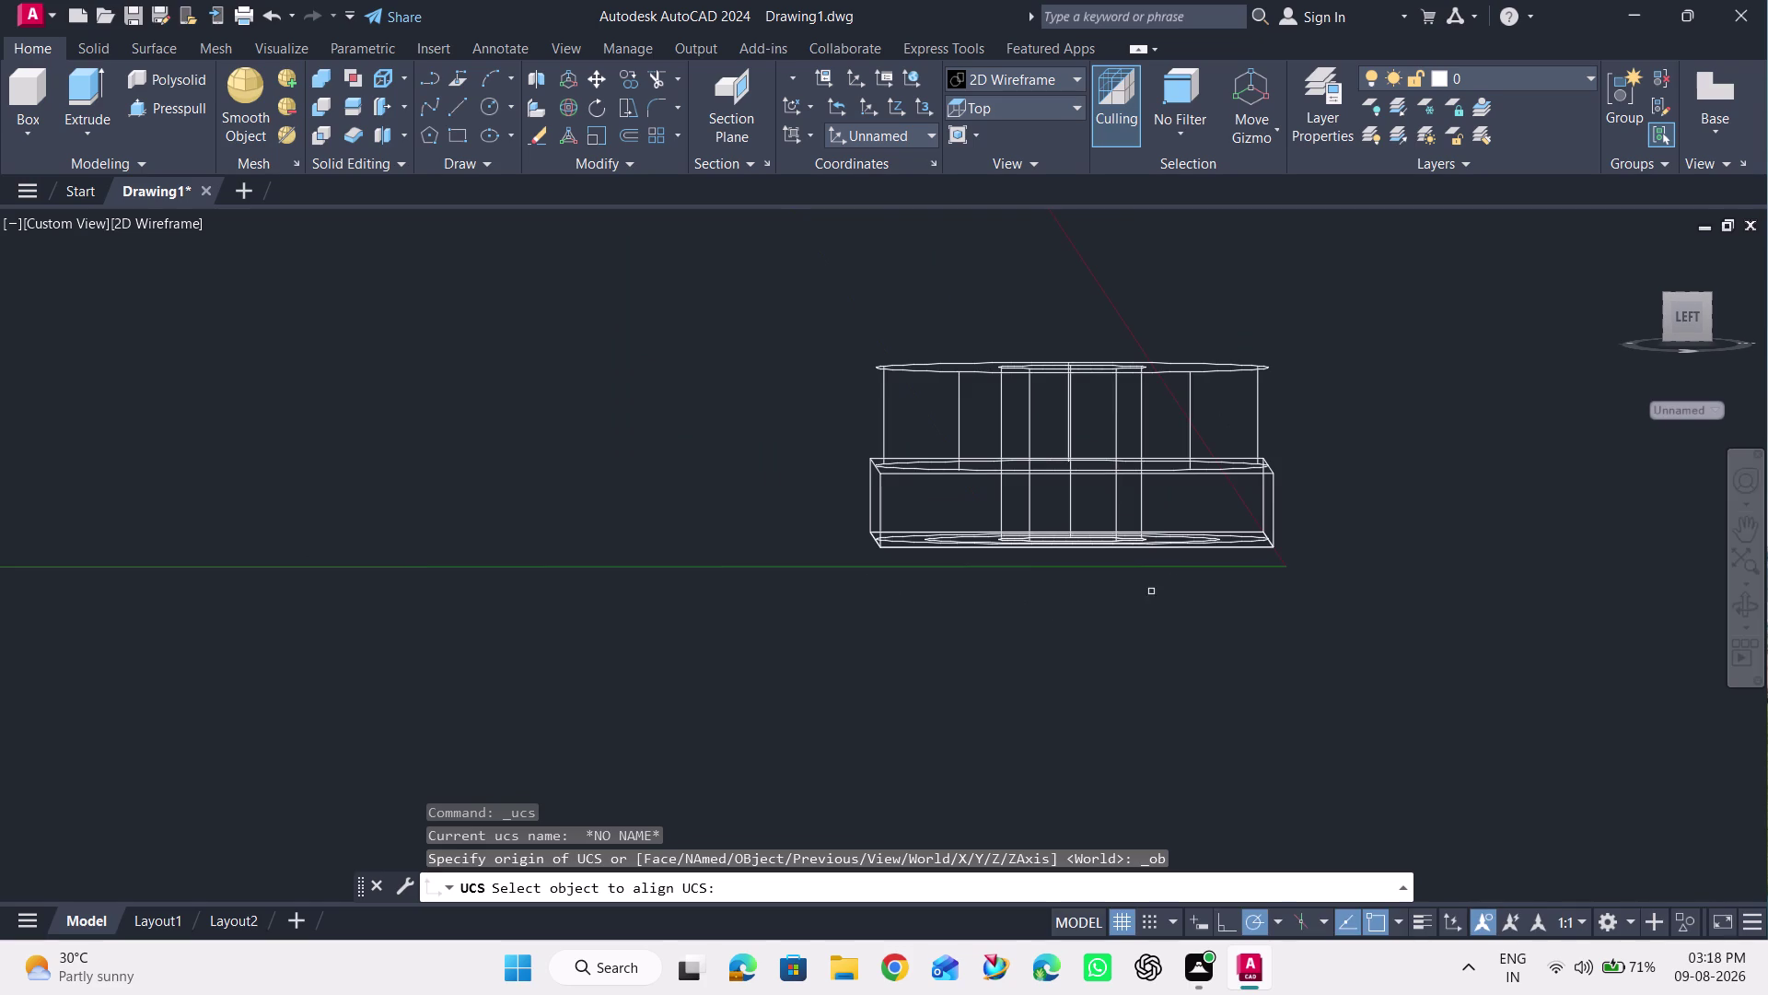
scroll(up, 3)
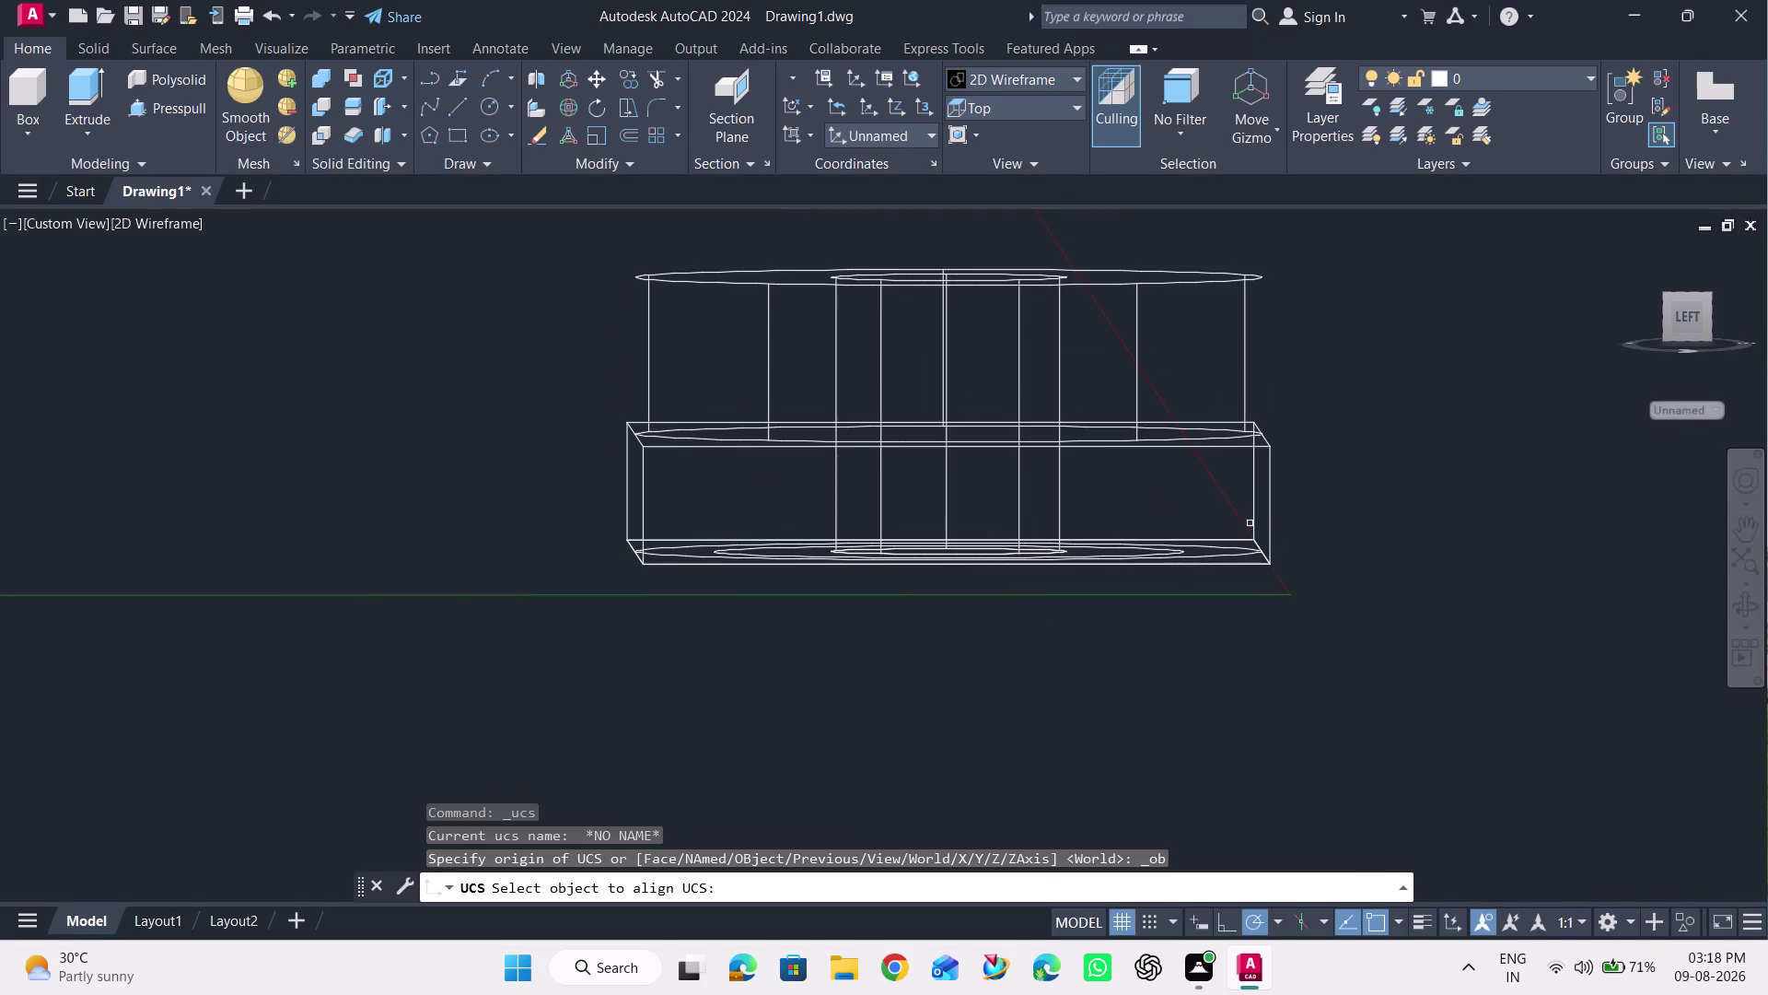
scroll(up, 3)
key(ctrl+z)
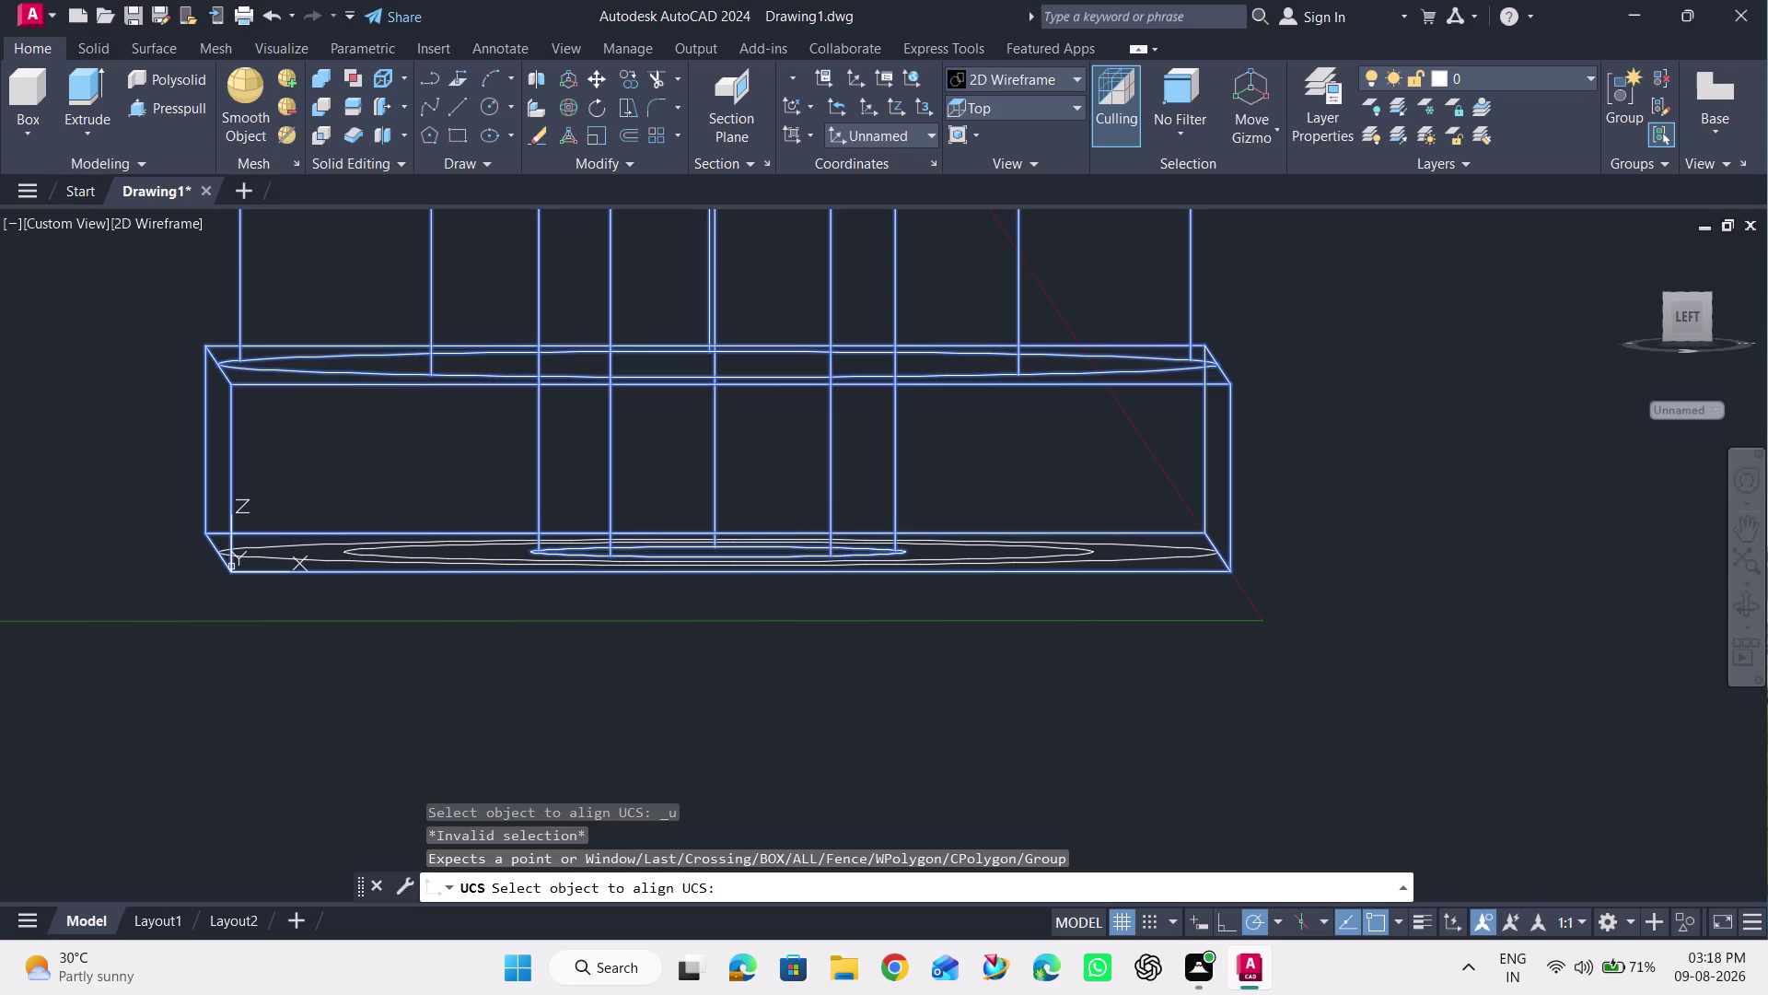
click(232, 566)
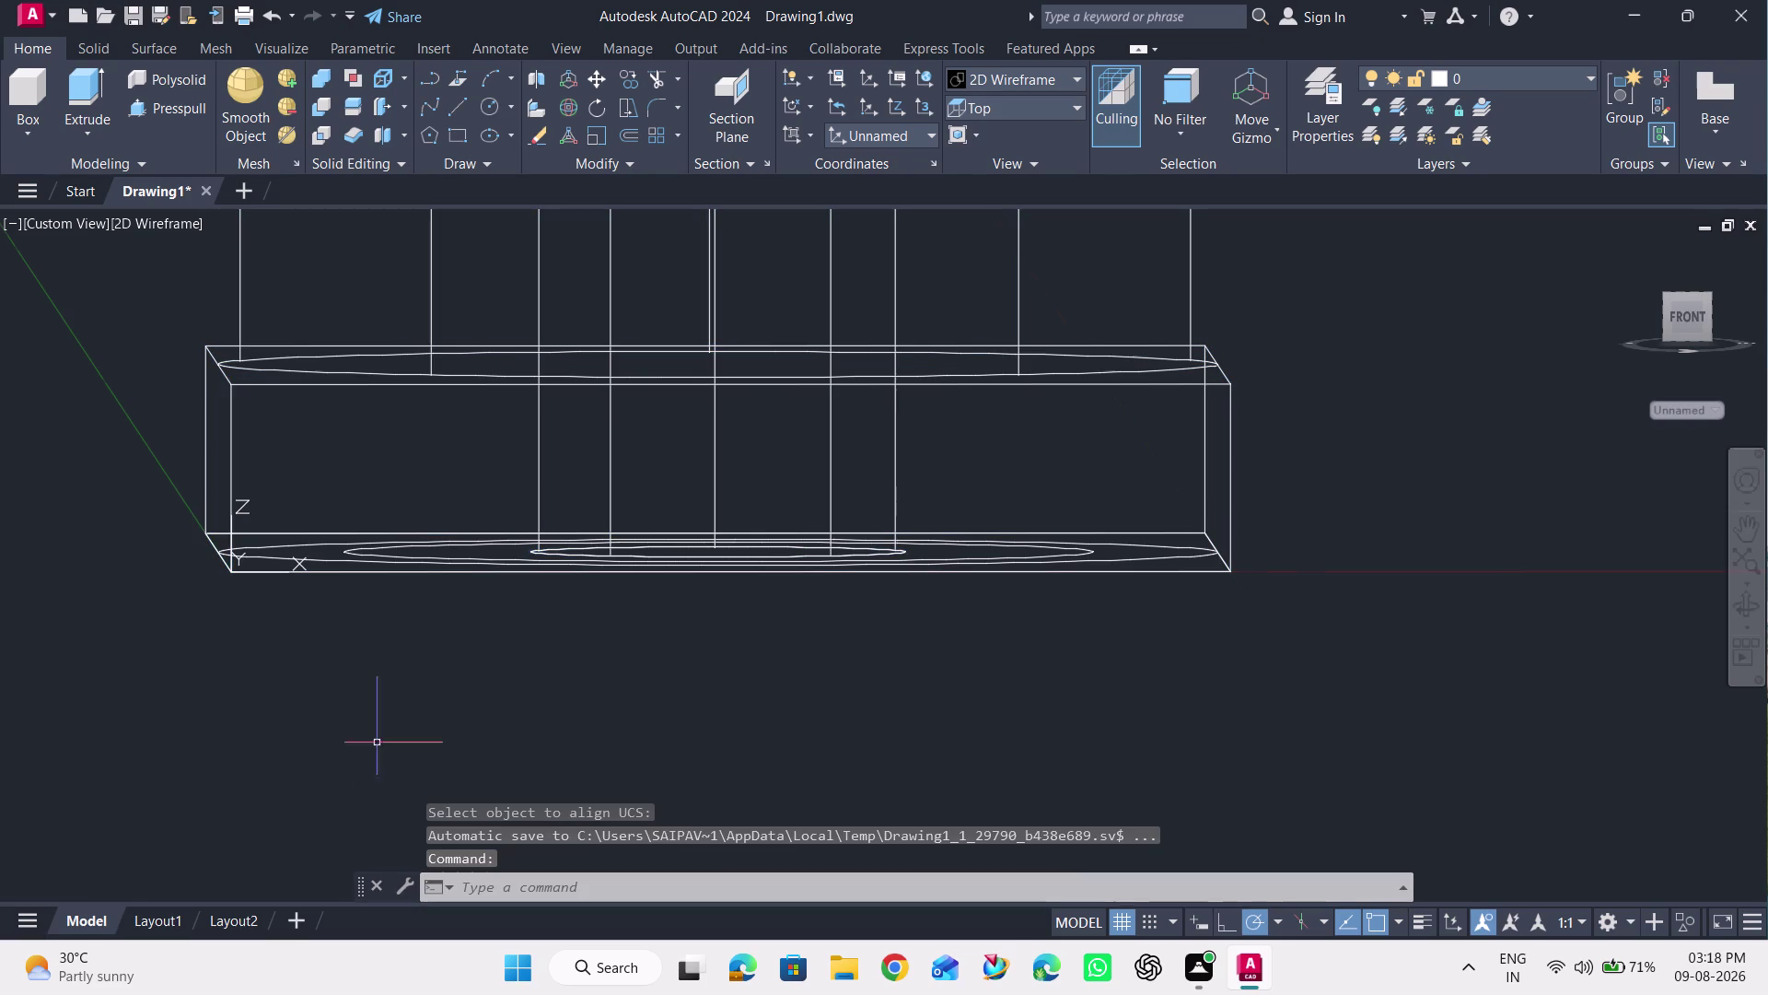
Align the UCS to the current screen view using the UCS icon menu.
key(Escape)
key(Escape)
key(Escape)
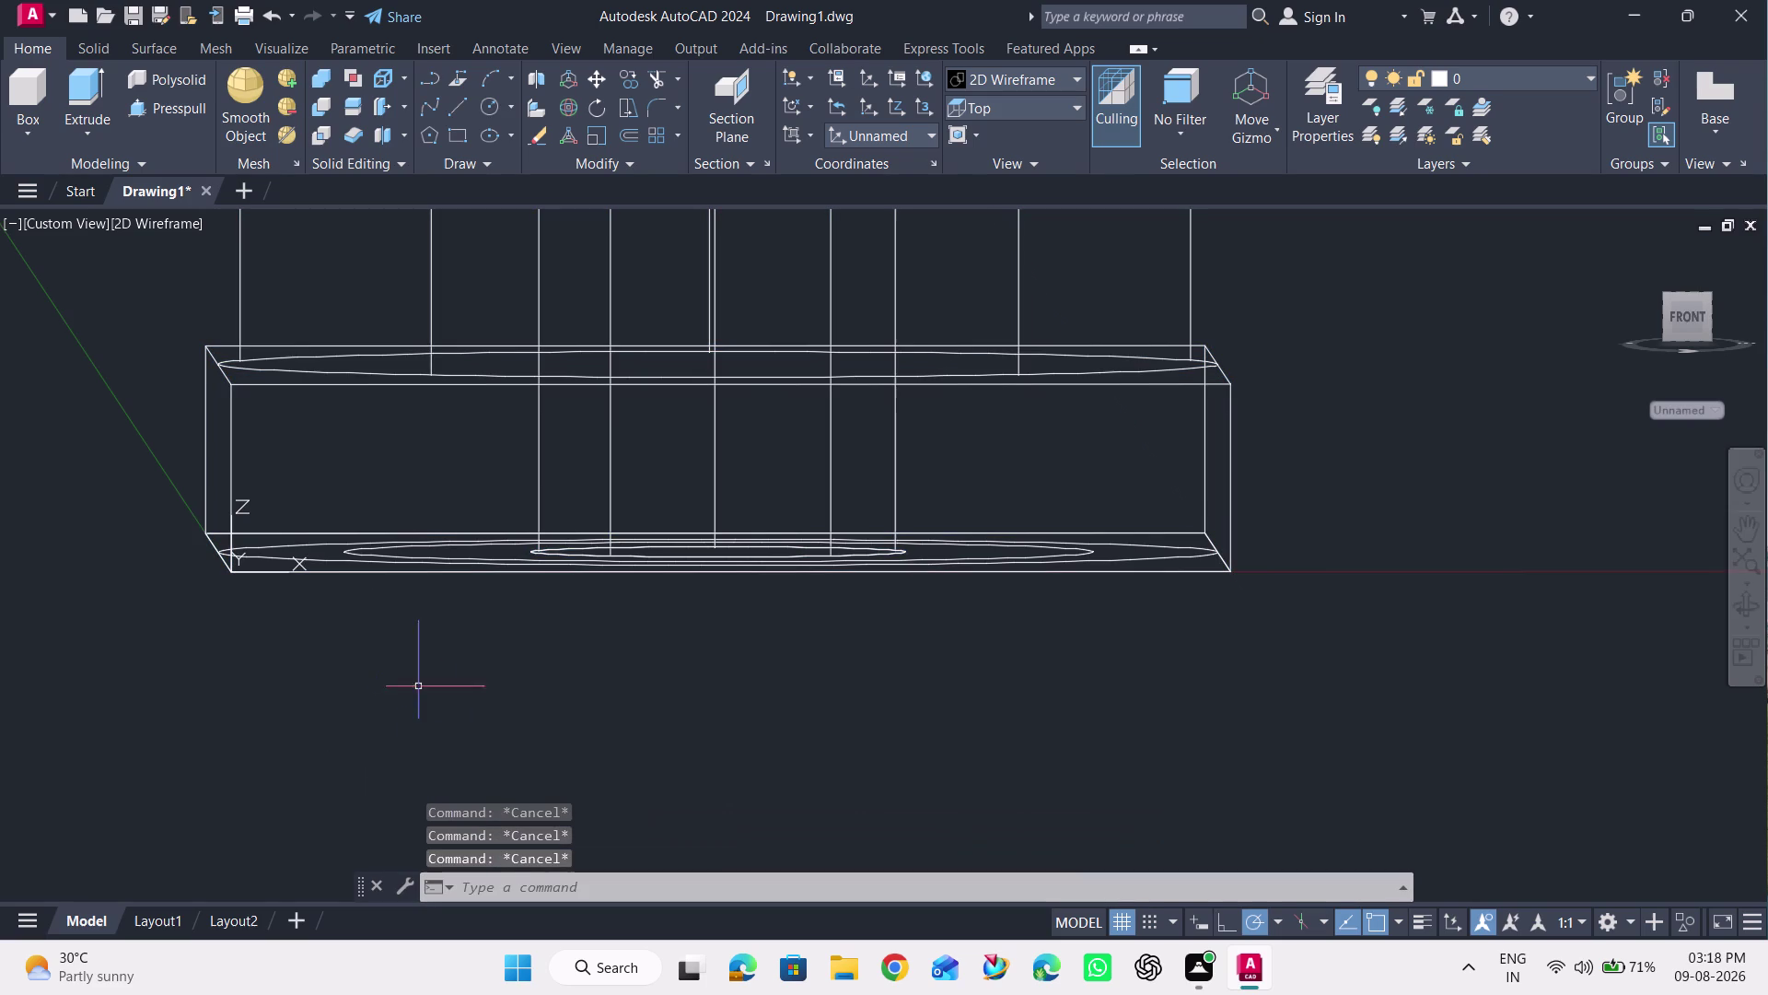
right_click(231, 572)
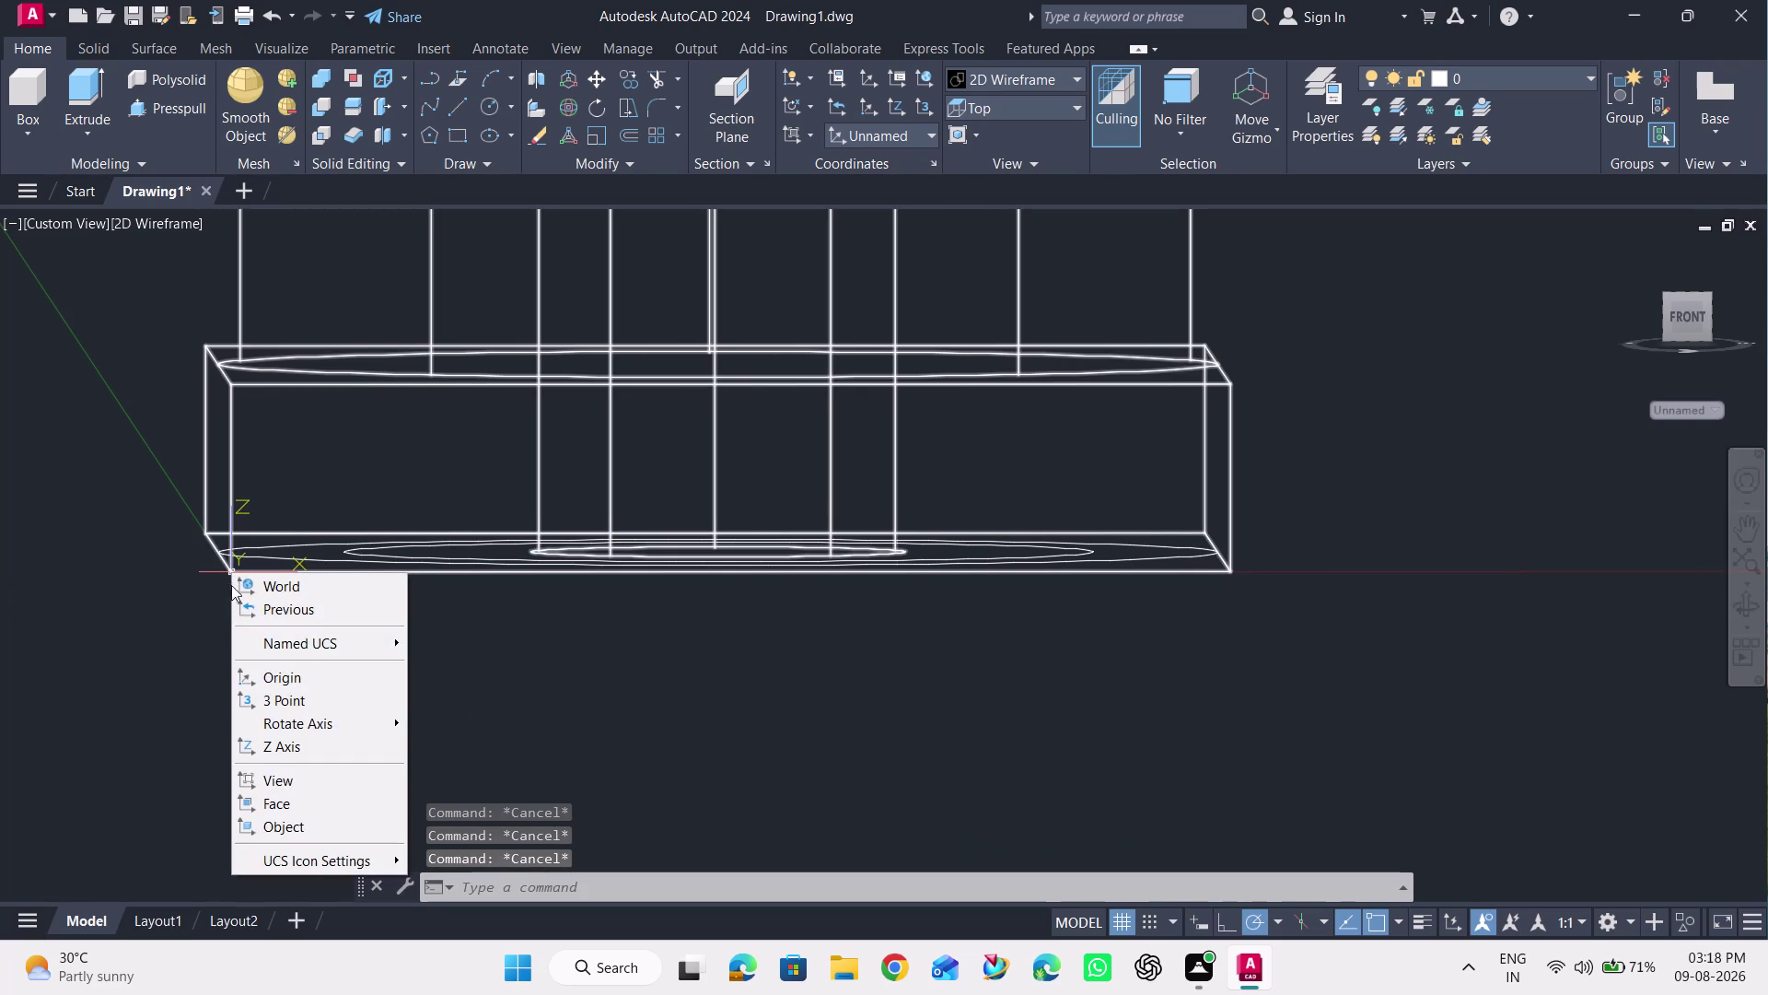
click(292, 786)
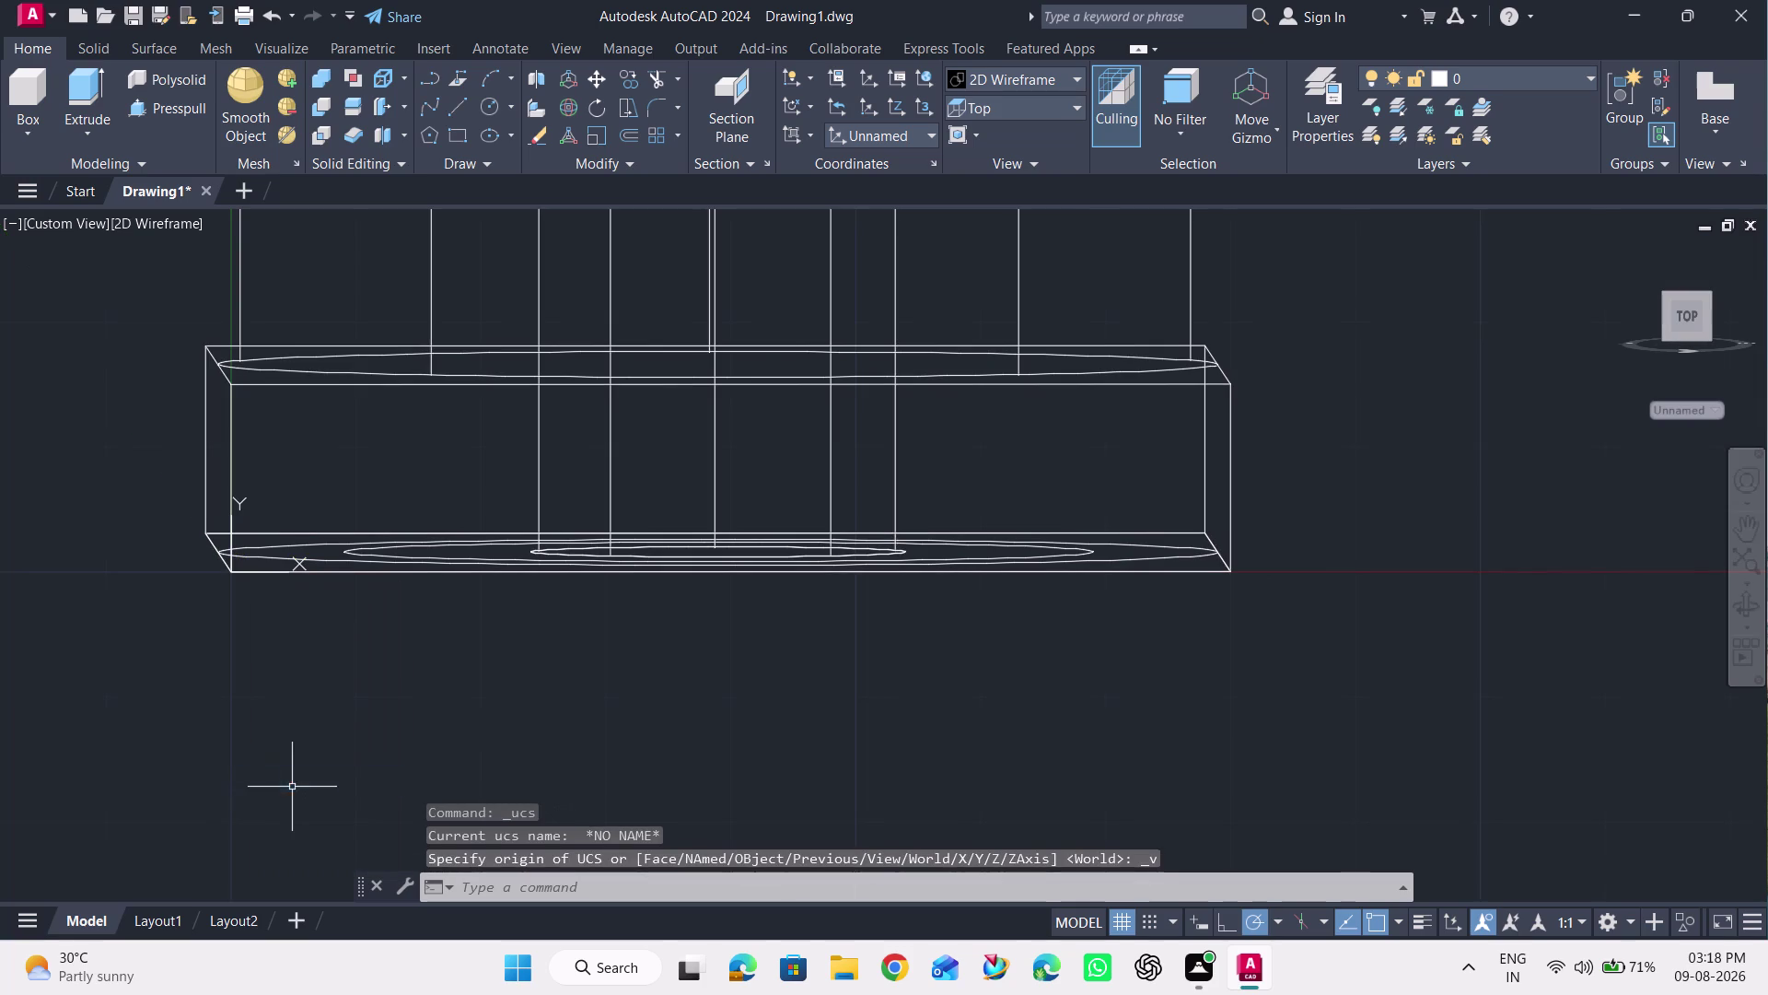
key(Escape)
key(Escape)
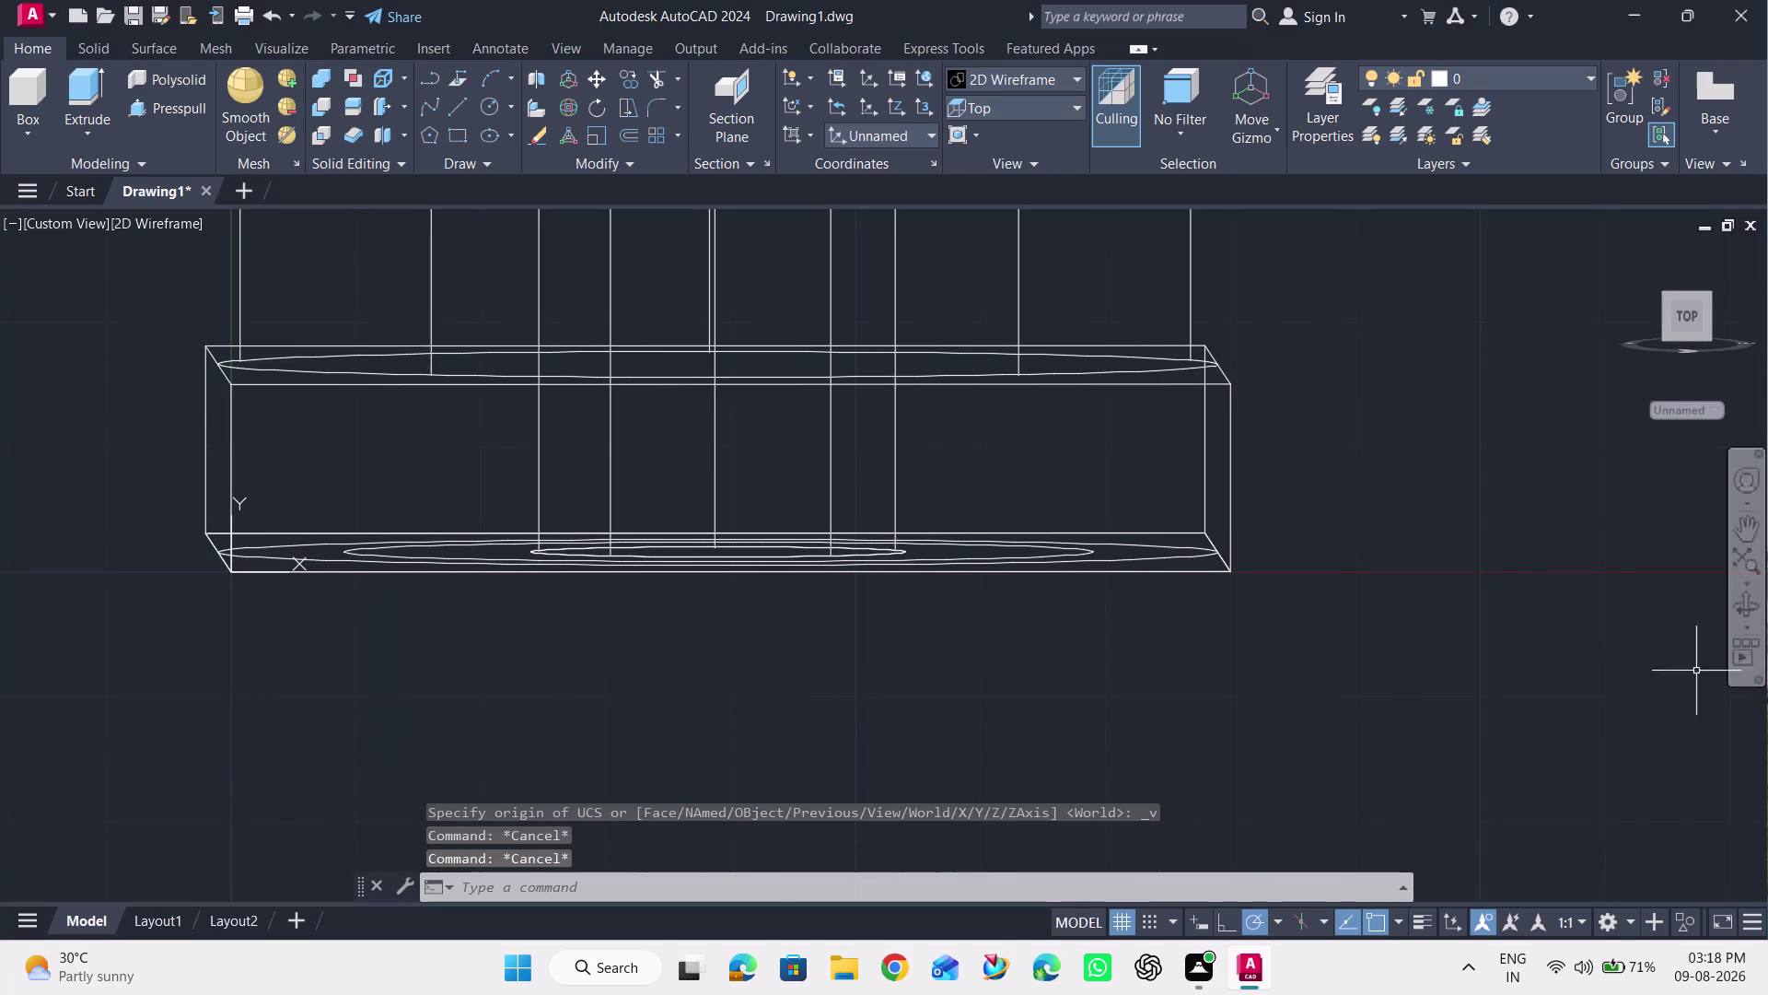
Orbit to an angled overhead view of the plate.
click(1753, 602)
drag(1543, 606, 1481, 604)
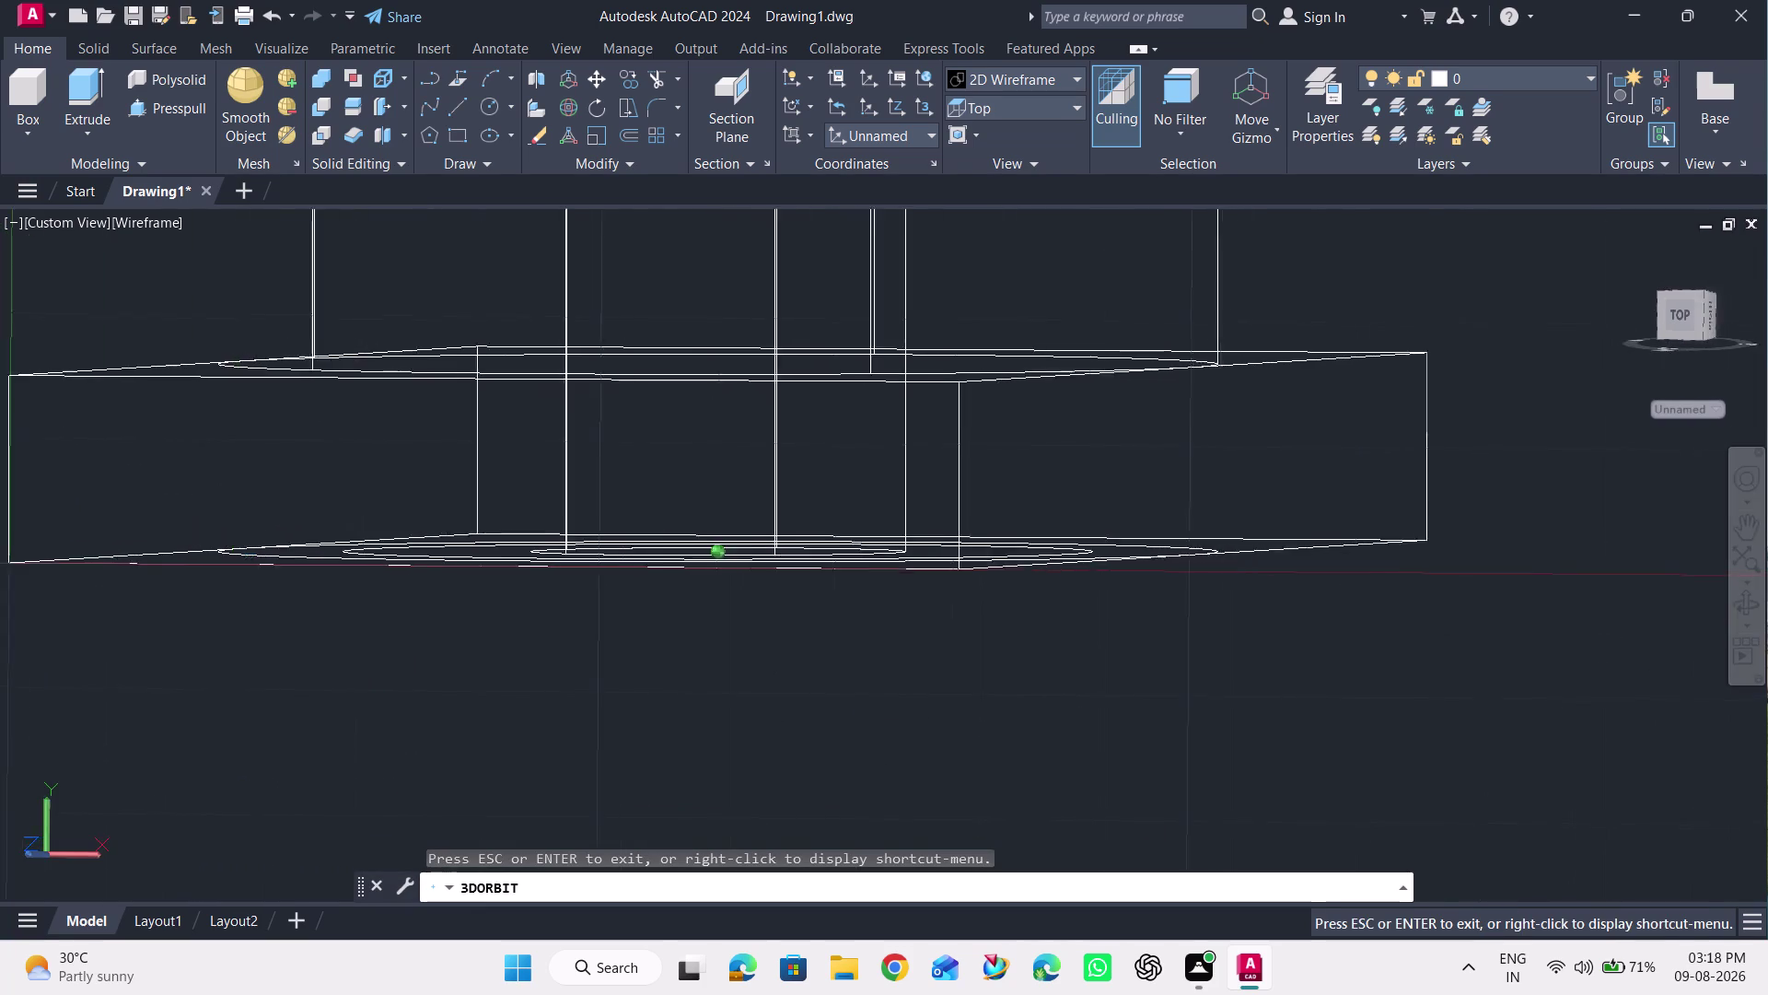
drag(1481, 604, 1553, 619)
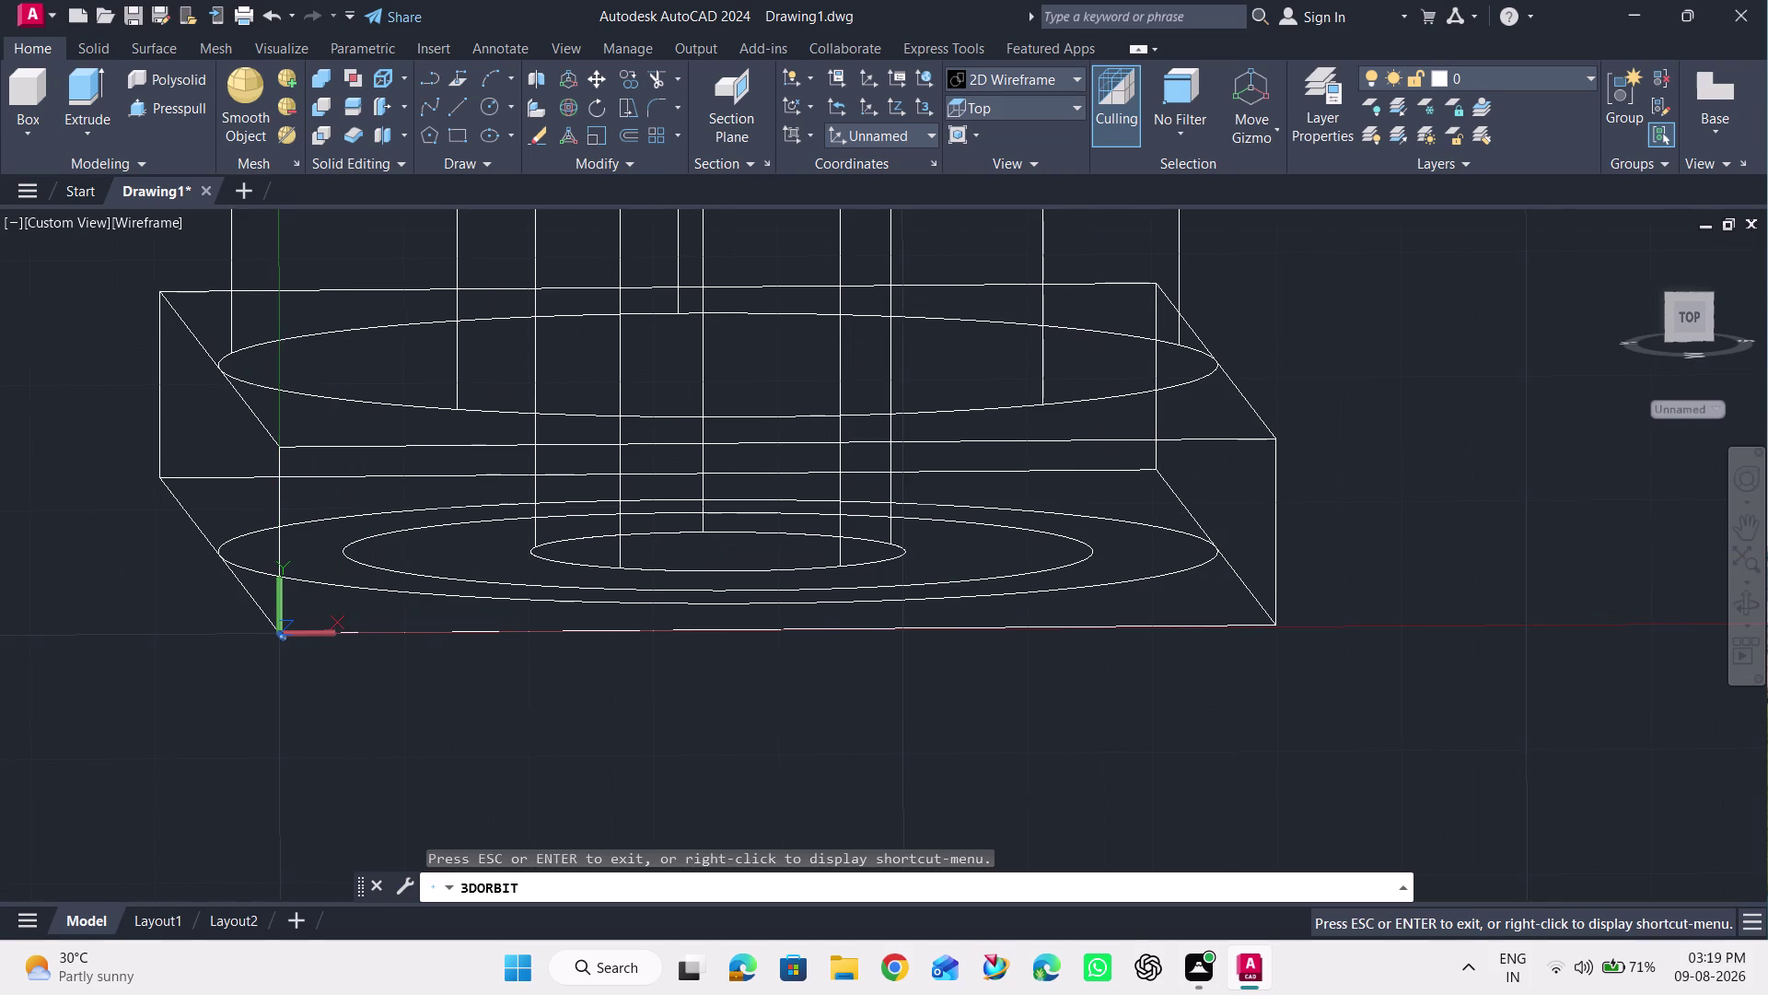
key(Escape)
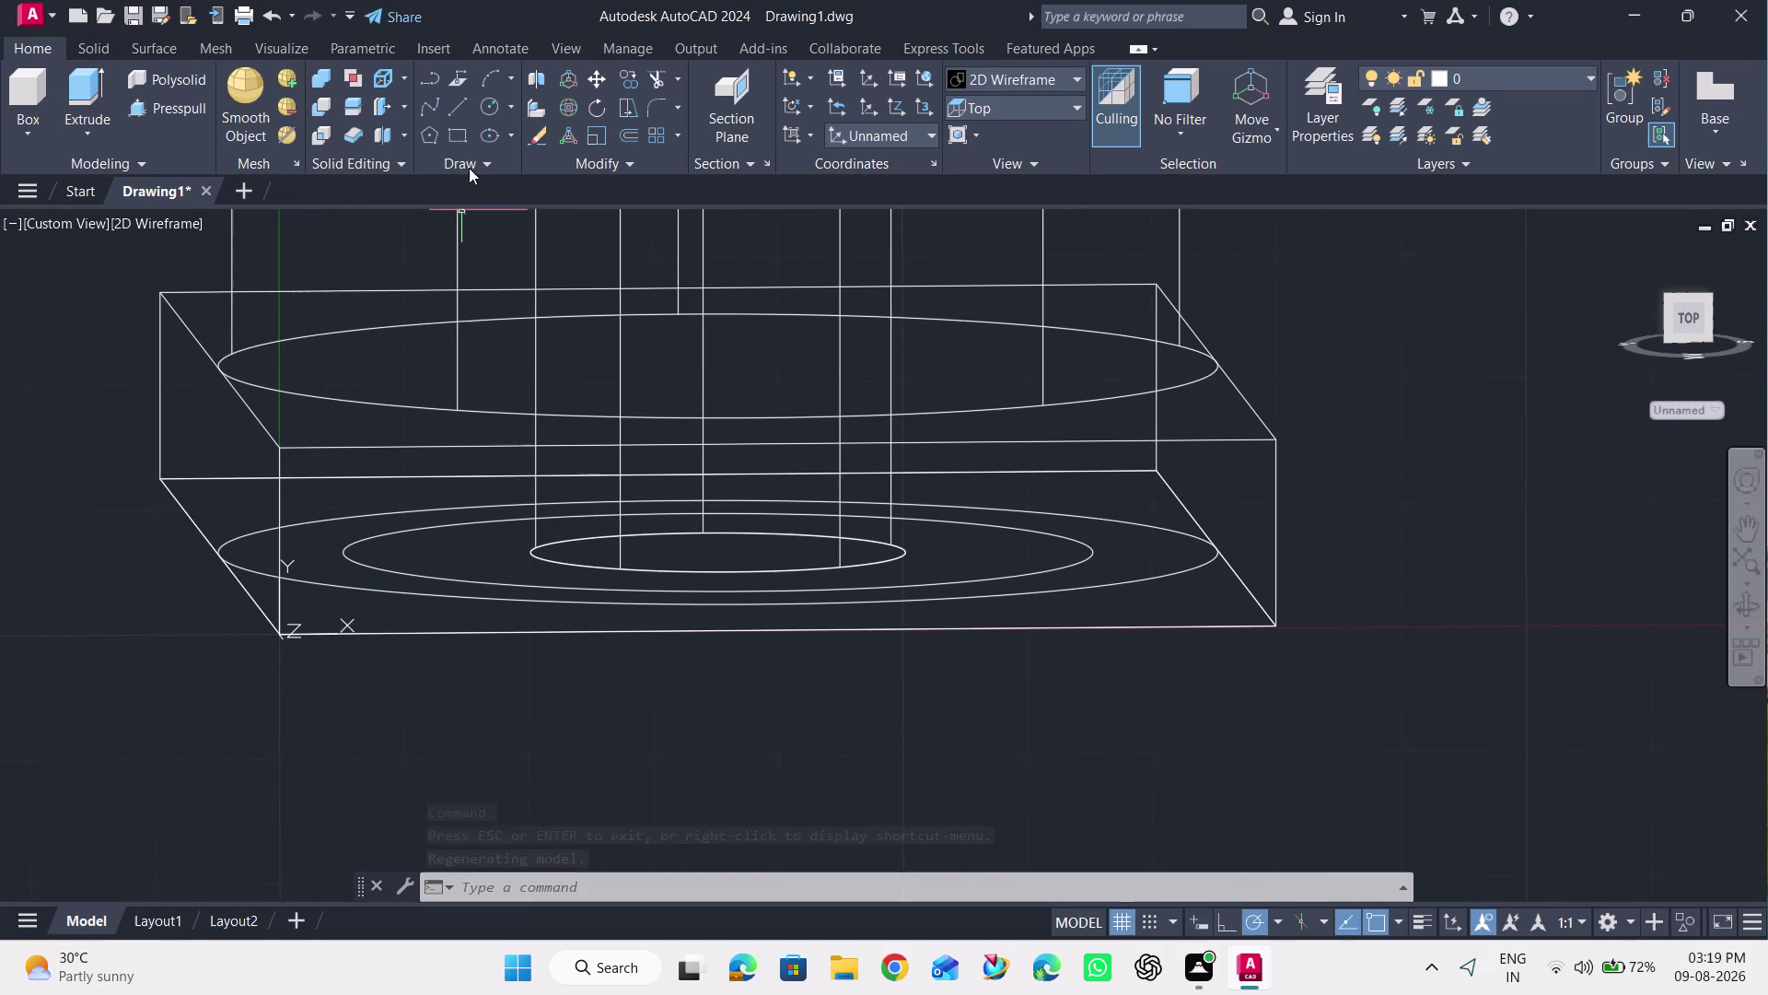
Draw a 50-unit line straight down from the plate's lower corner.
click(465, 103)
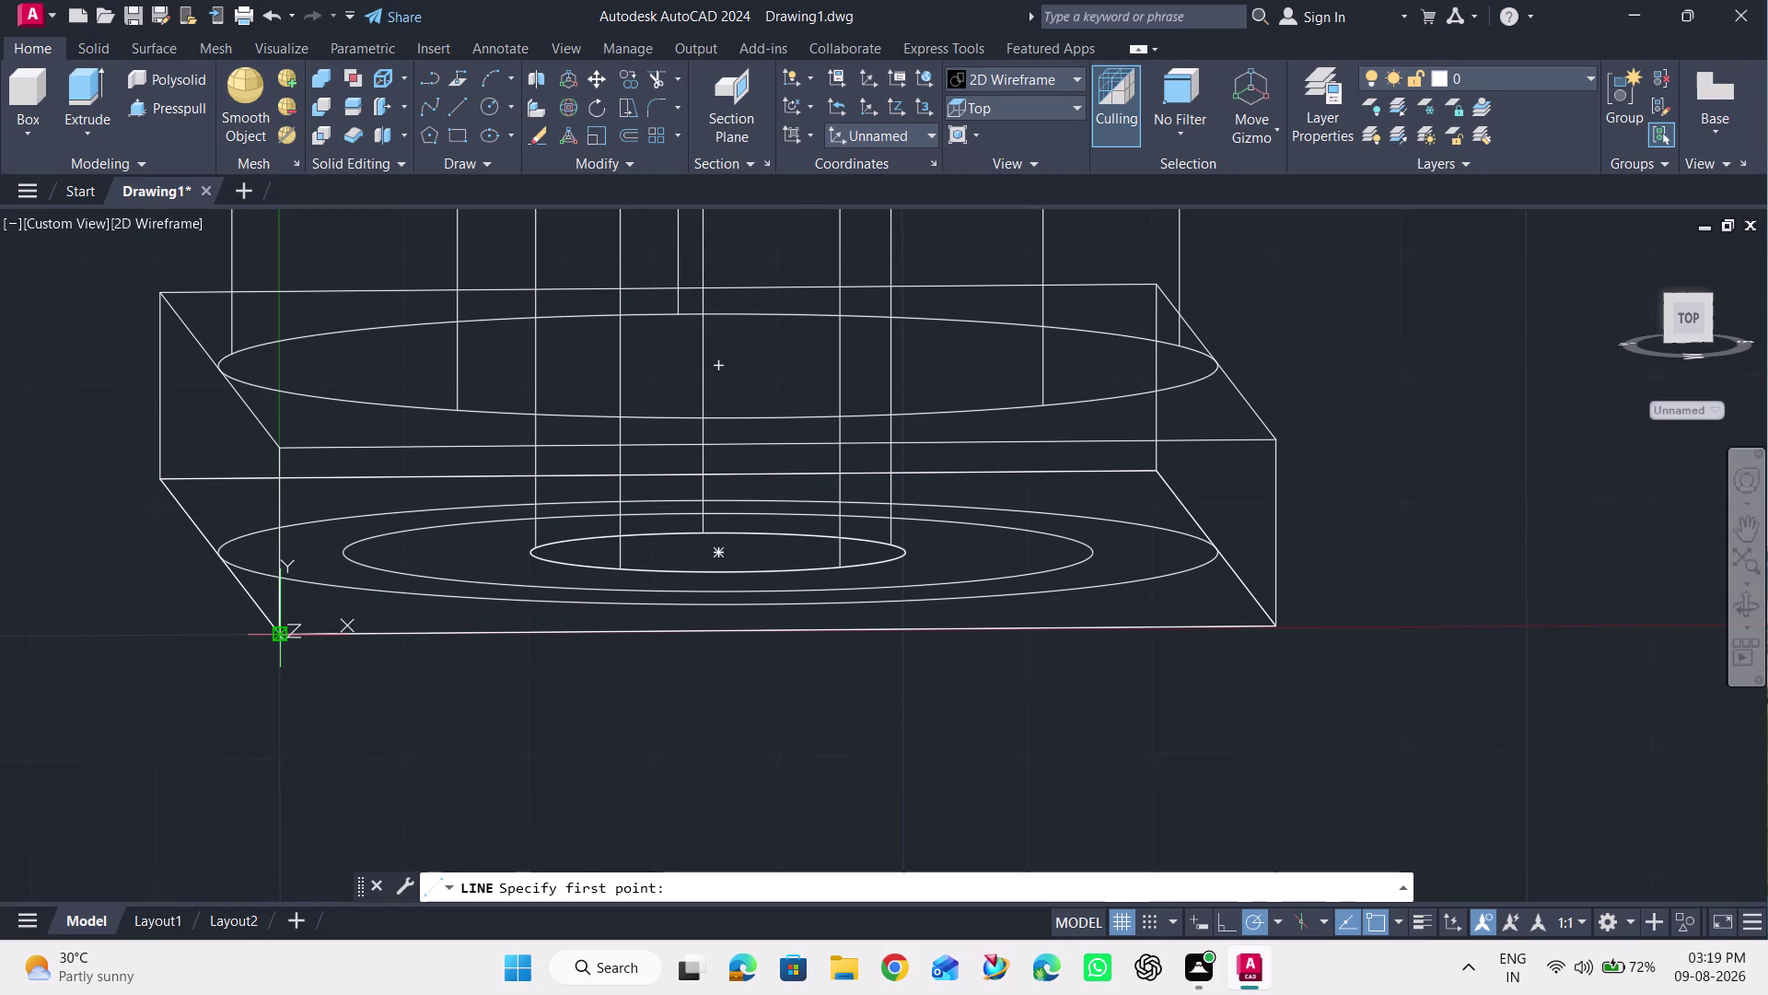
click(277, 451)
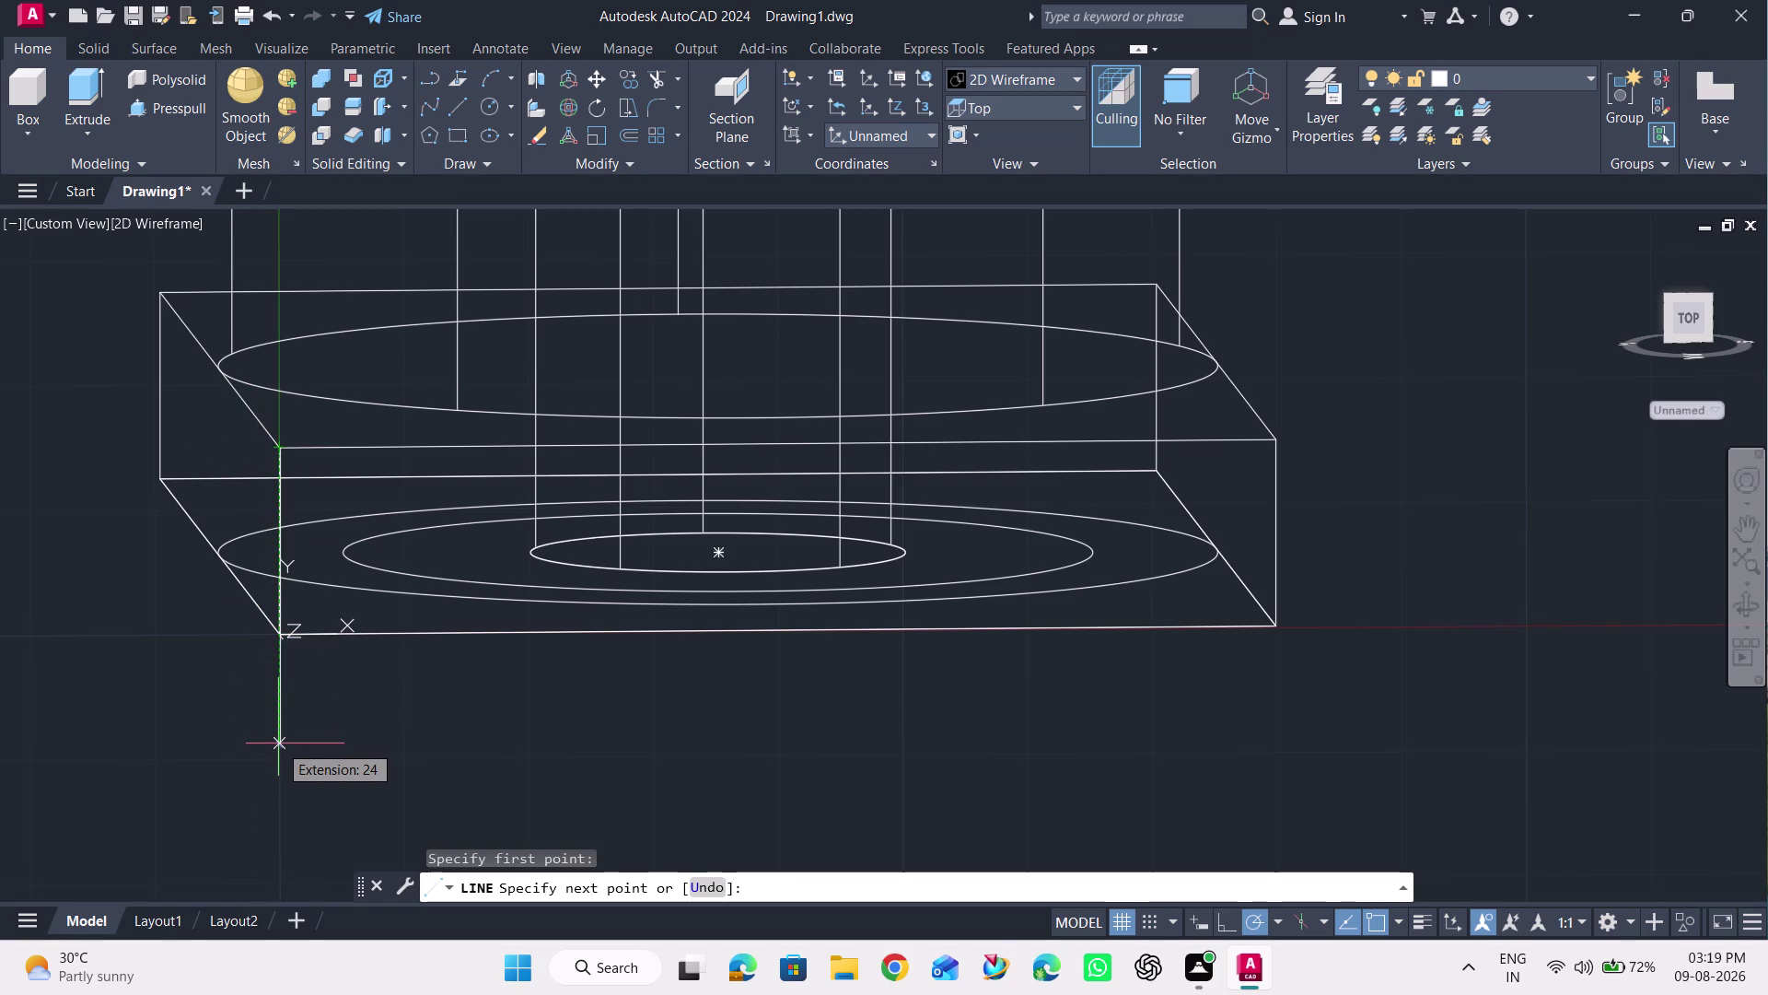
key(5)
key(0)
key(Return)
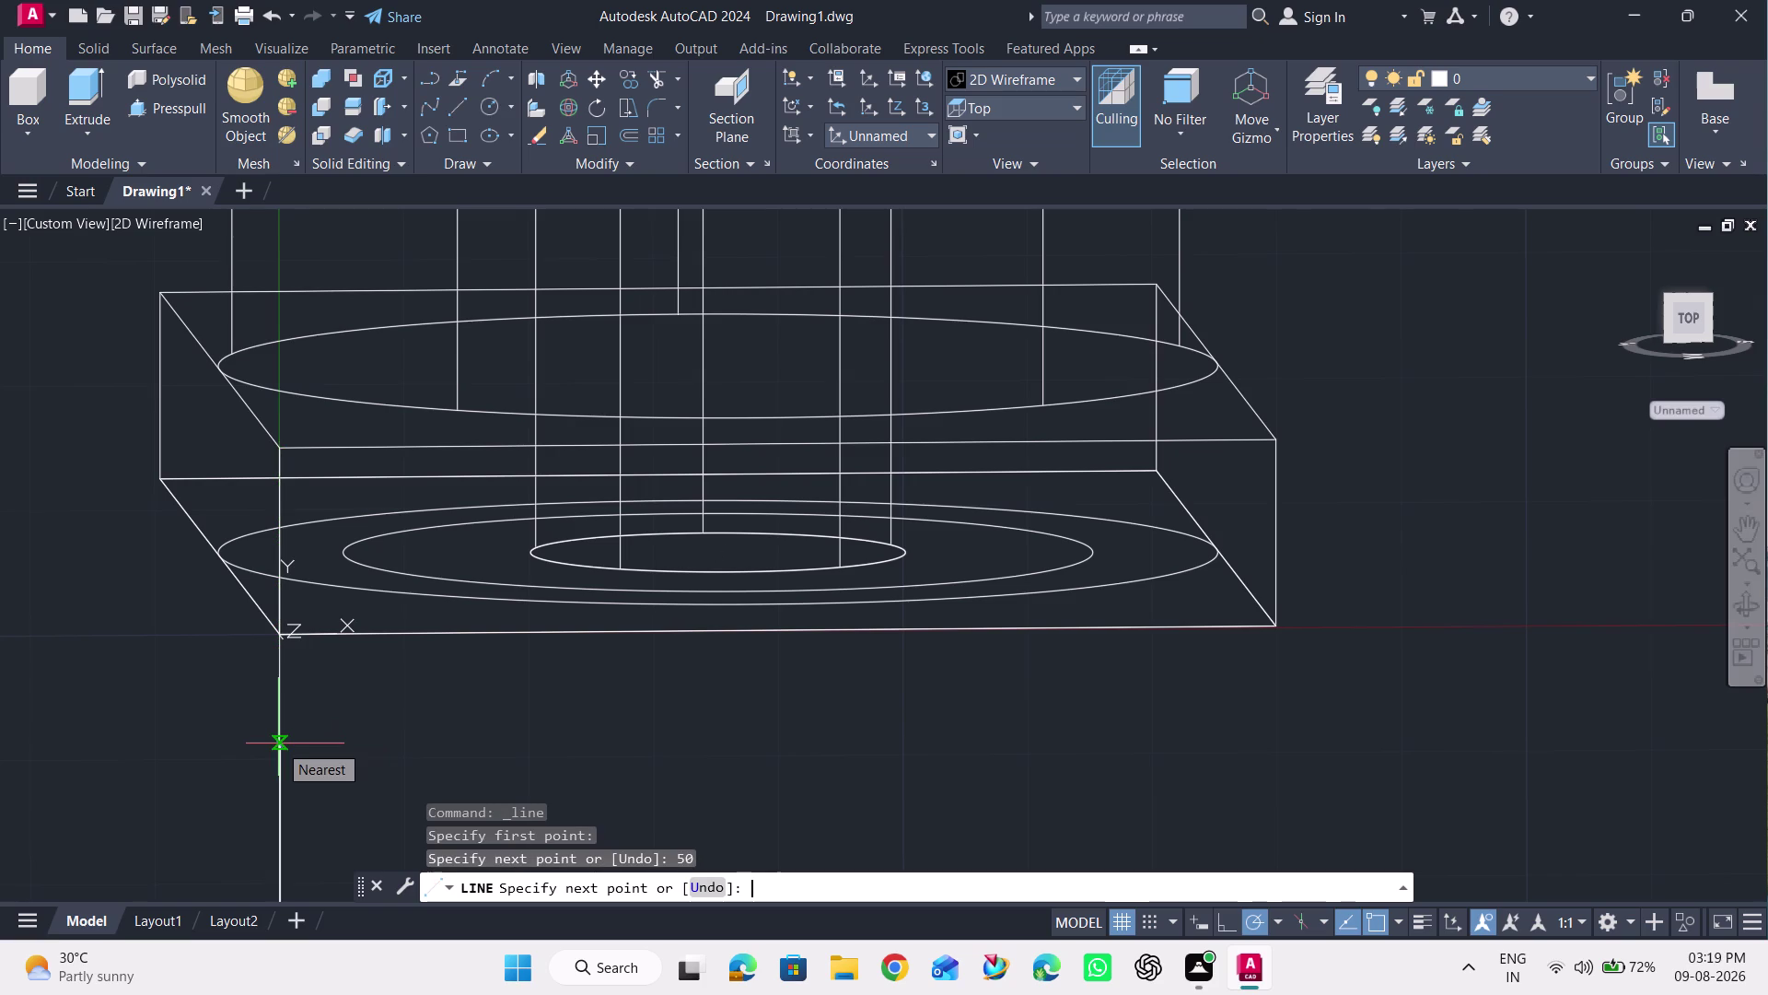
scroll(down, 3)
scroll(down, 3)
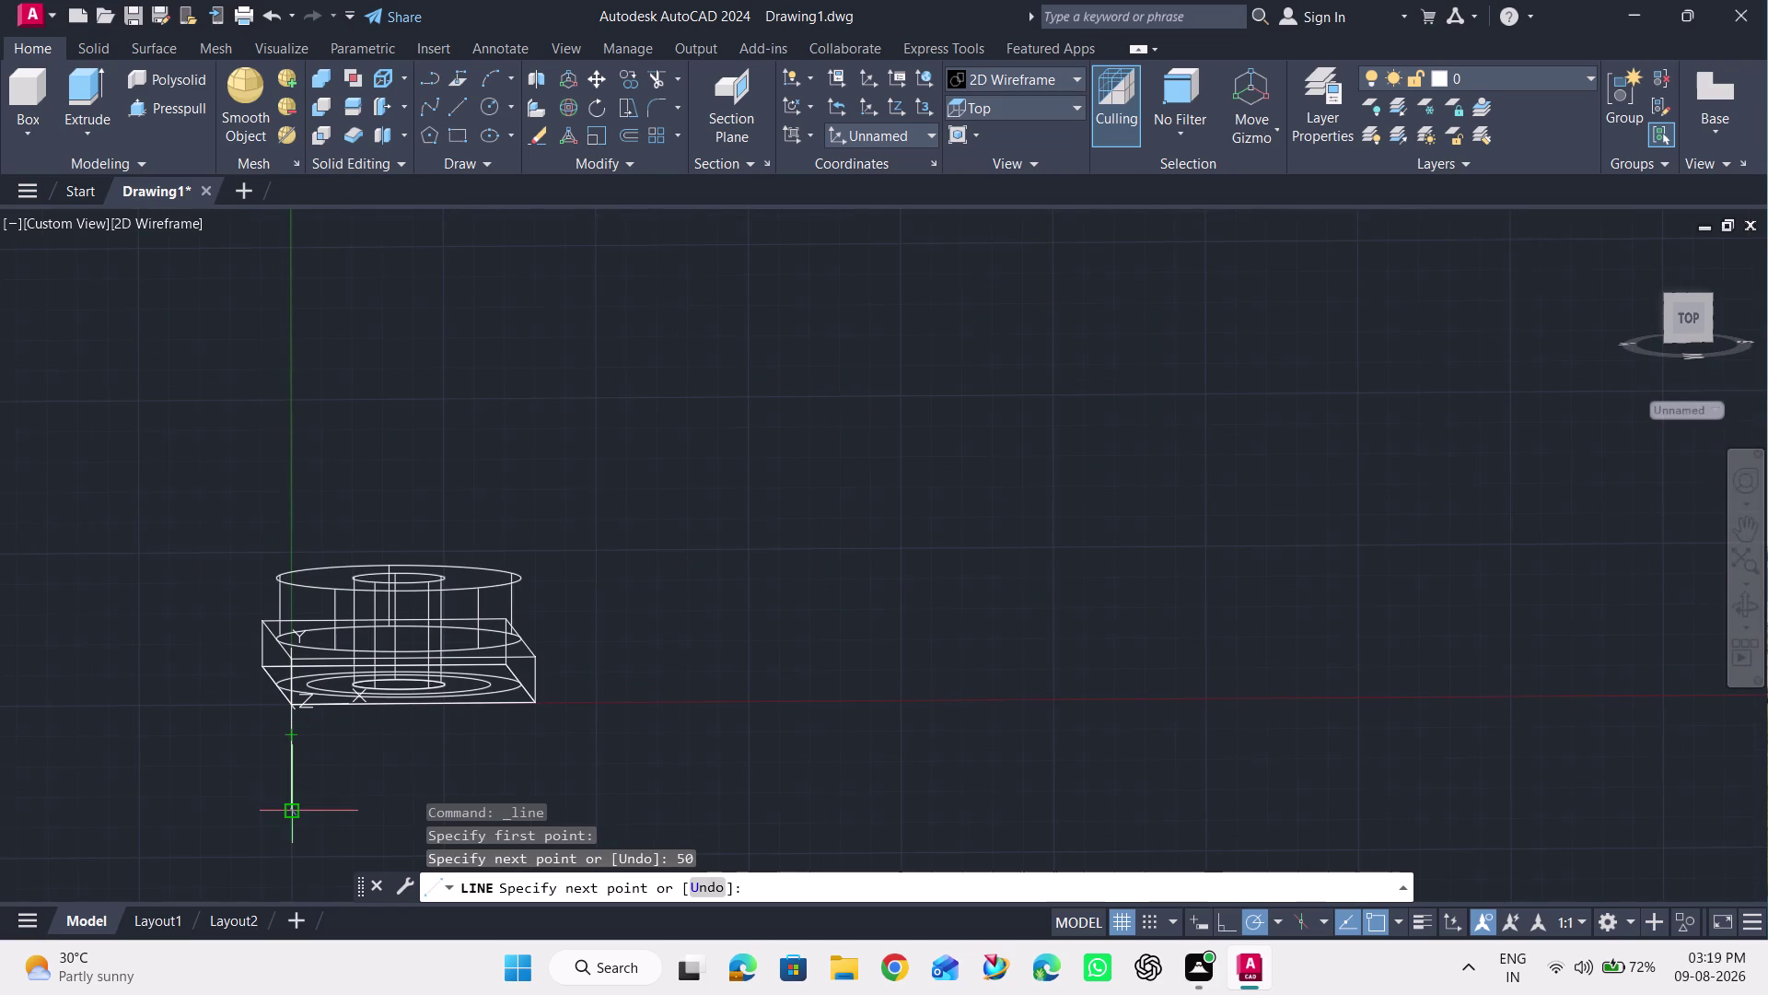
scroll(up, 3)
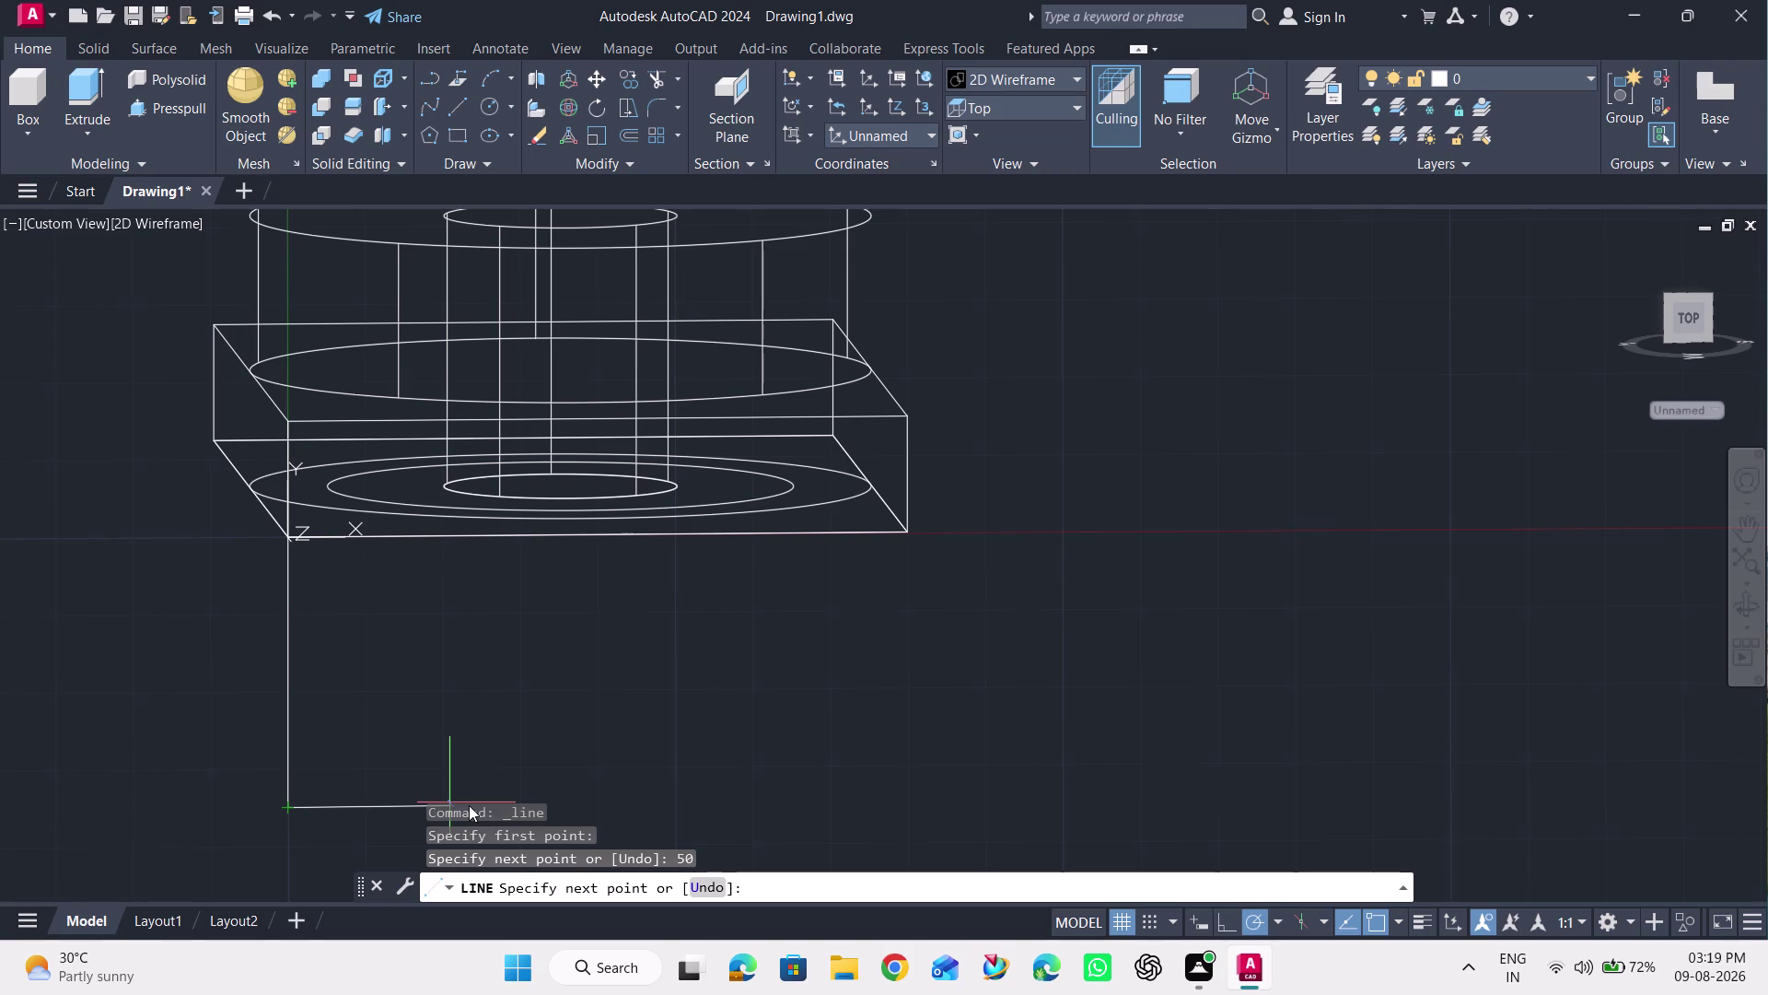
key(Escape)
Orbit the plate and boss to a nearly straight-on front view.
click(1762, 611)
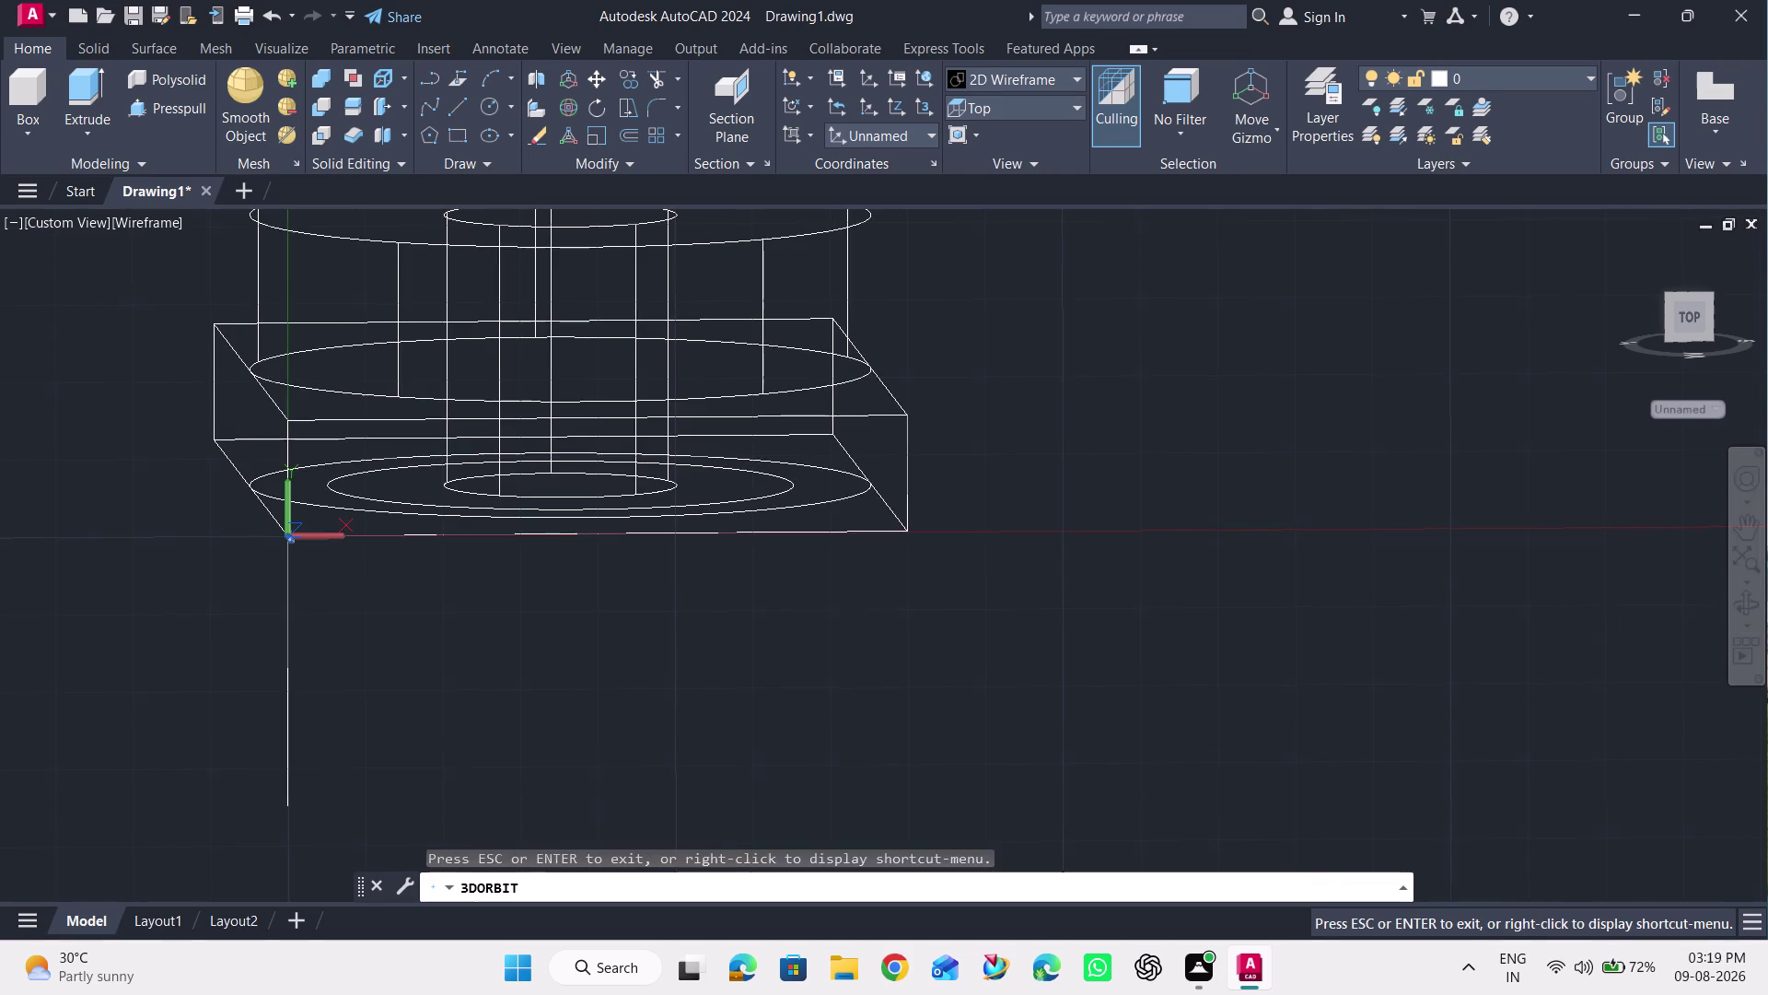
drag(1440, 588, 700, 564)
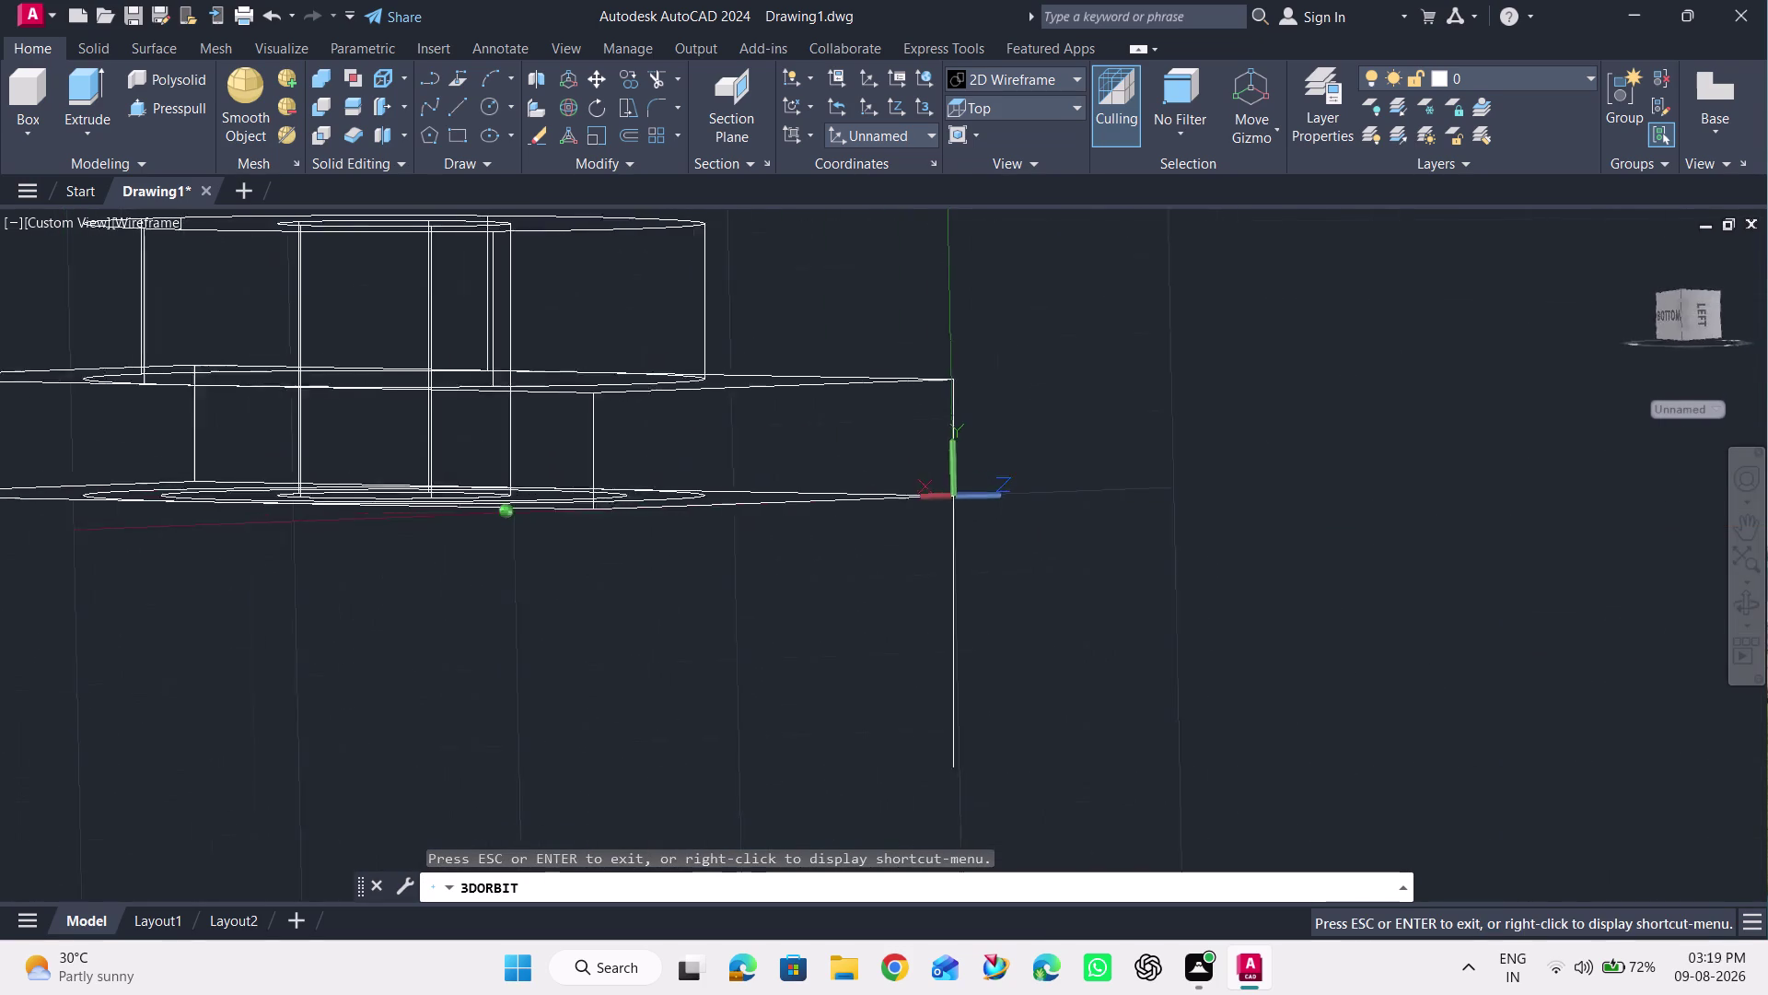
drag(700, 564, 288, 596)
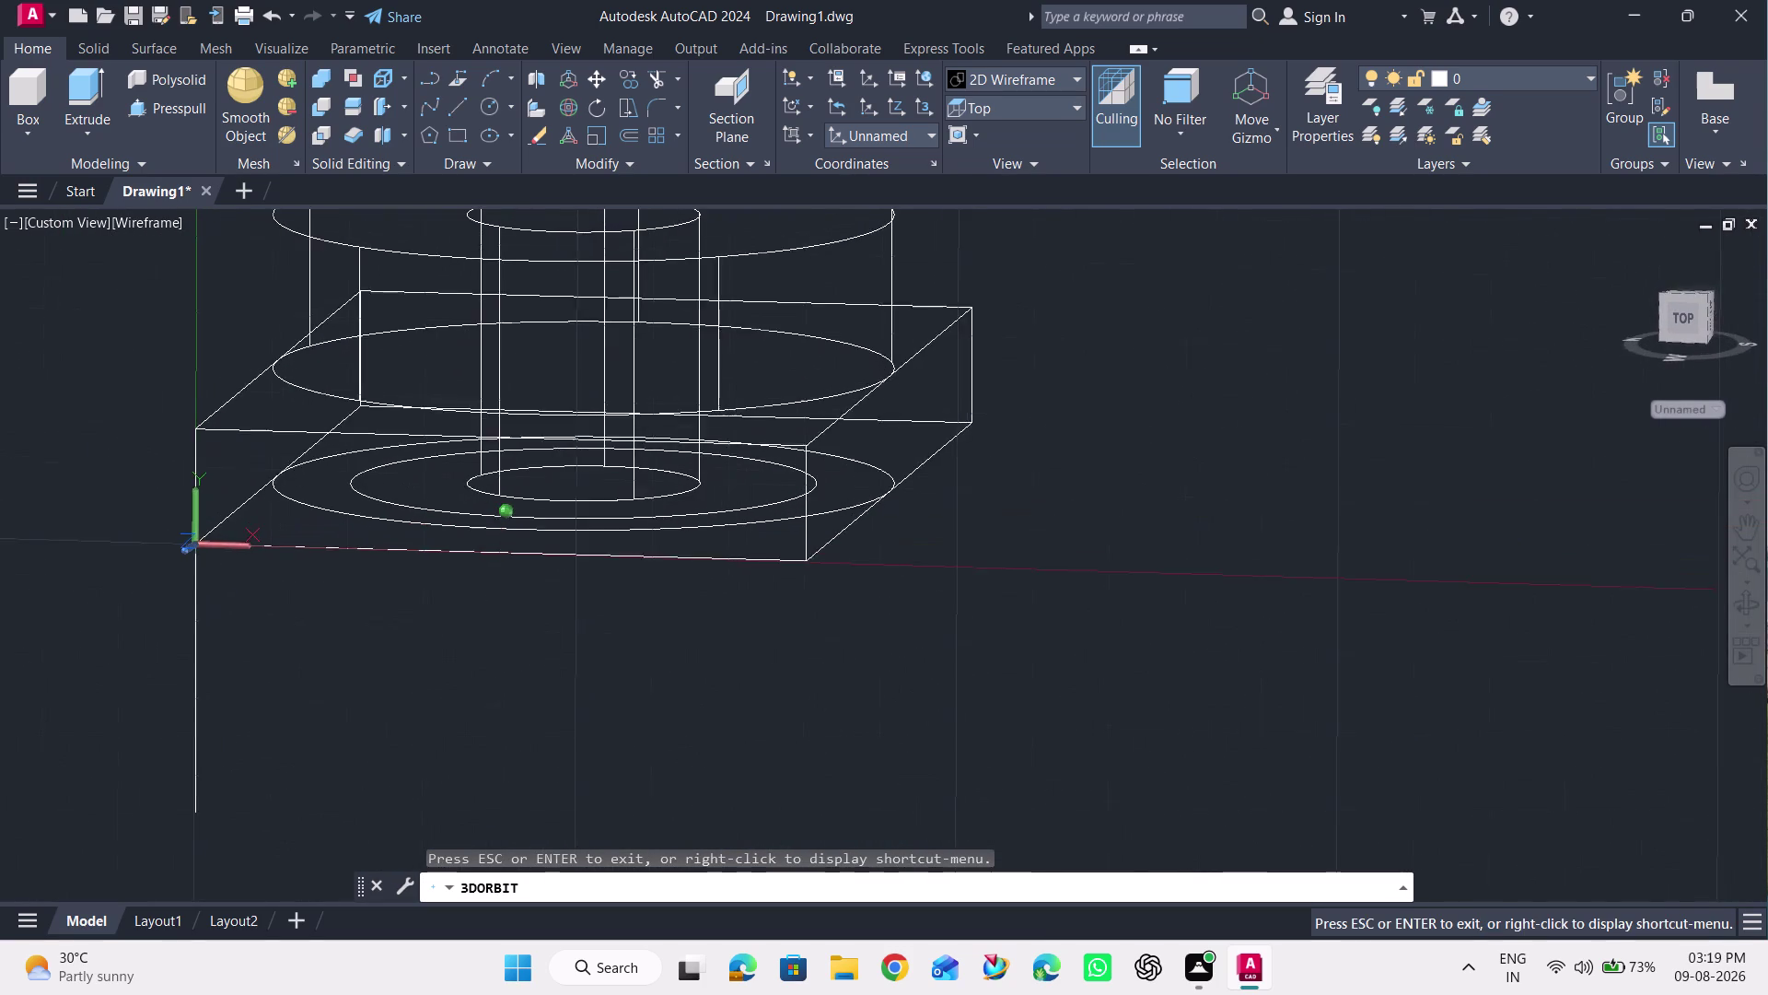
drag(289, 595, 303, 591)
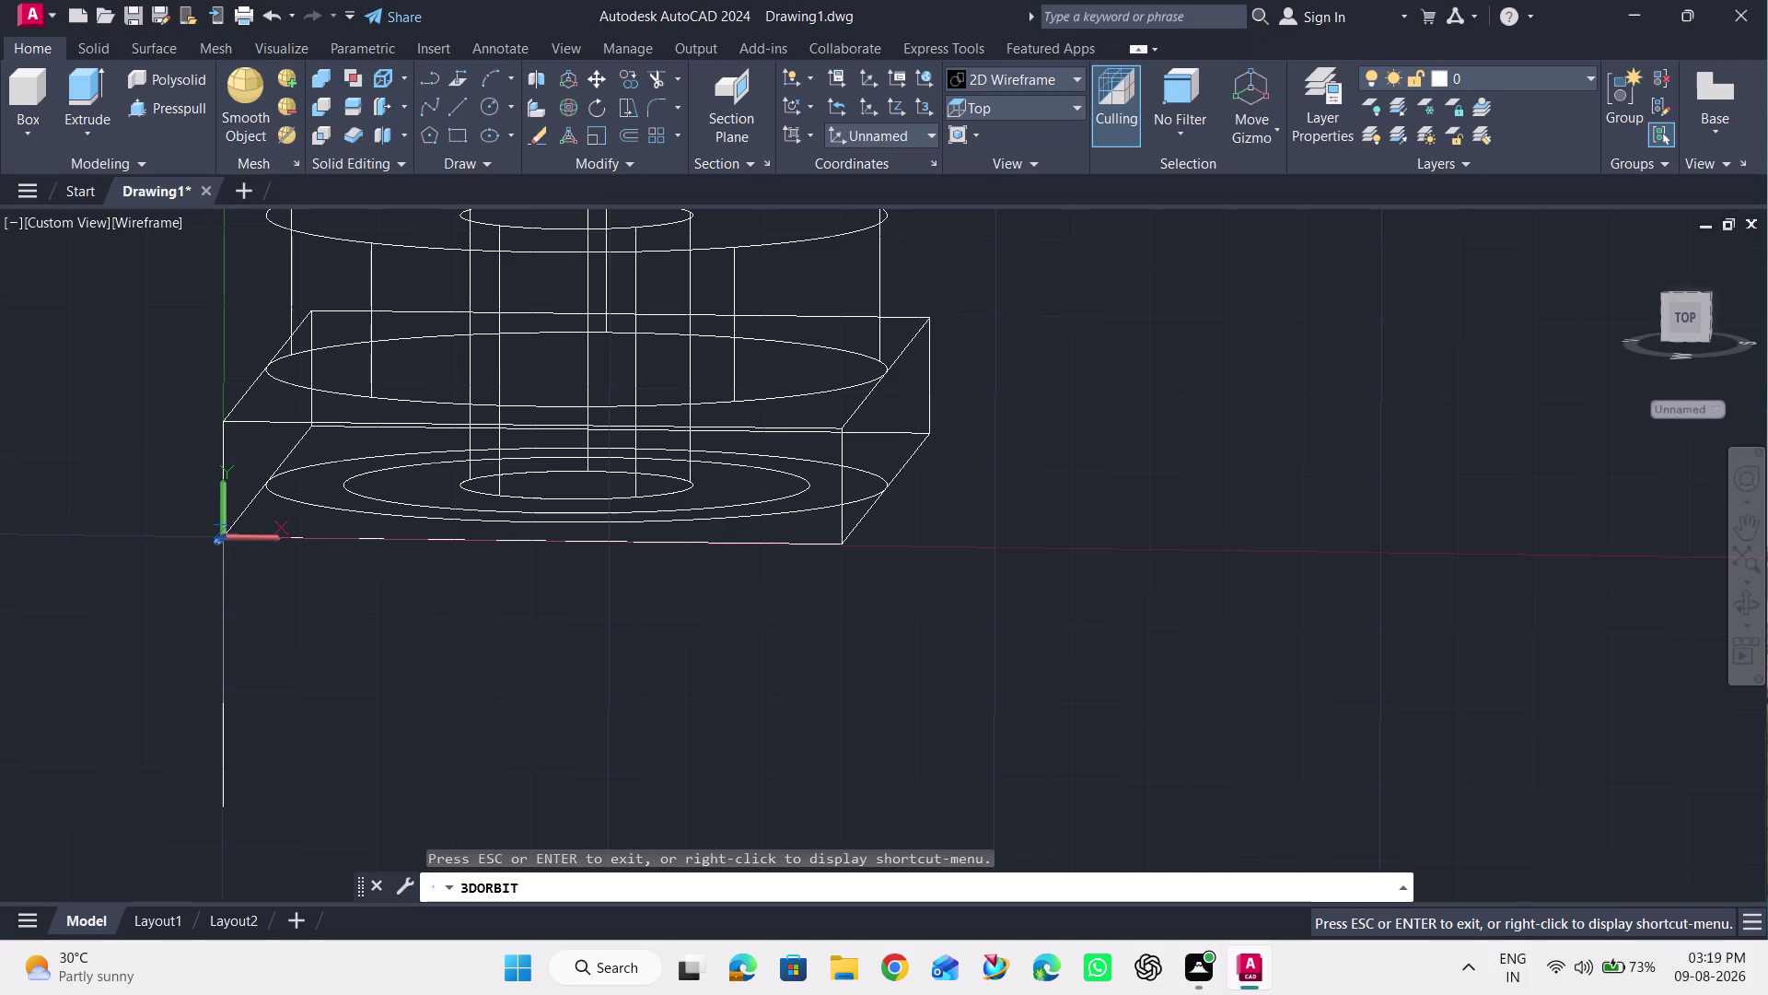
drag(308, 592, 327, 582)
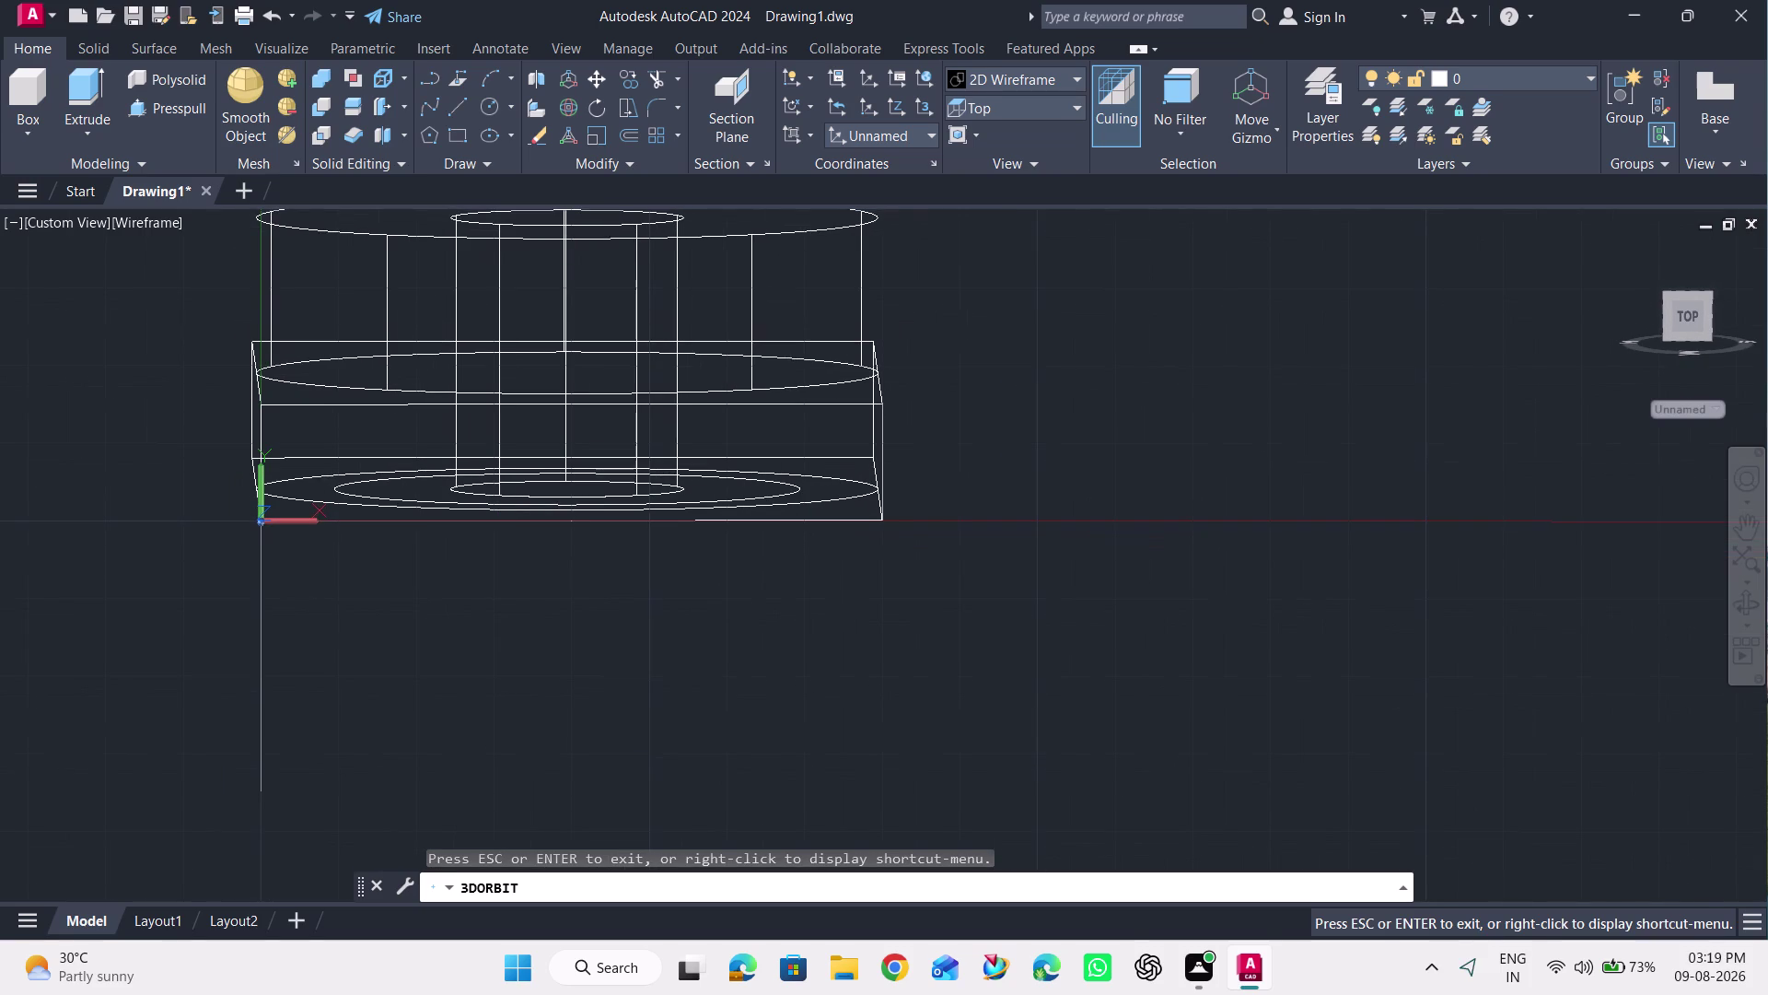
key(Escape)
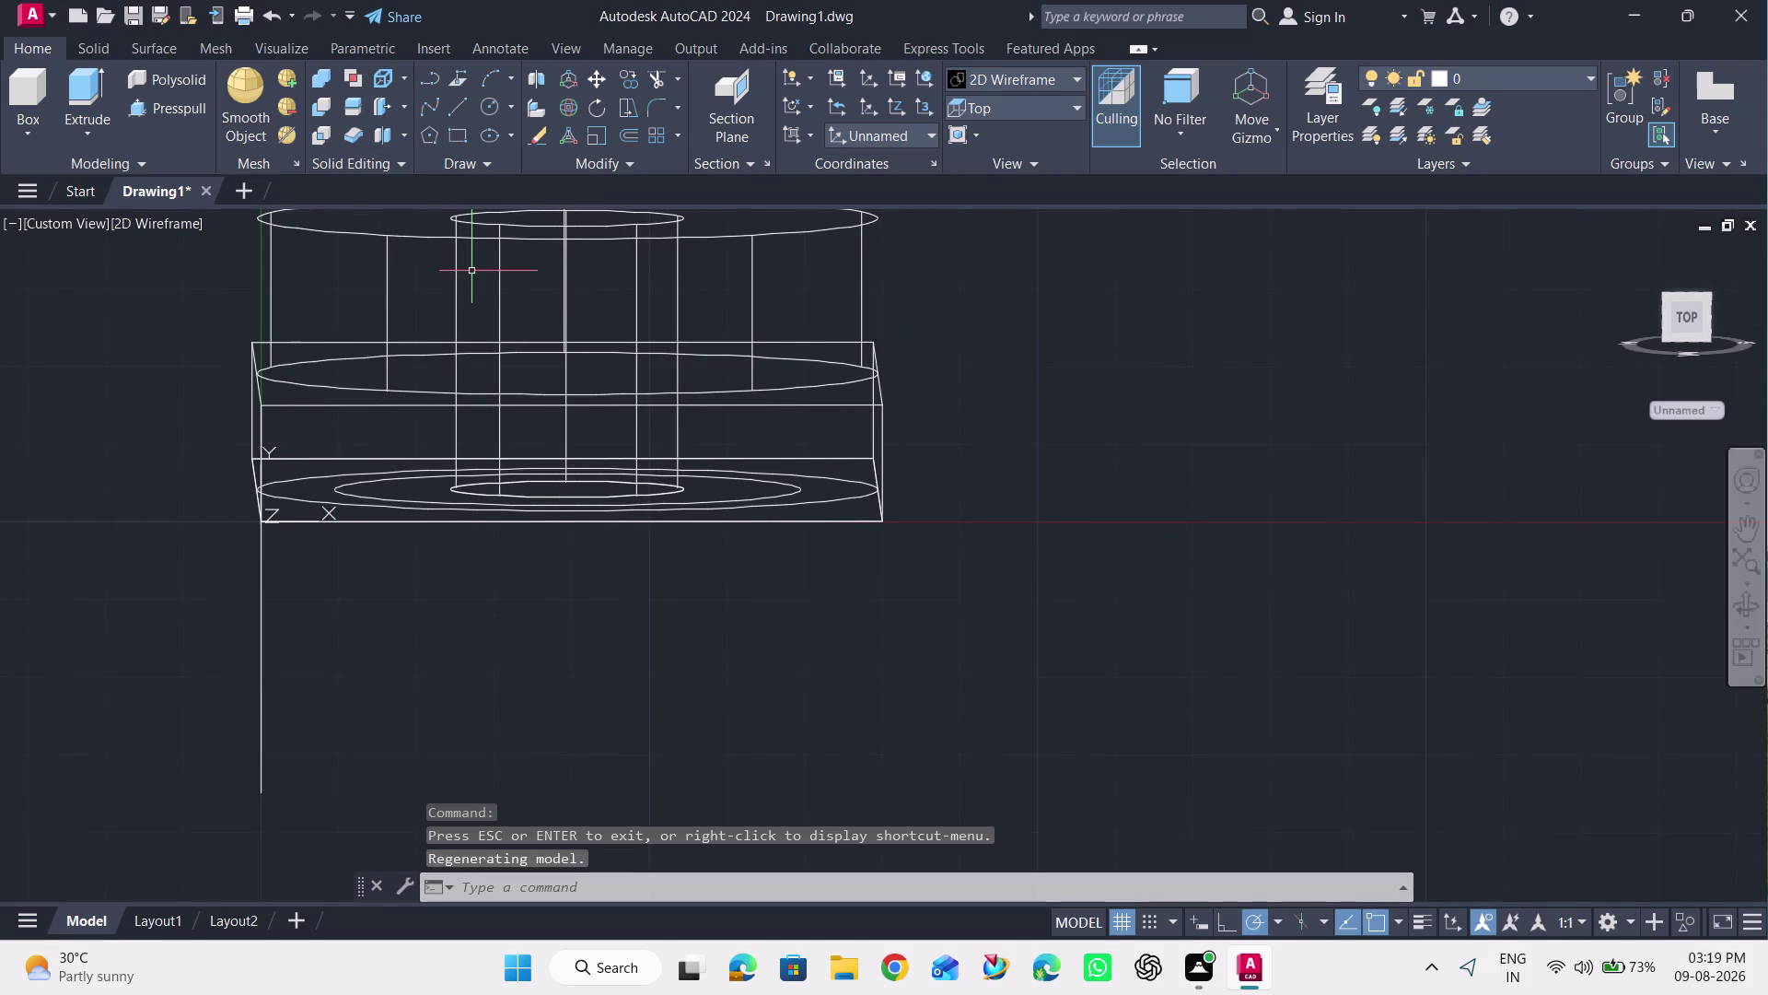
click(456, 105)
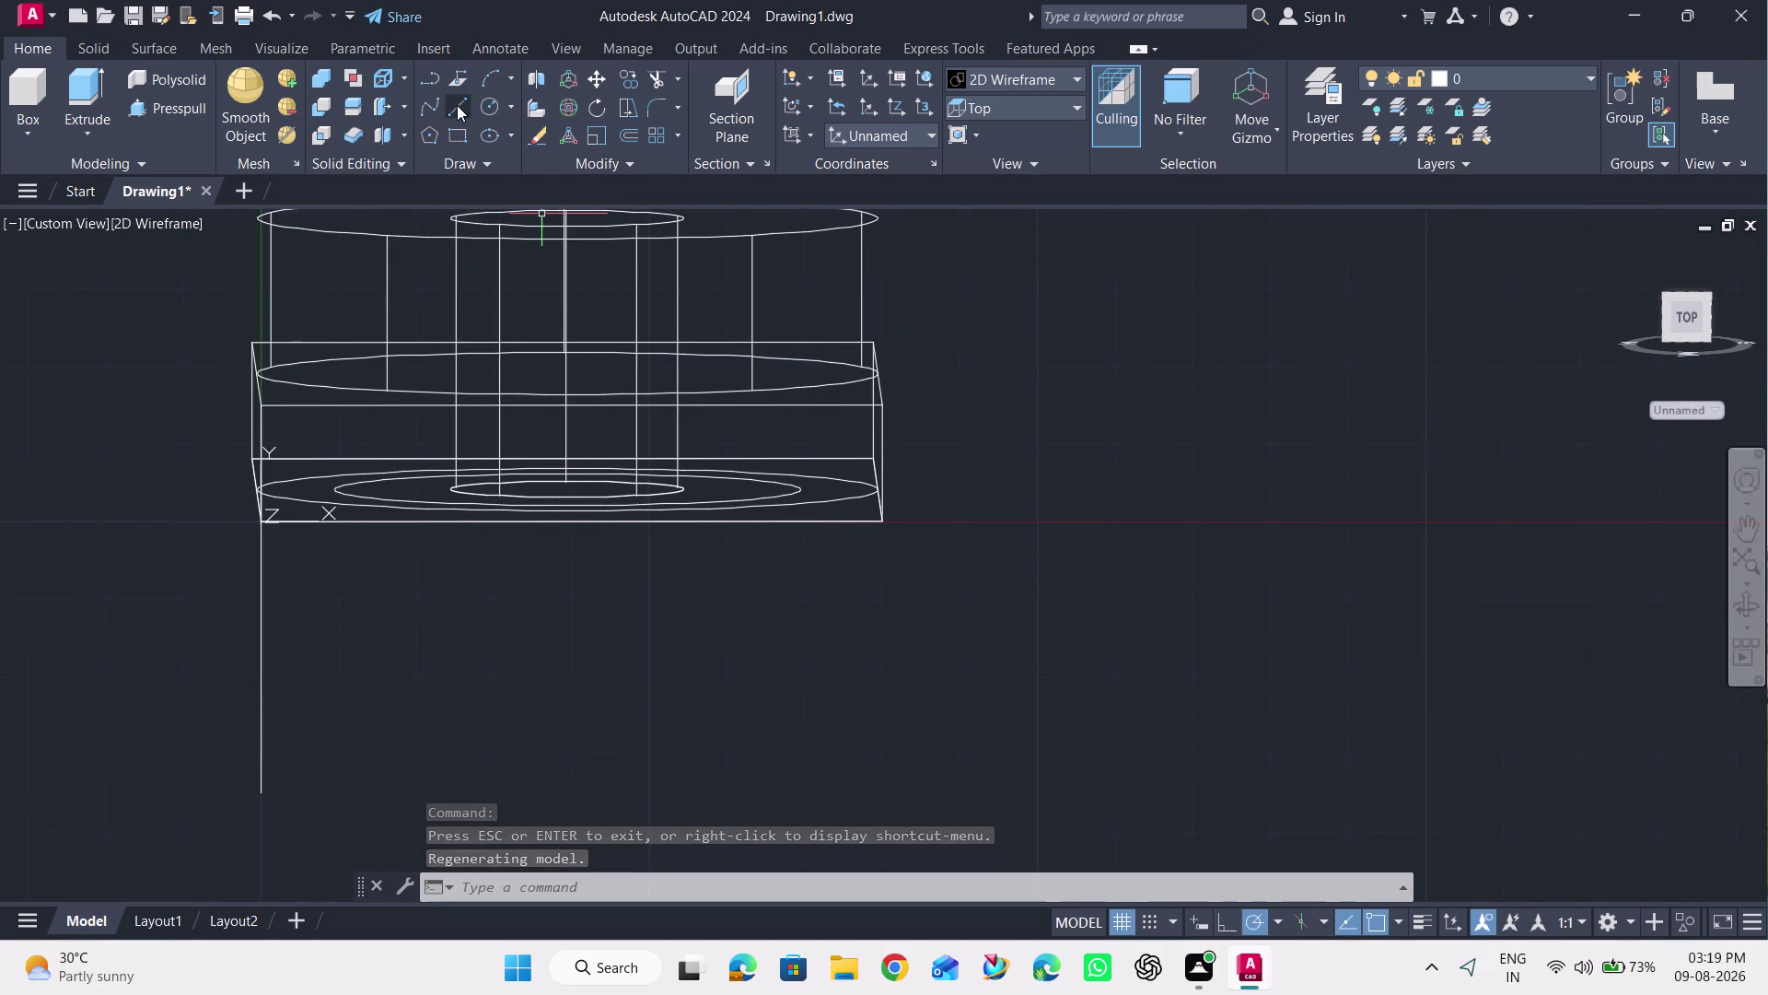
Draw a 50-unit vertical line down from the plate's right lower corner.
click(887, 410)
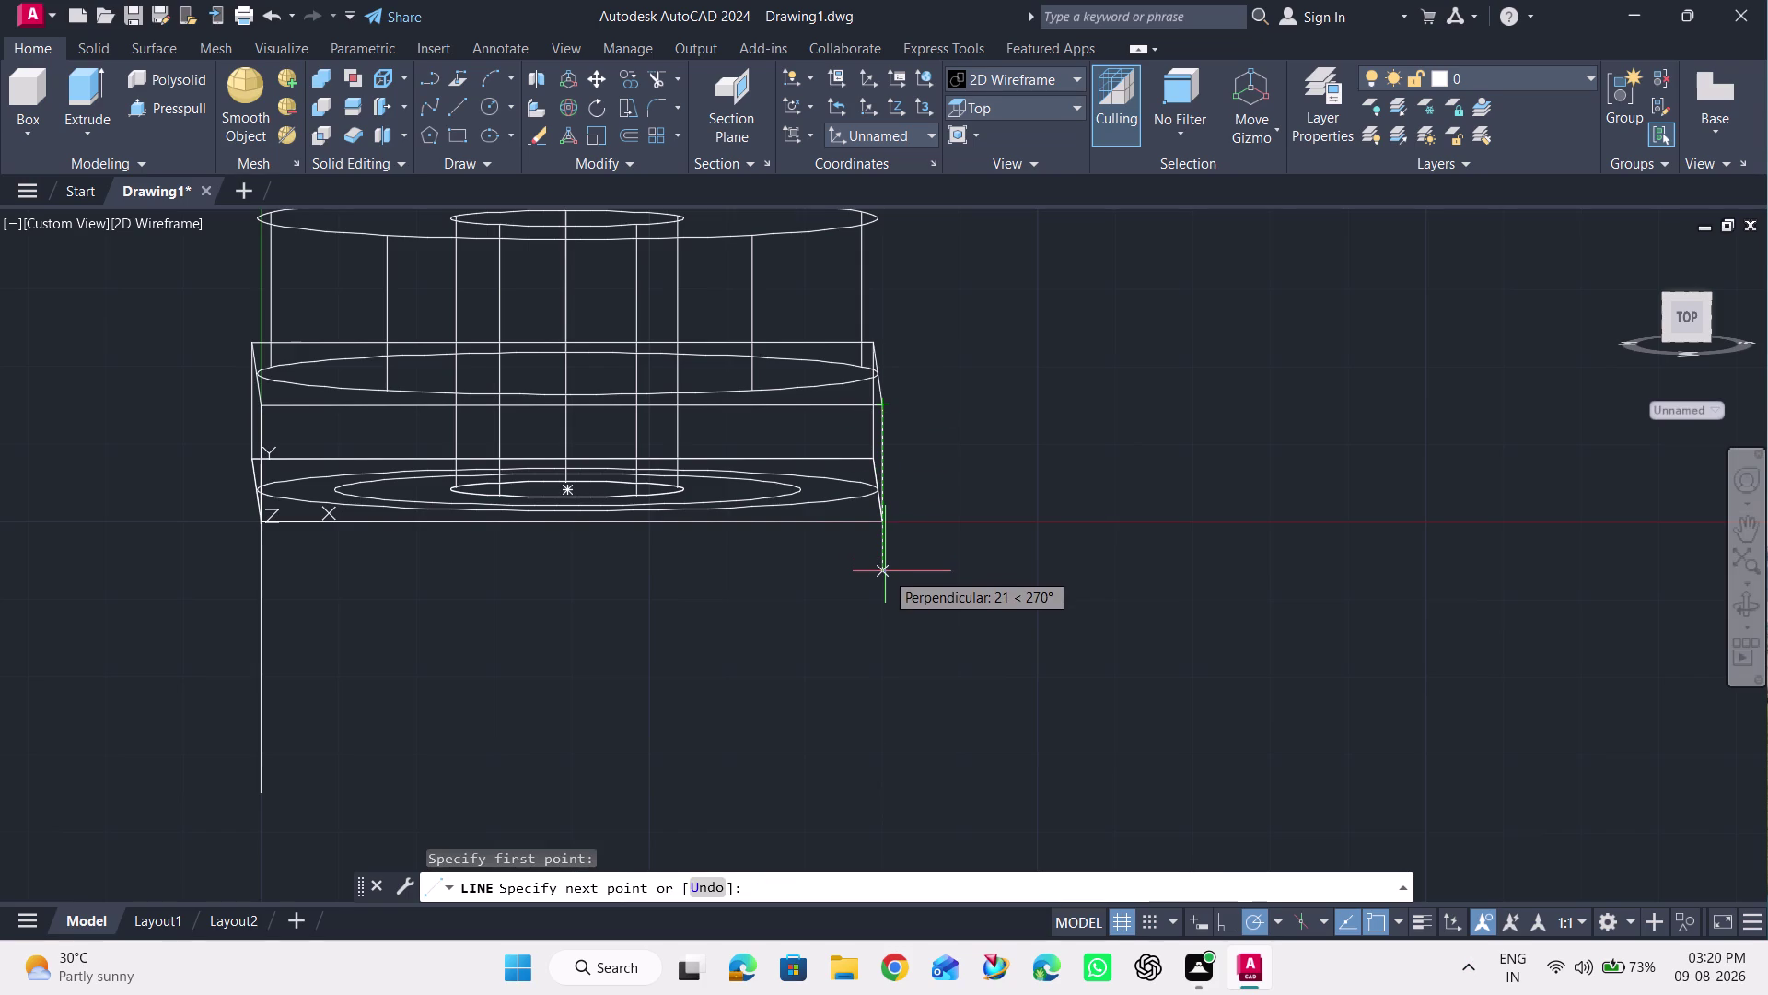
text(50)
key(Return)
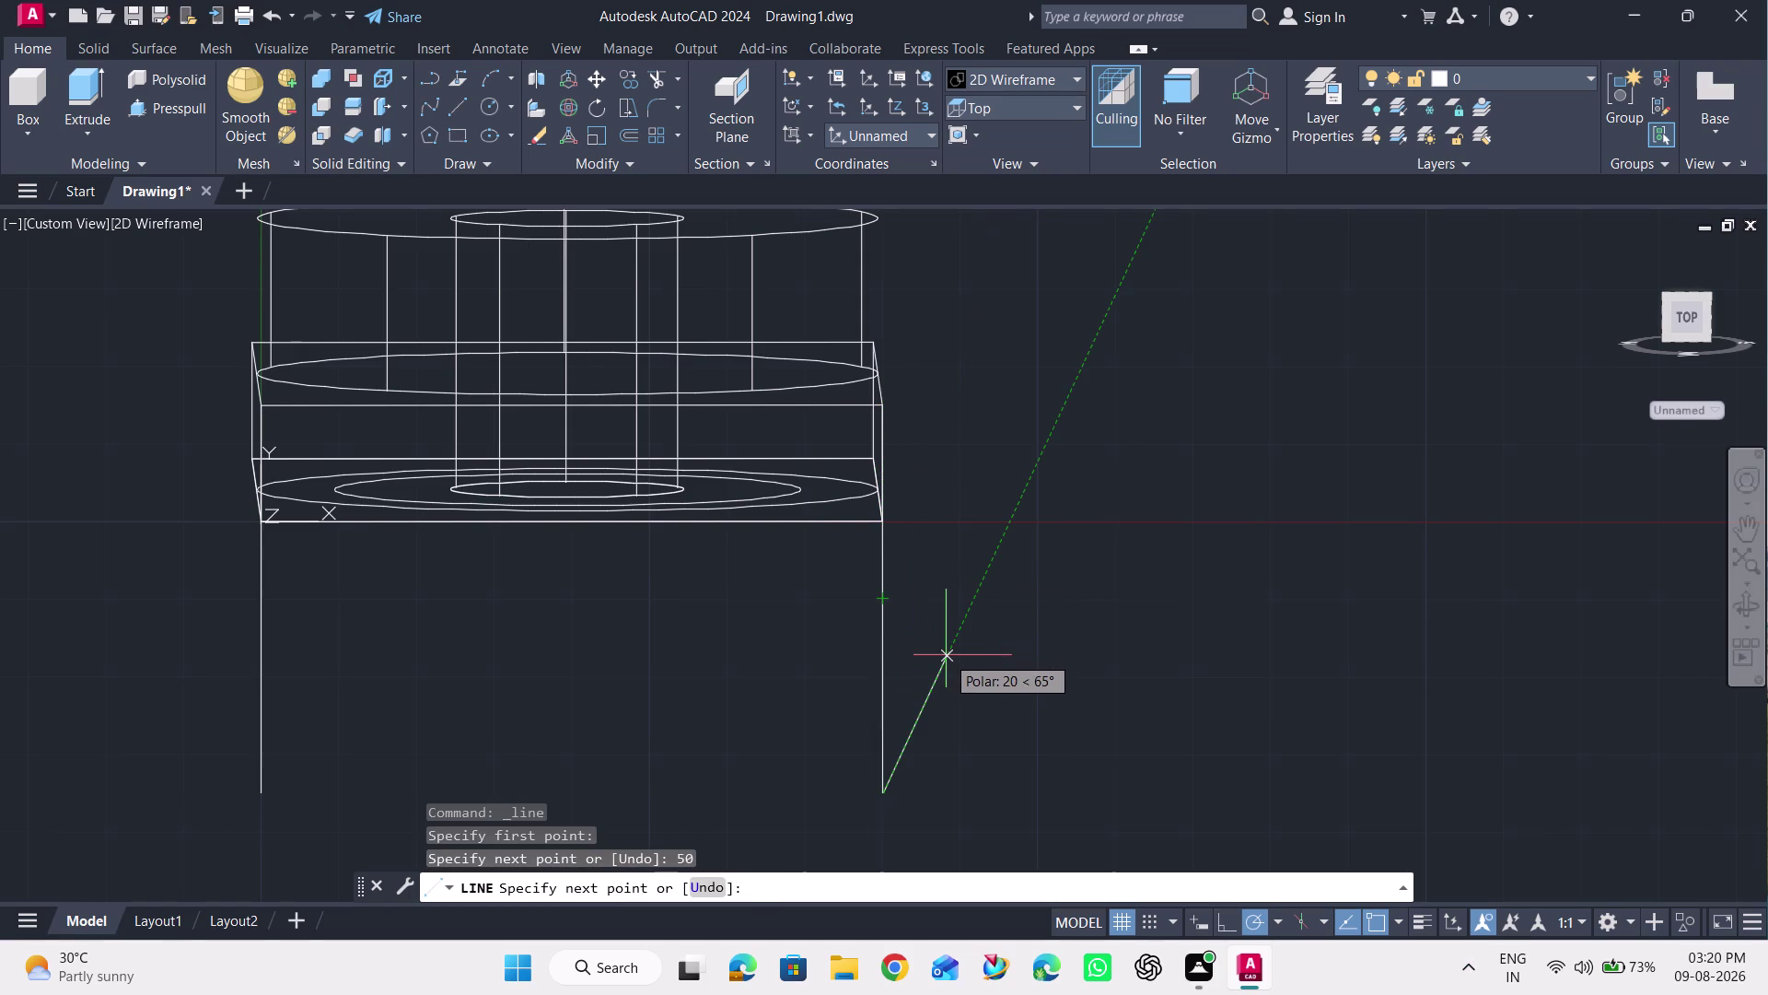
key(Escape)
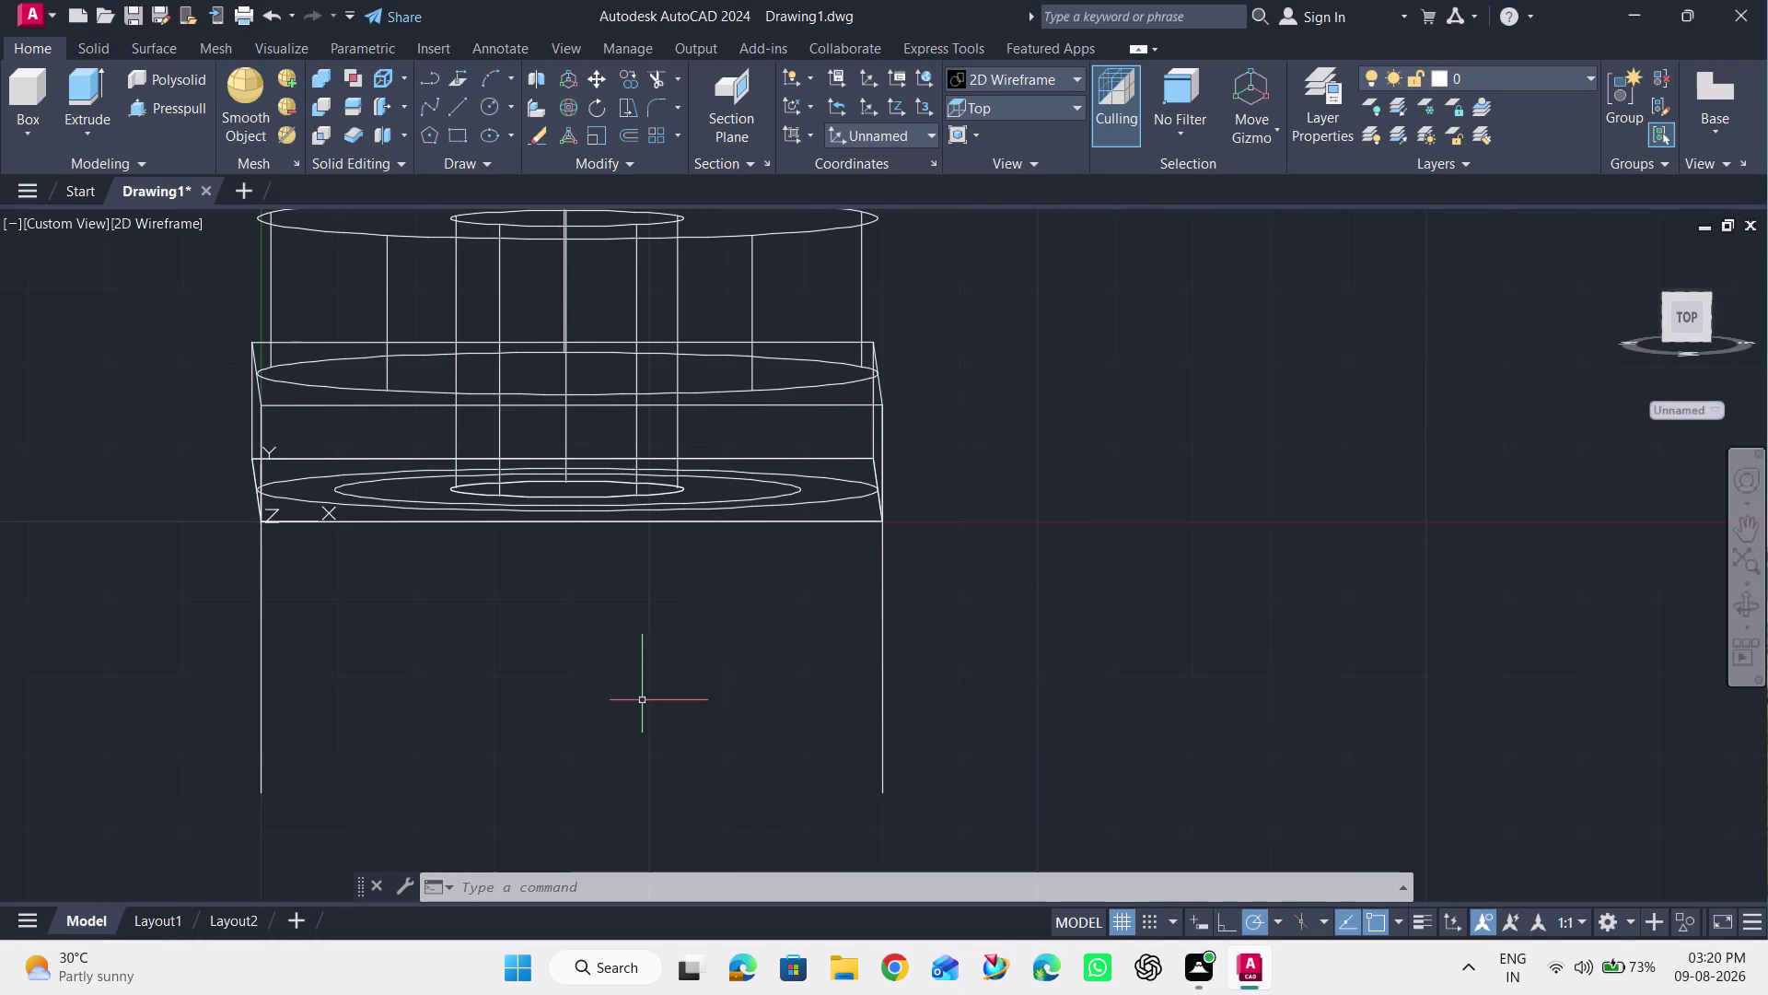
click(505, 70)
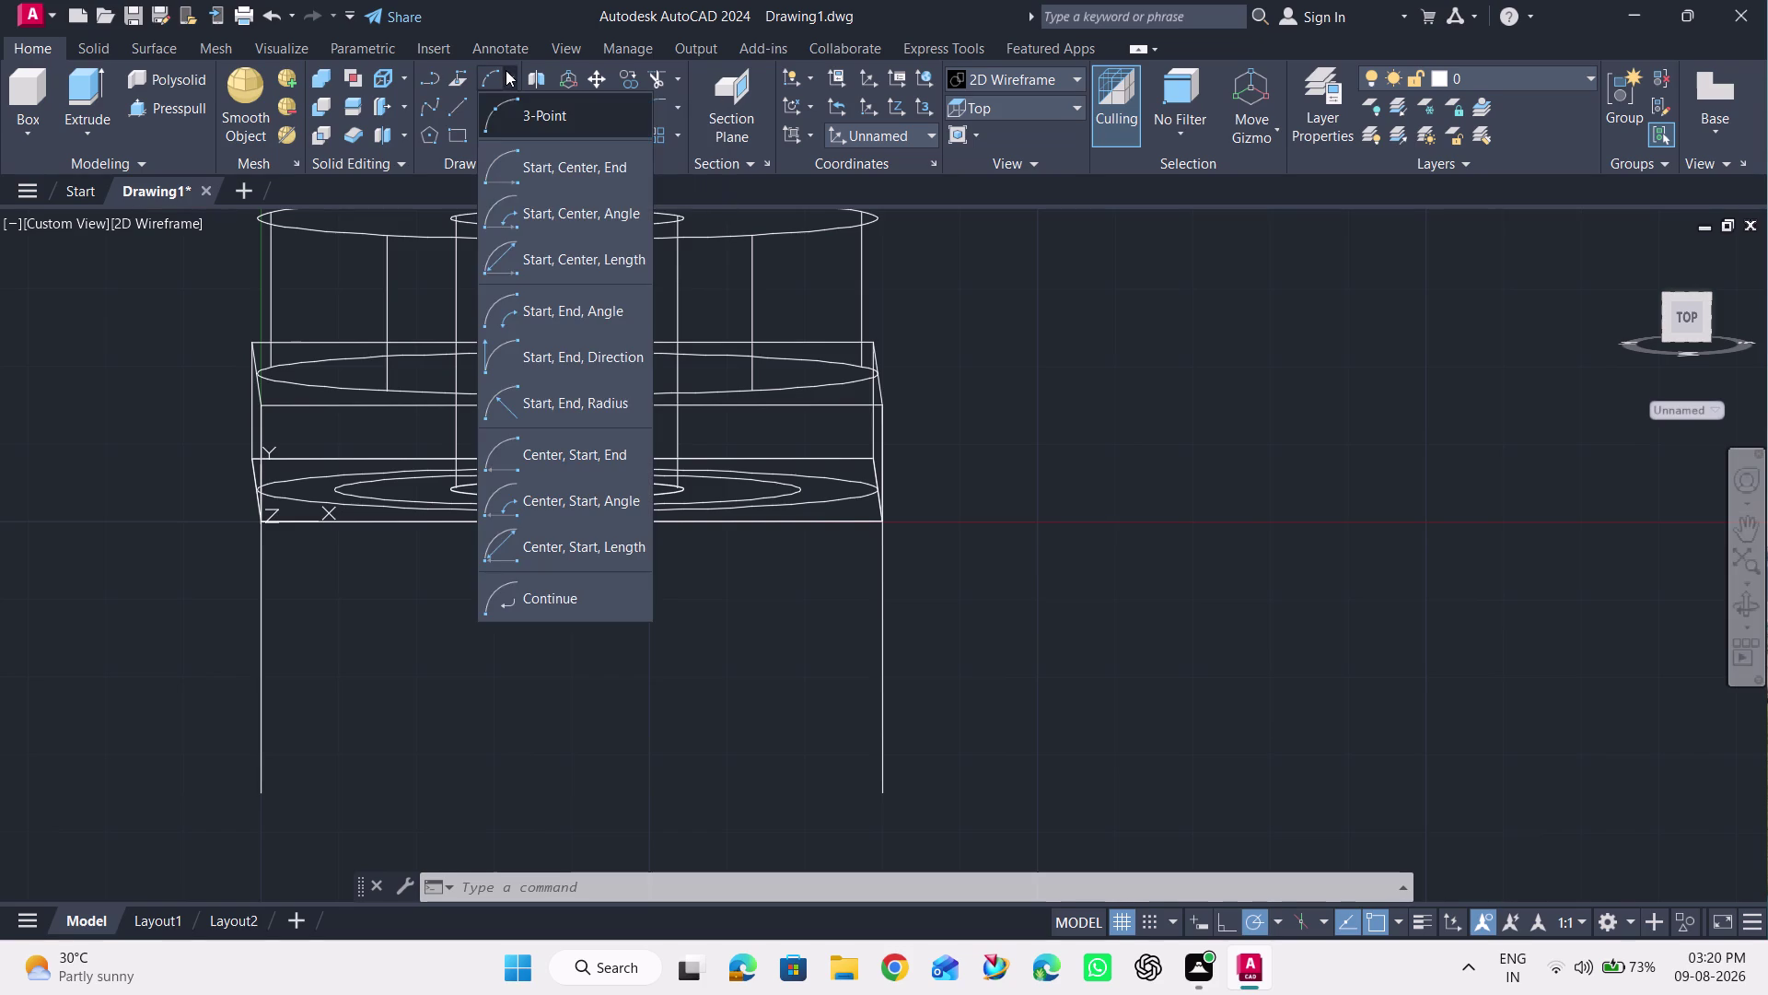
click(537, 399)
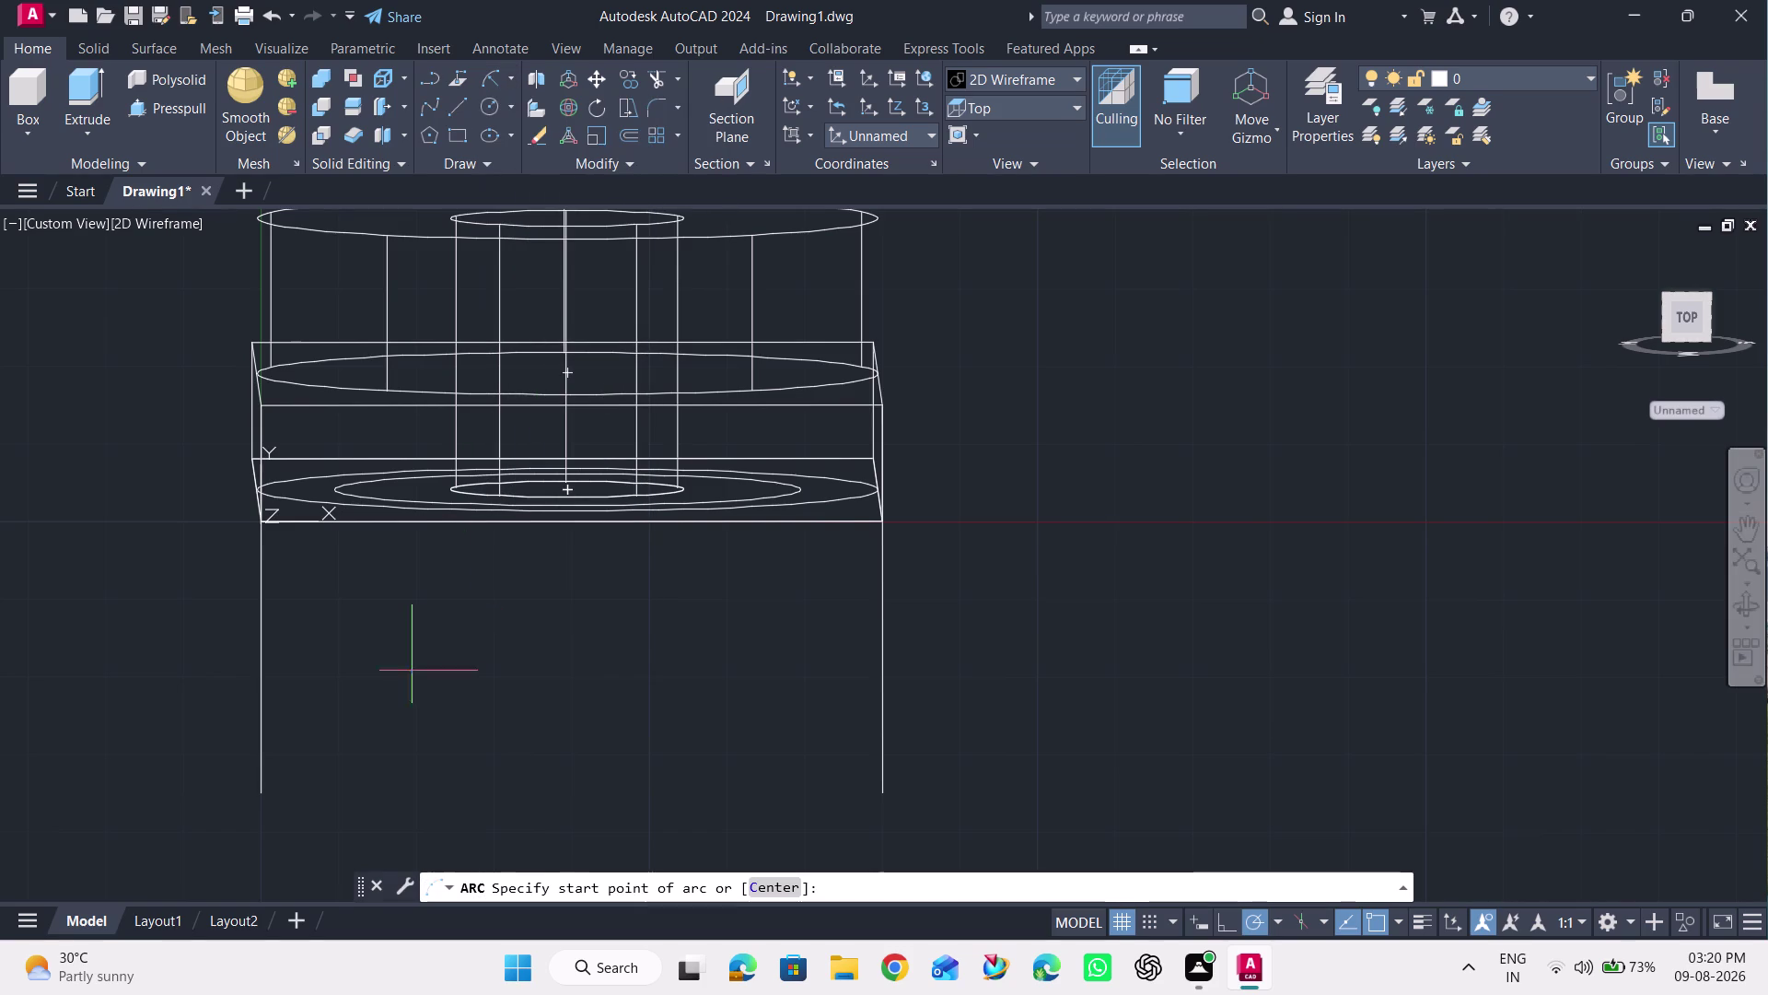
click(260, 797)
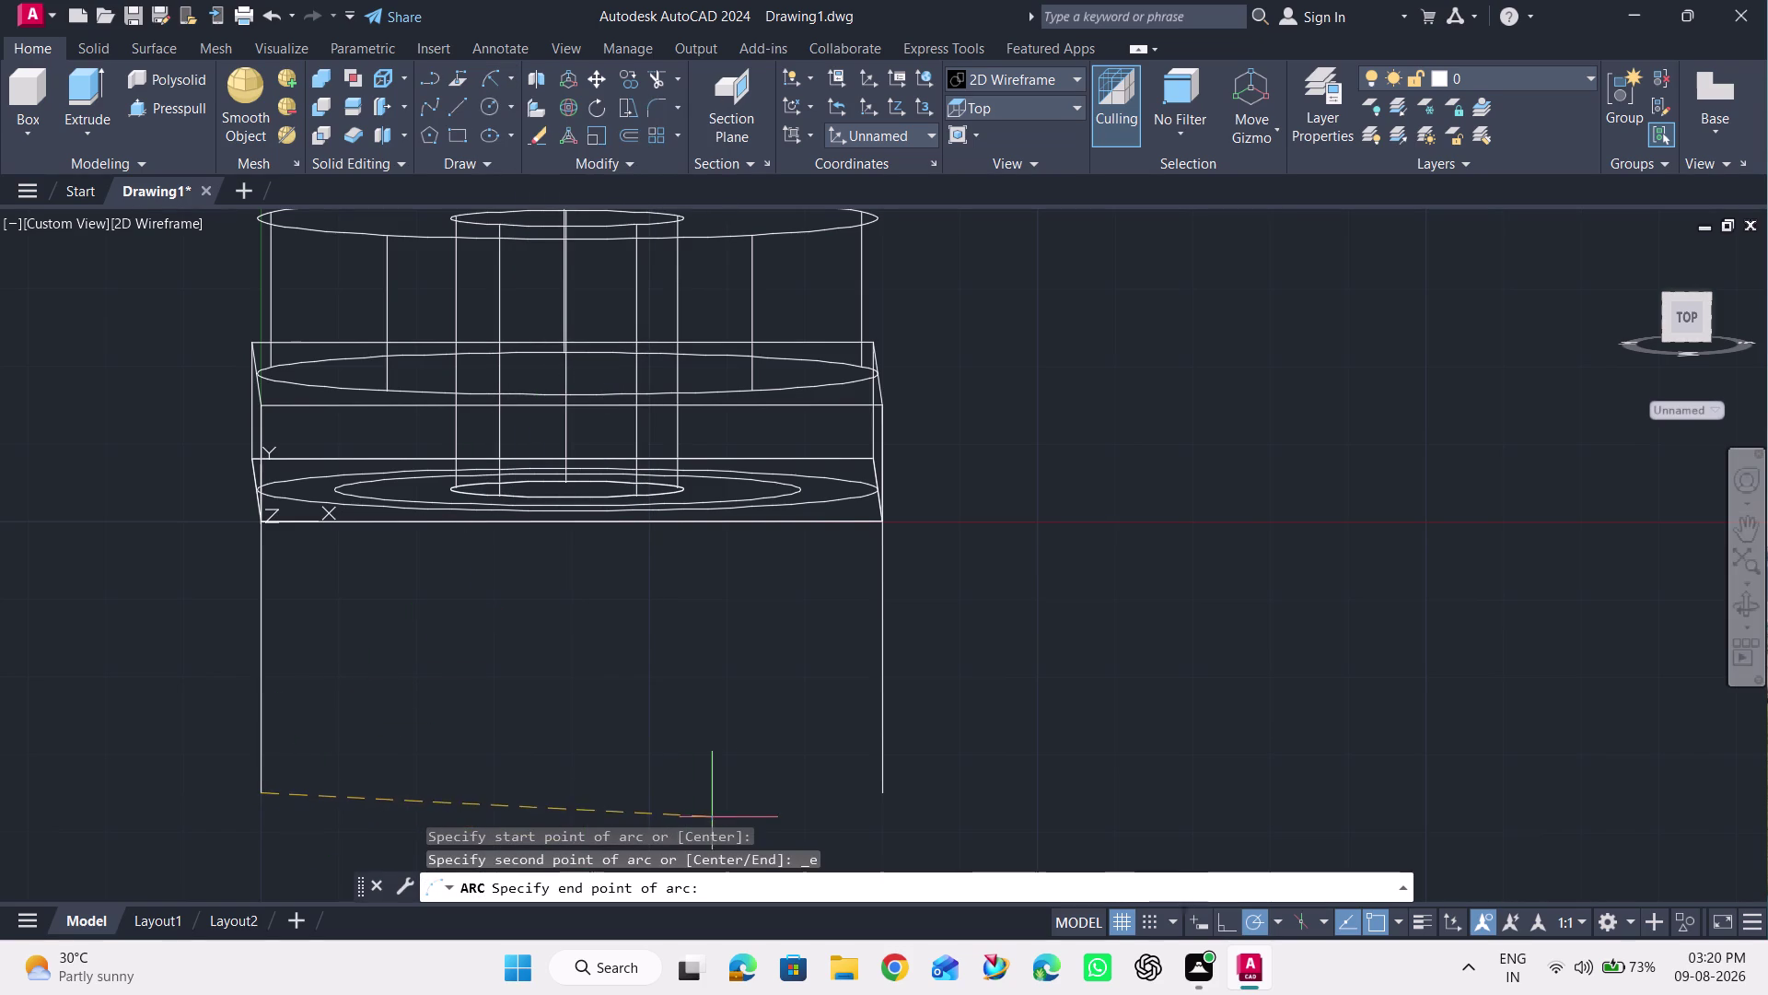
click(884, 795)
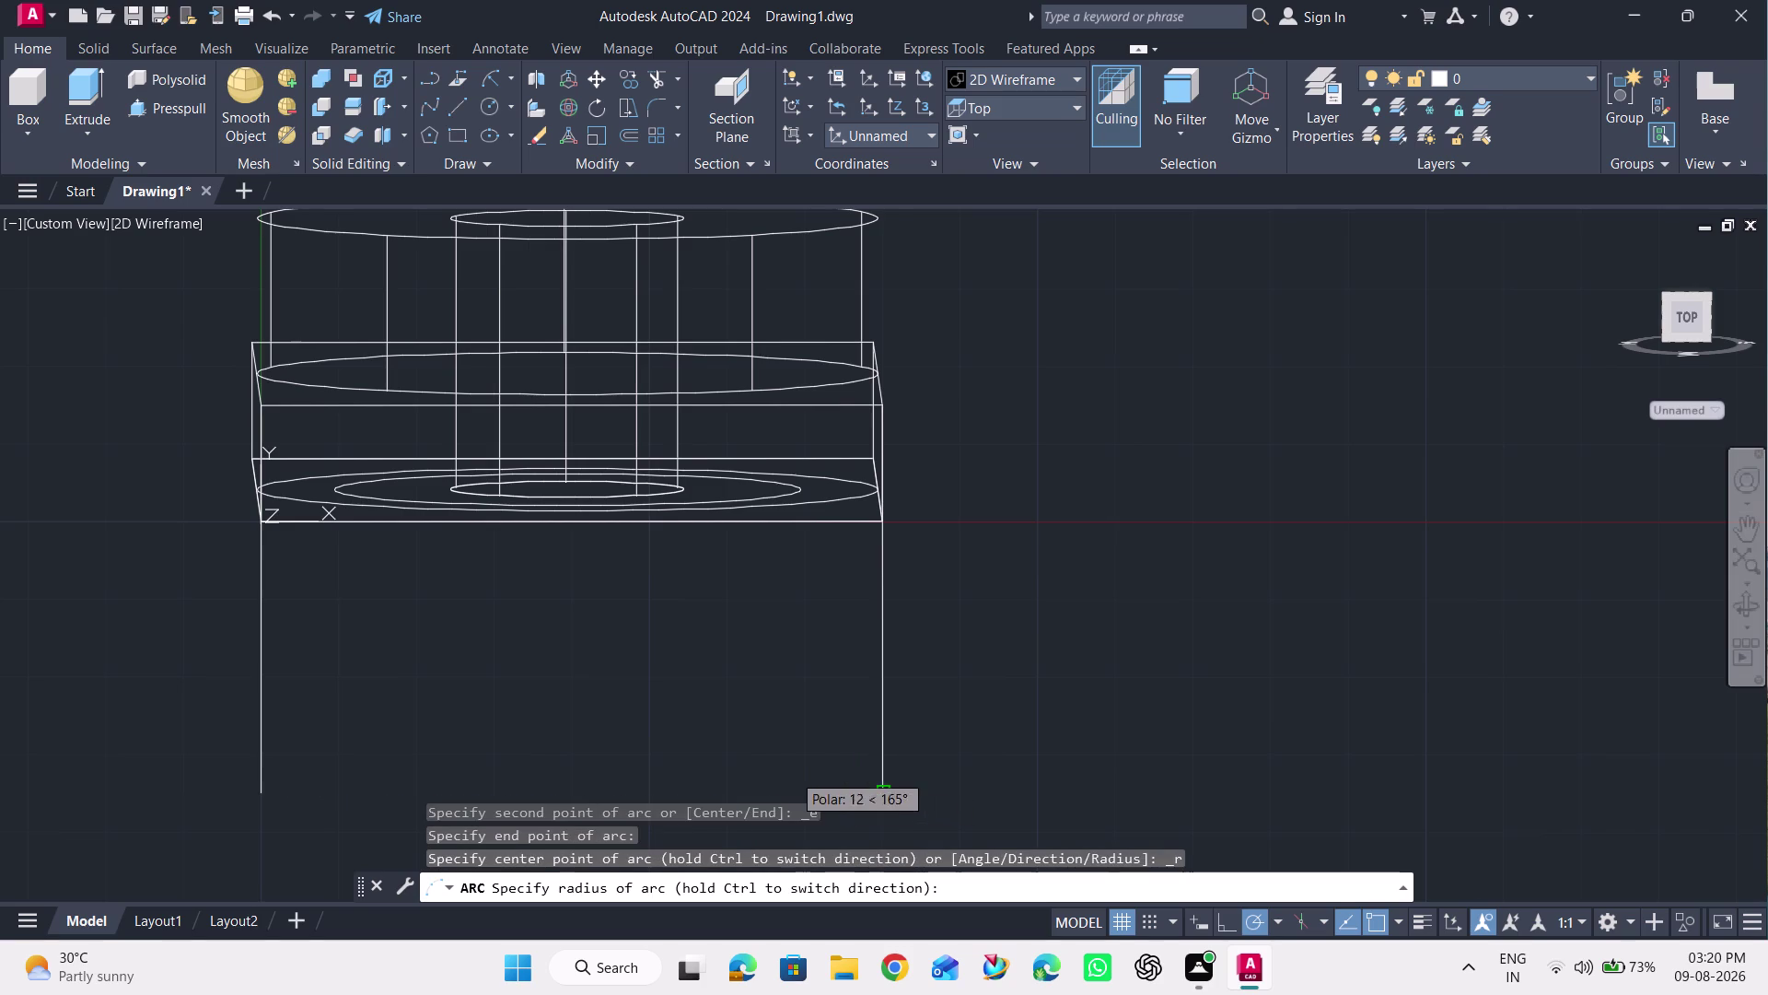
scroll(down, 3)
scroll(down, 3)
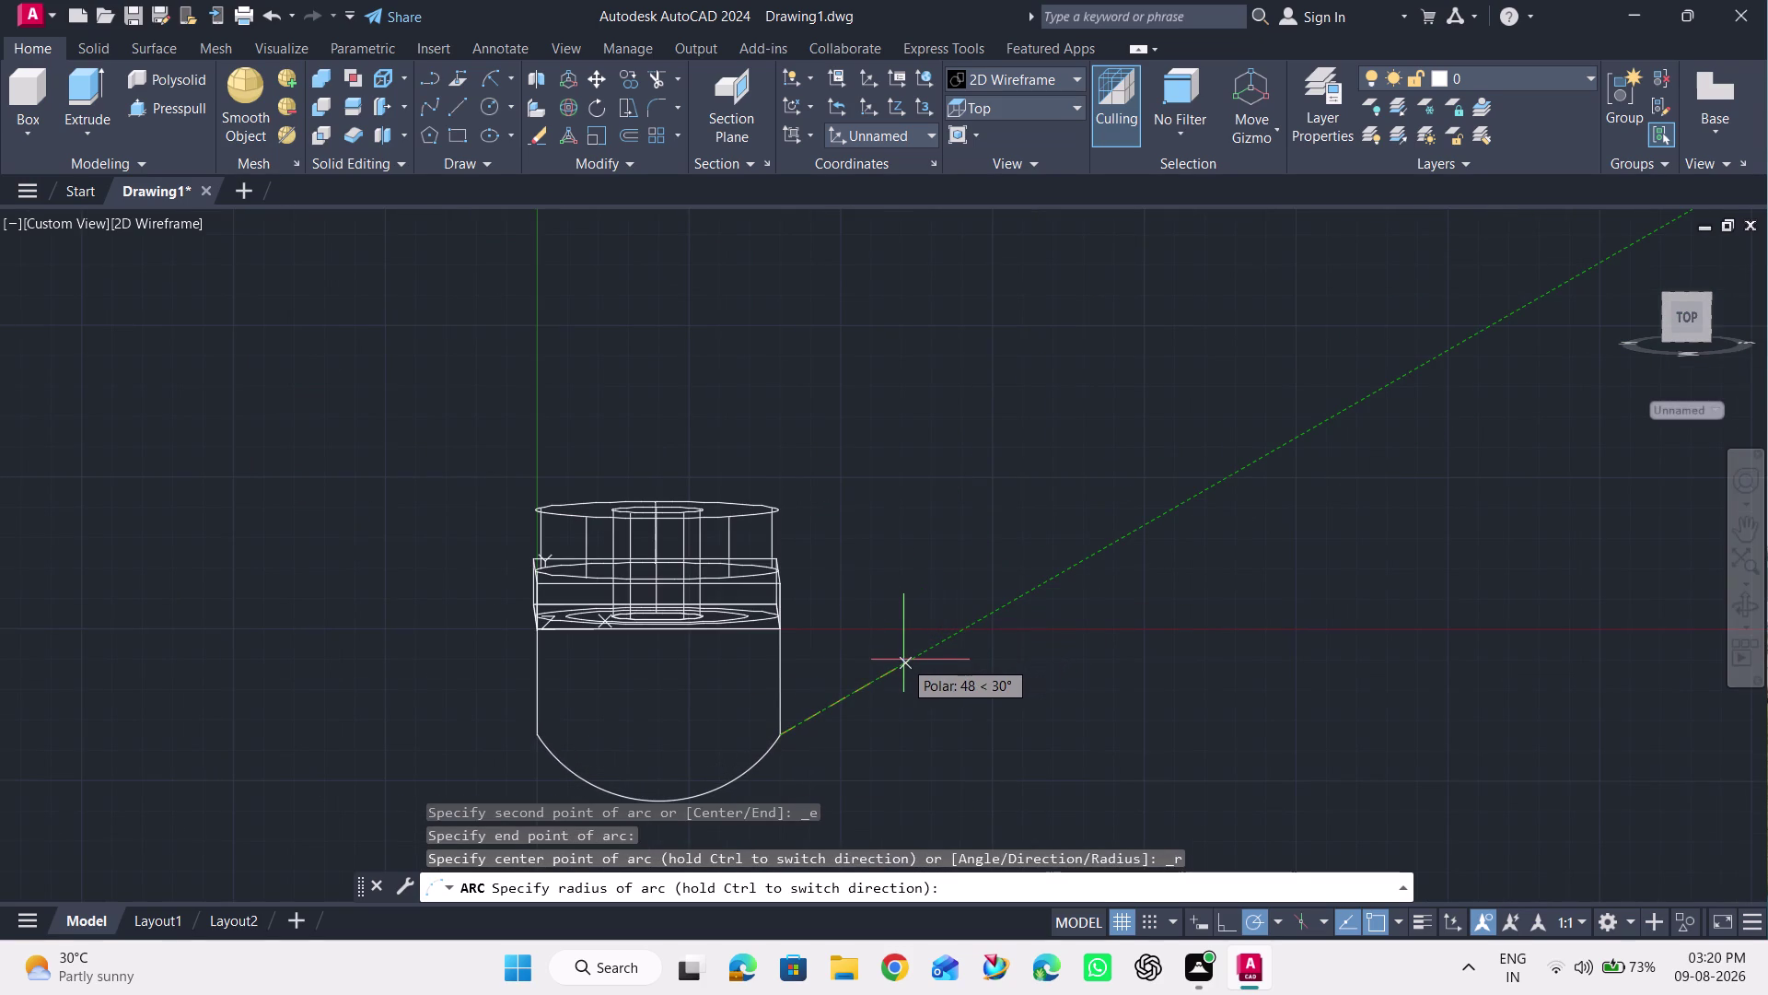
text(40)
key(Return)
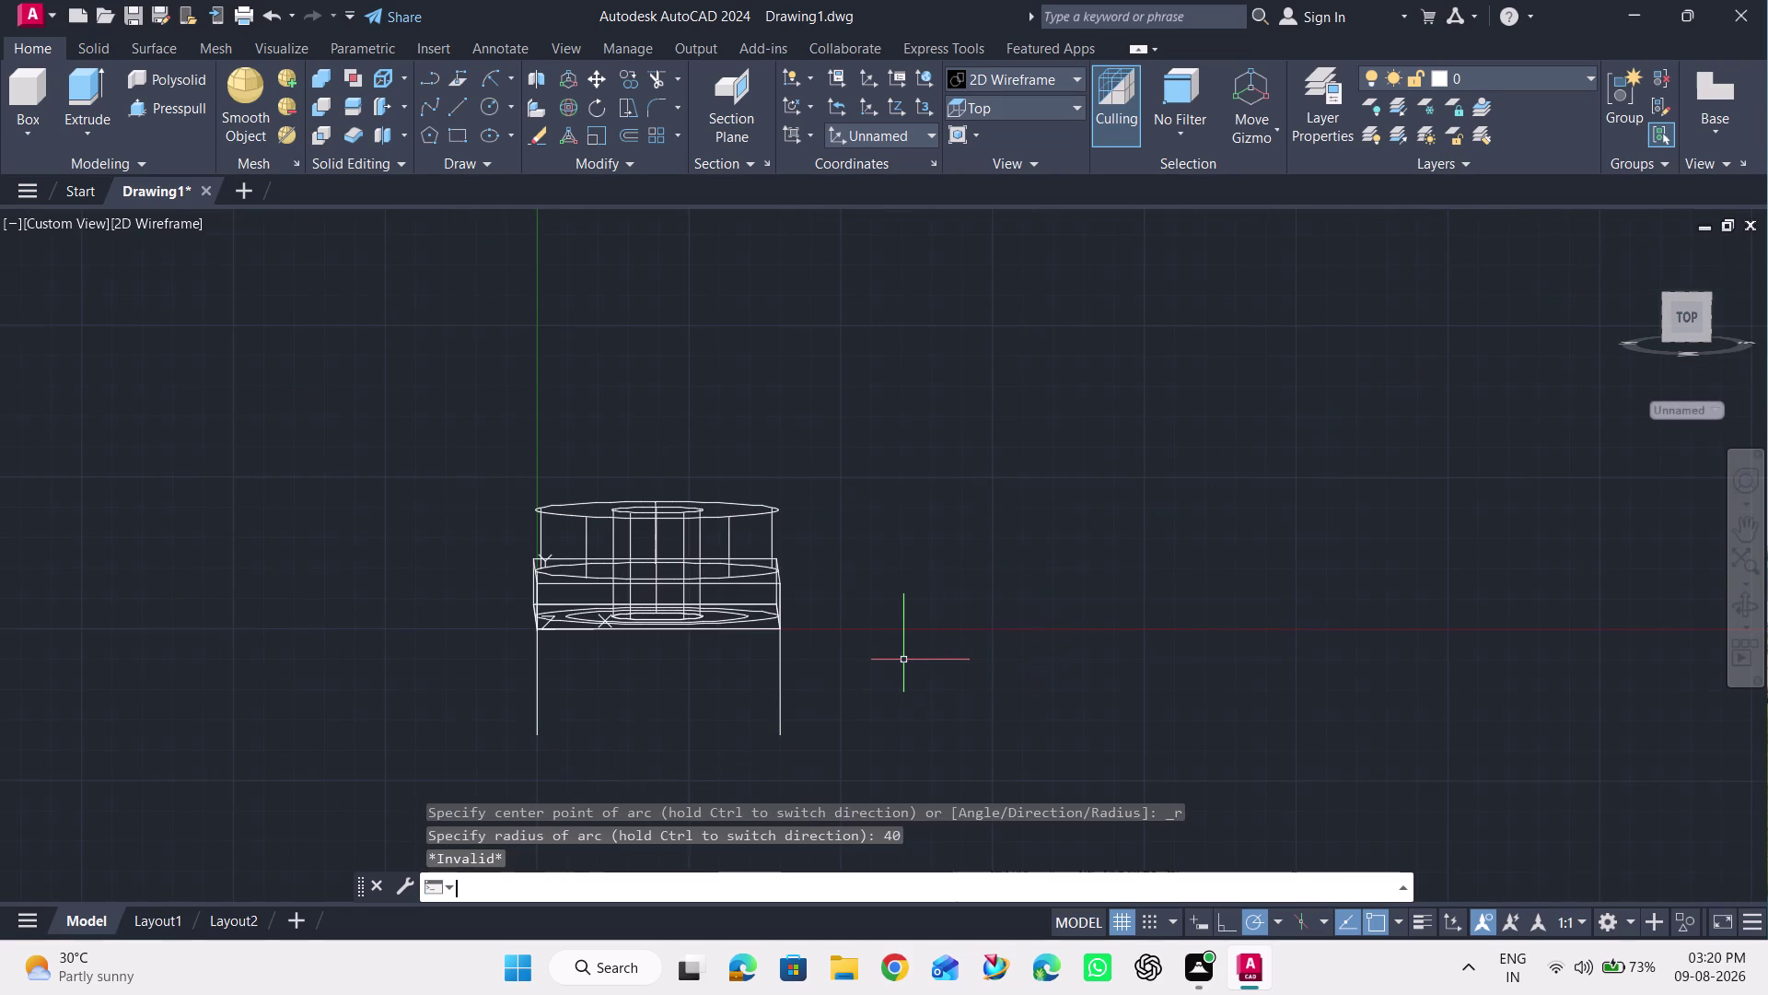
scroll(up, 3)
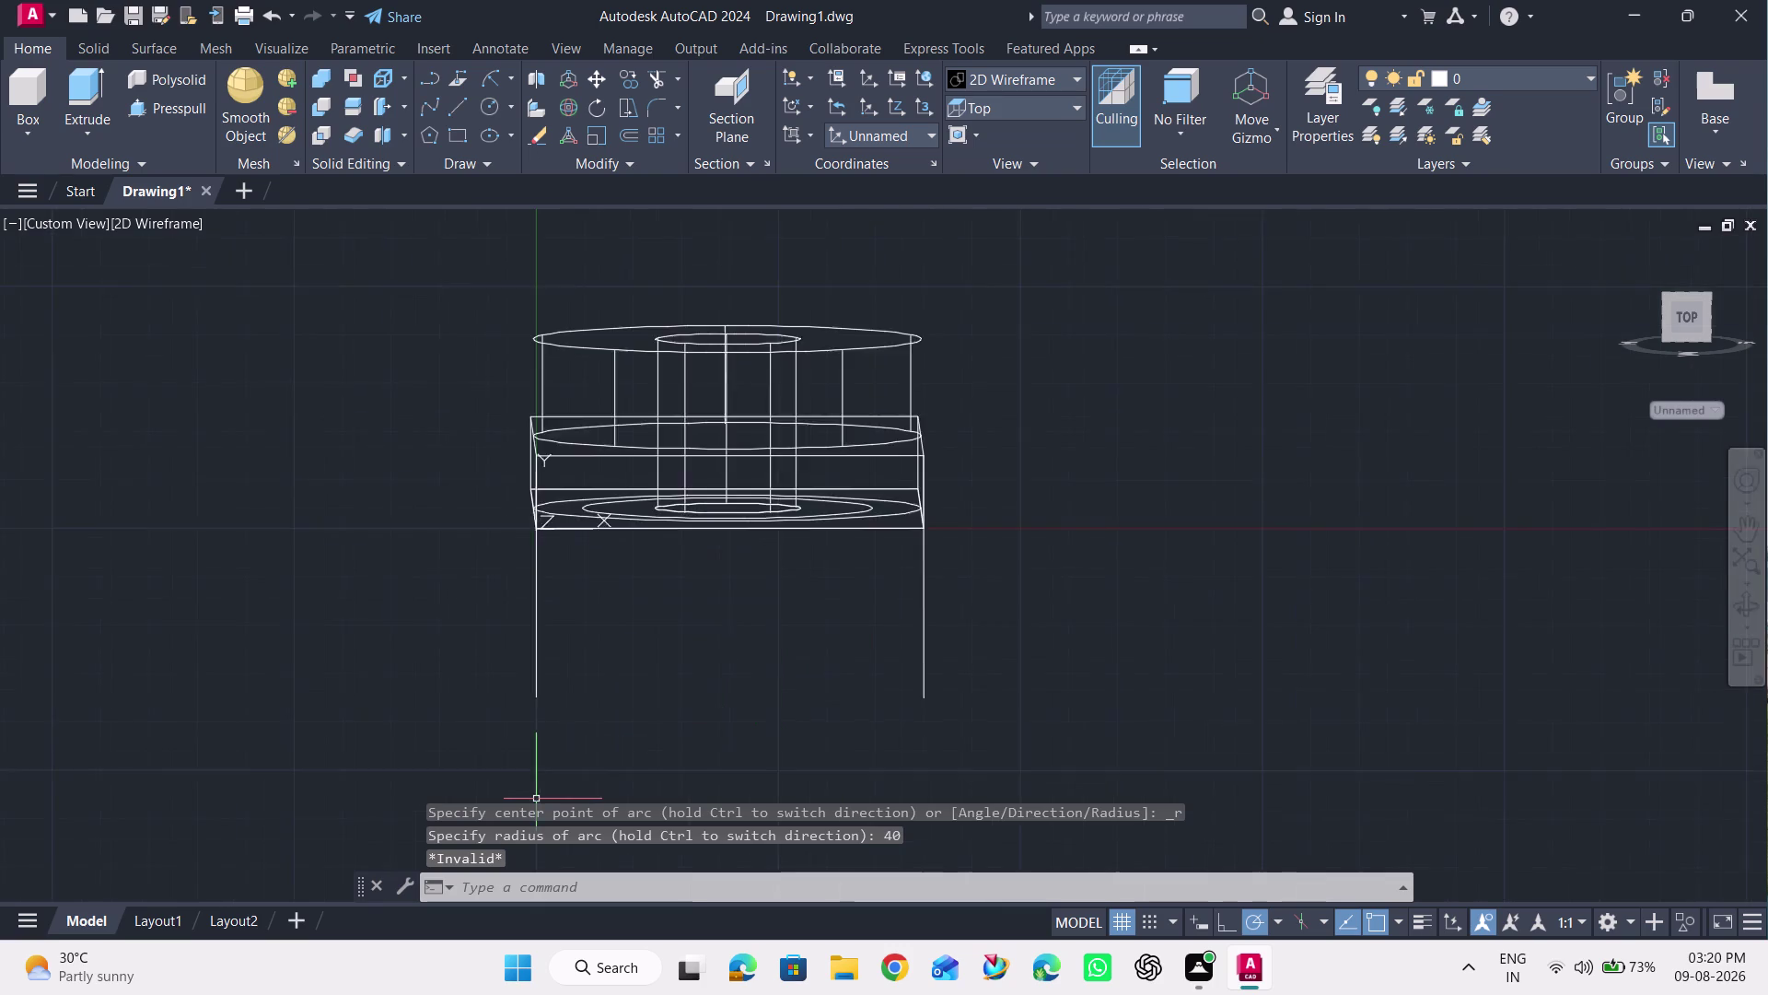
scroll(up, 3)
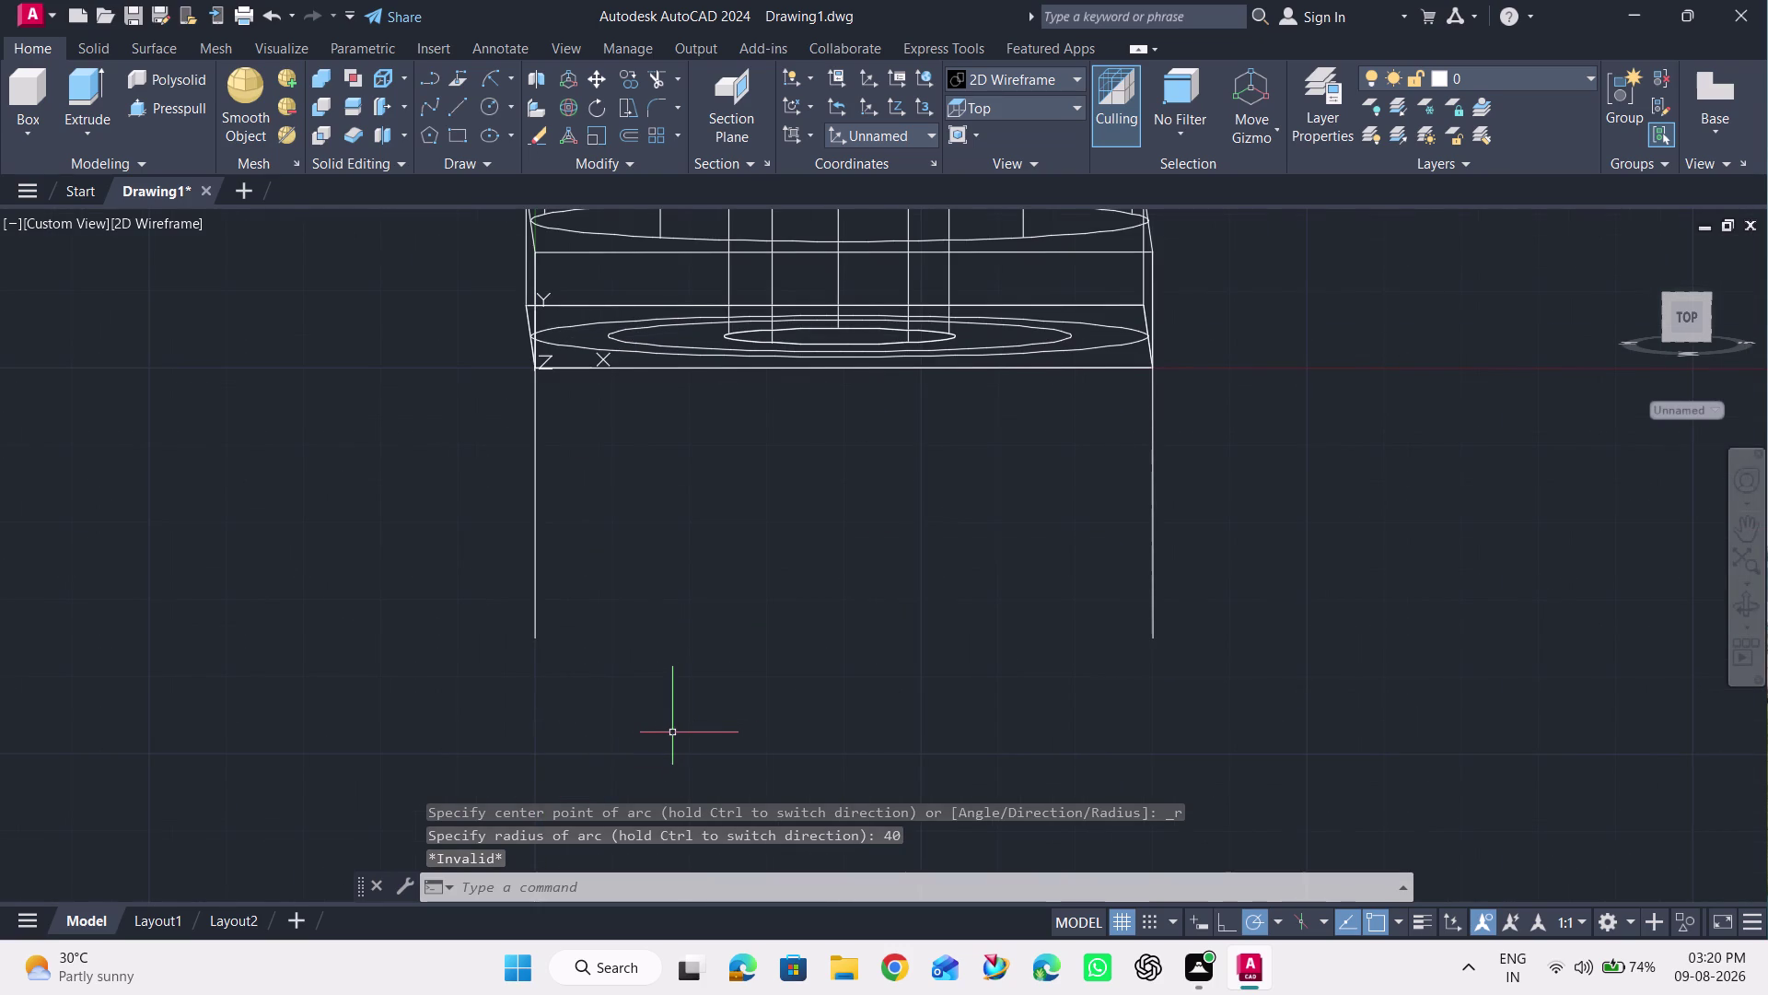
key(ctrl+z)
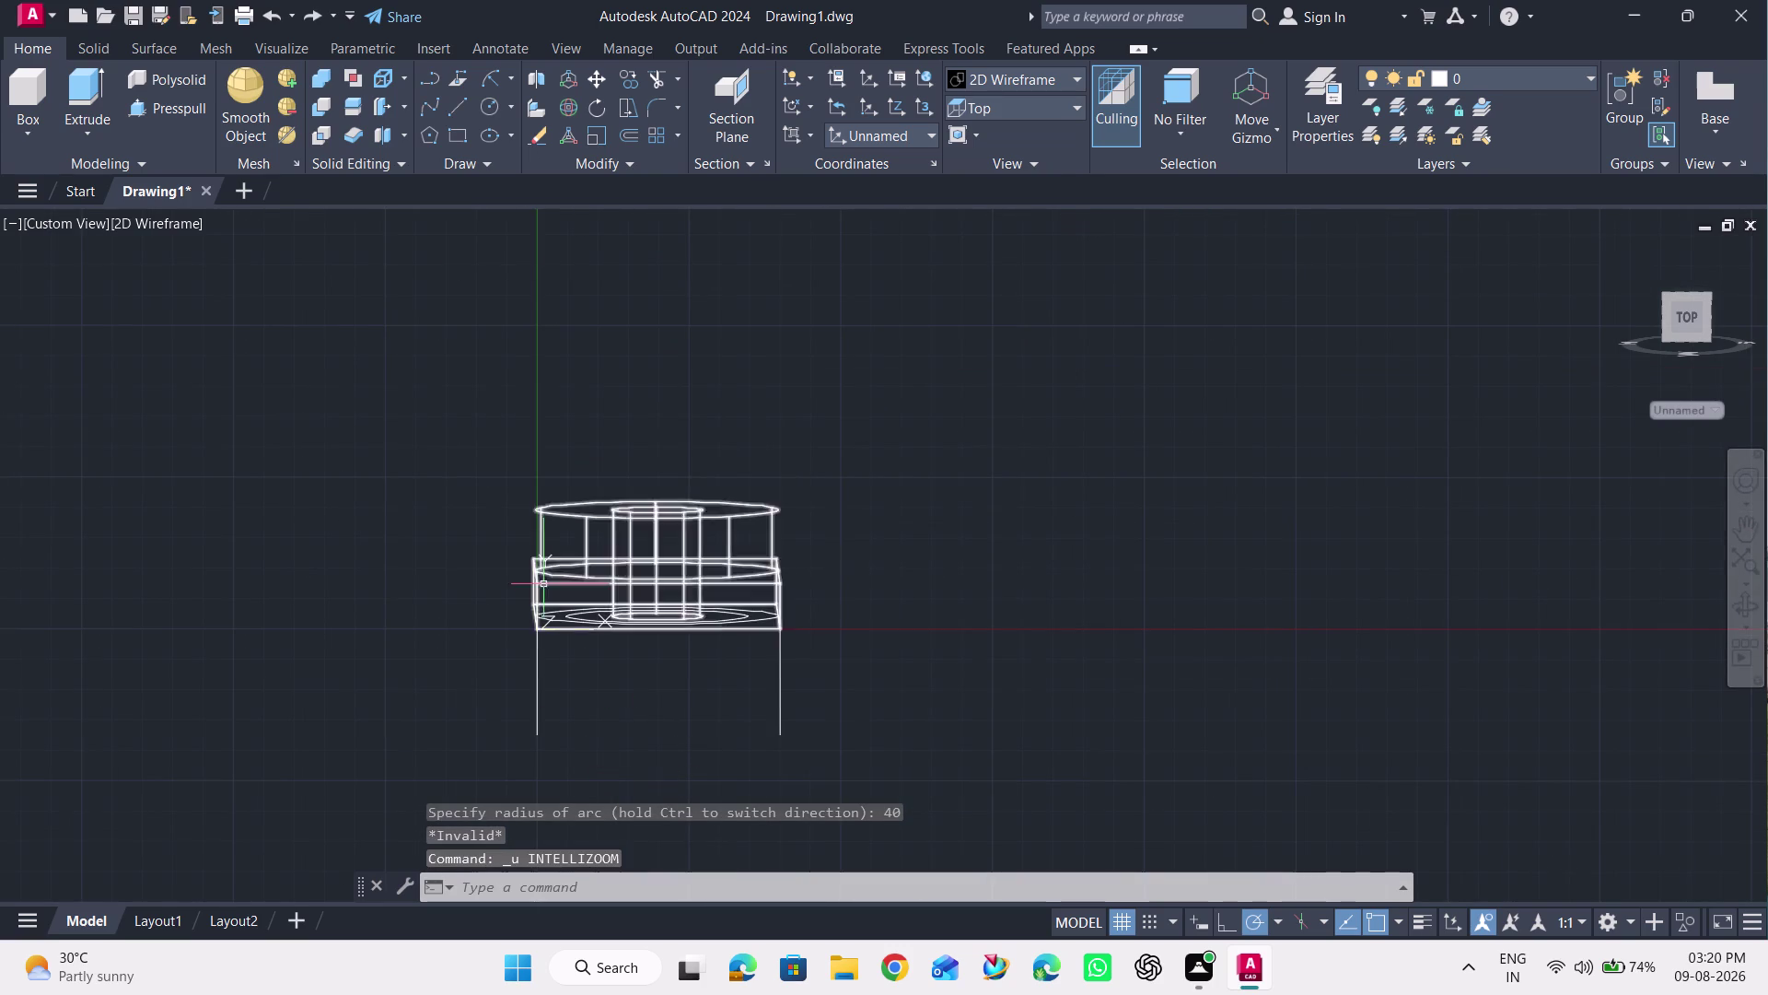
click(499, 82)
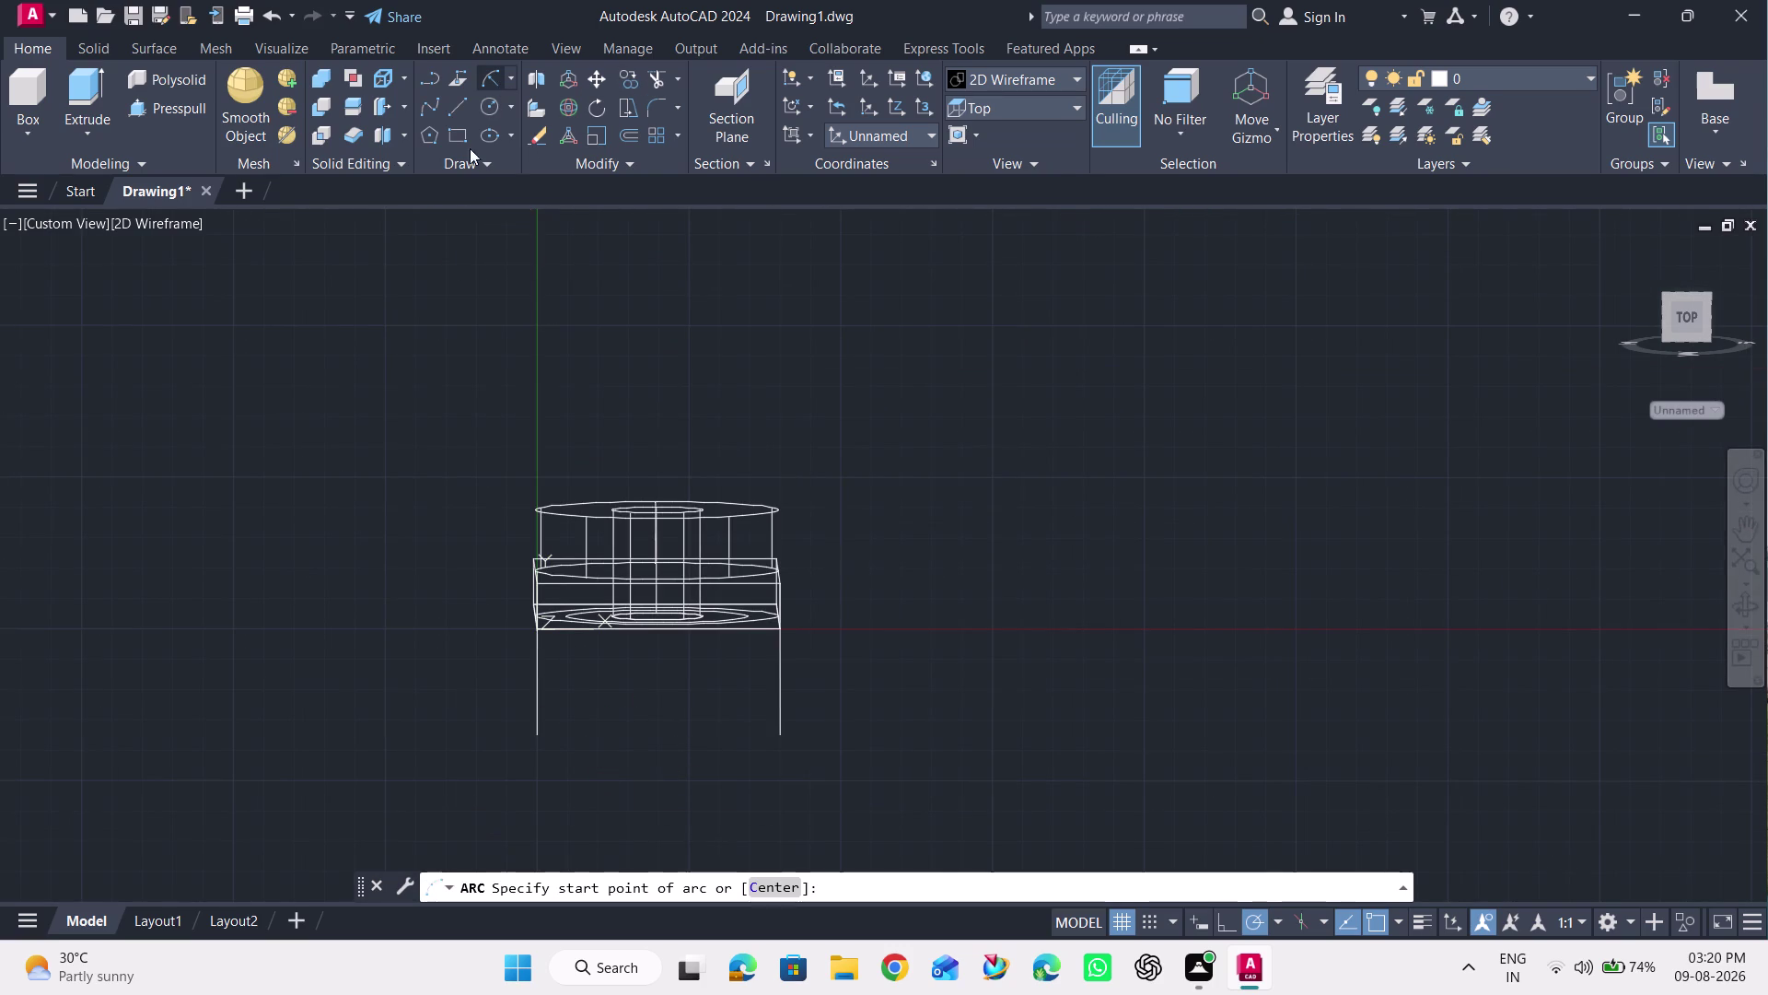
click(537, 736)
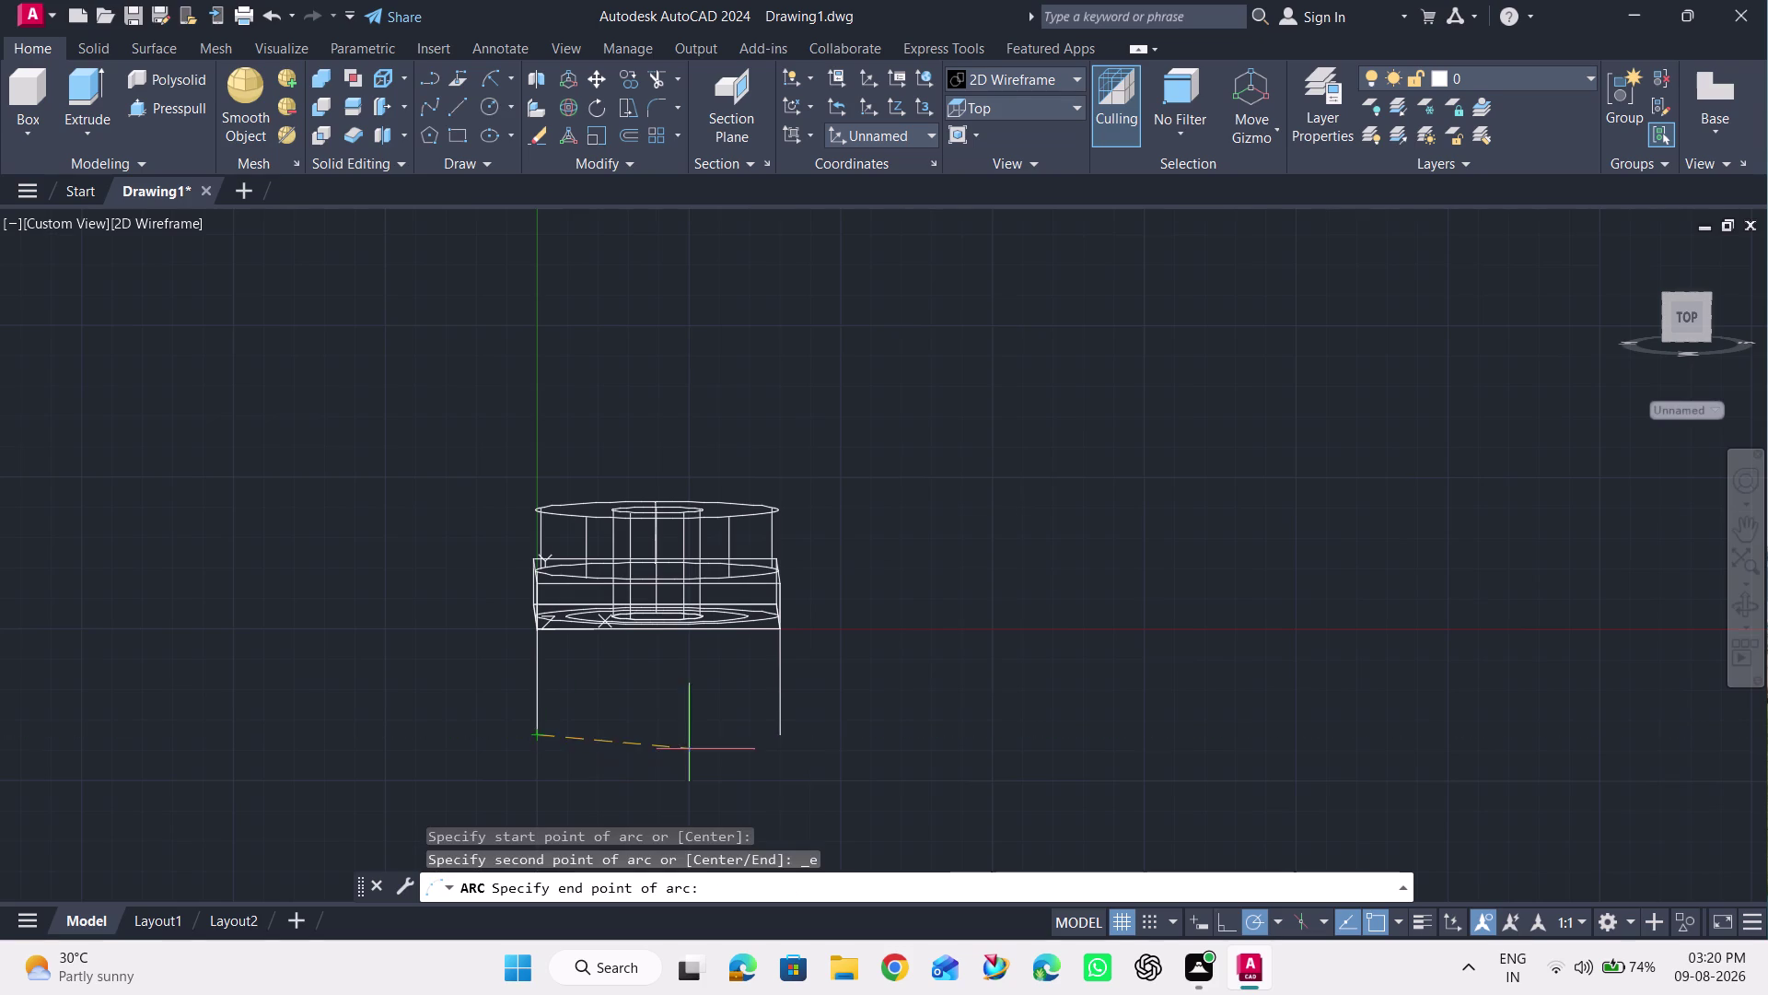
click(781, 743)
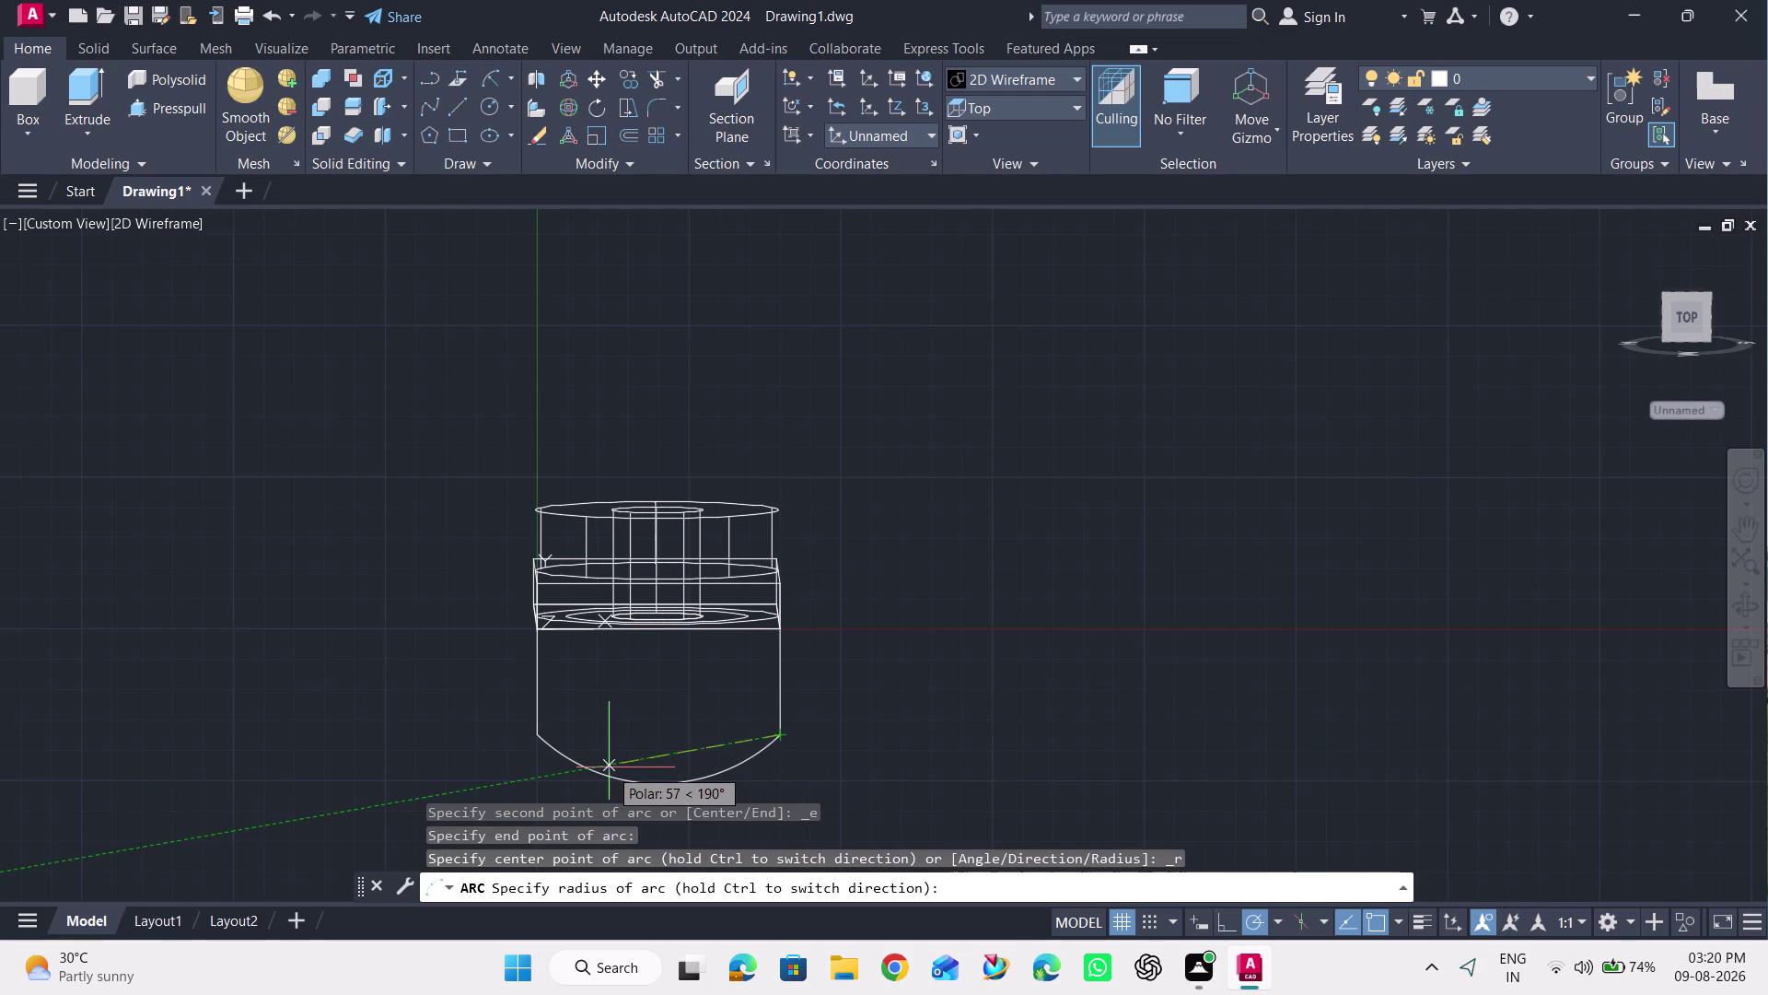
scroll(up, 3)
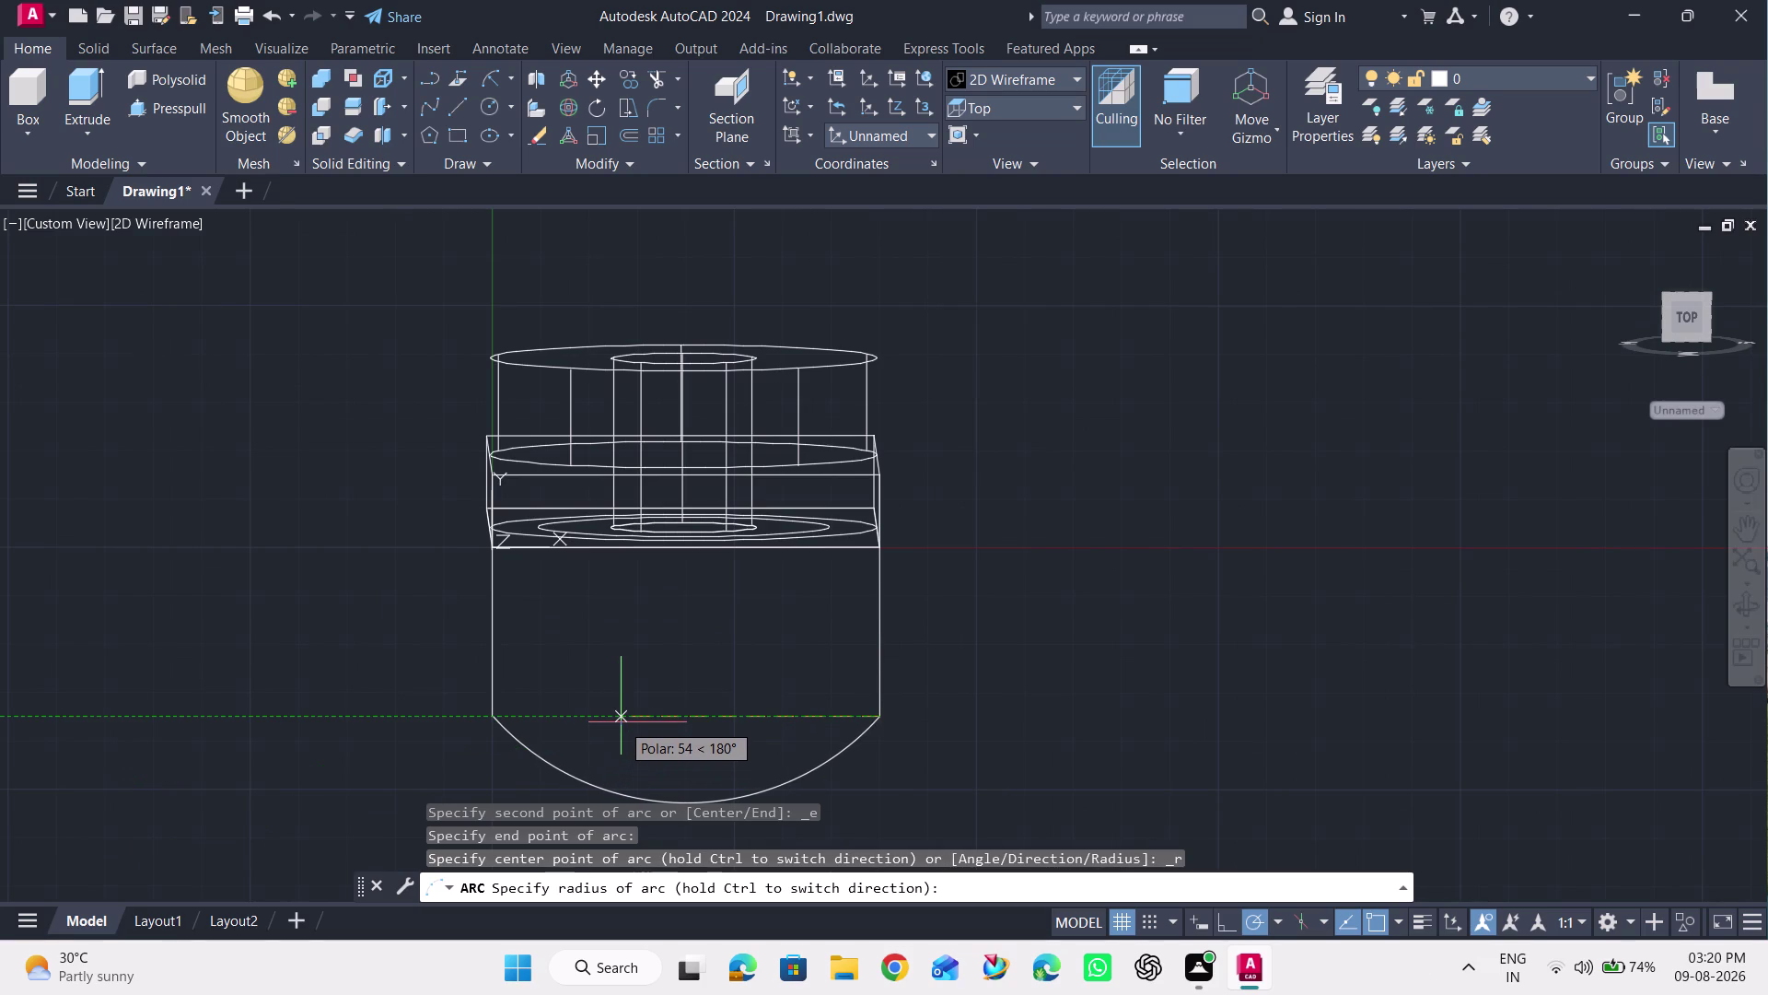
key(Escape)
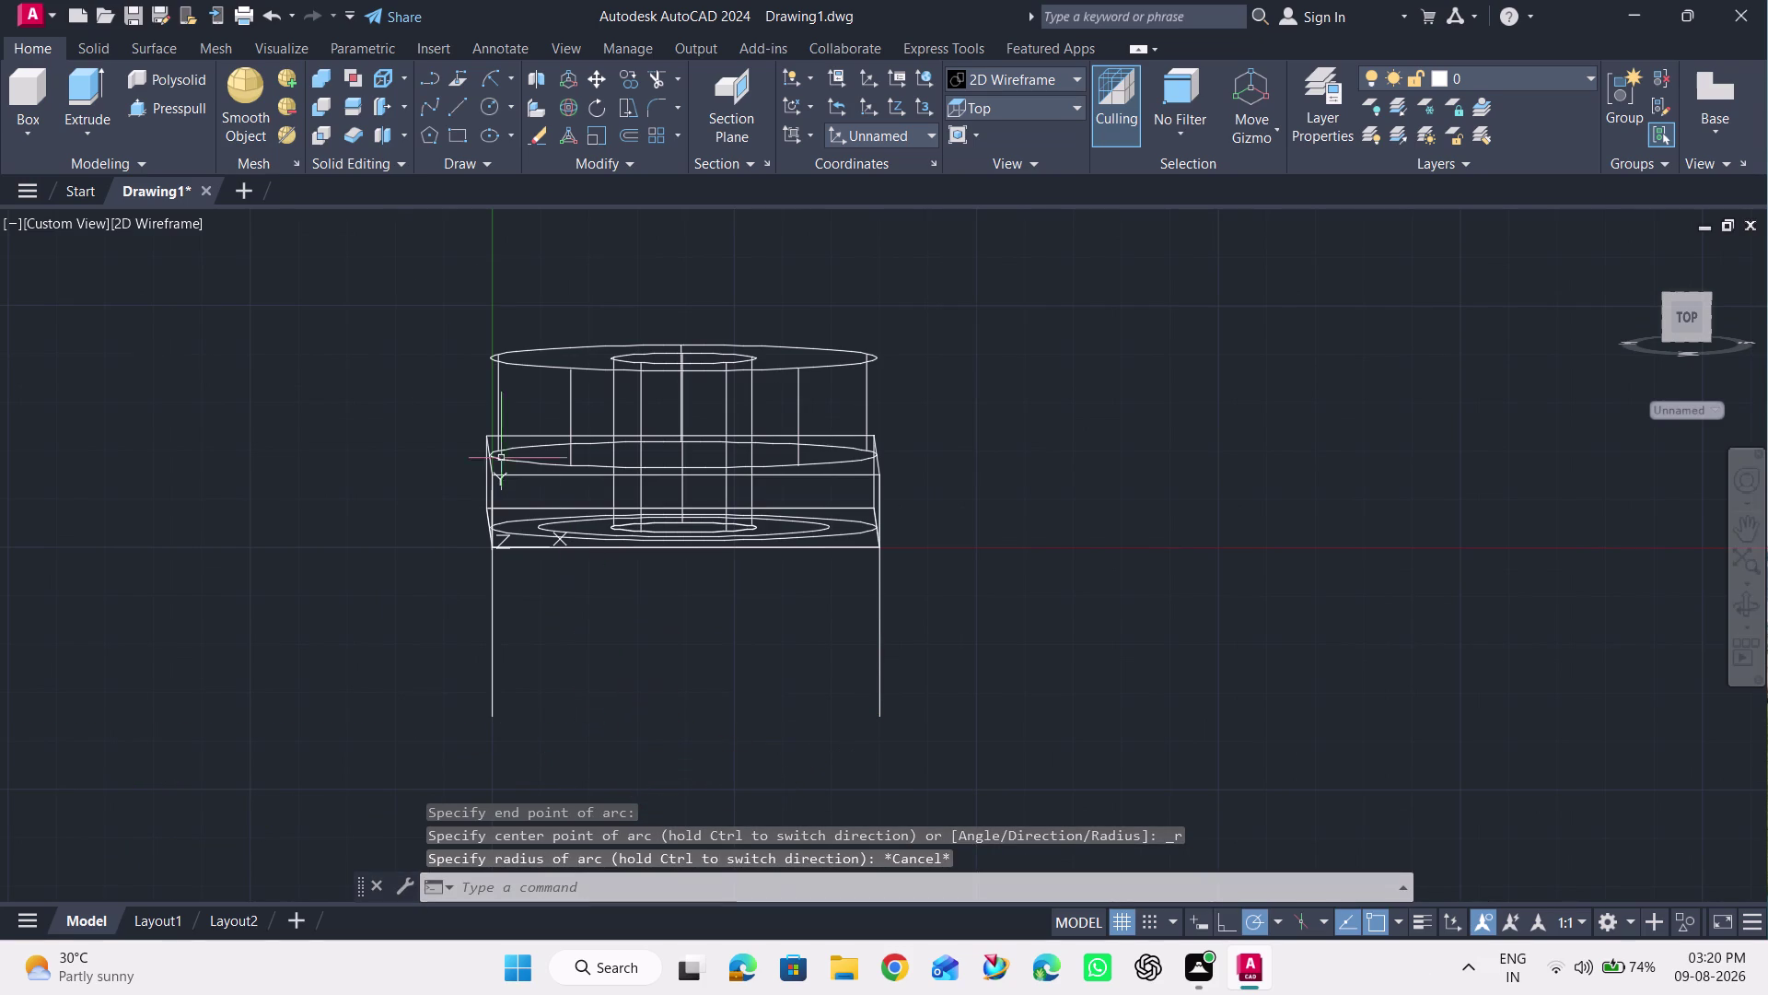
click(507, 106)
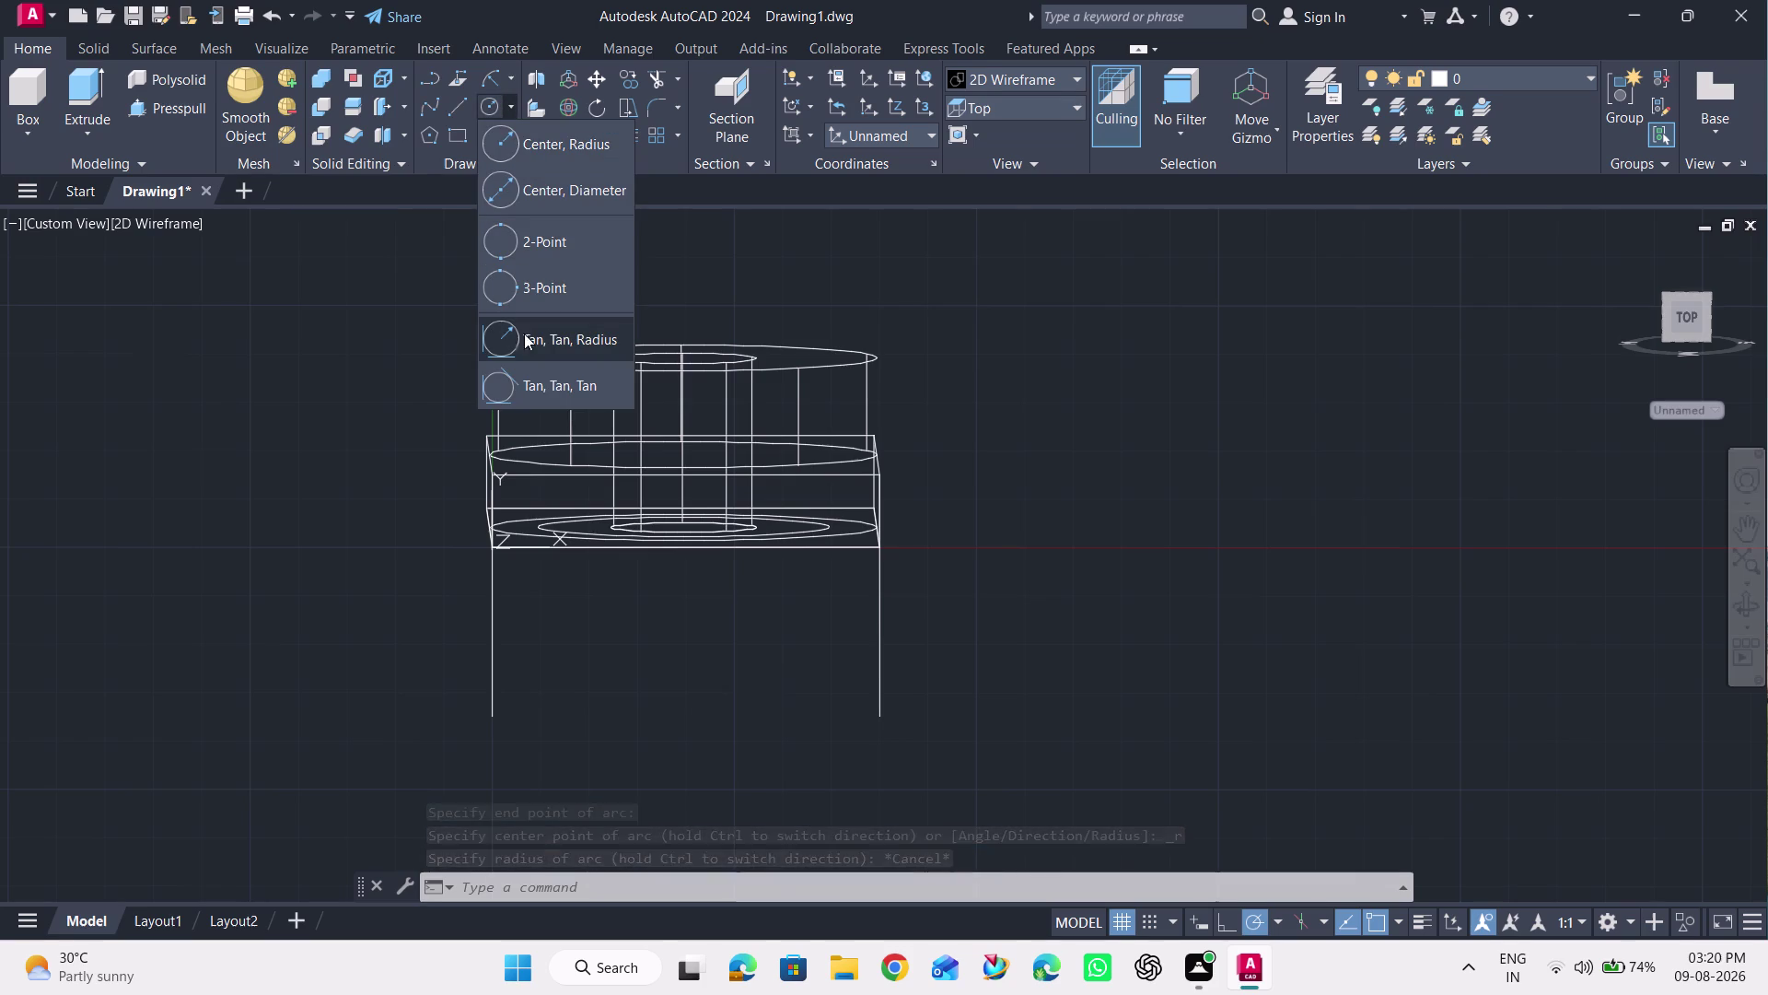
click(528, 351)
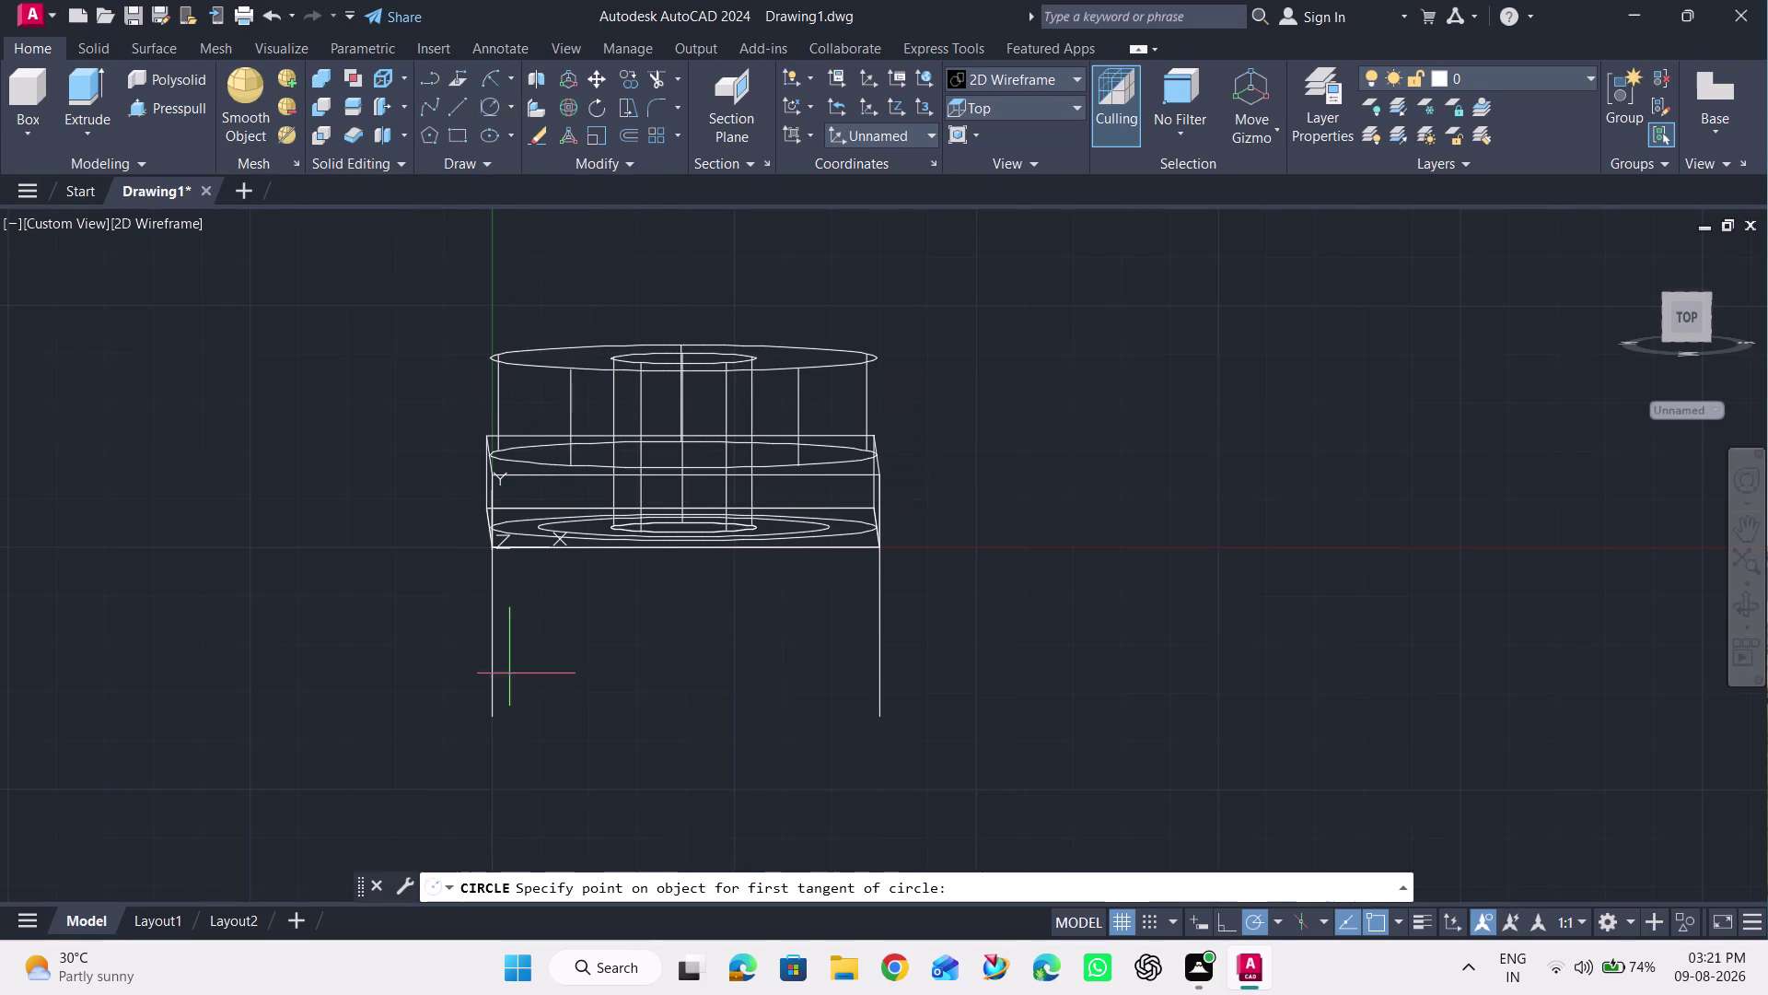
click(494, 717)
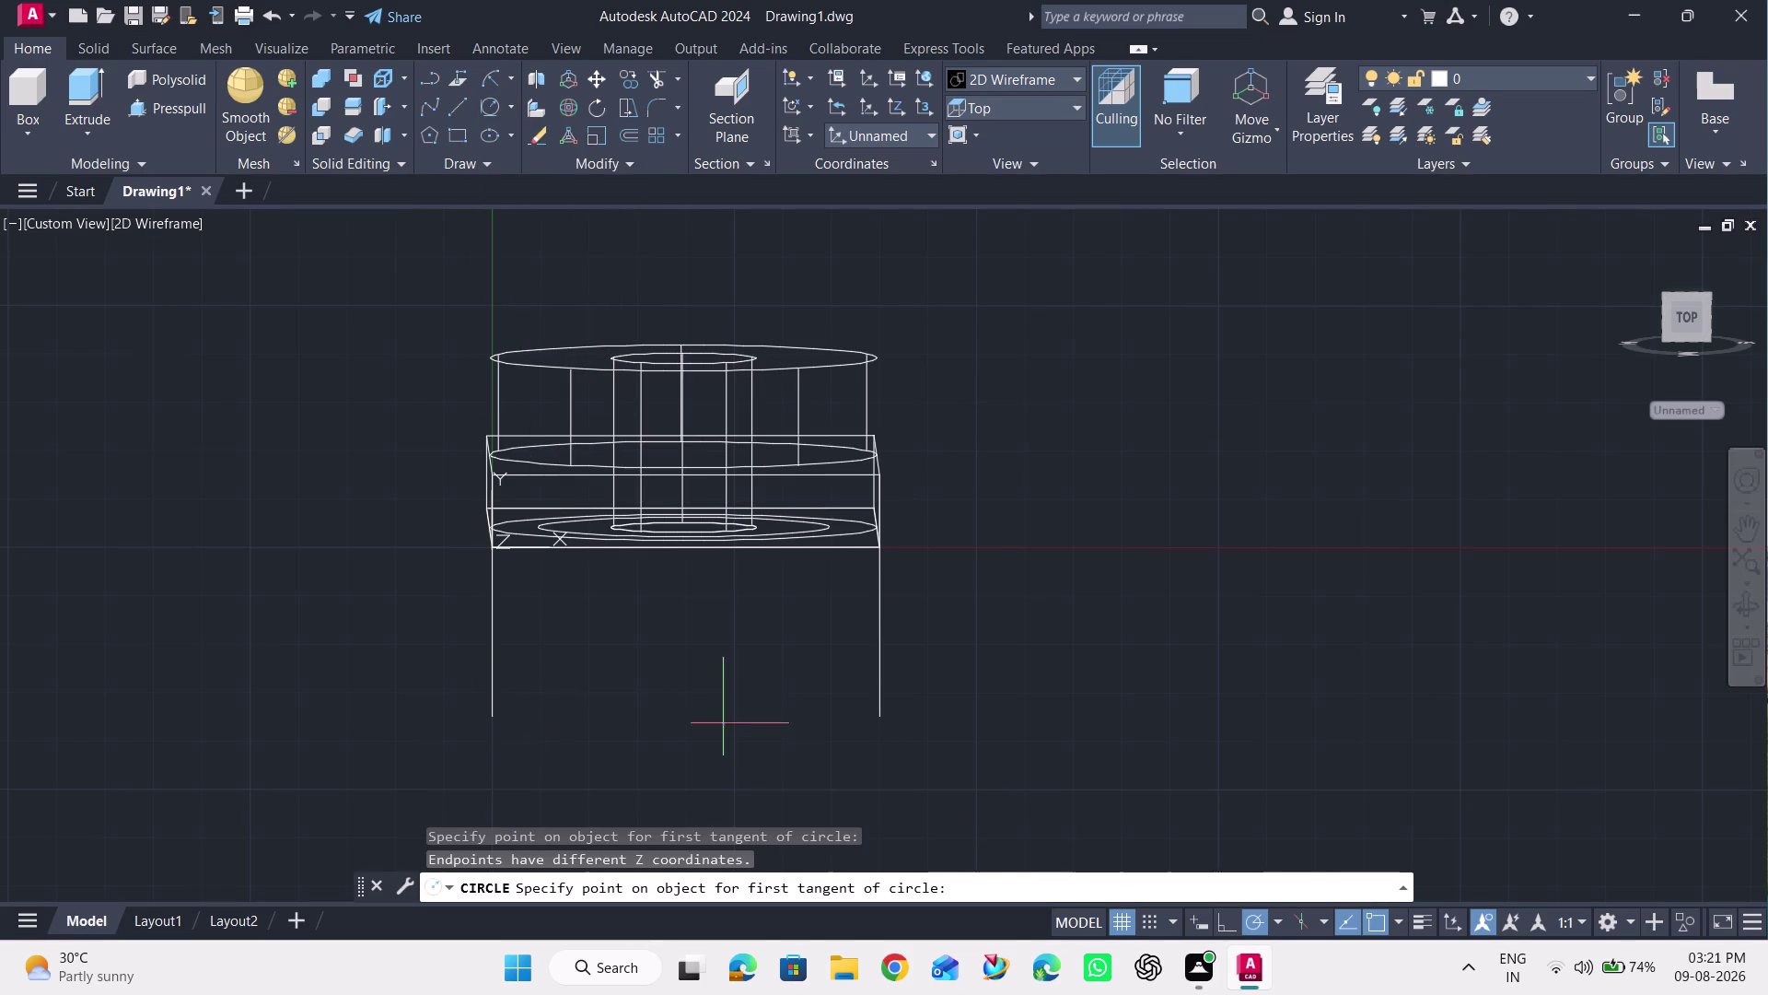
click(875, 721)
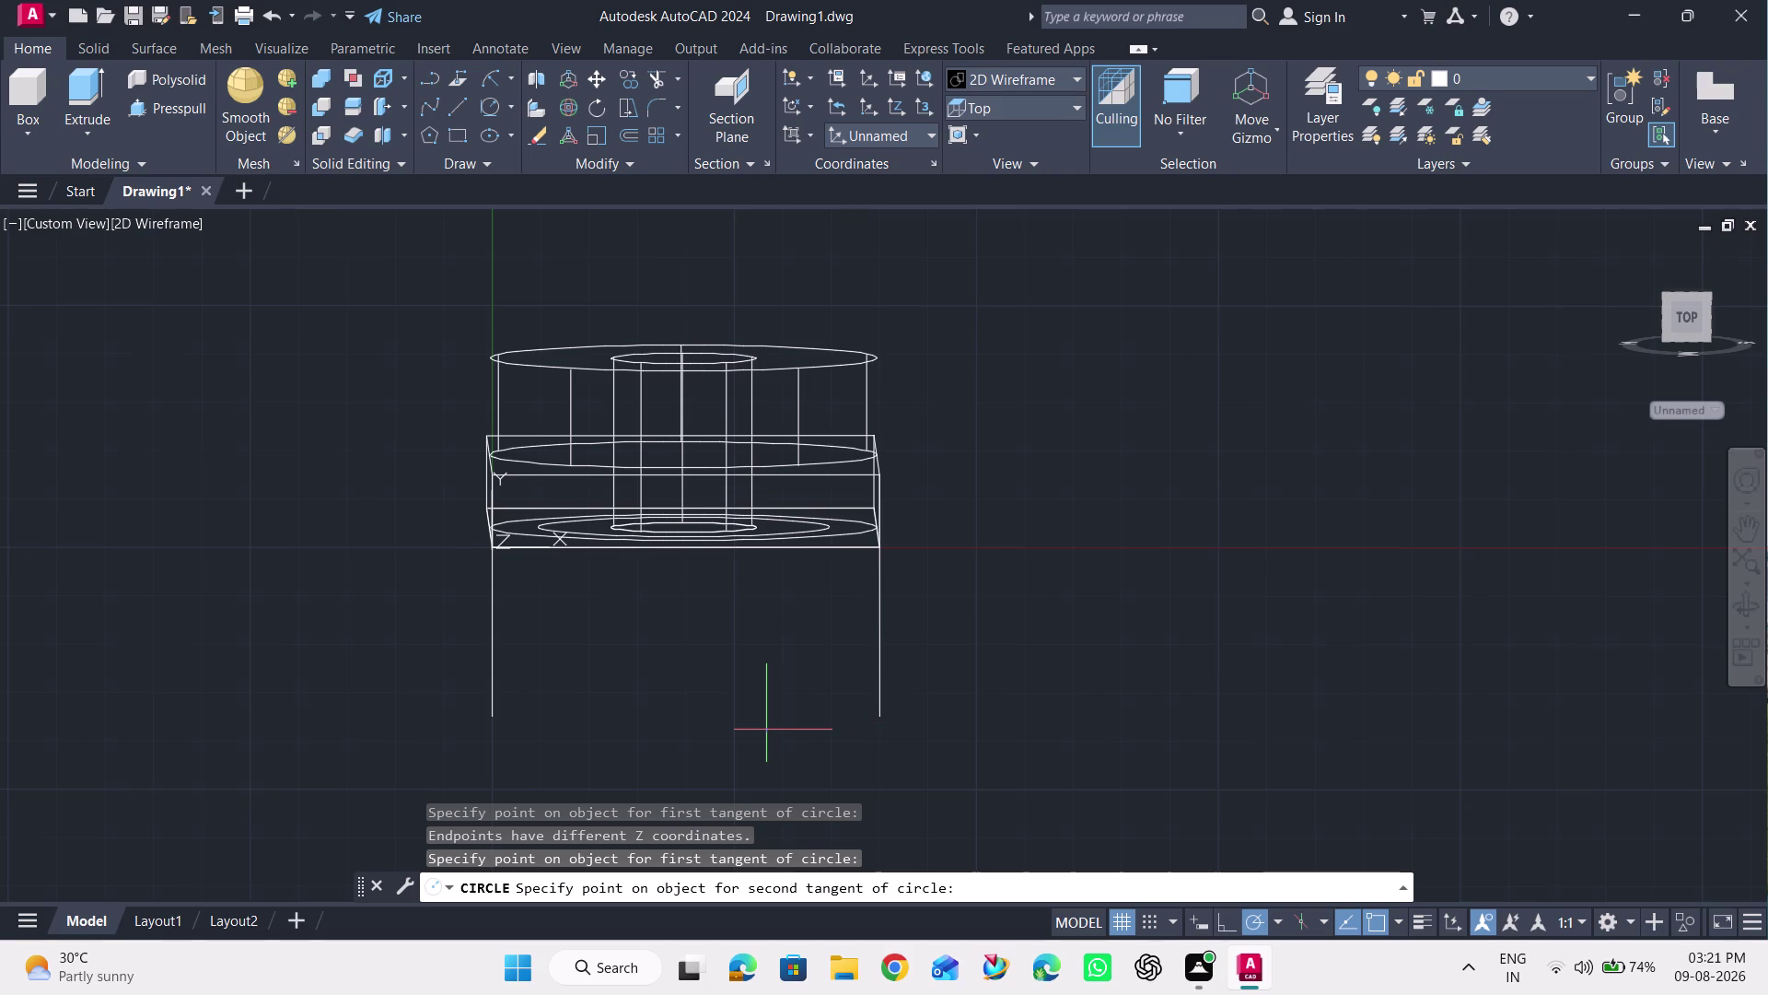
text(40)
key(Return)
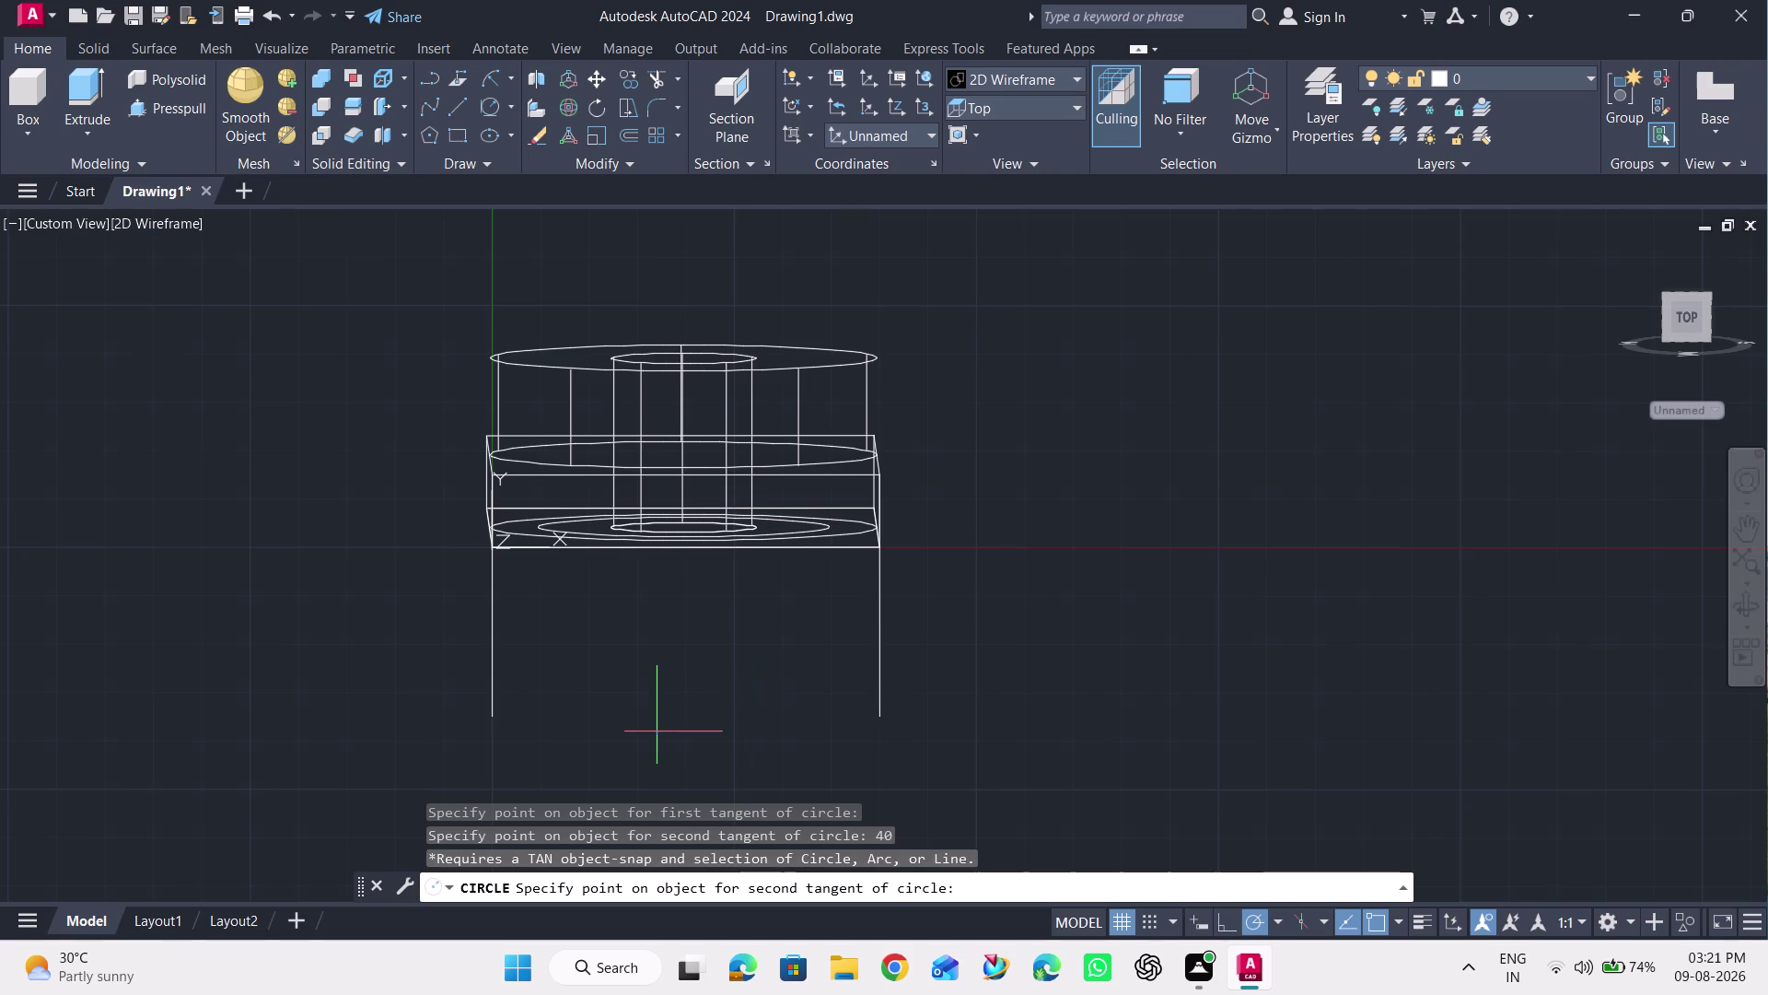
click(879, 718)
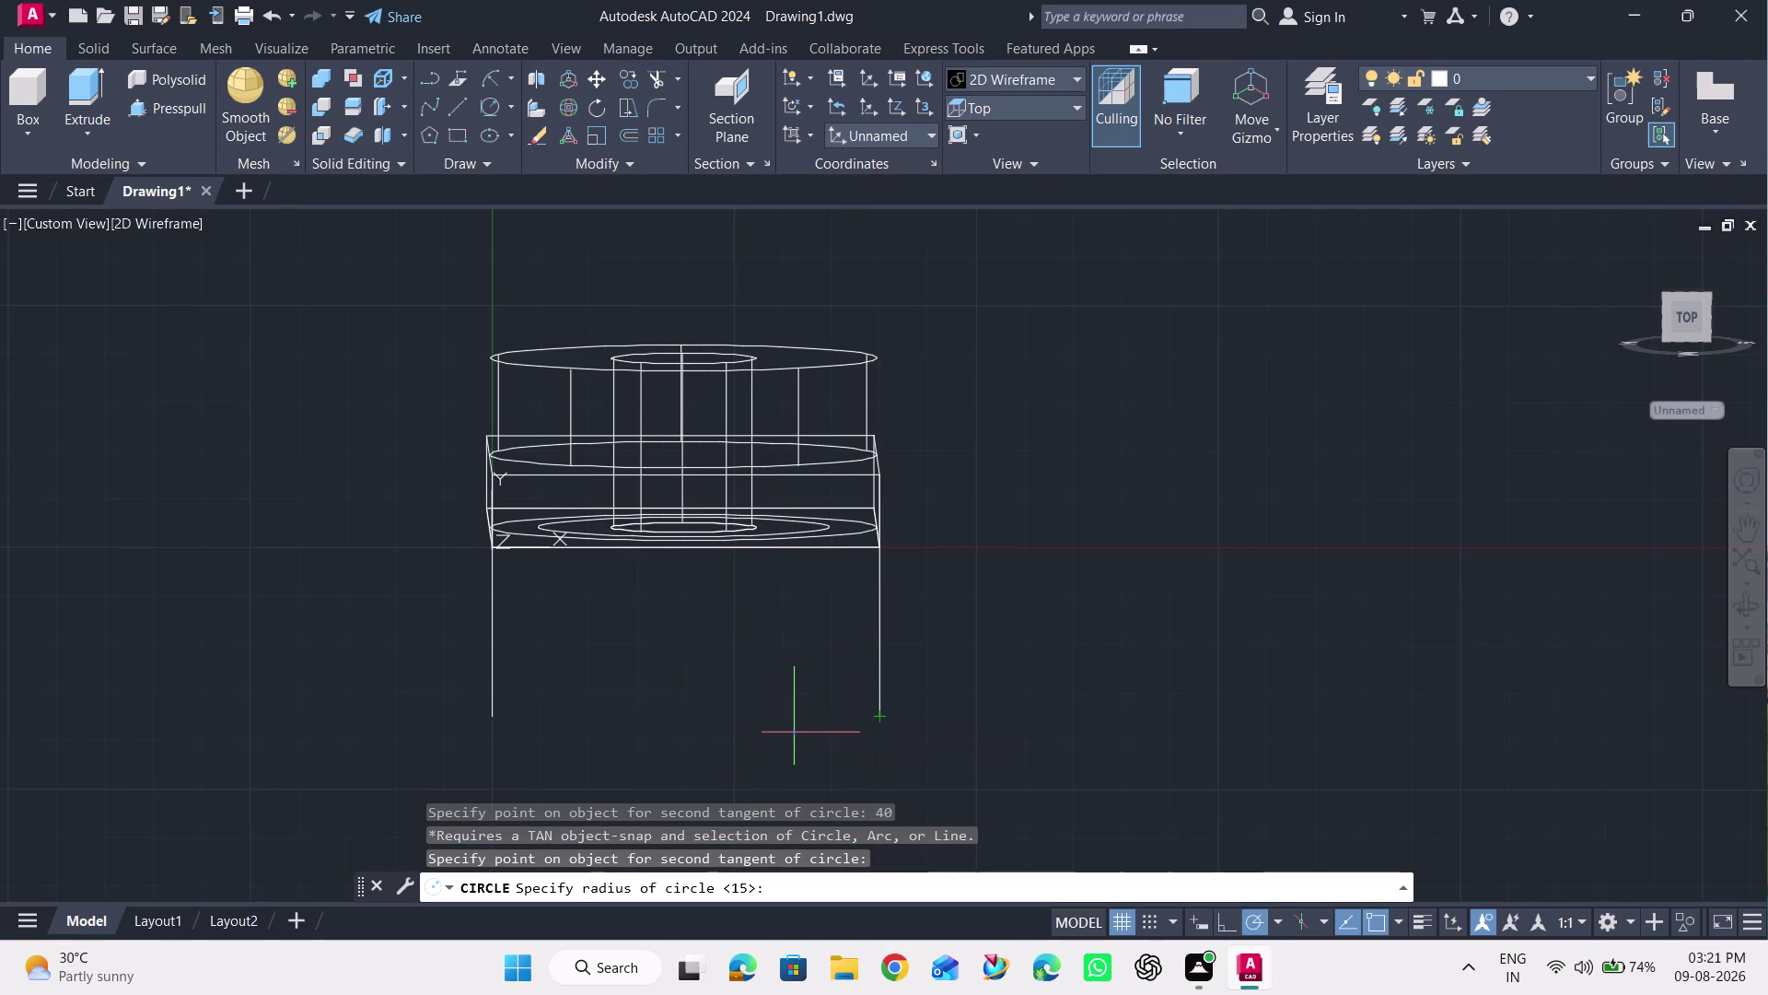
text(40)
key(Return)
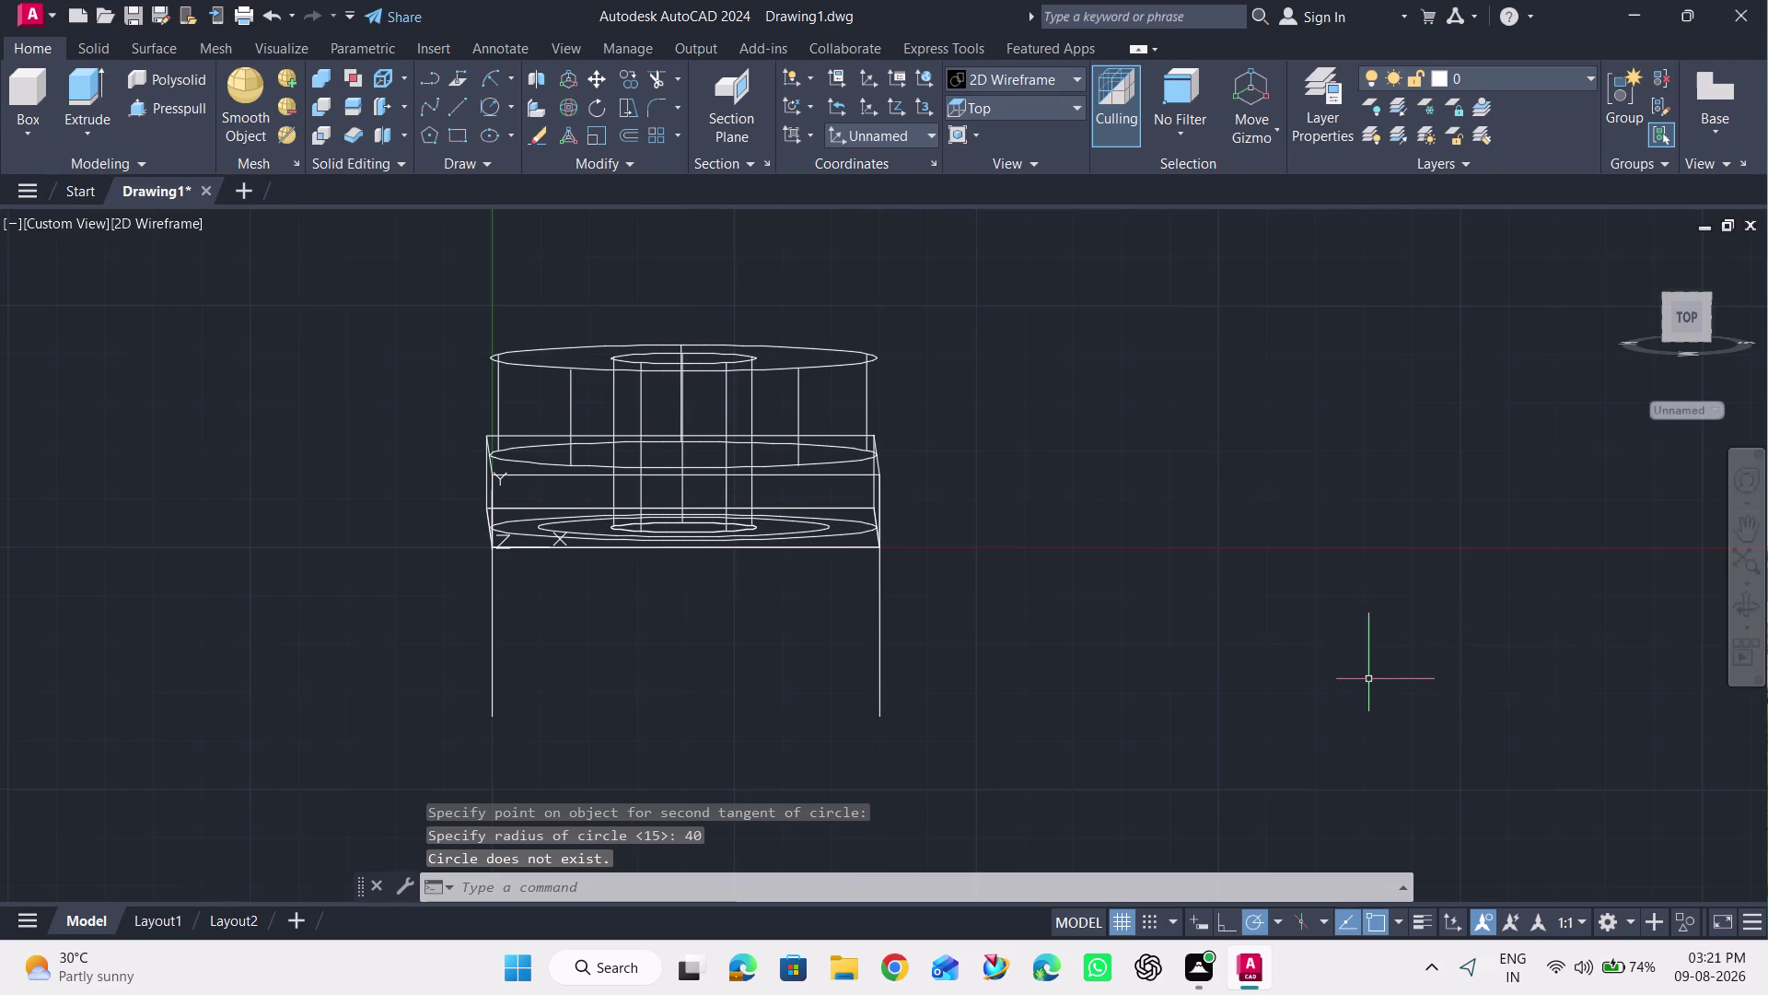
key(ctrl+z)
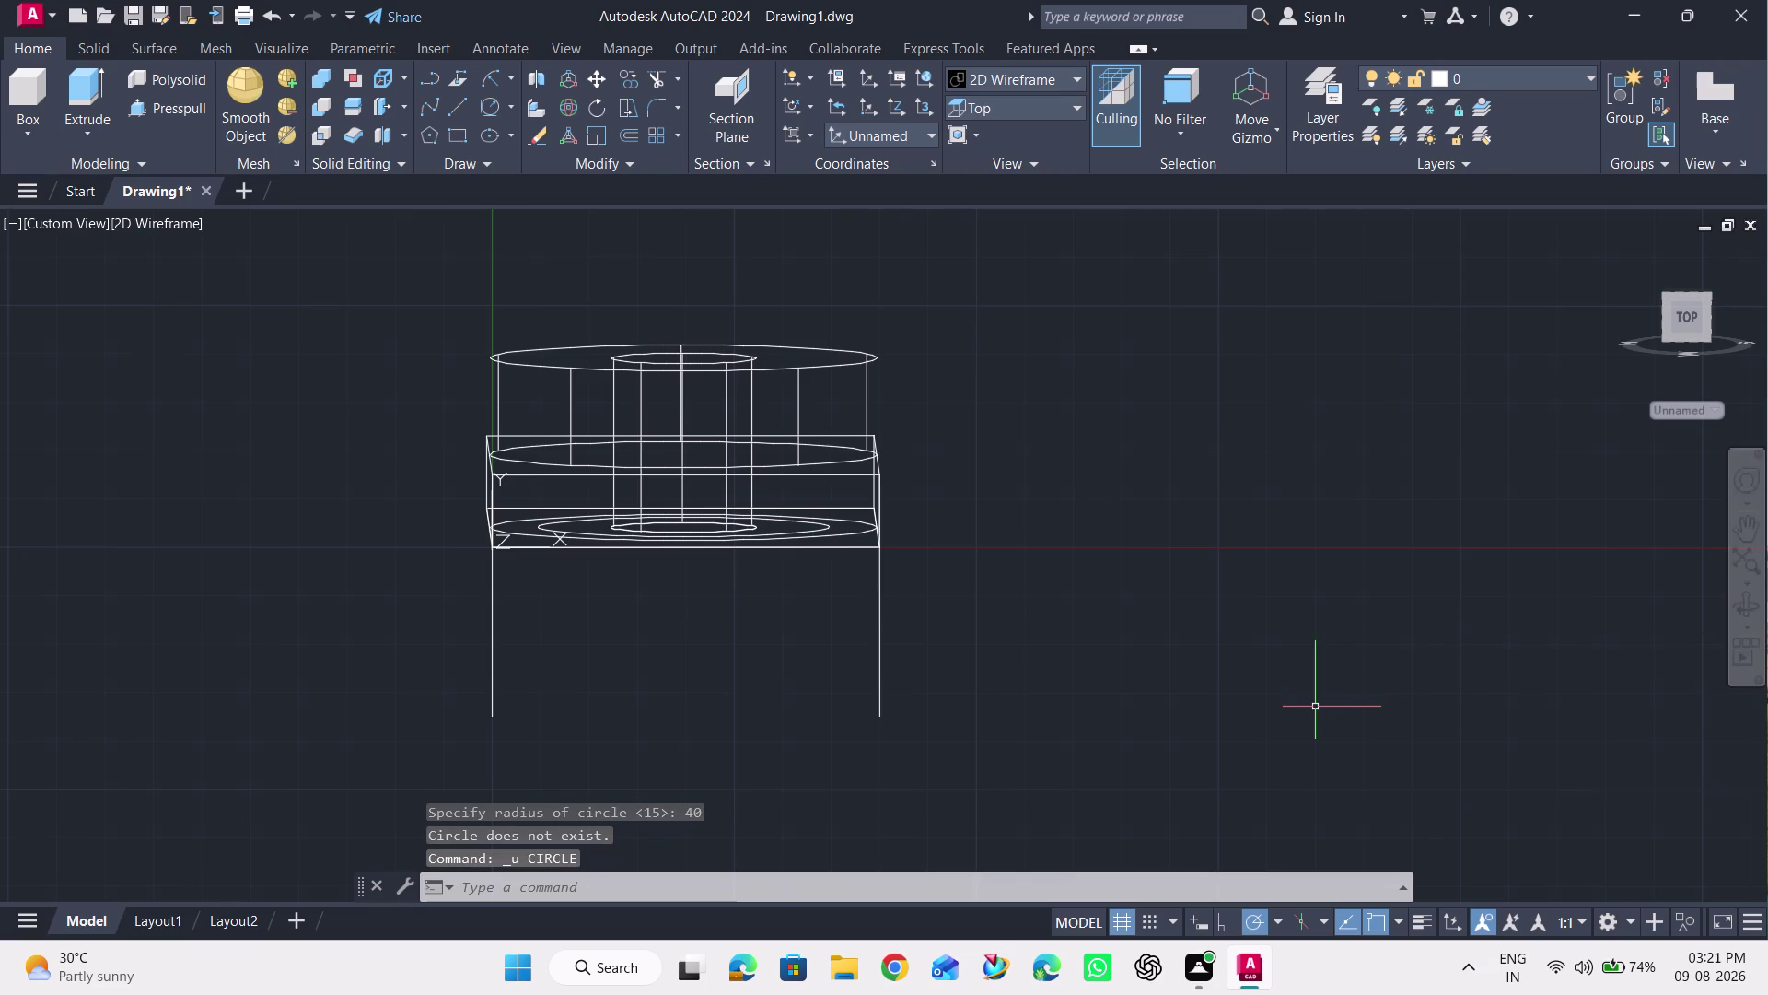
click(511, 105)
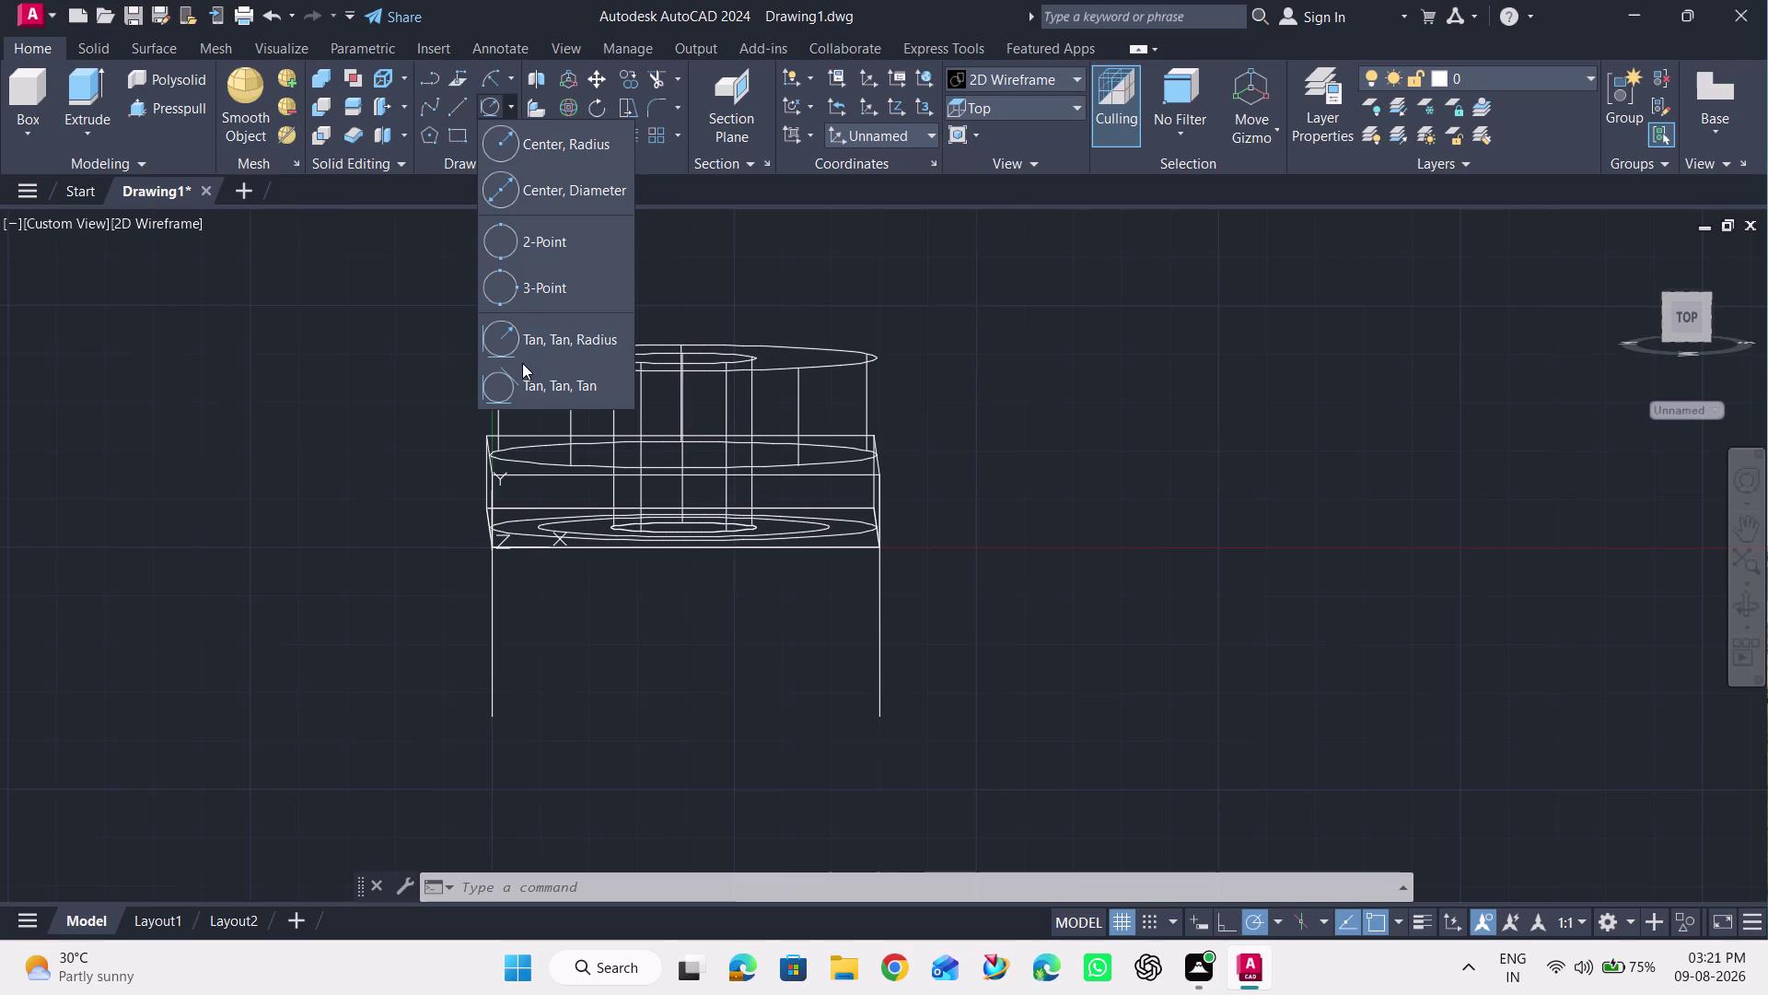
click(519, 330)
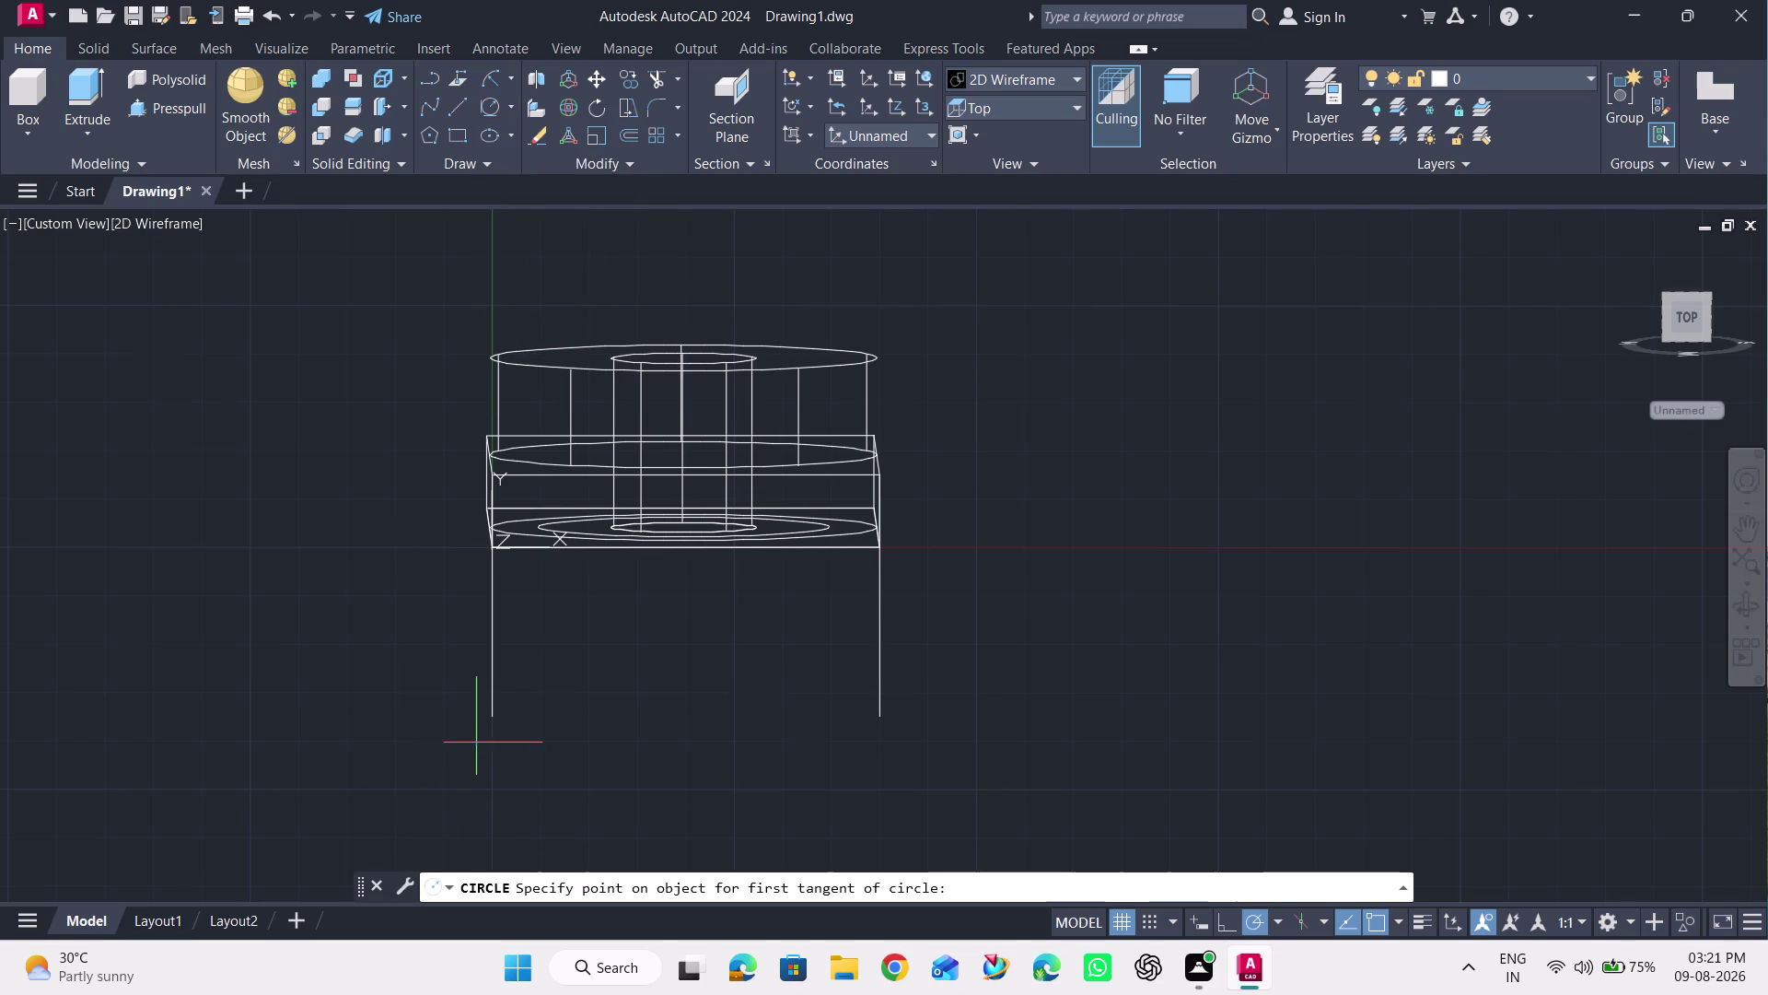
click(490, 716)
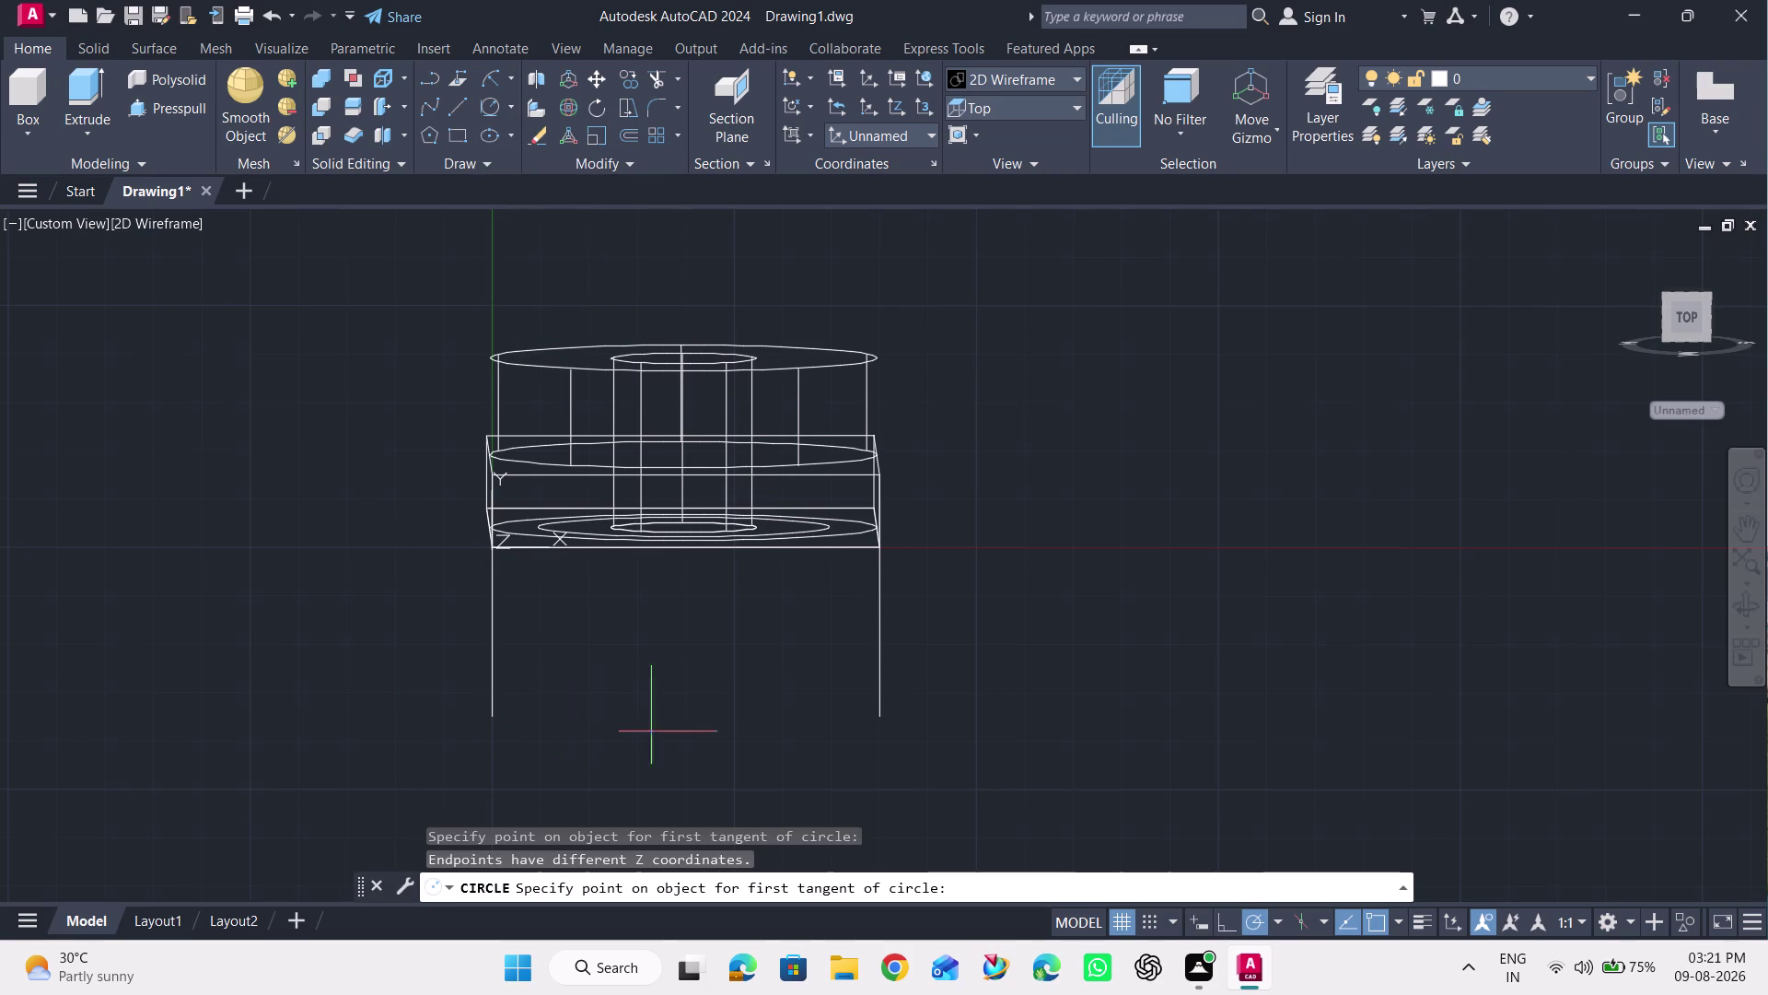
click(880, 713)
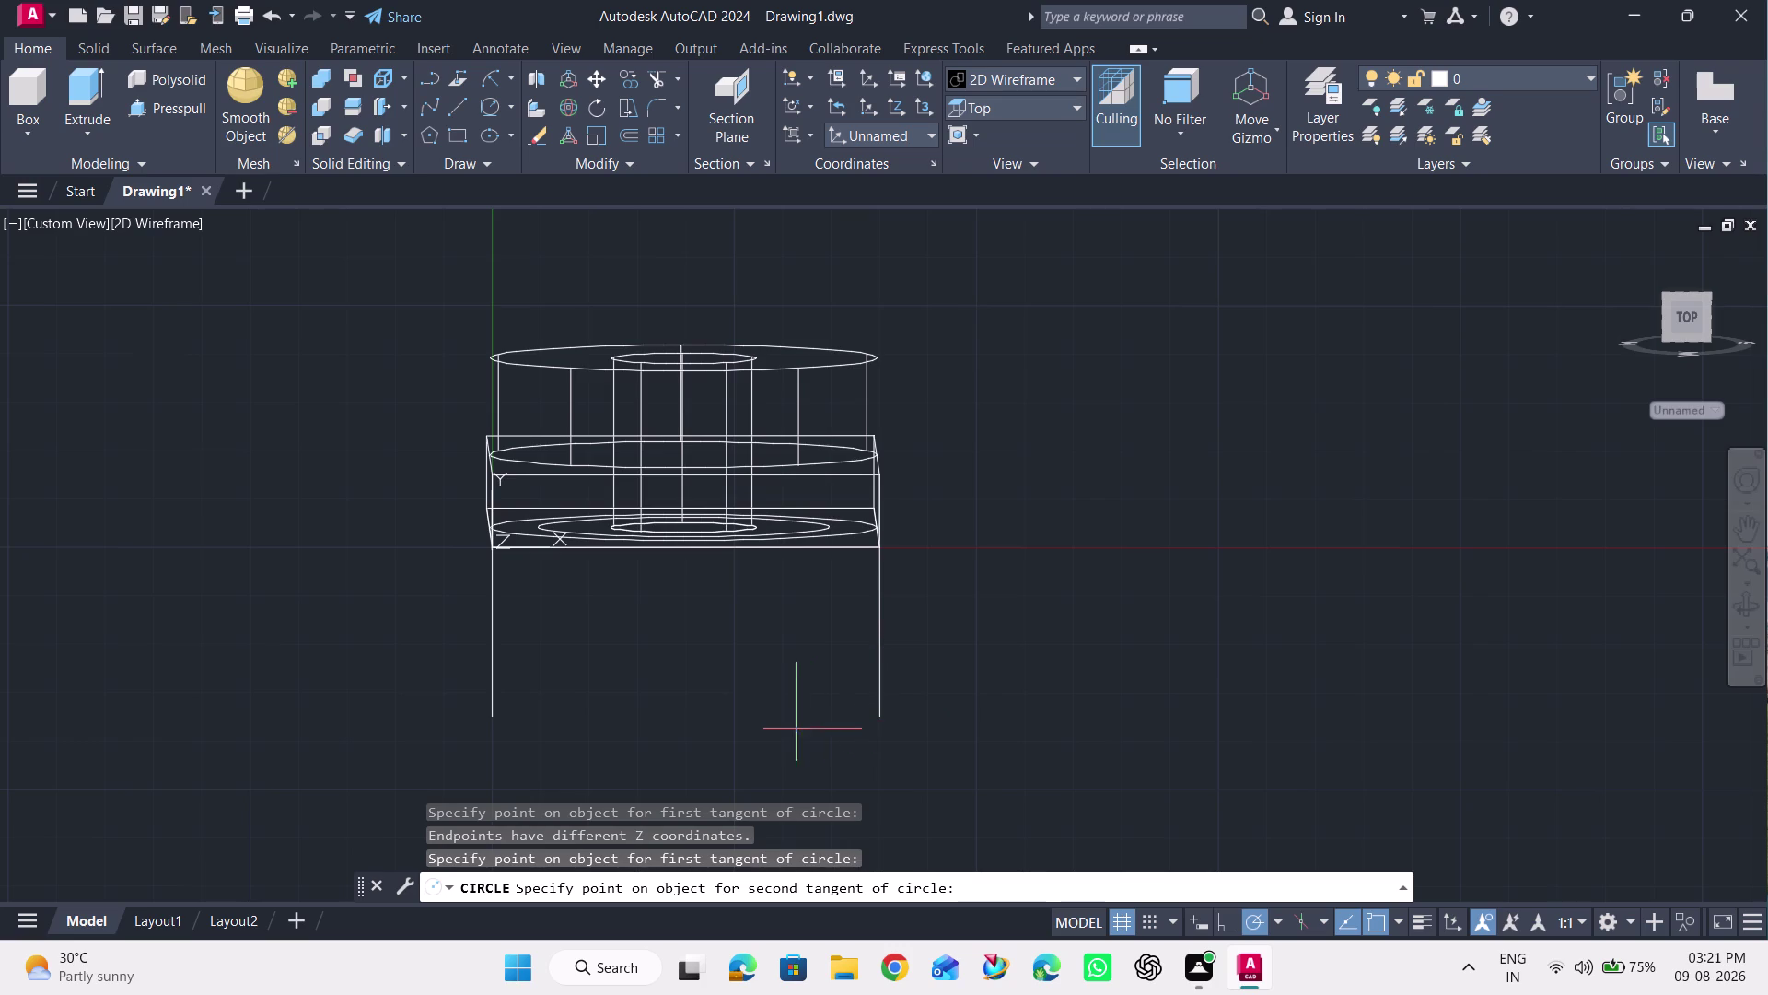
key(Escape)
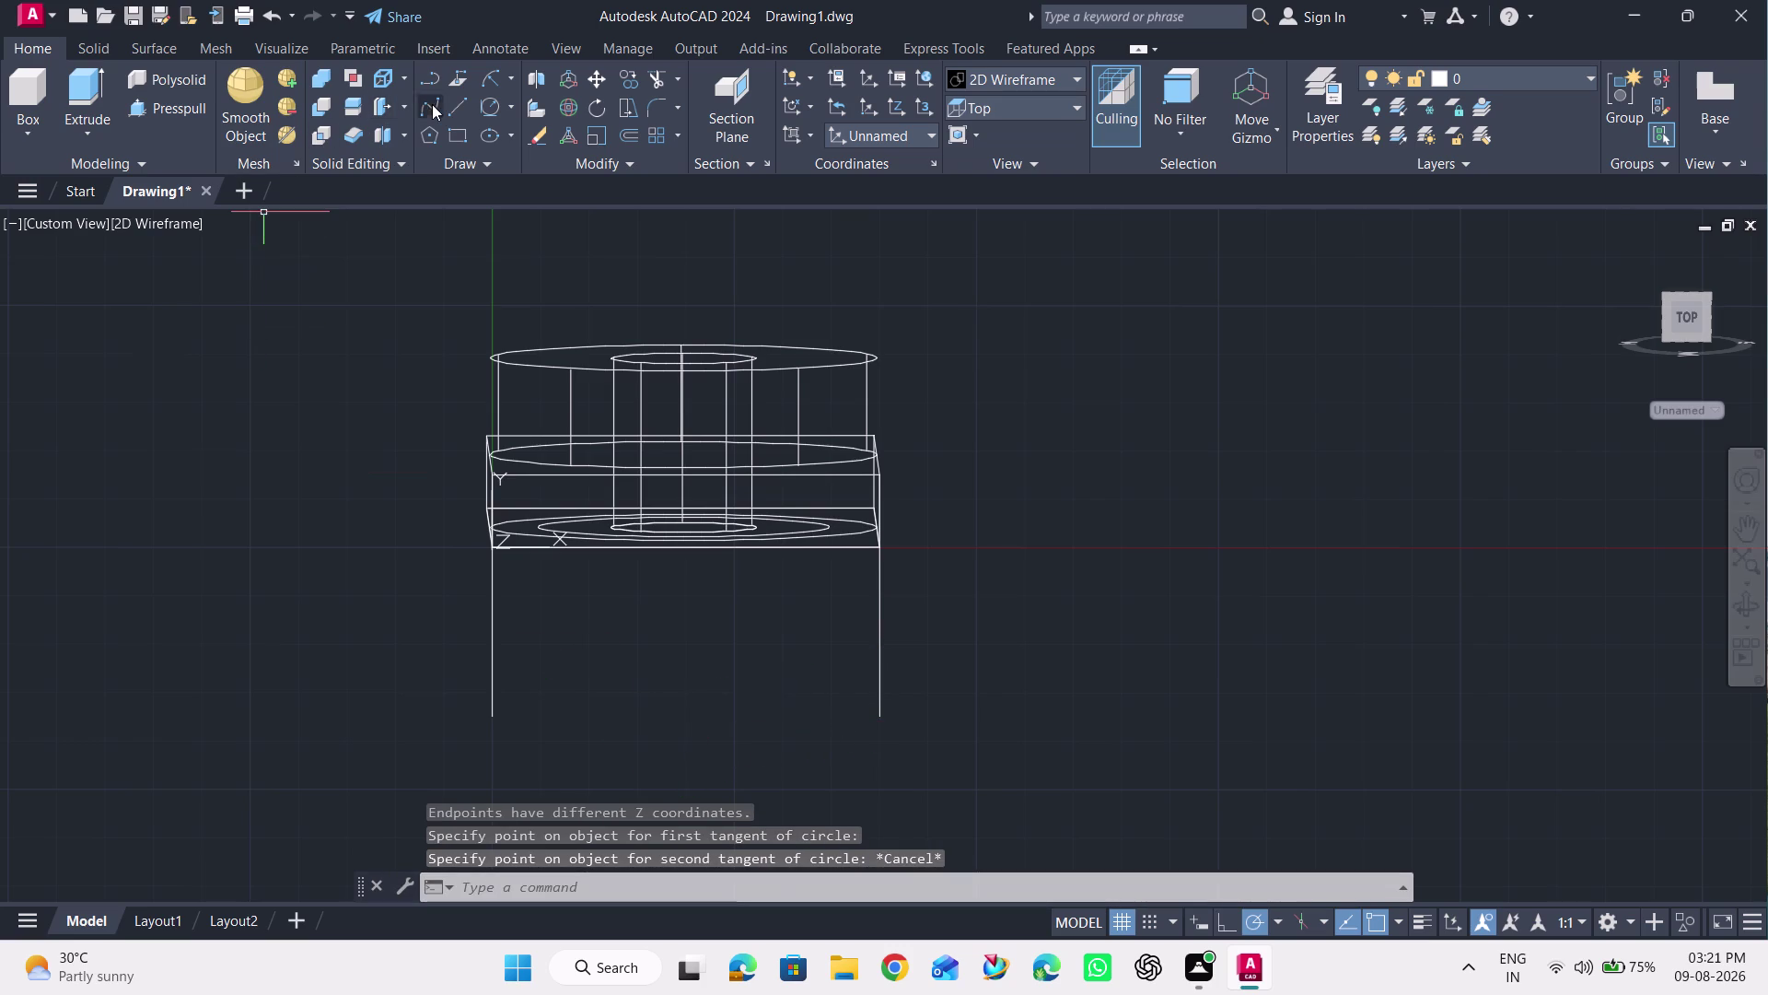
click(479, 112)
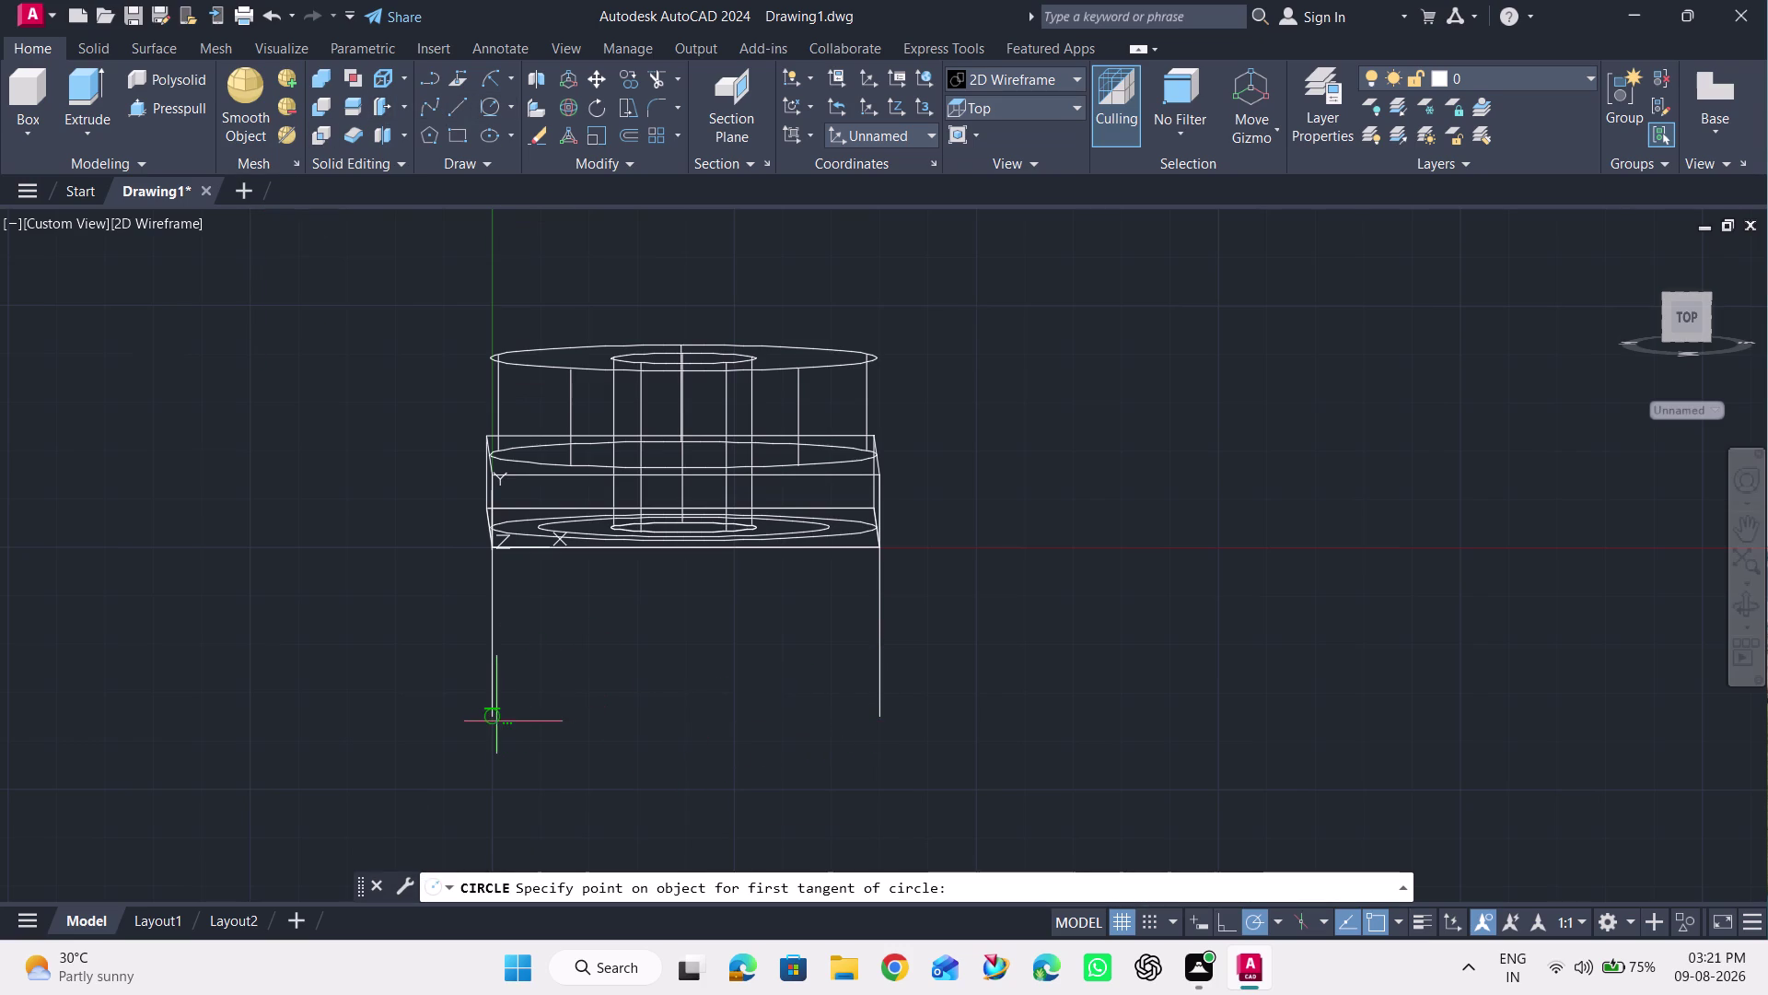
click(494, 715)
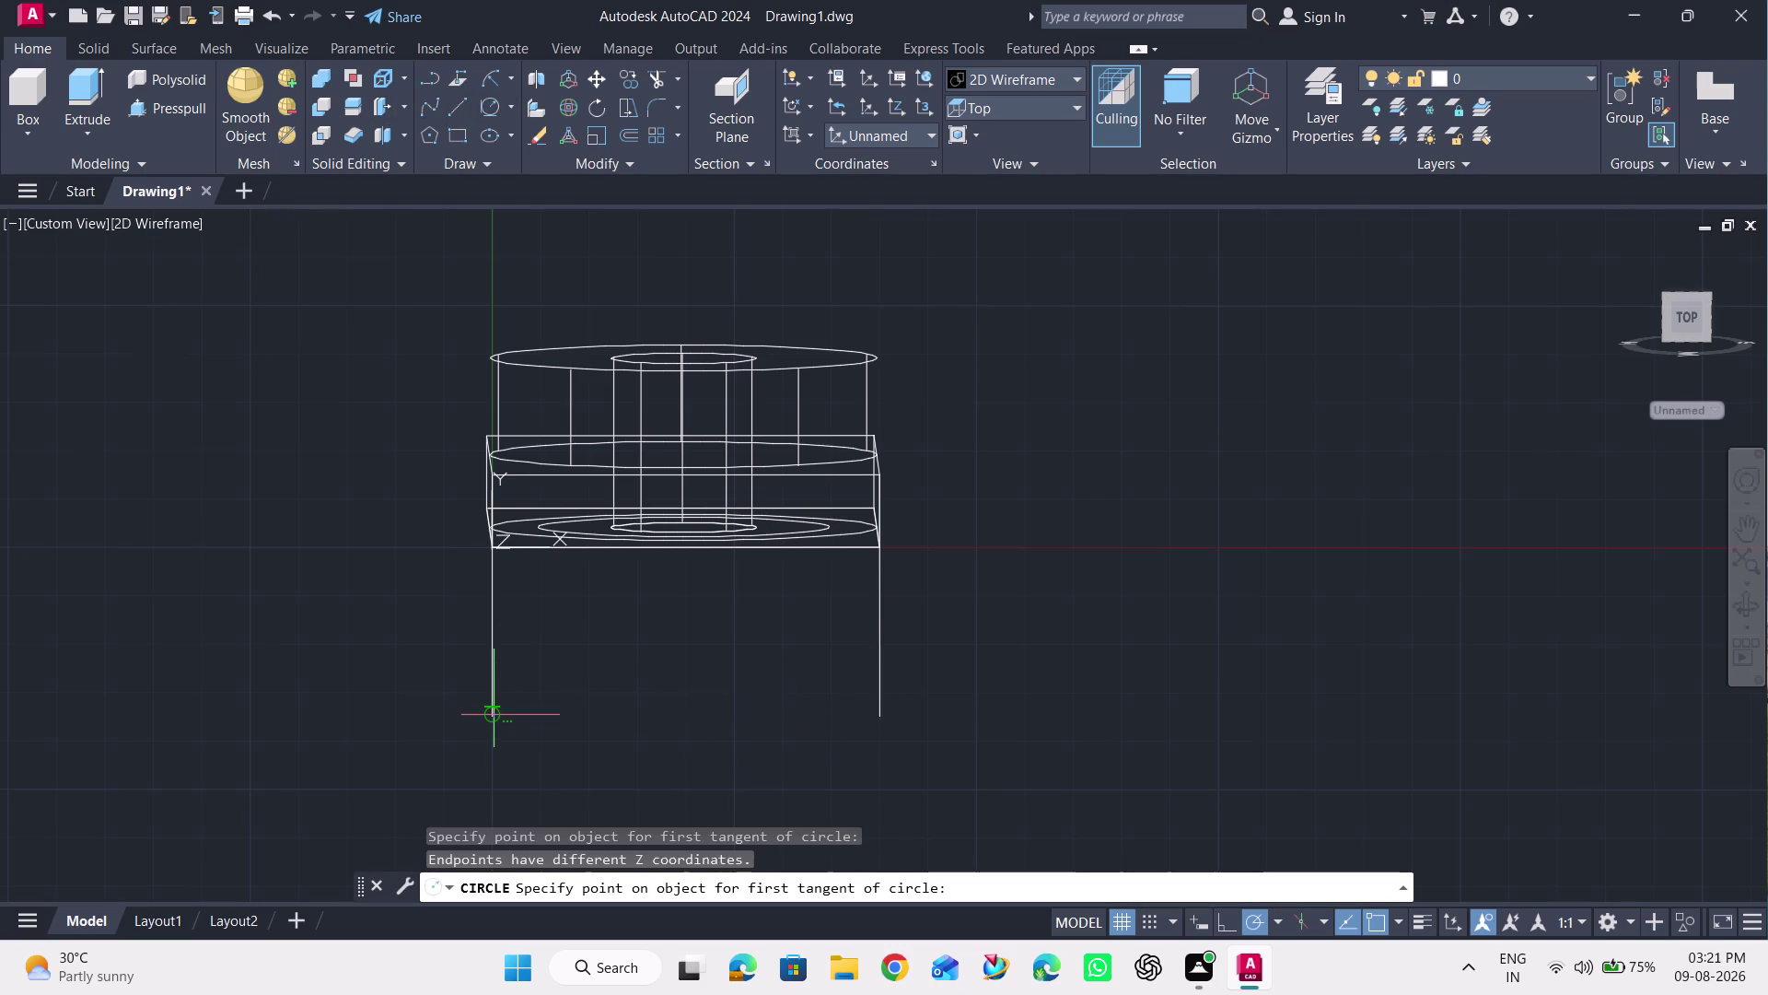
click(493, 714)
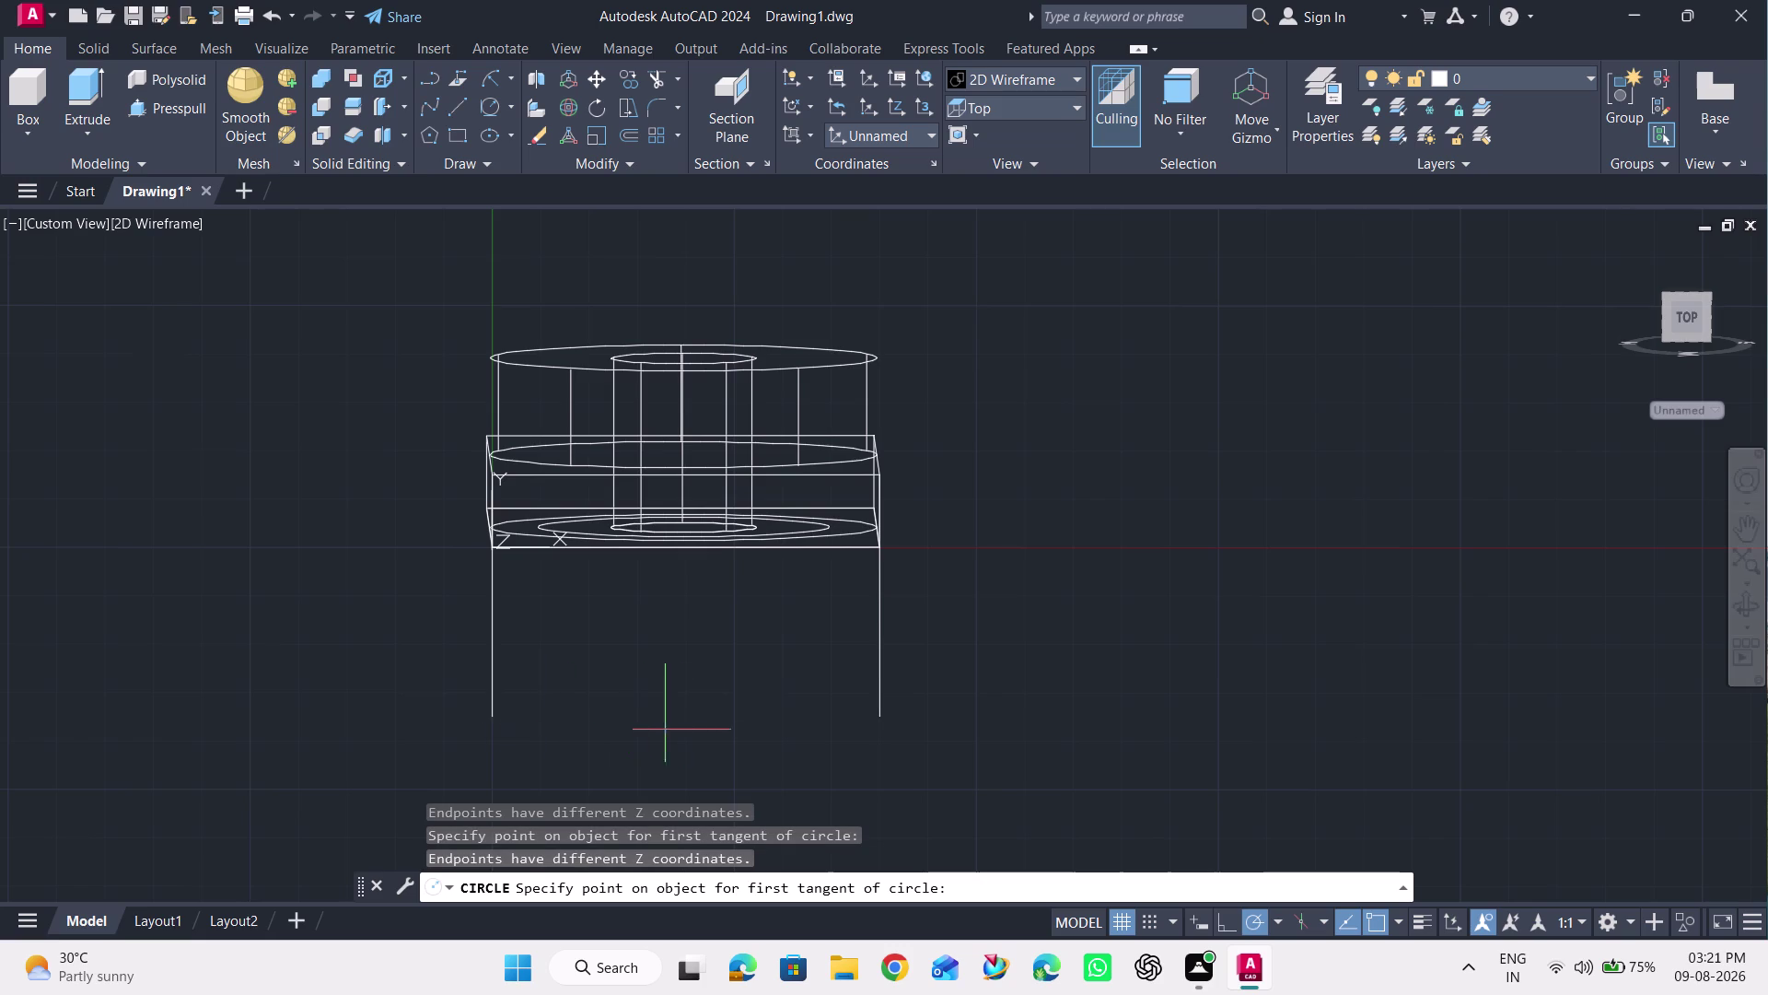
click(879, 714)
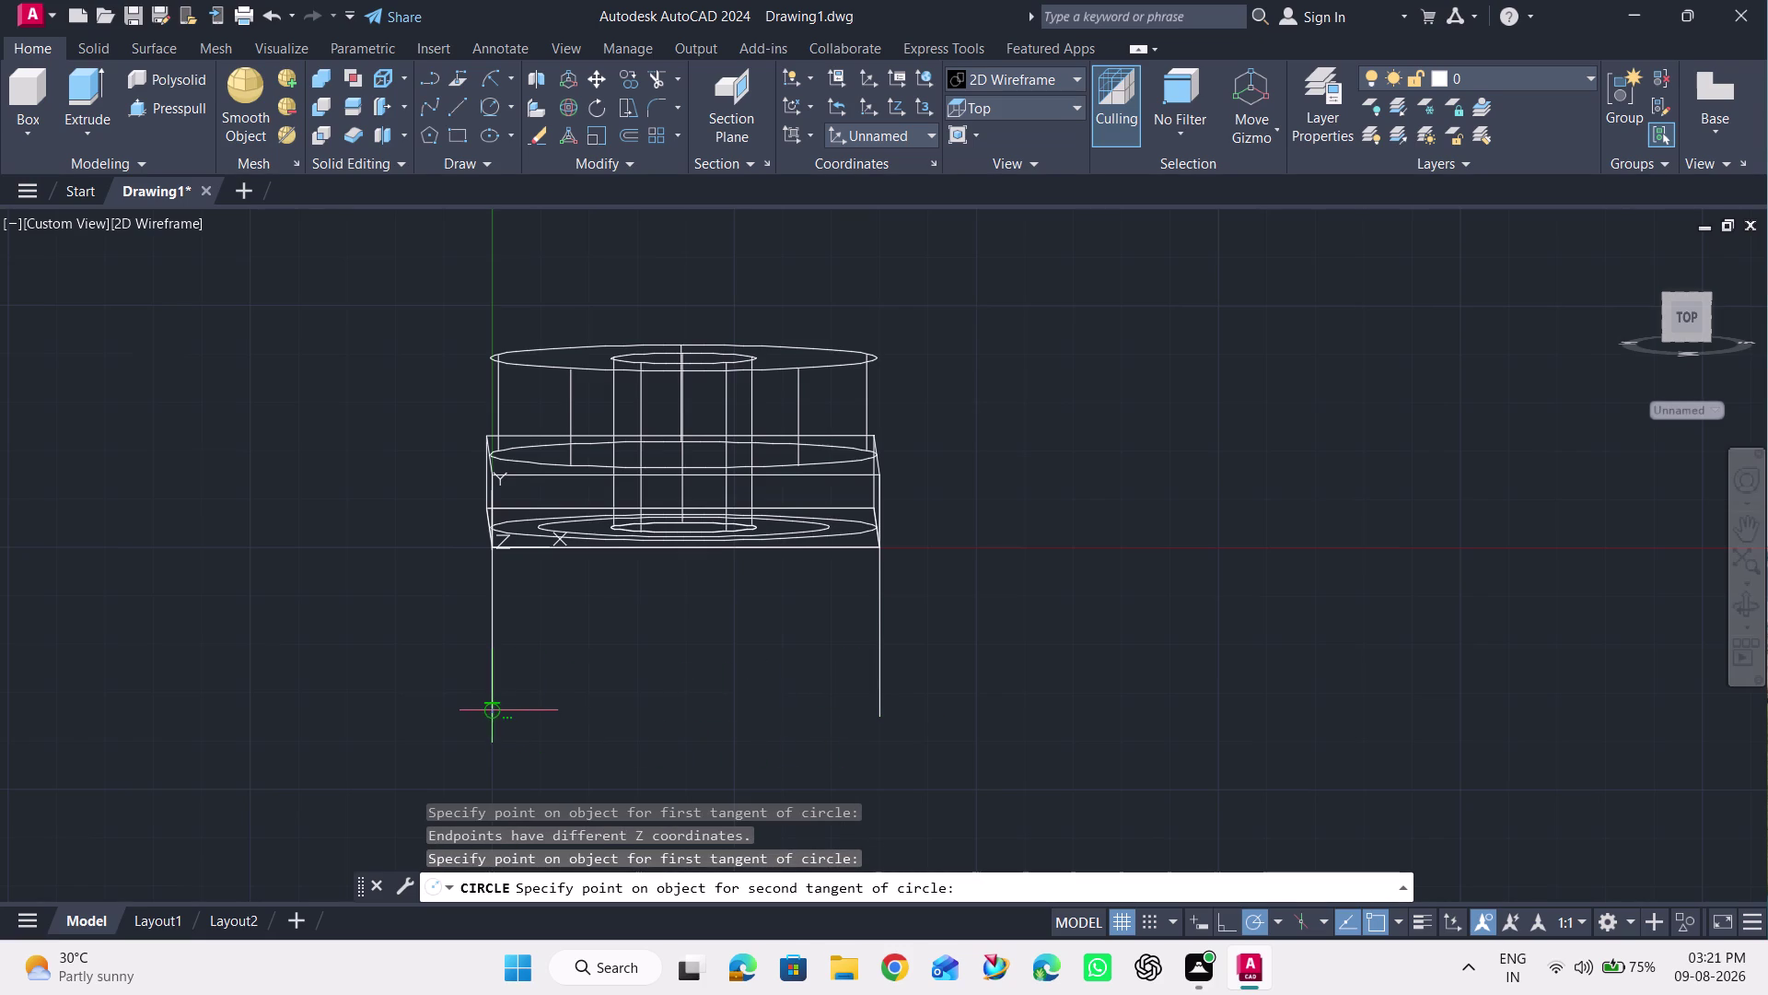
click(489, 720)
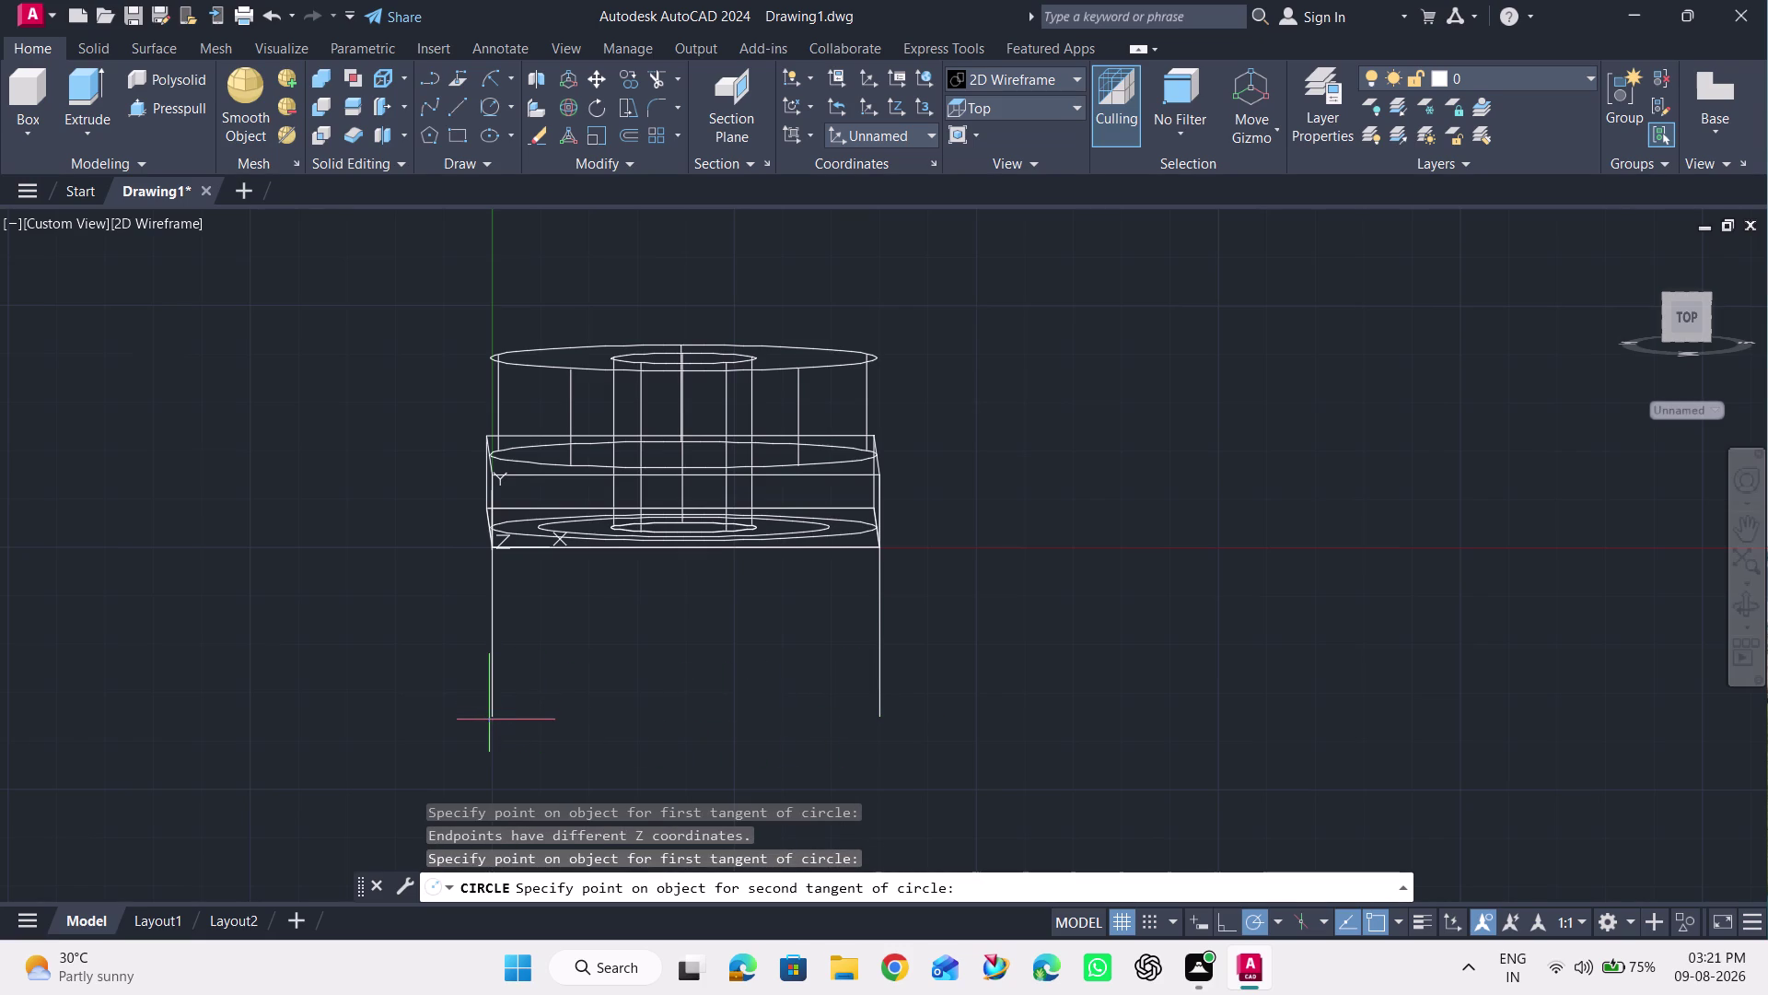
click(500, 715)
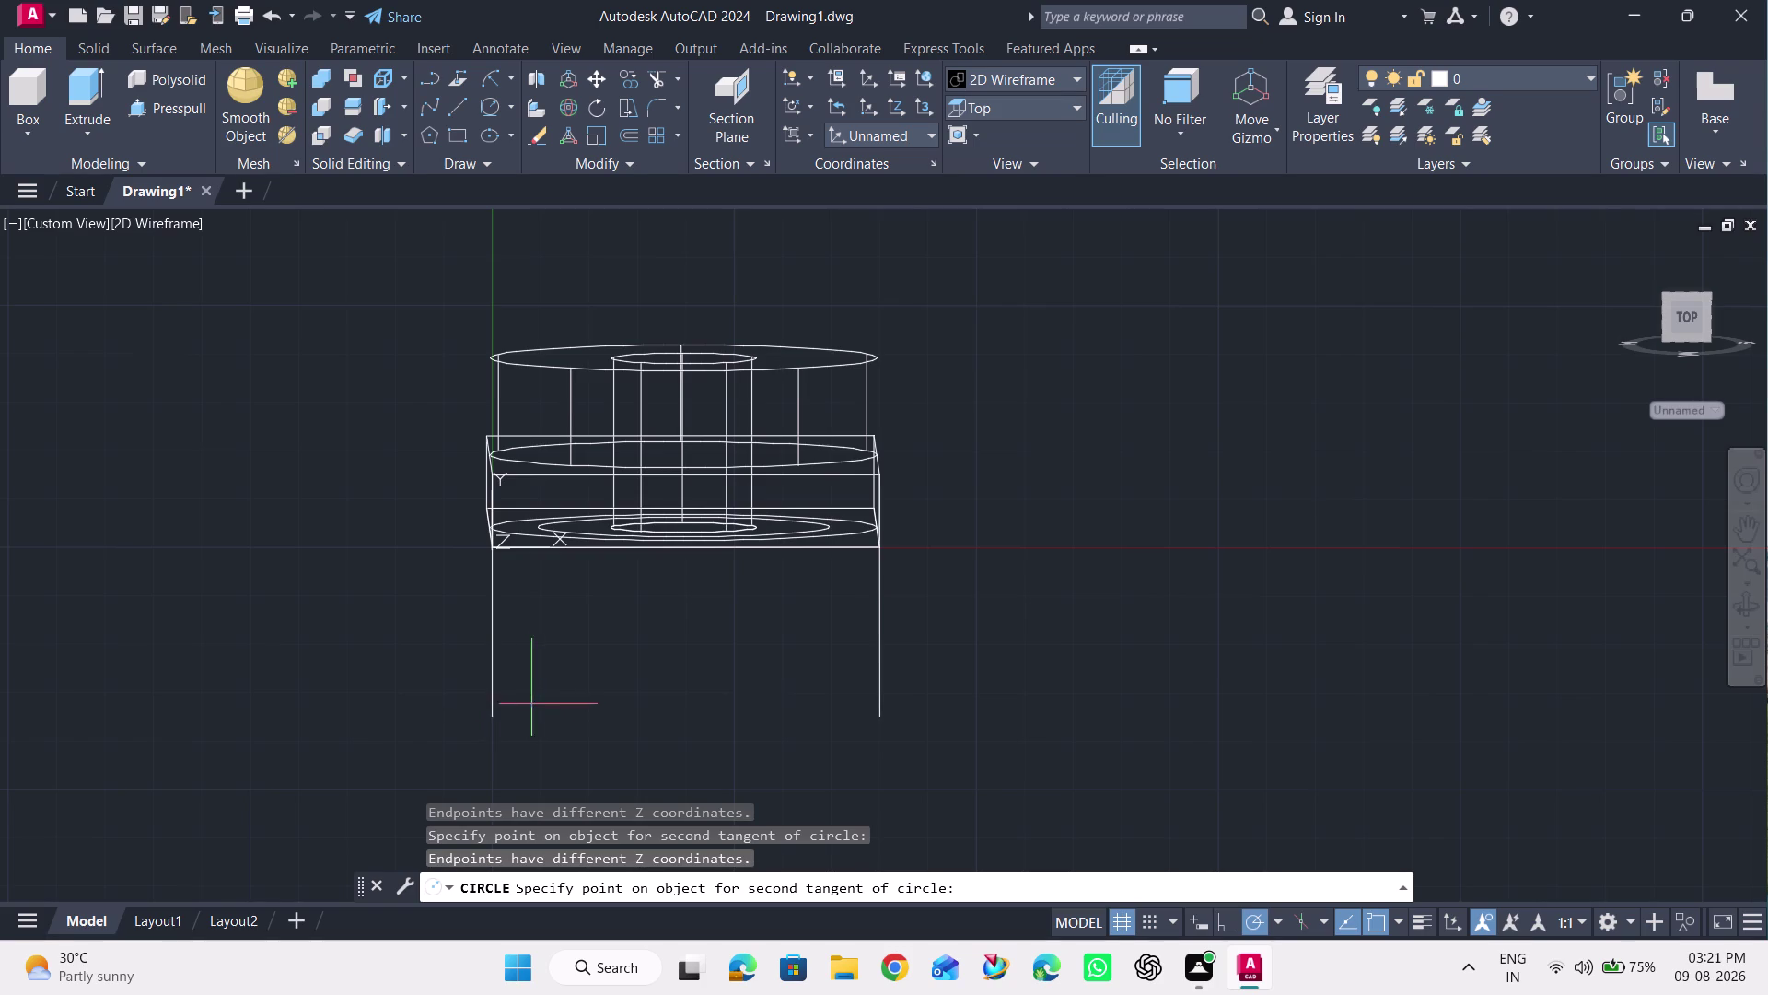
key(Escape)
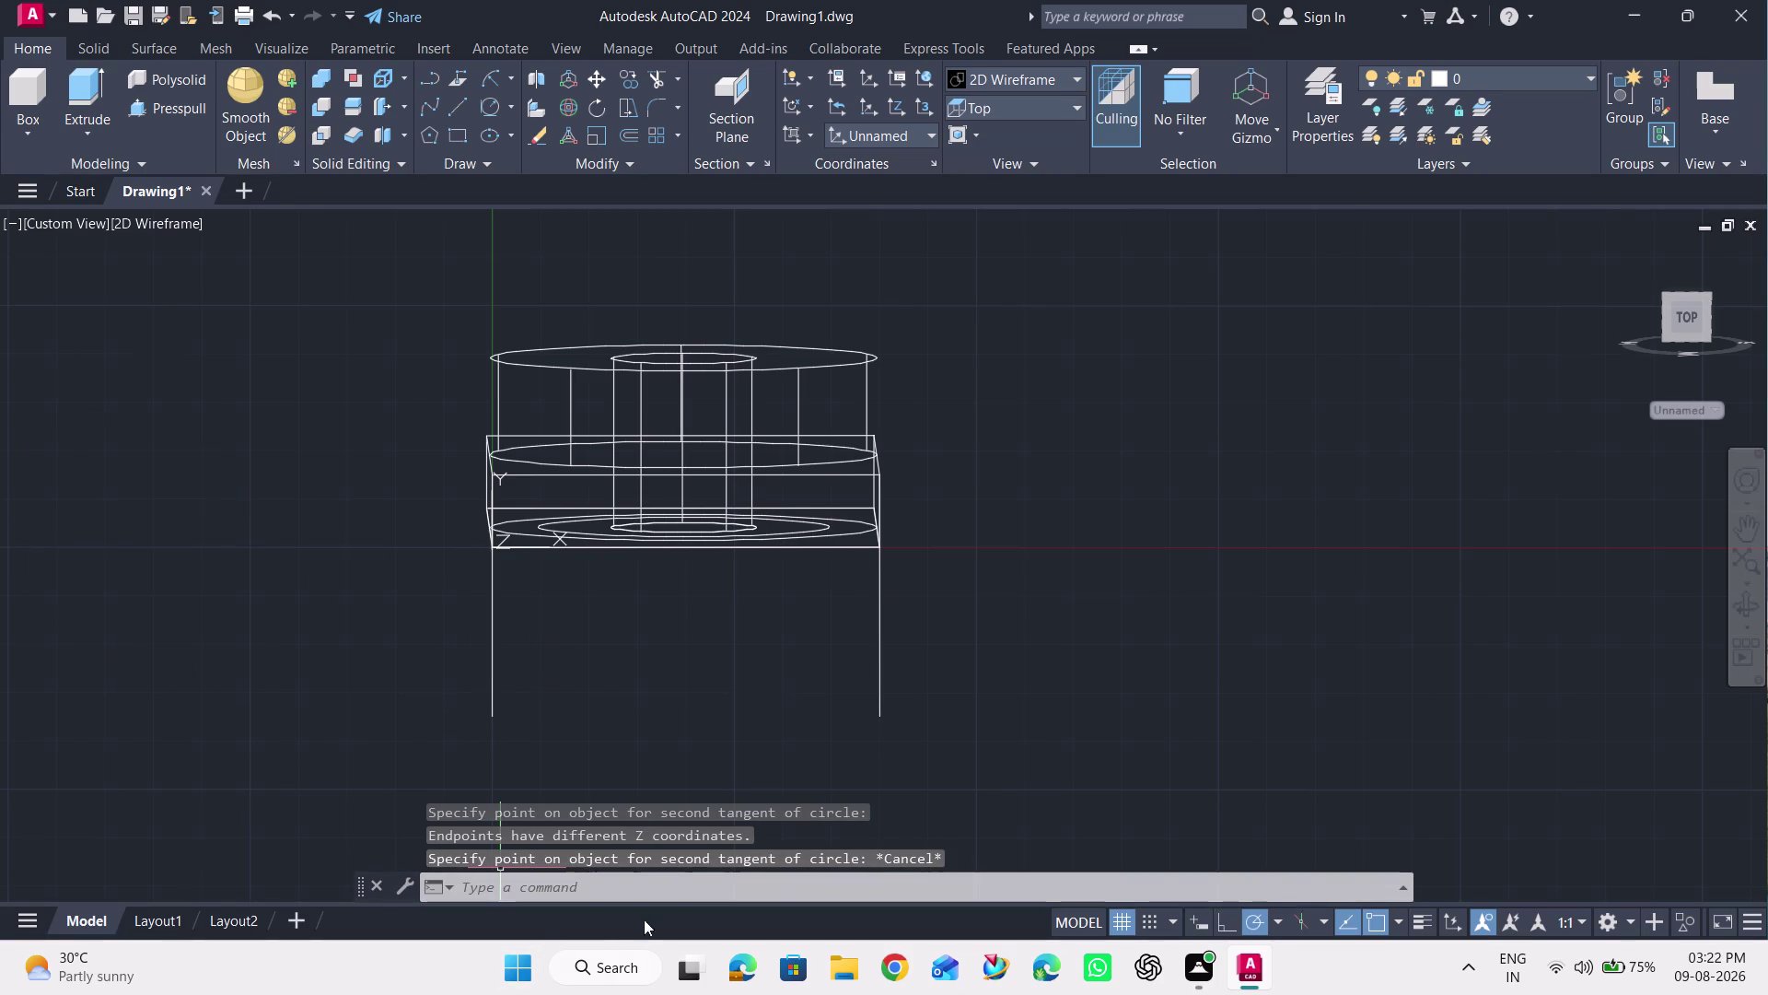
scroll(down, 3)
scroll(up, 3)
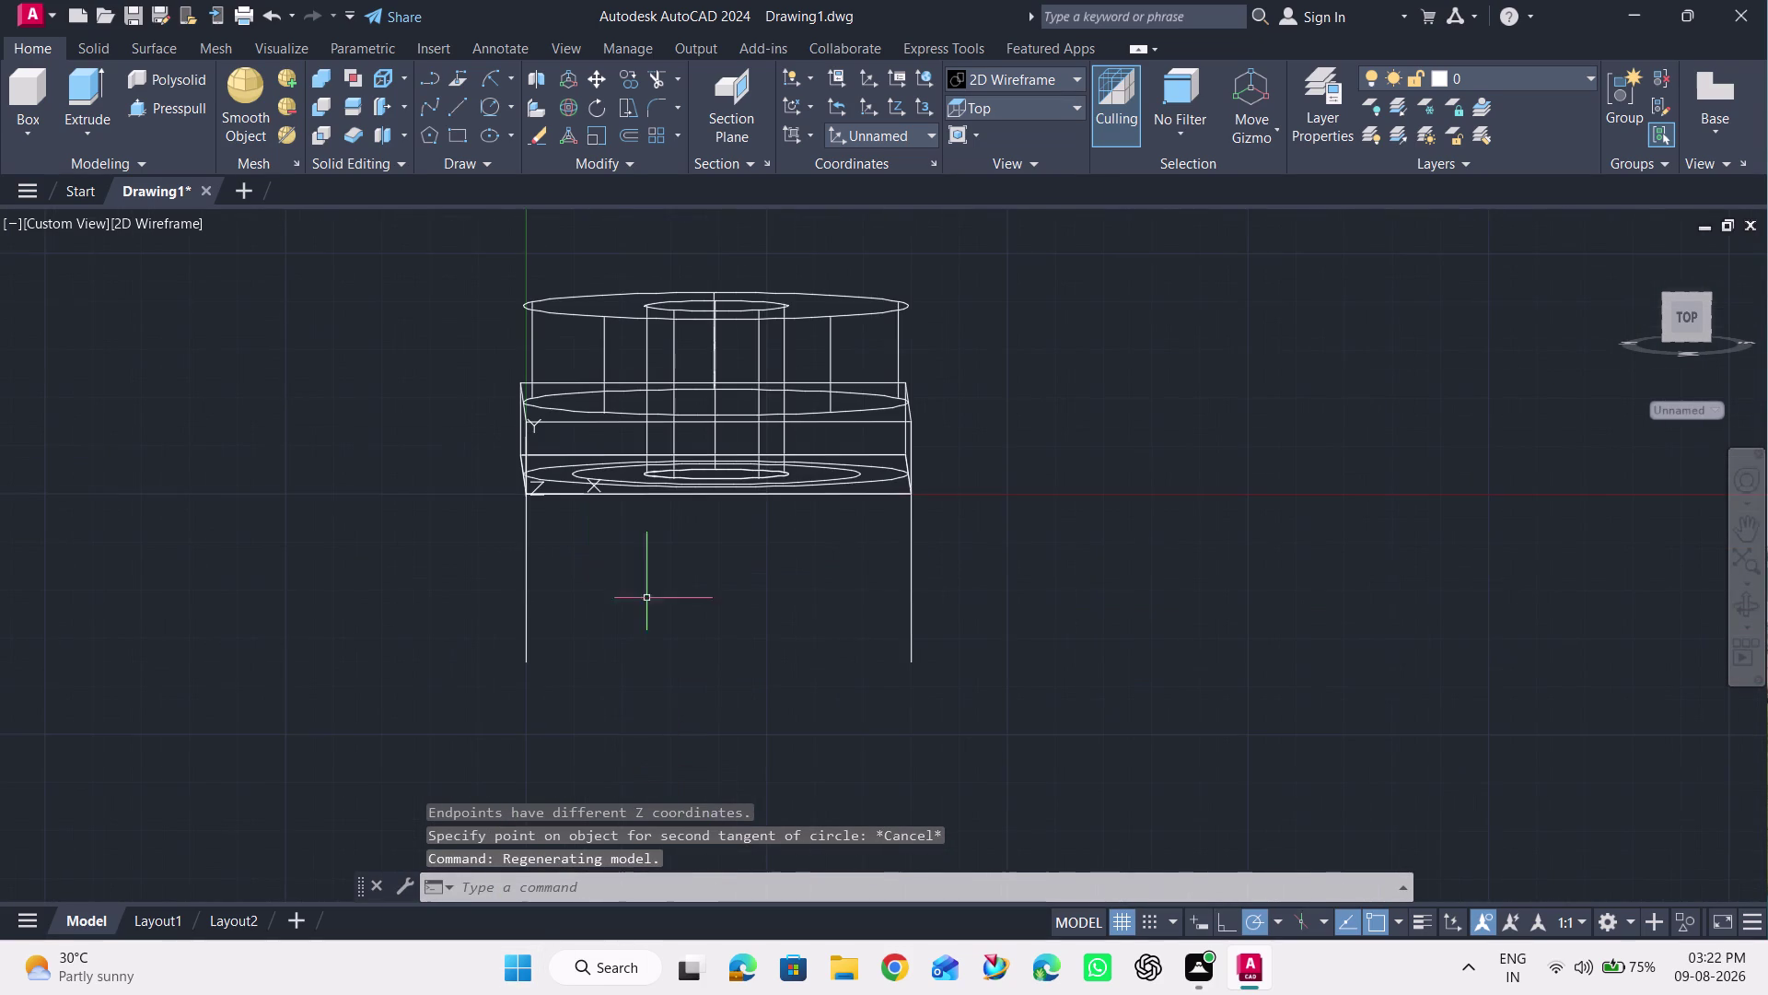
click(495, 74)
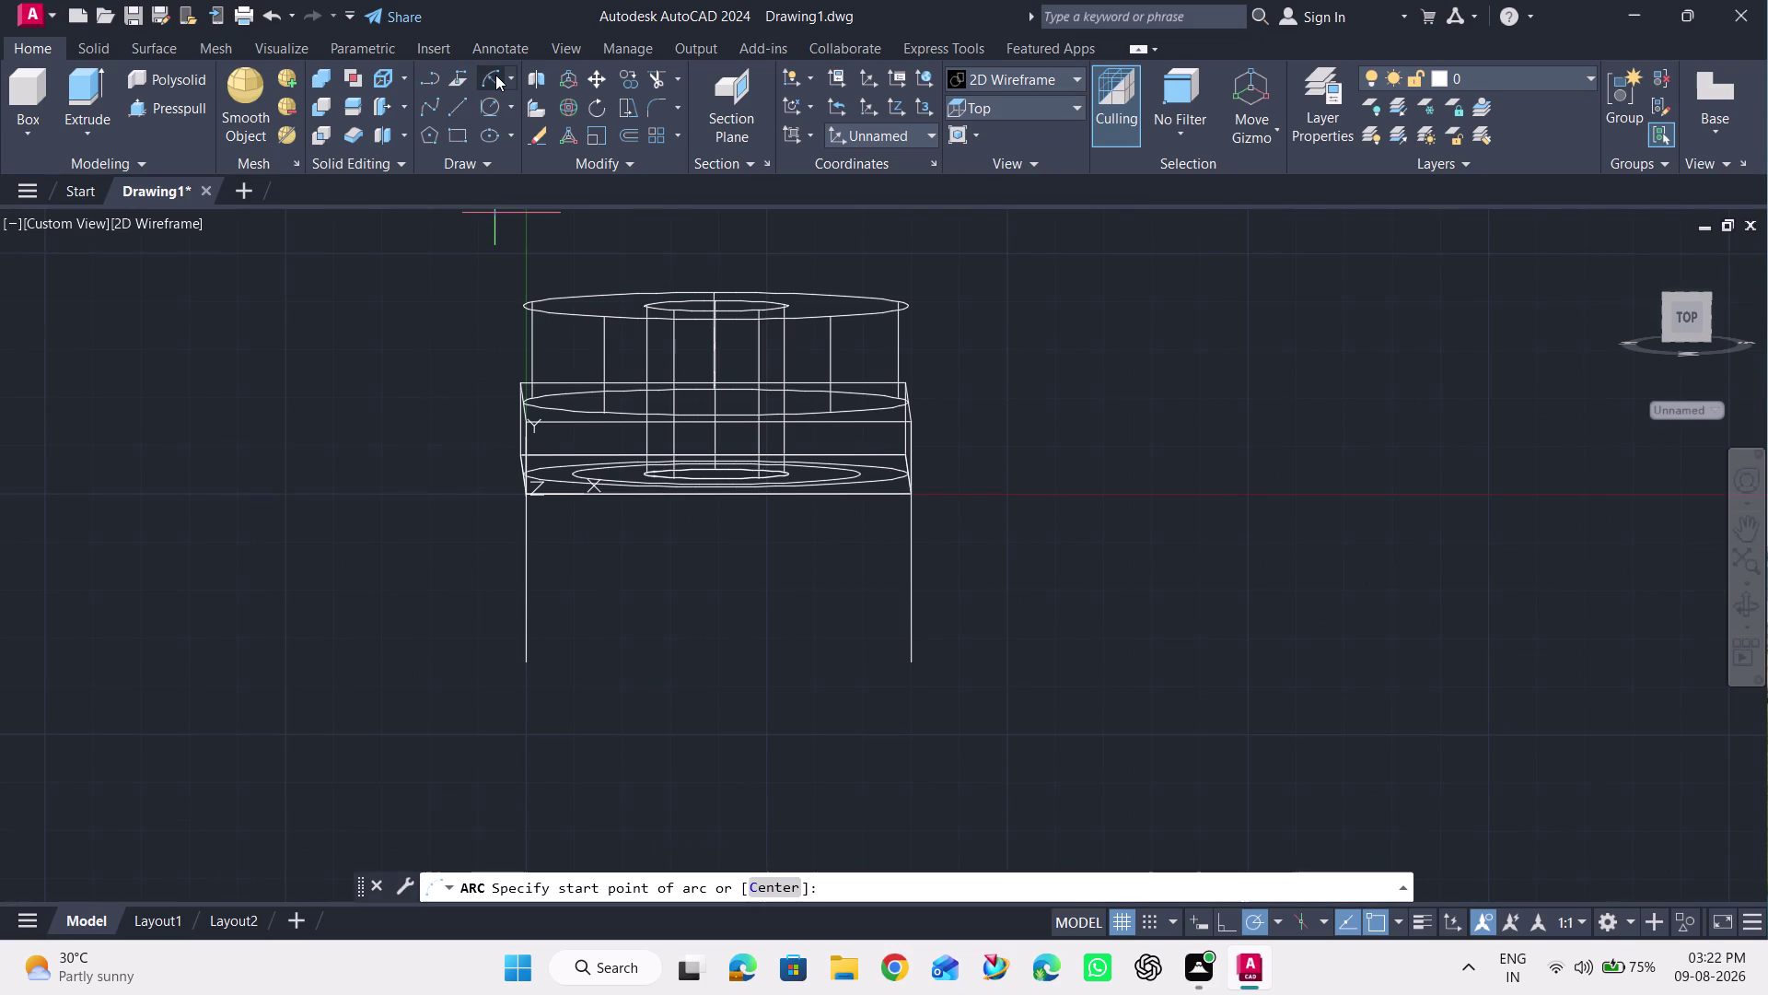
Try a start-end-radius arc between the two line bottoms with radius 40, which is rejected.
click(529, 666)
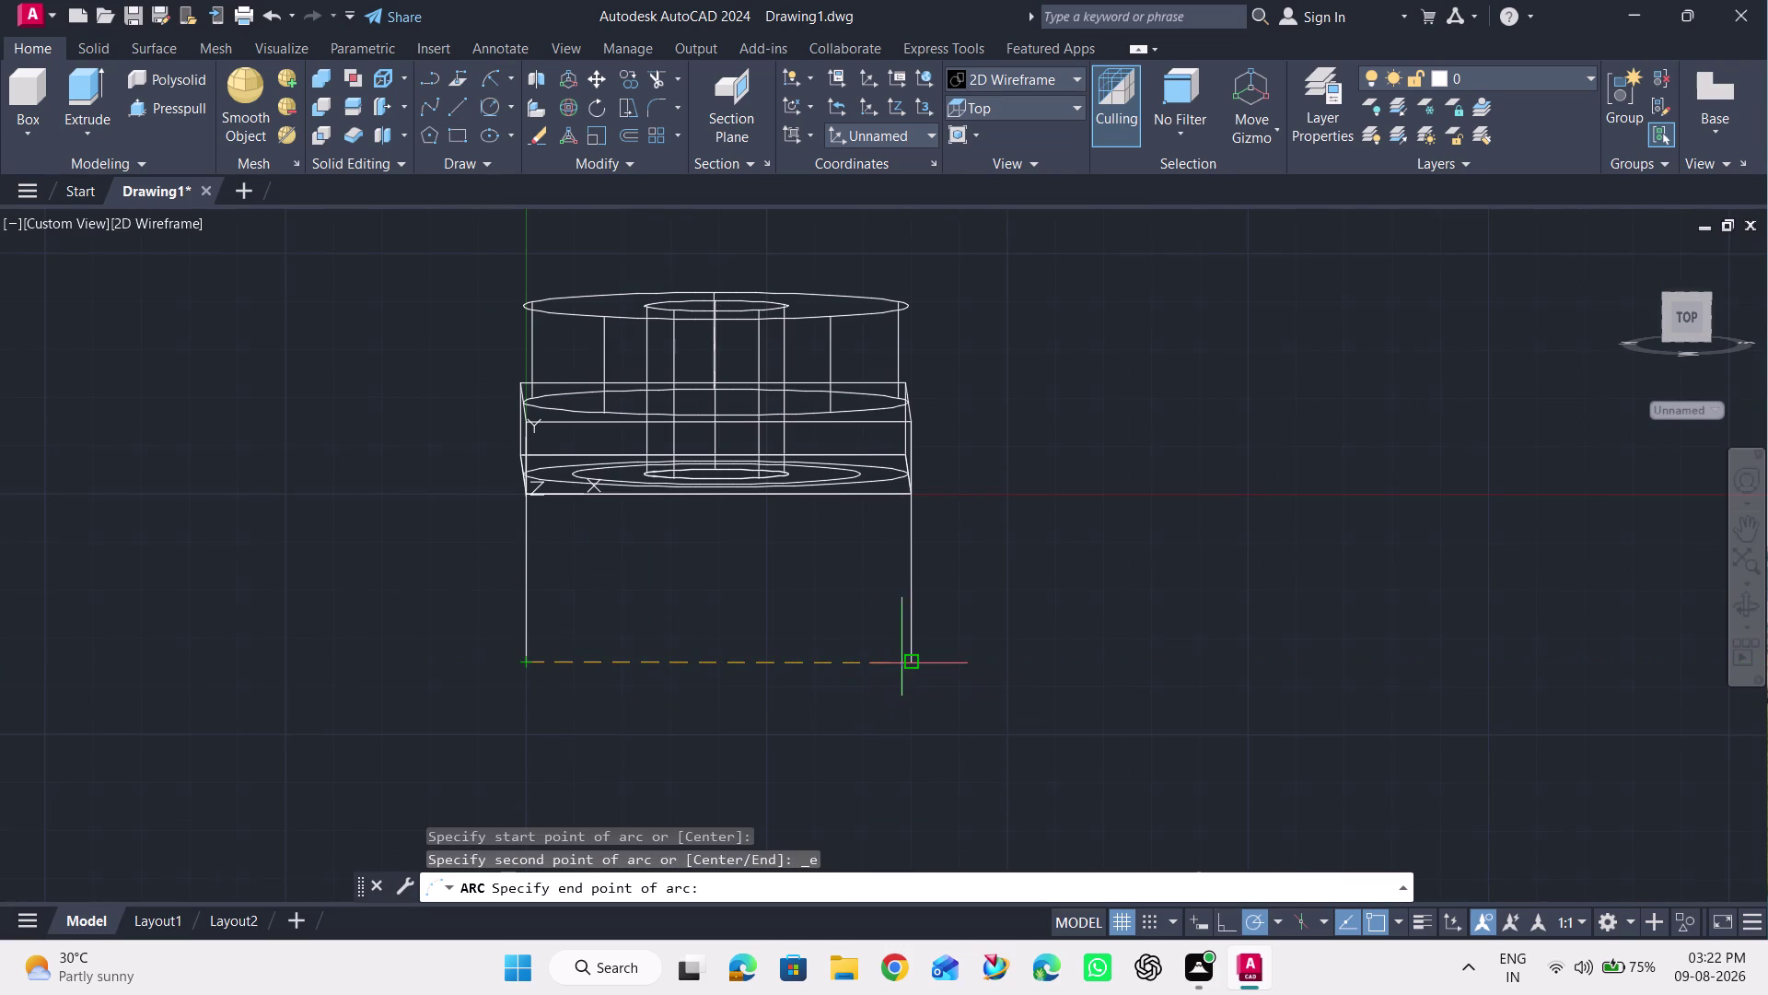
click(909, 662)
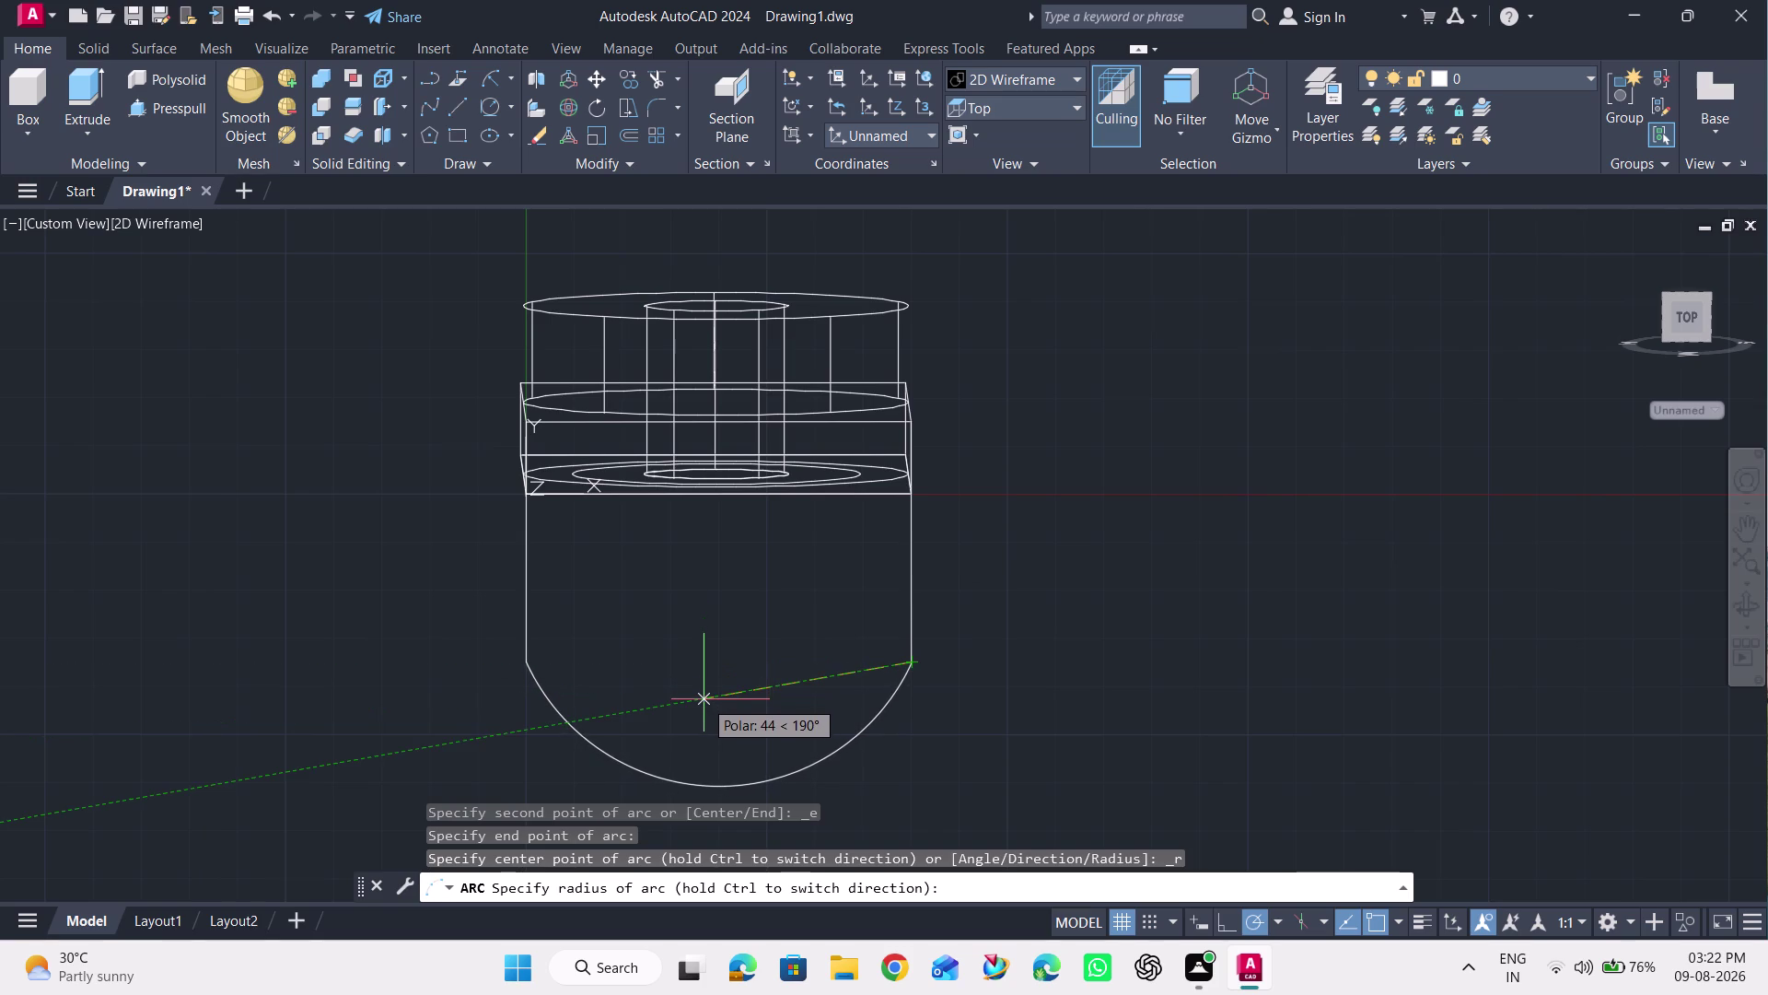
text(4)
text(0)
key(Return)
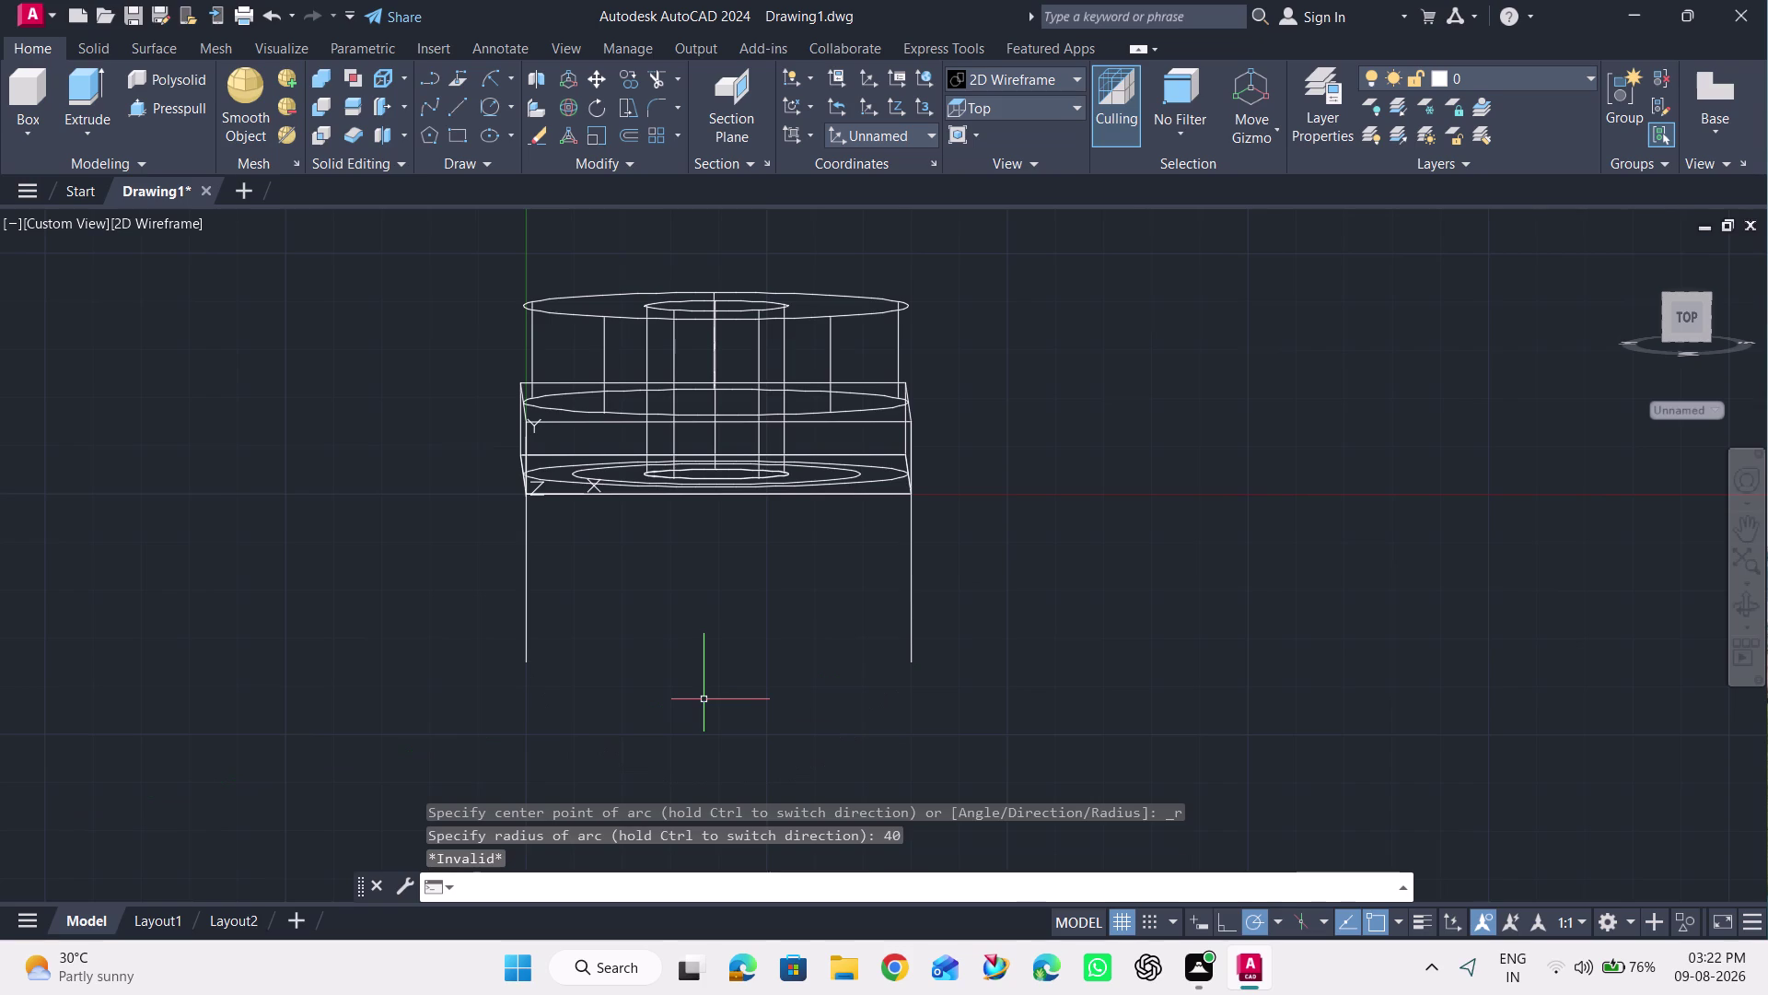
click(510, 110)
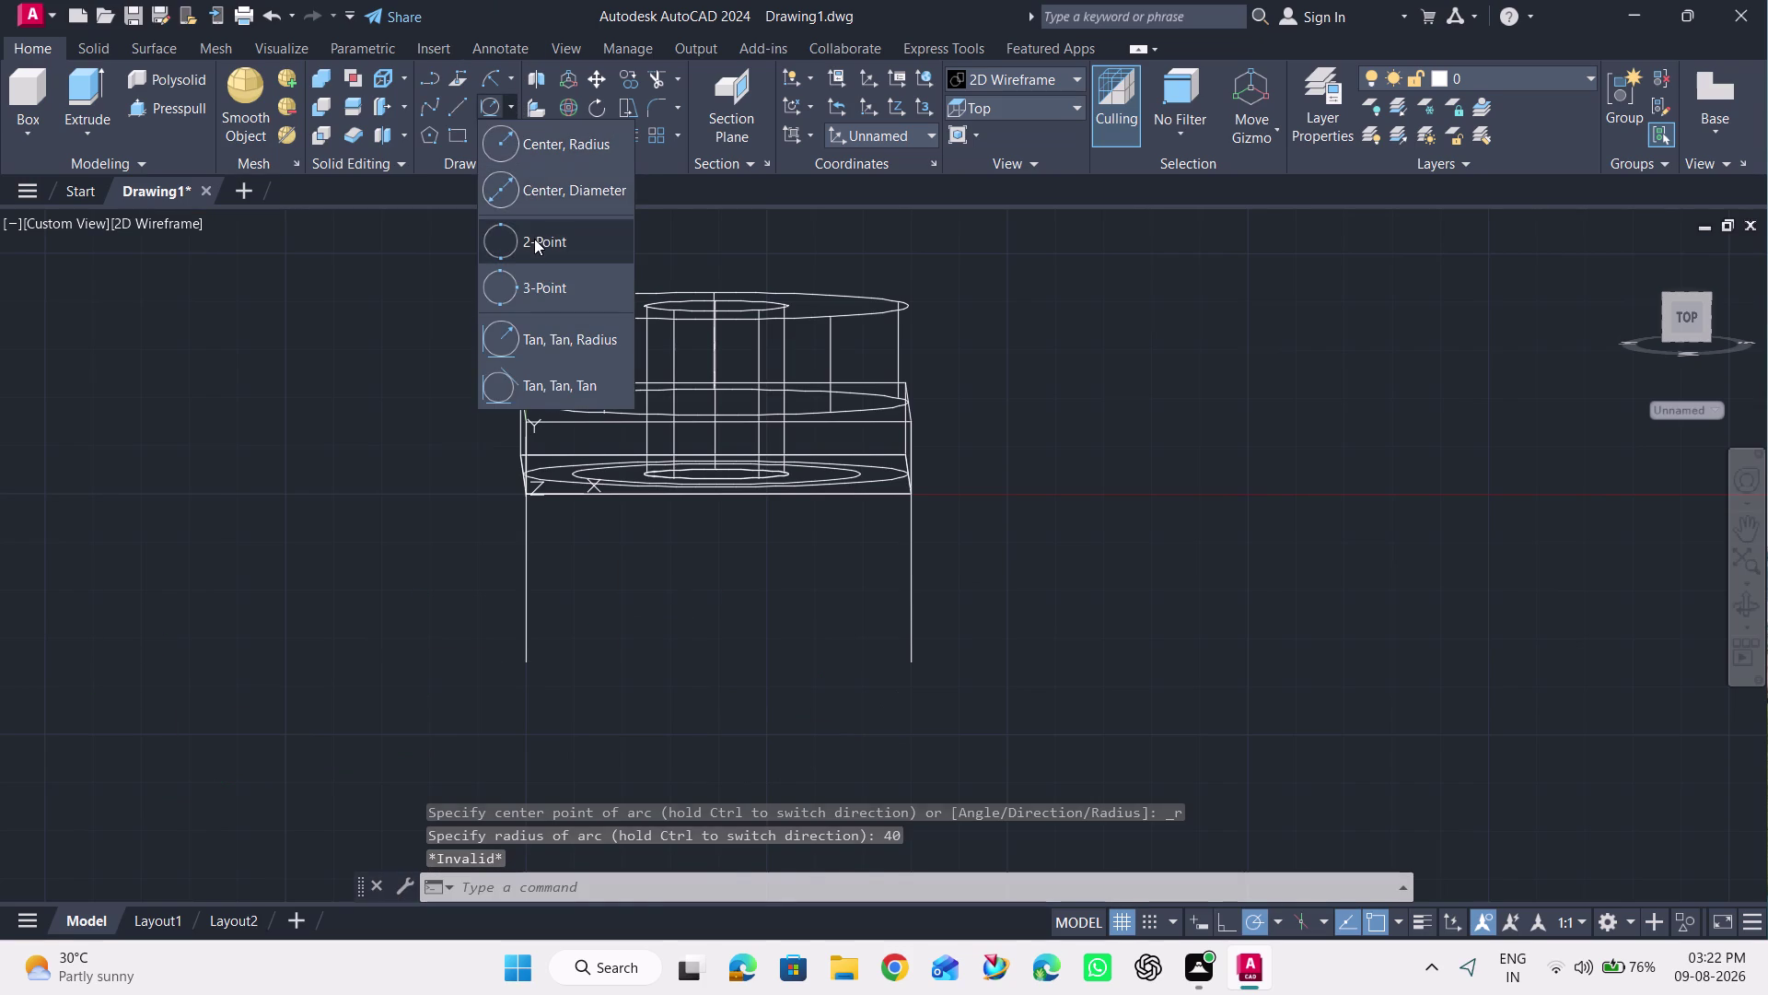
Draw a 2-point circle between the lower ends of the left and right vertical lines.
click(535, 238)
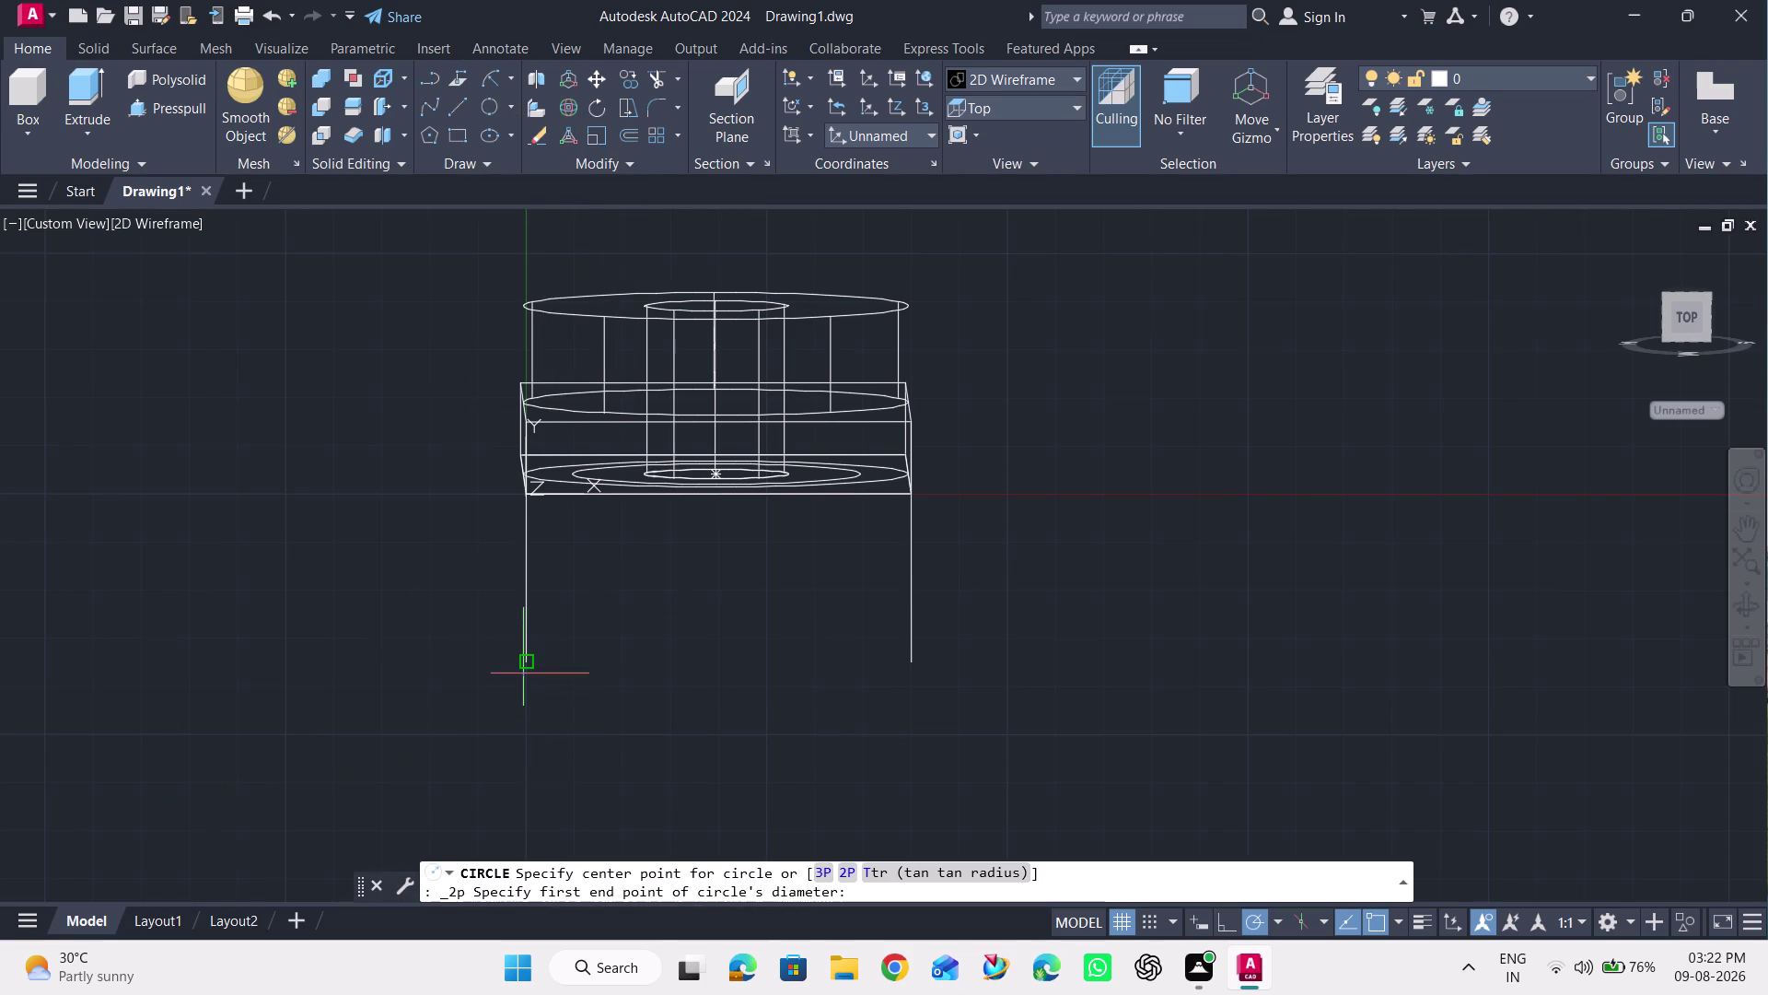
click(527, 666)
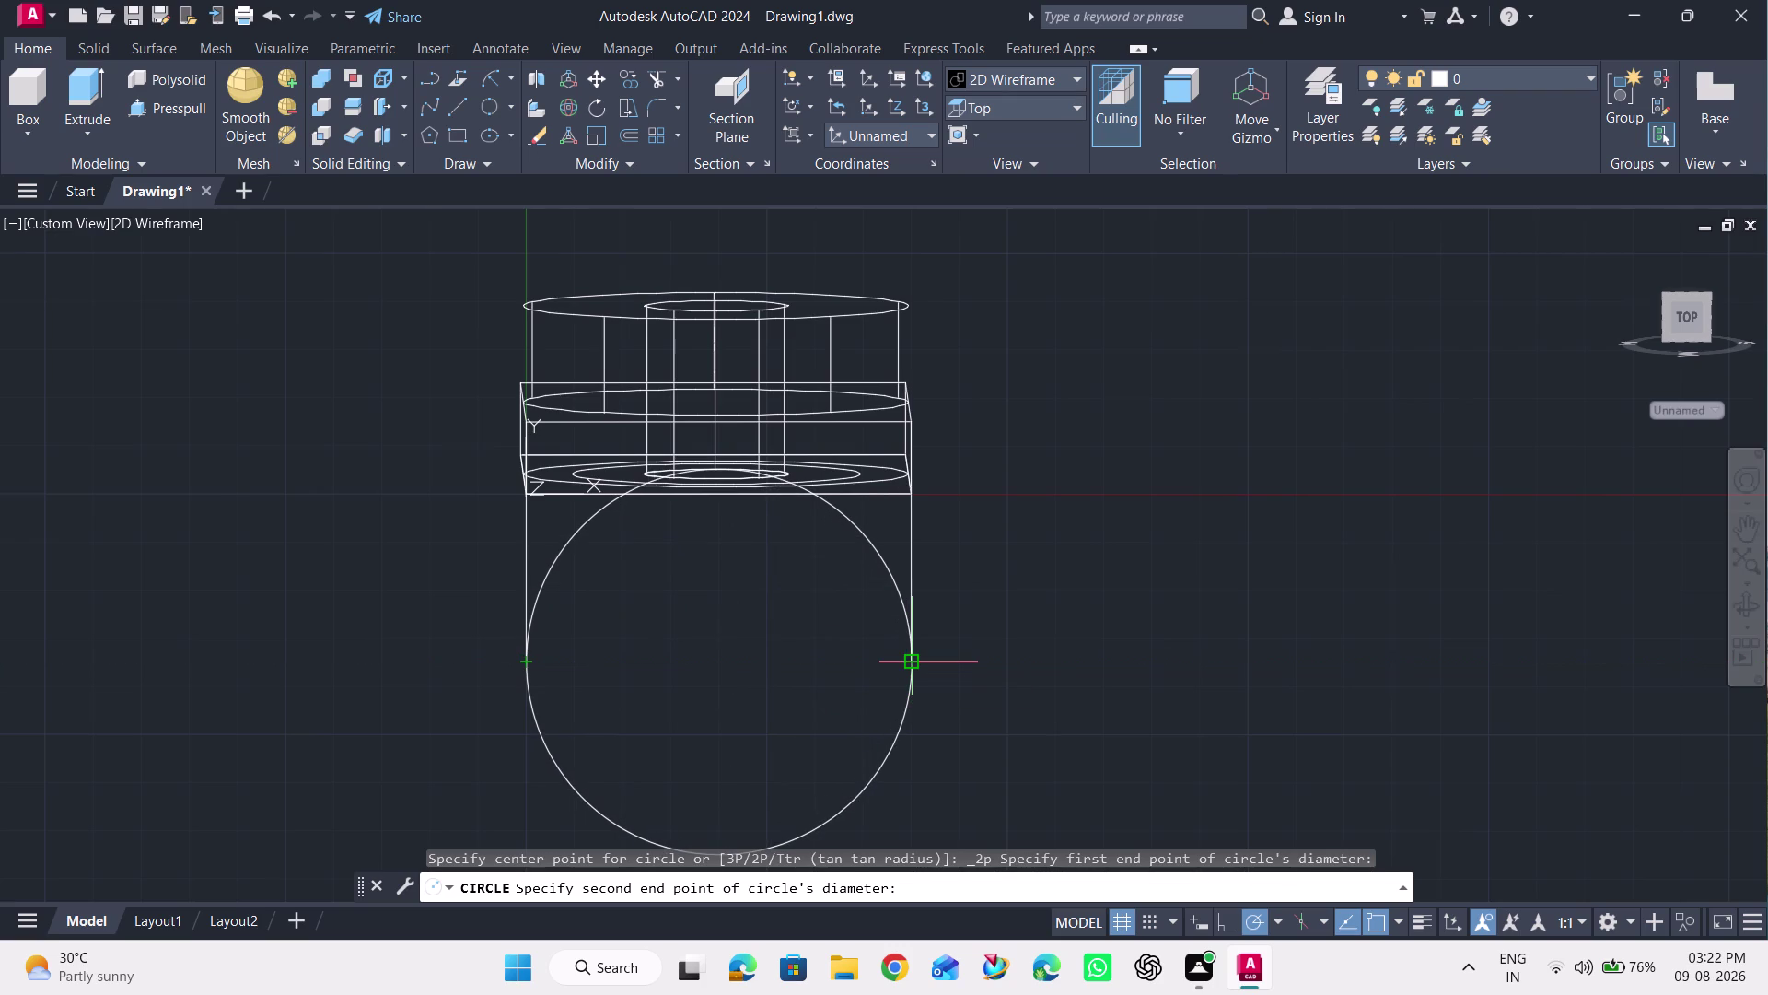
click(912, 663)
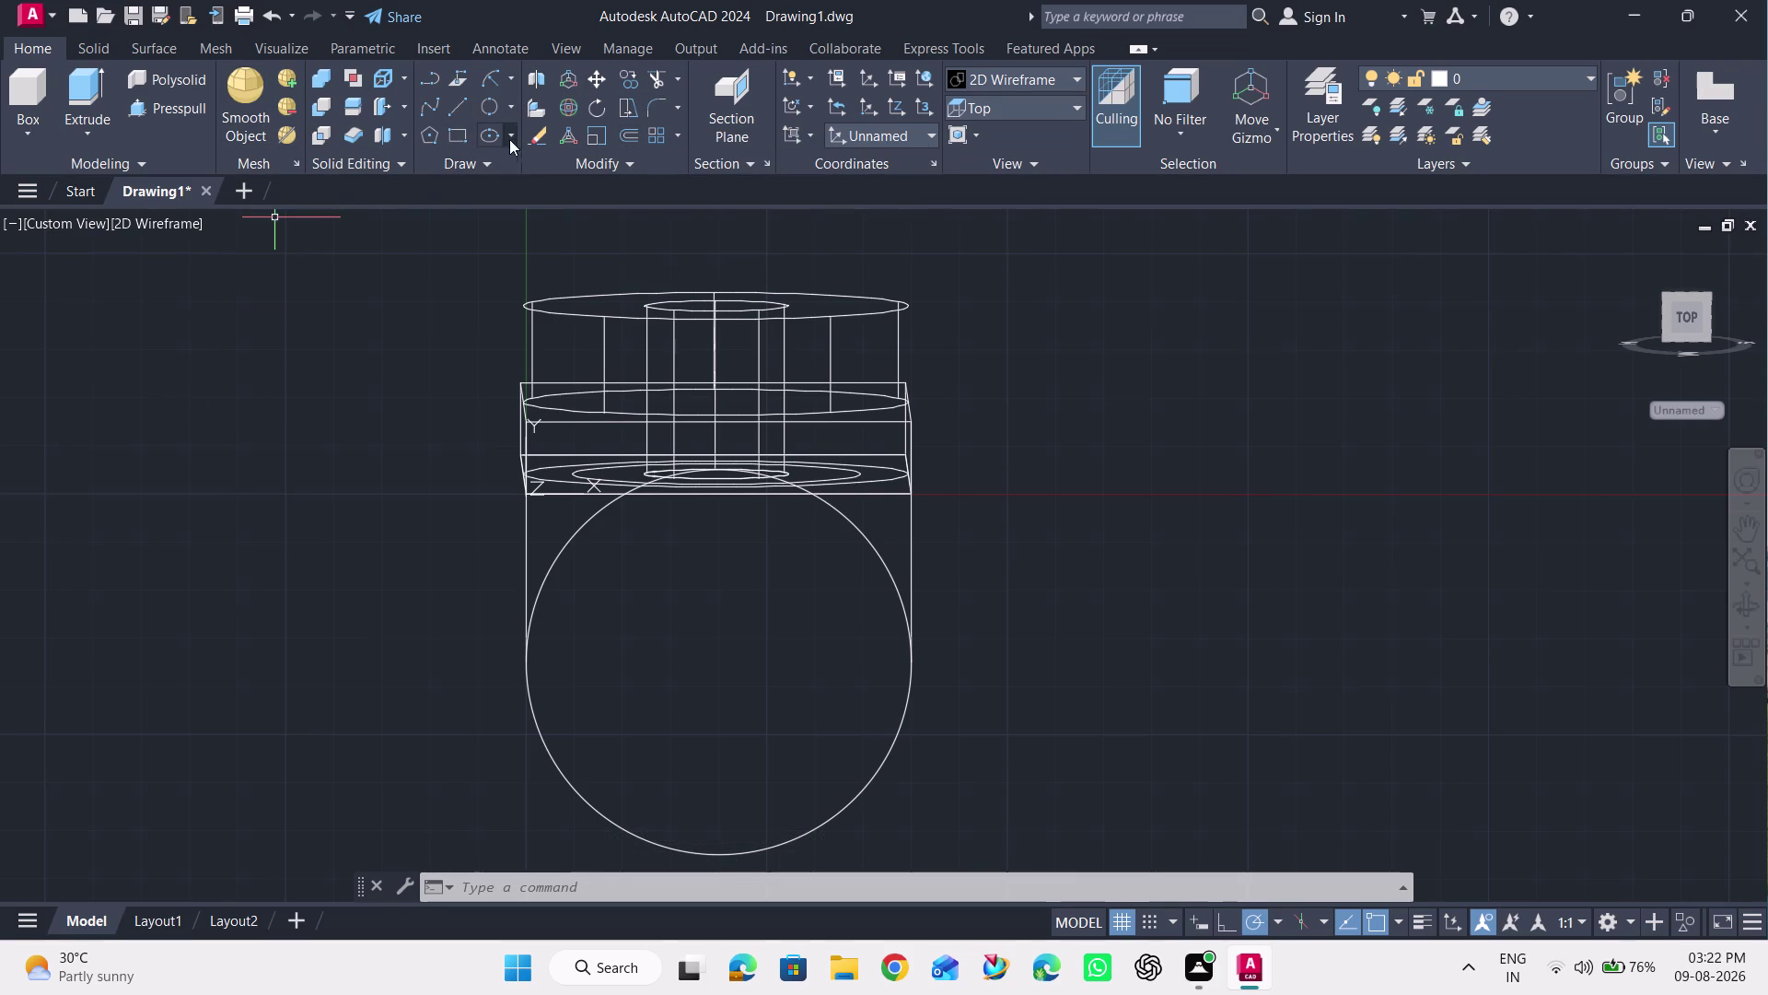
Bring up the extra drawing tools and start Trim.
click(610, 163)
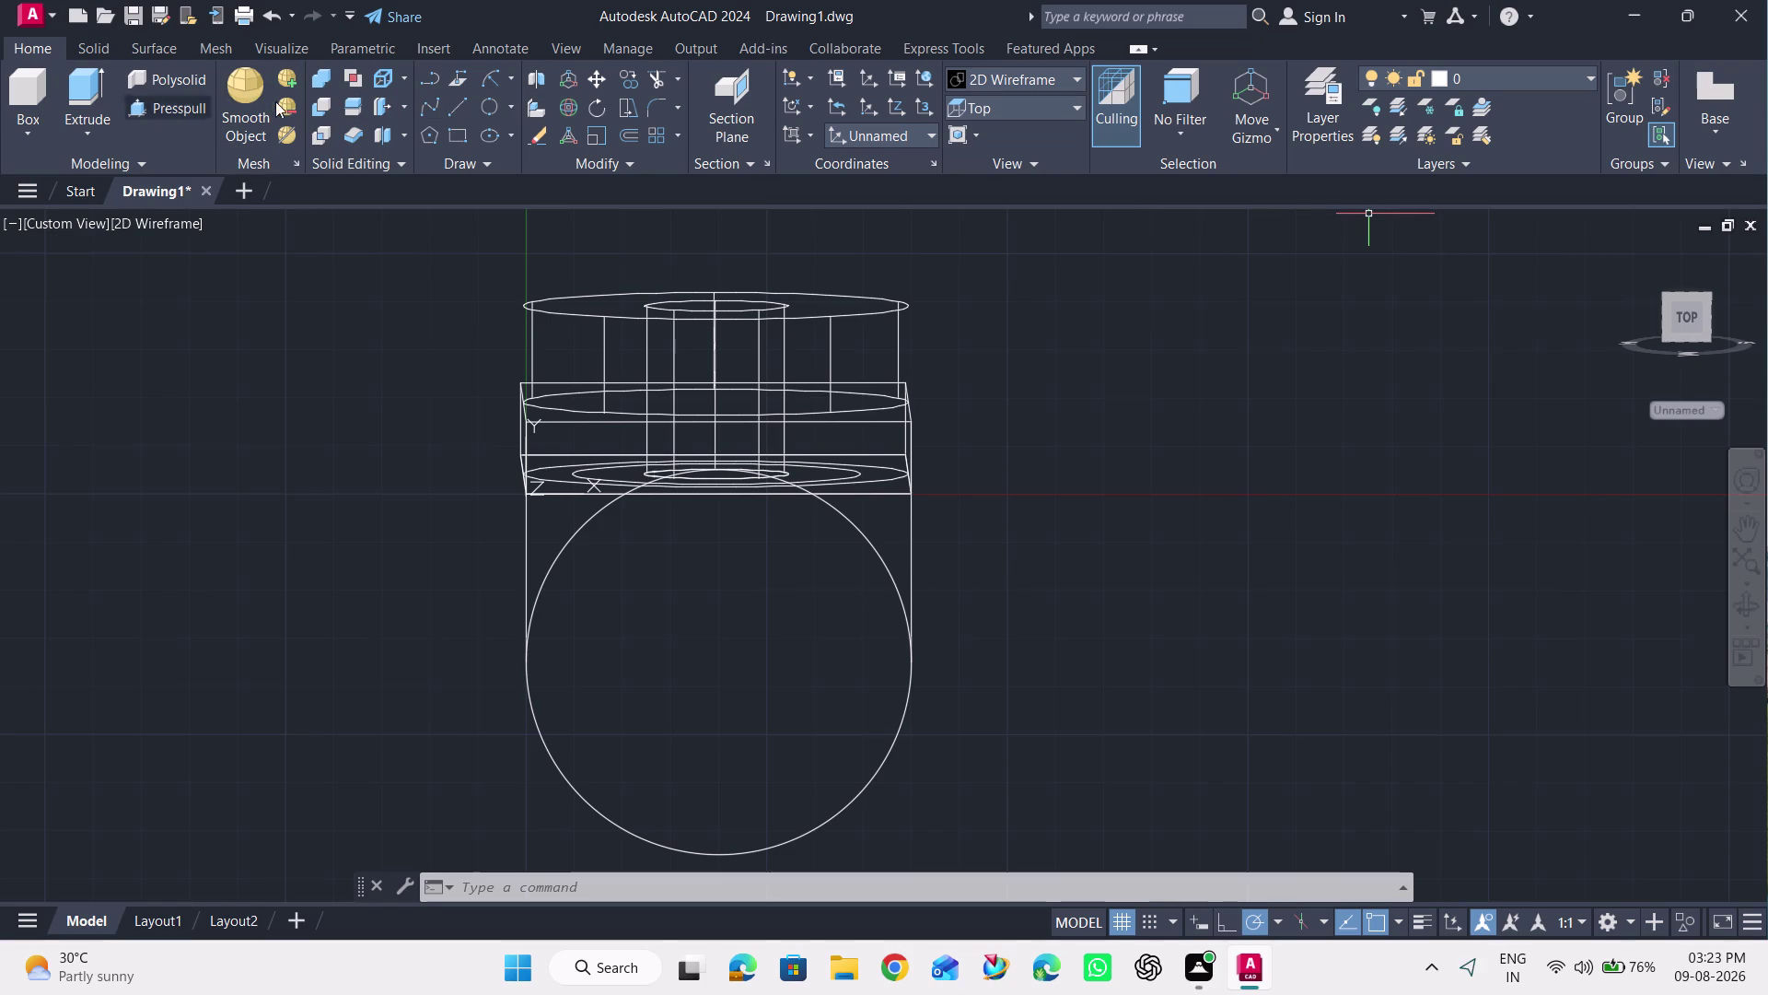
click(493, 165)
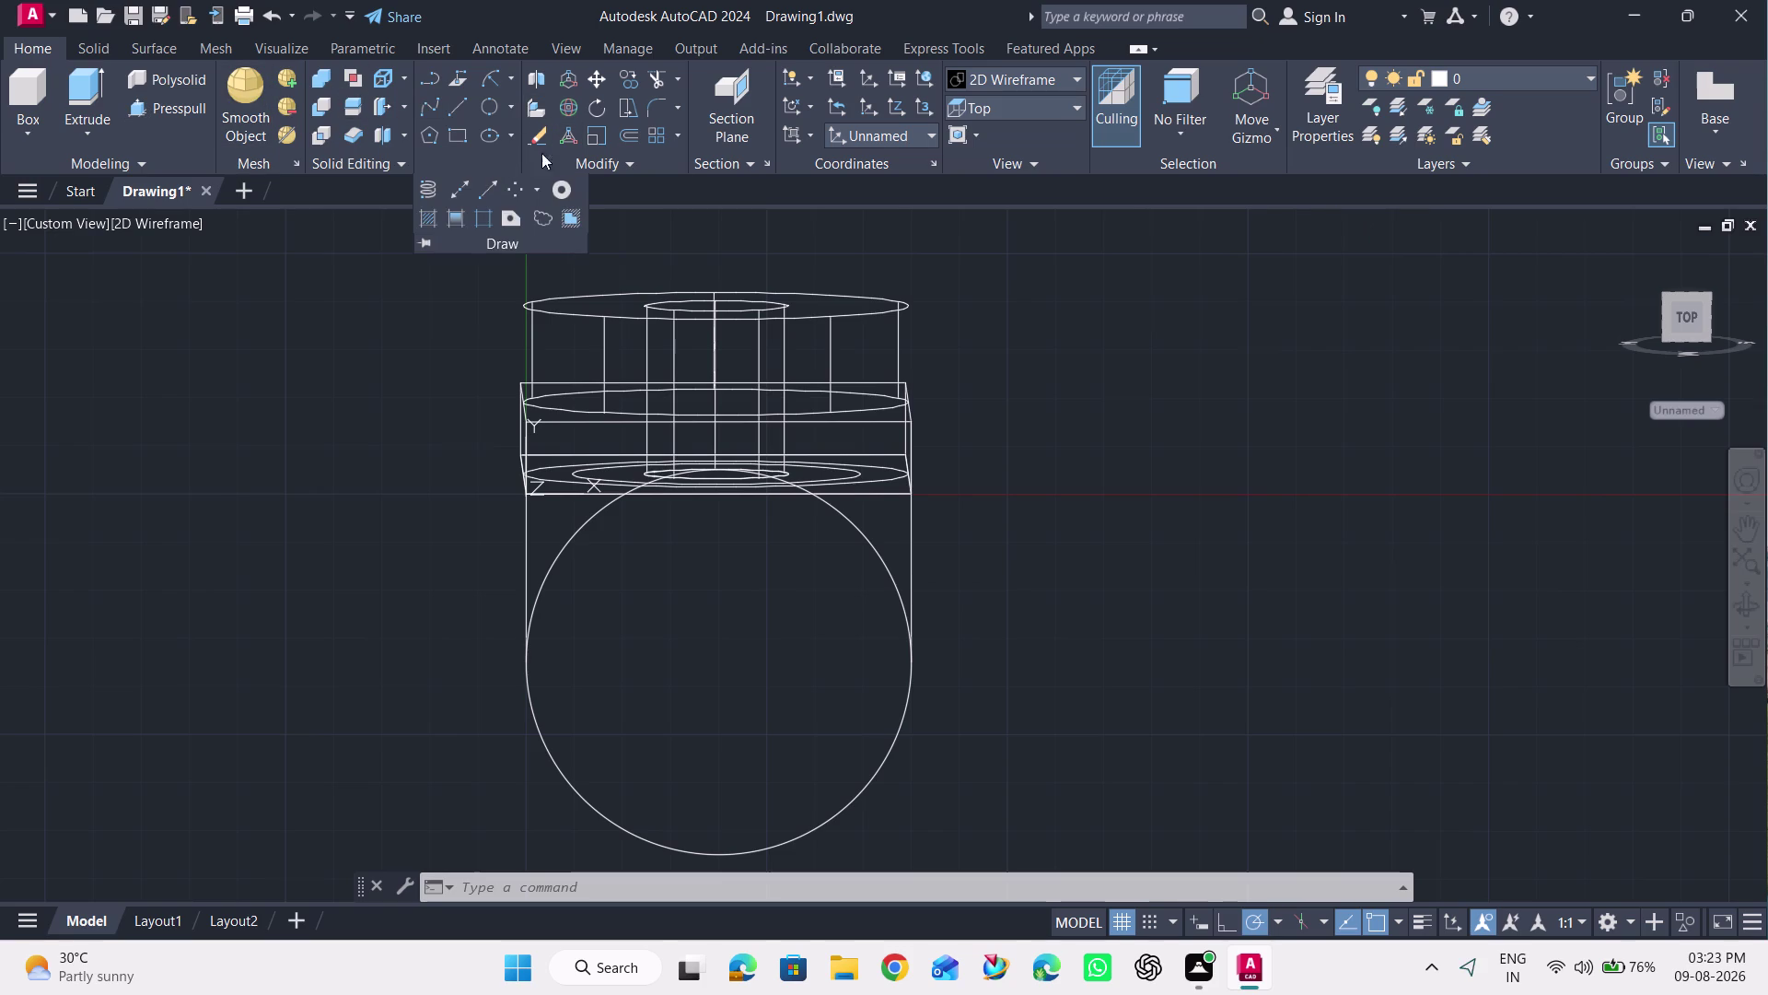
click(614, 157)
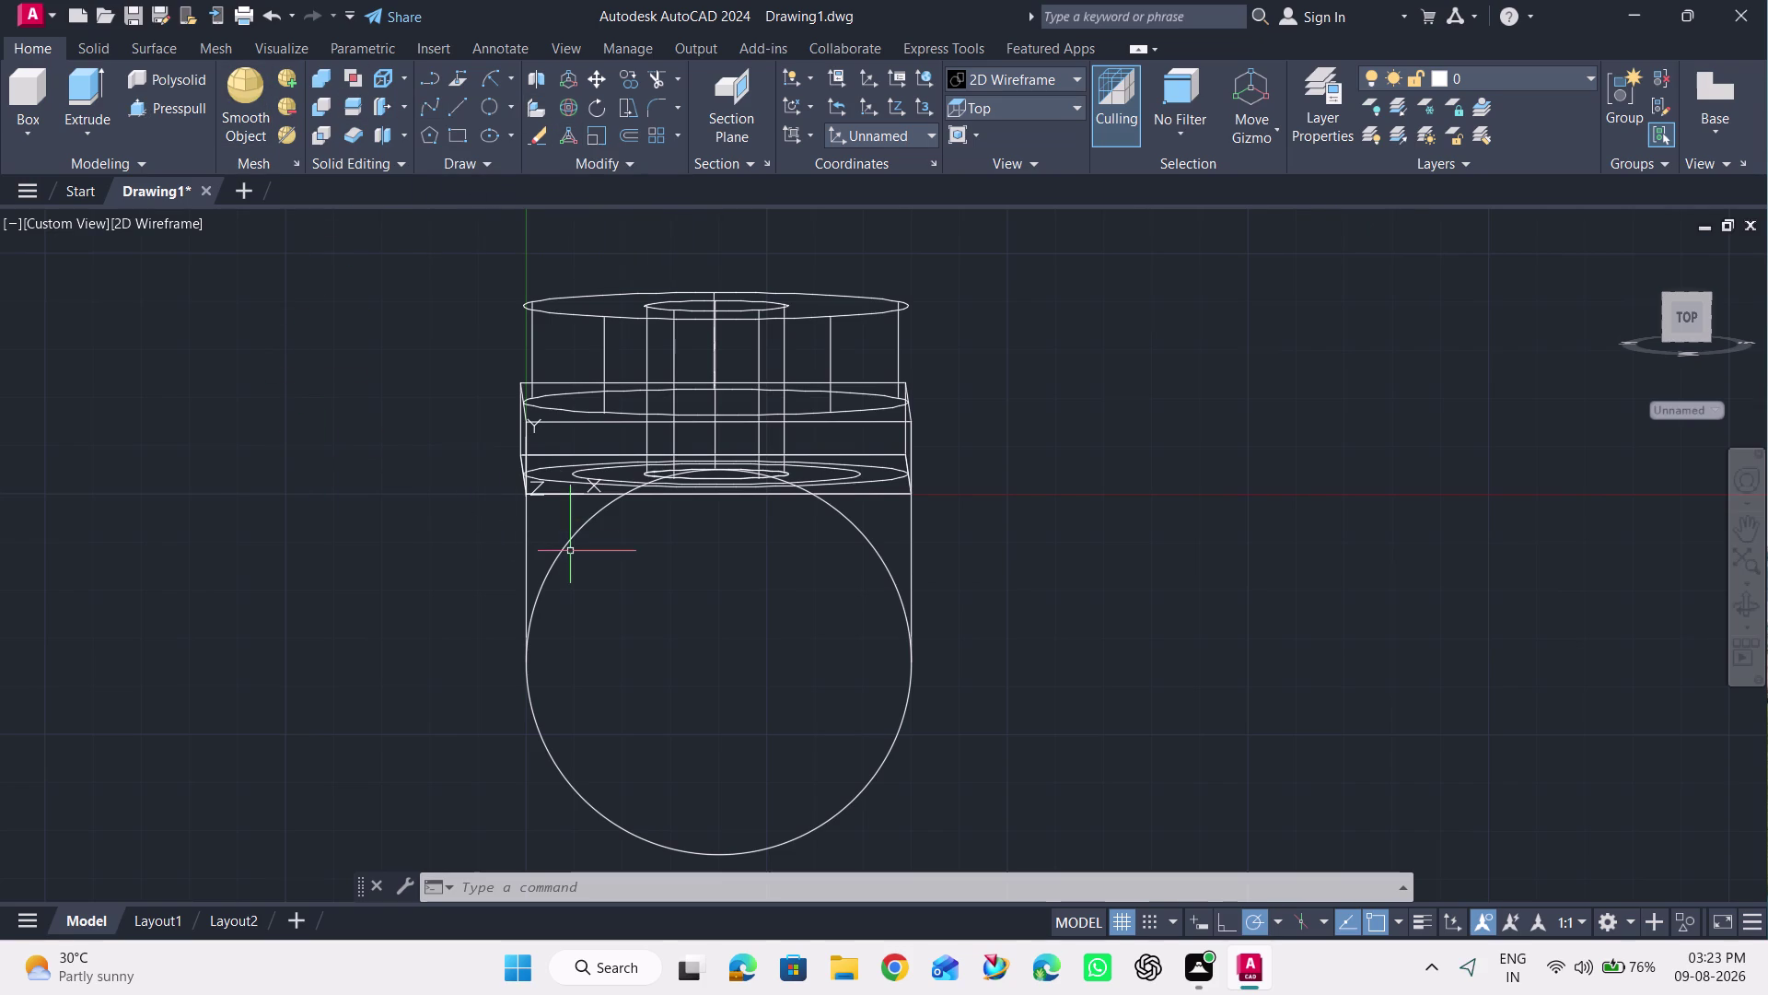
click(657, 78)
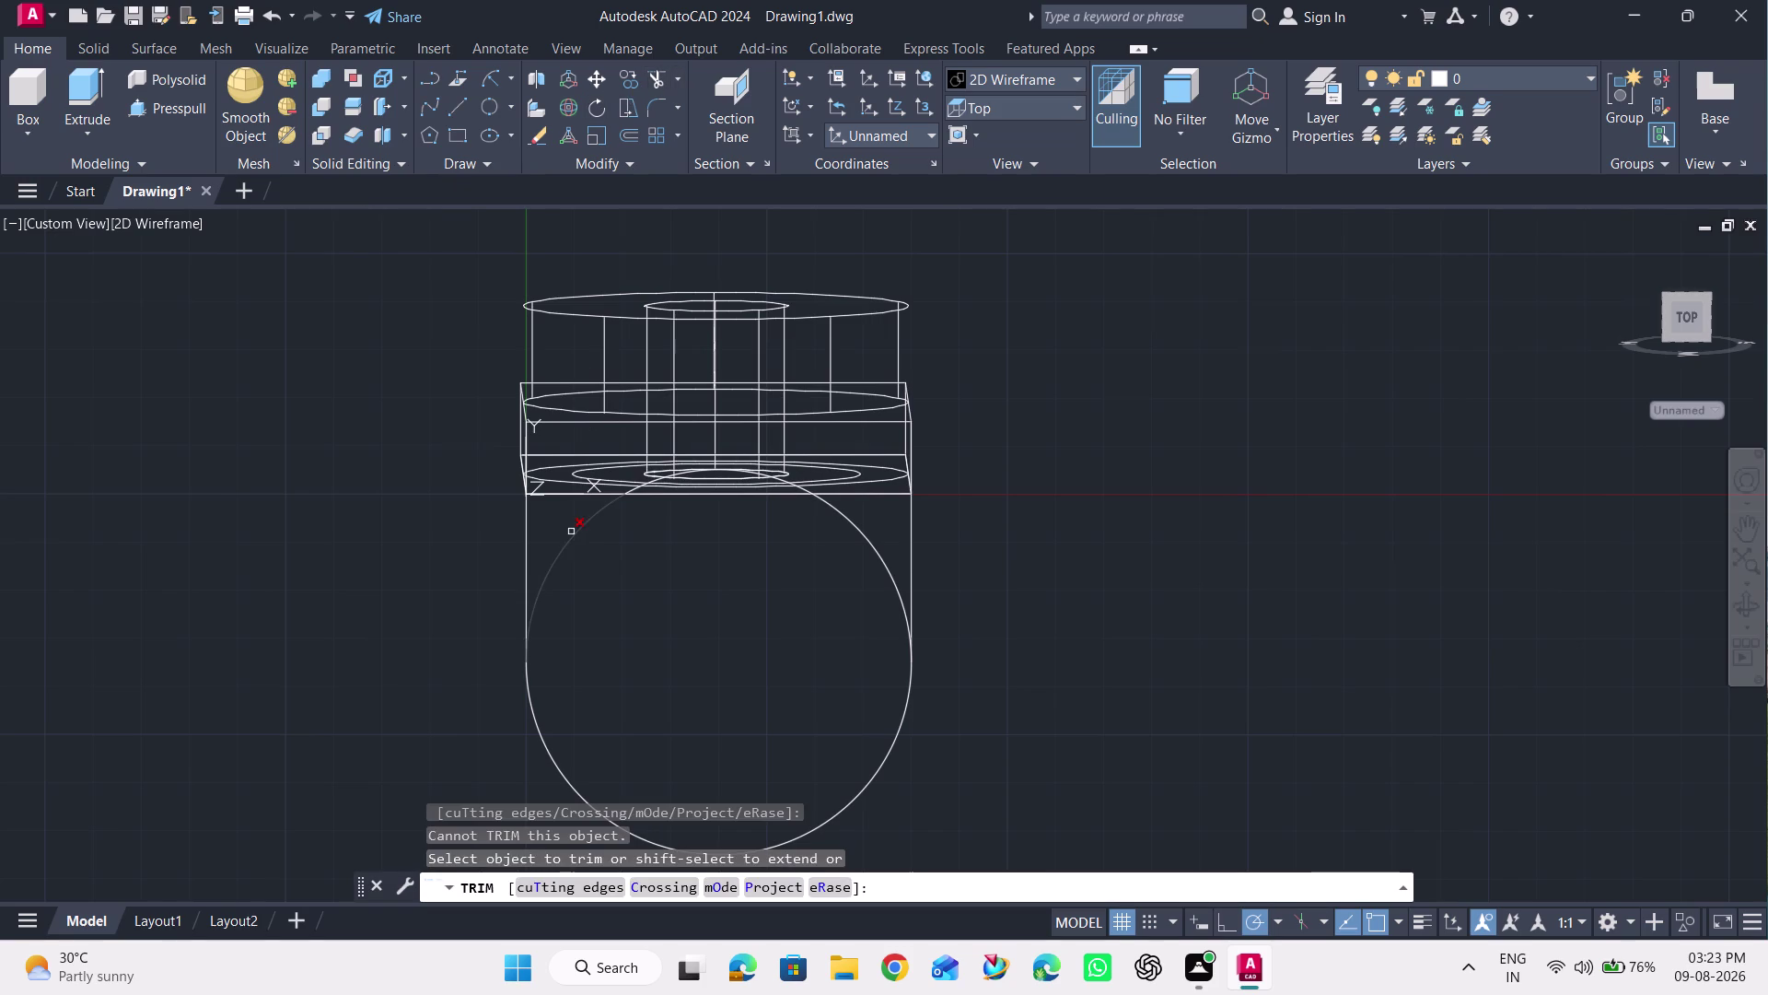
Trim away the circle's upper arcs with picks and a fence.
click(571, 536)
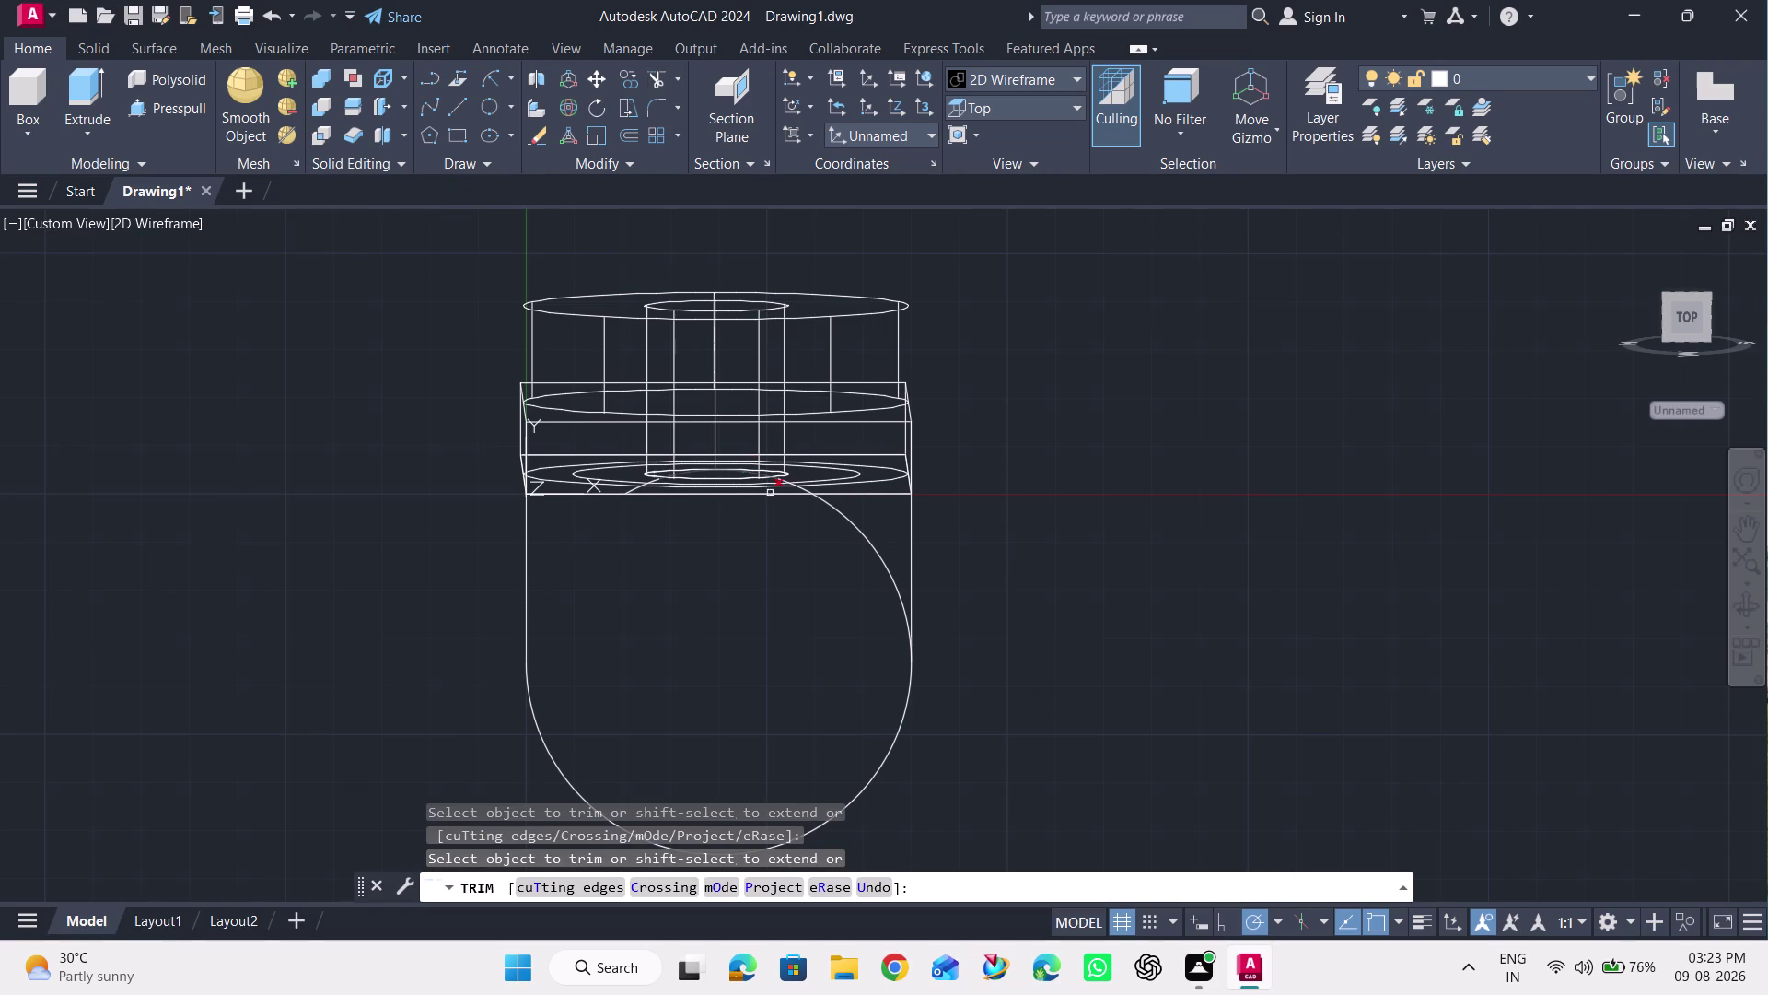
click(854, 520)
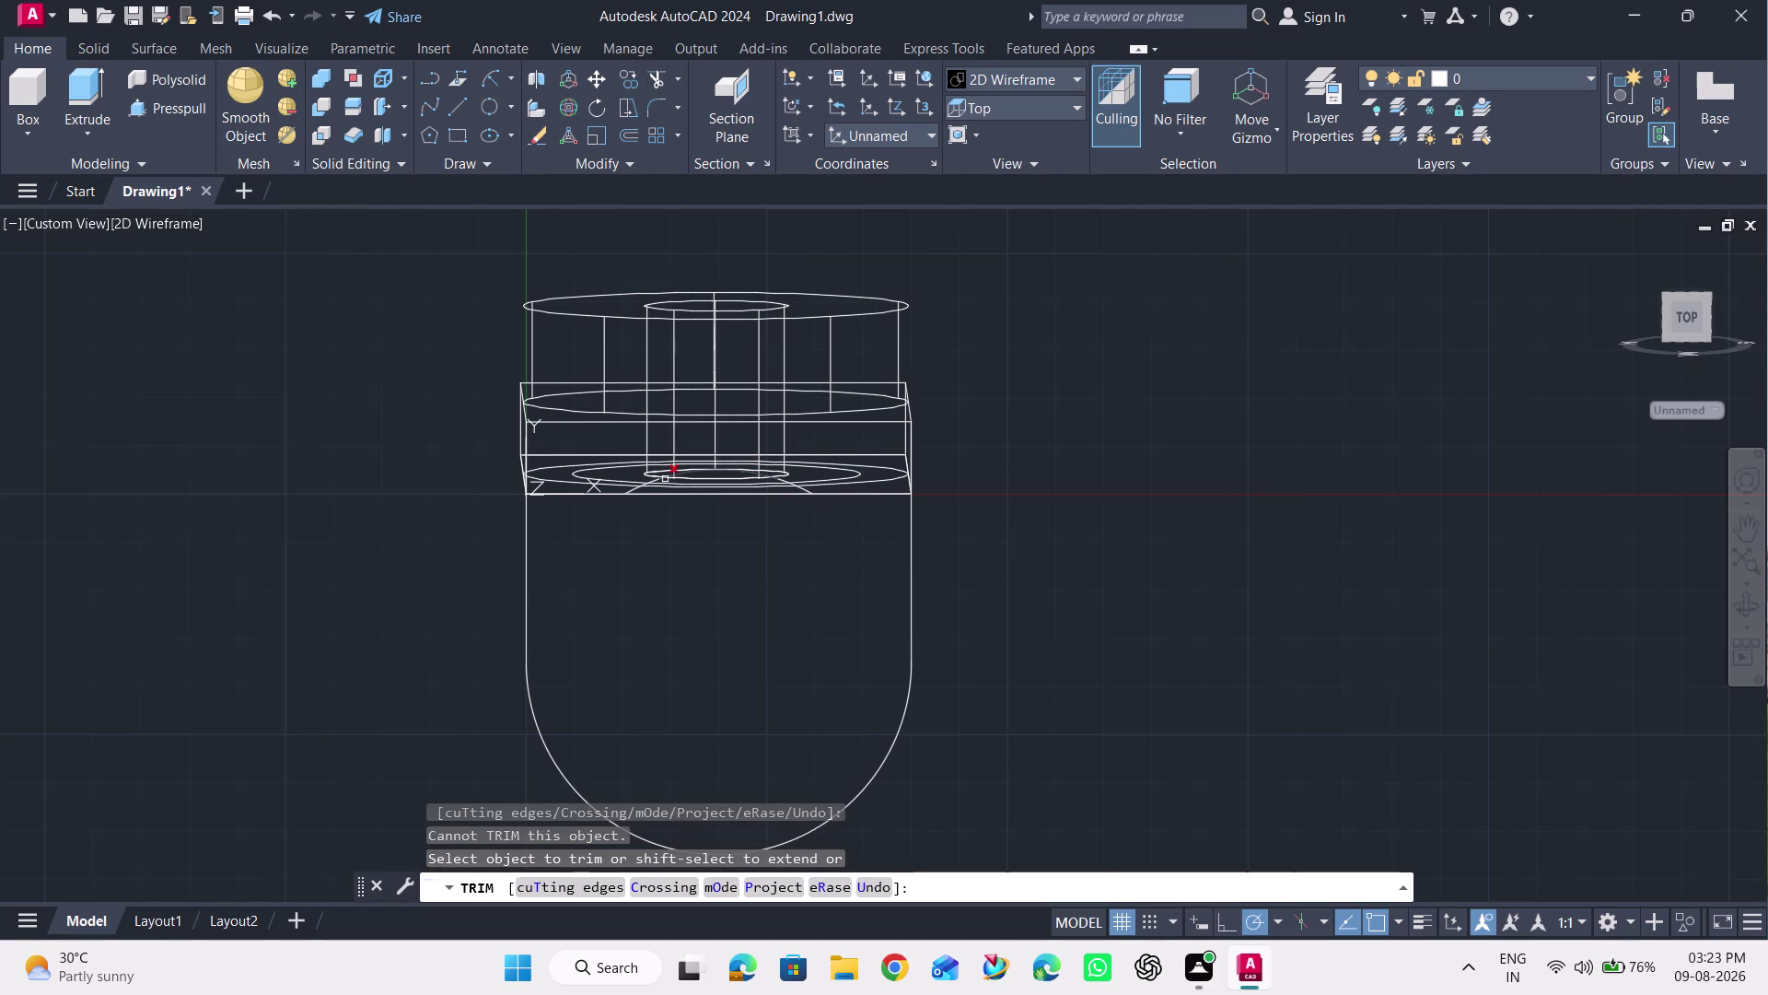
scroll(up, 3)
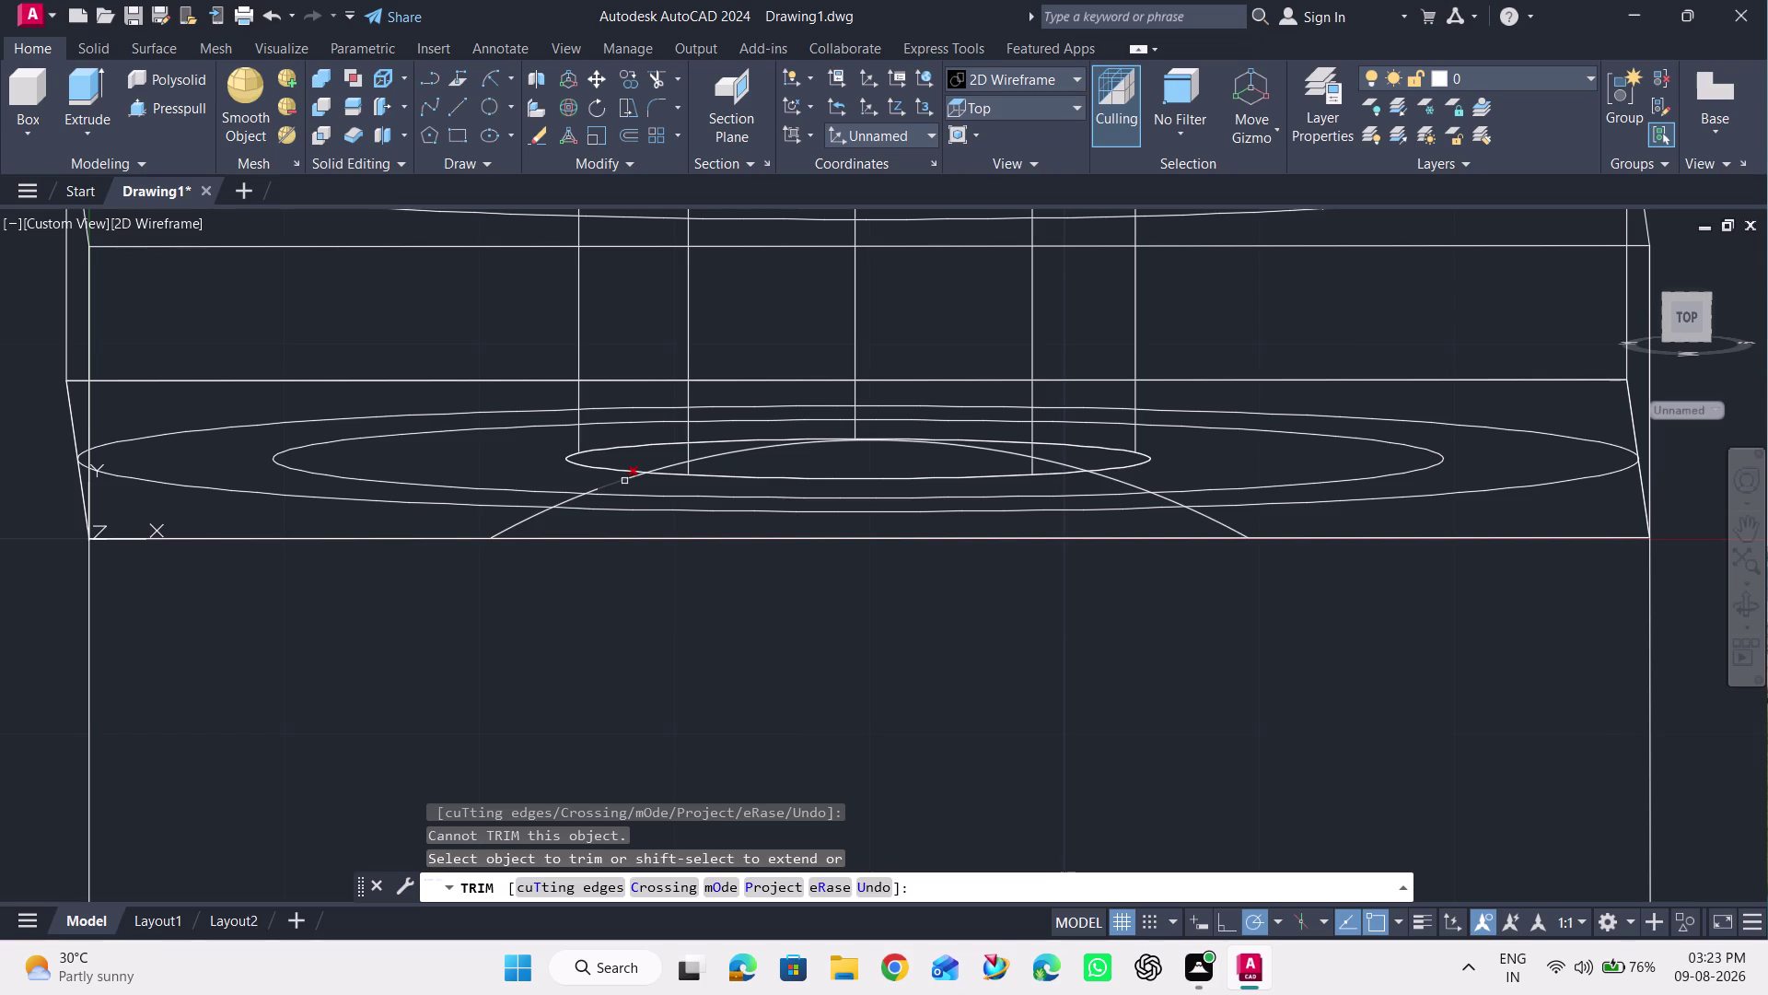
click(624, 481)
click(666, 461)
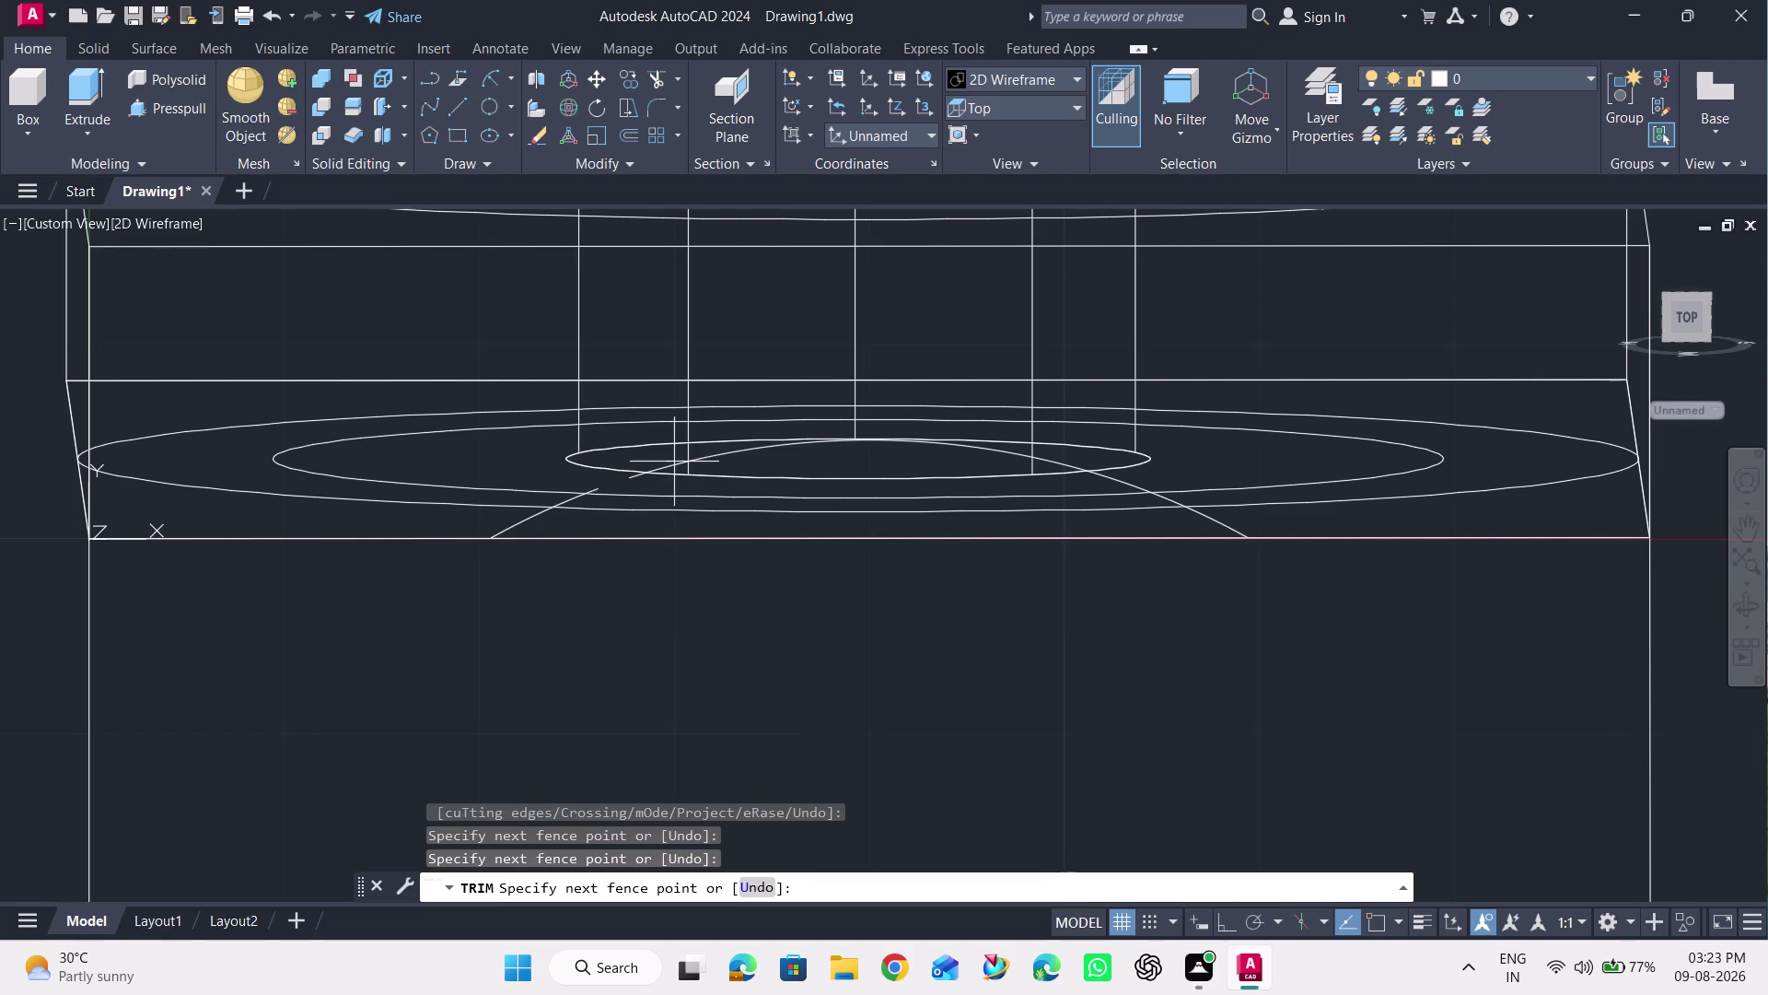
click(736, 454)
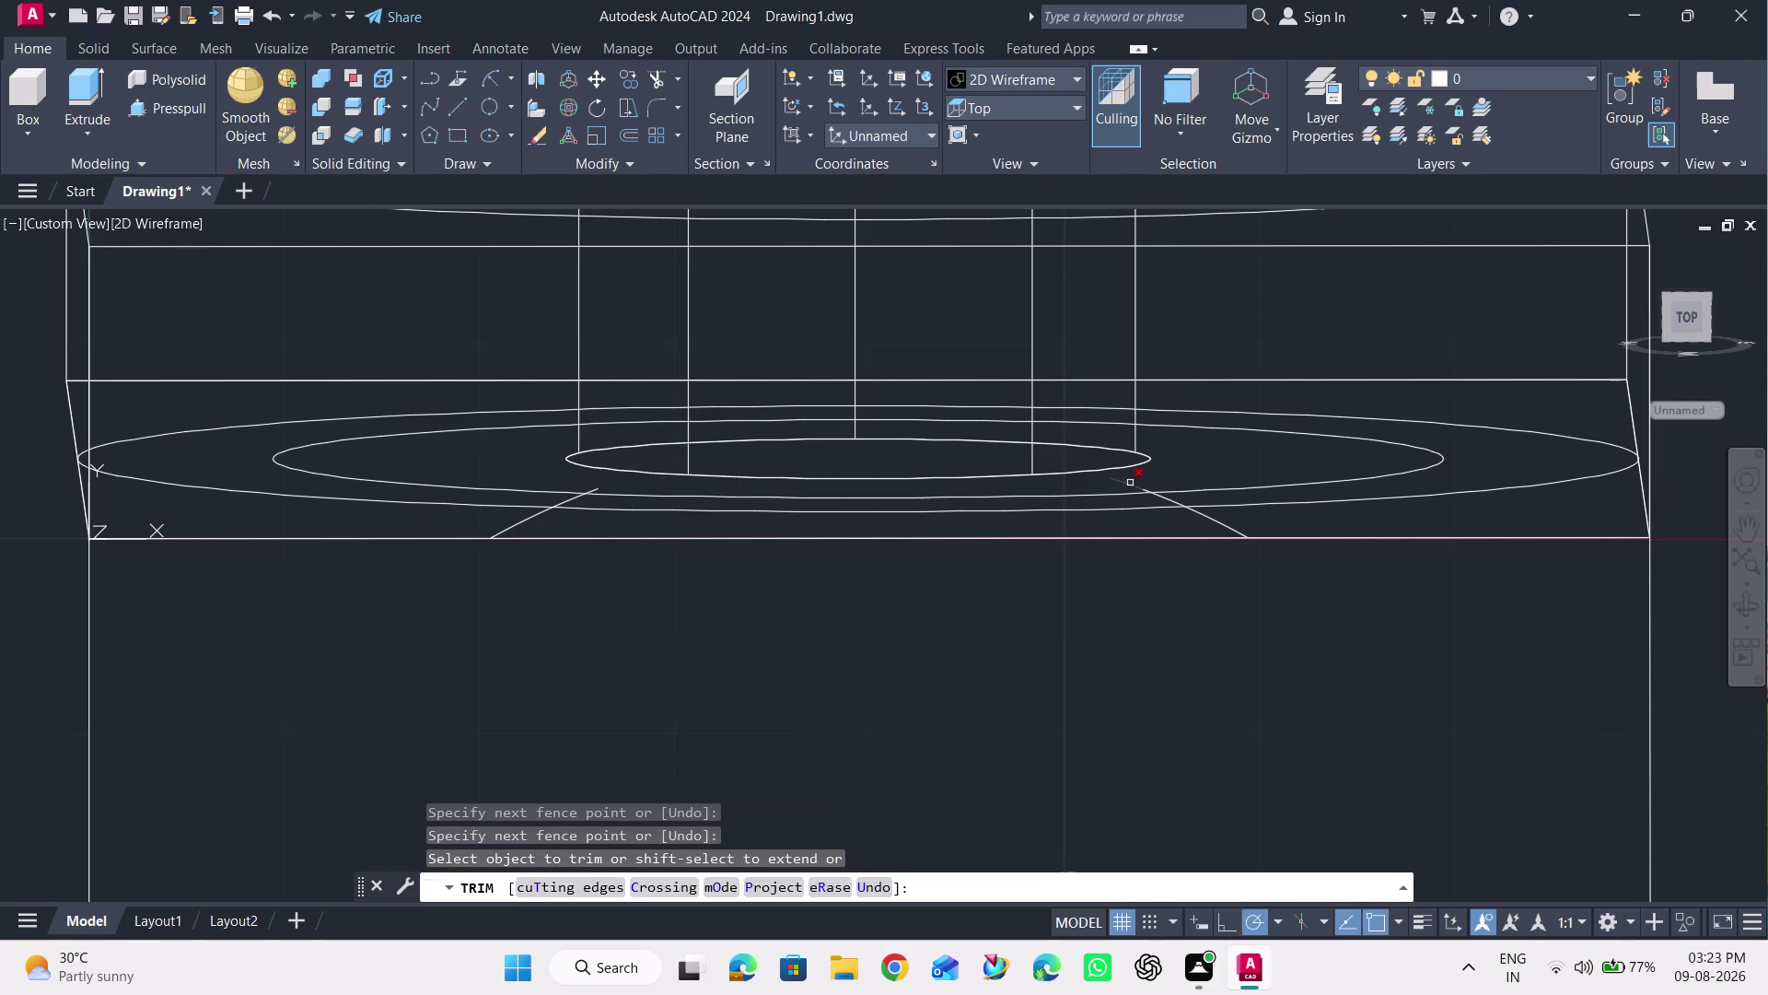
Trim the stray right-hand line pieces at the plate base.
click(1130, 483)
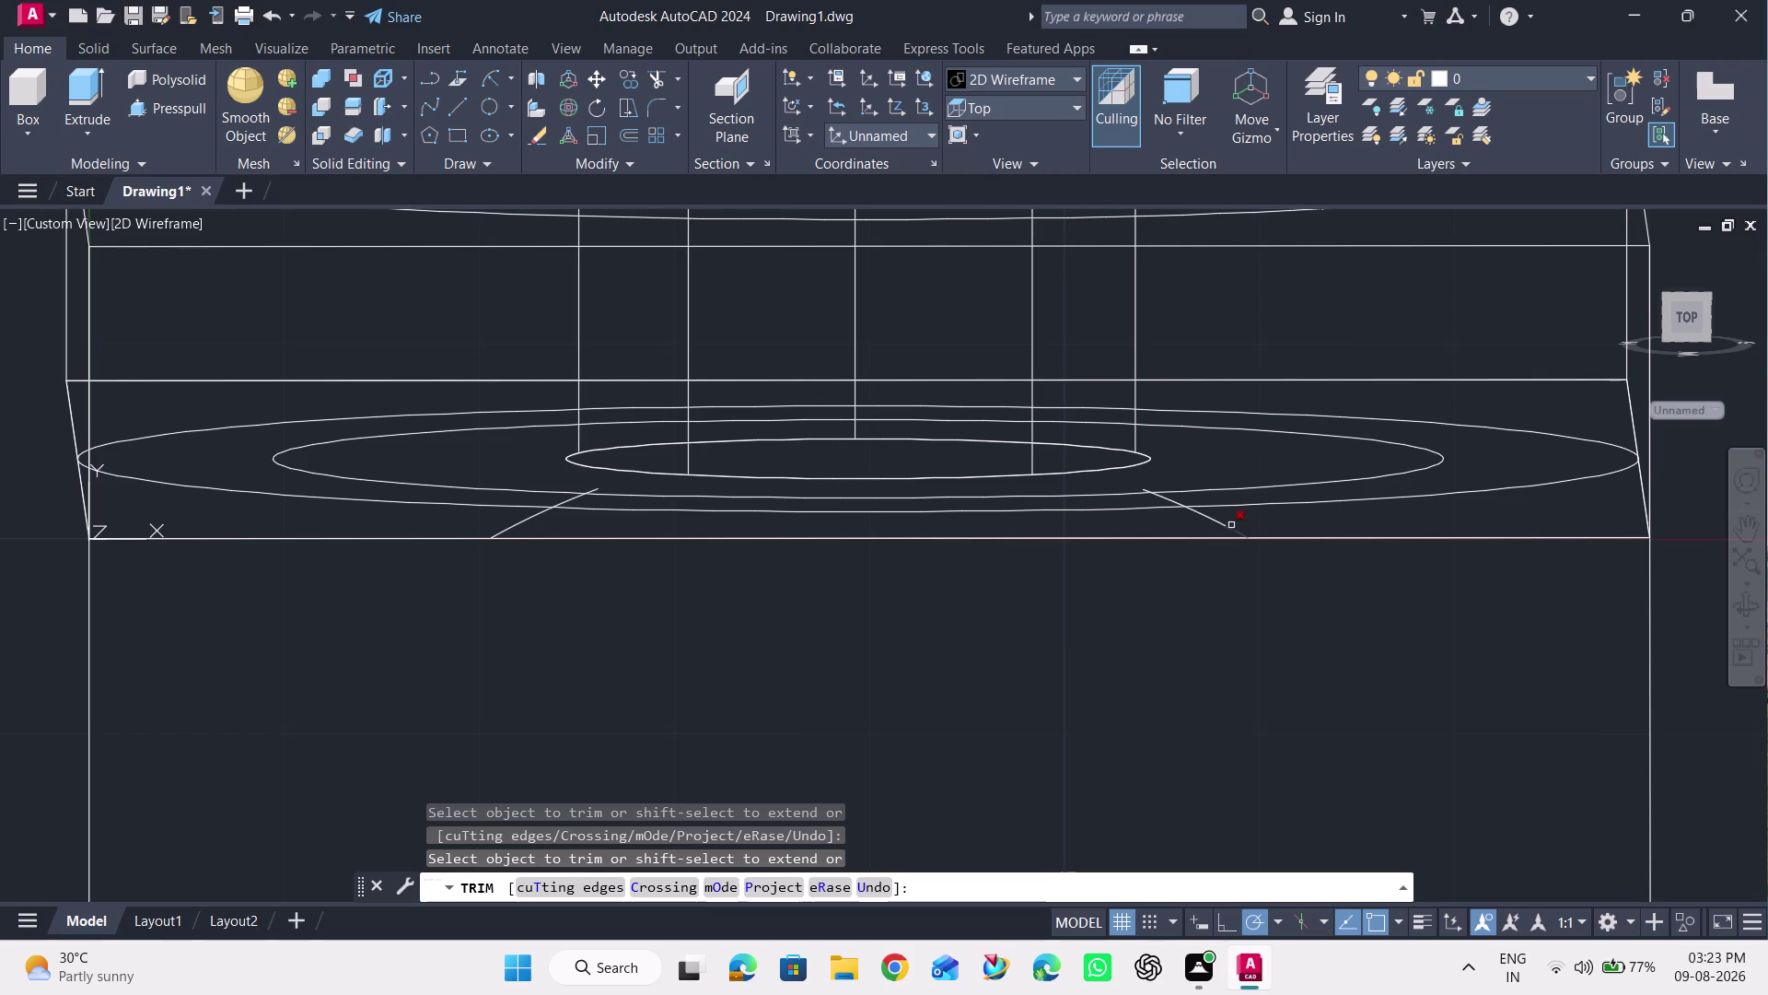
click(1264, 521)
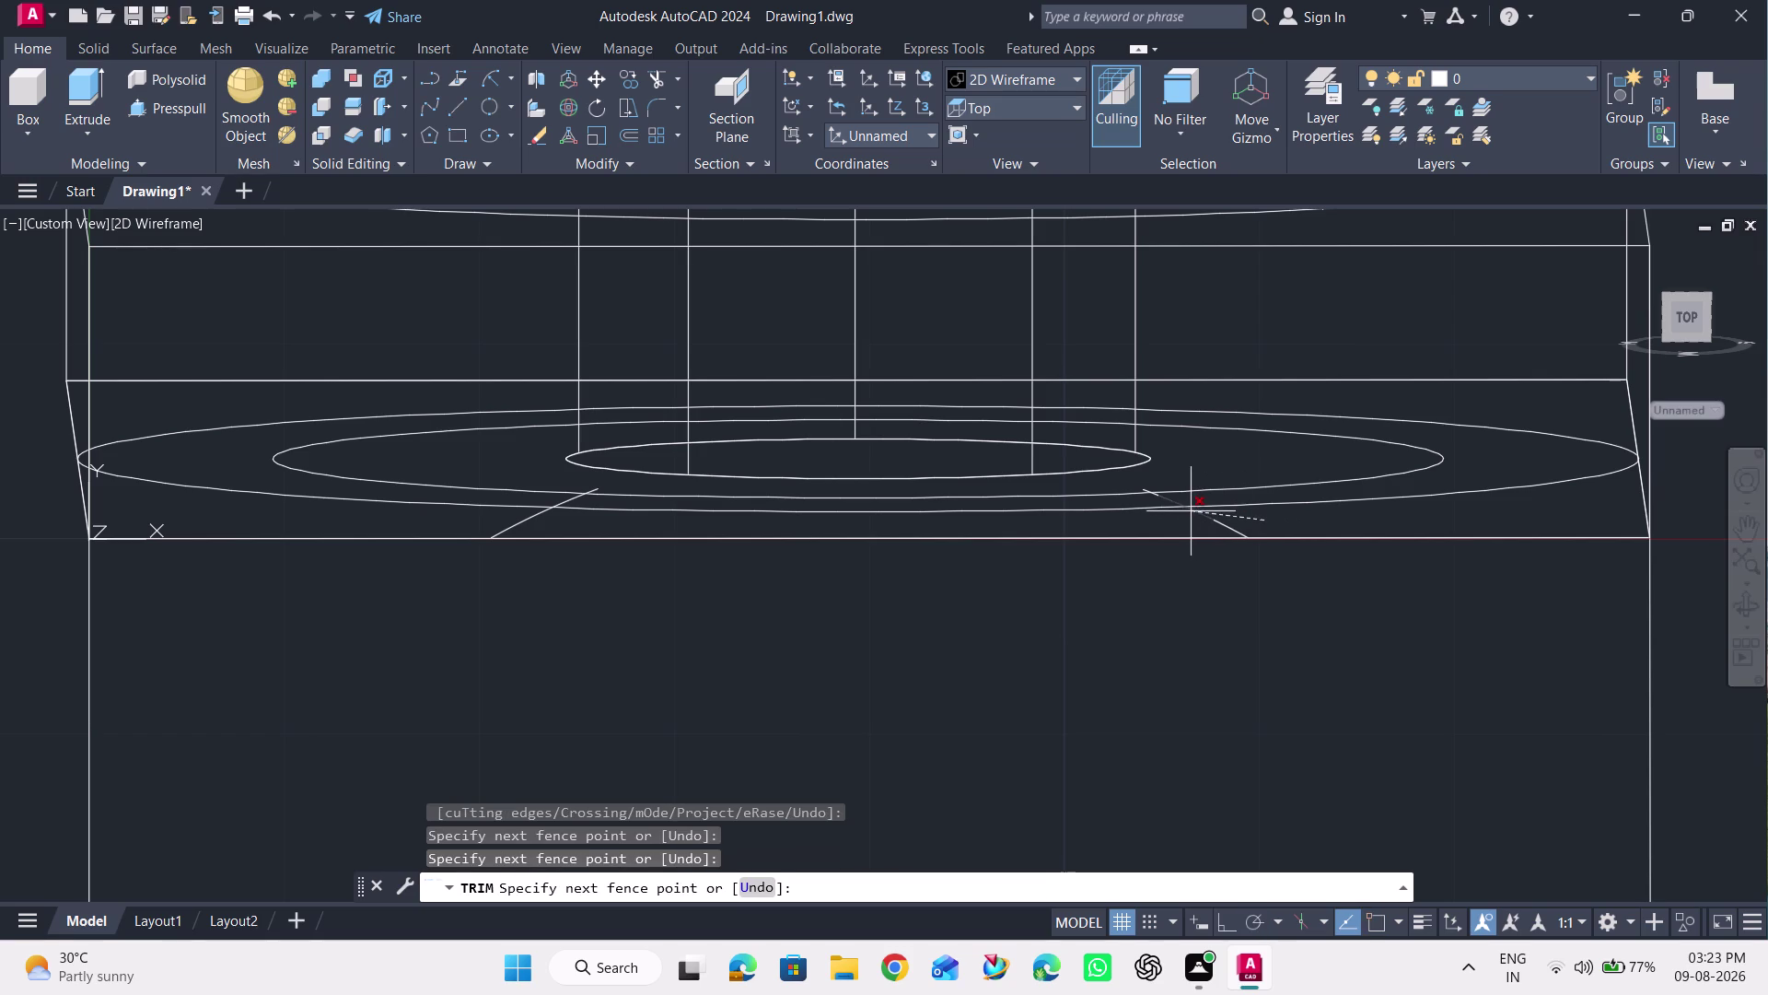
click(1178, 514)
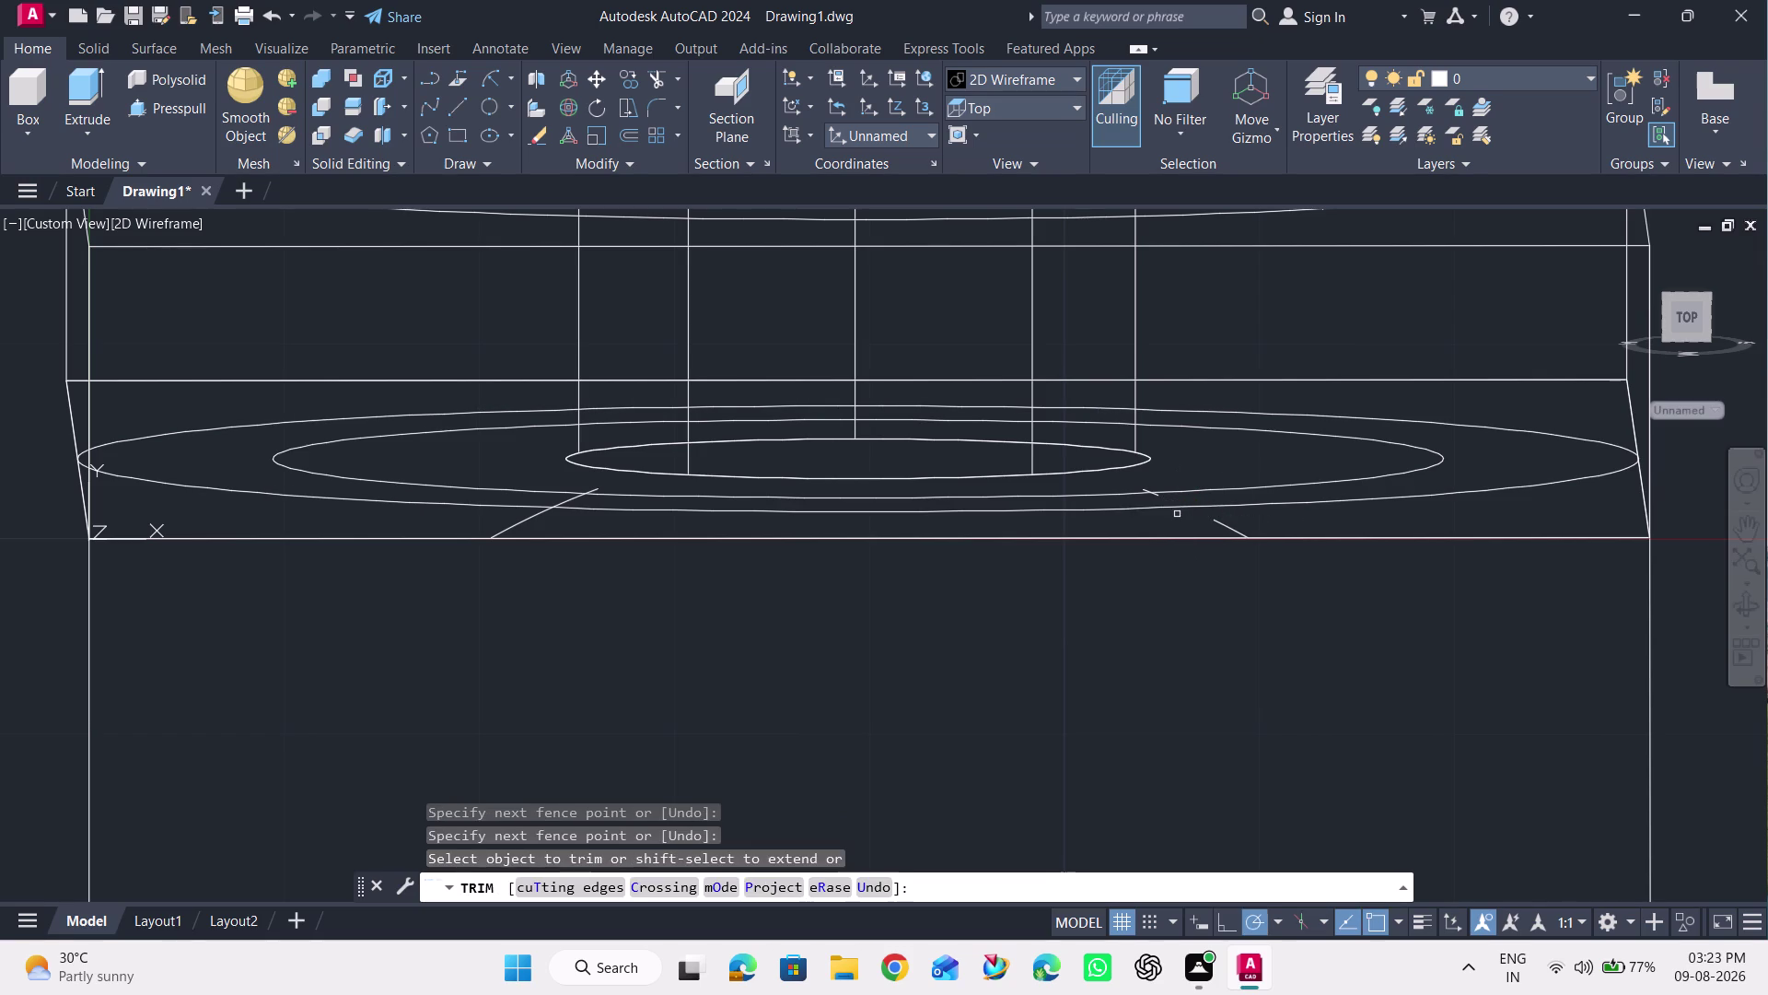
click(1255, 520)
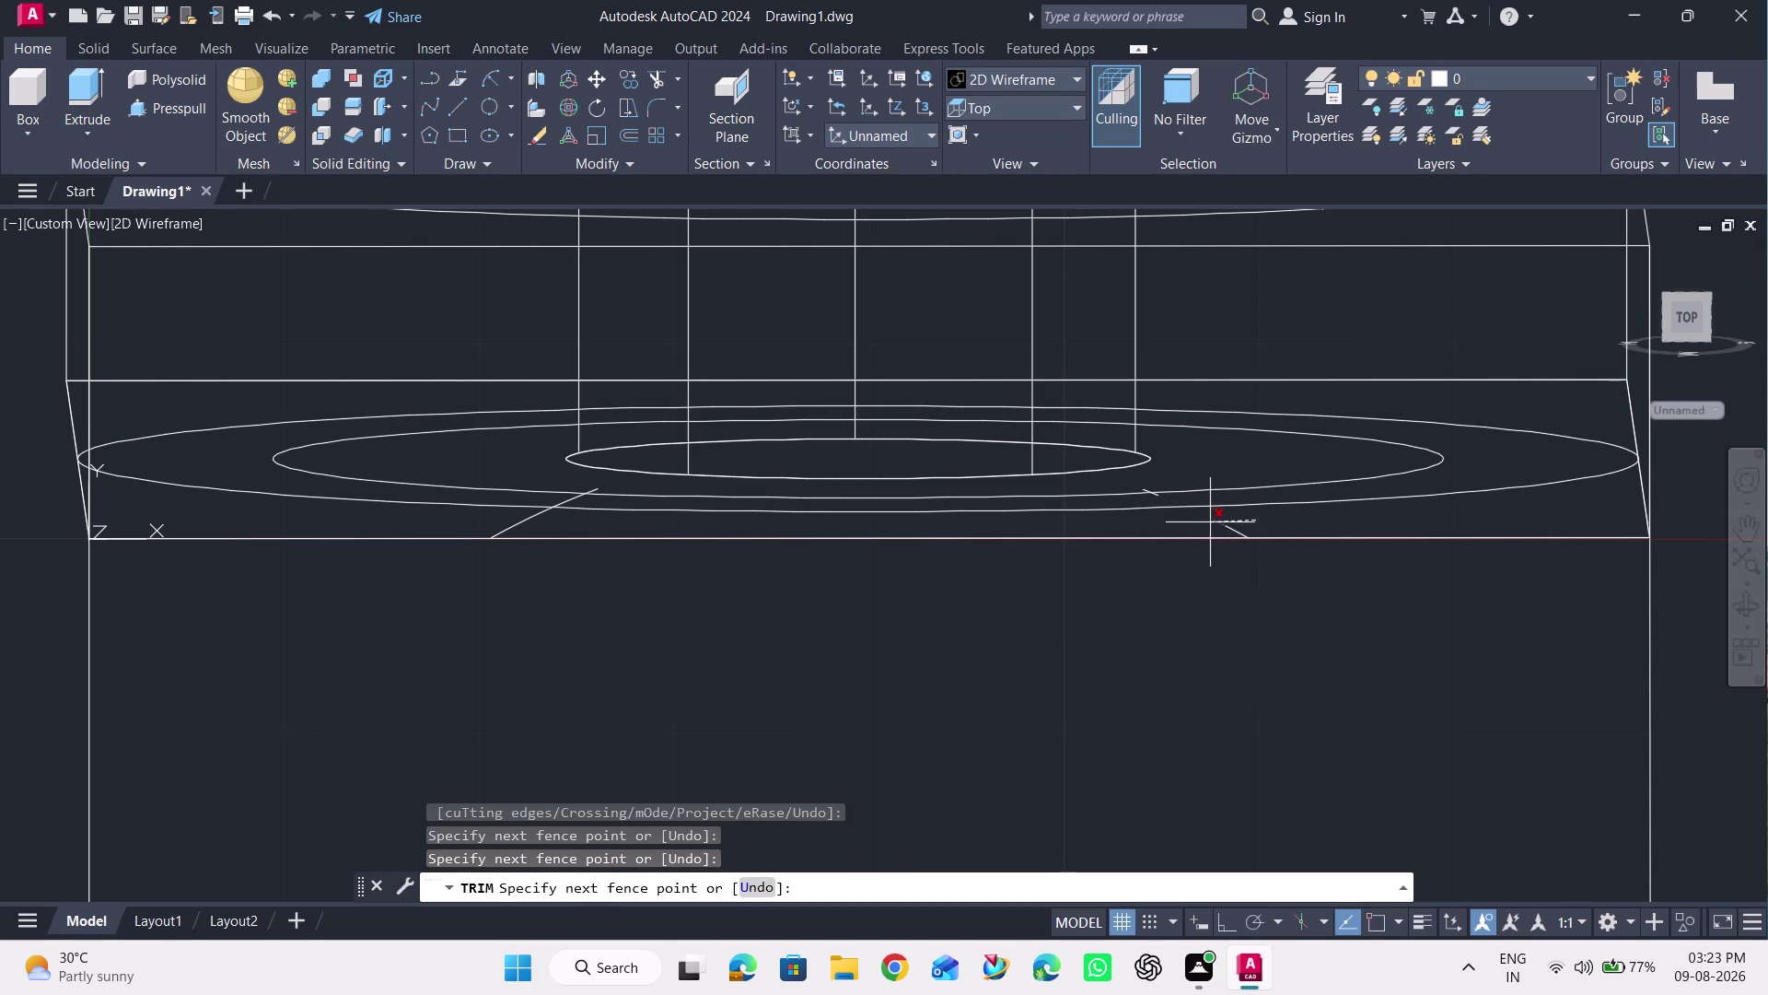
click(1203, 526)
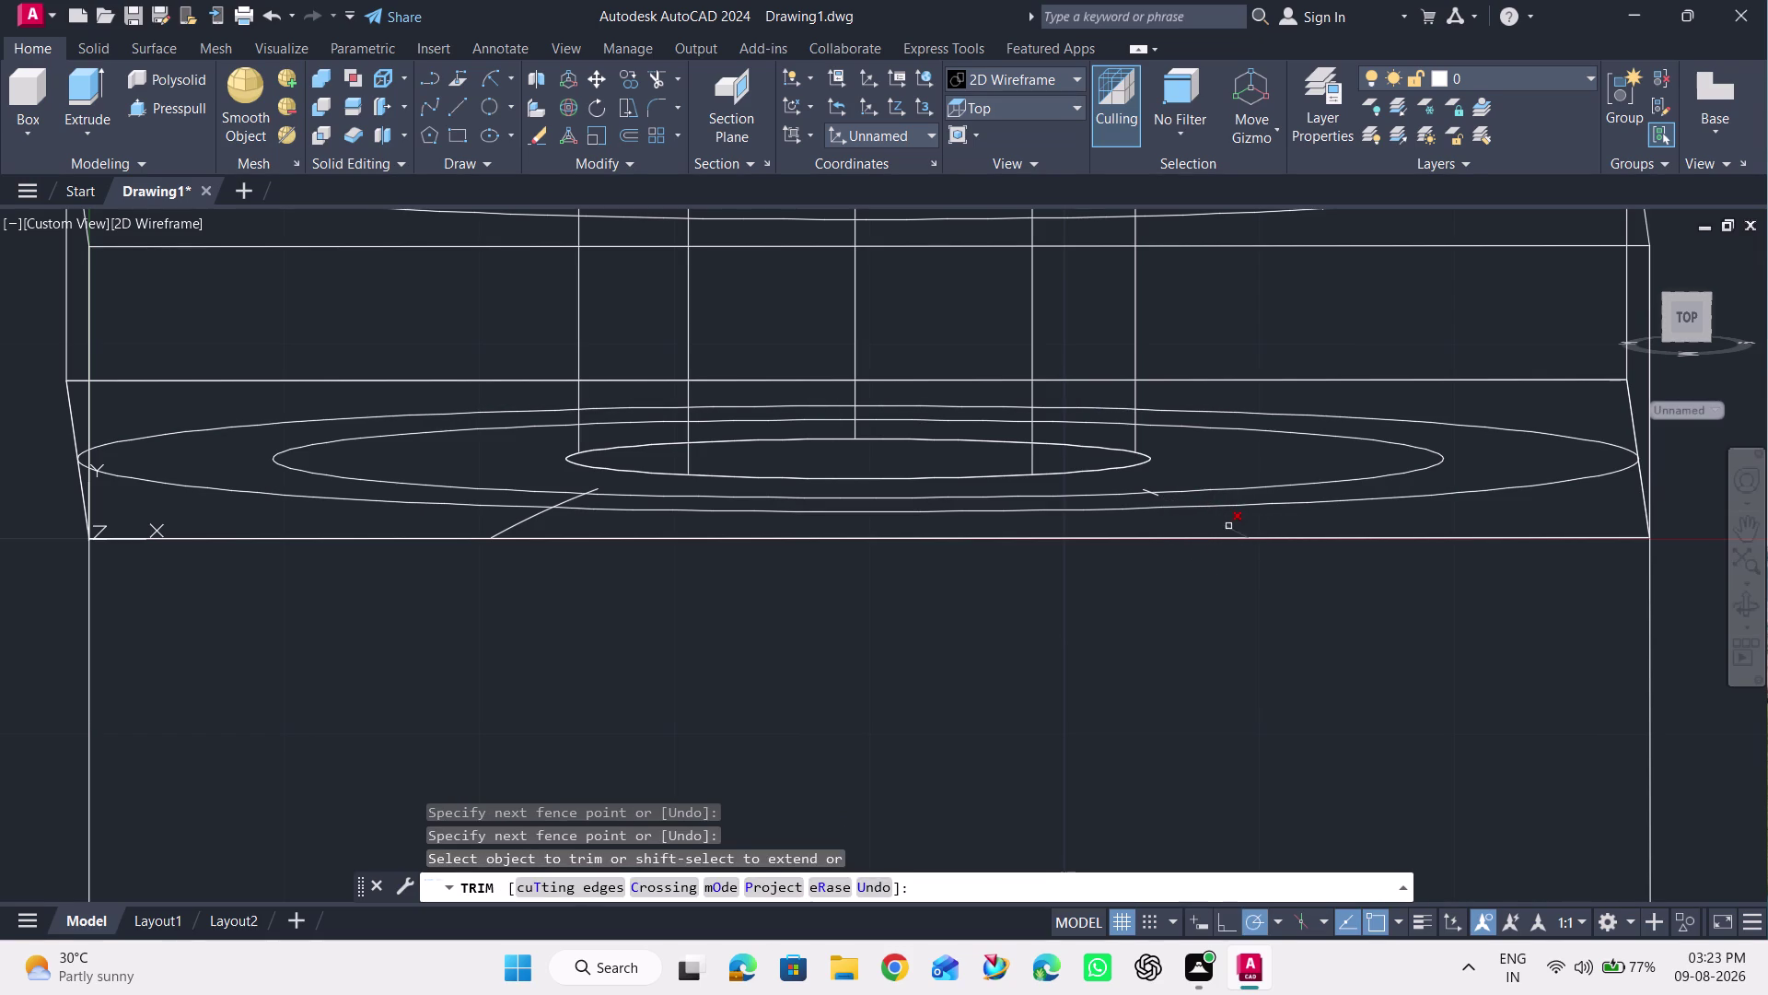
click(1229, 527)
click(1152, 496)
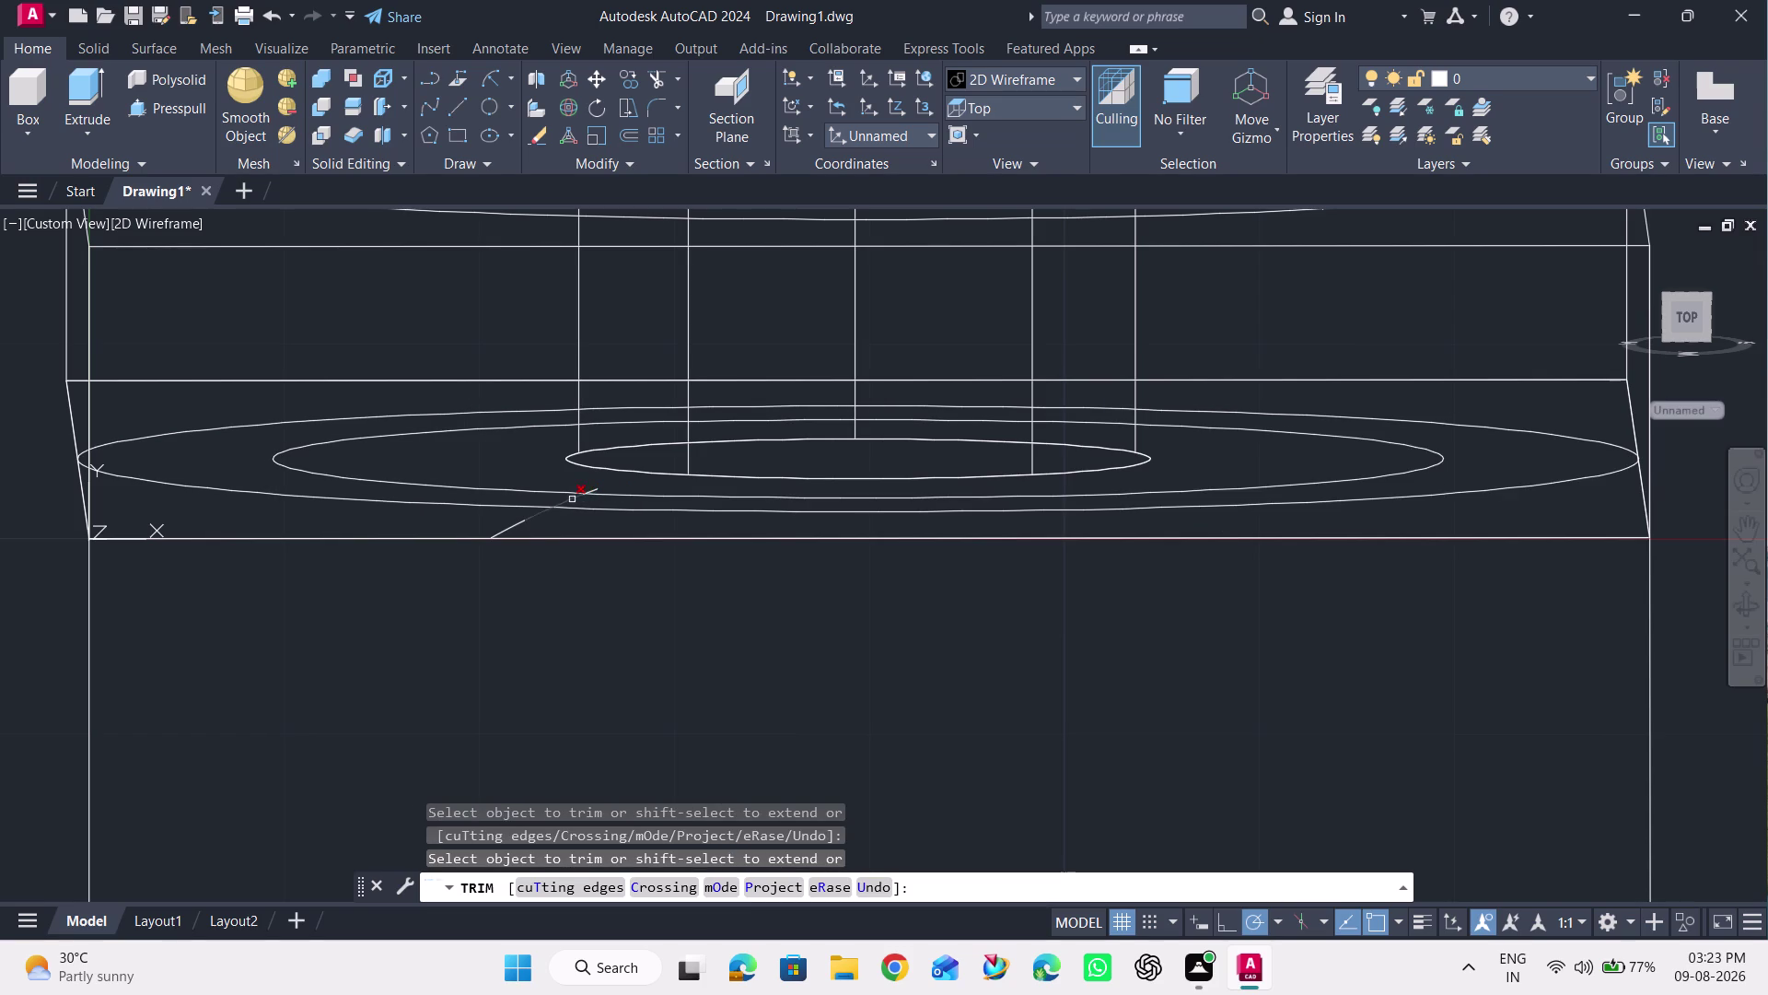
Trim the stray left-hand line pieces and end the trim.
click(572, 499)
click(600, 489)
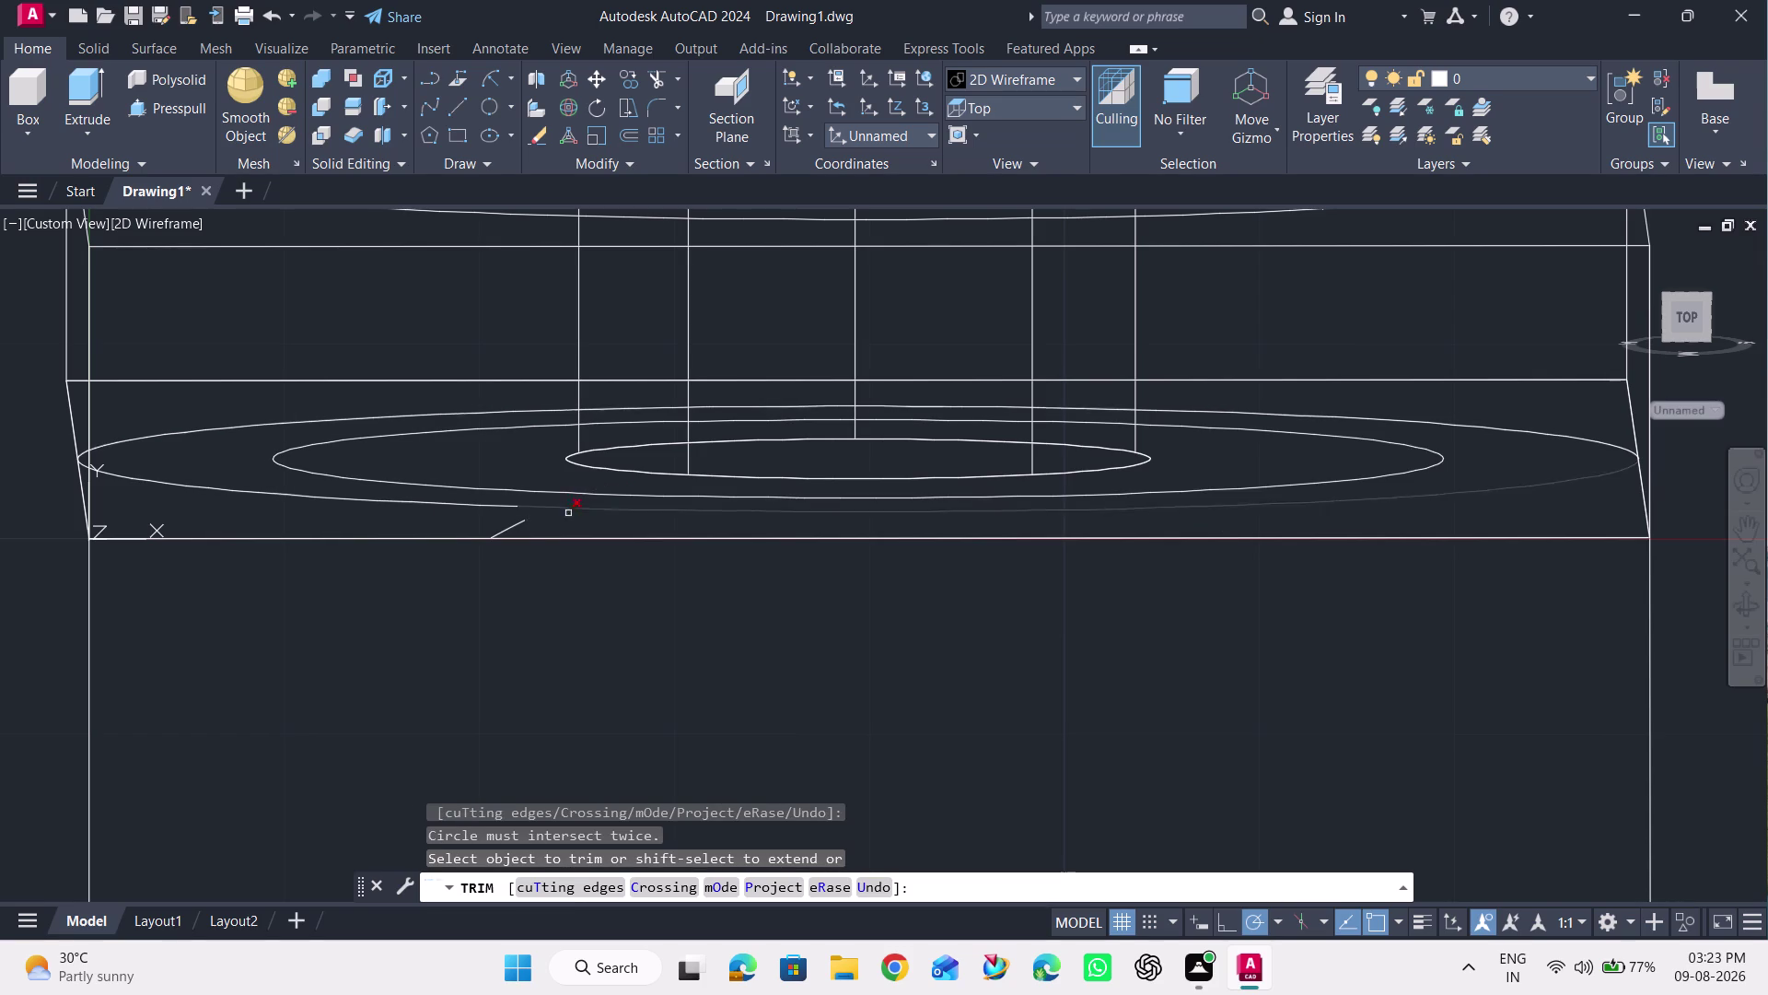
click(526, 524)
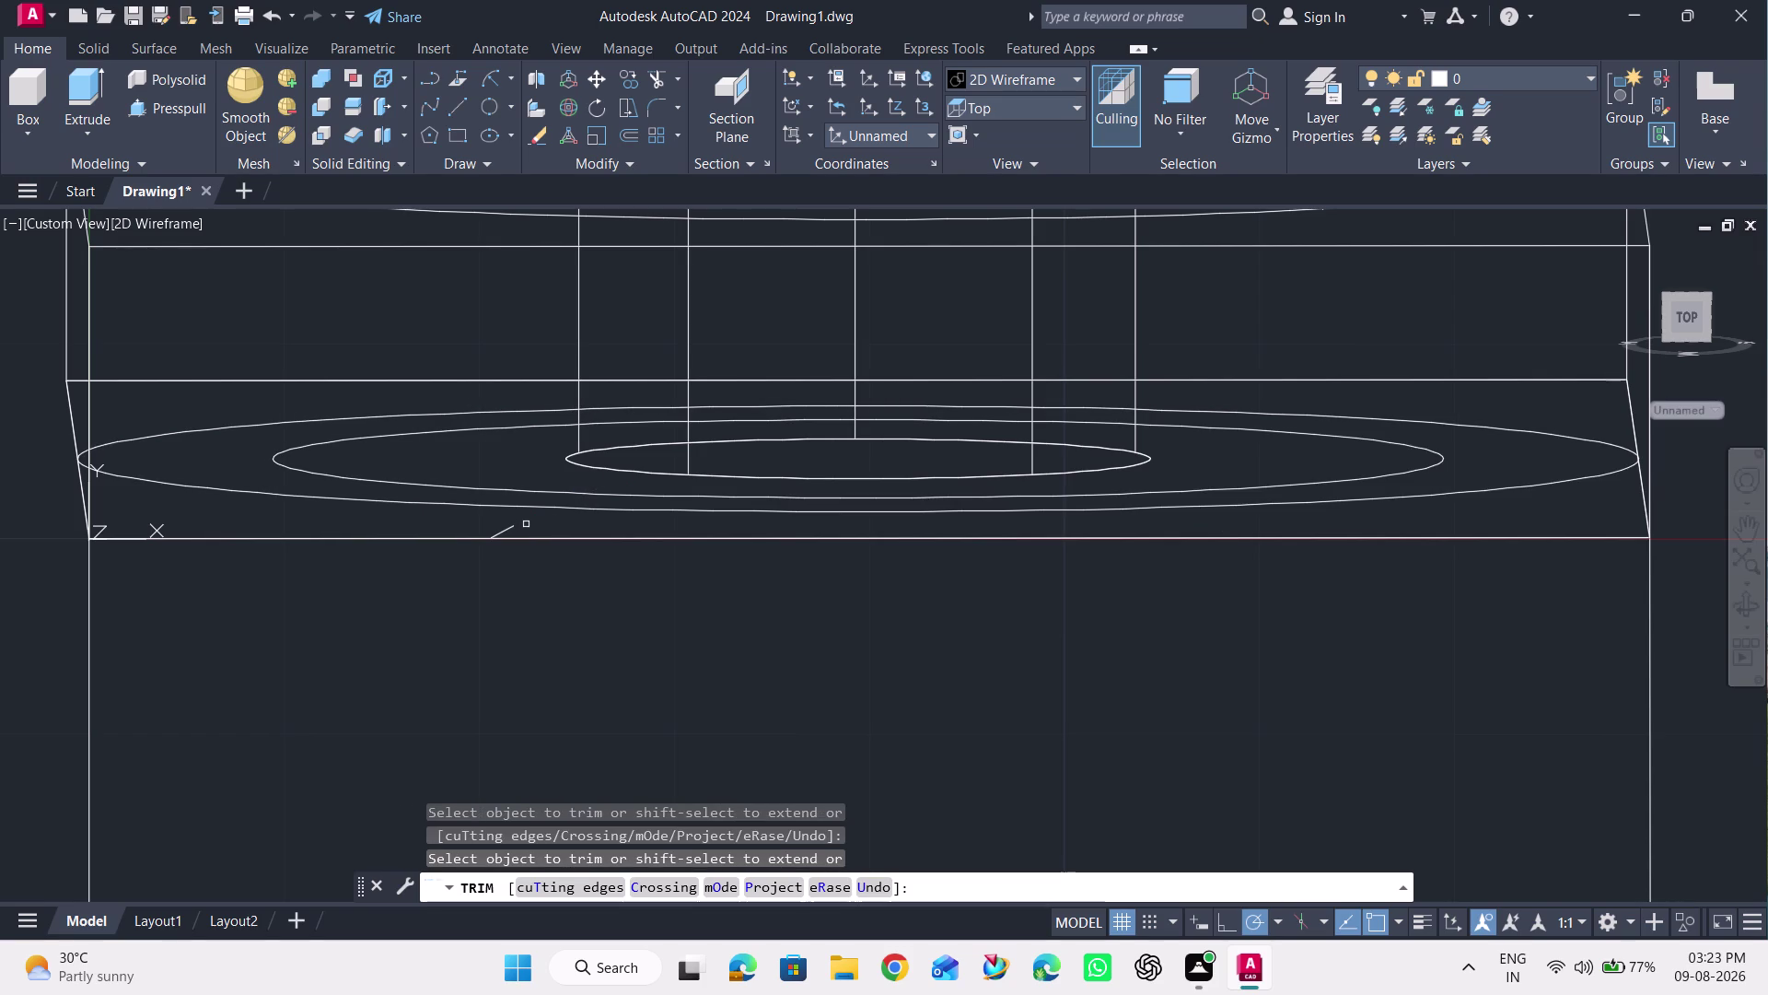
click(506, 531)
scroll(down, 3)
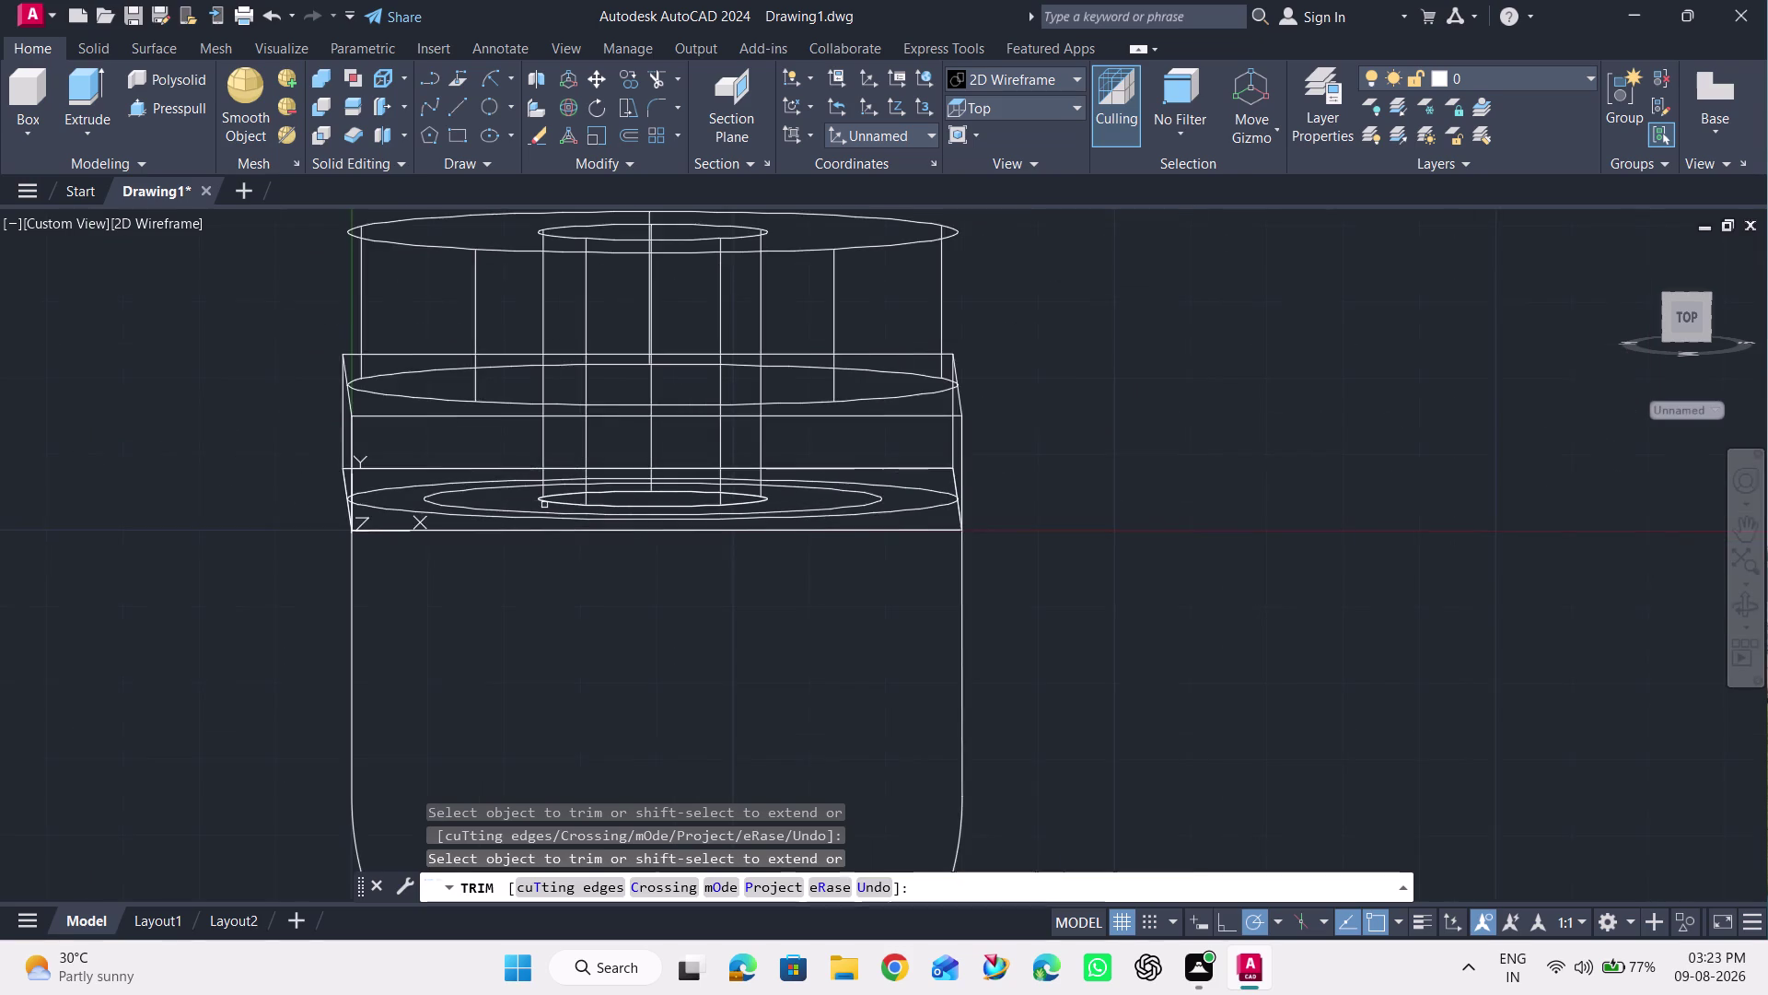
scroll(down, 3)
scroll(up, 3)
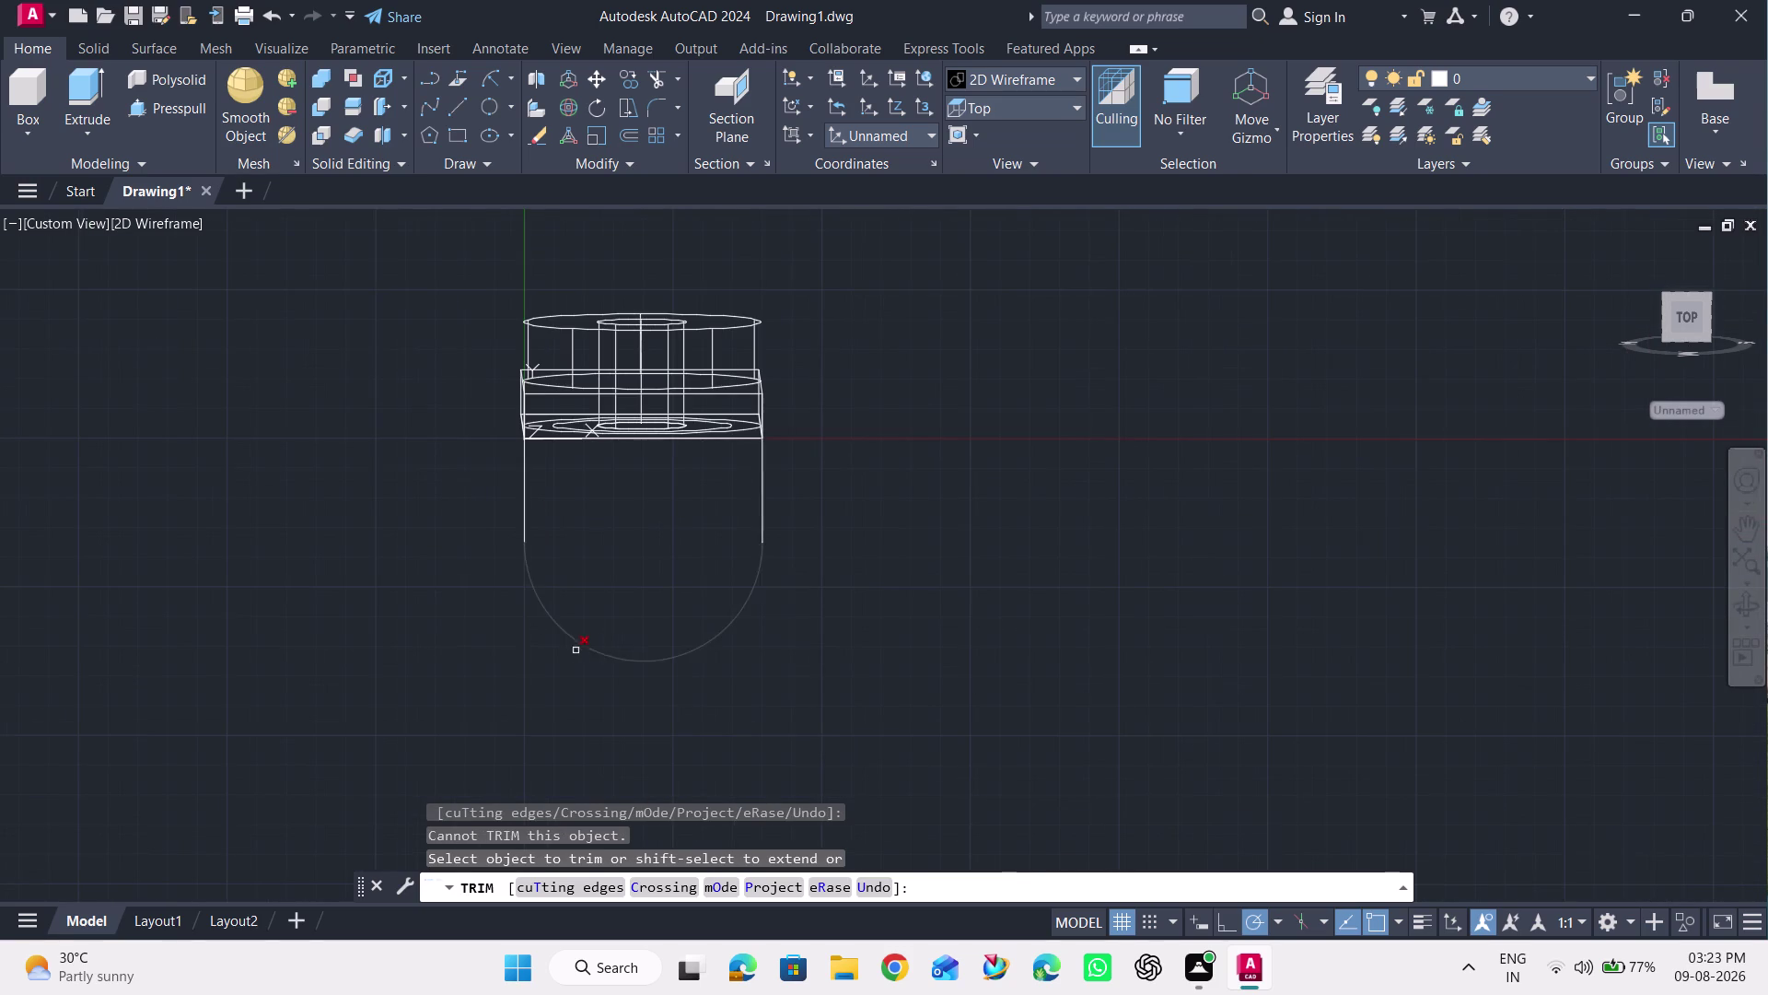
key(Escape)
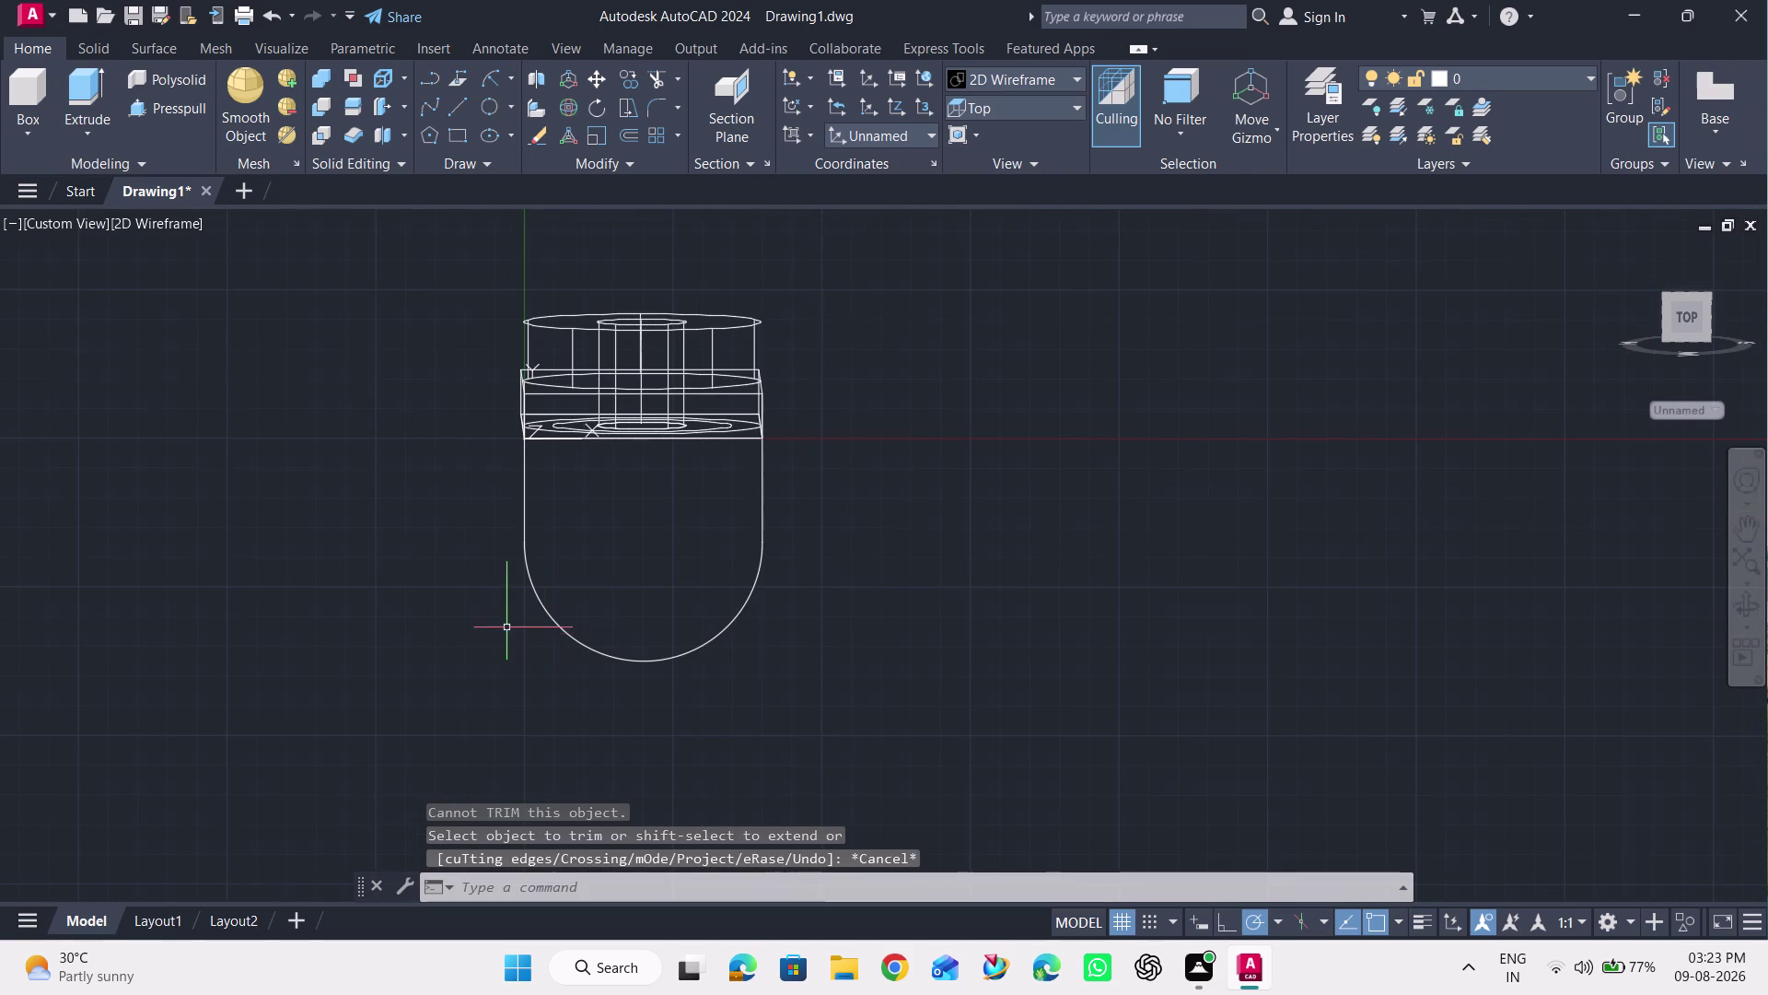
scroll(up, 3)
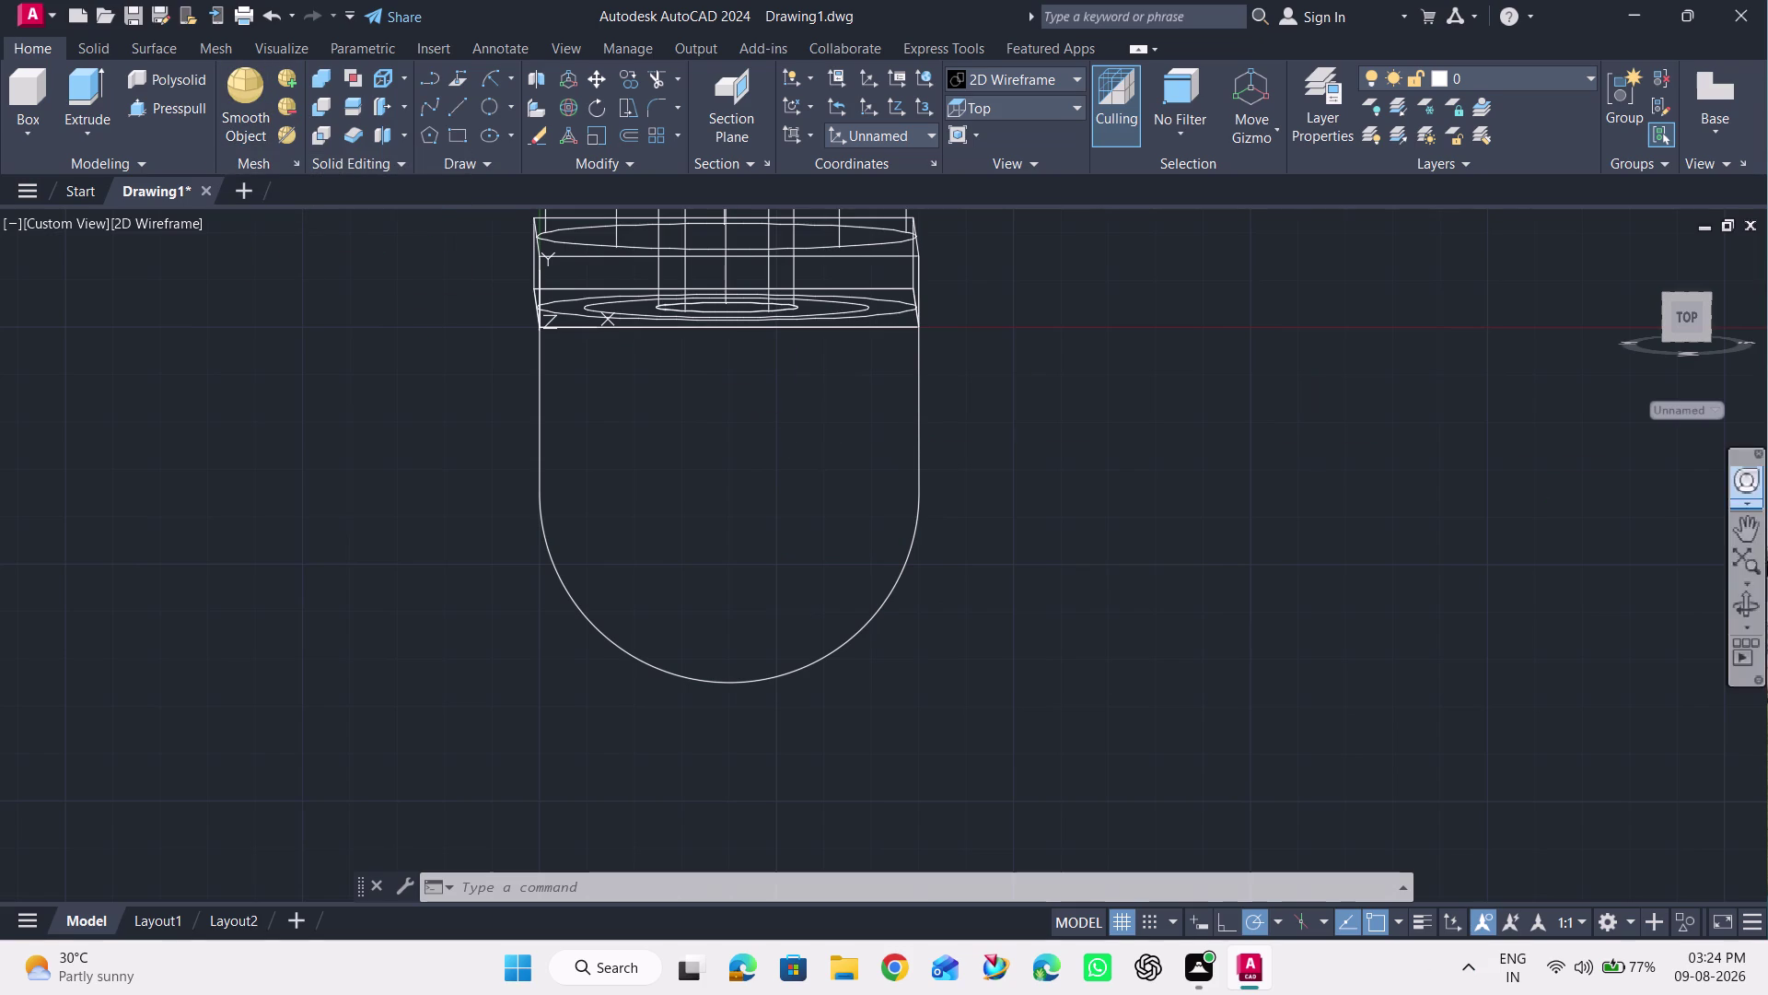
Orbit to an angled view of the U-shaped outline, then start Extrude.
click(1746, 600)
drag(1511, 567, 1511, 567)
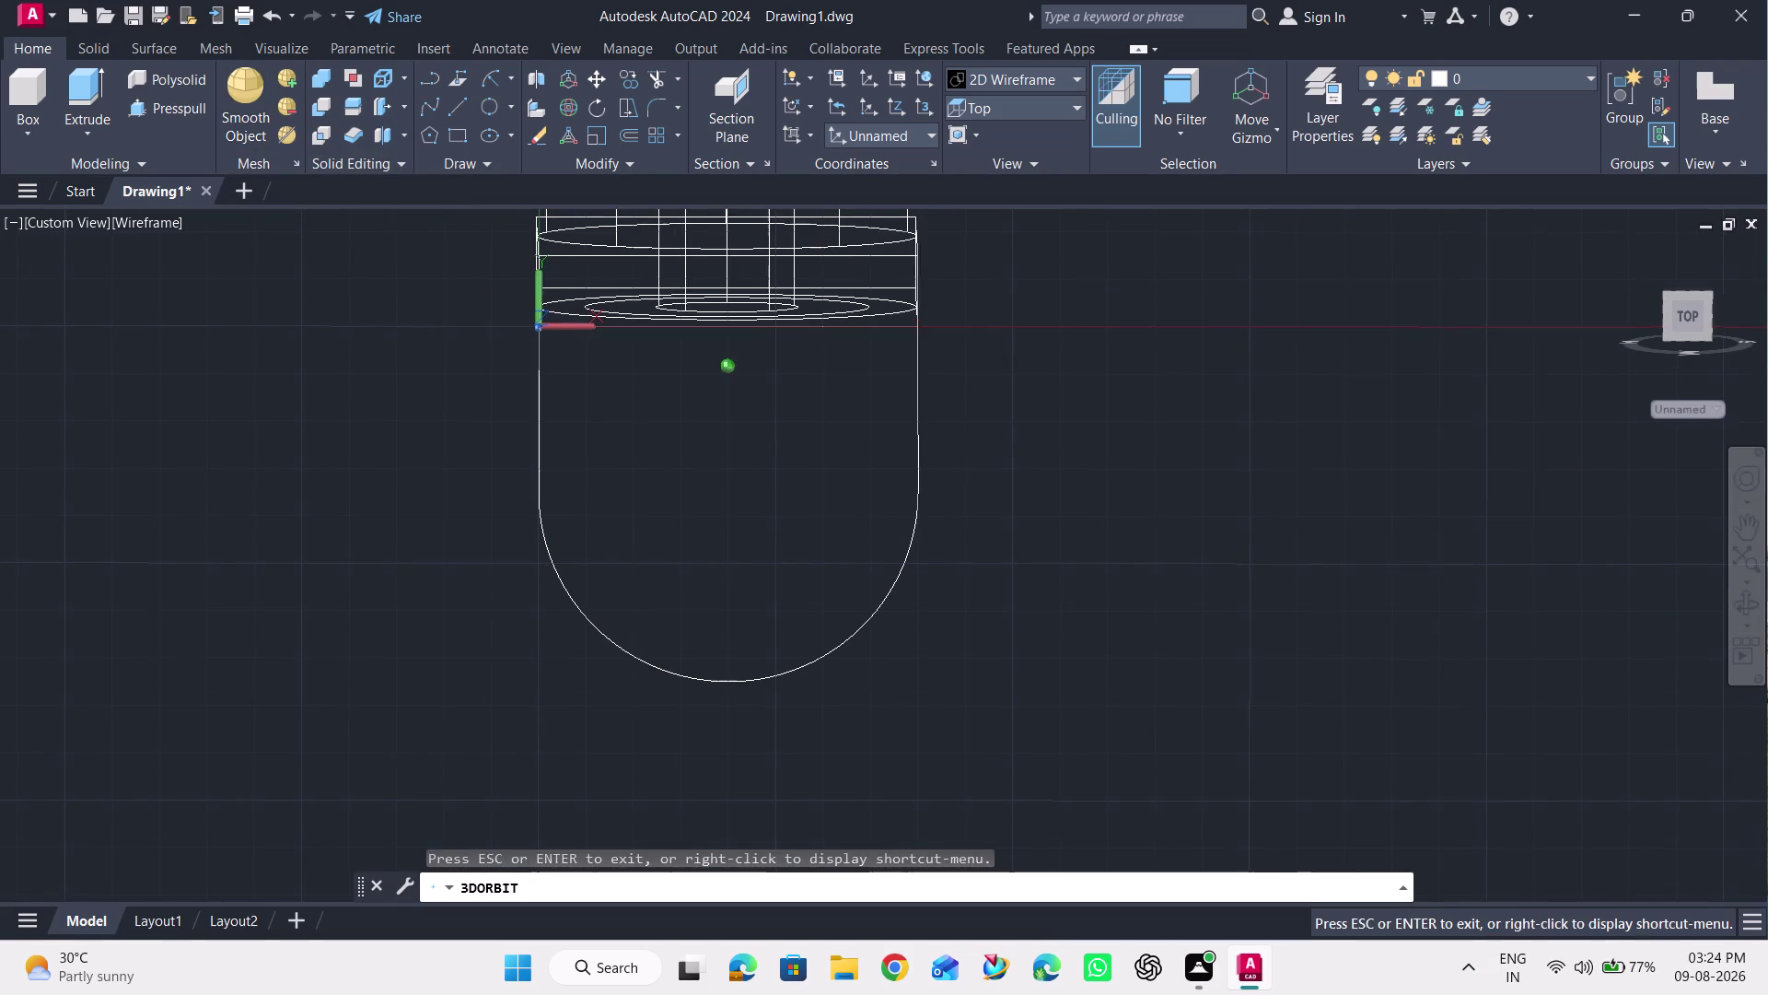
drag(1511, 568, 1167, 547)
drag(1135, 545, 1133, 545)
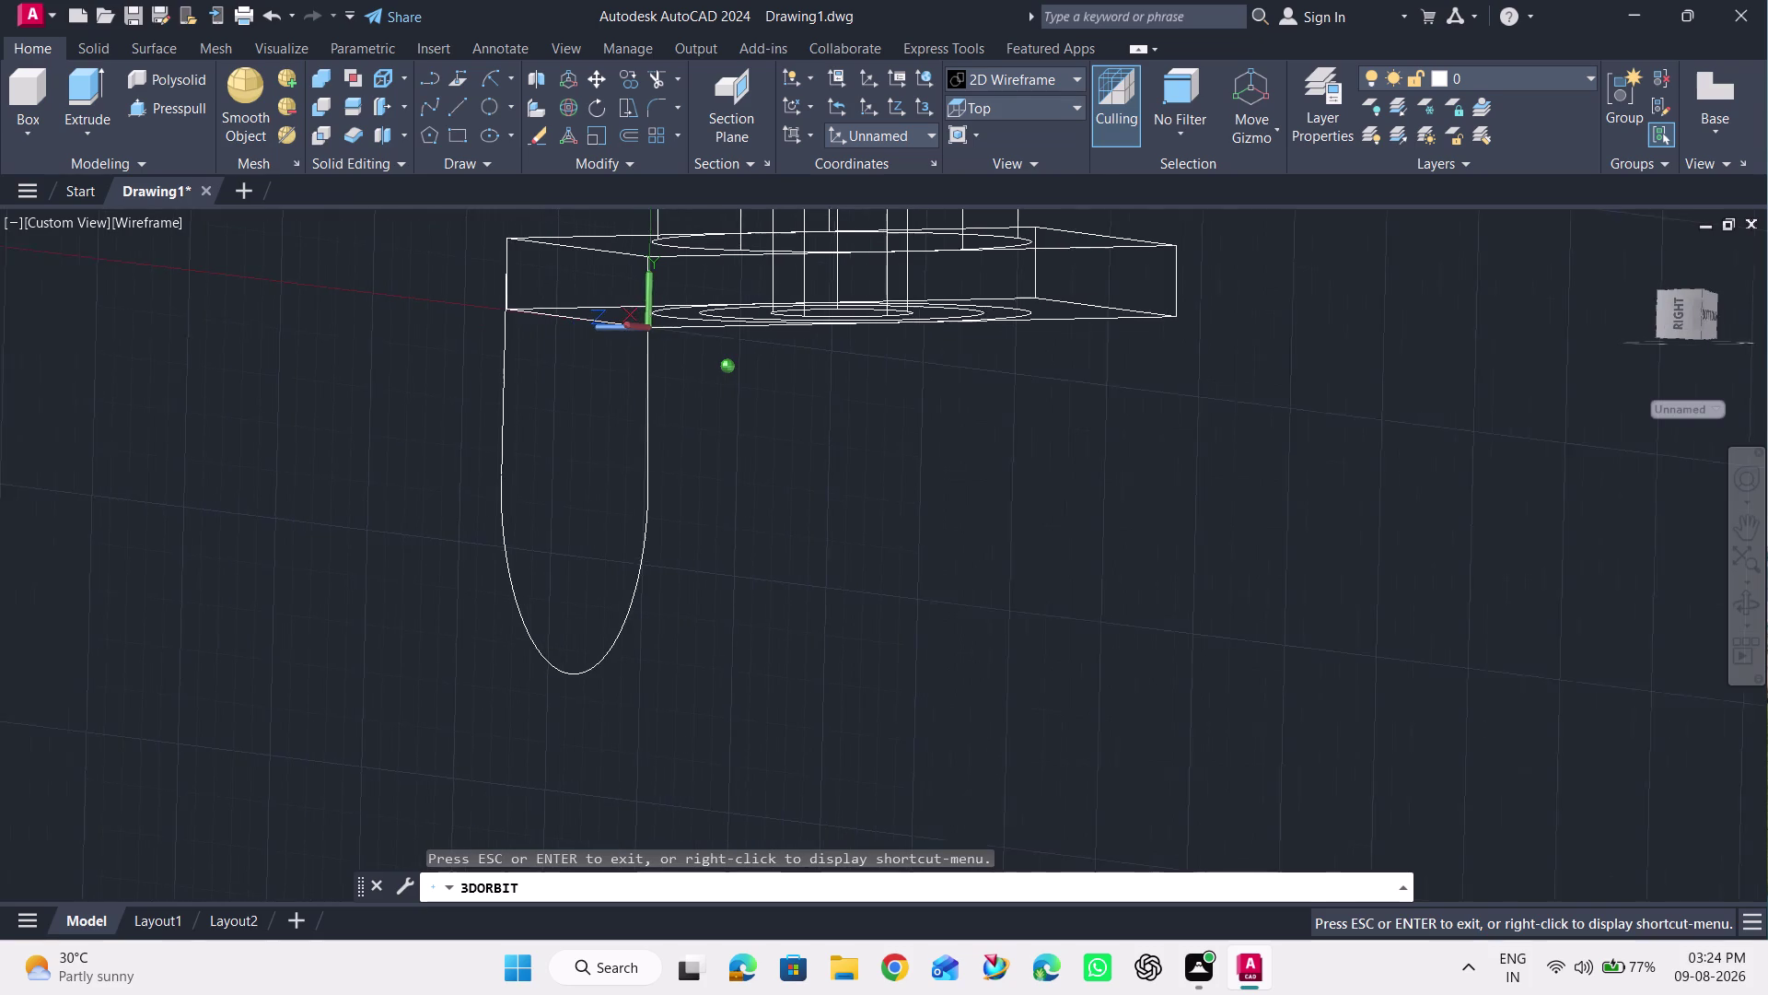
drag(1133, 544, 910, 557)
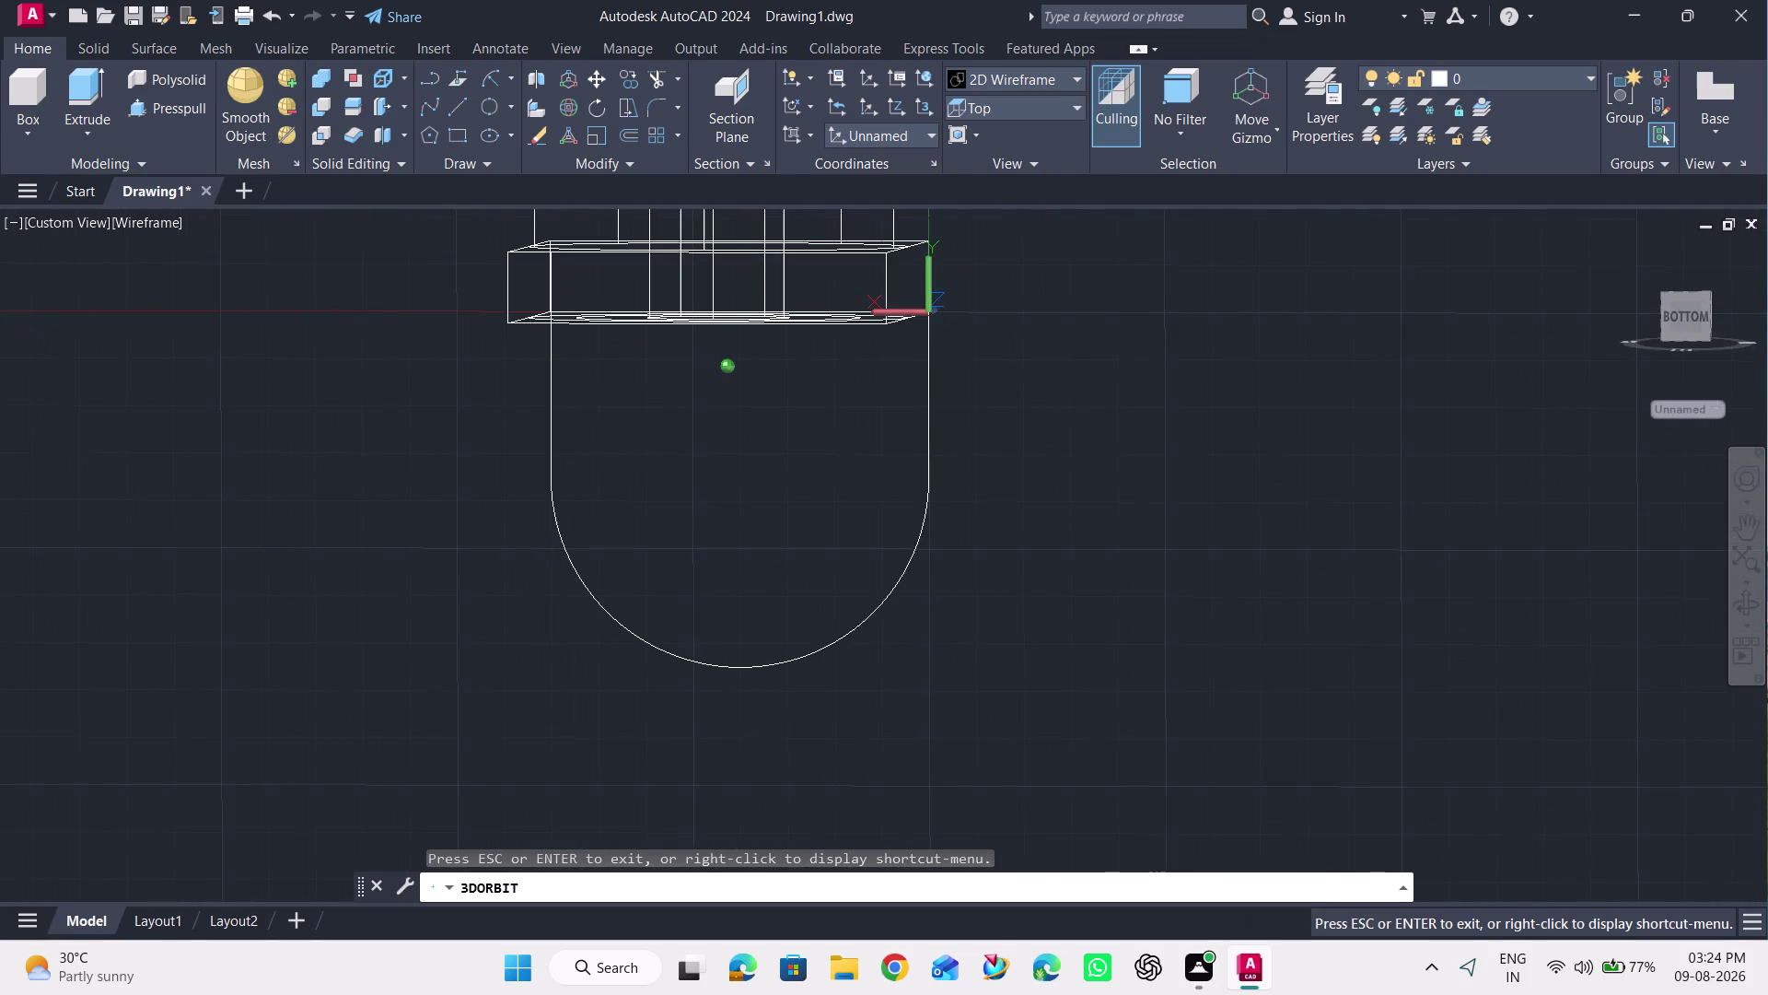
drag(910, 557, 1161, 571)
scroll(up, 3)
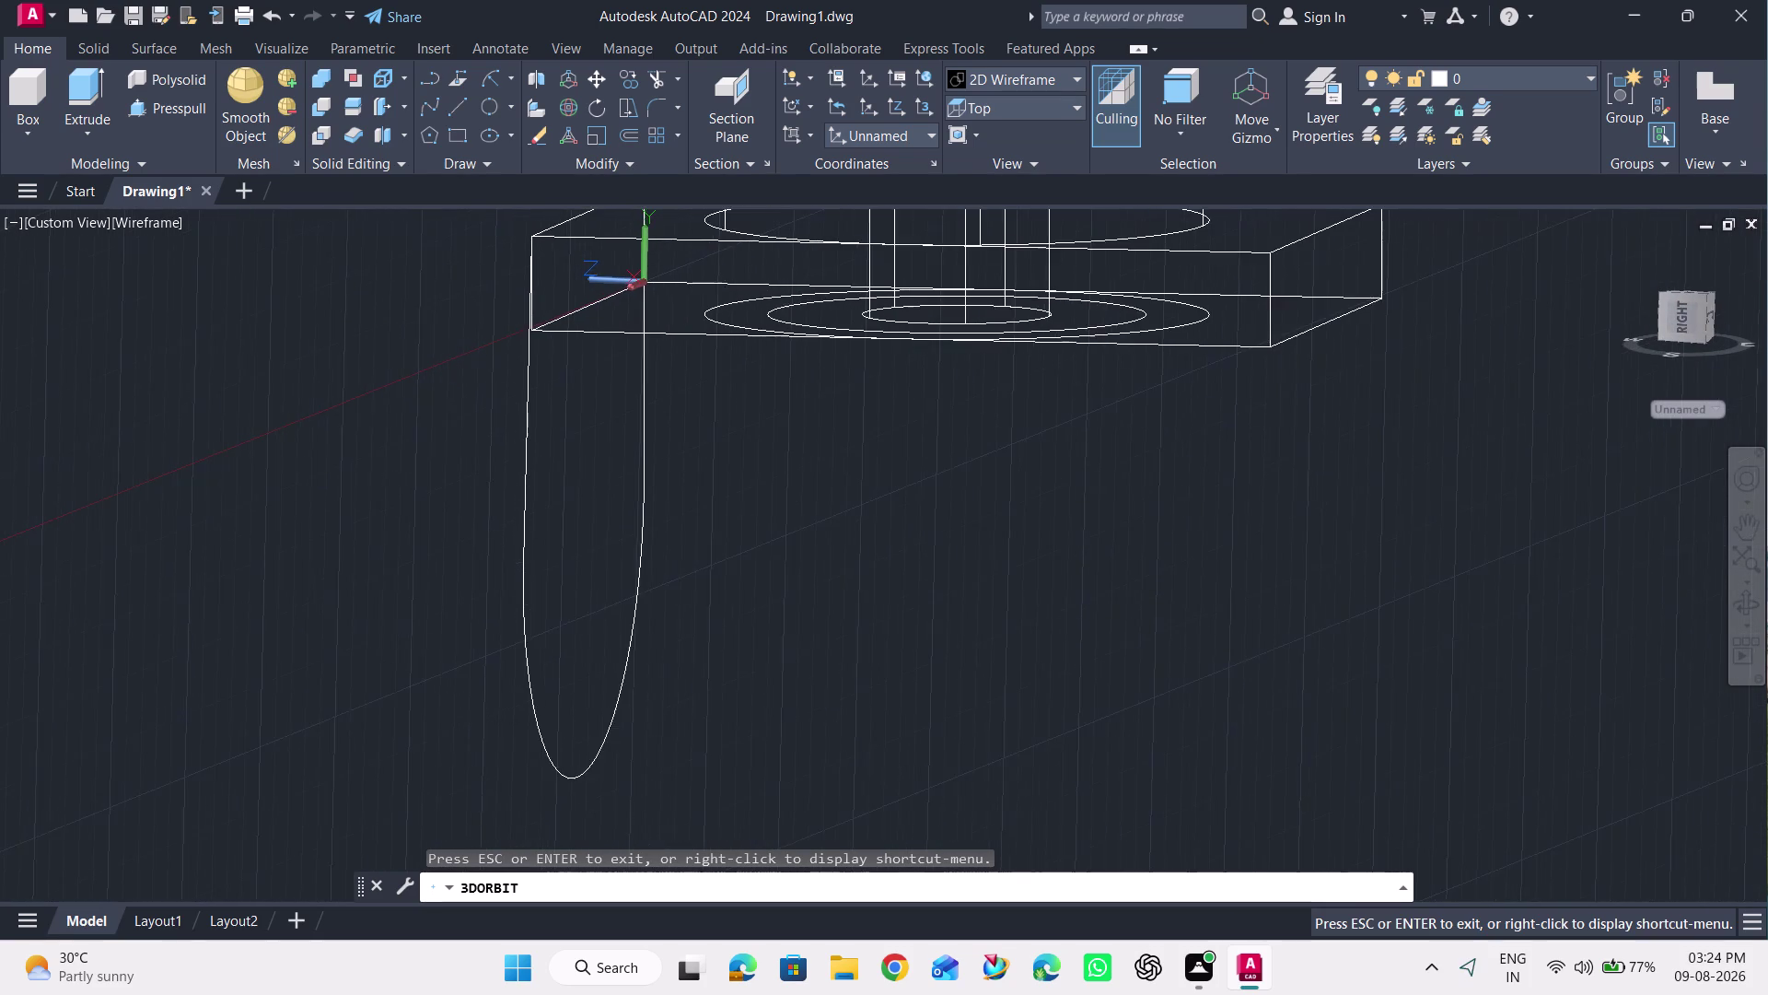
scroll(up, 3)
scroll(down, 3)
key(Escape)
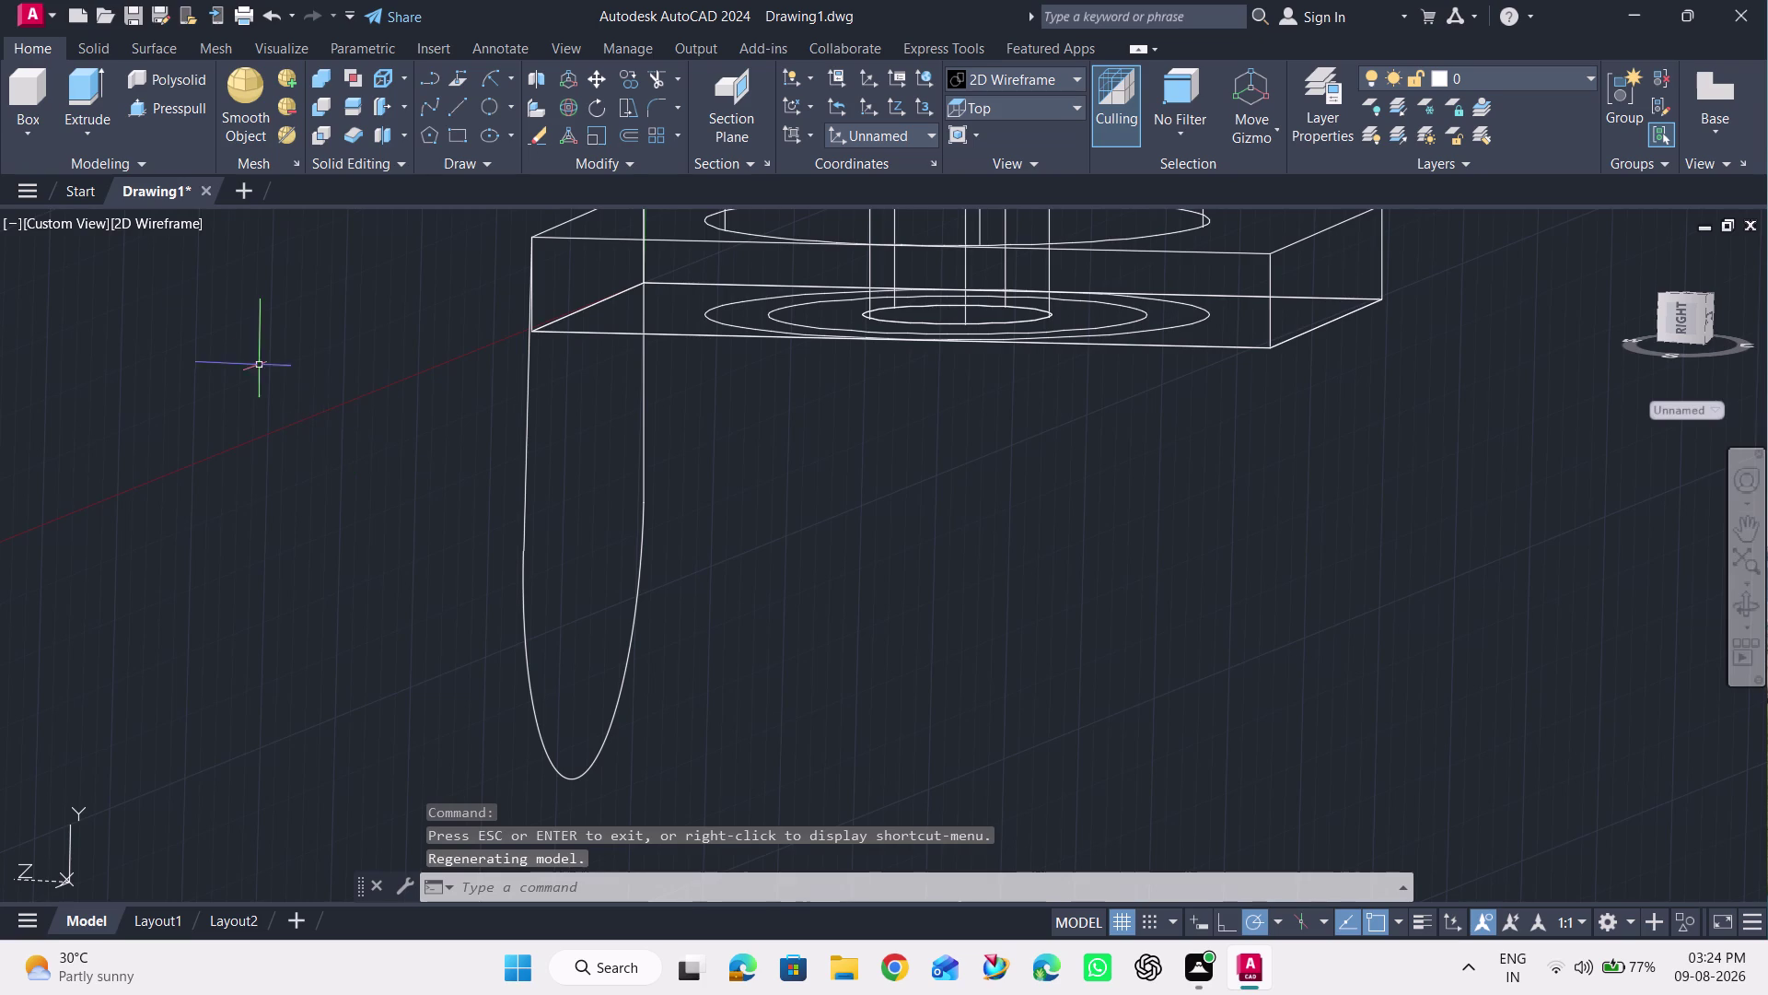
click(78, 91)
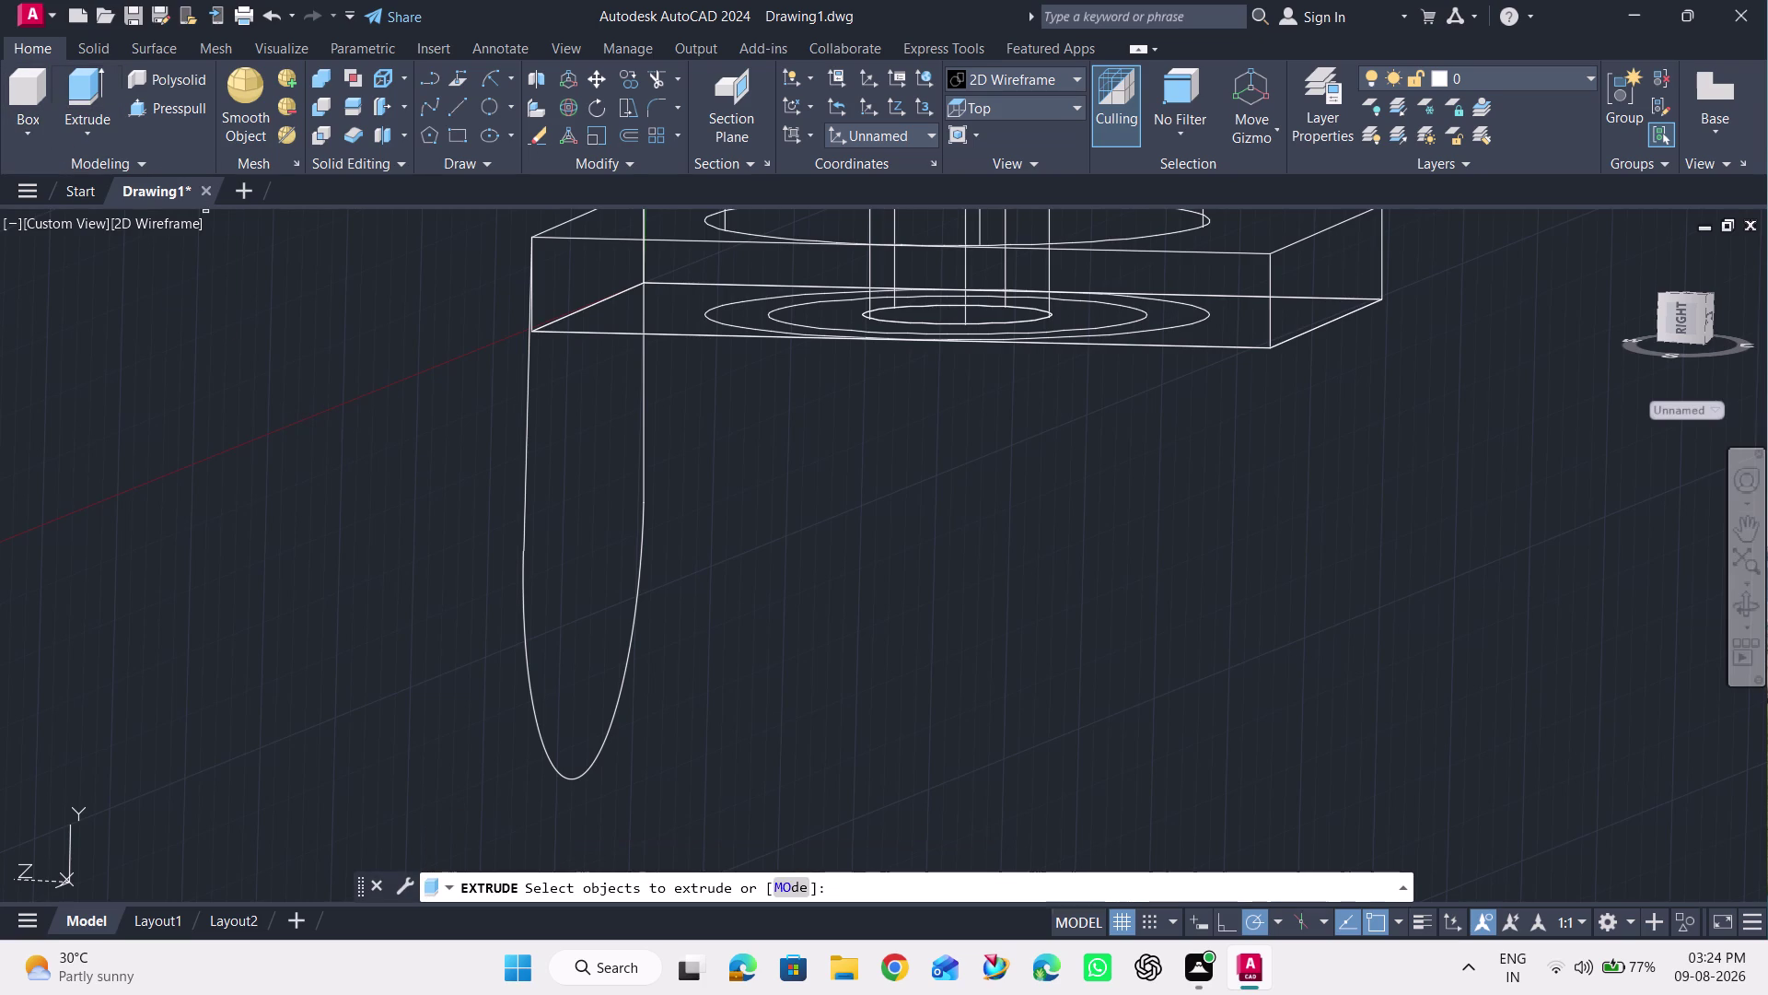
Extrude the two lines and arc 20 units, undo it, and start Presspull.
click(526, 426)
click(644, 412)
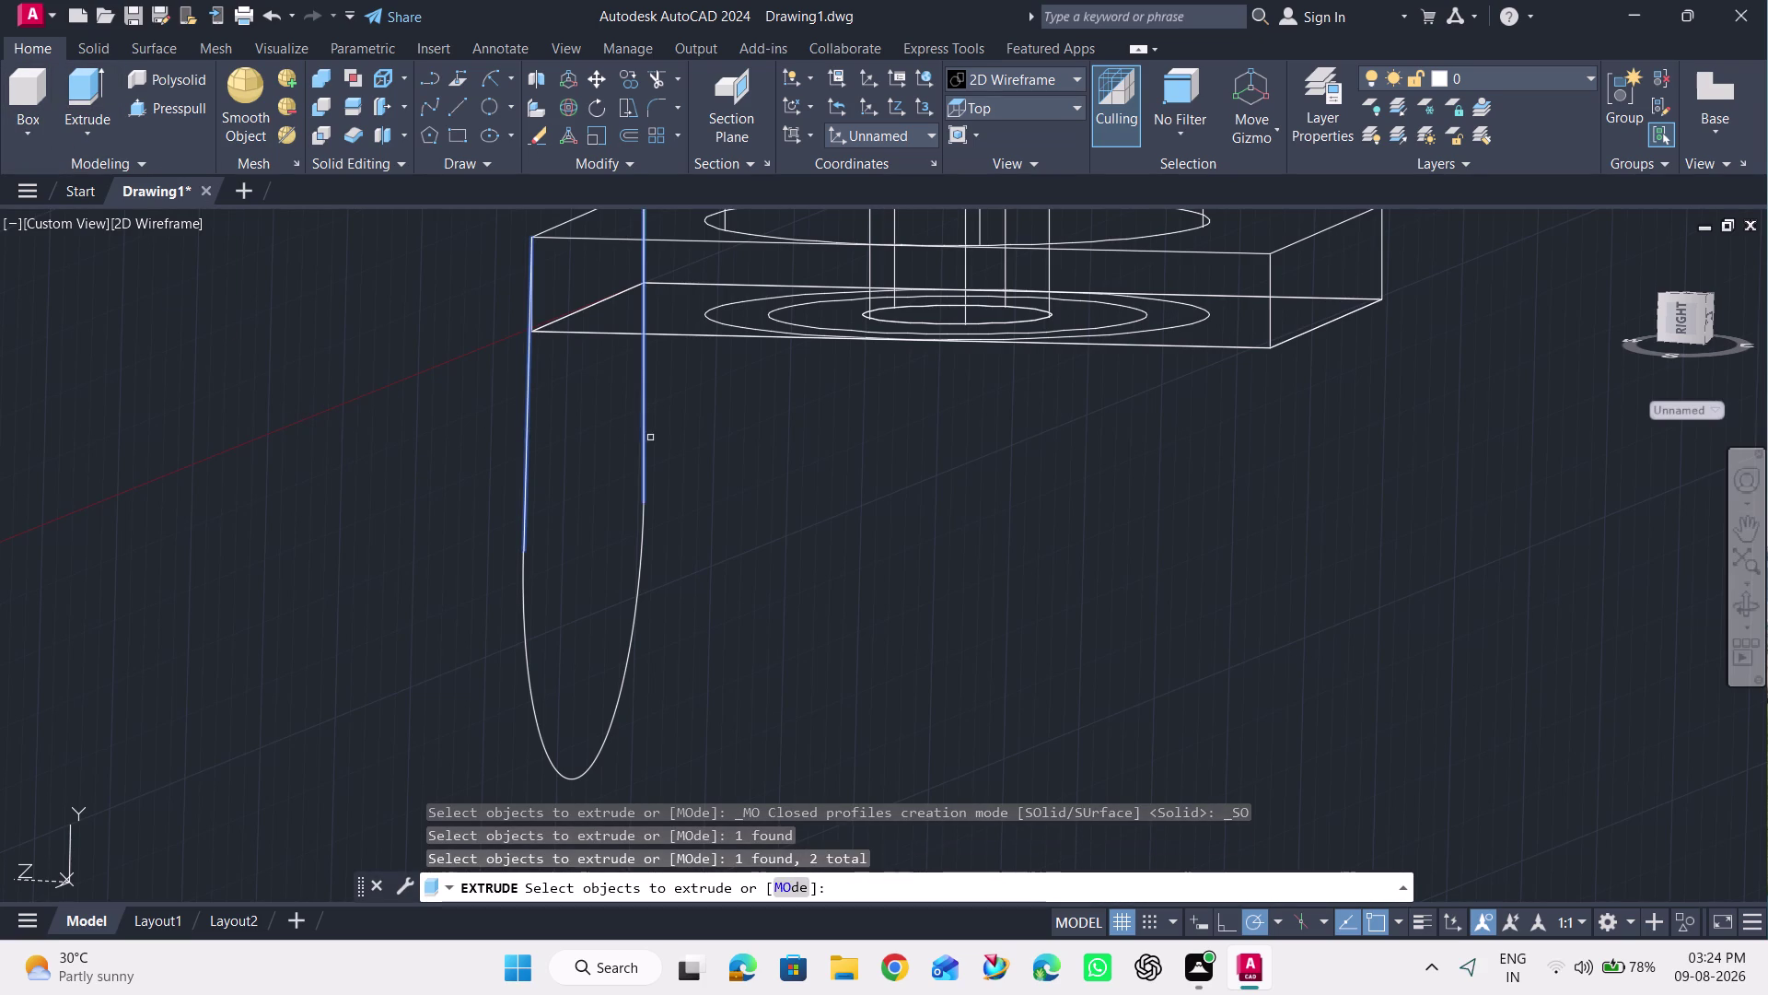
click(642, 536)
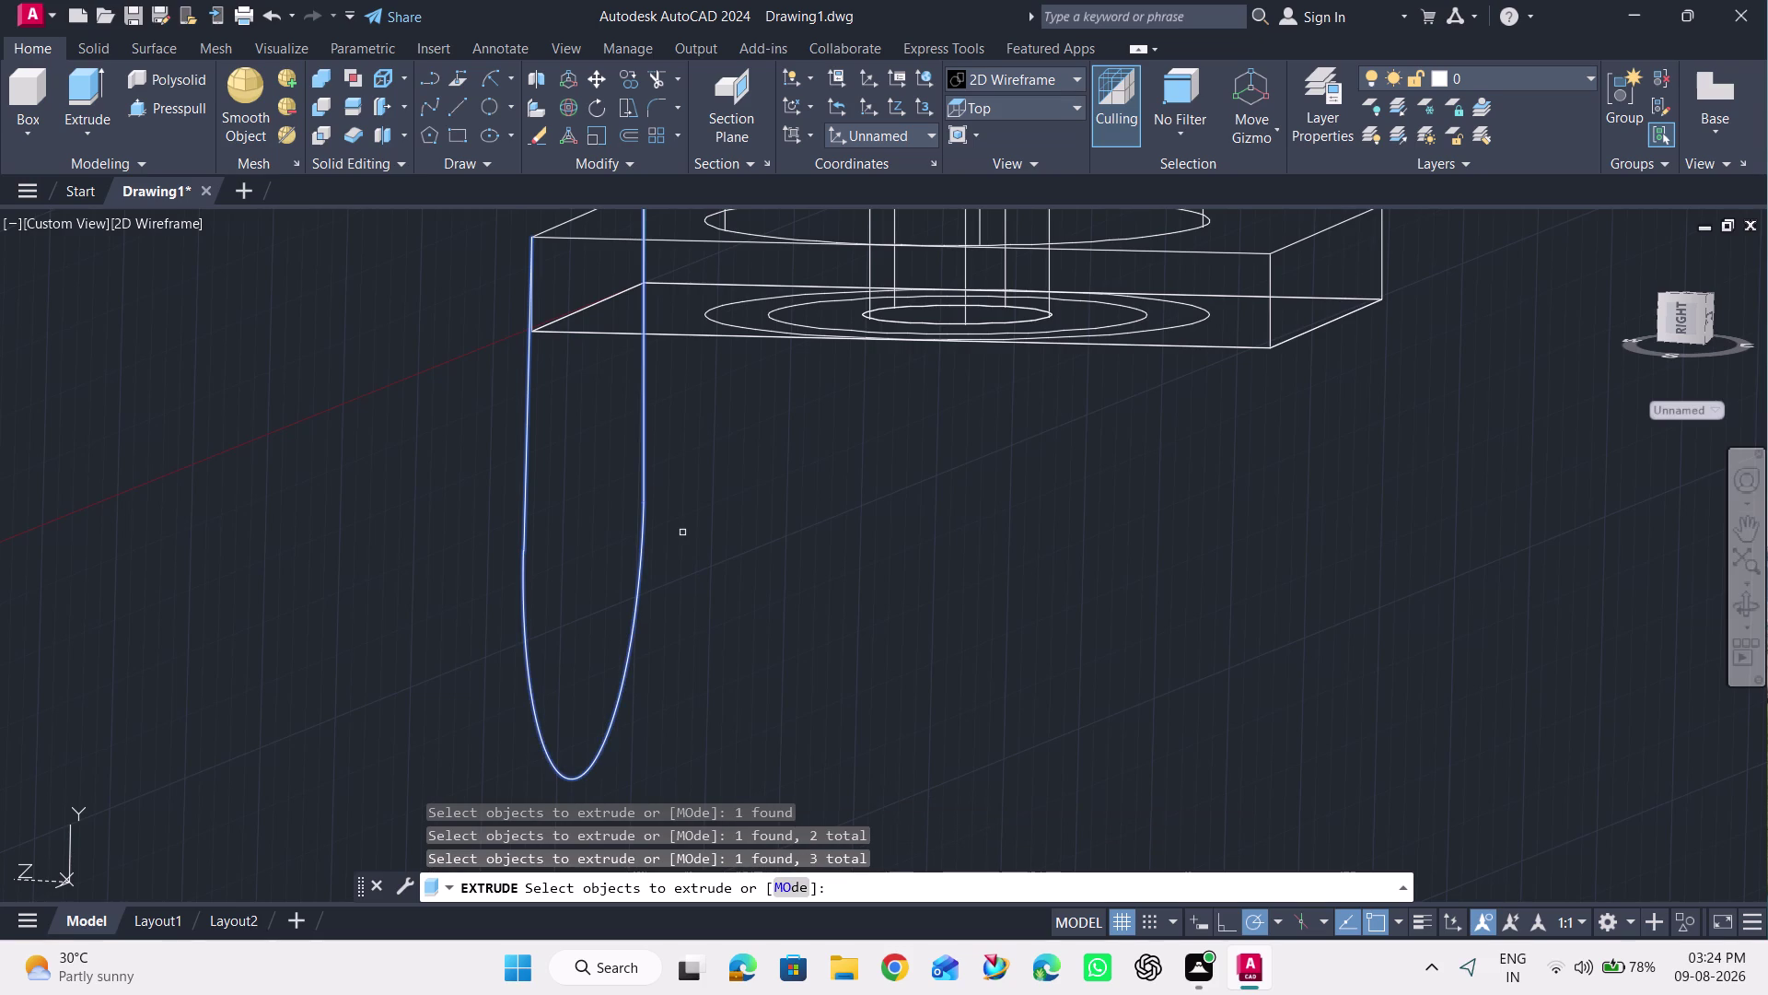
key(Return)
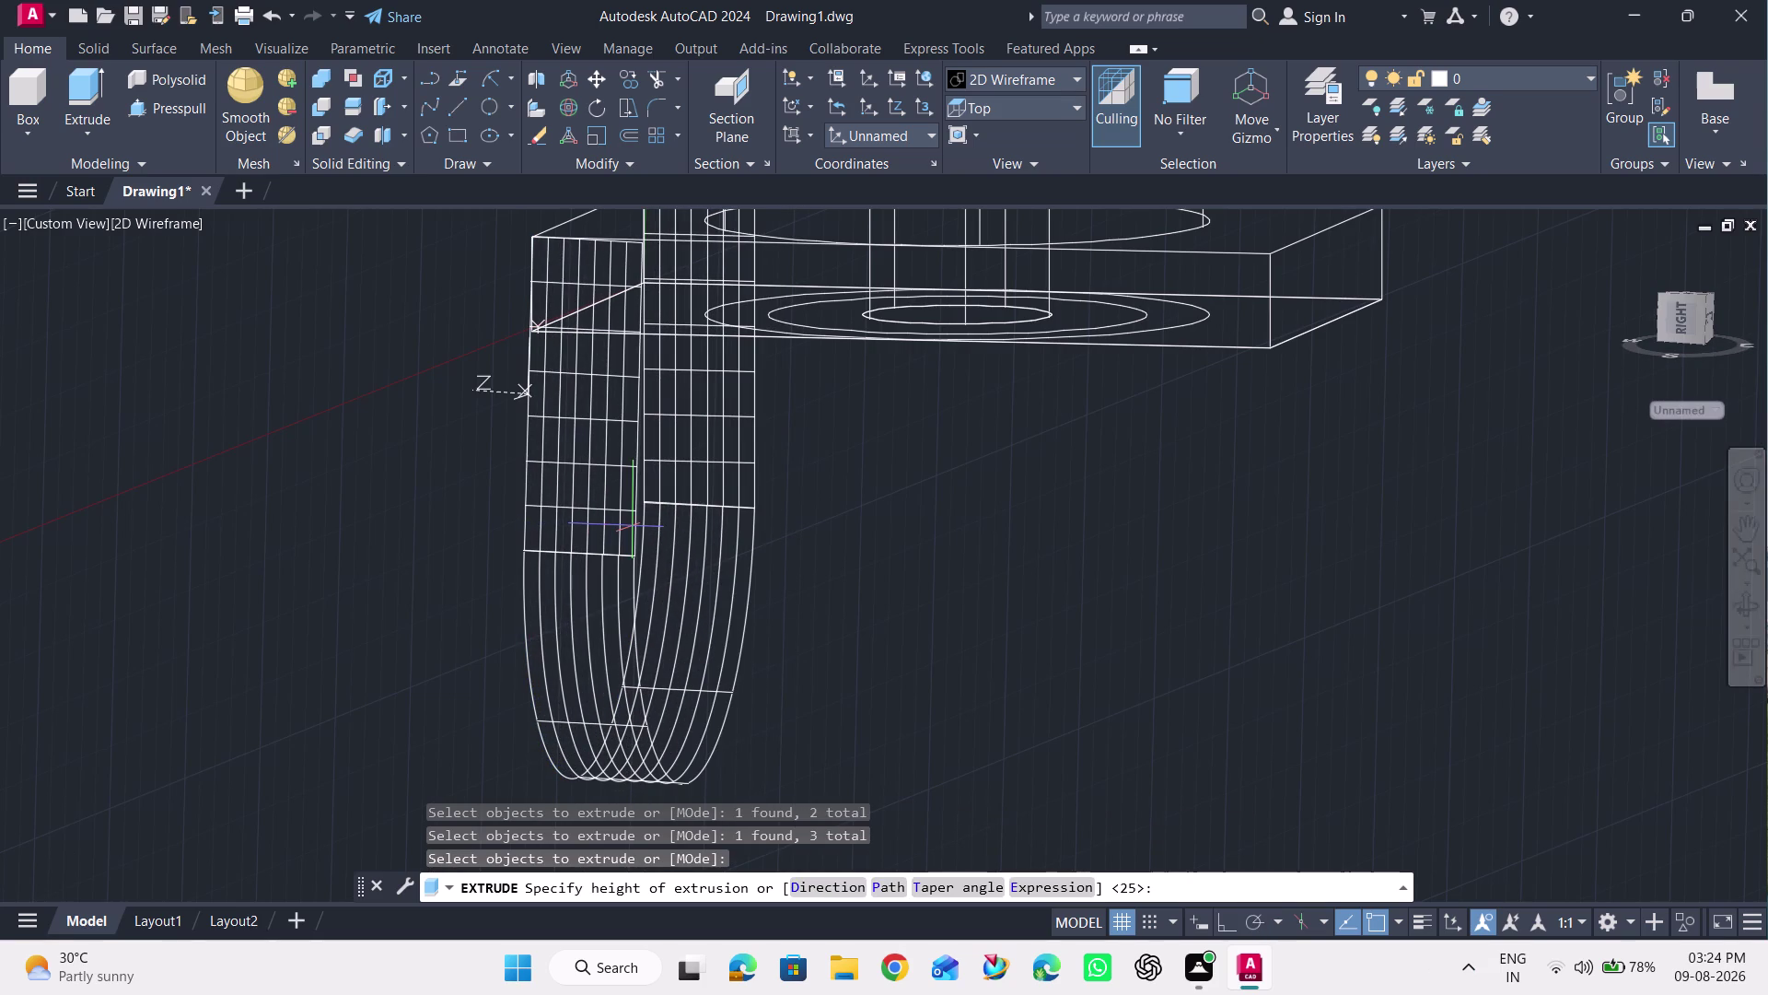
text(20)
key(Return)
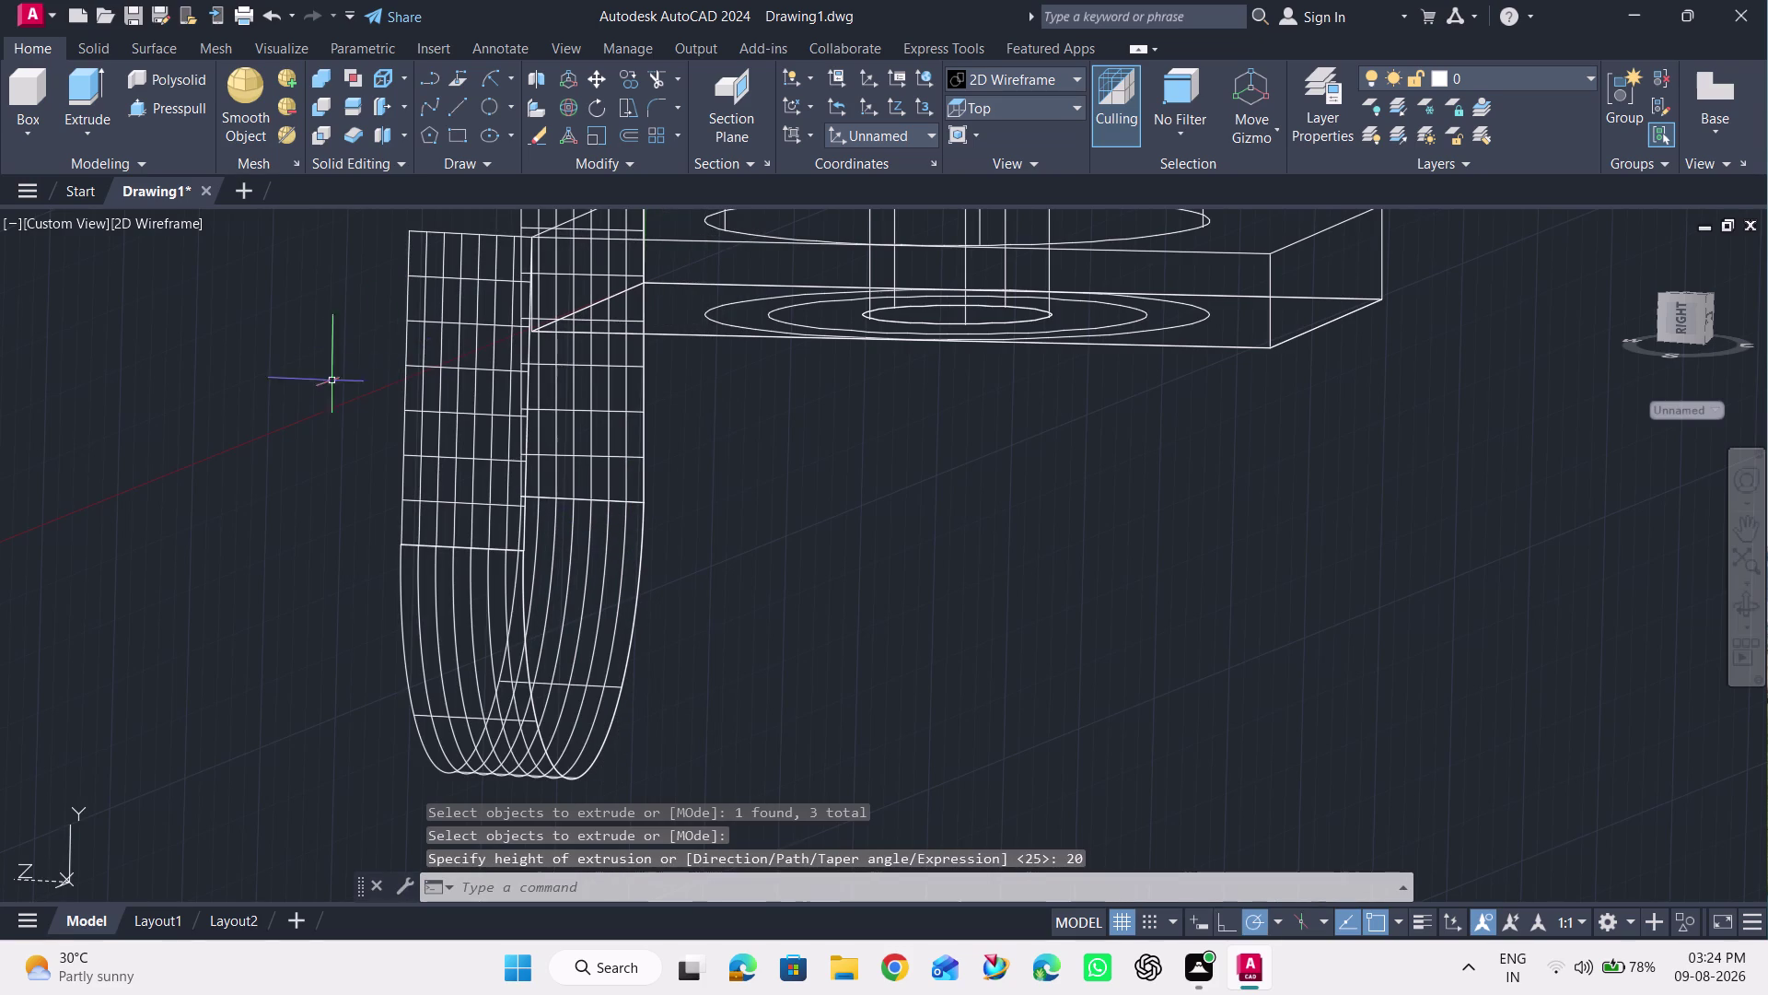
key(ctrl+z)
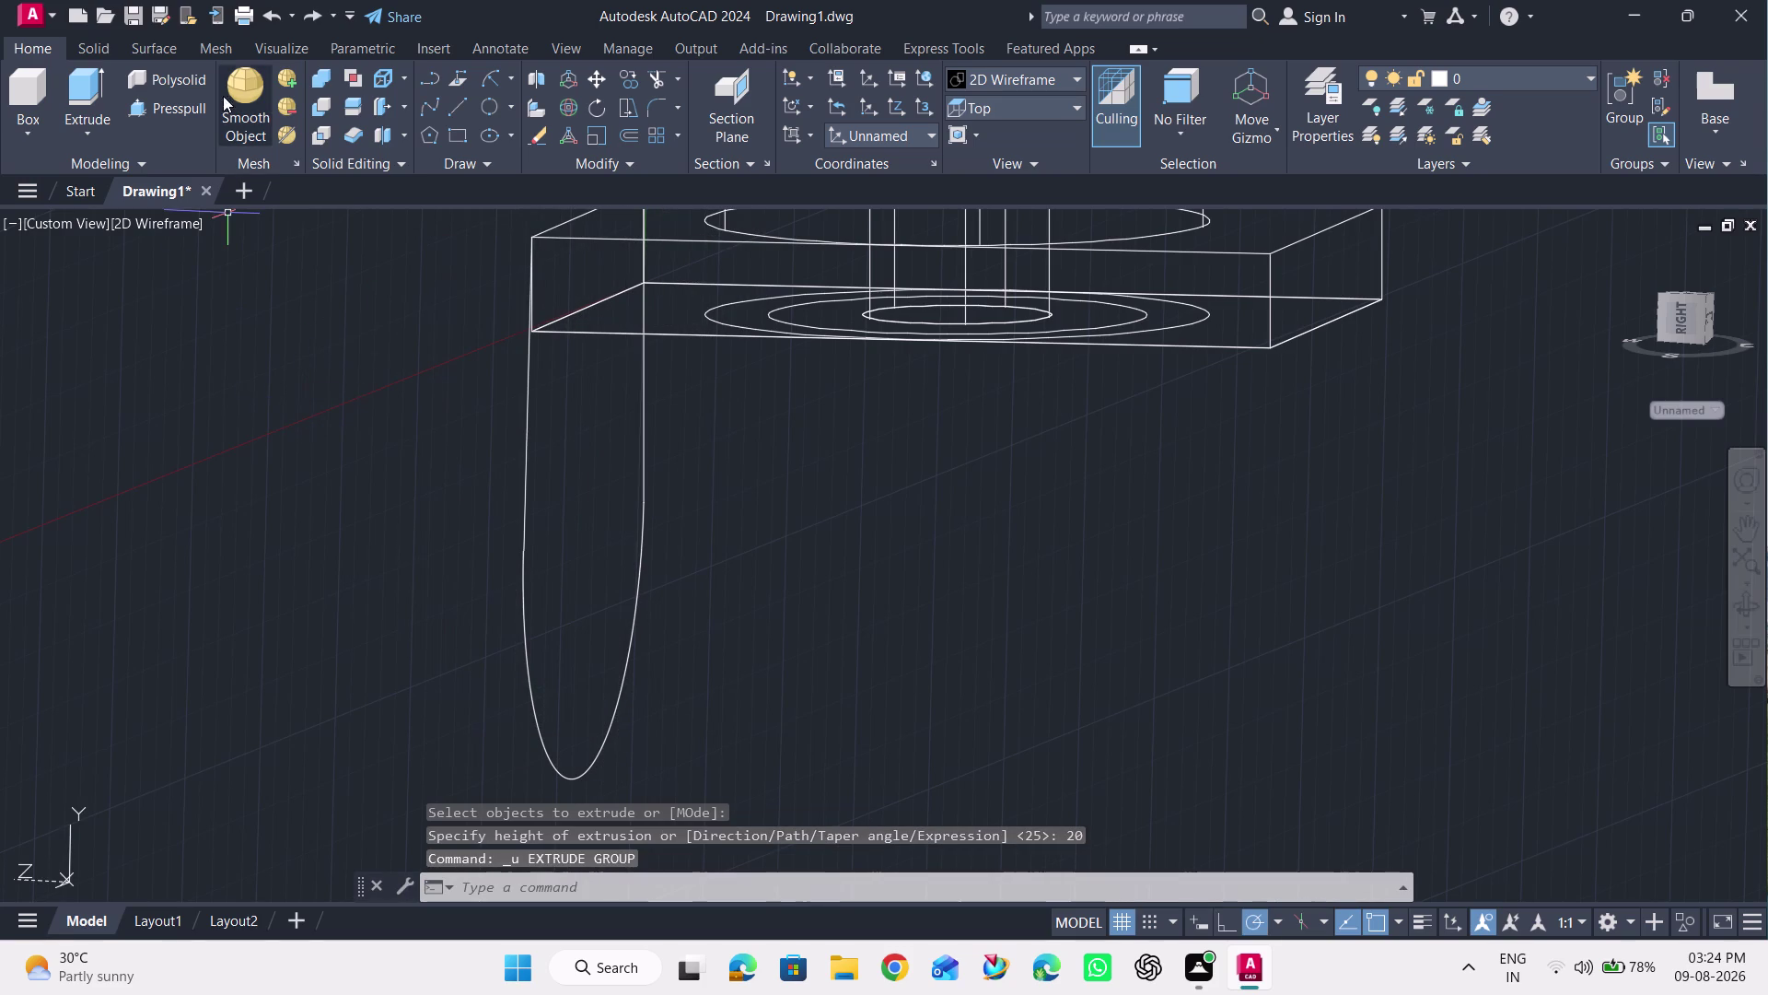
click(178, 107)
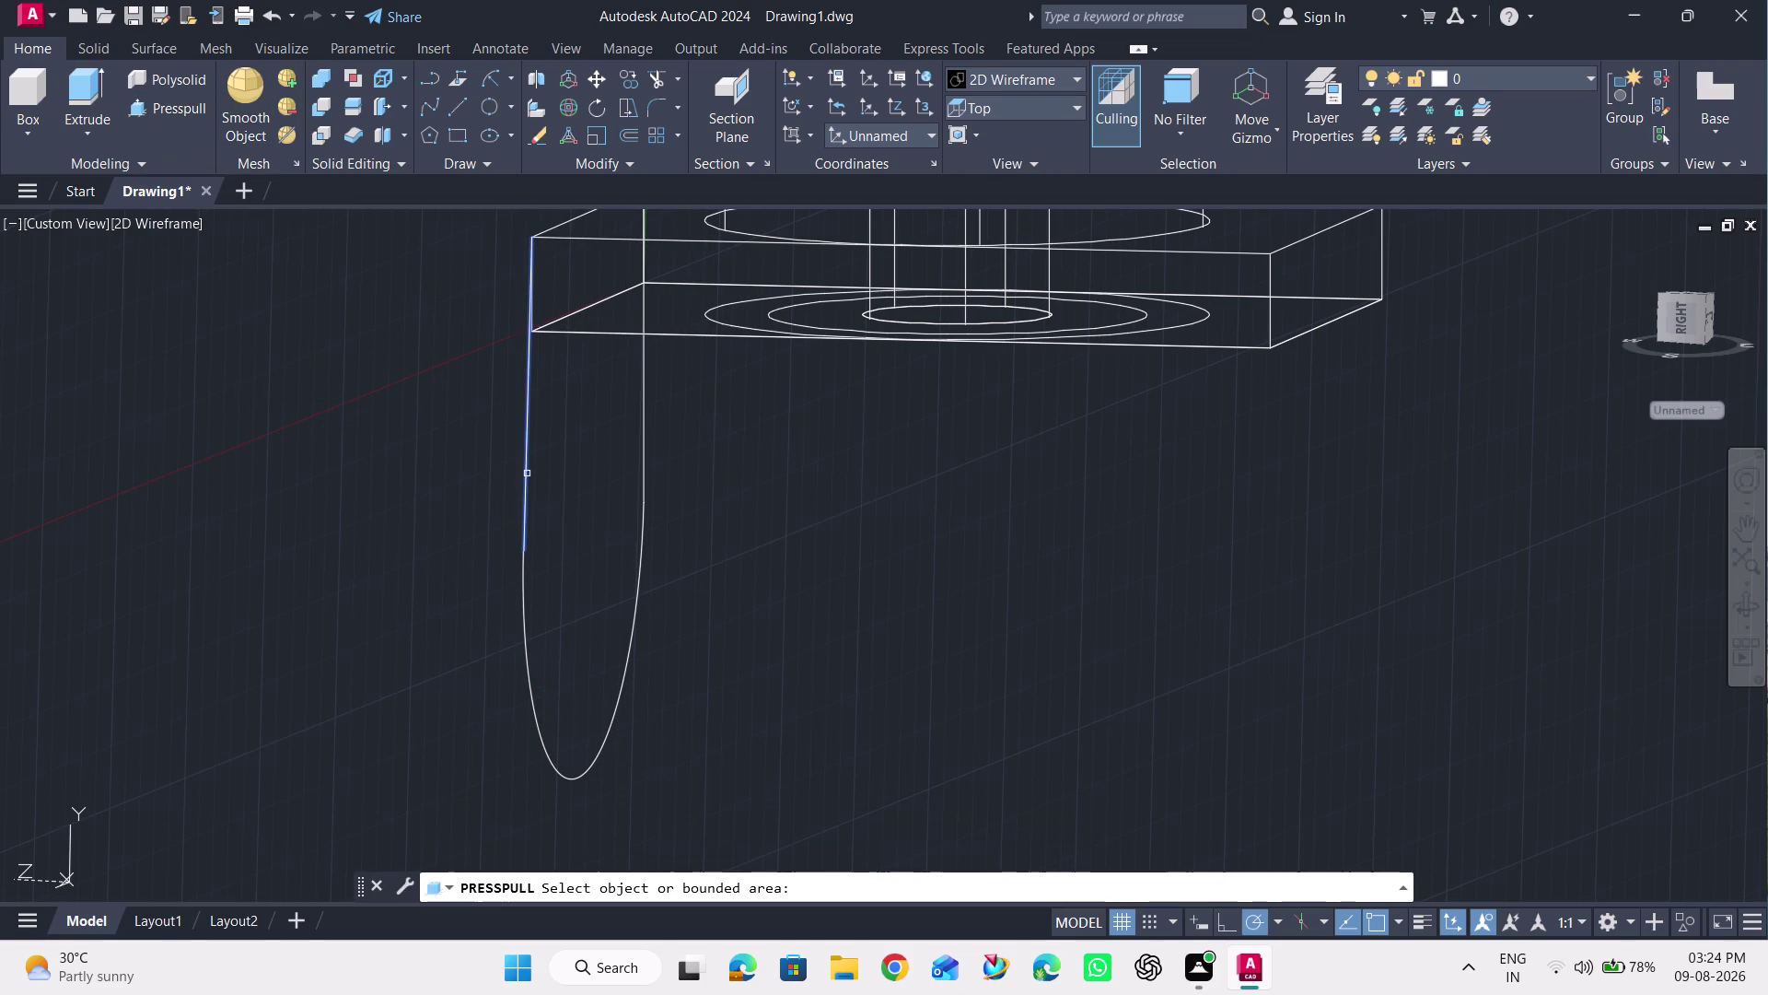
Try press-pulling the two lines and arc with Multiple, cancel, and start Extrude.
click(527, 472)
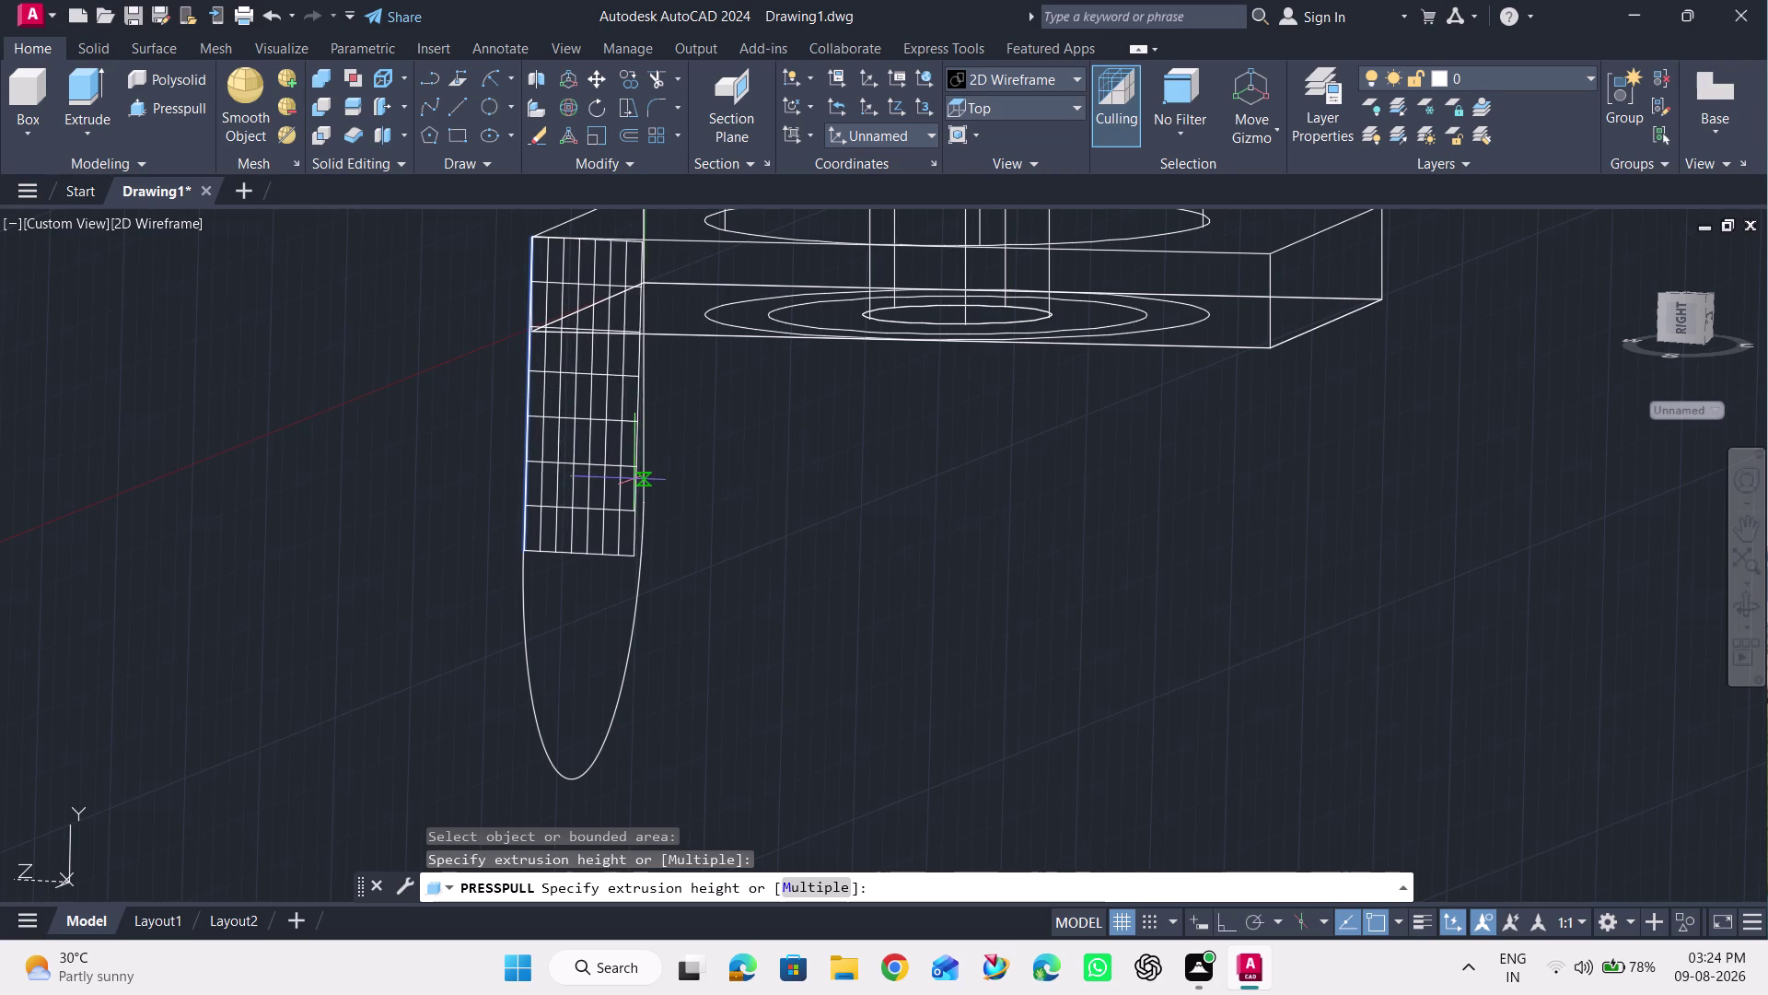
click(831, 897)
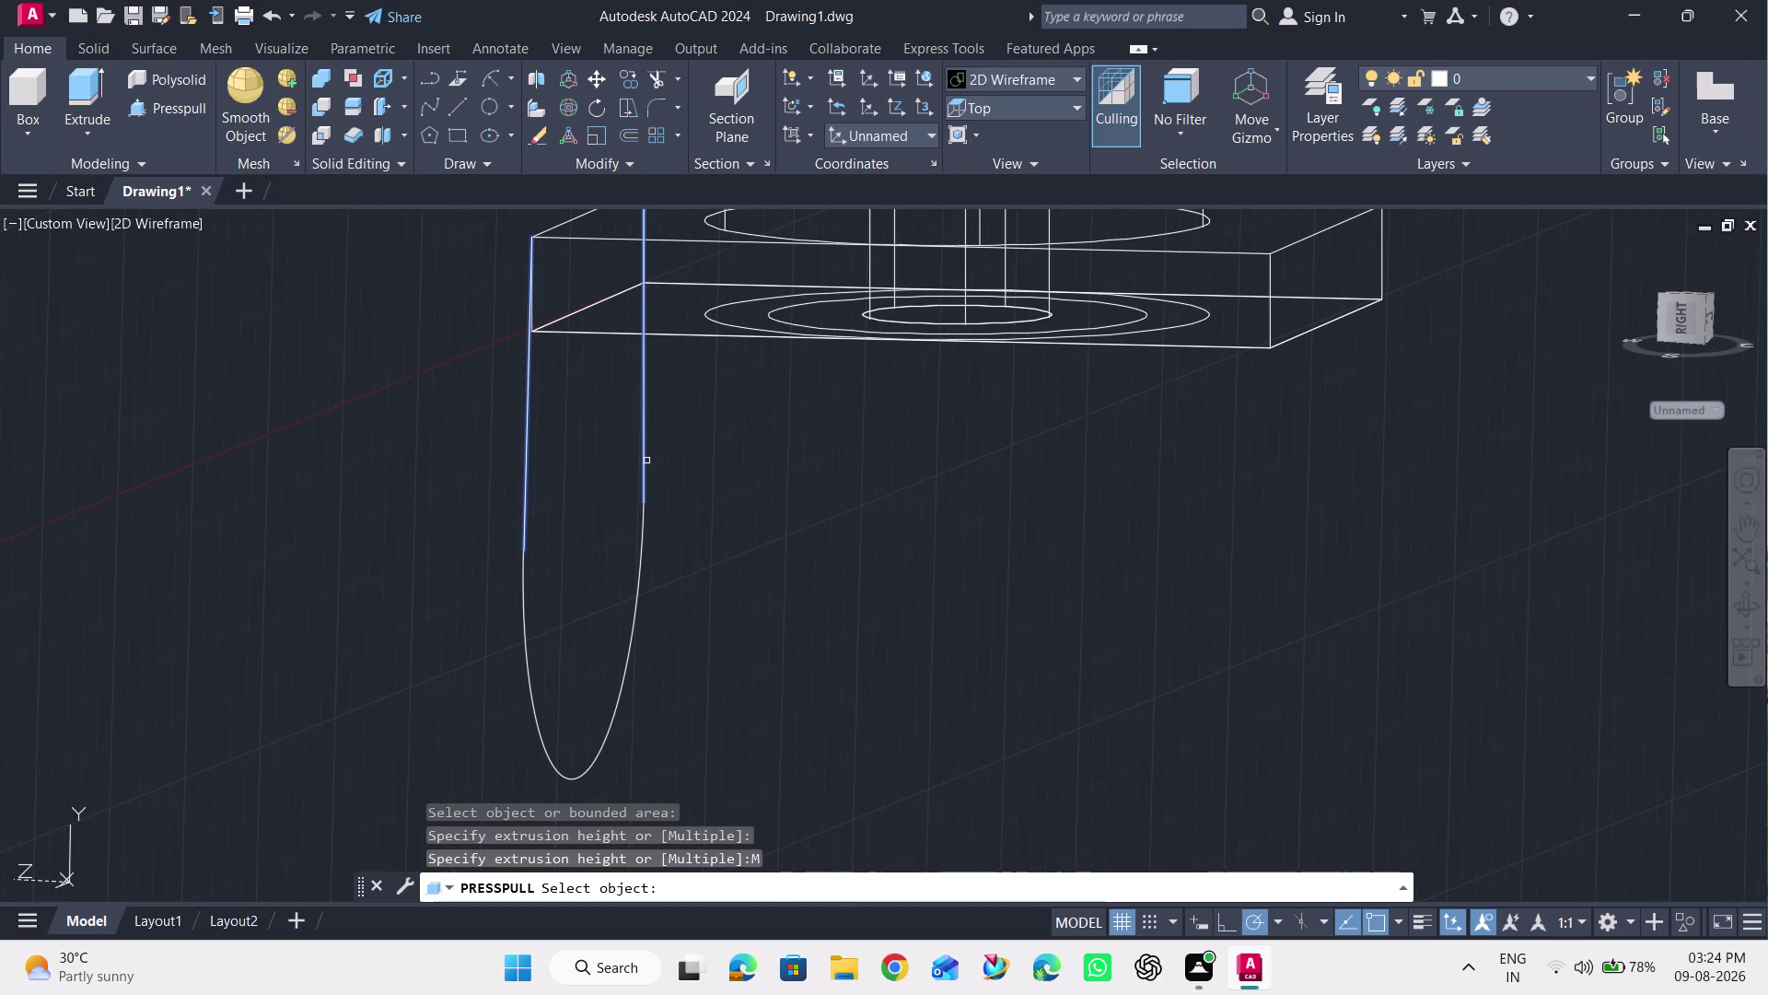
click(647, 460)
click(641, 570)
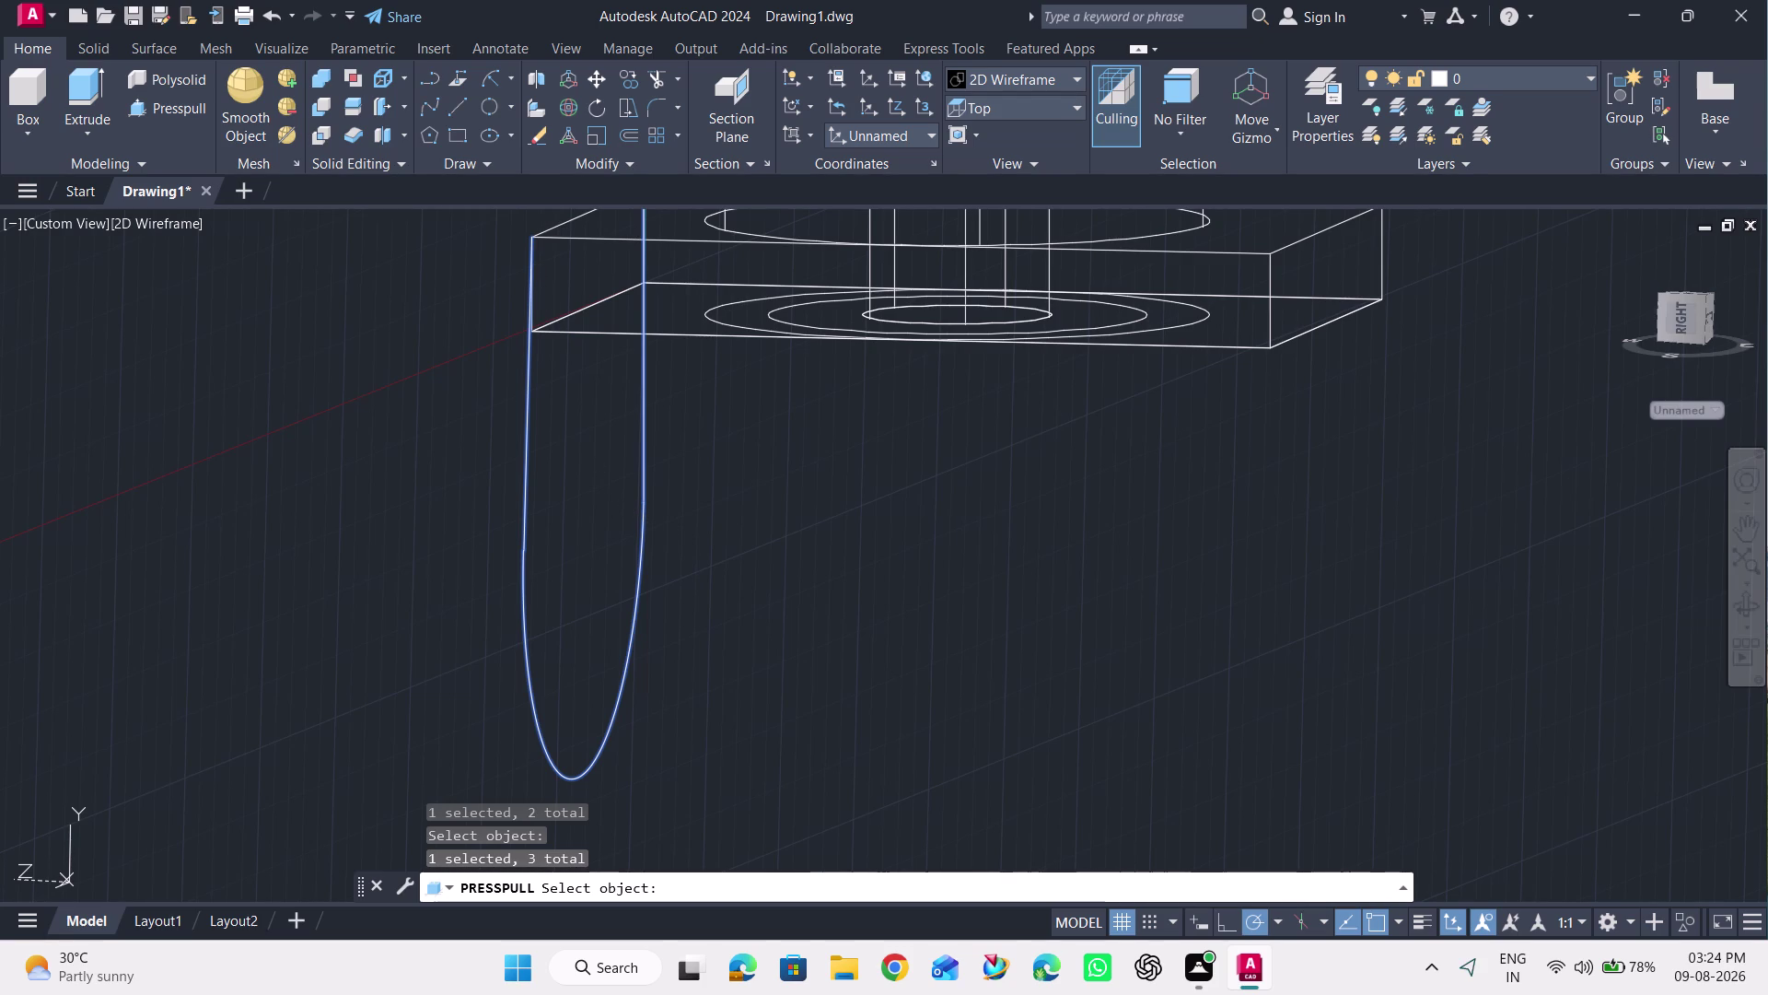
scroll(down, 3)
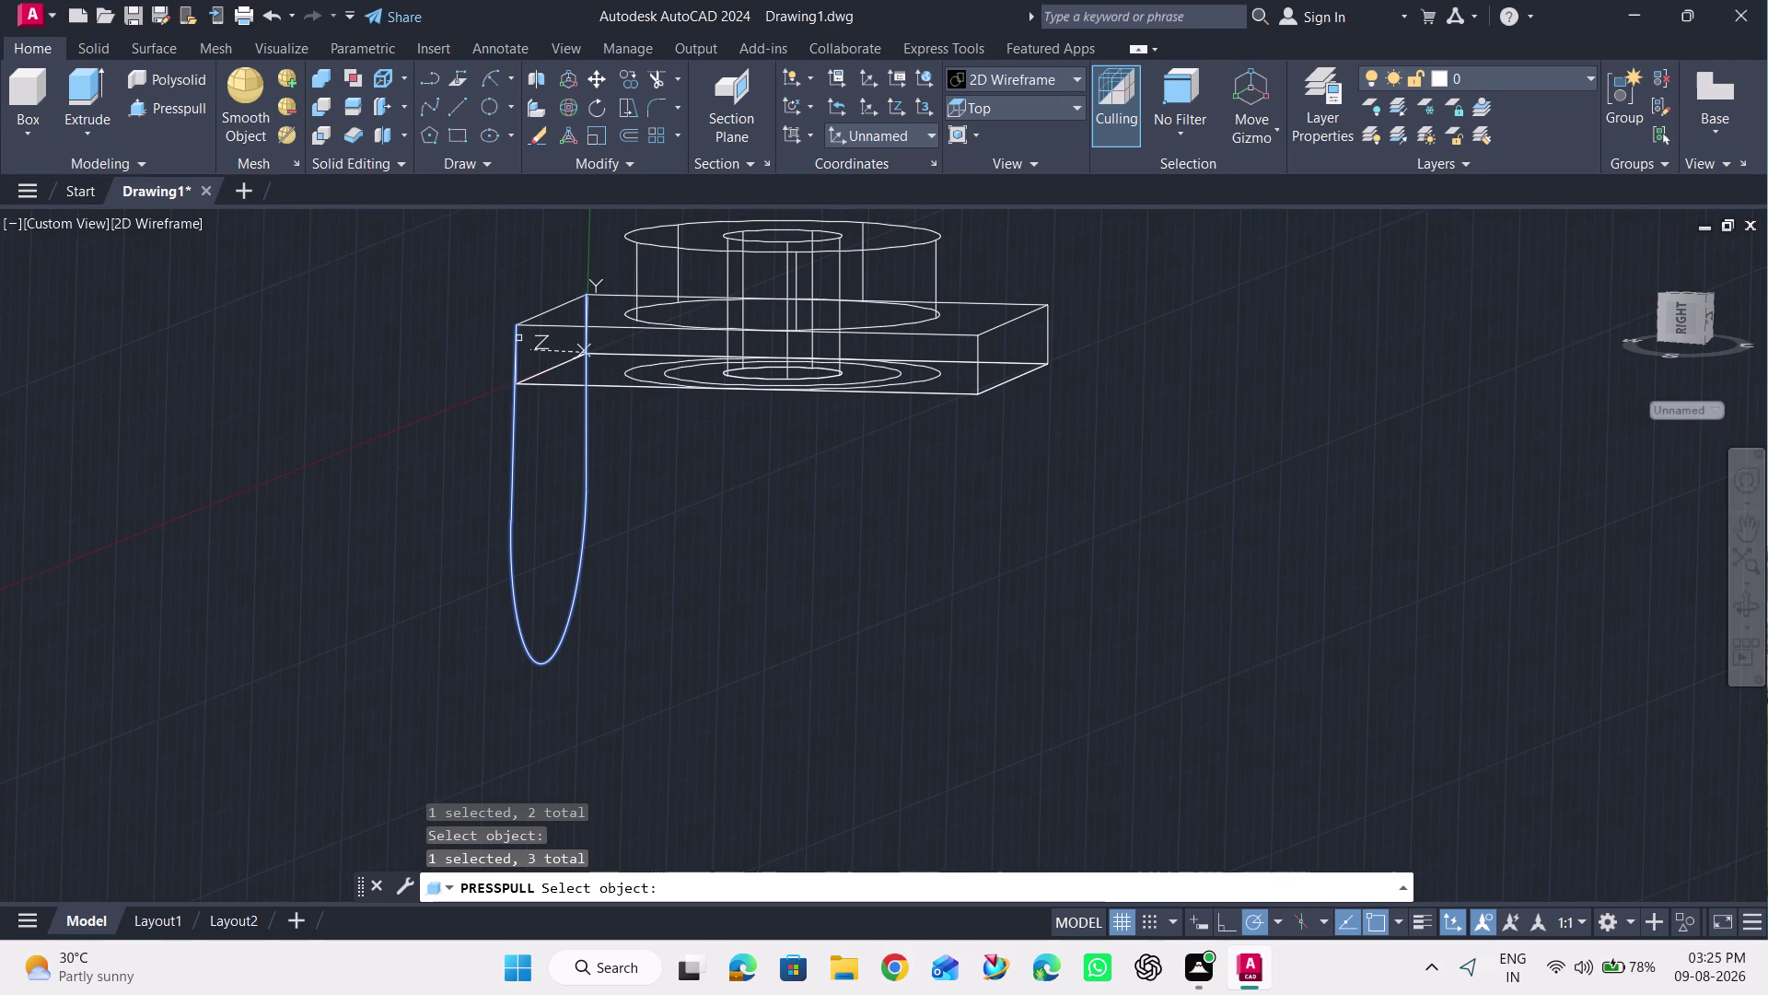
scroll(up, 3)
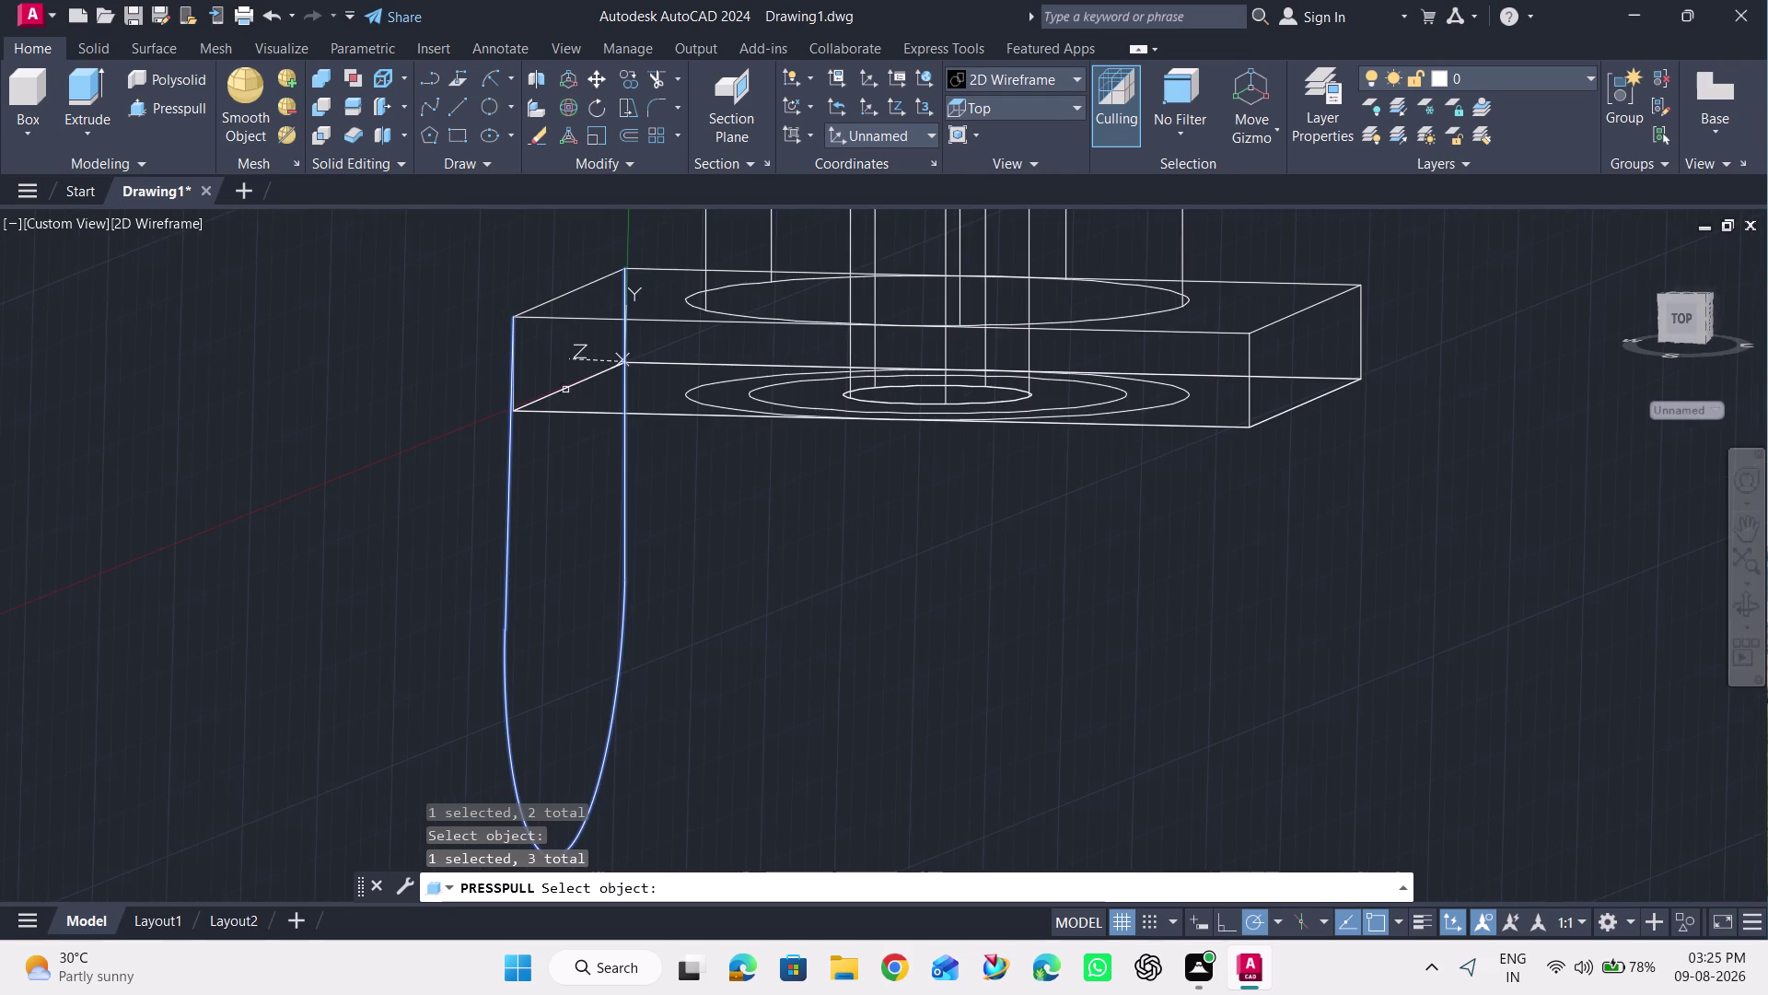
key(Escape)
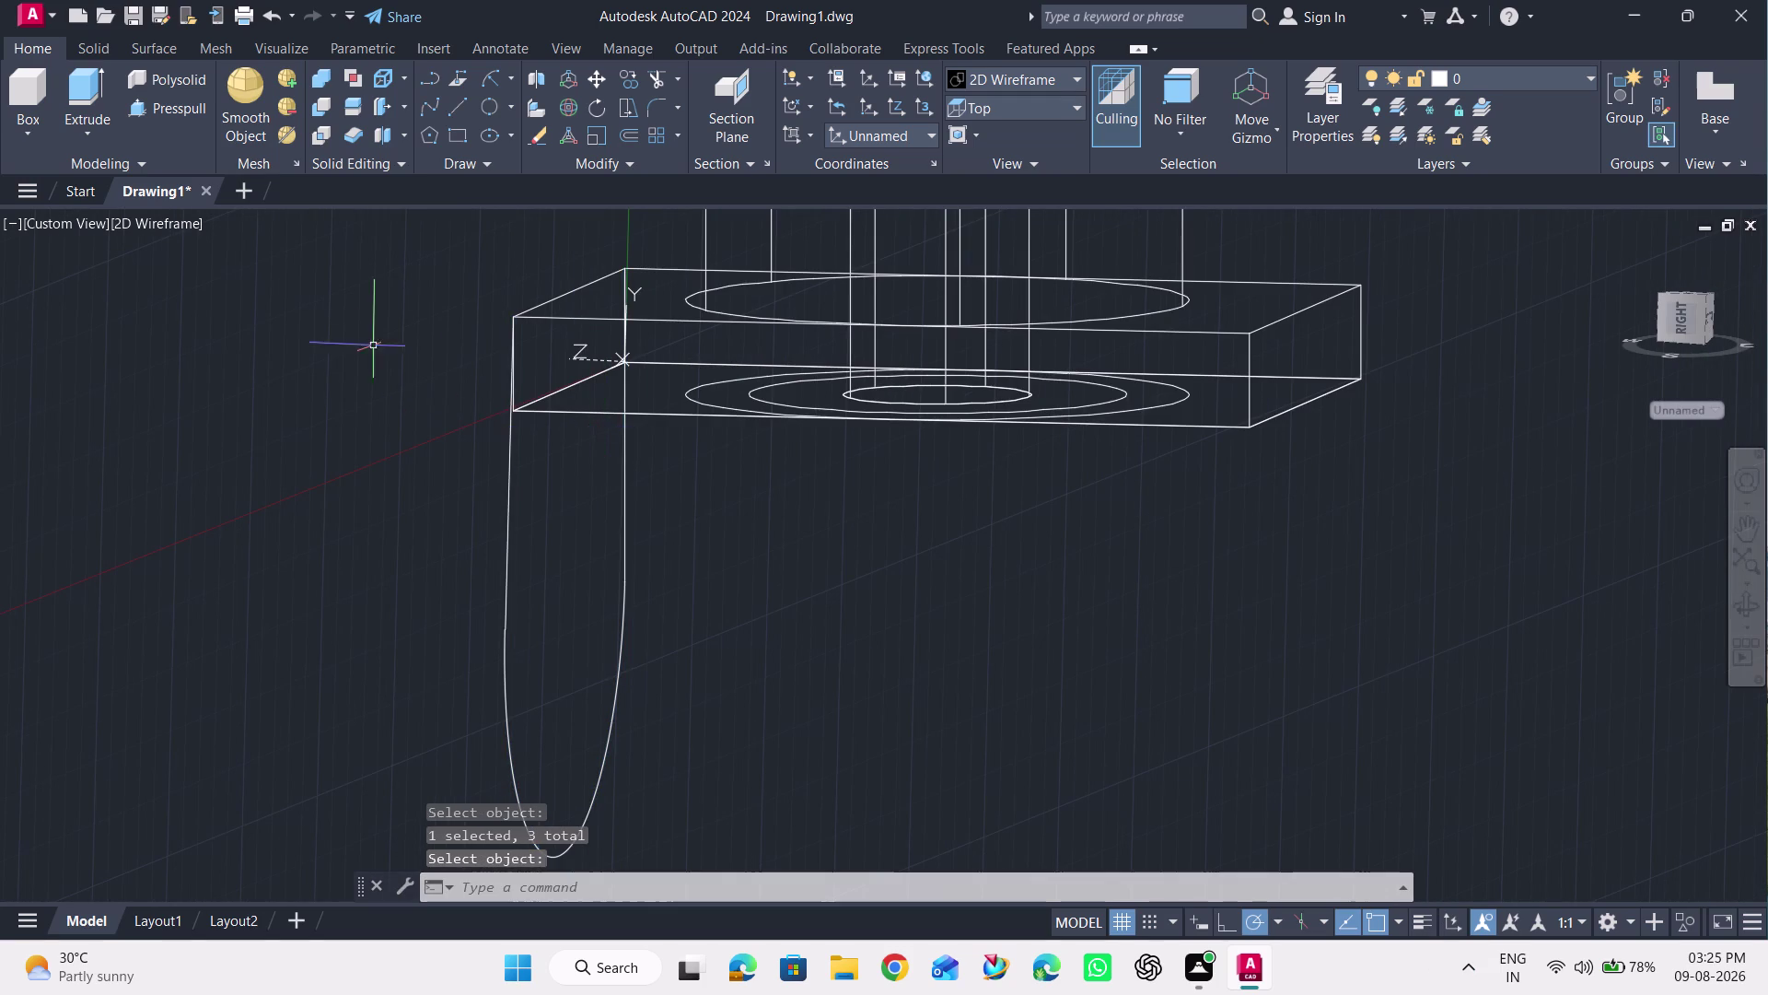
click(183, 112)
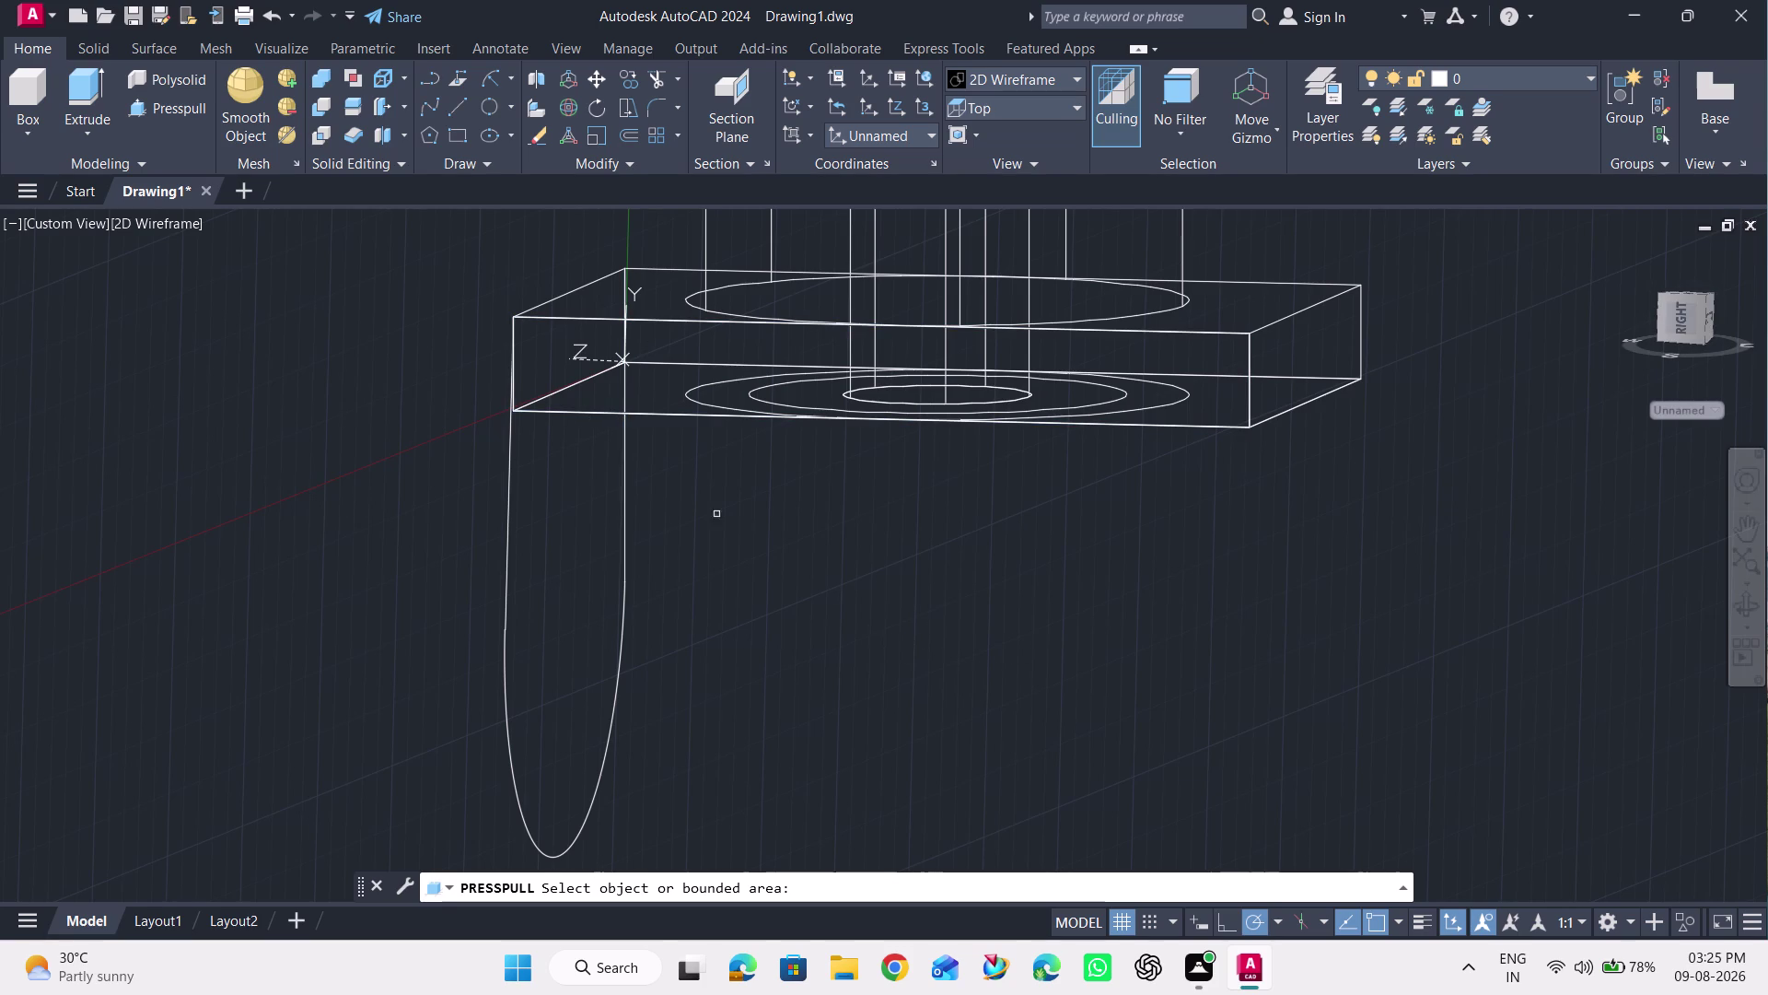
click(103, 100)
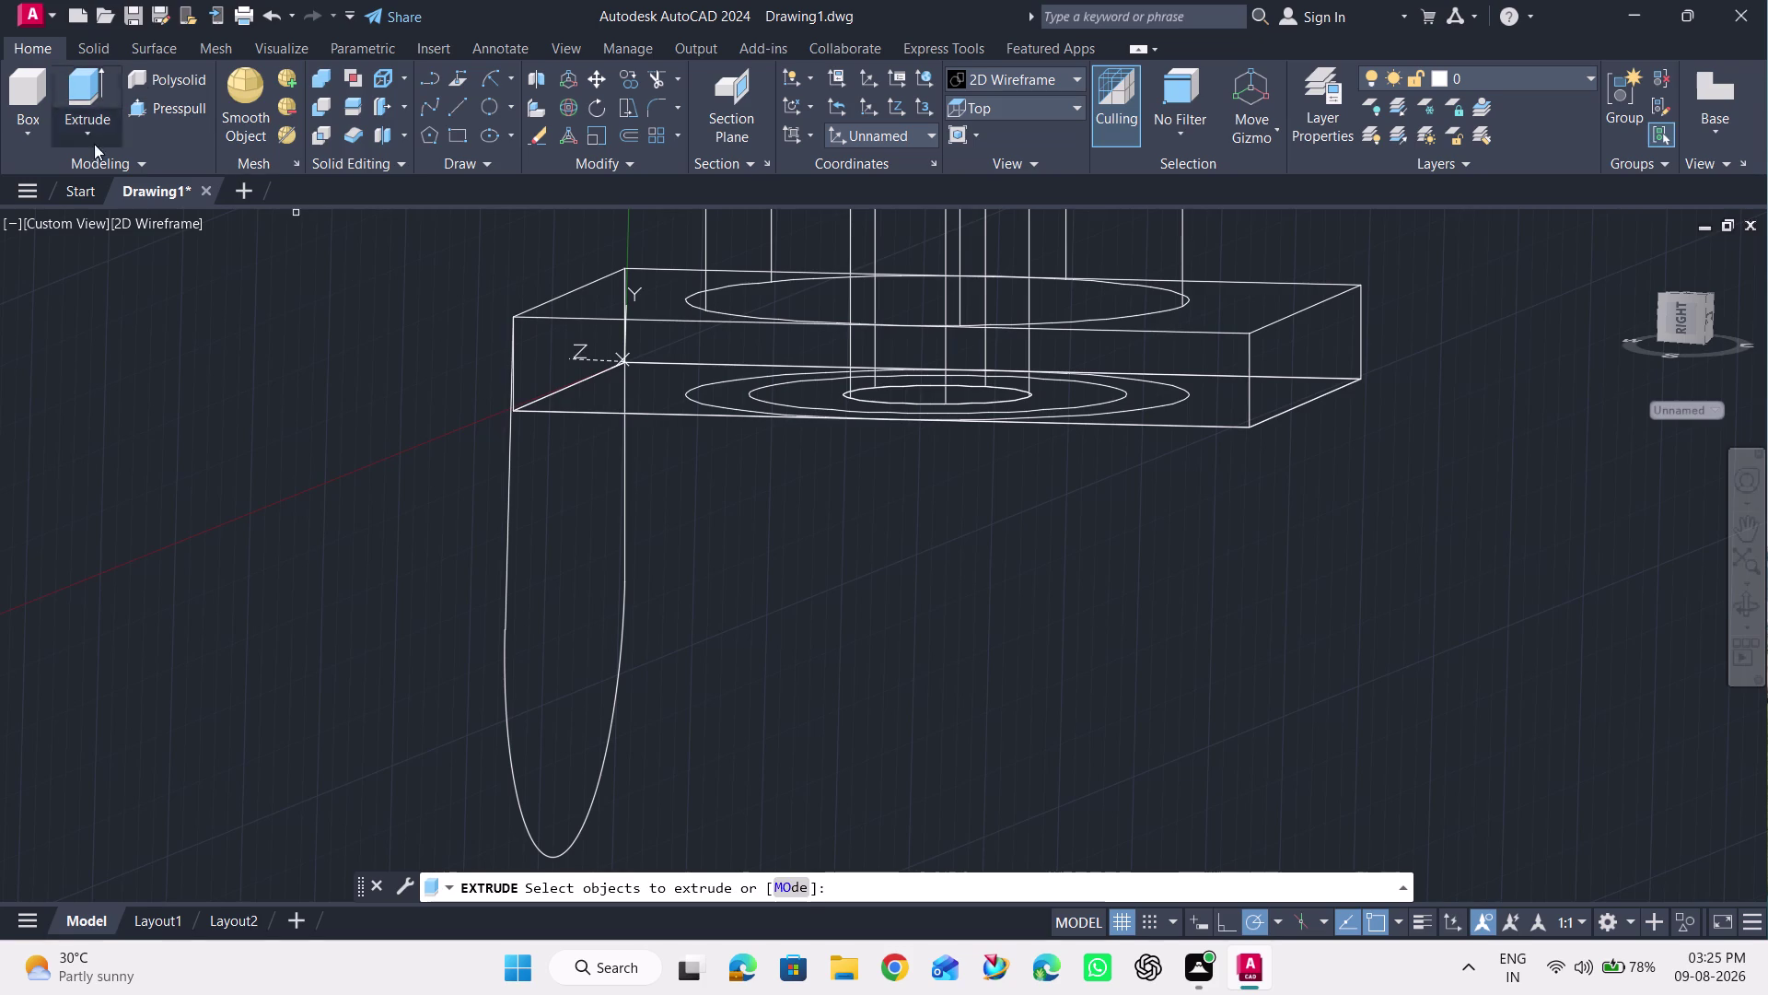
click(510, 539)
click(626, 509)
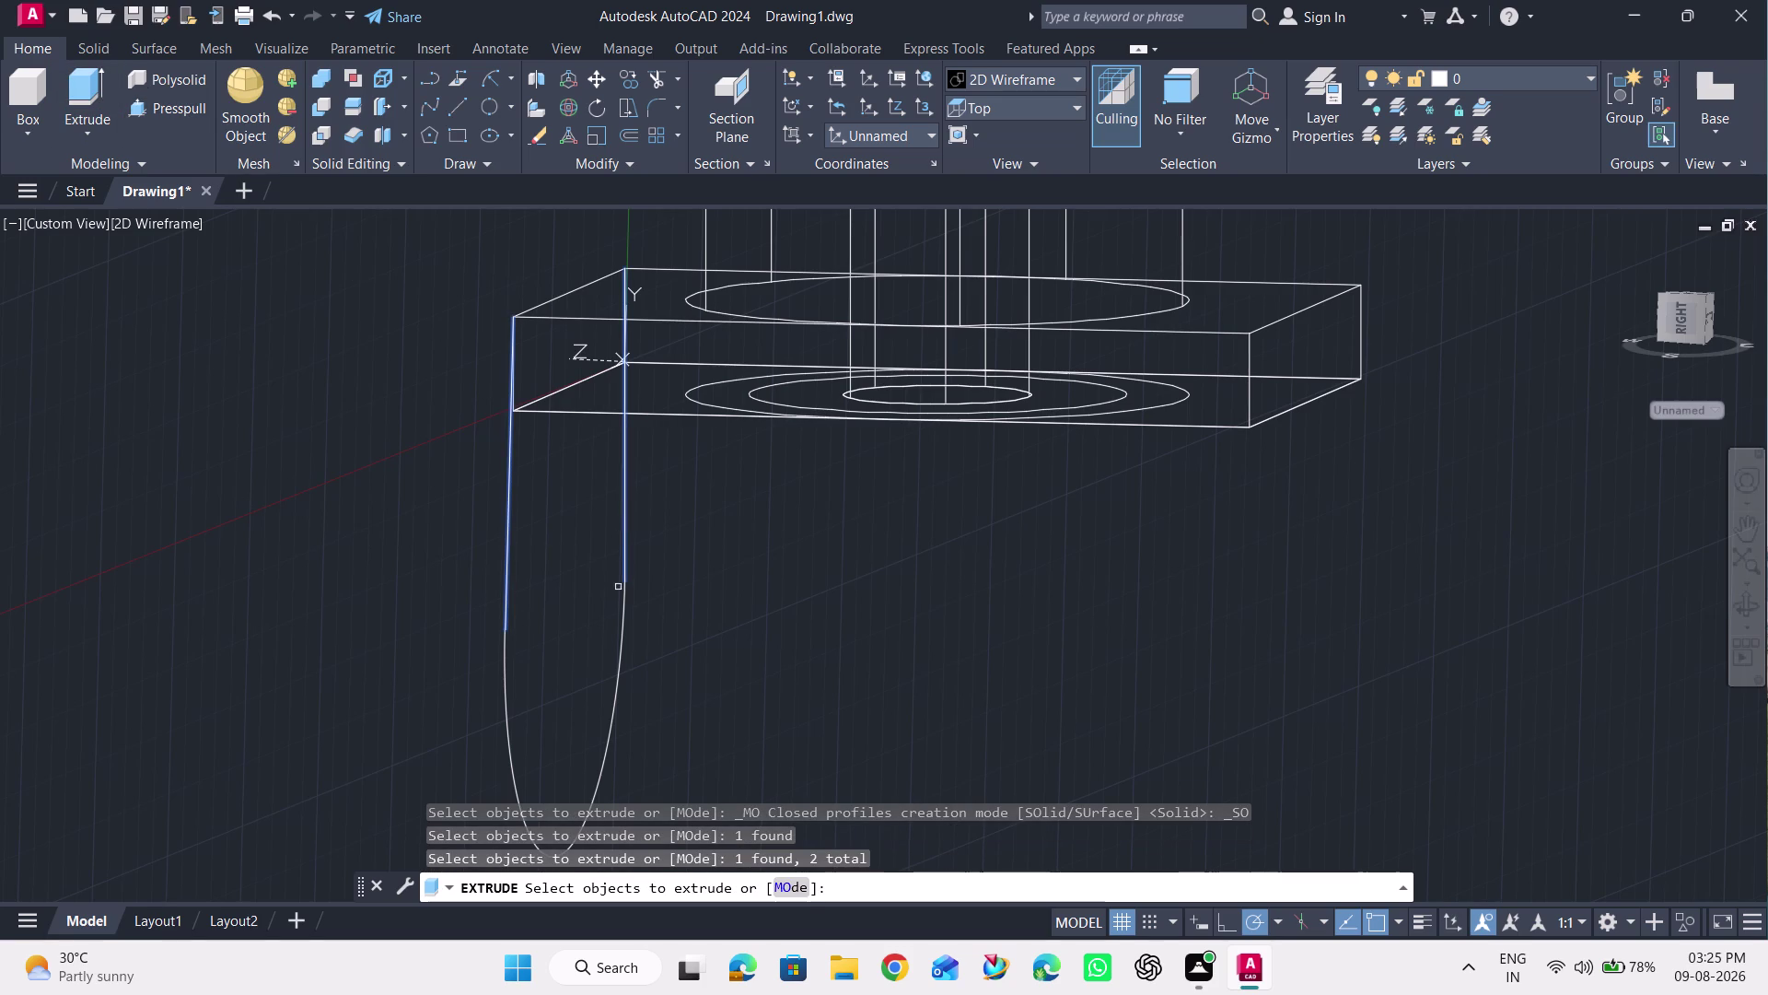
click(620, 650)
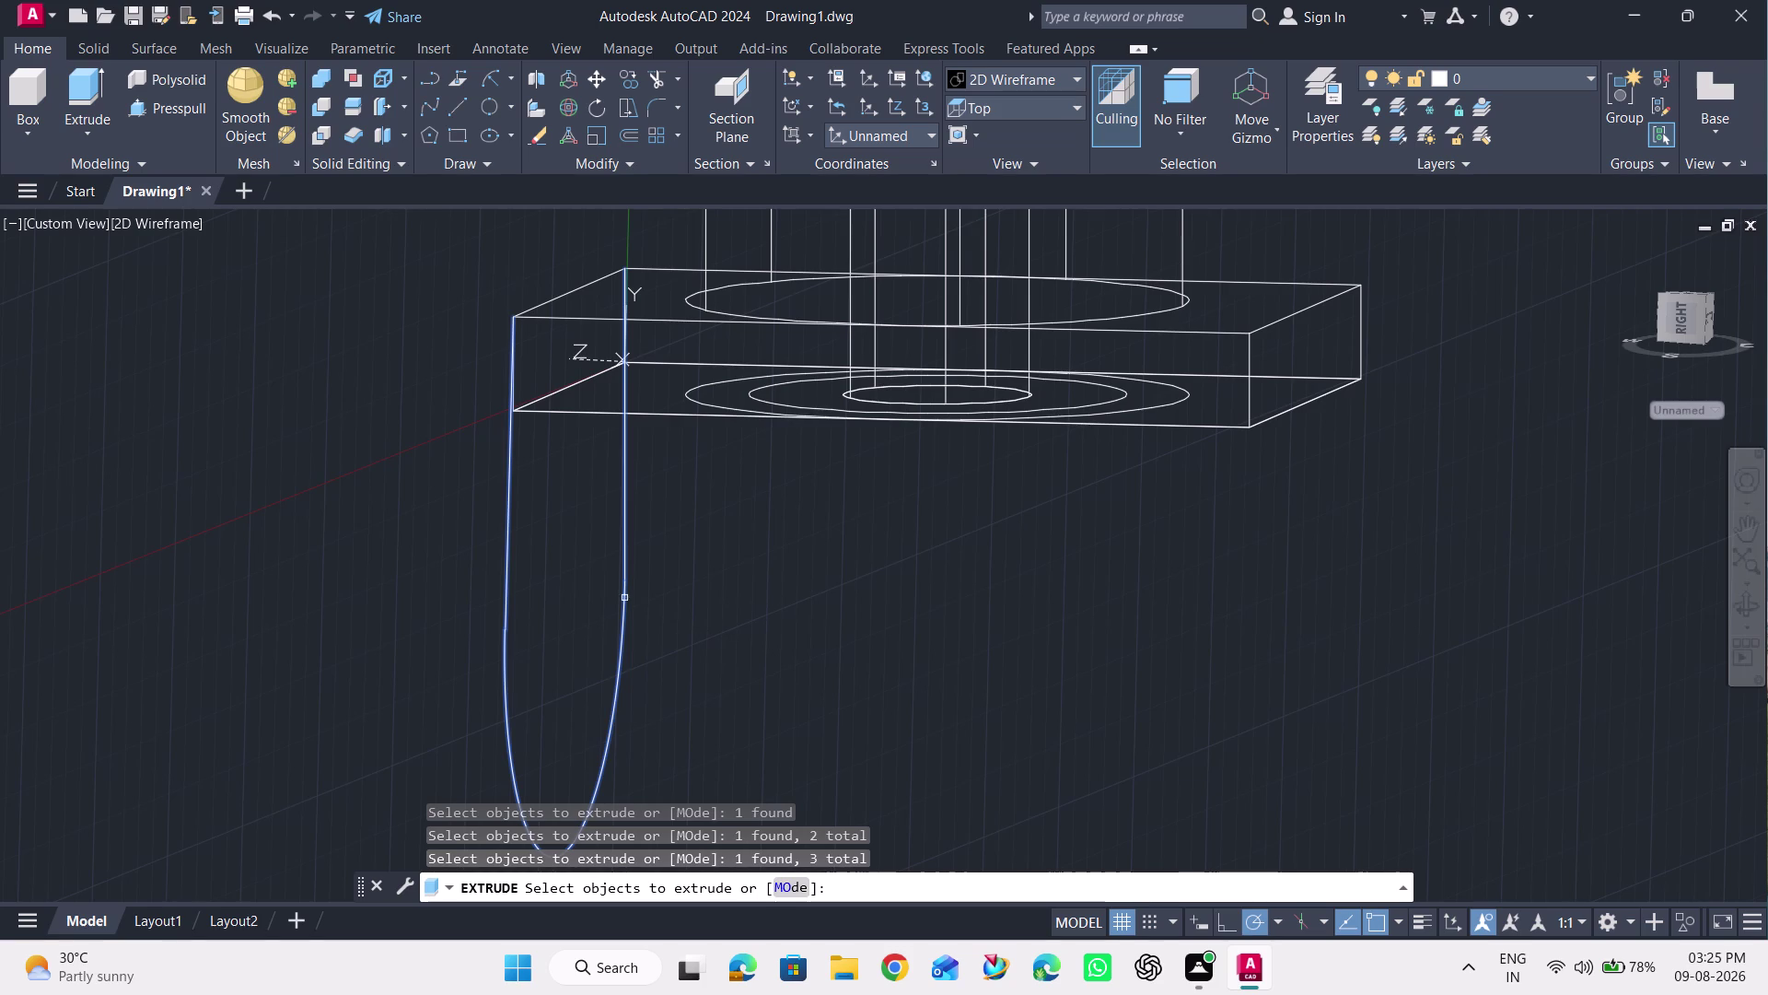
click(555, 301)
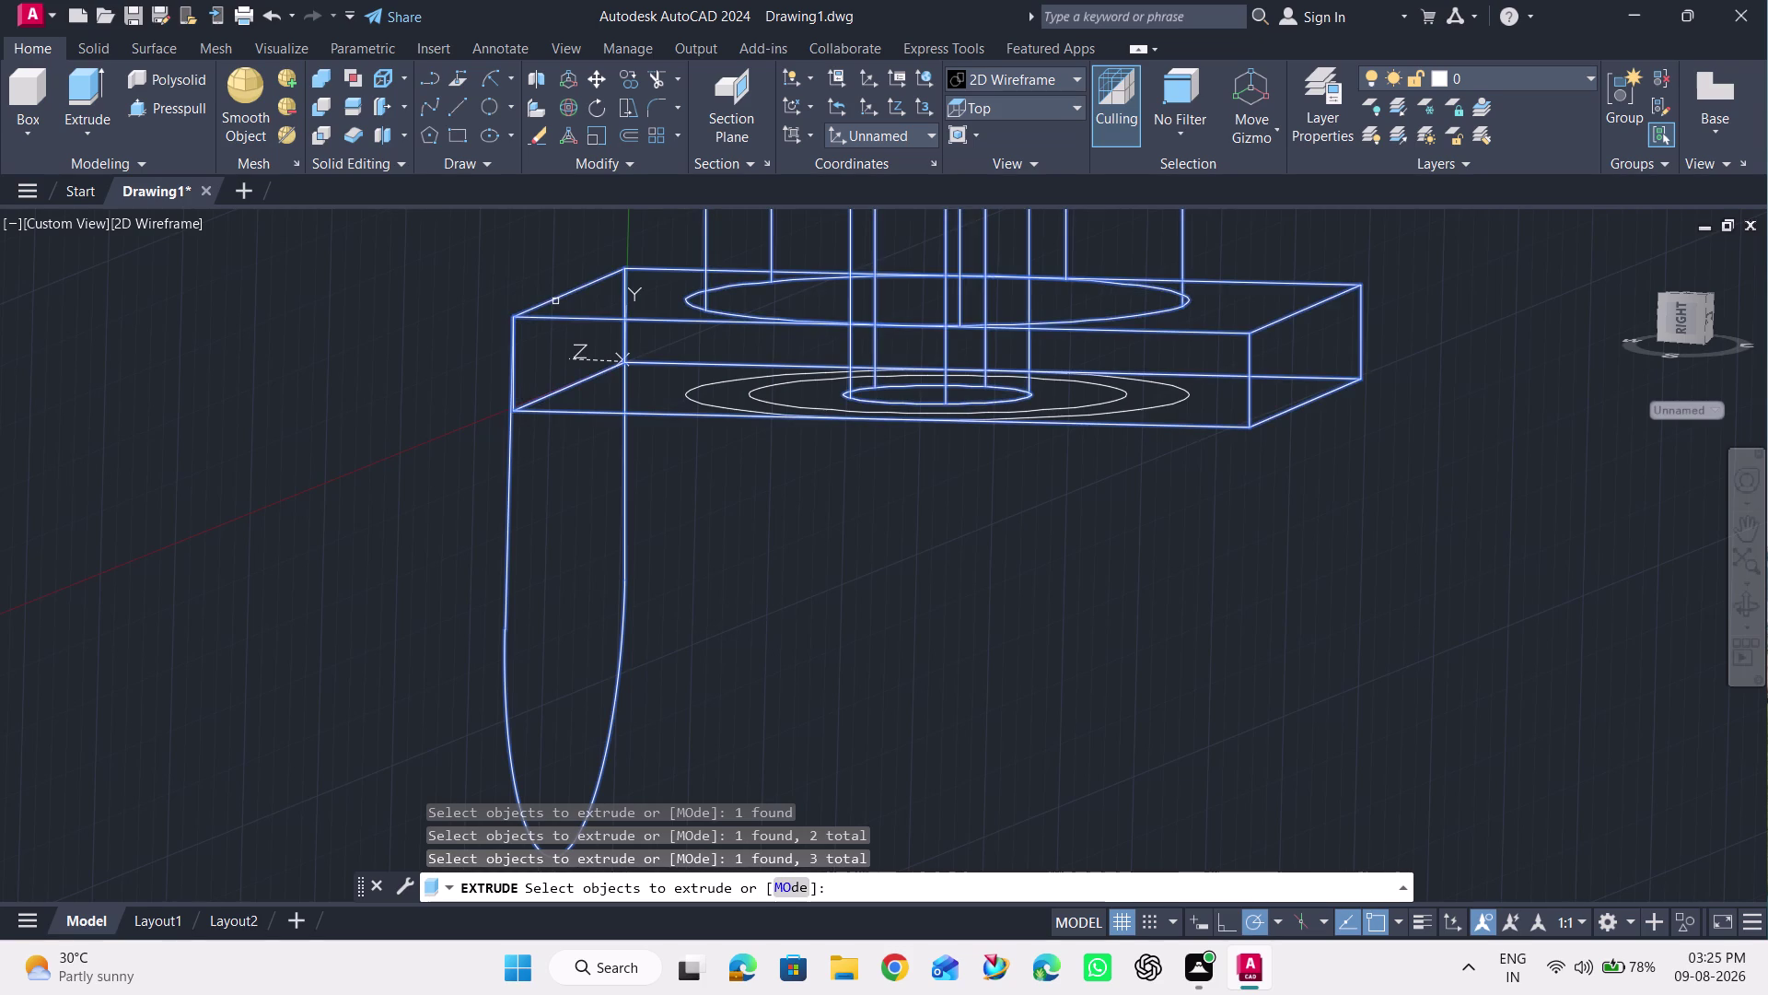
key(Escape)
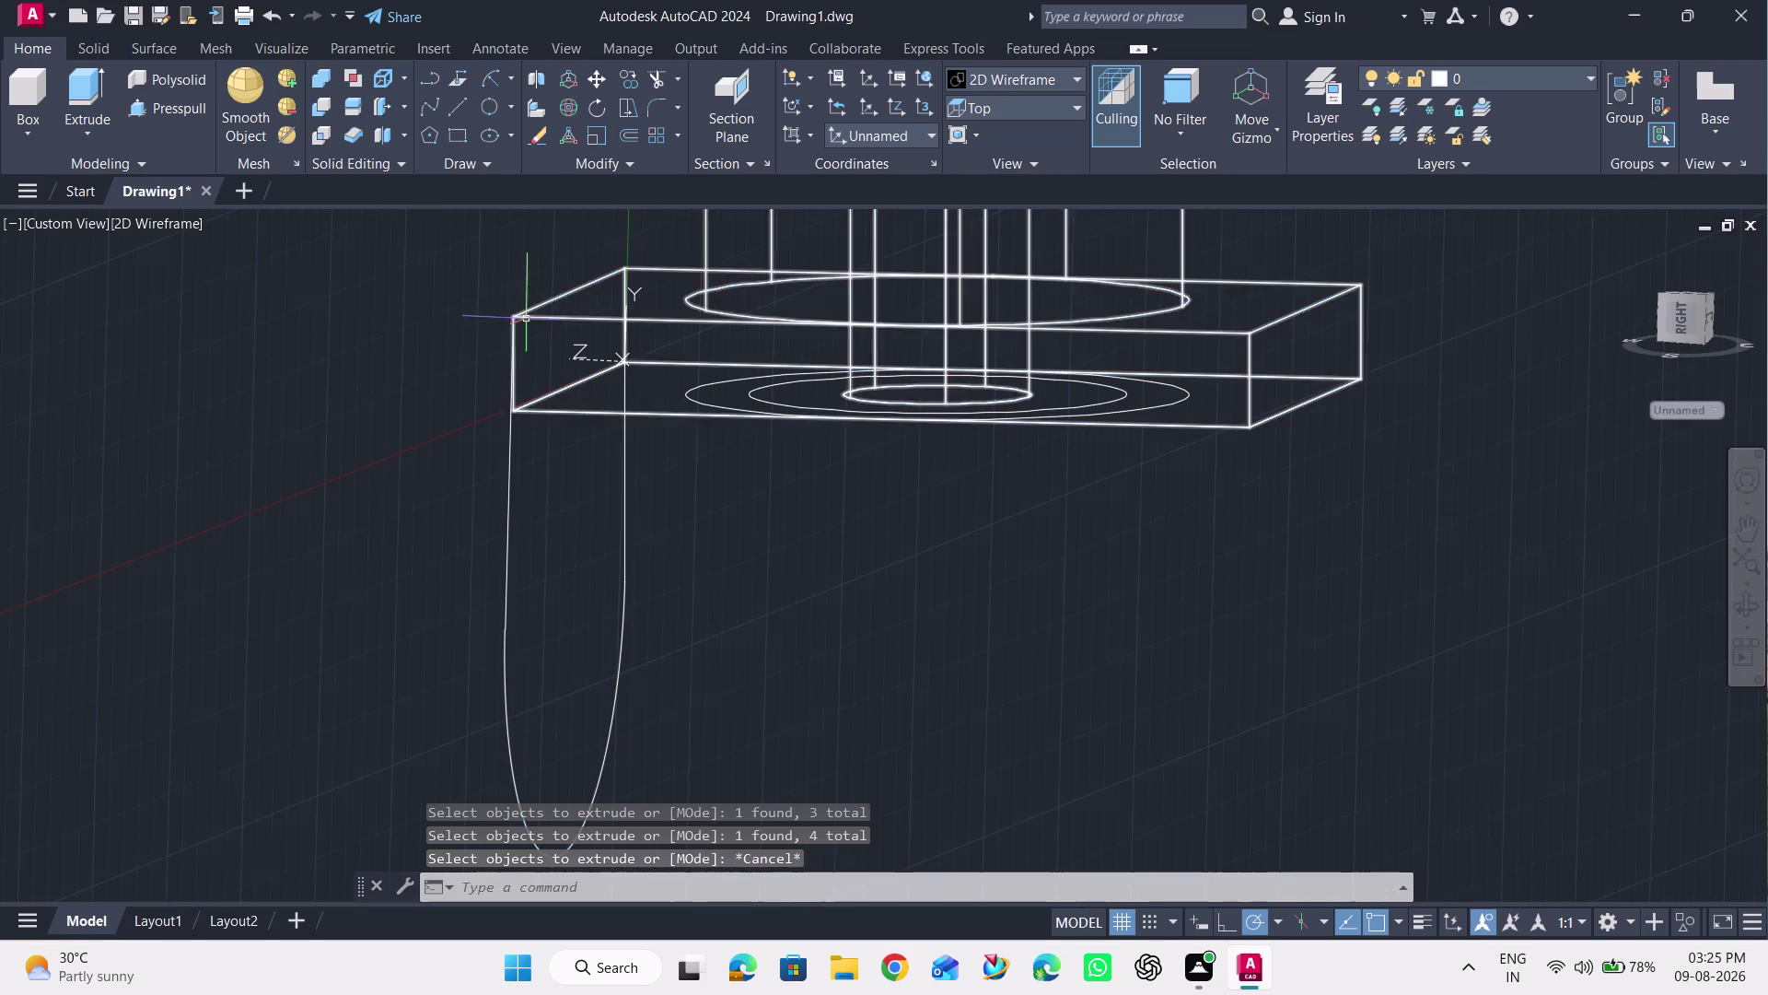
click(164, 99)
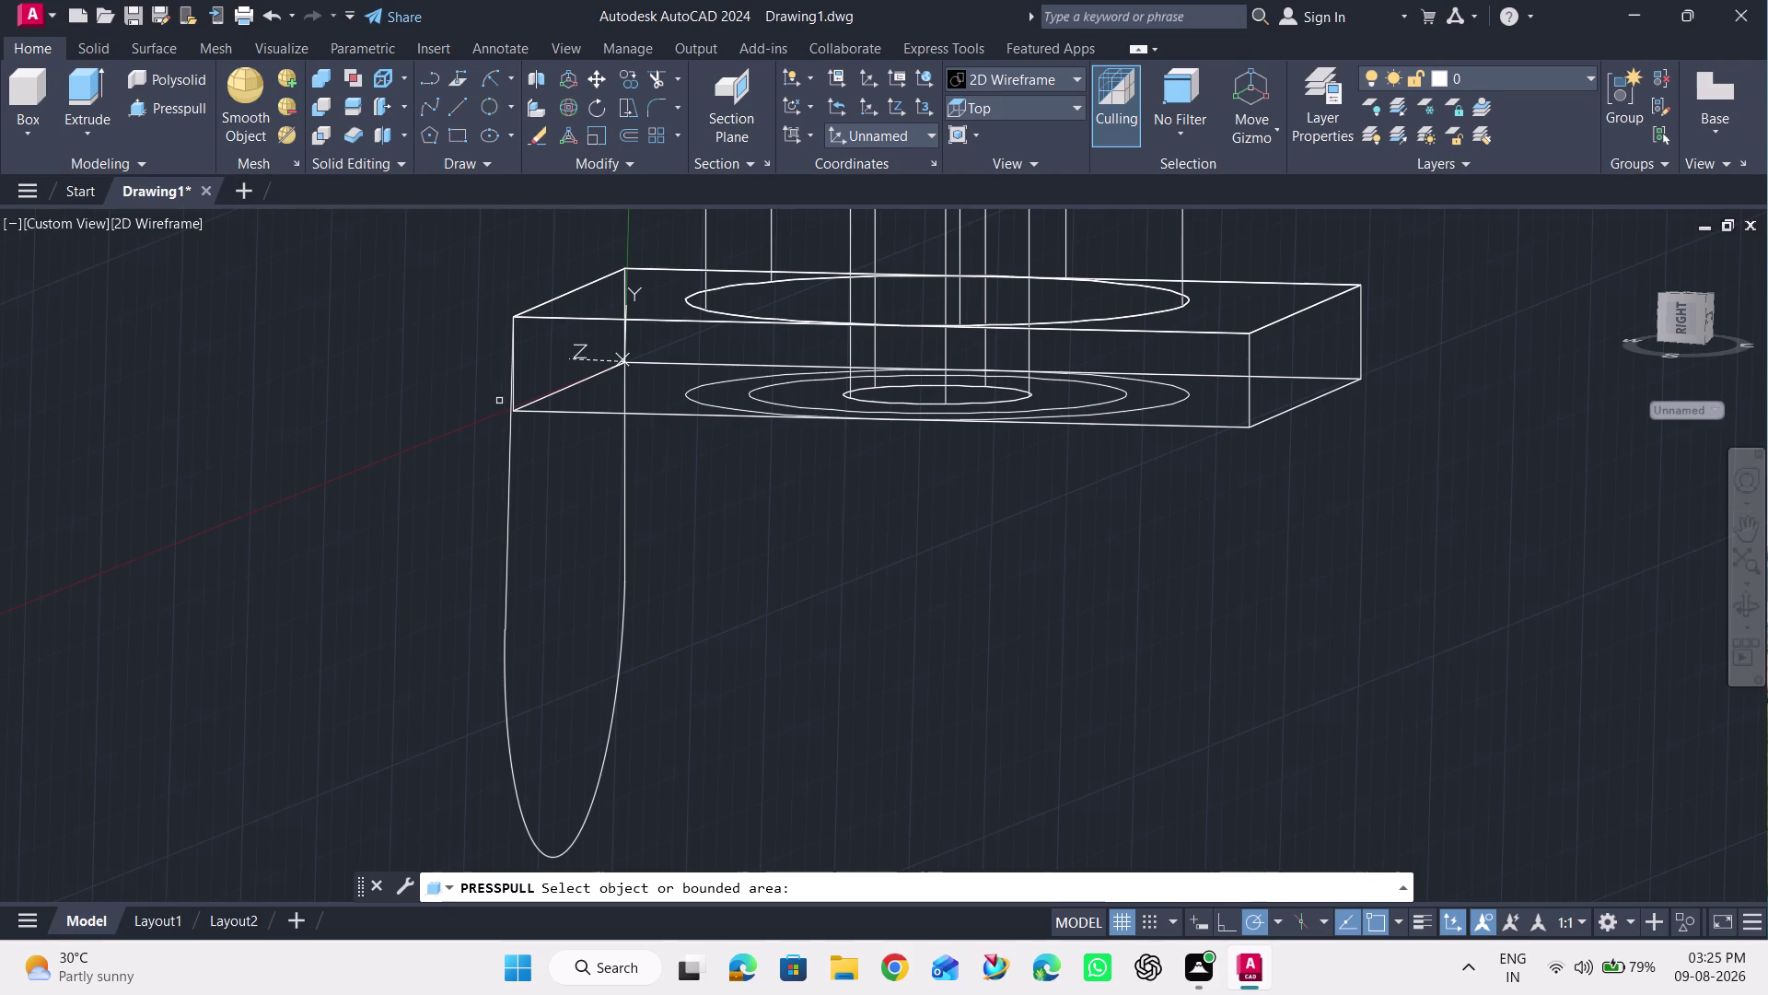
Cancel the press-pull and orbit the model to a new angle.
click(512, 470)
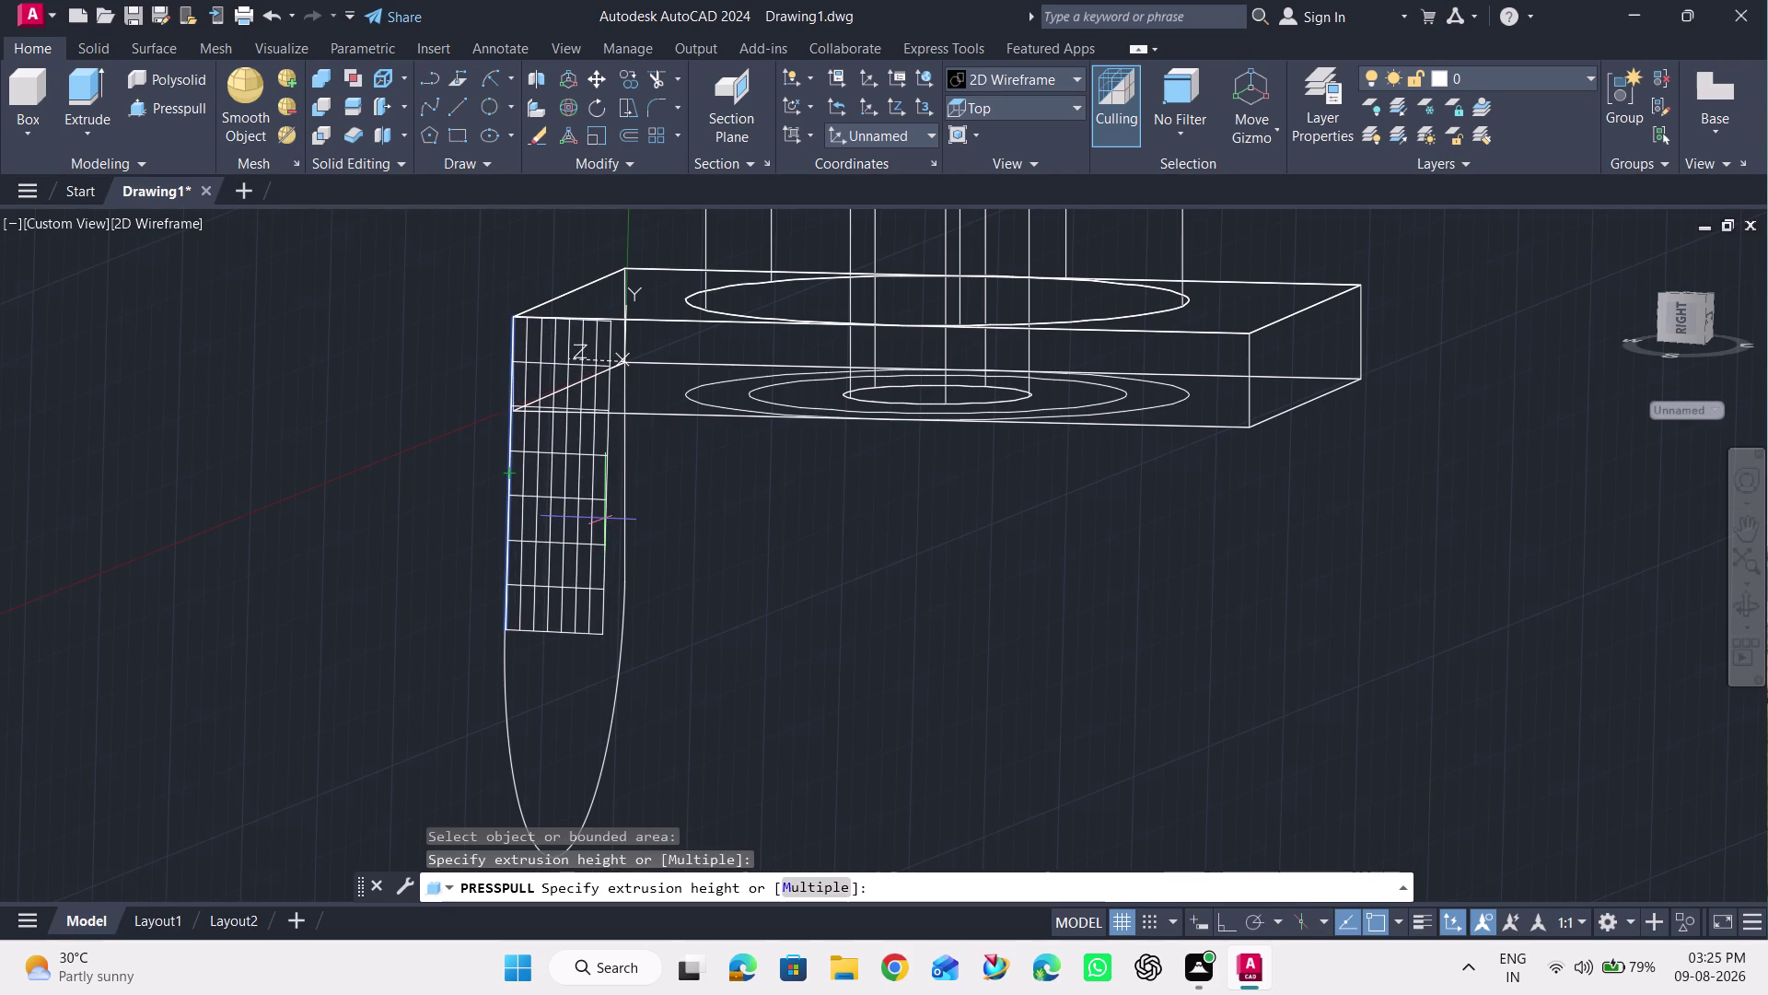
key(Escape)
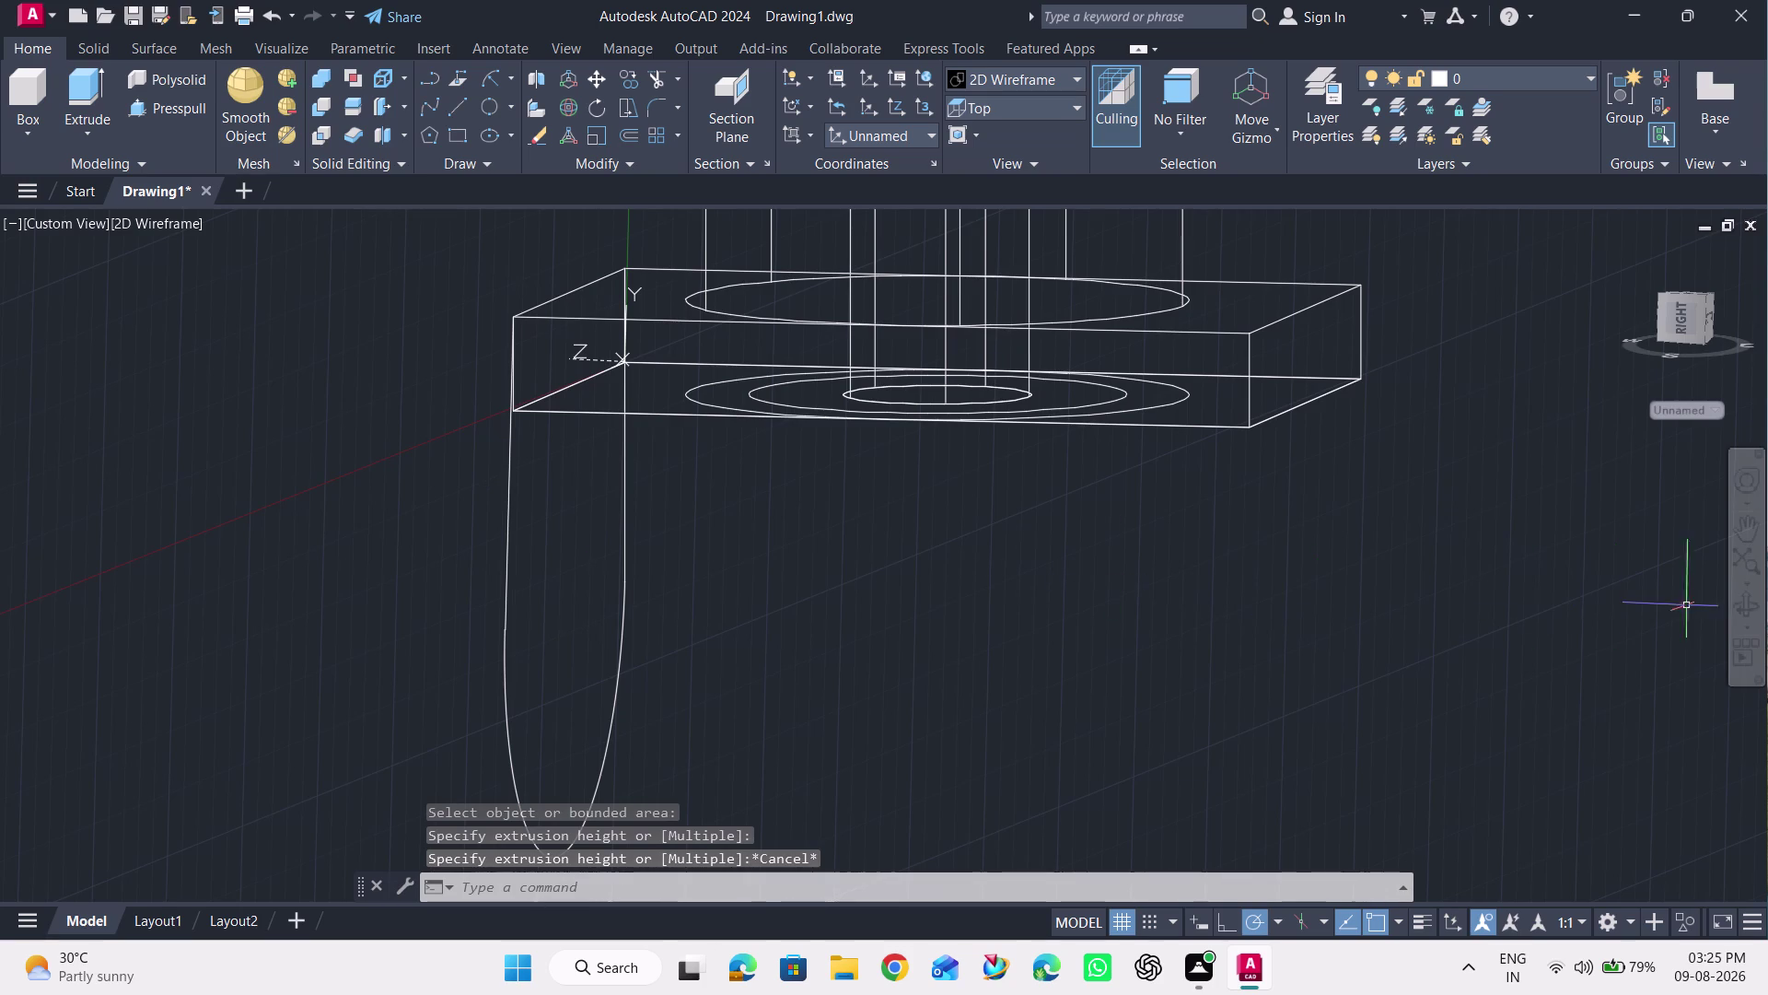
click(1744, 607)
drag(1150, 585, 1366, 625)
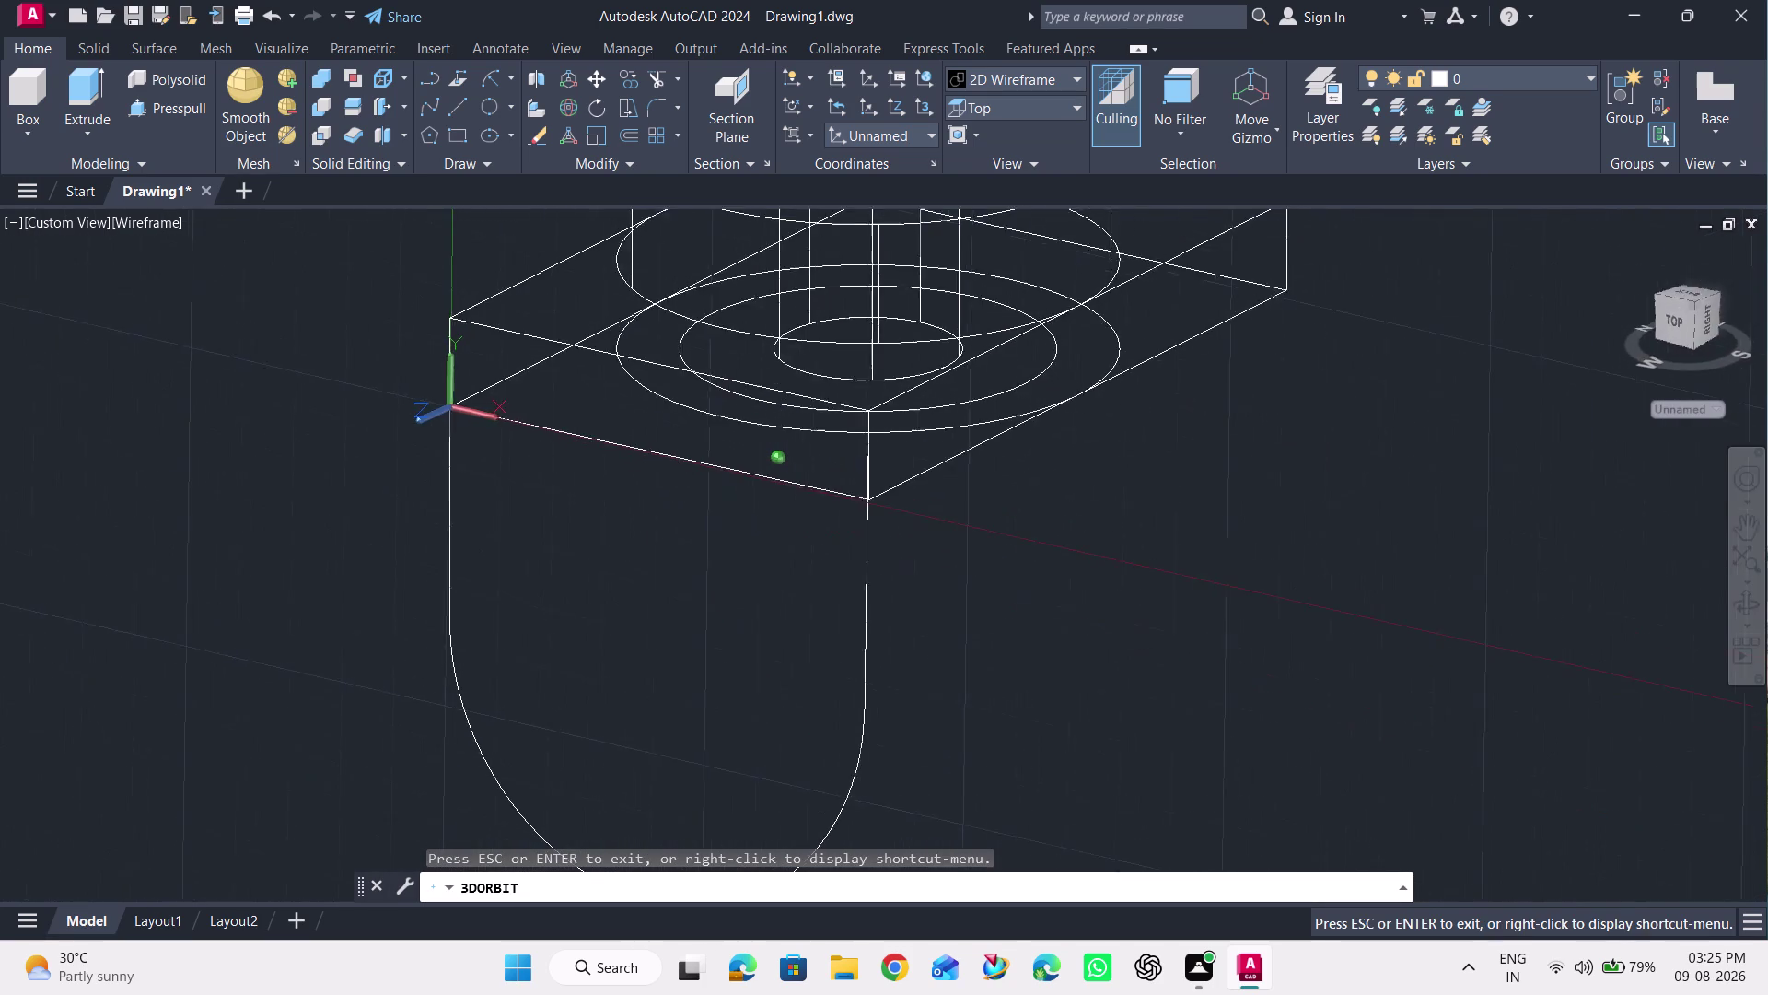
drag(1366, 625, 1409, 634)
key(Escape)
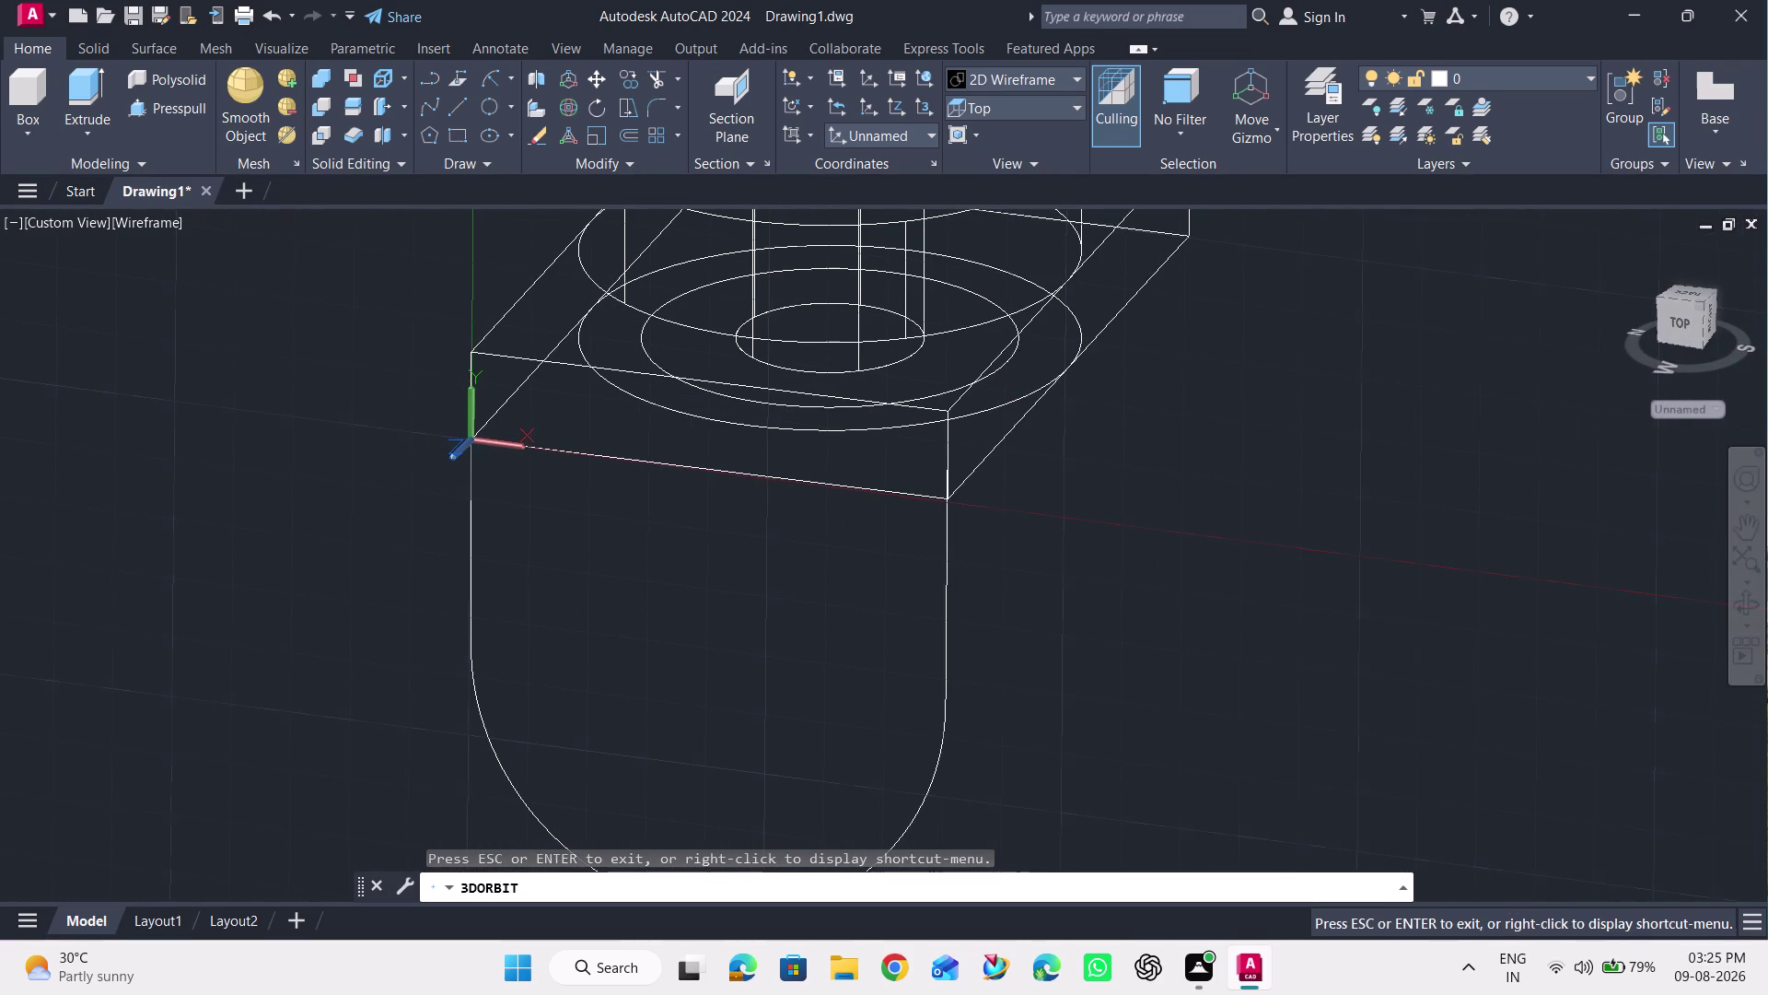
Press-pull the outline's left side, right side and curved bottom using Multiple.
click(168, 106)
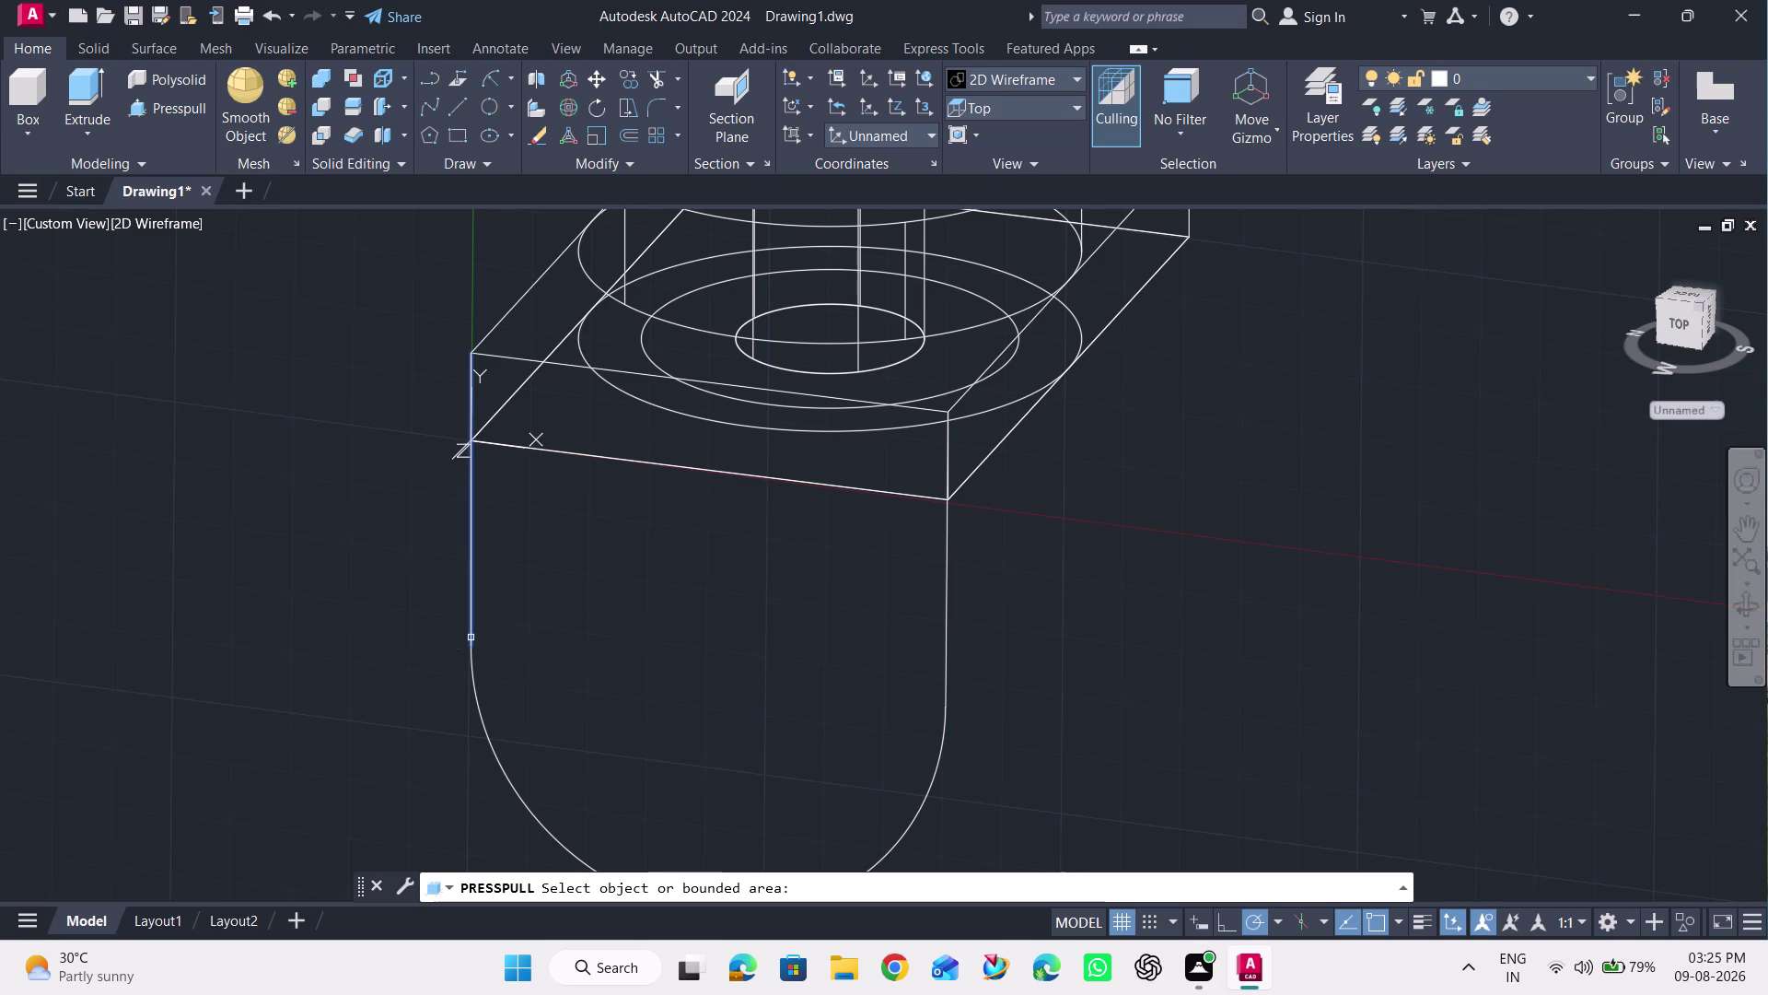
click(470, 637)
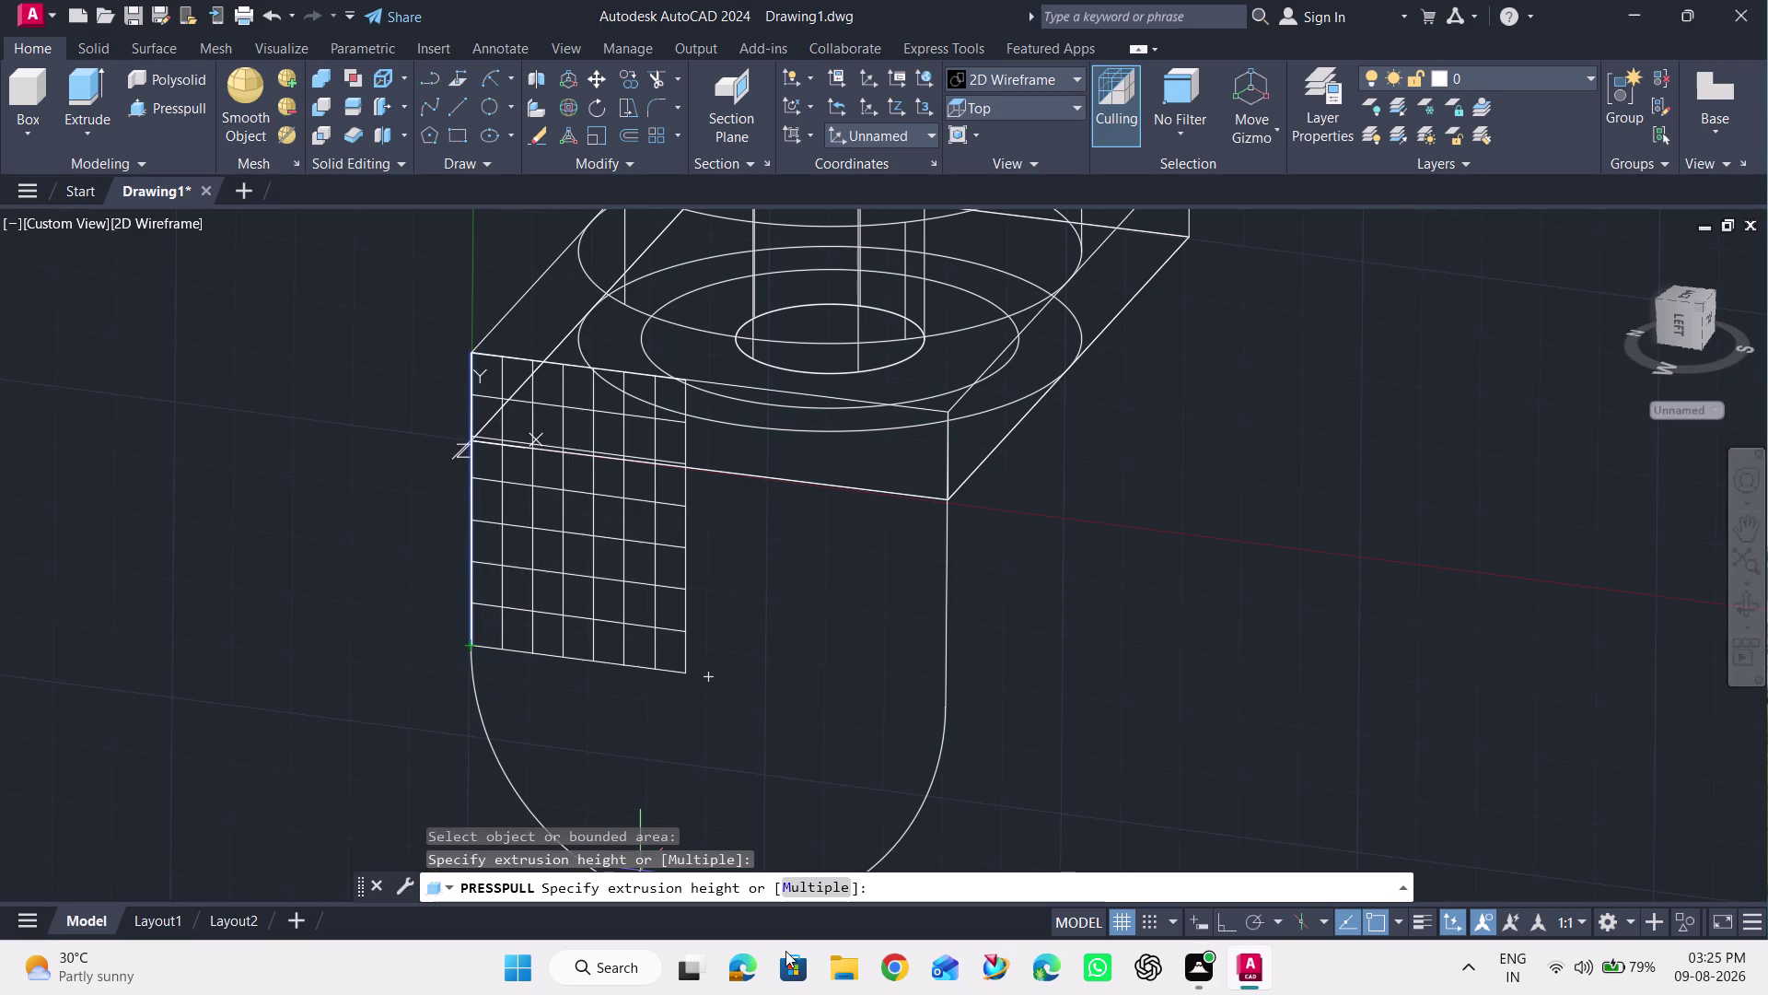
click(814, 895)
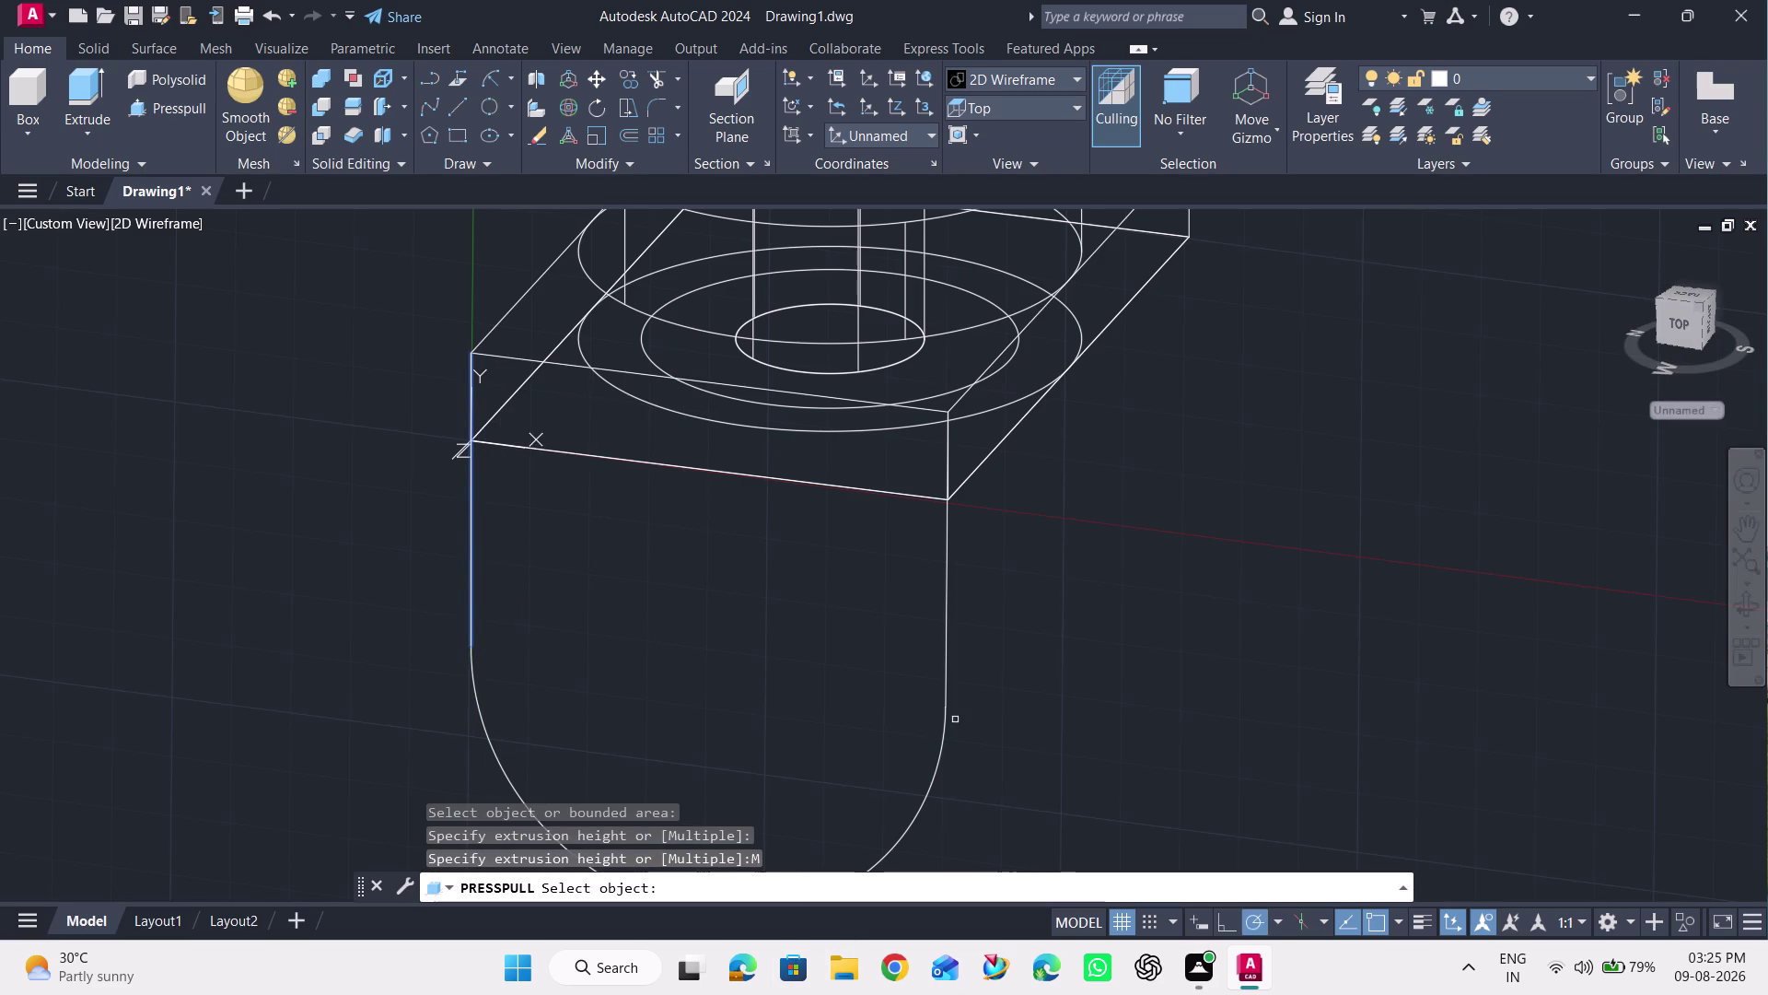
click(949, 670)
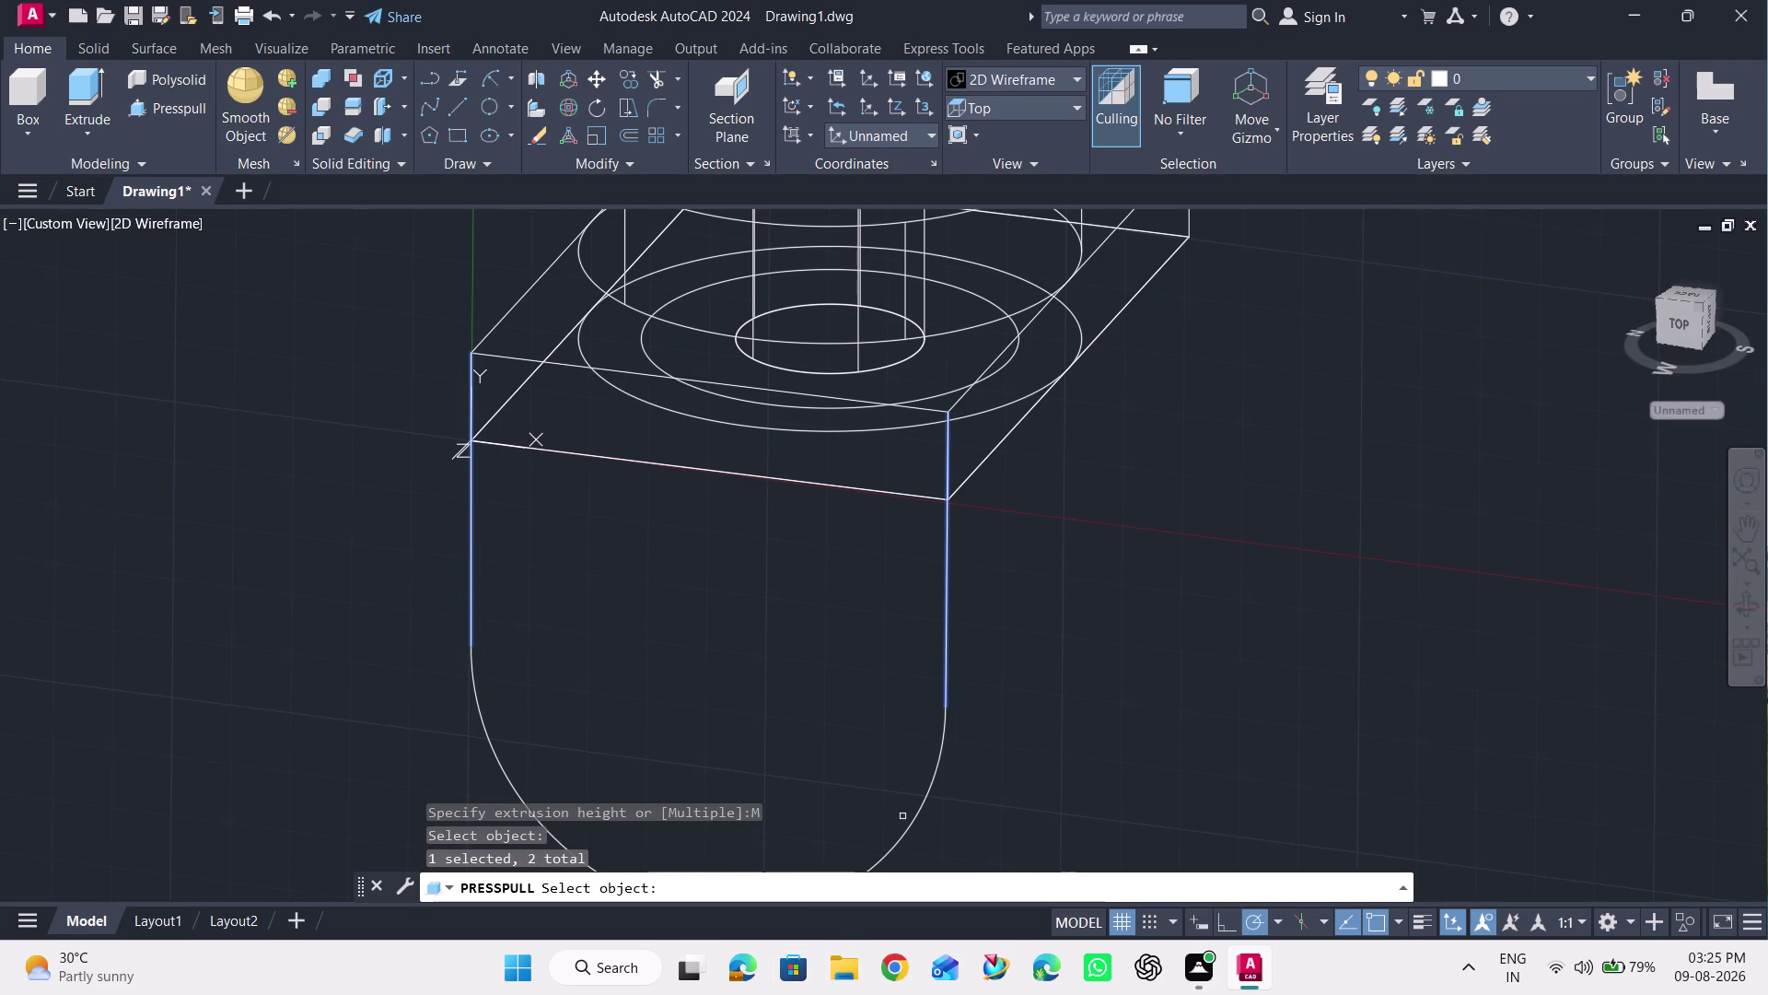
click(914, 822)
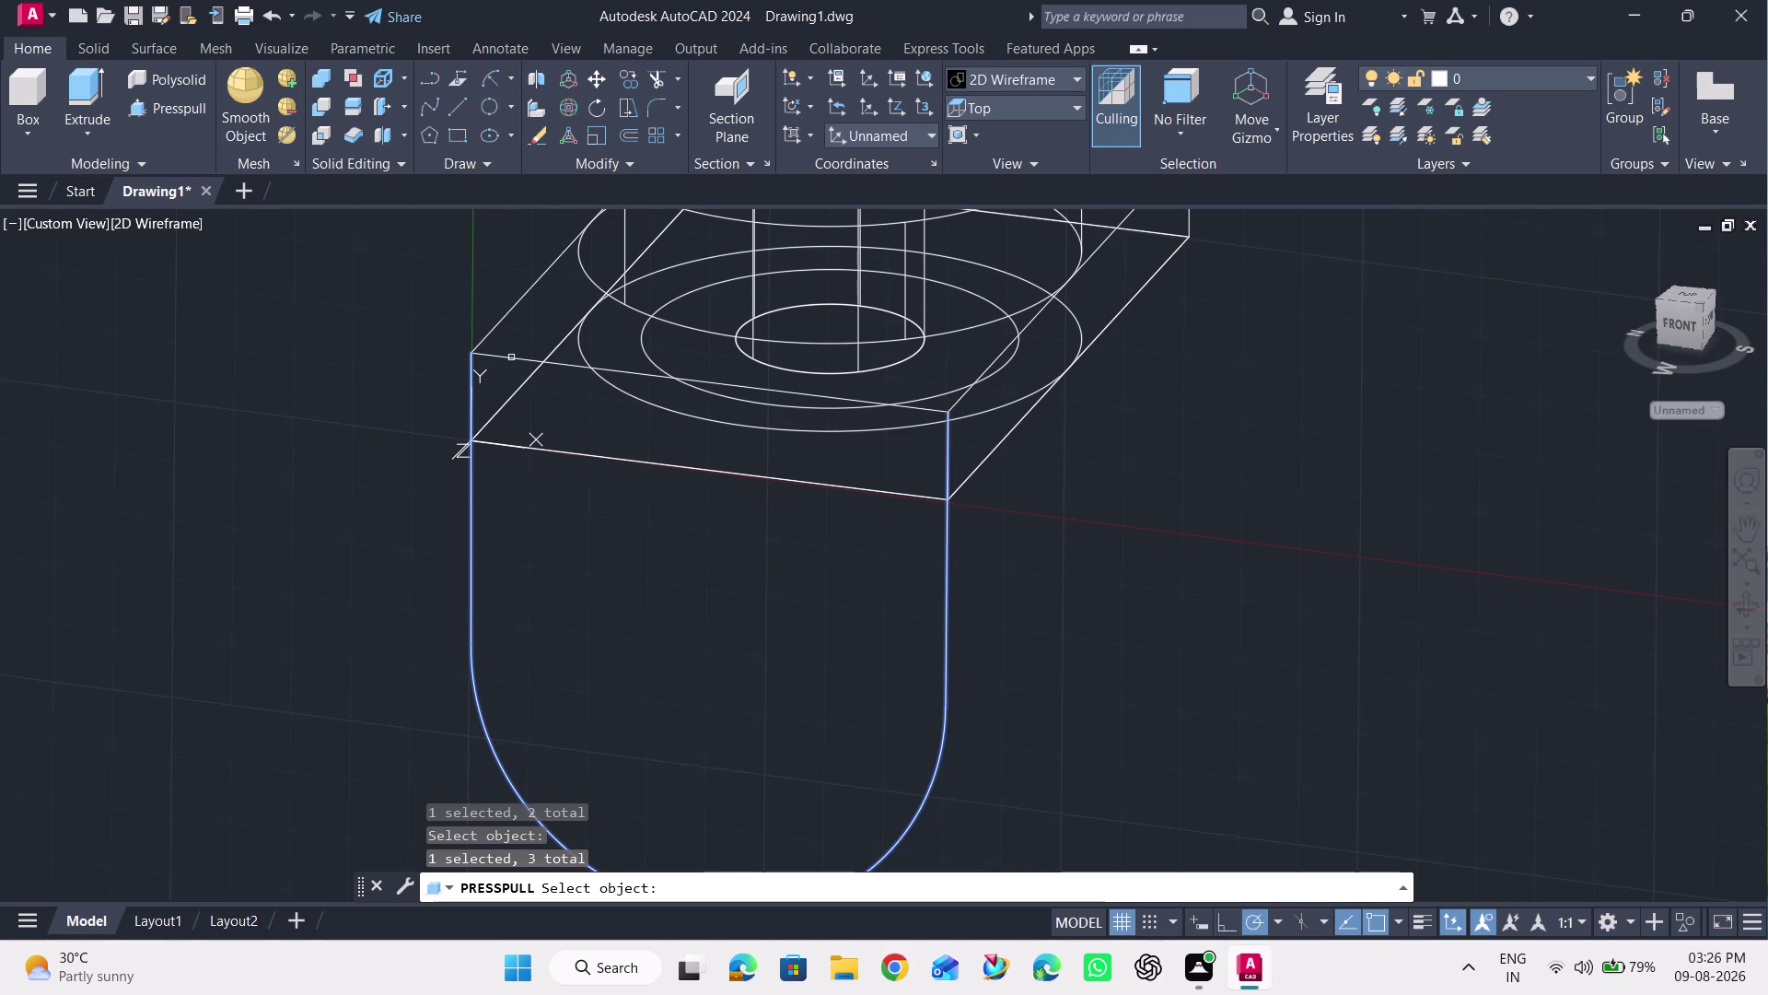
Orbit to view from below, end the press-pull, and start Union.
click(1752, 615)
drag(1389, 562, 1192, 609)
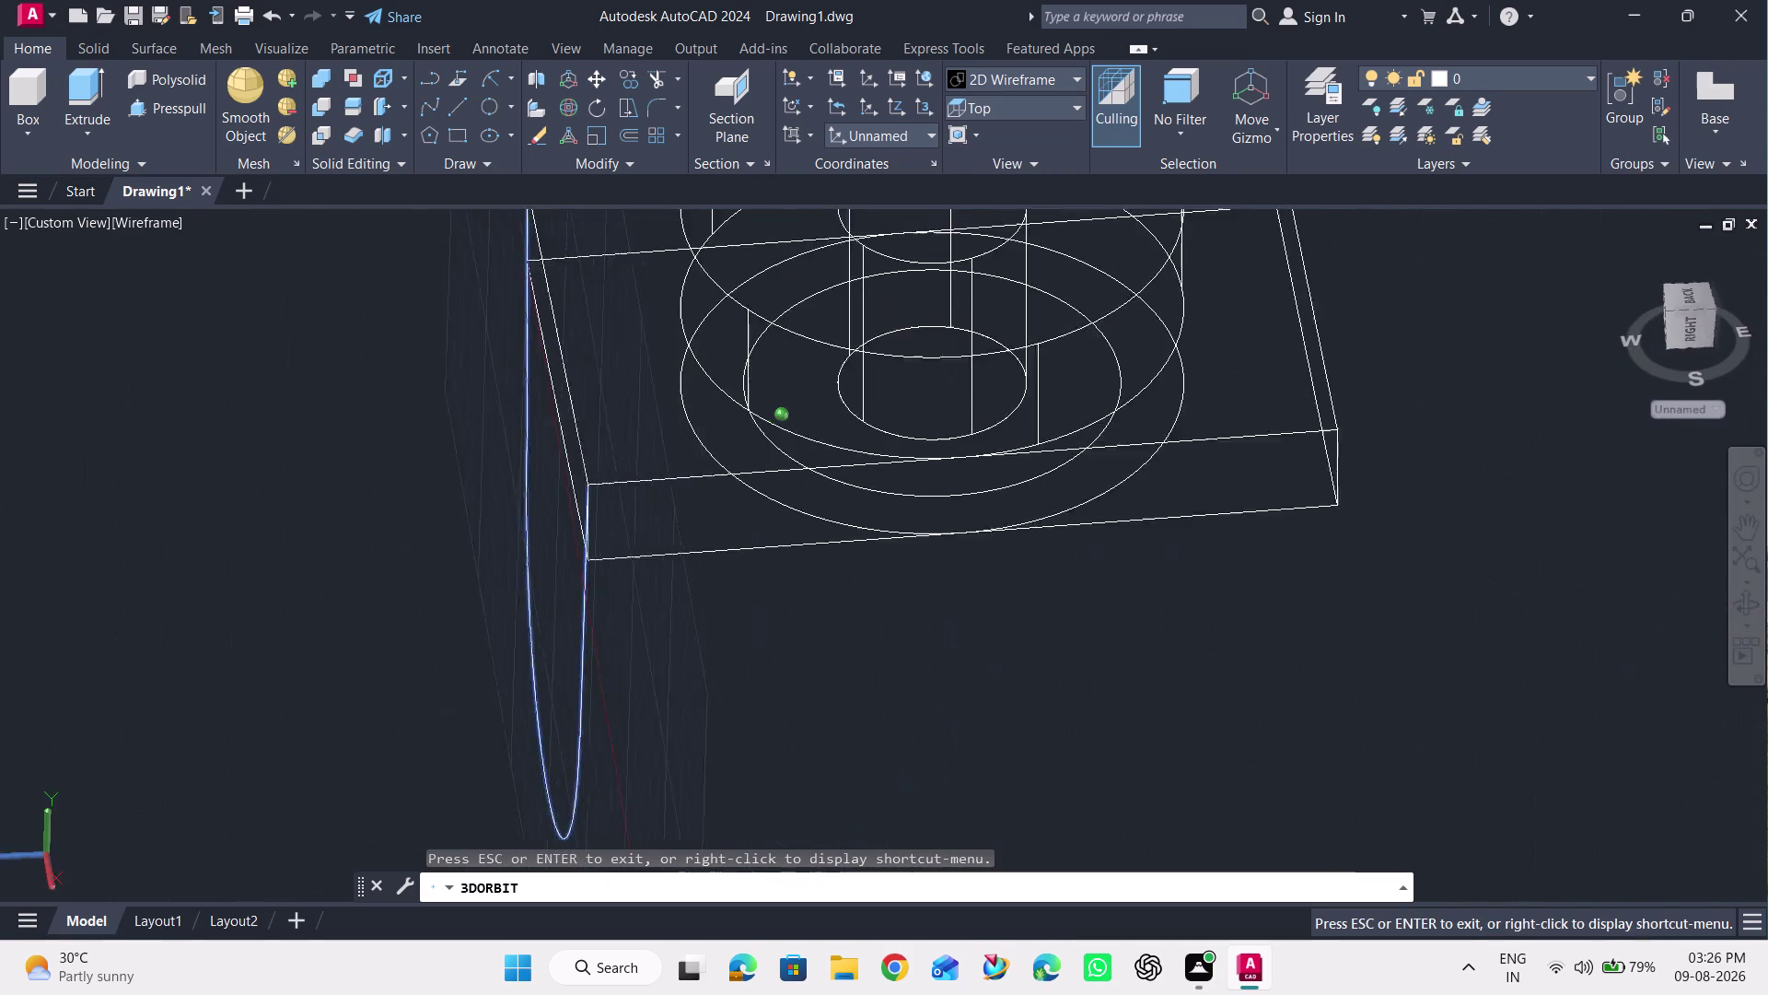
drag(1192, 609, 1233, 624)
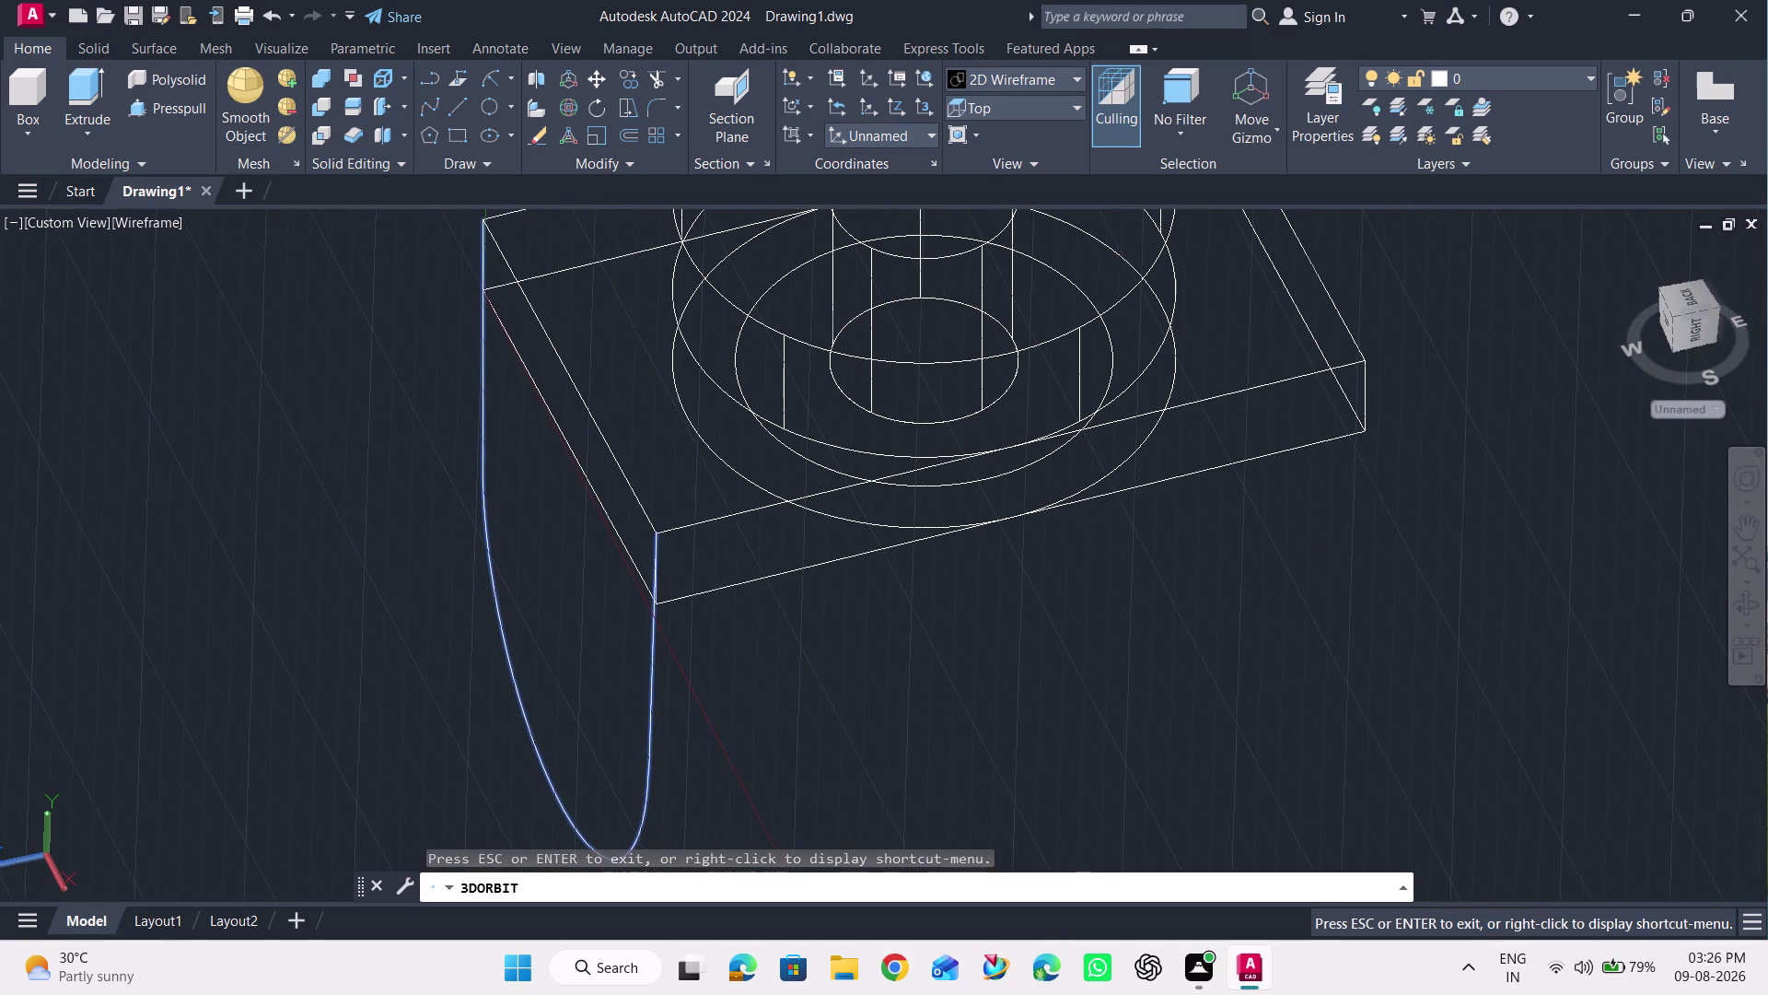
key(Escape)
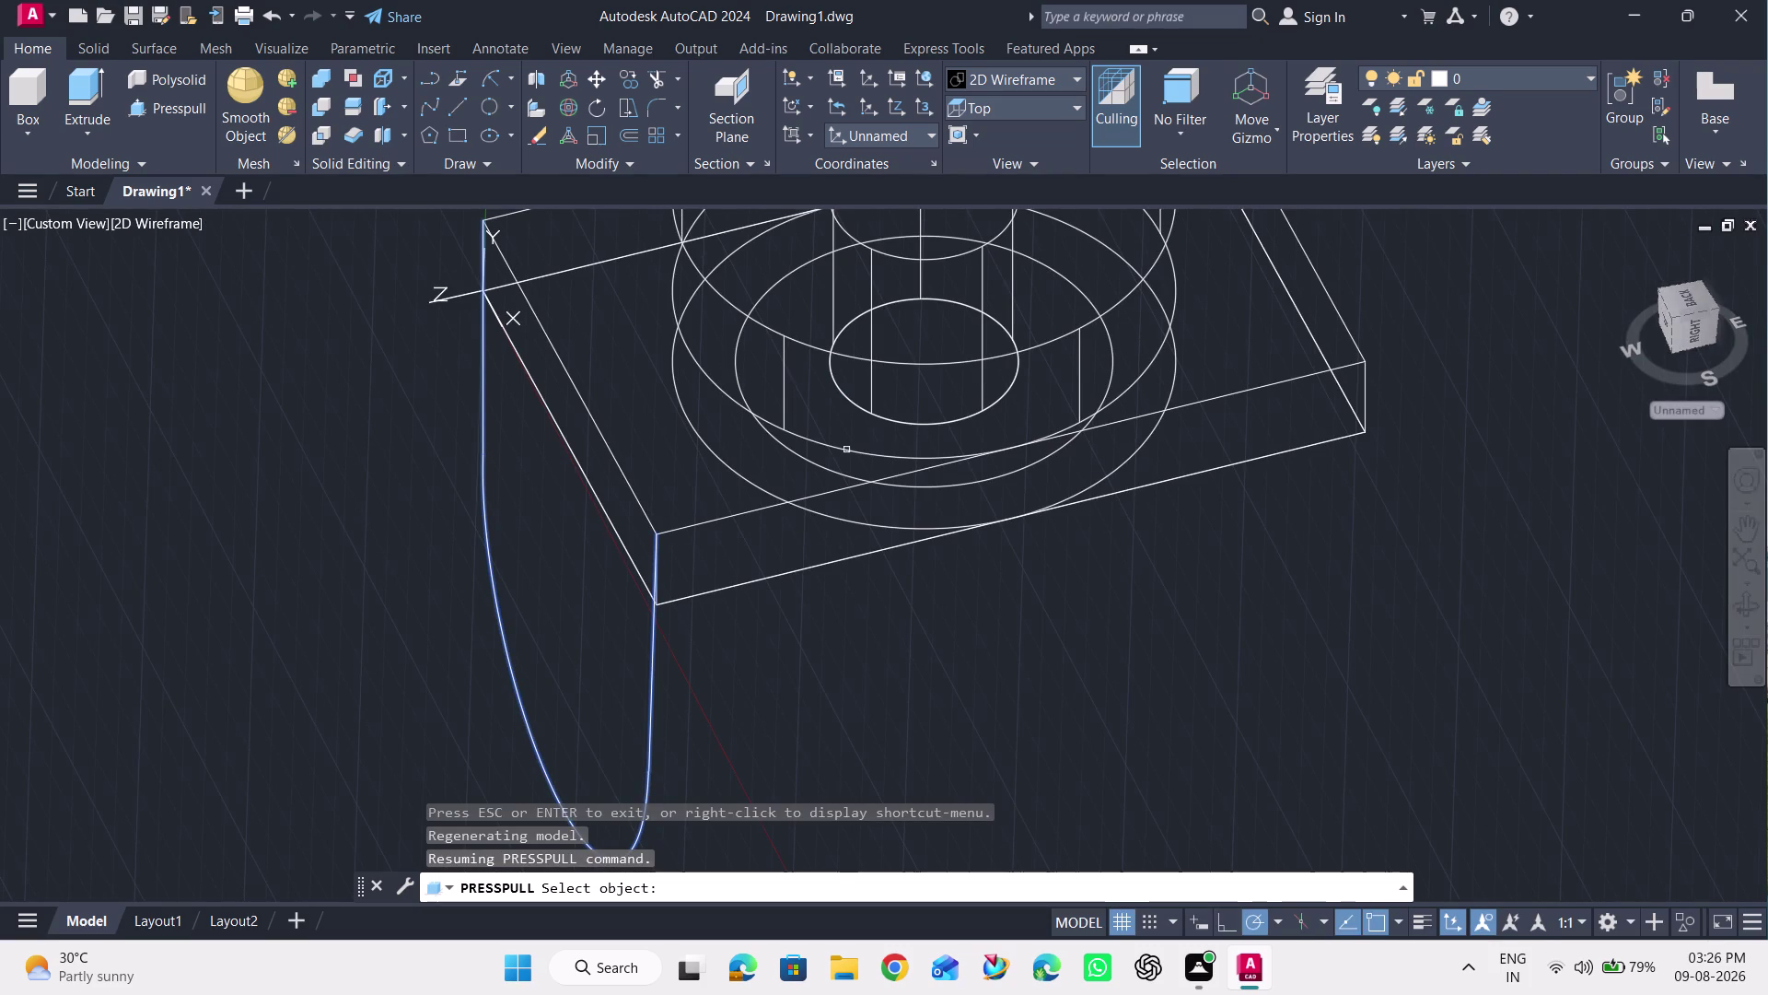
click(594, 422)
key(Escape)
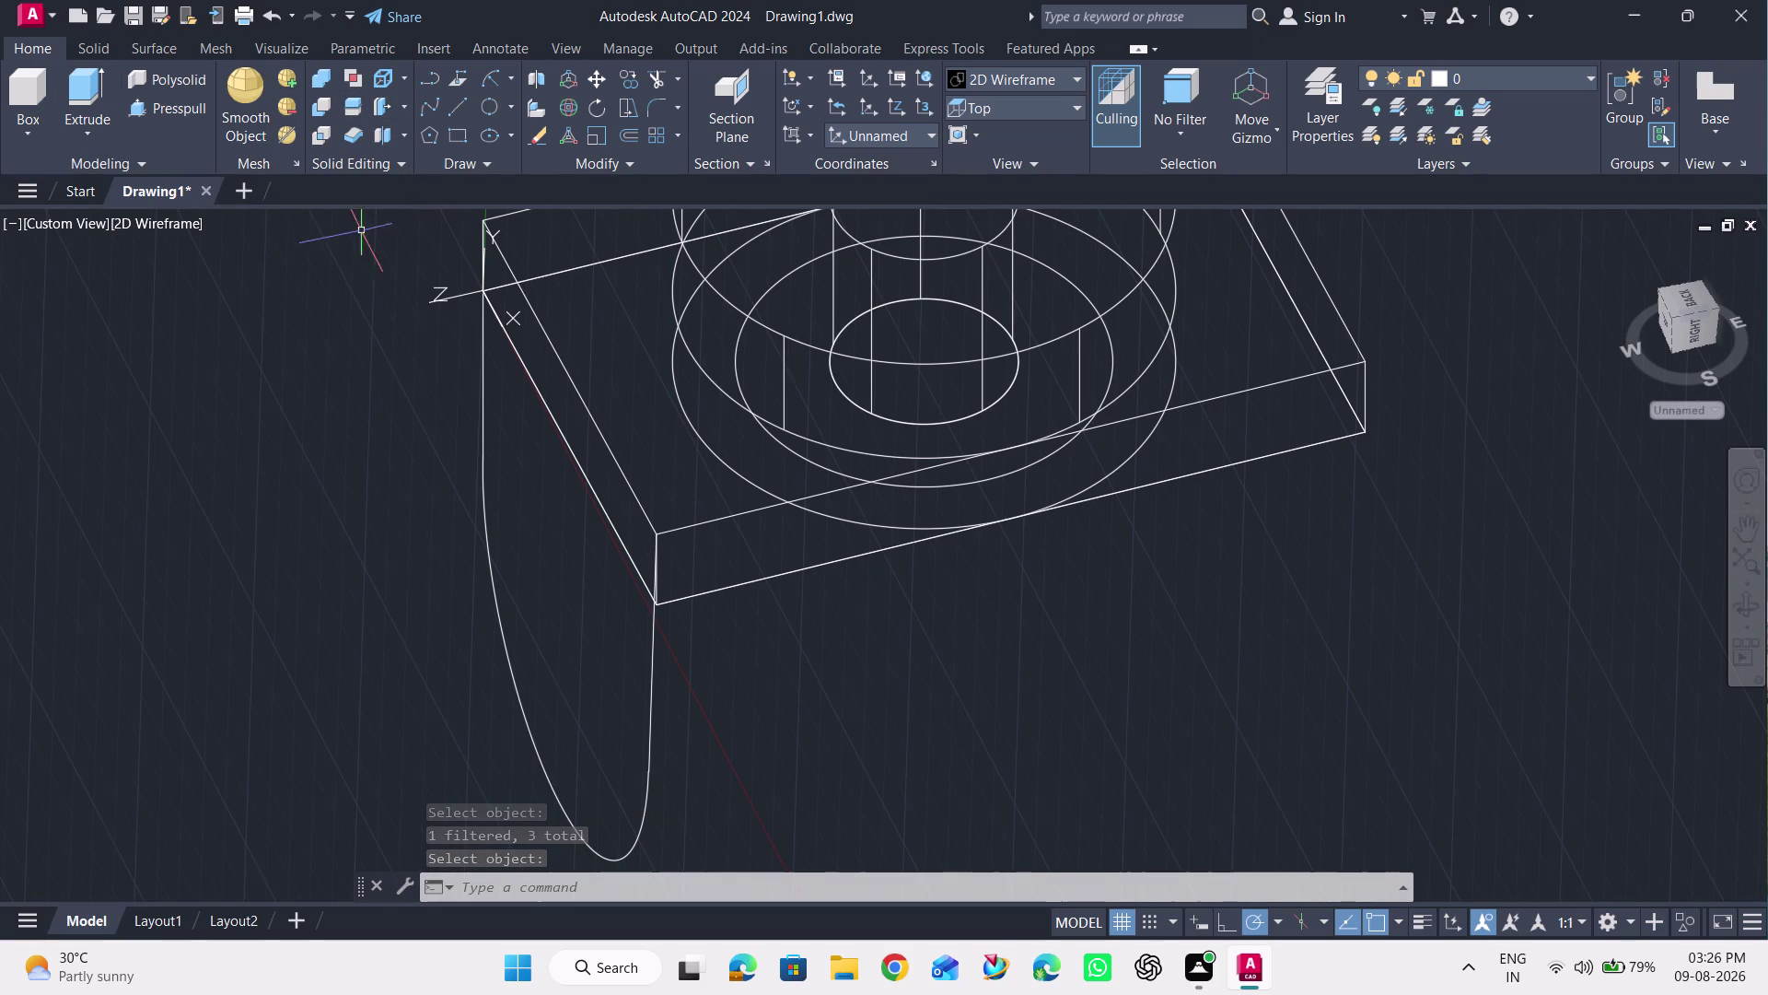
click(323, 76)
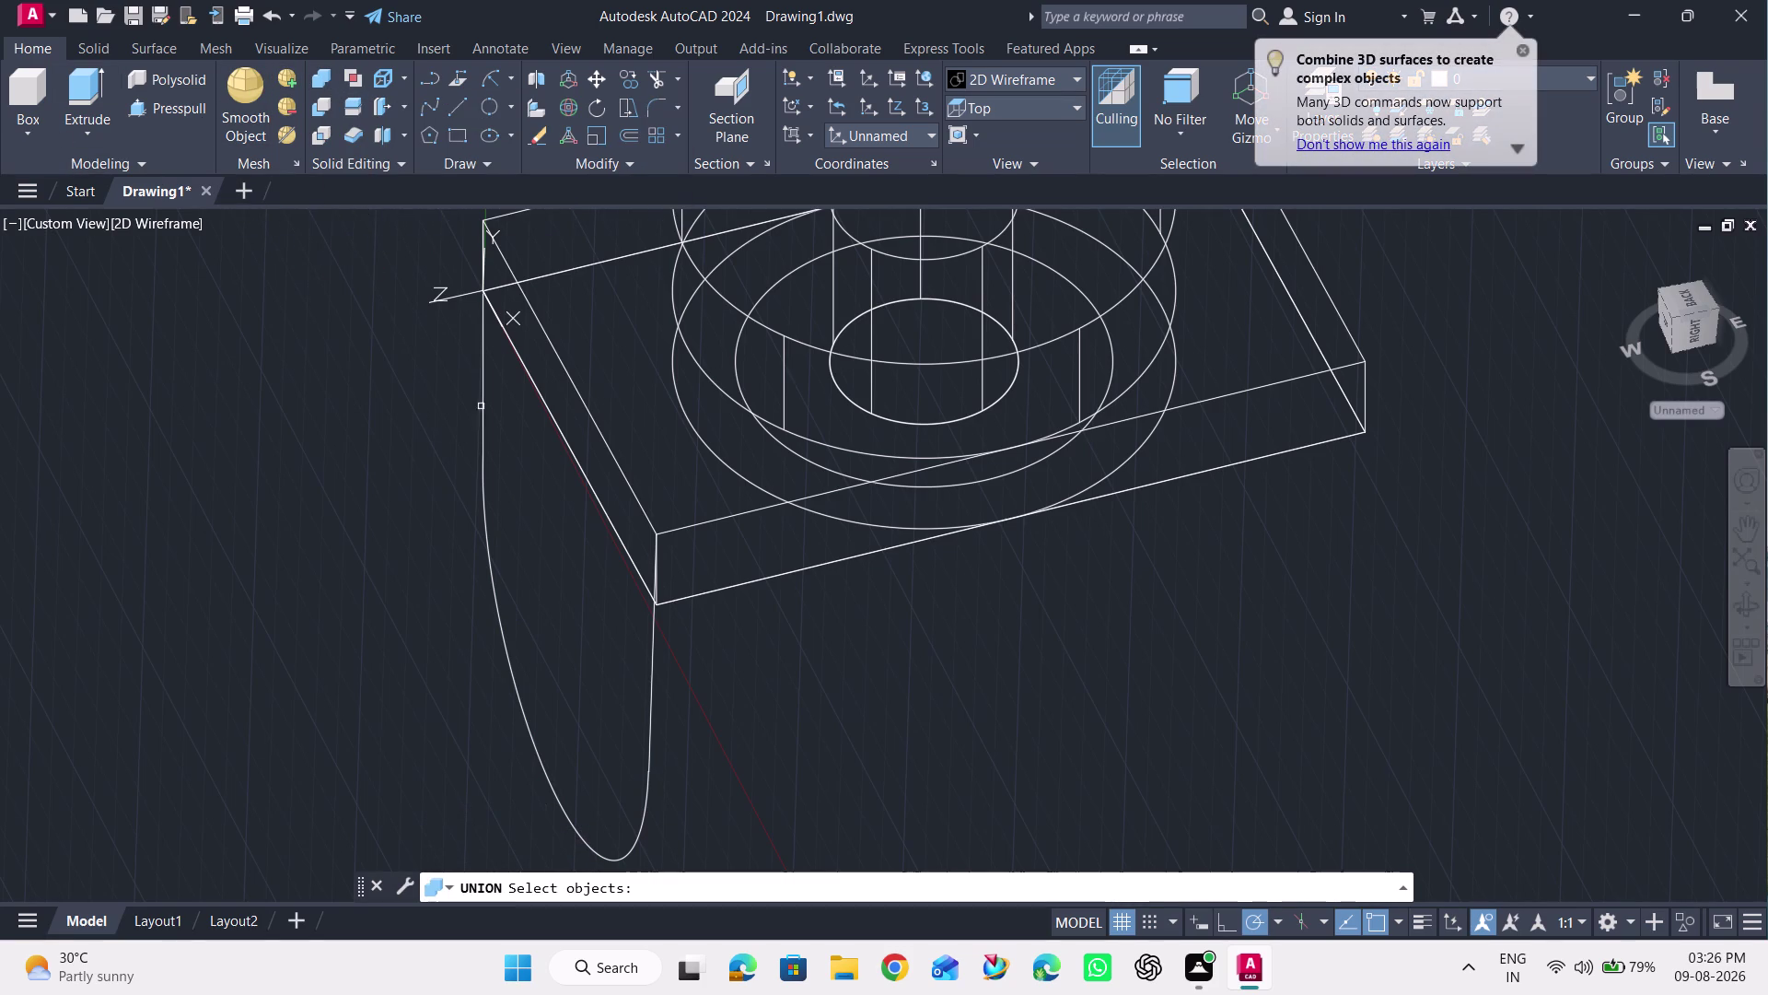
click(483, 398)
click(484, 494)
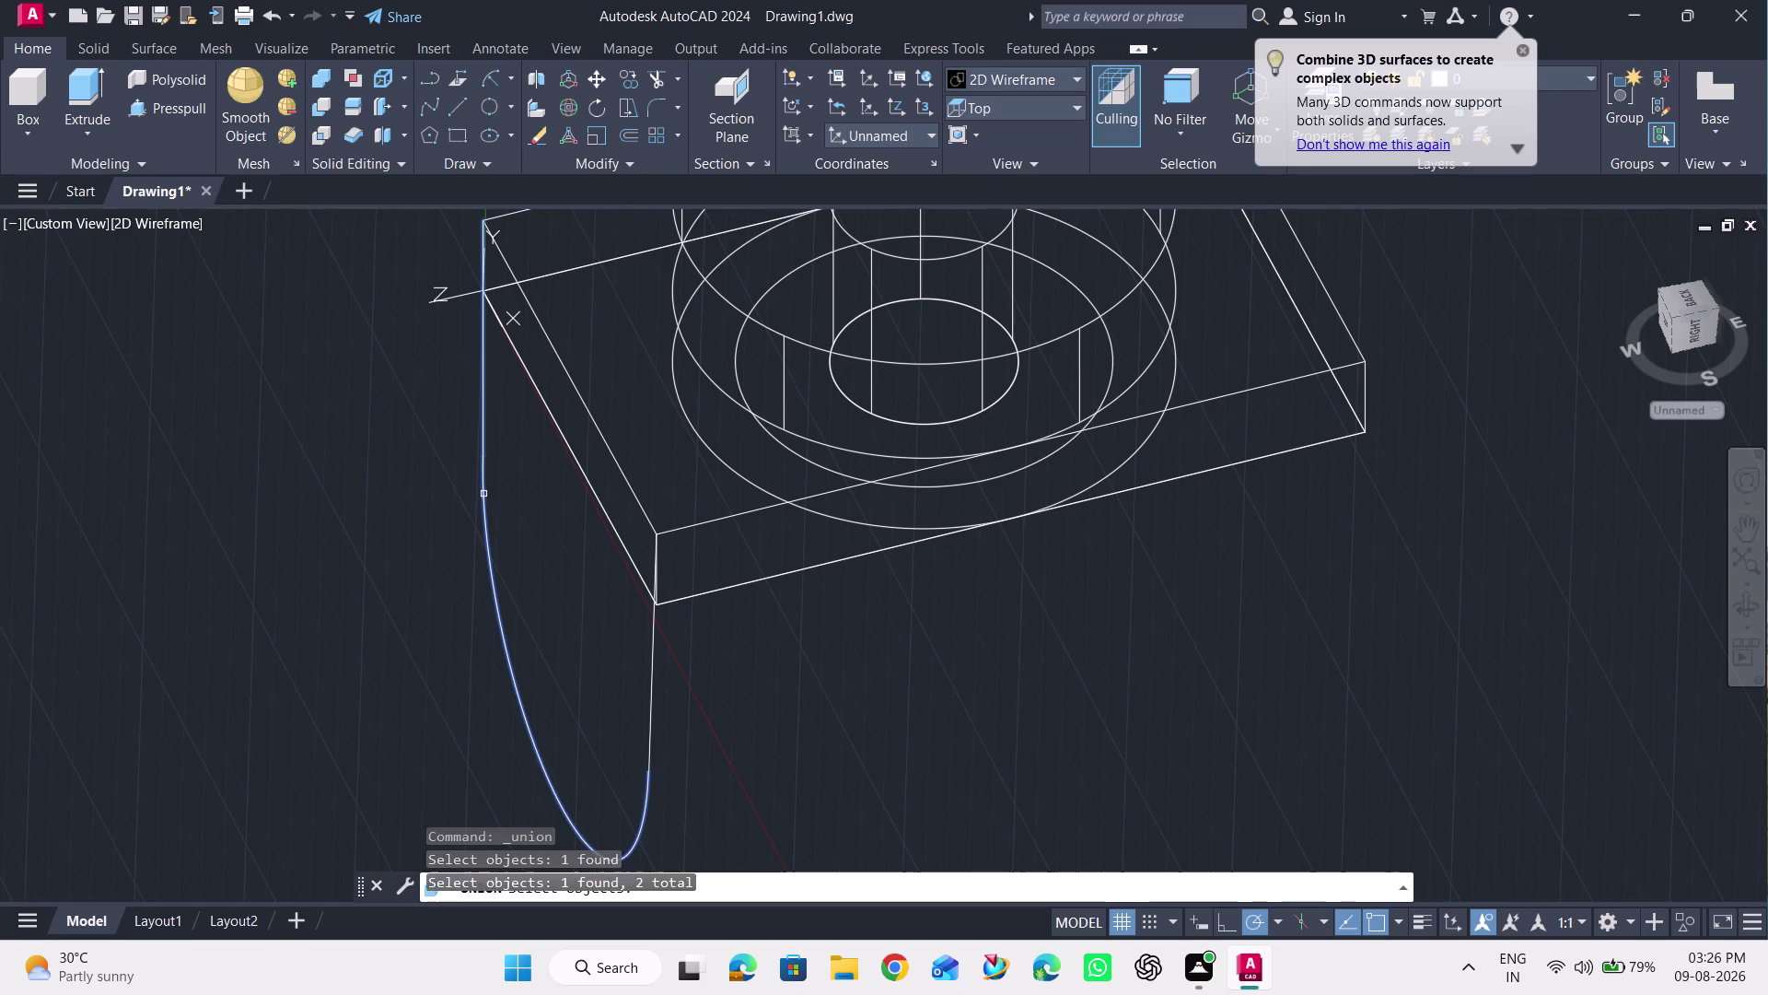
click(653, 657)
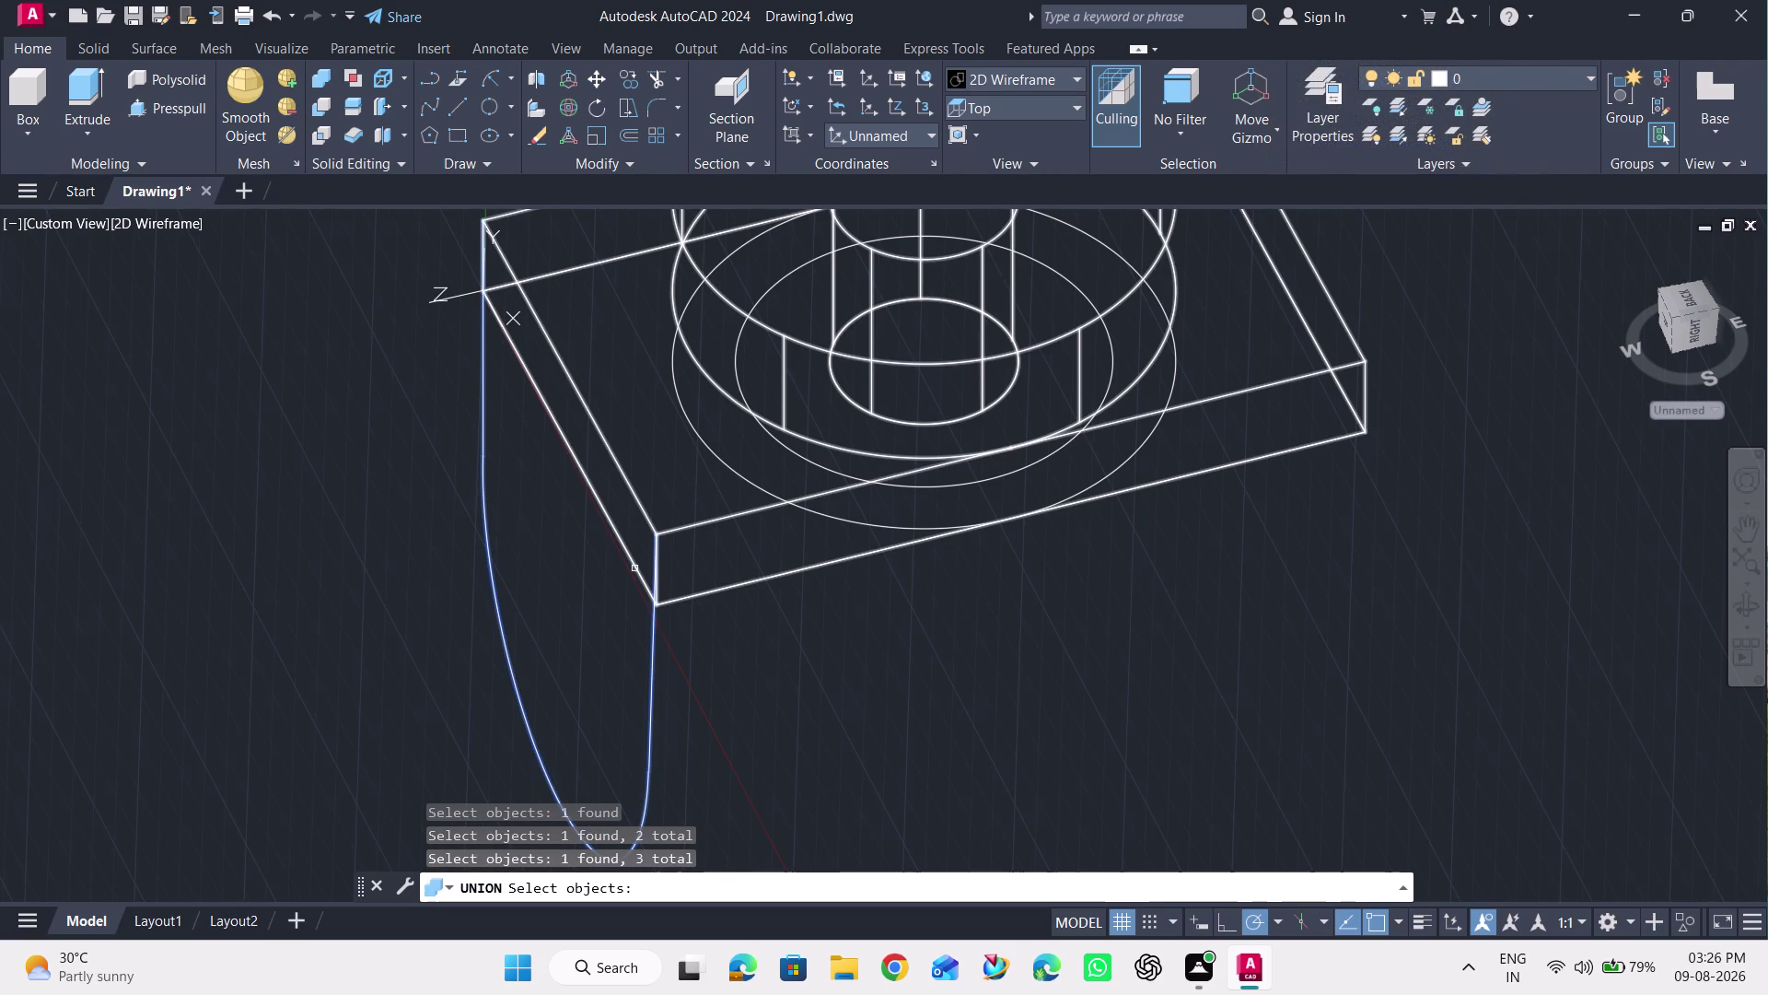
click(634, 568)
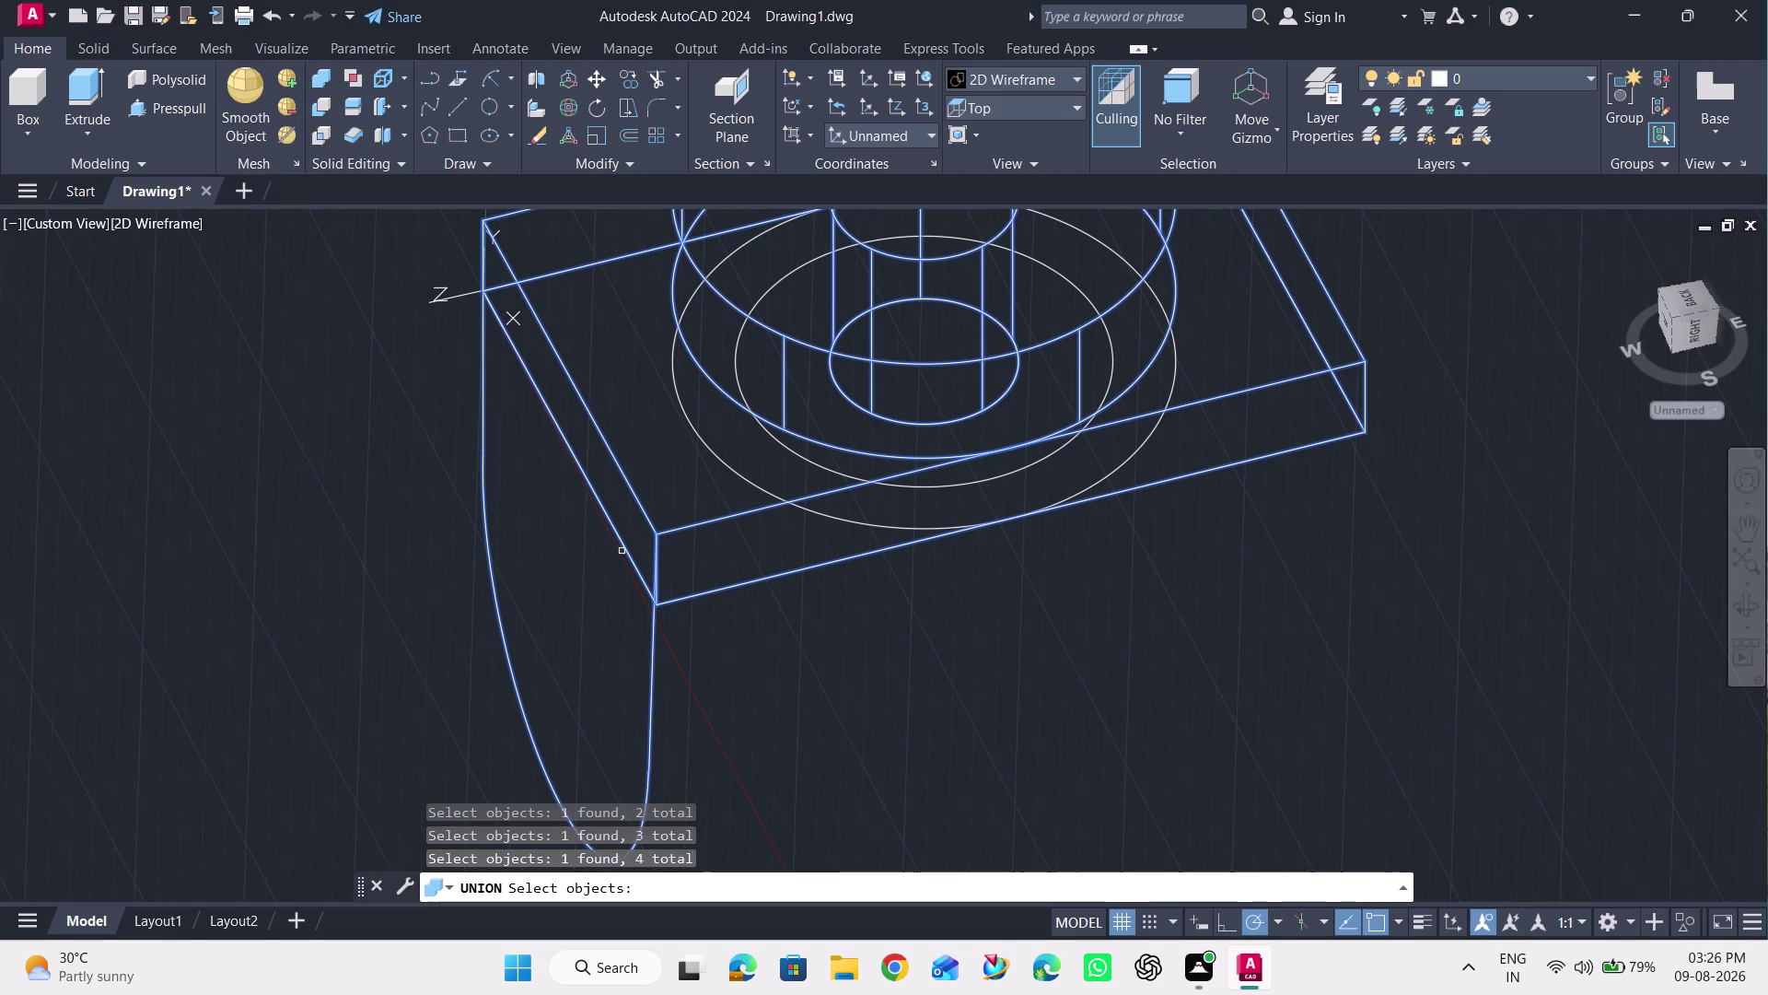
key(ctrl+z)
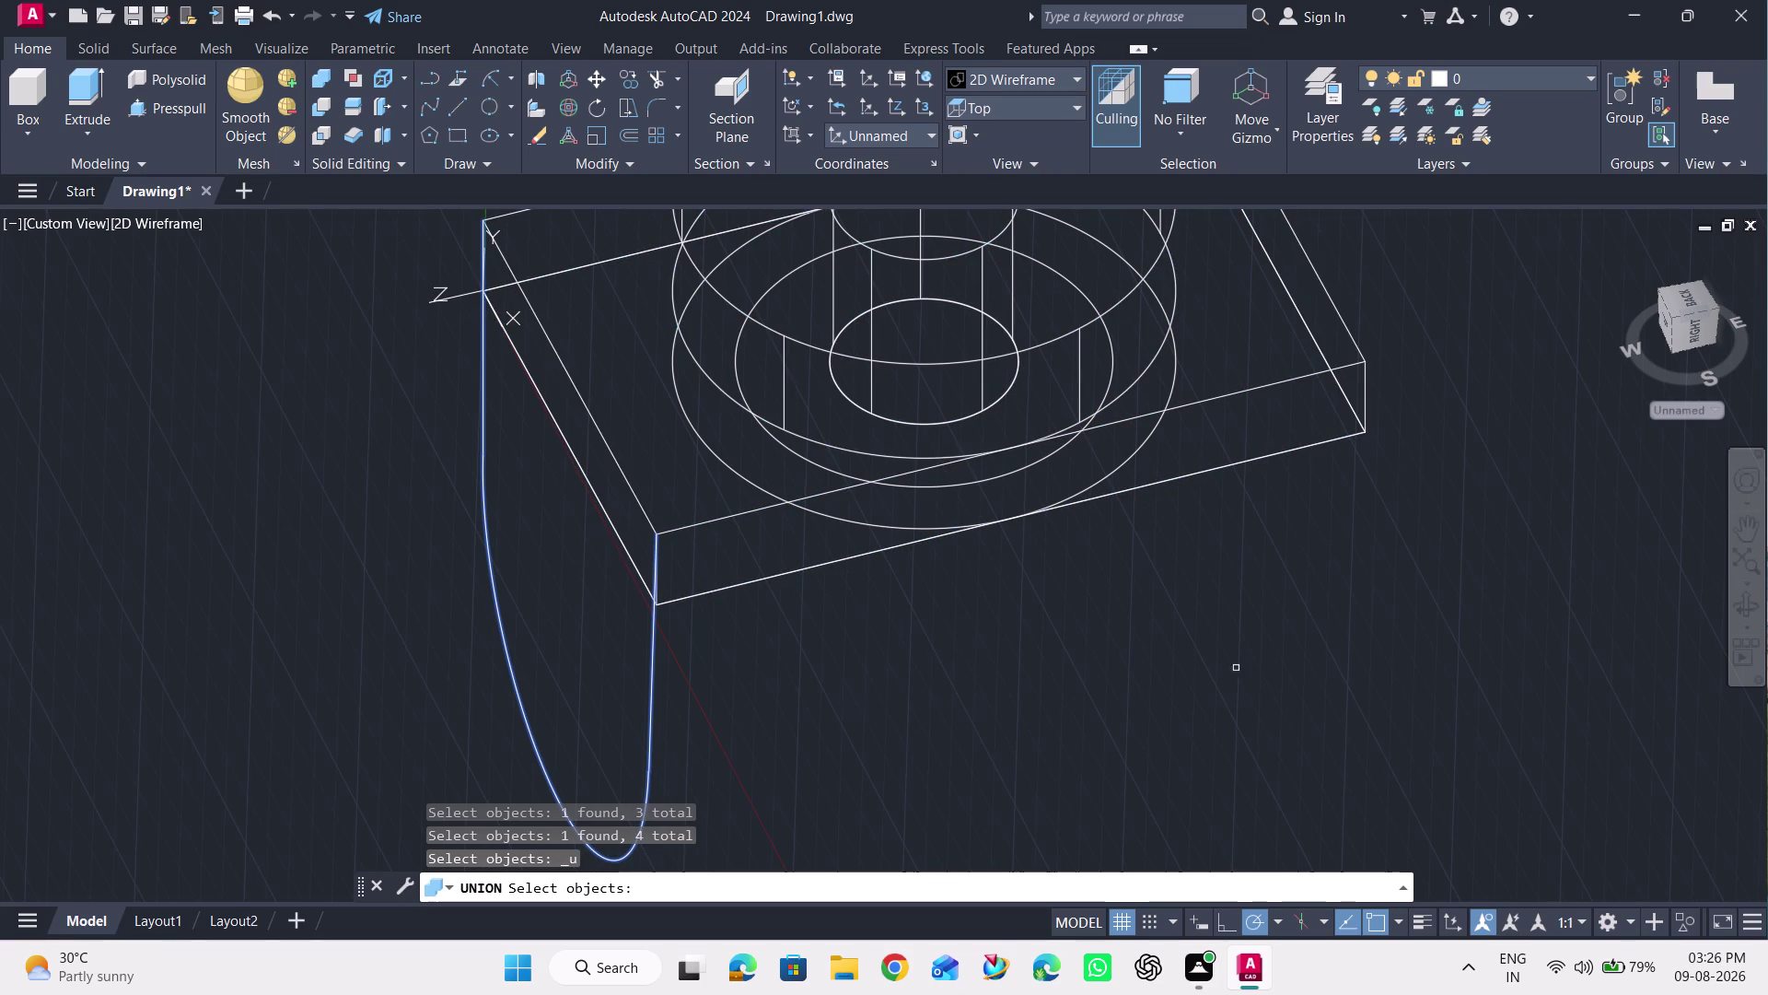
click(1754, 610)
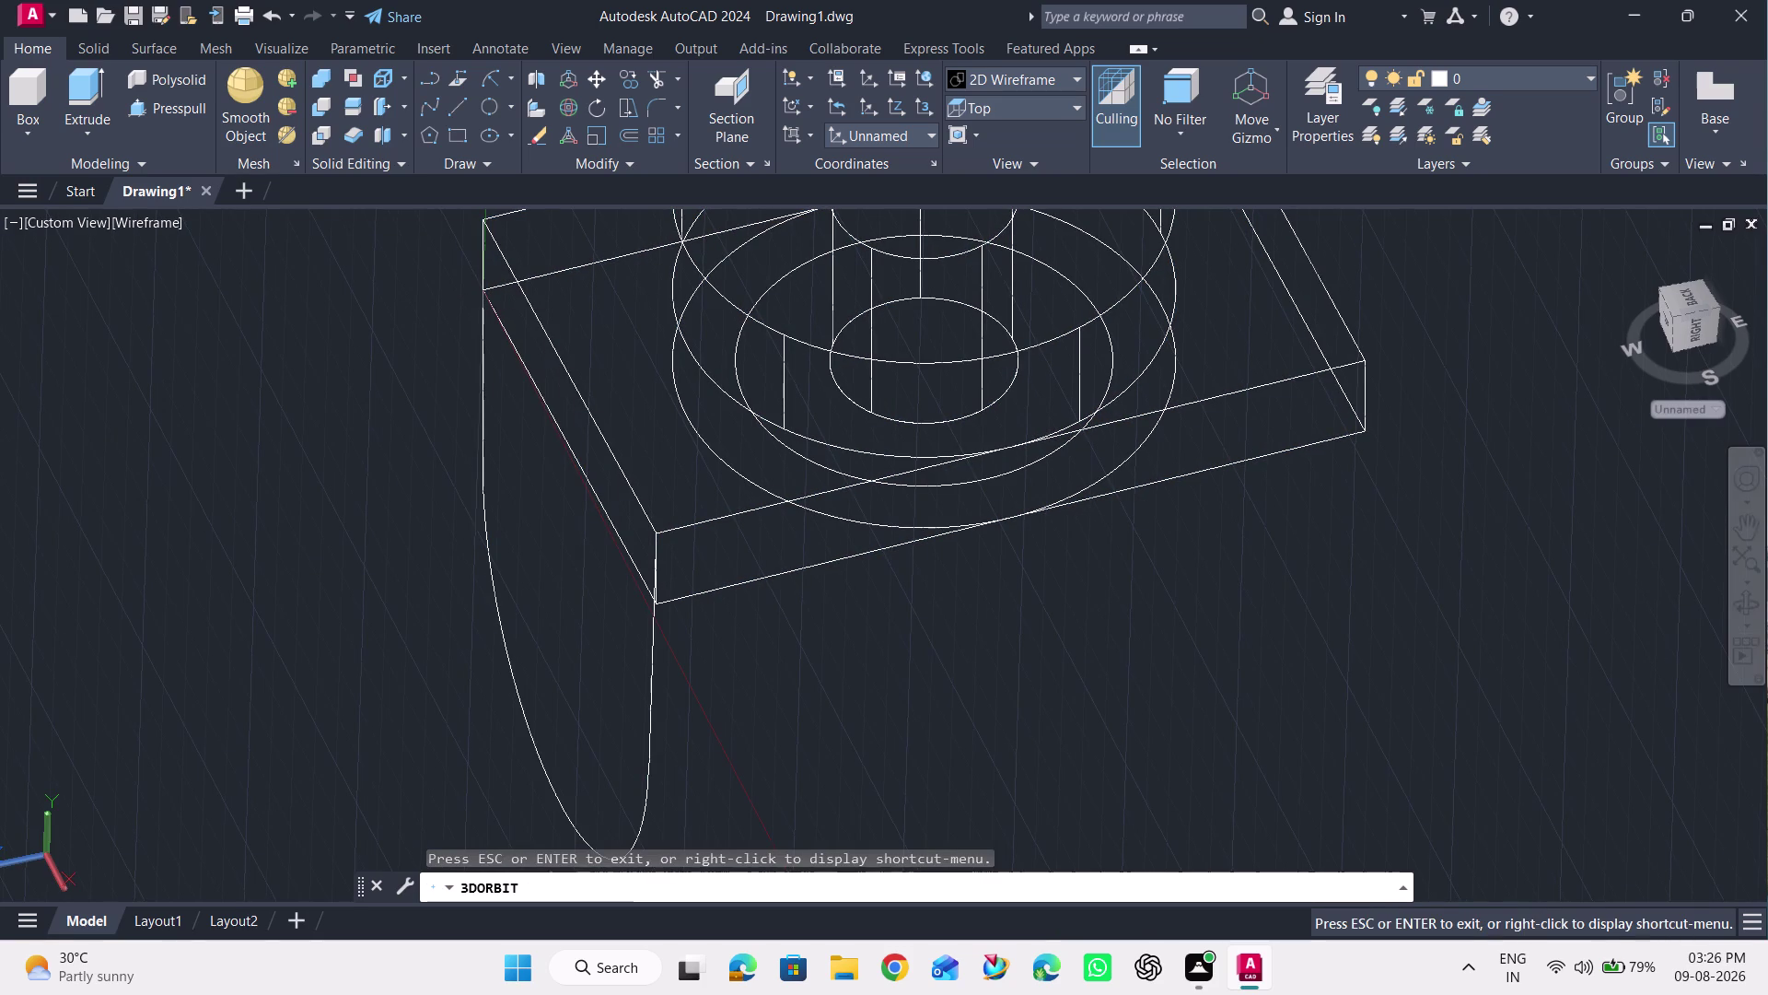
drag(577, 589, 841, 617)
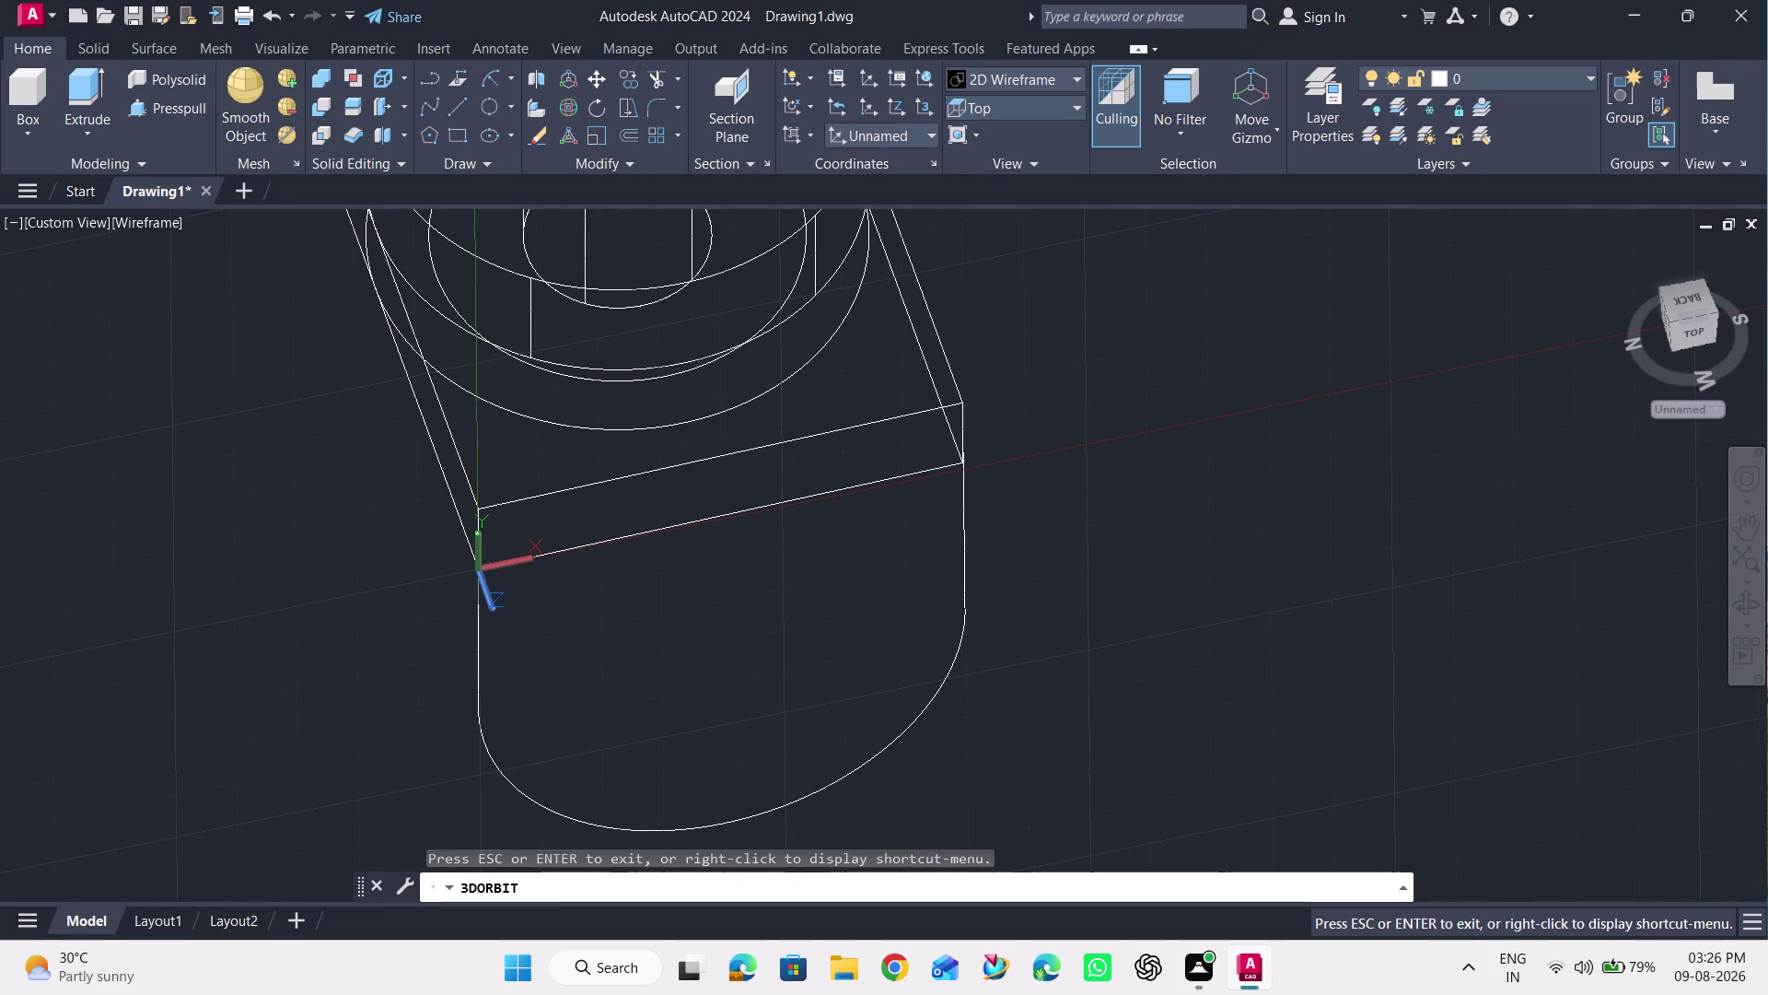
scroll(up, 3)
scroll(up, 3)
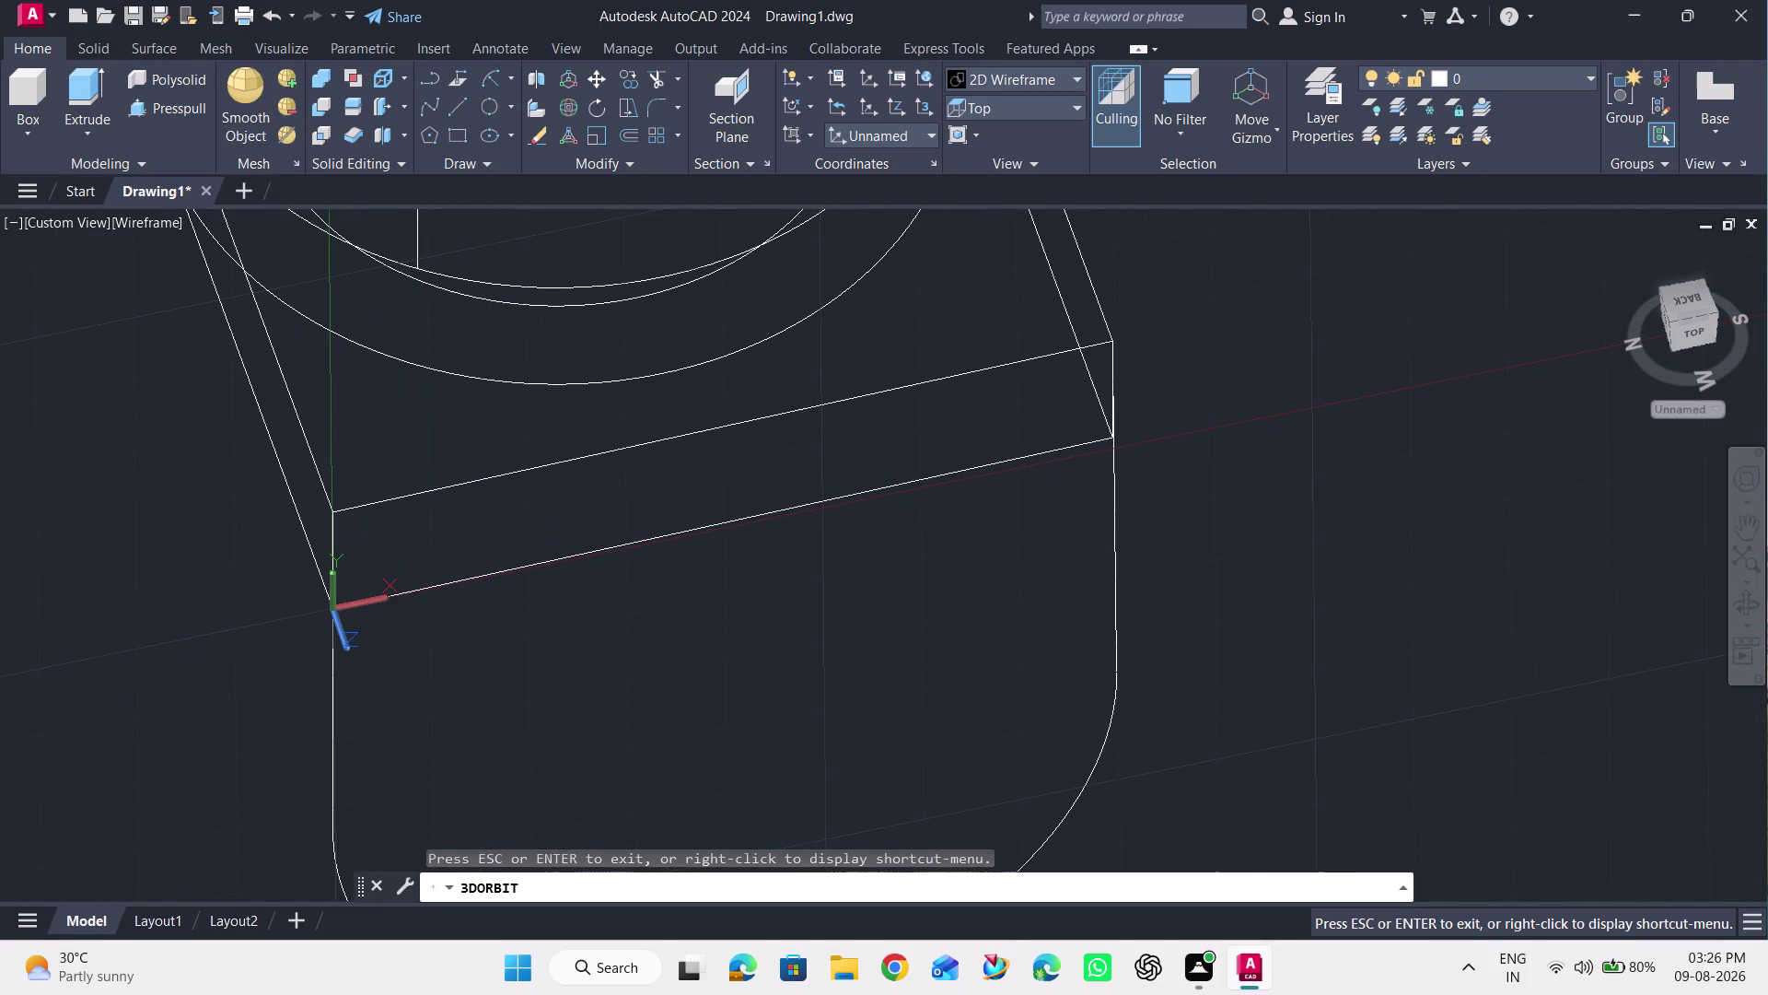
click(1741, 616)
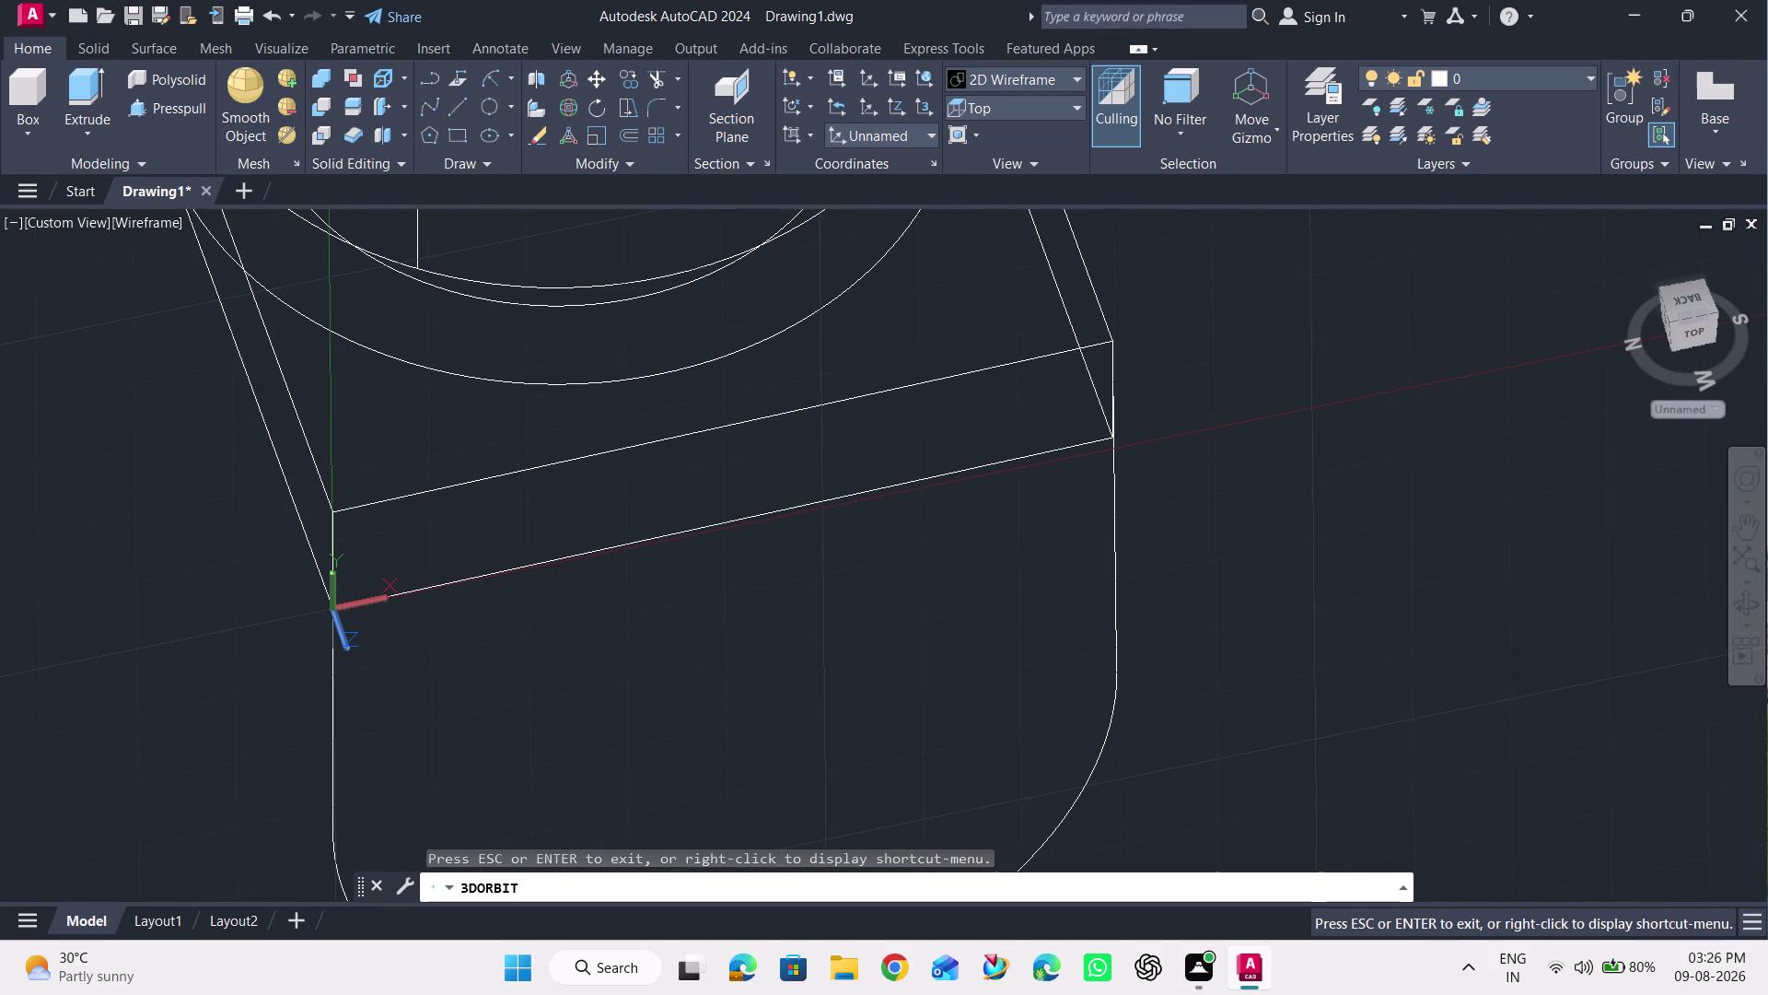
key(Escape)
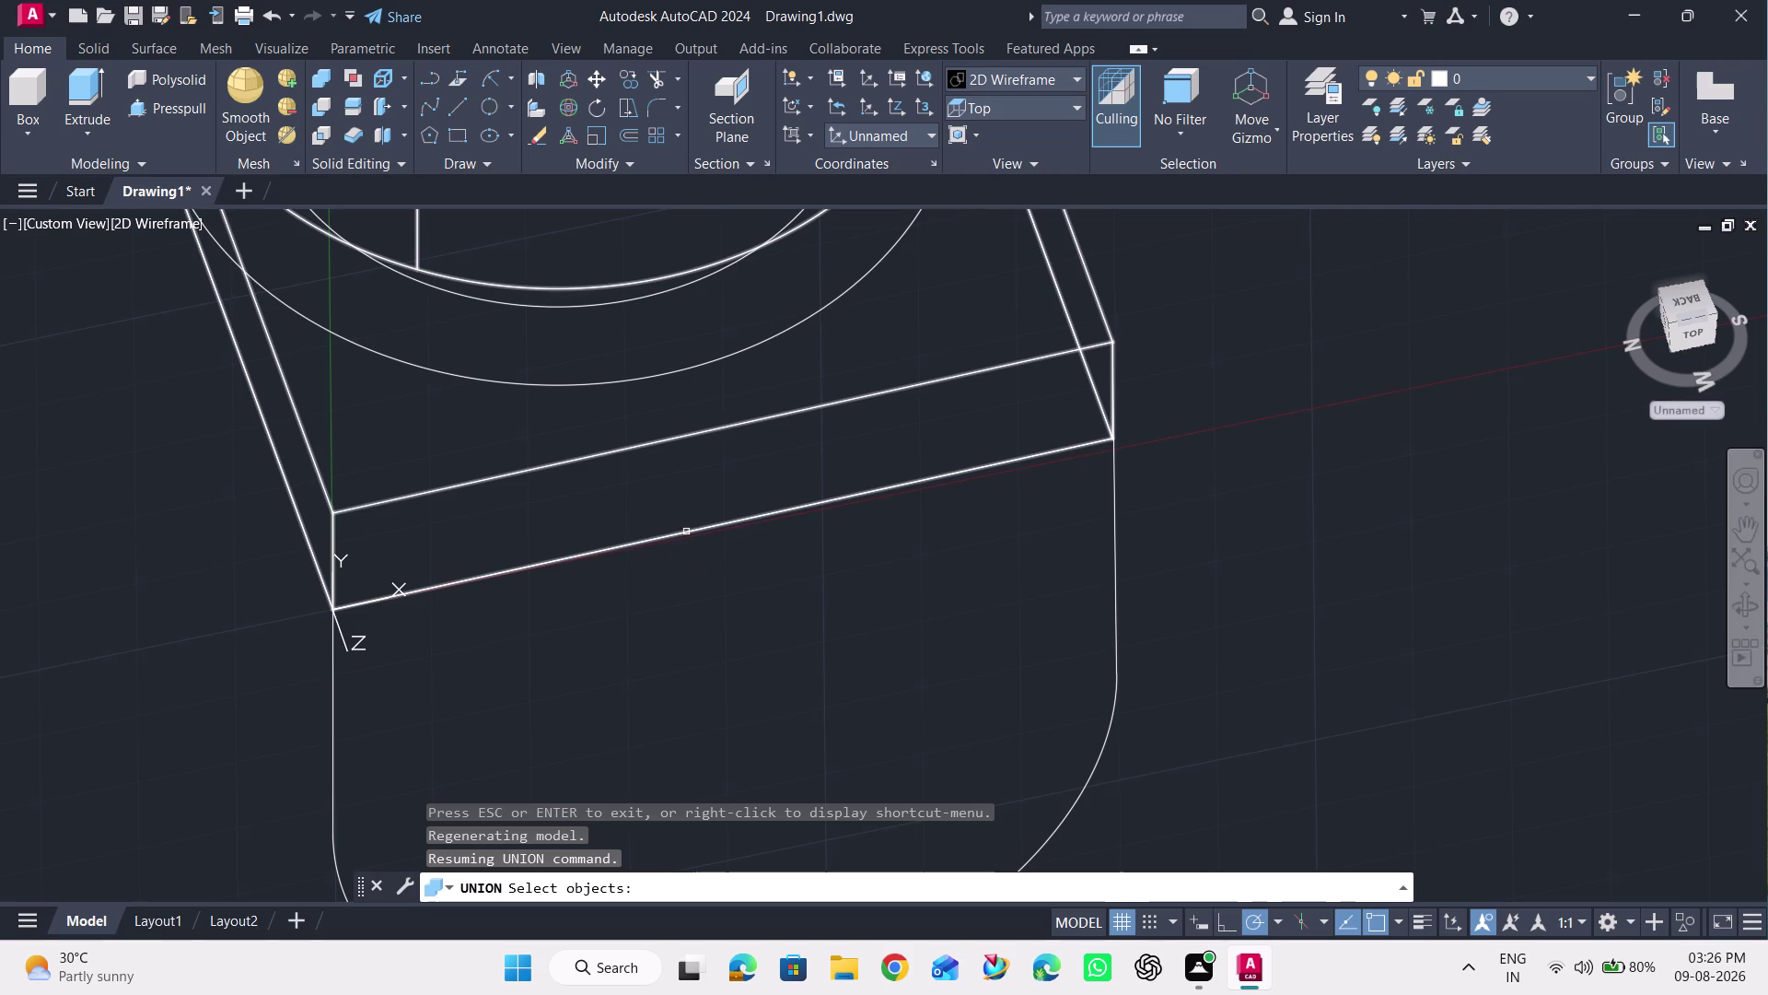
click(333, 691)
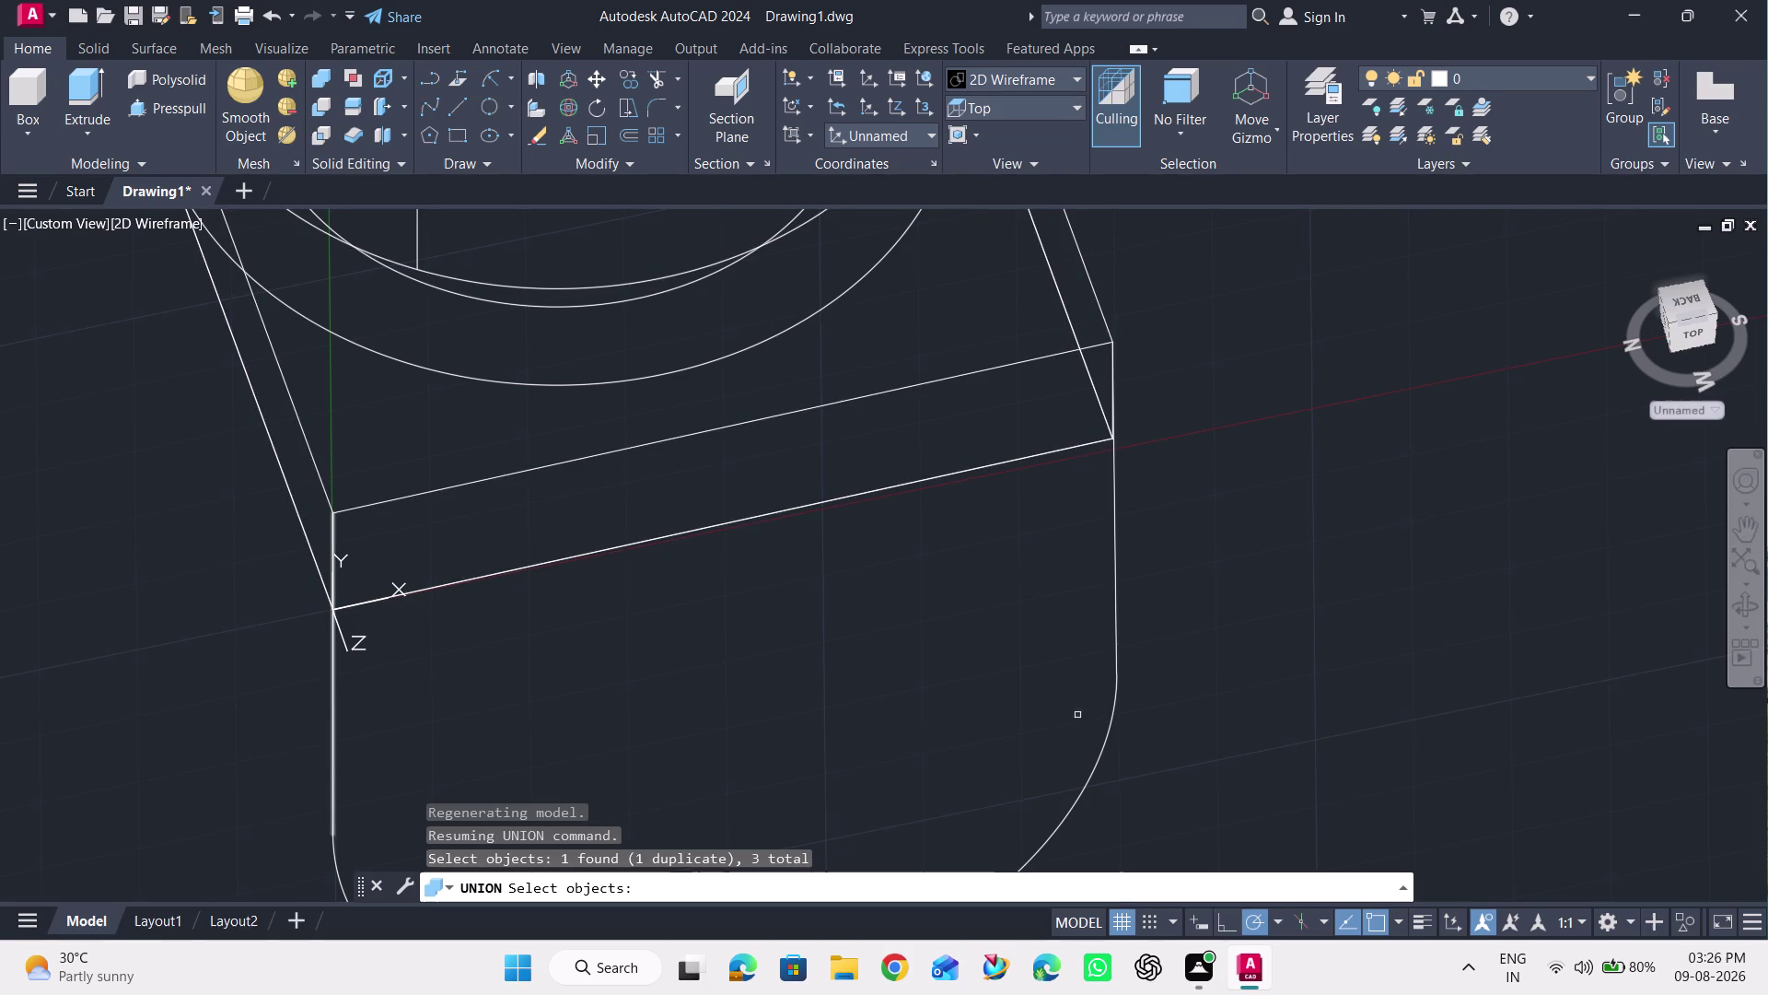
click(1114, 656)
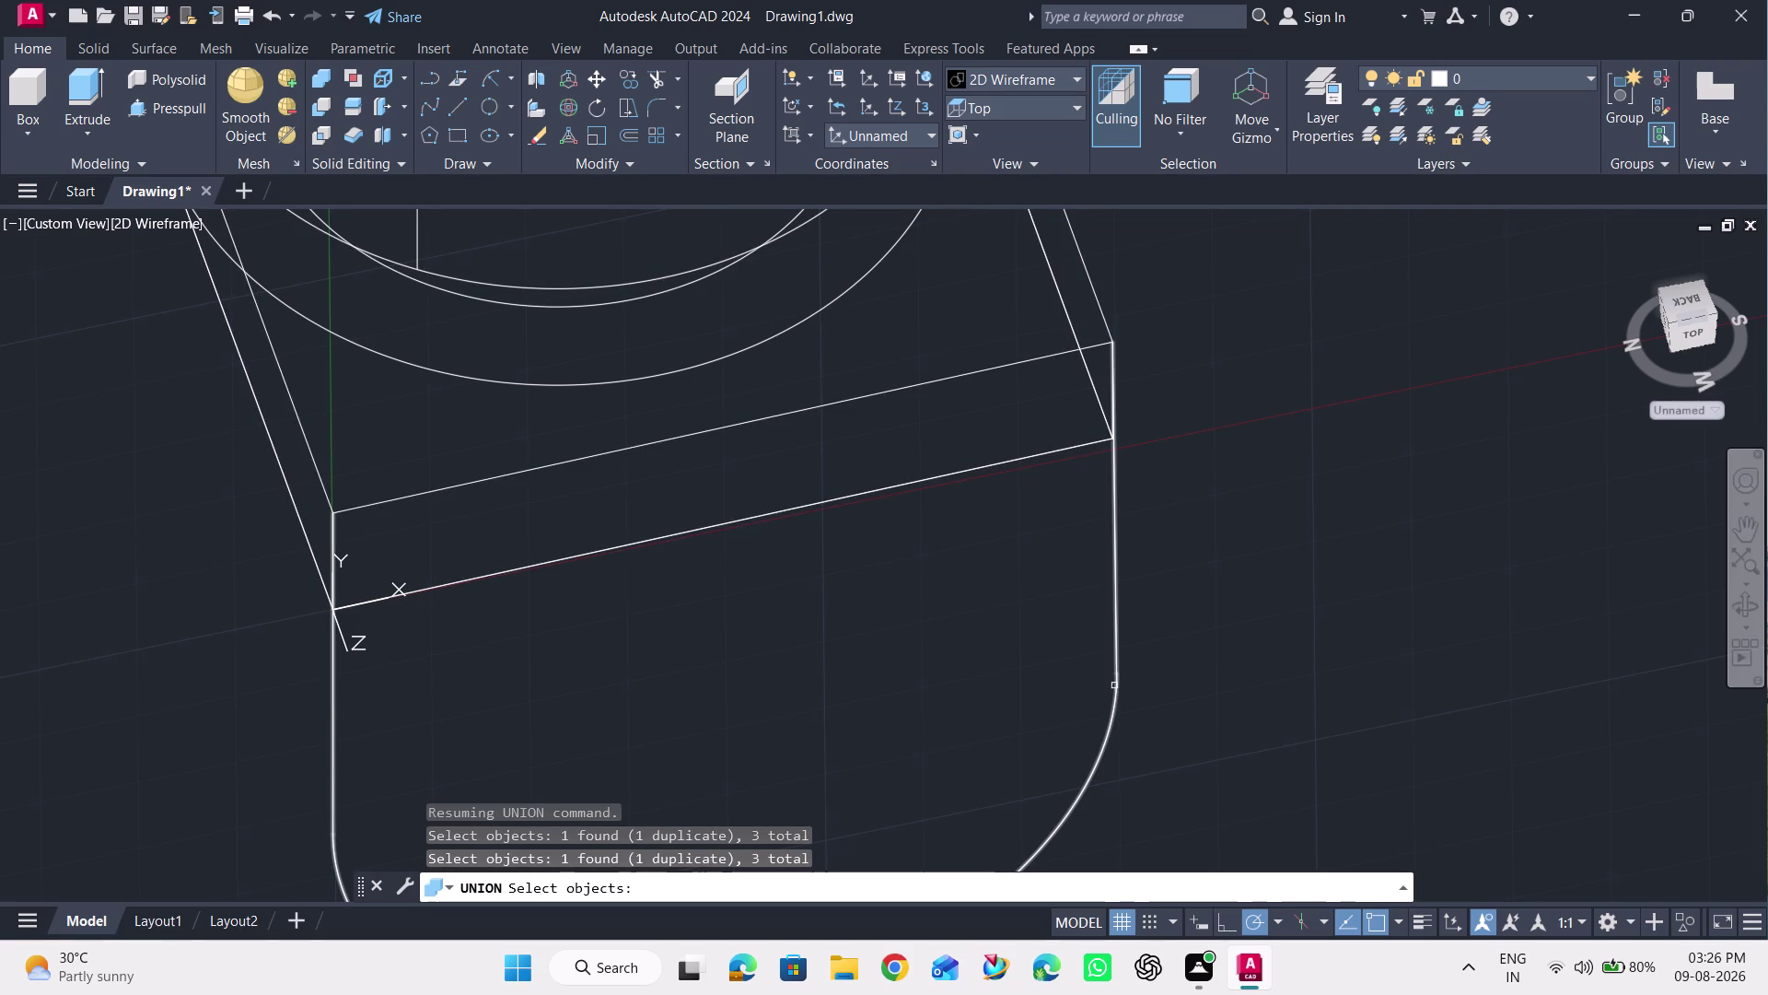
scroll(down, 3)
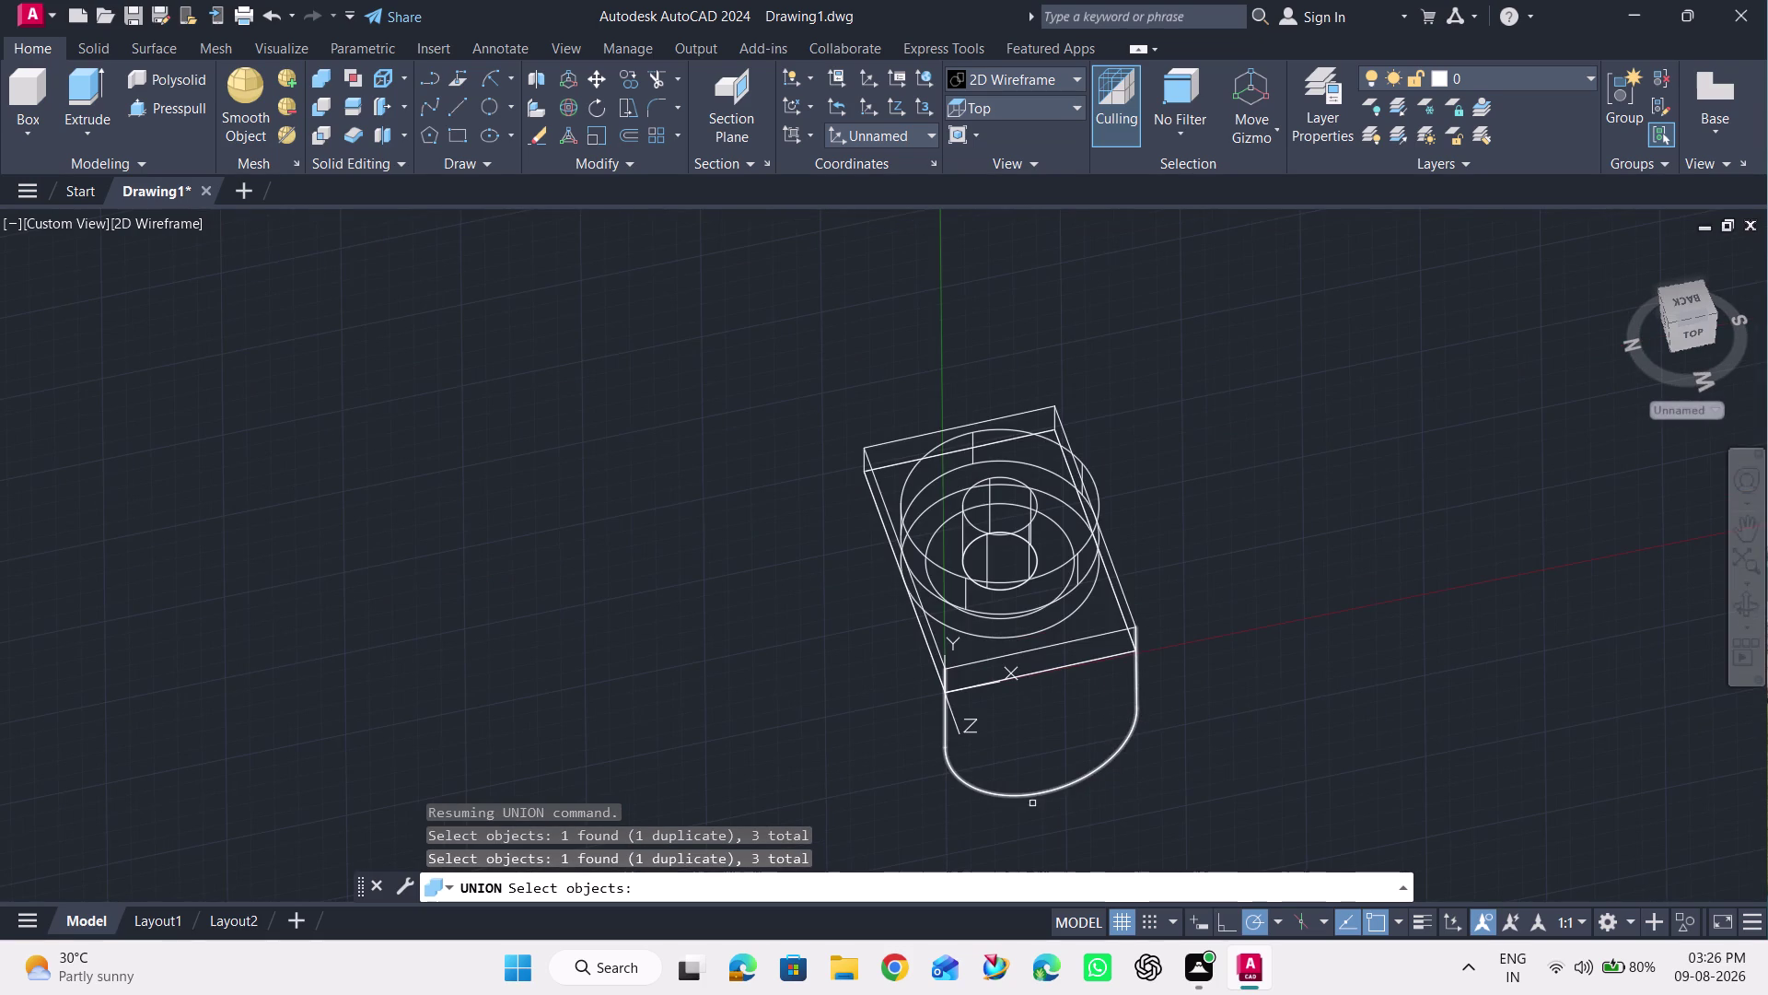
scroll(up, 3)
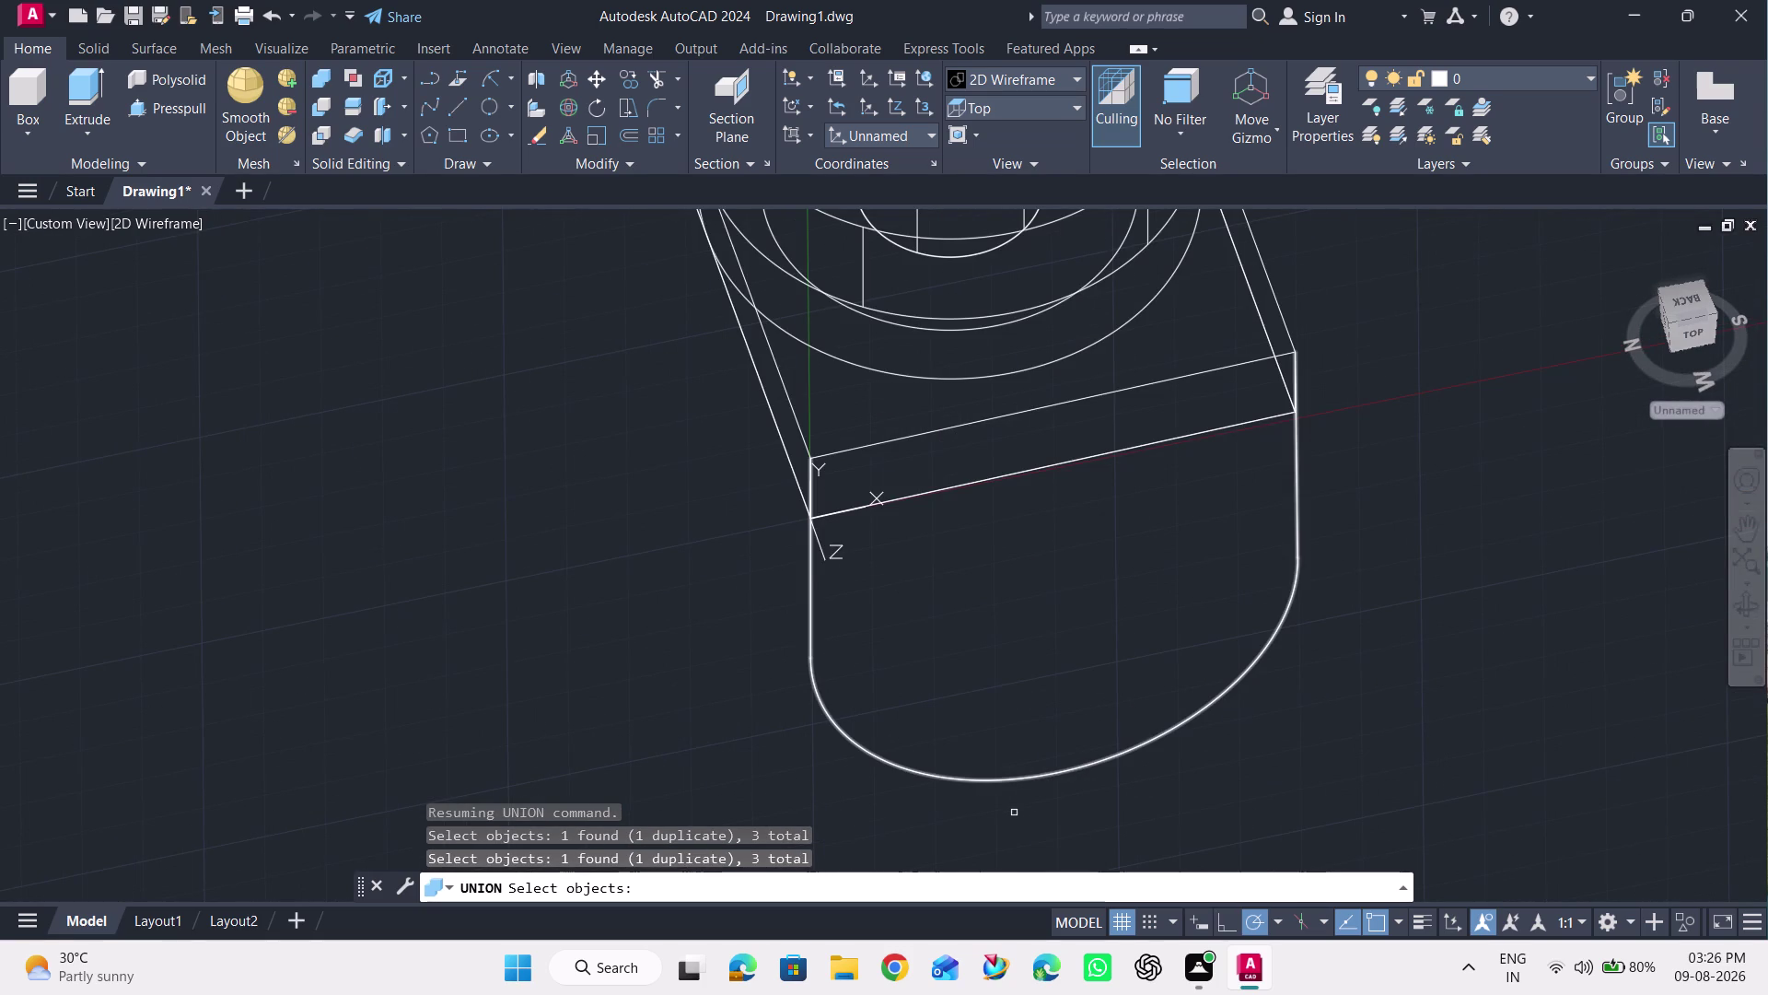
key(Return)
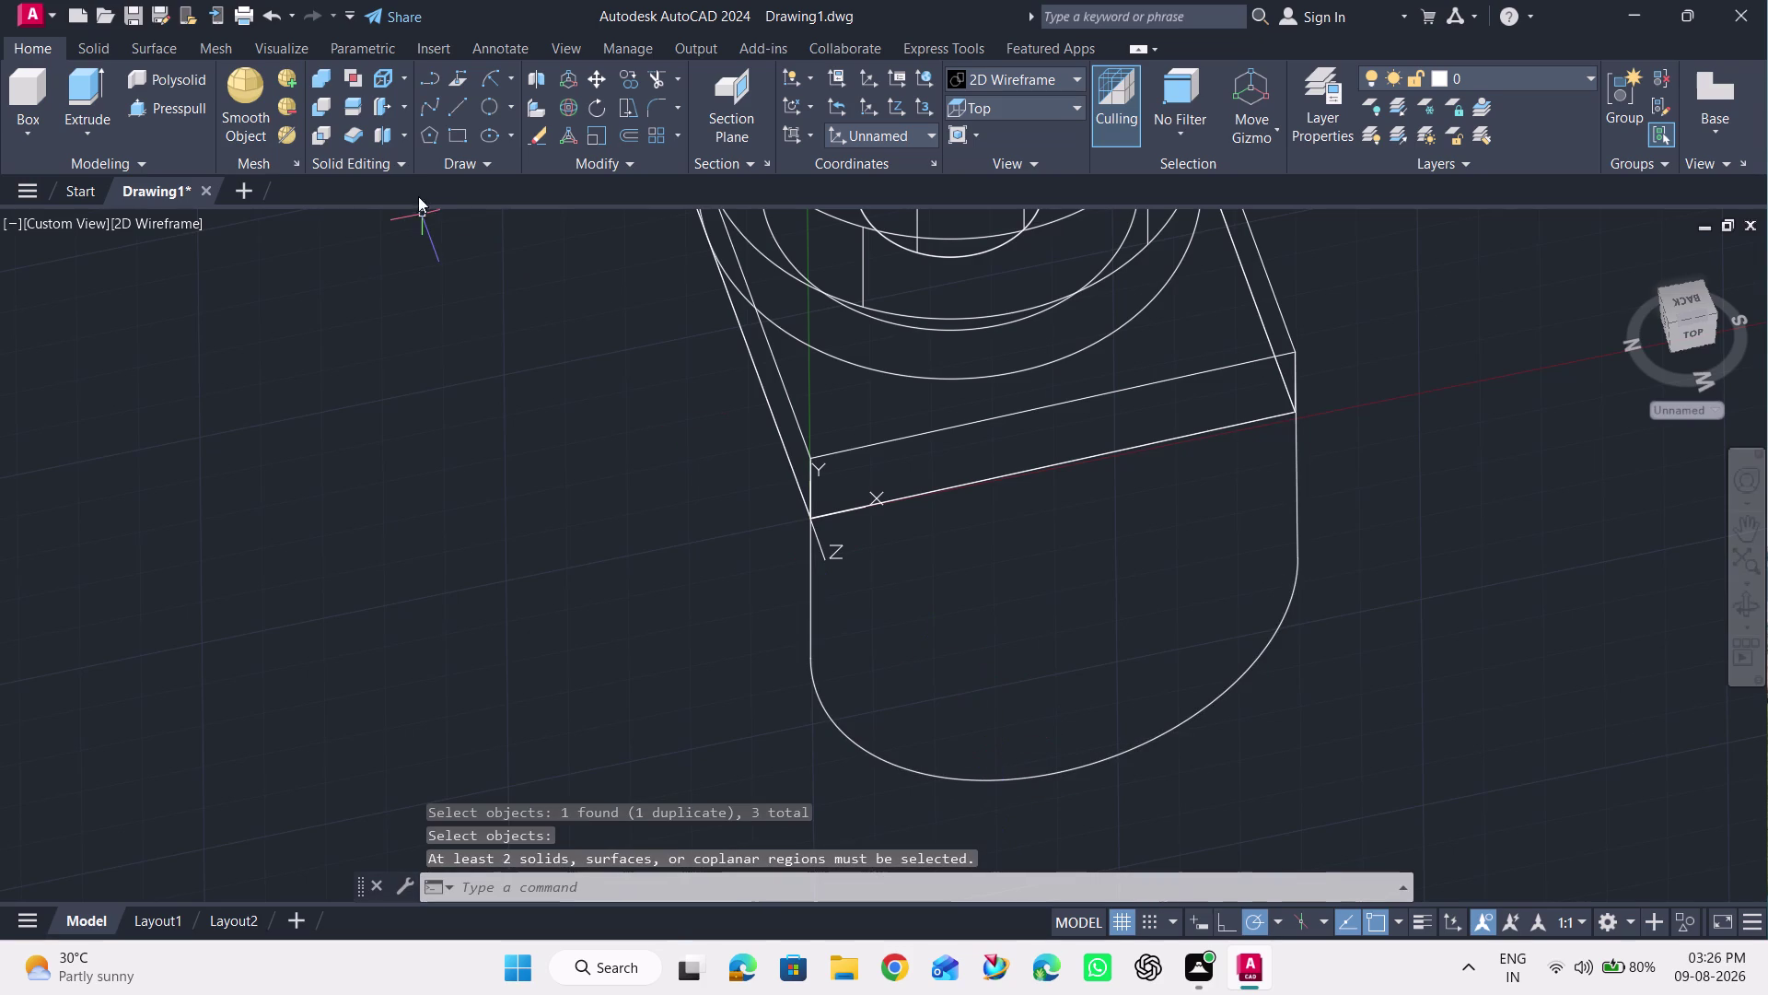
click(162, 110)
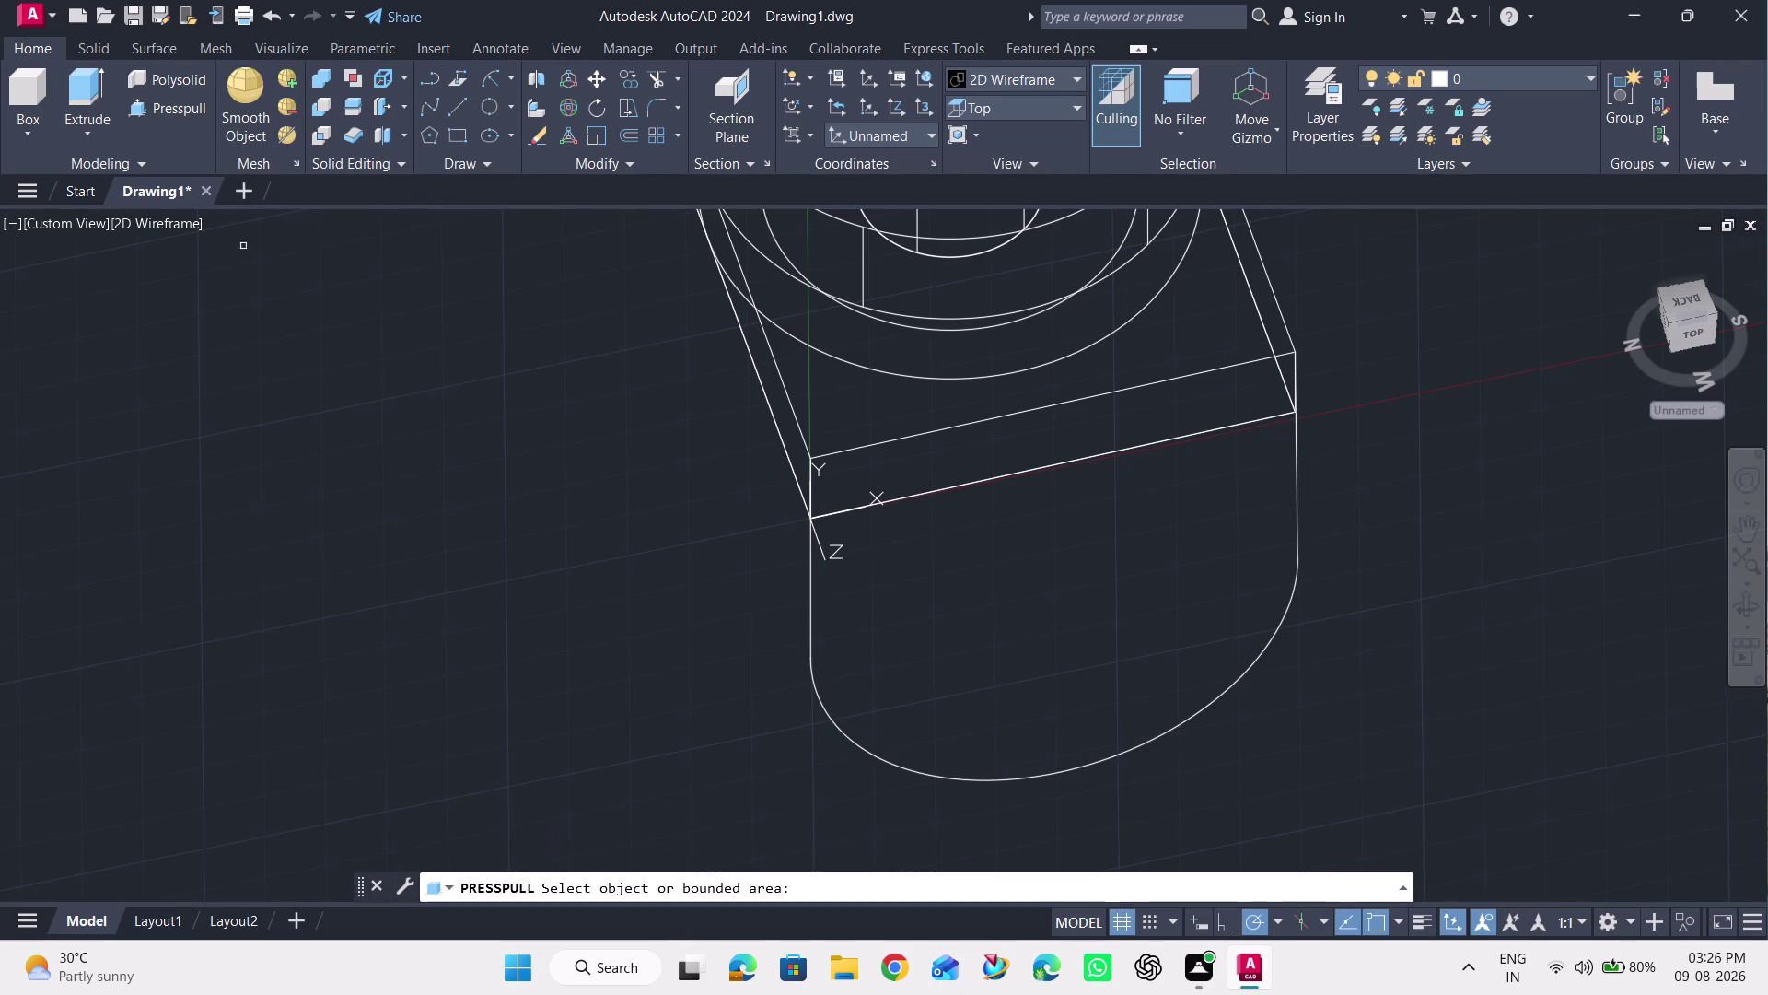
Press-pull the outline's two lines and arc 20 units, then undo it.
click(811, 644)
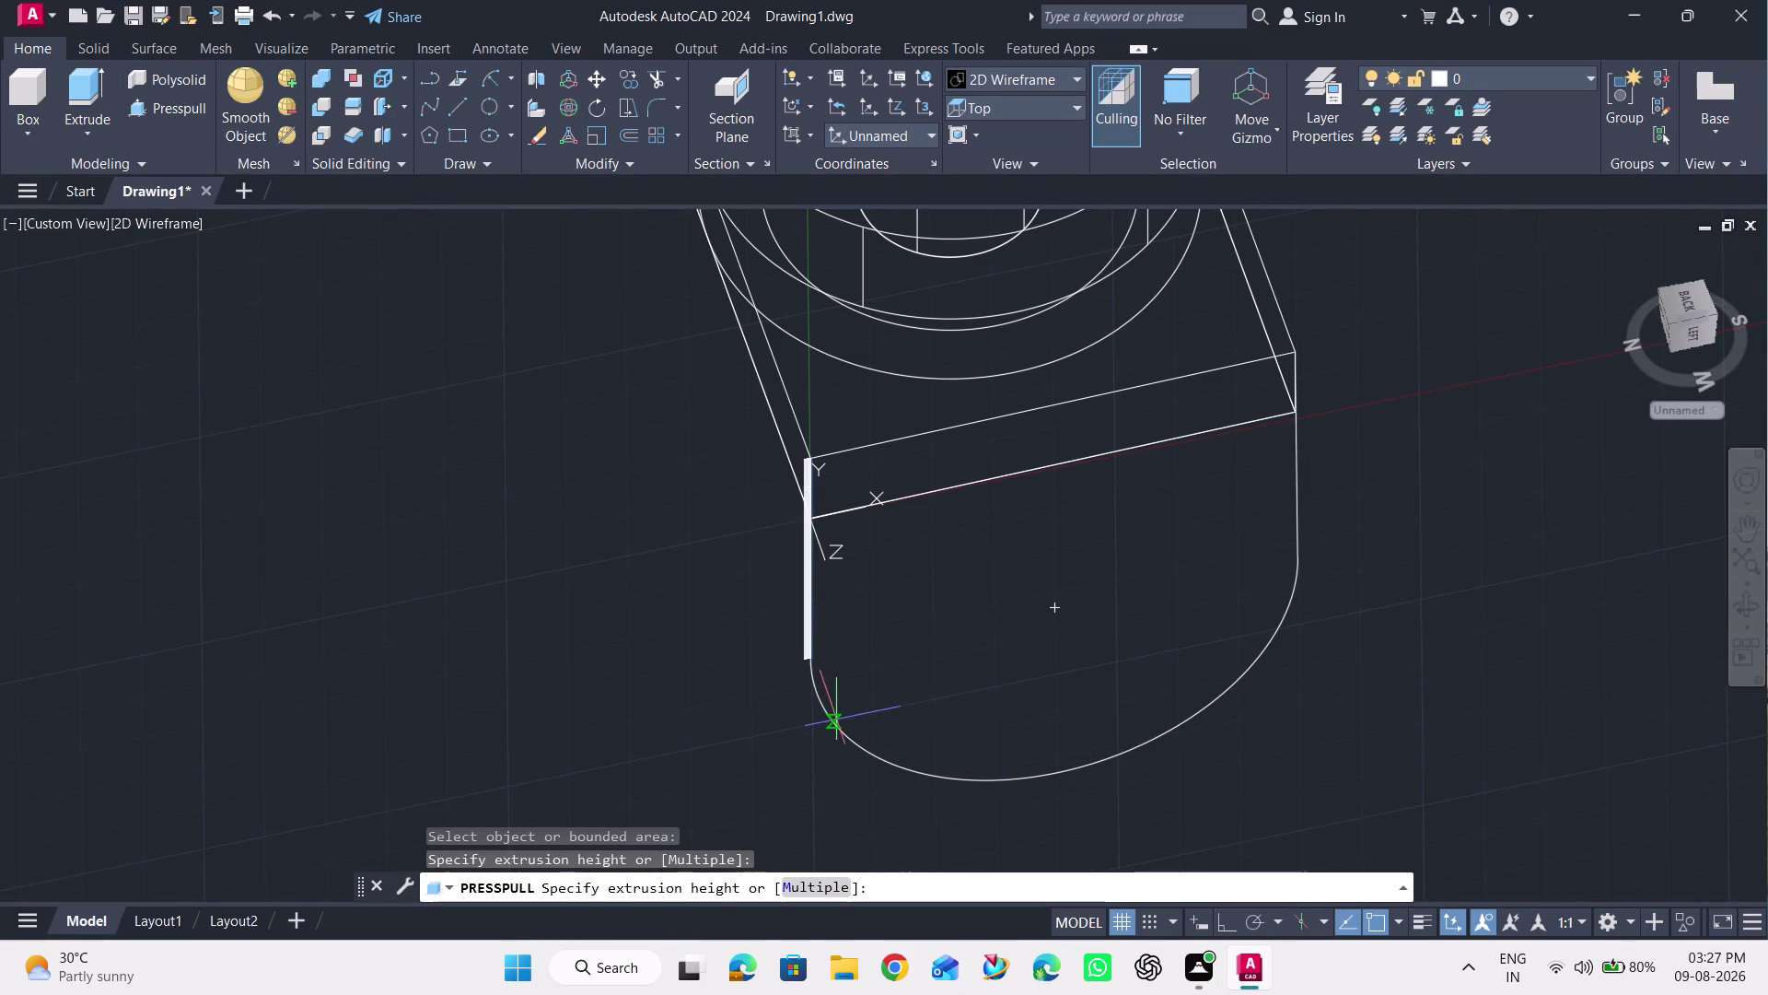
click(816, 893)
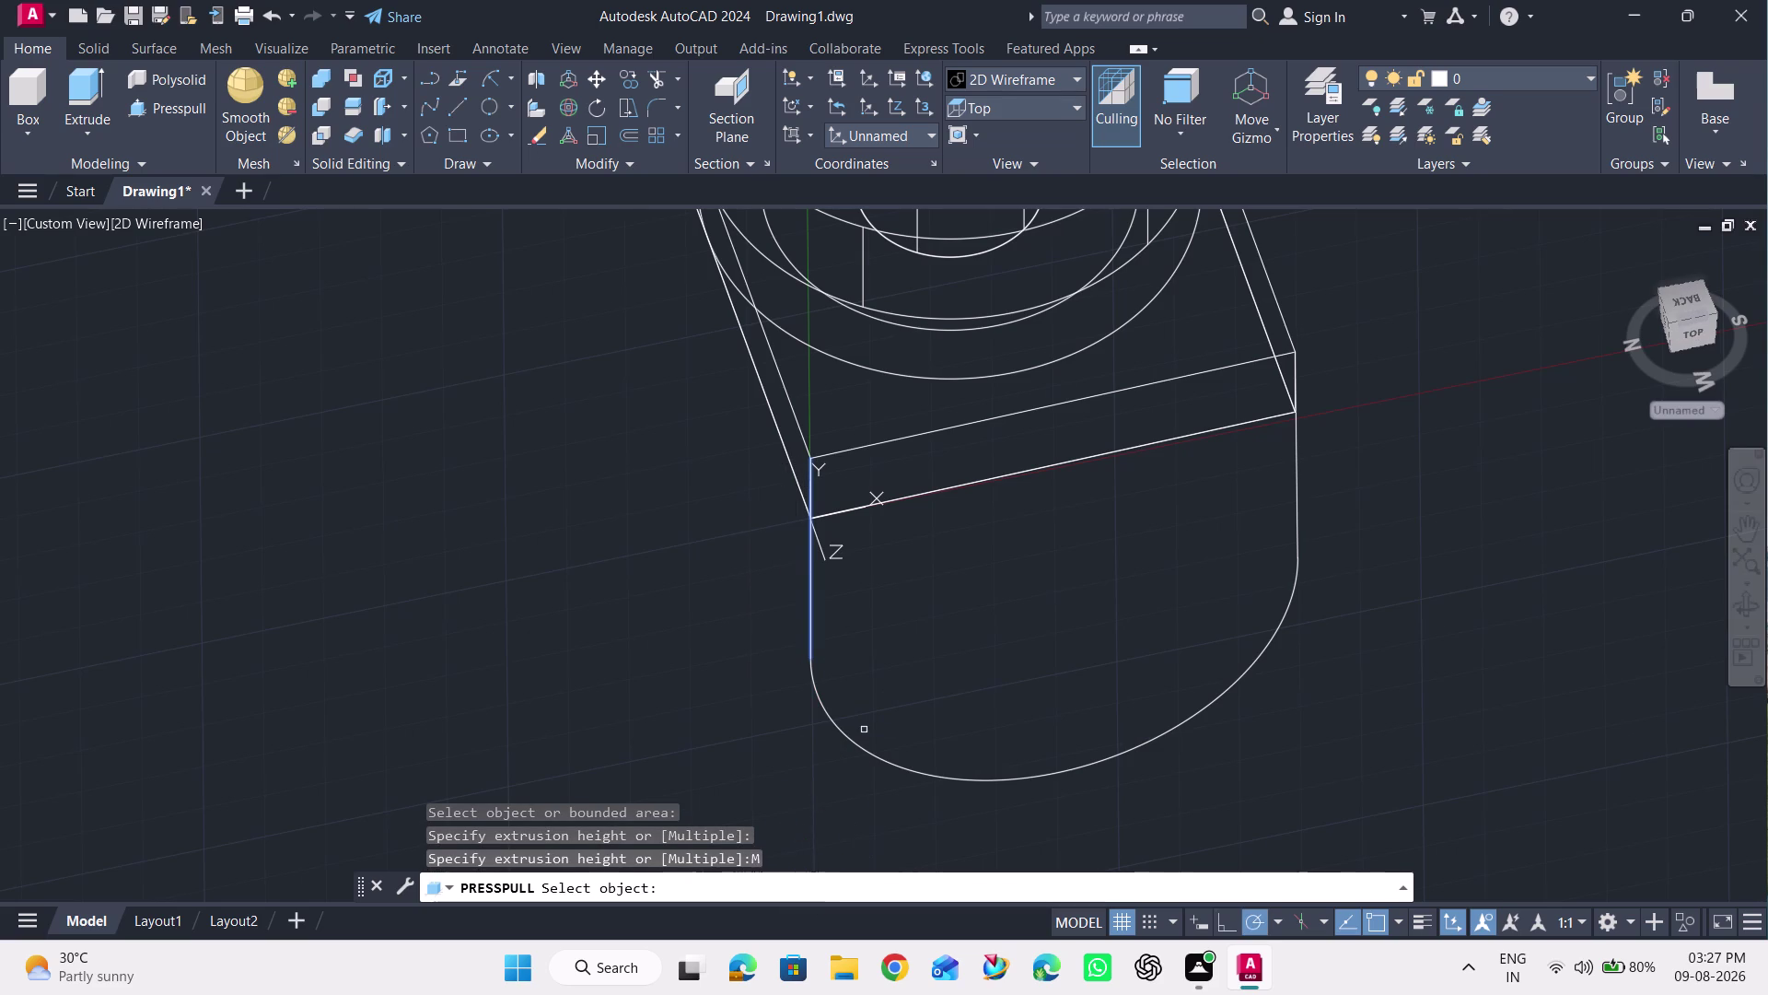
click(855, 749)
click(1300, 523)
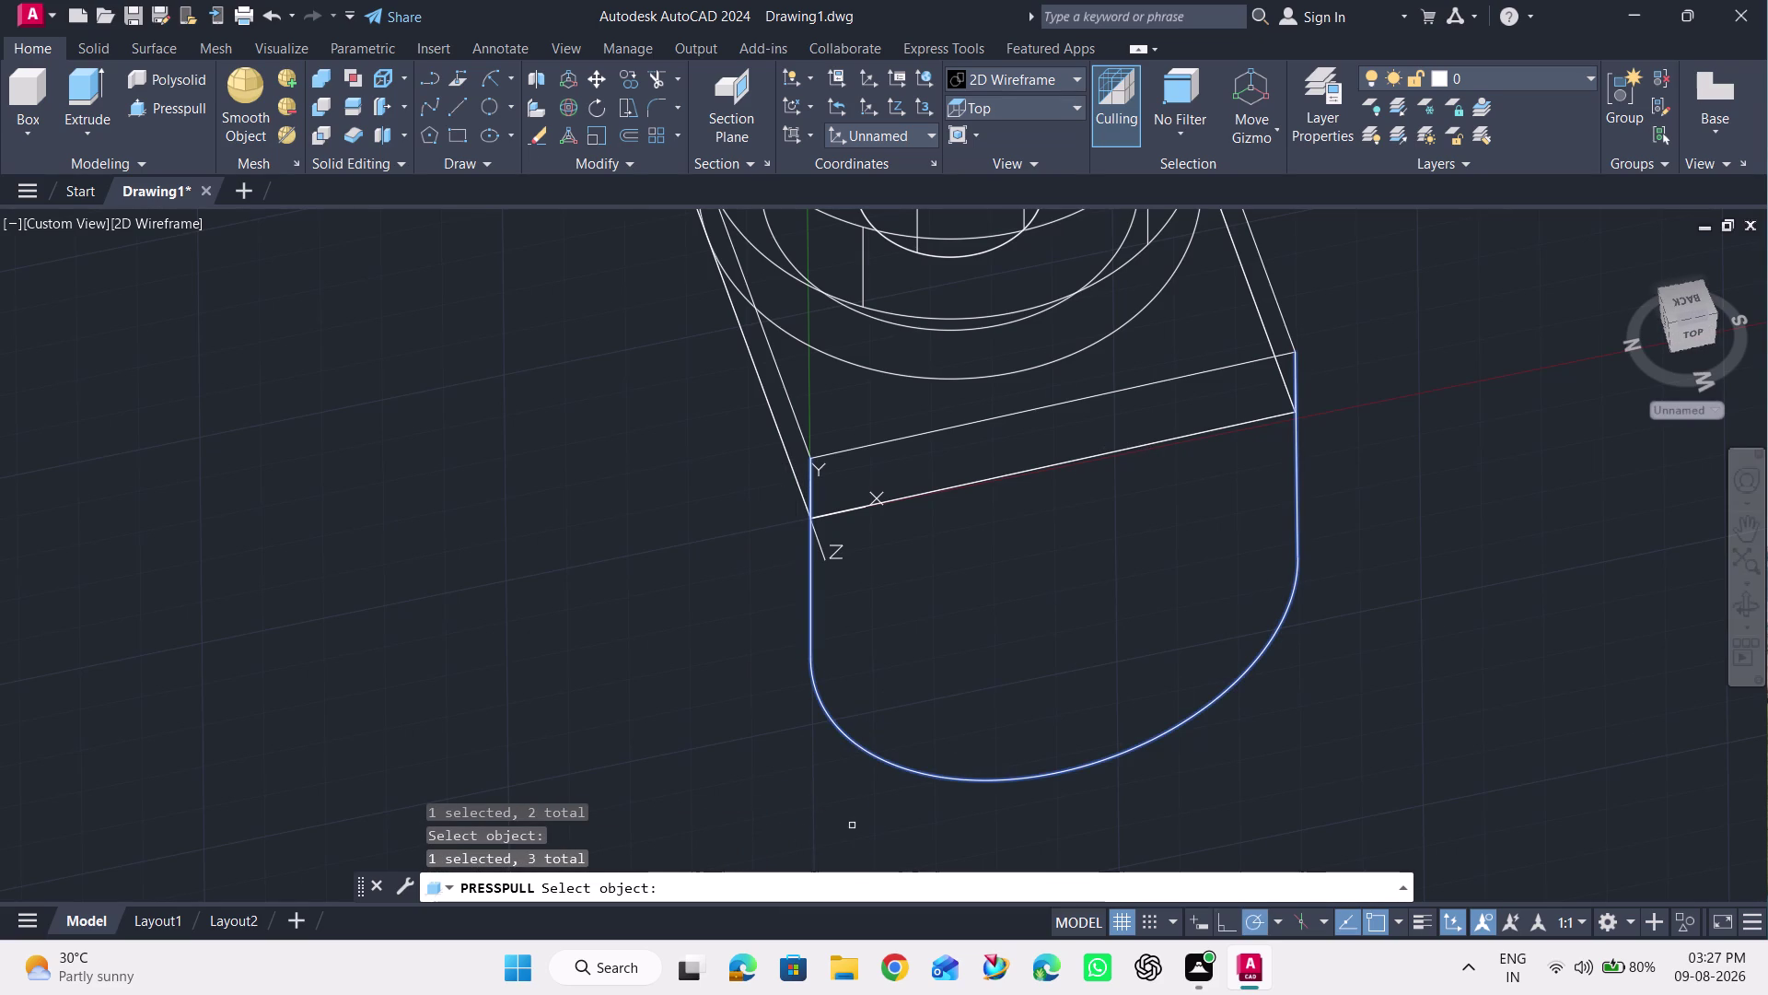
key(Return)
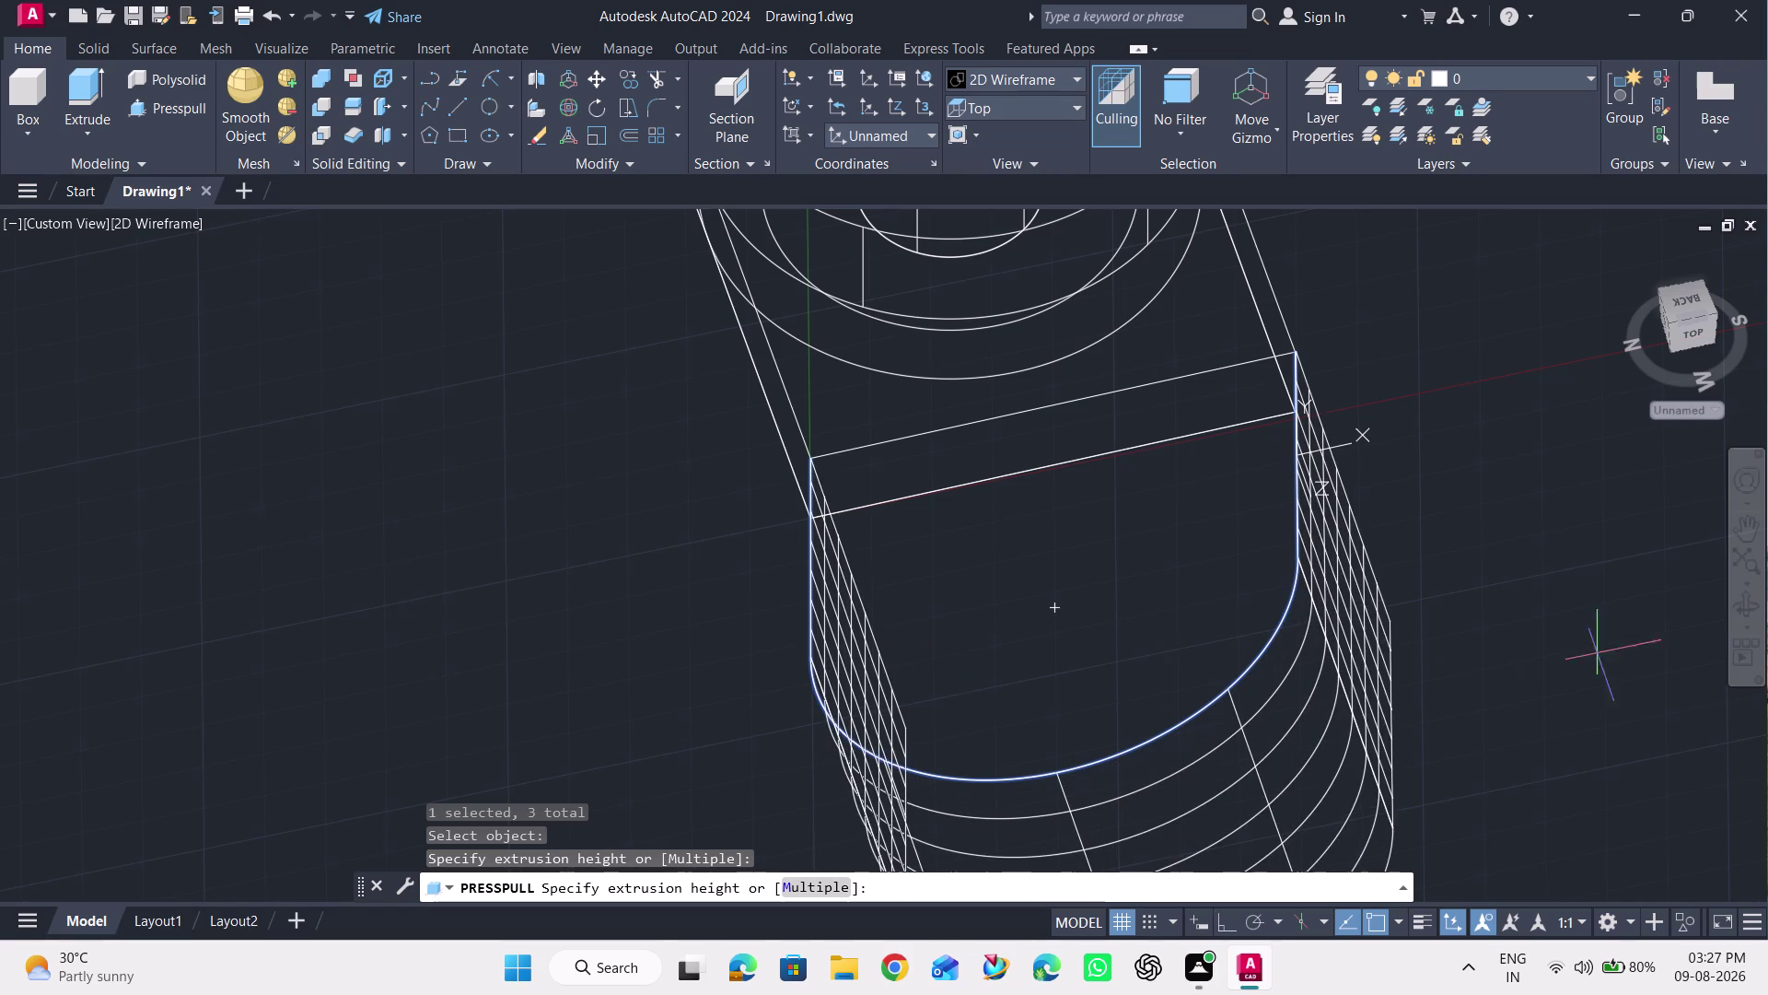
click(1745, 607)
drag(1622, 616, 1244, 637)
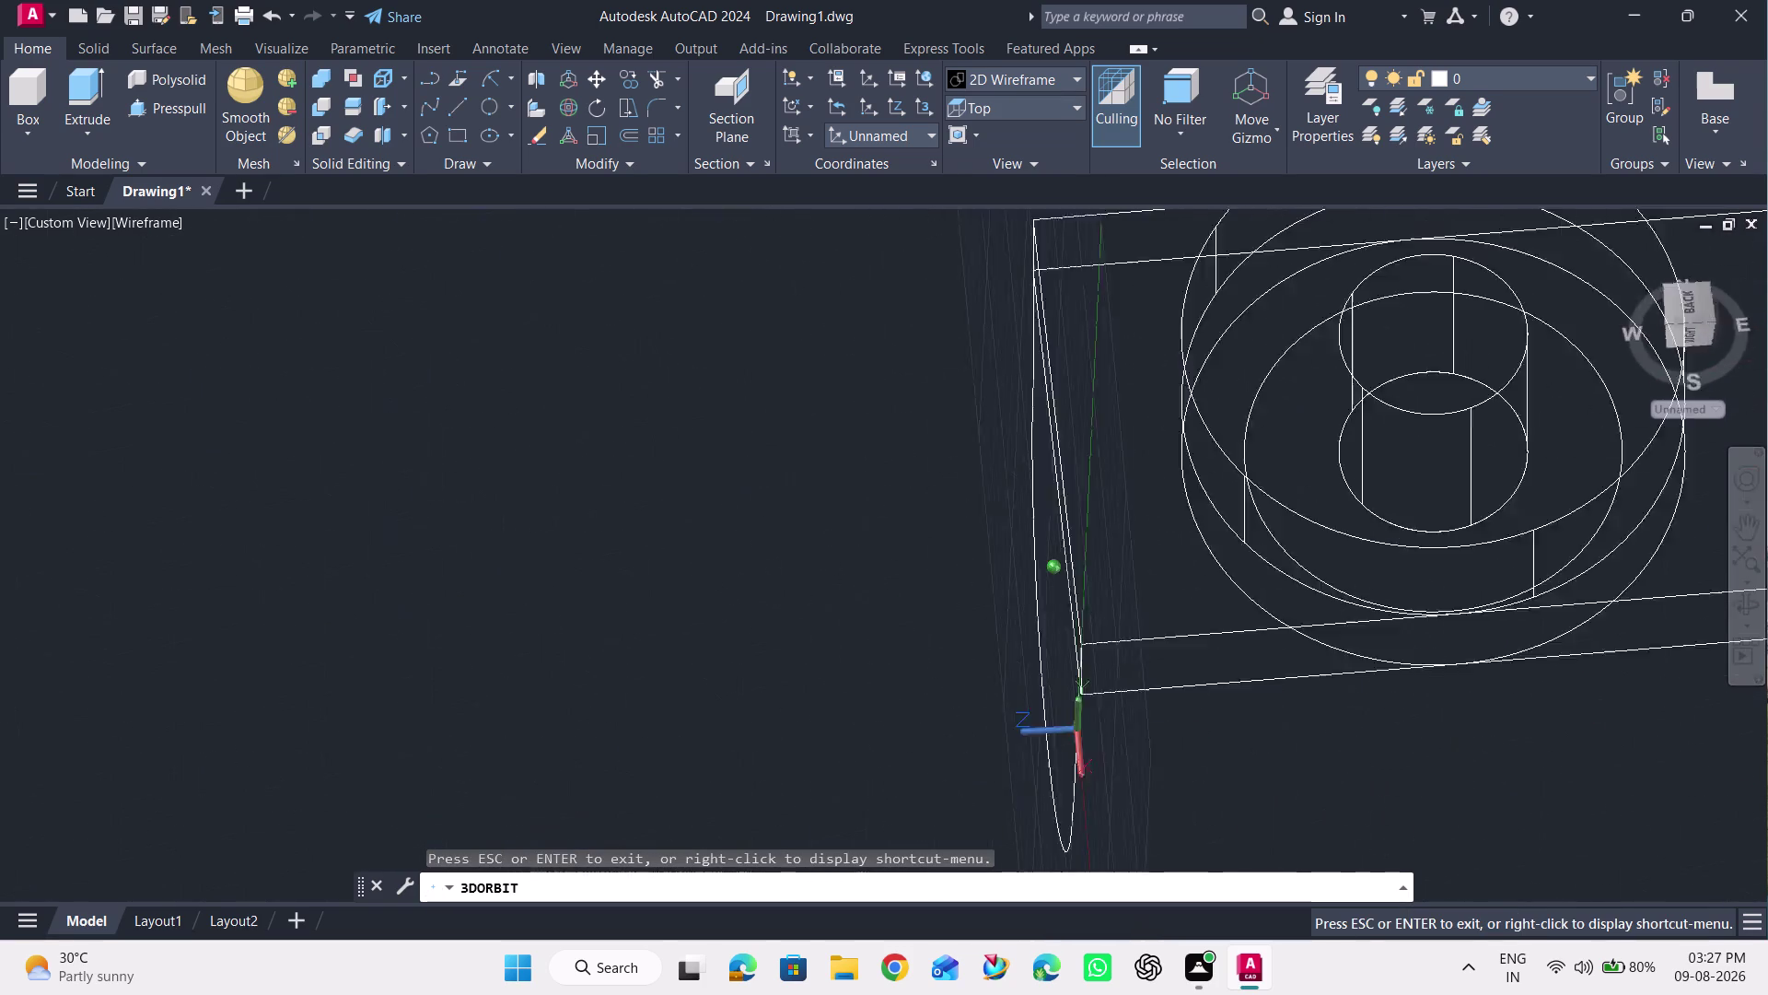
drag(1243, 637, 1279, 506)
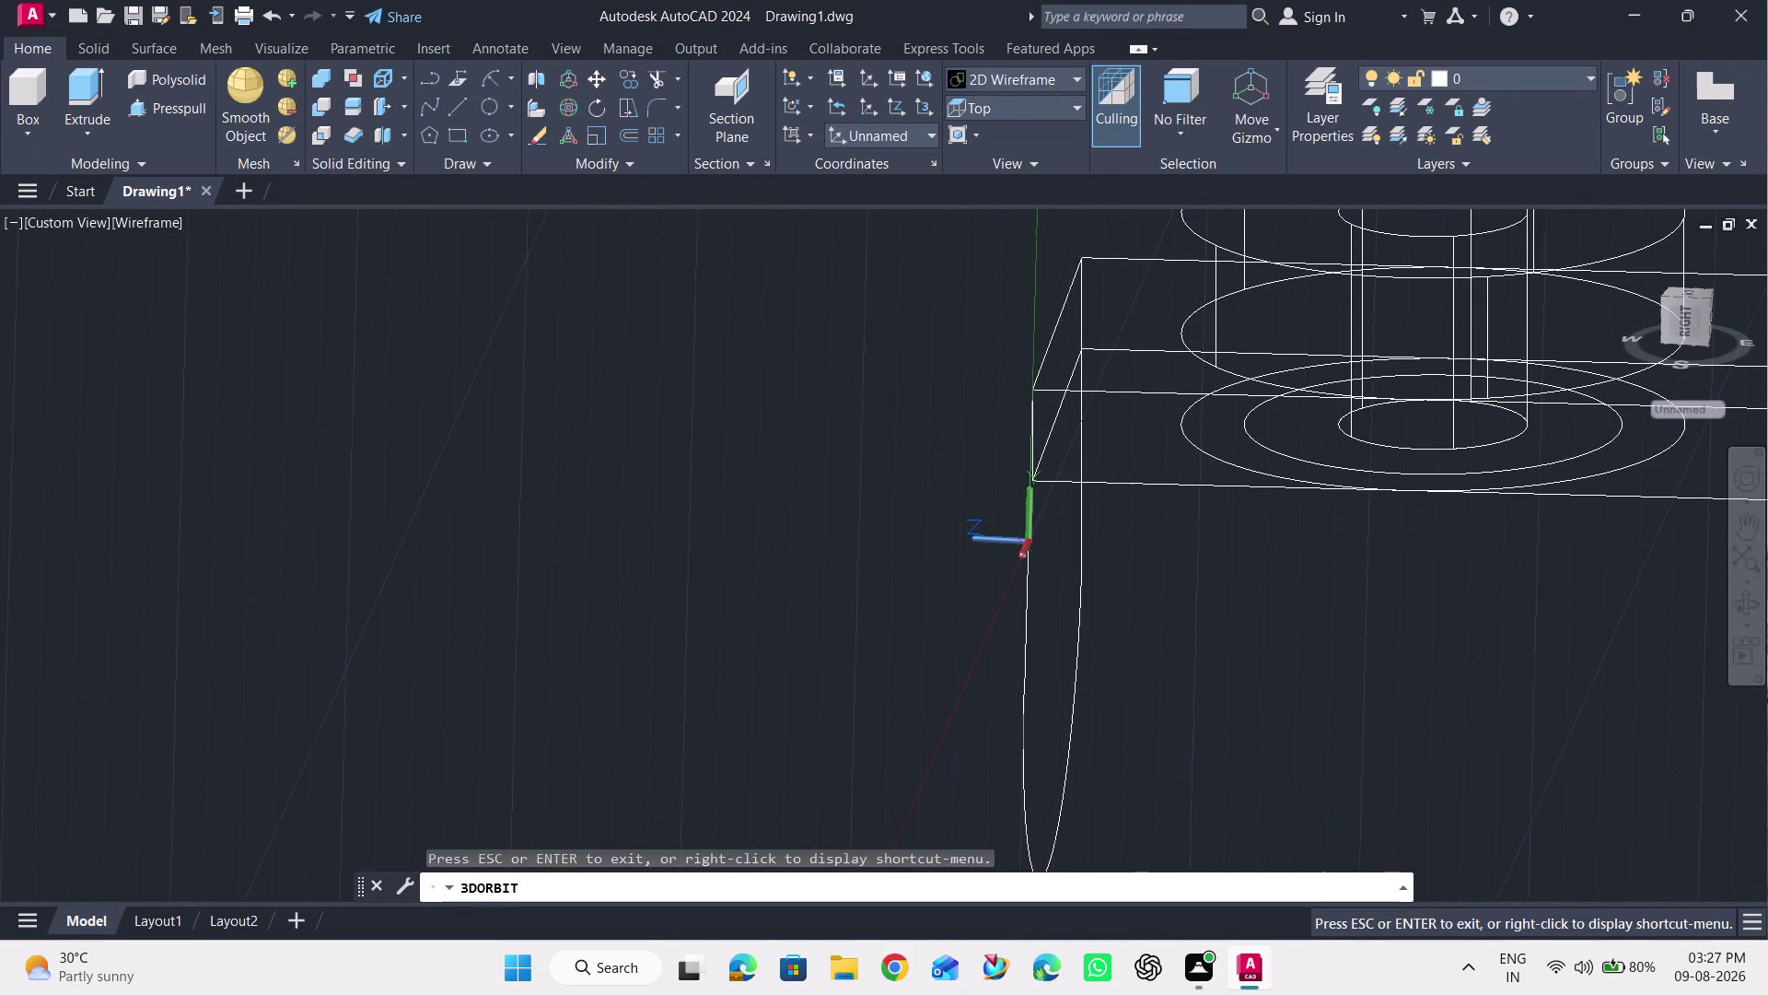
key(Escape)
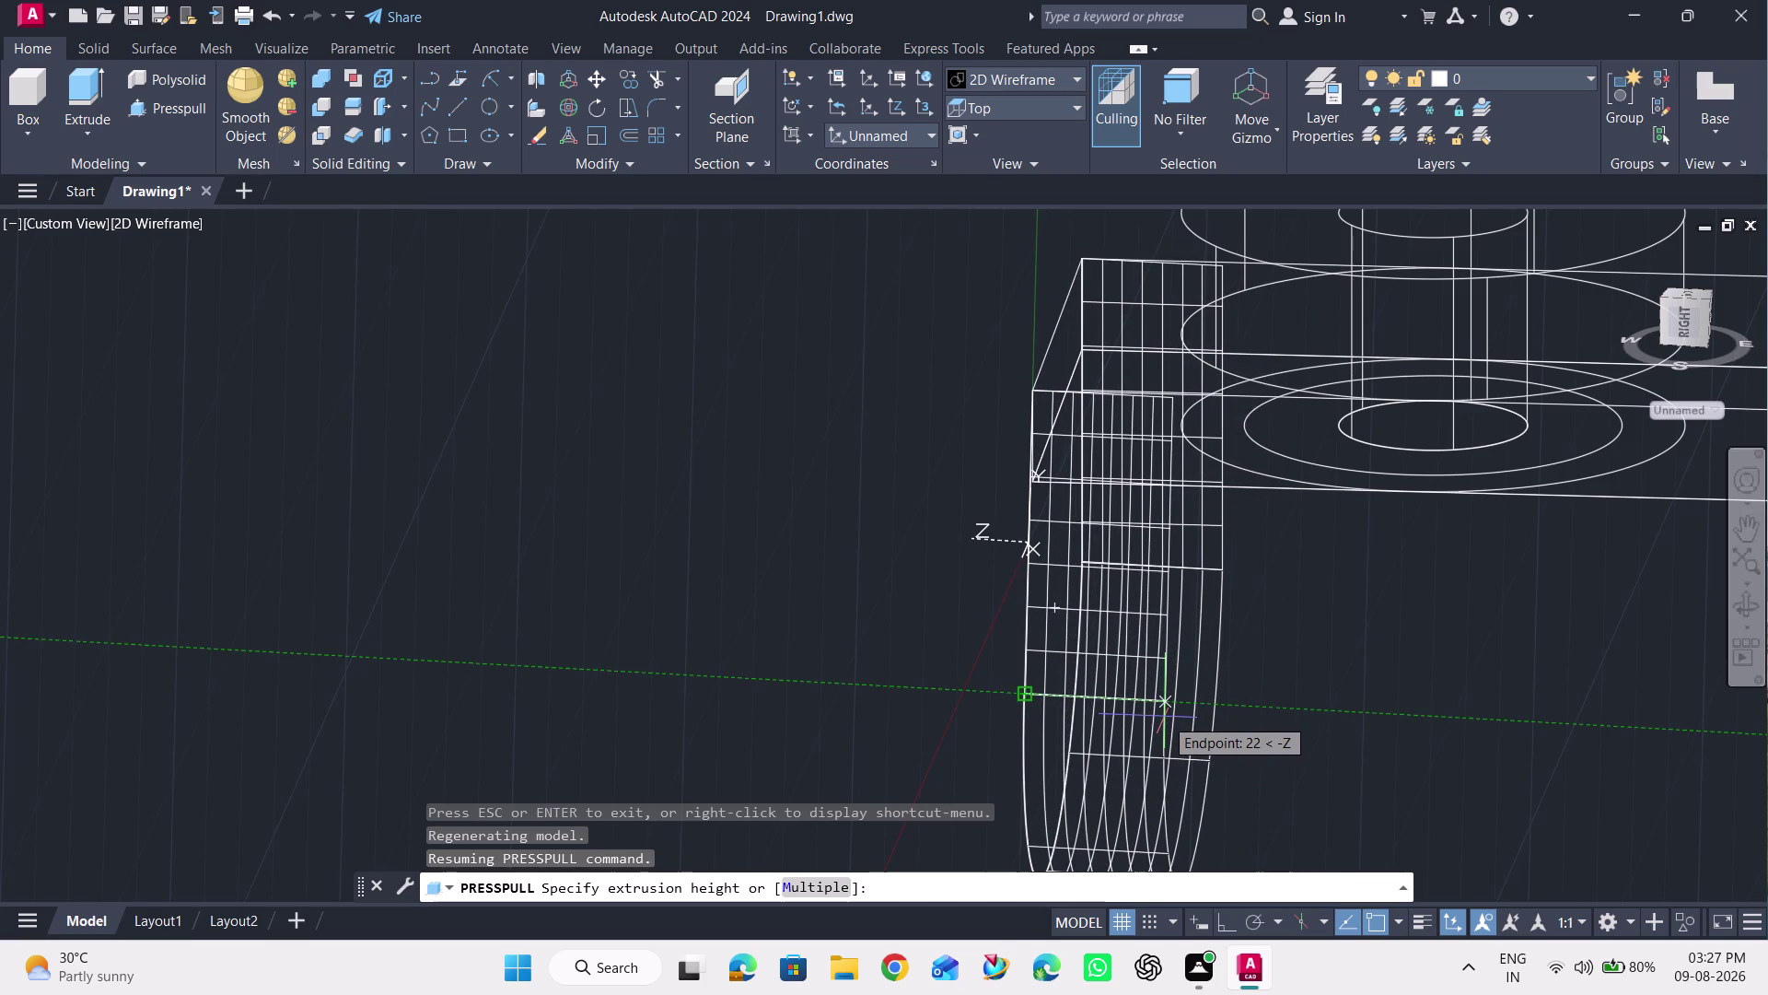
text(20)
key(Return)
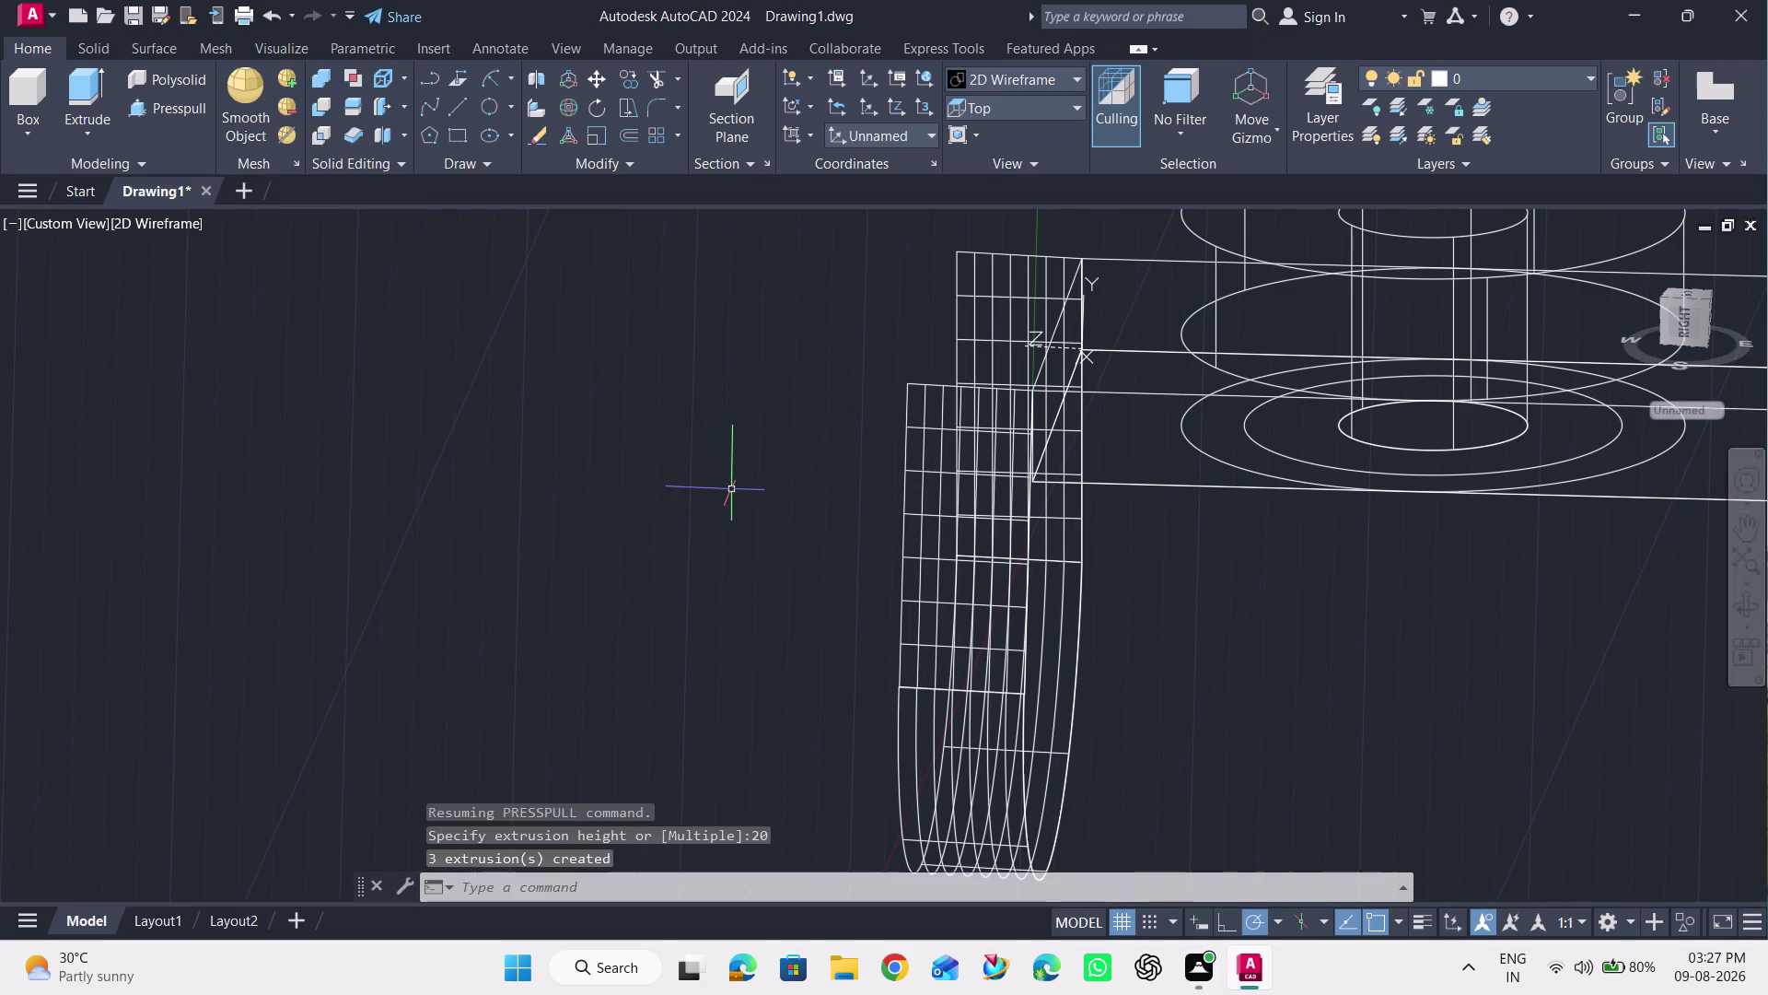
key(ctrl+z)
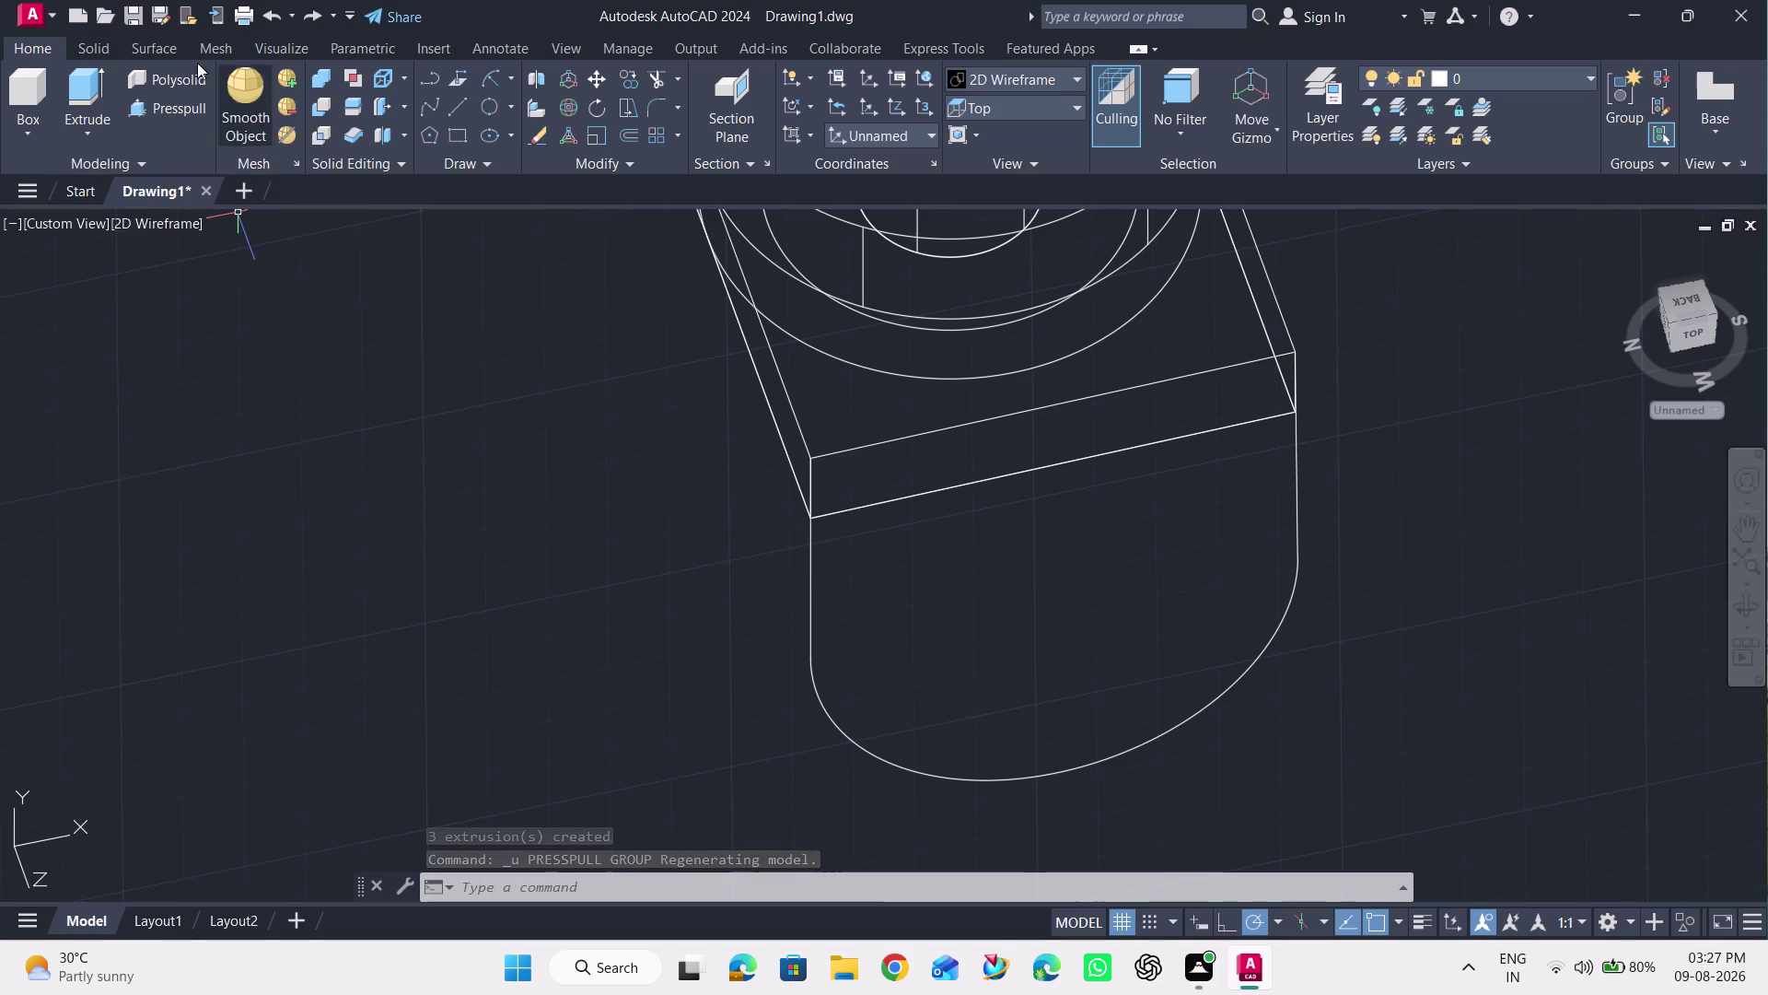
Retry press-pull on the plate's front face and inside the outline, then cancel.
click(163, 99)
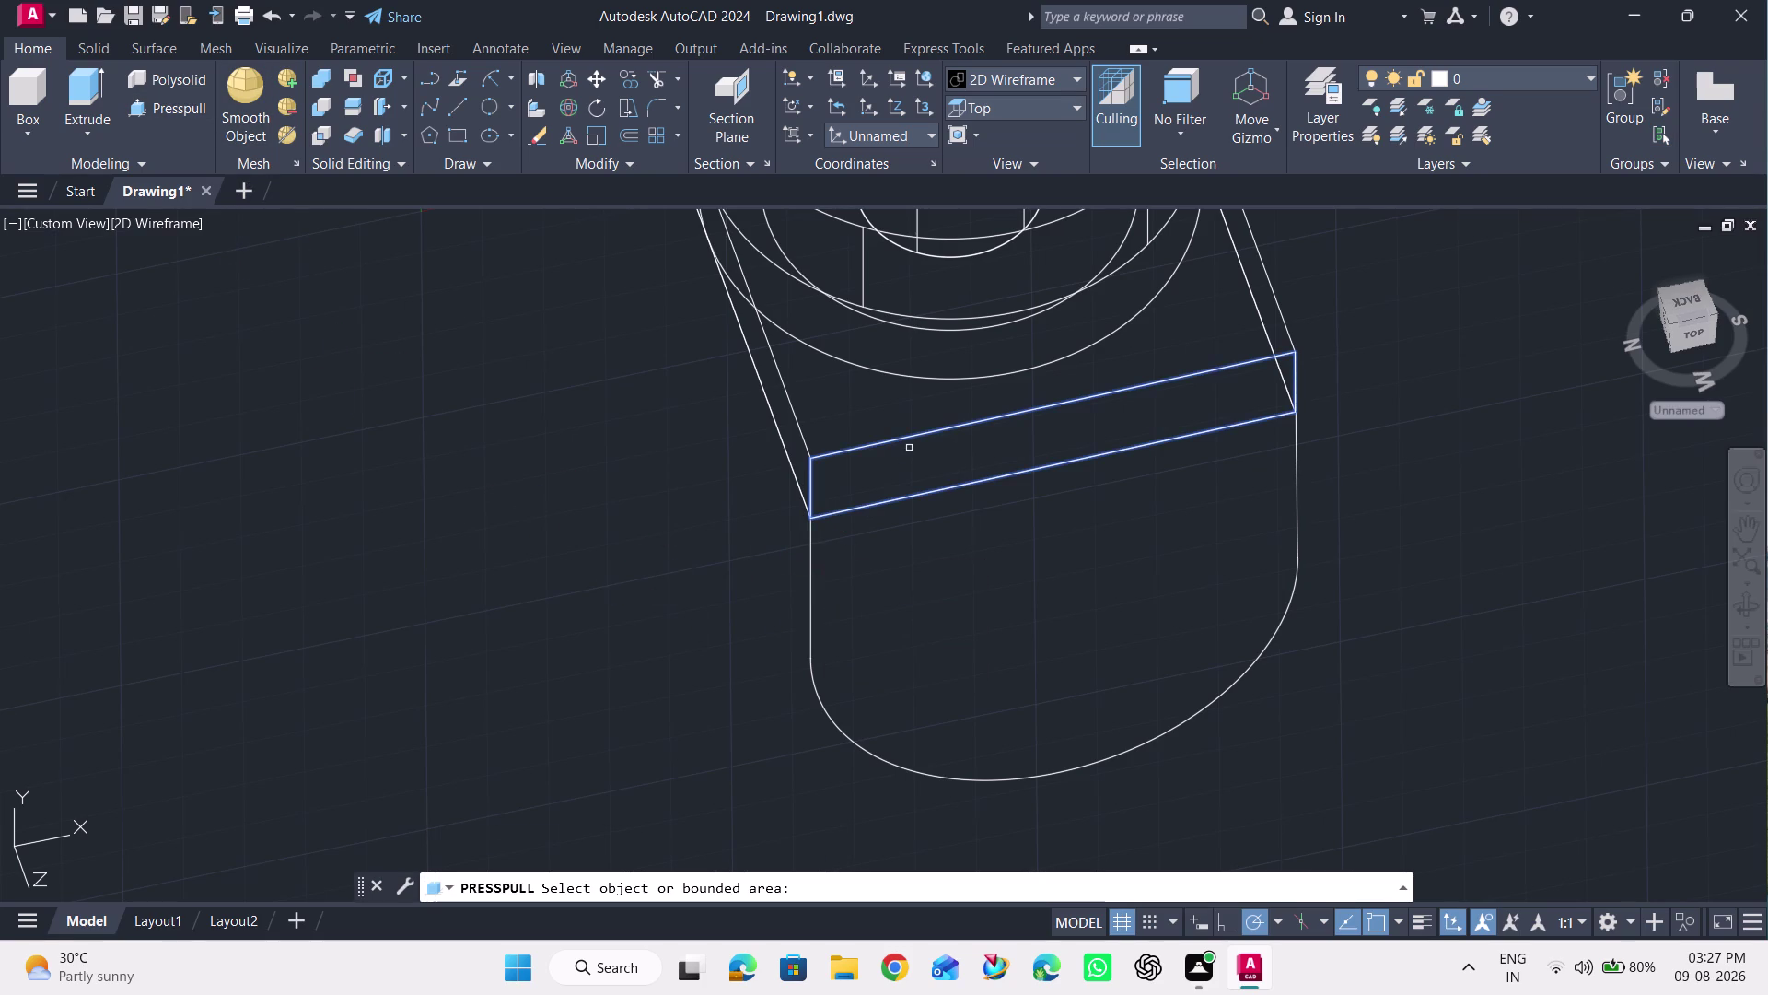
click(910, 444)
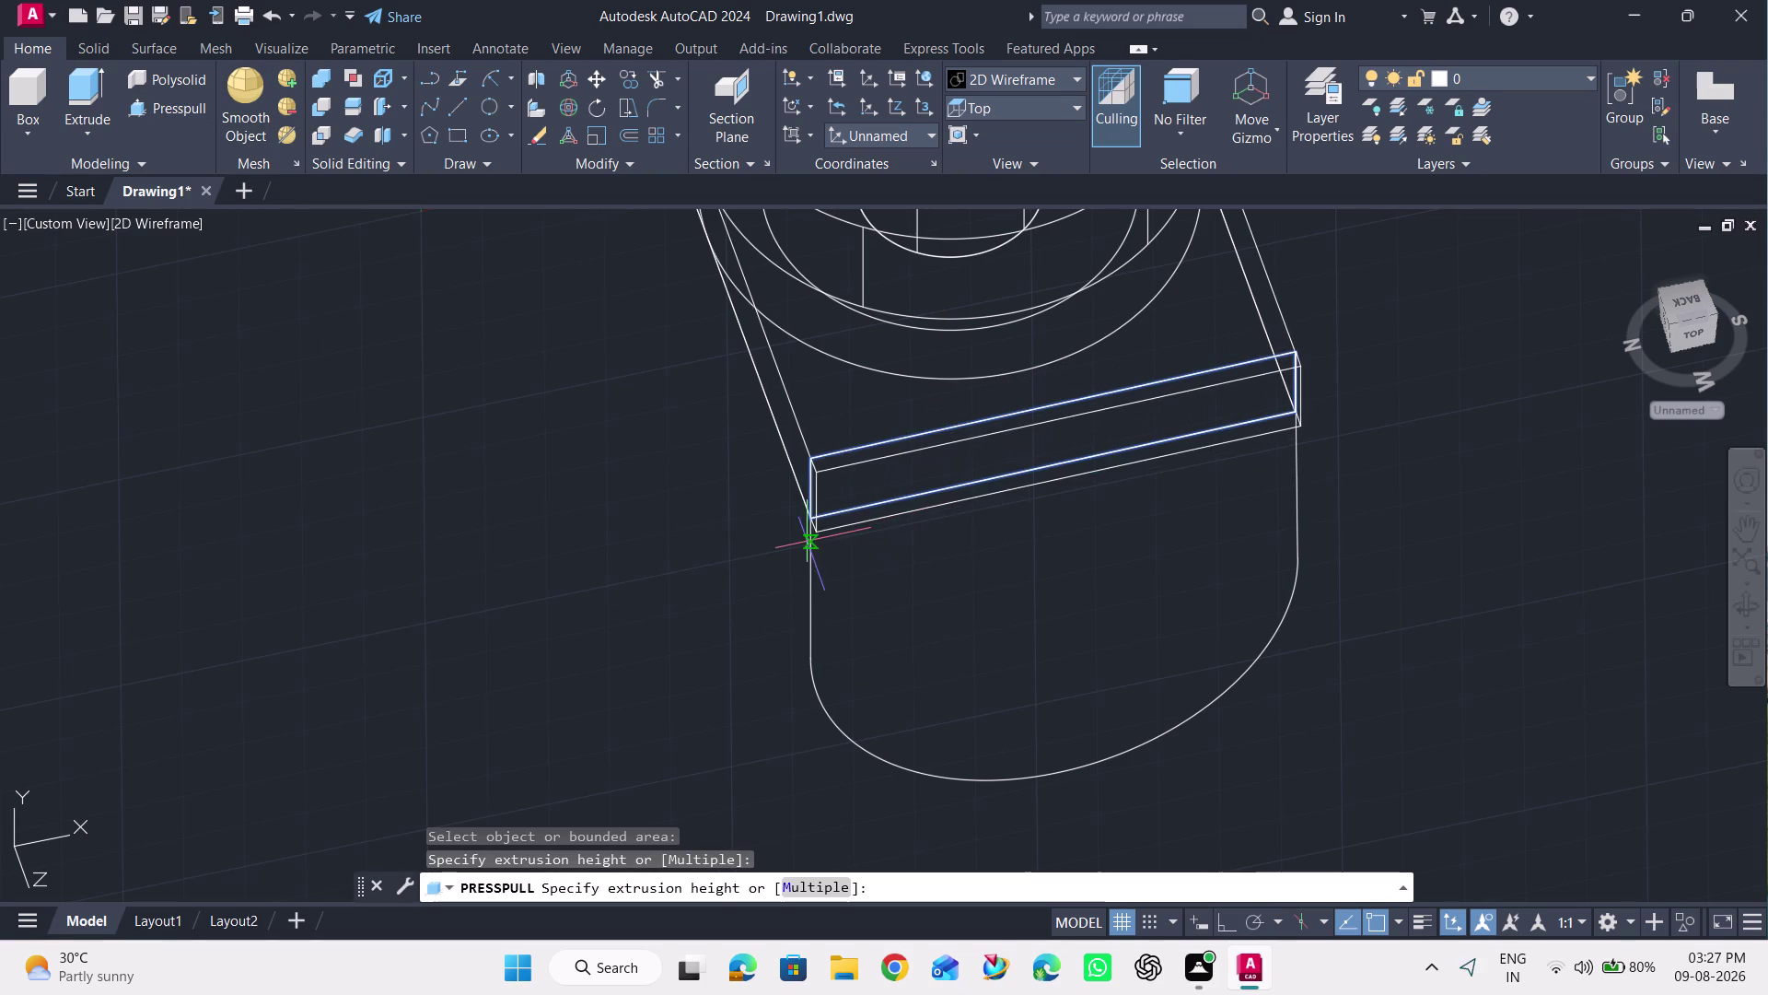
click(804, 893)
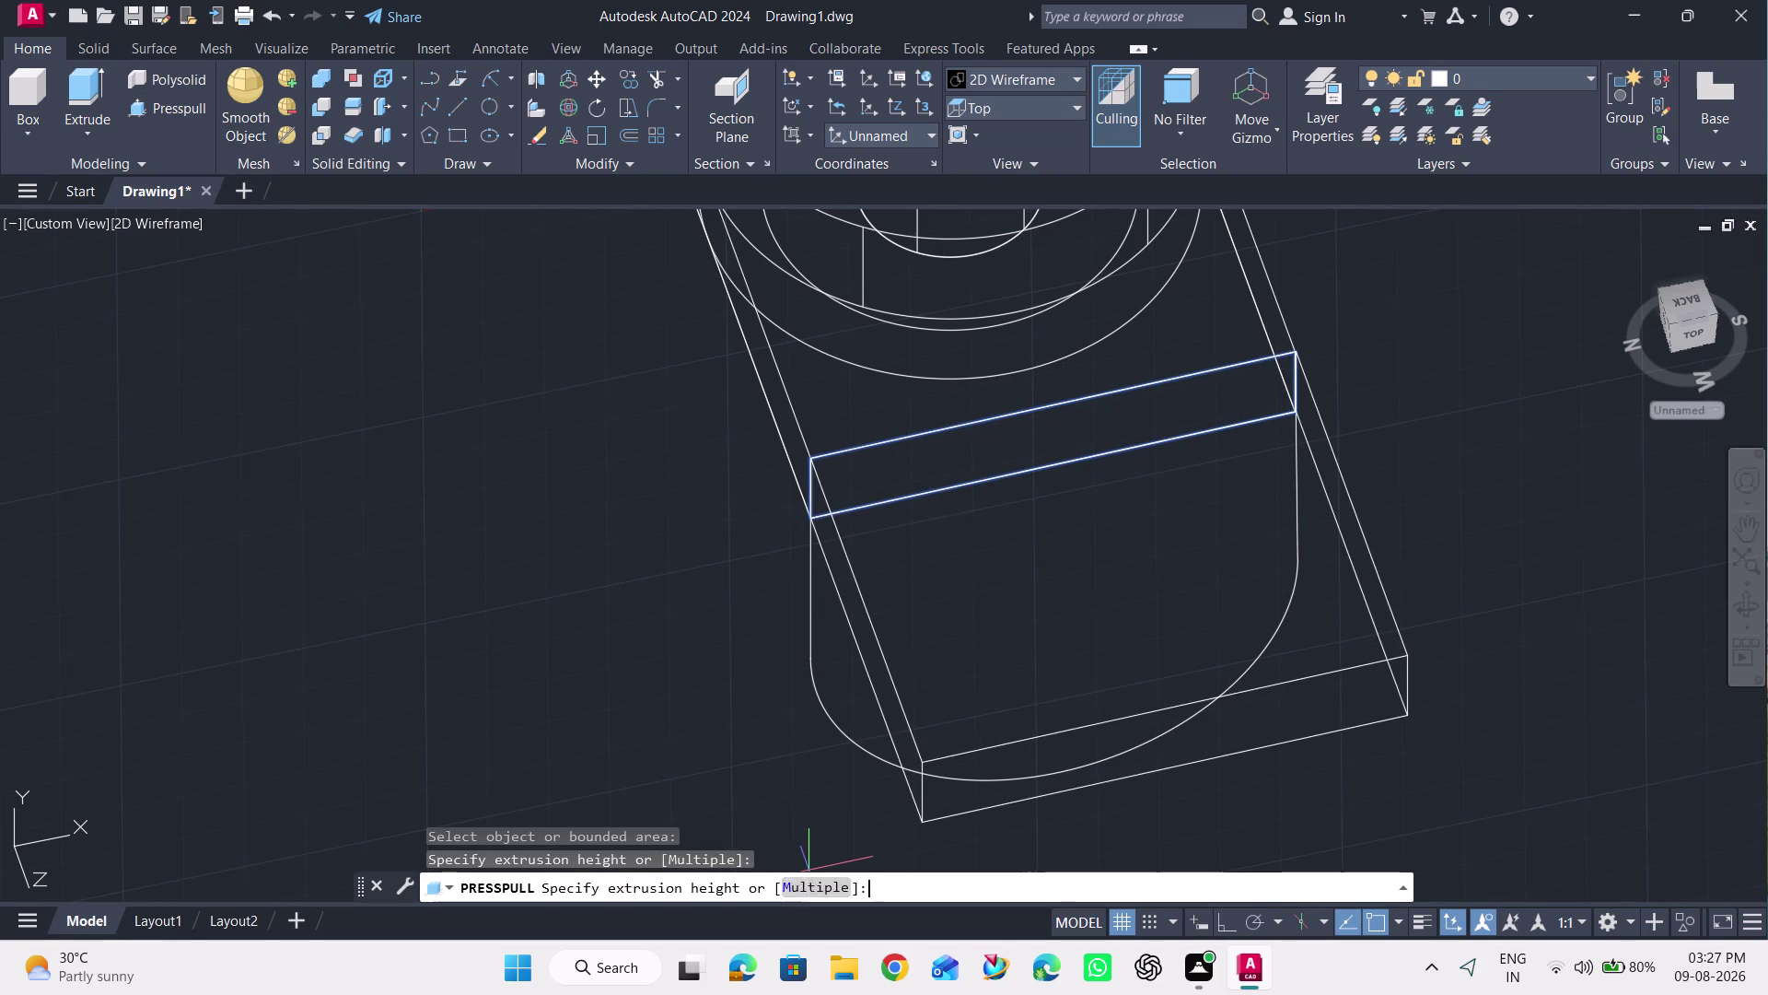
click(810, 555)
drag(747, 563, 823, 606)
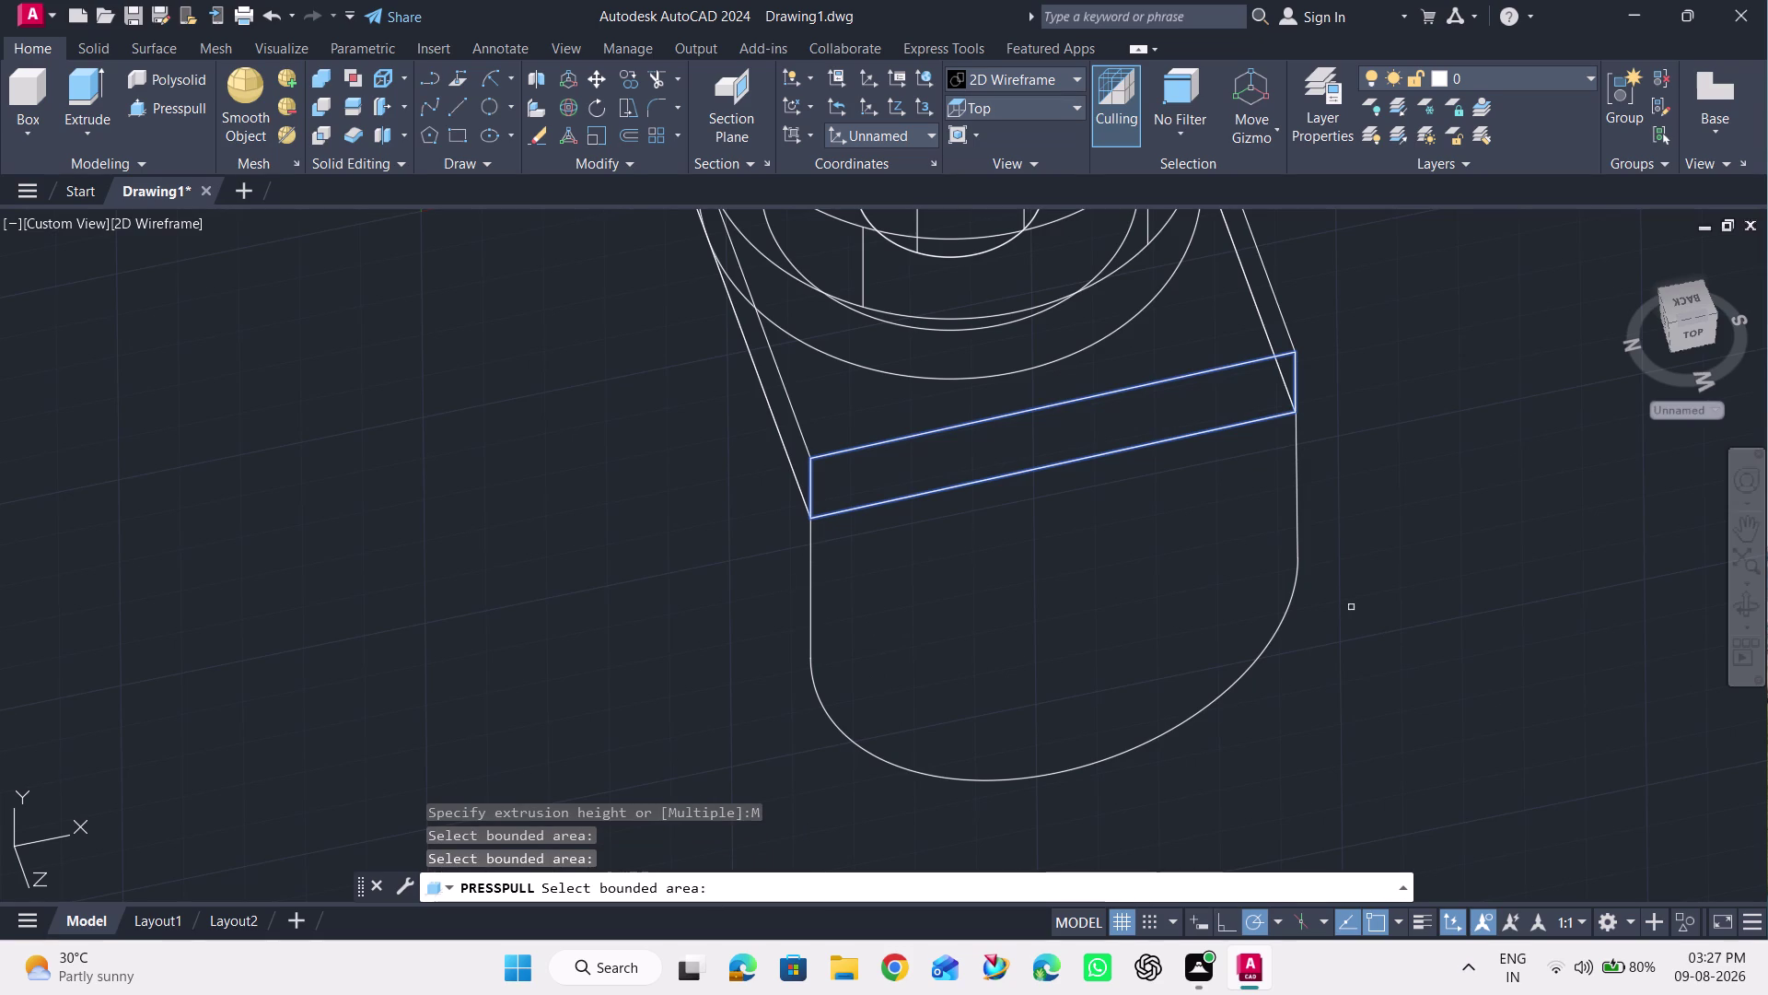
click(1131, 760)
click(1127, 748)
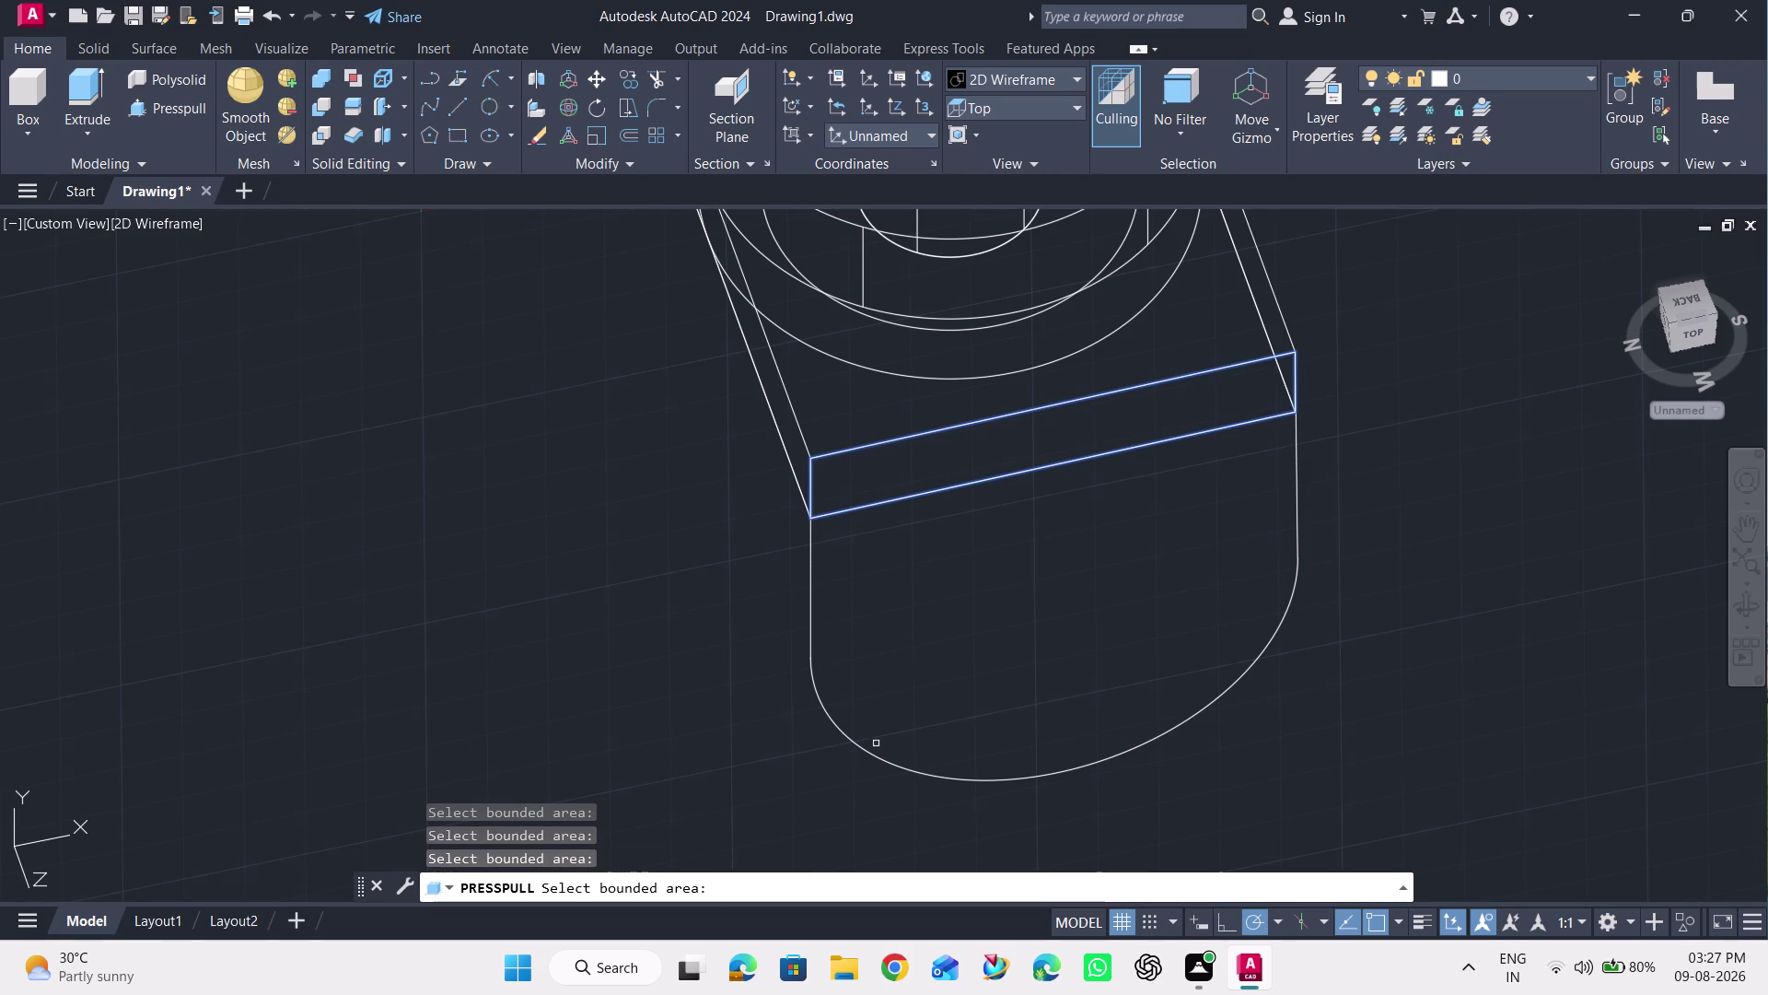
key(Escape)
Delete the outline's two vertical lines and the leftover arc.
click(810, 598)
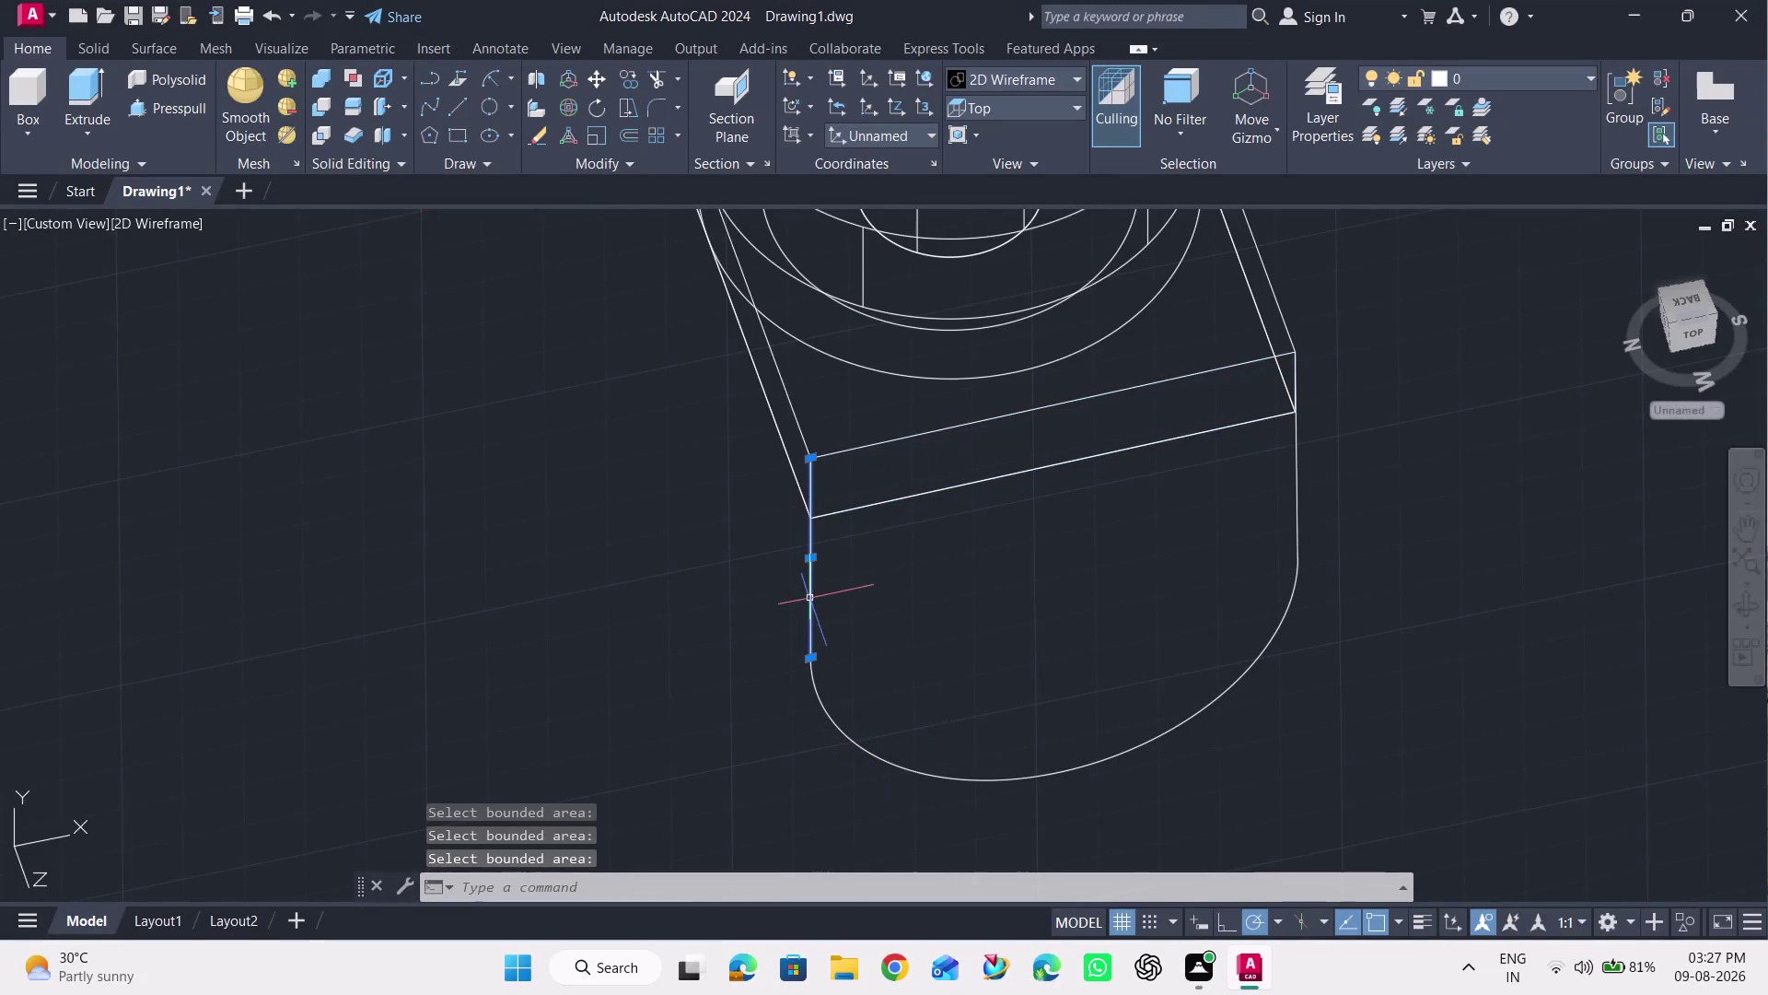
click(1299, 524)
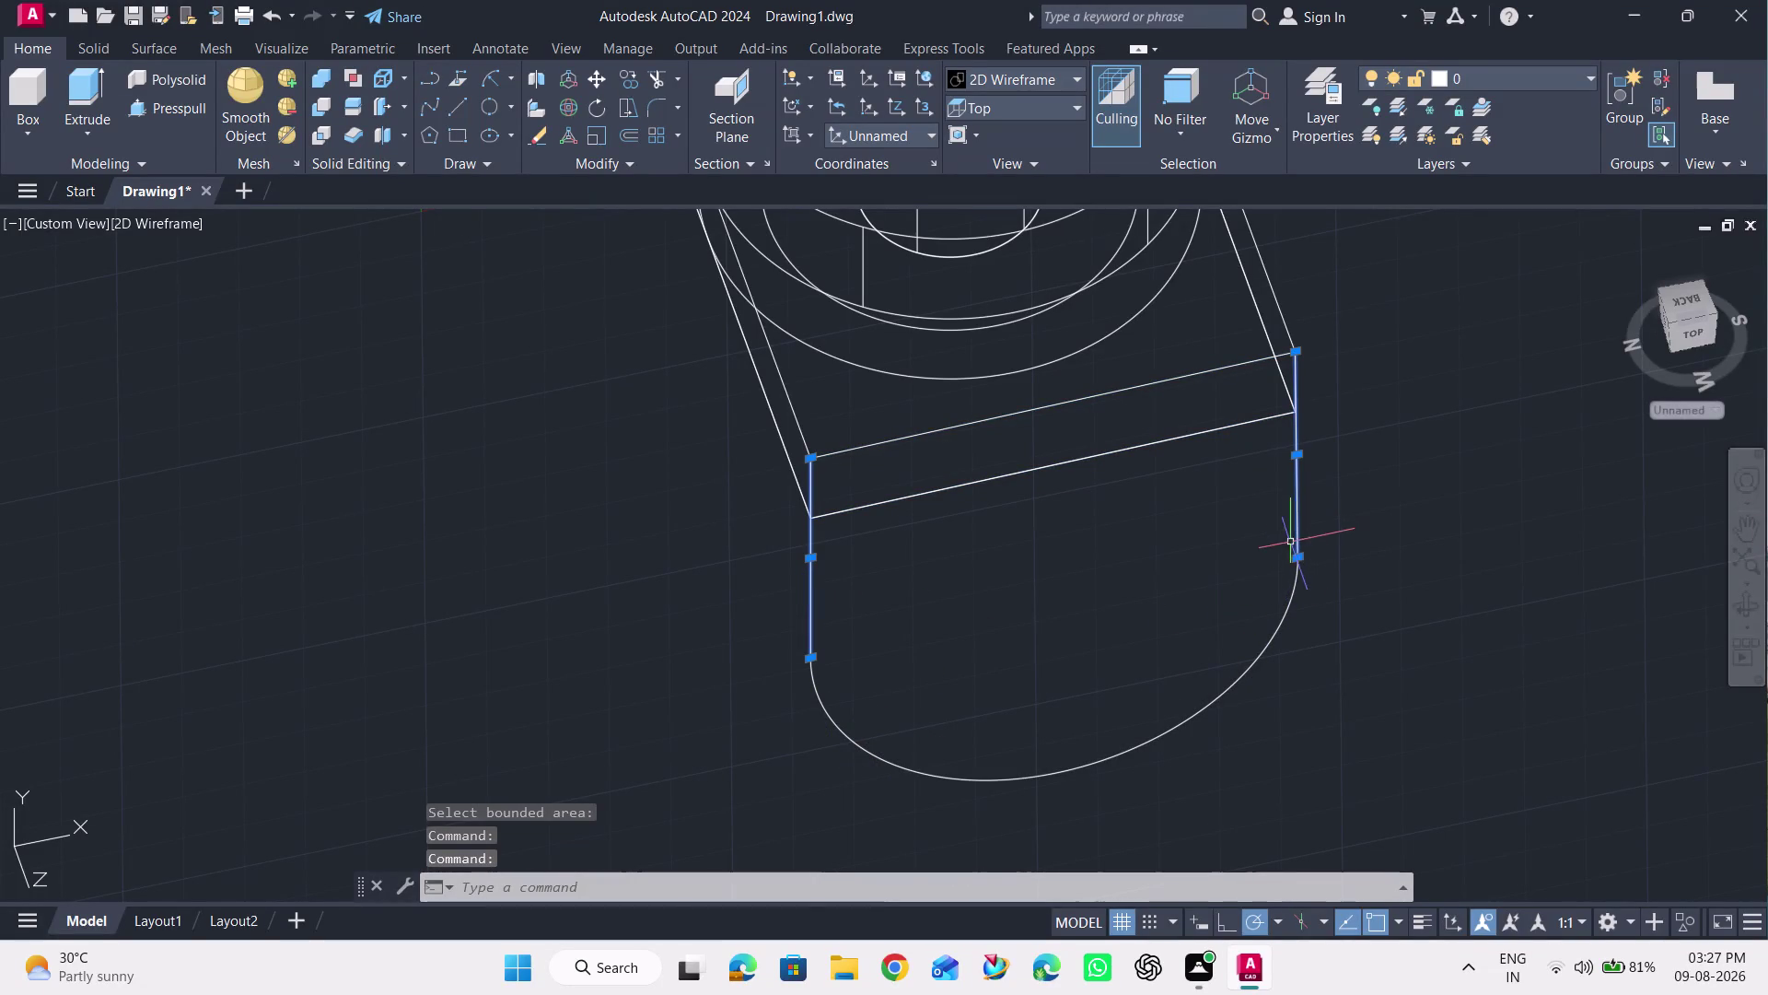
key(Delete)
click(1277, 640)
key(Delete)
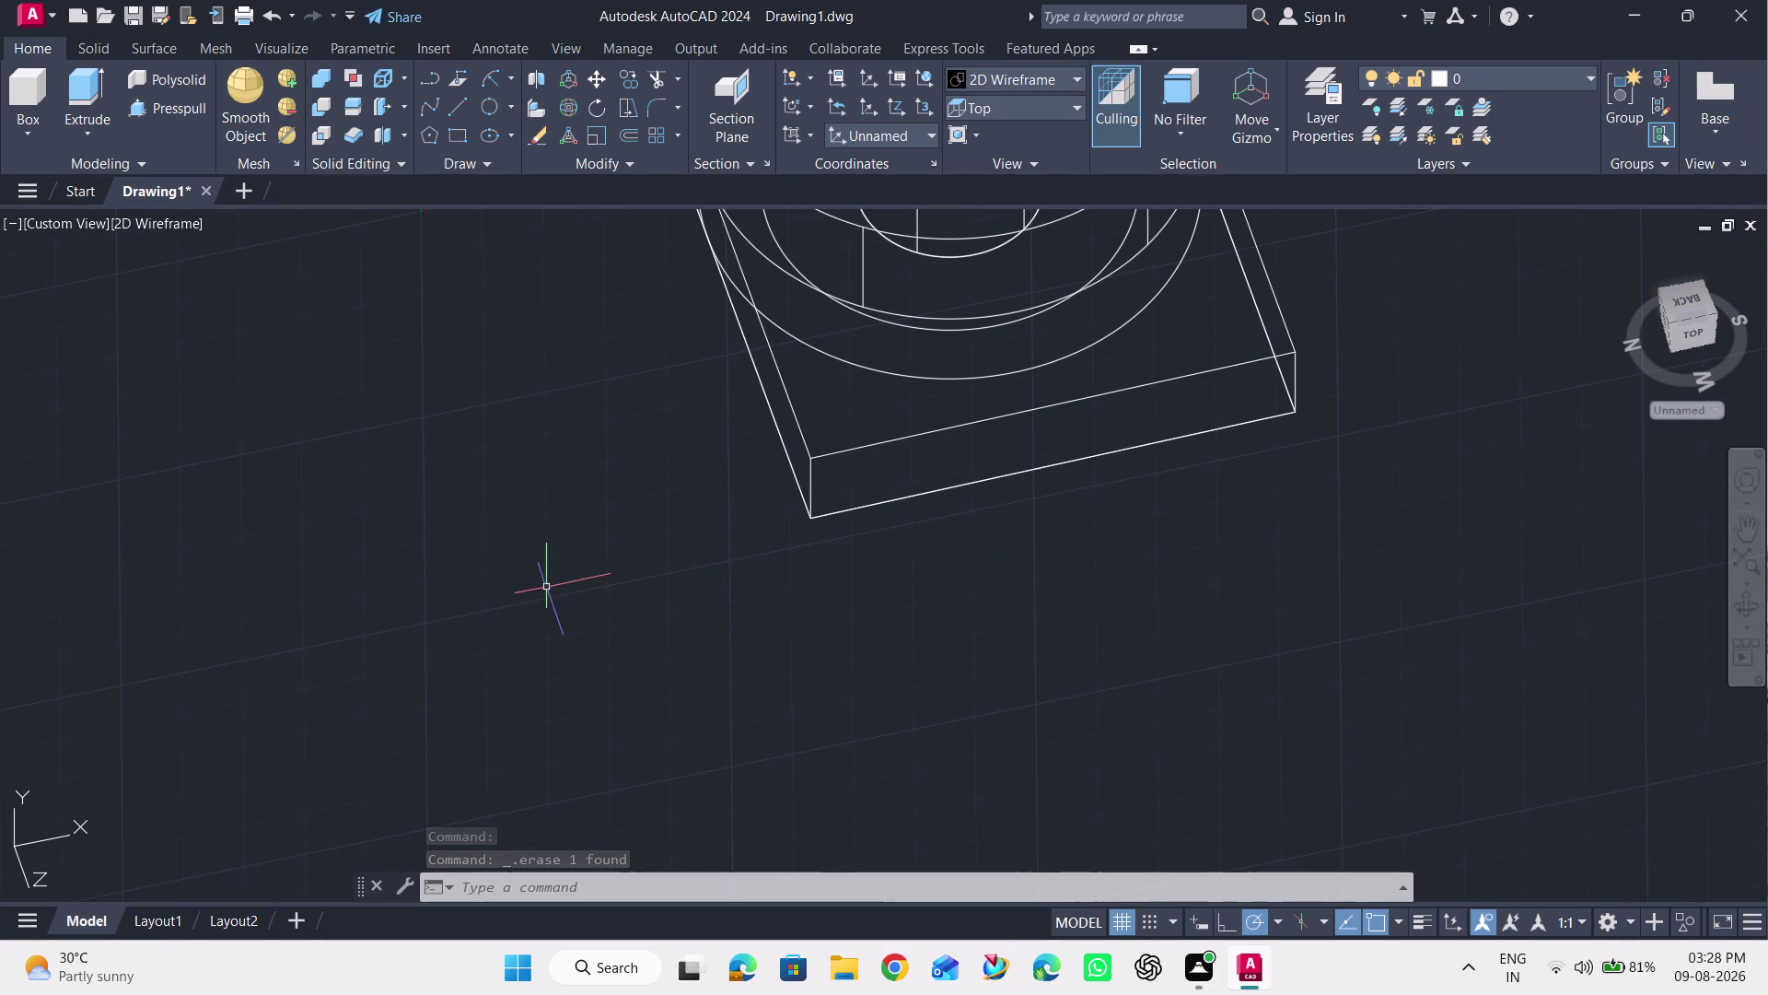
drag(546, 587, 744, 598)
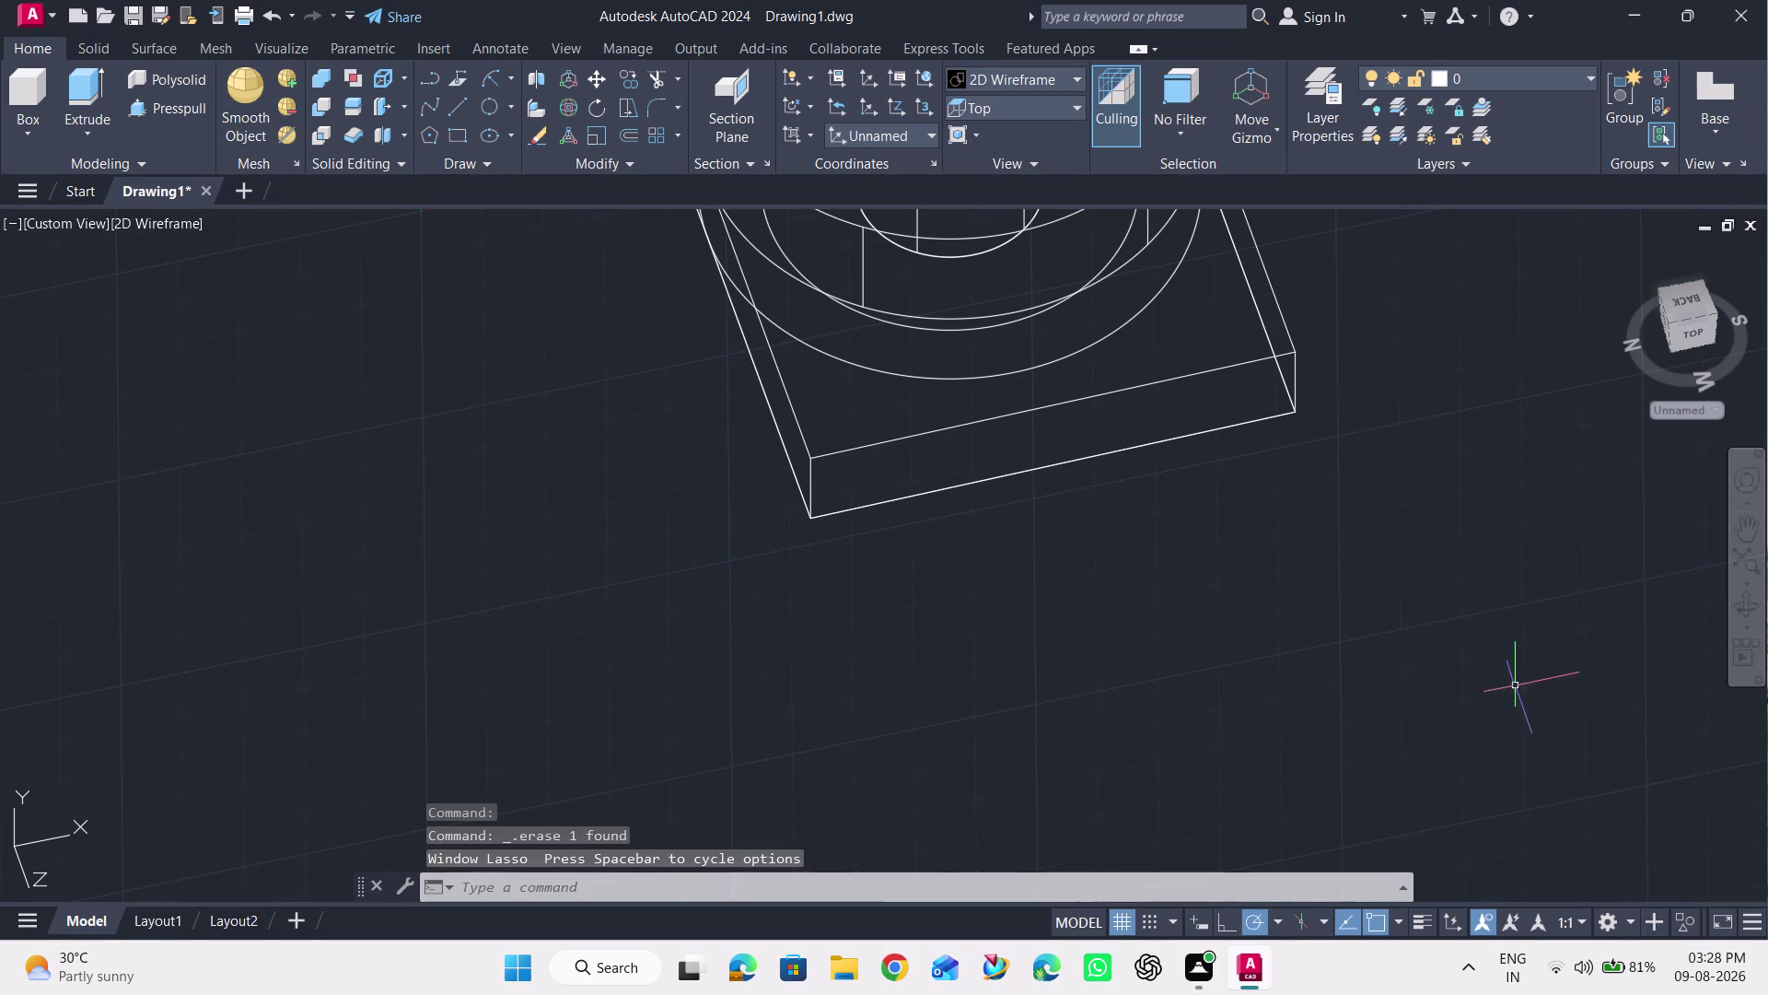
Orbit the model to look at the plate from several angles.
click(1745, 605)
drag(1269, 644, 1444, 544)
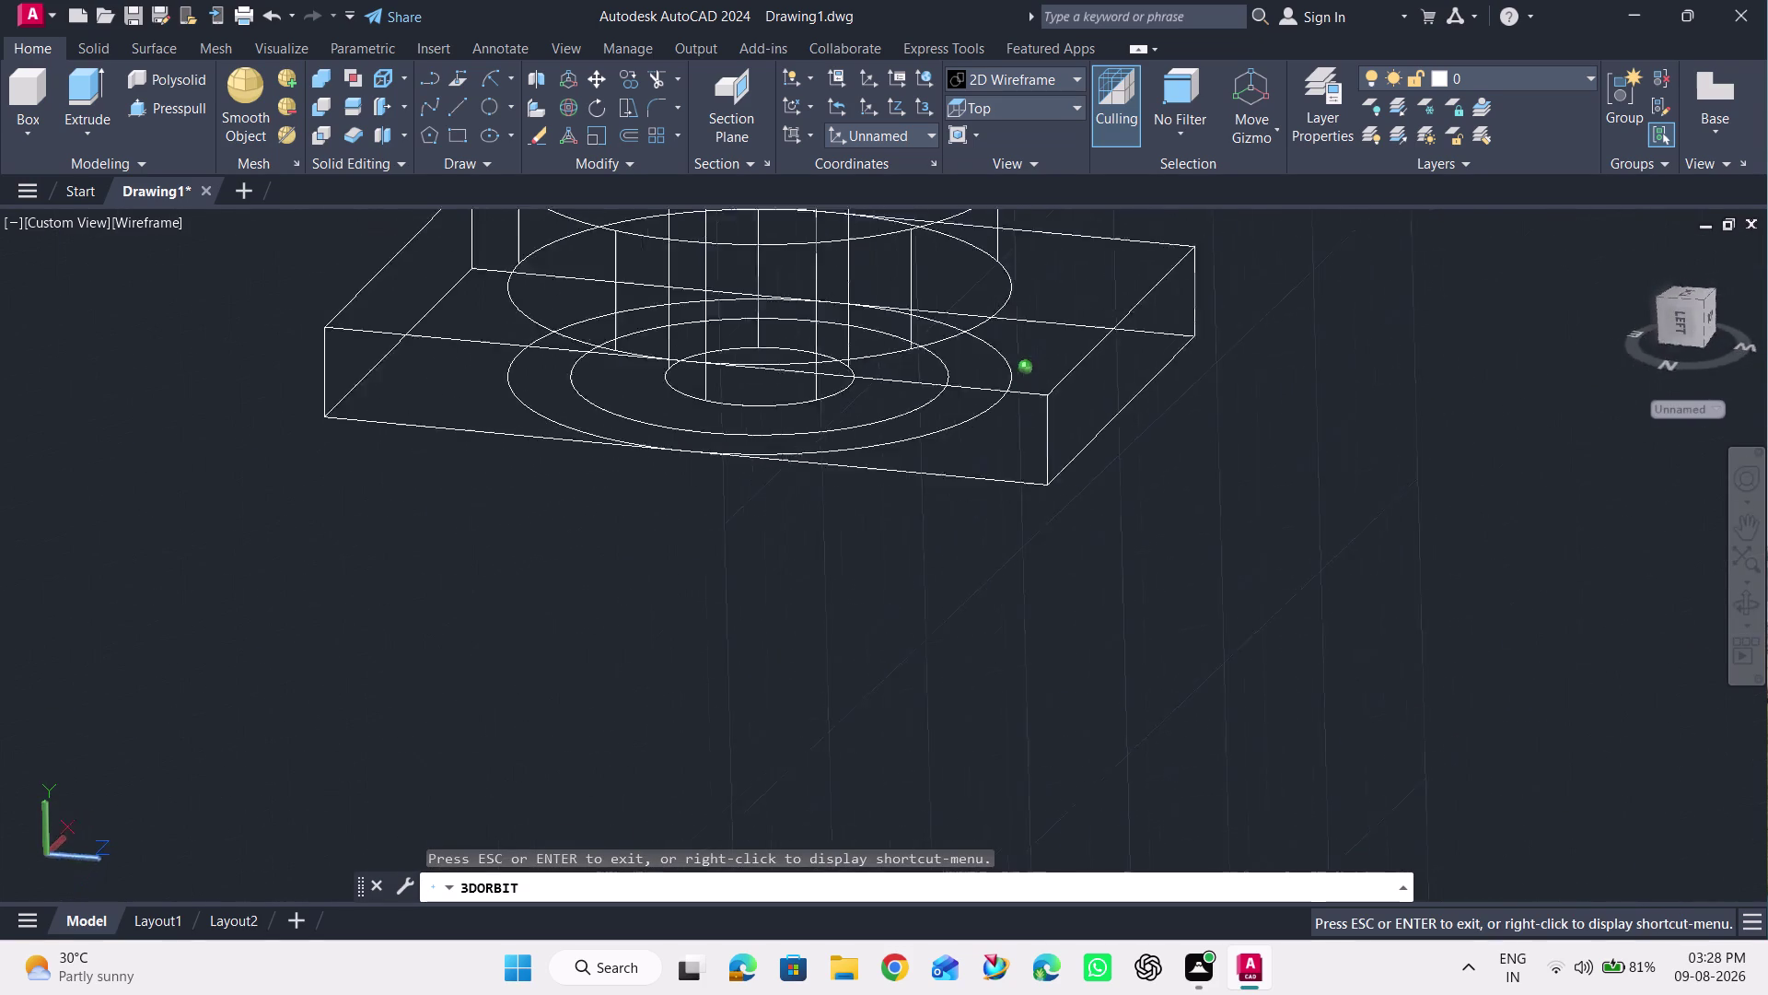
drag(1444, 544, 1201, 576)
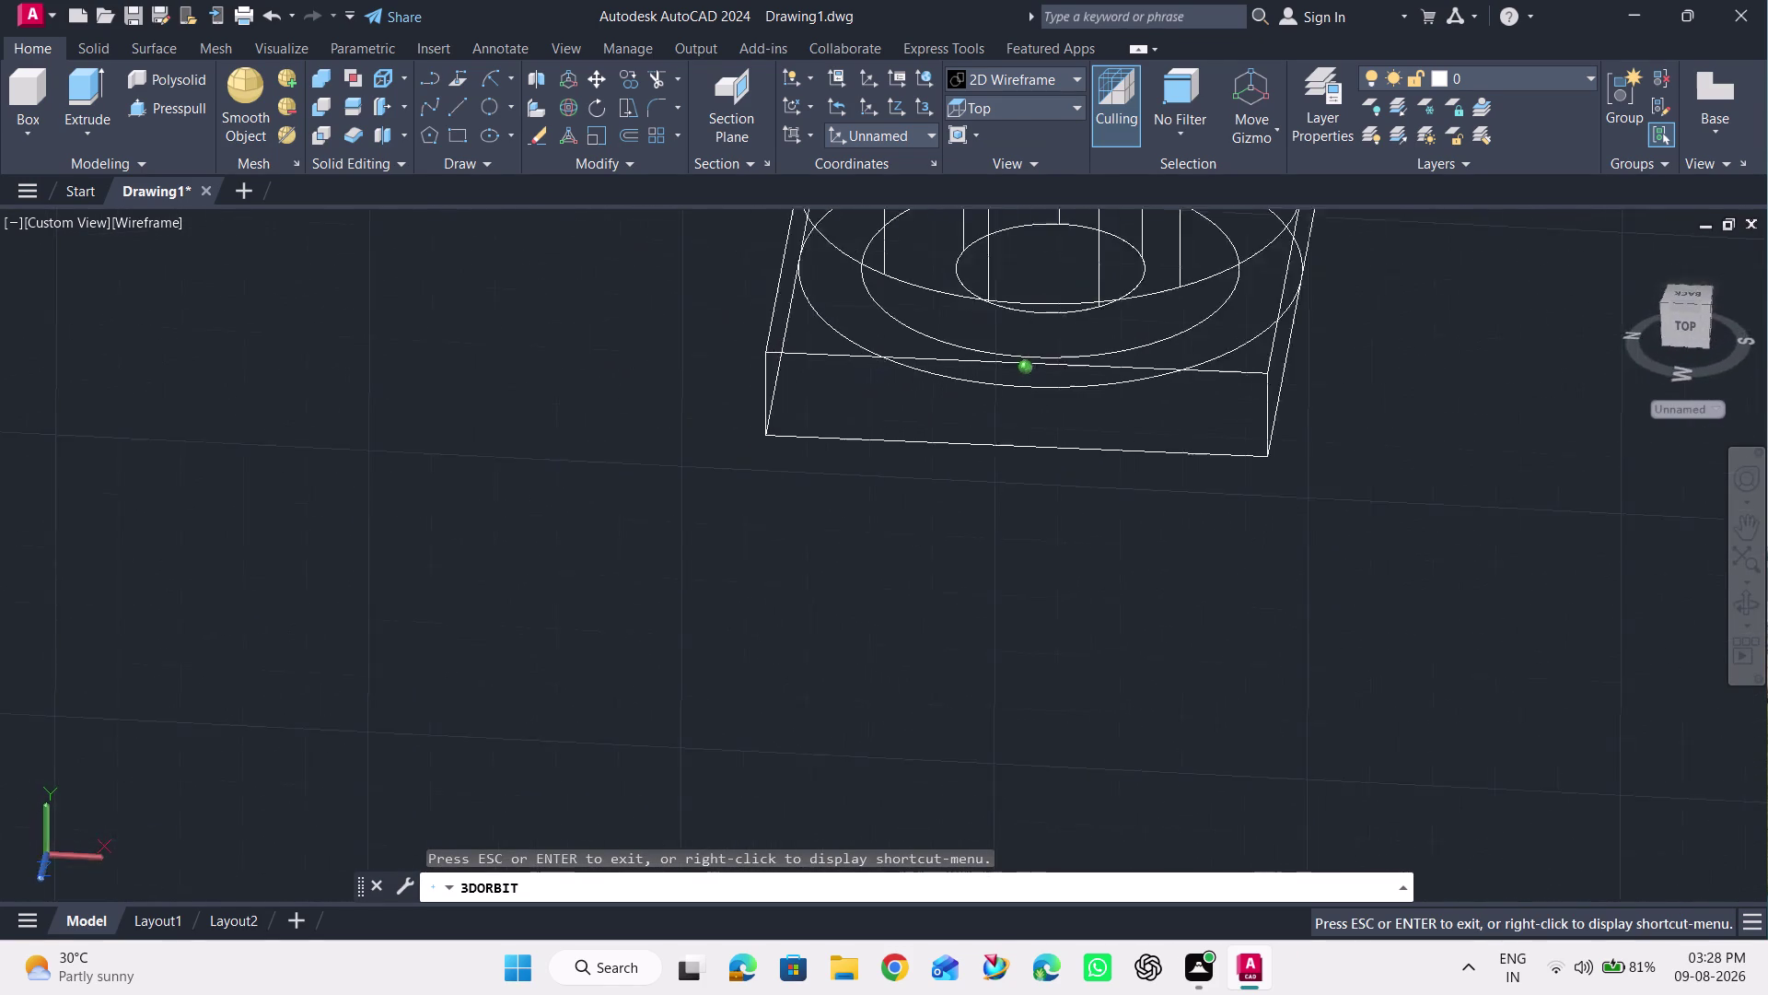
drag(1201, 576, 985, 517)
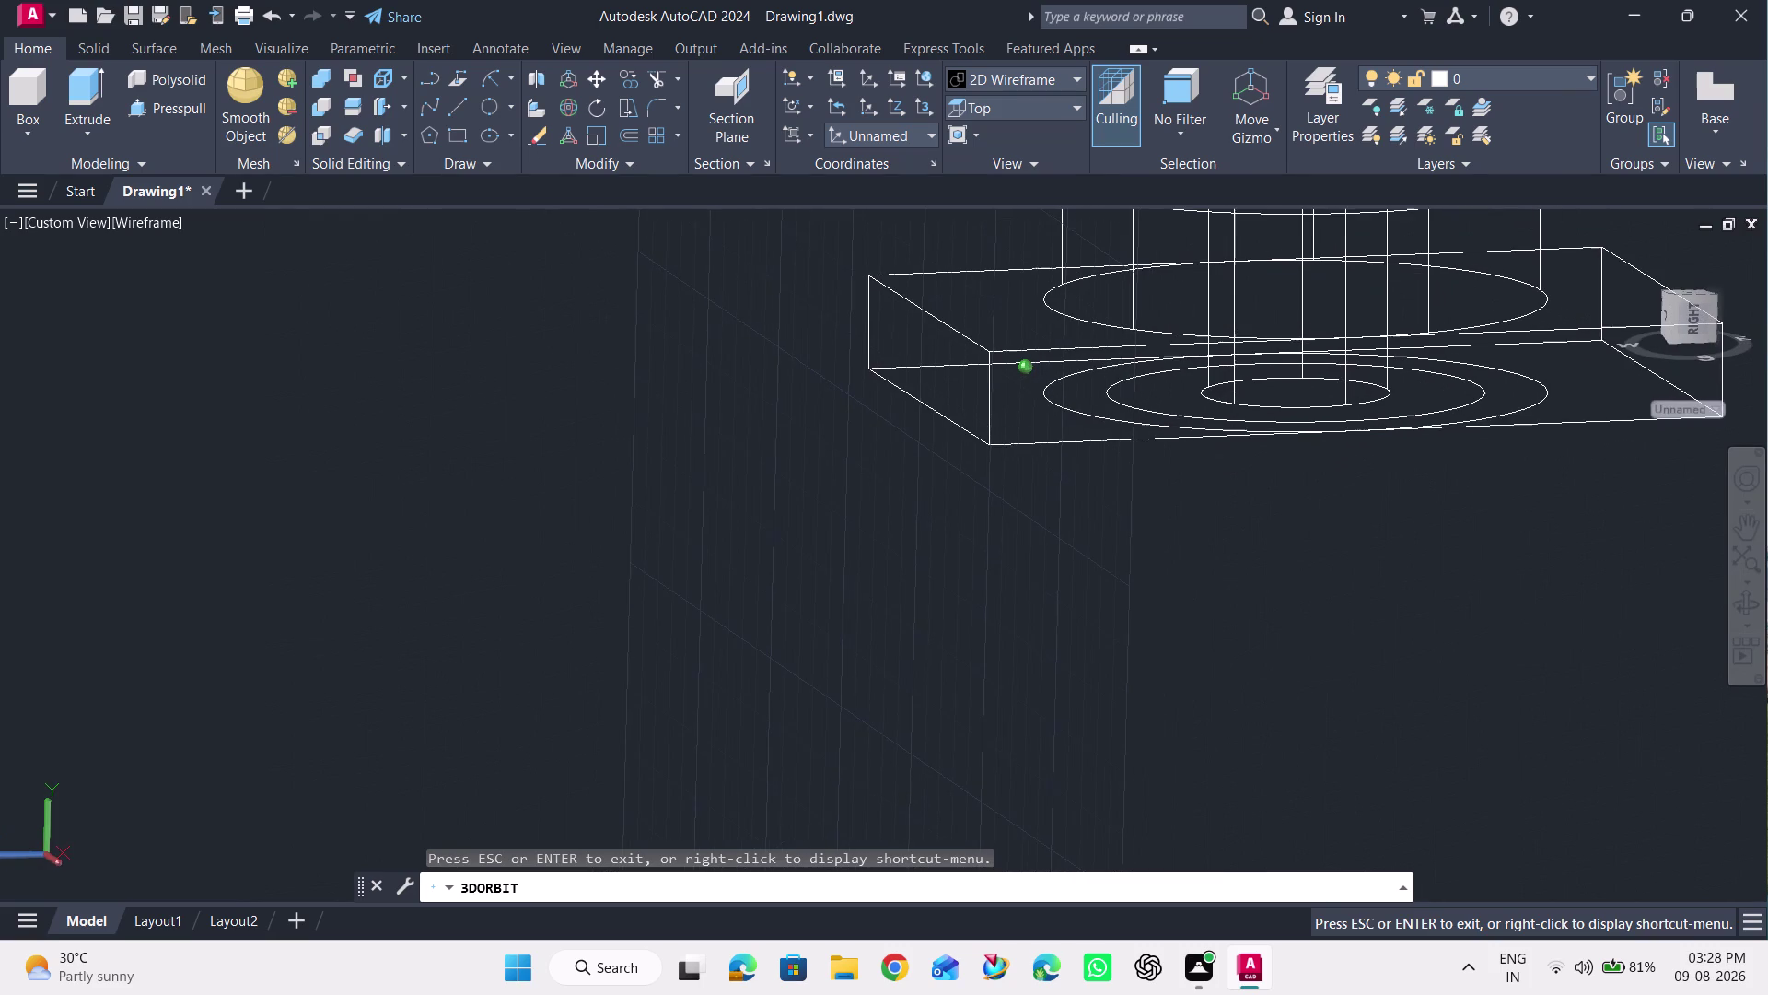
drag(984, 517, 964, 502)
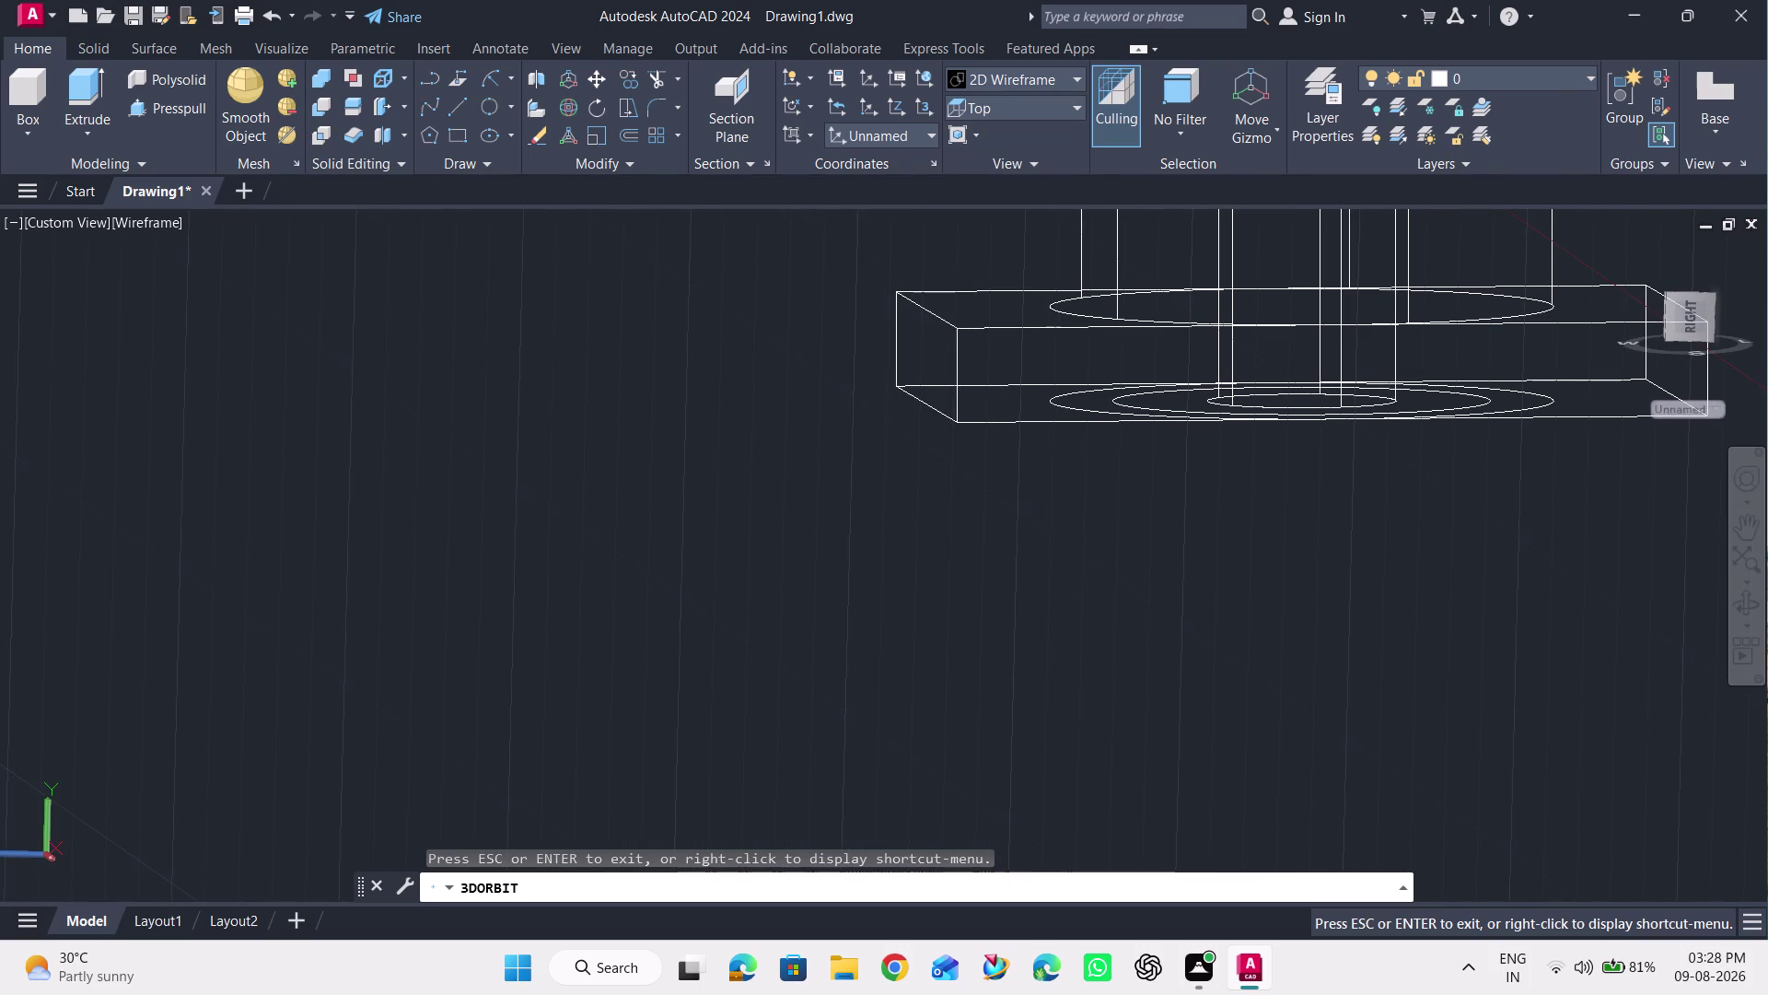
Switch to the Top view on the ViewCube, then the Left preset view.
click(1004, 114)
click(997, 134)
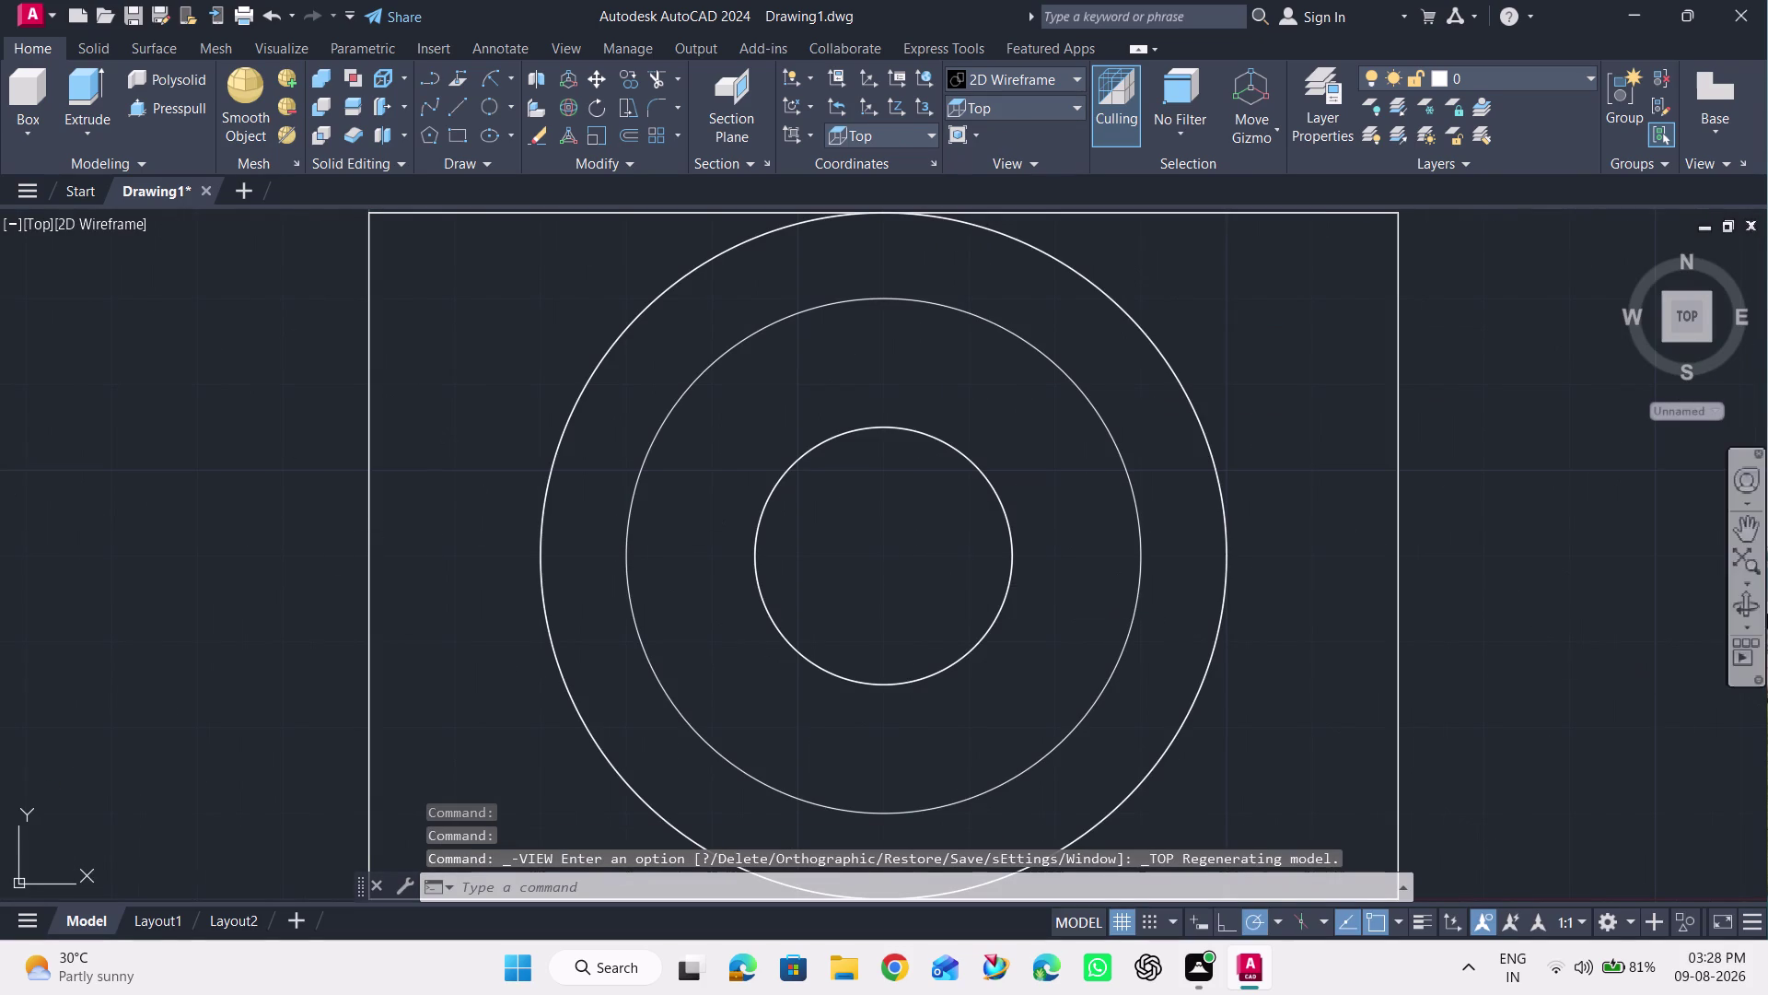
click(976, 105)
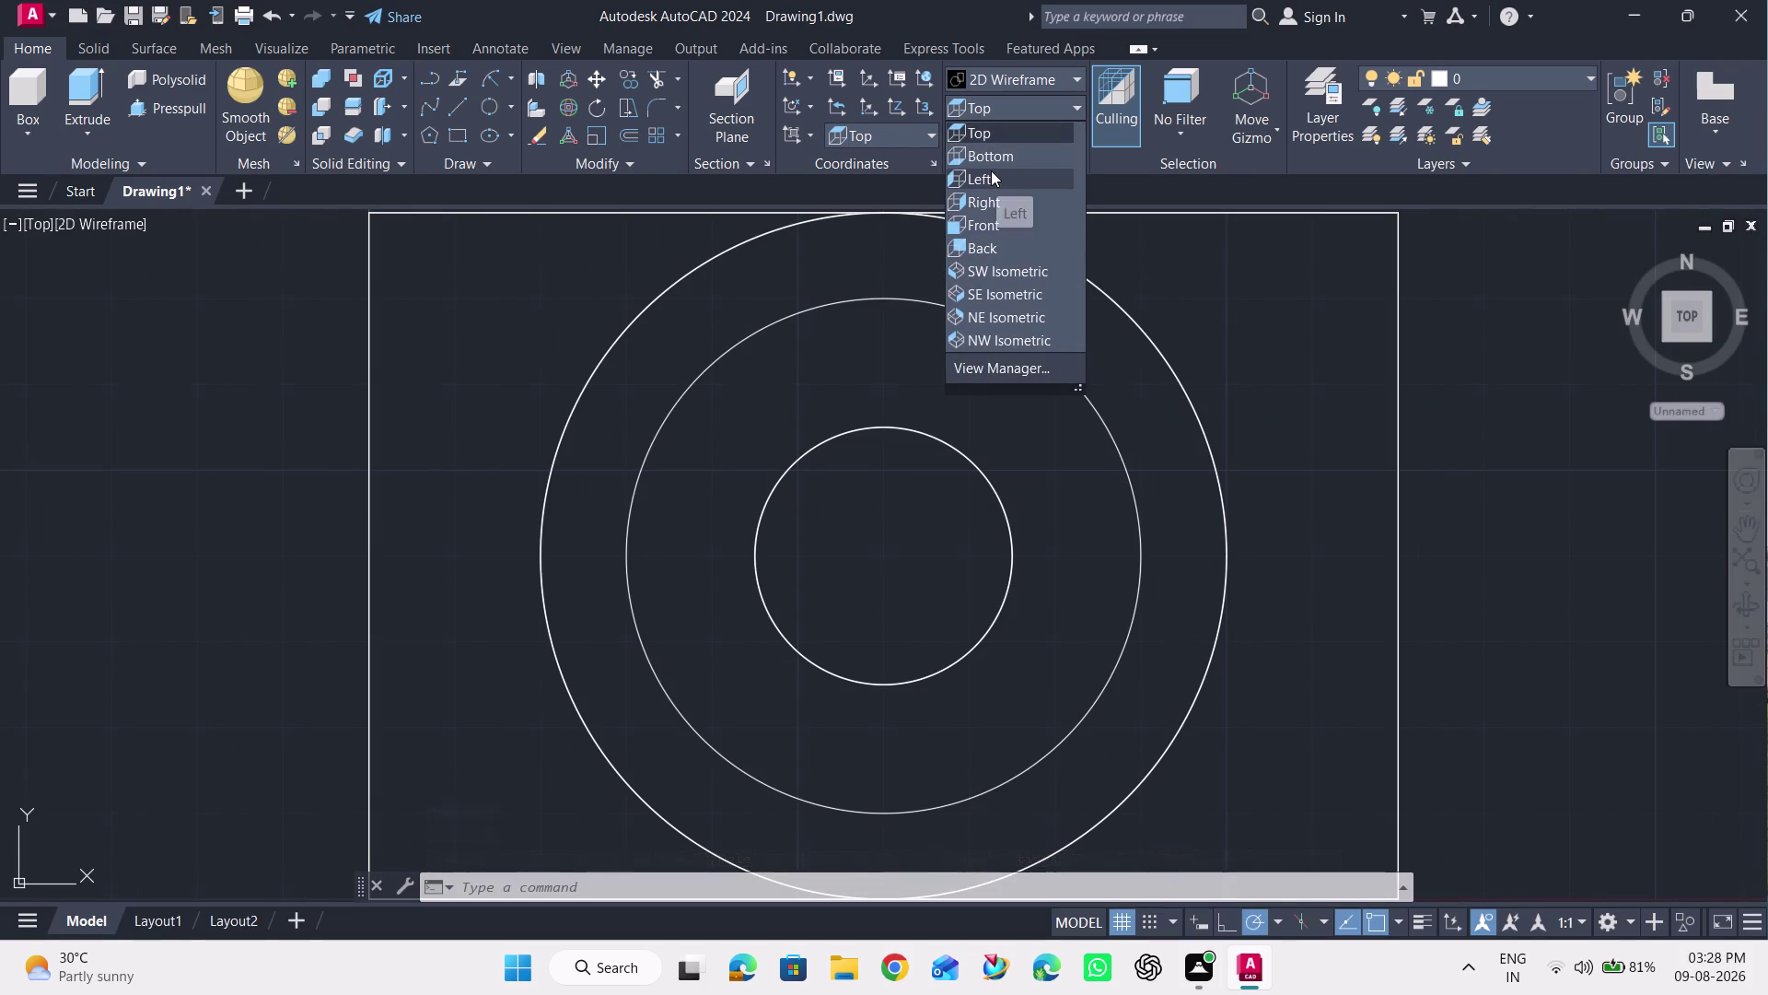
click(991, 169)
scroll(down, 3)
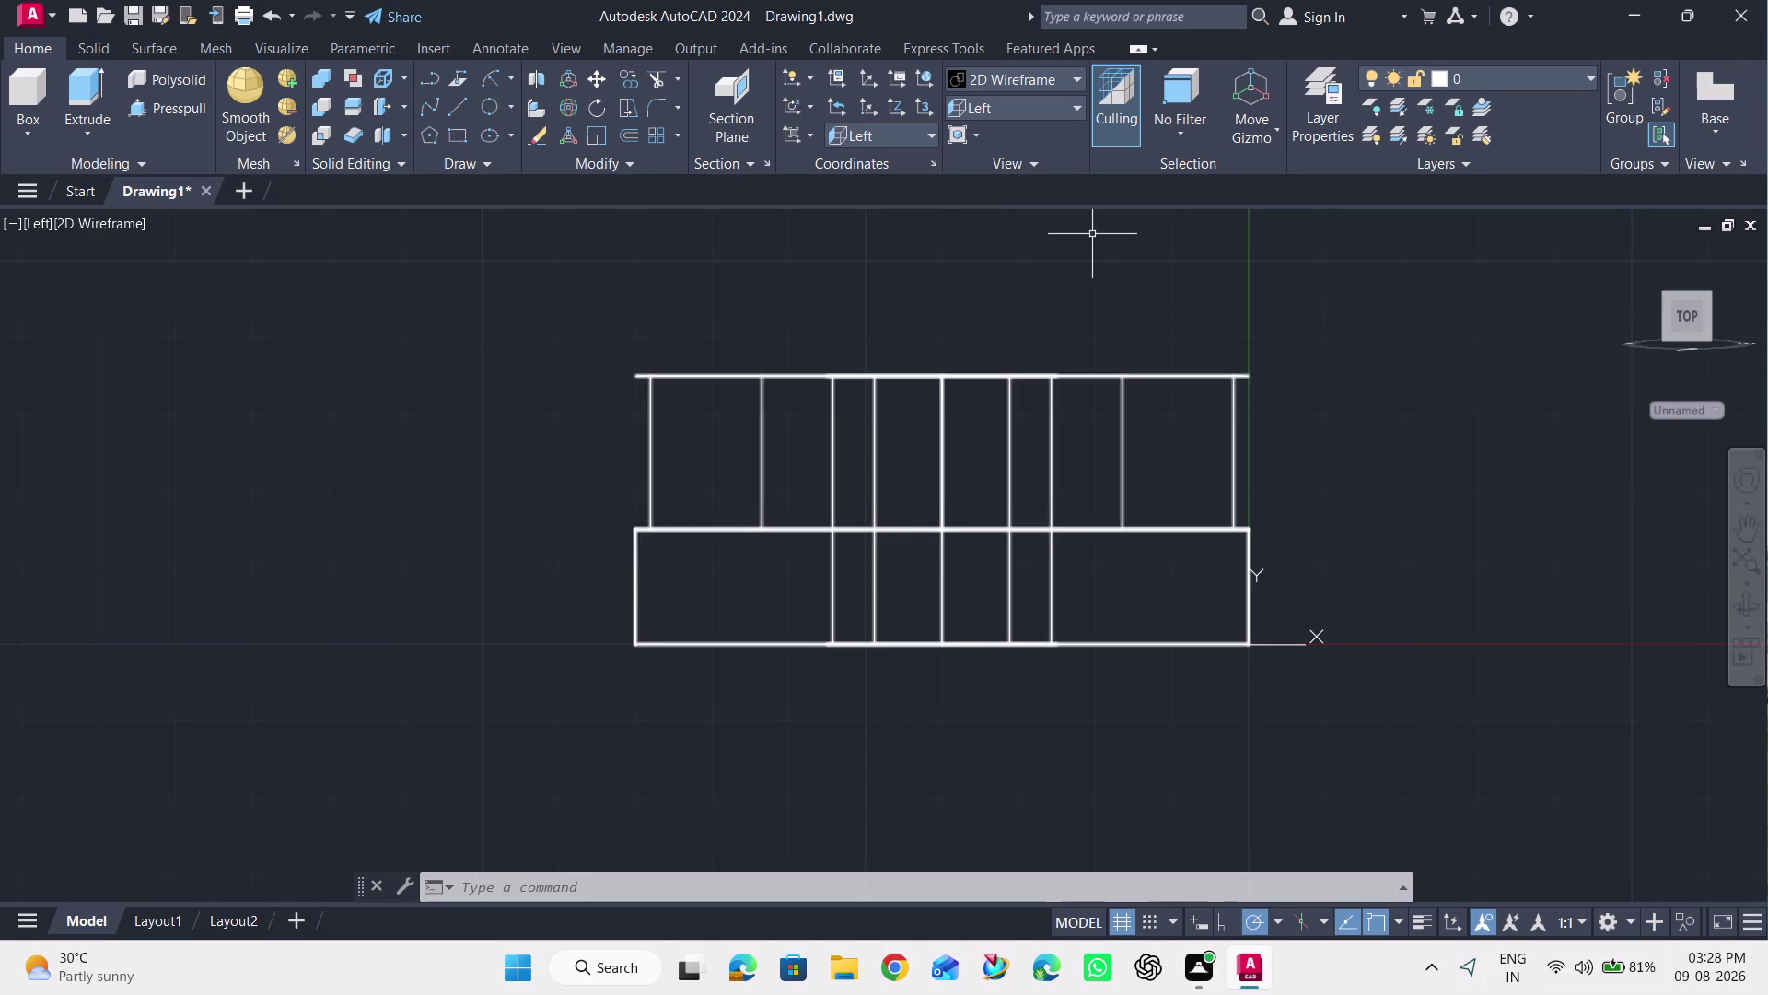
click(237, 181)
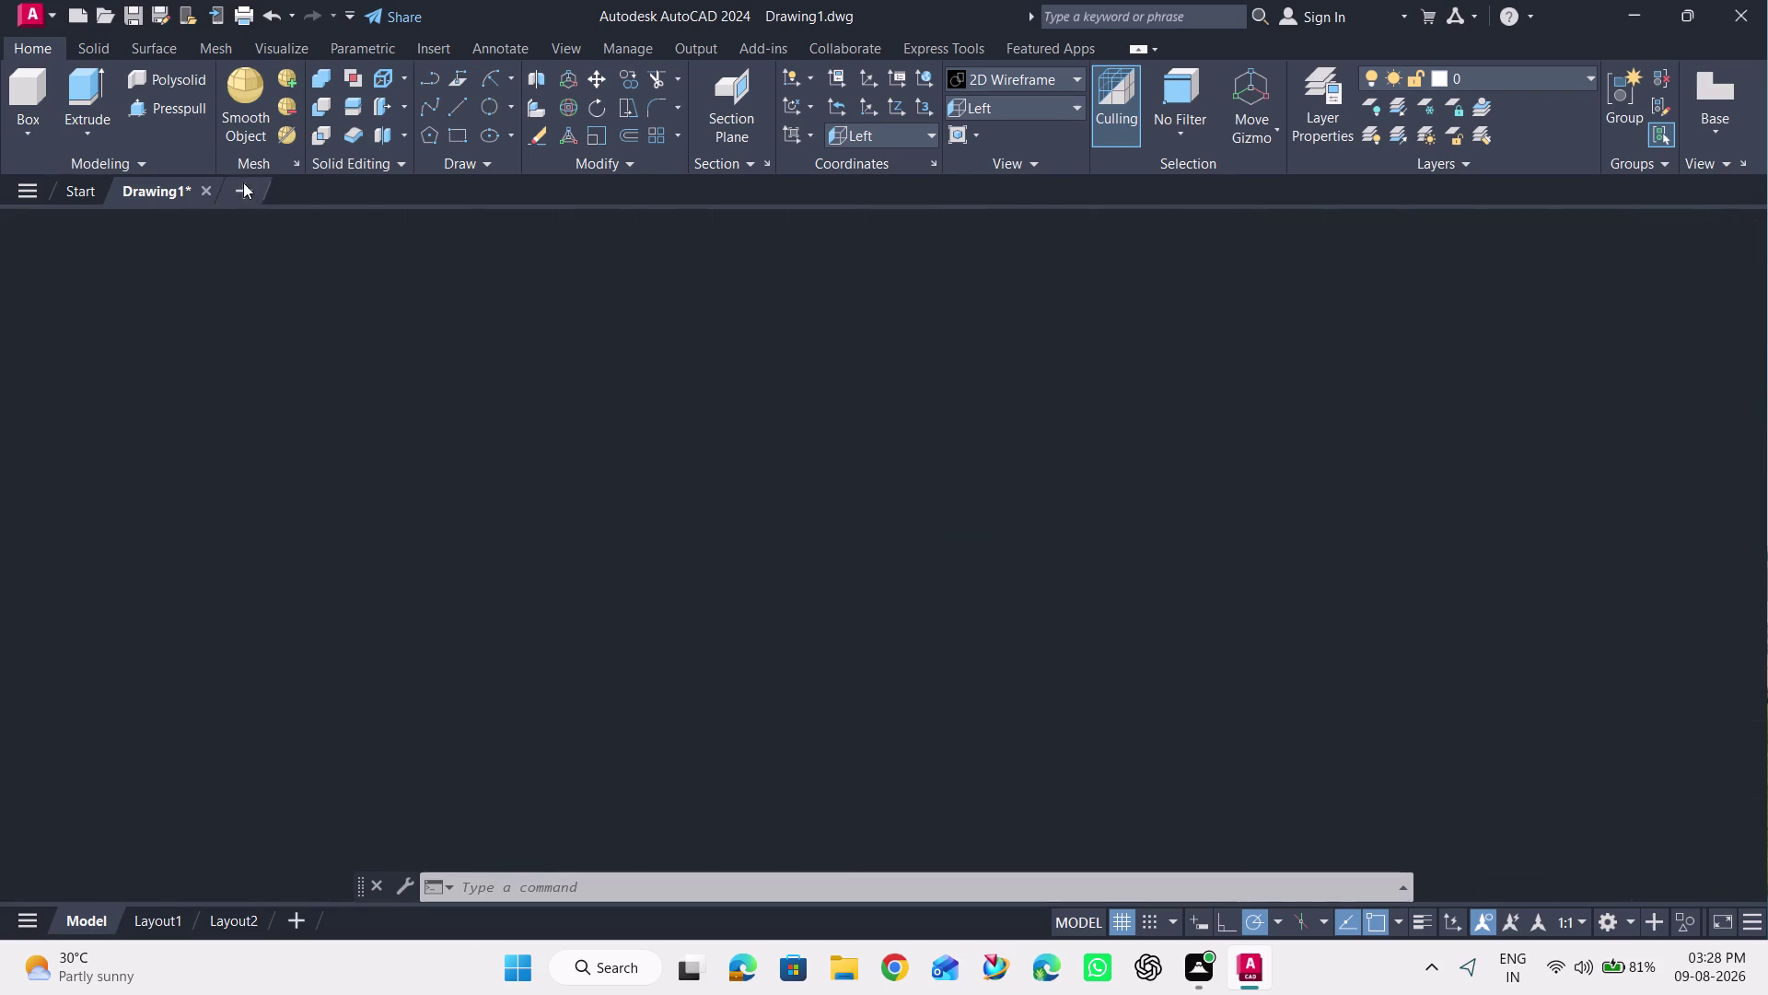
Switch to SW Isometric view, then cancel a trial rectangle after turning Ortho on.
click(1037, 112)
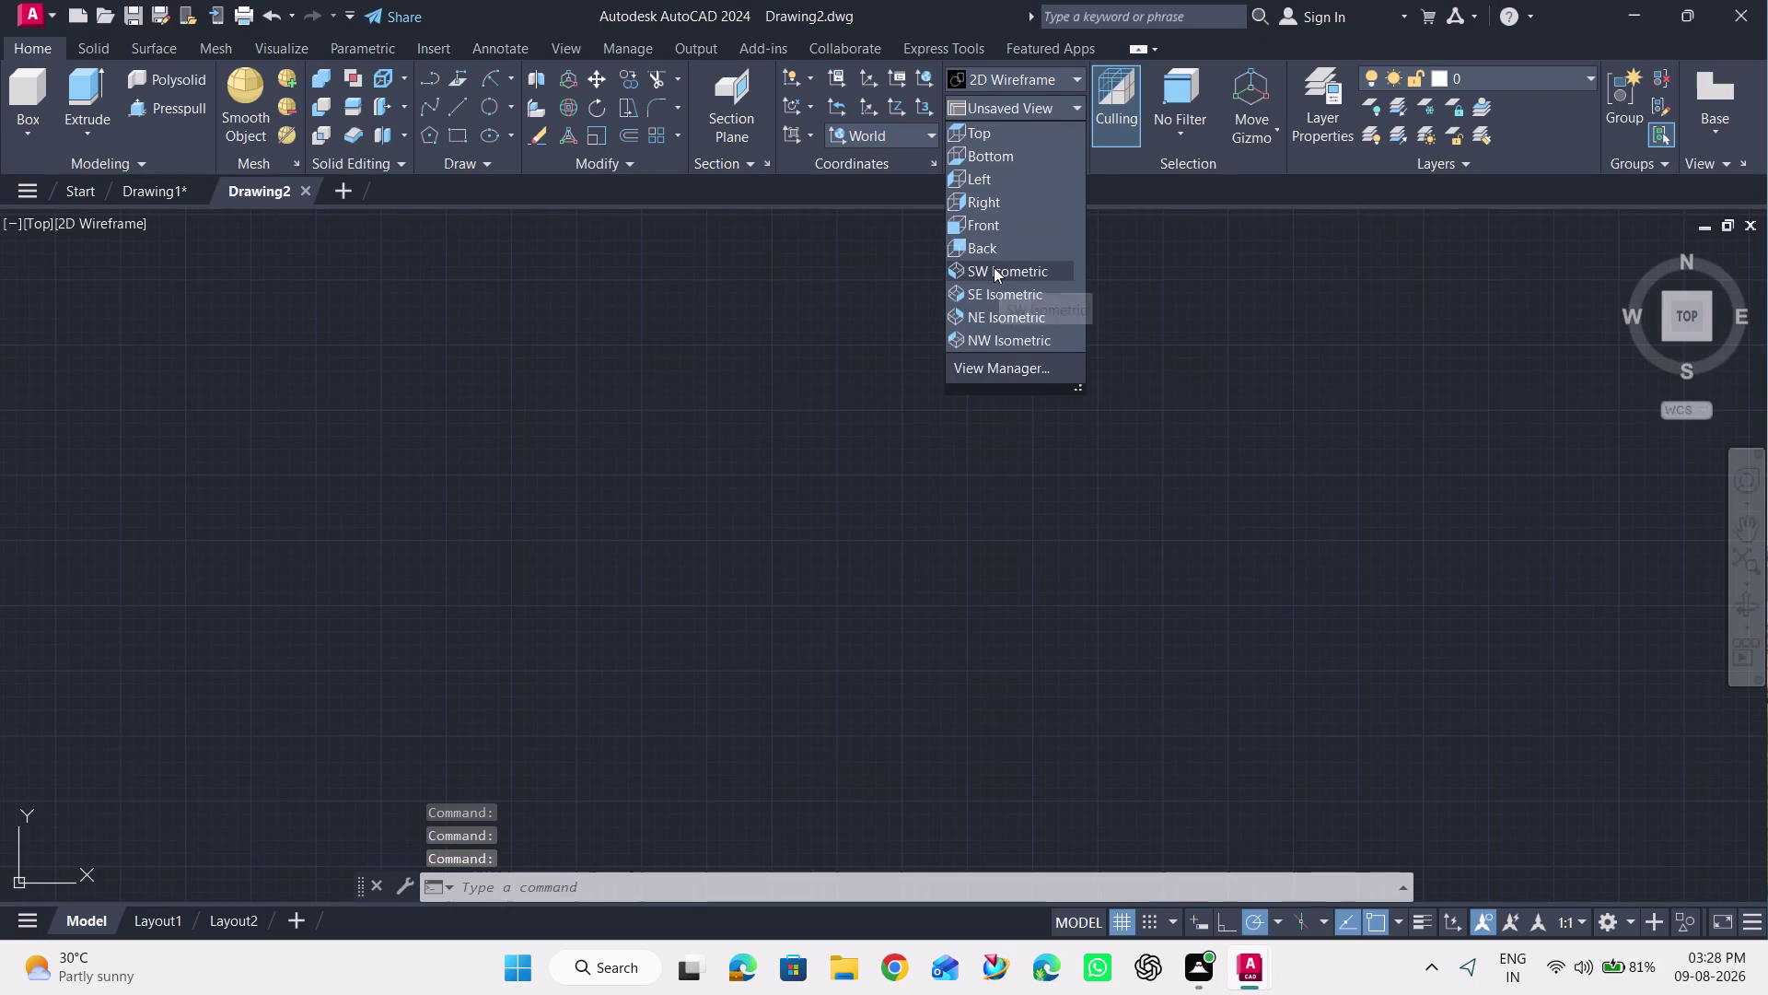
click(994, 268)
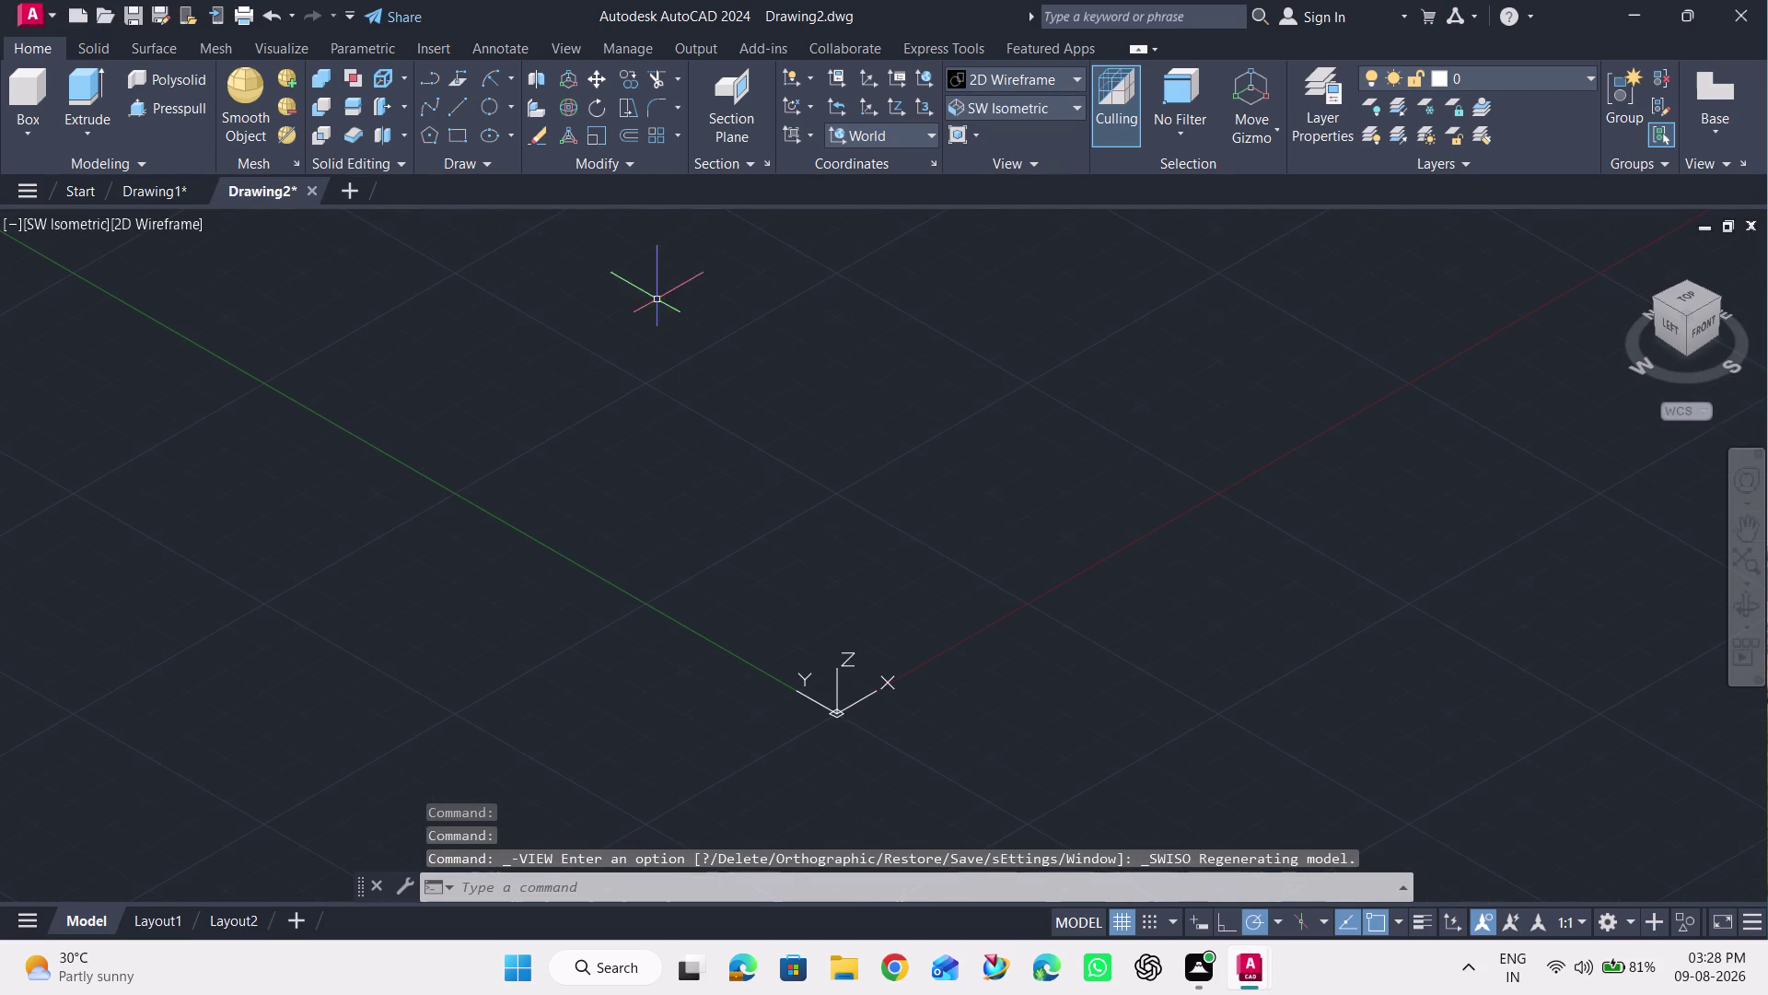
click(454, 135)
drag(724, 444, 769, 463)
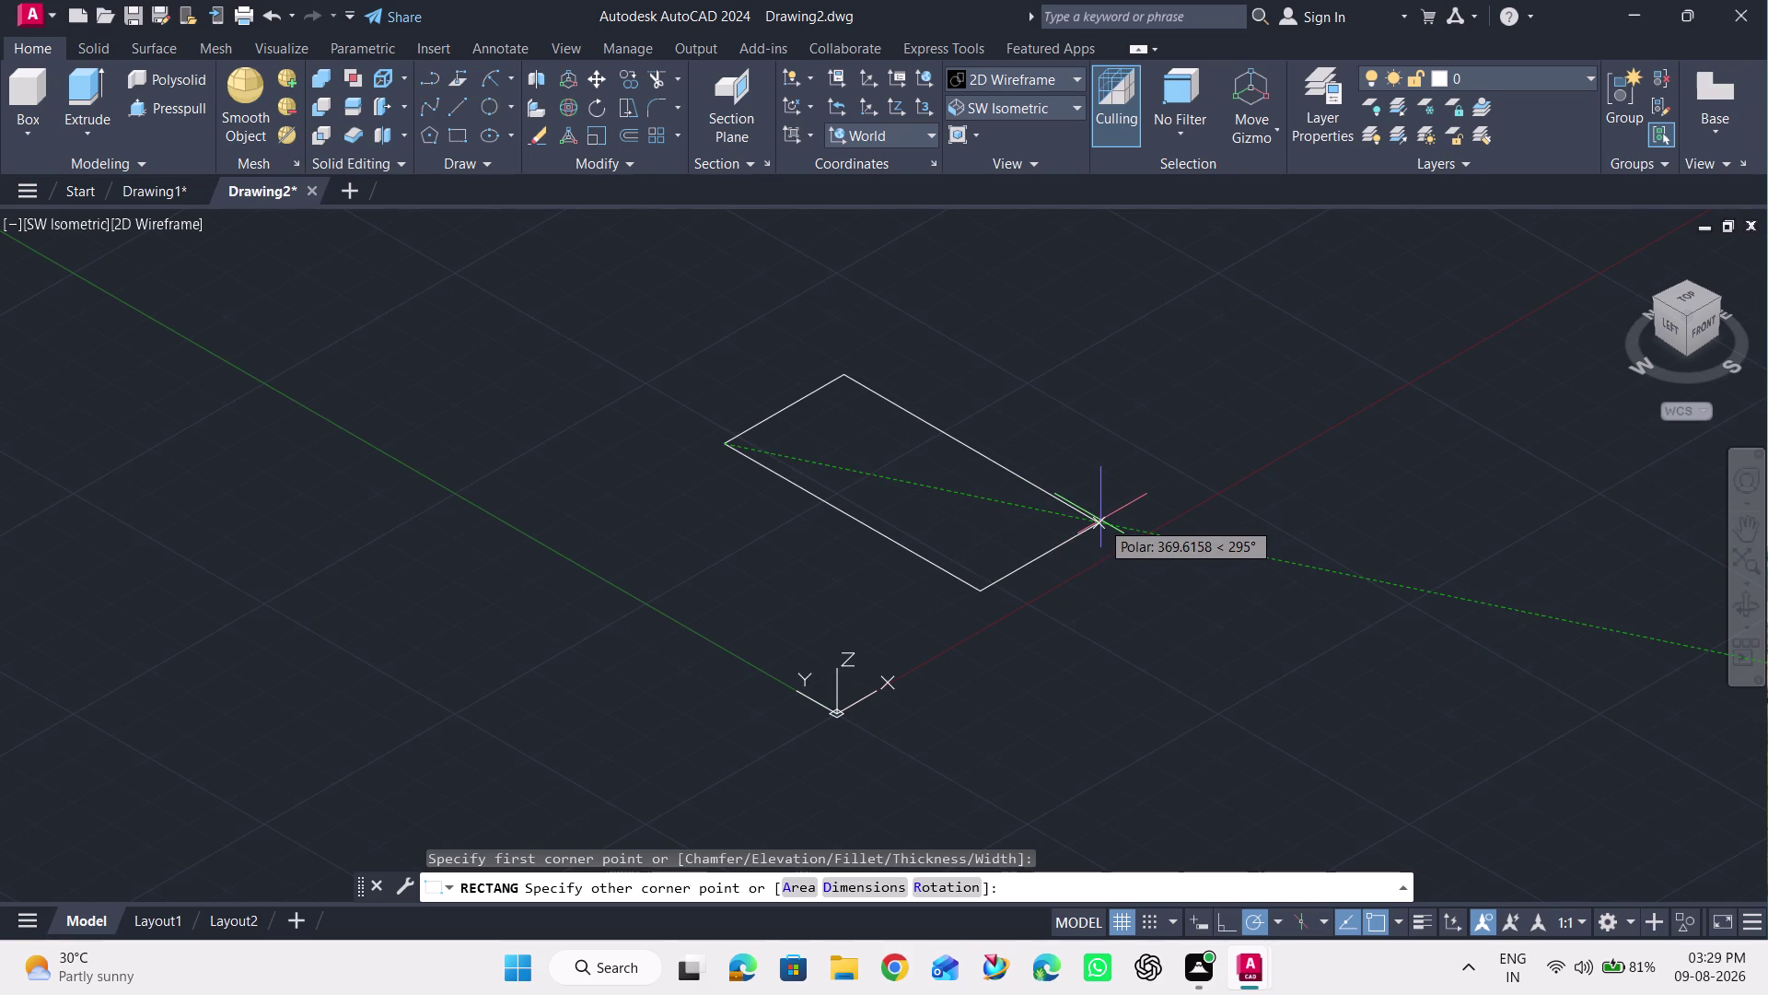
key(F12)
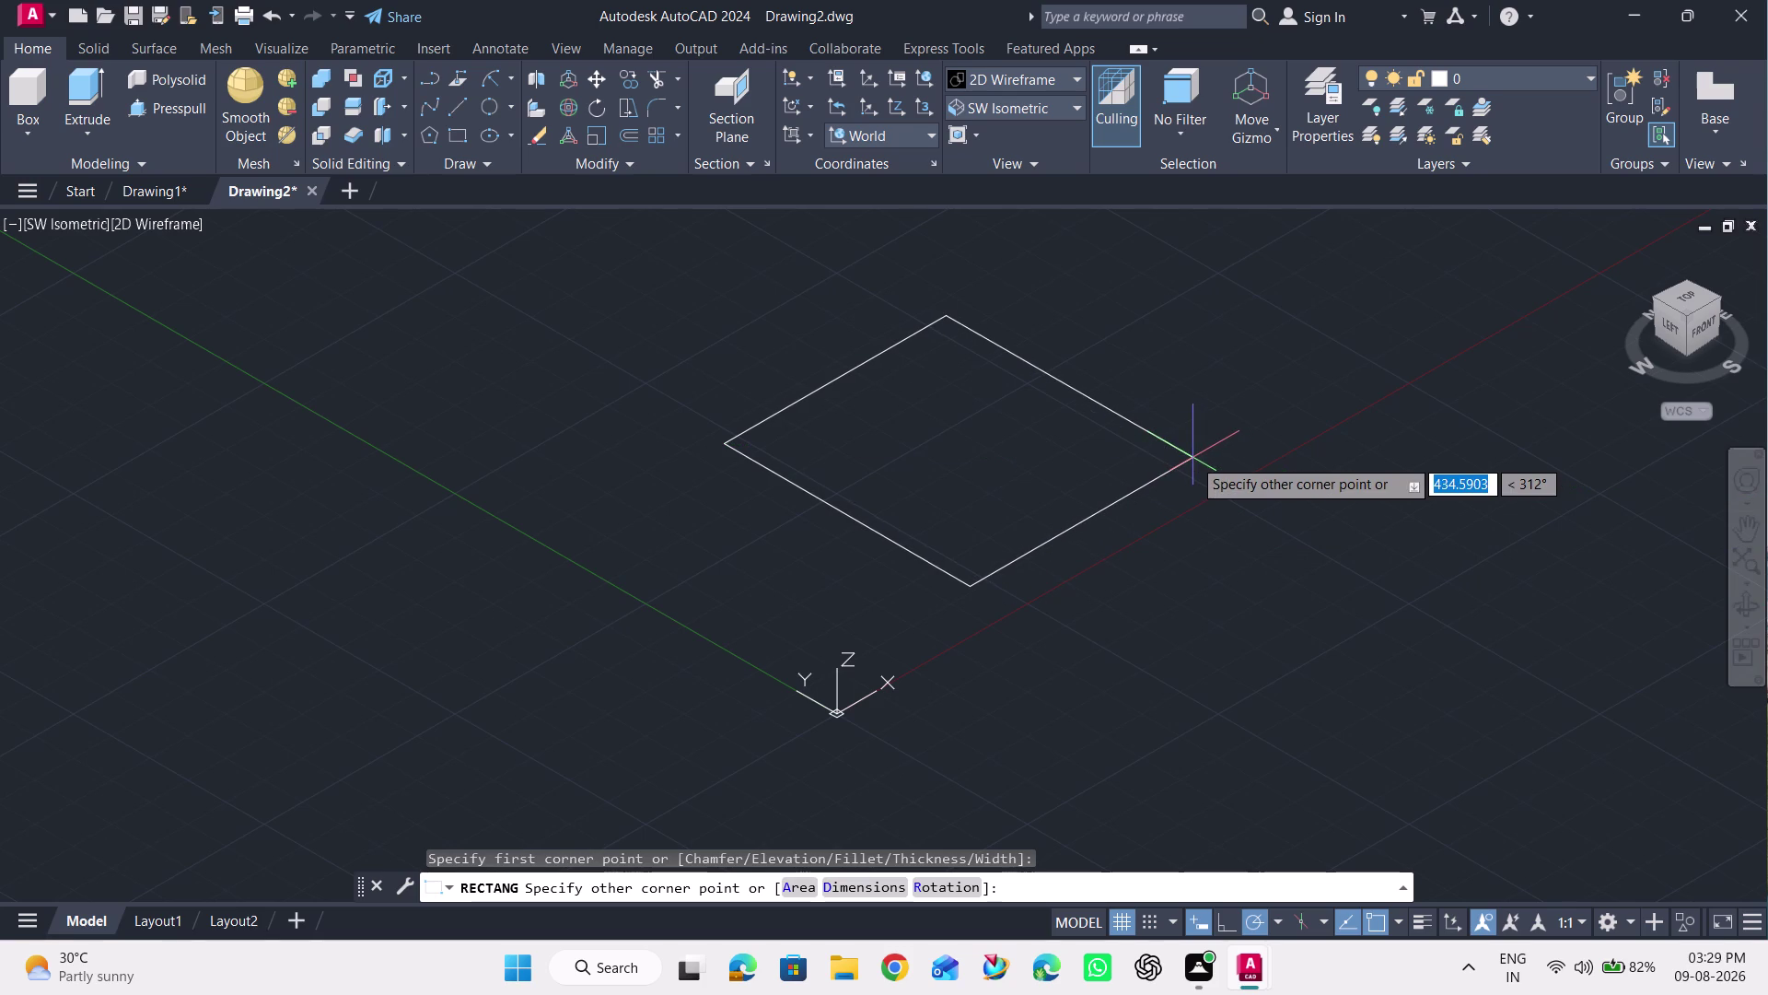
key(F8)
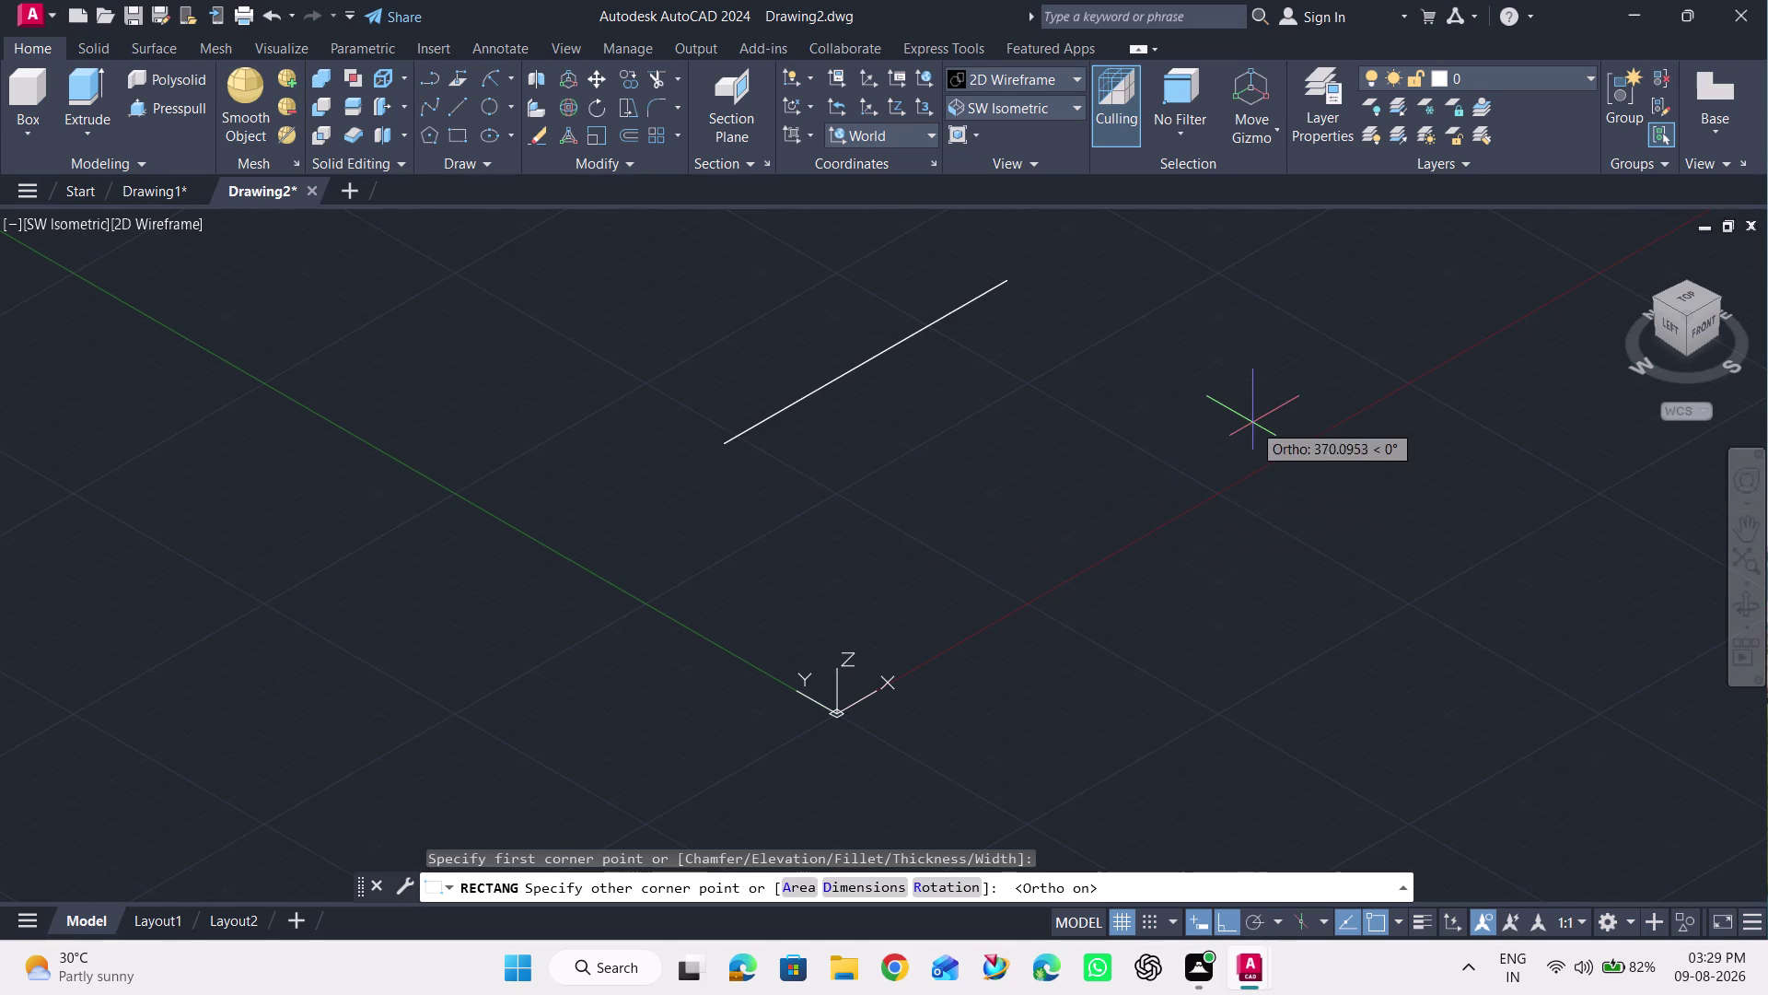
key(Escape)
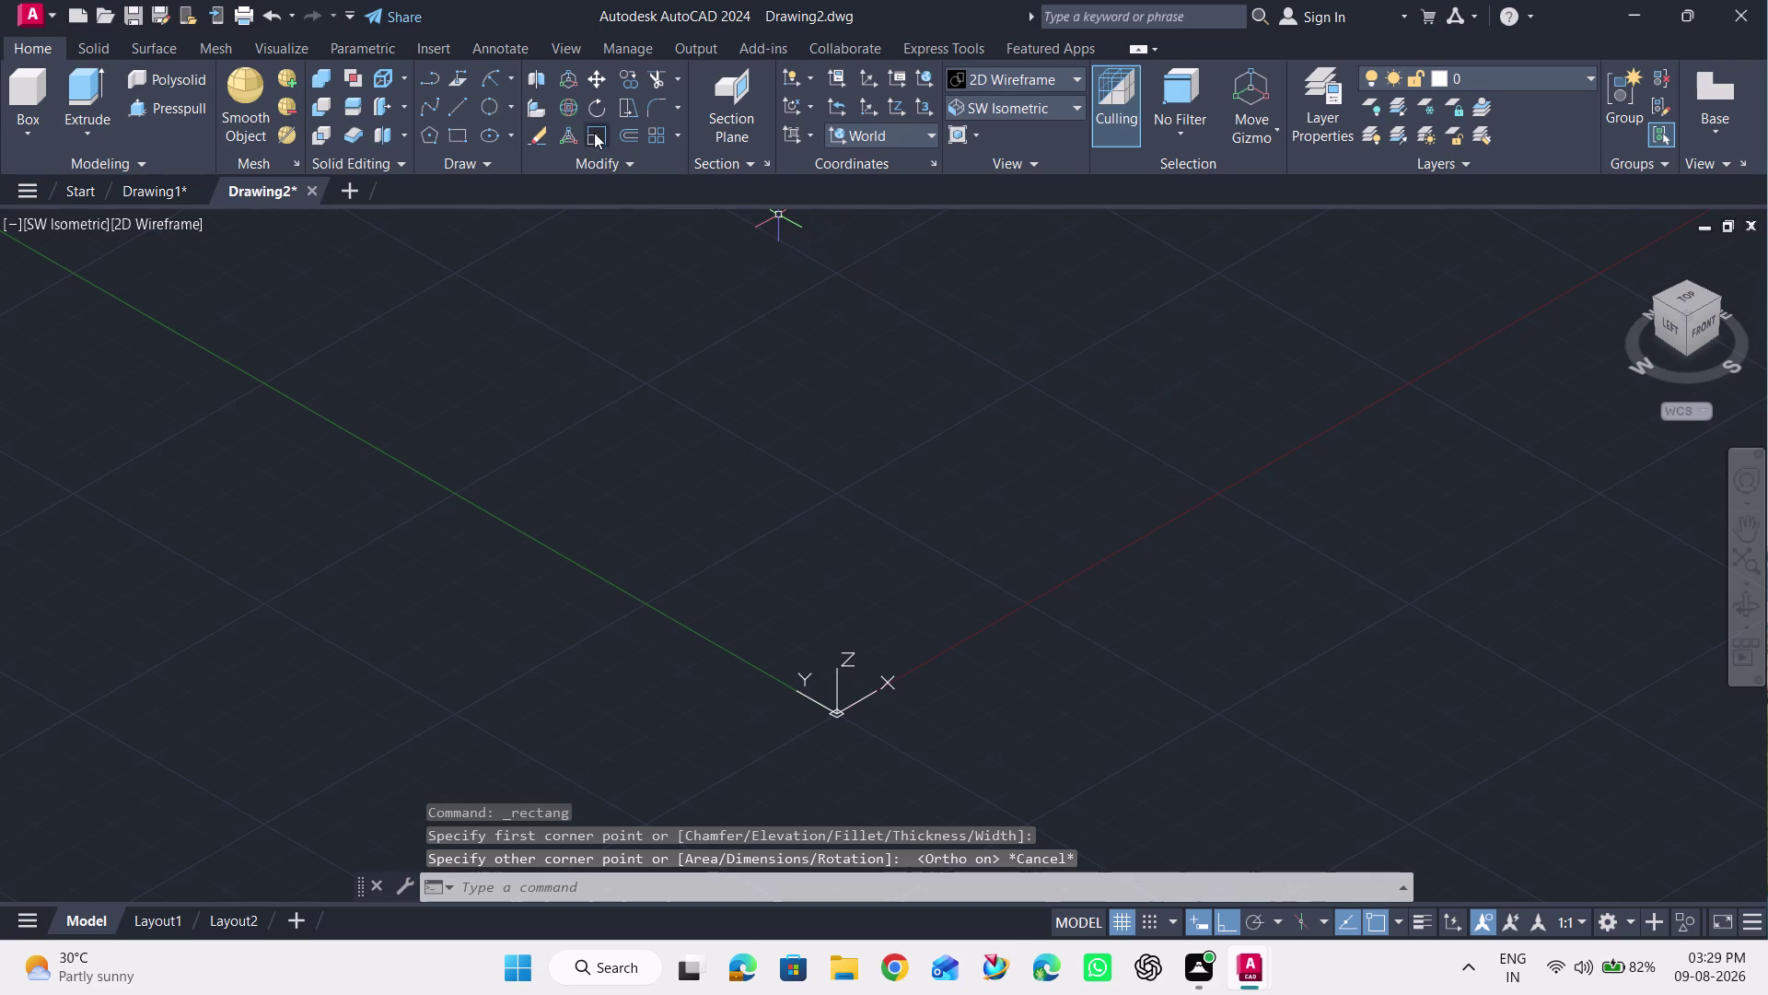
Draw an 80 by 120 rectangle.
click(461, 127)
drag(896, 358, 910, 387)
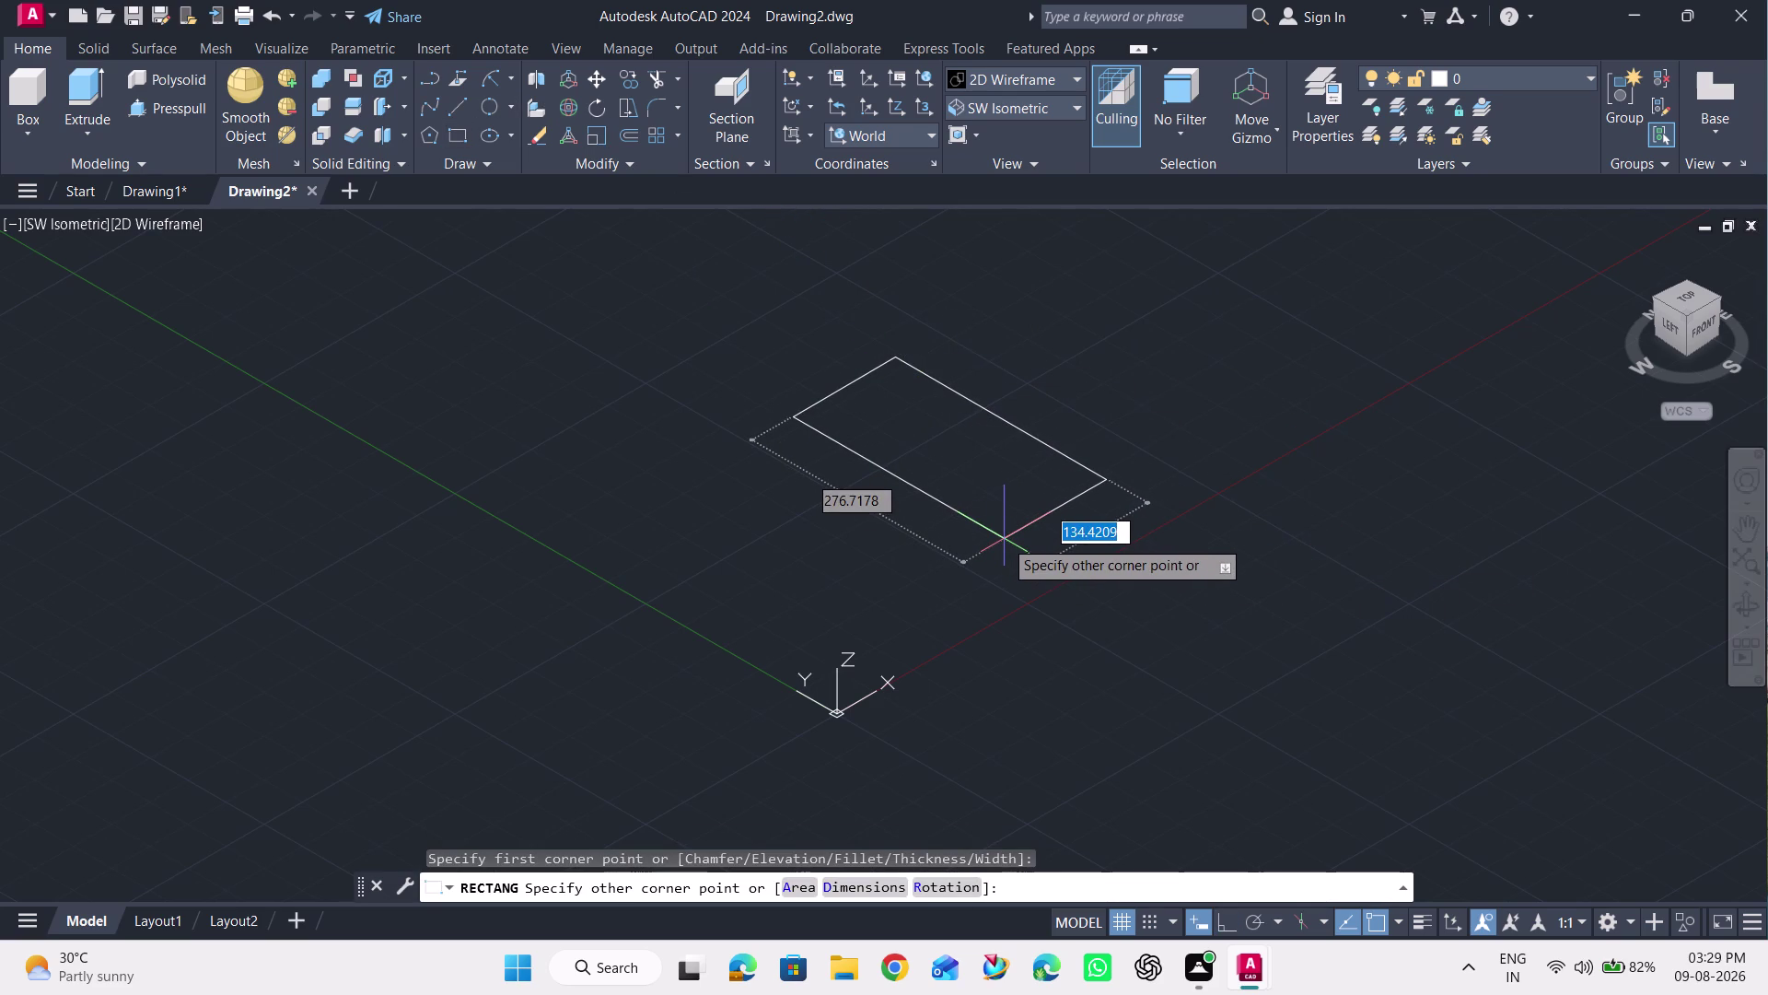
text(80)
key(Tab)
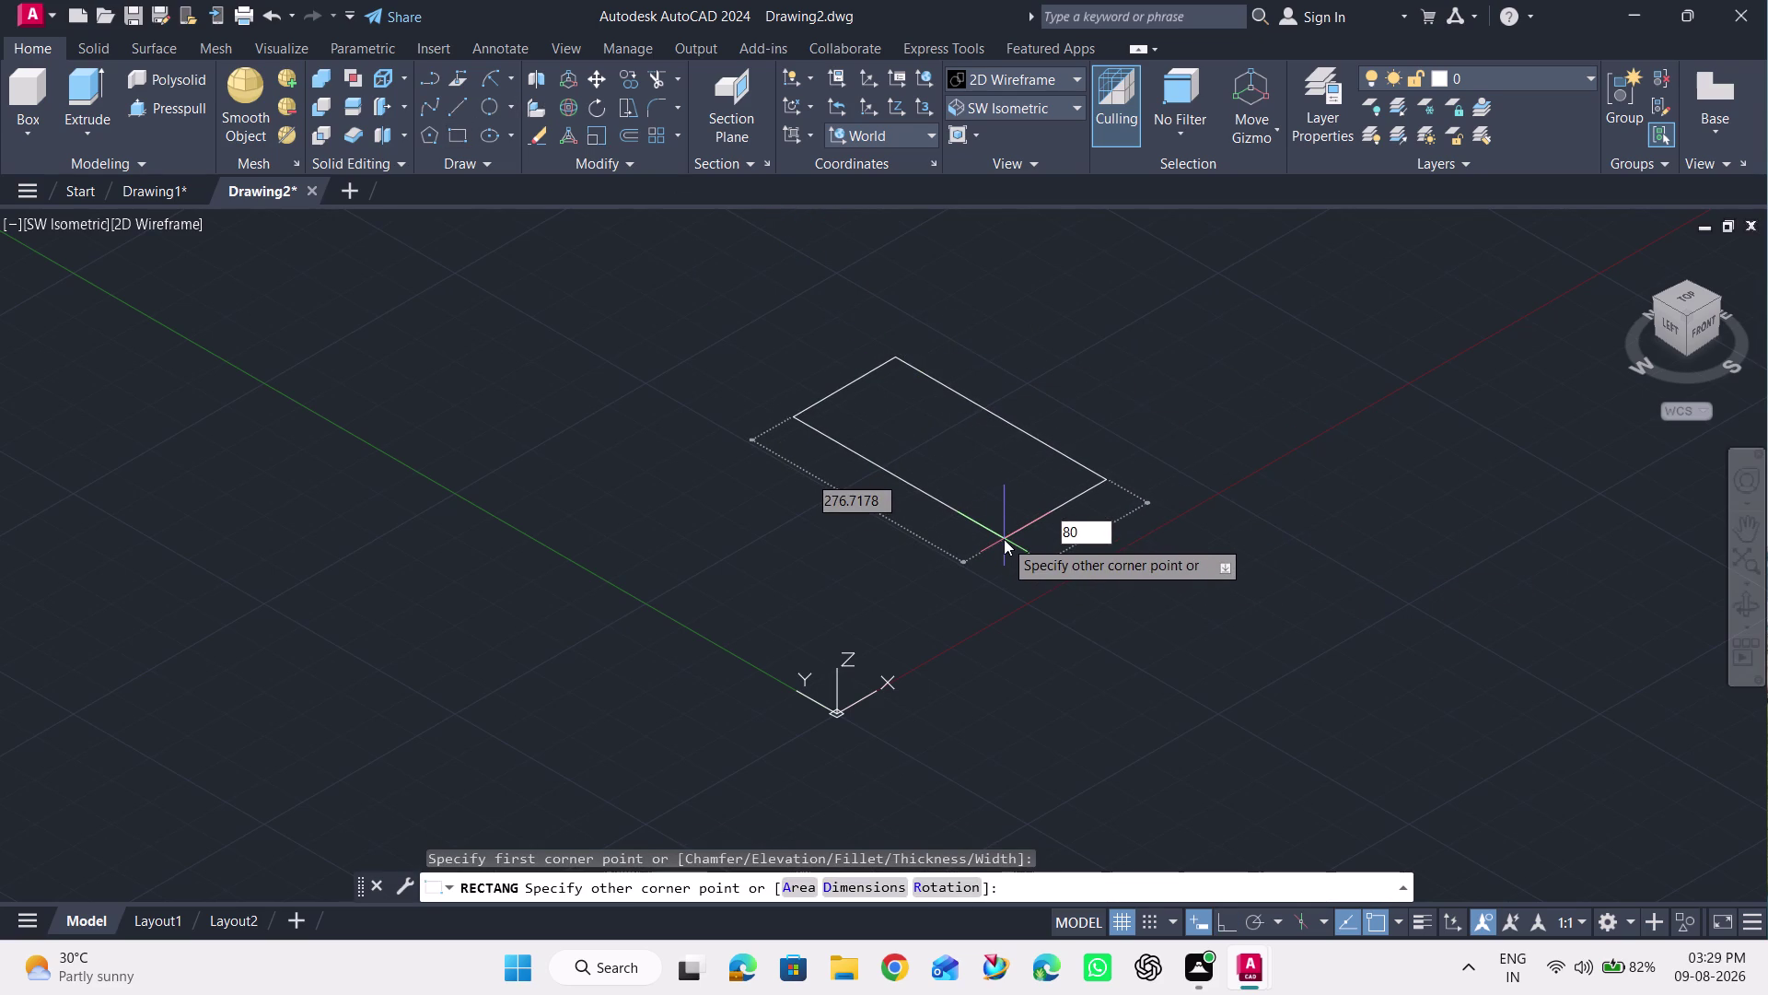
text(120)
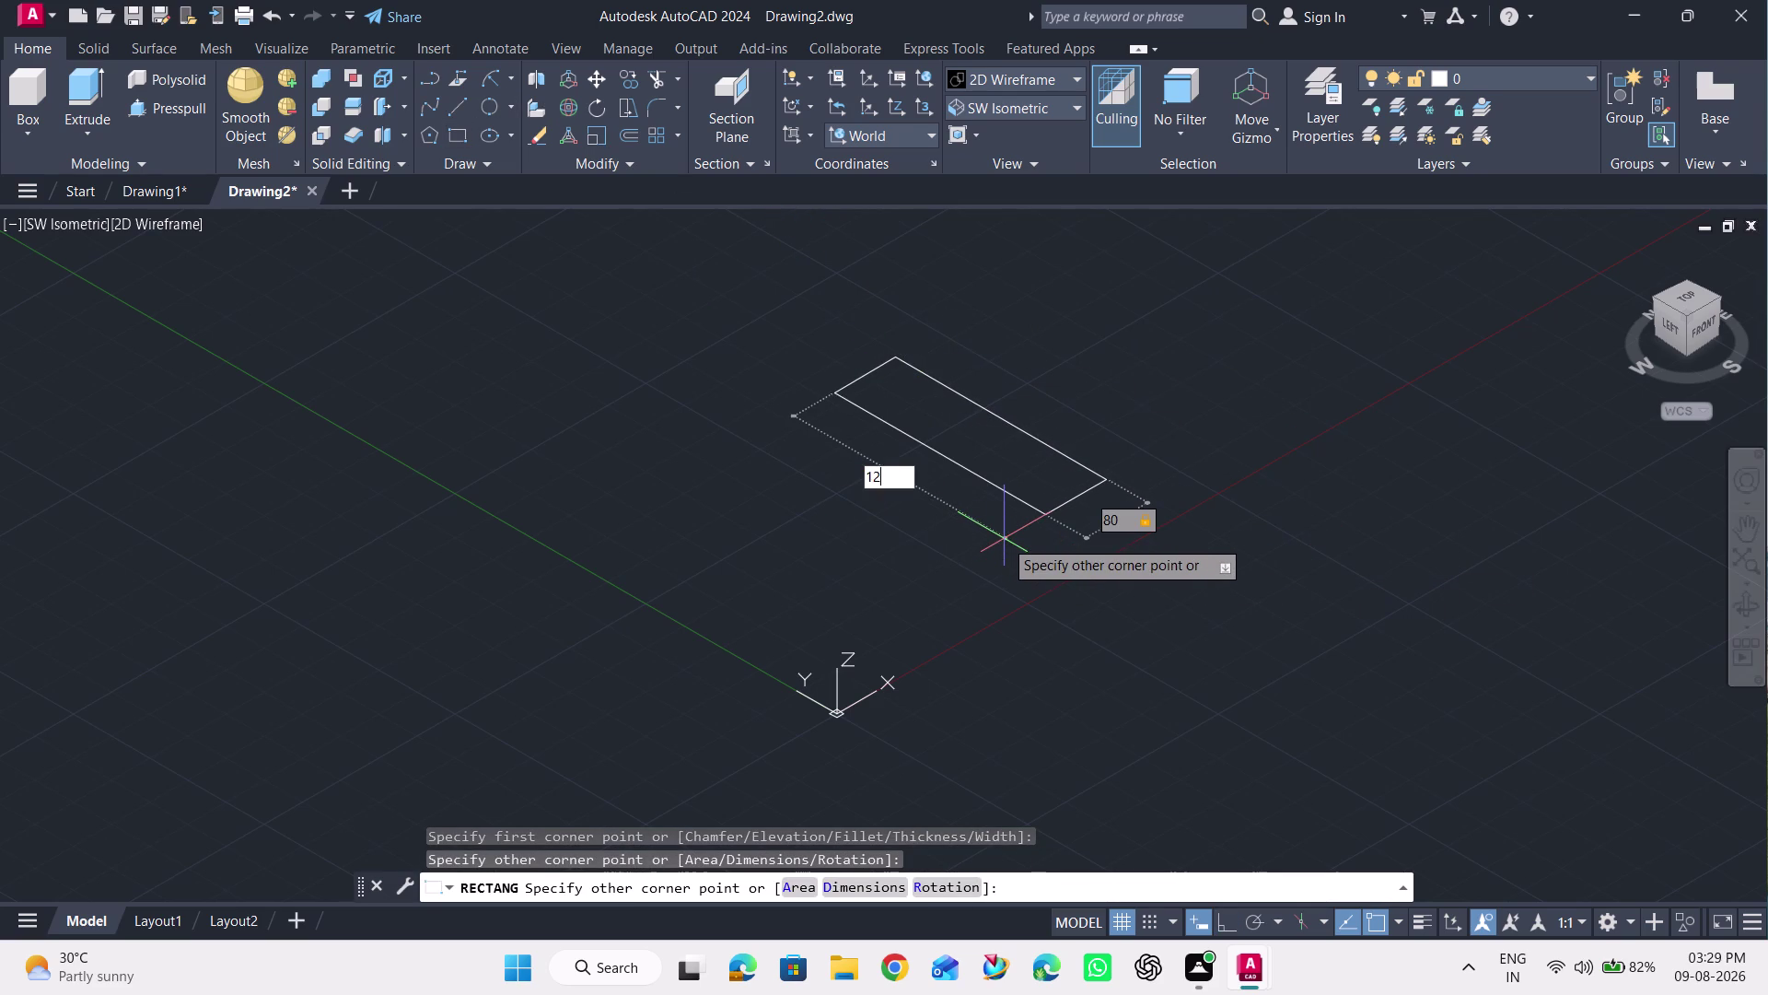
key(Return)
Press-pull the rectangle 15 units into a solid plate.
scroll(up, 3)
scroll(up, 3)
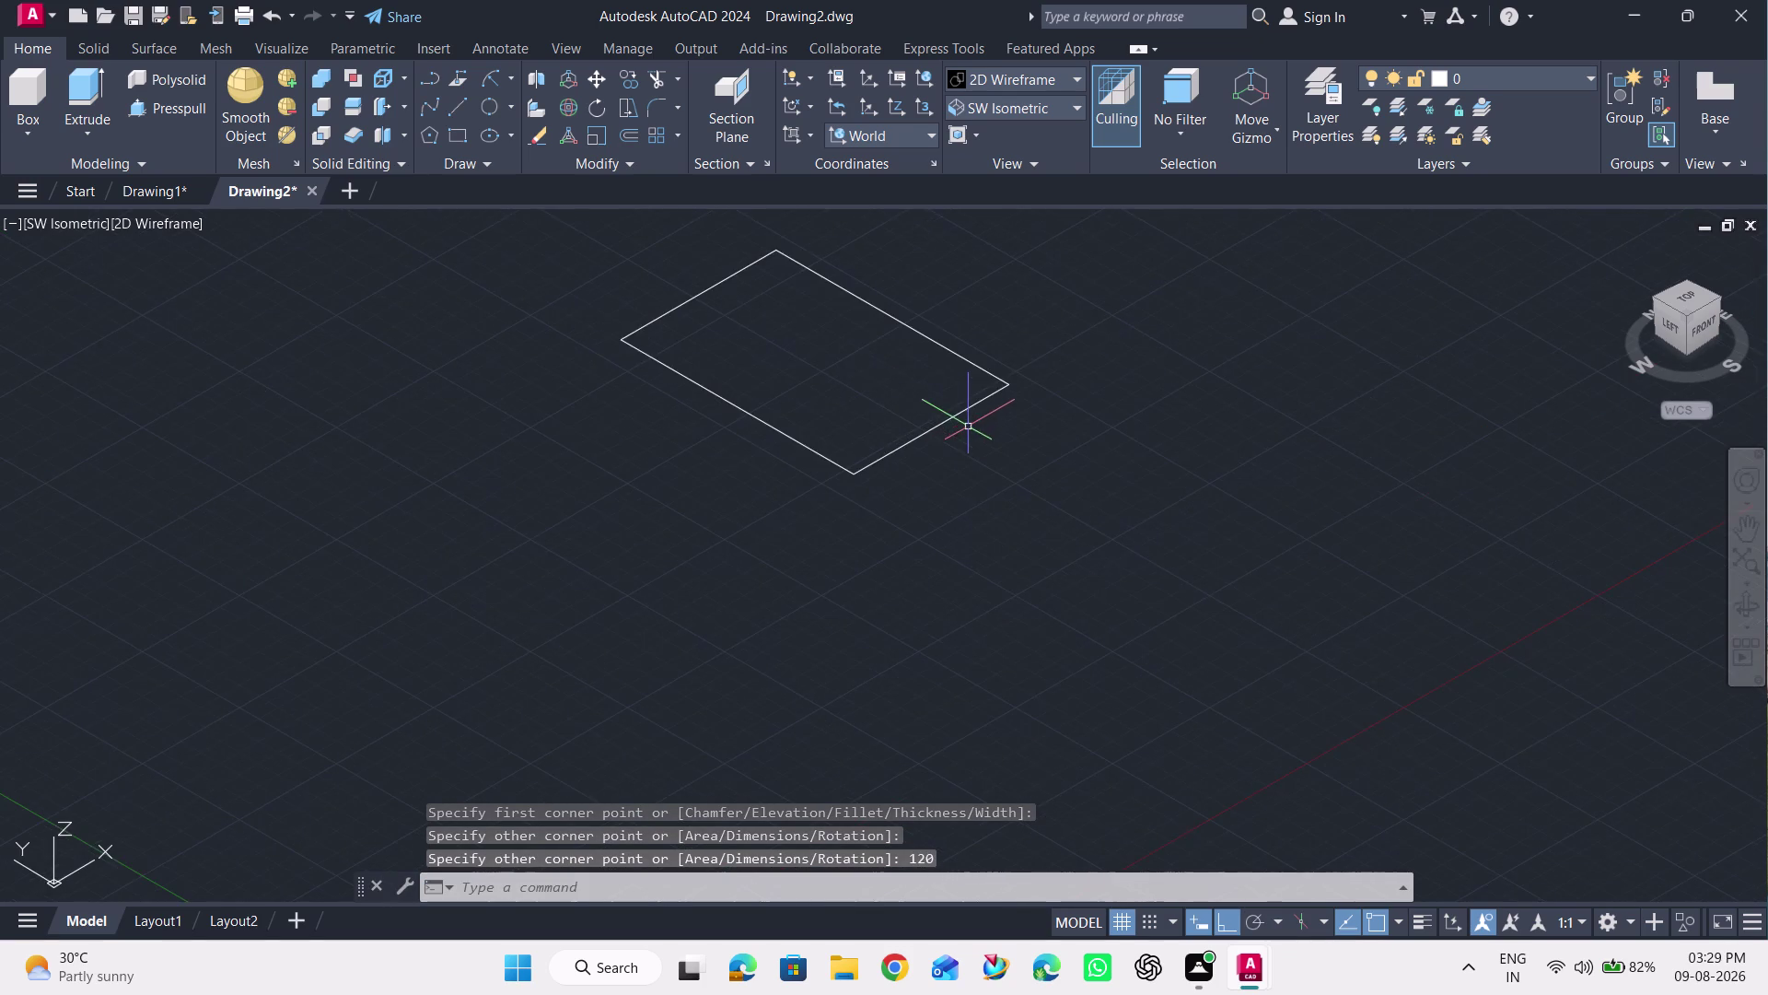
middle_drag(893, 391, 969, 499)
scroll(up, 3)
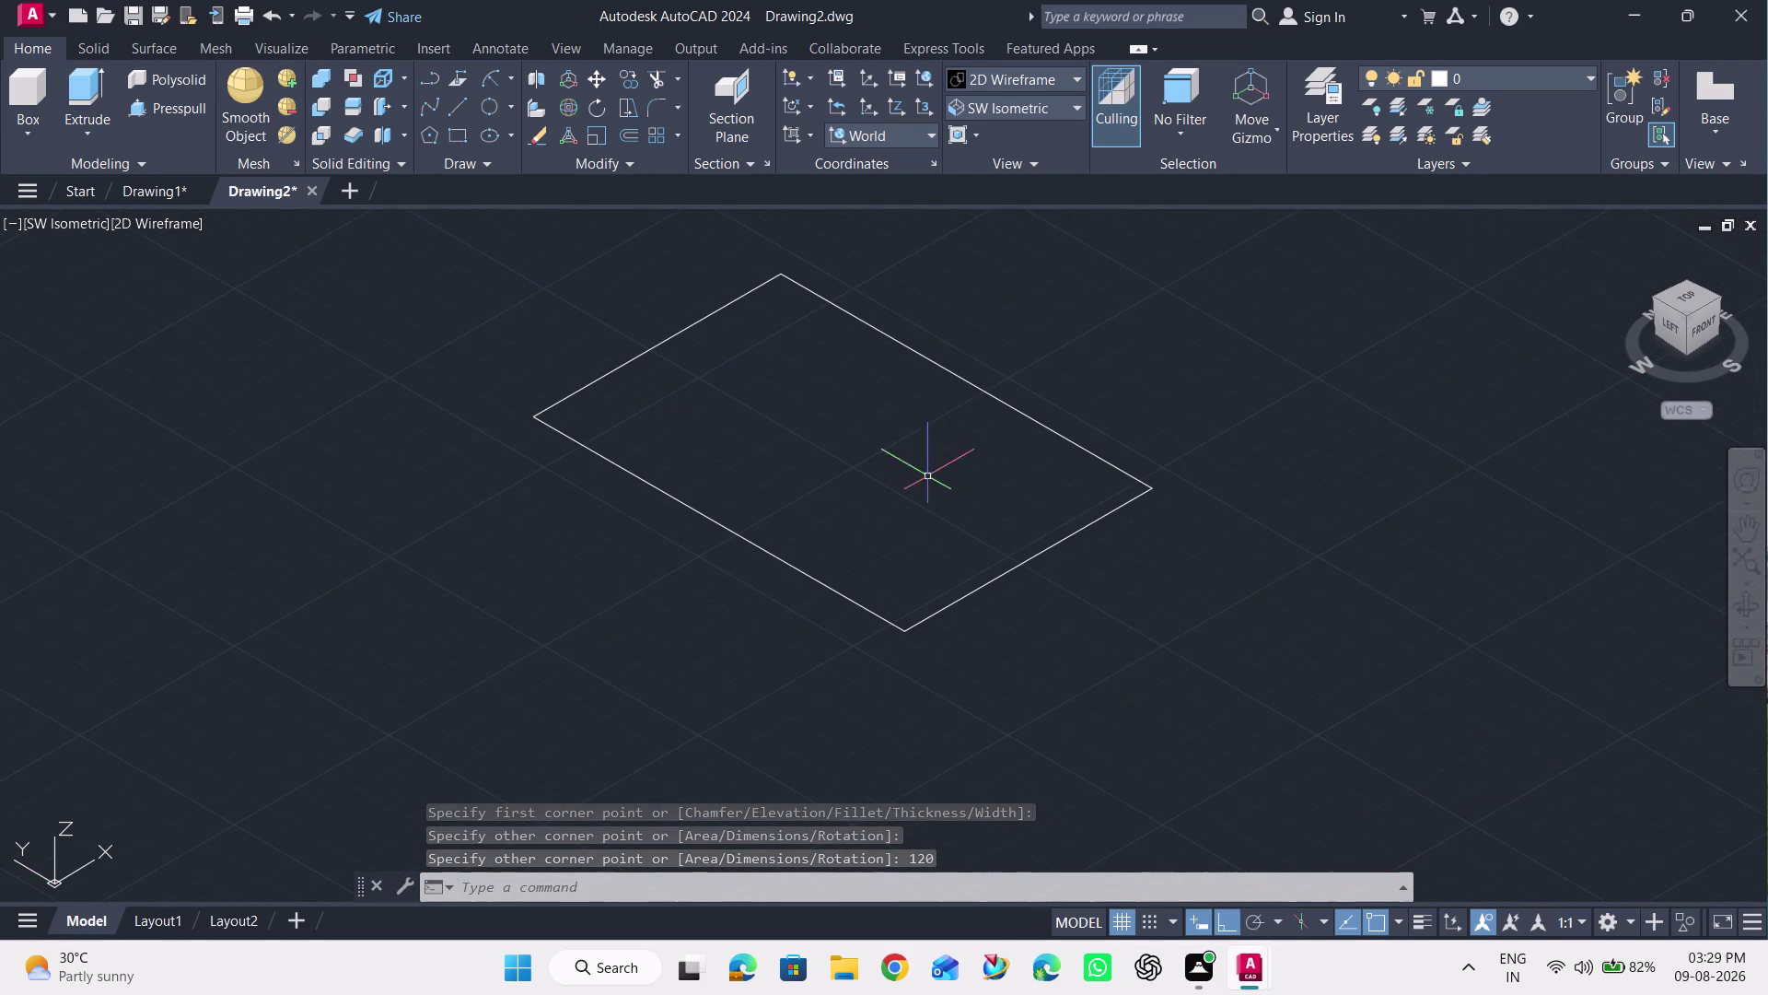
click(199, 106)
click(603, 433)
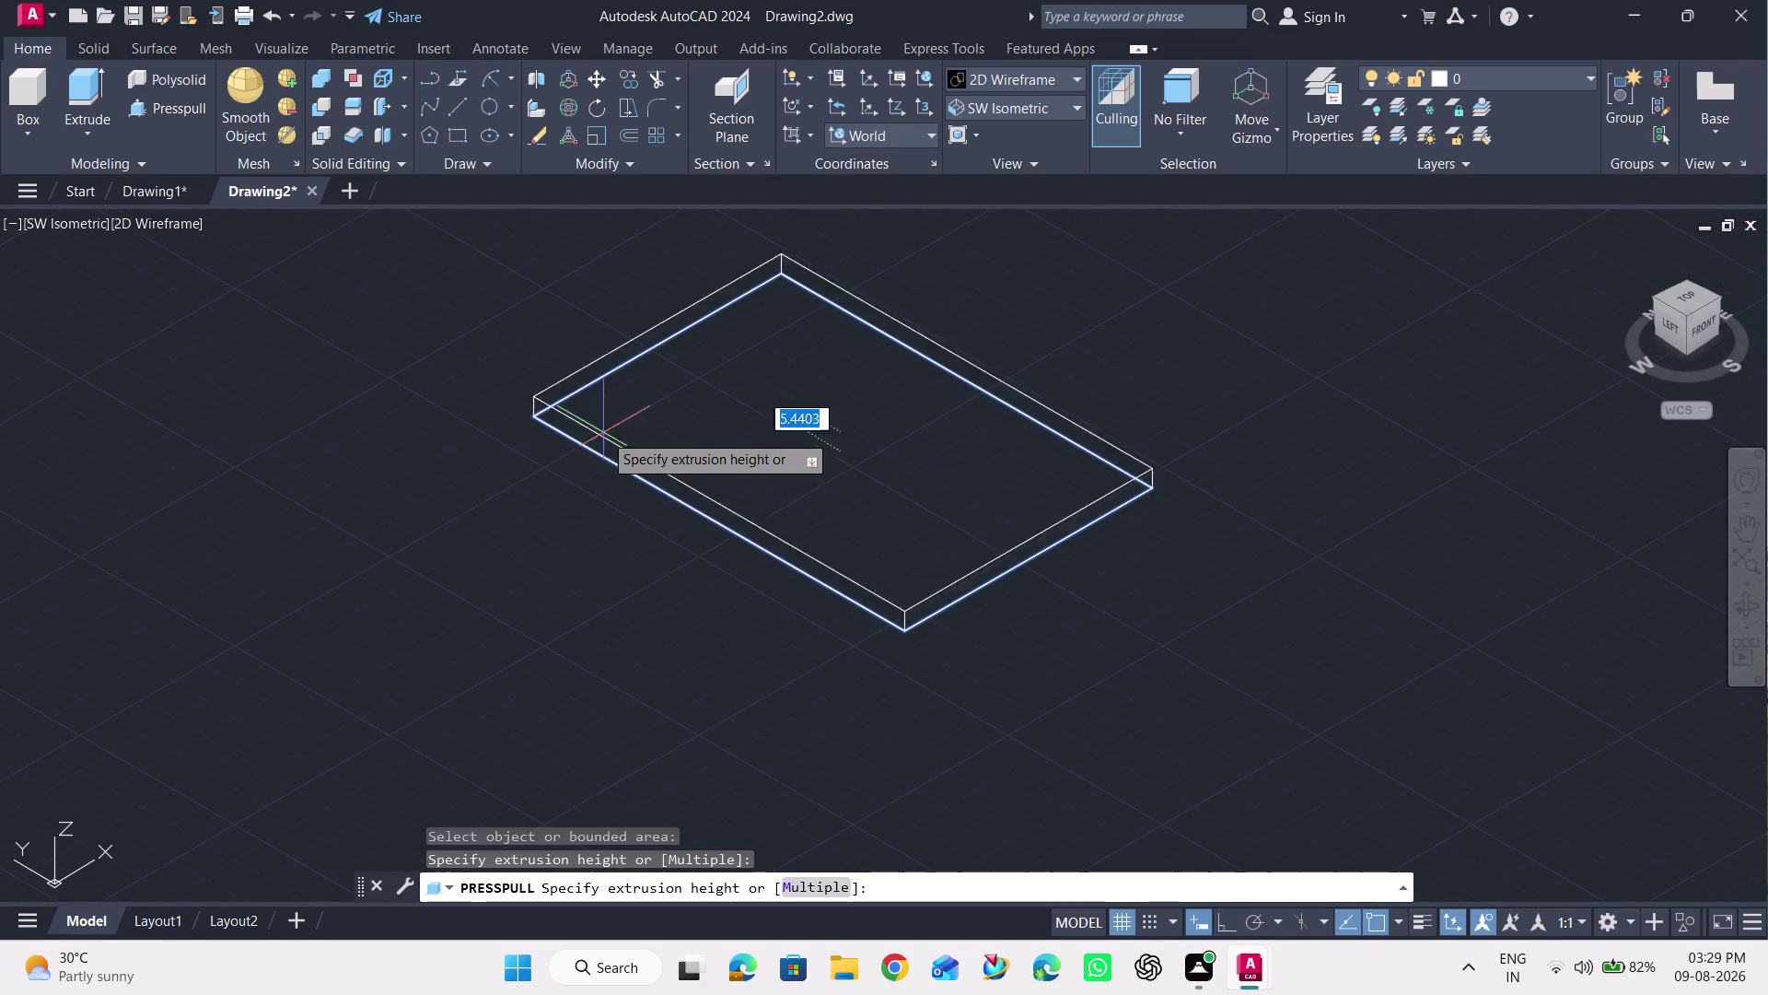
text(15)
key(Return)
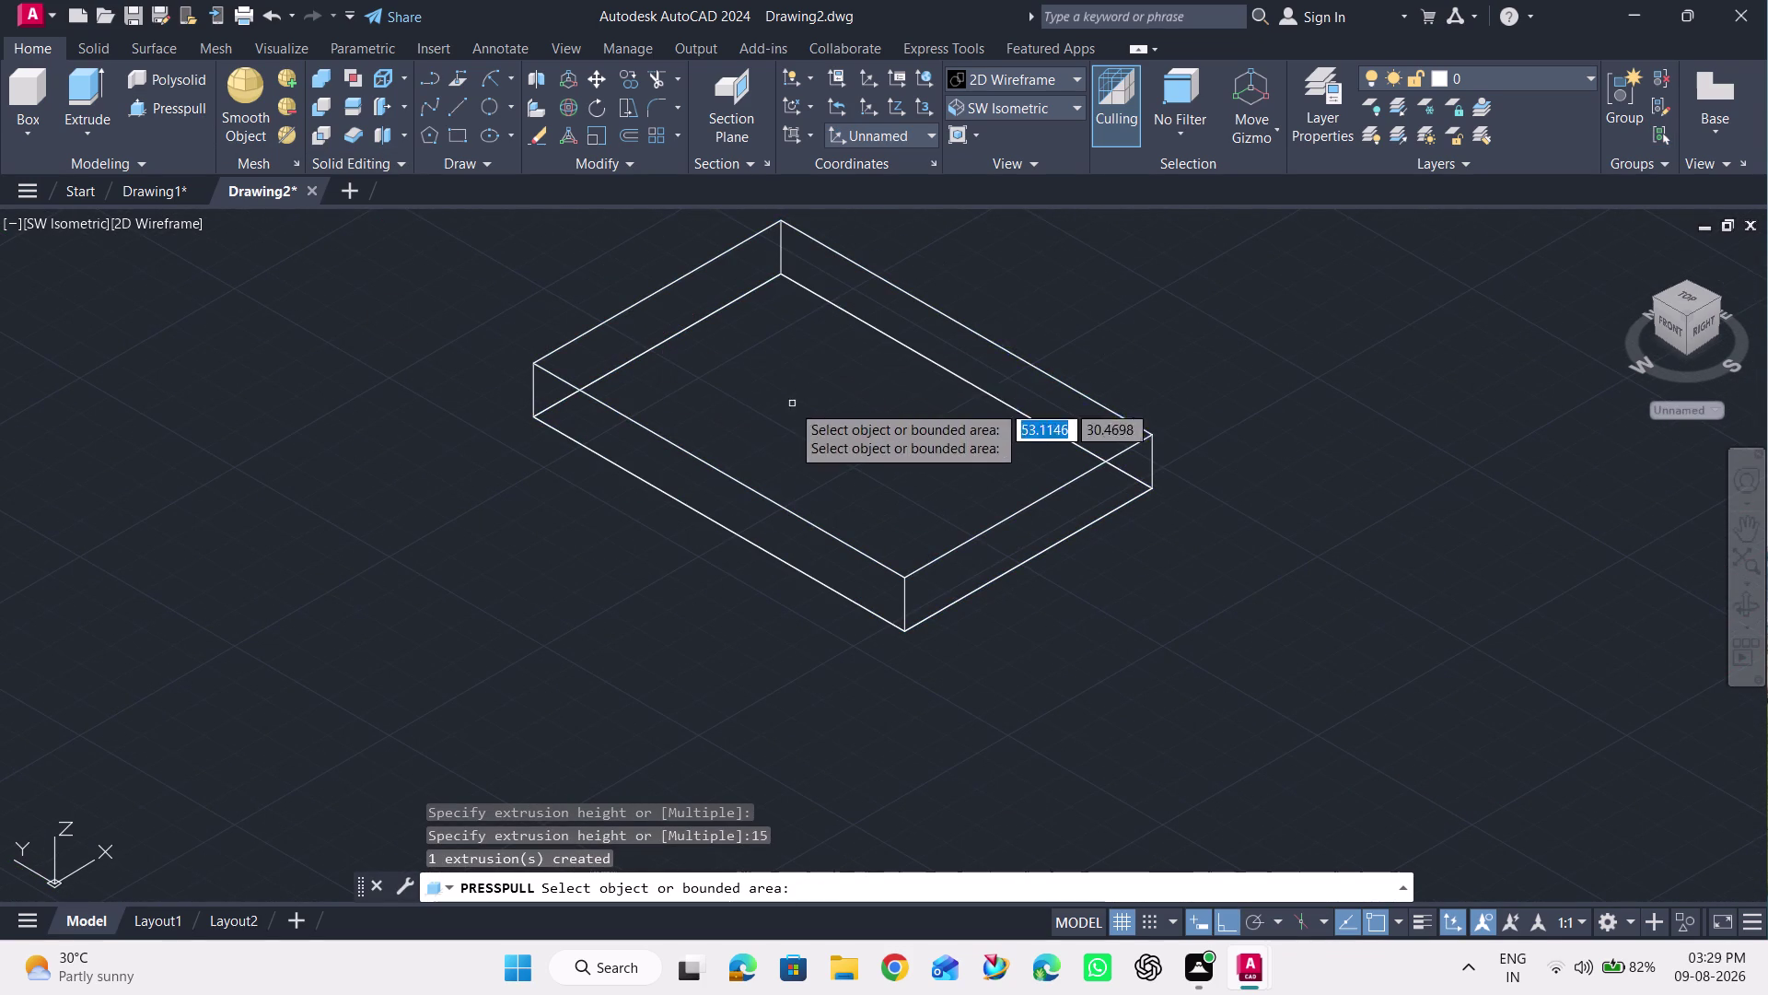
click(486, 107)
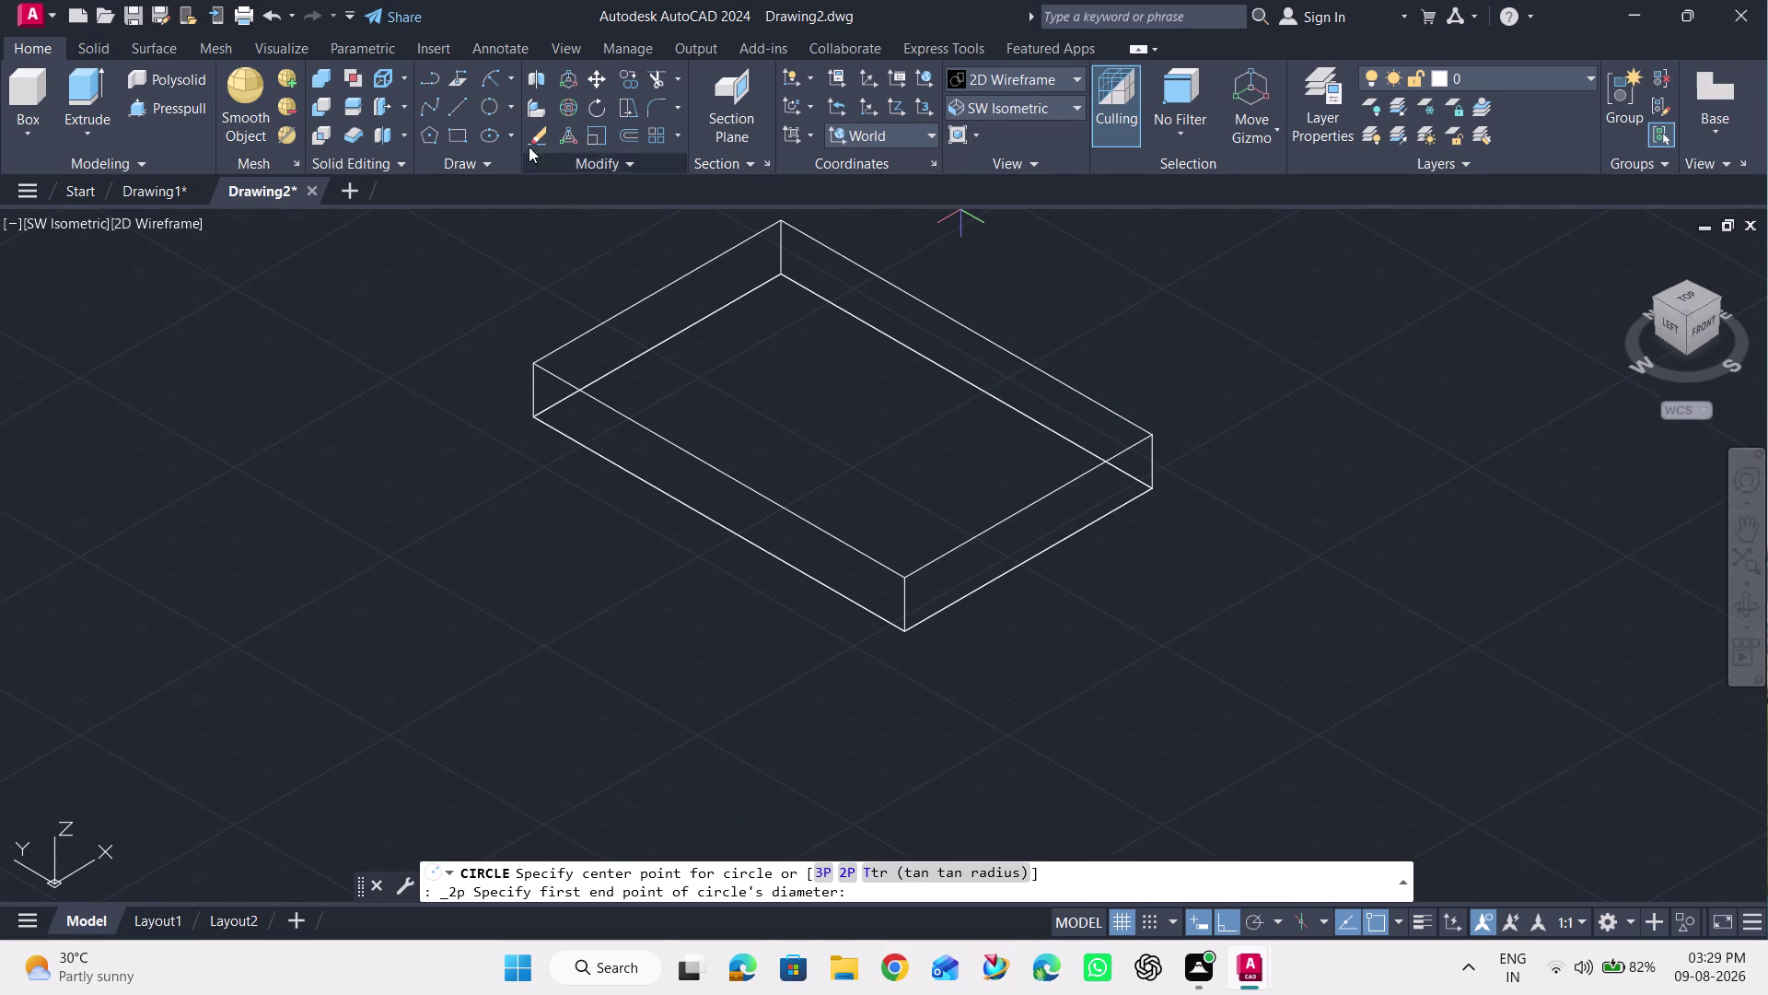
Draw a helper line across the plate's top face between opposite edge midpoints.
click(508, 107)
click(520, 135)
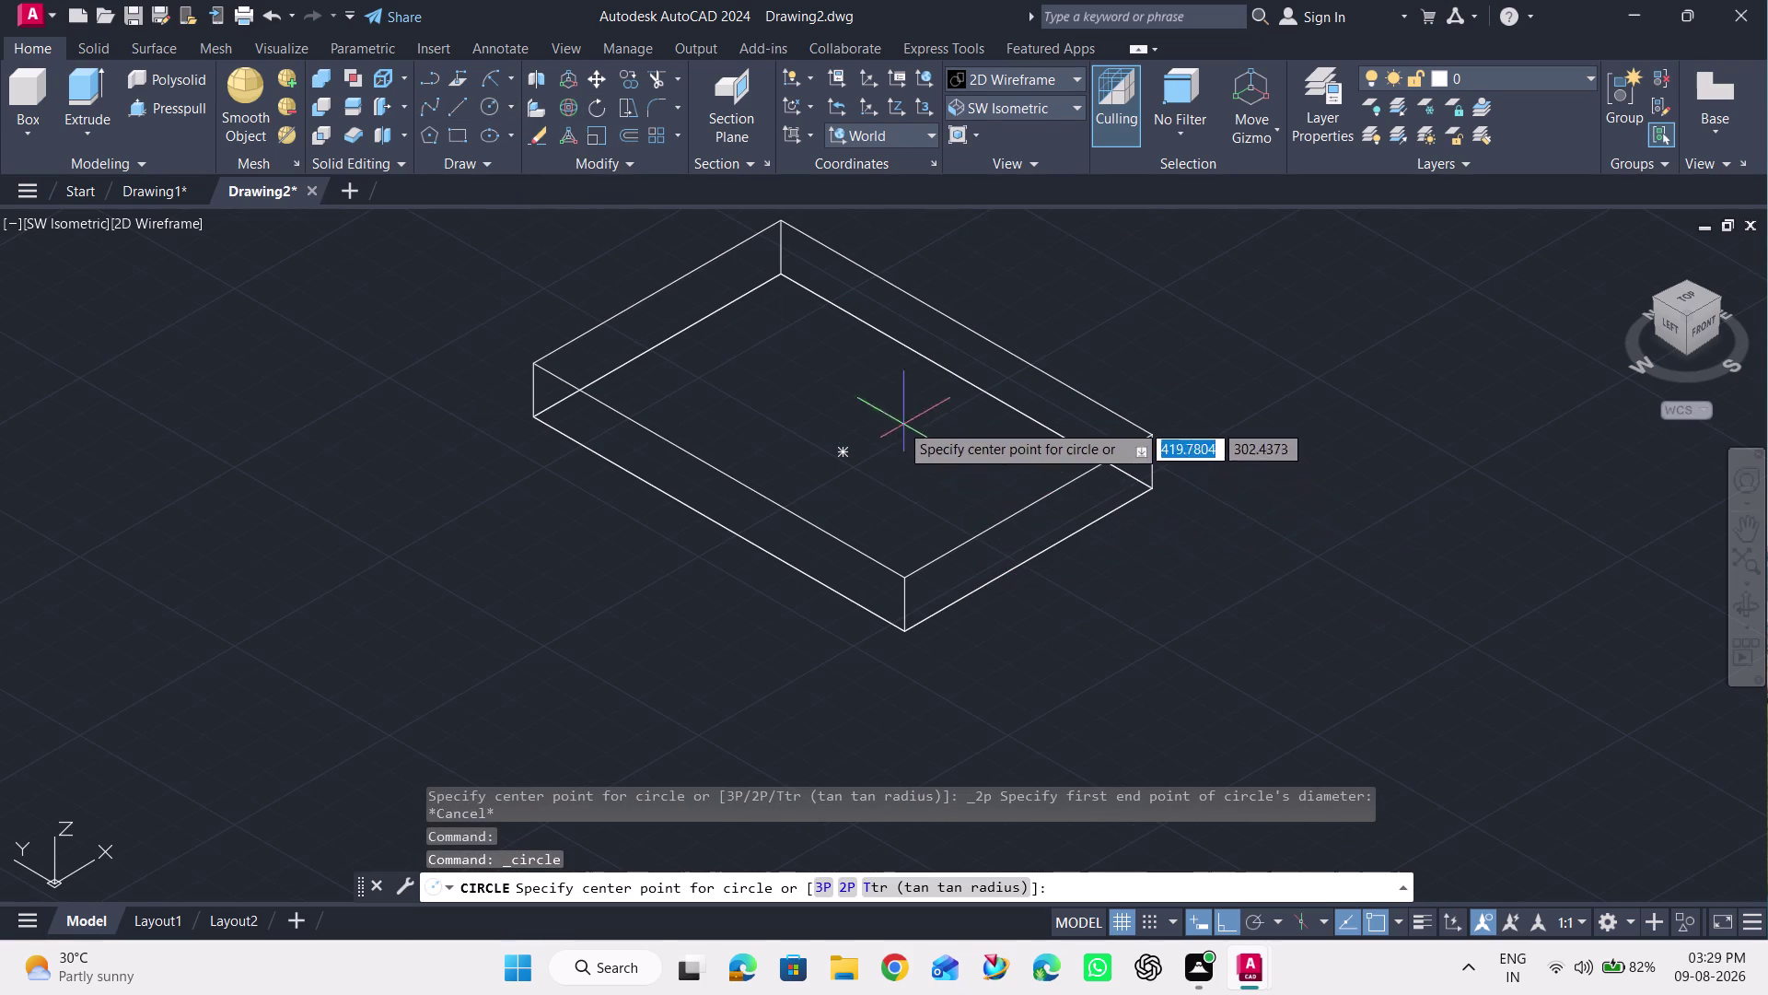
key(Escape)
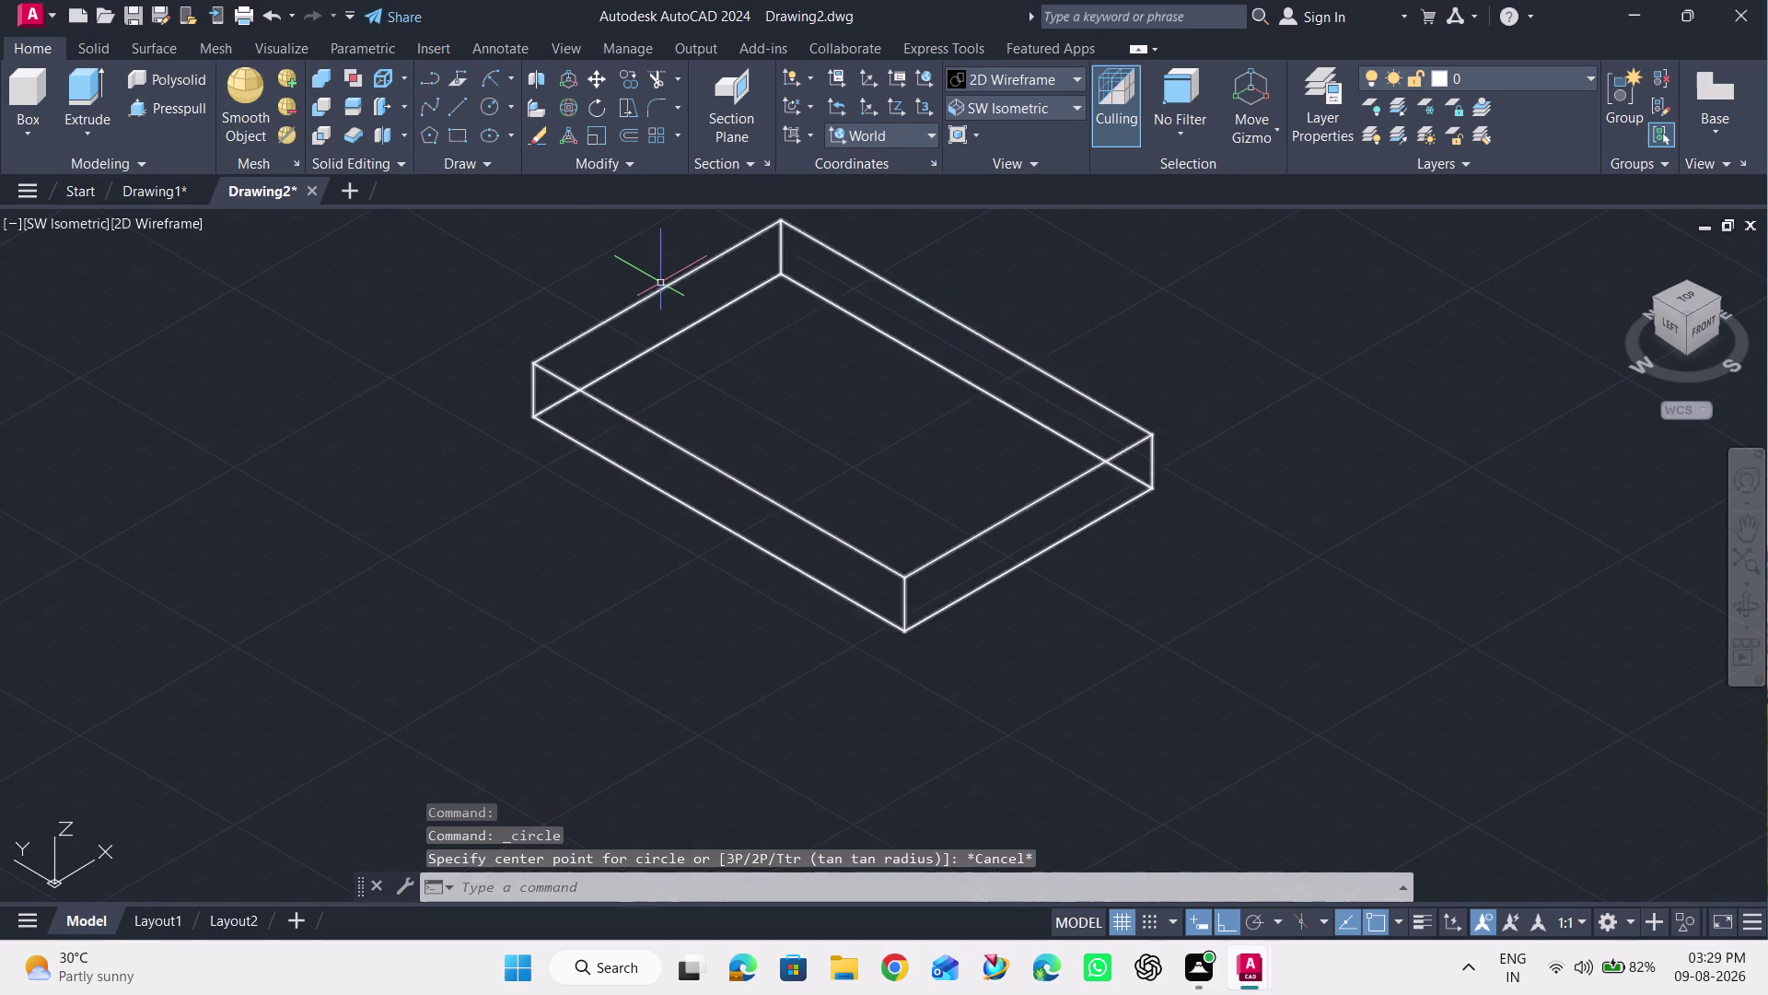
click(467, 109)
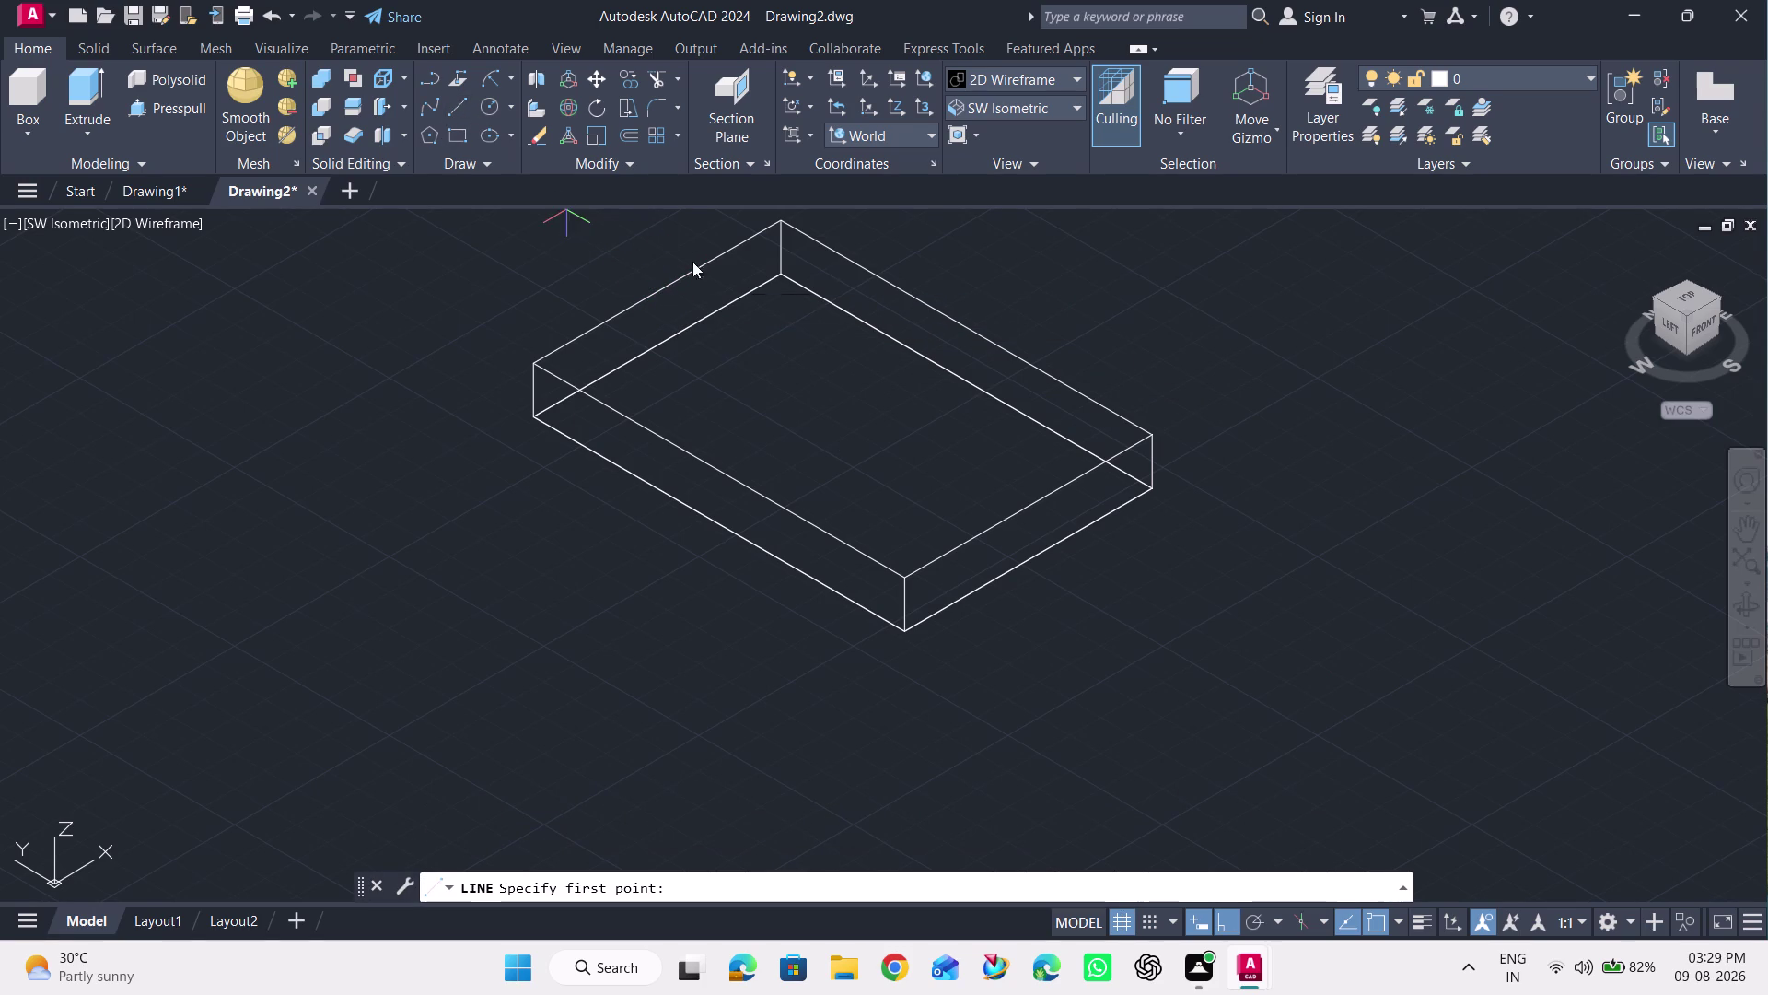
drag(658, 287, 679, 295)
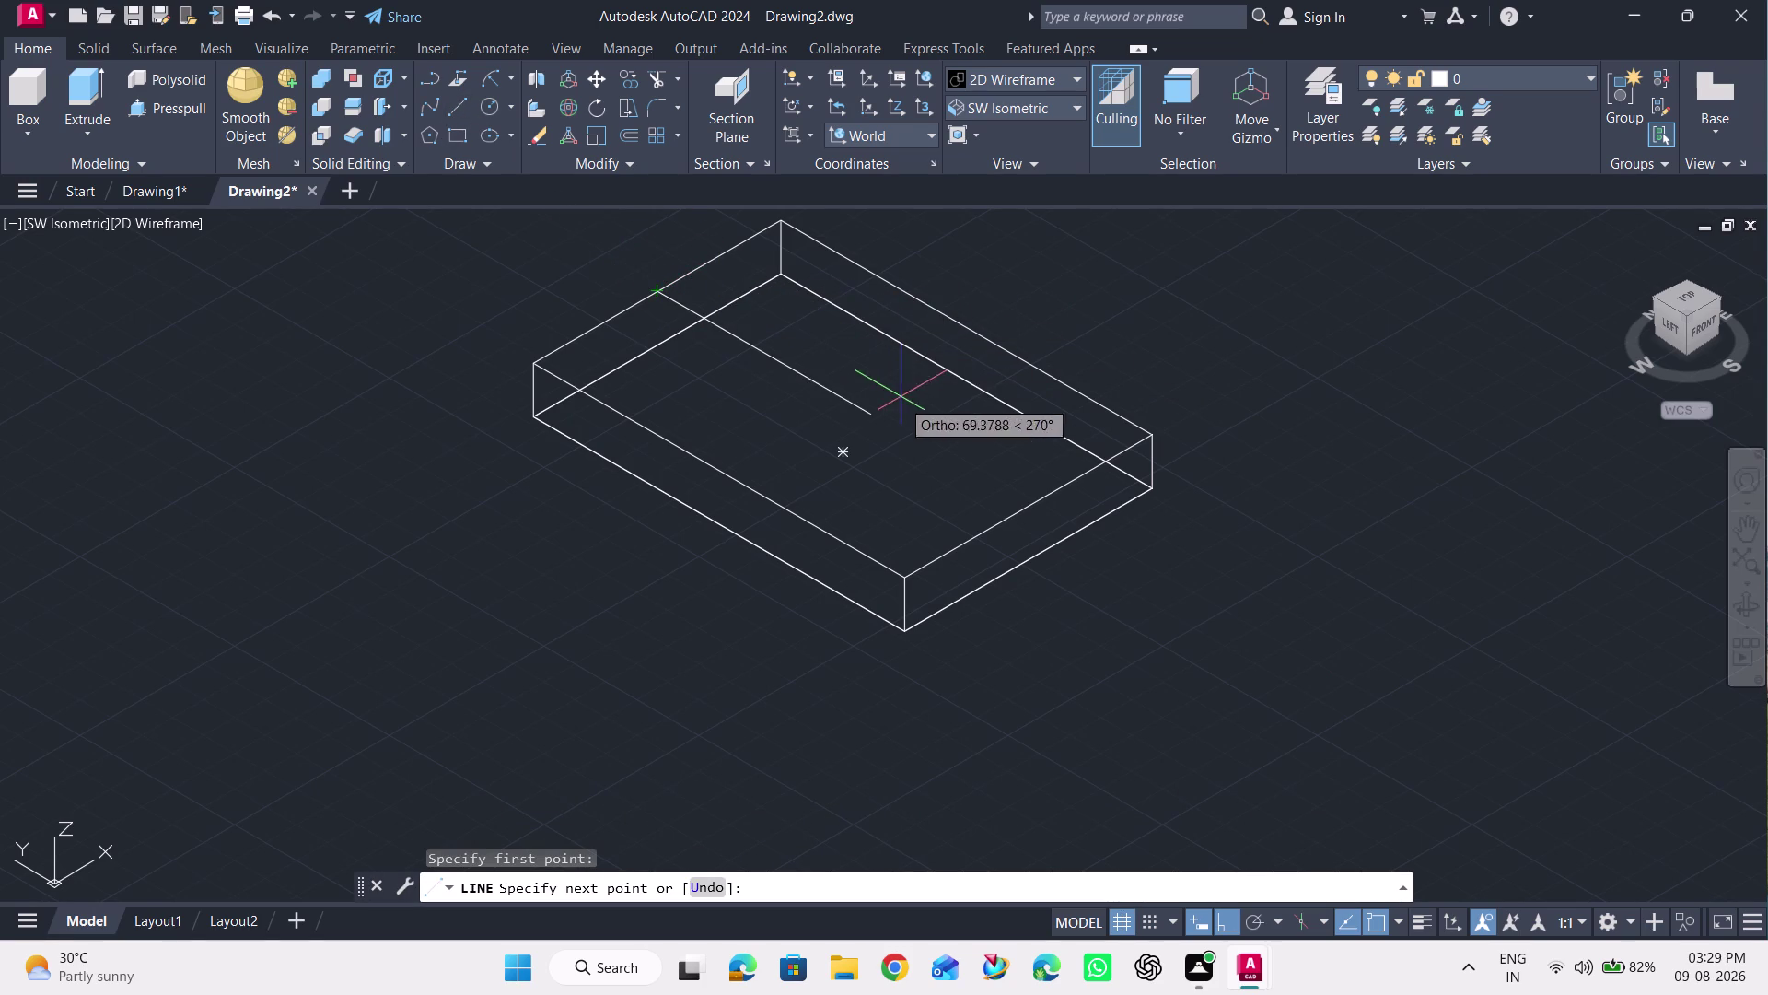
click(1029, 505)
key(Escape)
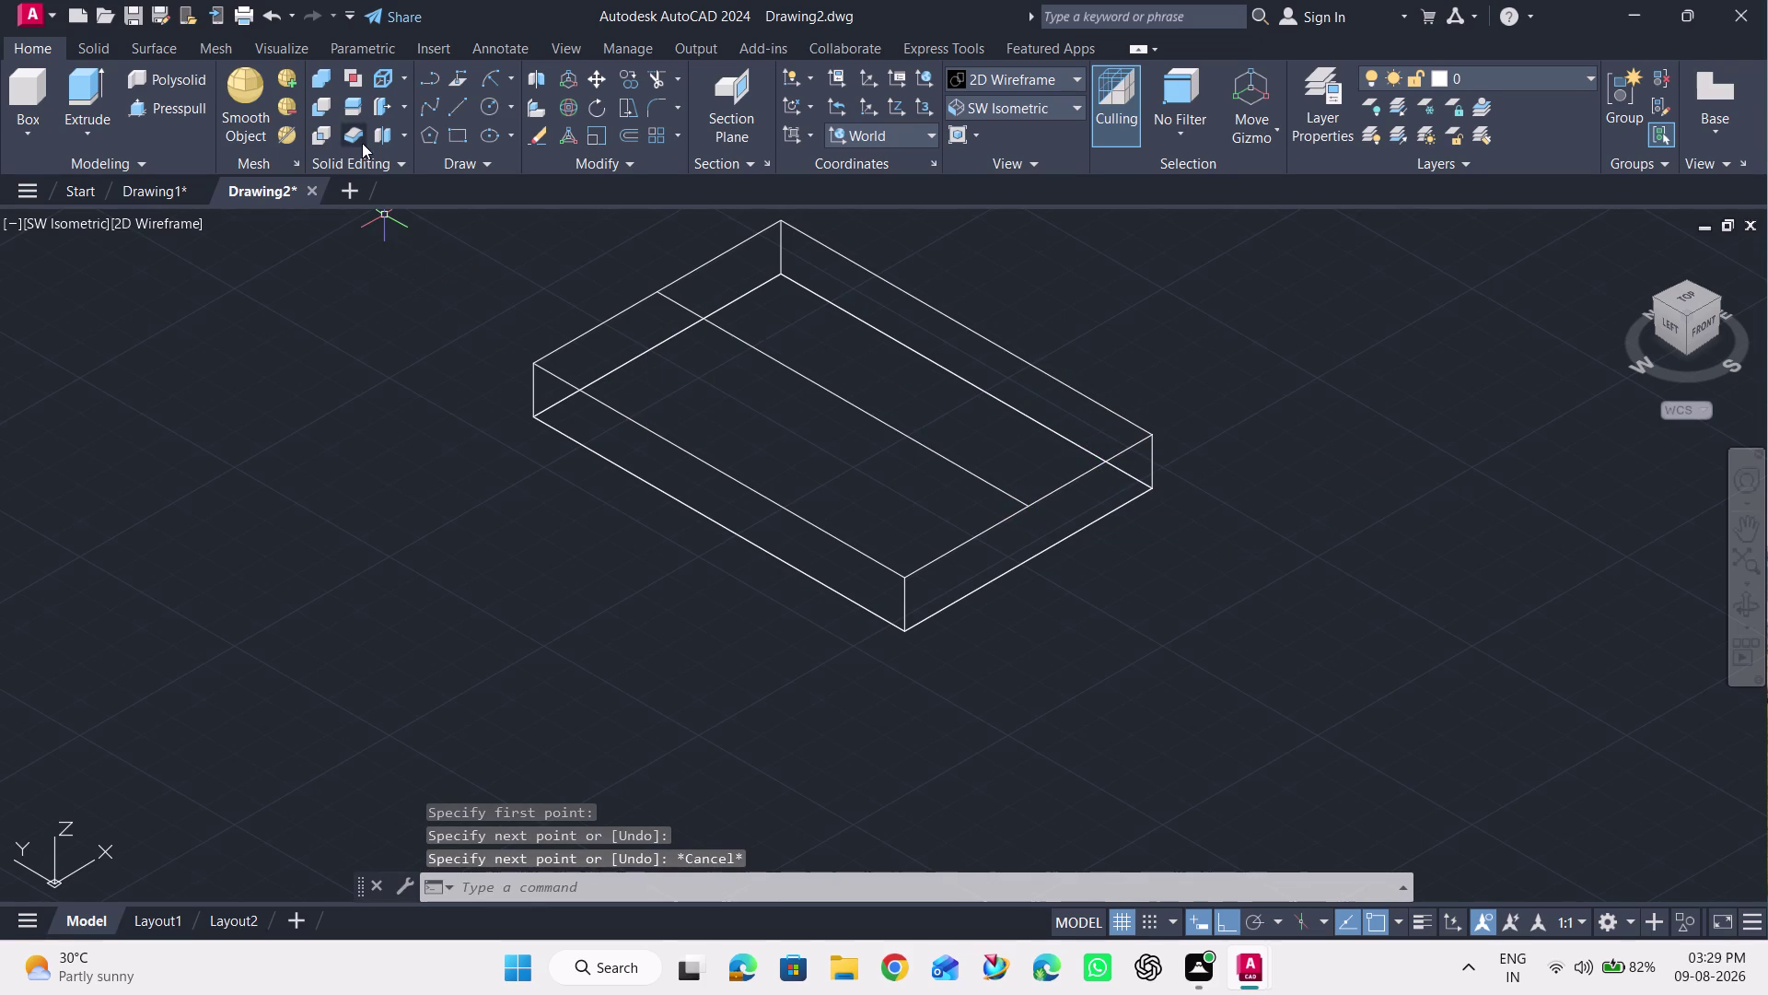
Draw a radius 40 circle at the helper line's midpoint, then delete the line.
click(486, 104)
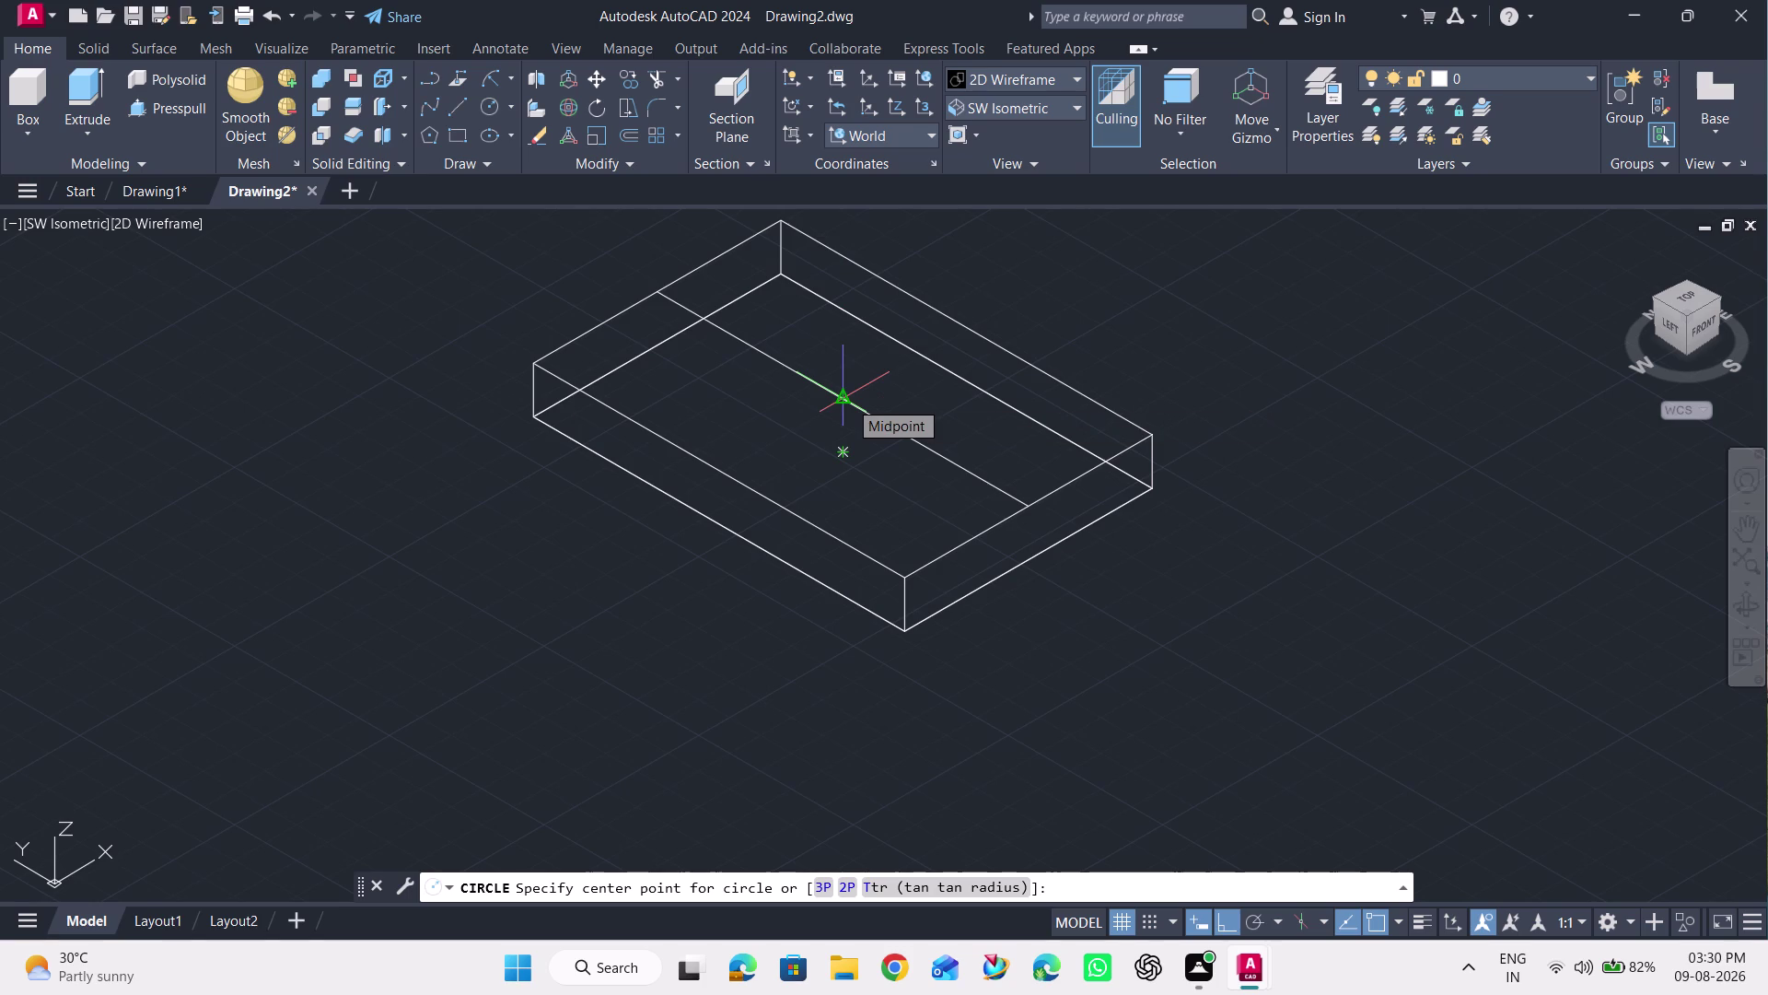
click(851, 398)
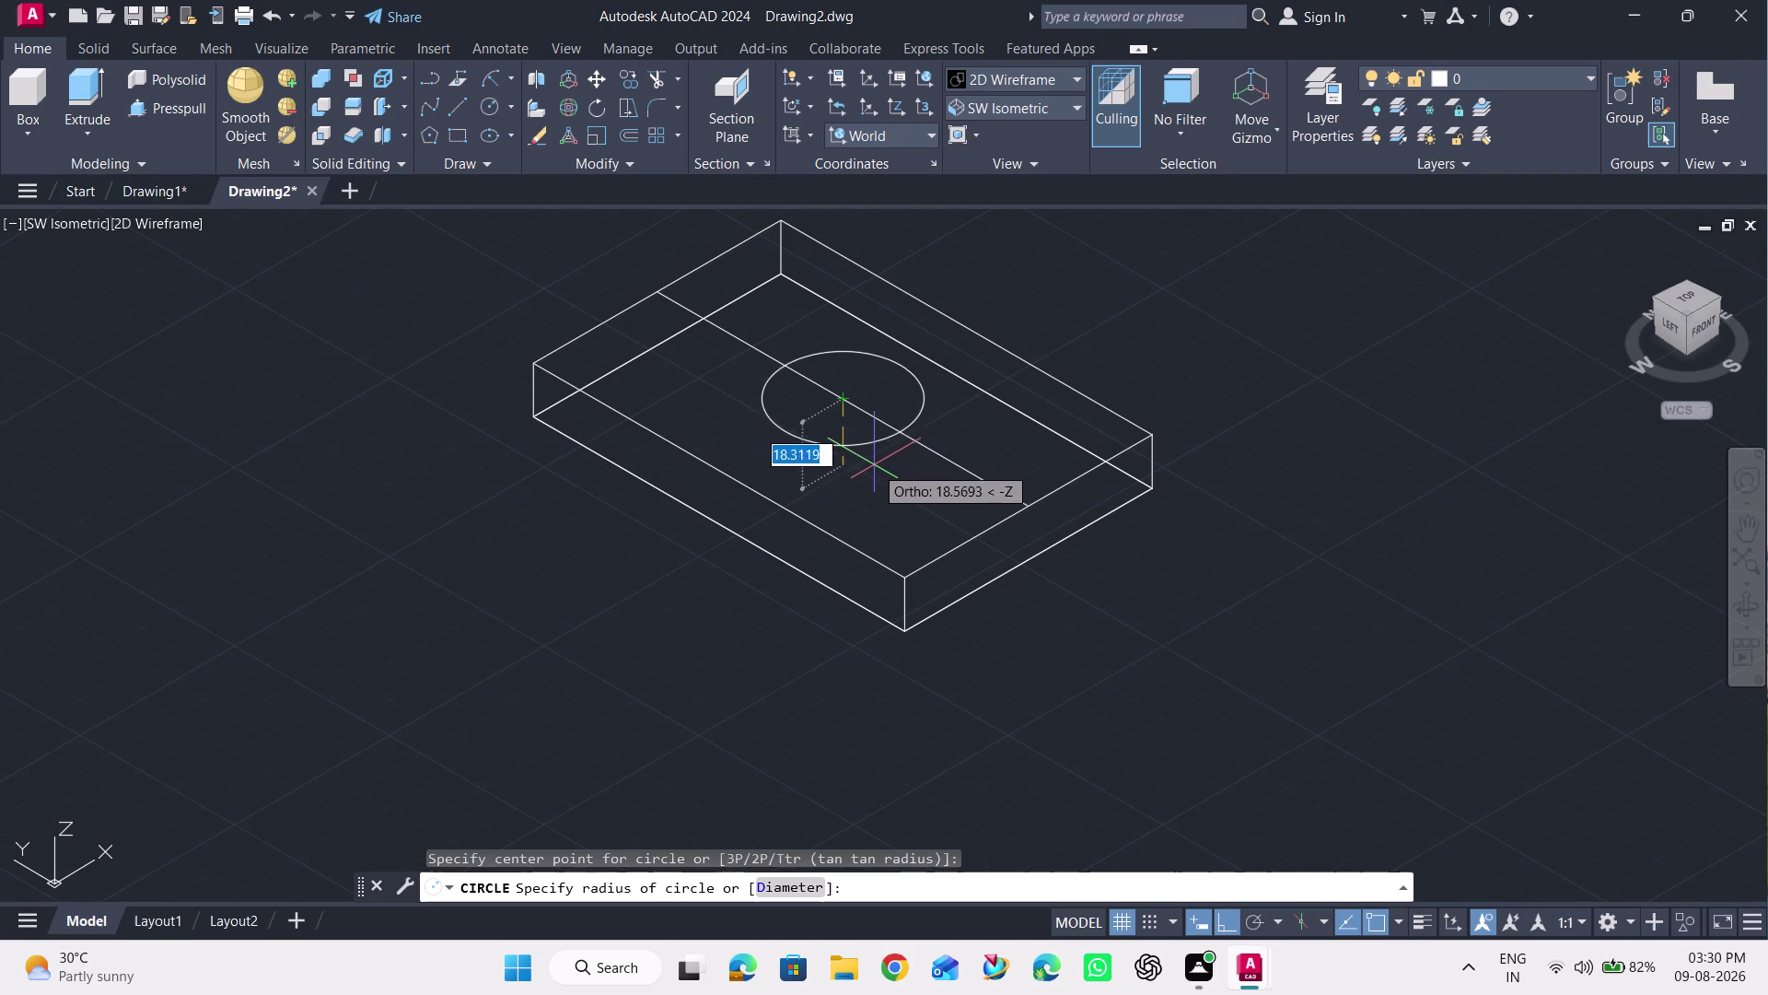
text(40)
key(Return)
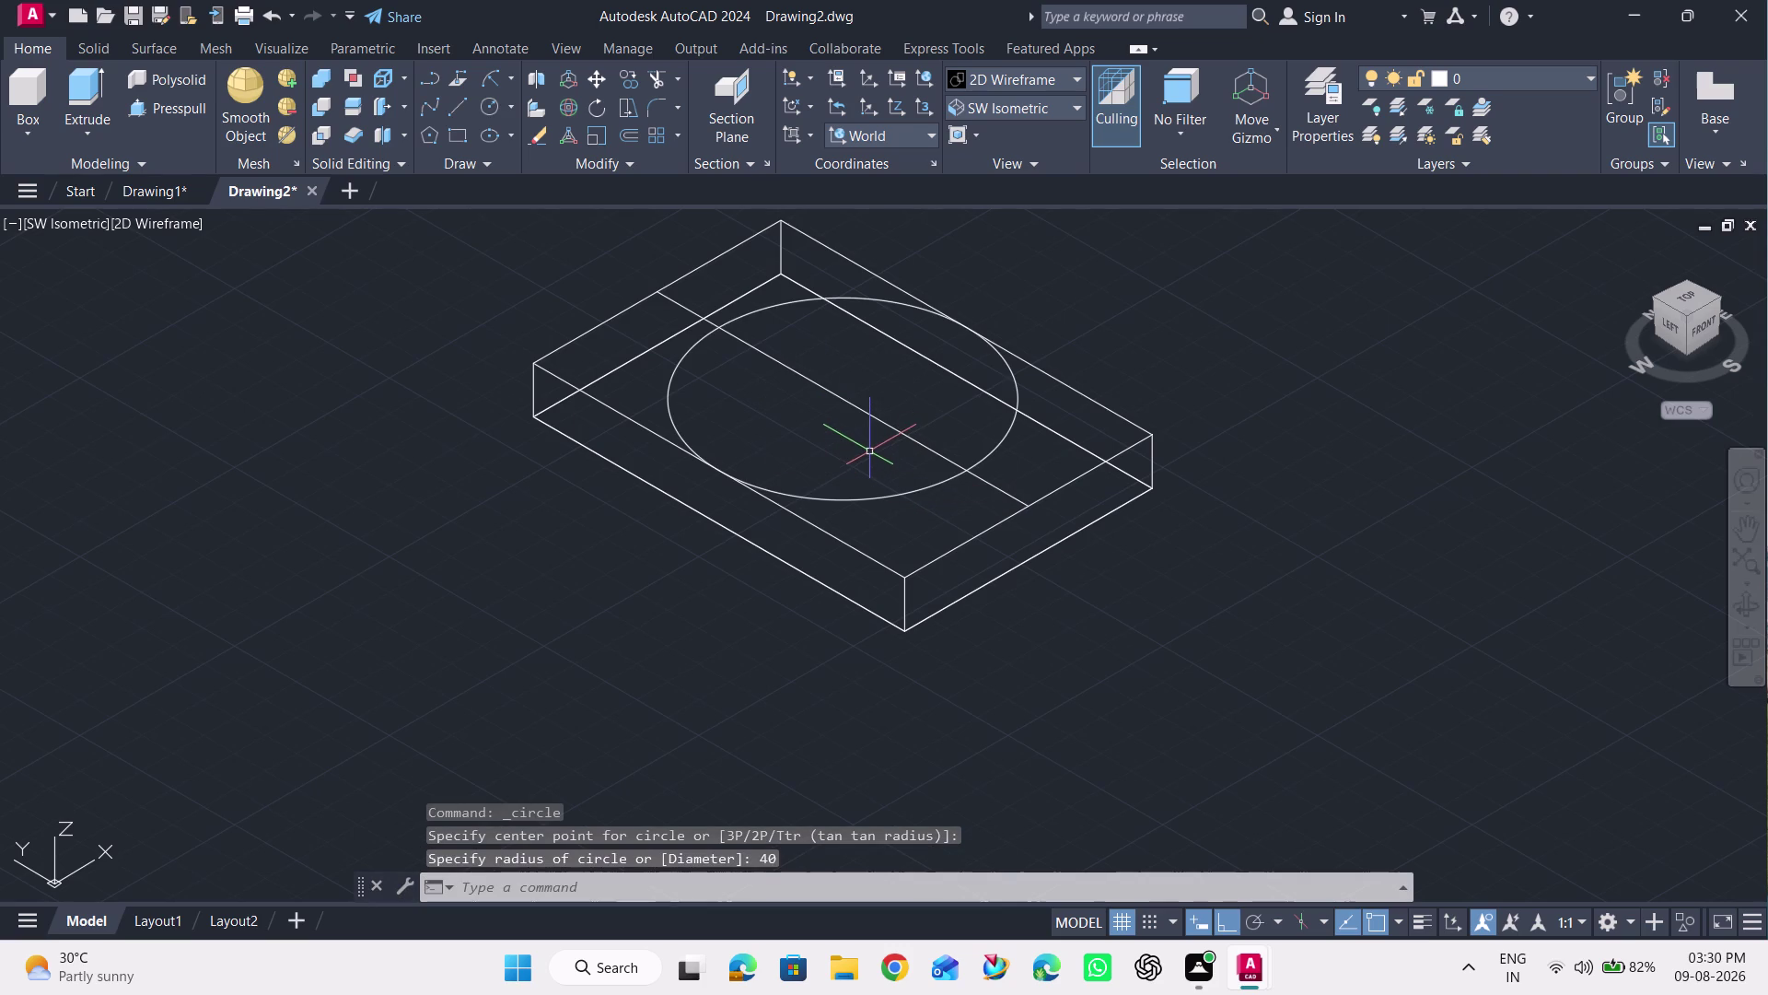
click(776, 359)
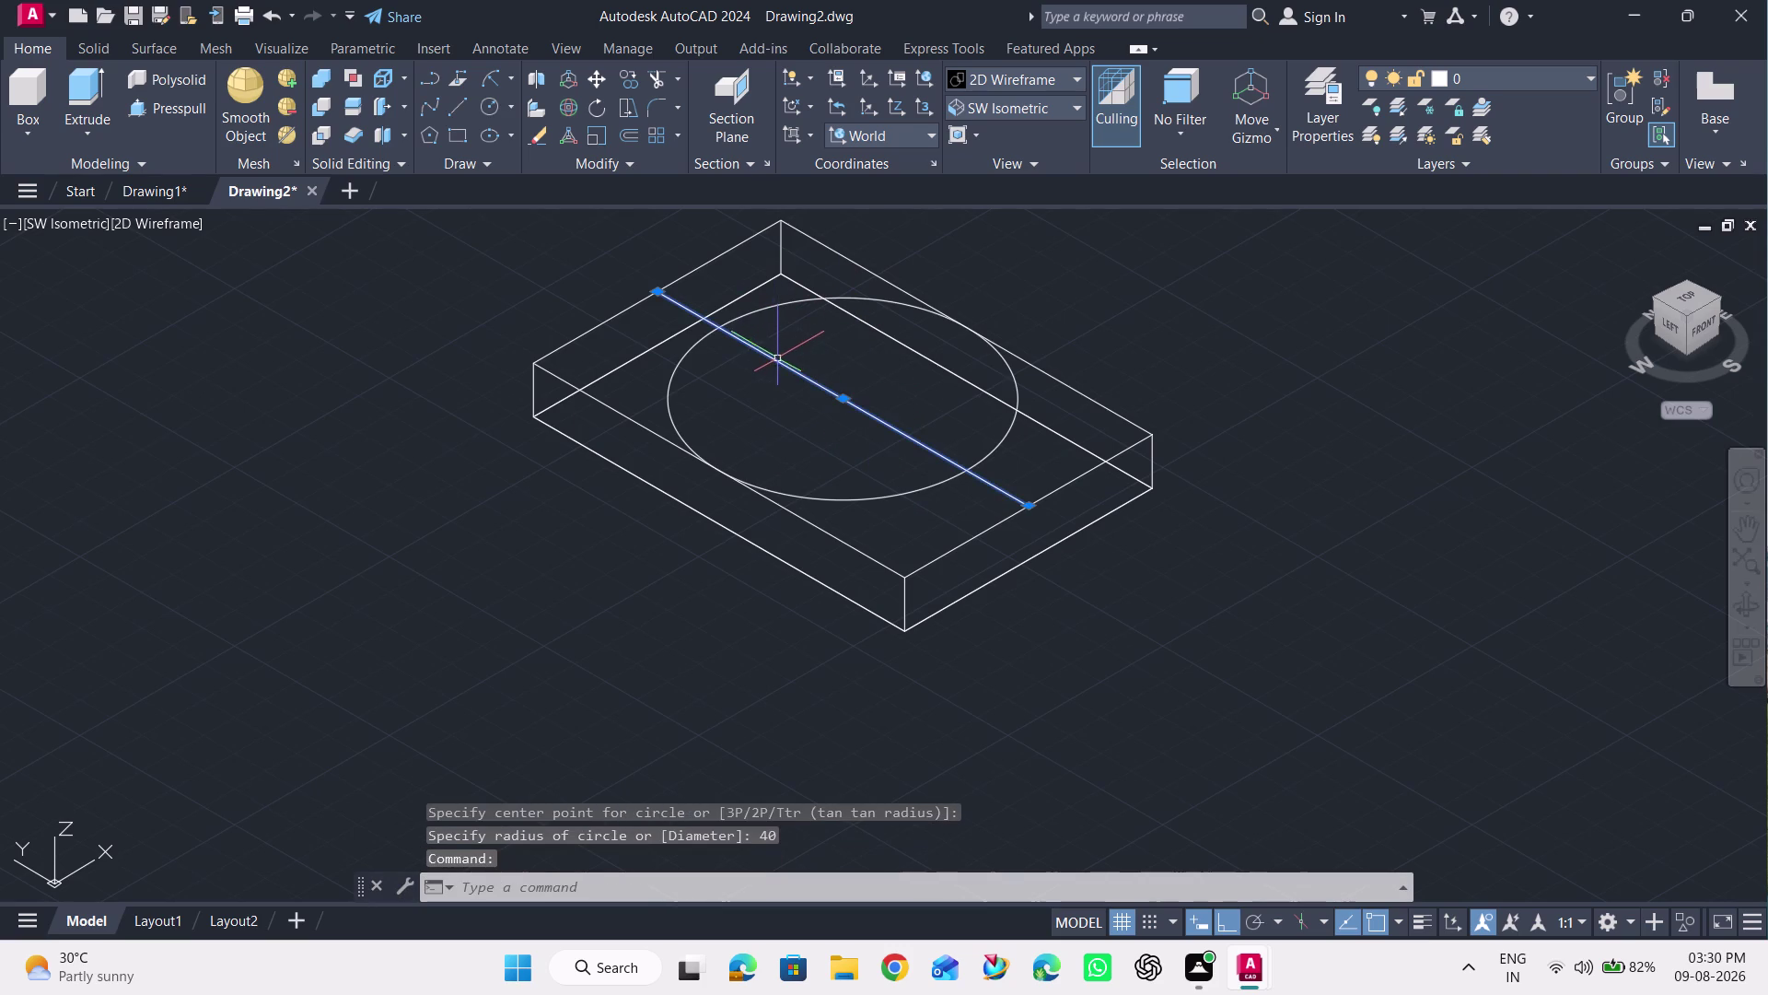
key(Delete)
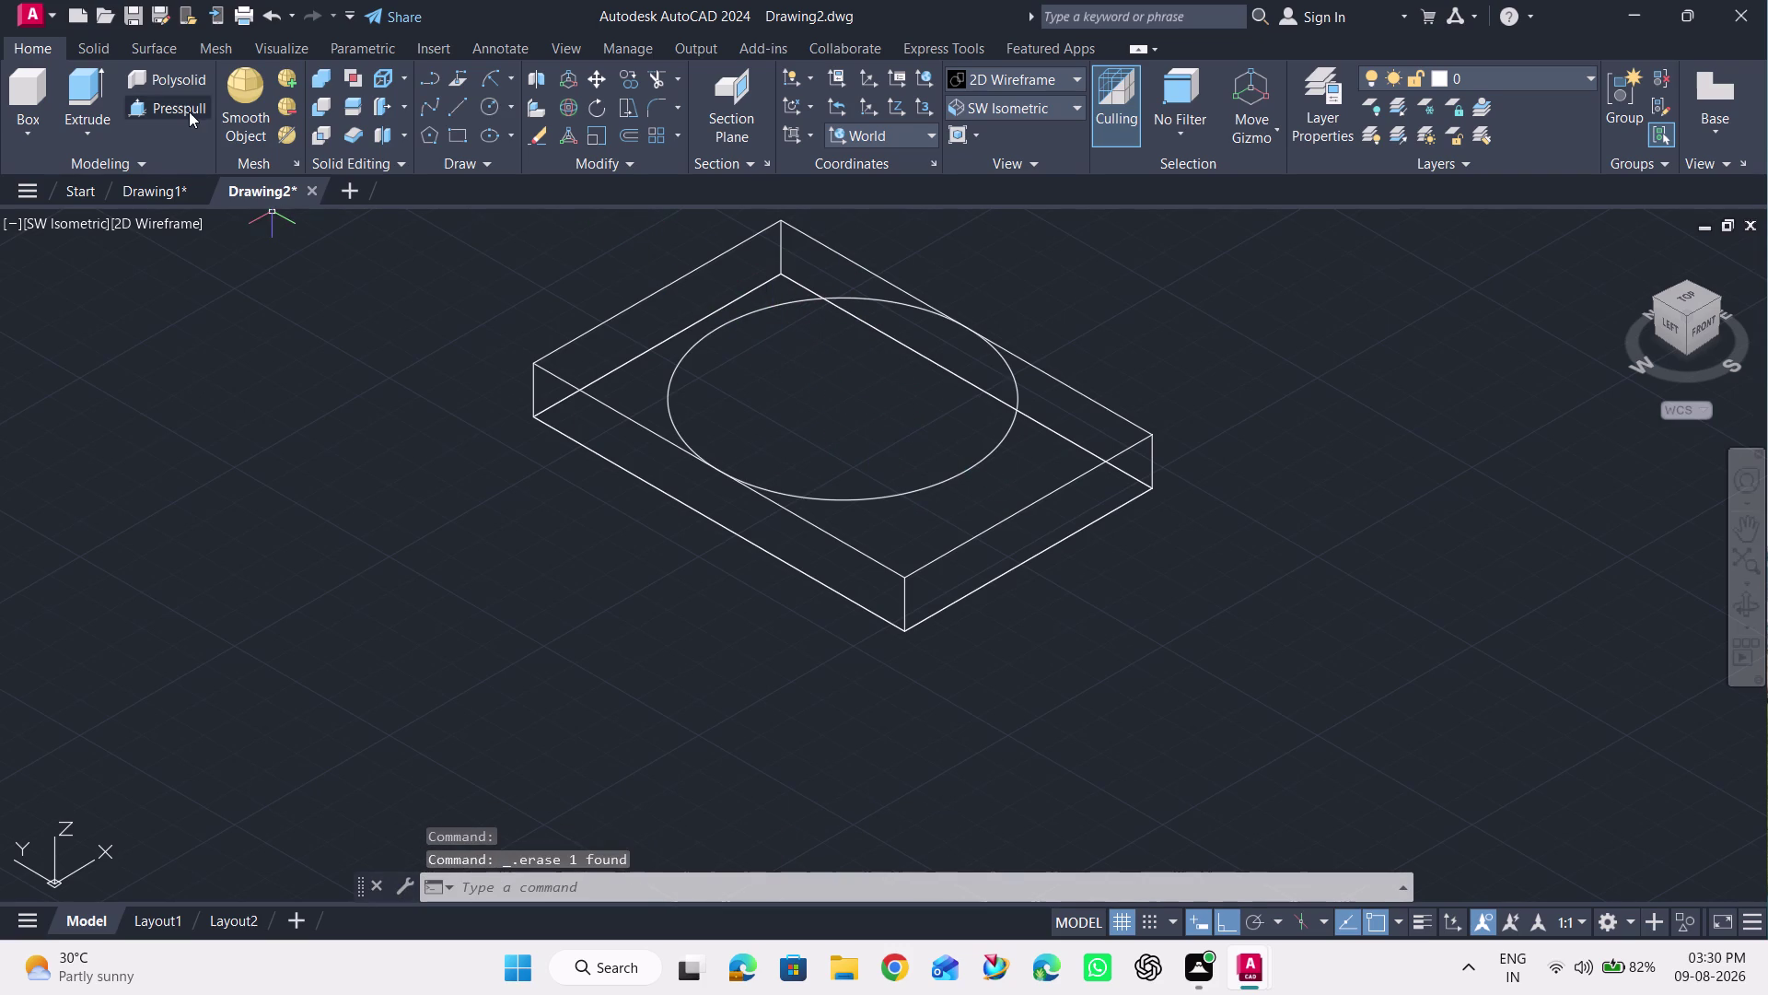
Press-pull the radius 40 circle up 20 units into a cylindrical boss.
click(189, 111)
click(737, 368)
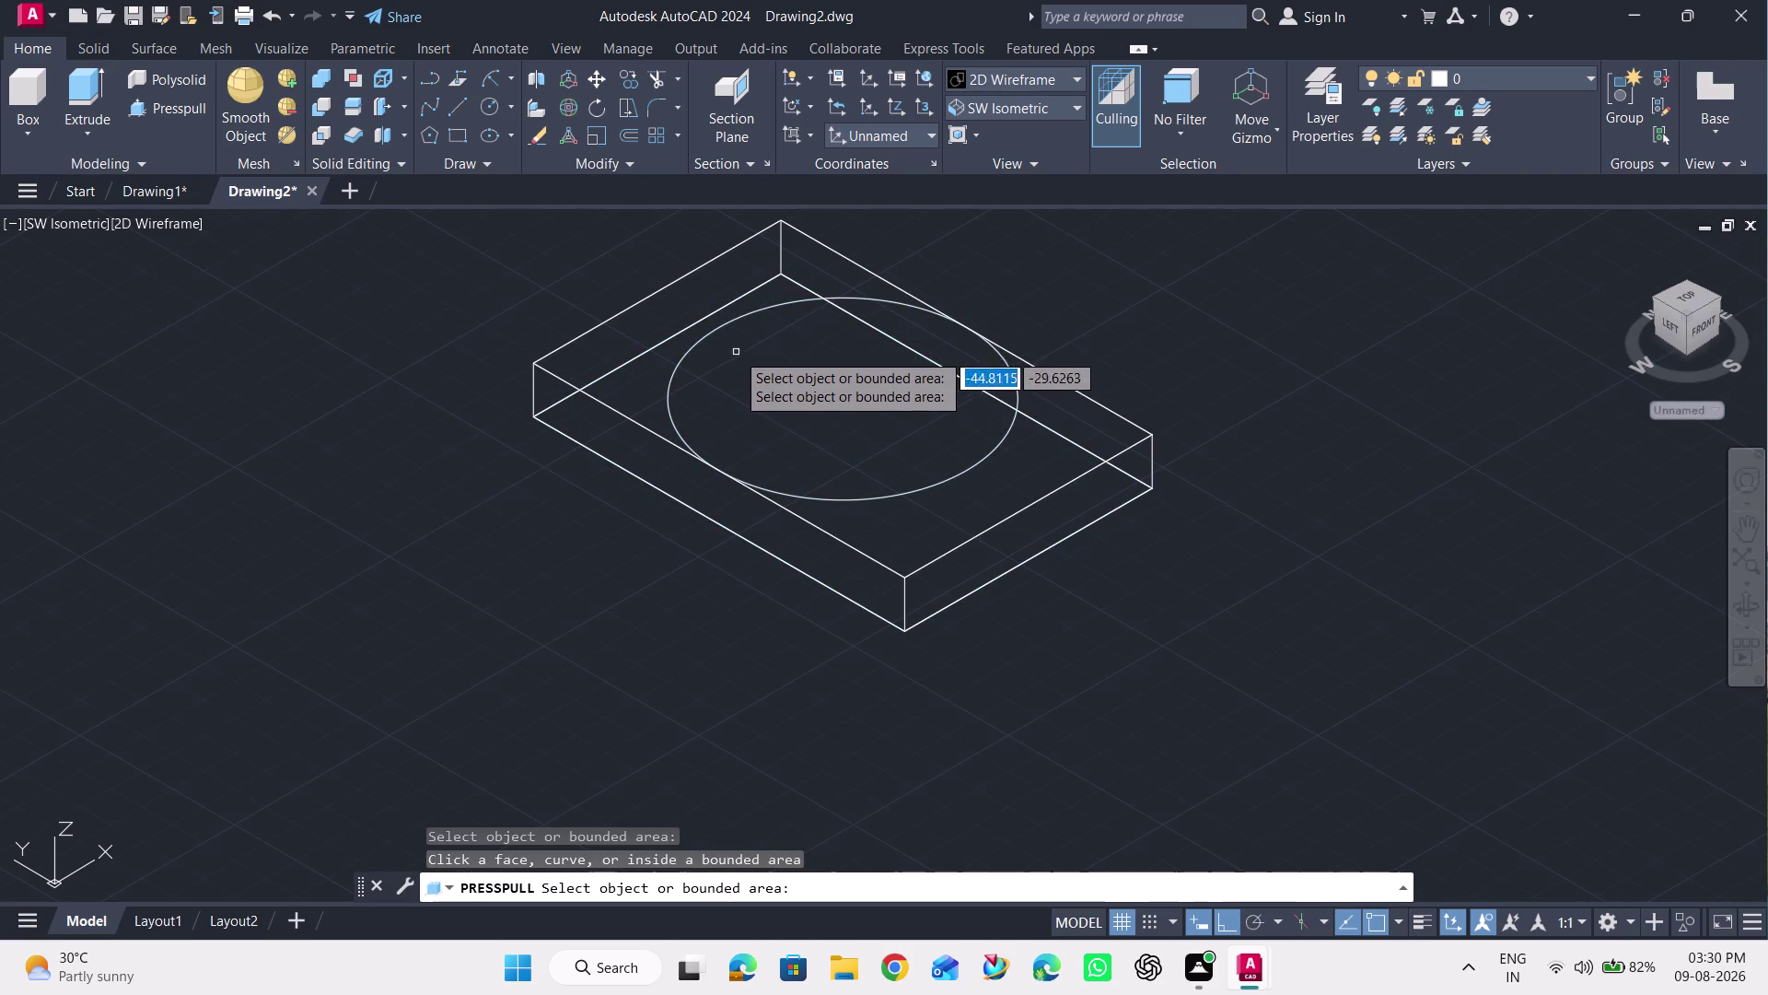
click(733, 328)
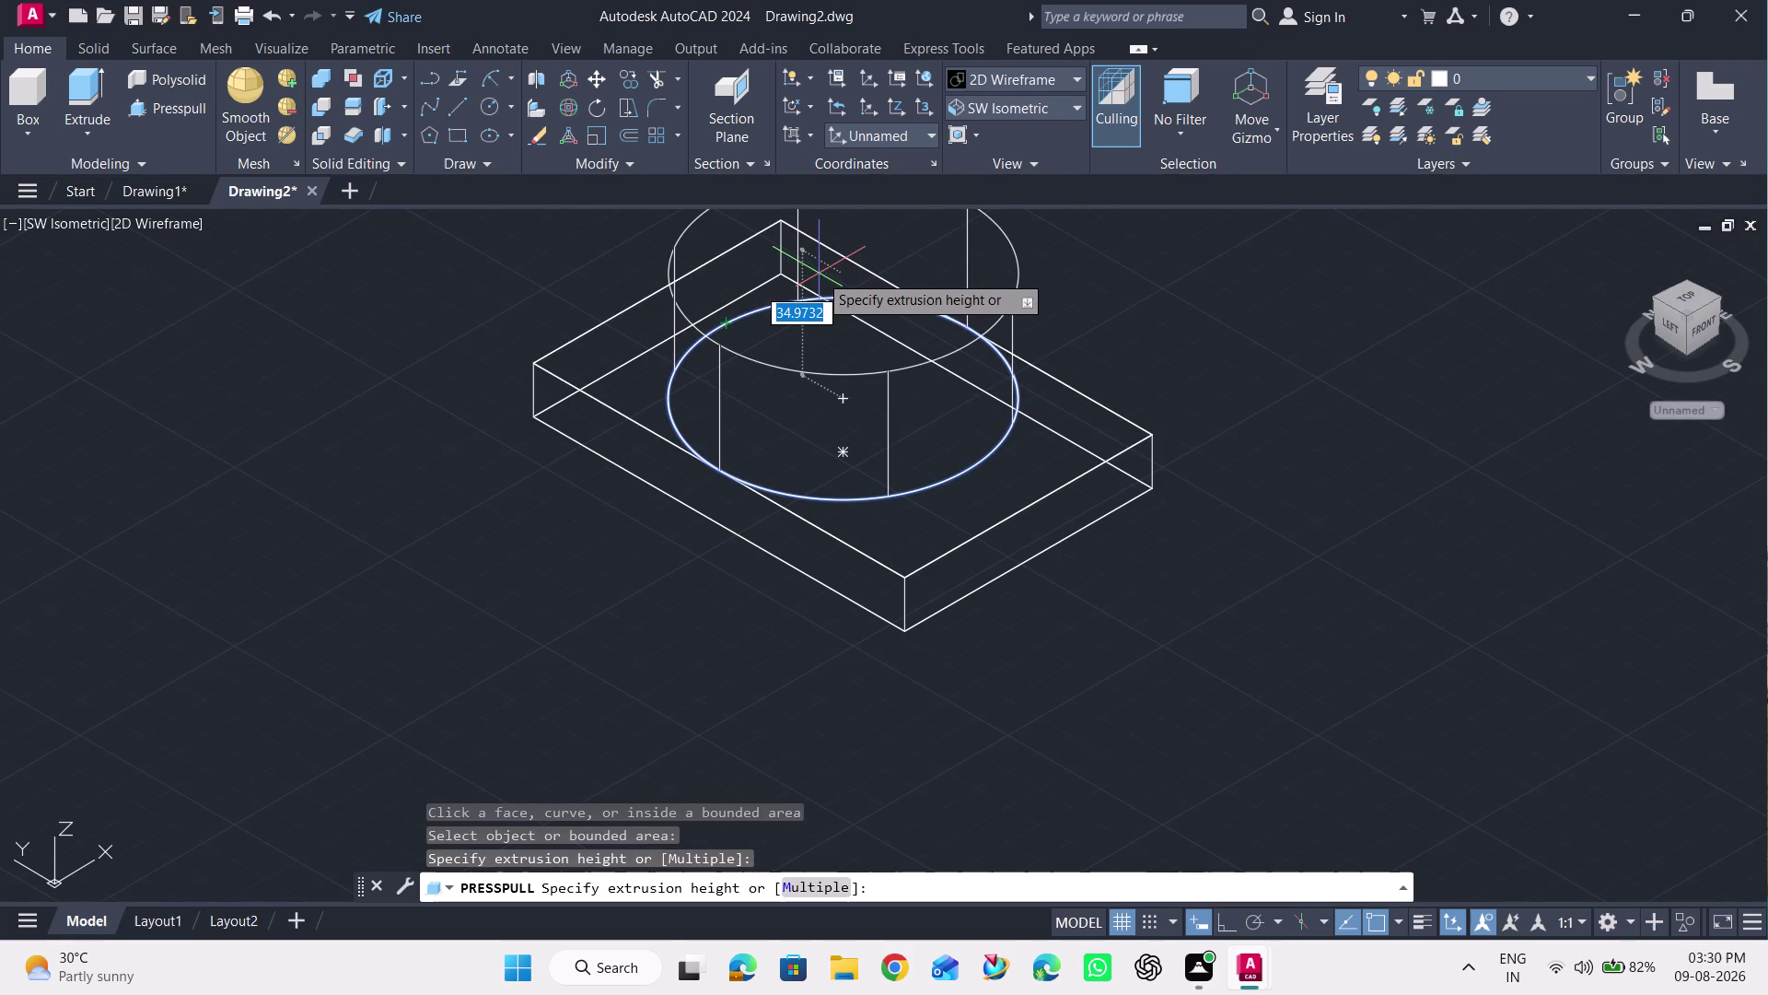
text(20)
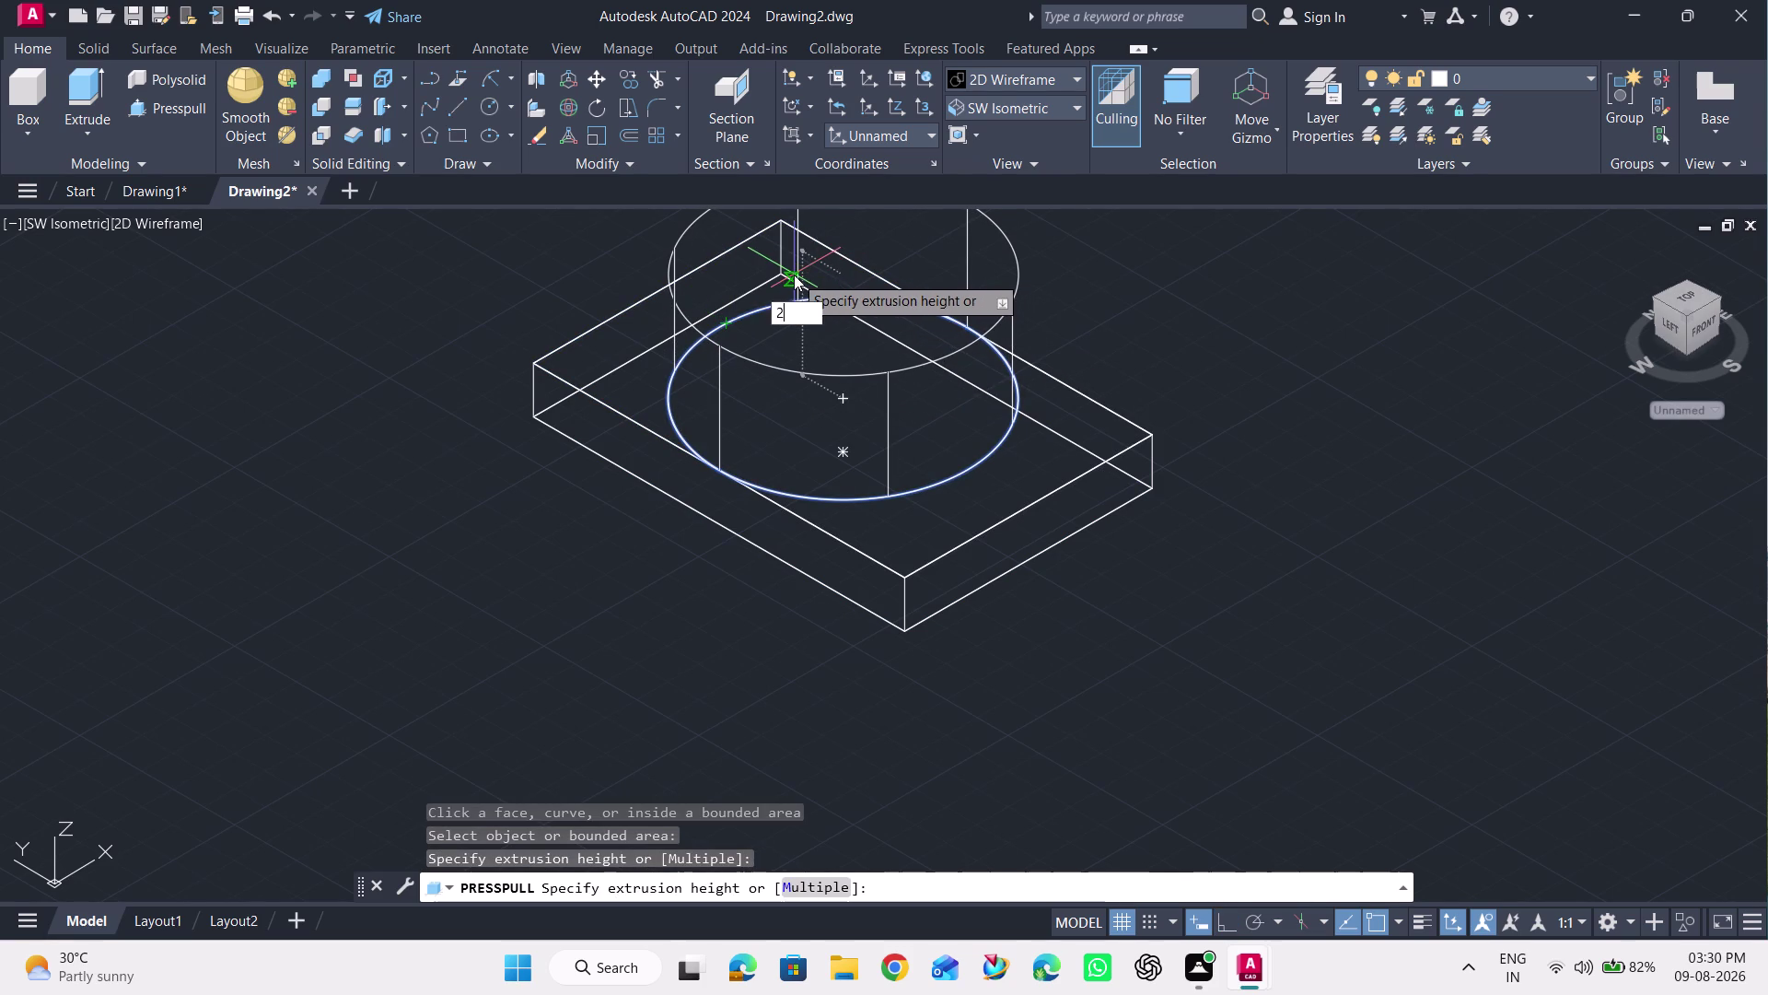
key(Return)
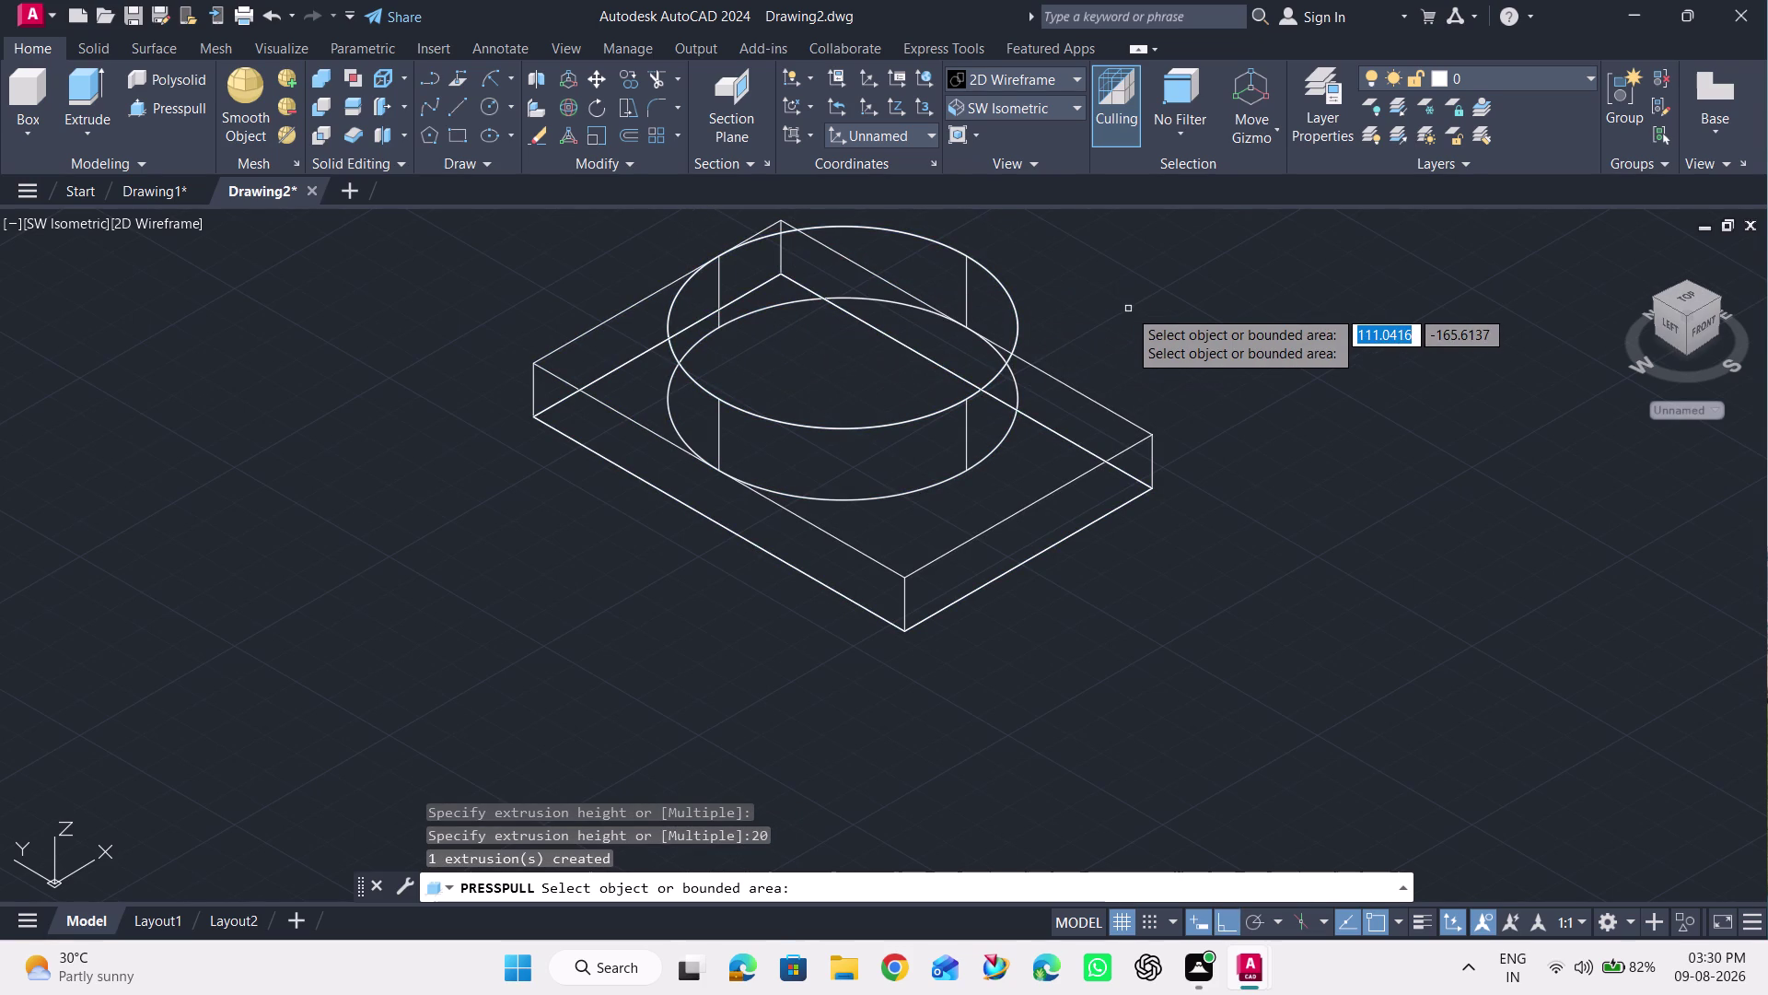
key(Escape)
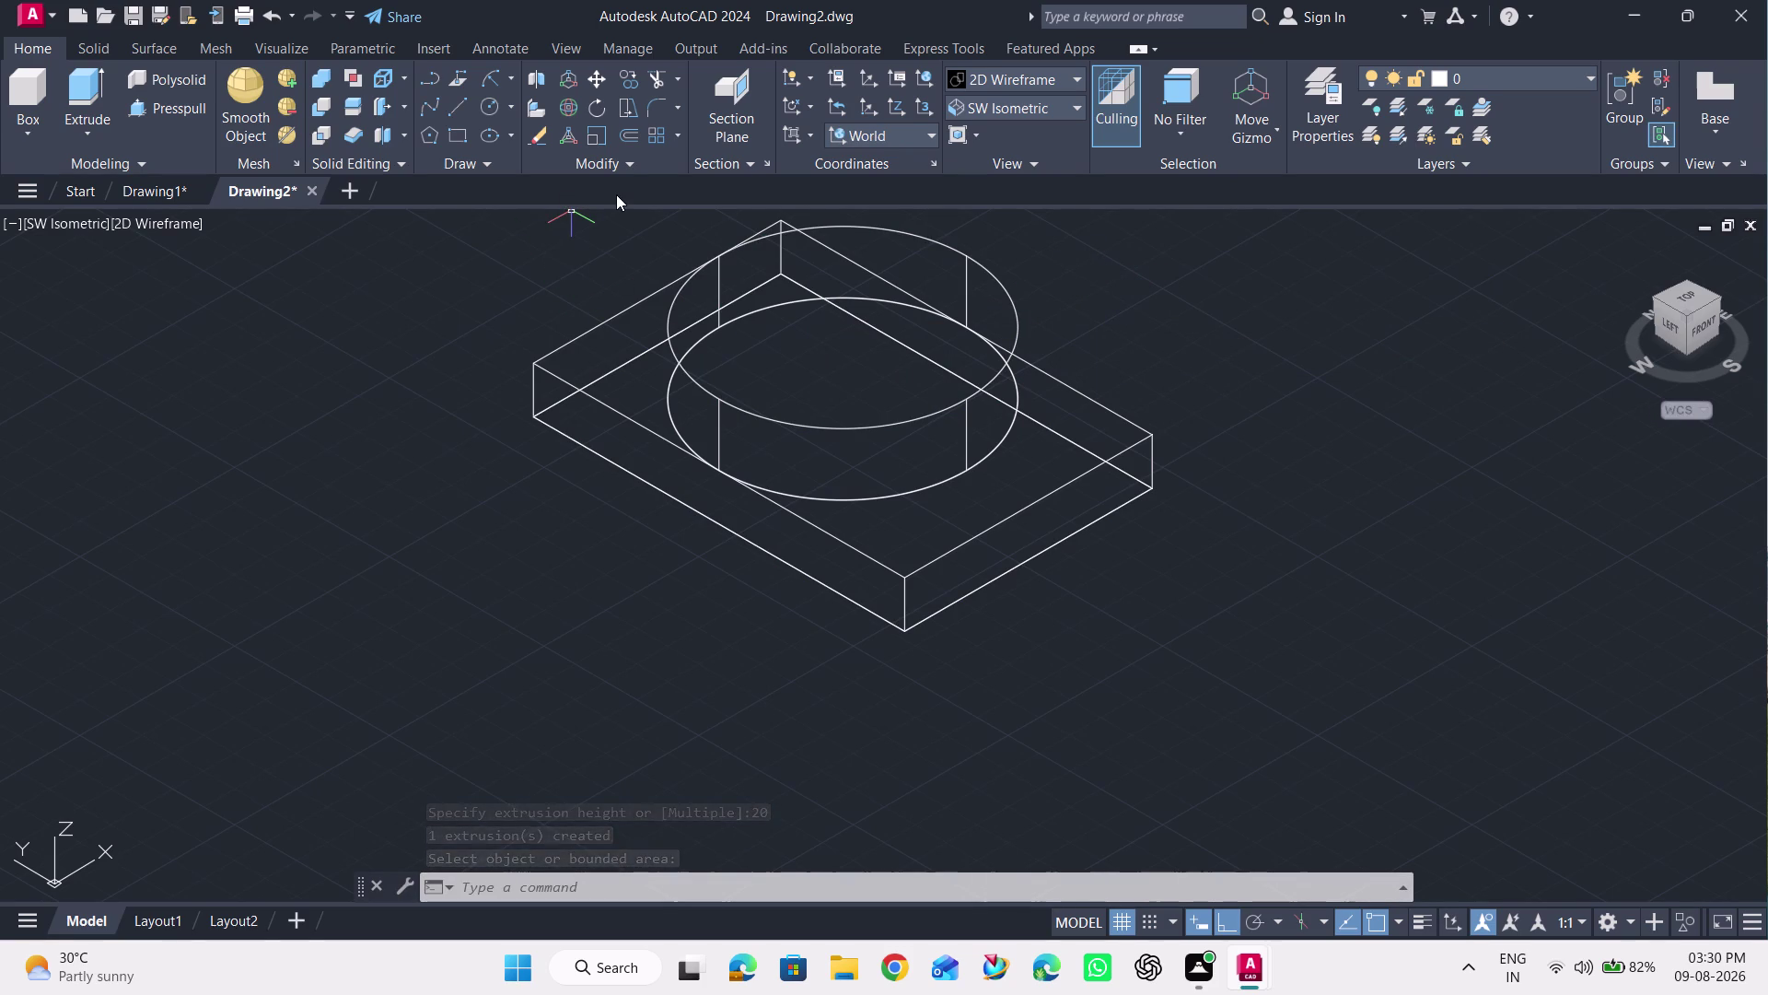
click(492, 108)
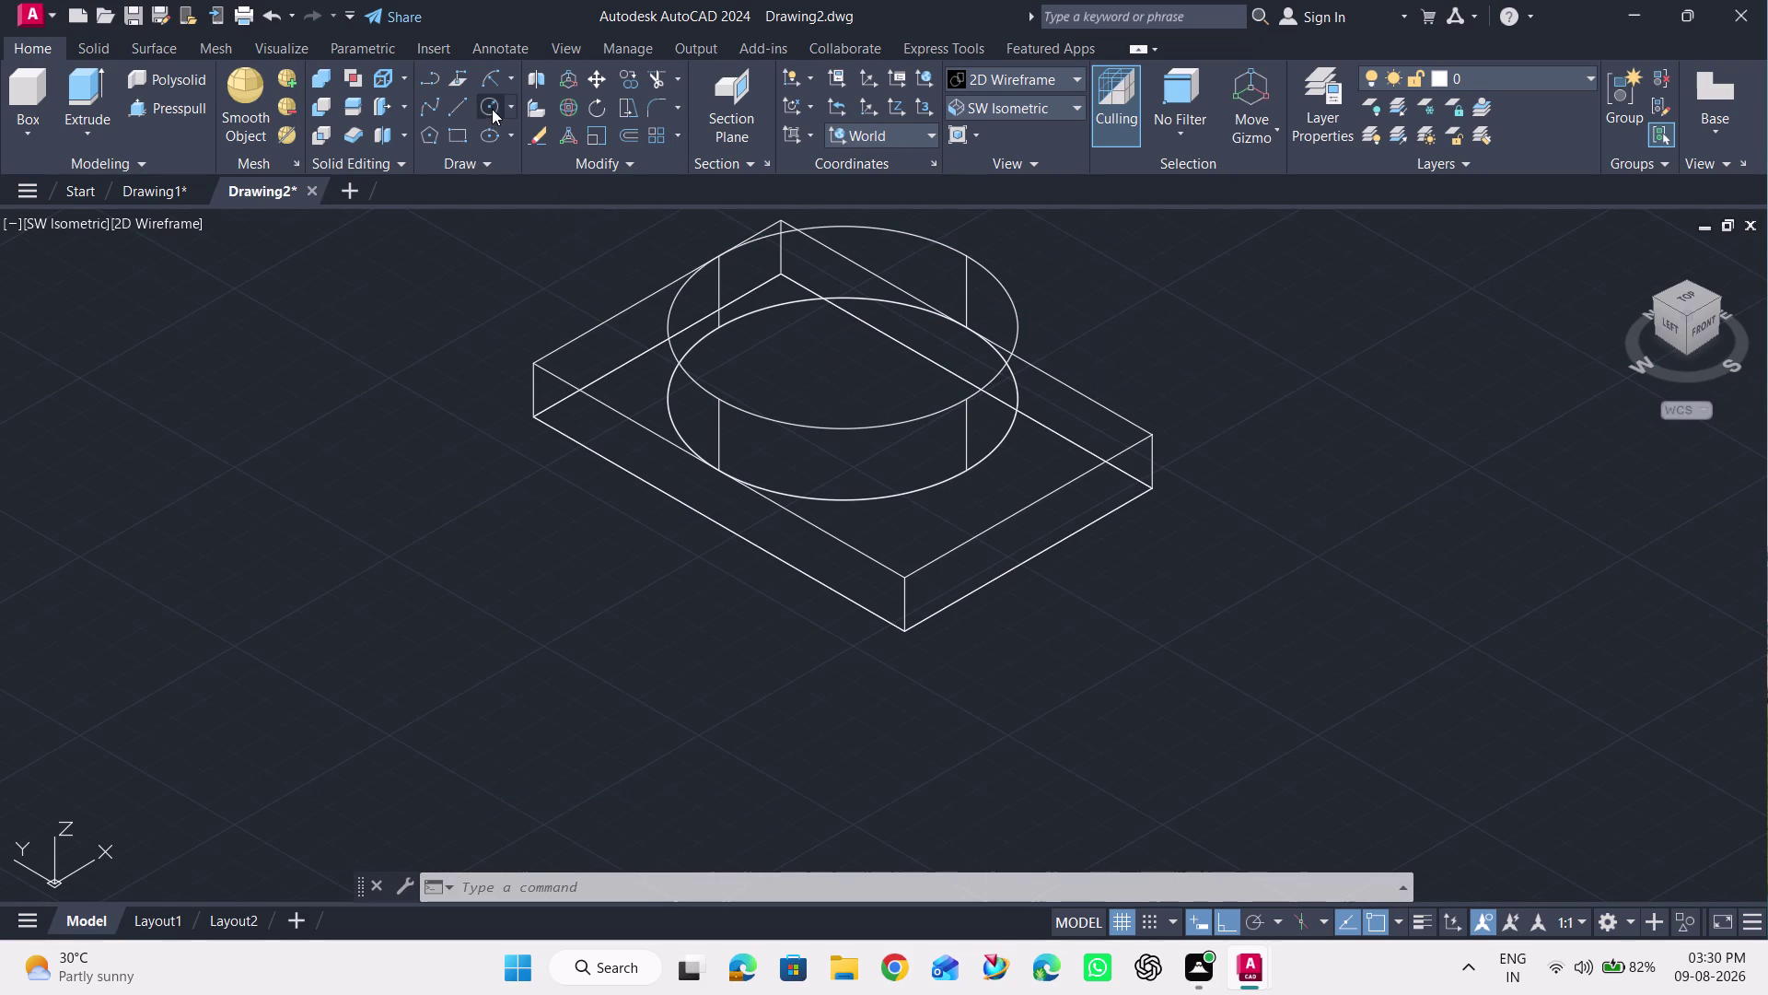
Start a new circle centred on the boss's top face.
click(841, 325)
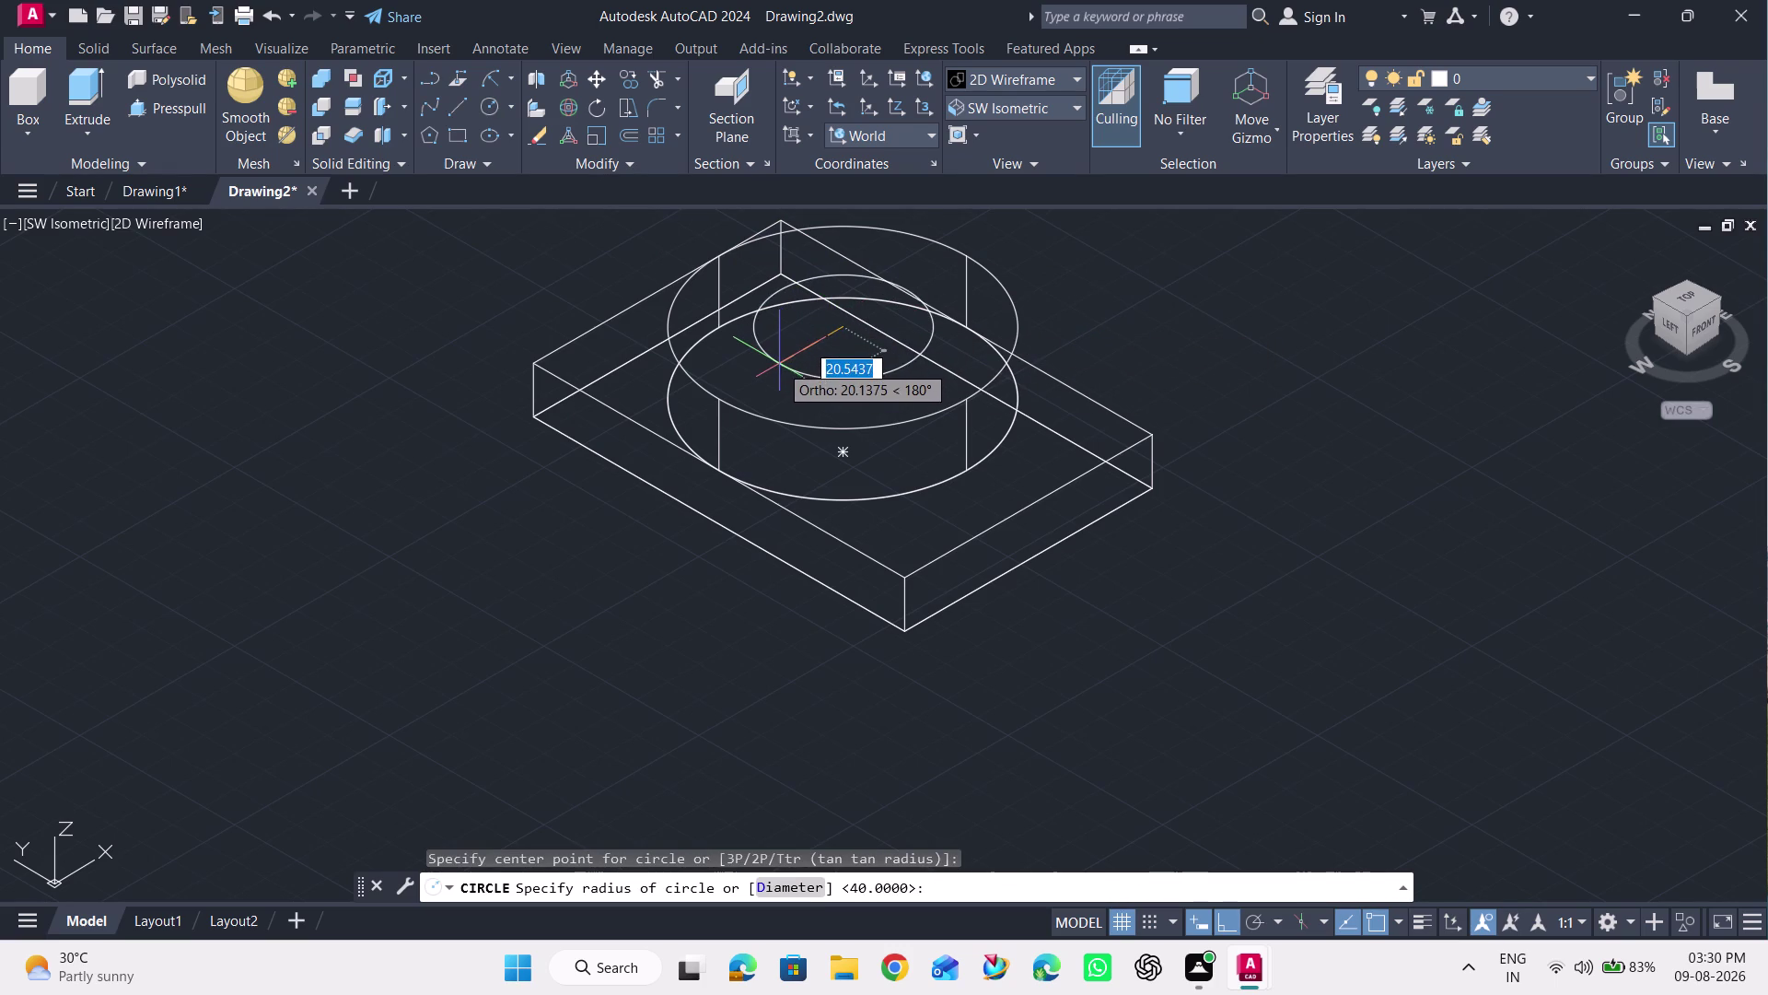
Give the inner circle radius 30 and press-pull it 15 units.
key(3)
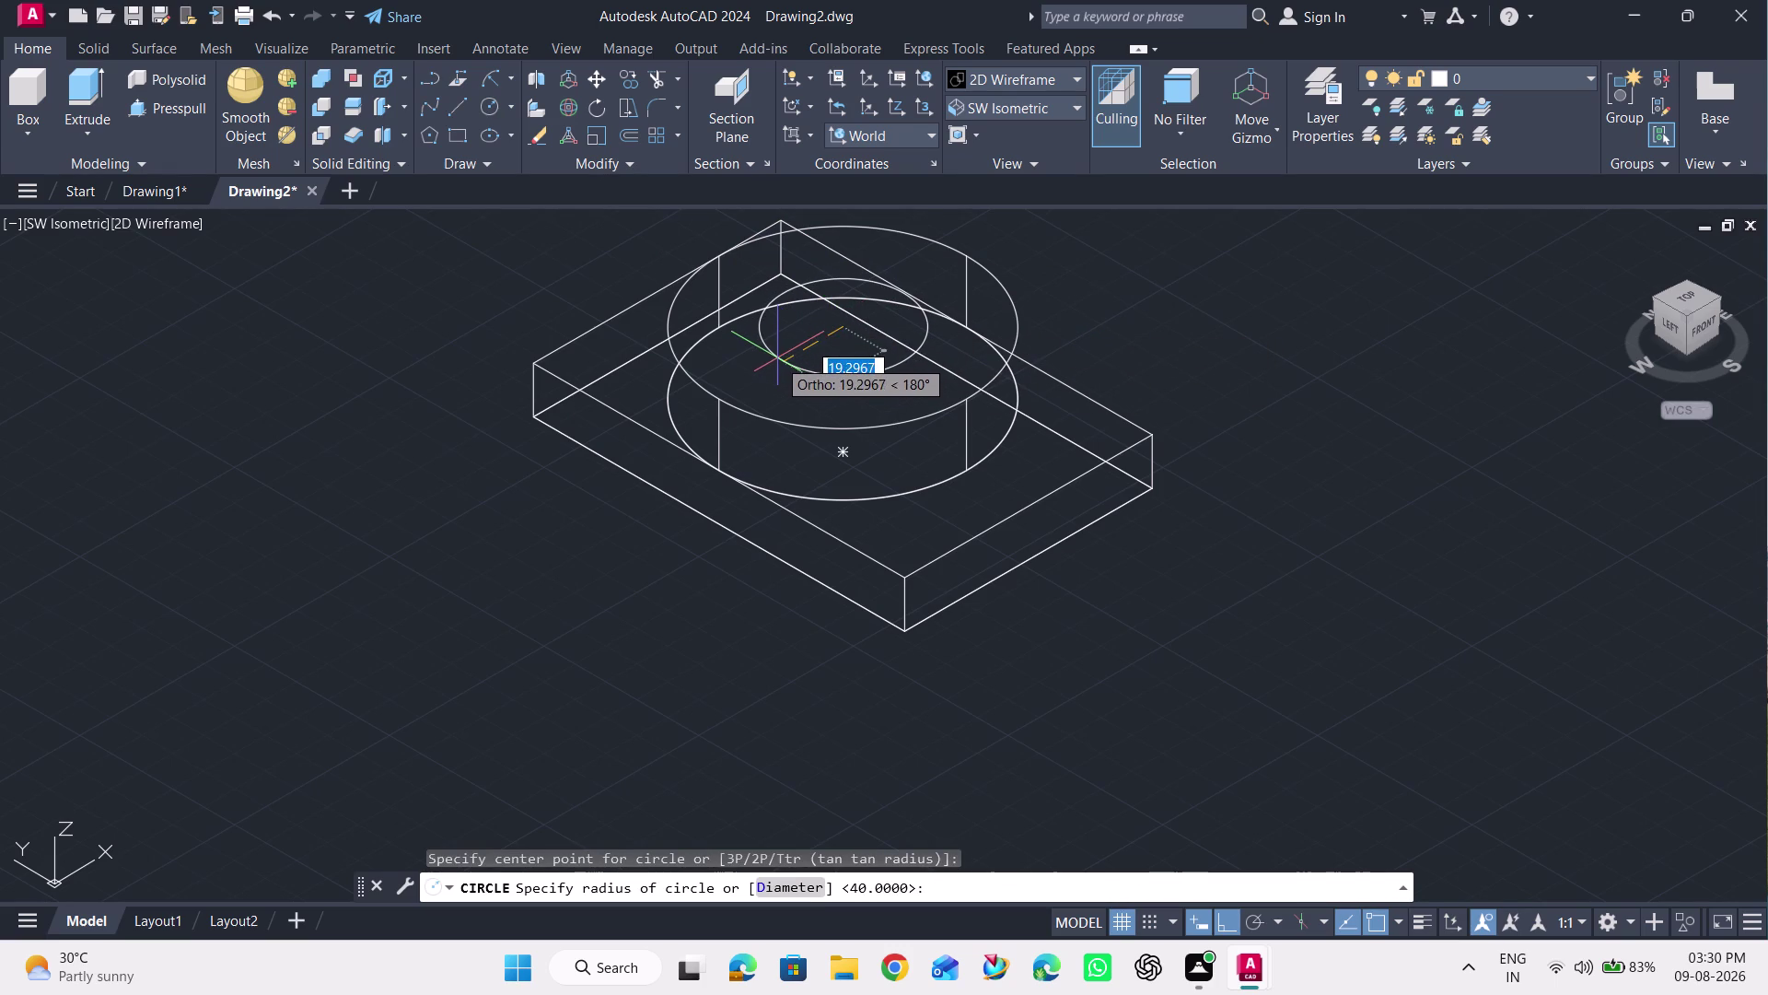
key(0)
key(Return)
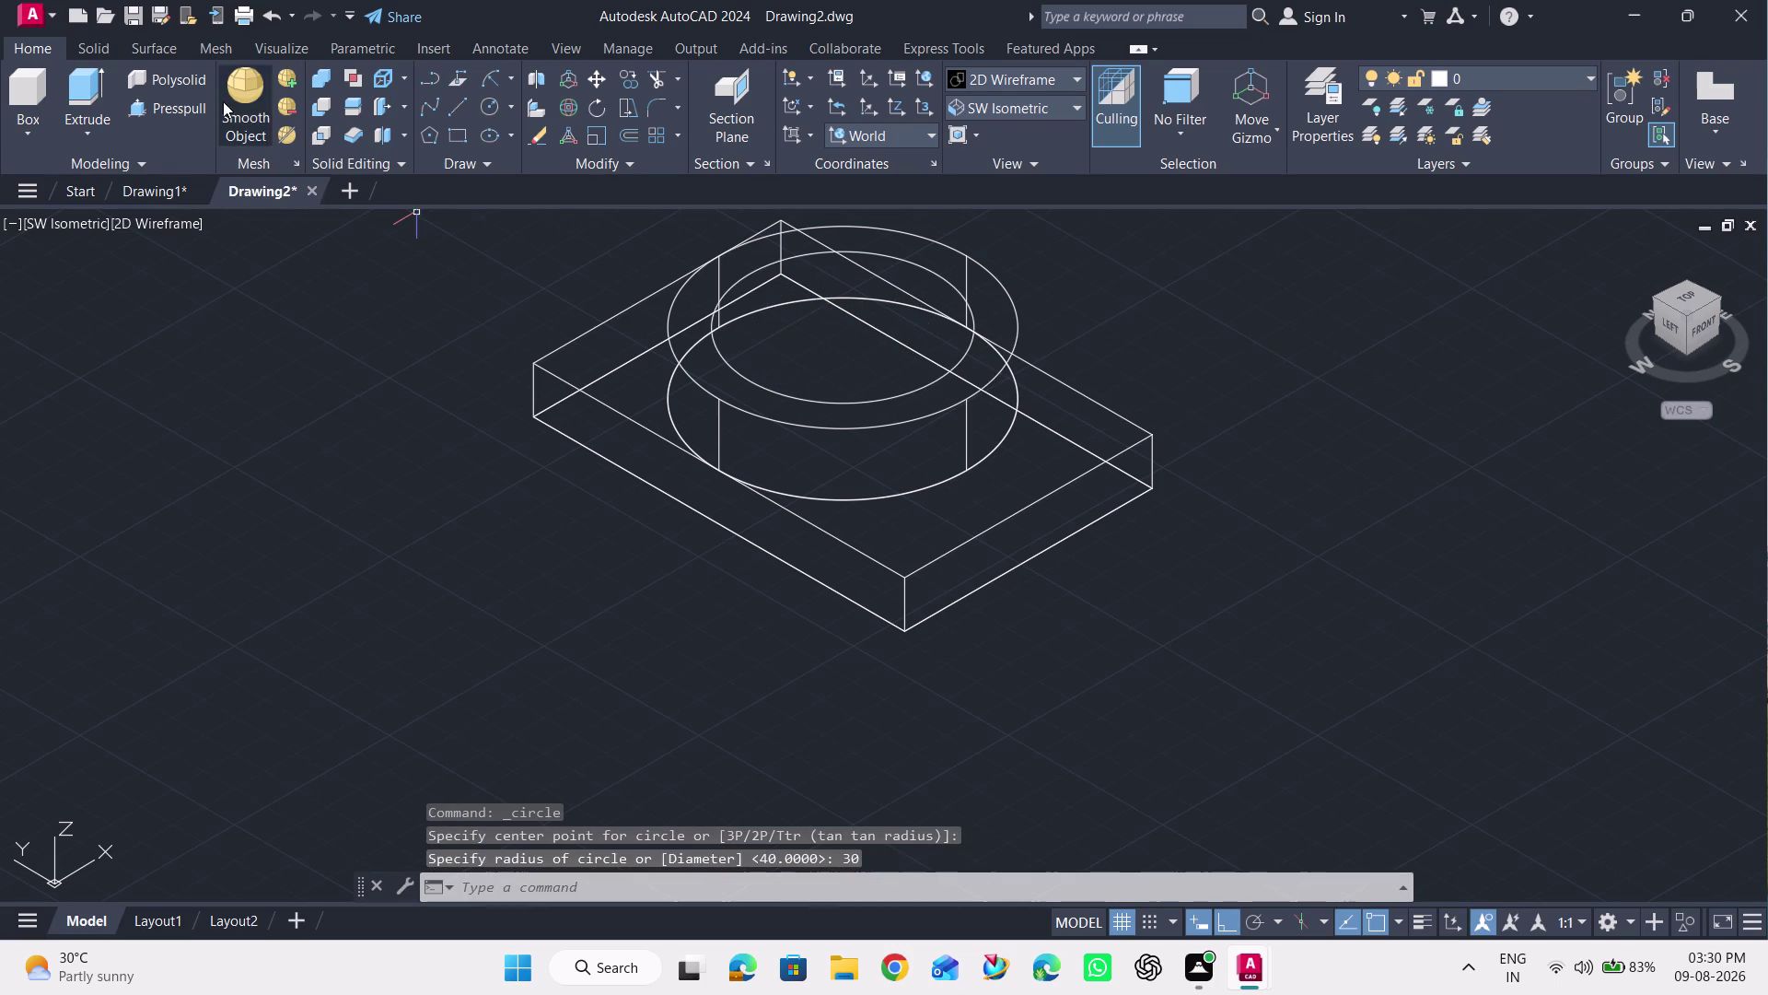
click(196, 108)
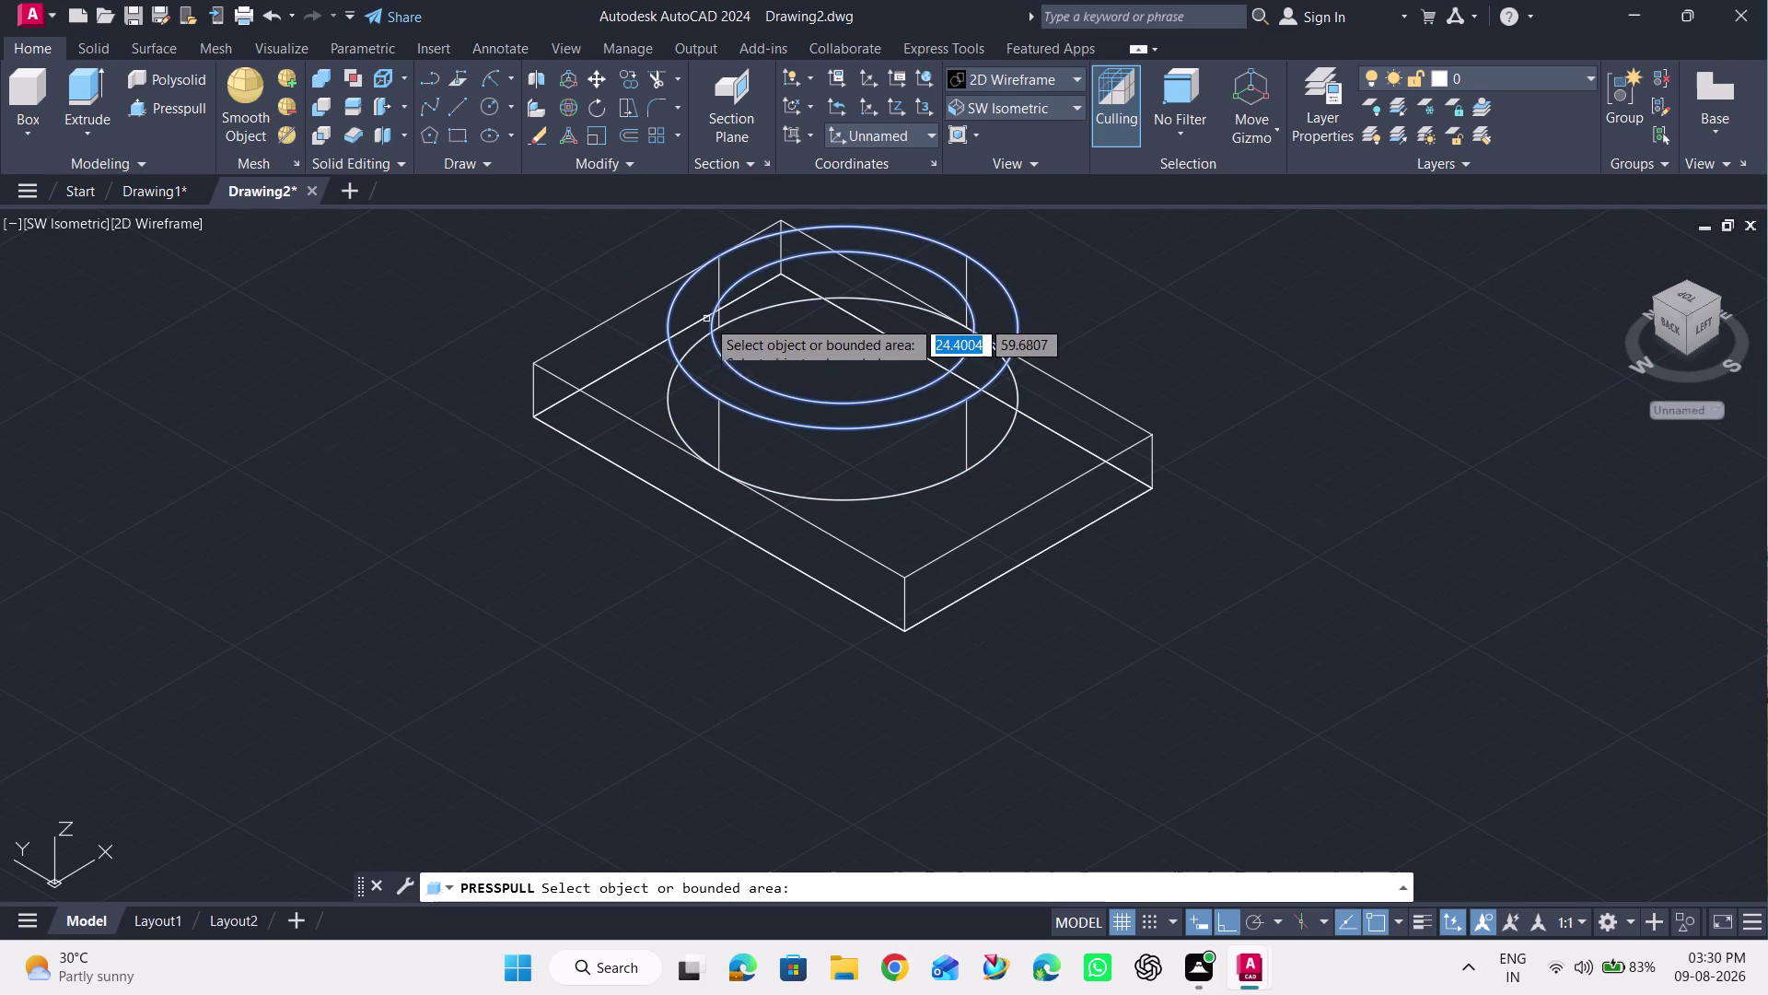
click(716, 307)
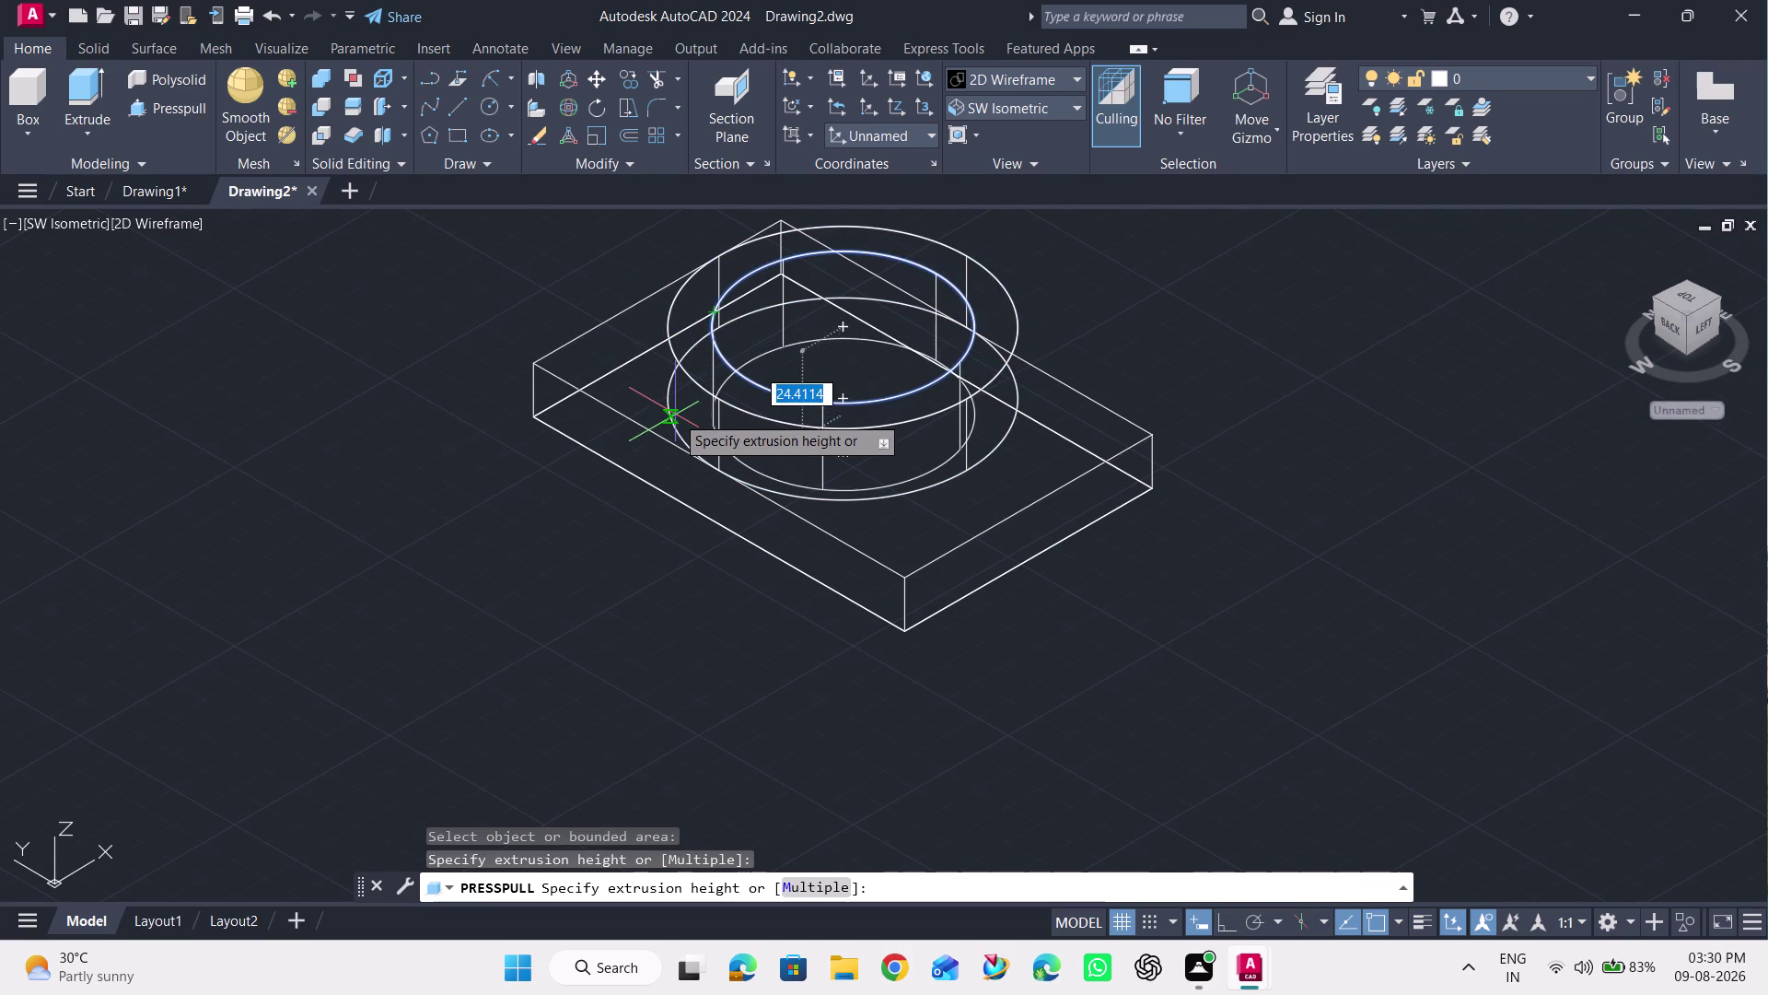
key(1)
key(5)
key(Return)
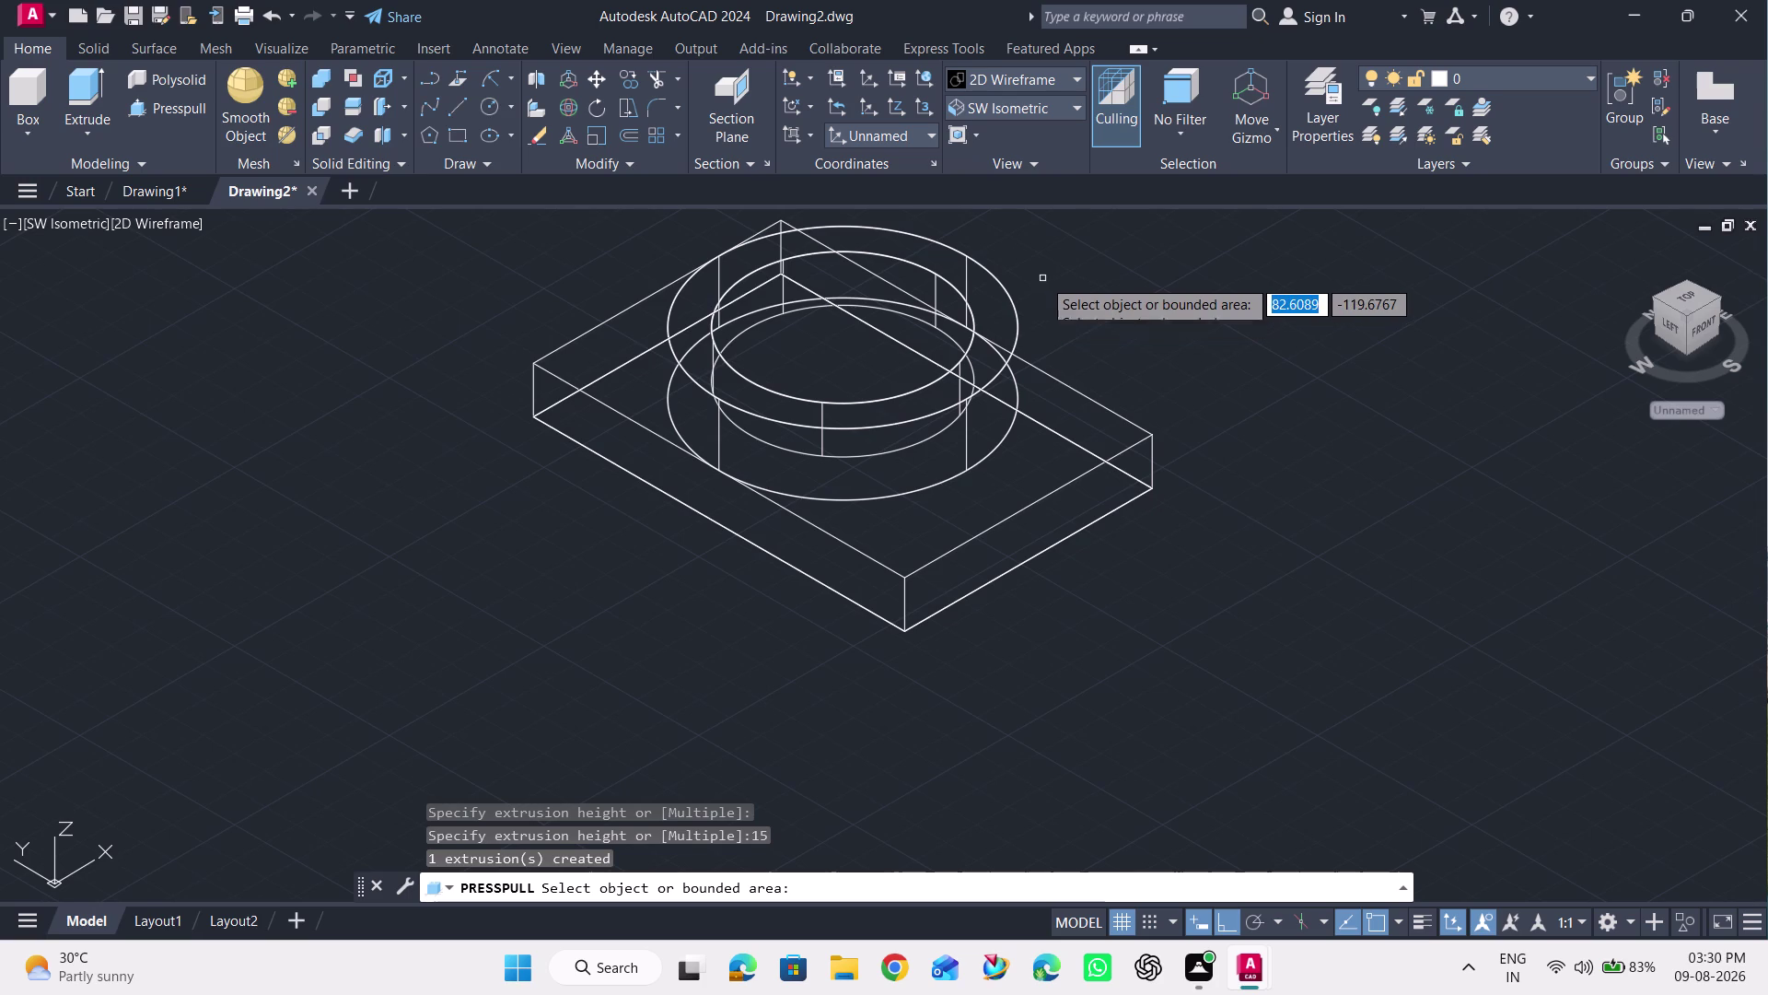
Switch to Shades of Gray and press-pull the inner circle 15 units again.
click(999, 72)
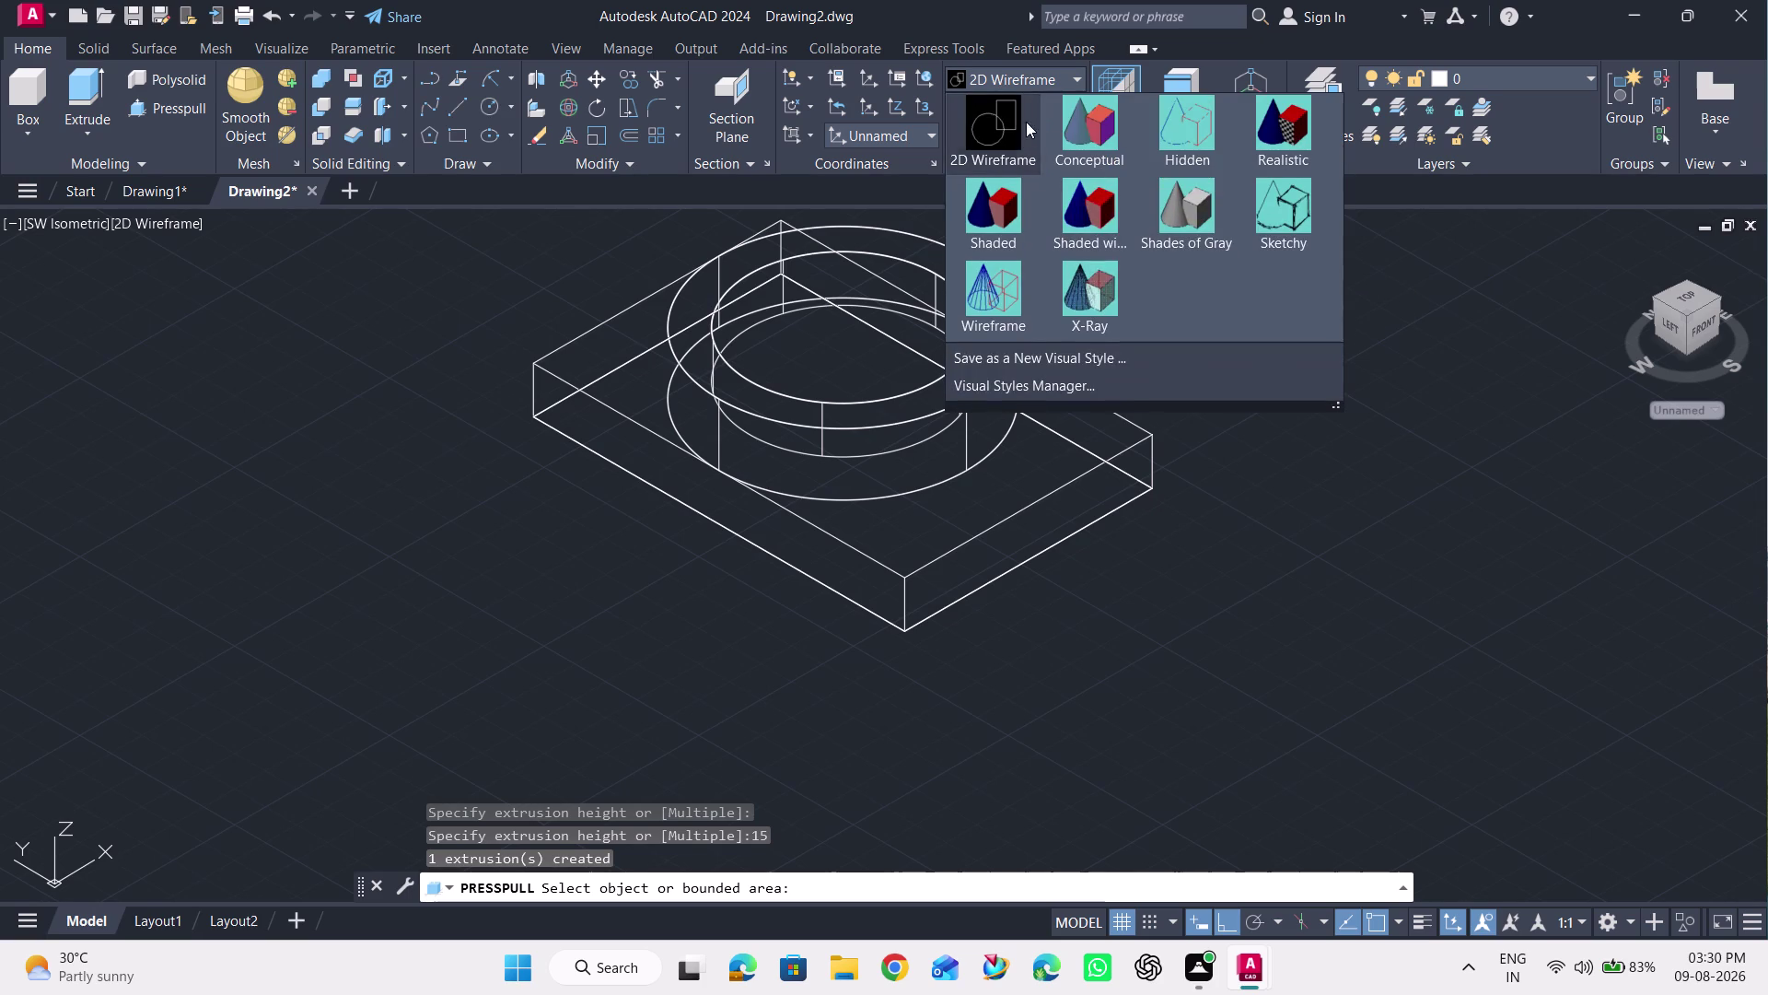
click(1177, 212)
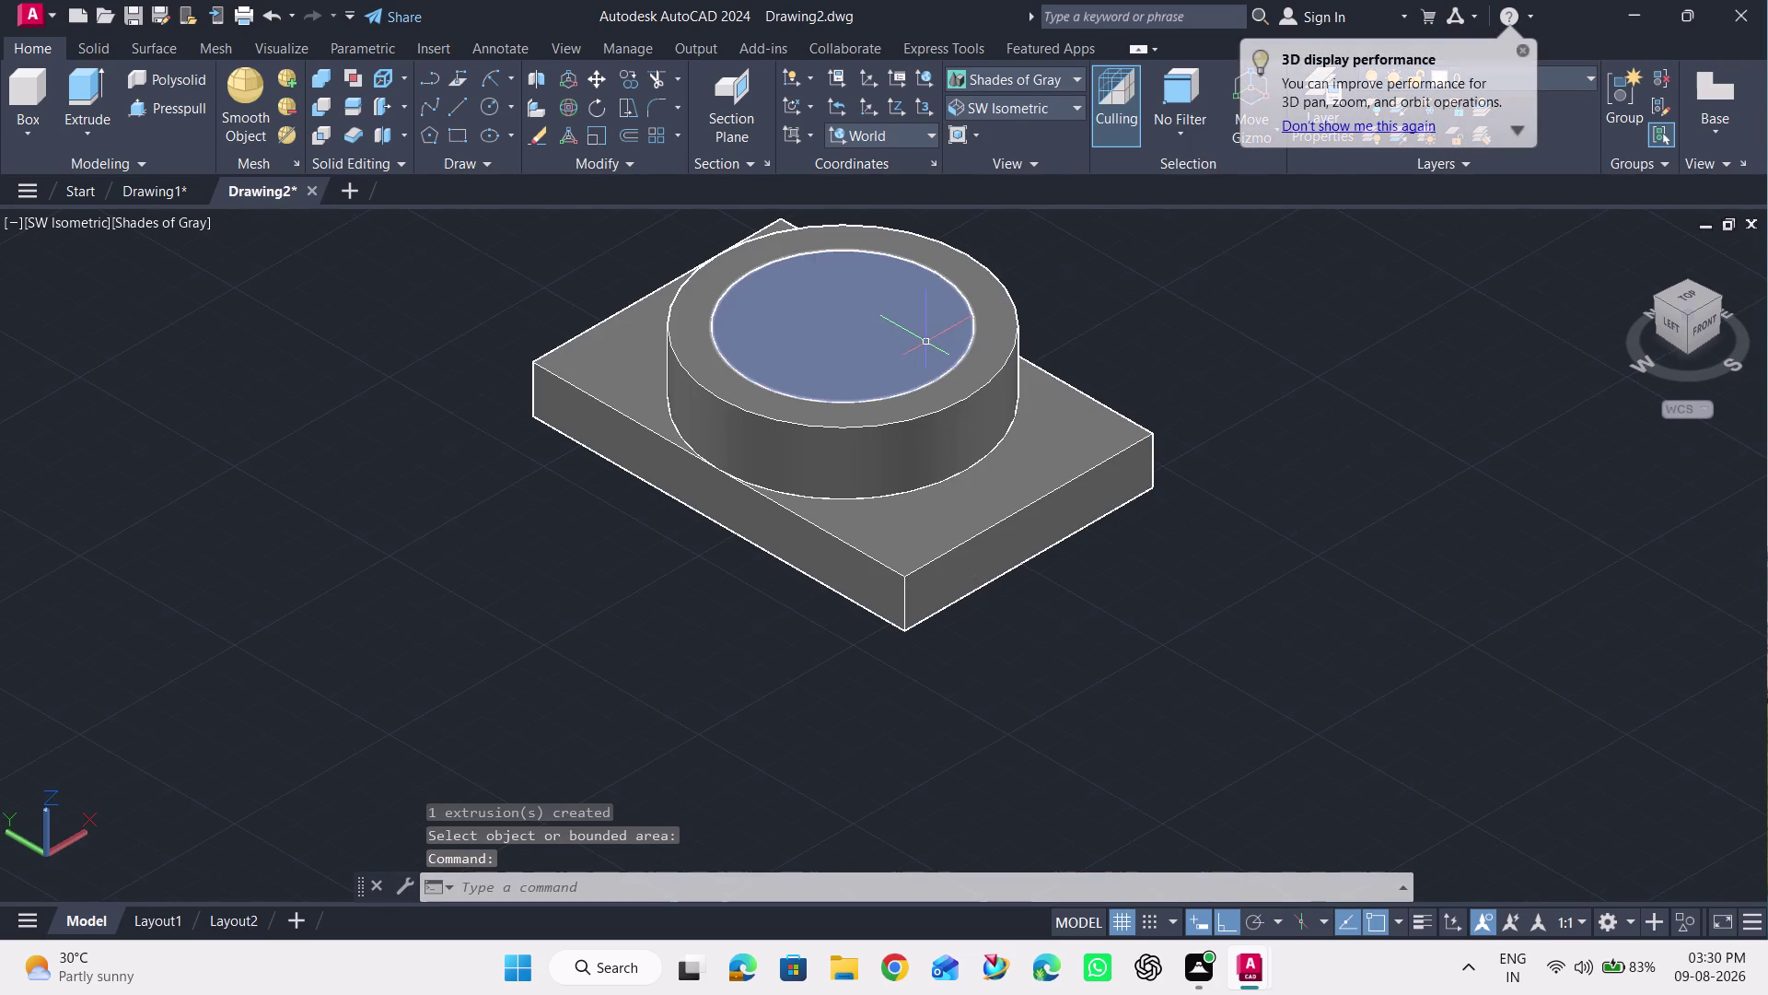
click(926, 342)
key(Escape)
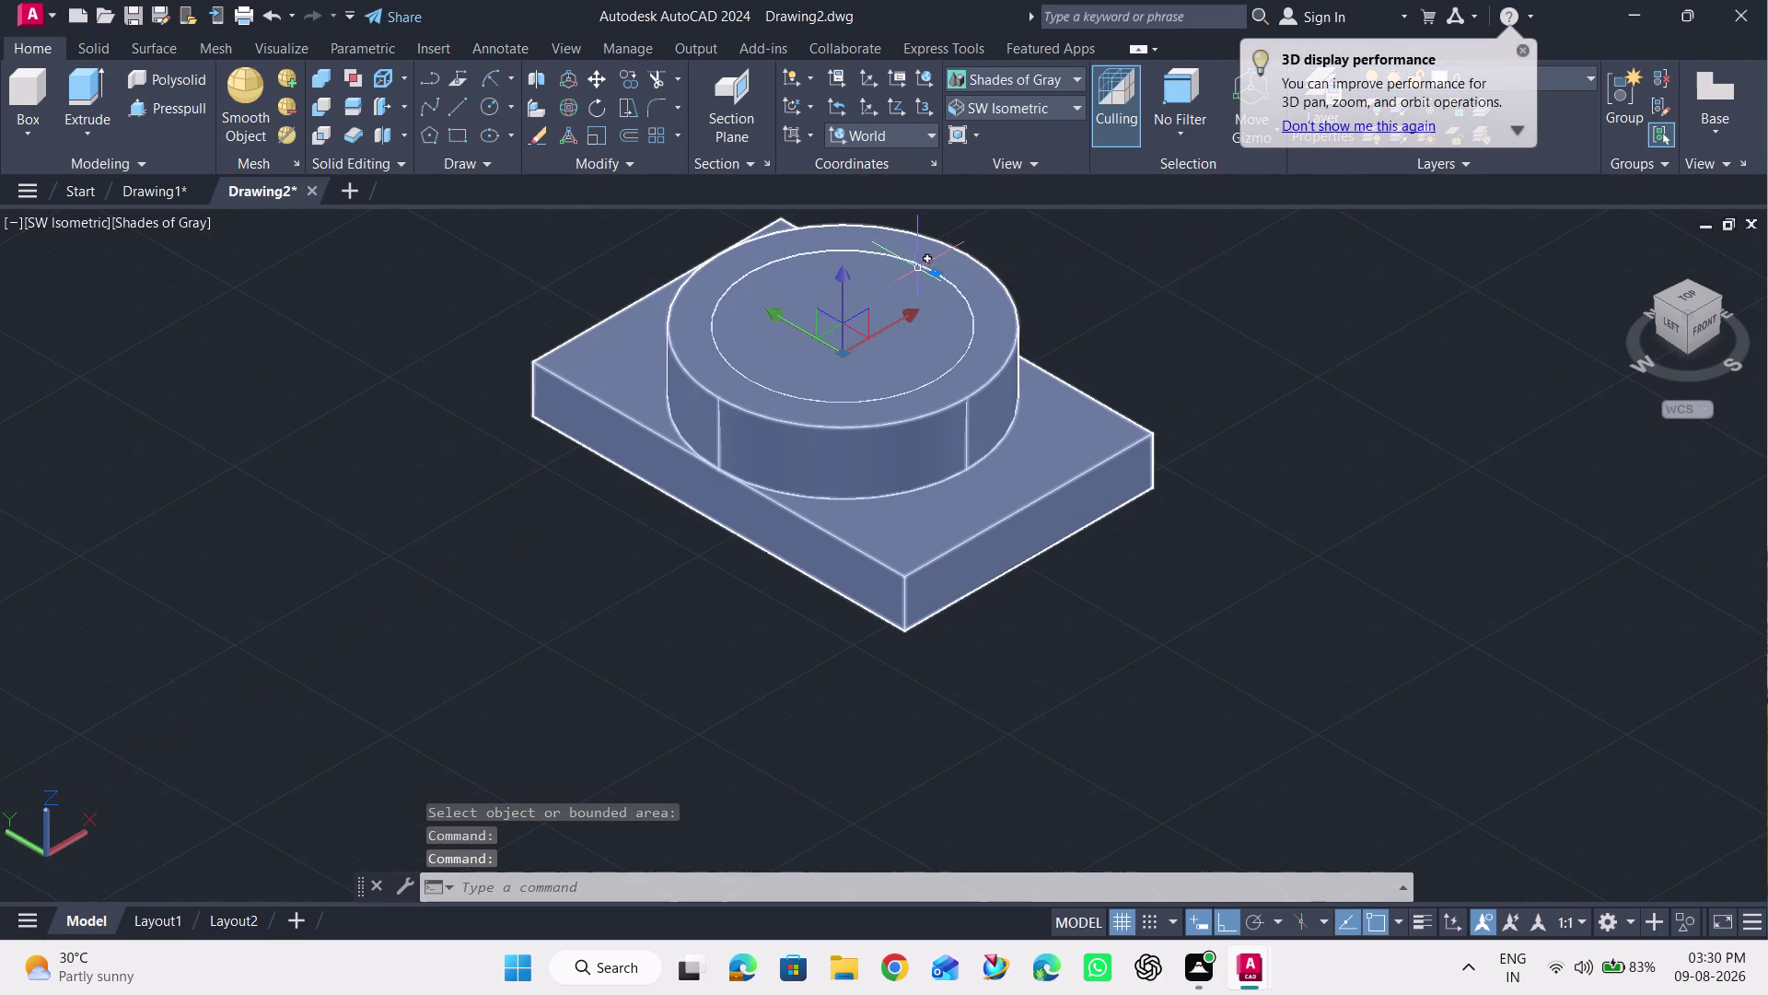
click(180, 107)
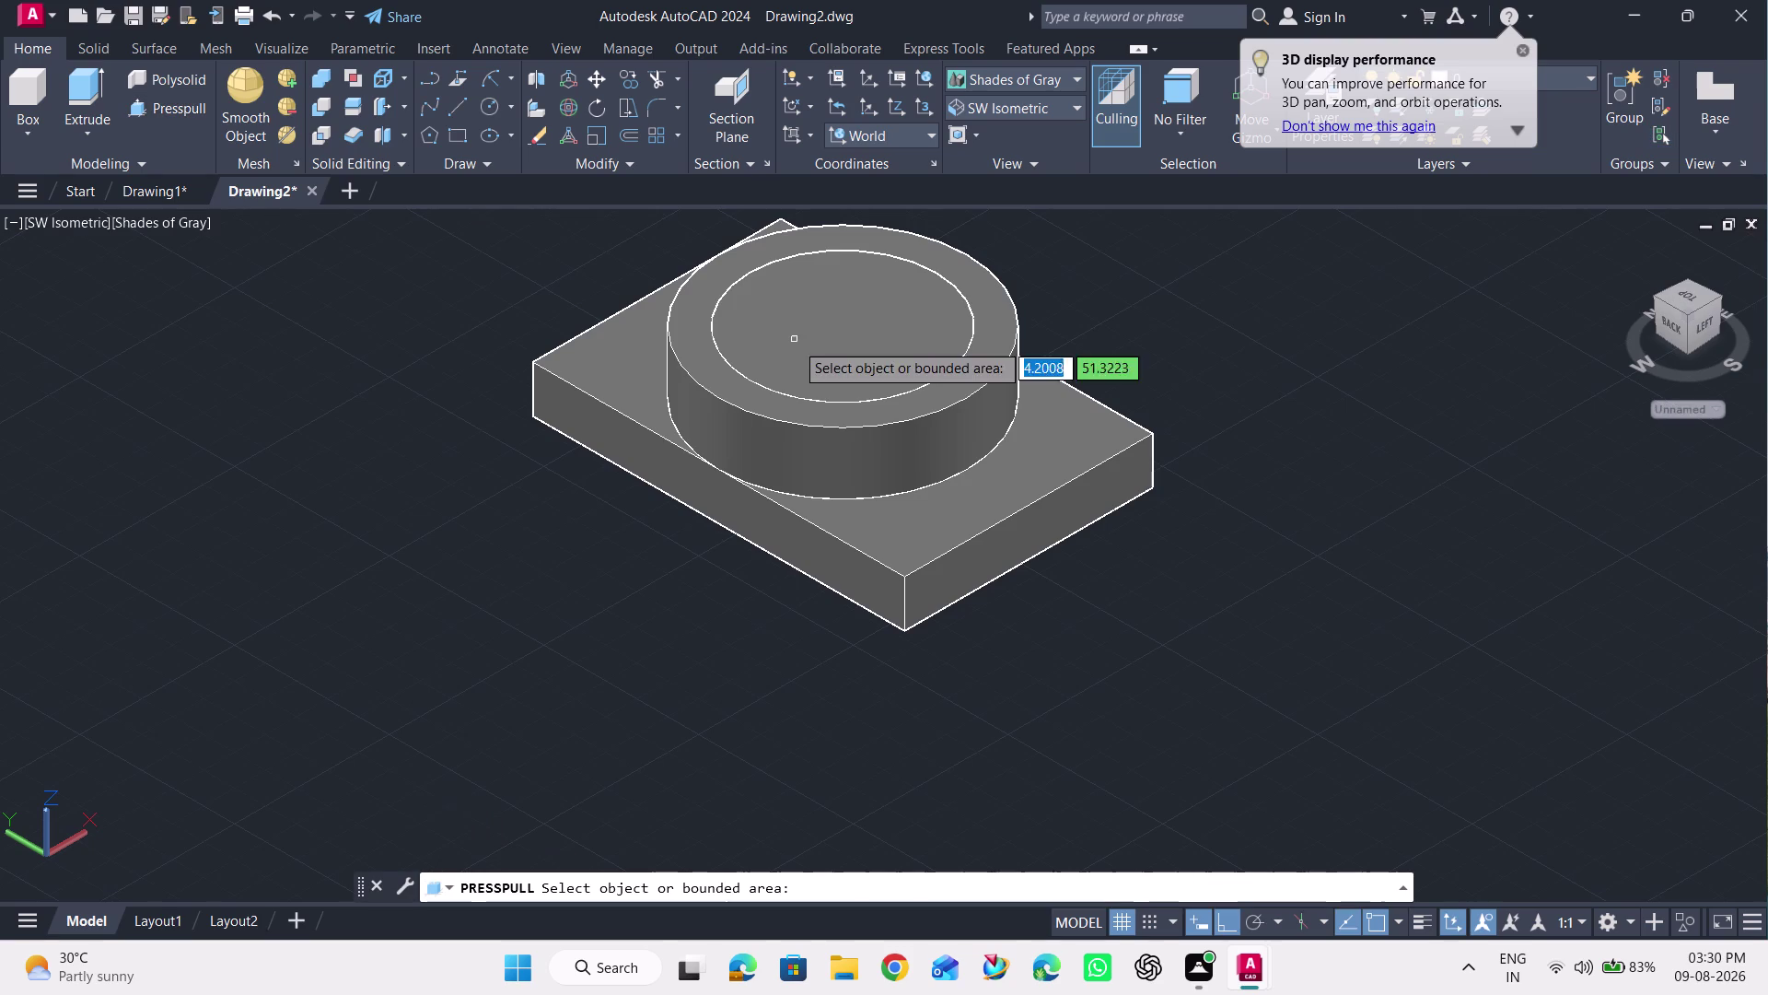
click(741, 282)
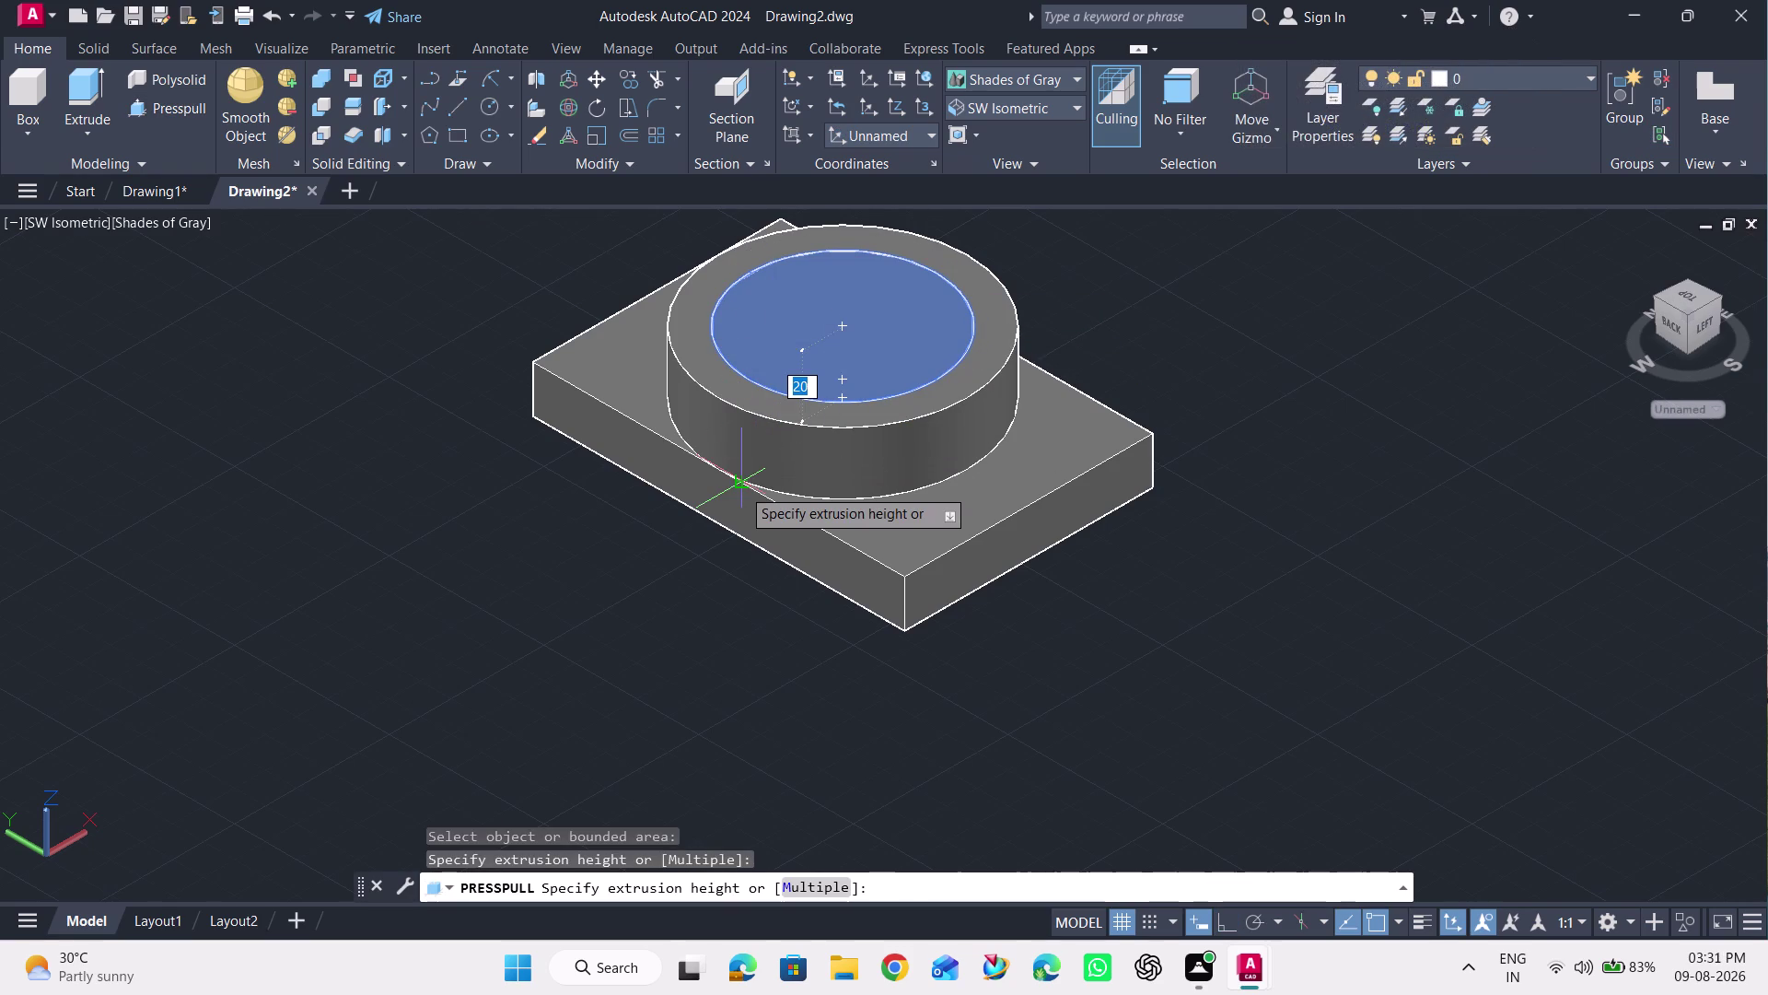
text(15)
key(Return)
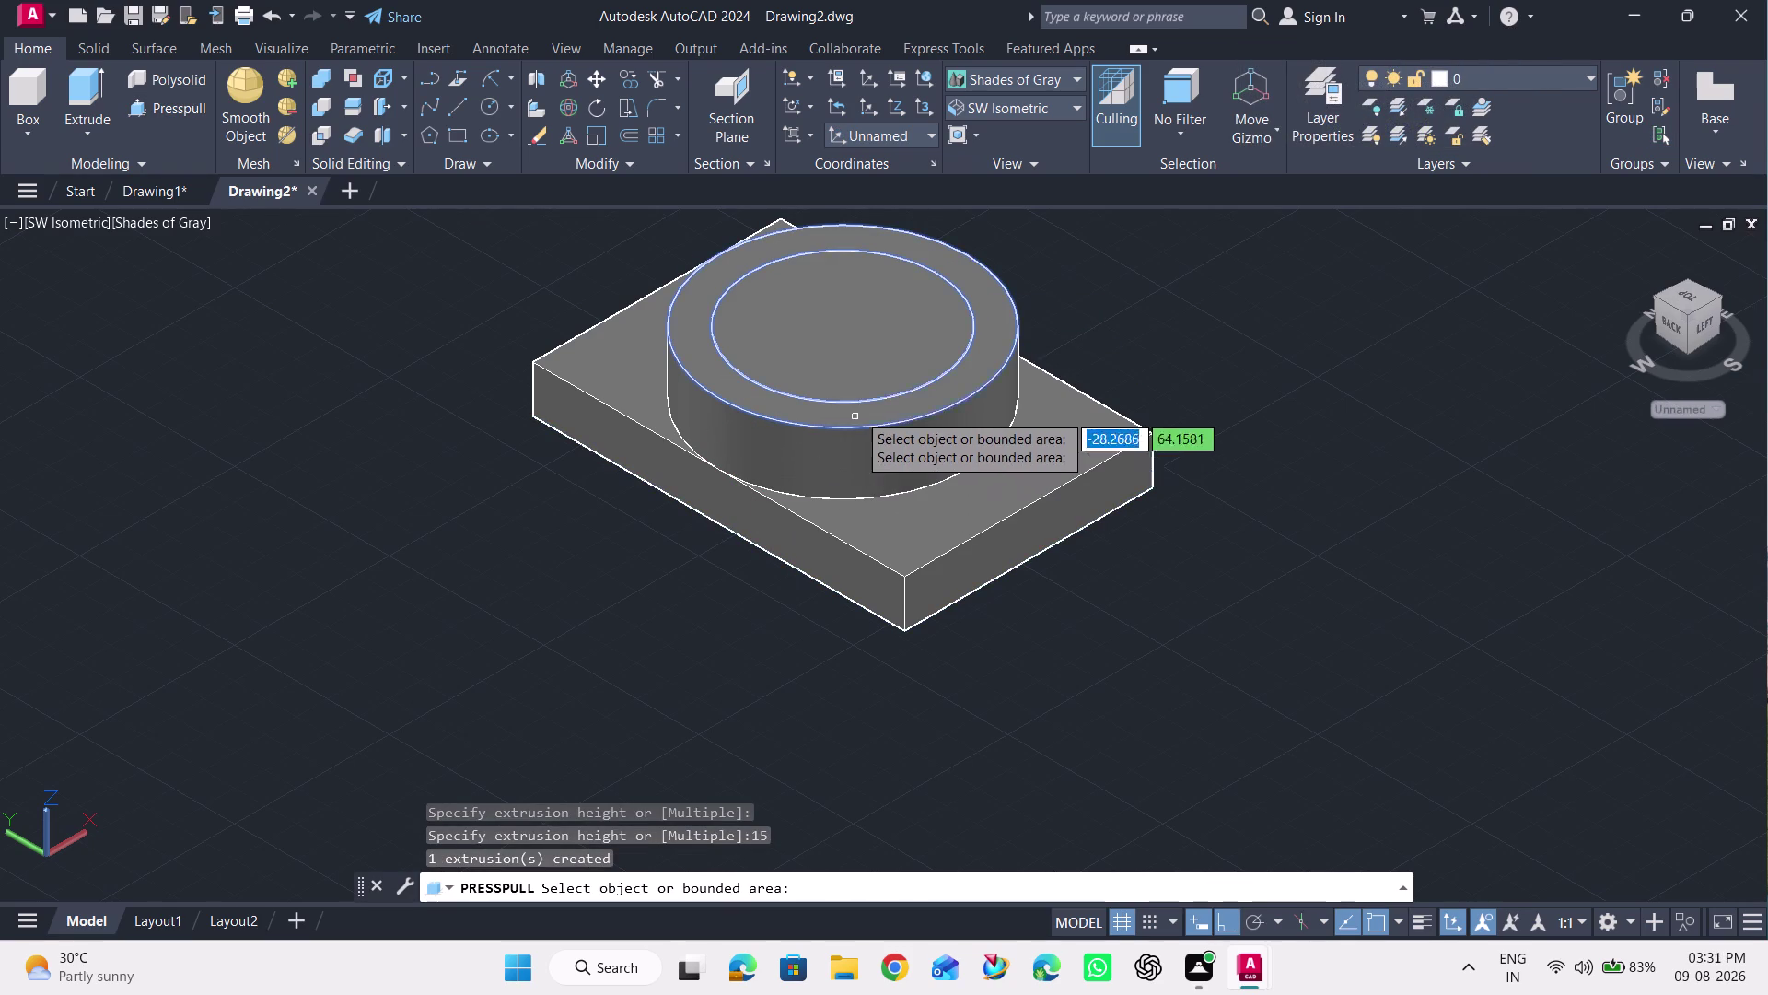
click(868, 359)
Undo the extrusions and shading change back to 2D Wireframe.
key(ctrl+z)
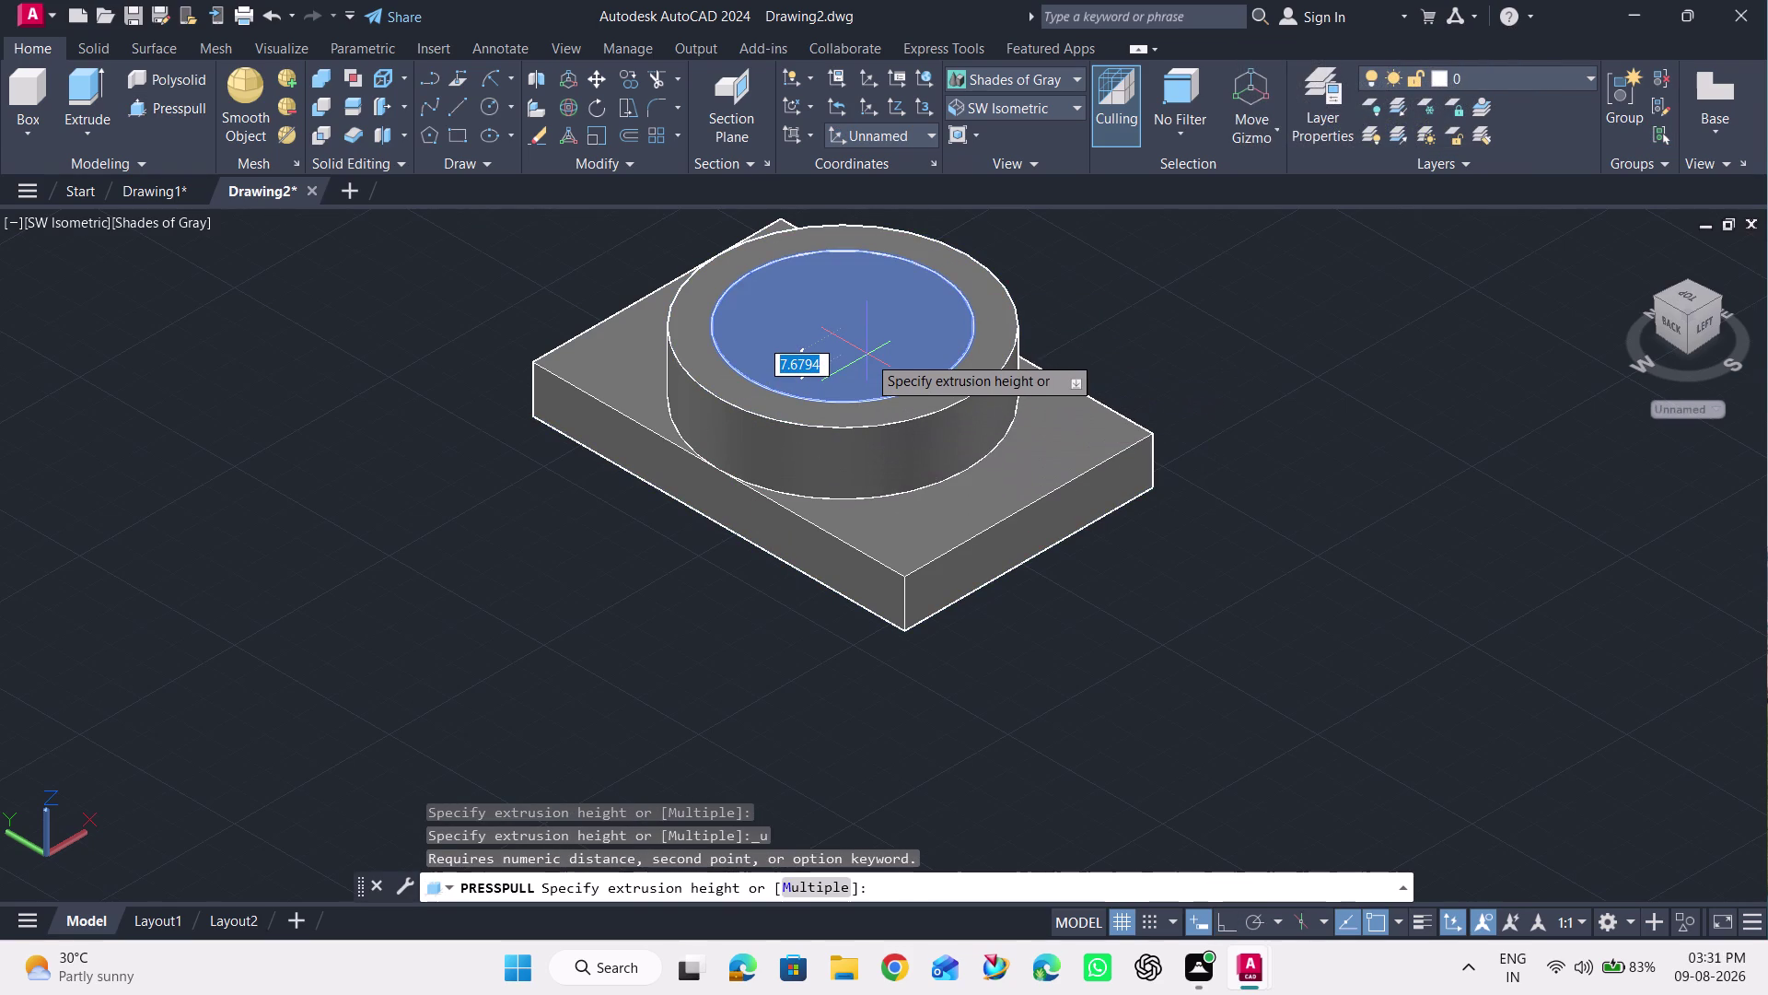
key(Escape)
key(ctrl+z)
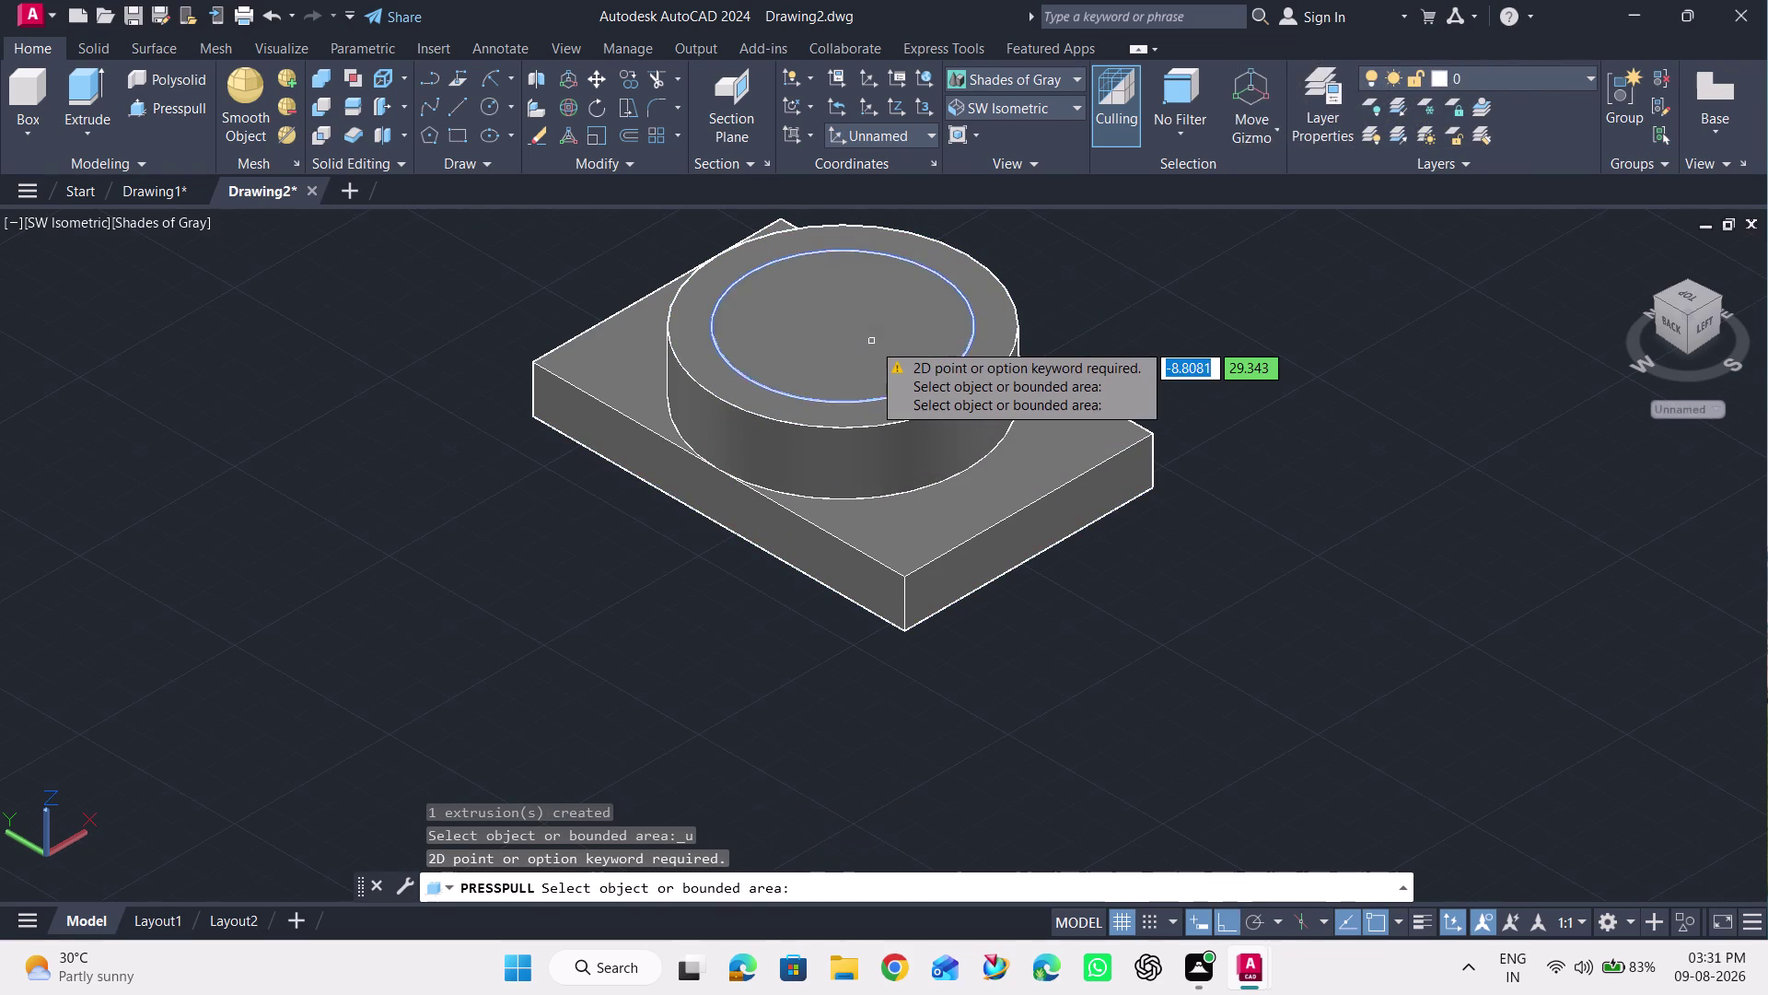
key(ctrl+z)
key(ctrl+z)
key(ctrl+z)
key(ctrl+z)
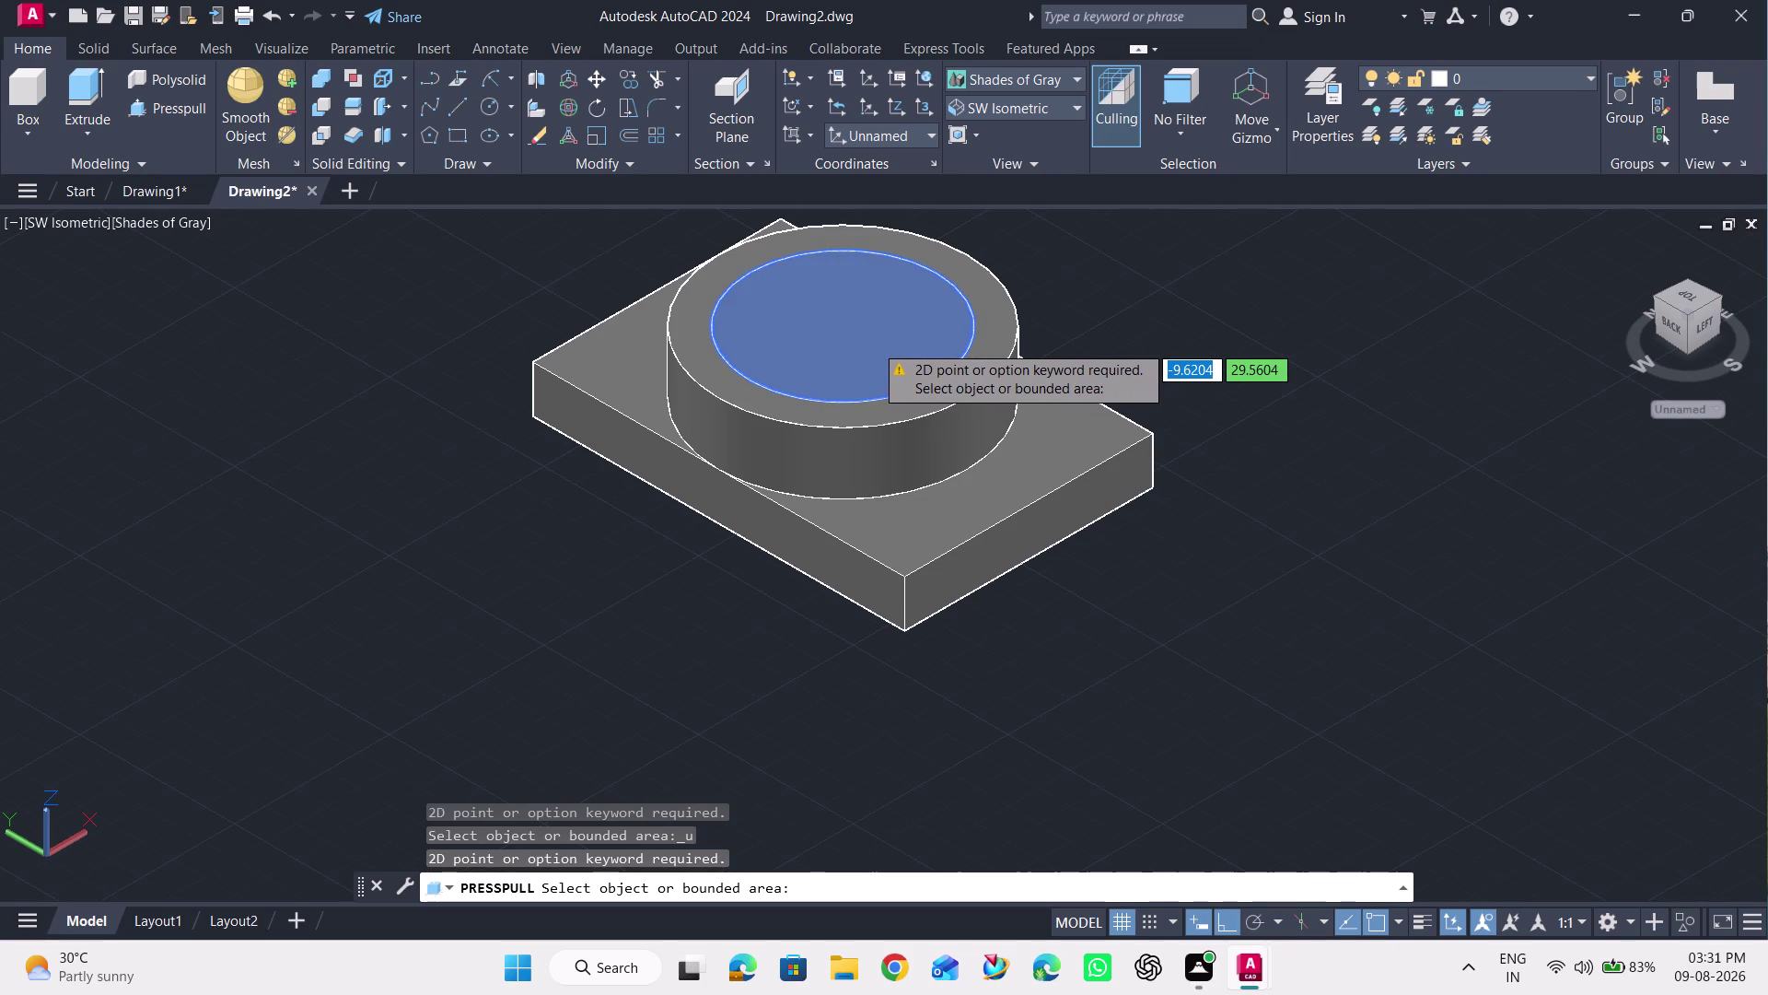
key(ctrl+z)
key(ctrl+z)
key(Escape)
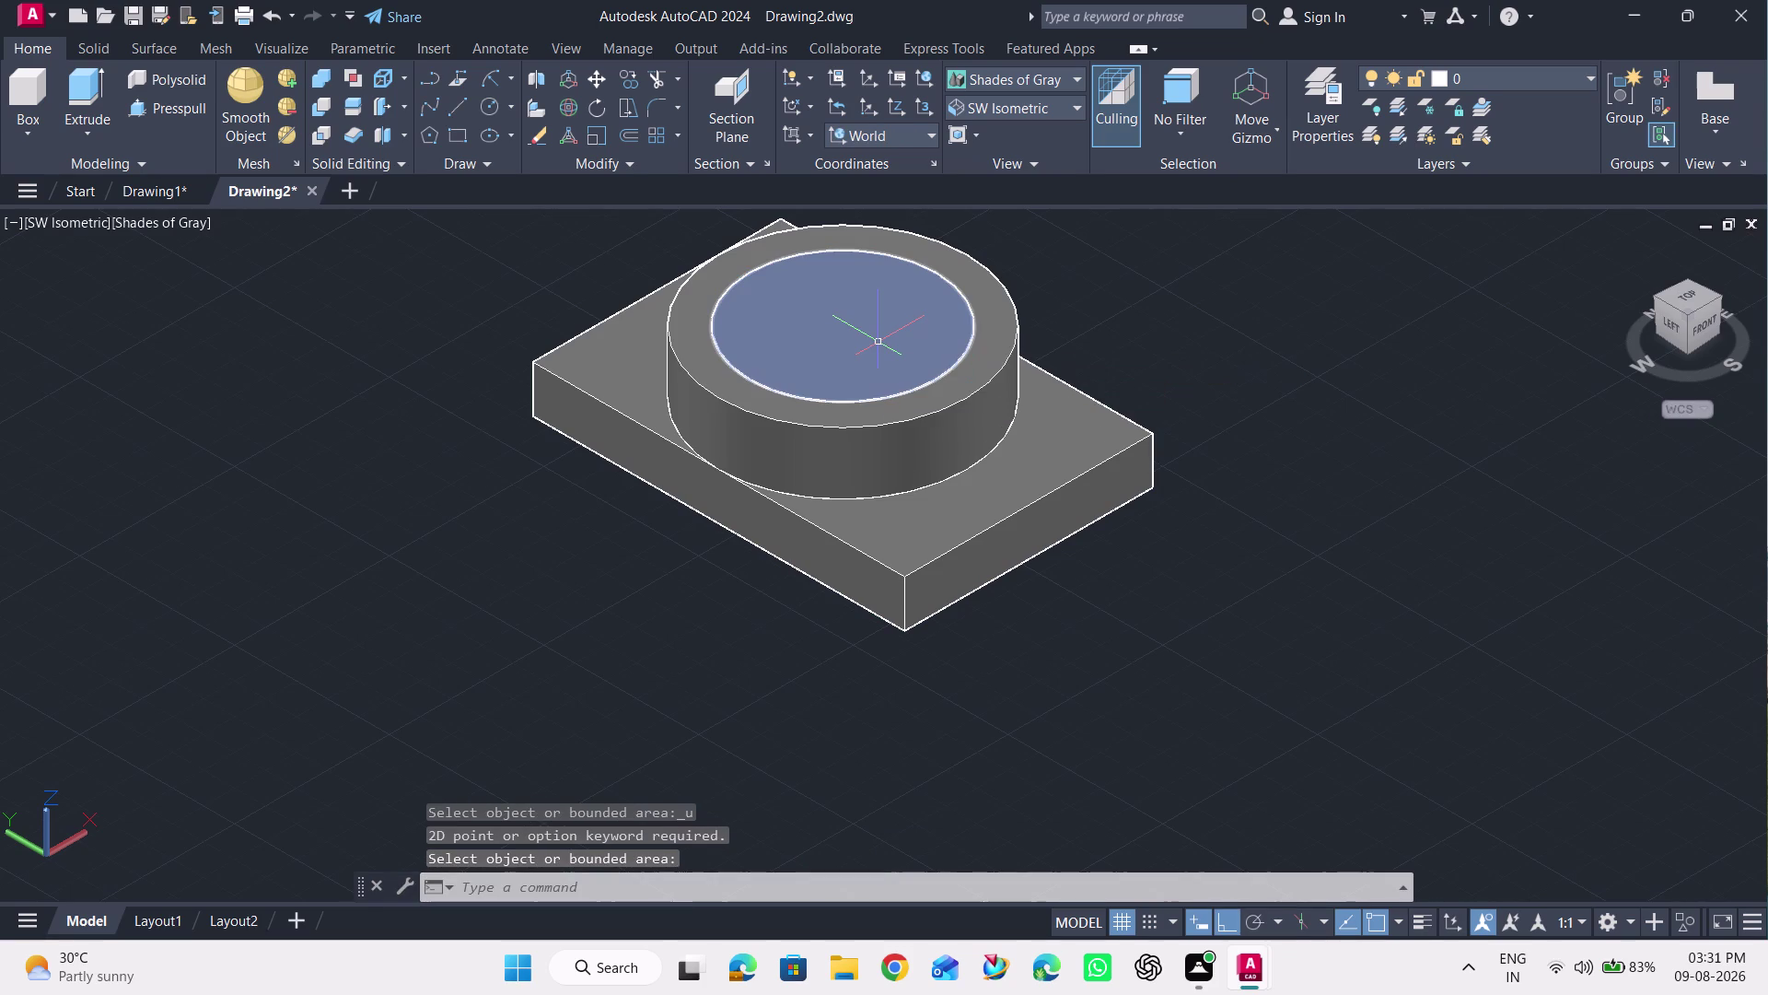
key(ctrl+z)
key(ctrl+z)
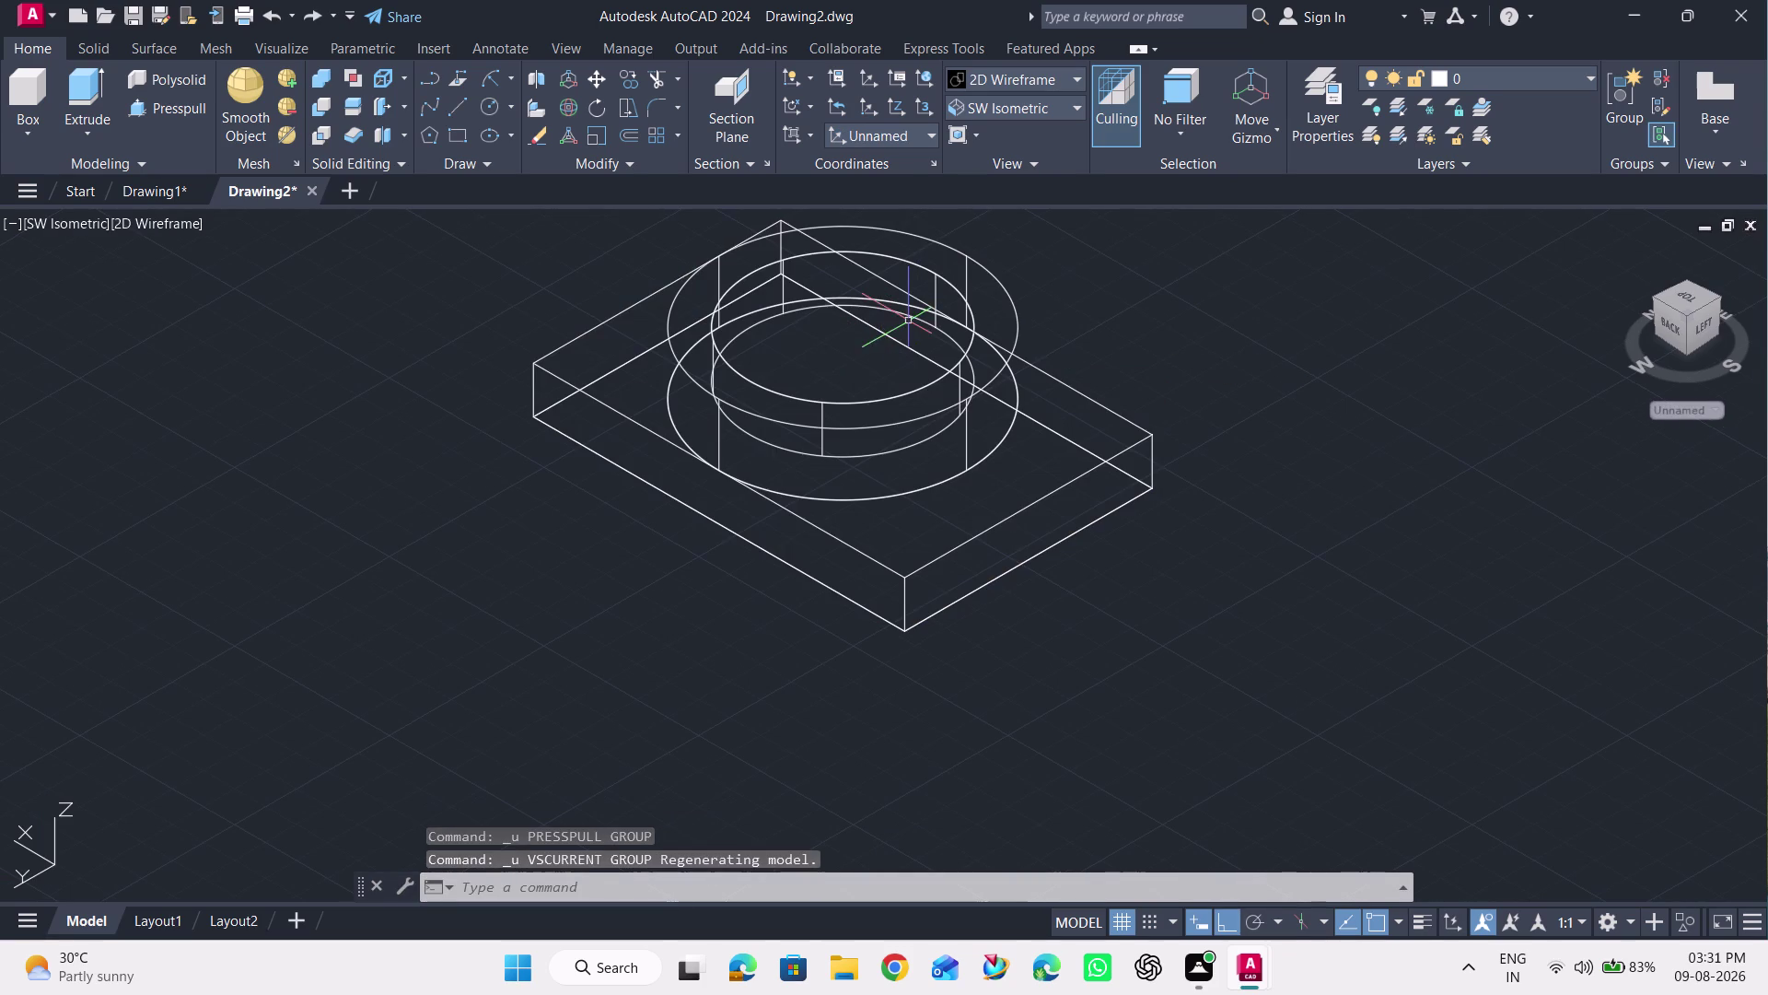
Undo the leftover inner-circle extrusion and switch to Shades of Gray.
key(ctrl+z)
click(1018, 75)
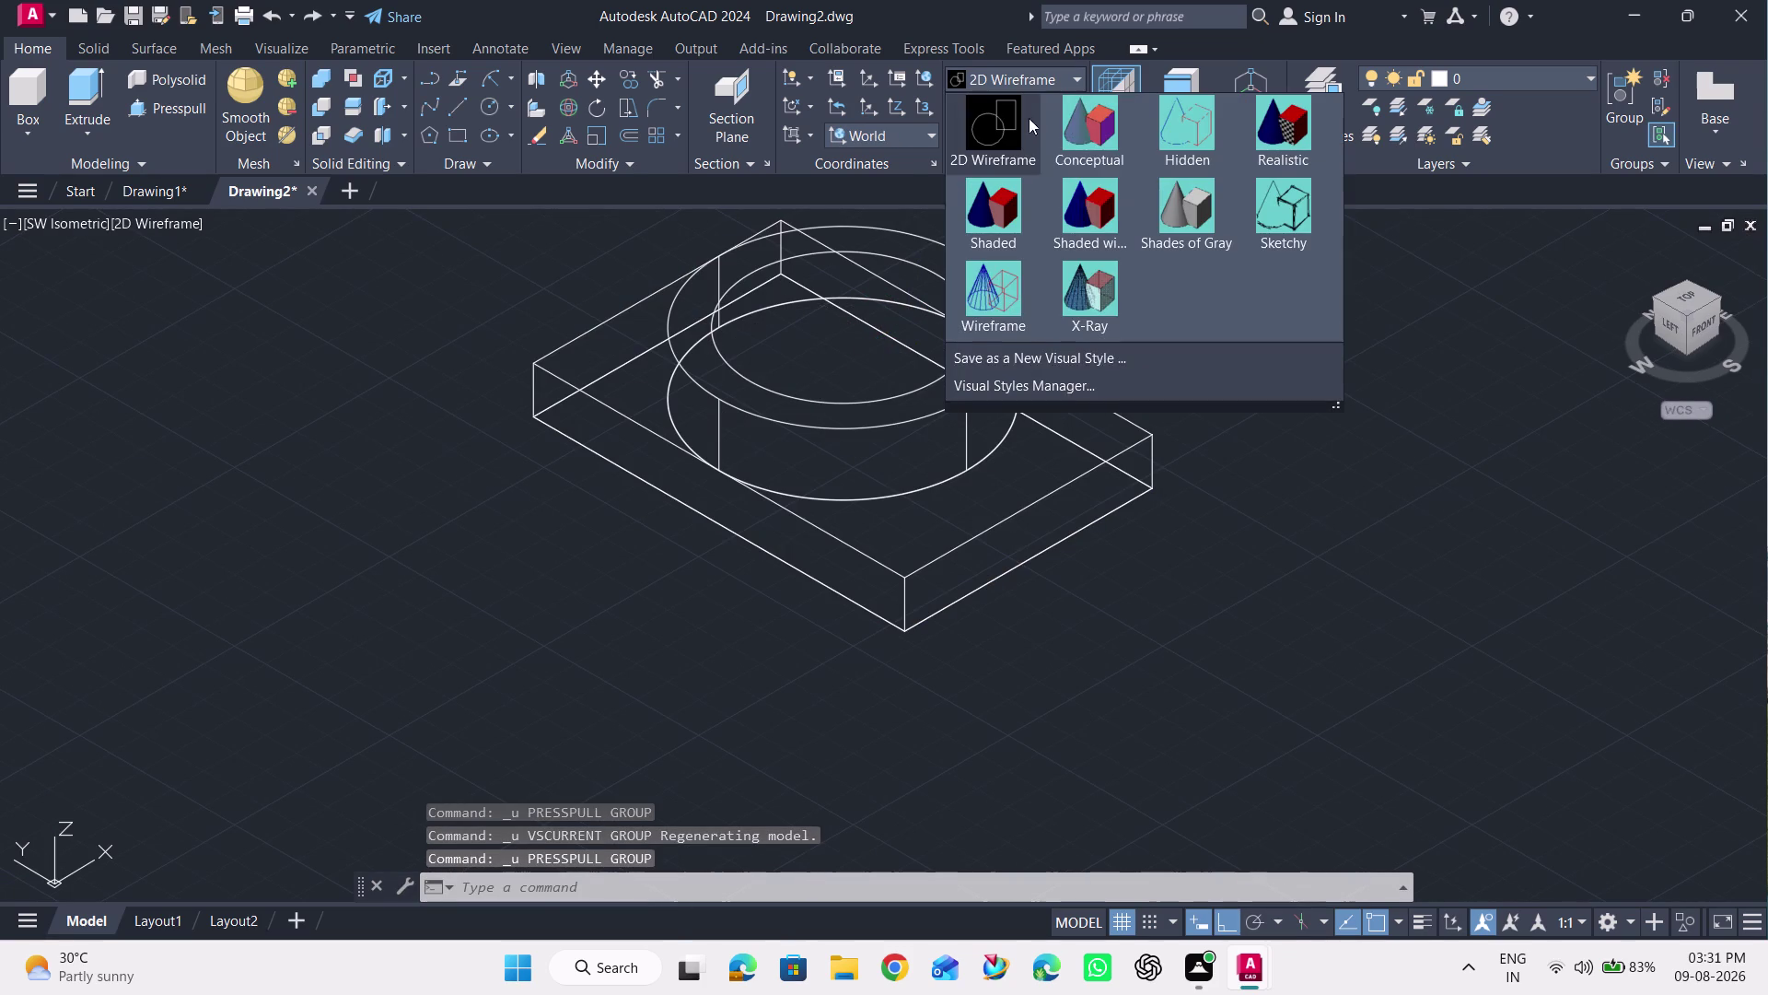
click(1179, 210)
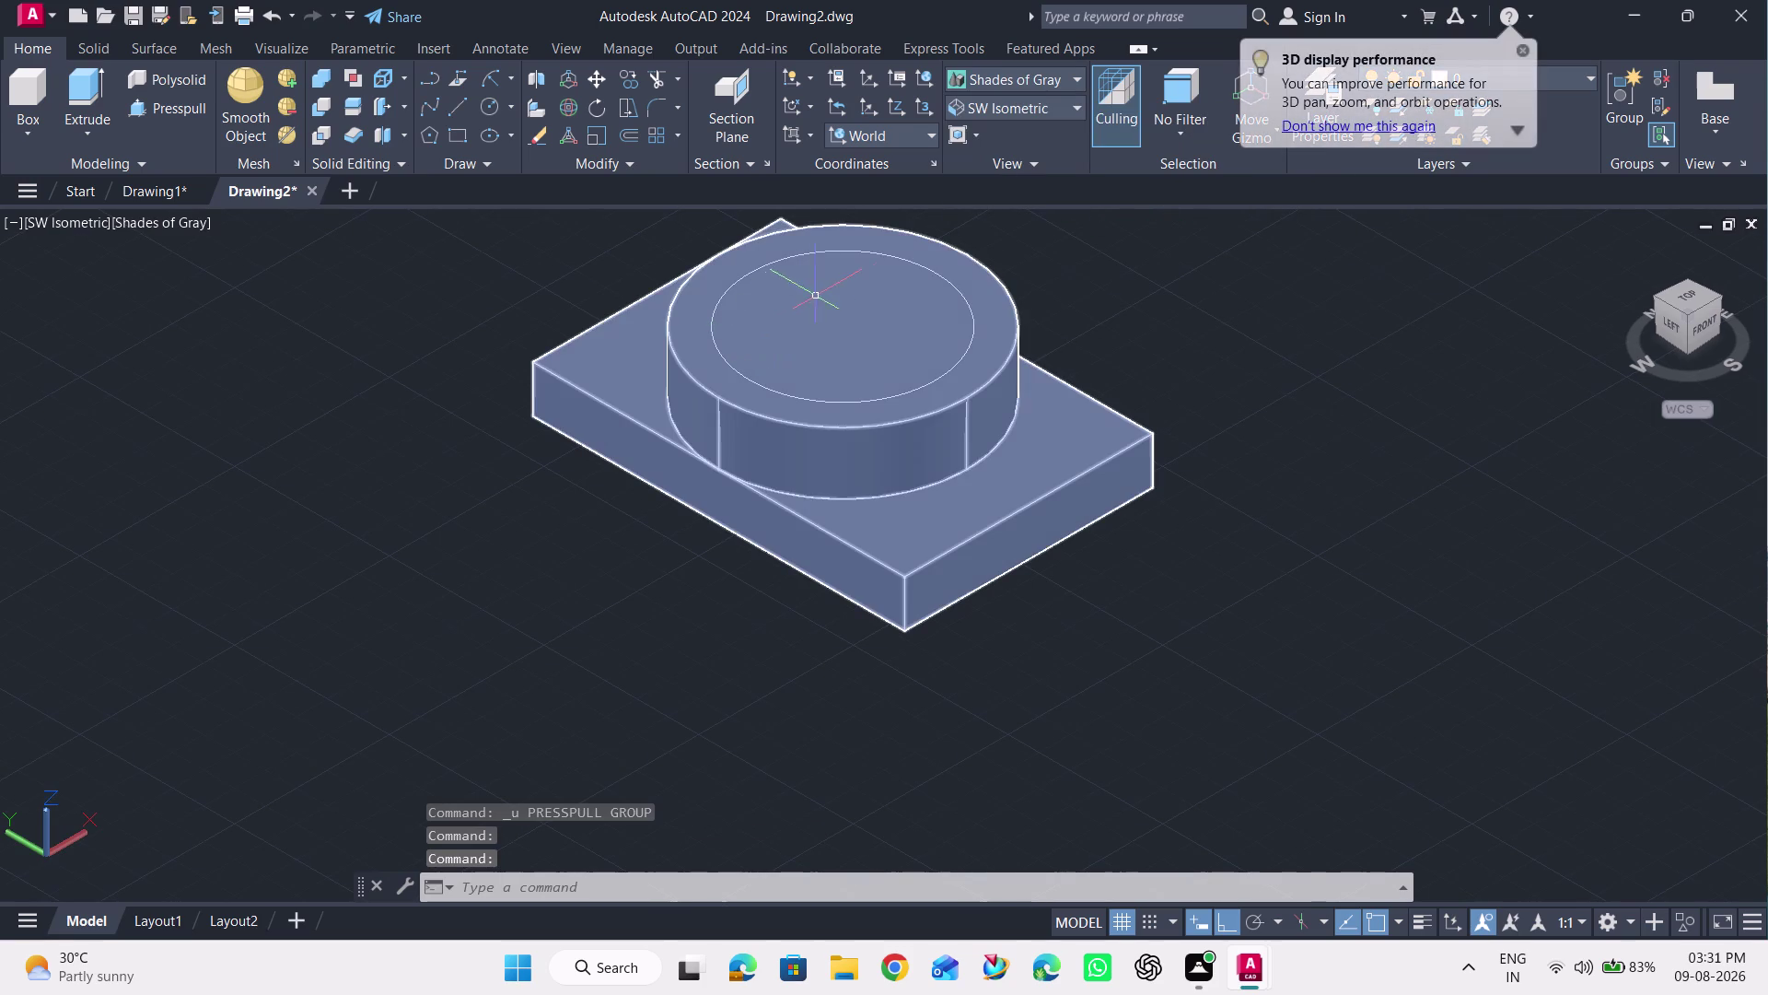
Press-pull the radius 30 circle 15 units into the boss as a recess.
click(171, 109)
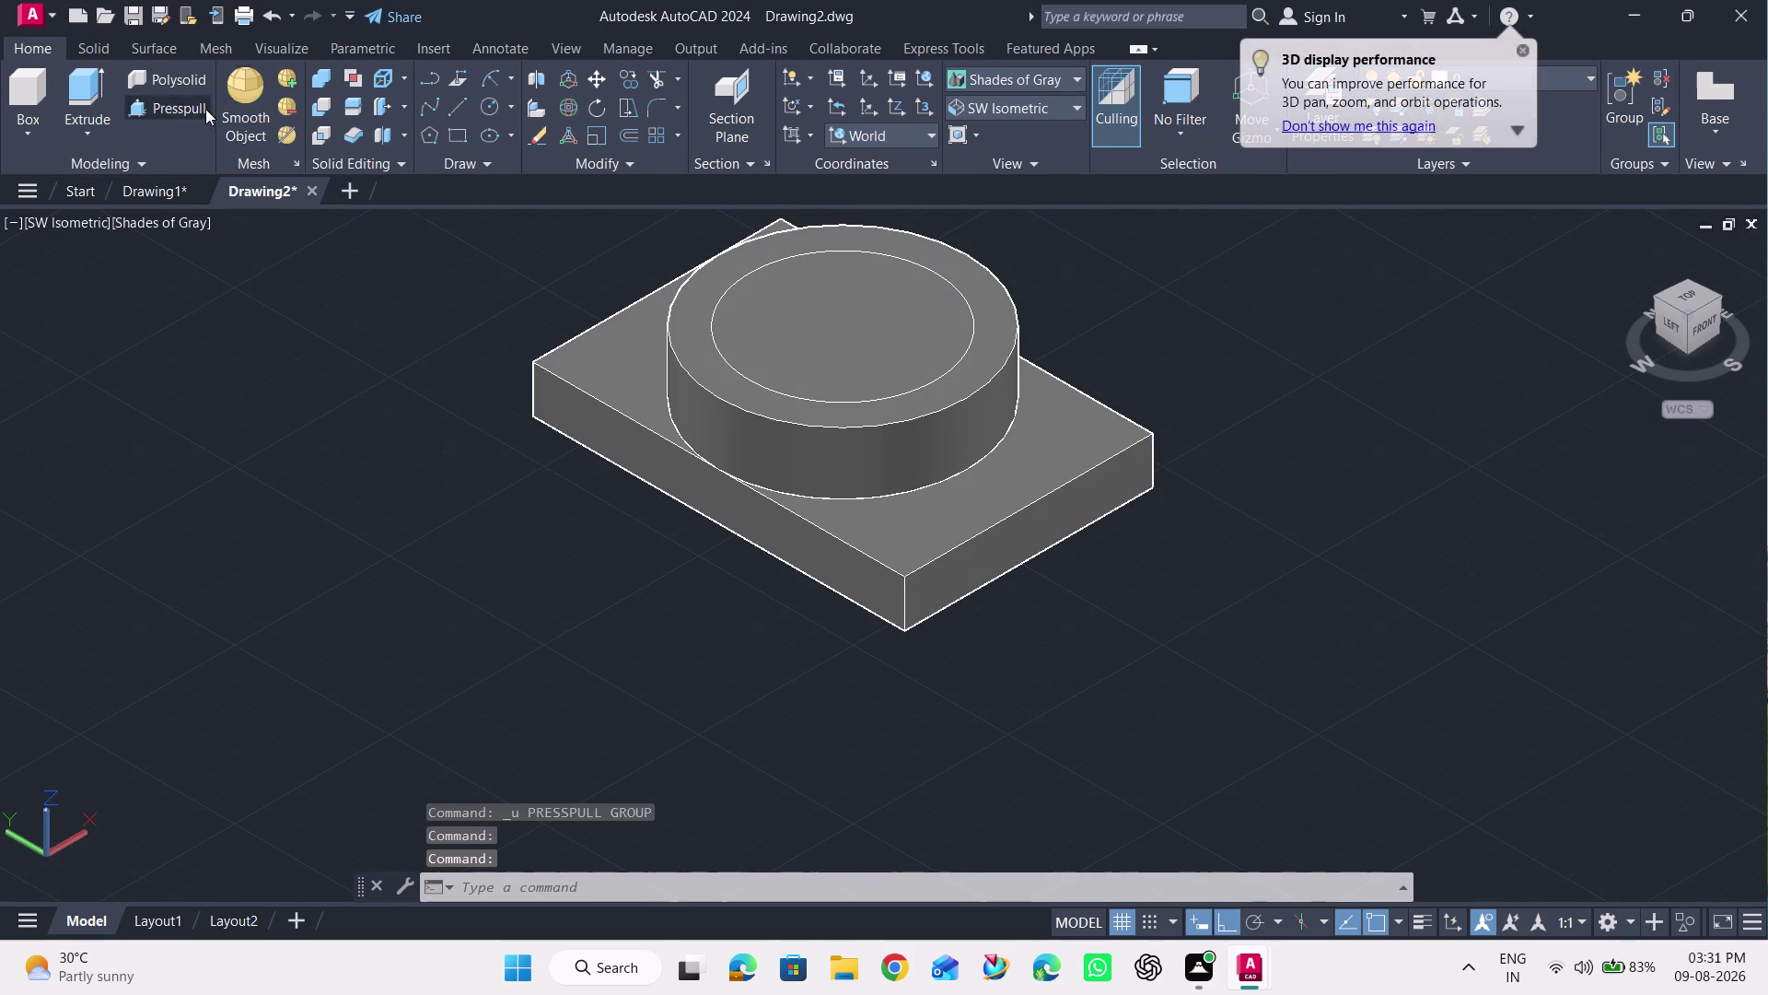
click(795, 259)
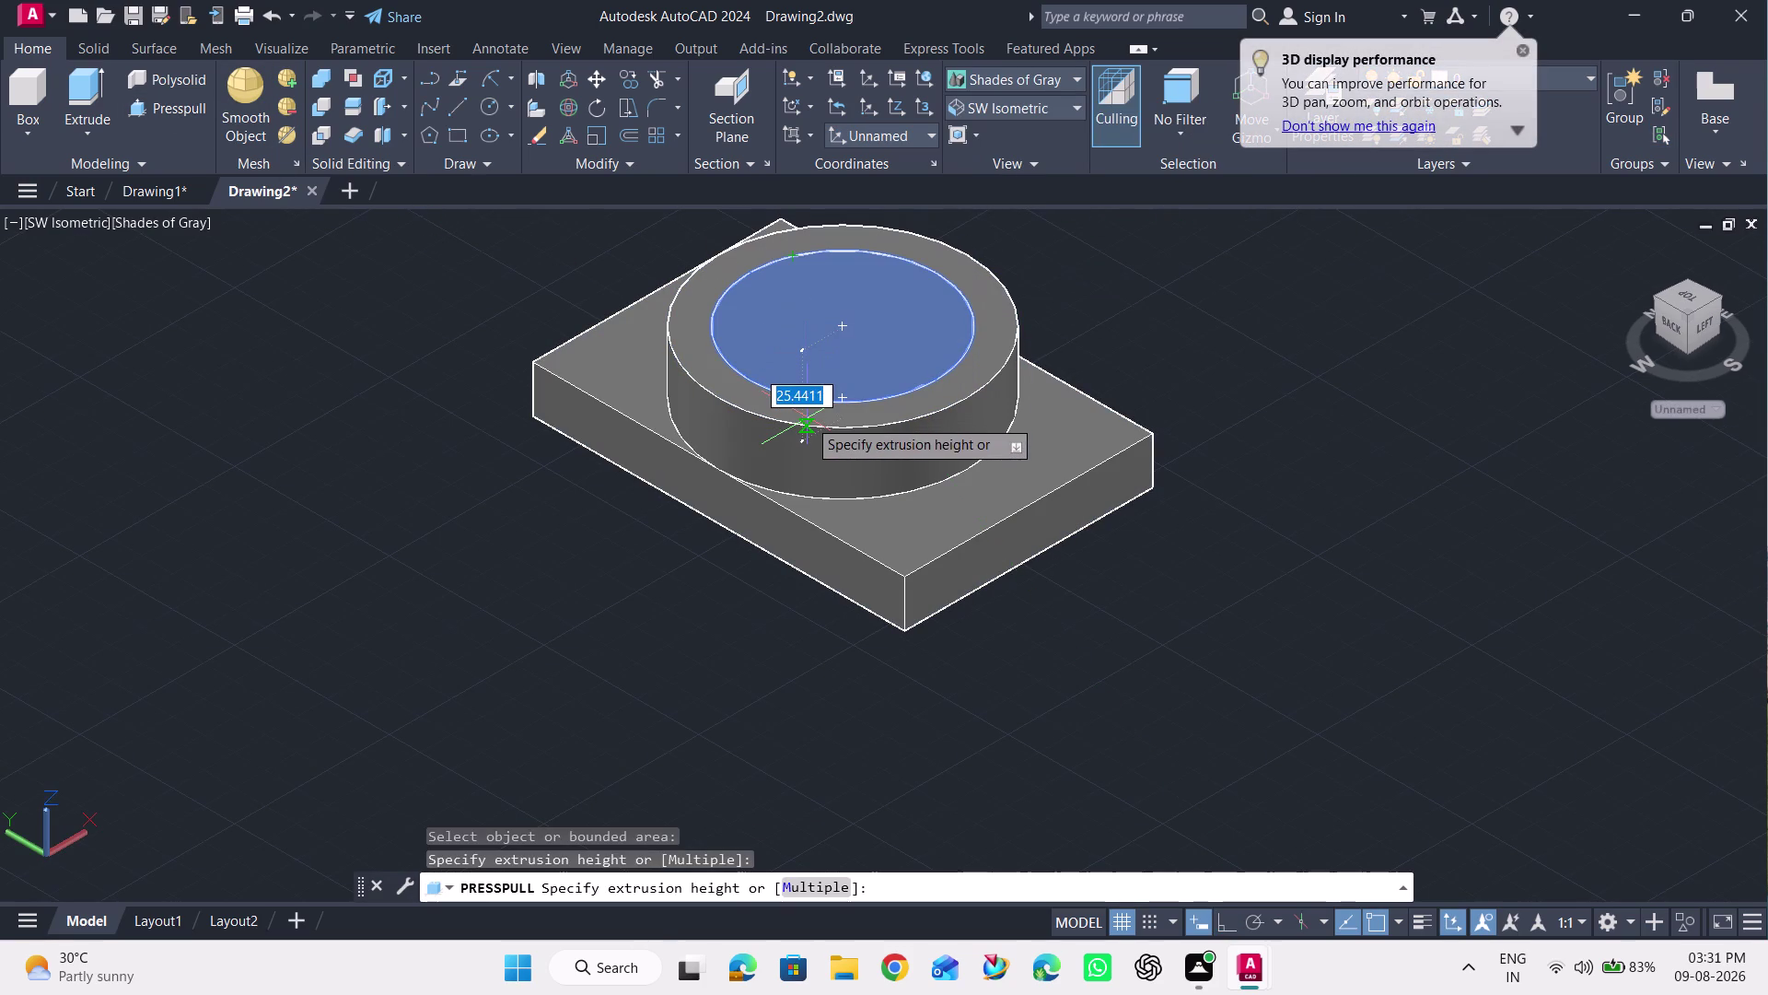
key(1)
key(5)
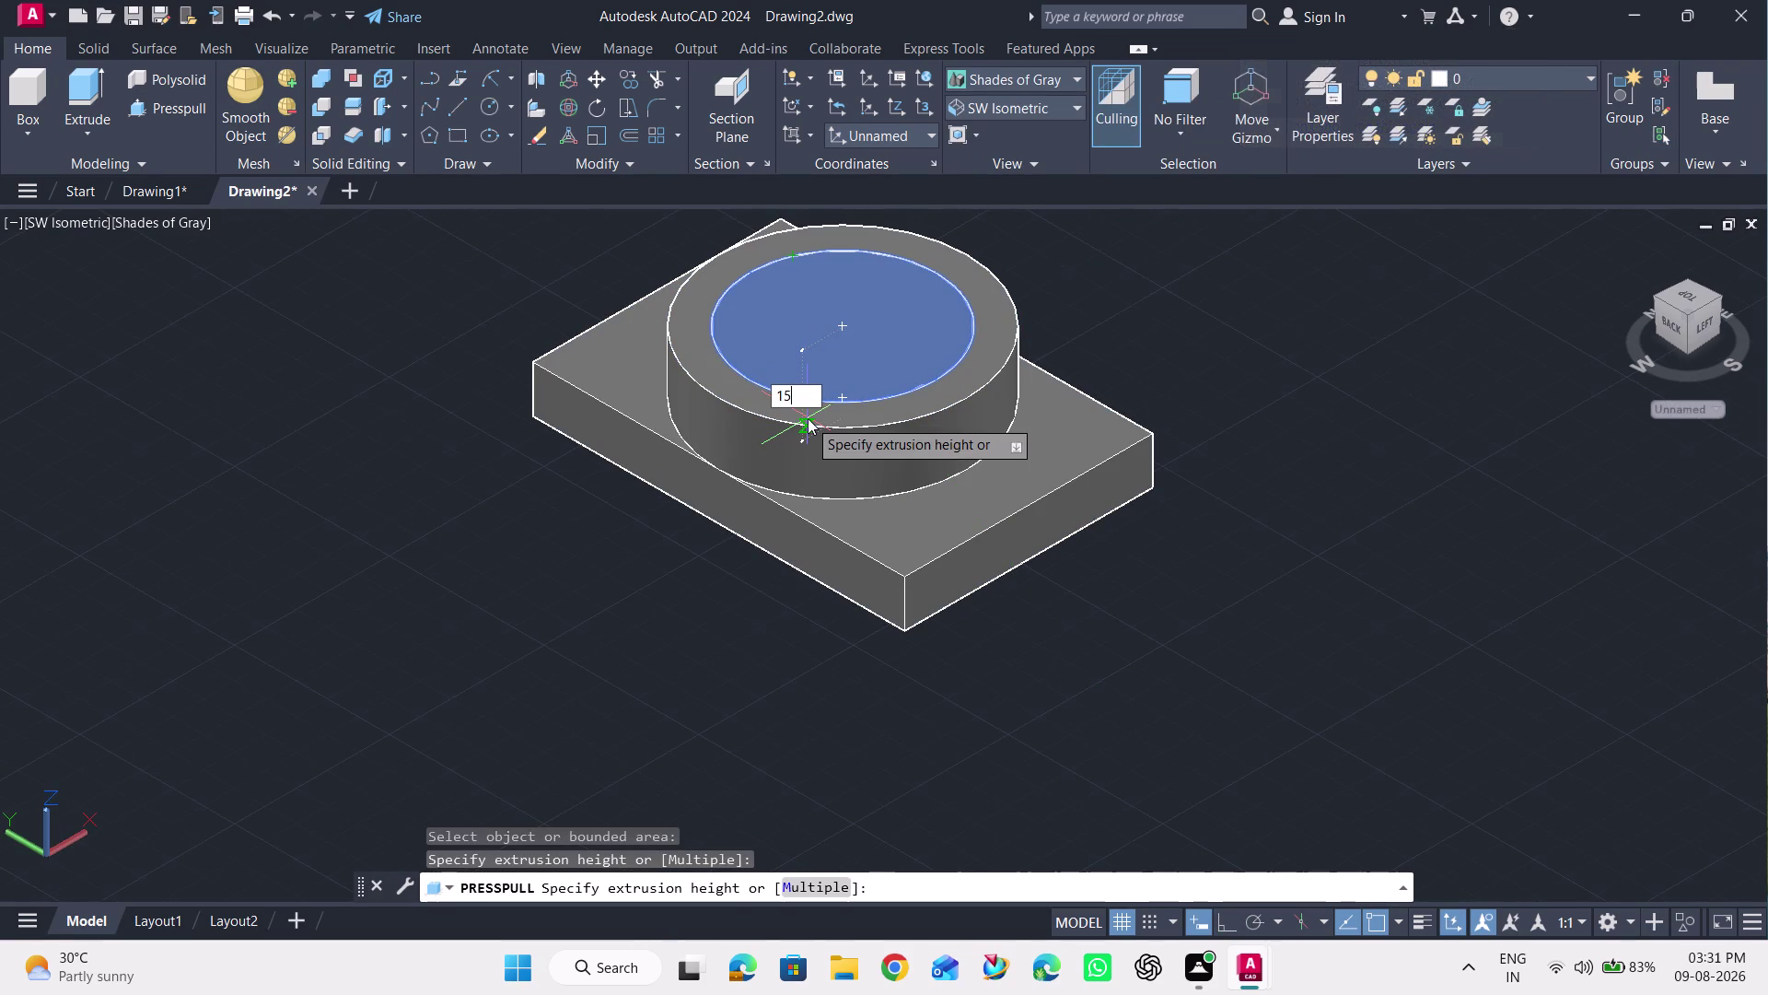
key(Return)
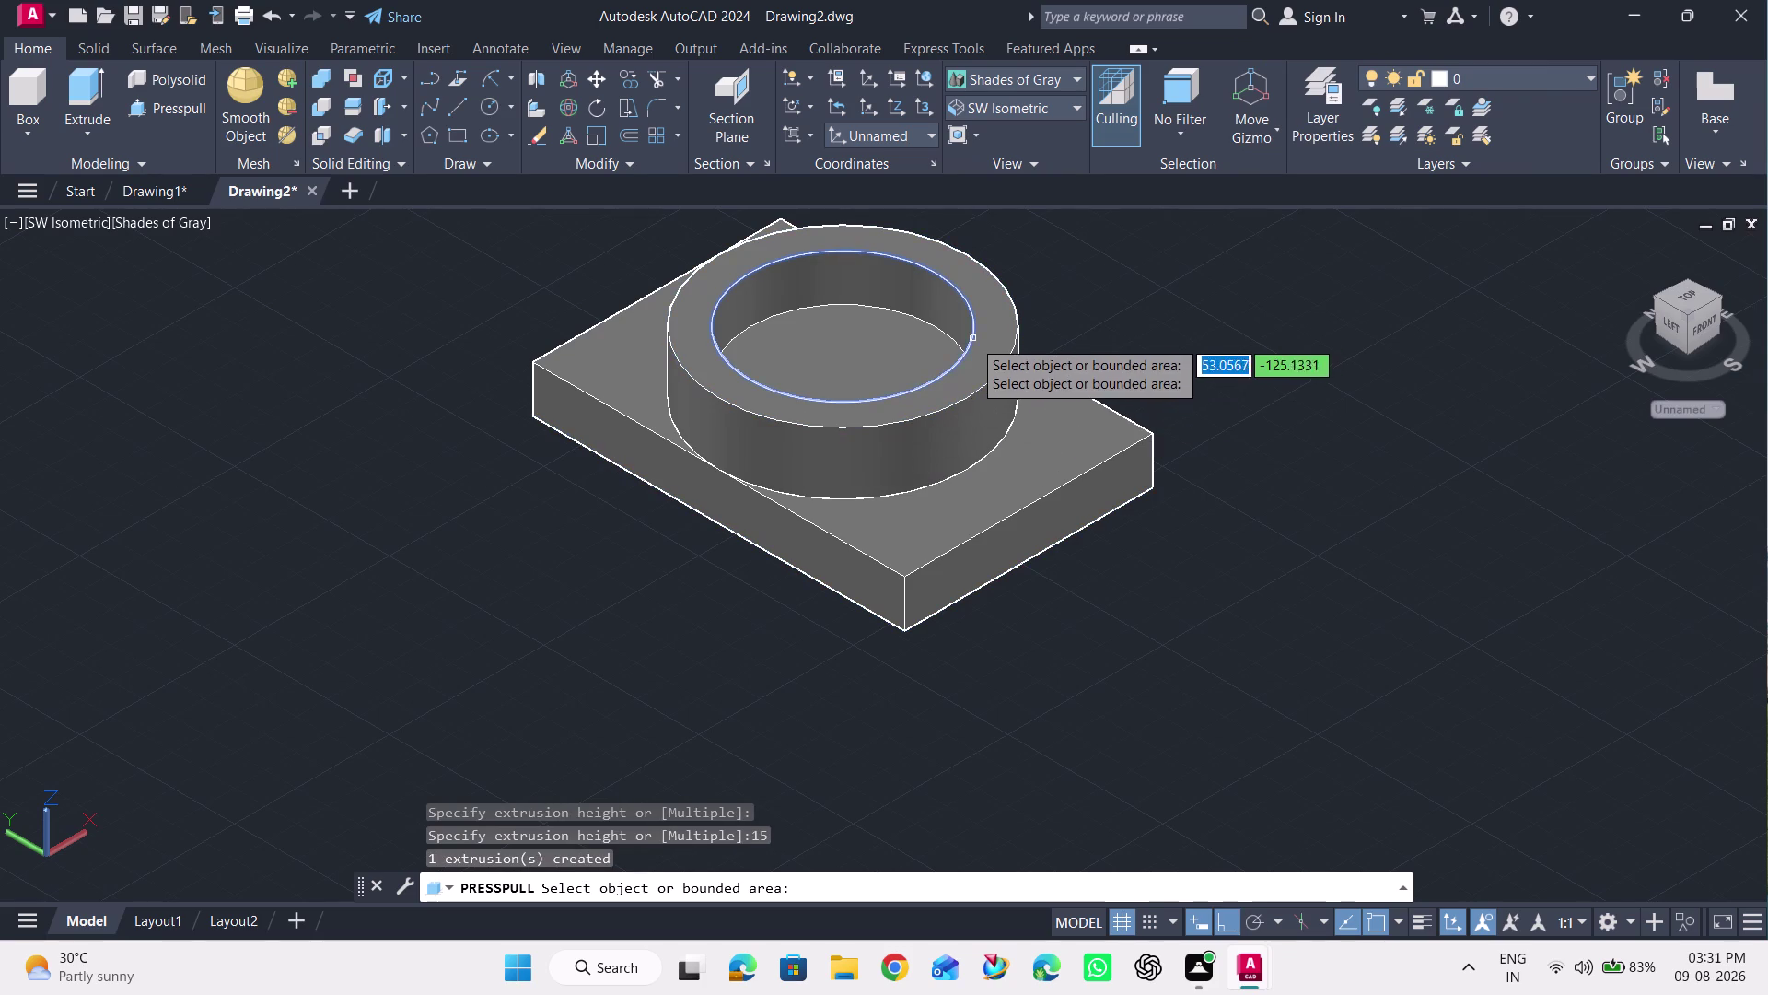
key(Escape)
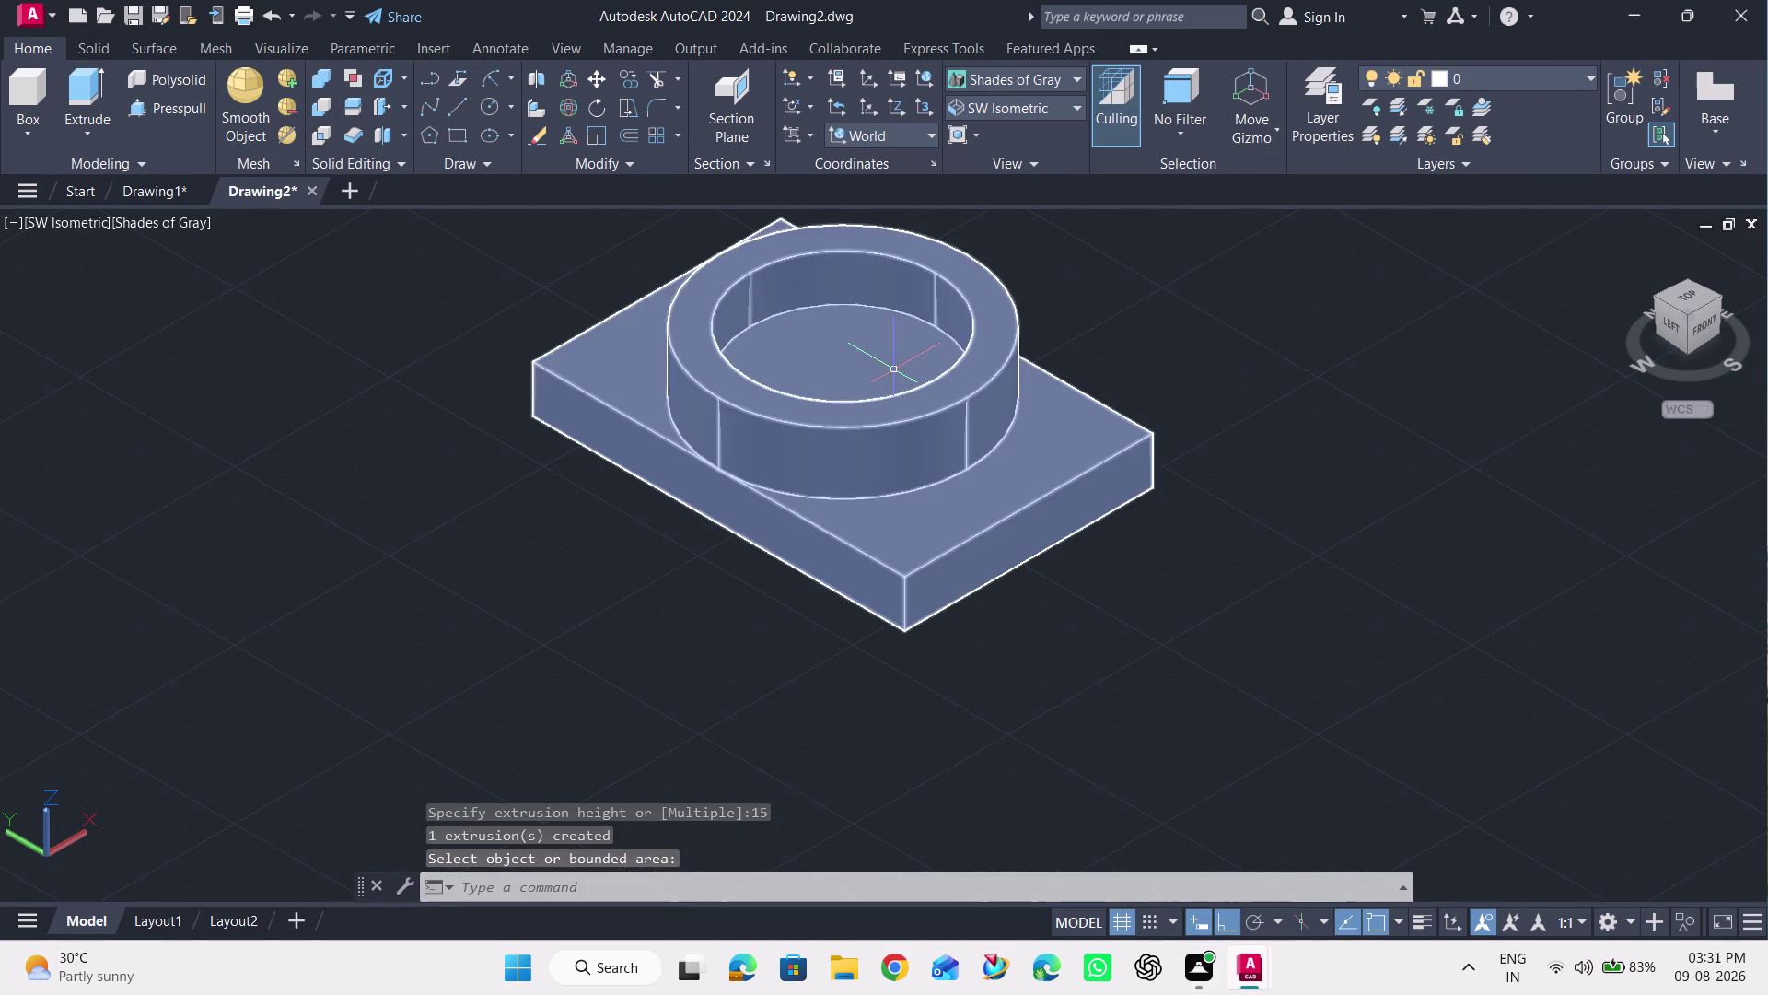
click(1035, 106)
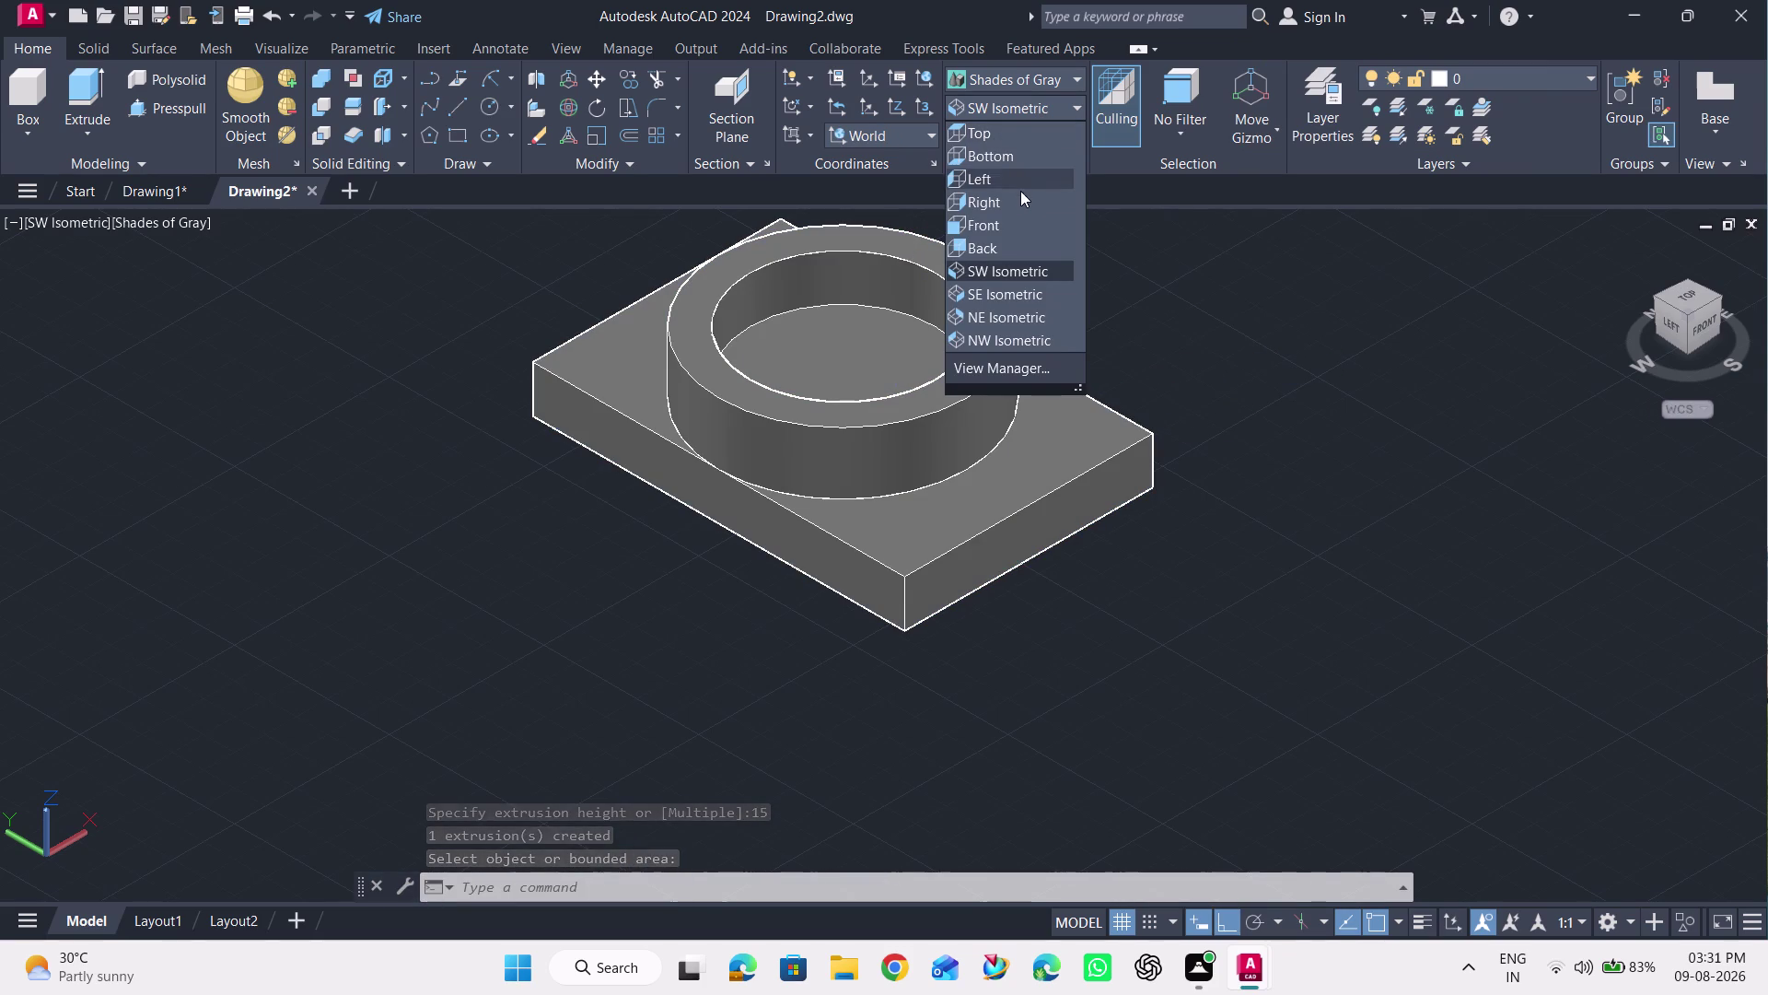
In Top view, draw a radius 15 circle at the boss centre.
click(1020, 133)
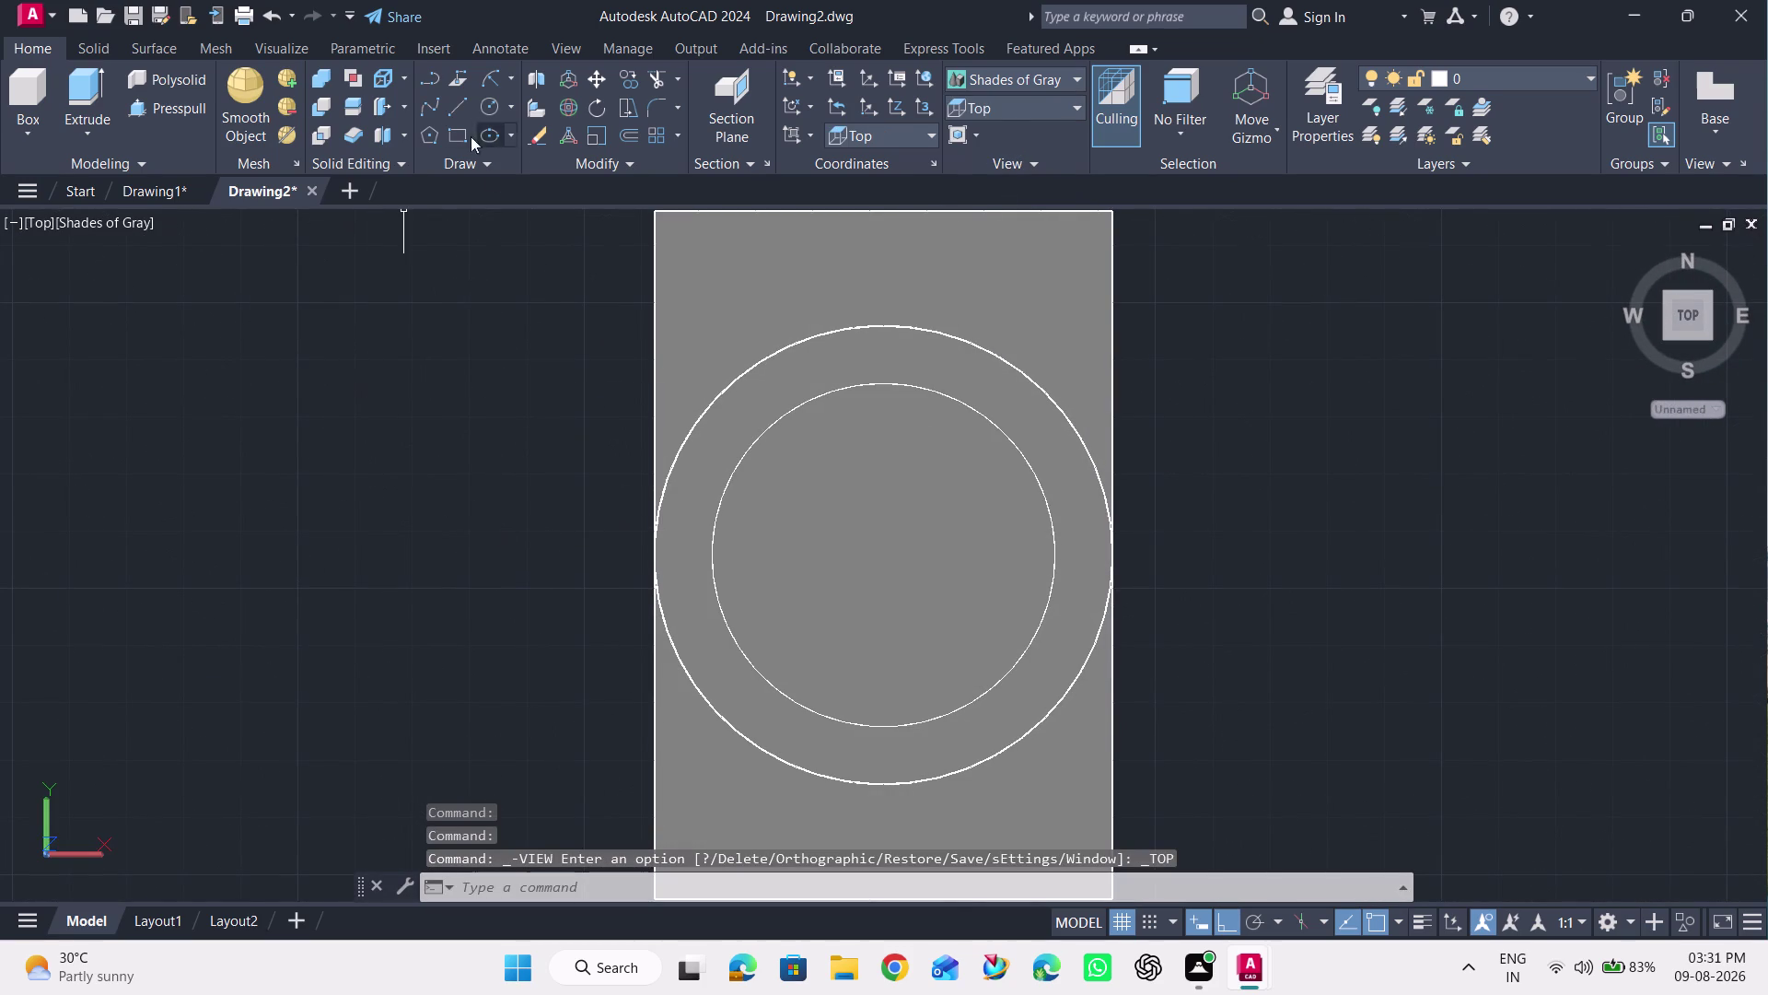
click(490, 105)
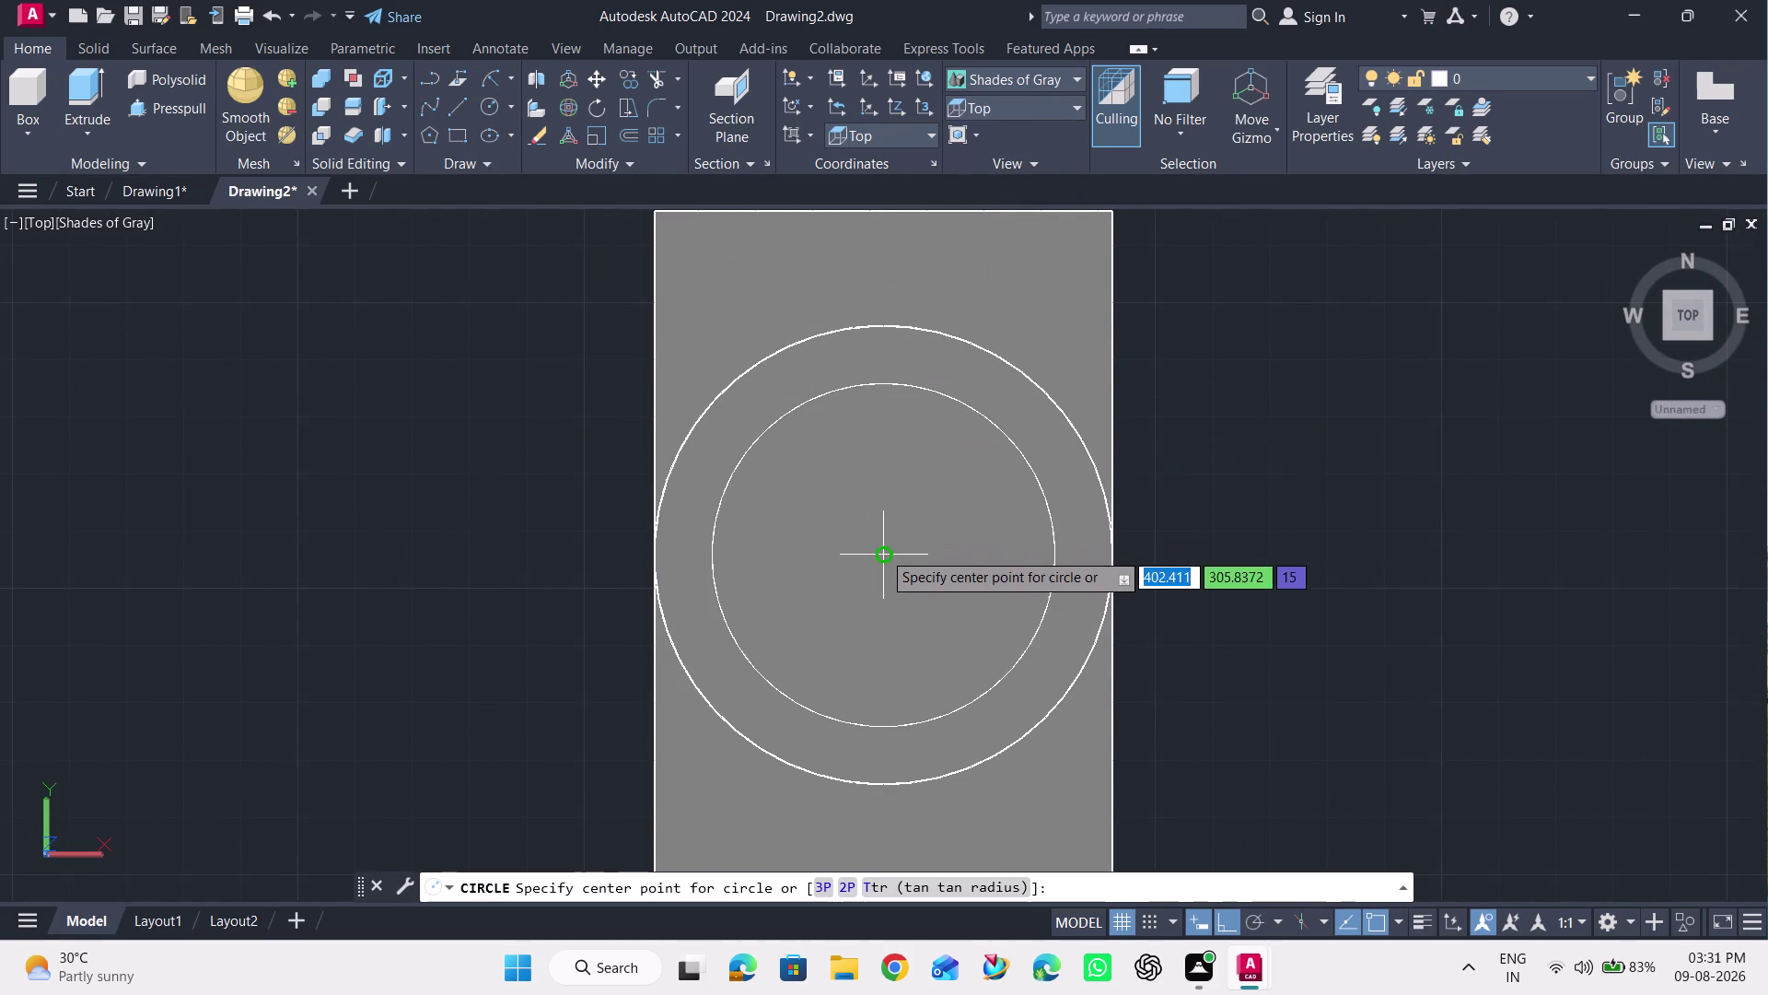
click(881, 553)
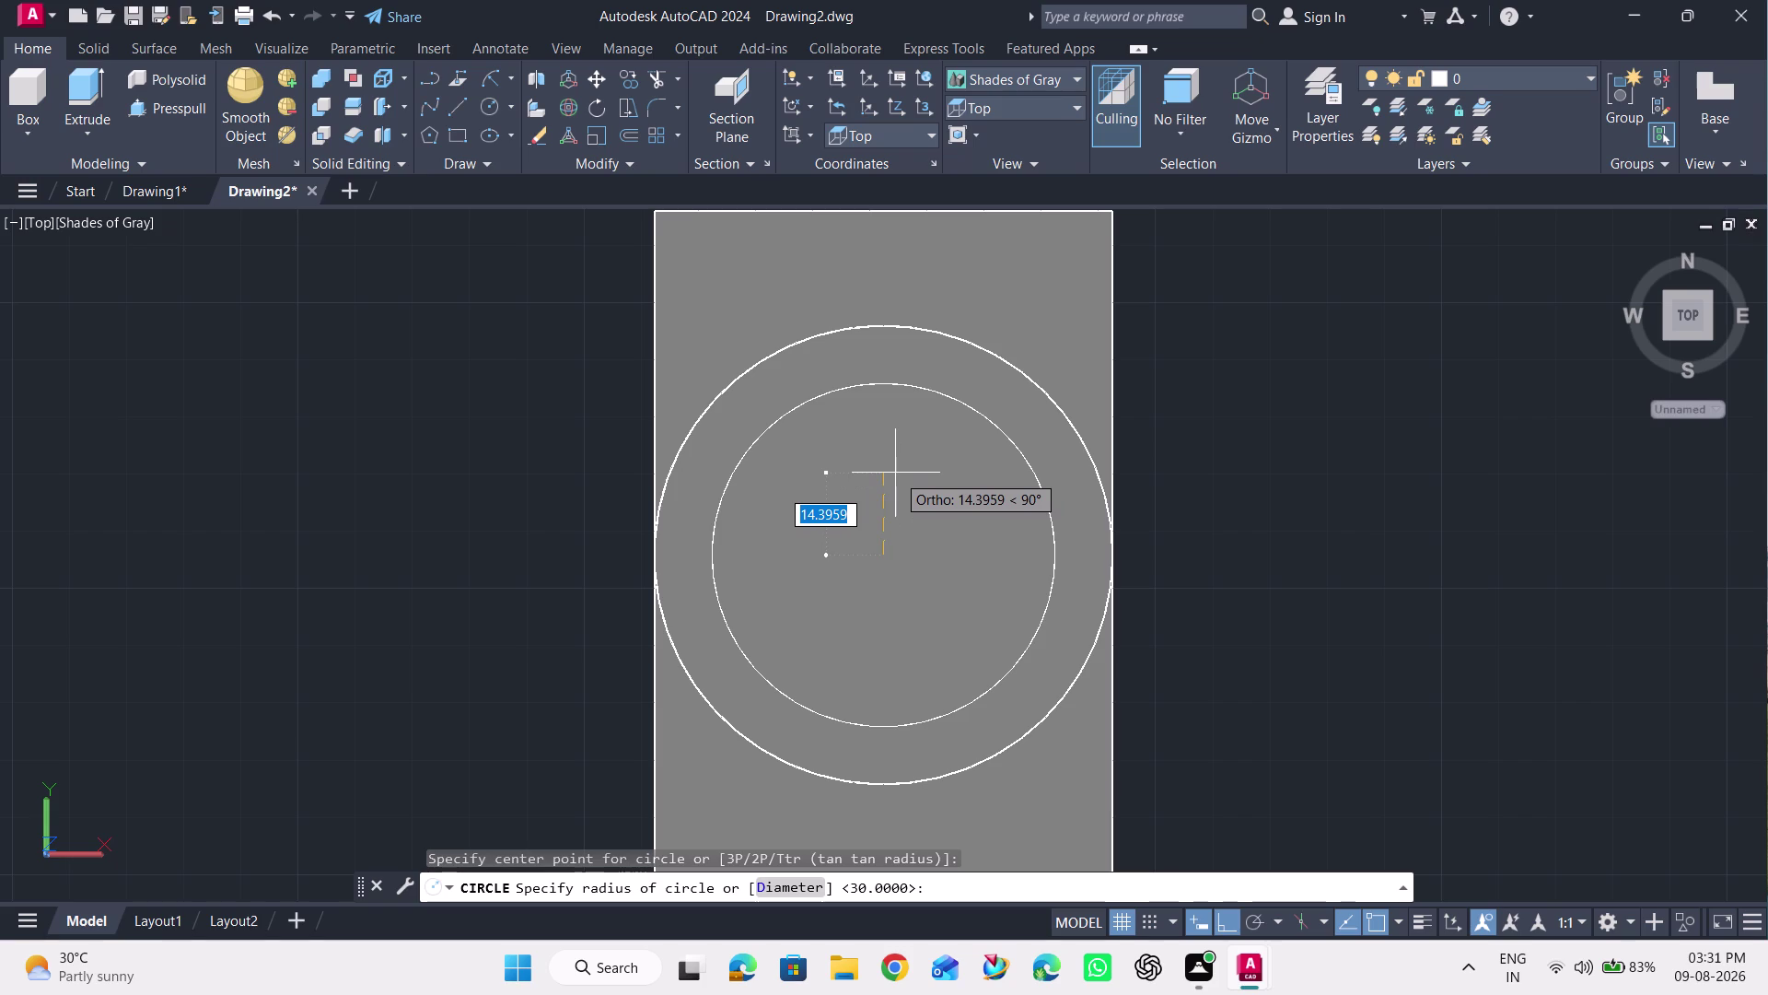
key(1)
key(5)
key(Return)
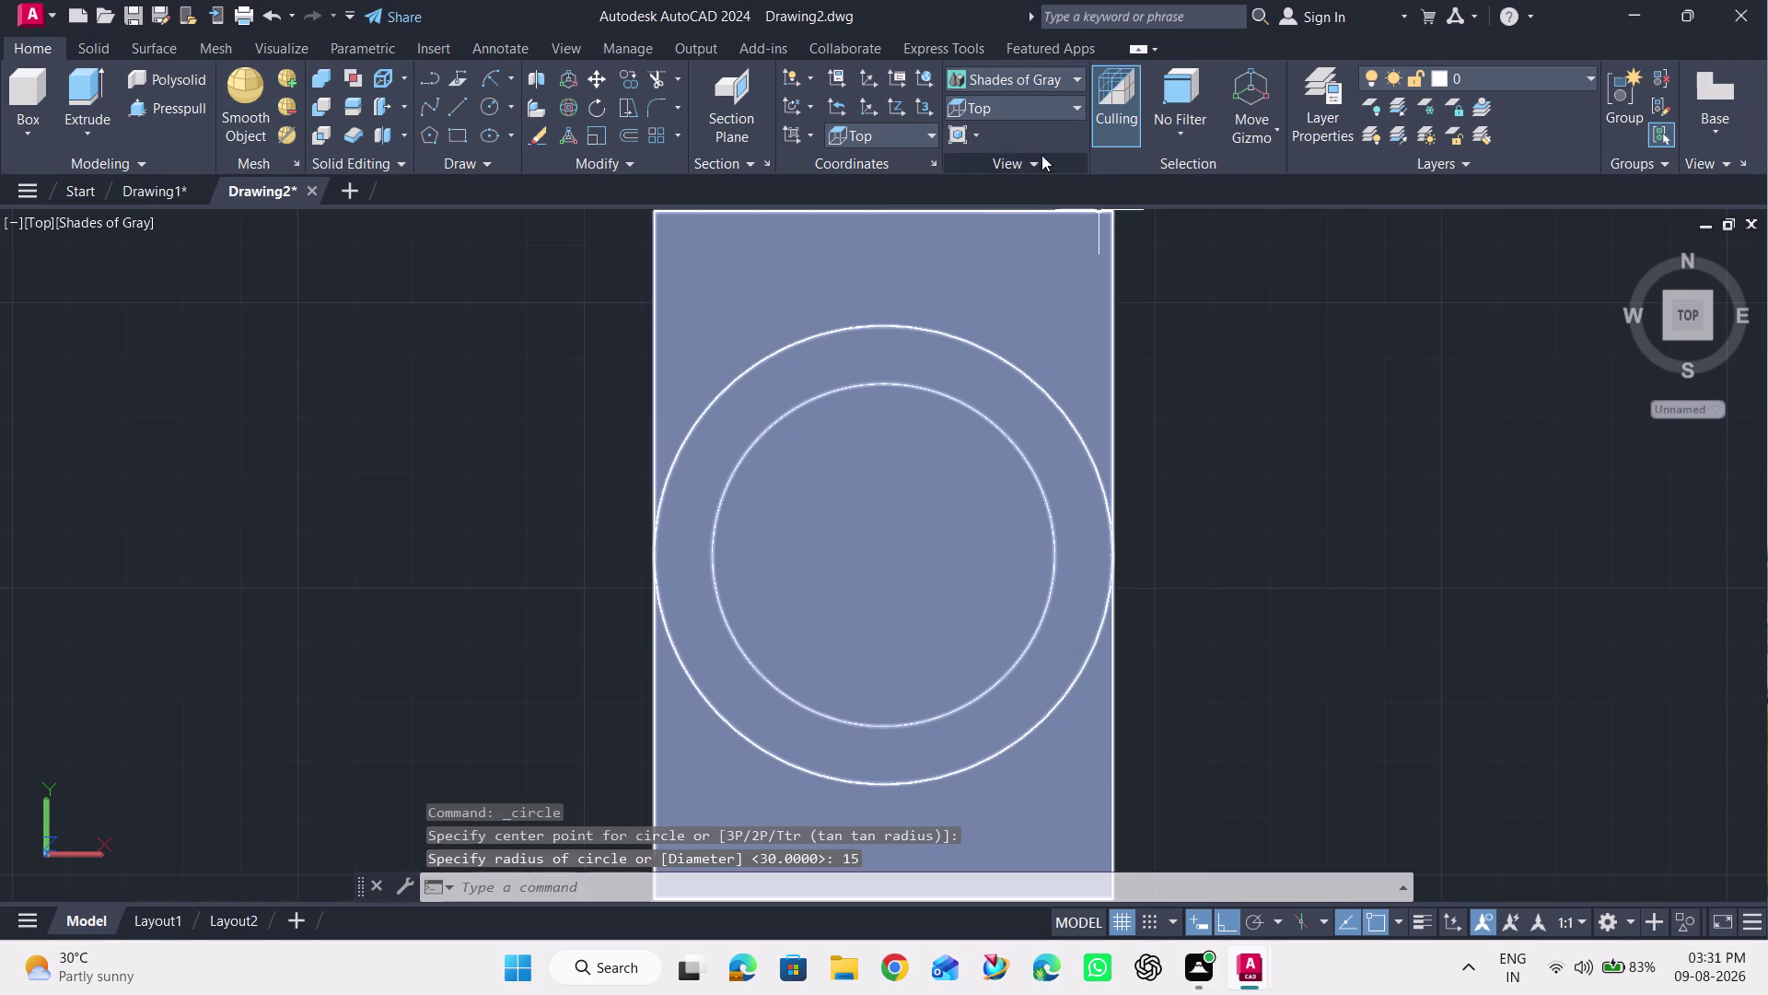
Set the visual style to 2D Wireframe and return to SW Isometric view.
click(1073, 71)
click(1005, 132)
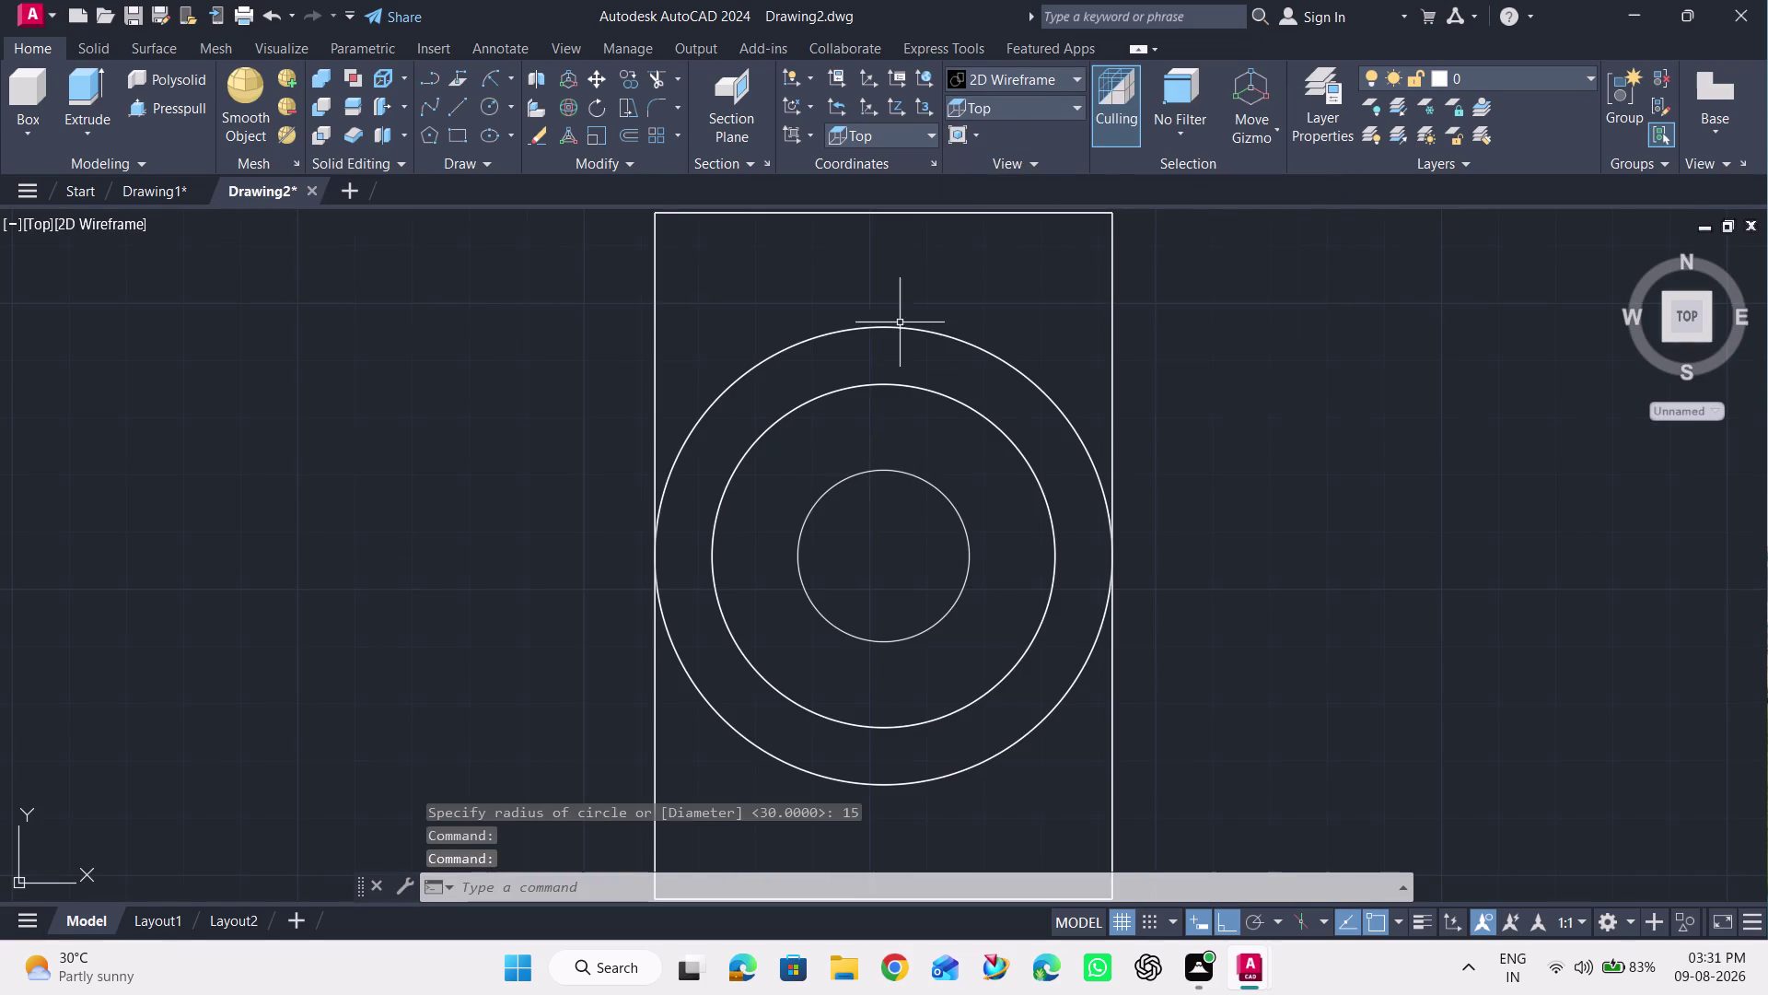
click(1004, 106)
click(1007, 277)
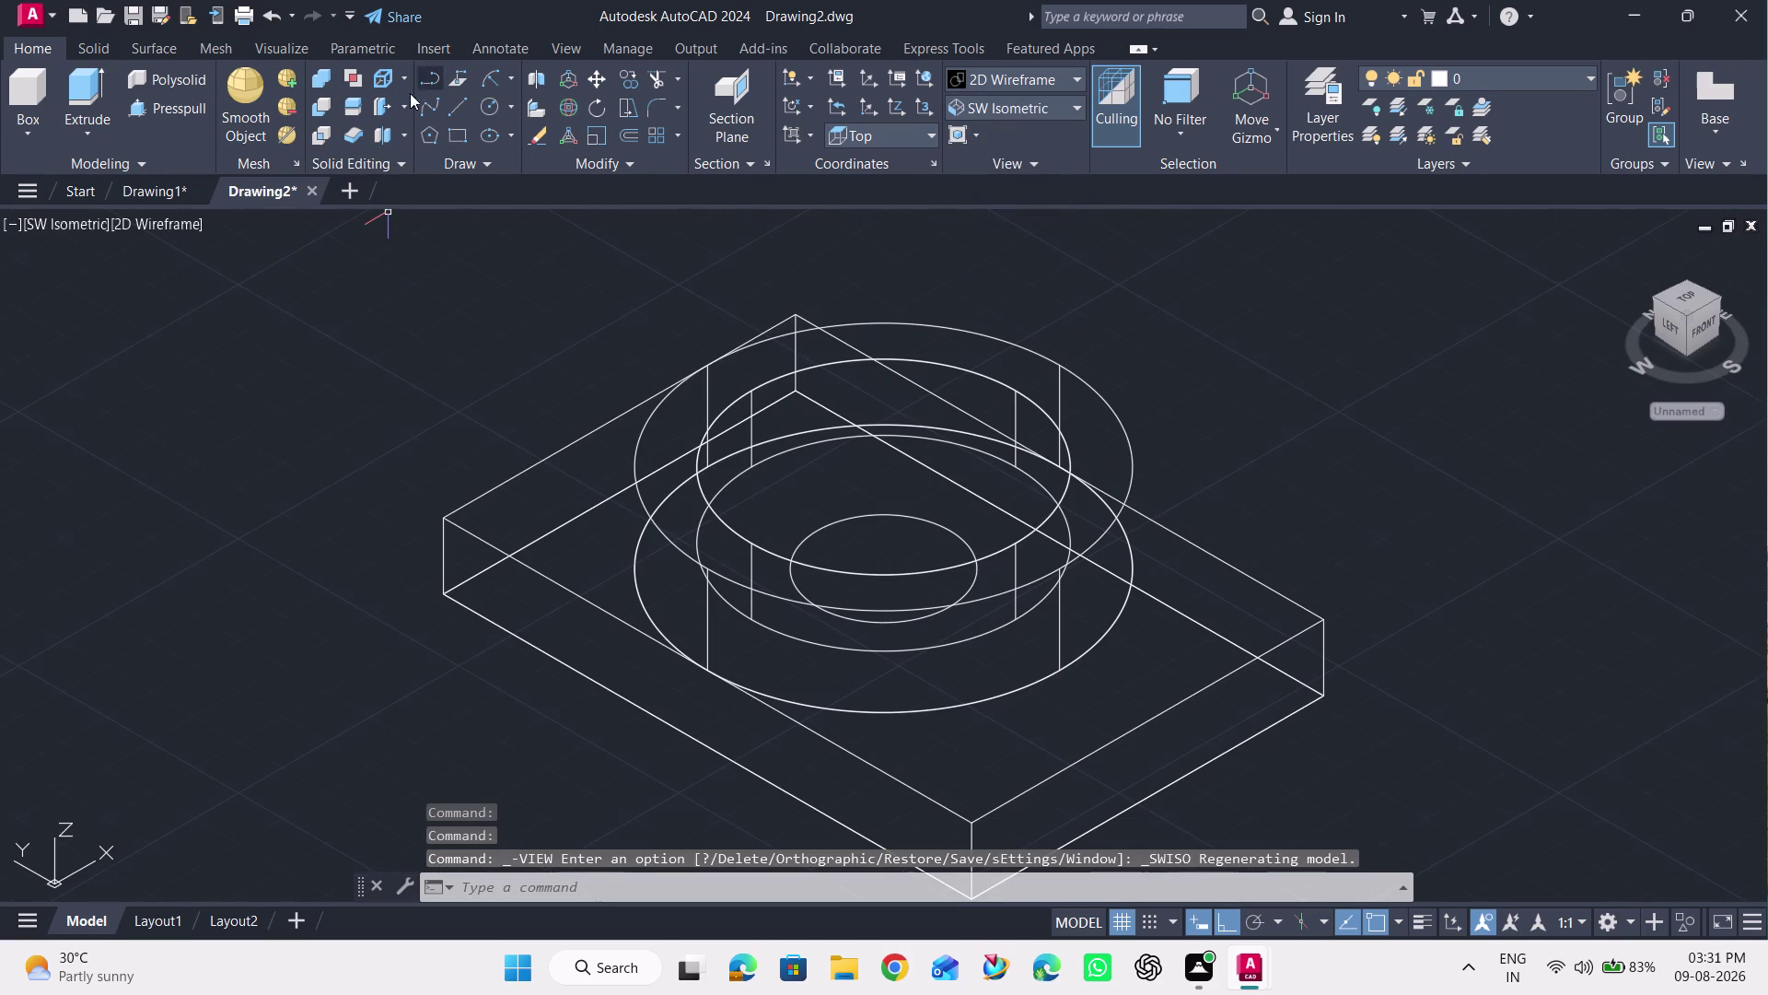
Make two press-pull attempts on the small circle and cancel them.
click(164, 107)
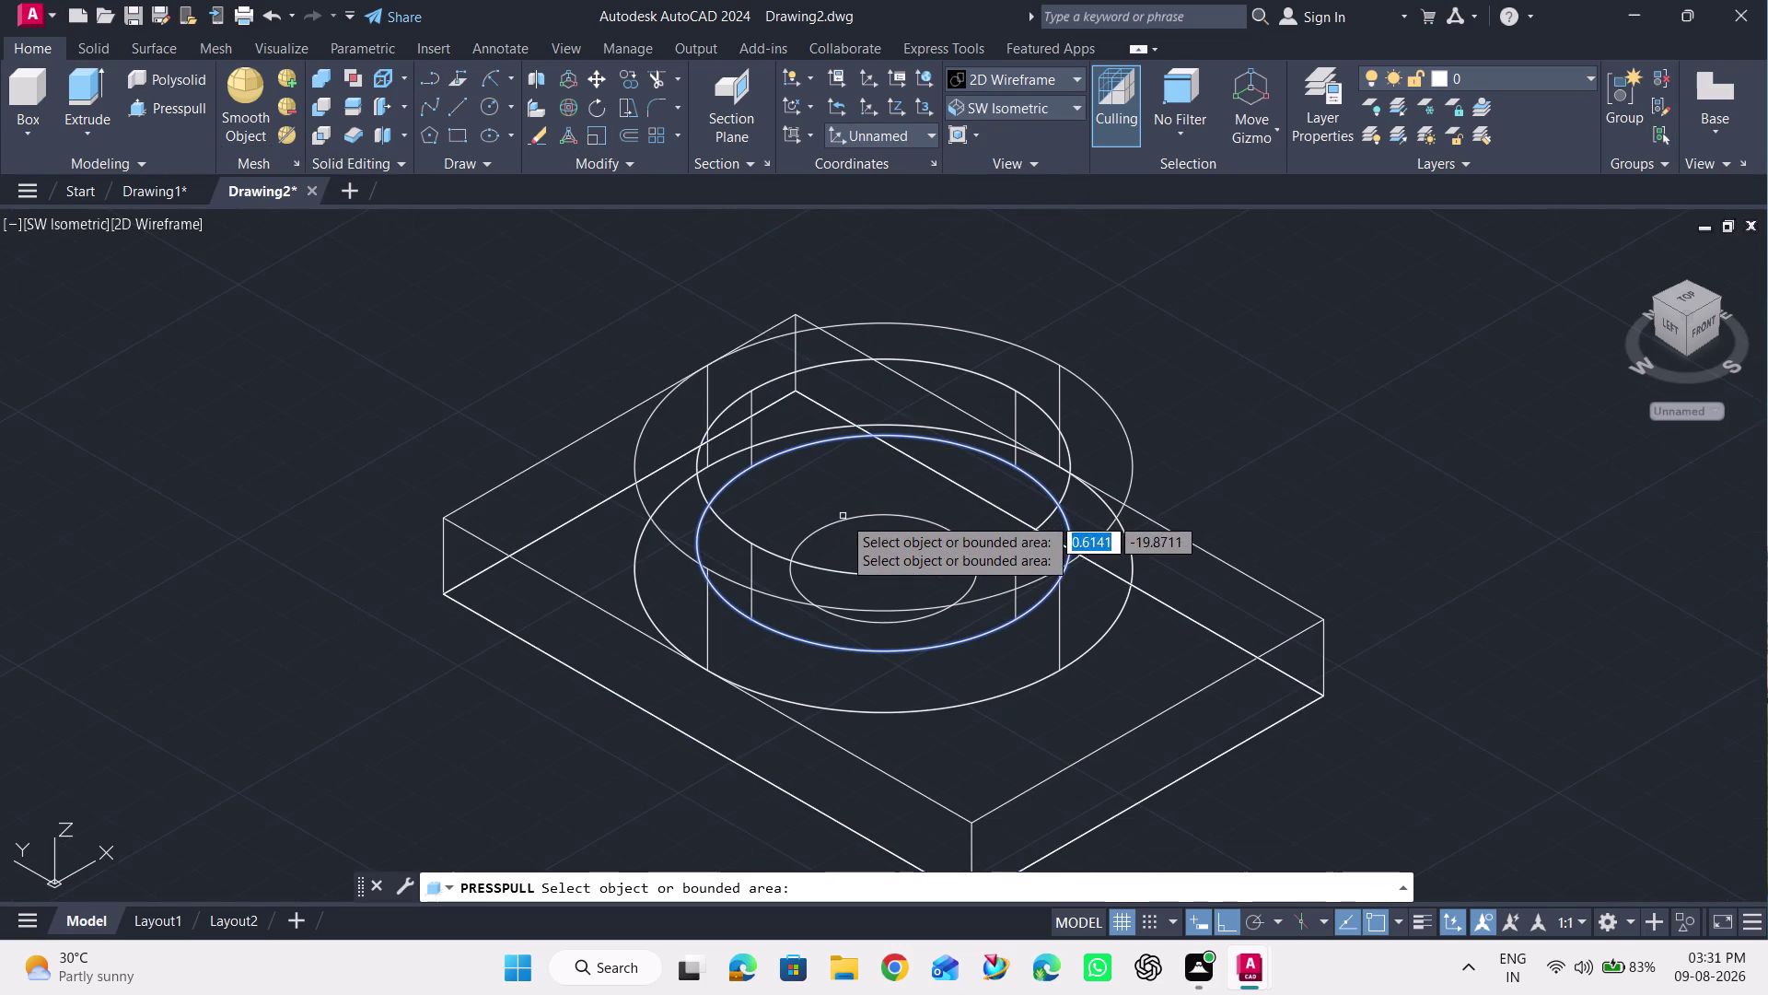
click(846, 517)
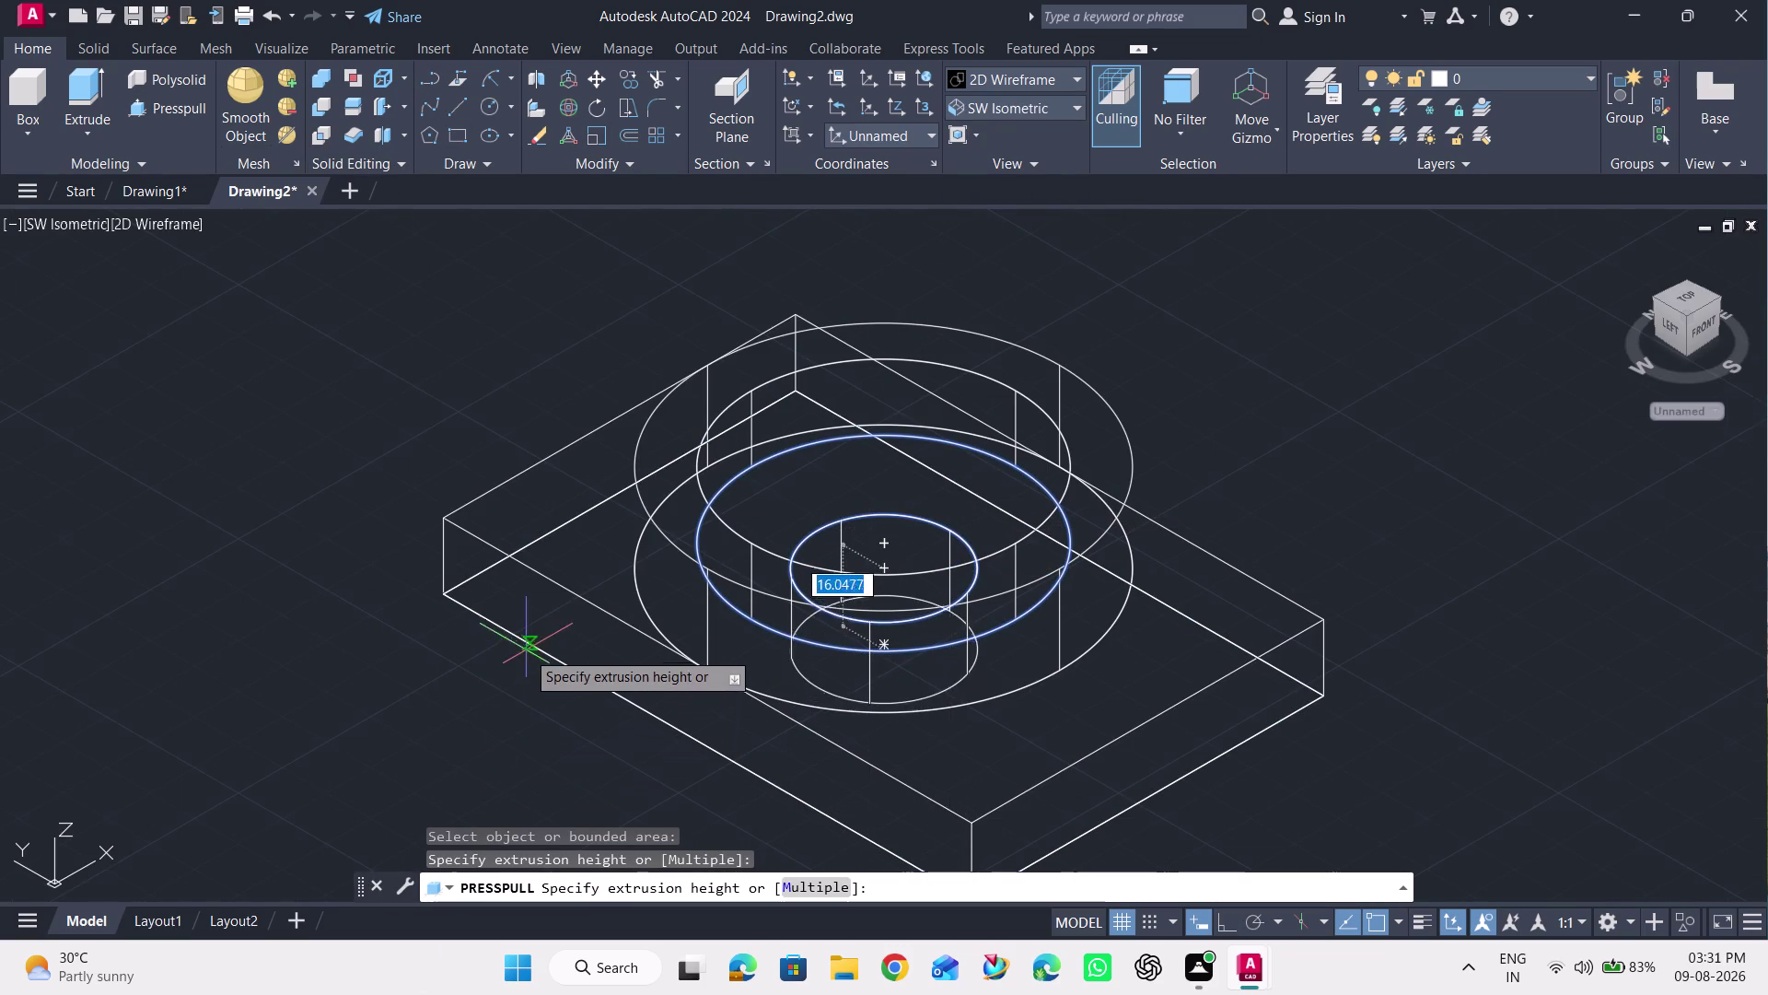
key(Escape)
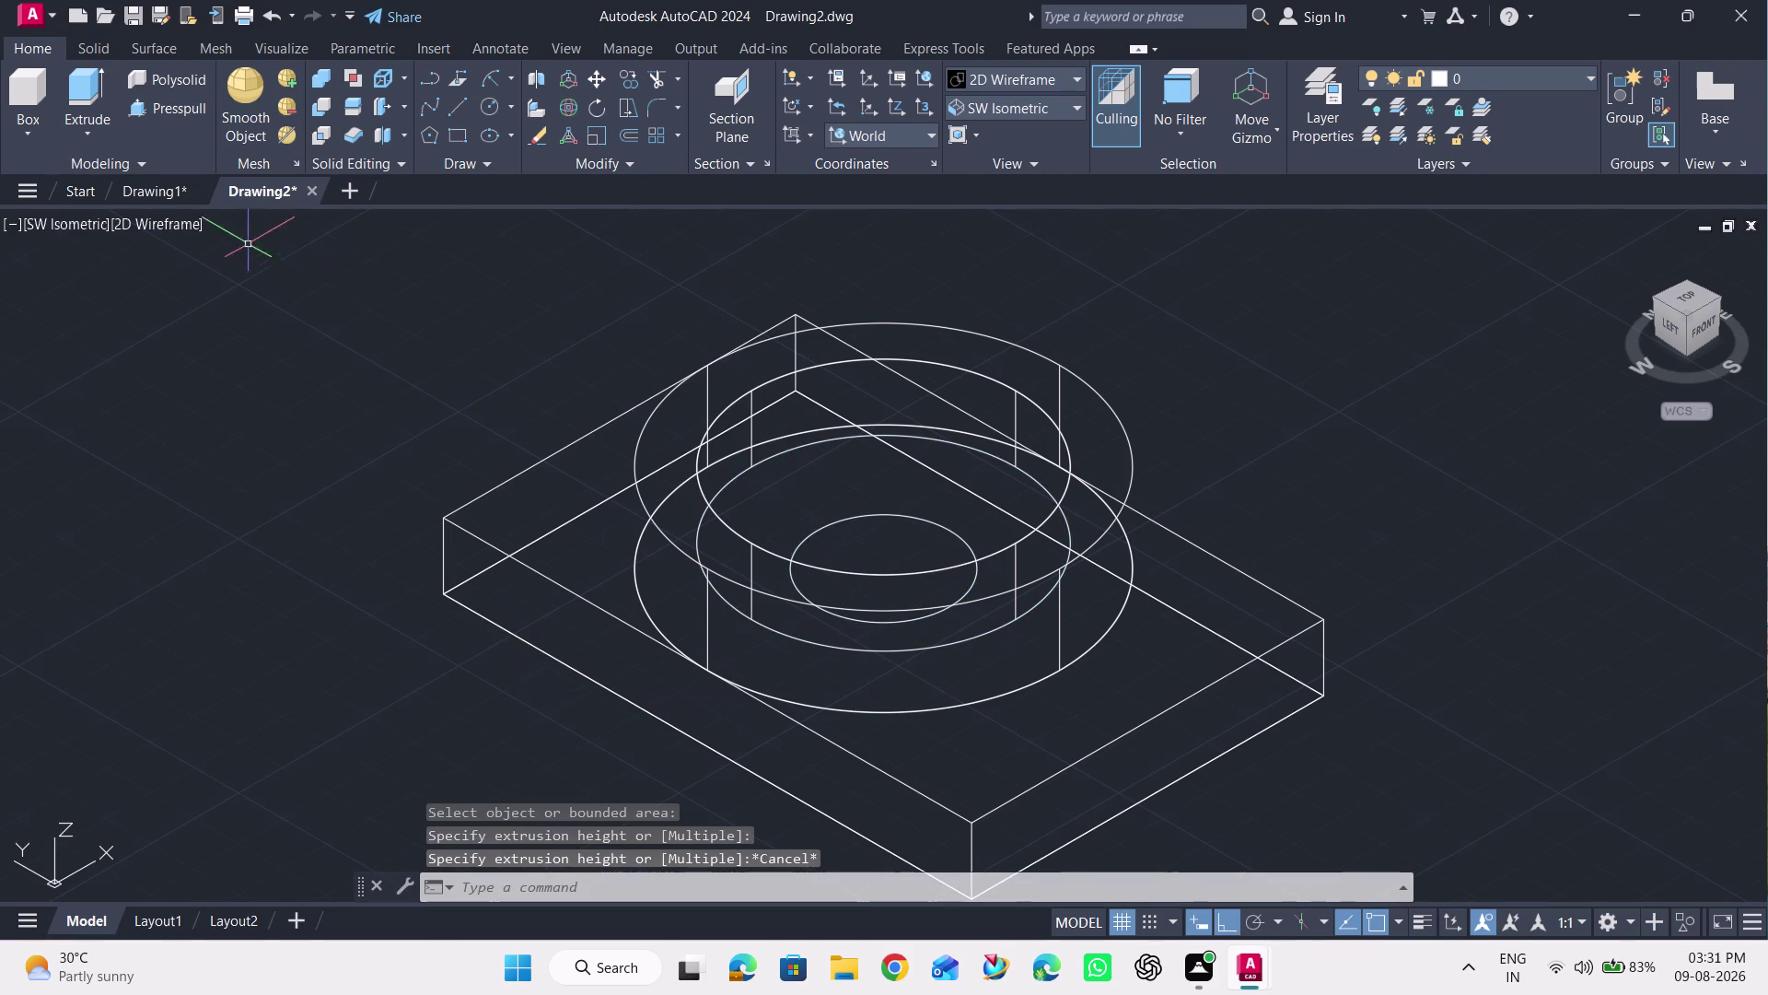
click(186, 105)
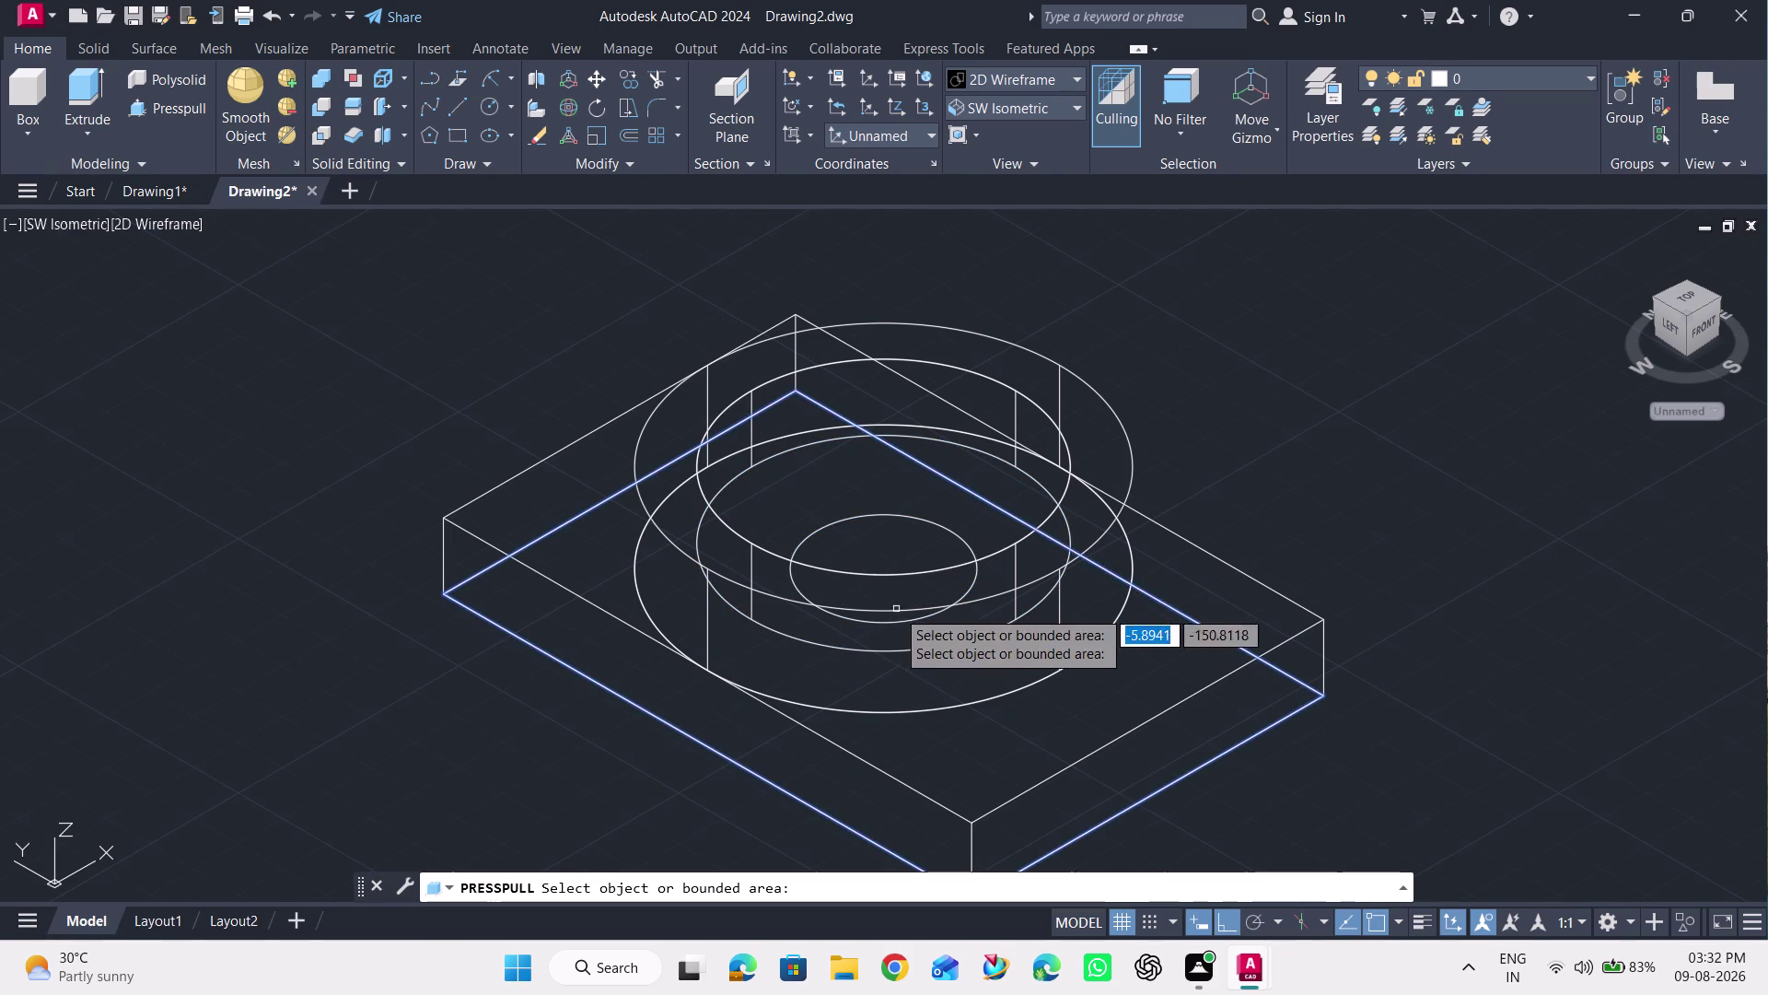
click(852, 523)
key(Escape)
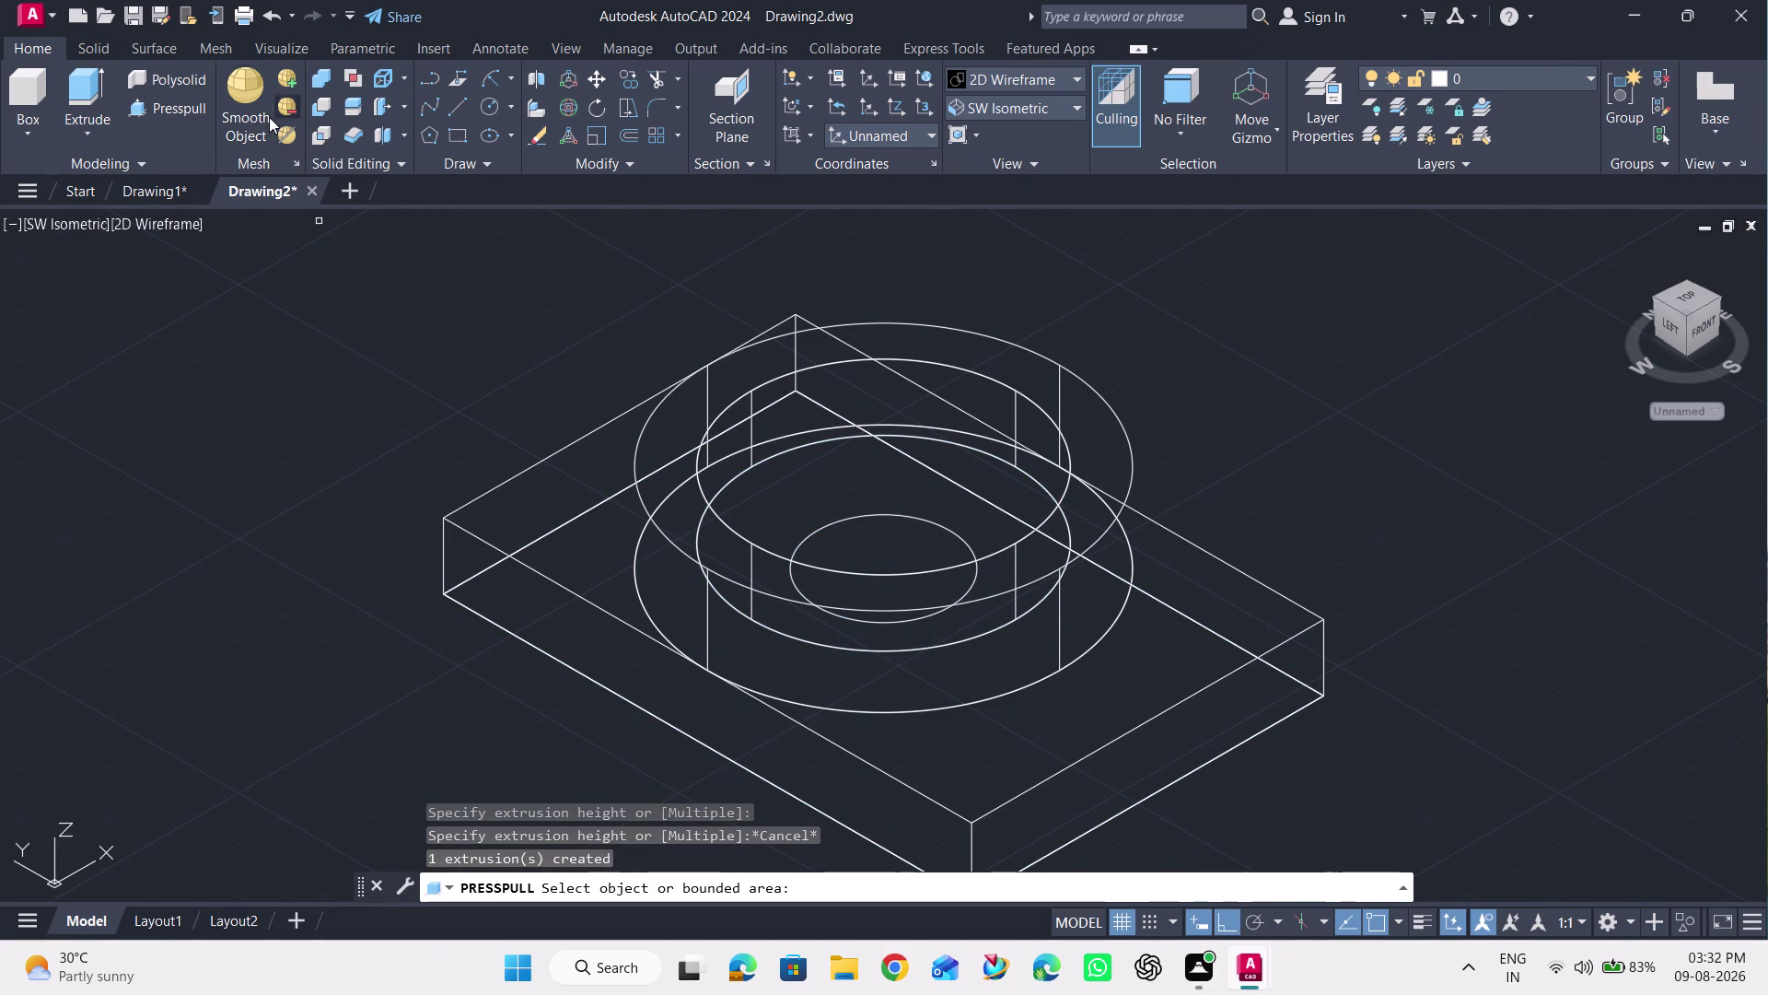
Press-pull the radius 15 circle downward below the plate and apply Shades of Gray.
click(180, 101)
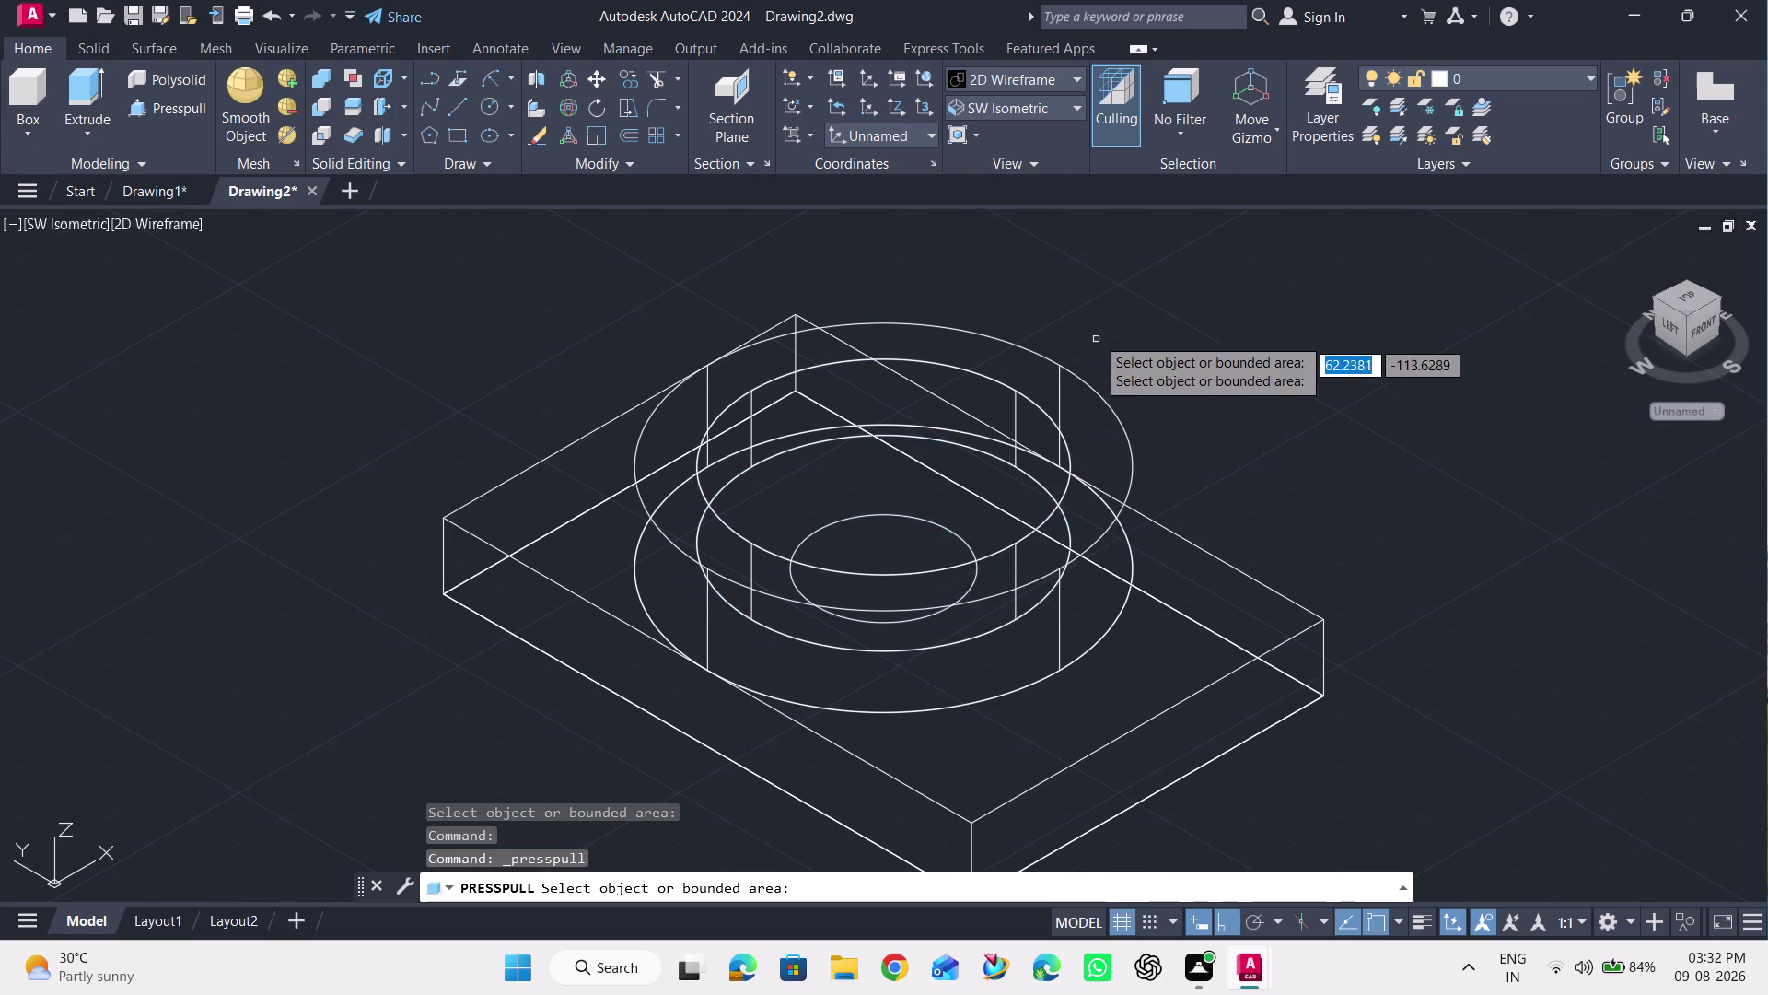
drag(863, 515, 867, 529)
click(752, 883)
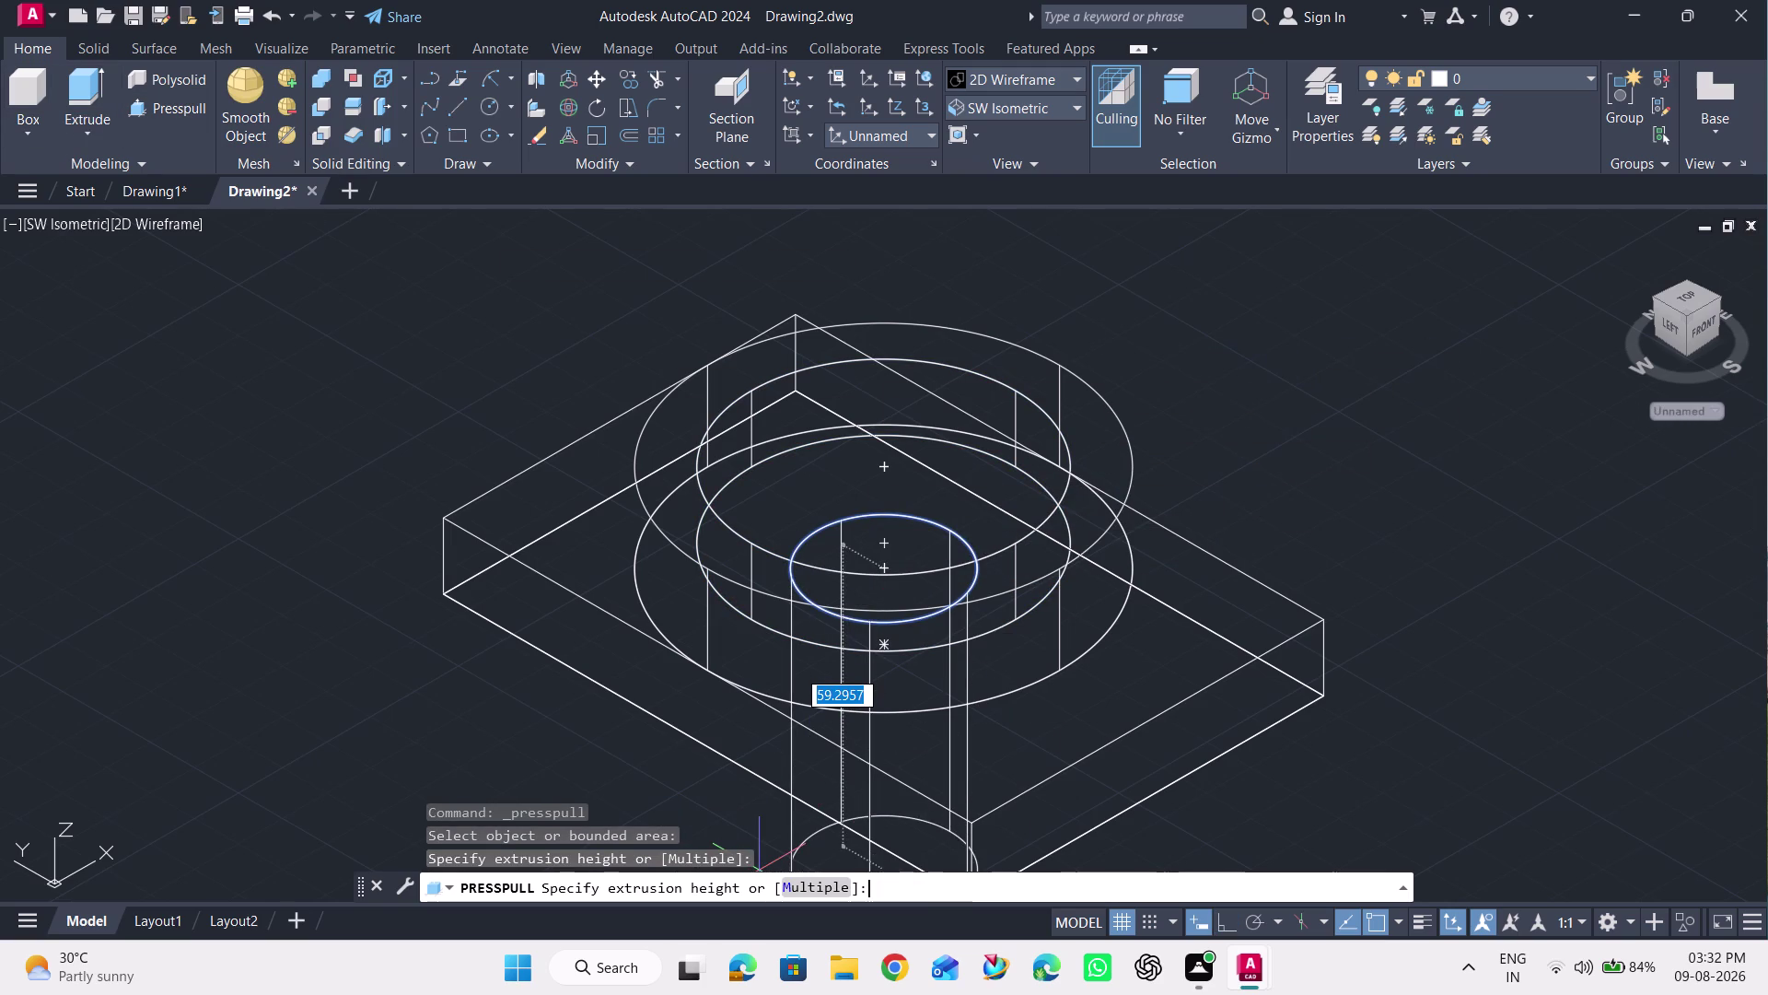
click(779, 849)
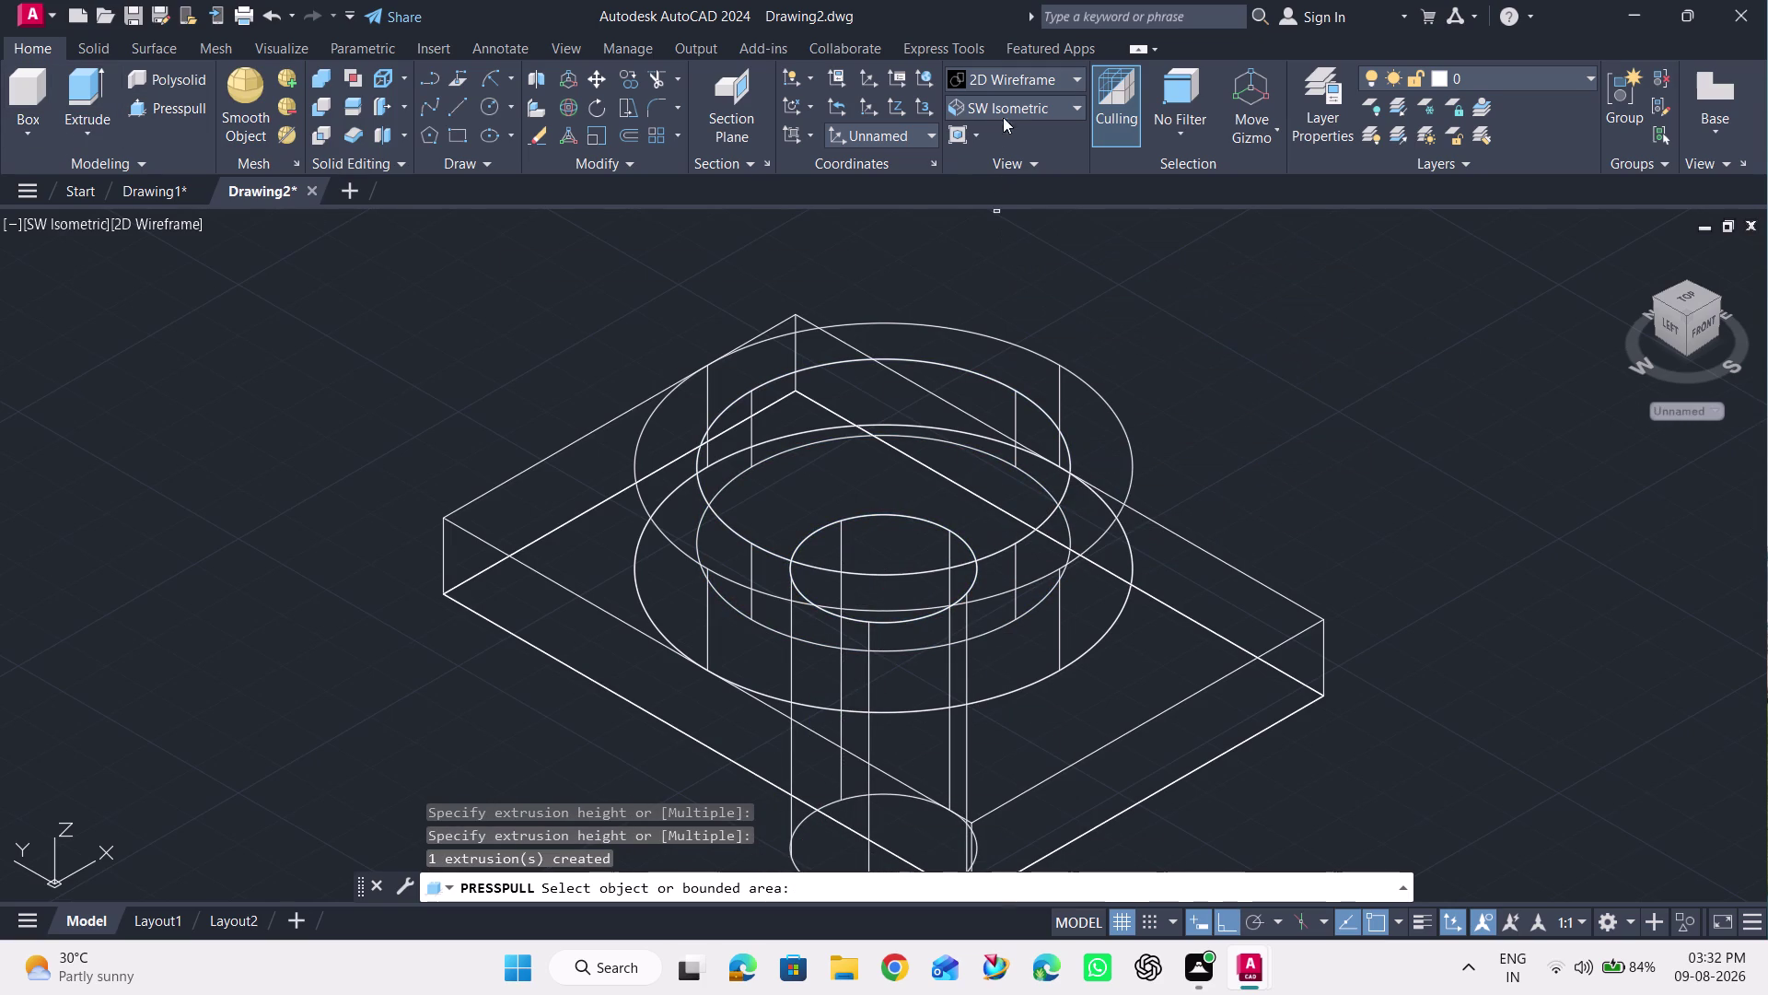
click(1027, 87)
click(1187, 214)
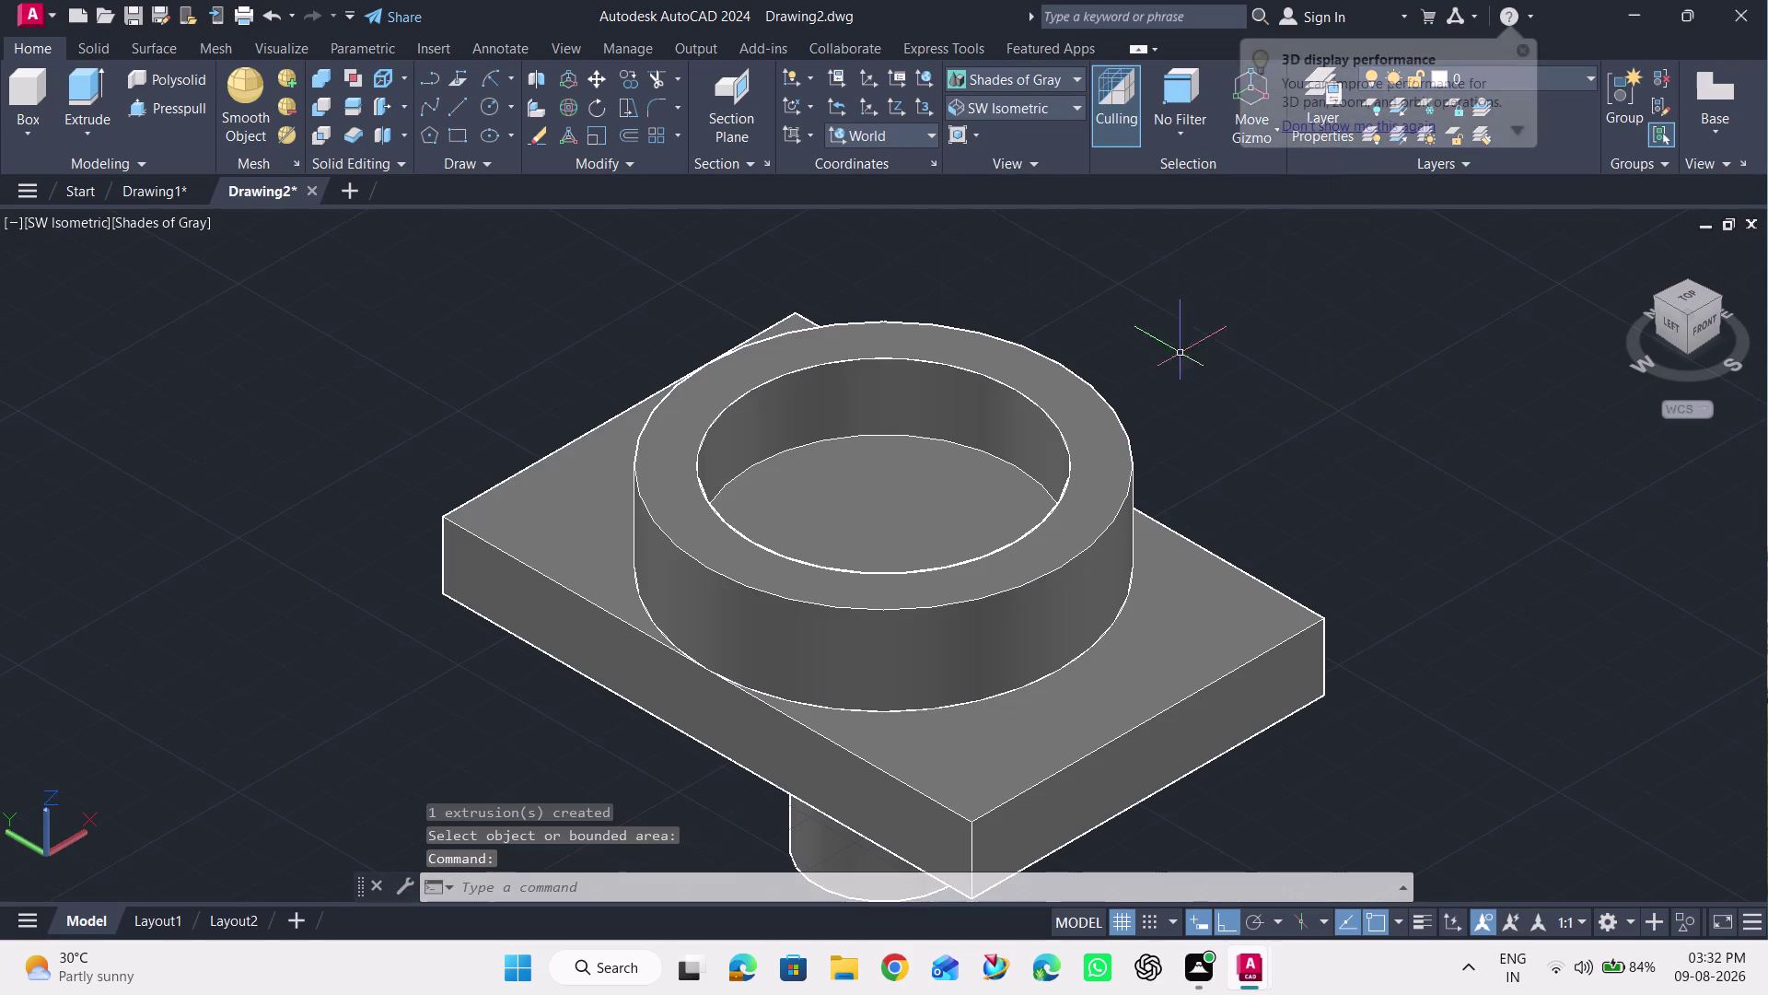
middle_drag(1239, 418, 1285, 303)
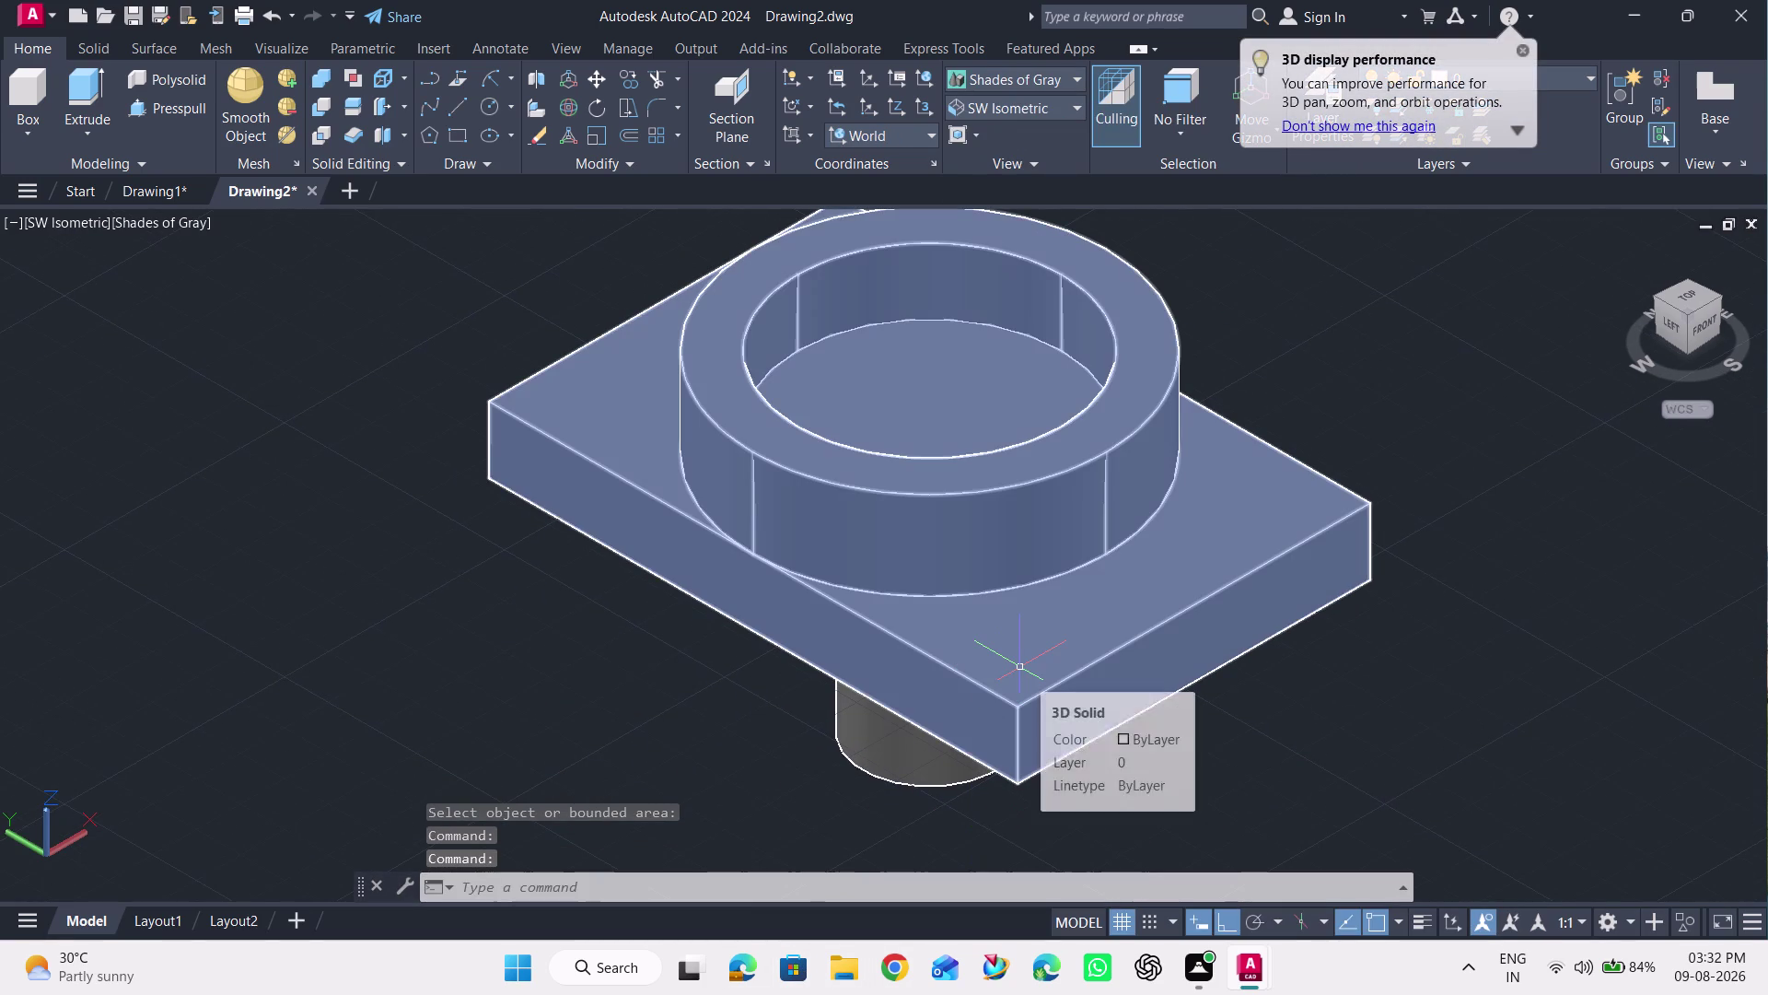
Subtract the cylinder from the plate, then undo the result.
click(317, 102)
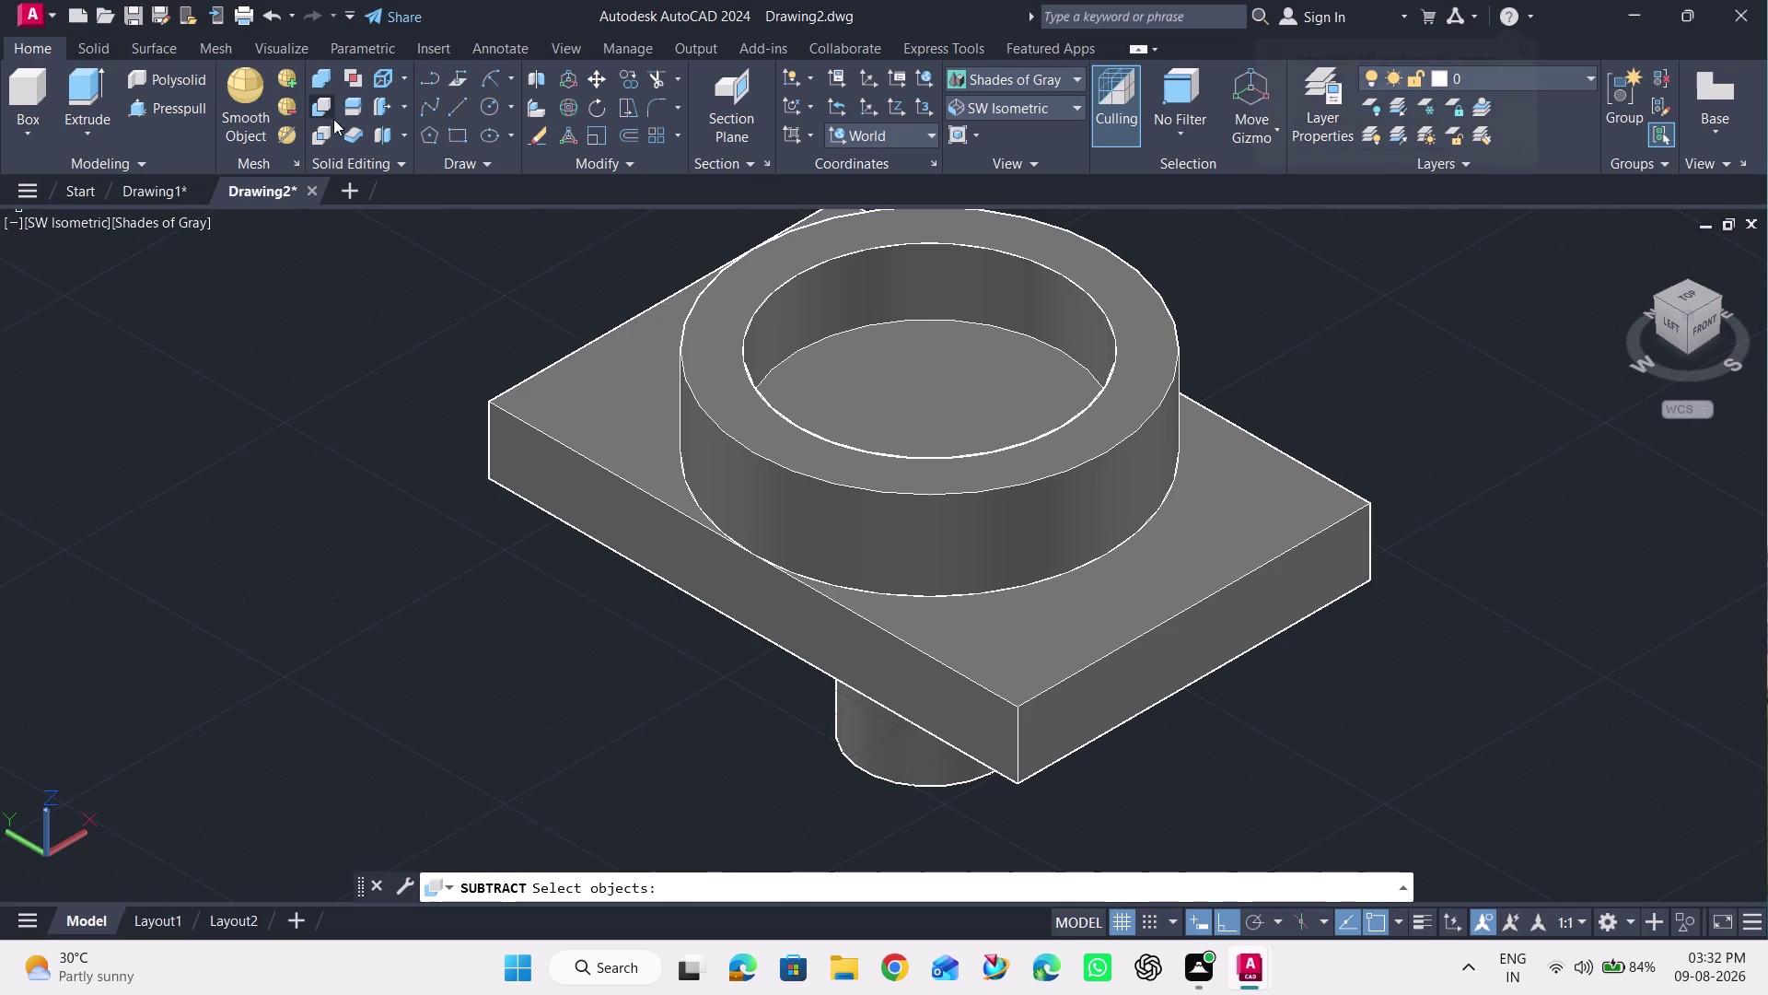
click(610, 462)
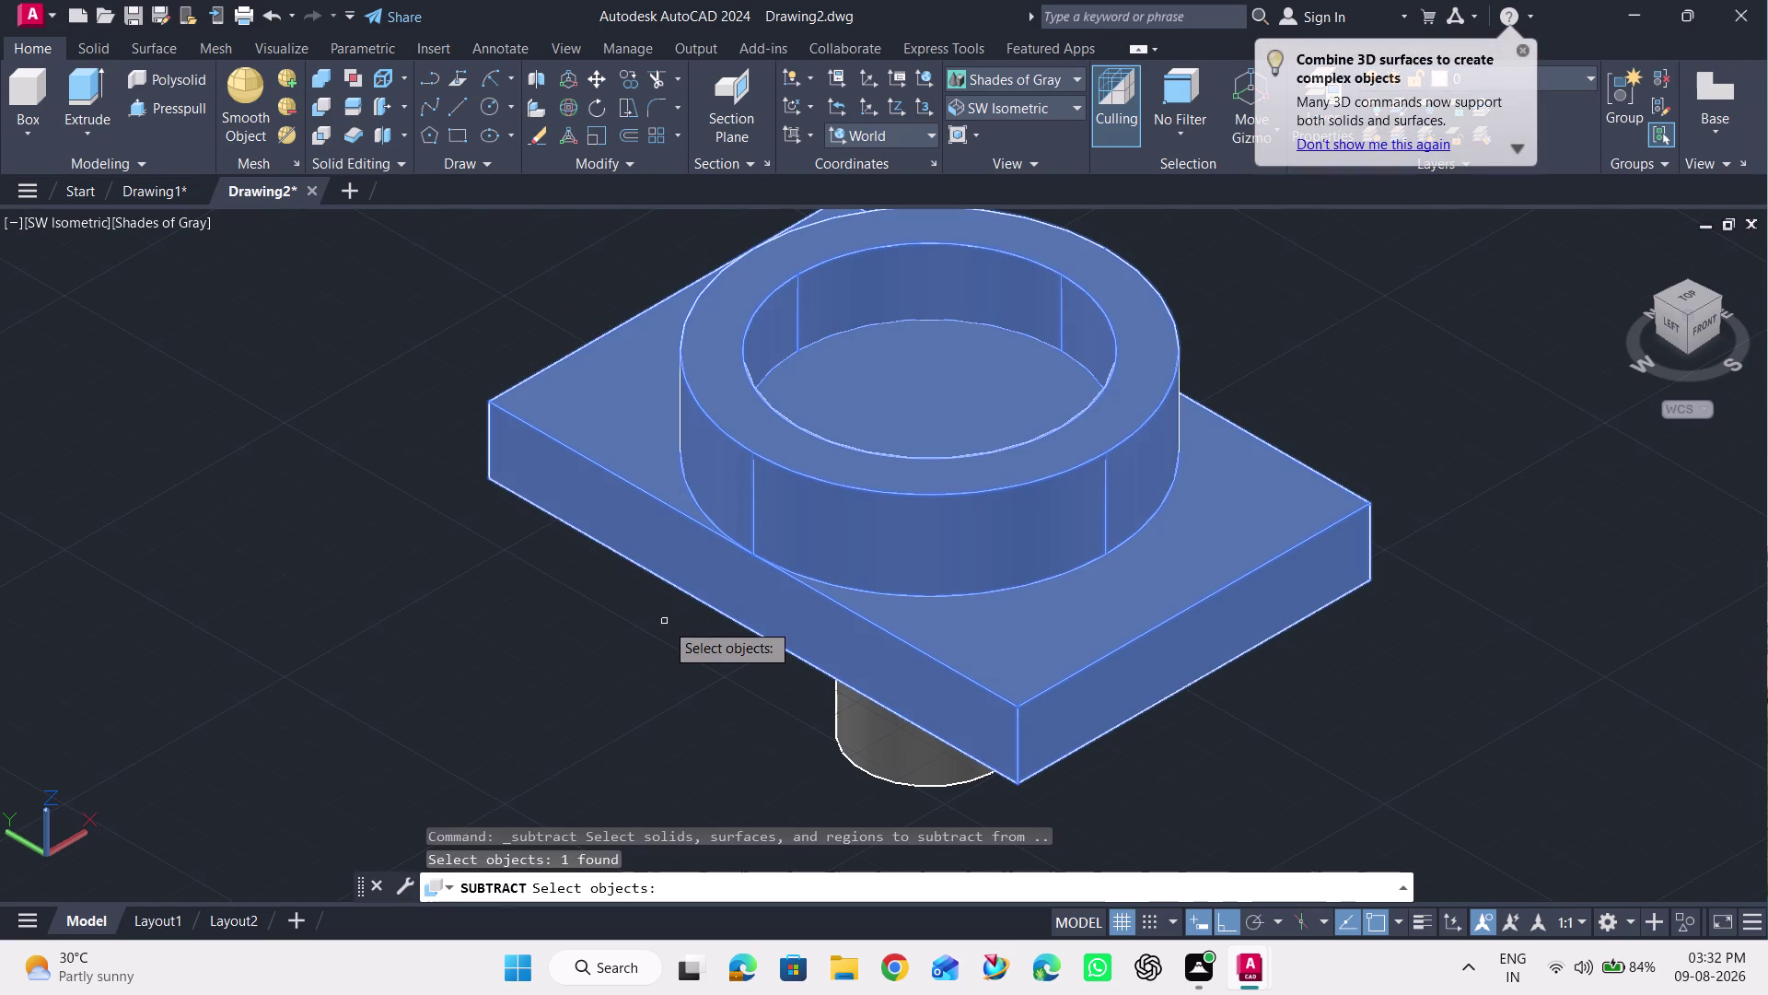
key(Return)
click(895, 765)
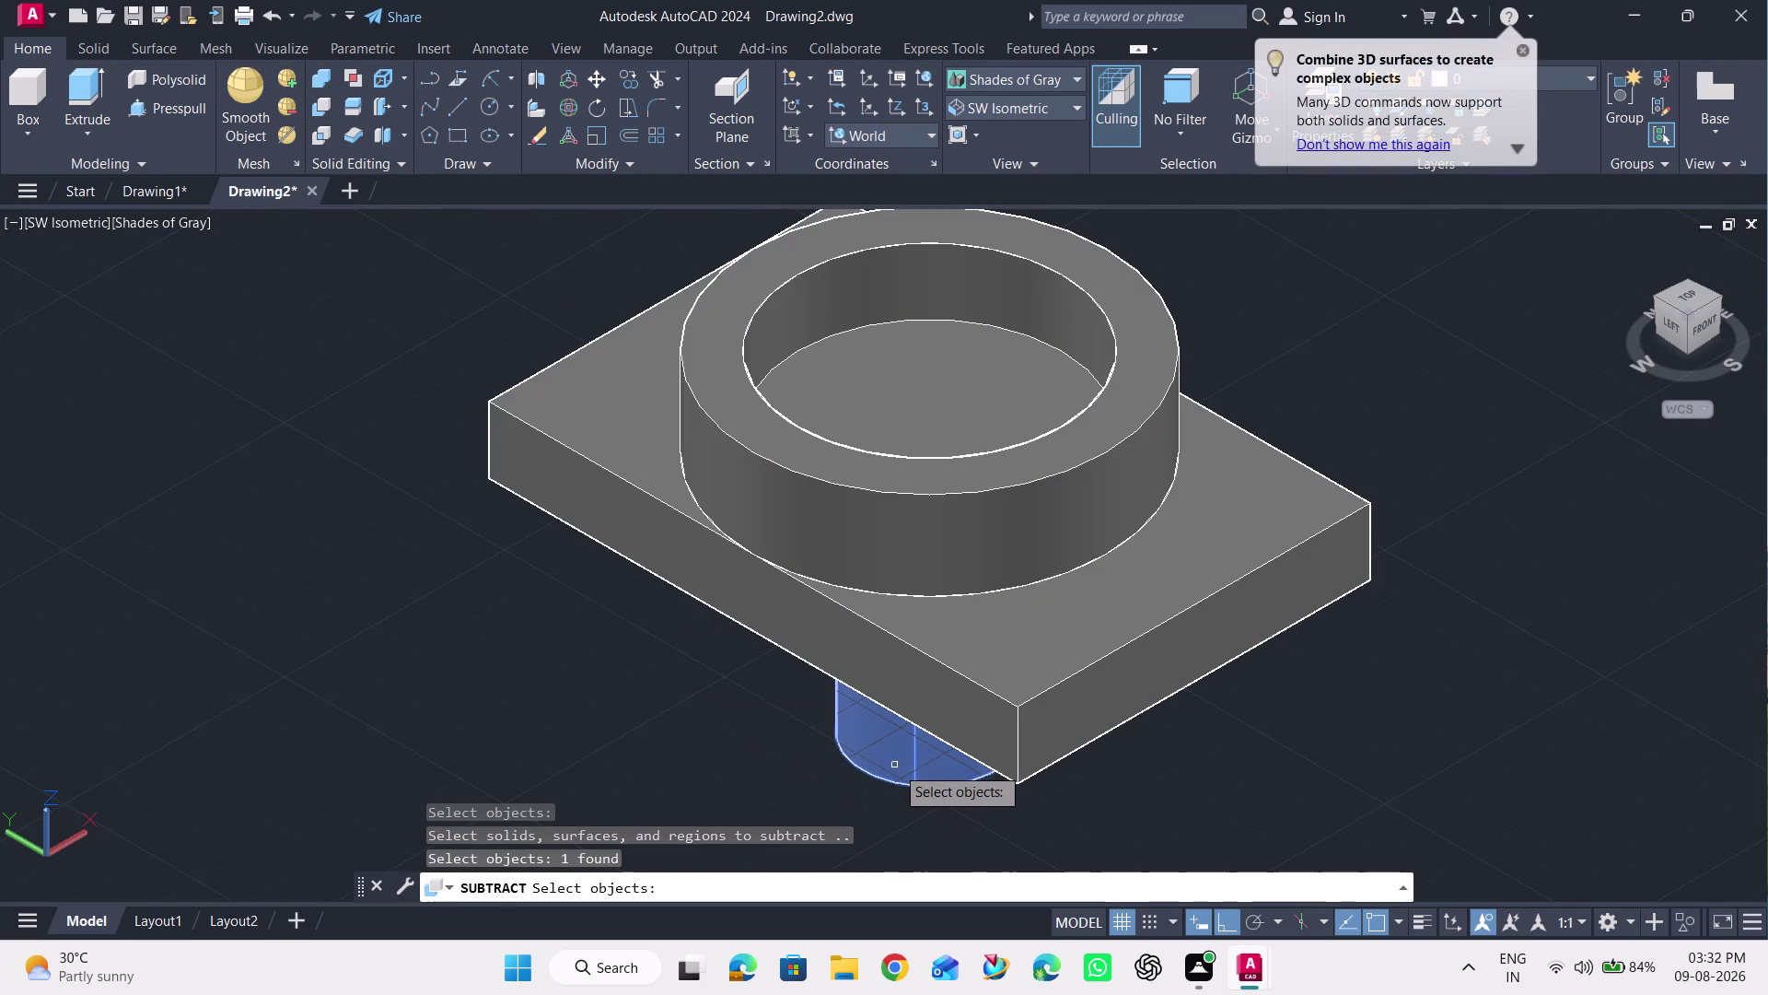
key(Return)
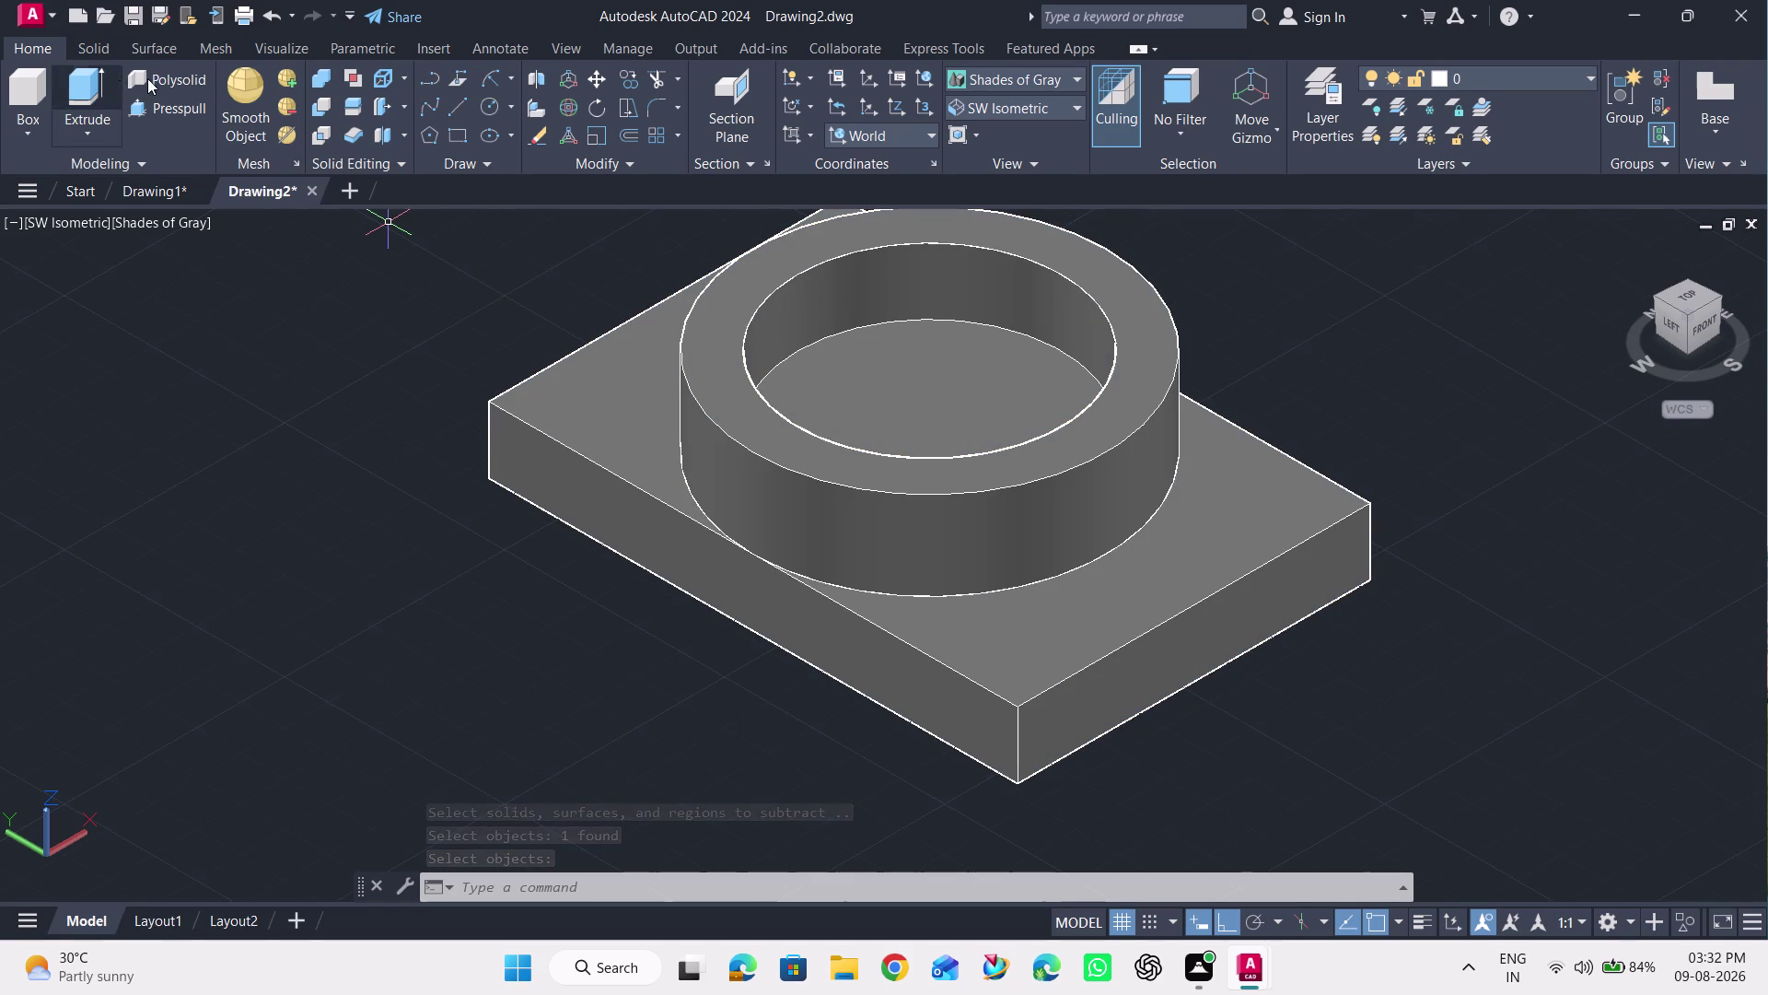
key(ctrl+z)
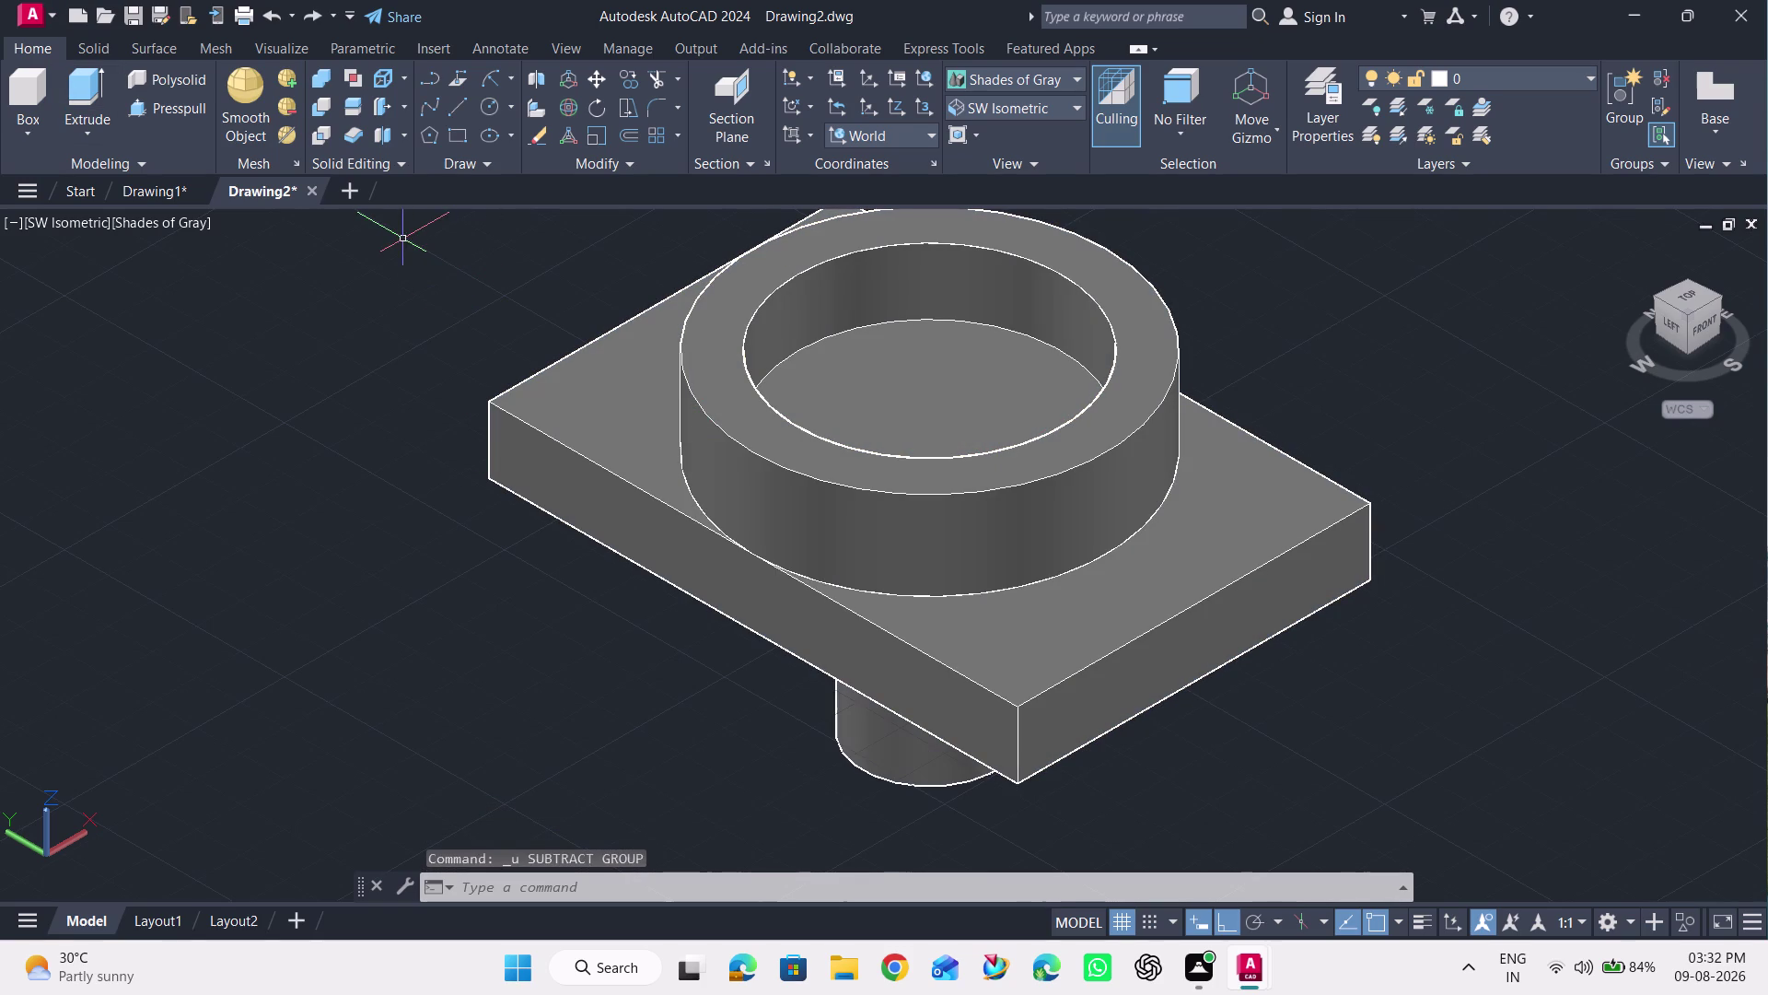
Restart Subtract on the plate, then abandon it and cancel a press-pull.
click(311, 109)
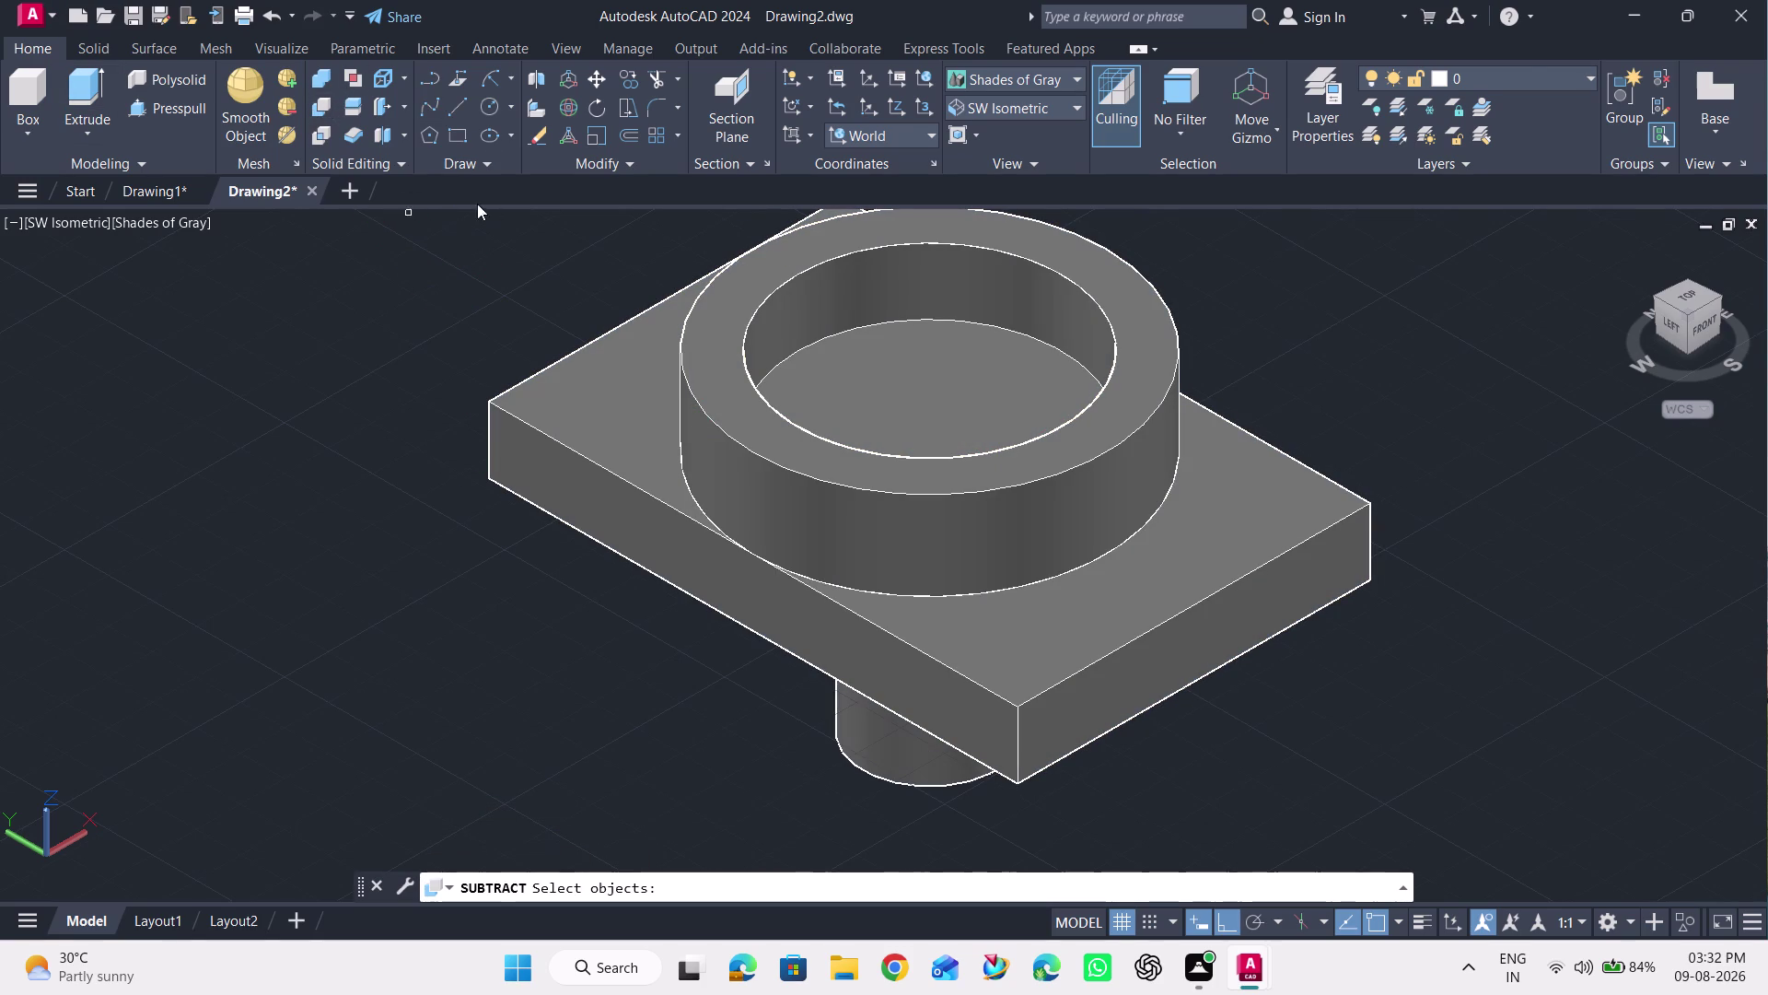
click(319, 106)
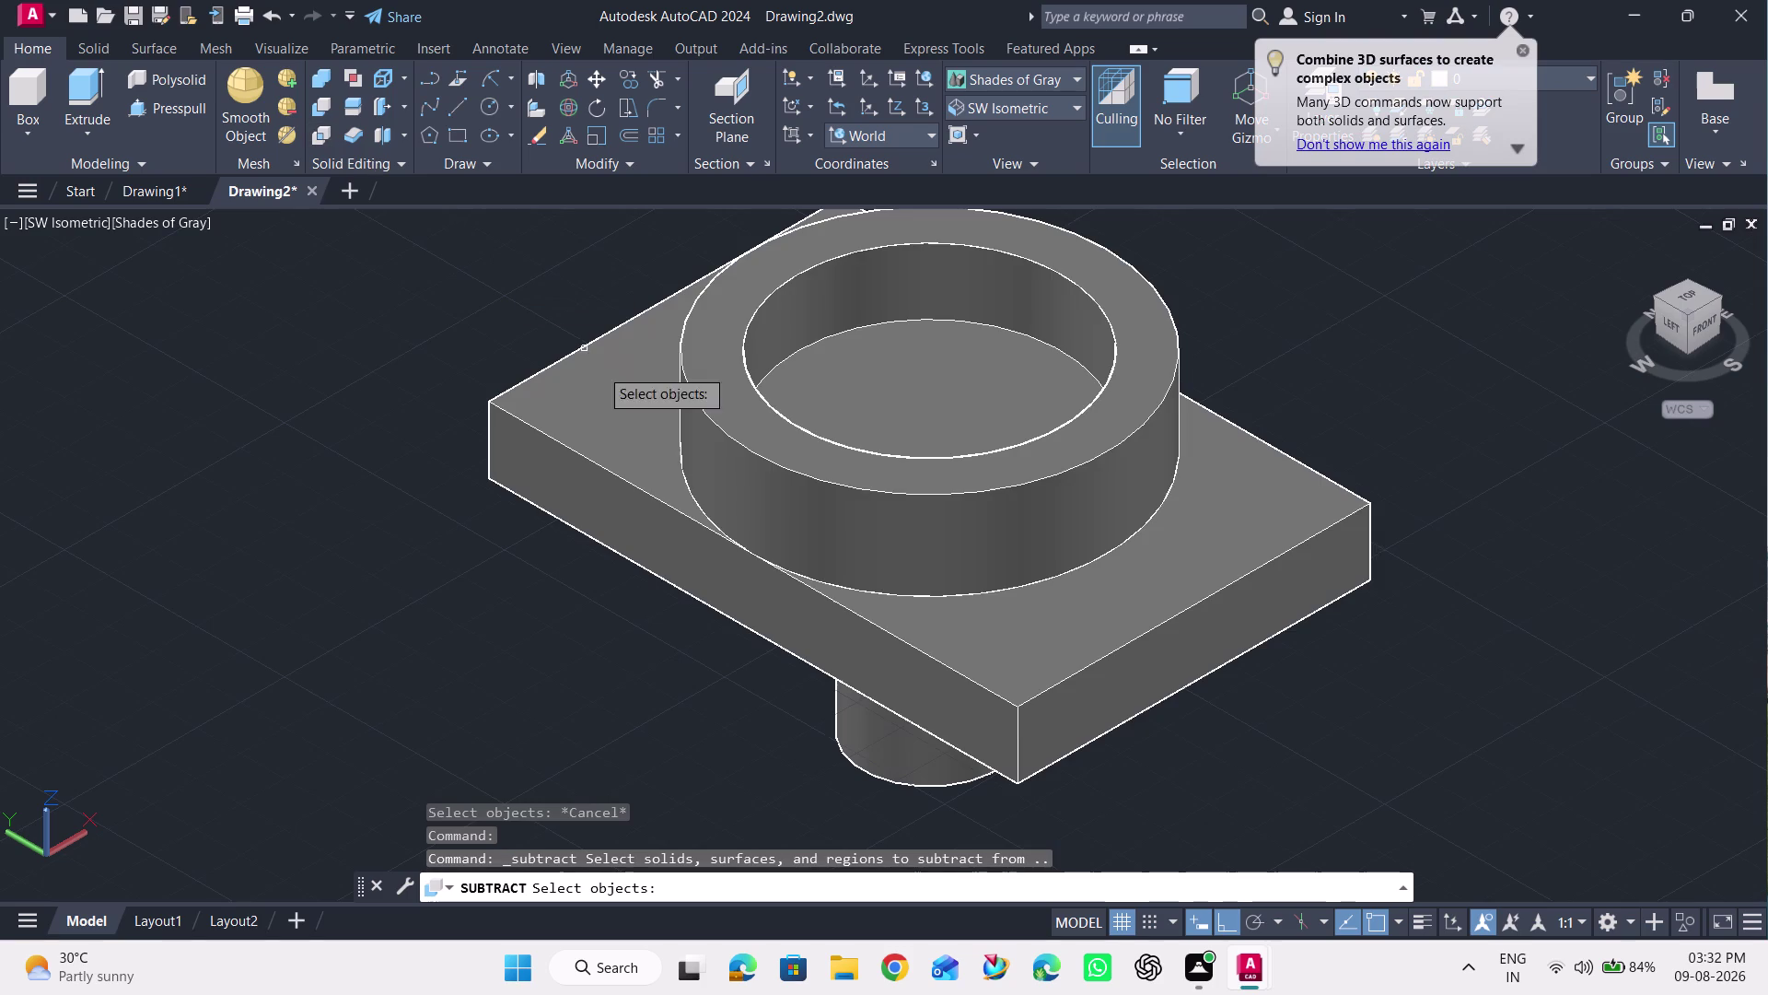
click(623, 400)
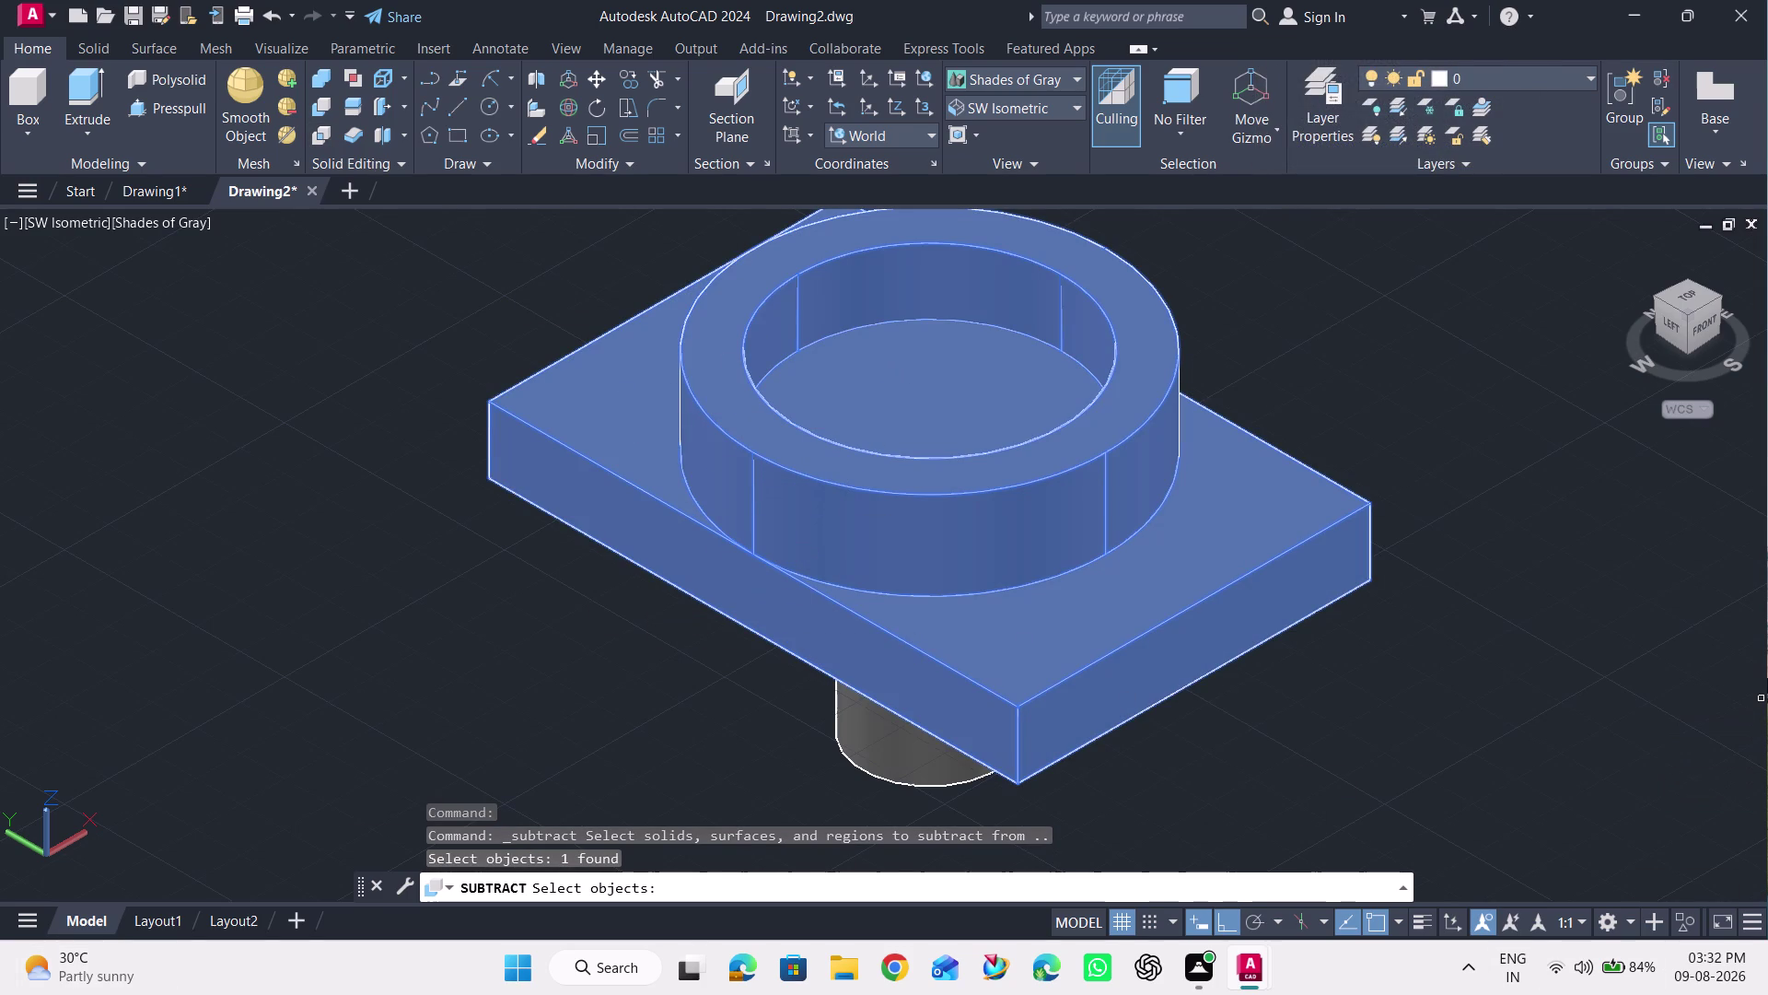
click(1697, 13)
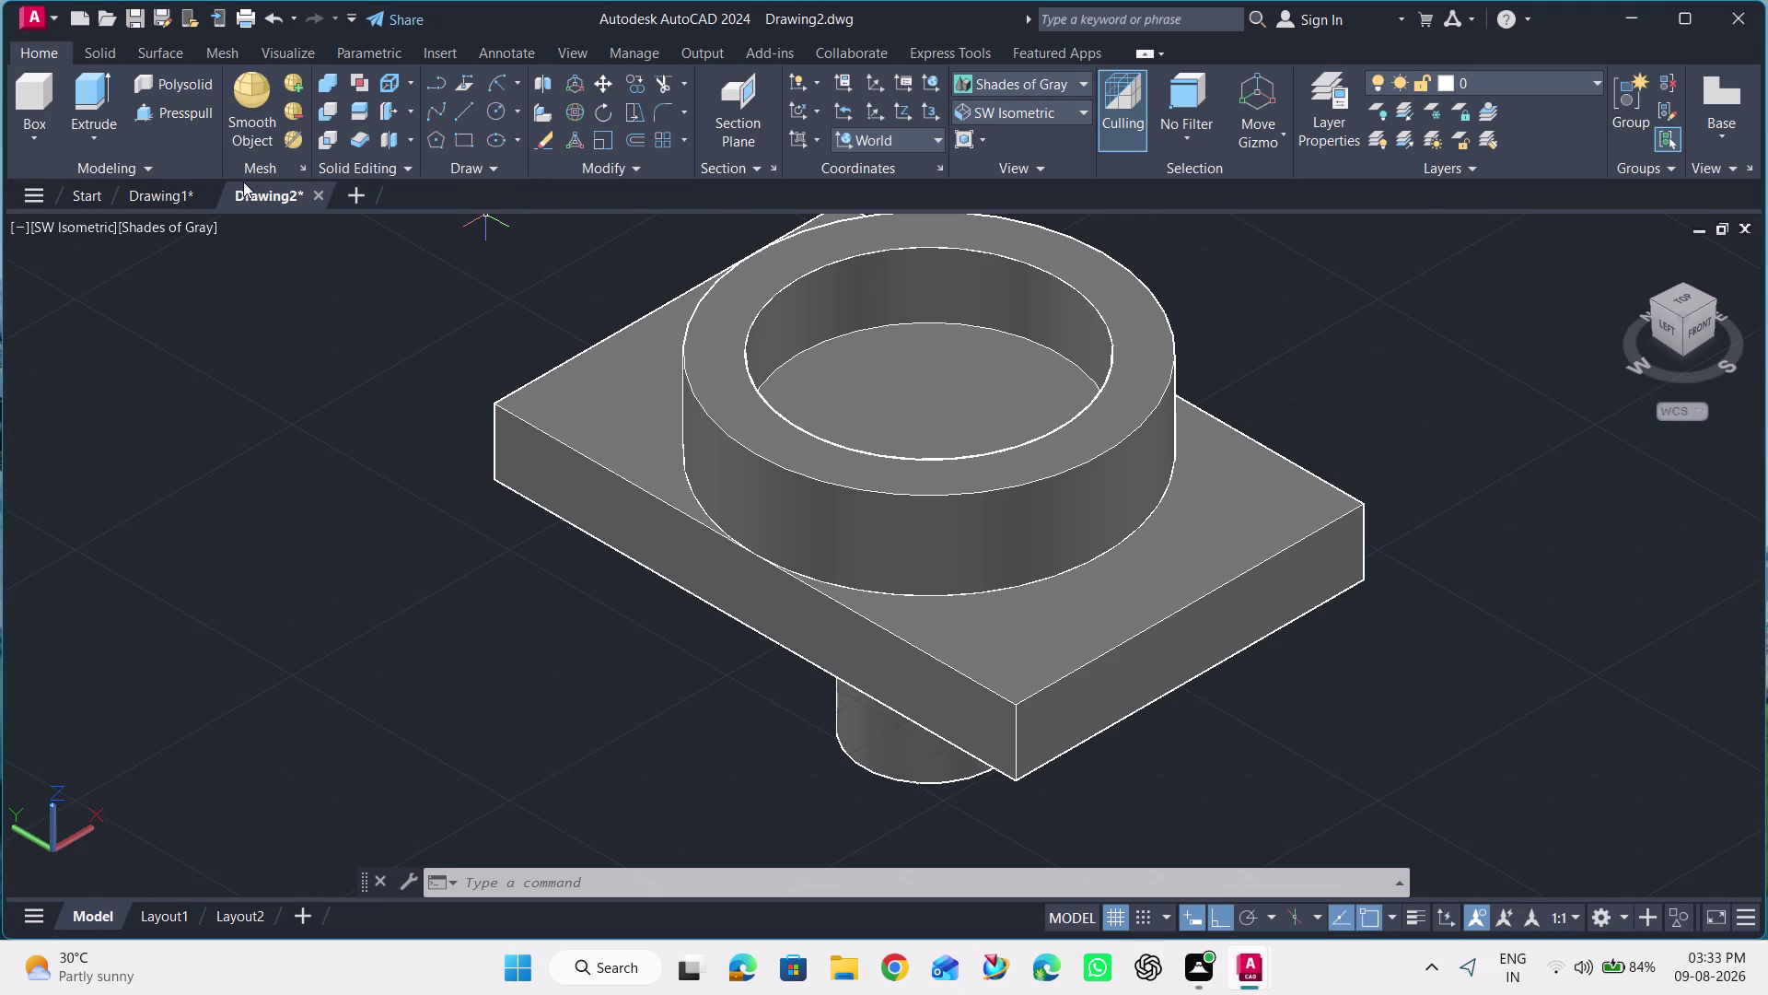
click(153, 117)
click(778, 408)
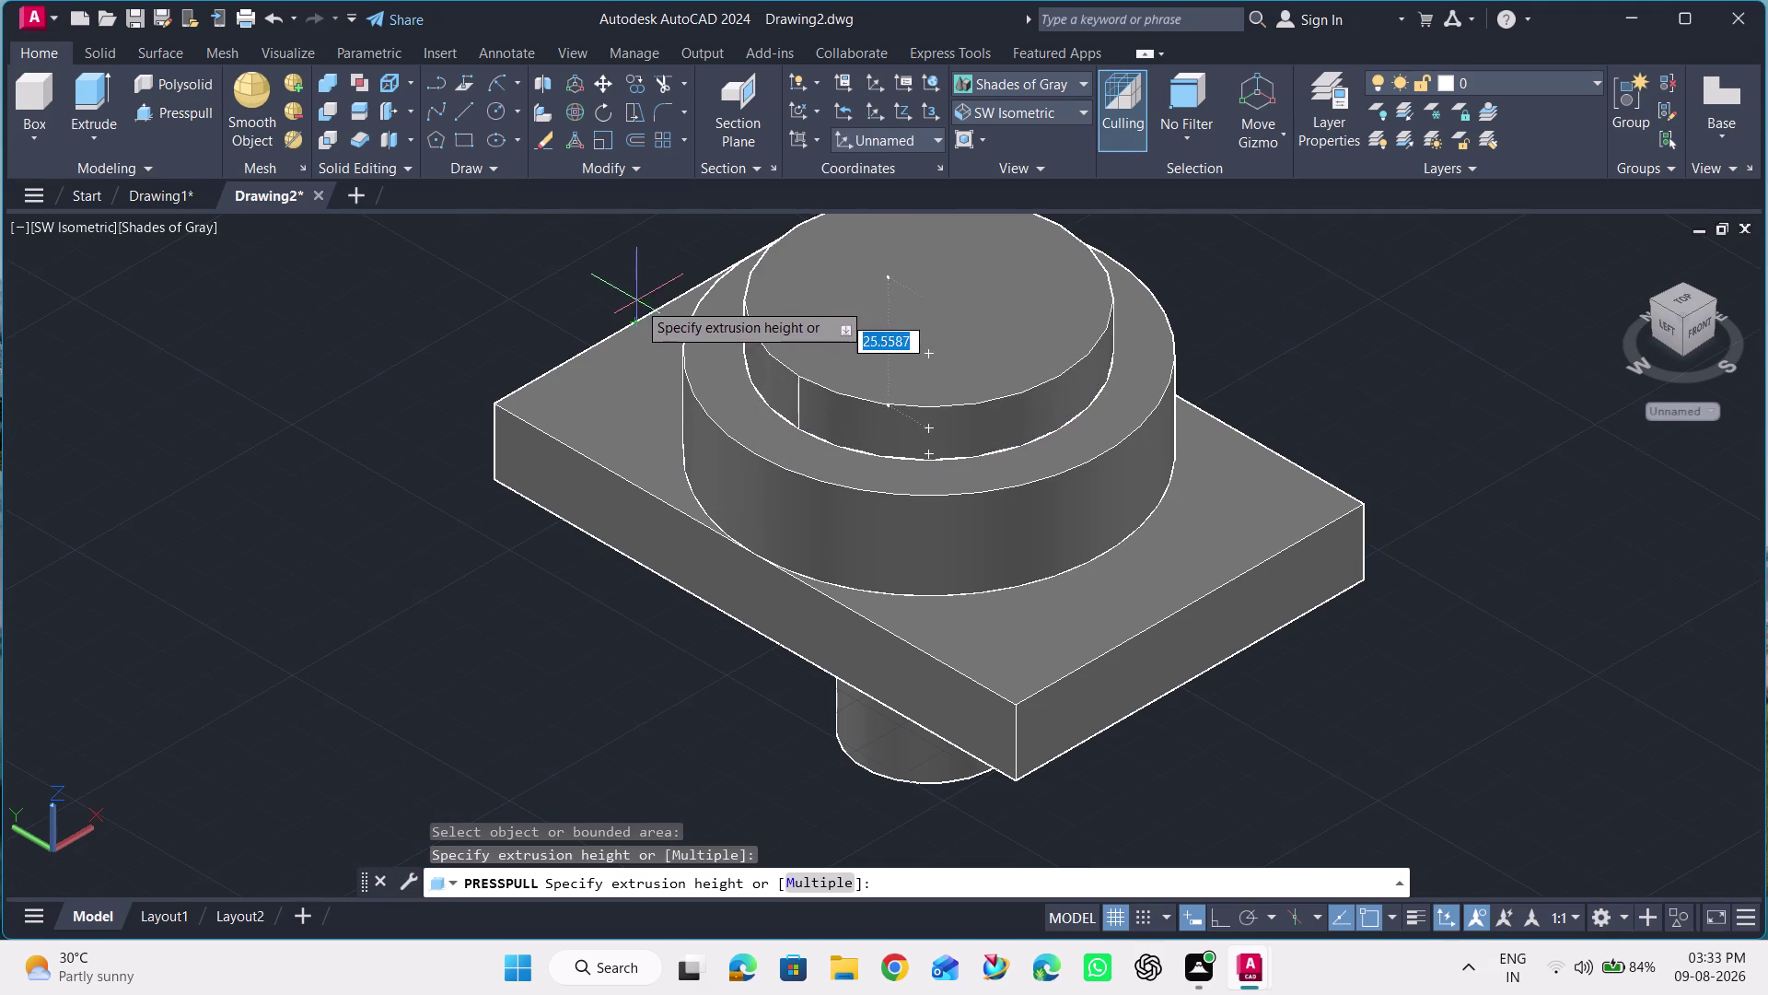
key(Escape)
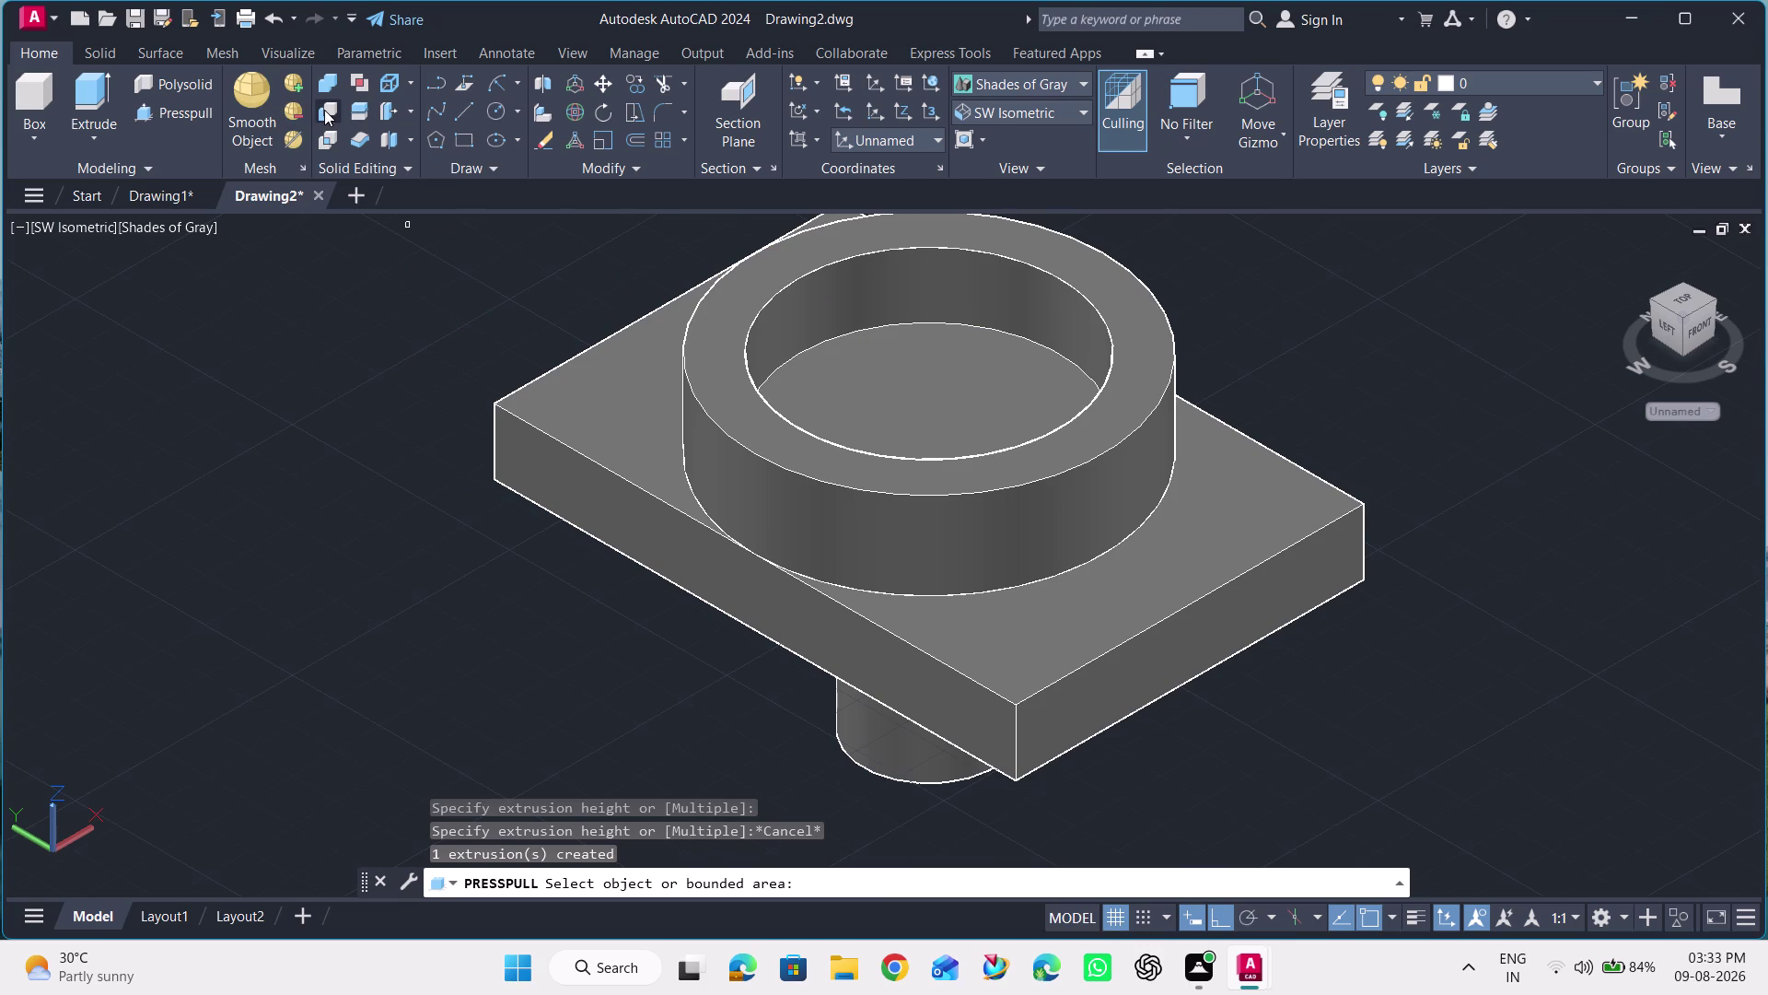
Subtract the 15-radius cylinder from the plate solid.
click(324, 109)
click(929, 469)
key(Return)
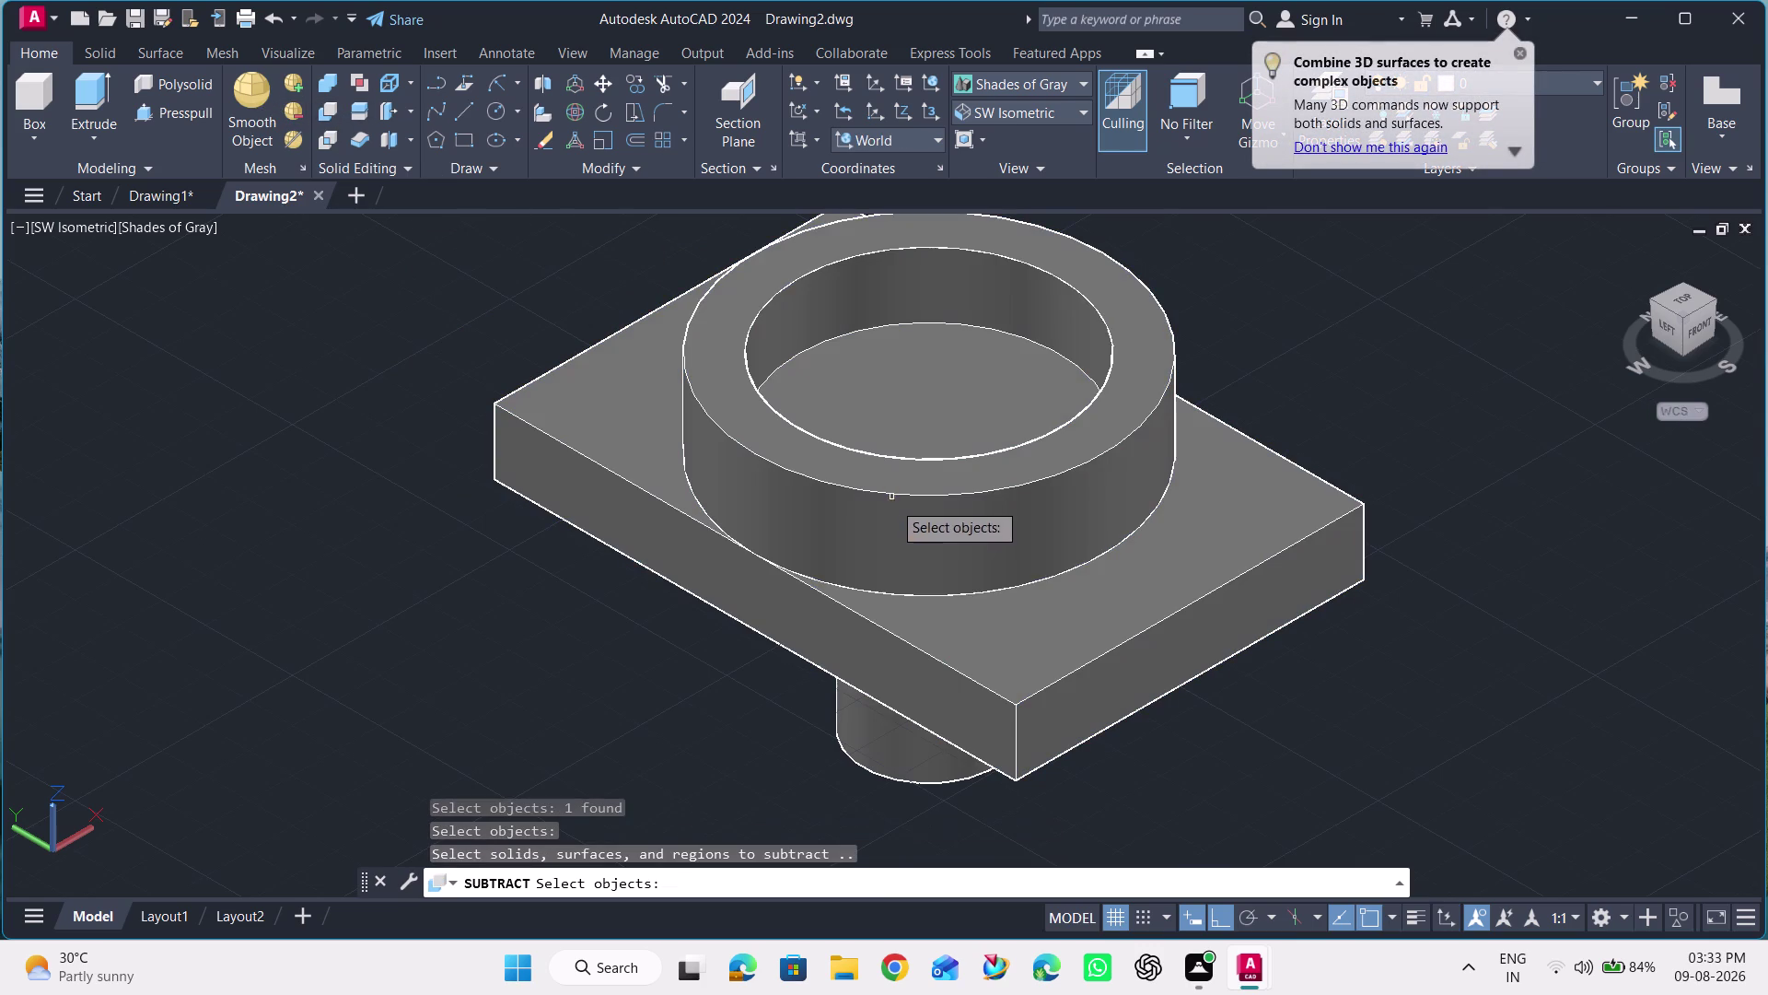
click(873, 722)
key(Return)
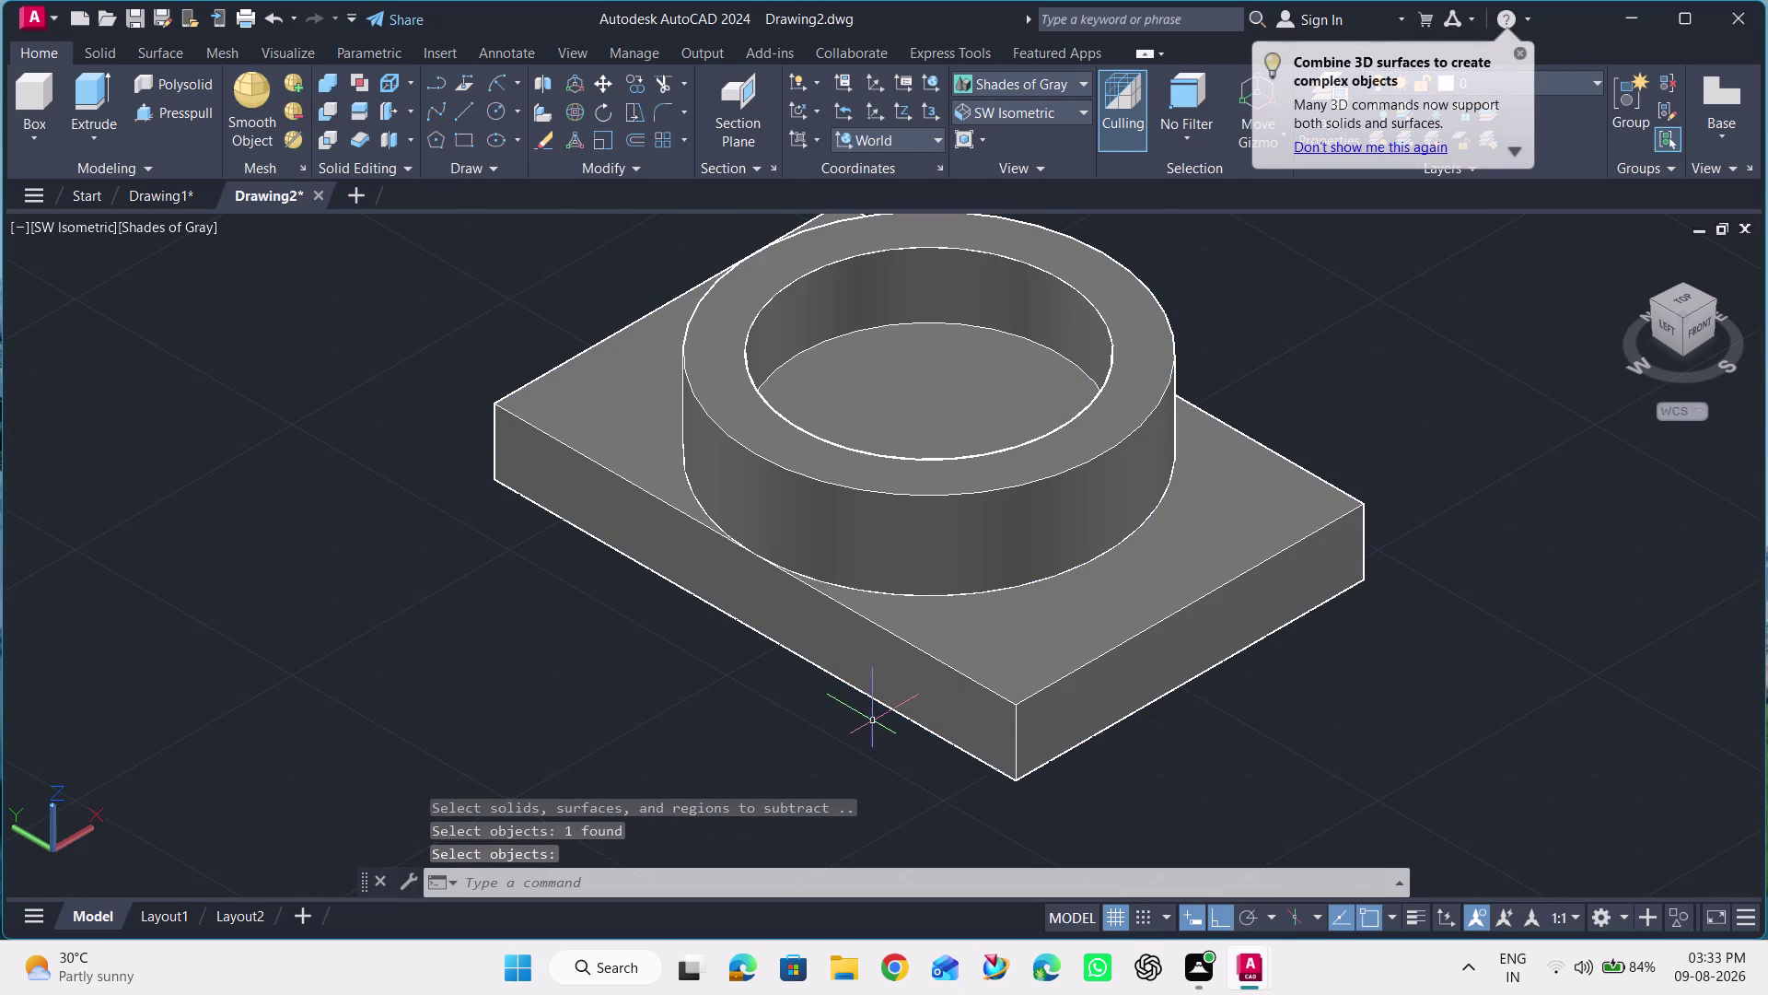
click(954, 417)
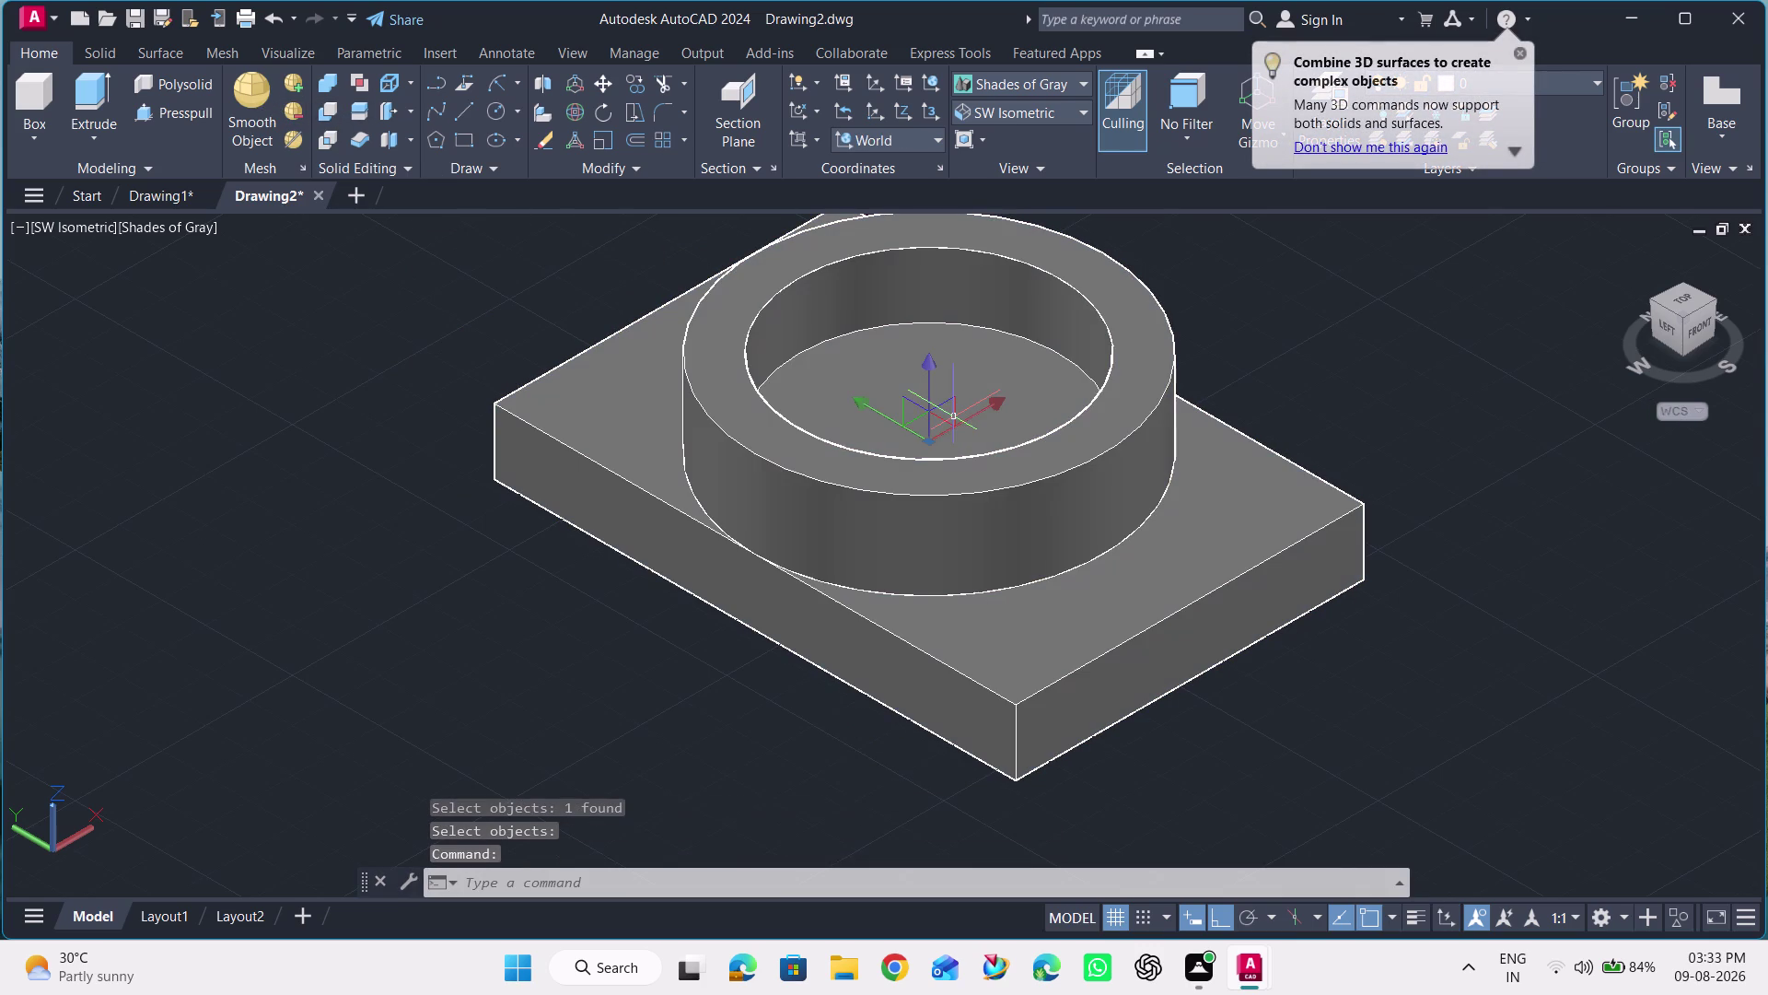
click(1026, 101)
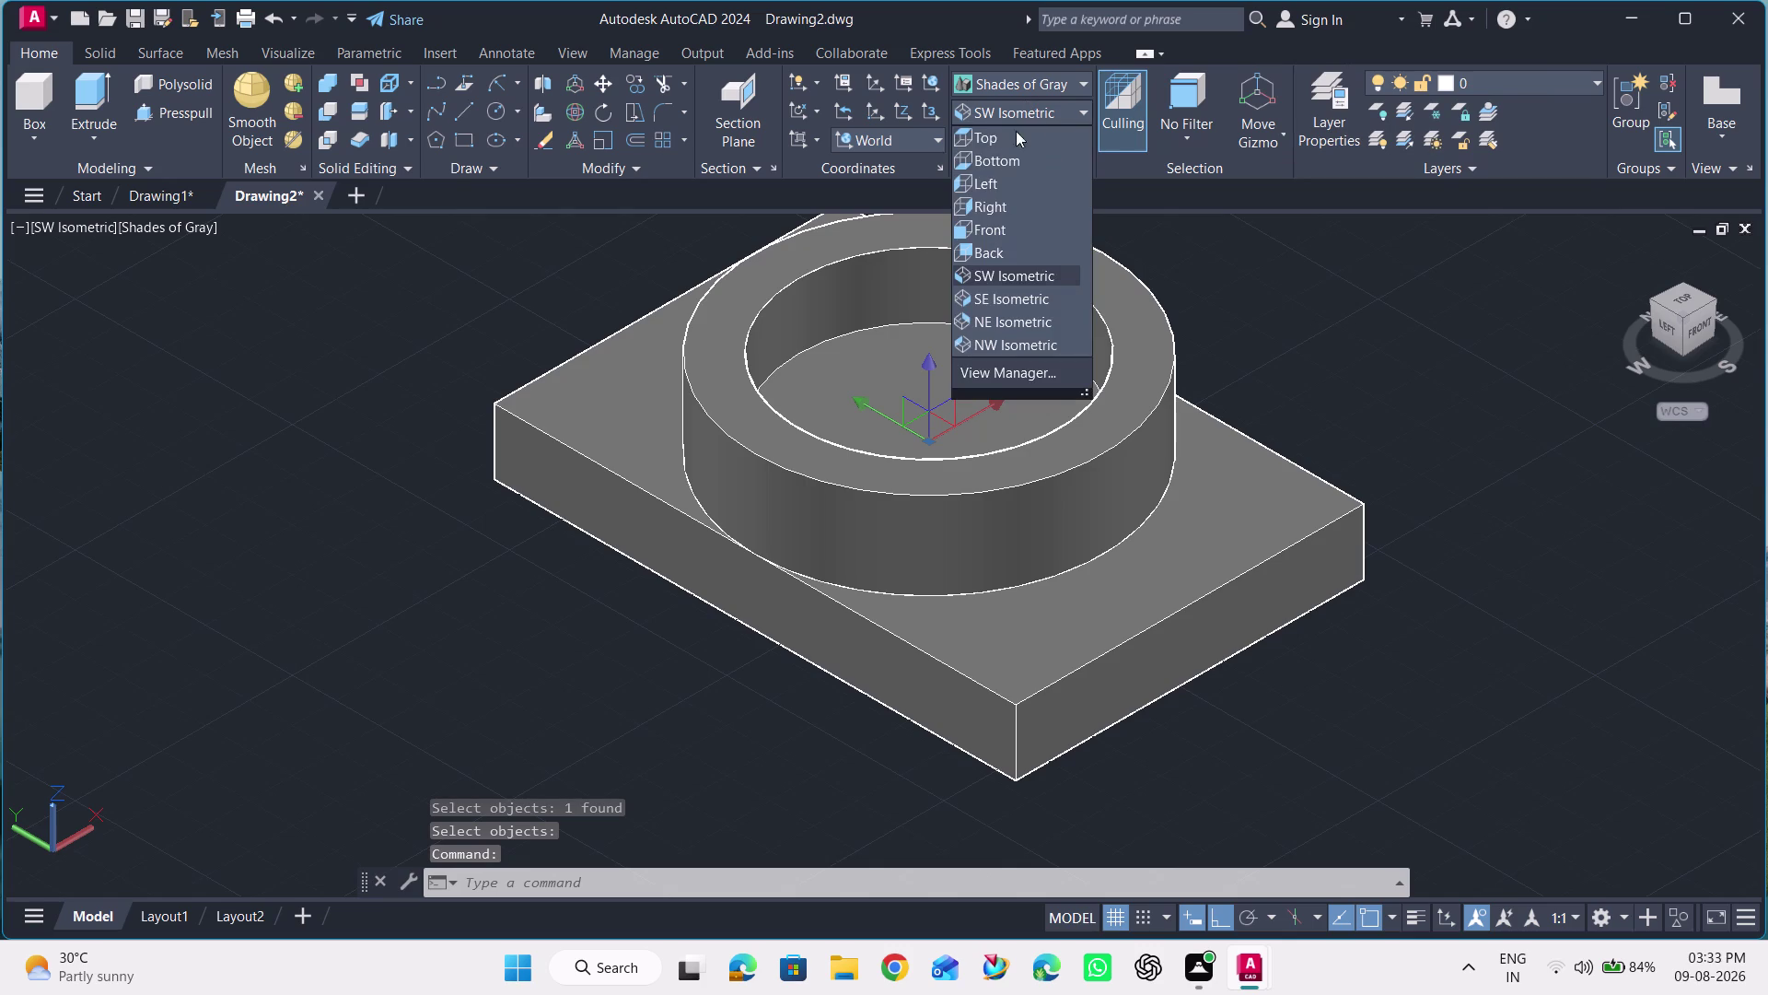
View the model from Top in 2D Wireframe, then return to SW Isometric.
click(1002, 134)
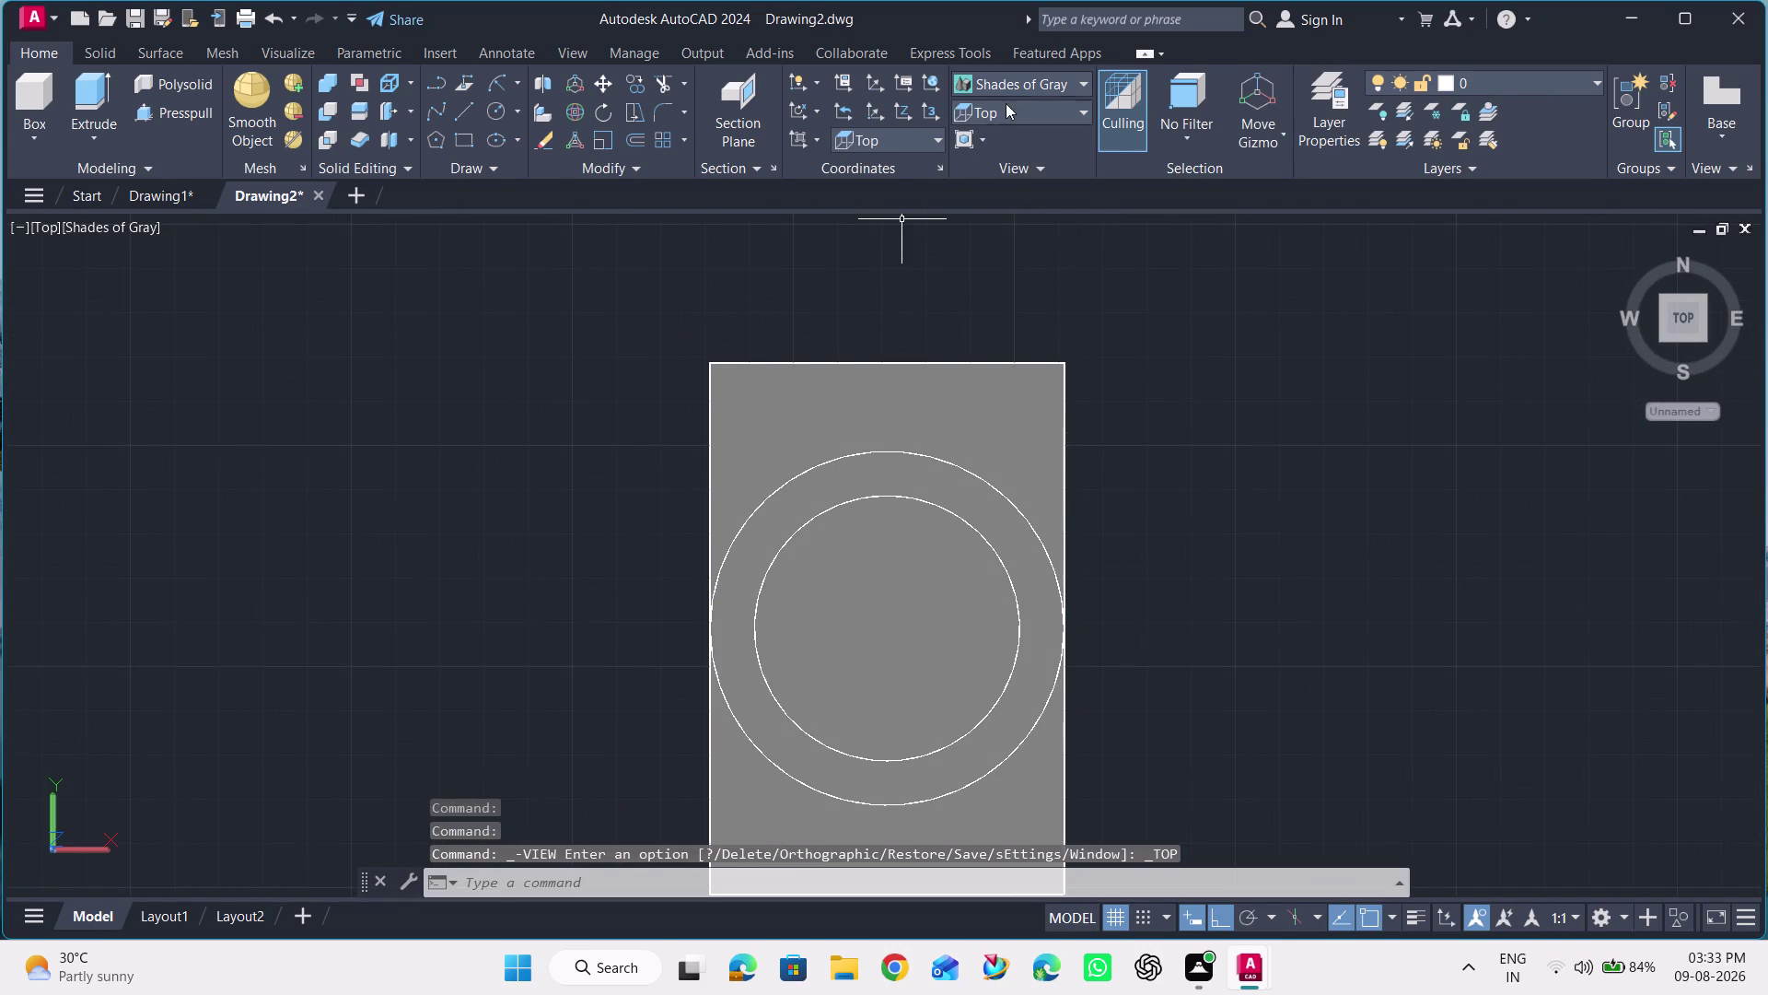
click(1040, 76)
click(995, 123)
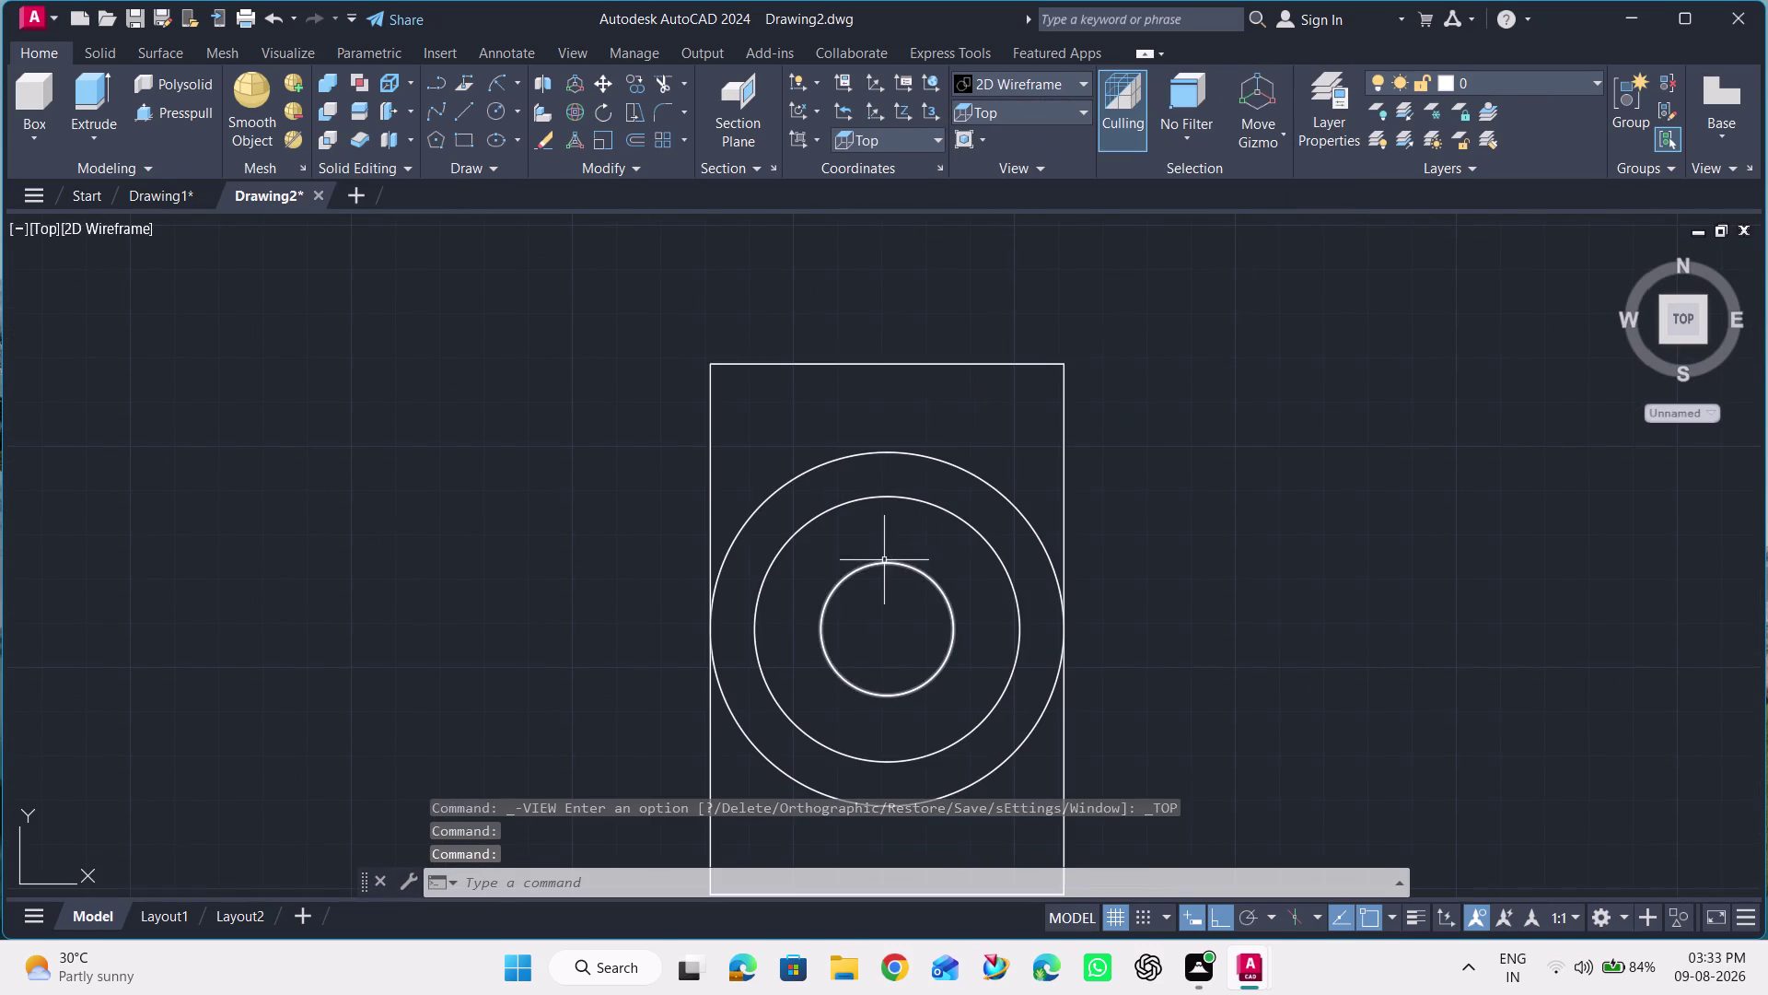
click(1014, 101)
click(1009, 276)
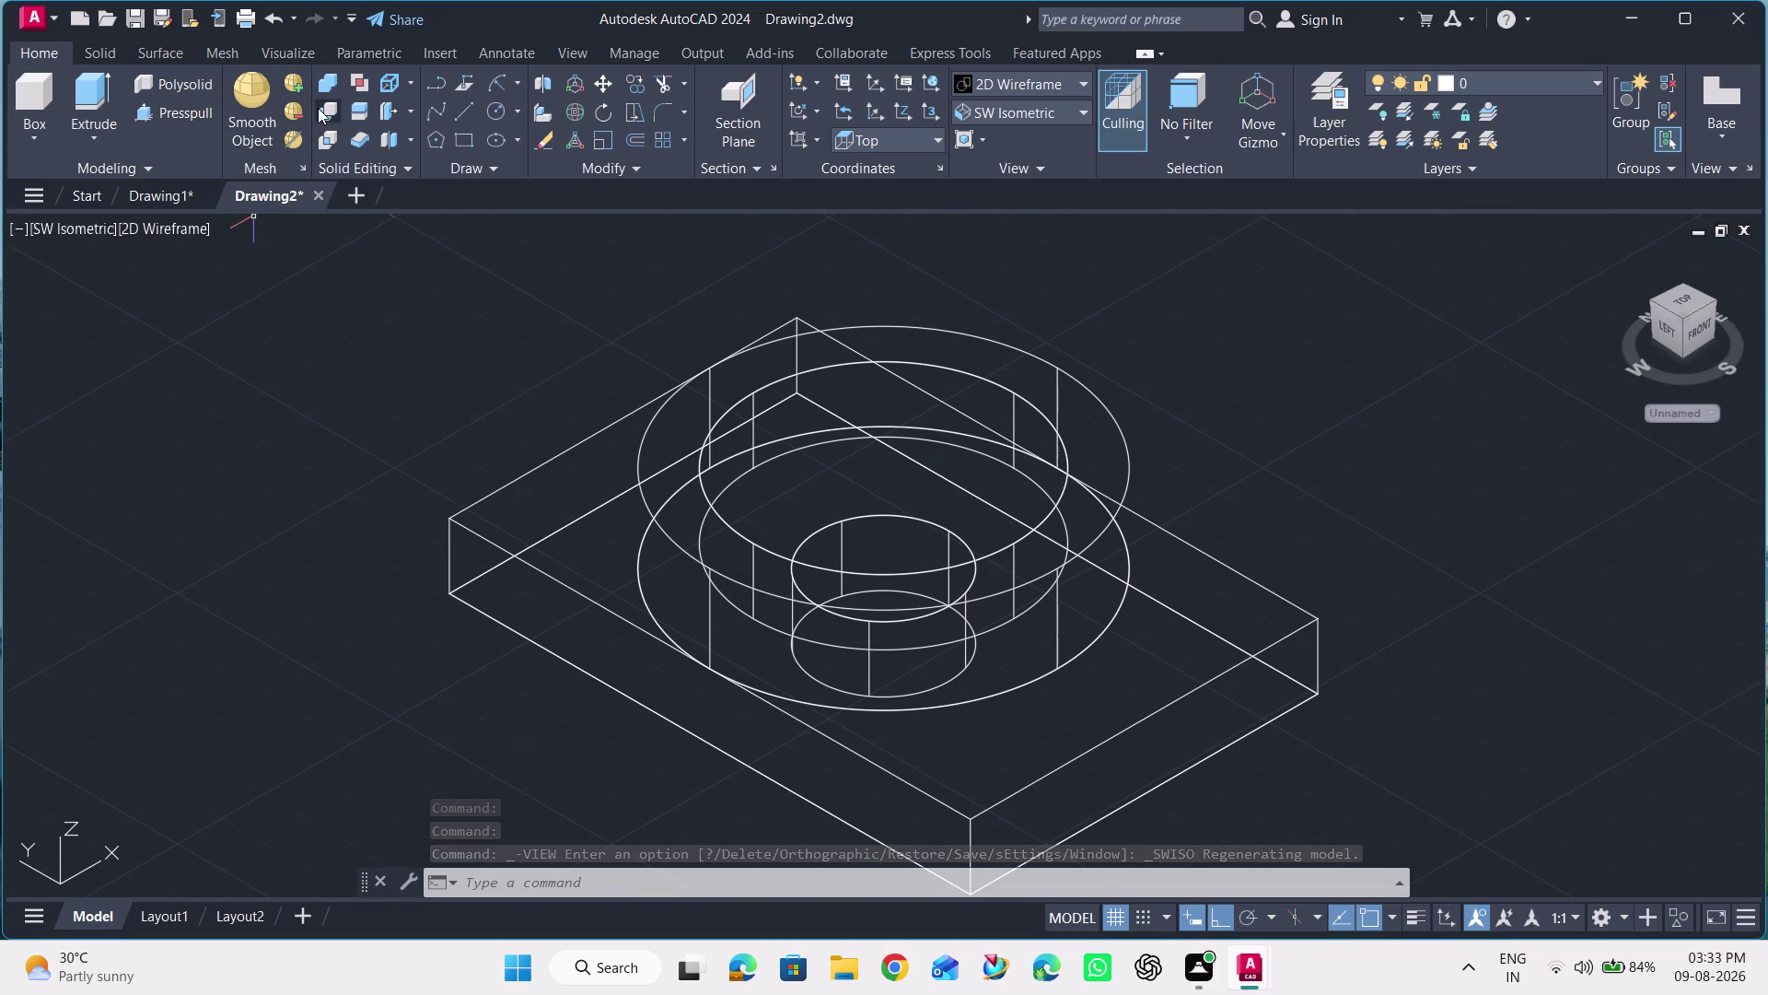
Press-pull the ring area around the small circle downward below the plate.
click(182, 101)
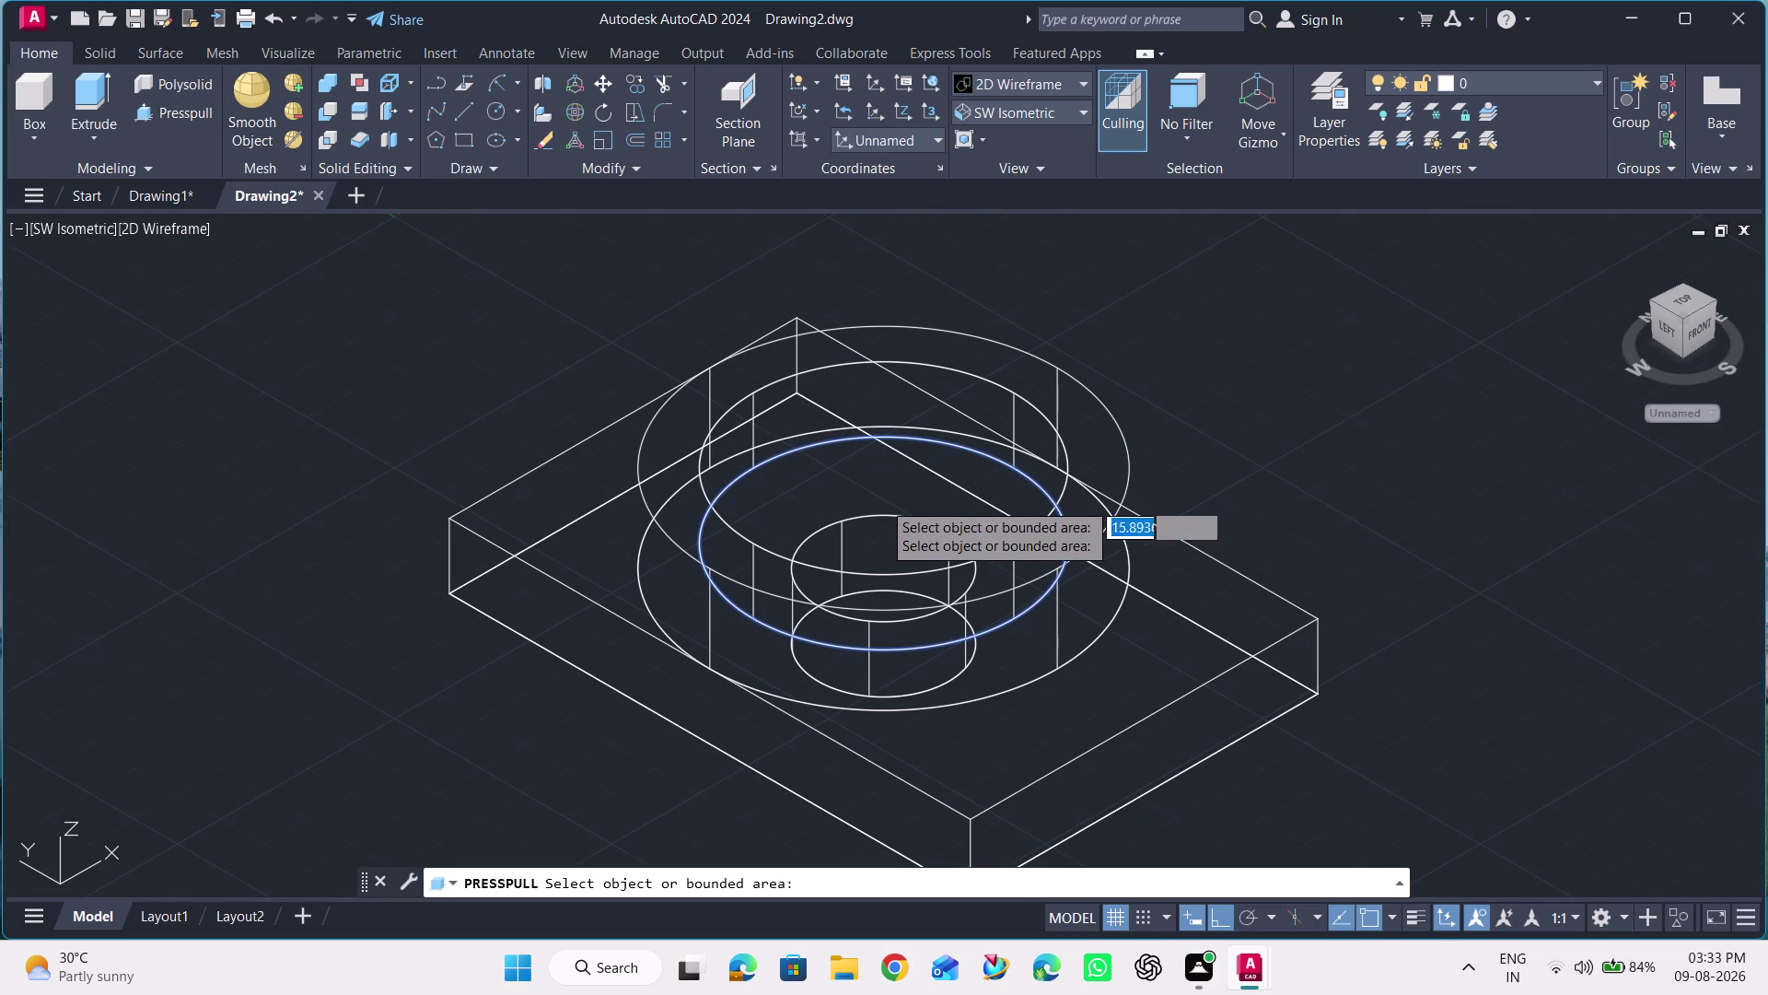
click(871, 517)
click(593, 796)
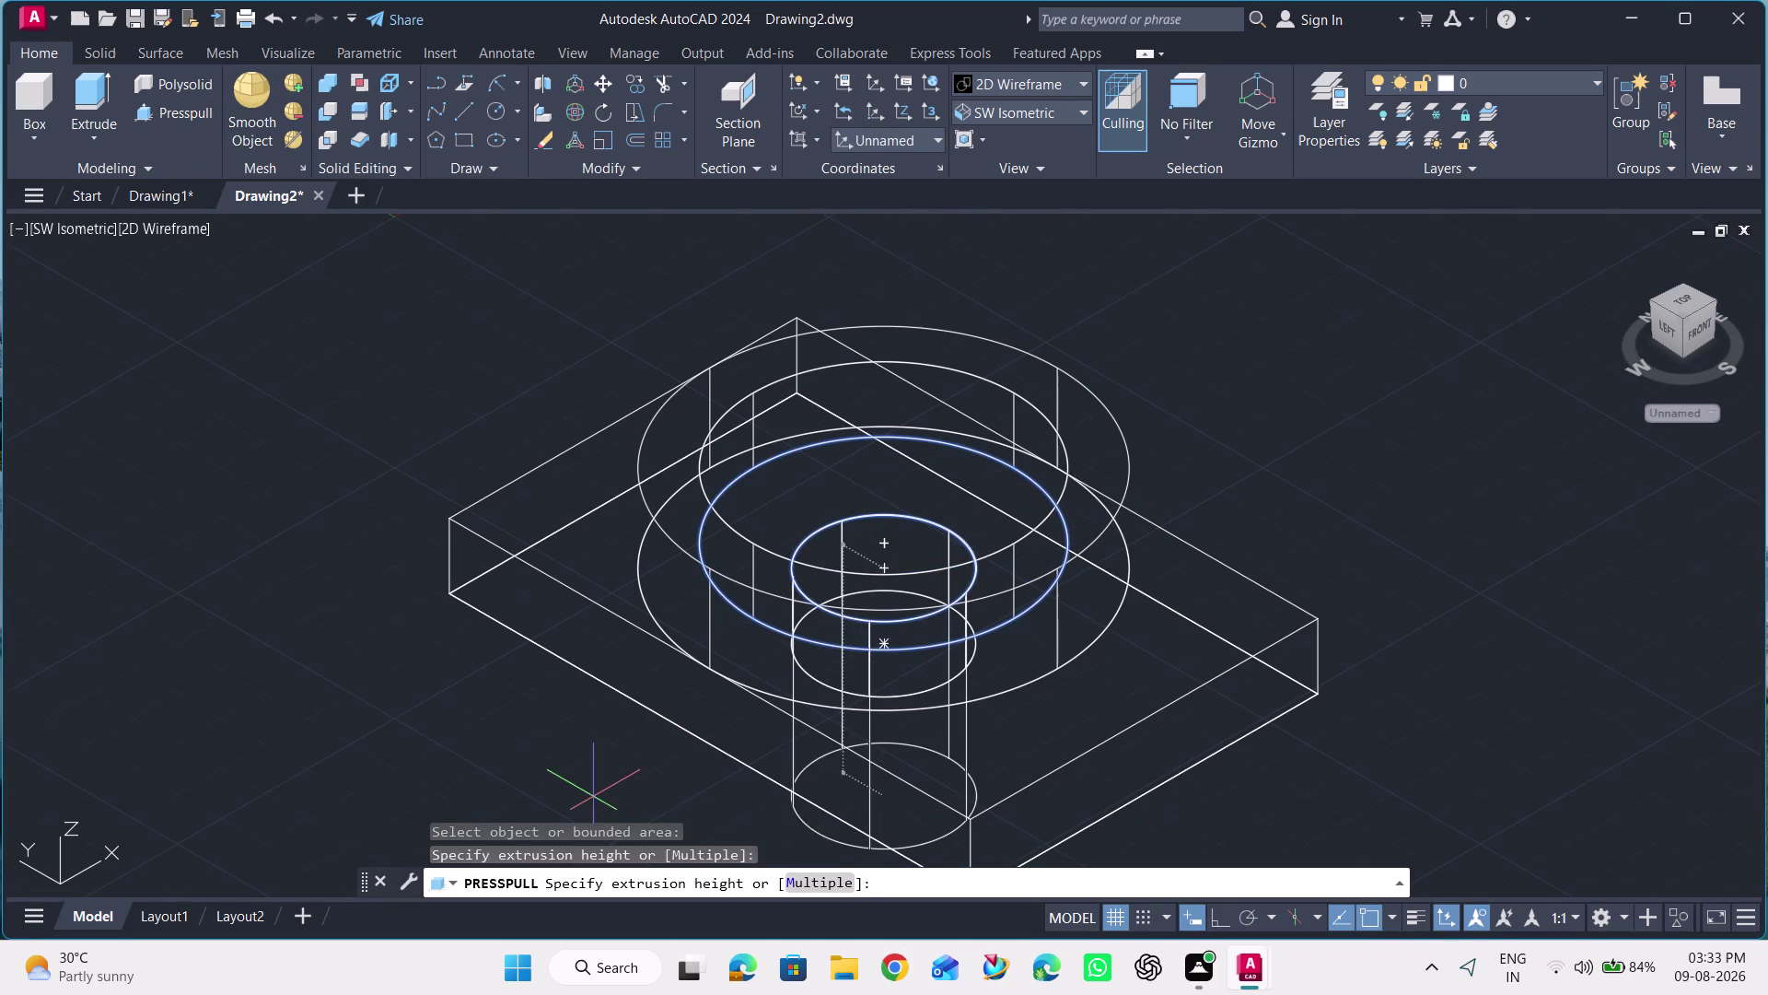
click(1011, 66)
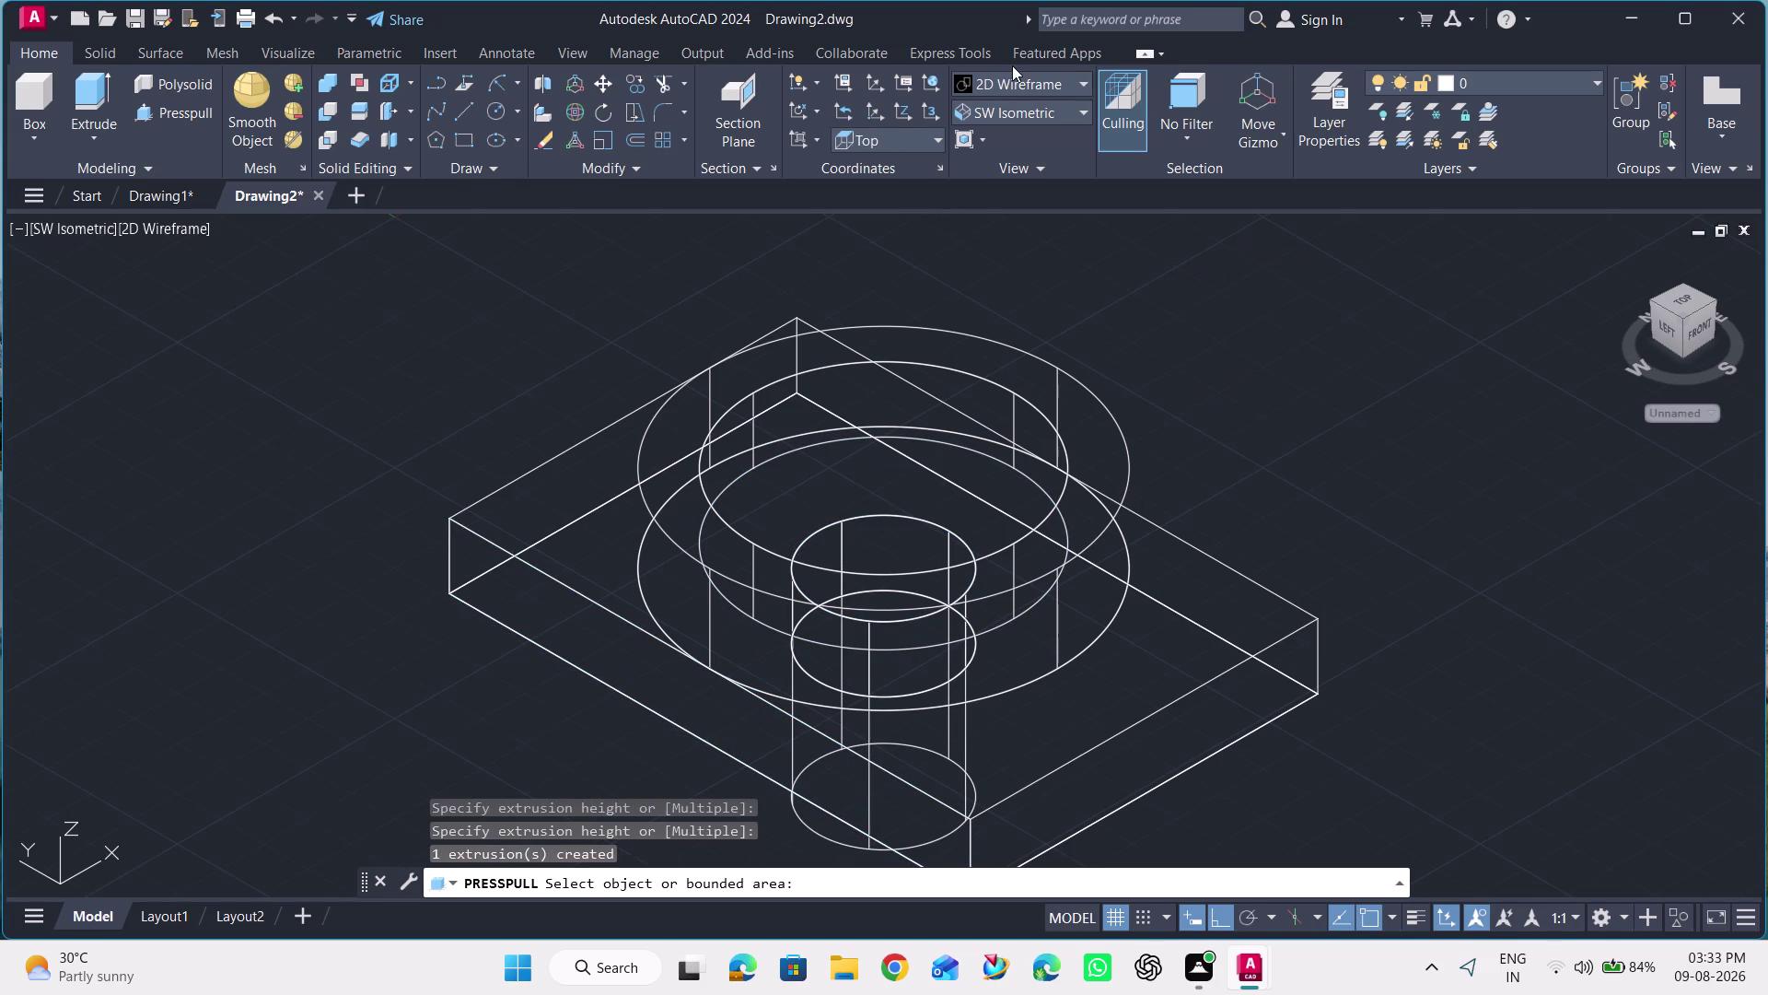
Switch the visual style to Shades of Gray.
click(1014, 73)
click(1161, 198)
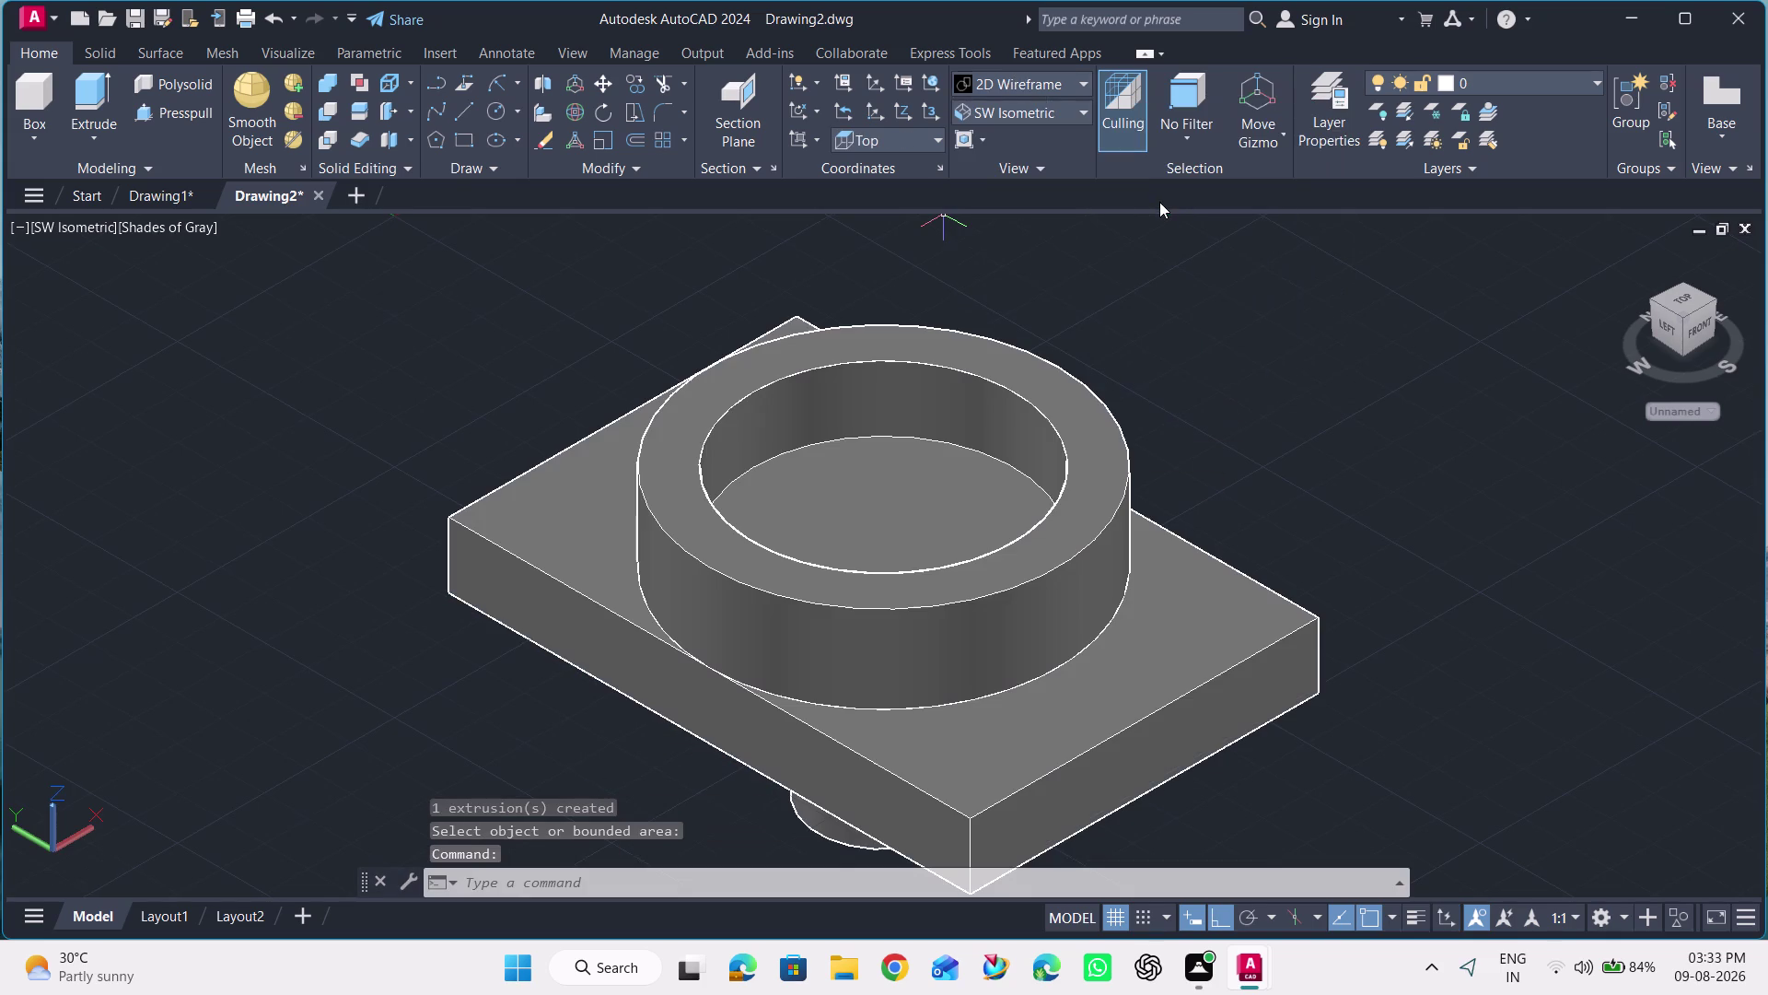
click(1031, 82)
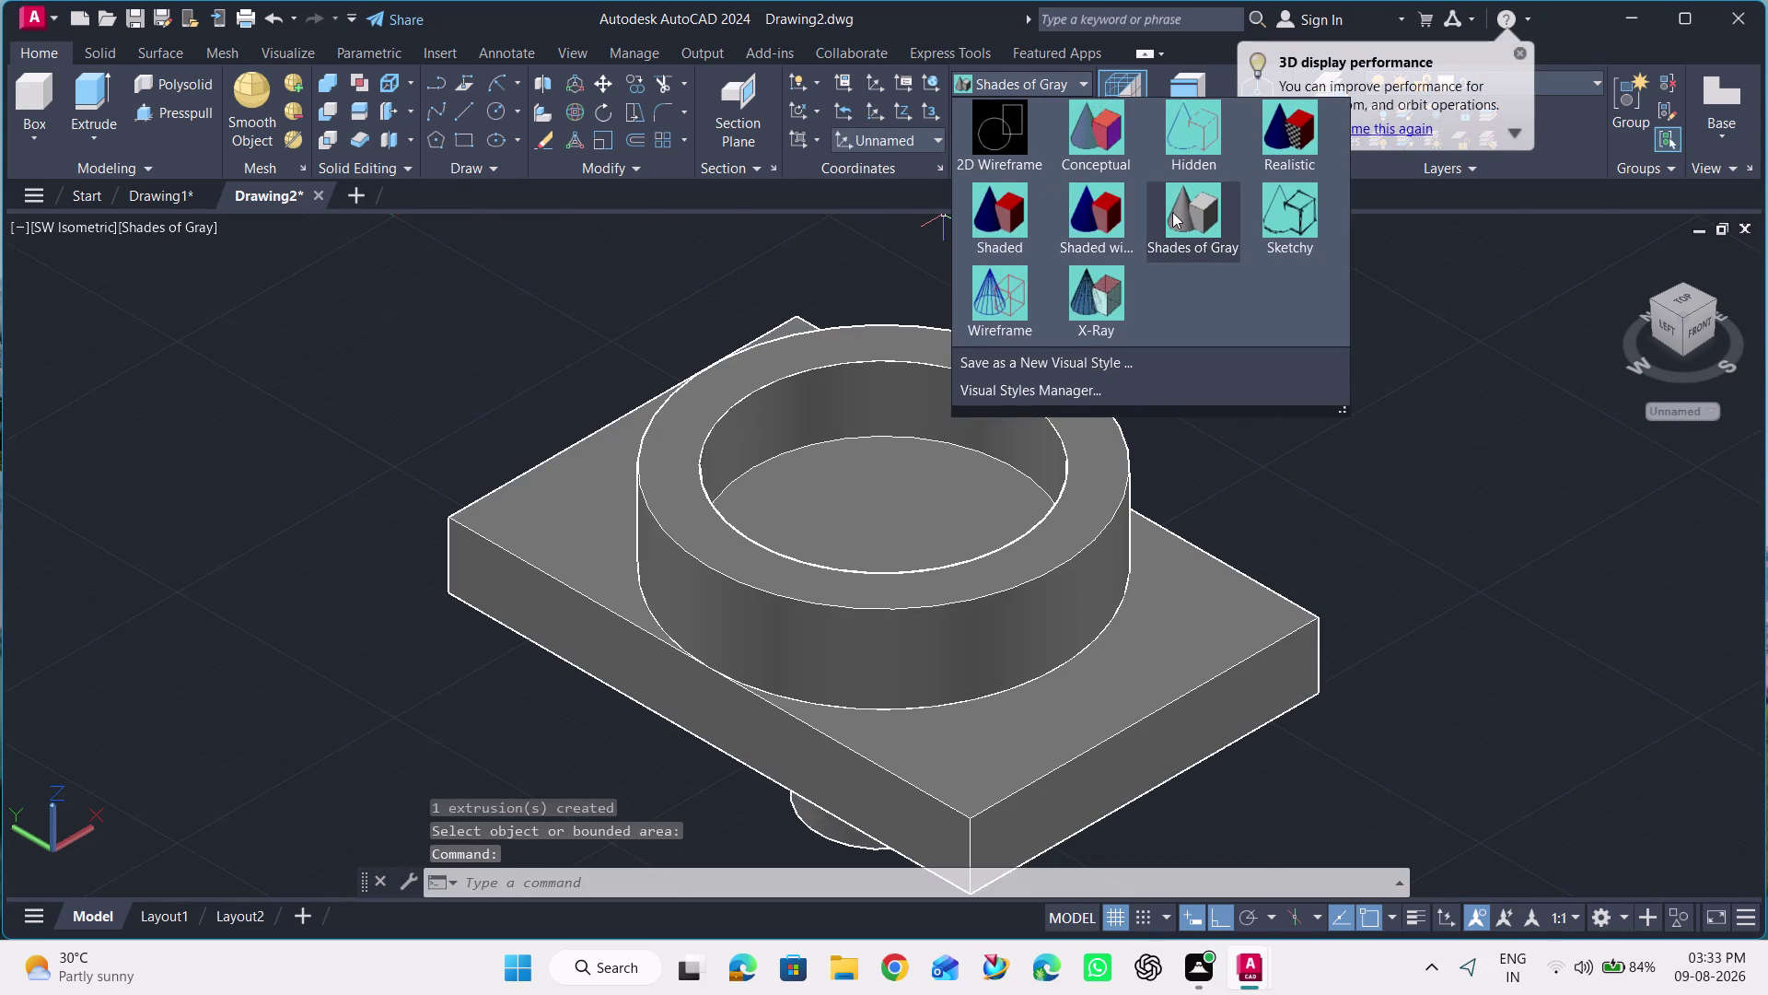
Switch to 2D Wireframe and undo the last four changes.
click(1032, 162)
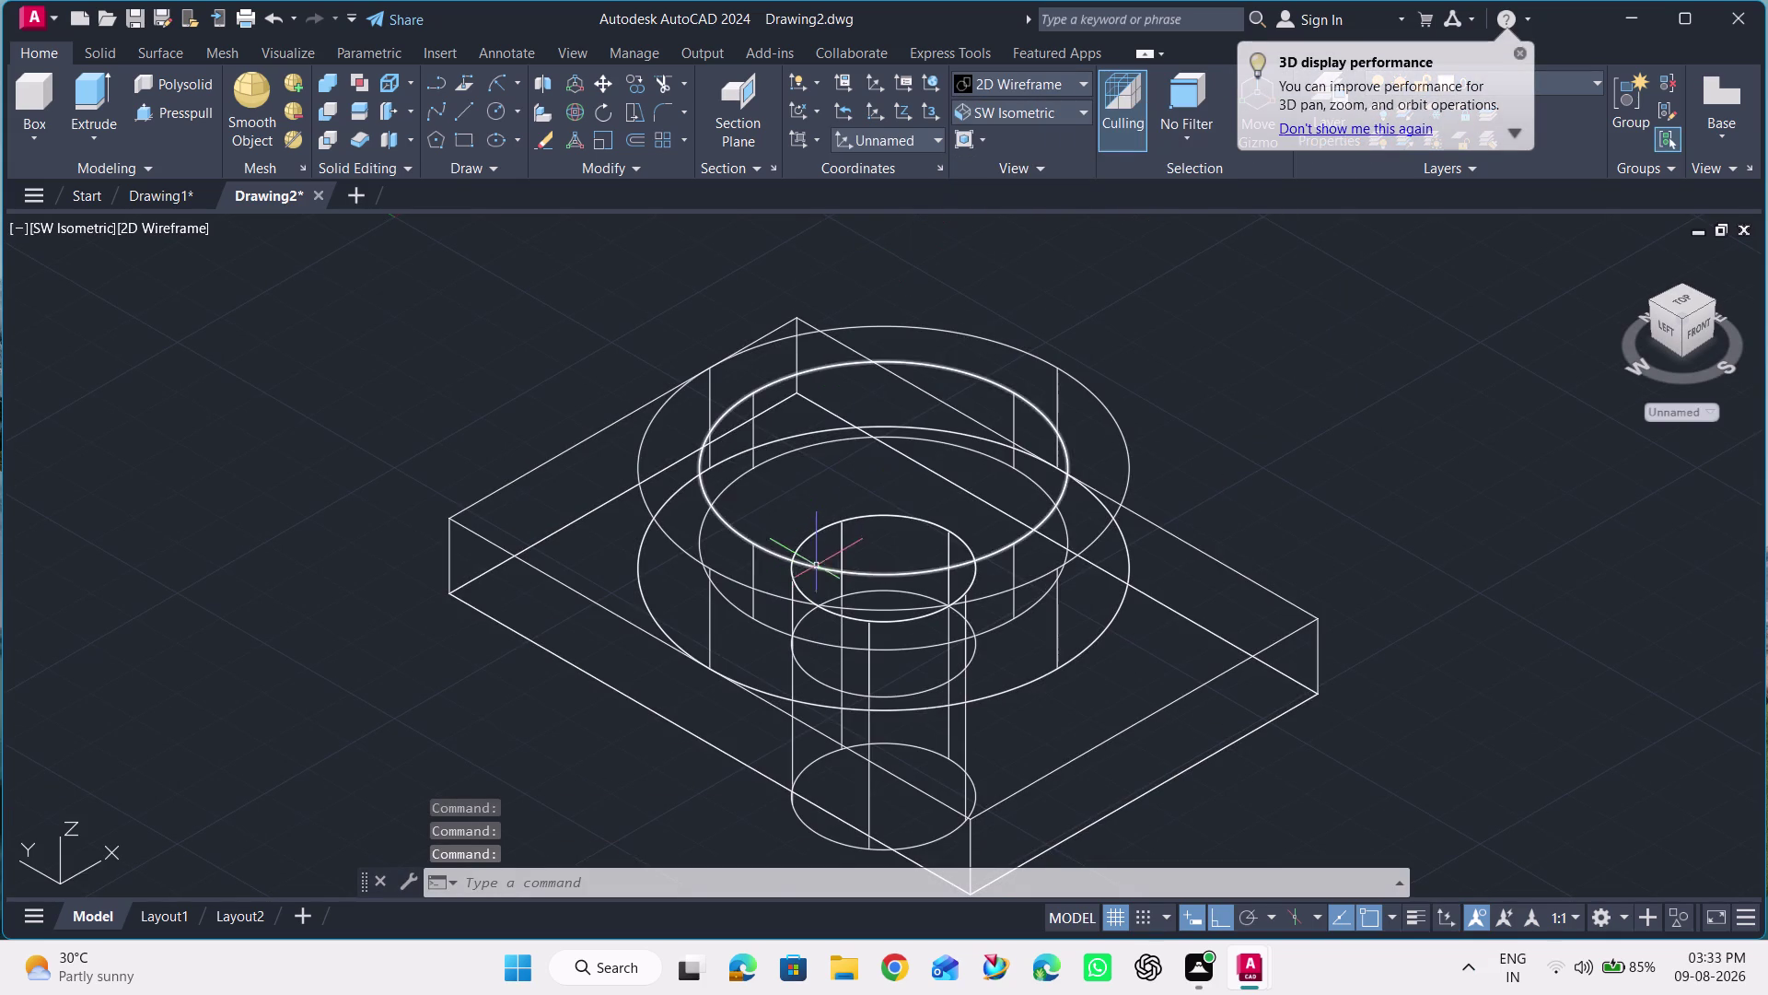
key(ctrl+z)
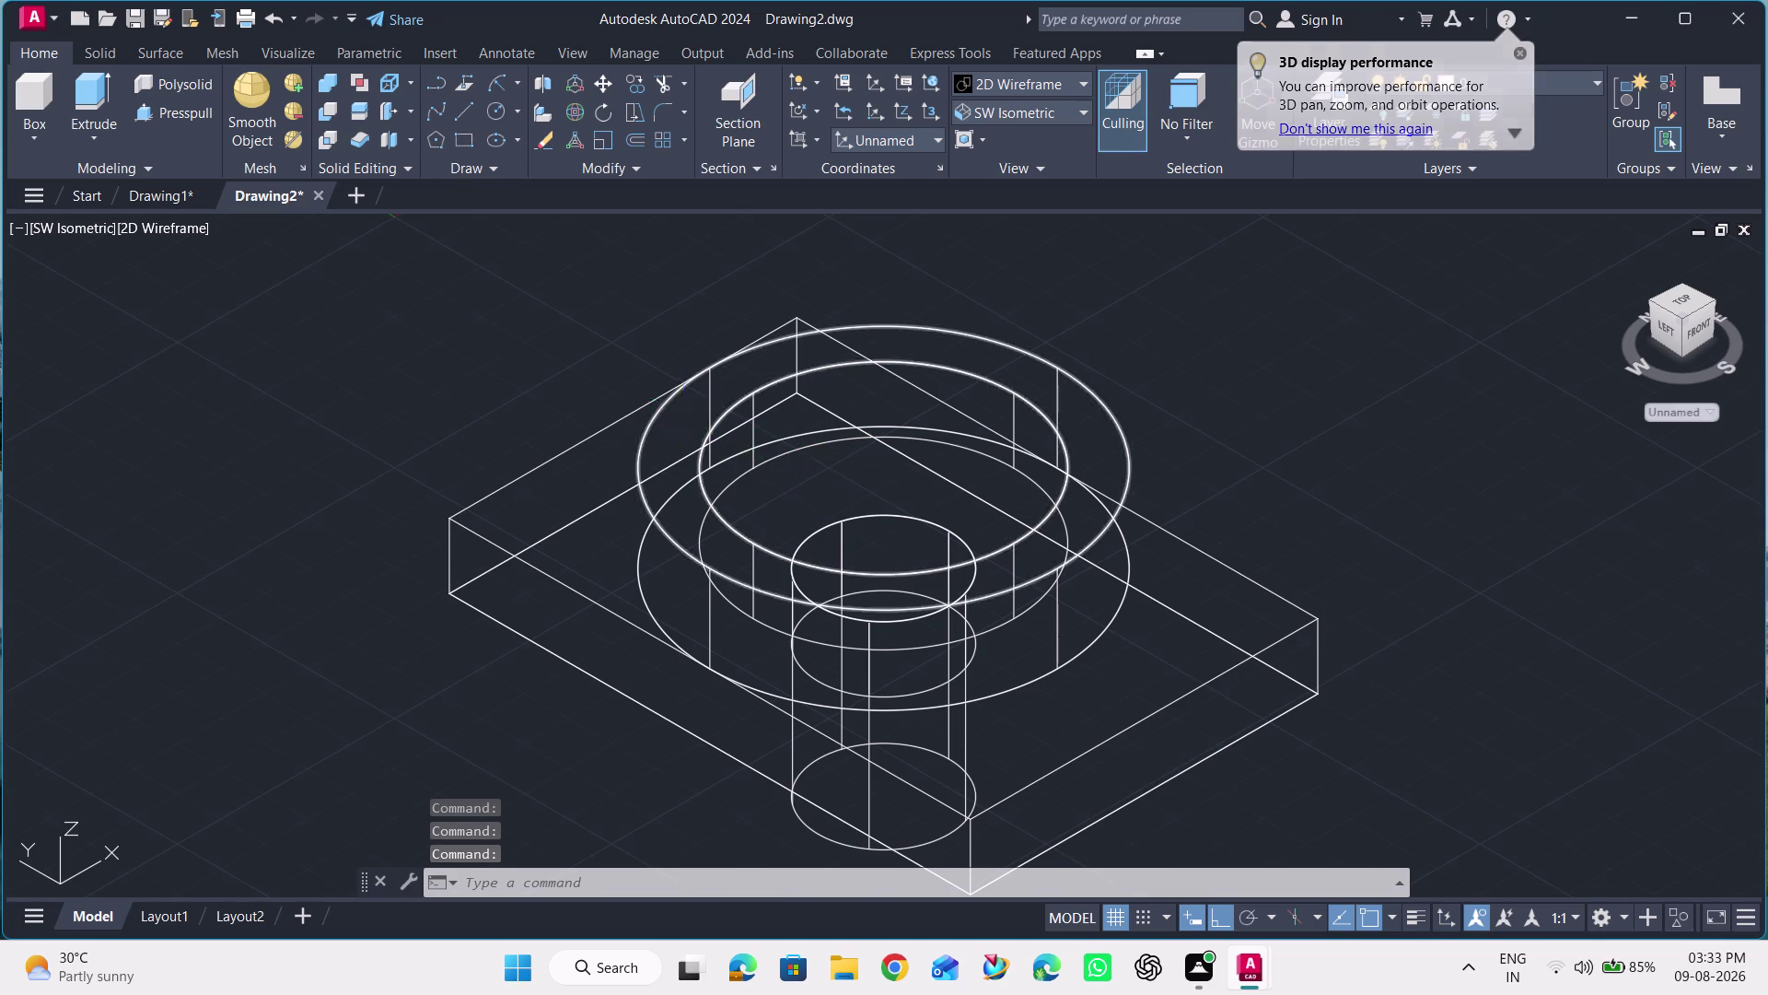
key(ctrl+z)
key(ctrl+z)
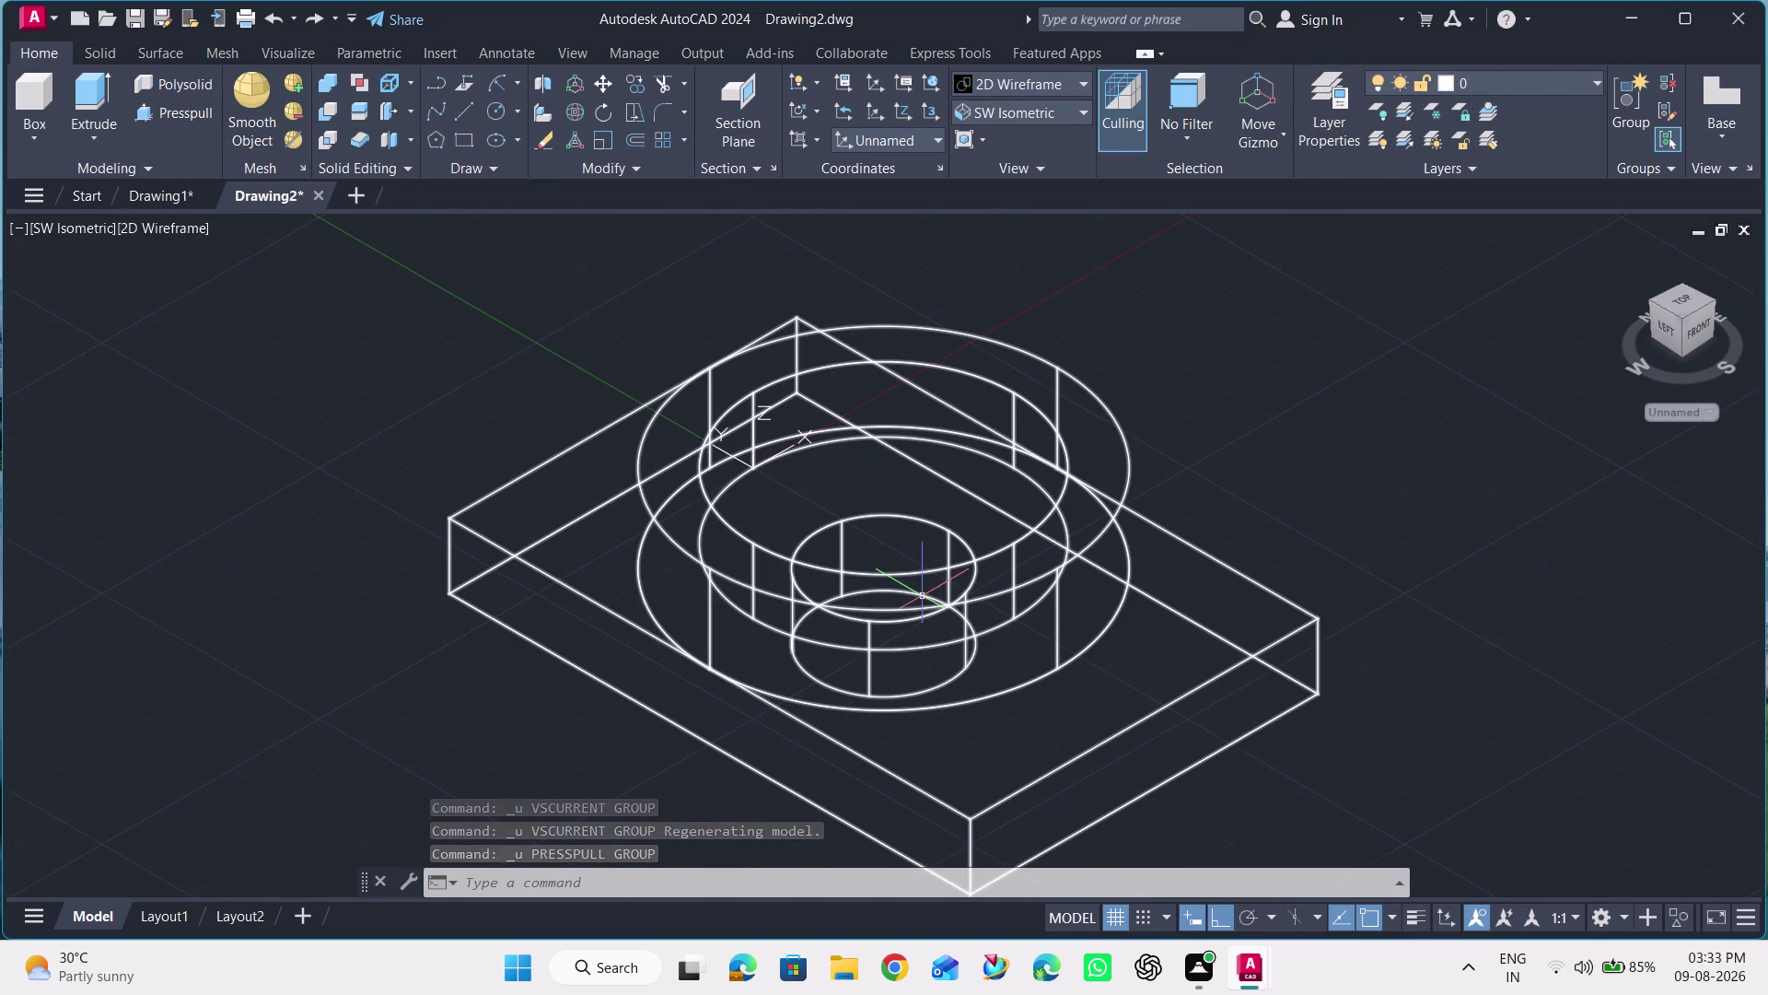
key(ctrl+z)
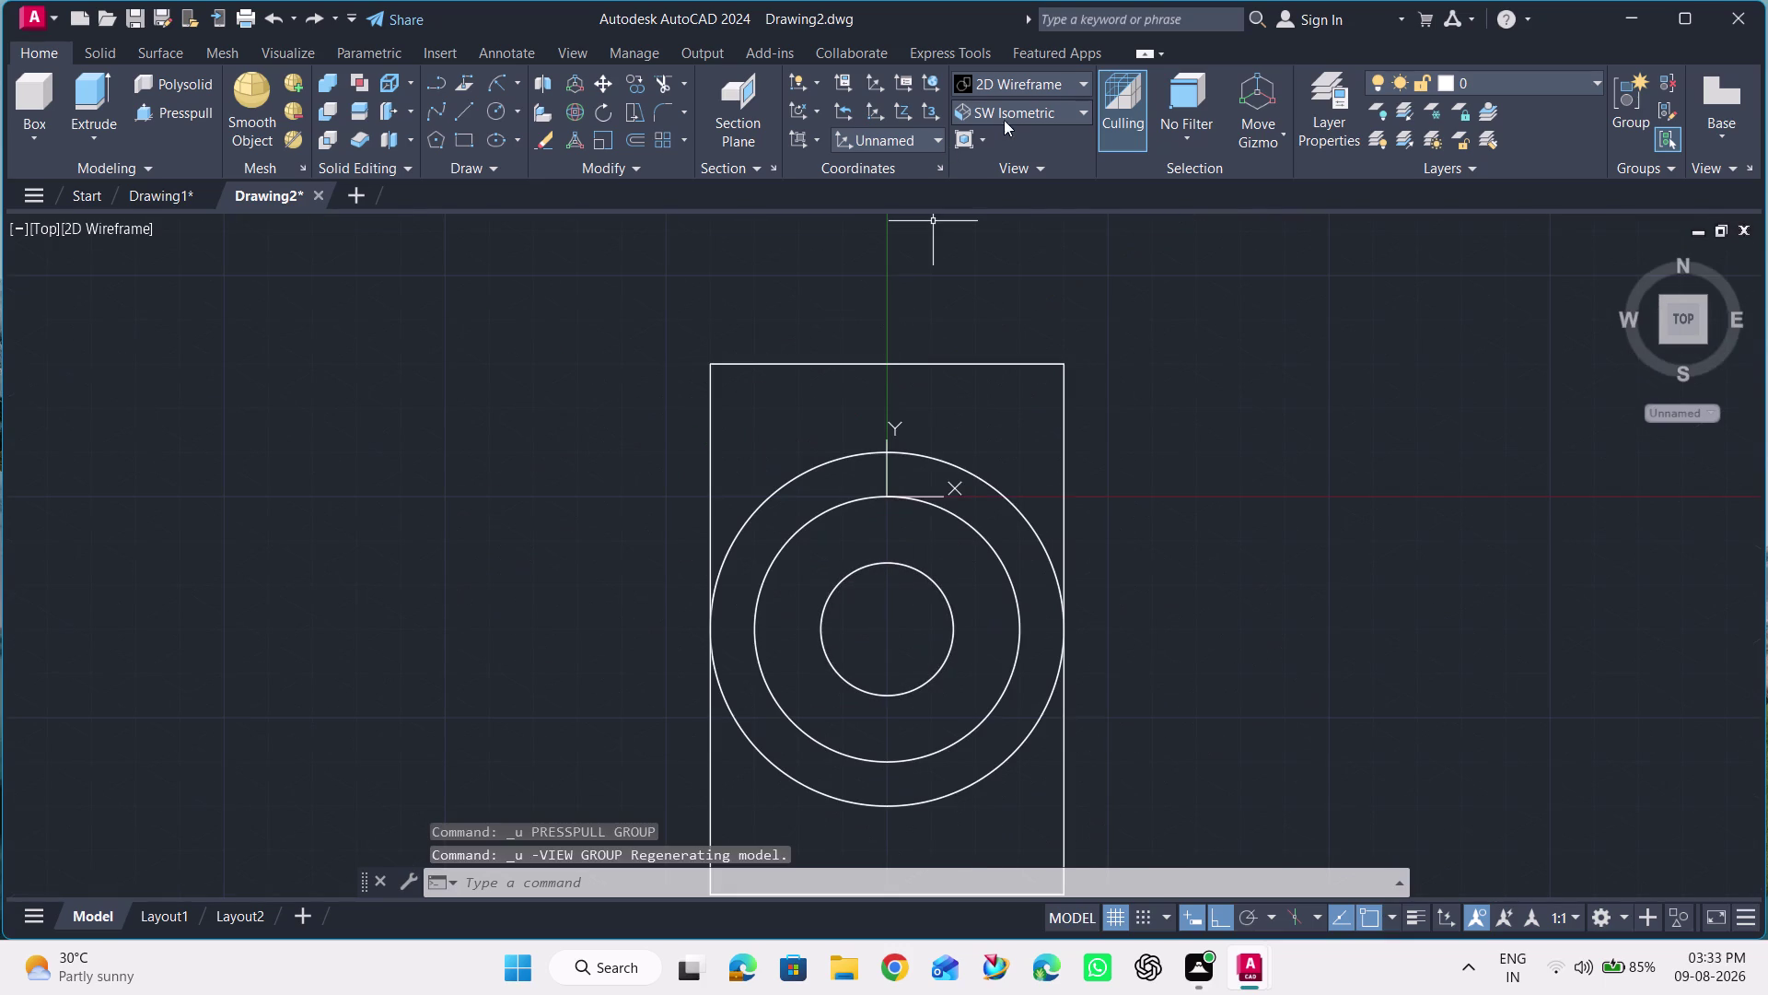
Restore the SW Isometric view, undoing three more changes along the way.
click(1031, 81)
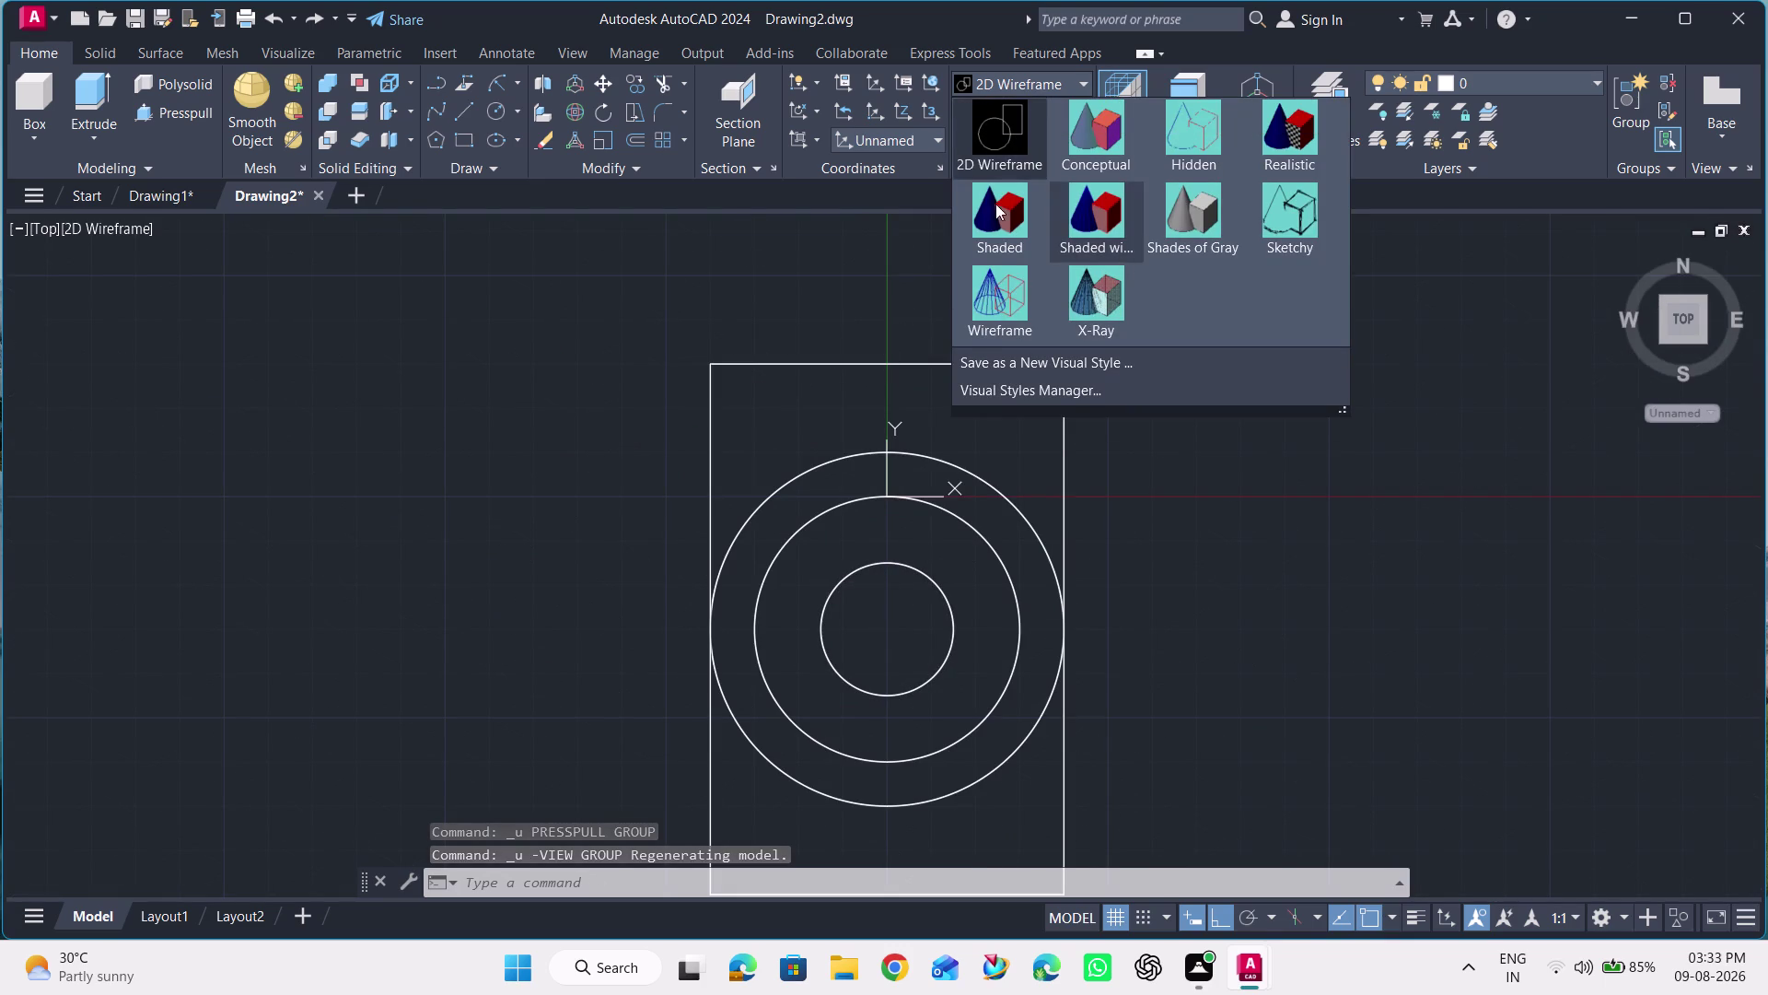
click(757, 268)
click(1017, 113)
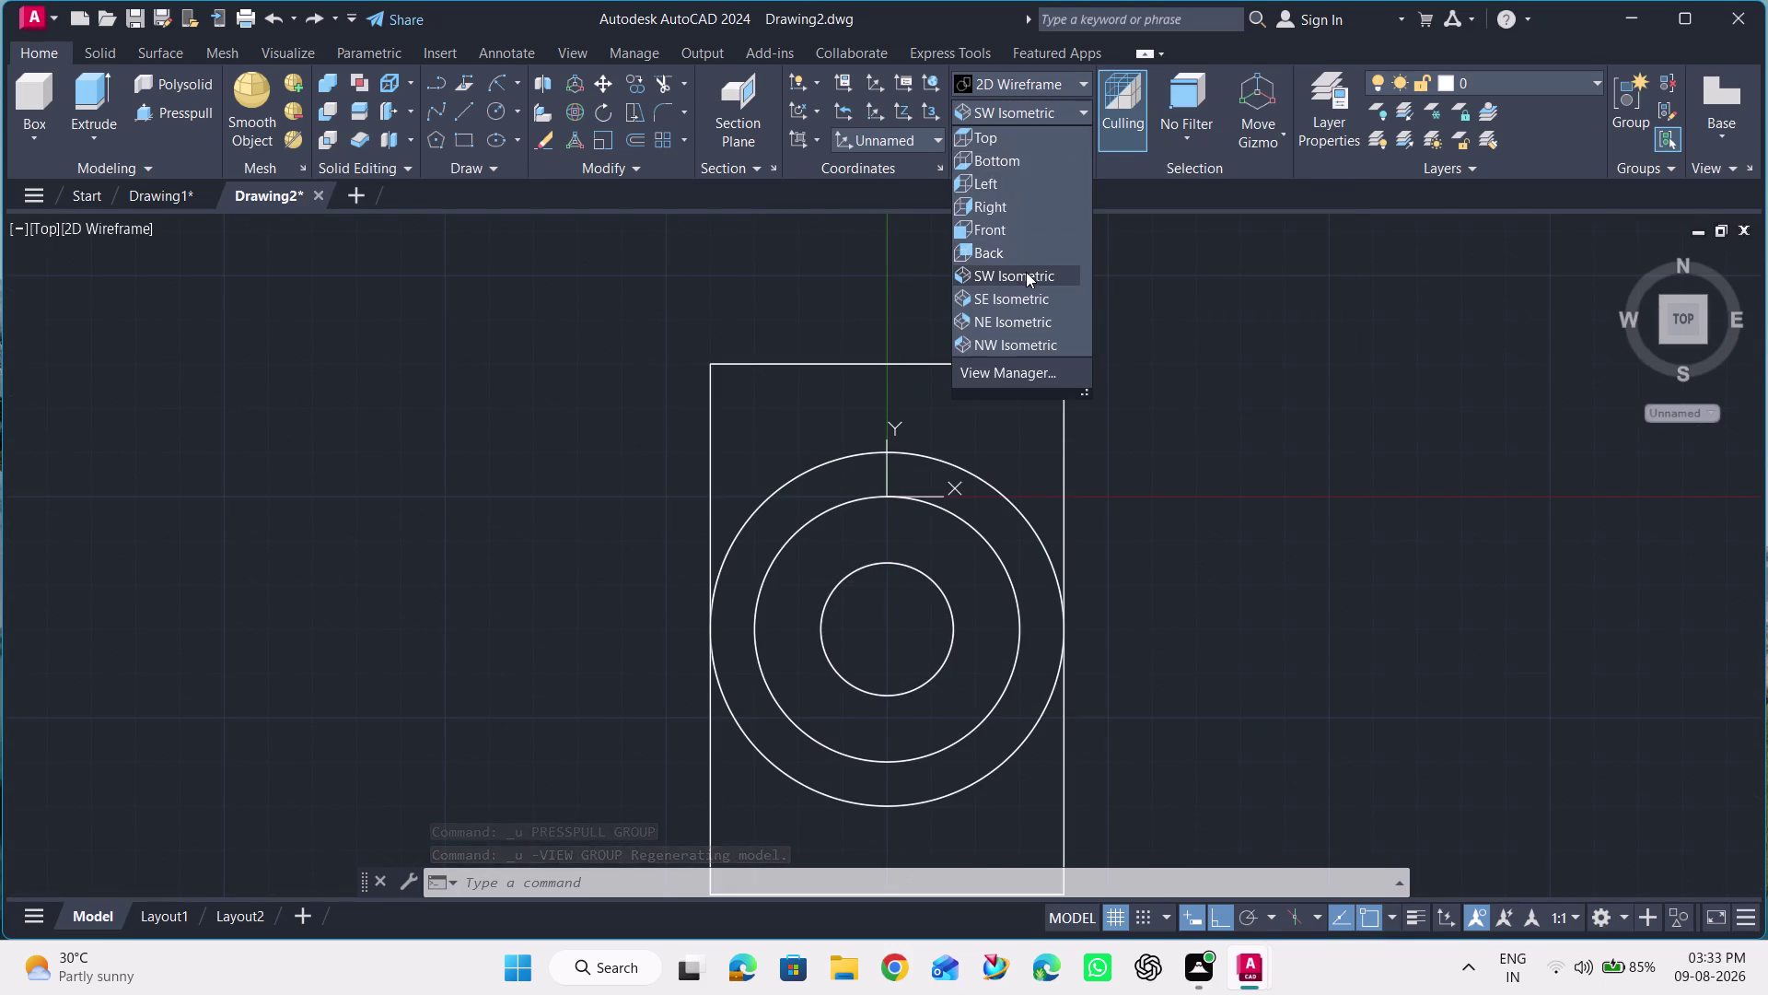
click(1025, 272)
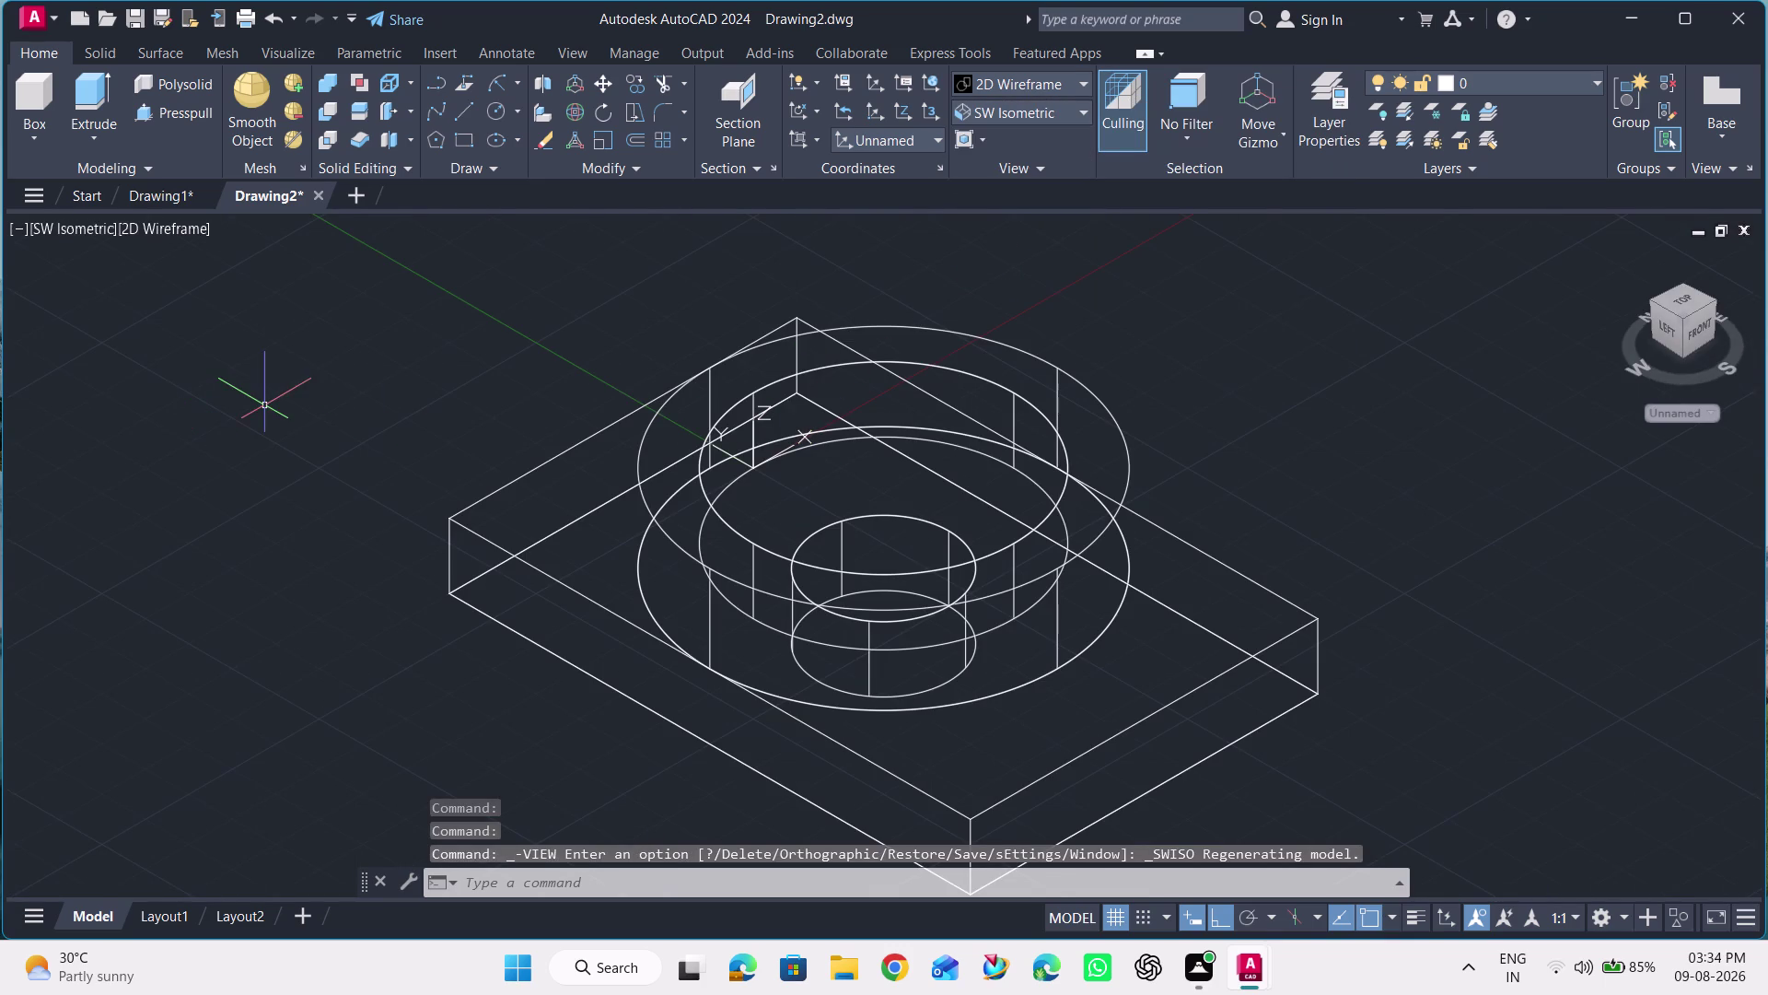
key(ctrl+z)
key(ctrl+z)
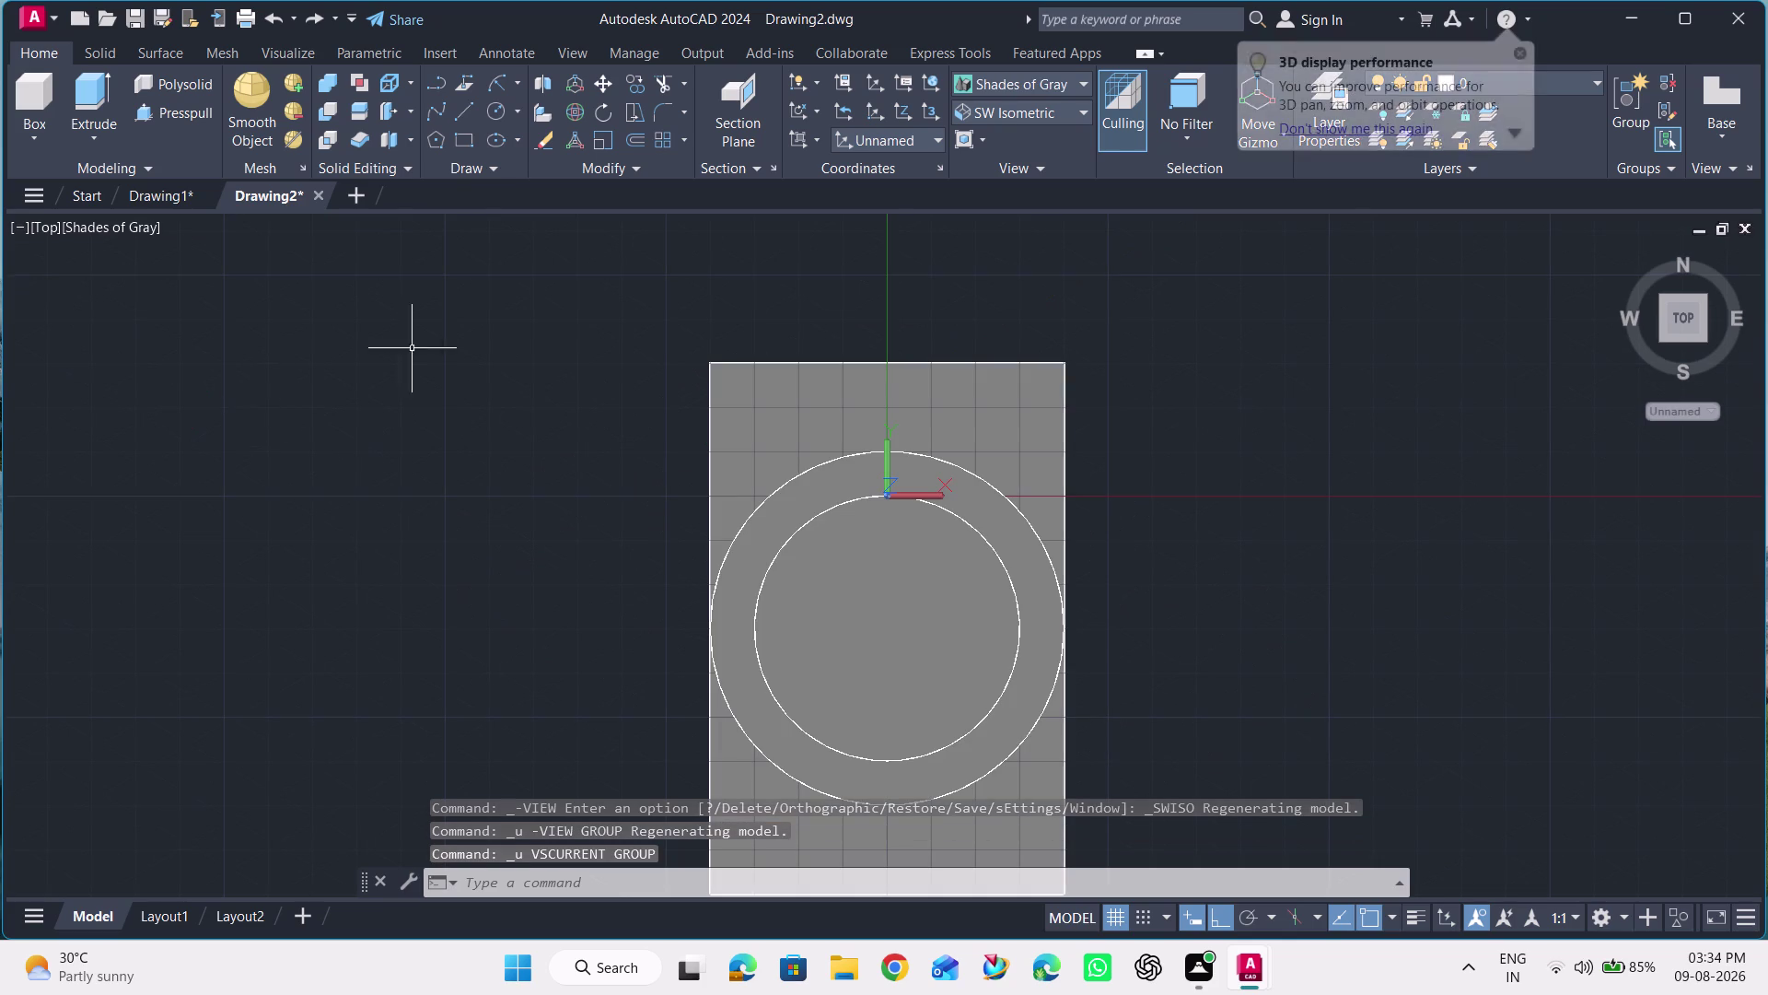
key(ctrl+z)
click(1037, 106)
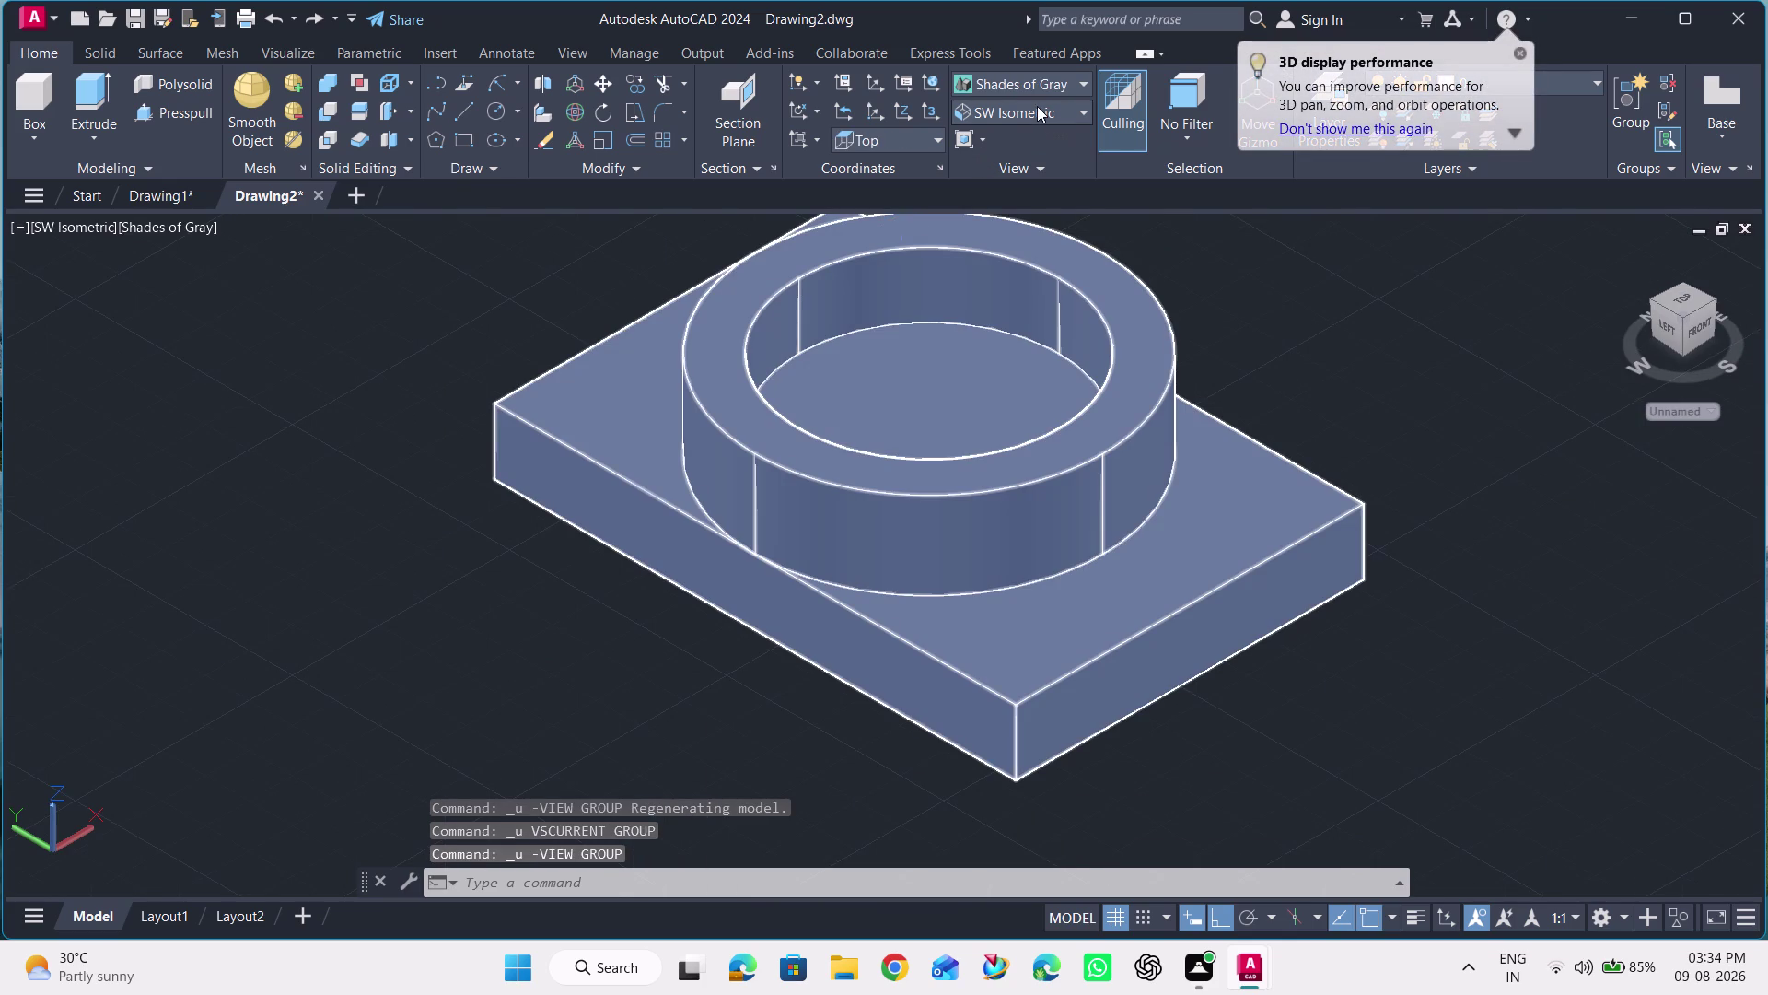
Switch to Shades of Gray and undo eight more changes, removing the downward cylinder.
click(1045, 82)
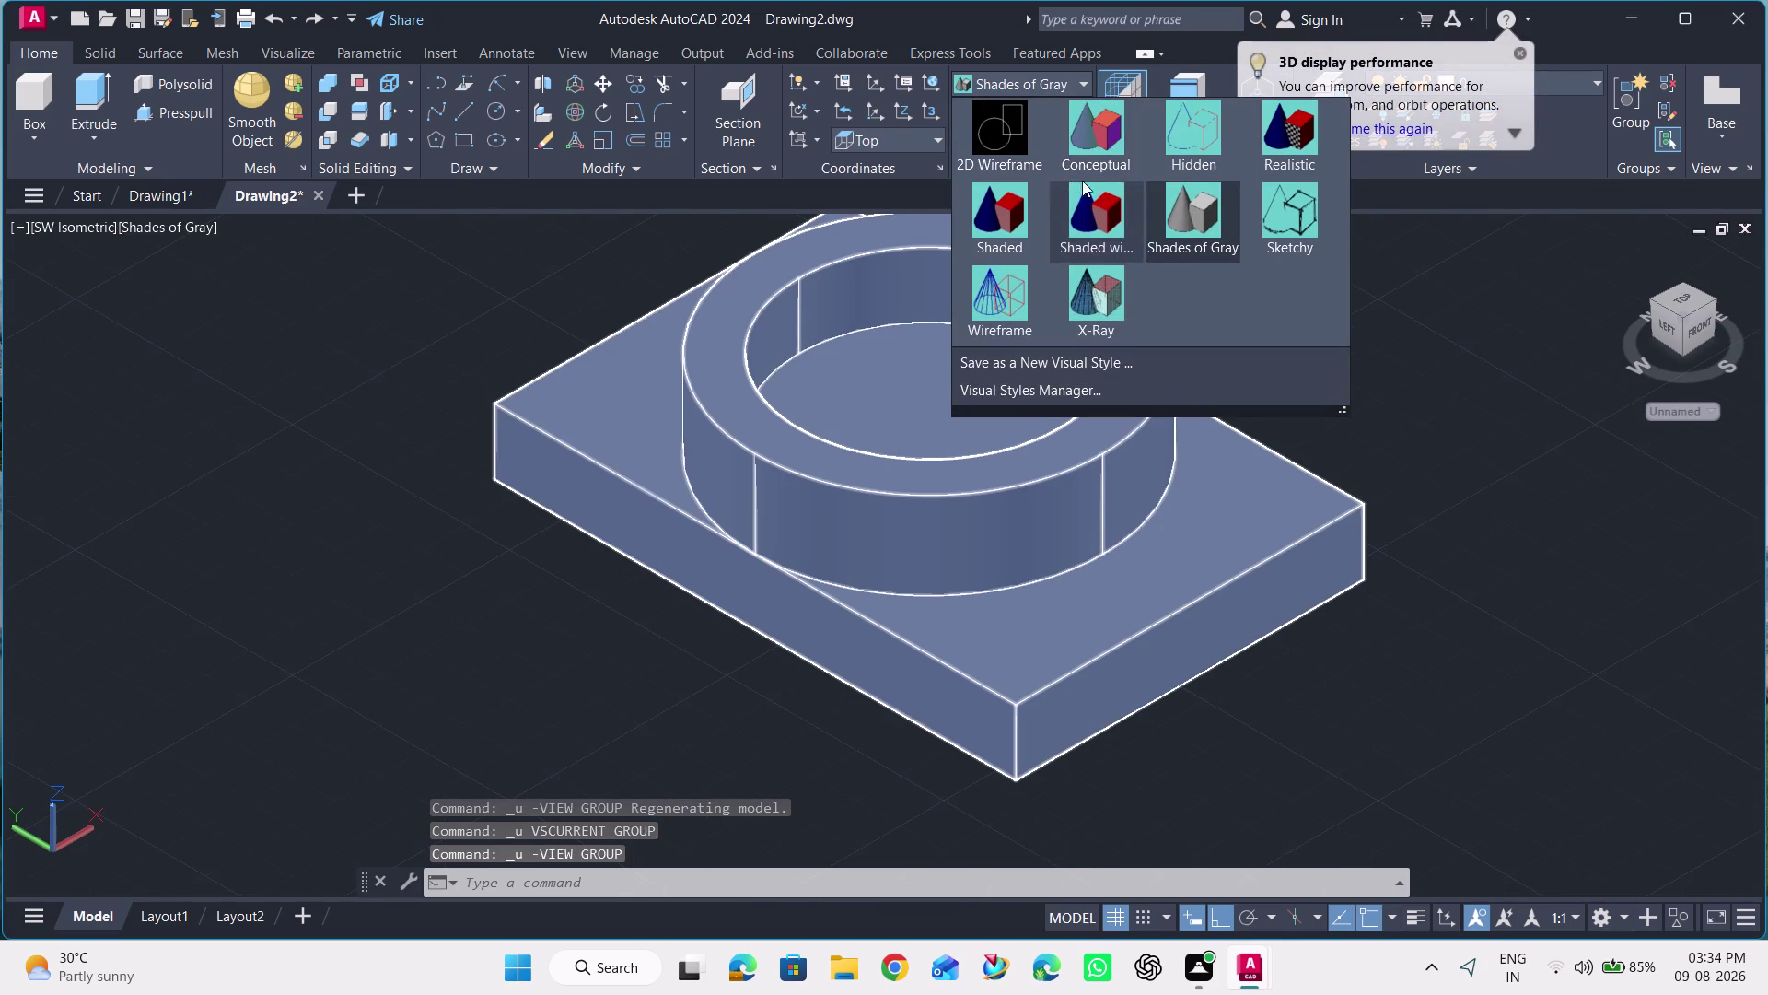
click(1011, 138)
key(ctrl+z)
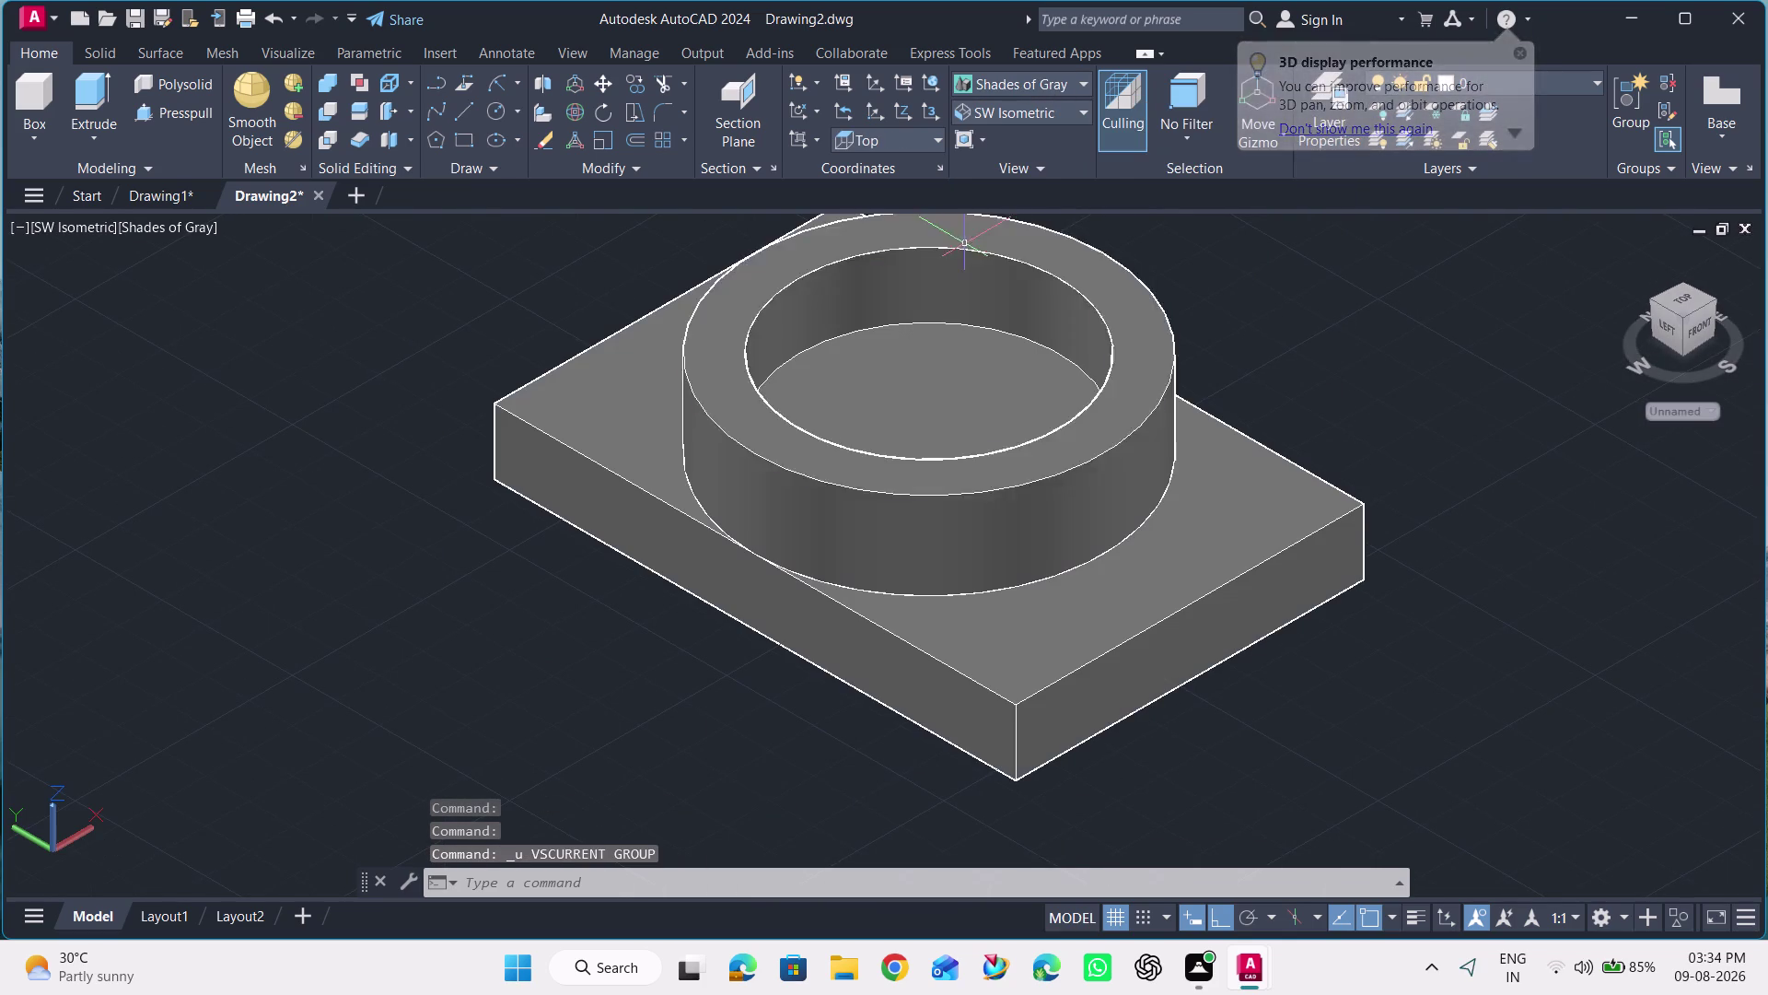
key(ctrl+z)
key(ctrl+z)
key(ctrl+z)
key(ctrl+z)
key(ctrl+z)
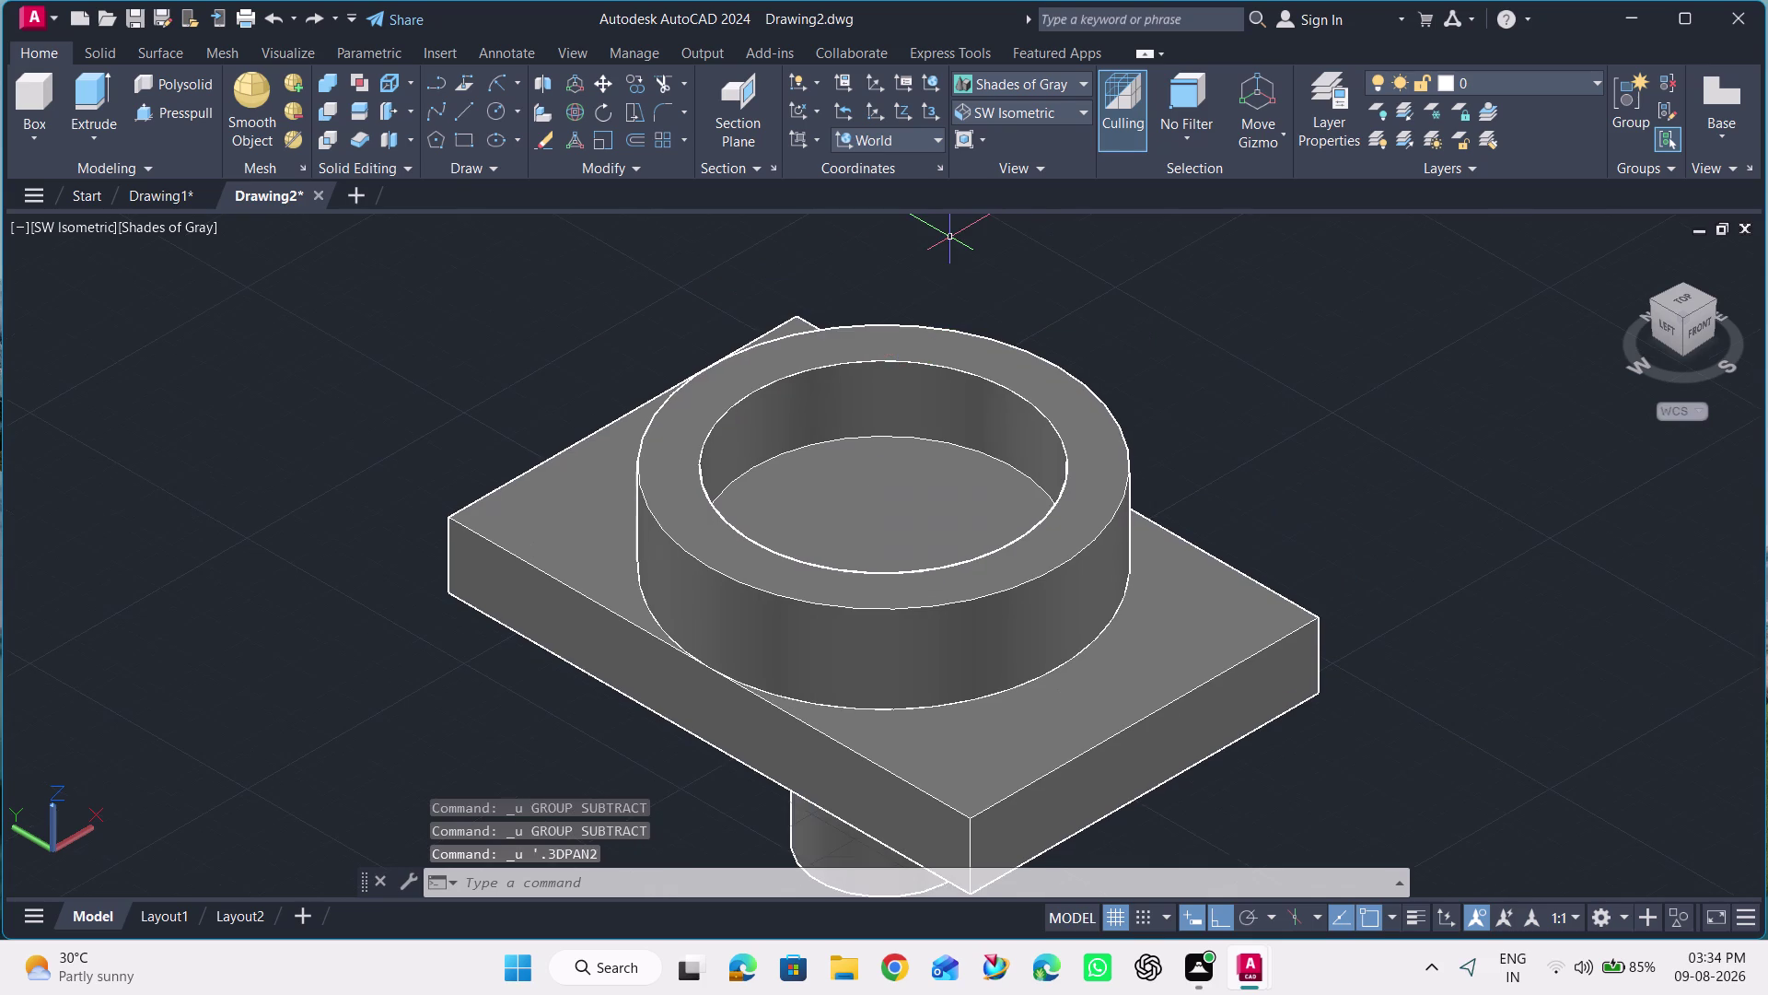
key(ctrl+z)
key(ctrl+z)
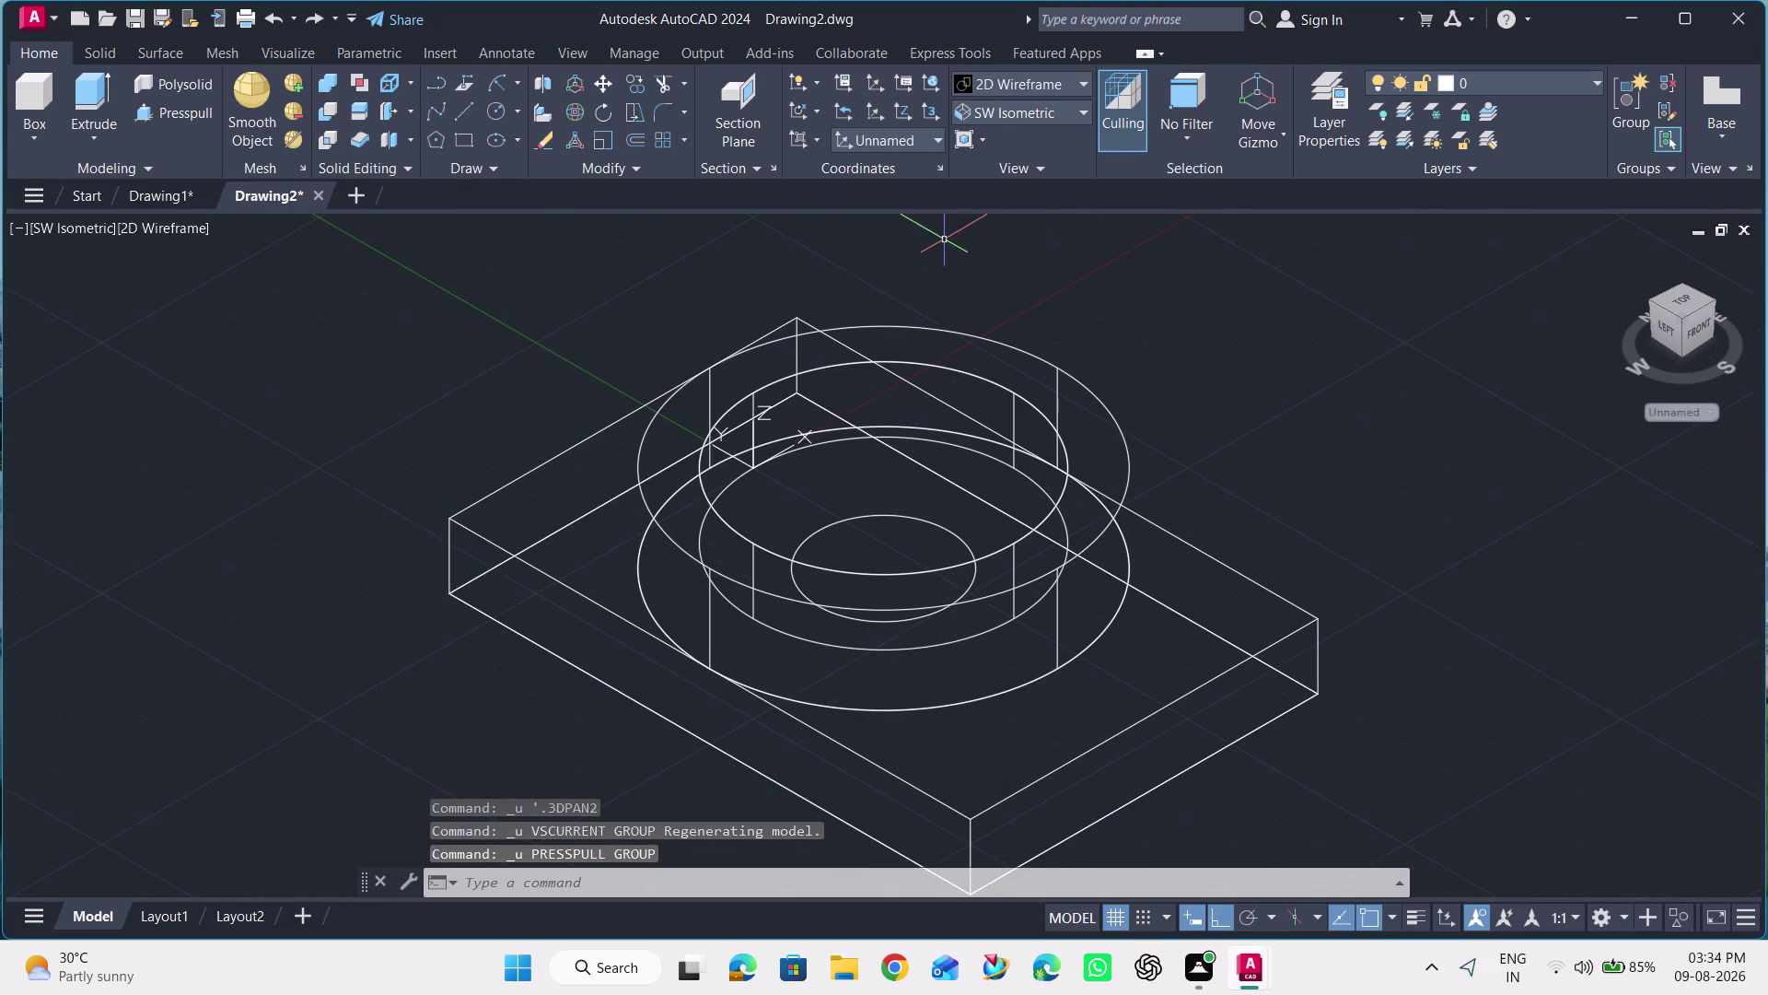
click(179, 106)
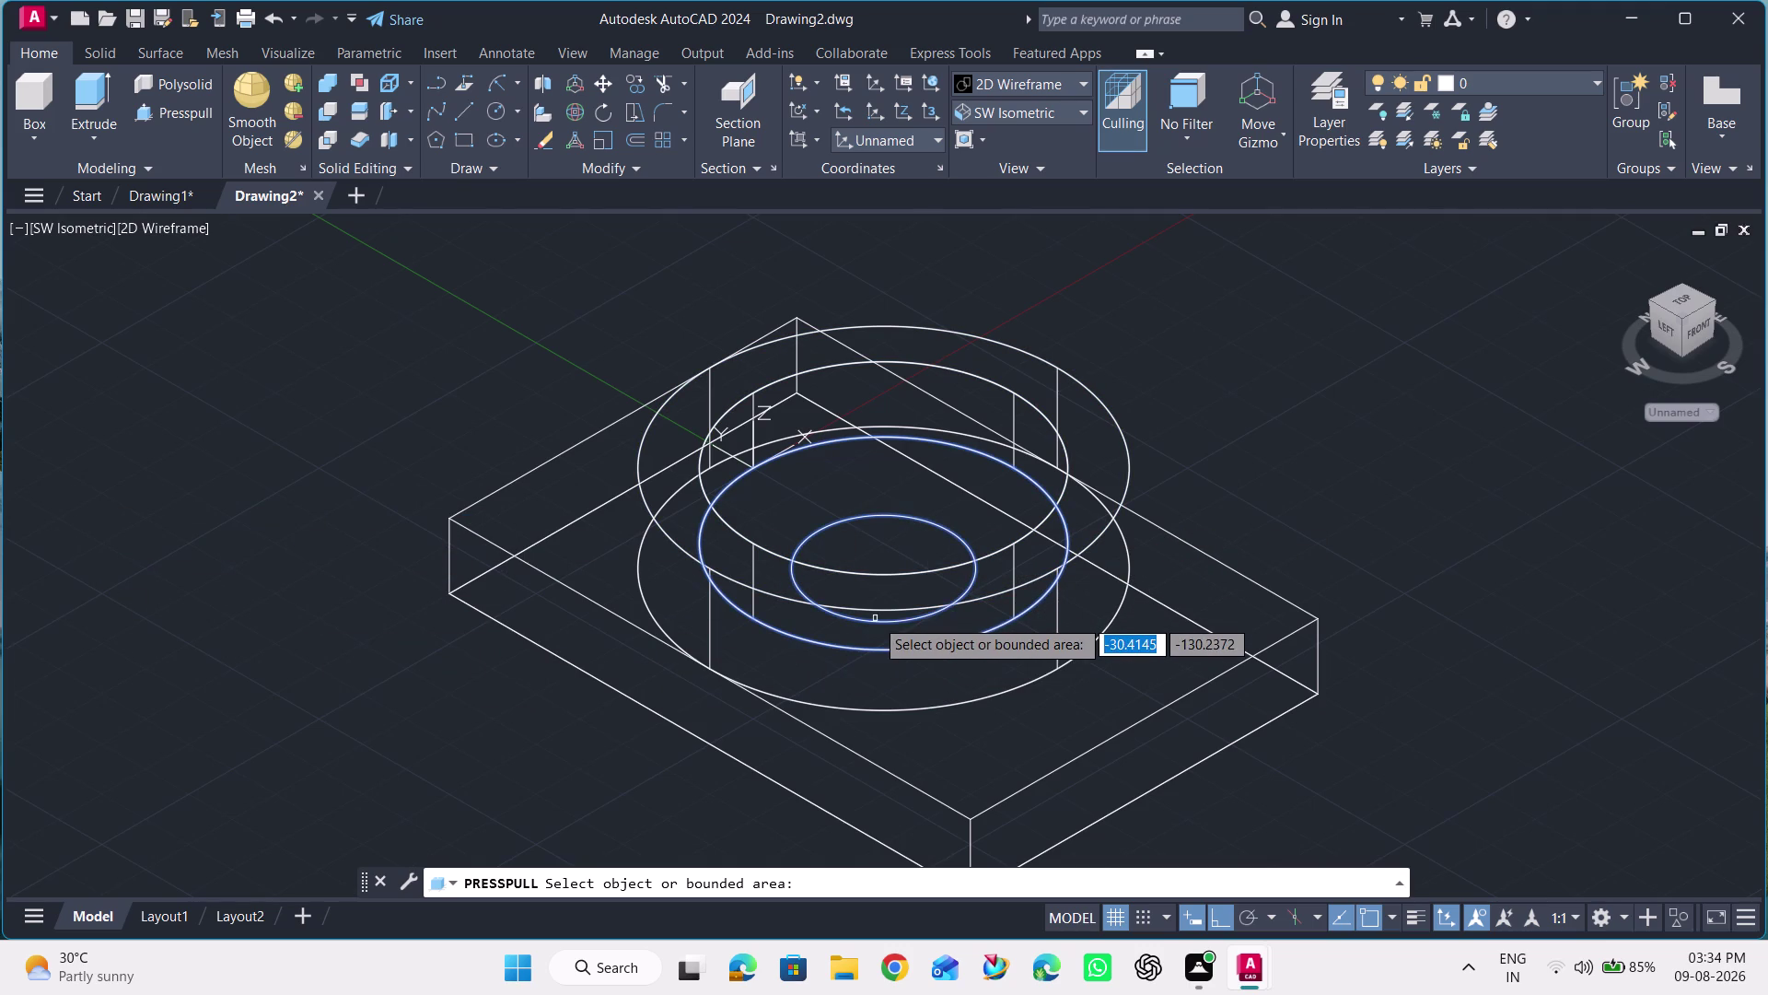
Press-pull the small circle downward into a cylinder through and below the plate.
click(1162, 370)
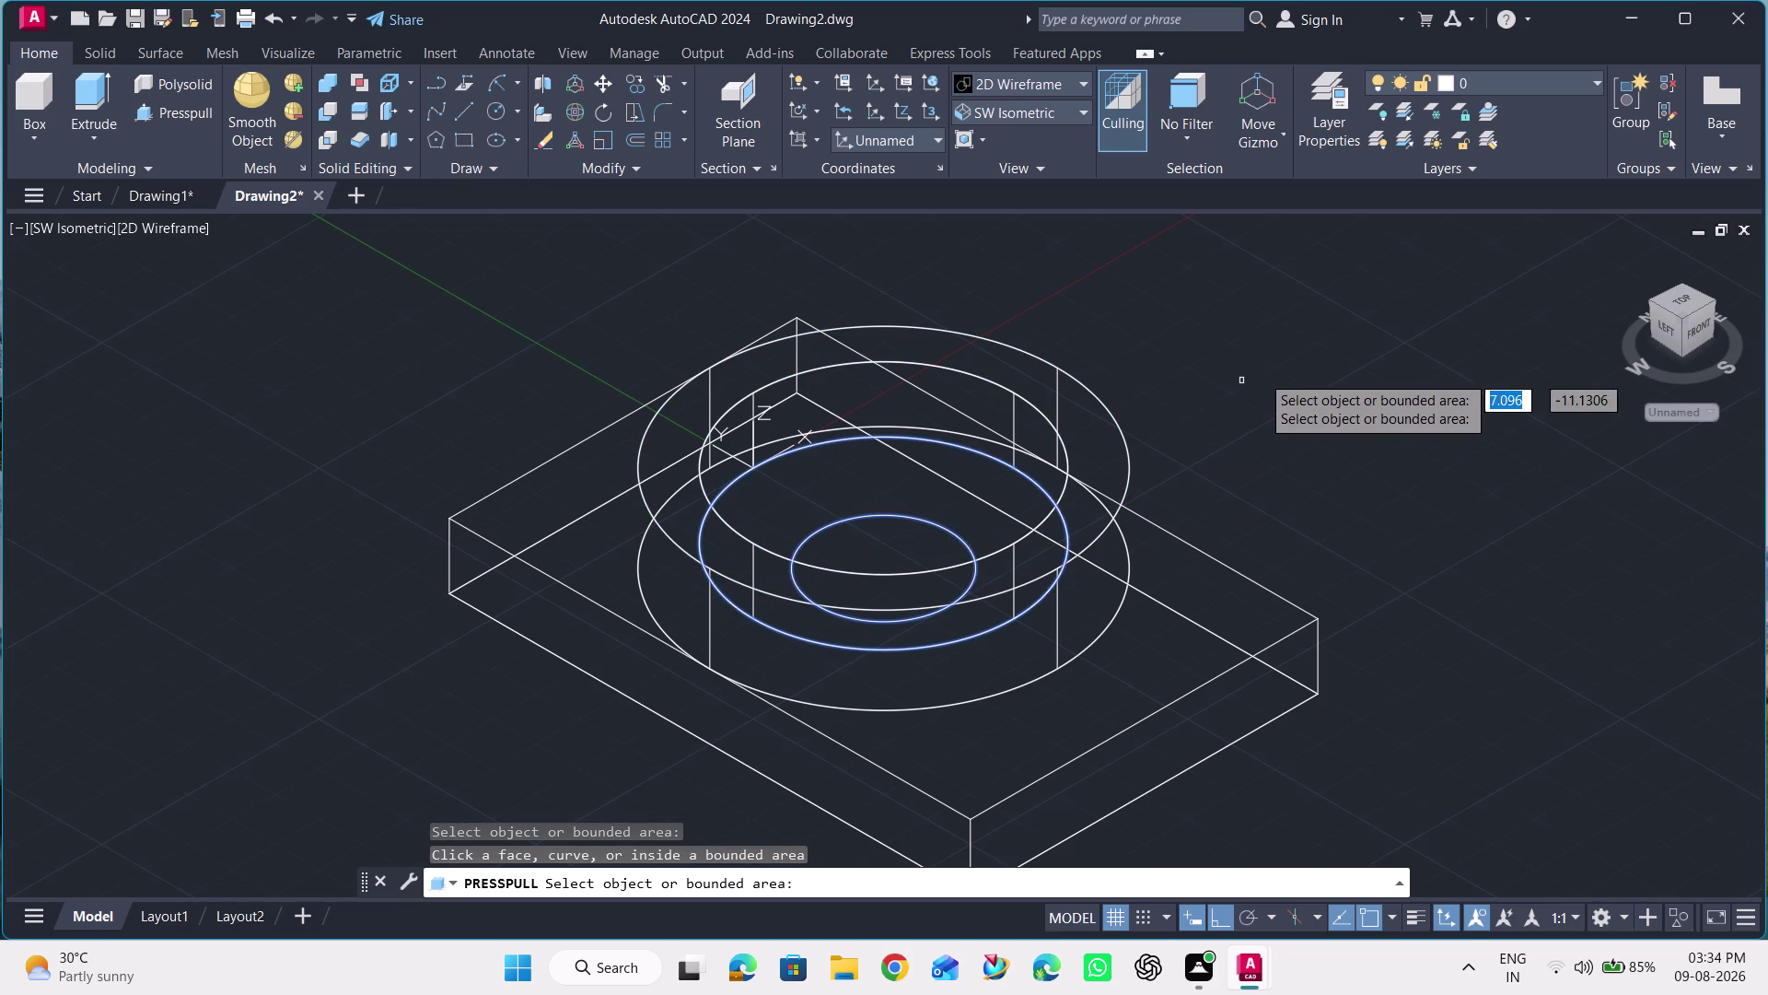
click(925, 518)
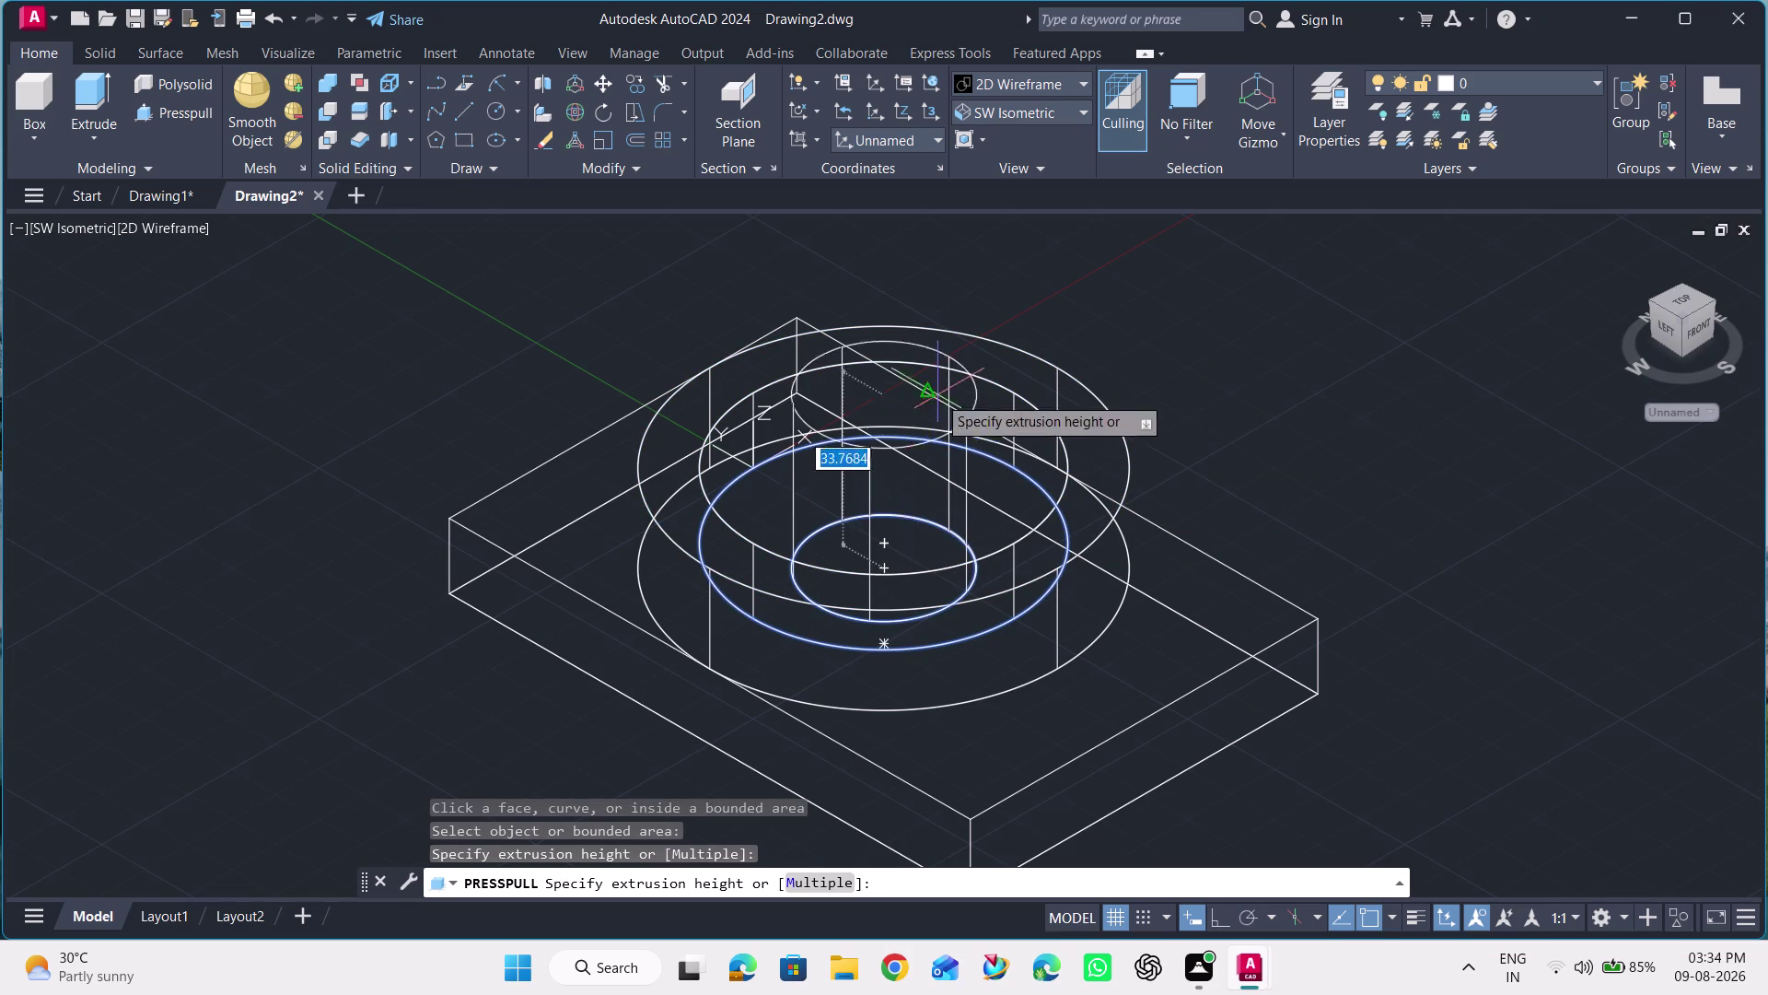
click(674, 816)
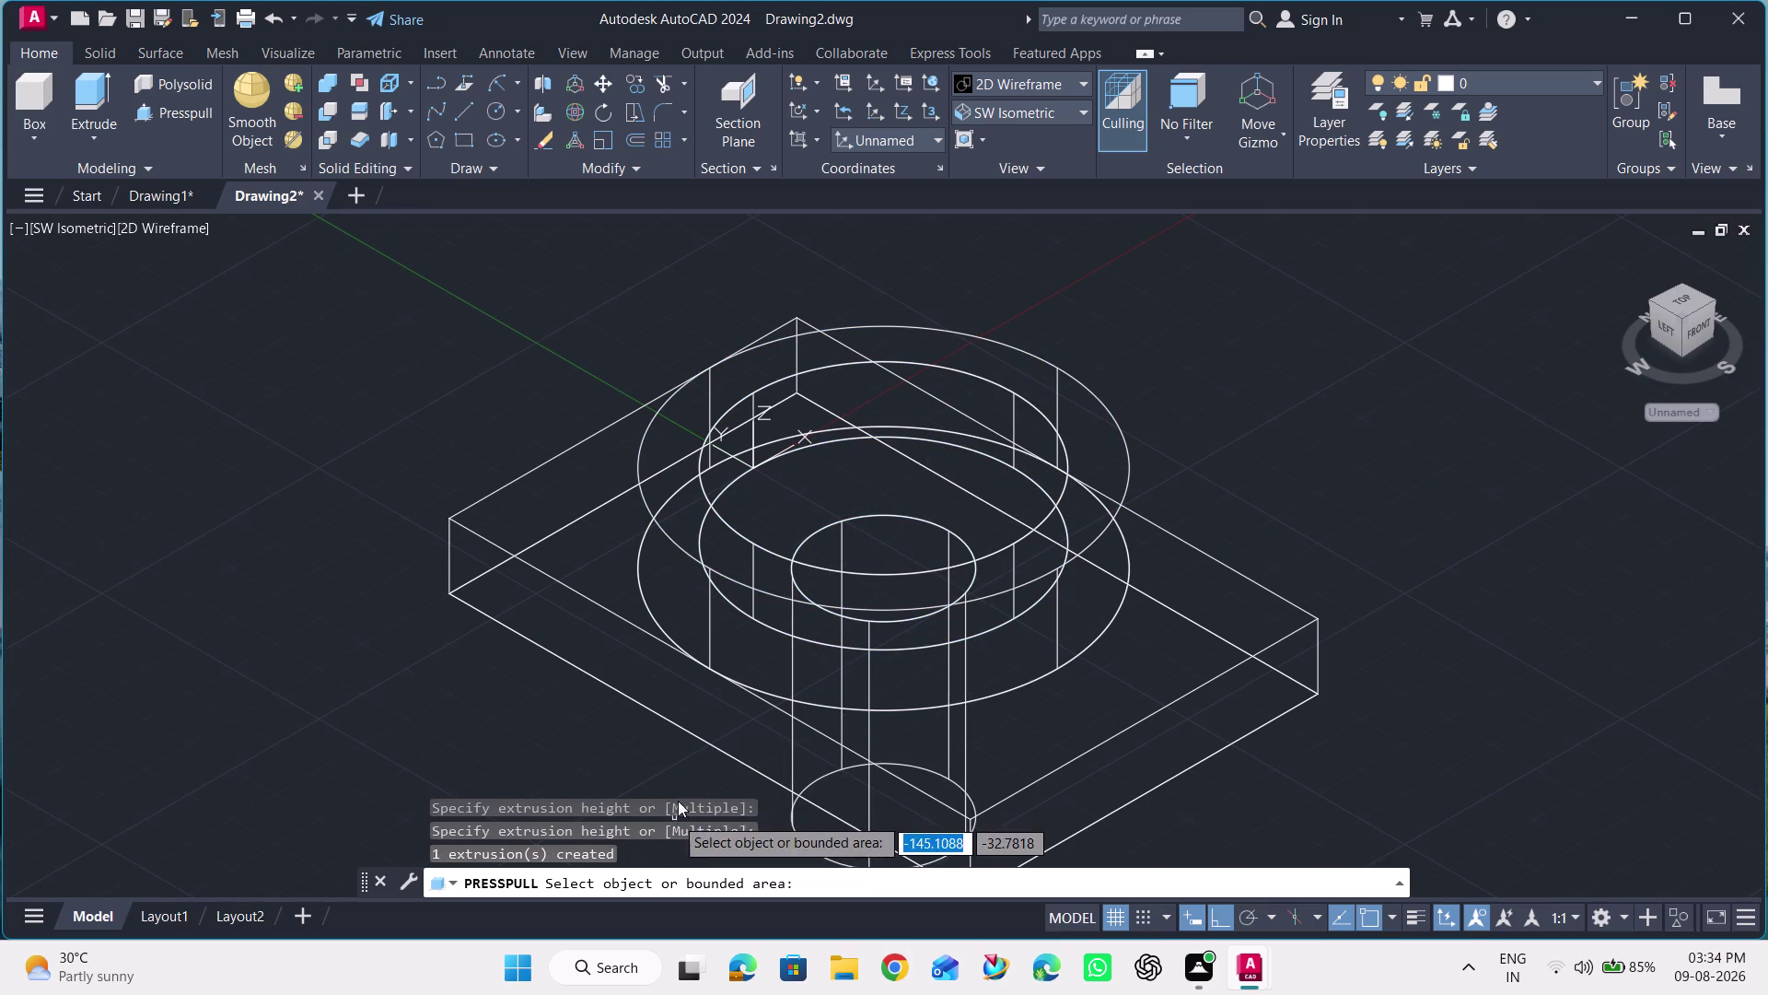
middle_drag(523, 620, 581, 468)
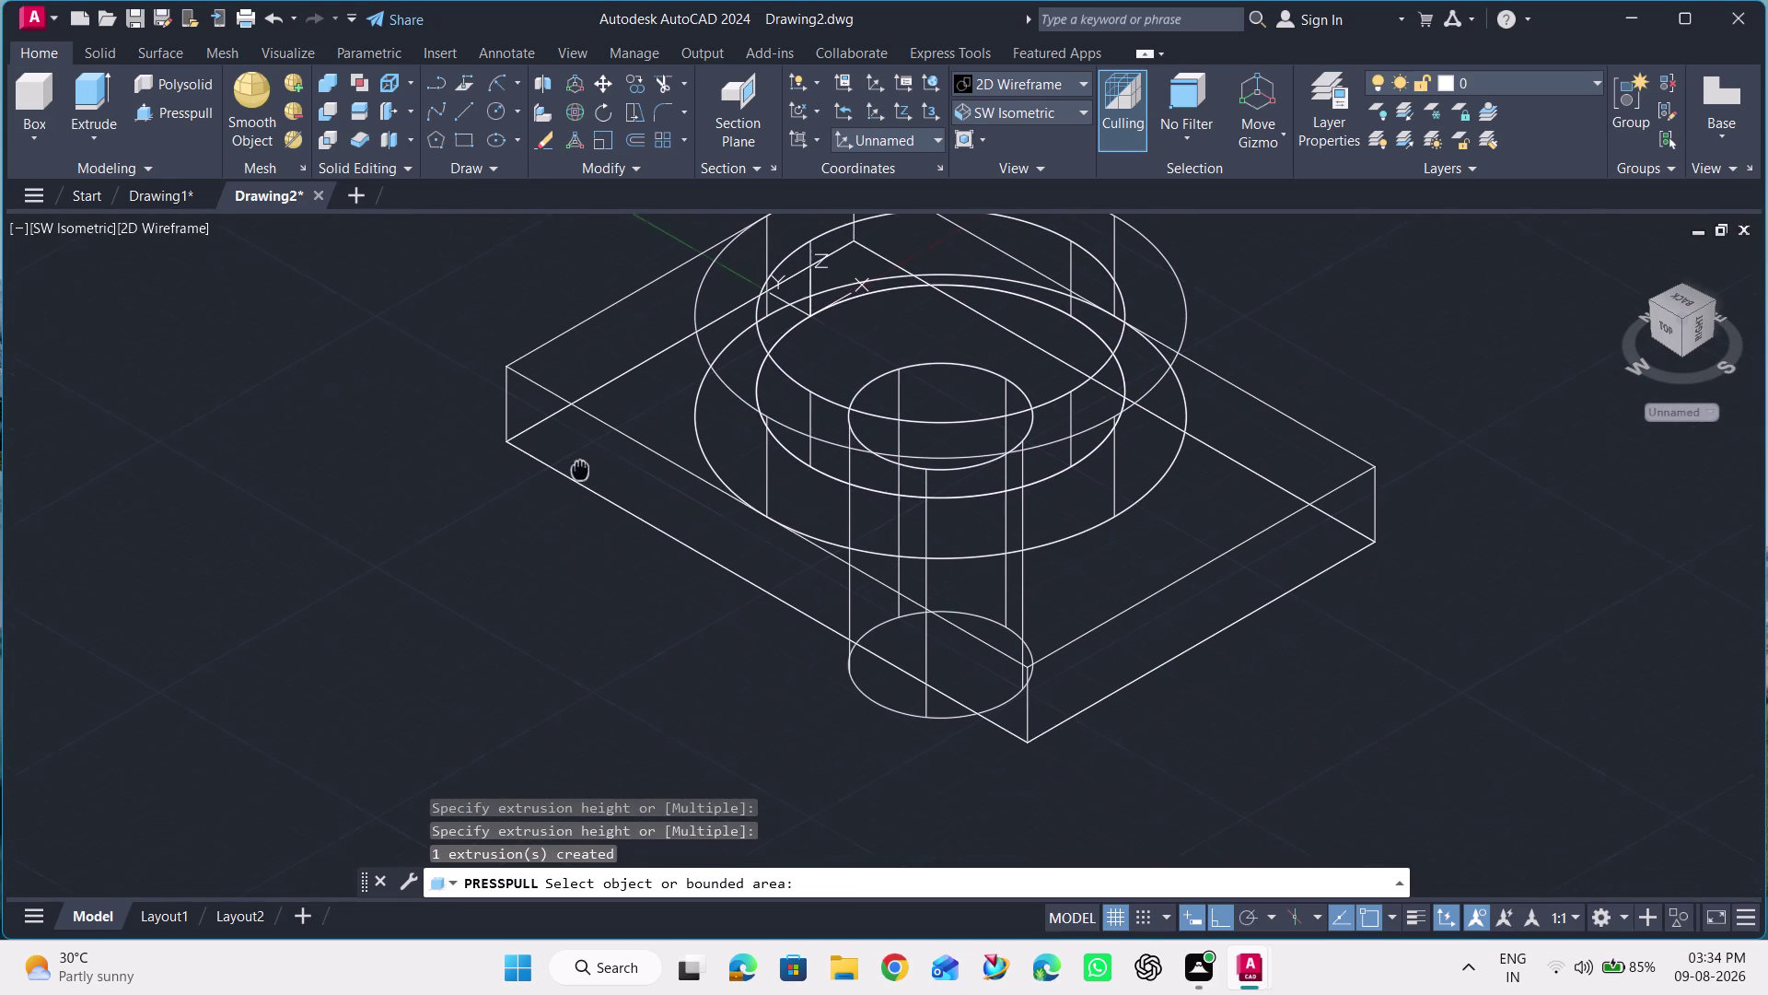
click(325, 119)
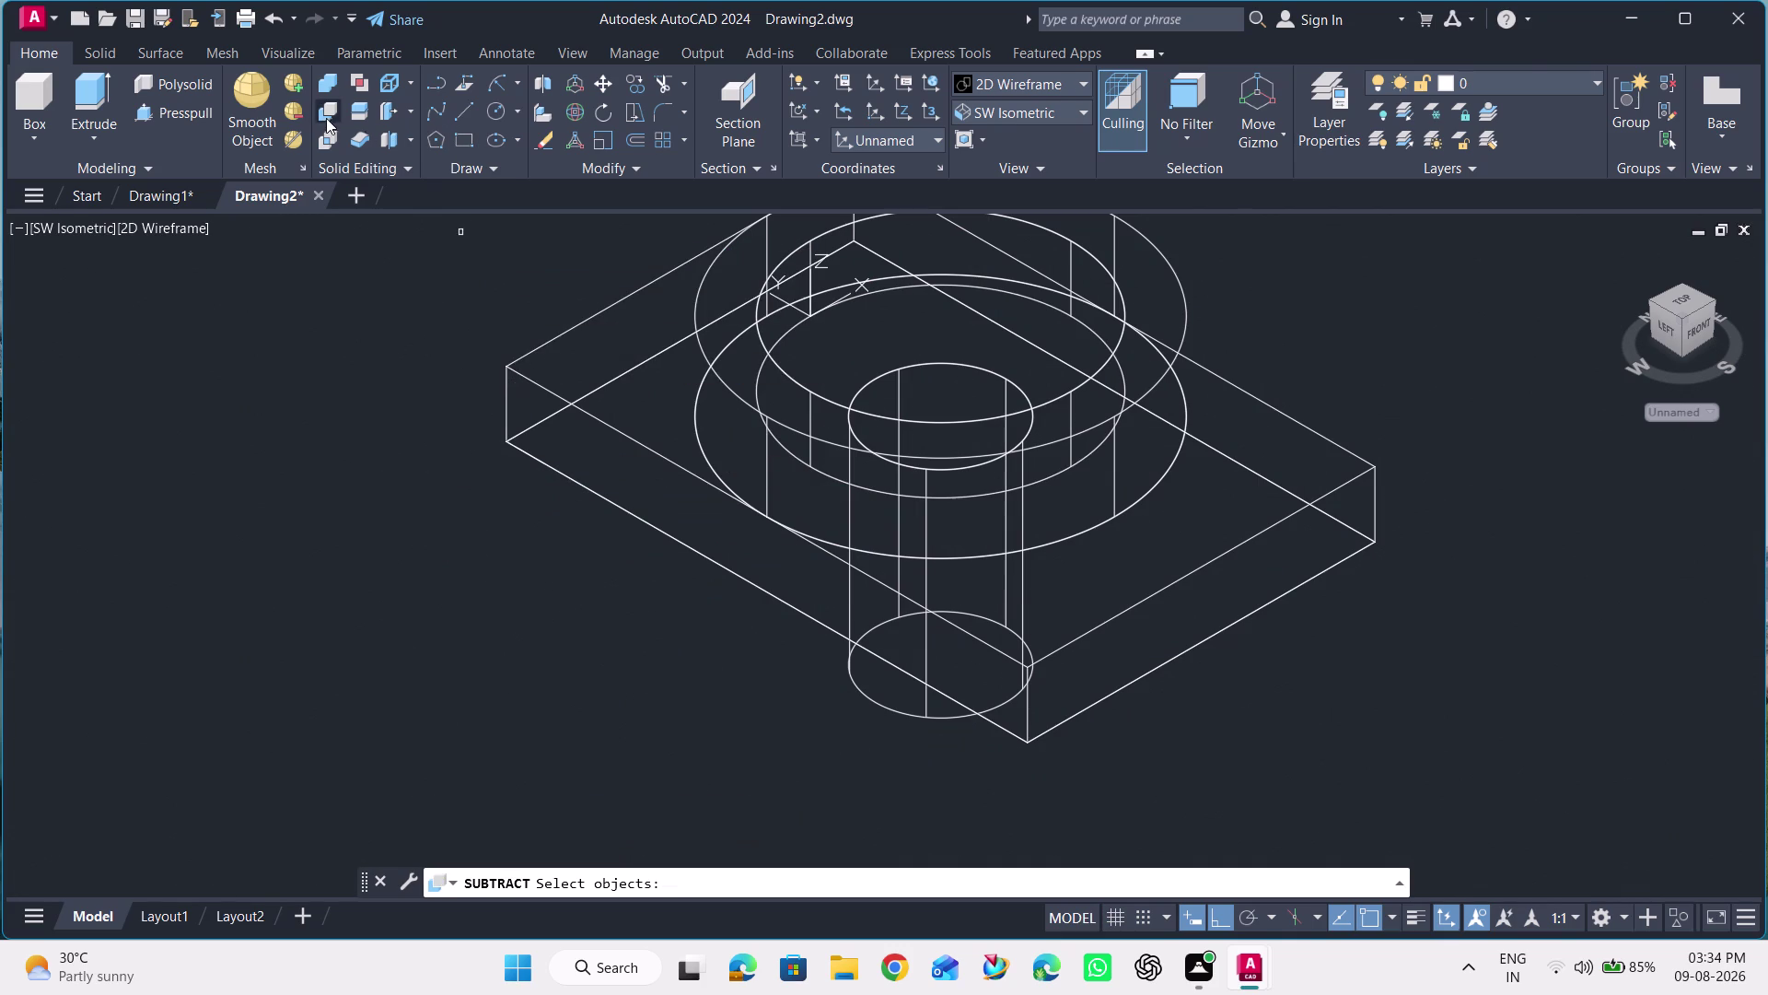
Begin subtracting from the plate, cancelling stray selection windows and restarting Subtract.
click(611, 429)
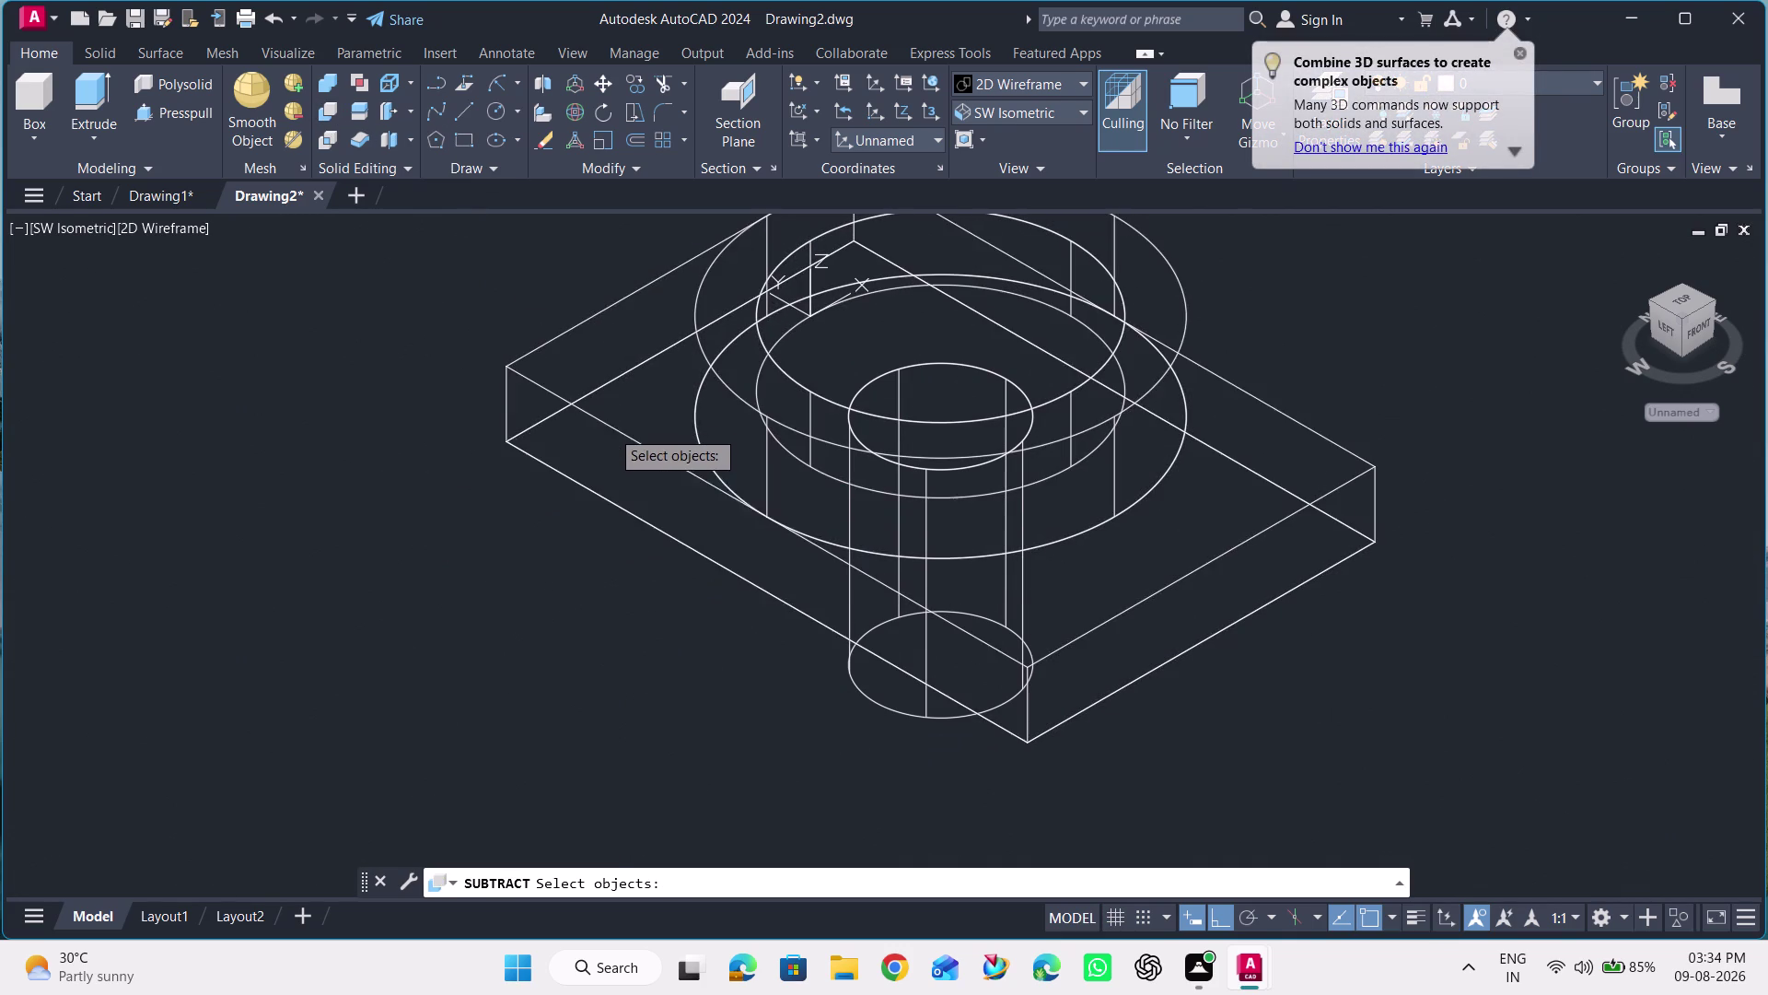
key(Return)
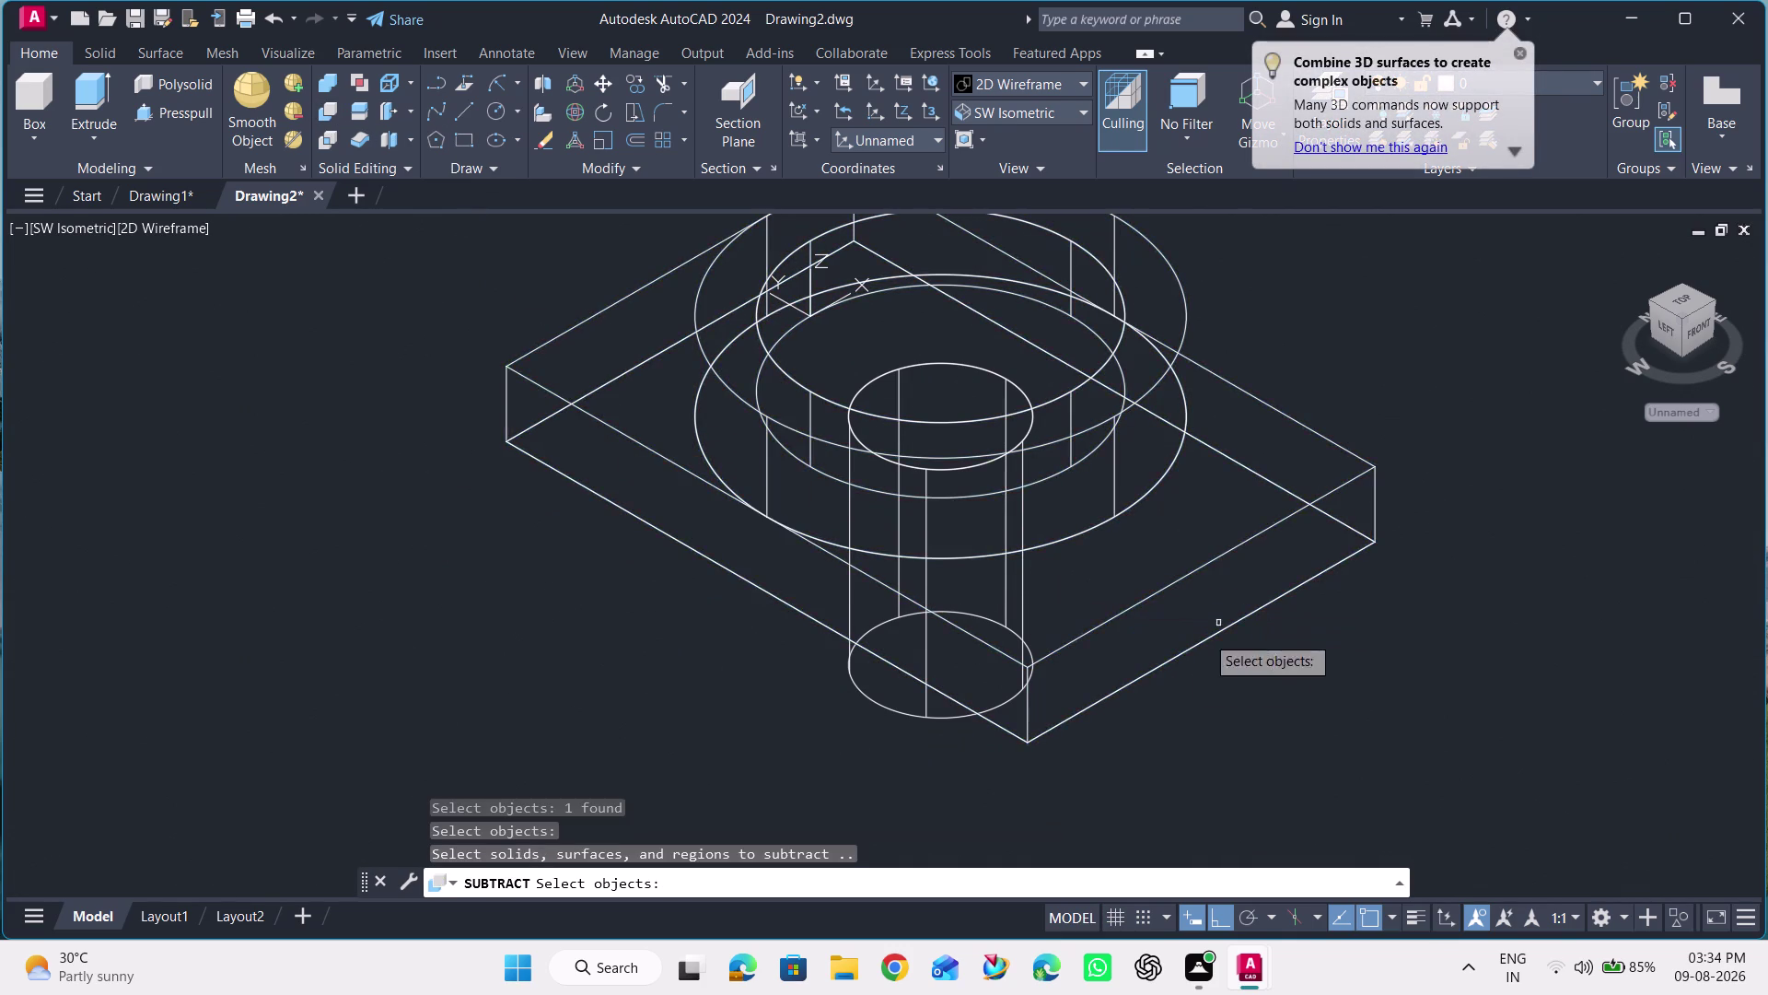
click(913, 711)
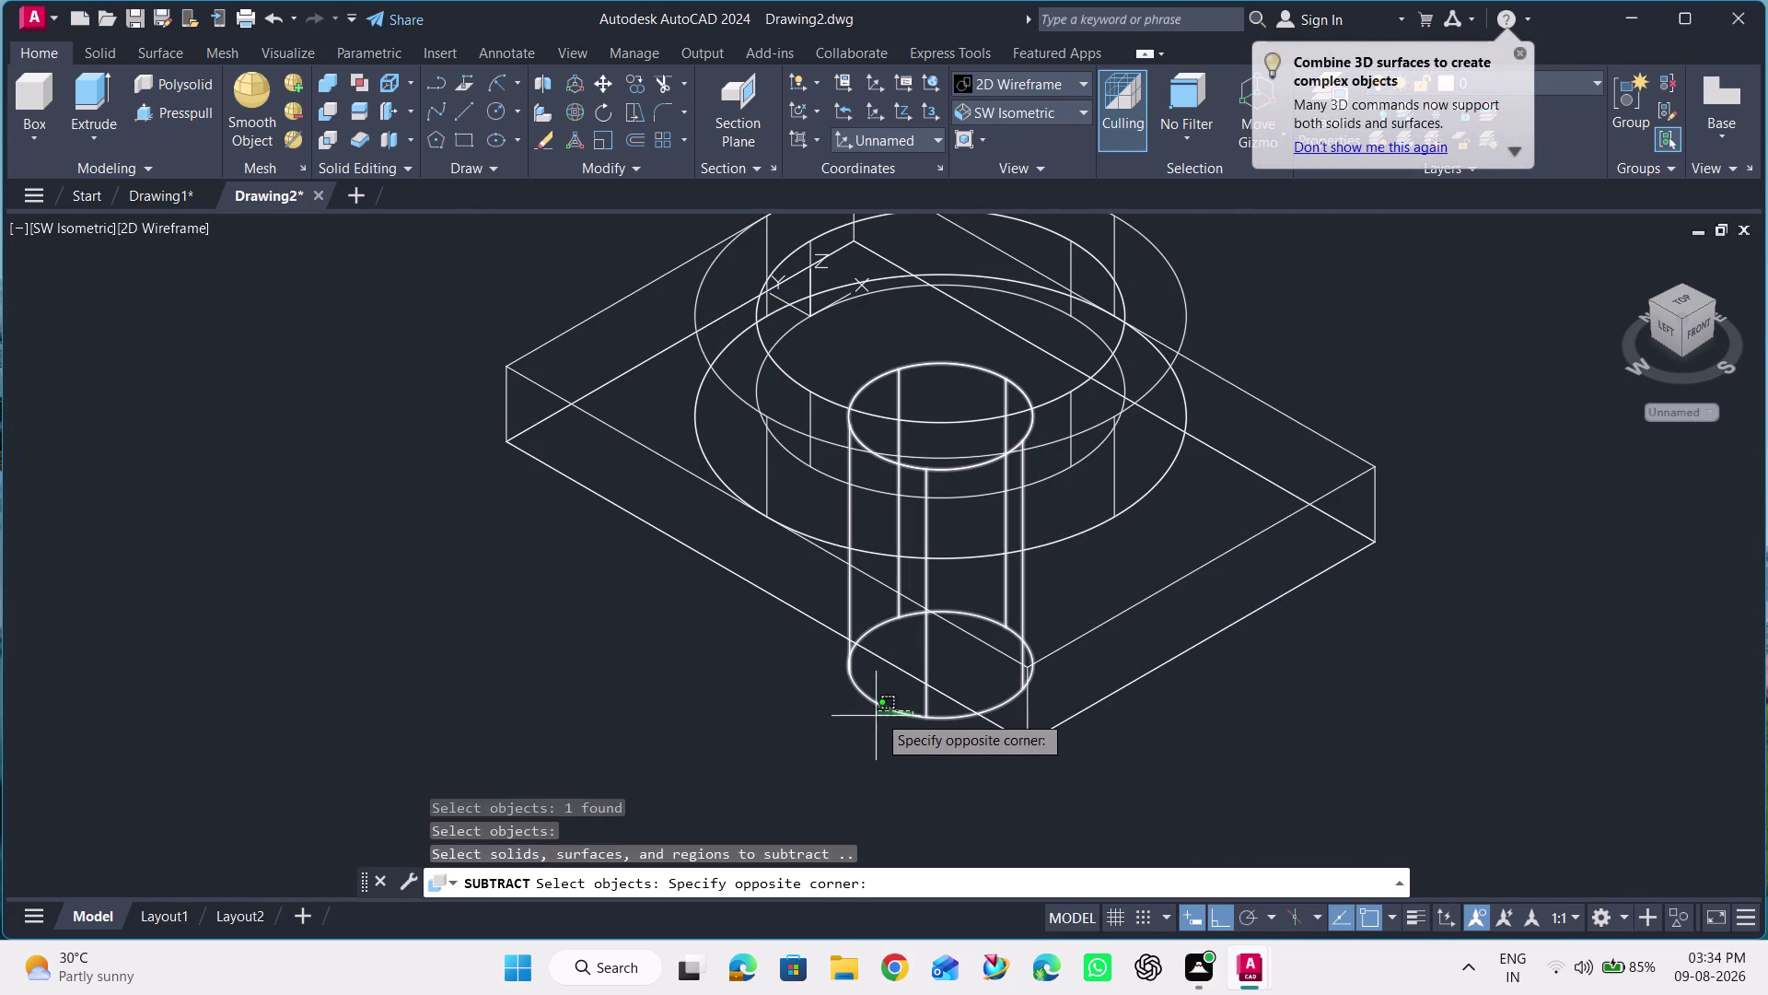
key(Escape)
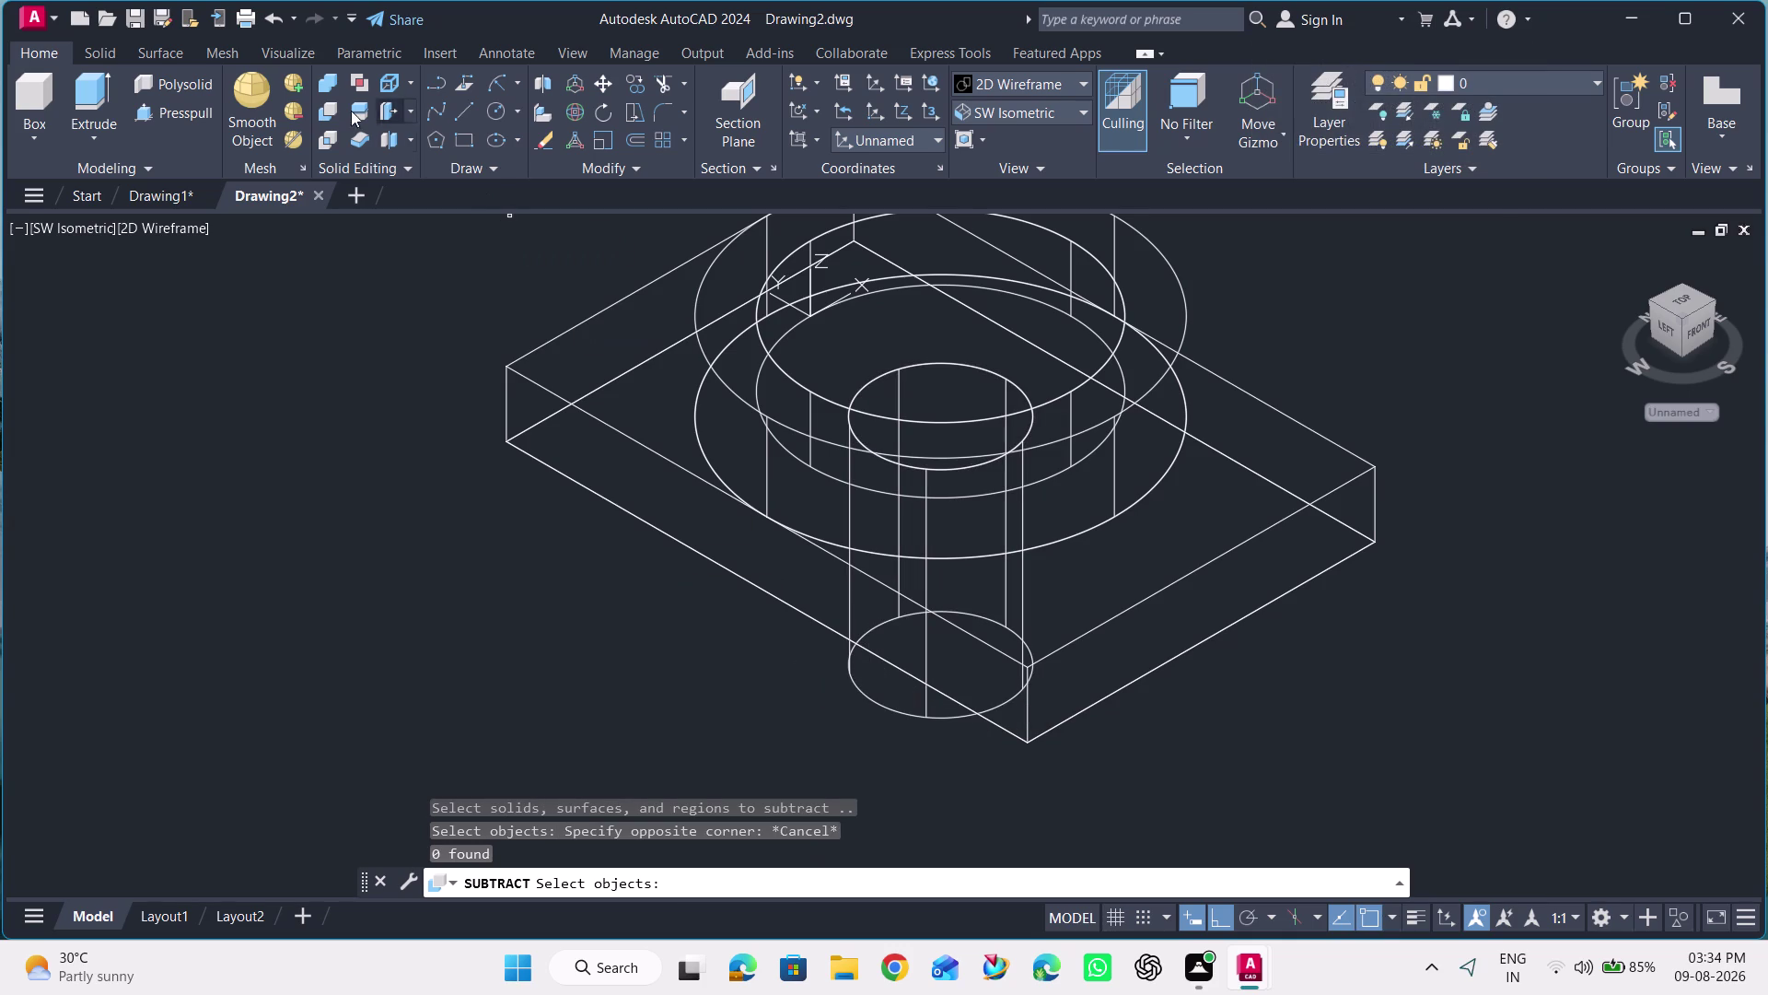
click(320, 109)
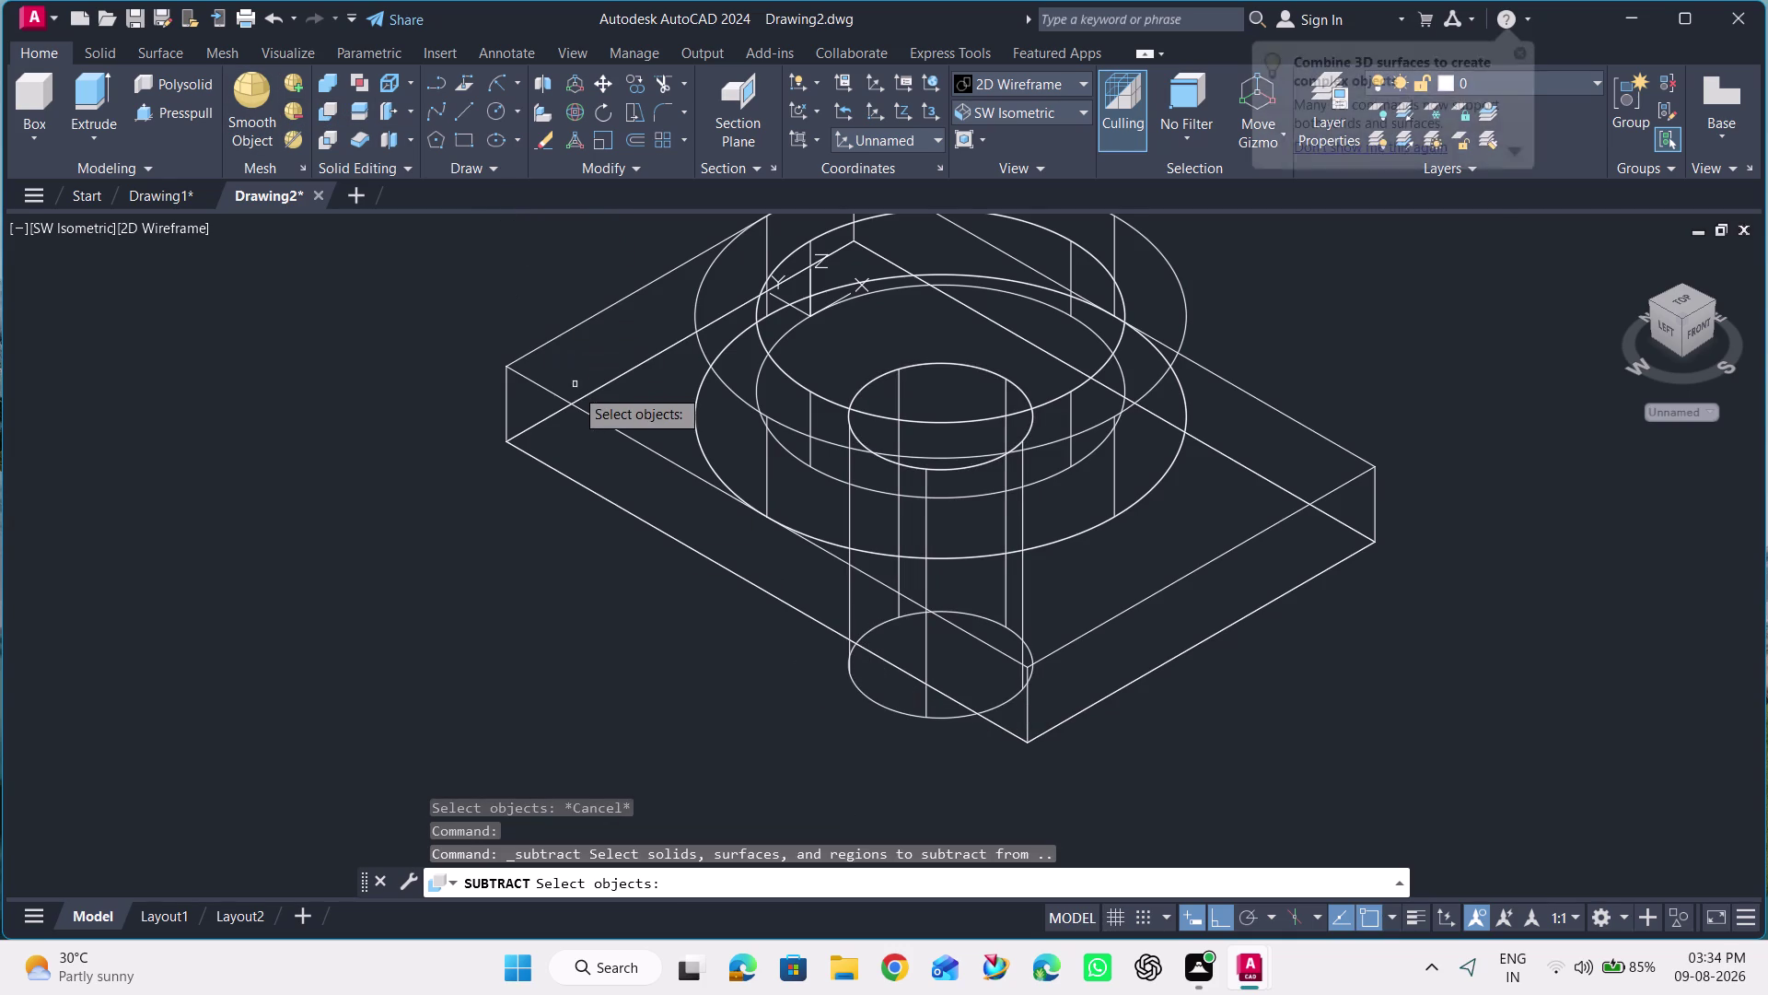
click(584, 401)
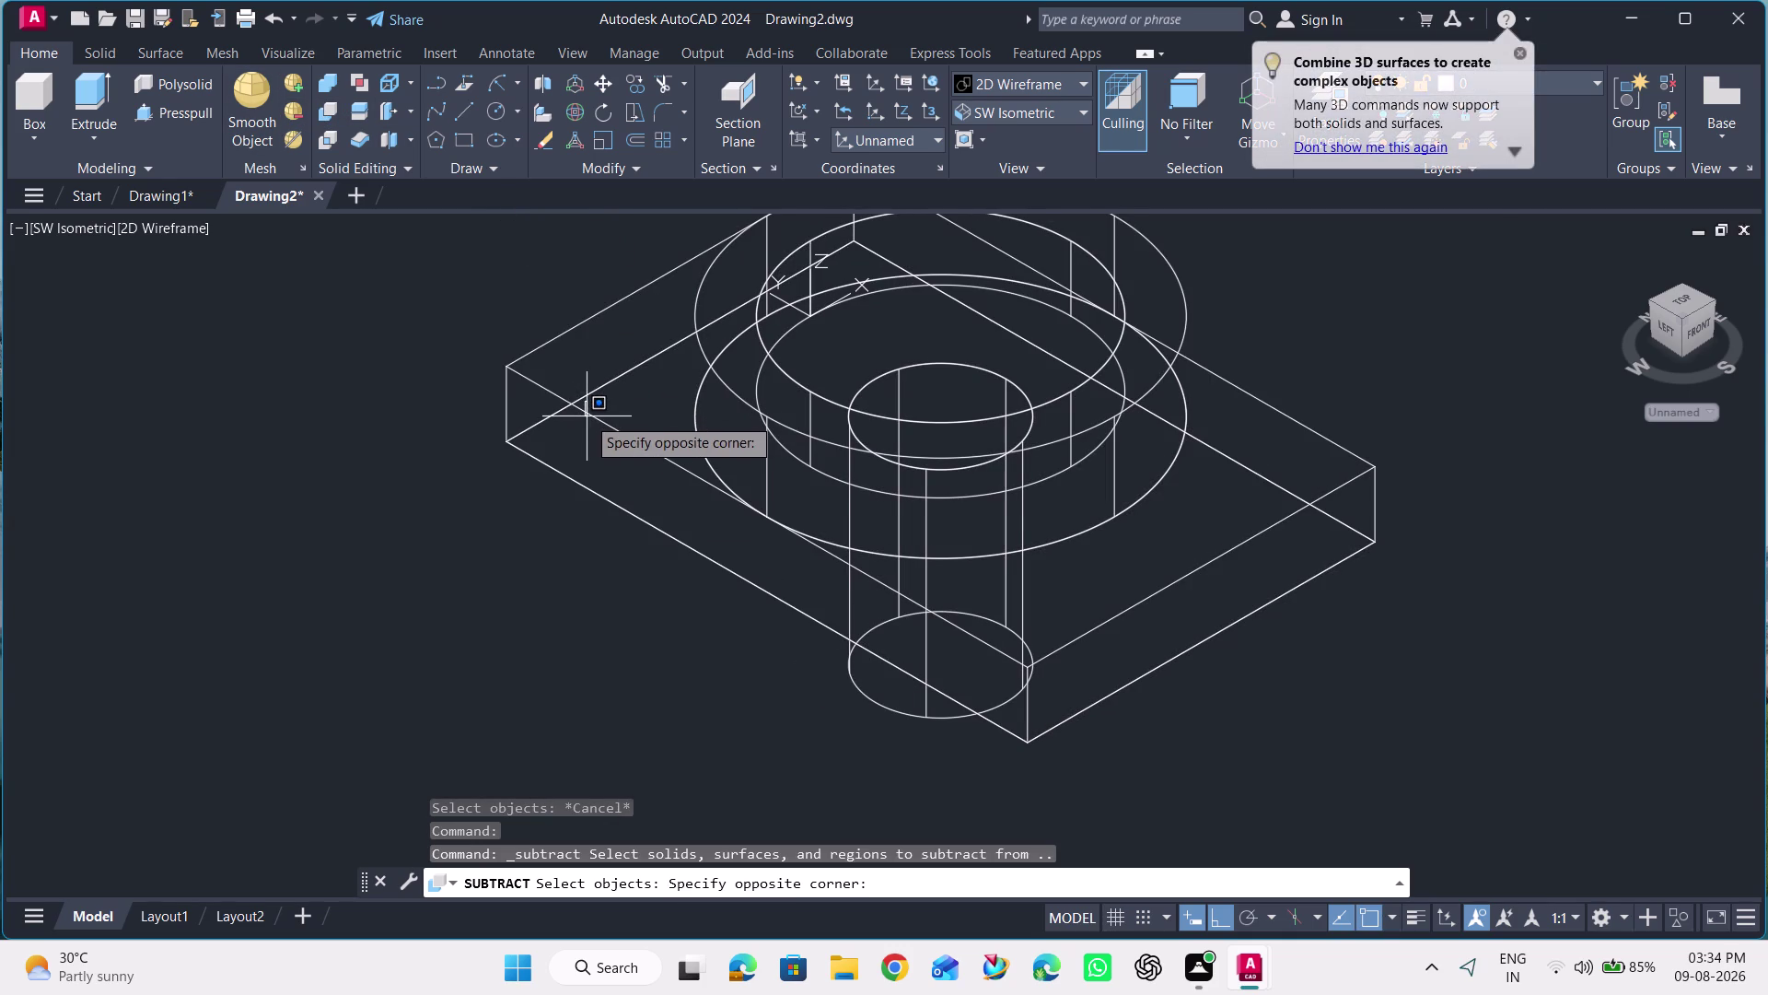
key(Escape)
click(328, 105)
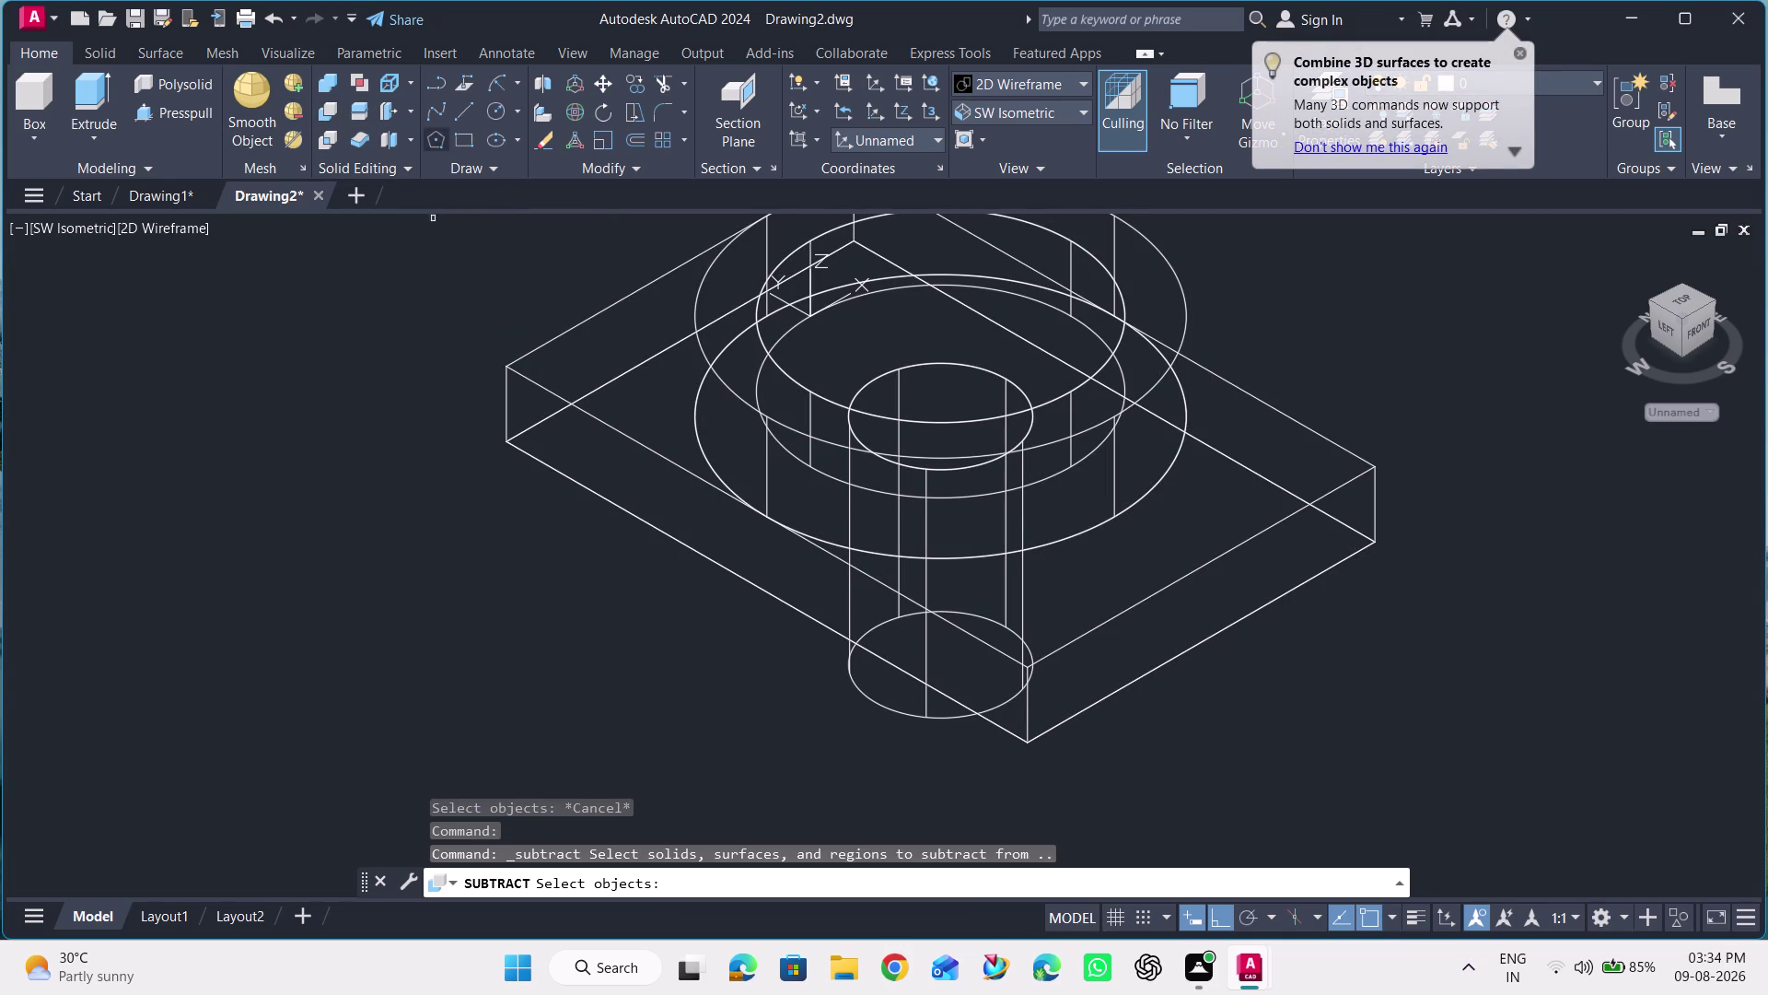
Subtract the cylinder from the plate-and-boss solid and display it in Shades of Gray.
click(602, 421)
key(Return)
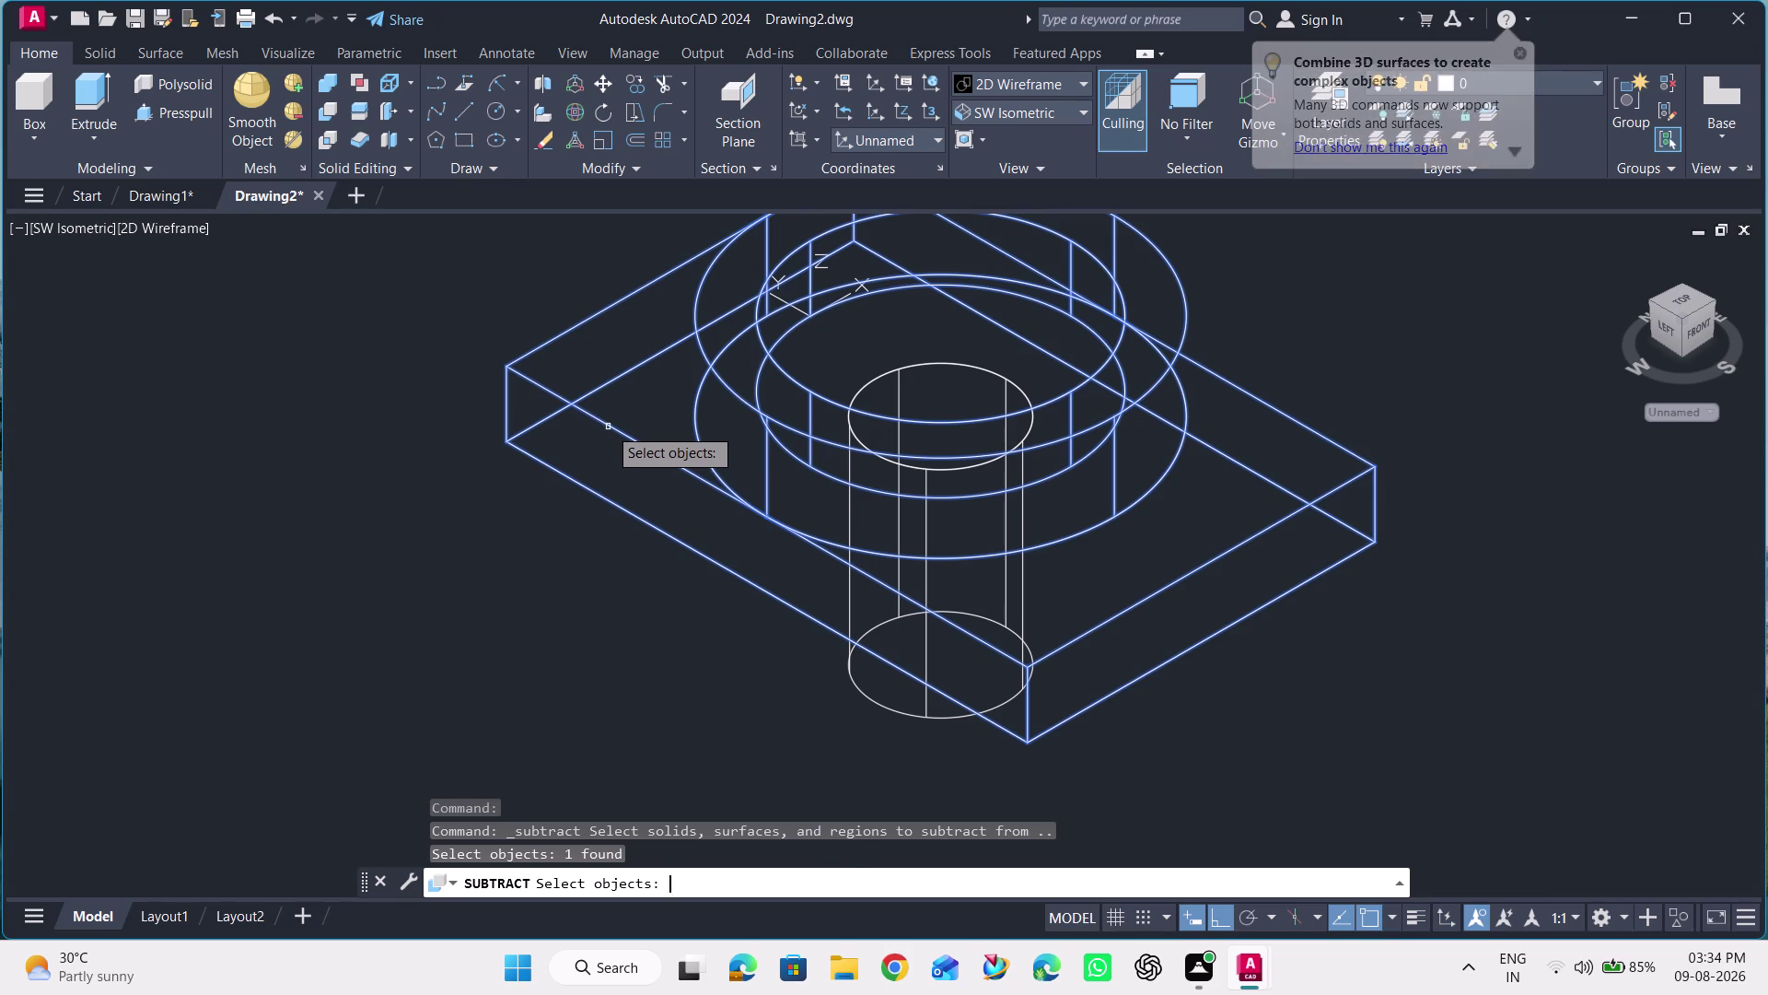
click(864, 697)
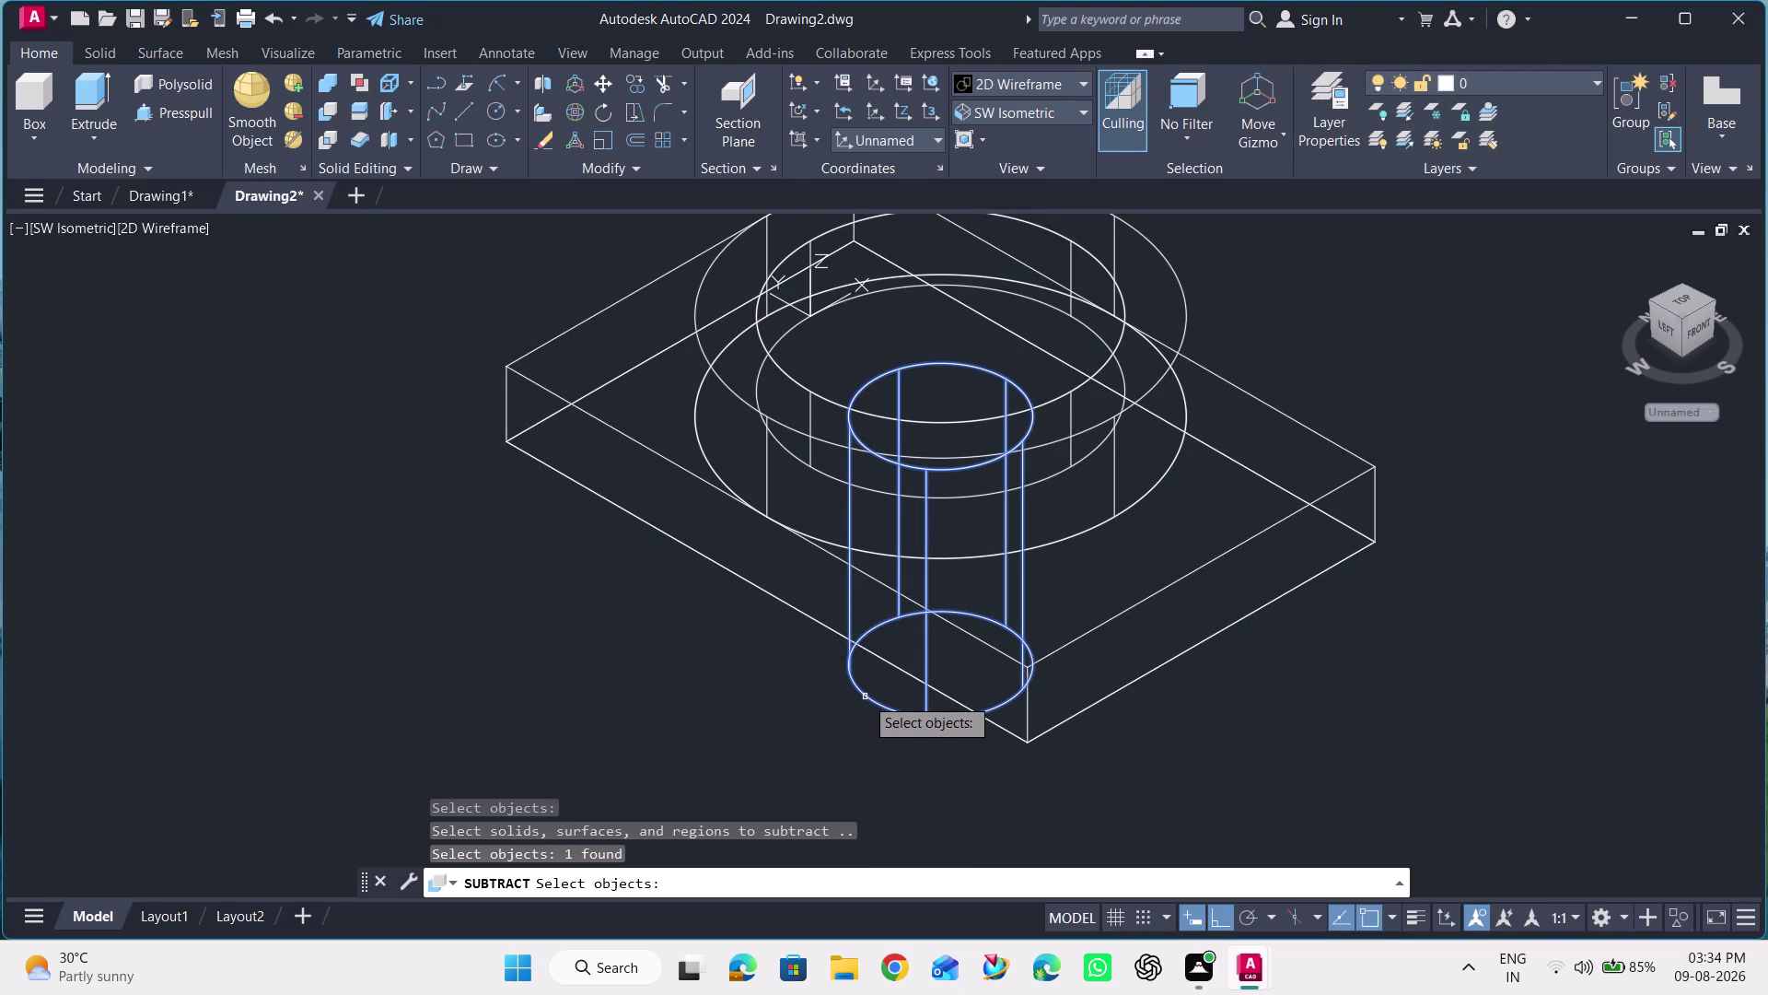
key(Return)
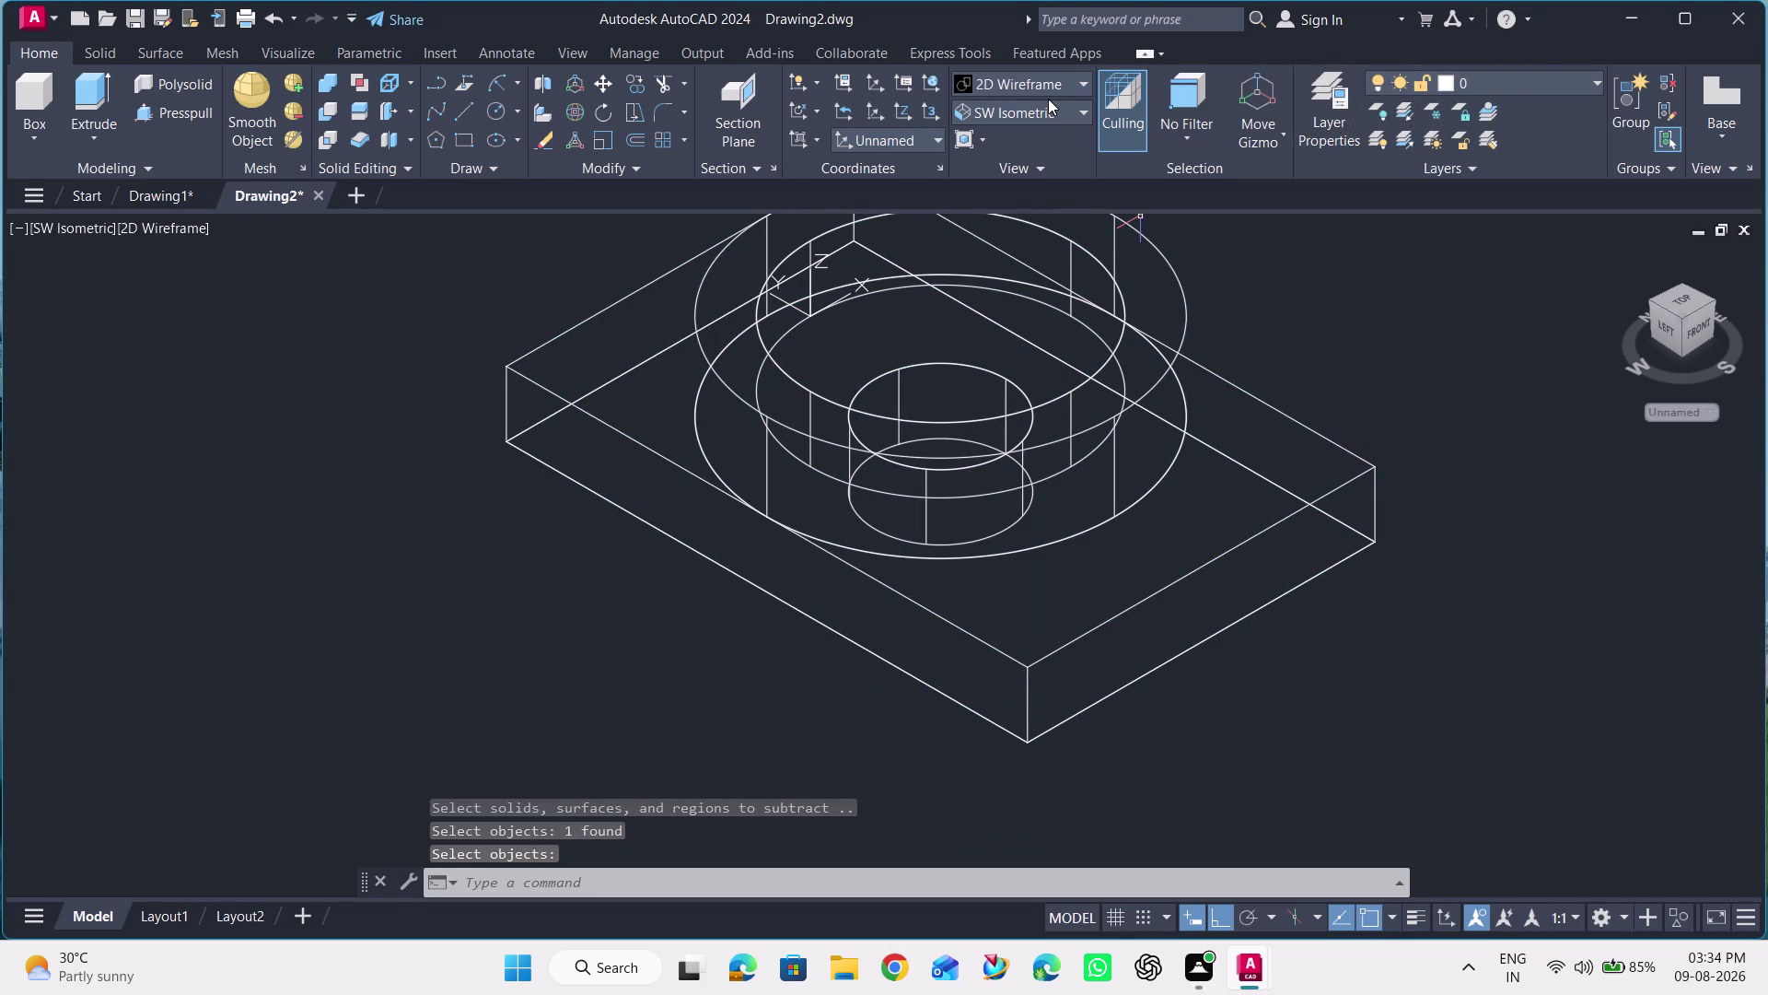
click(1042, 84)
click(1188, 223)
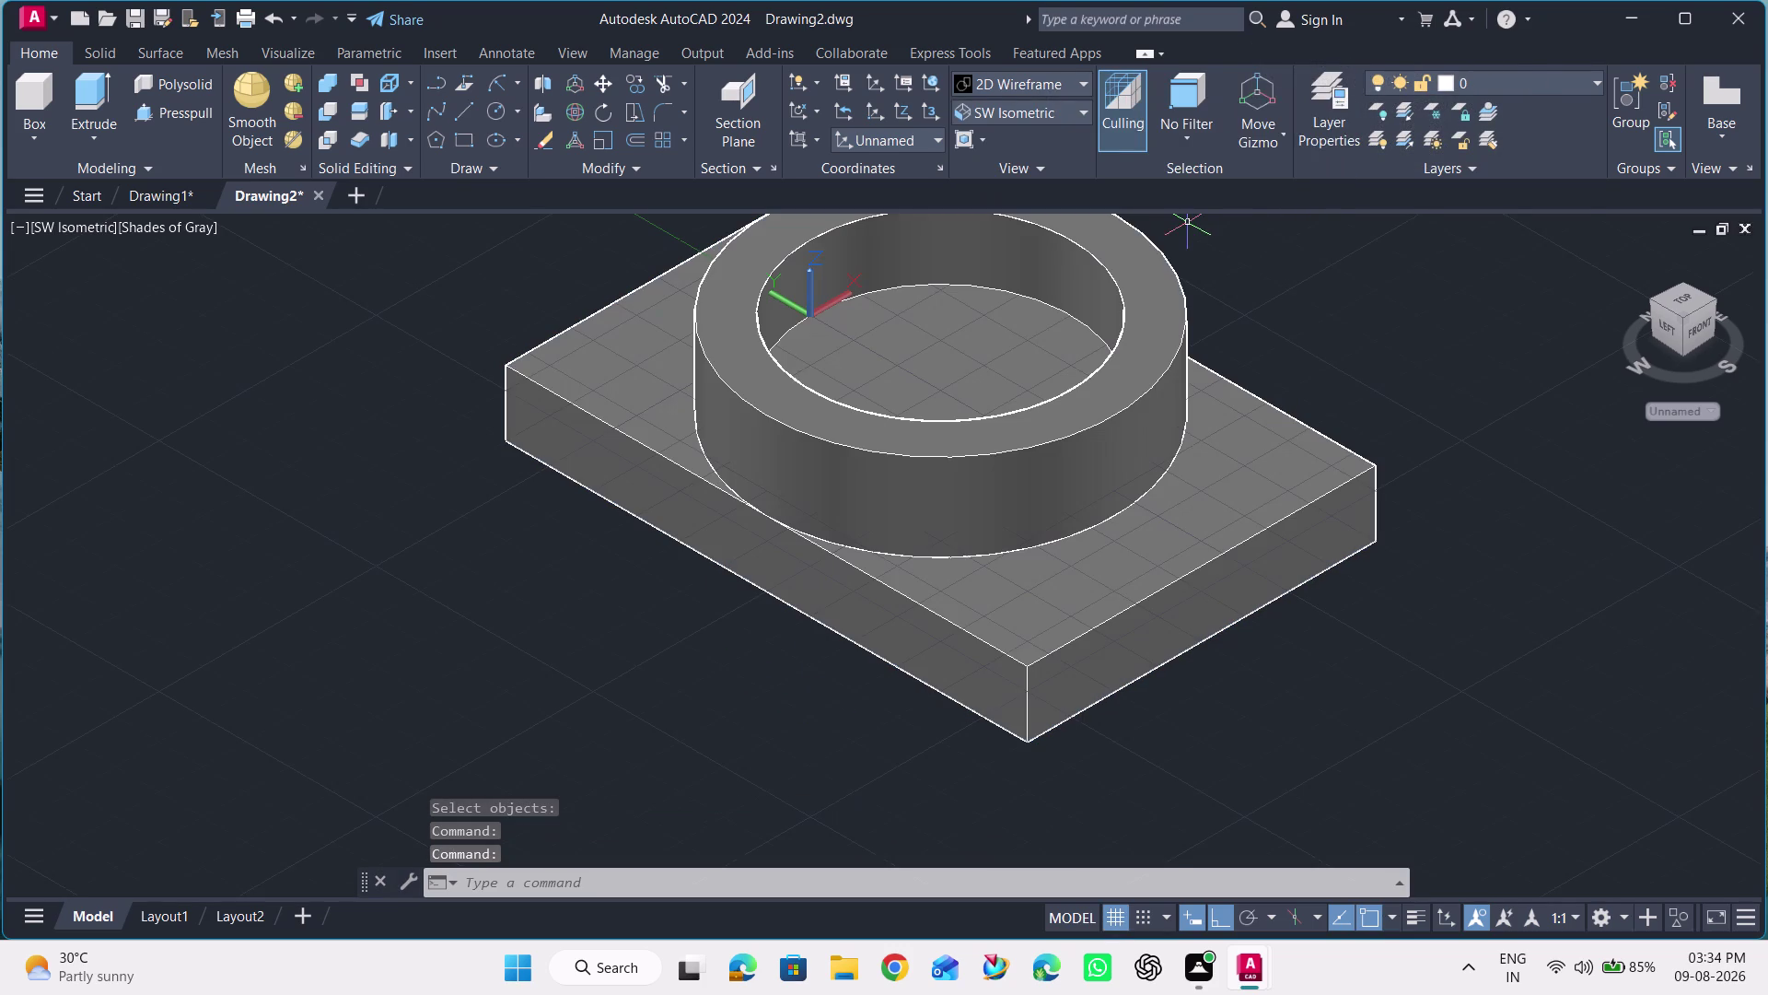